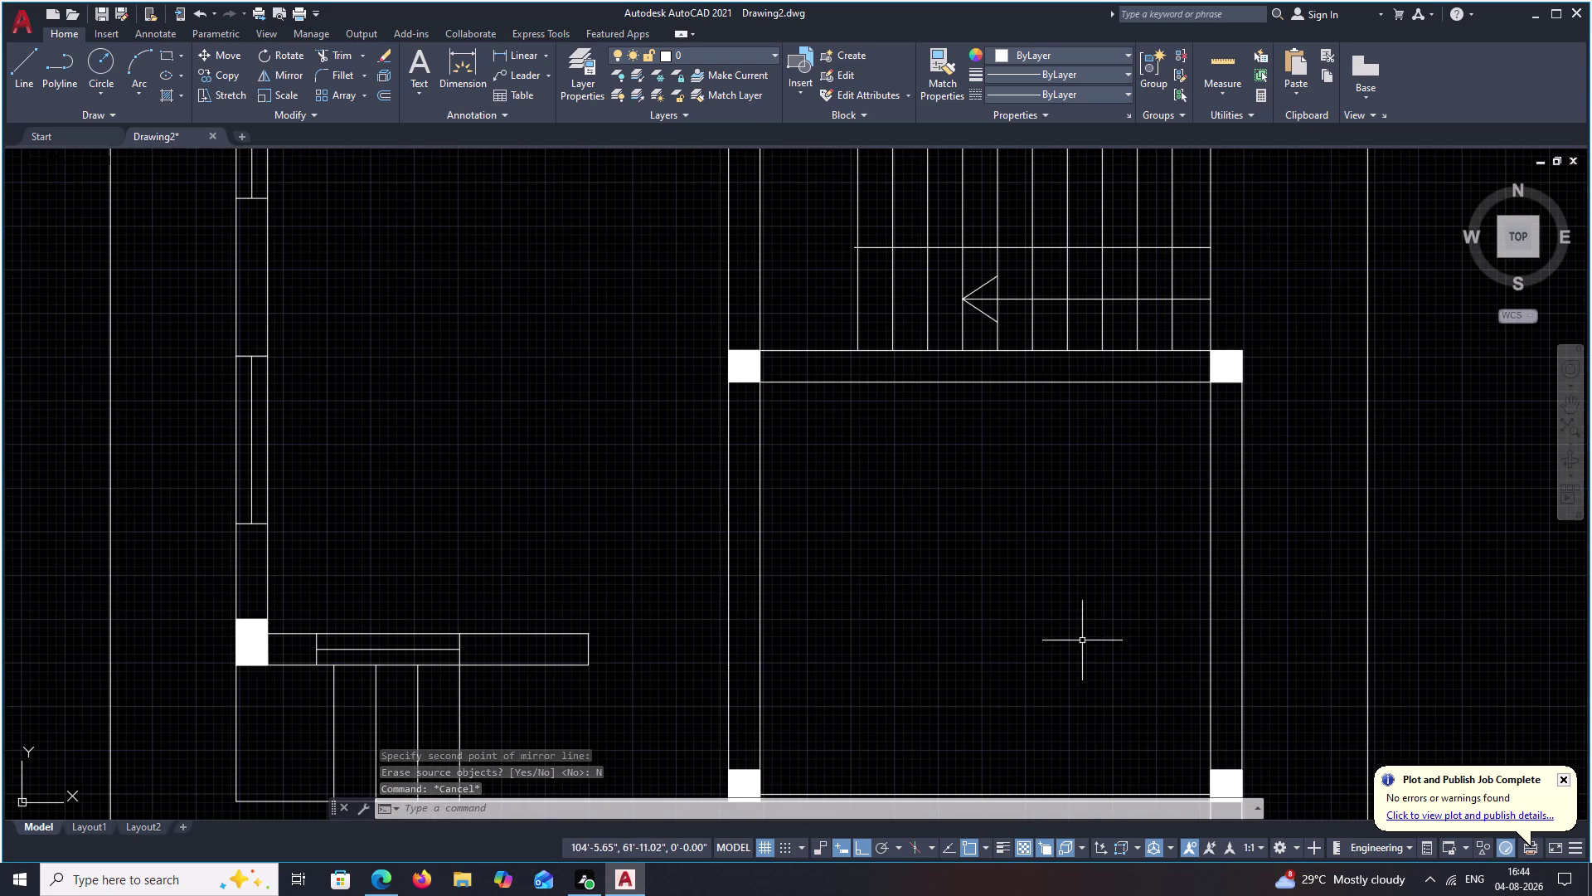
Draw a horizontal line from midway between the passage walls to the right wall.
middle_drag(1082, 632, 1039, 555)
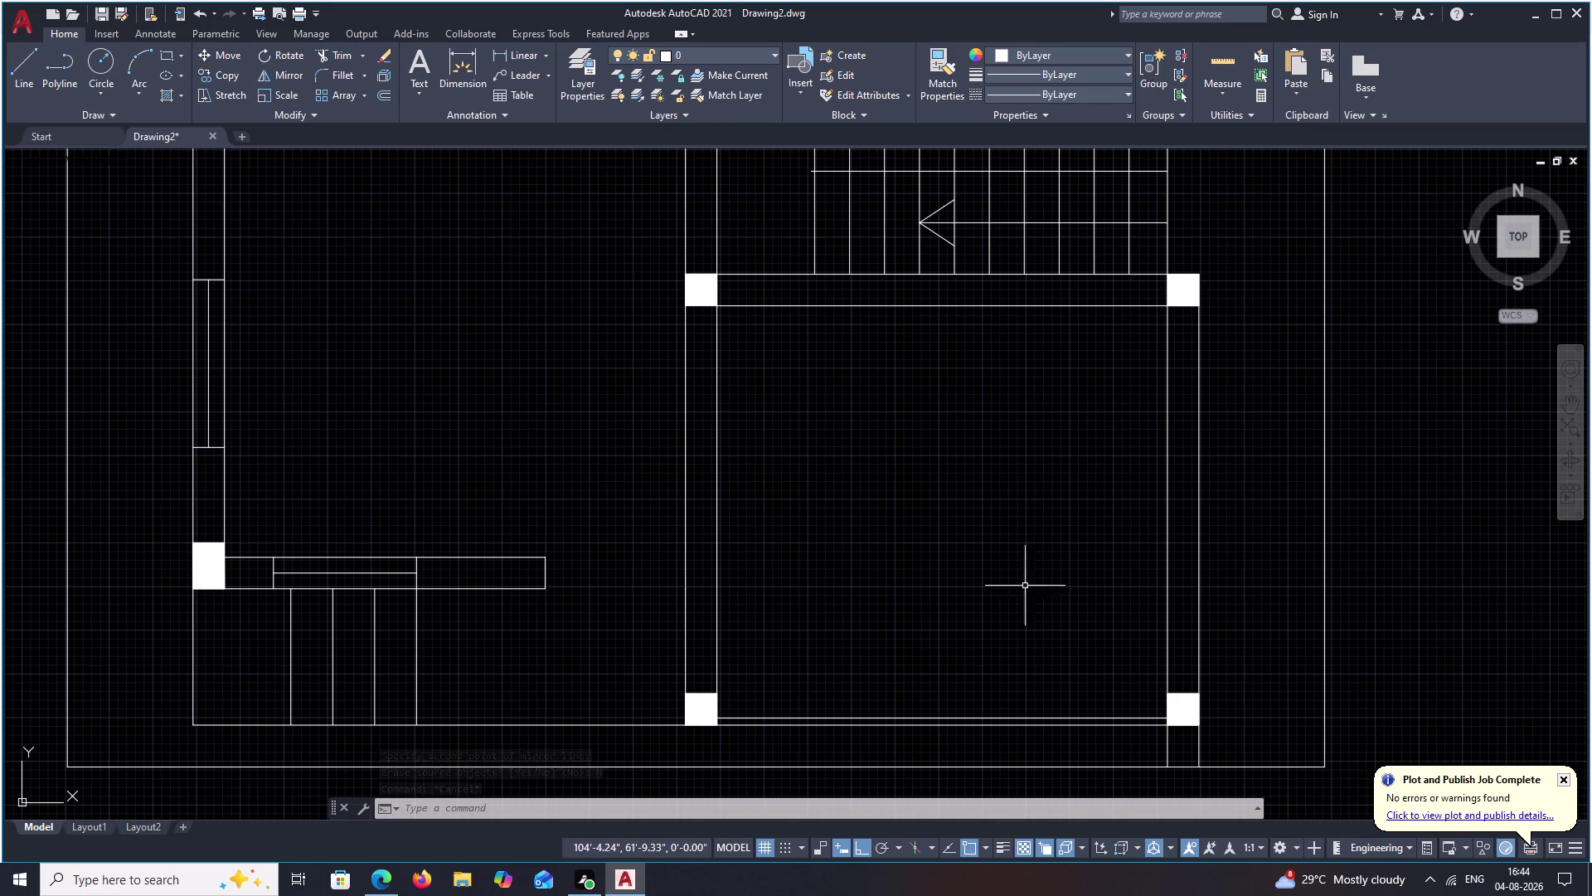
middle_drag(1004, 618, 1022, 512)
middle_drag(541, 567, 699, 547)
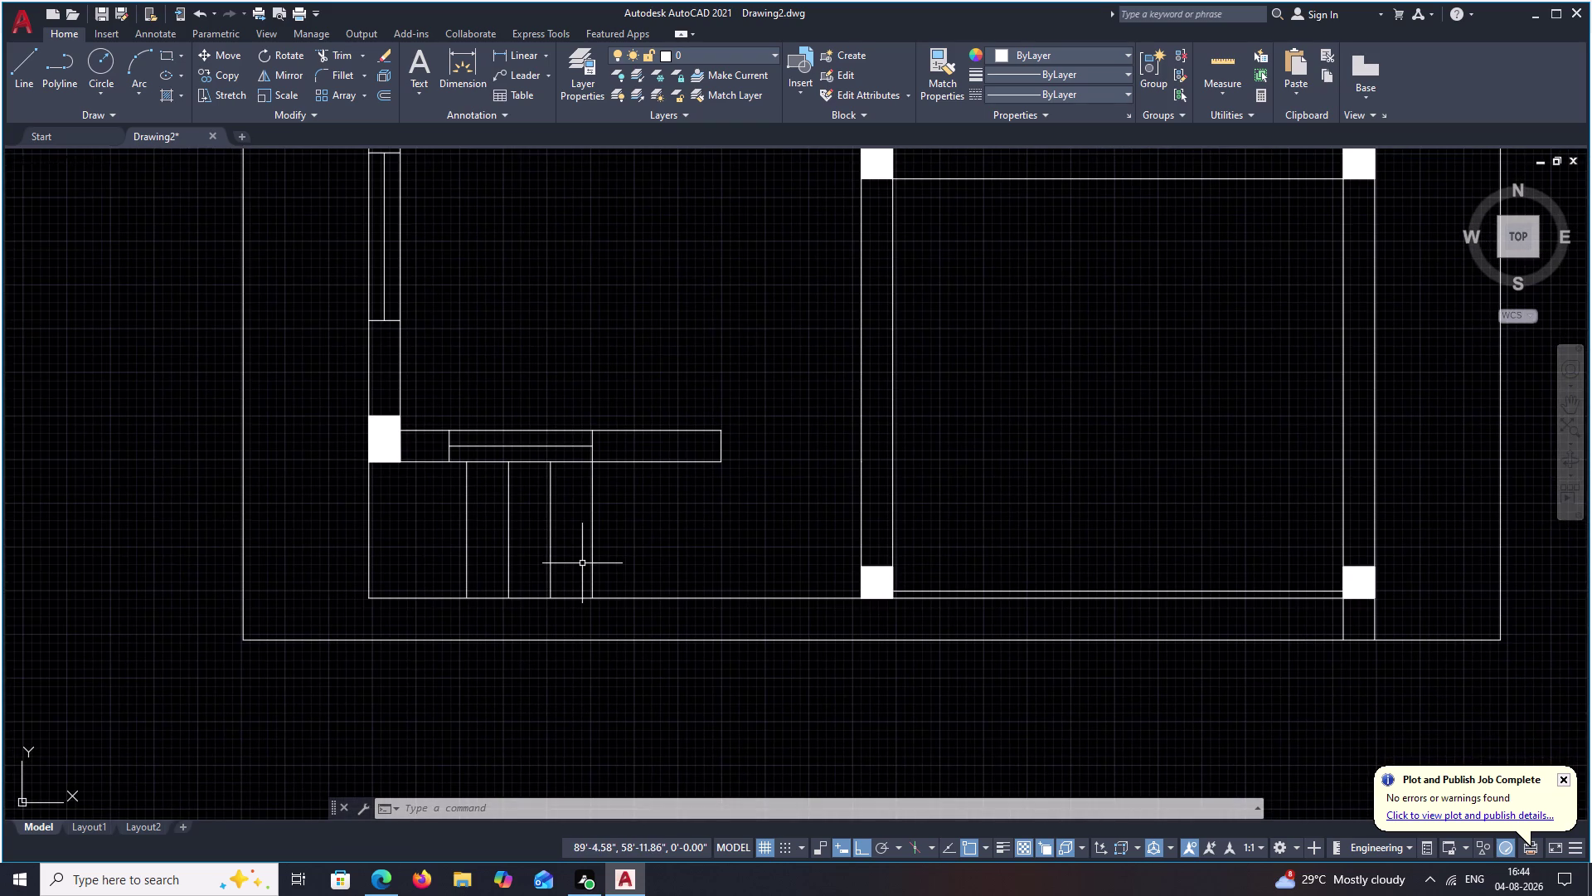
text(L)
key(space)
text(M2)
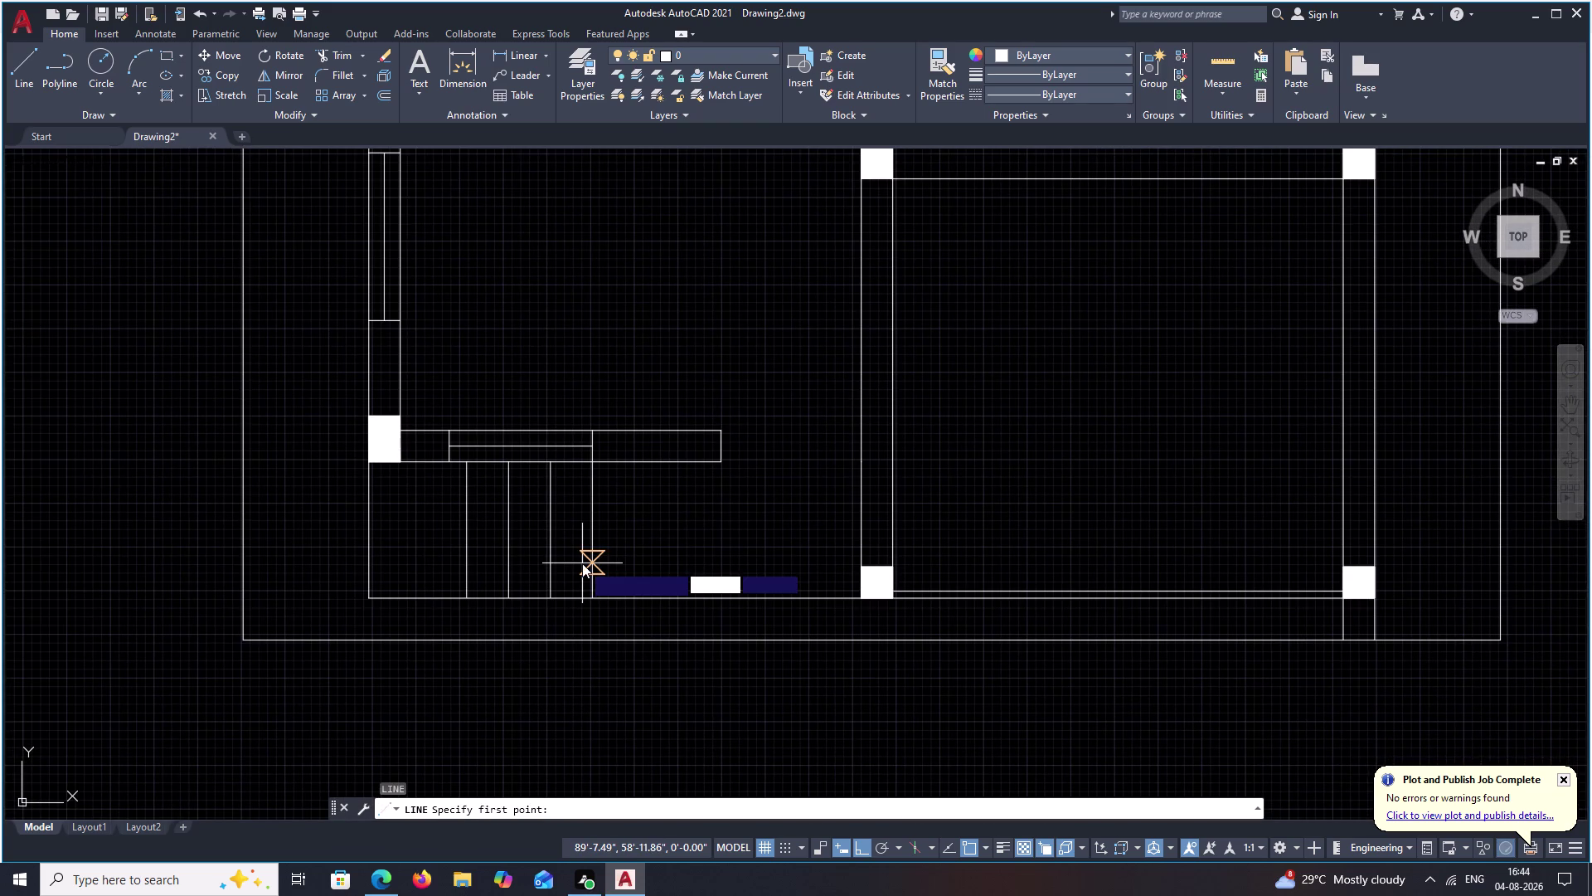
text(P)
key(space)
scroll(up, 3)
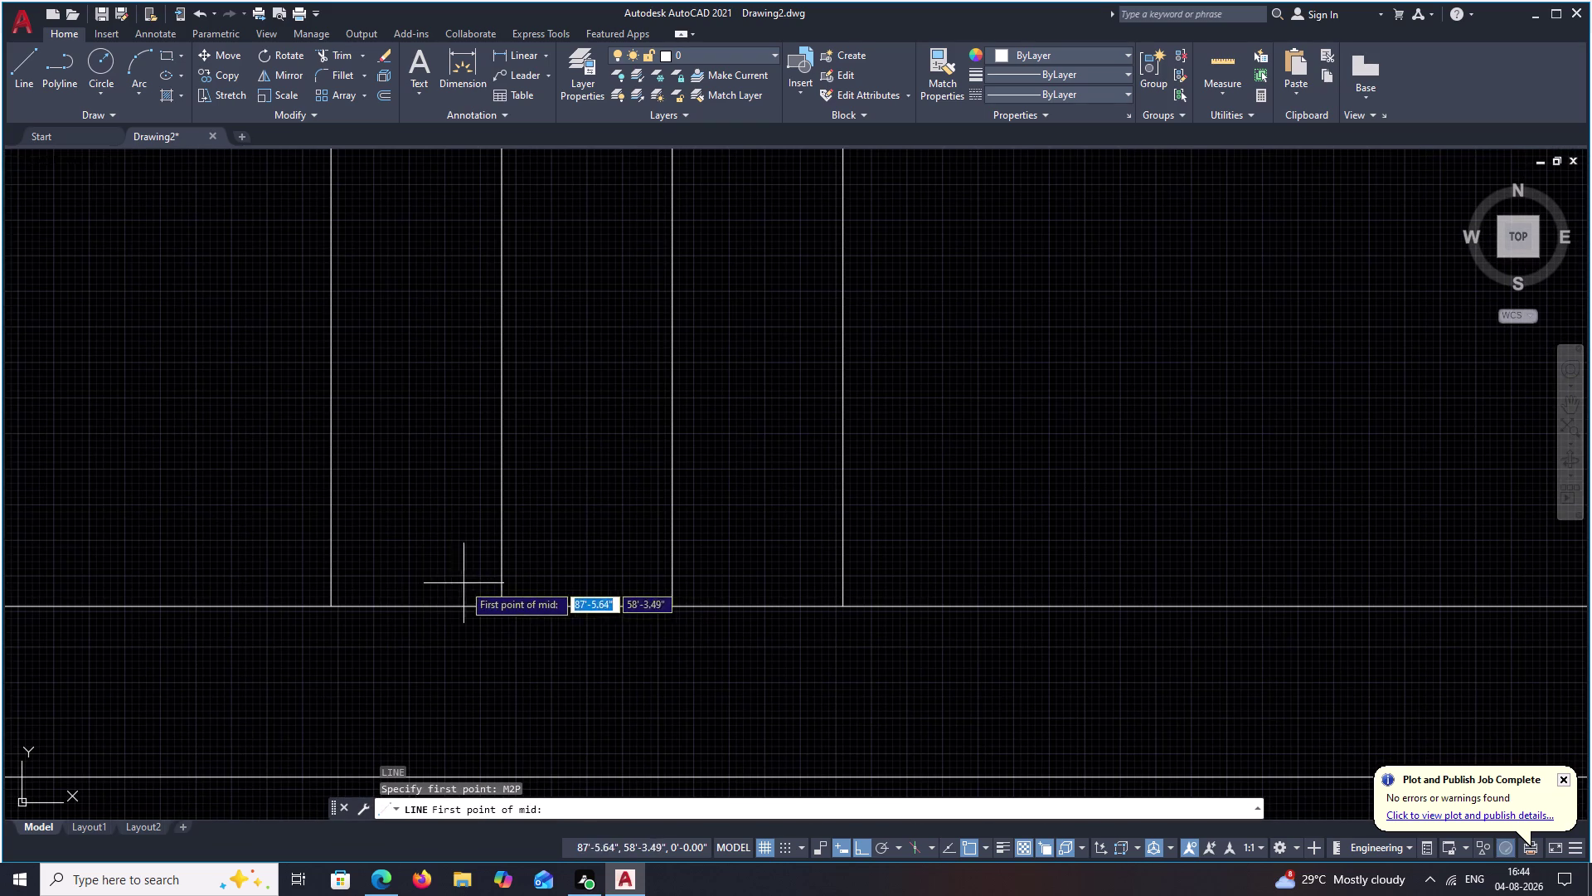
click(334, 596)
middle_drag(368, 393, 449, 579)
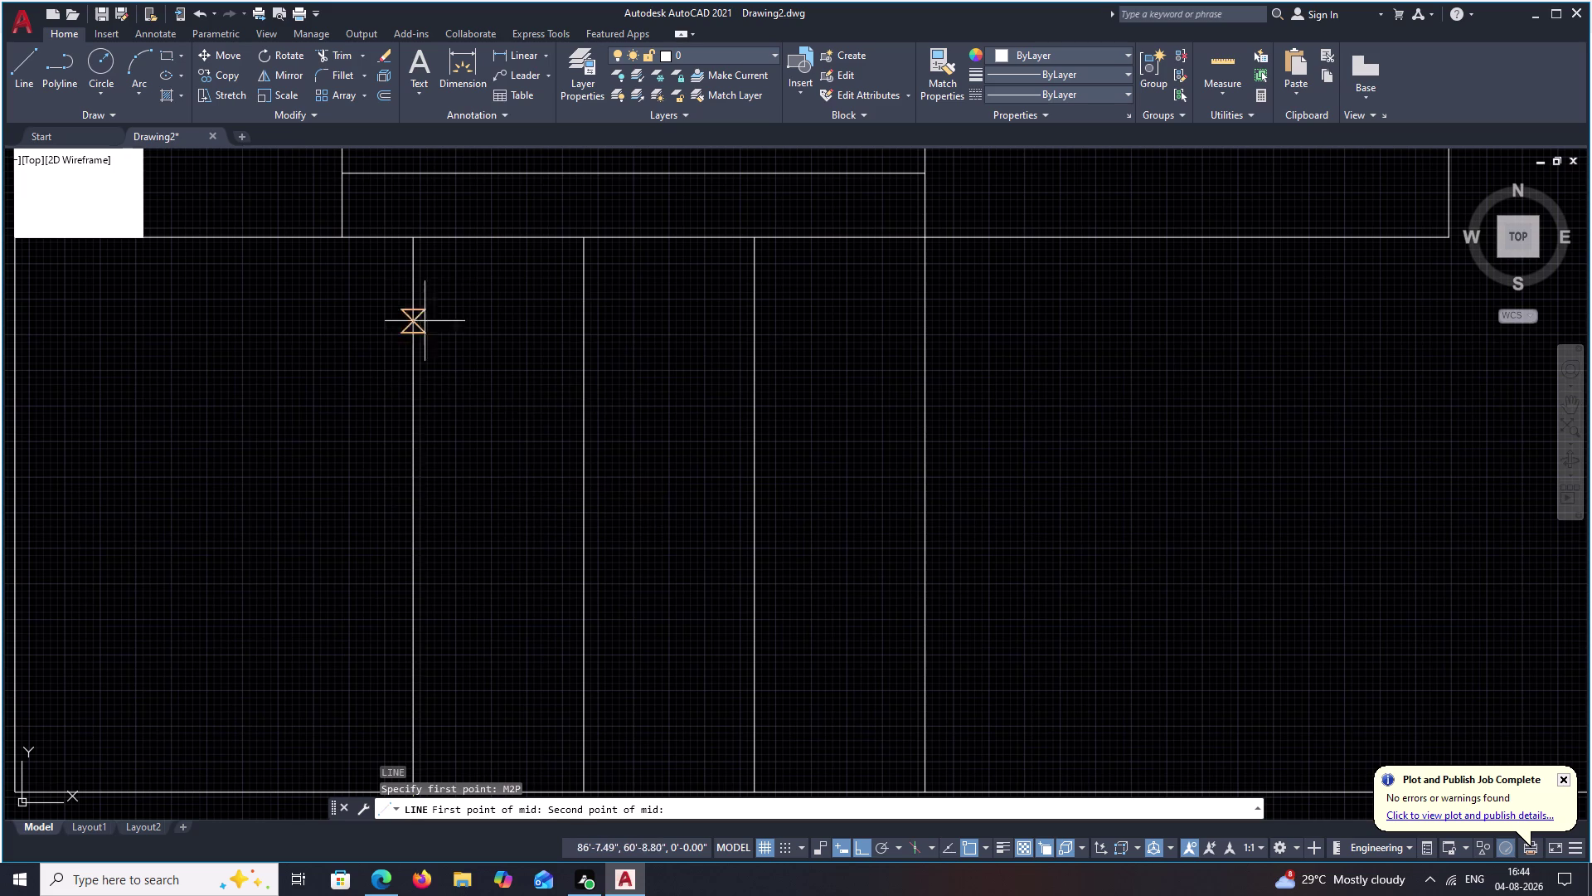
click(413, 243)
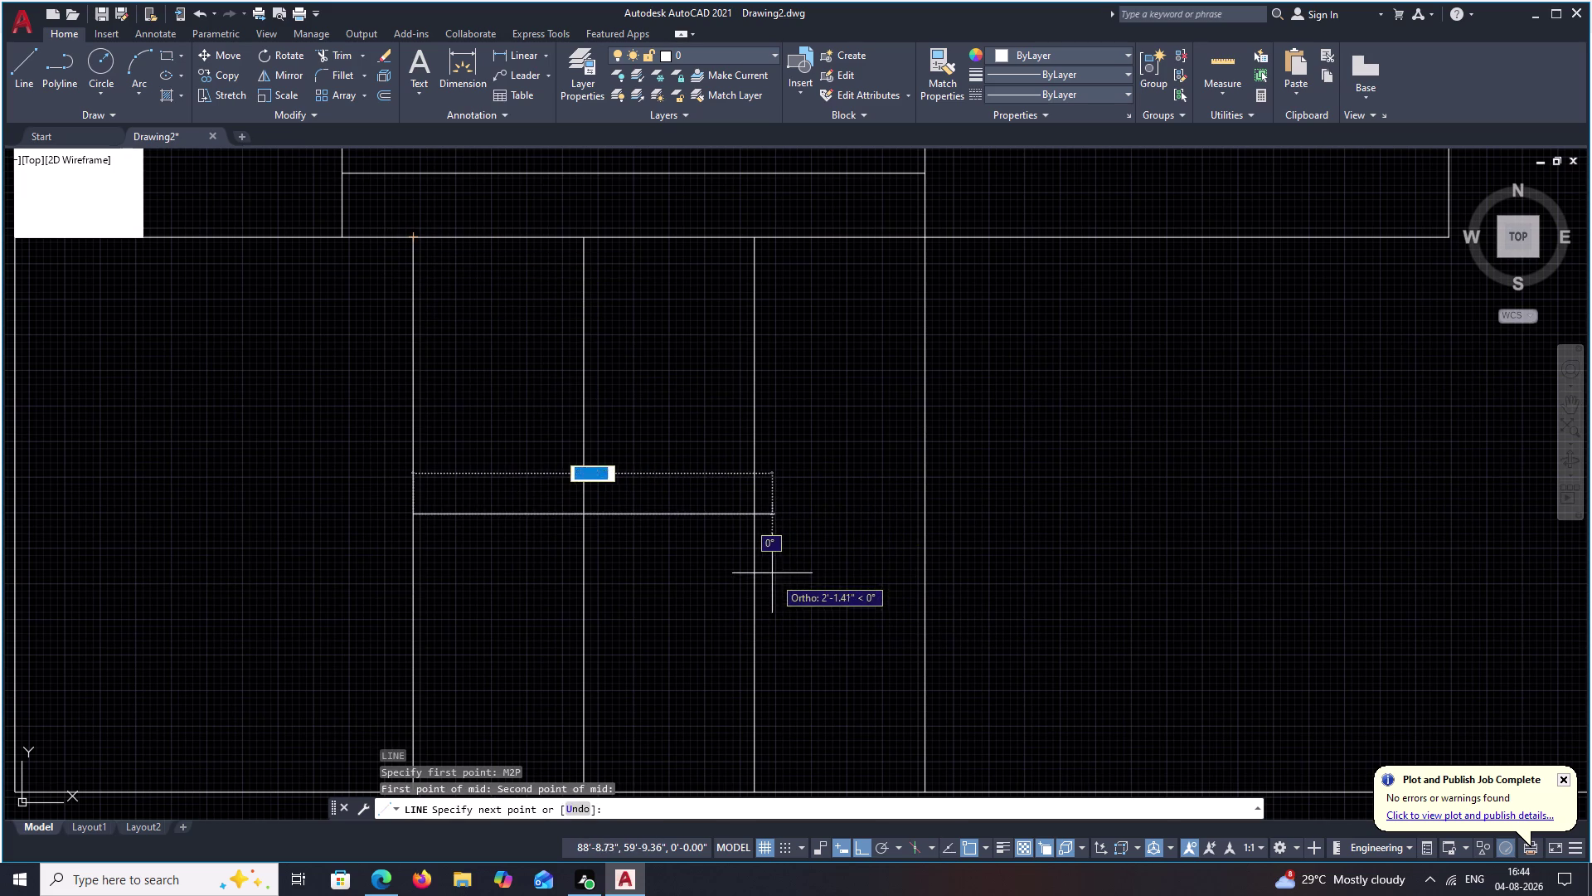
click(750, 515)
key(Escape)
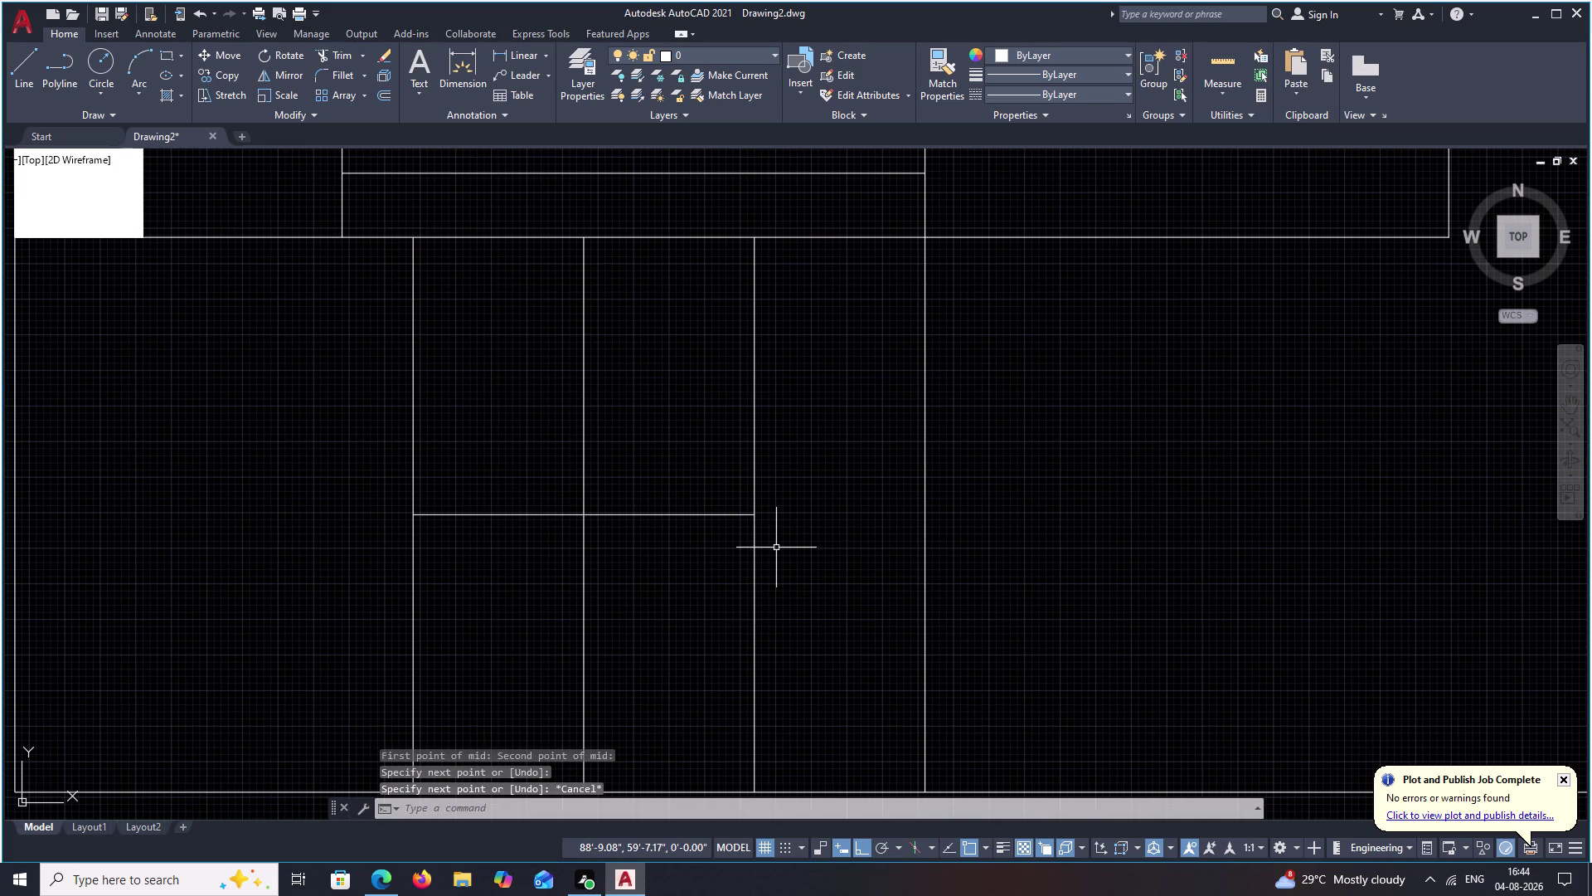
Draw a diagonal line sloping down-left from the horizontal line's right end.
key(l)
key(space)
click(751, 522)
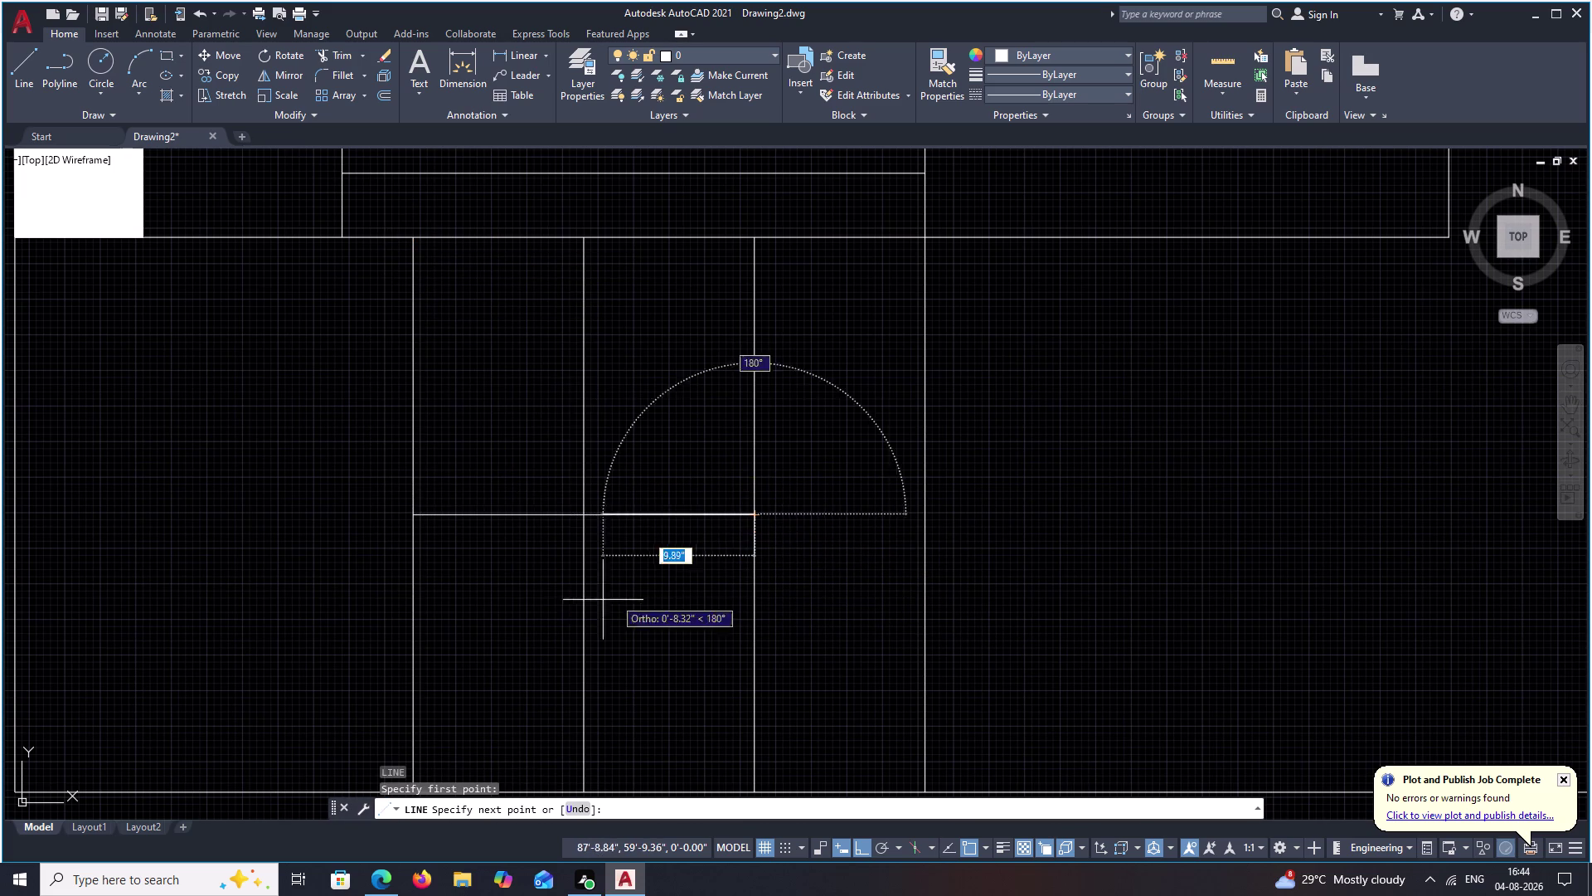
click(573, 612)
key(Escape)
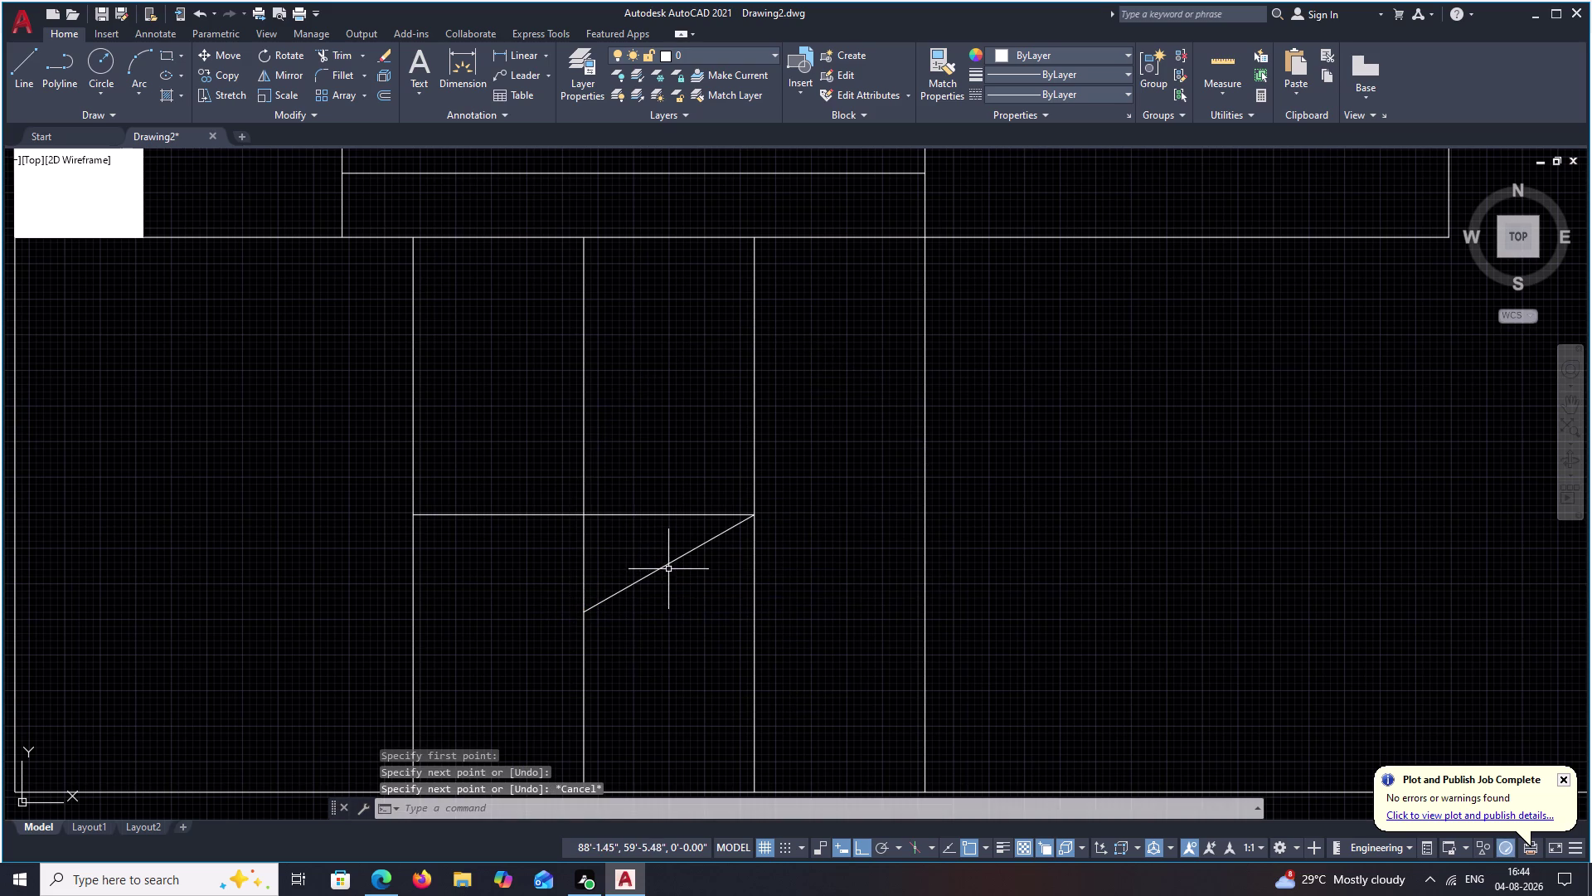
click(670, 563)
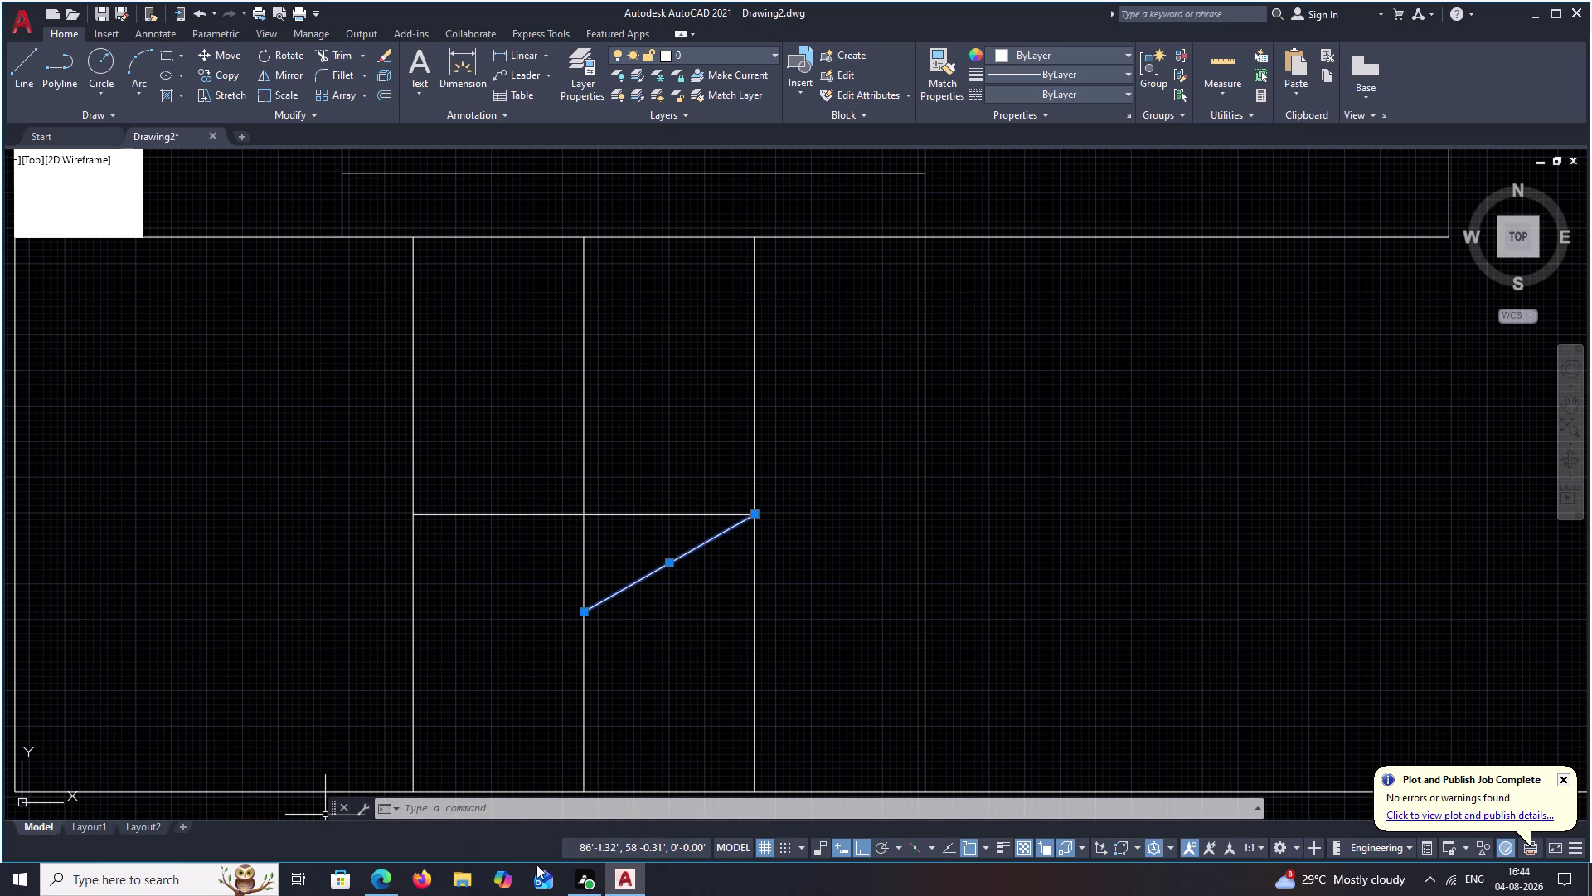
Mirror the diagonal line about the horizontal line, keeping the original, to form an arrowhead.
text(M)
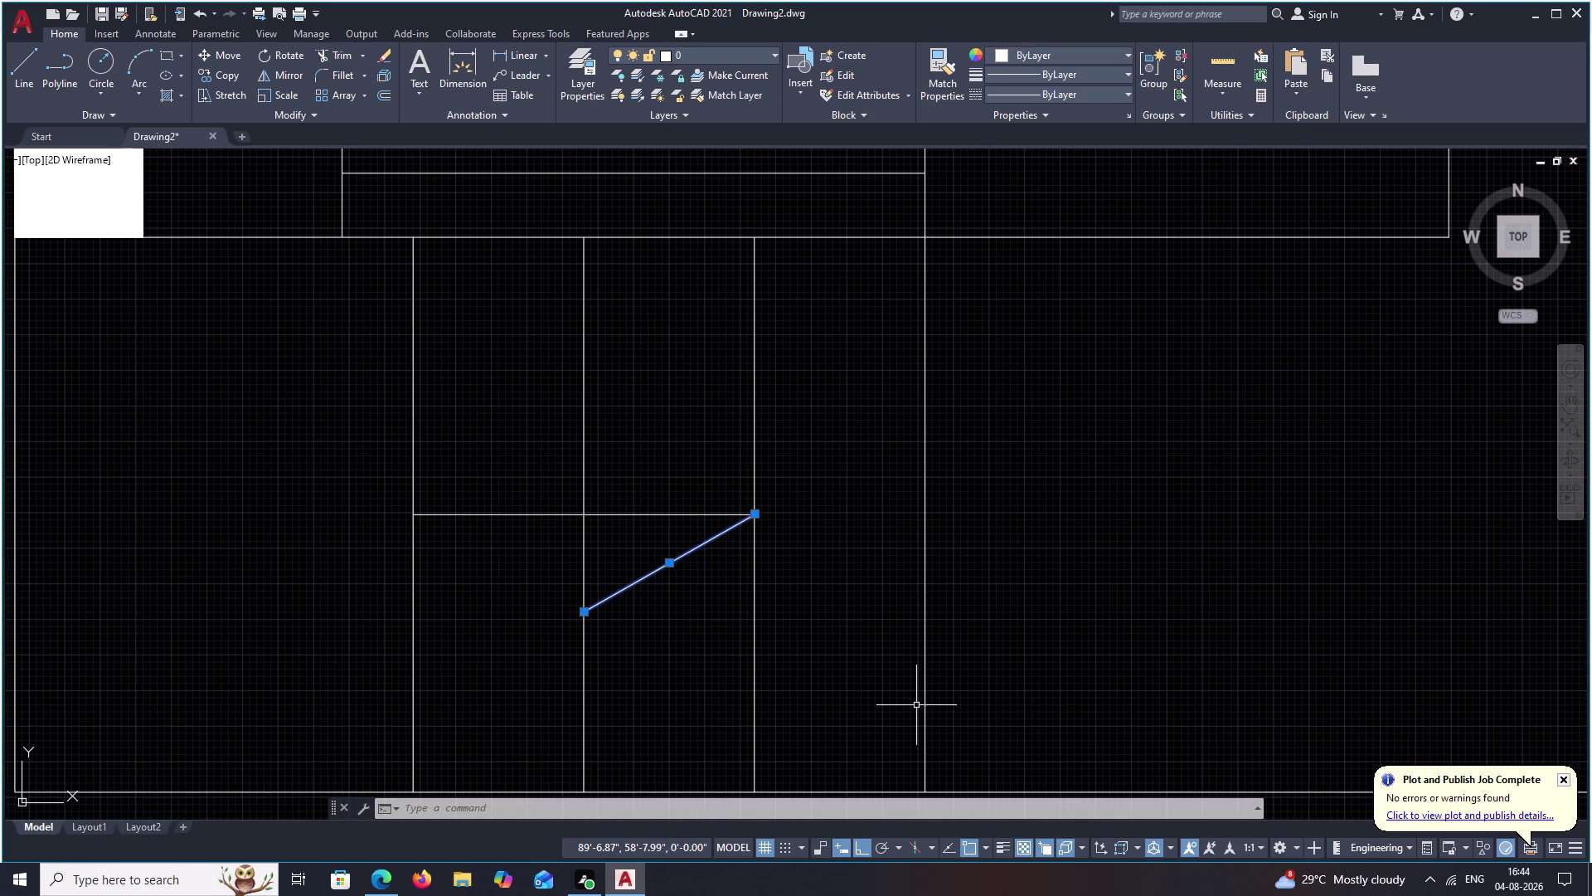
text(I)
key(space)
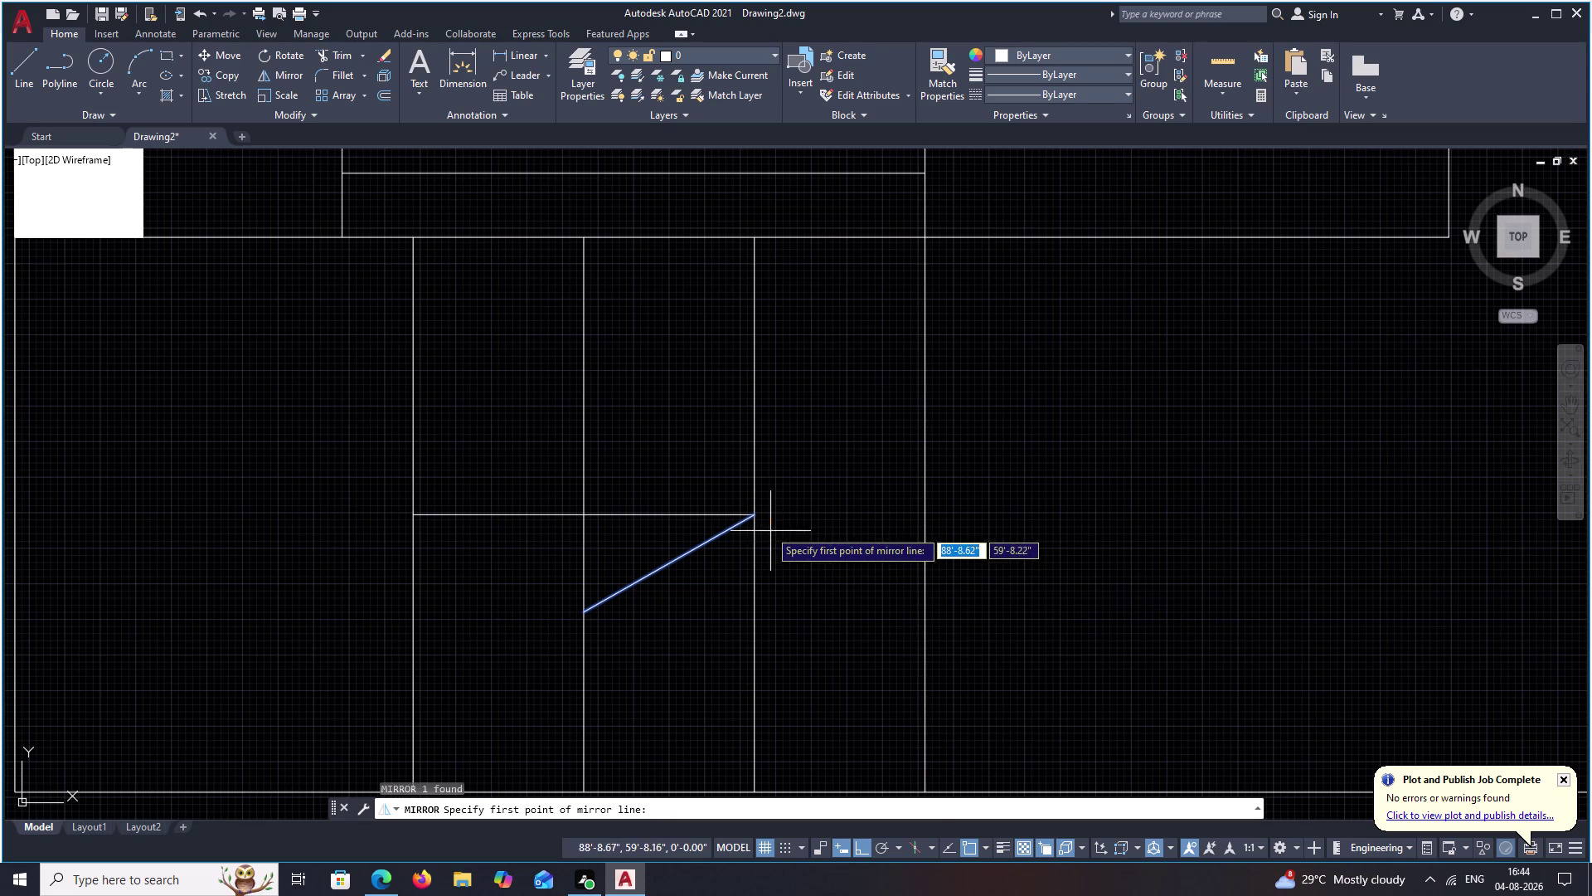
click(756, 524)
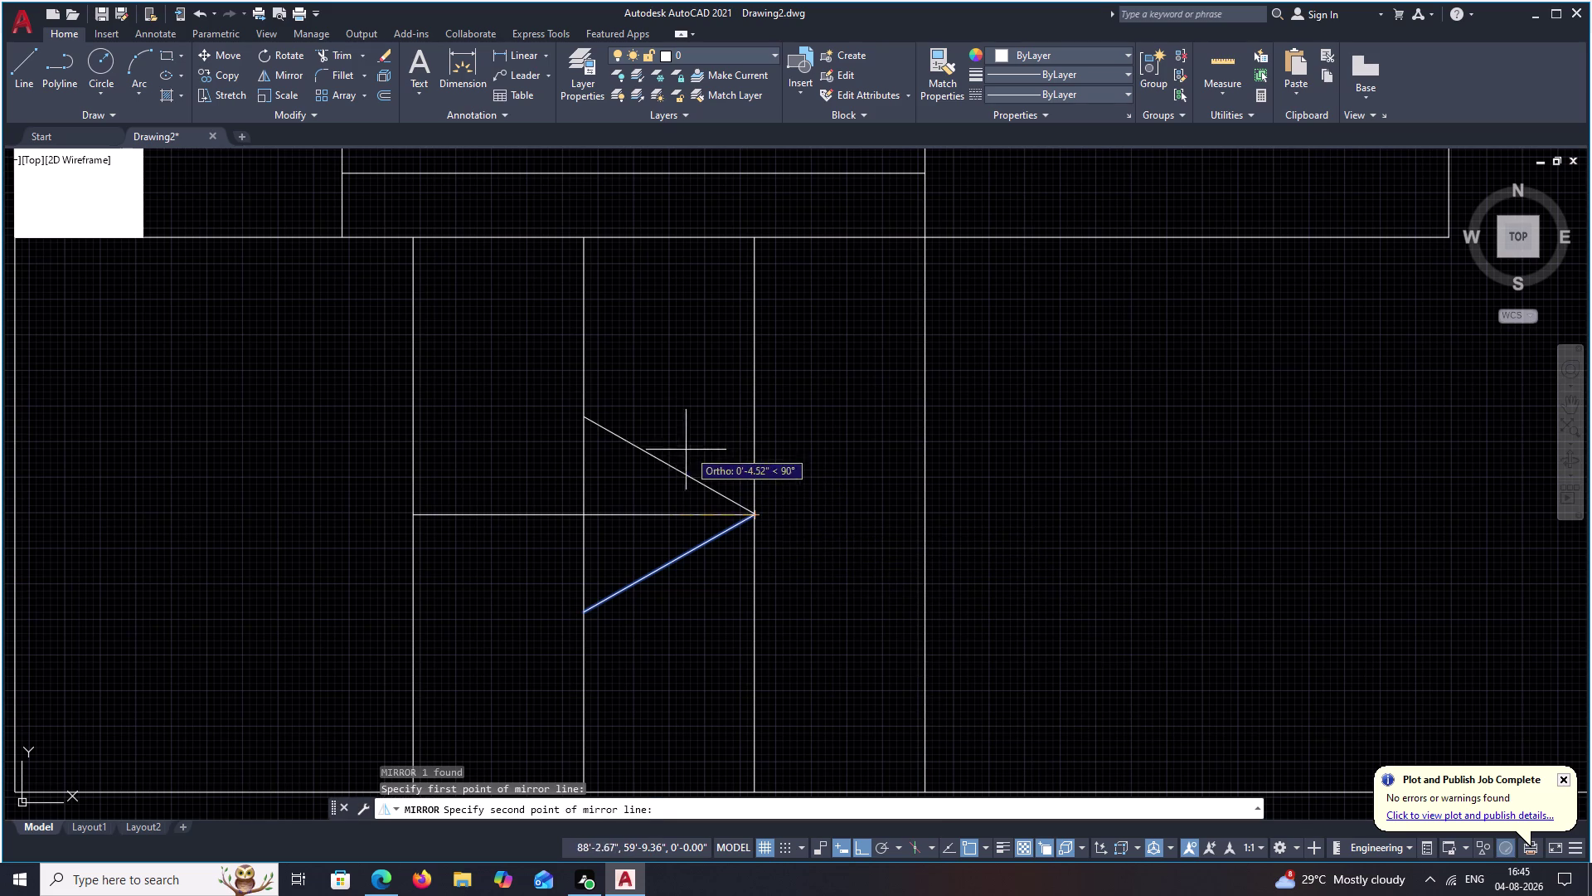
click(648, 443)
drag(699, 498, 647, 444)
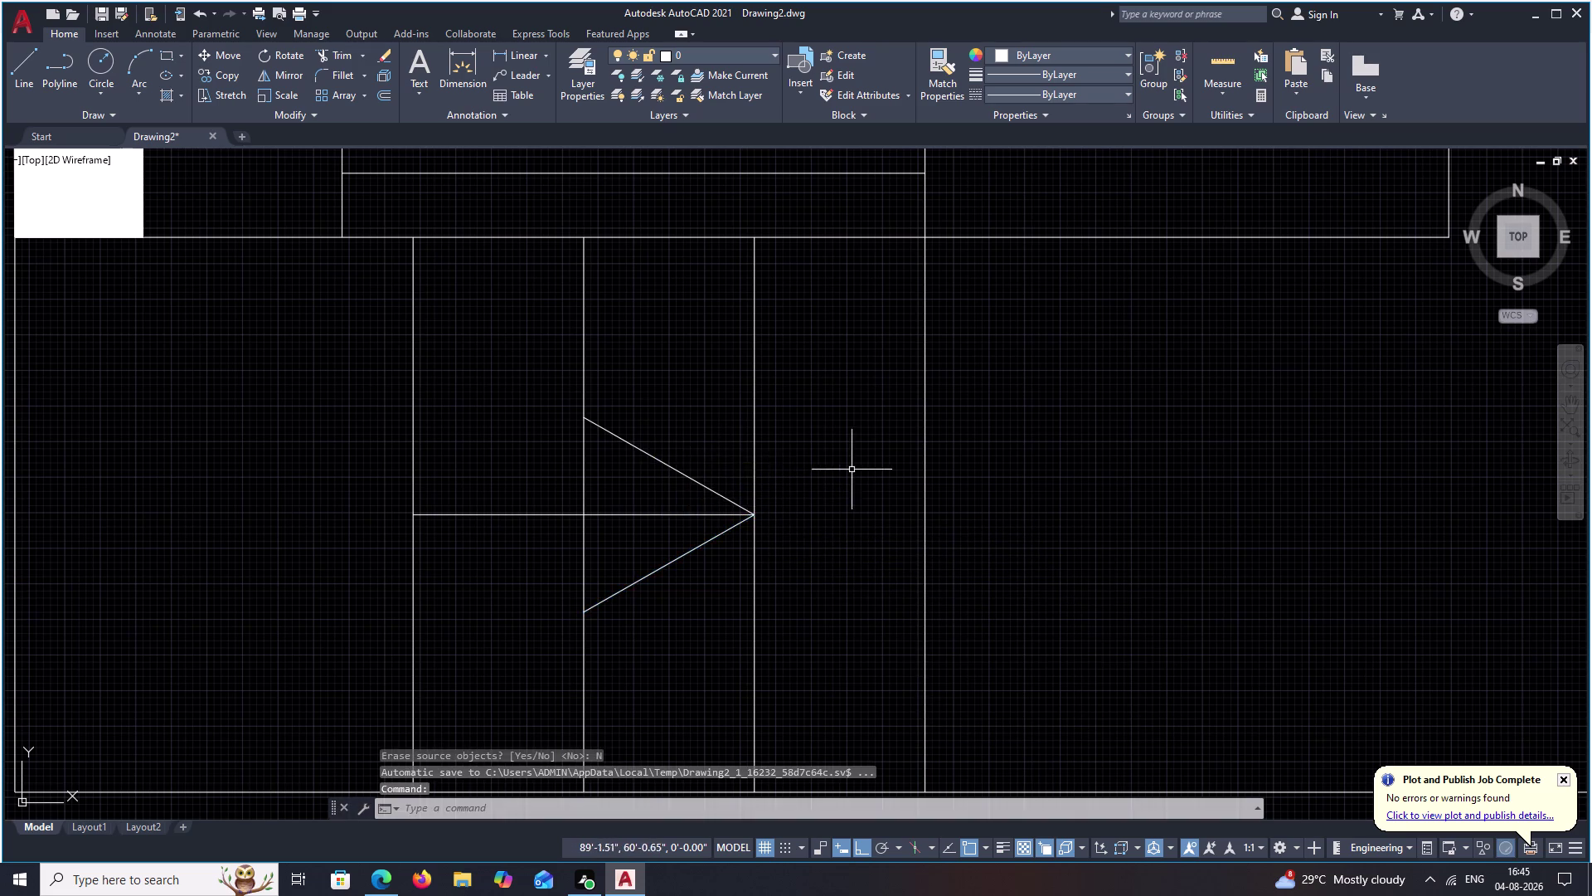
scroll(down, 3)
scroll(down, 3)
middle_drag(876, 497, 817, 548)
scroll(up, 3)
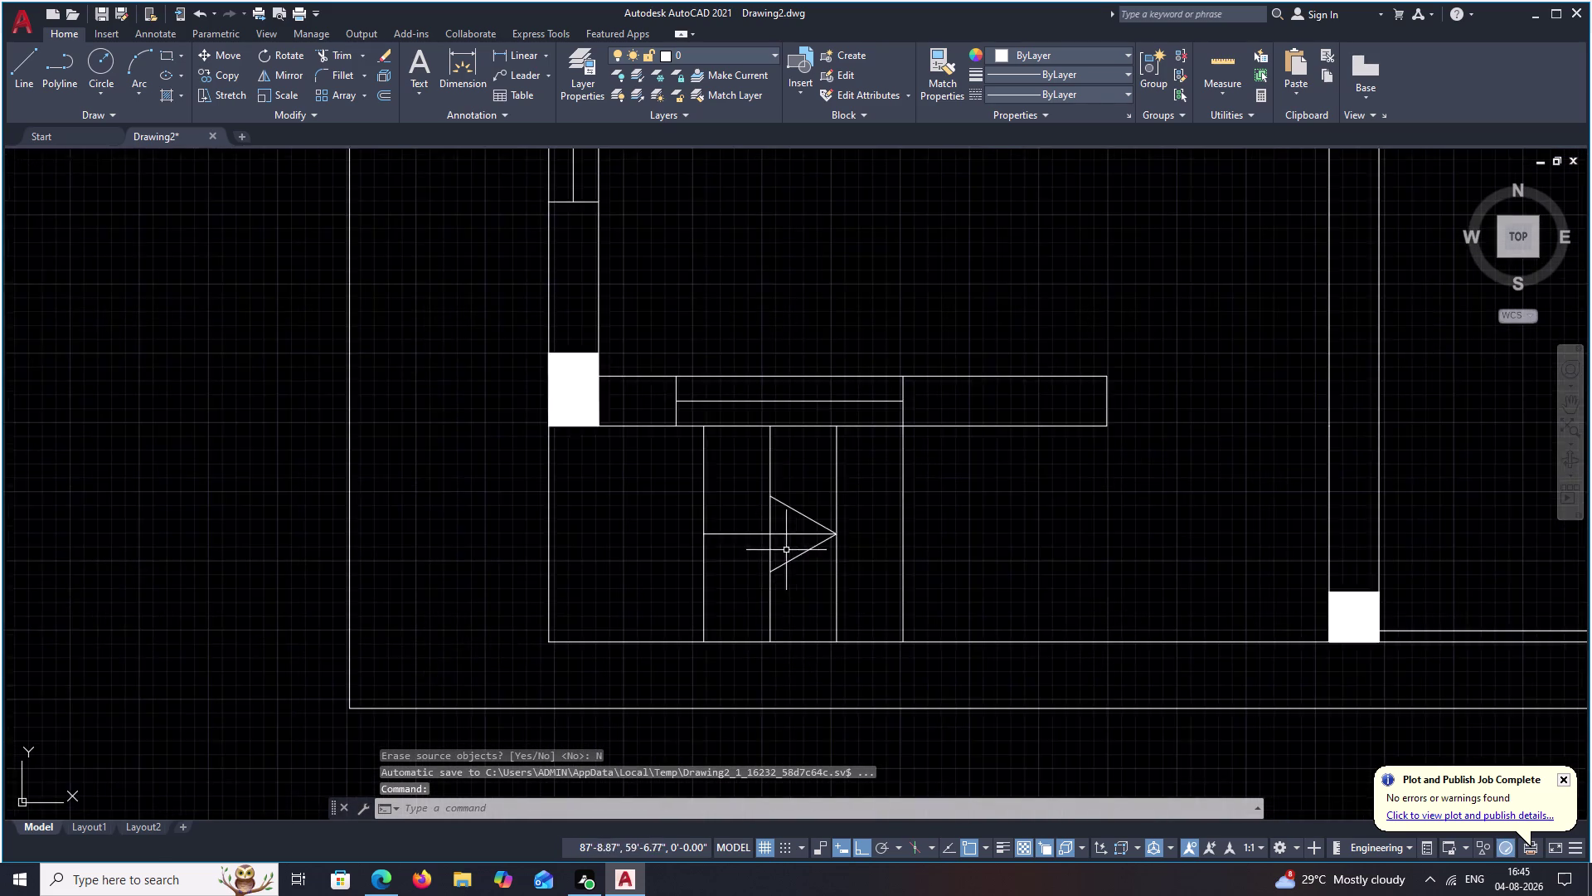
scroll(up, 3)
Stretch the horizontal shaft's left end past the passage's left wall.
key(Escape)
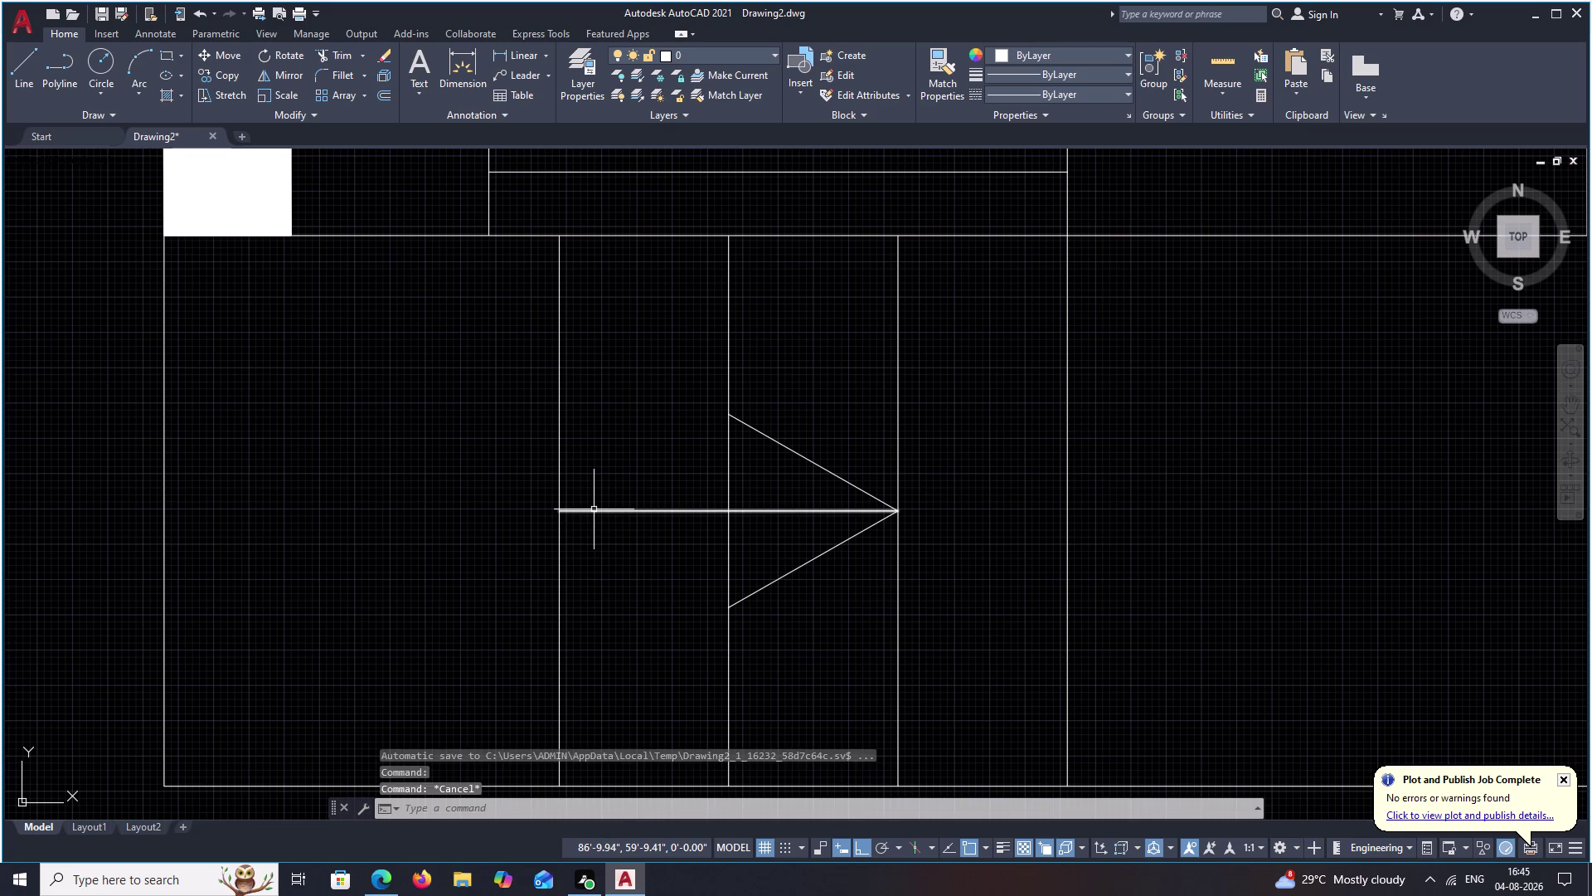
click(594, 510)
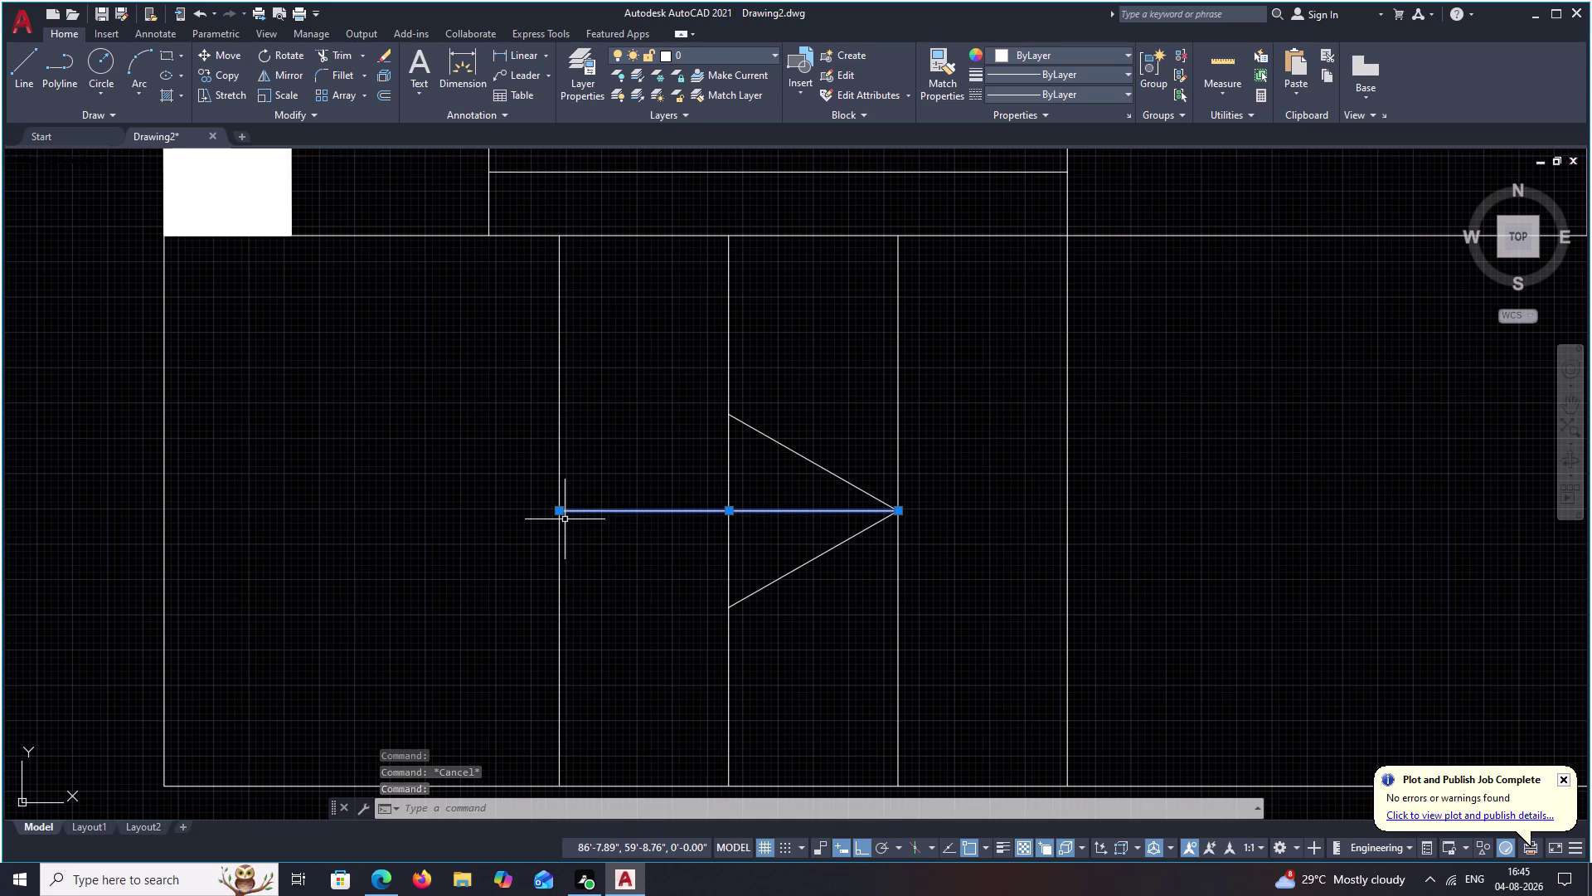
click(561, 510)
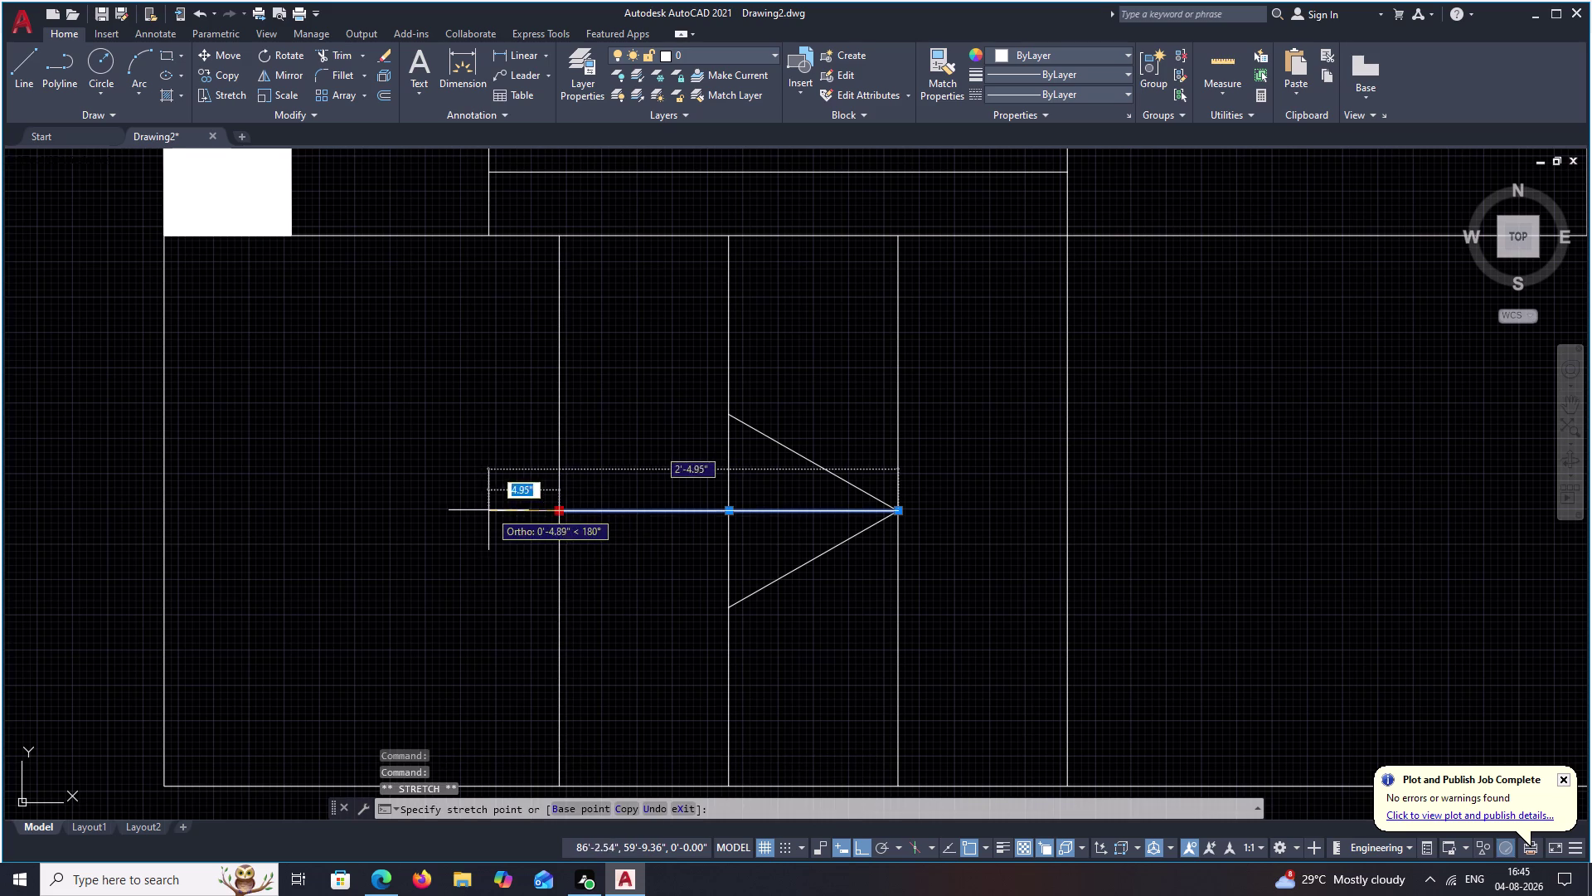
click(464, 510)
key(Escape)
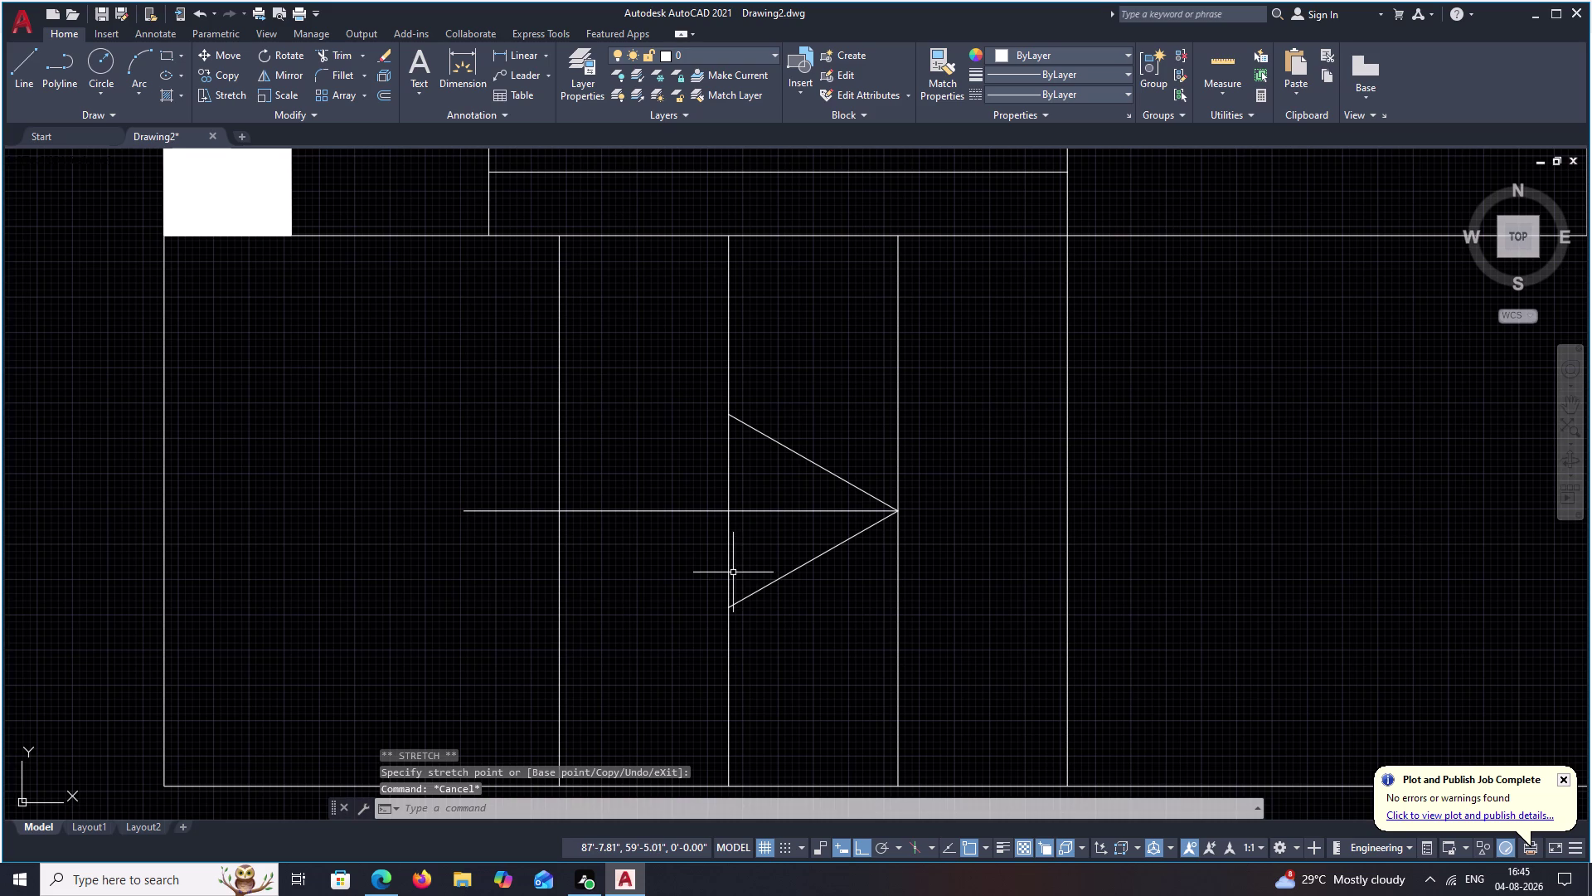
Pan and zoom across the floor plan to check the arrow in context.
middle_drag(734, 572, 818, 600)
middle_drag(867, 626, 751, 626)
middle_drag(680, 611, 859, 579)
scroll(down, 3)
middle_drag(826, 551, 762, 579)
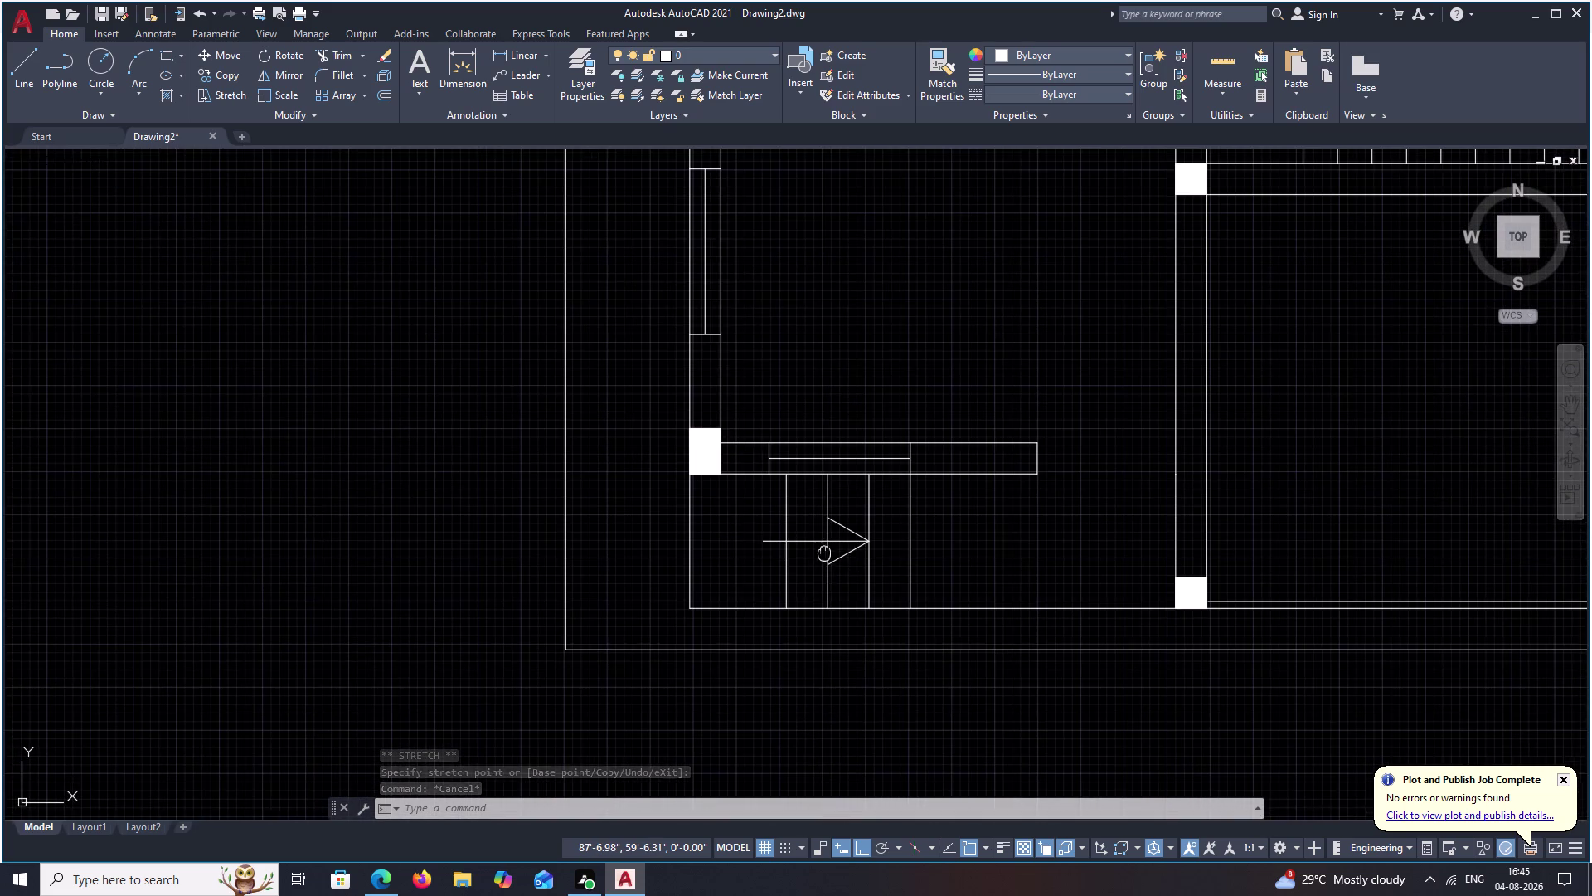
middle_drag(762, 579, 512, 720)
middle_drag(516, 720, 799, 680)
middle_drag(554, 613, 864, 656)
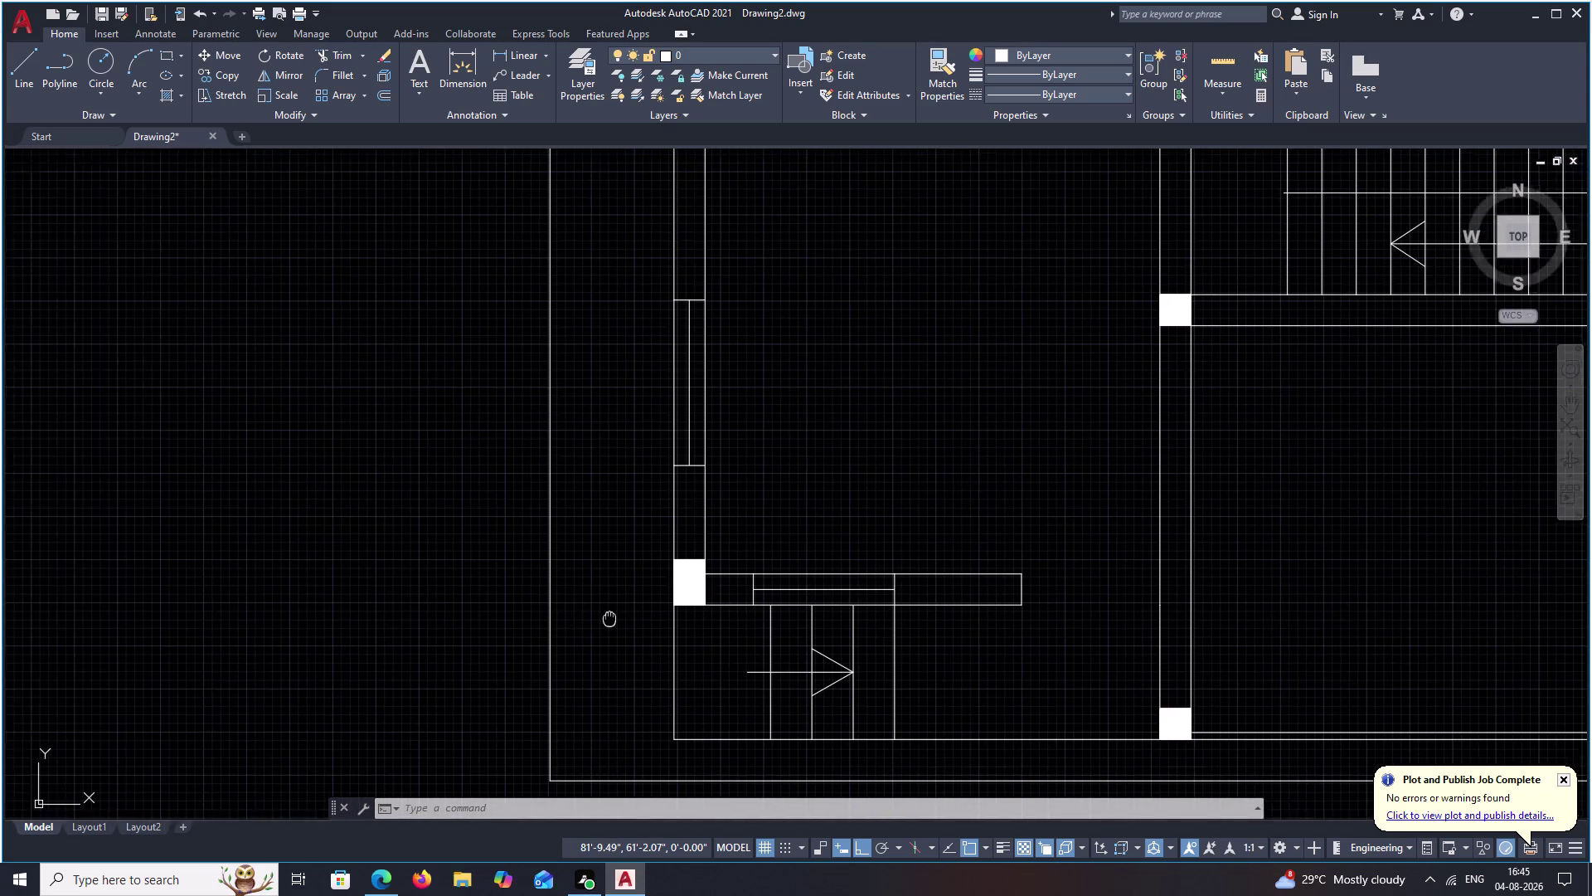
middle_drag(864, 656, 887, 660)
scroll(down, 3)
middle_drag(1121, 596, 790, 670)
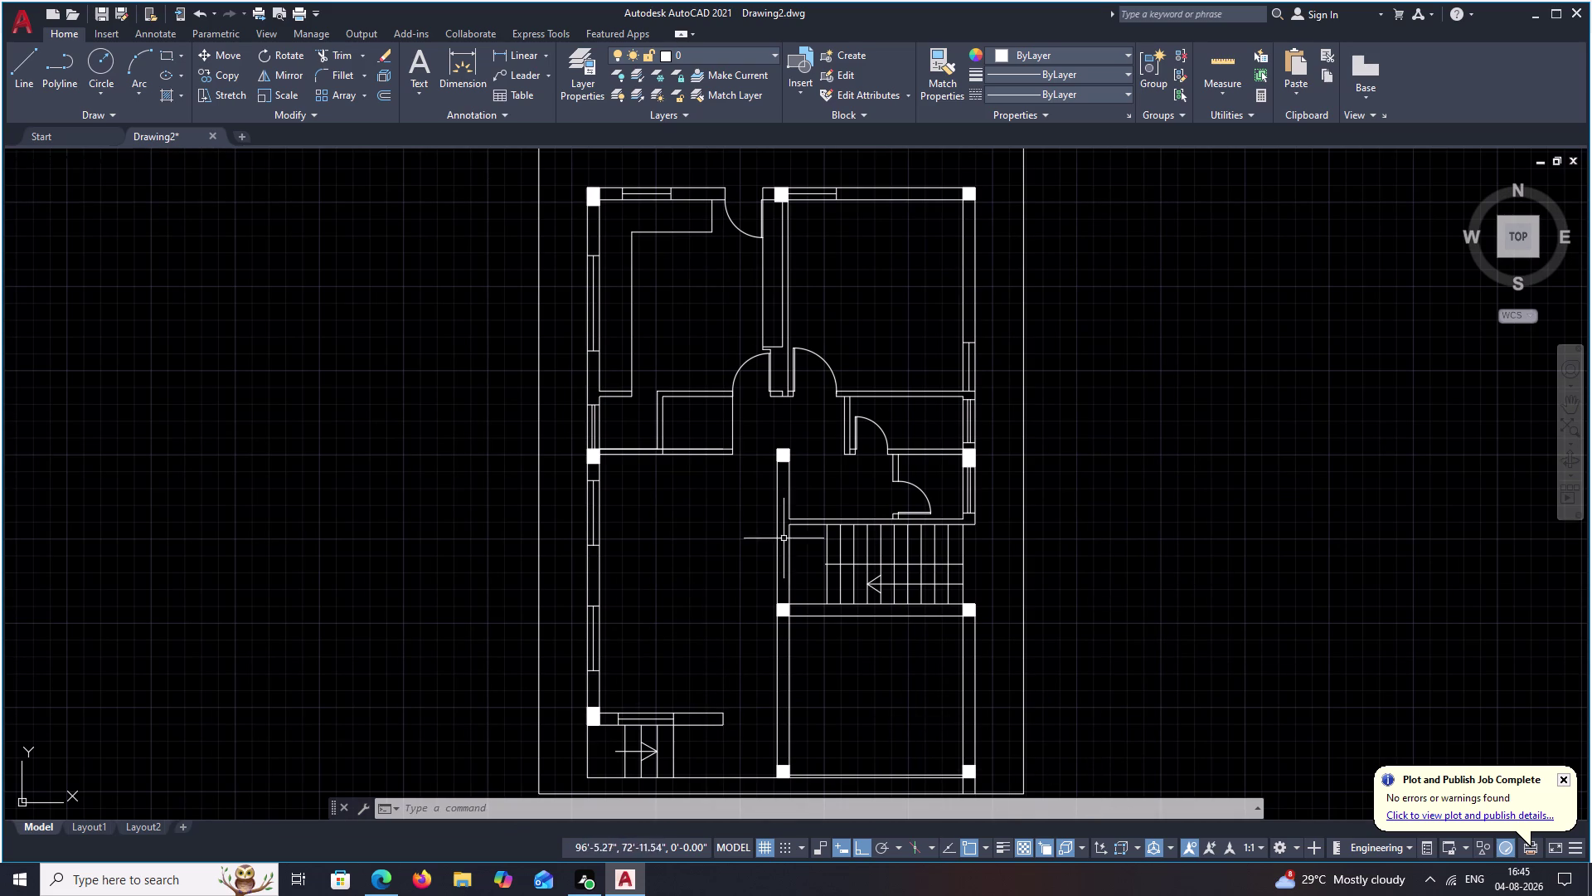
scroll(down, 3)
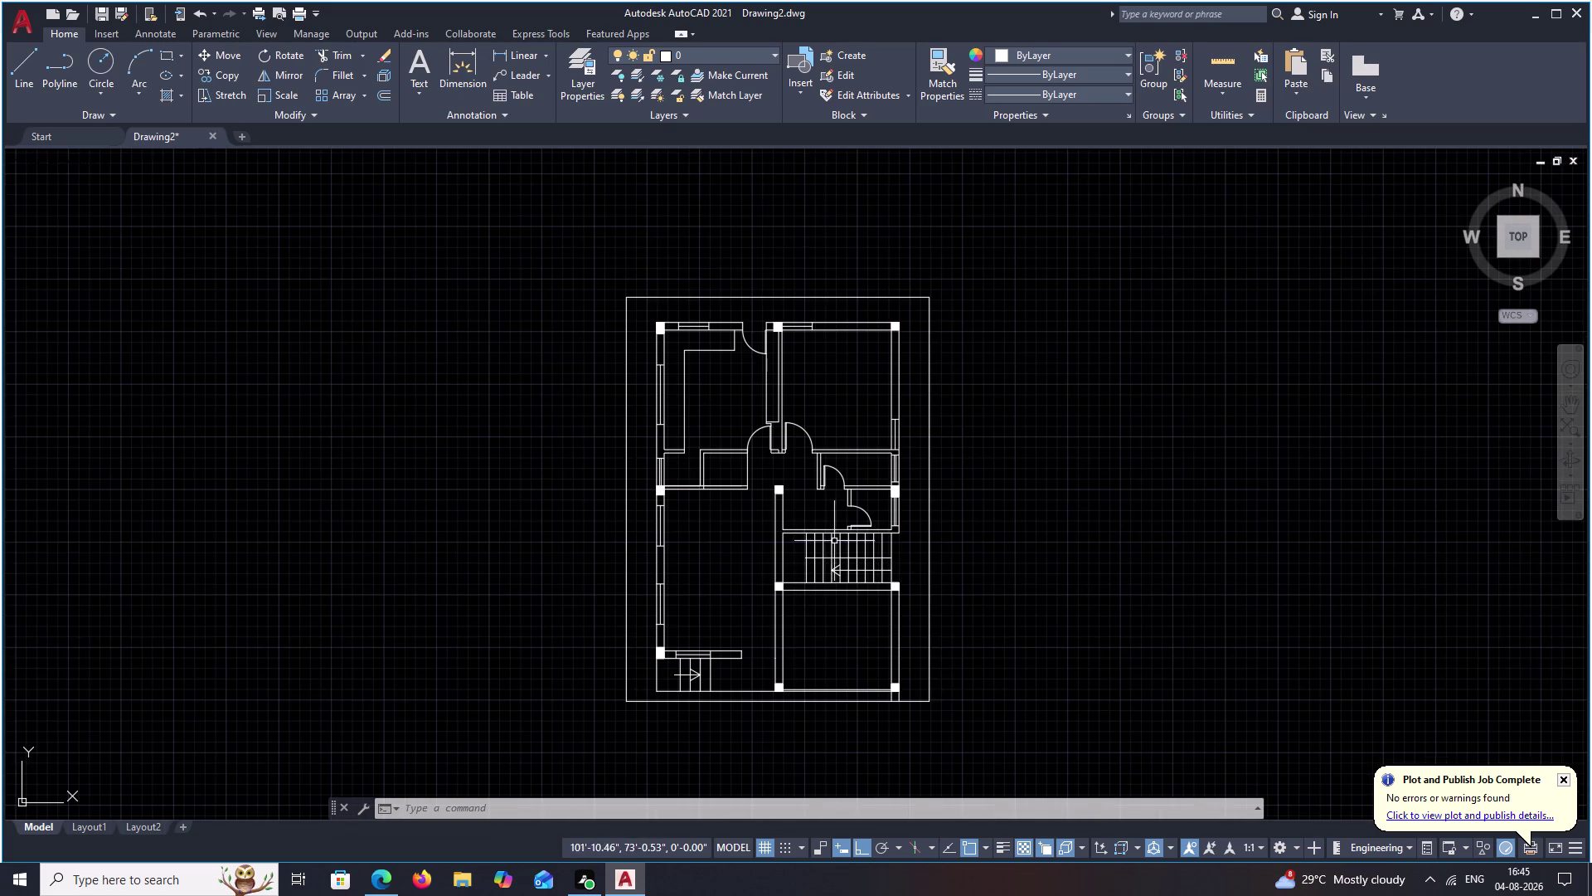
scroll(up, 3)
middle_drag(712, 704, 745, 587)
scroll(up, 3)
scroll(up, 3)
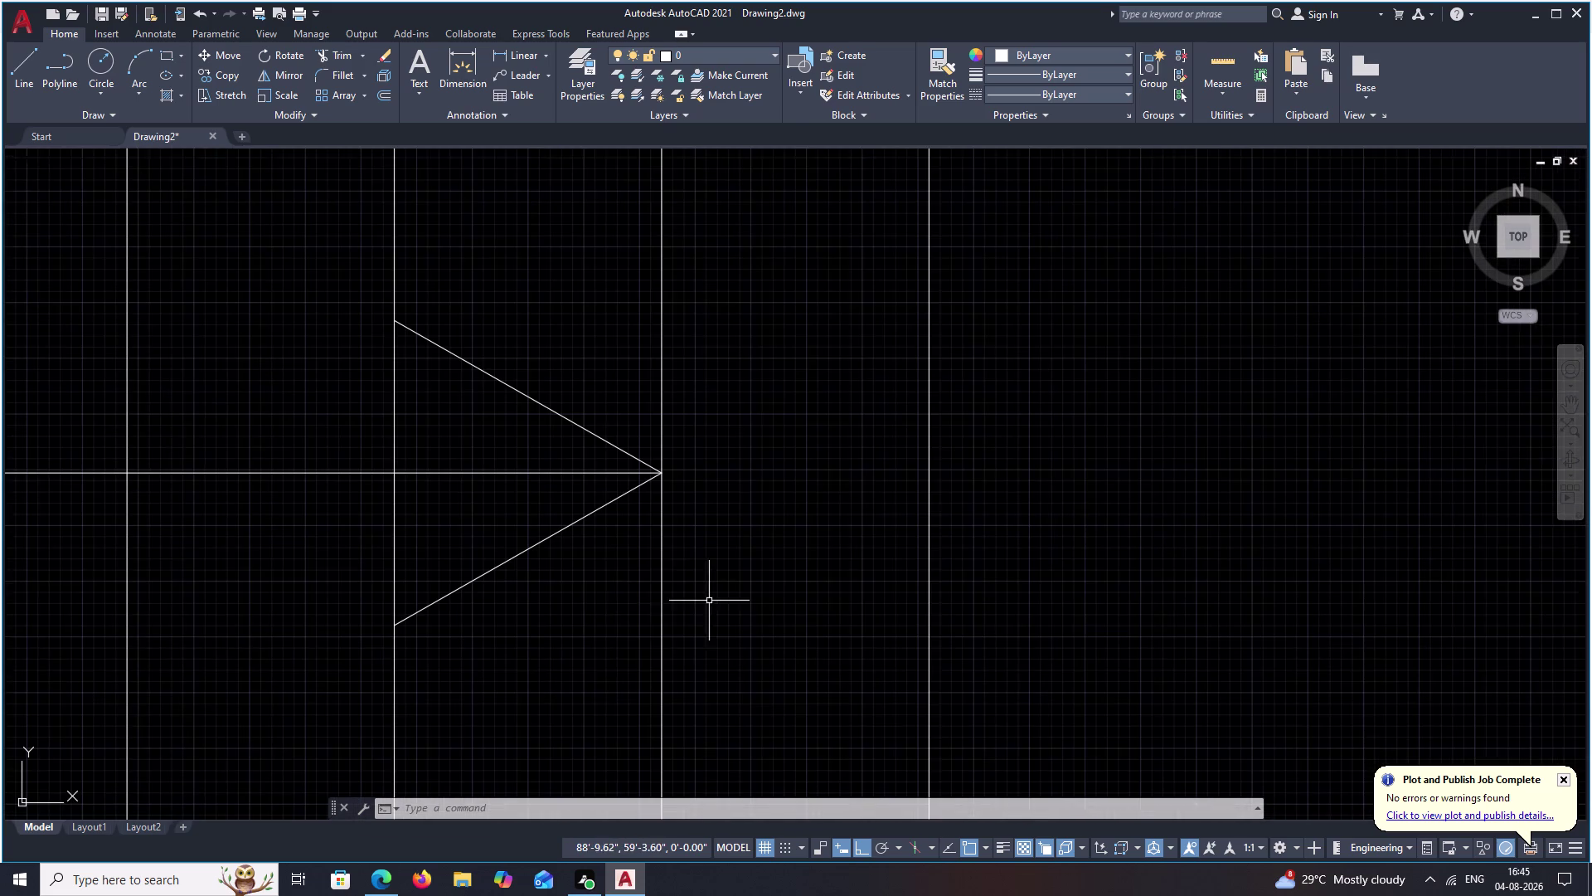
middle_drag(594, 576, 697, 605)
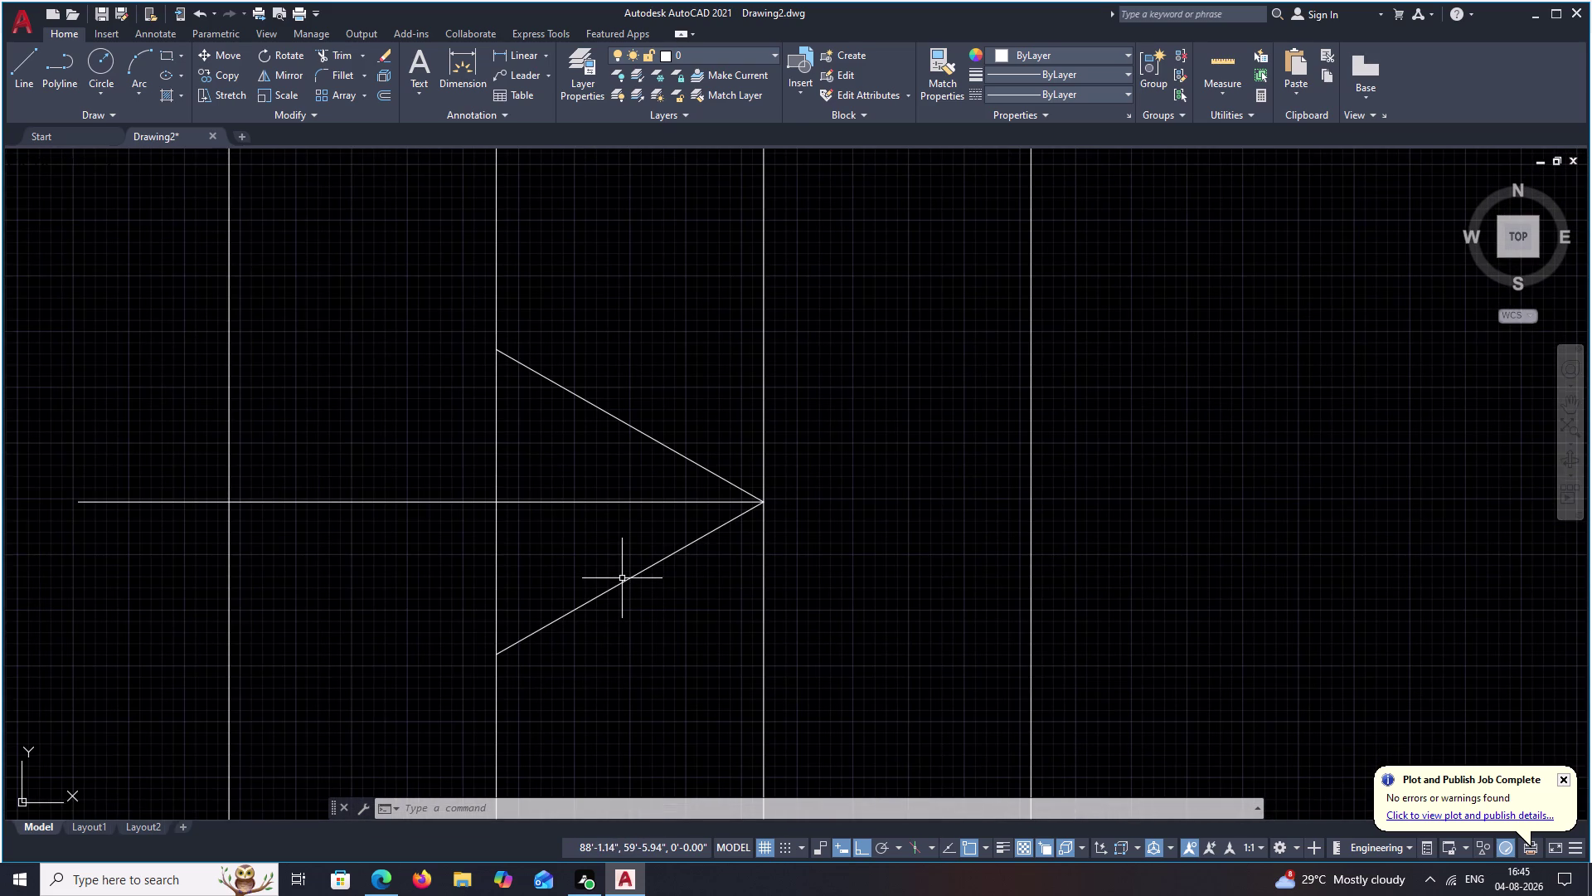
click(626, 581)
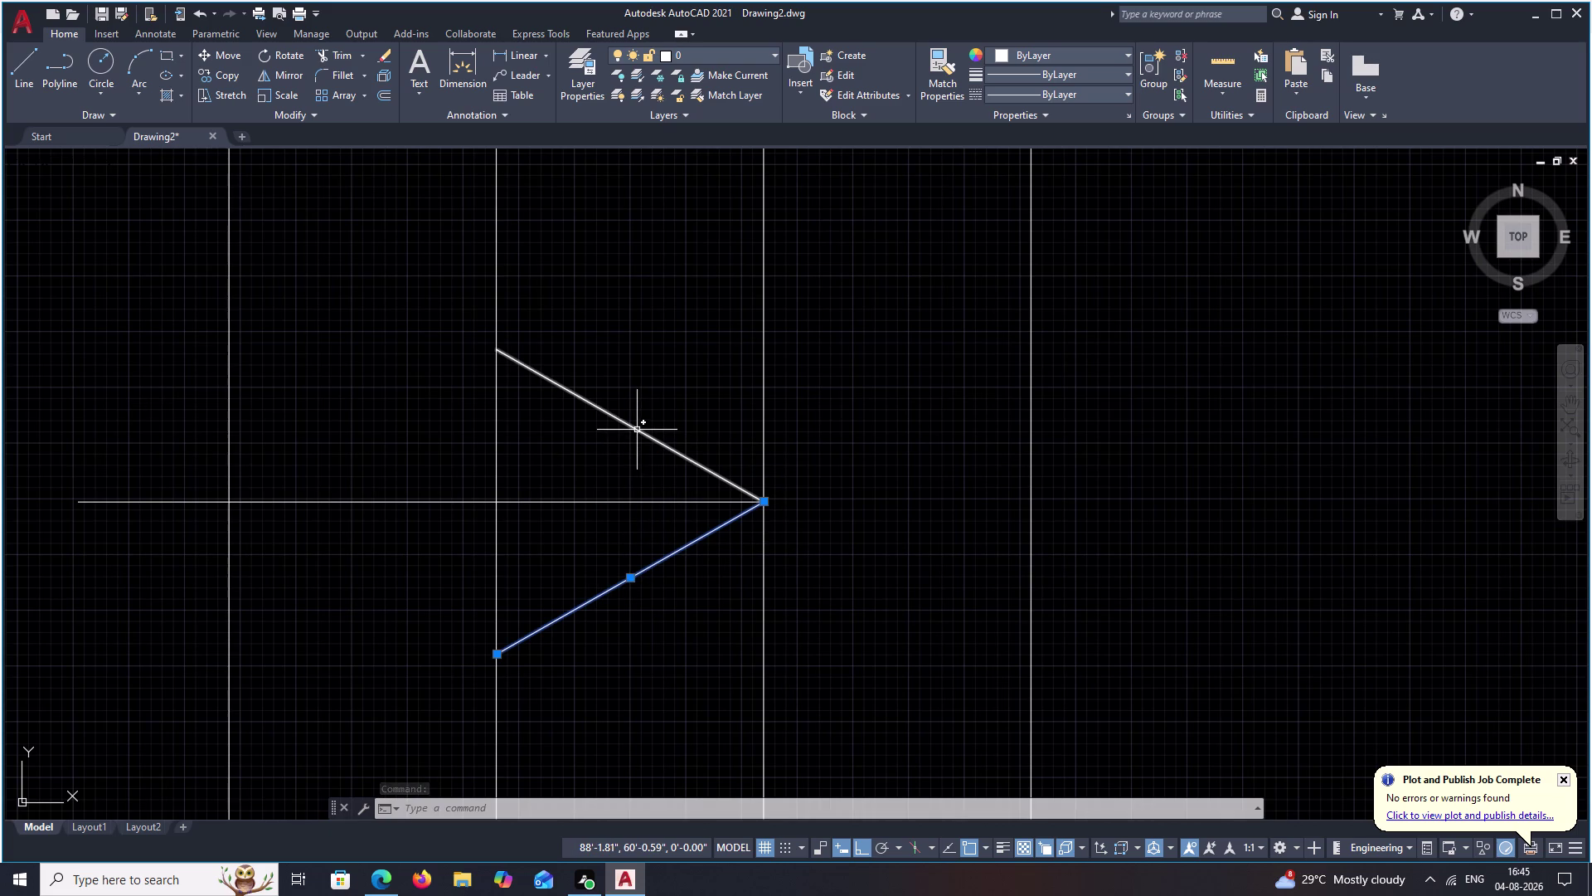
Replace both arrowhead strokes with a new diagonal line from the shaft's right end.
click(637, 430)
text(E)
key(space)
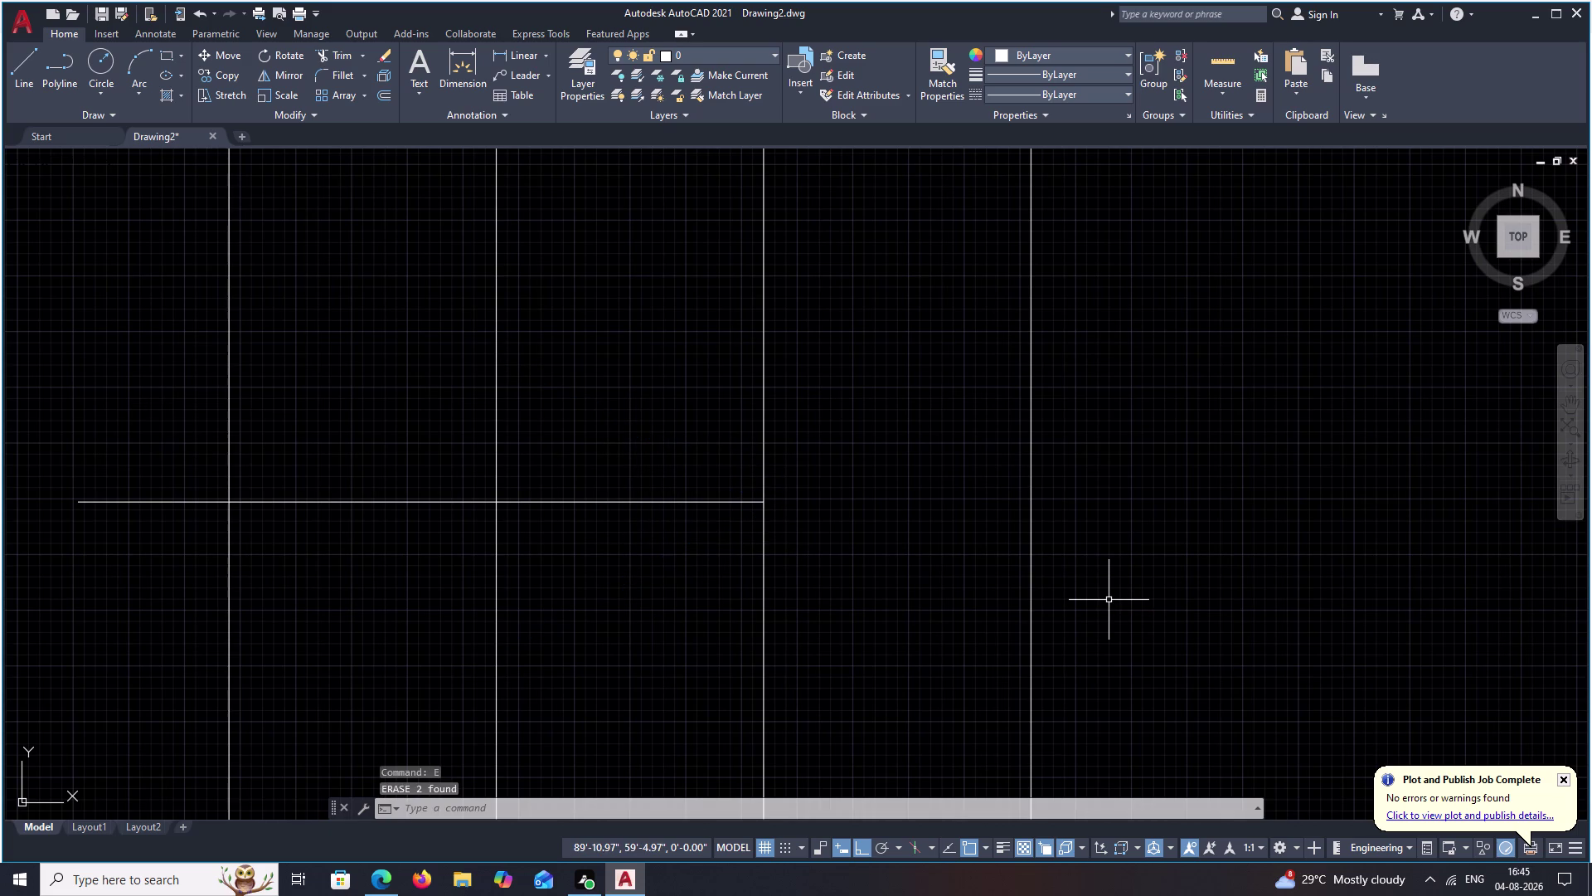
text(L)
key(space)
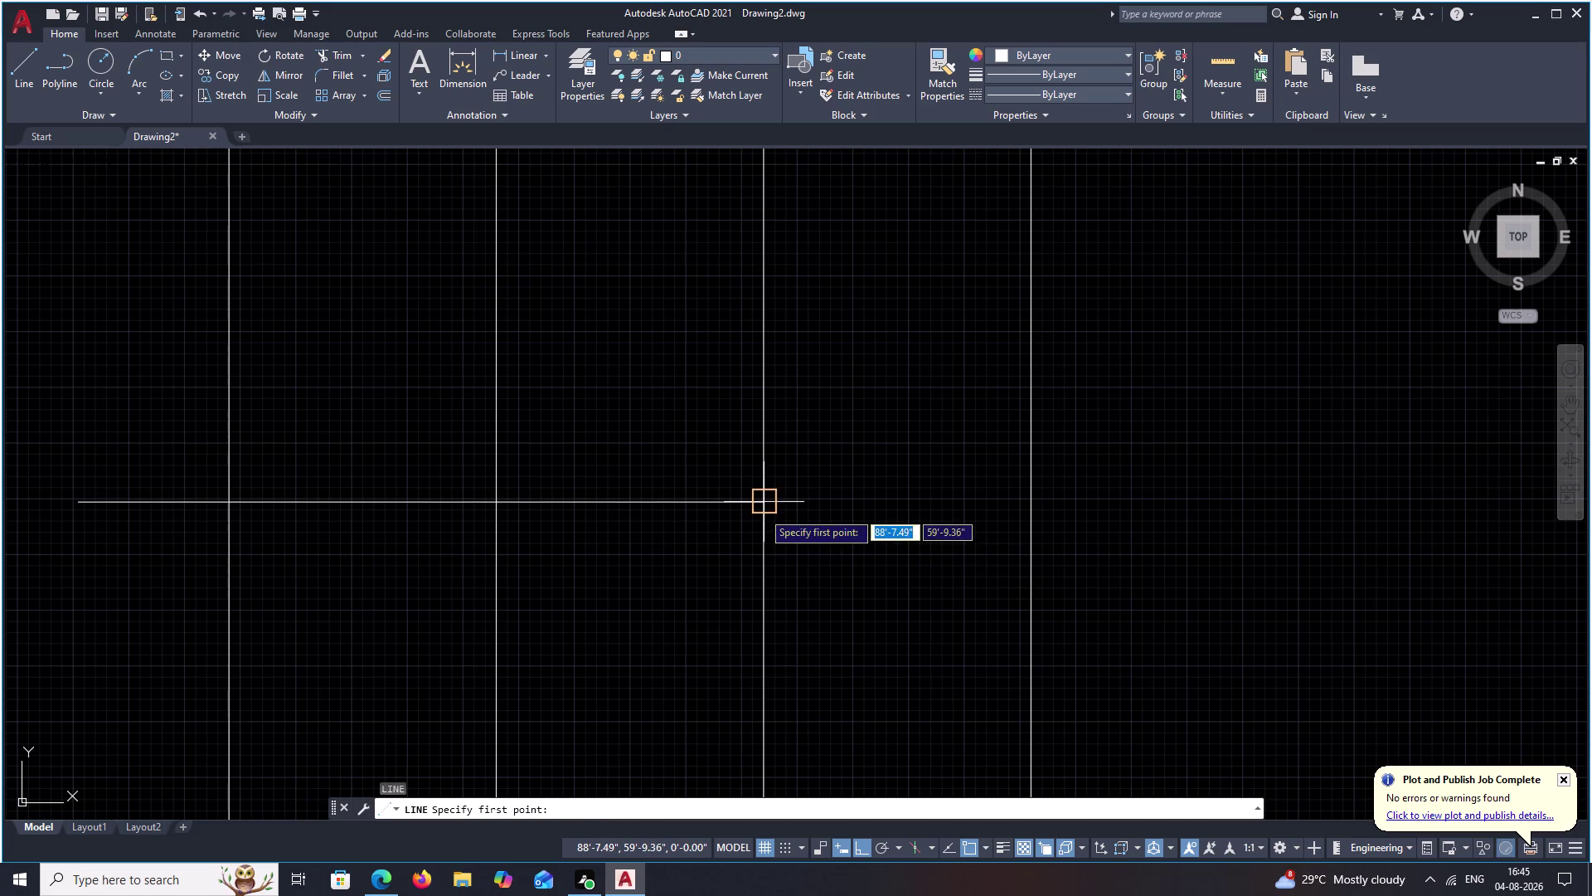
click(762, 511)
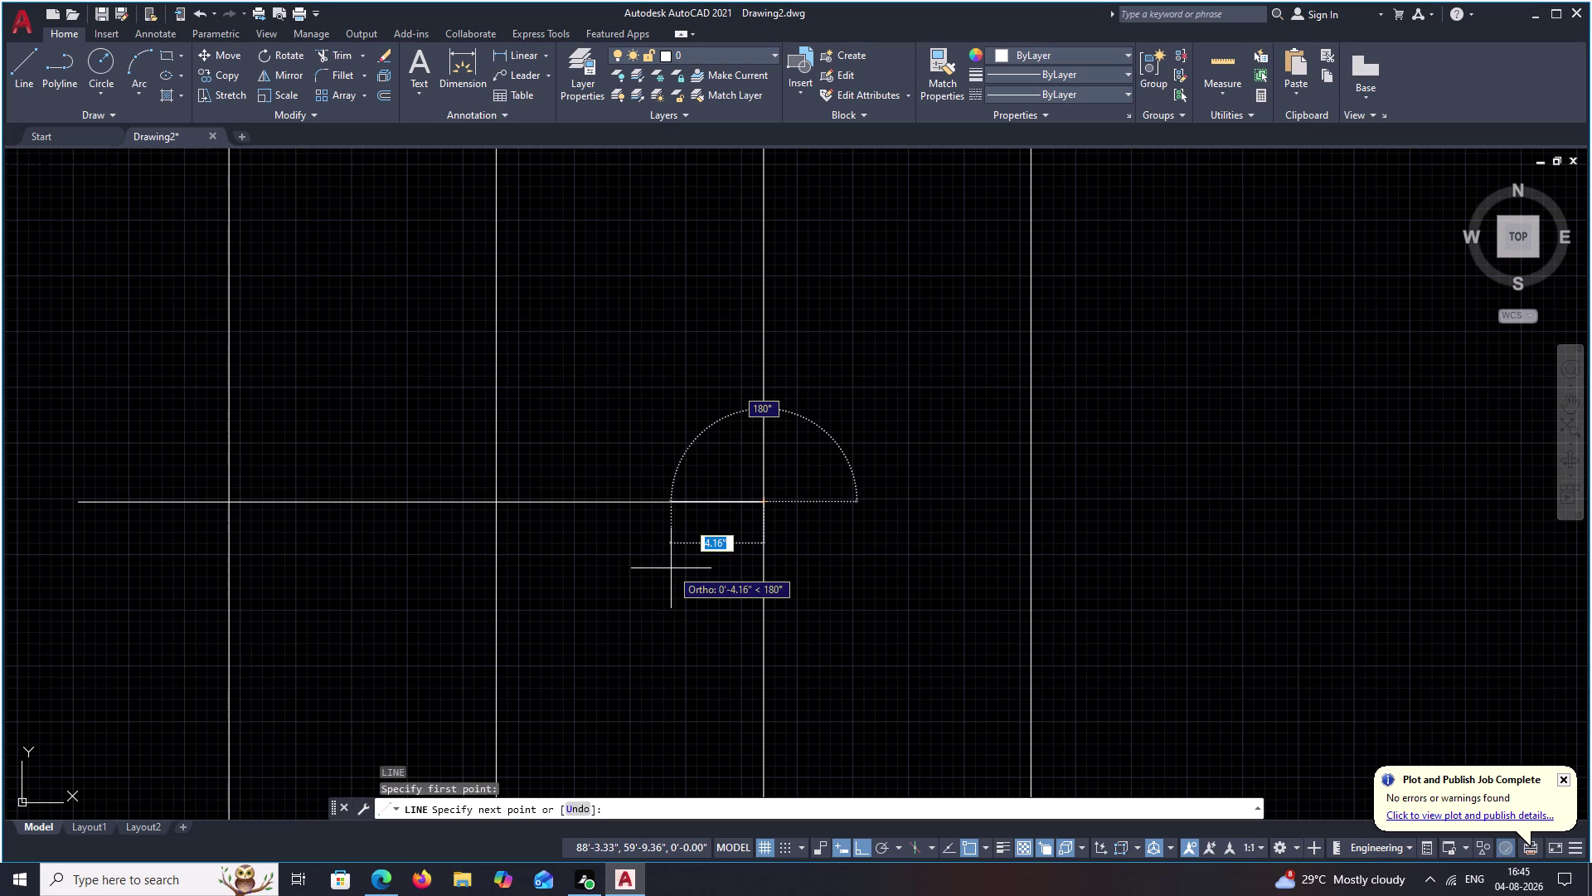
key(F8)
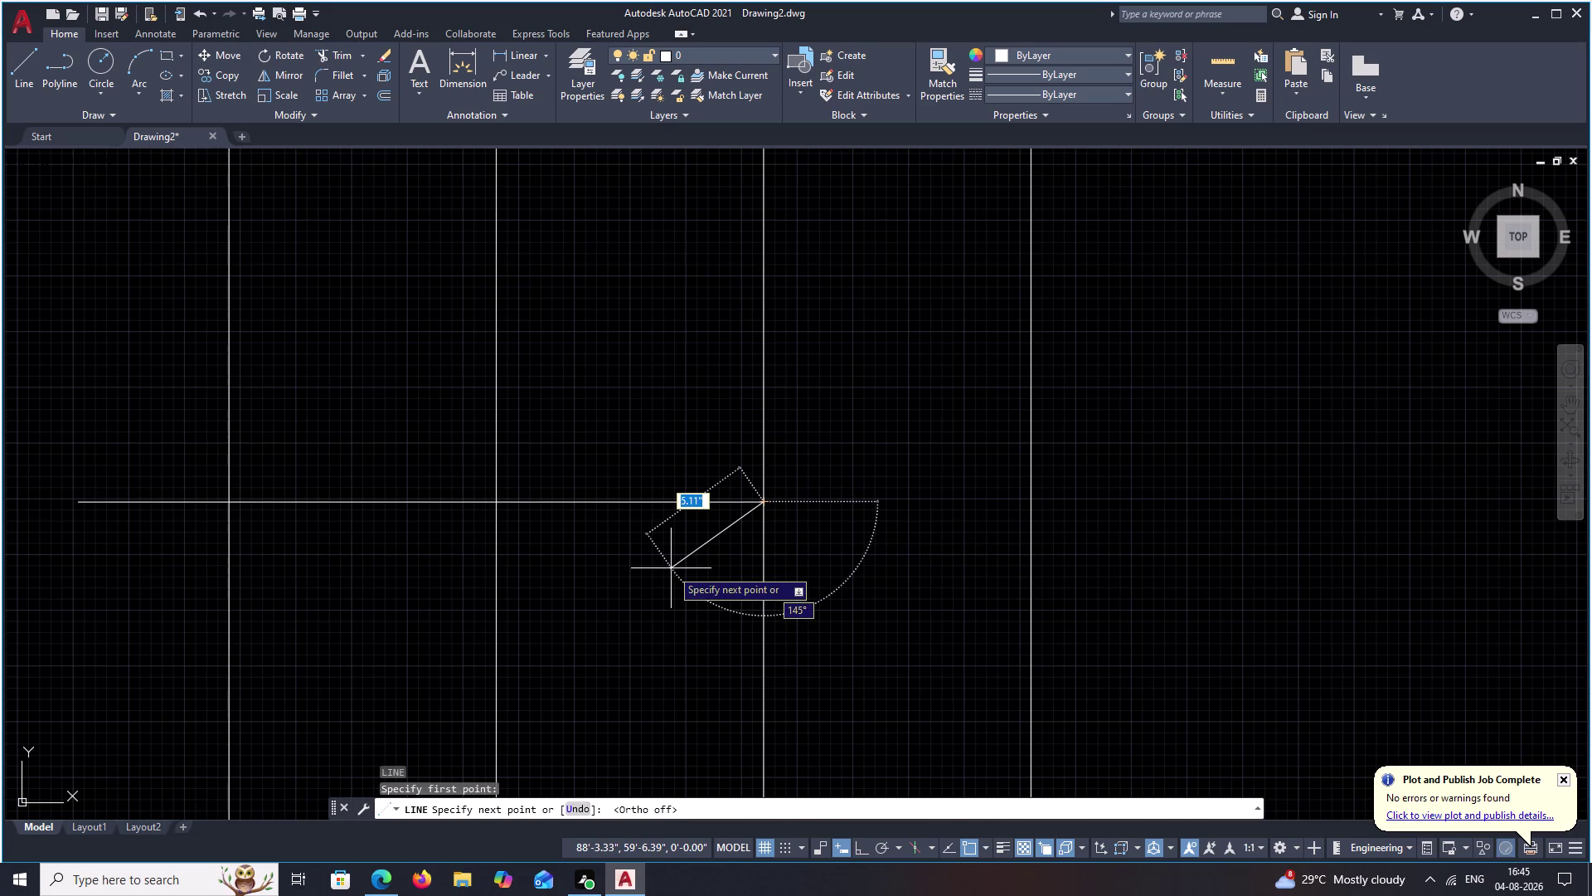
click(635, 603)
key(F8)
key(Escape)
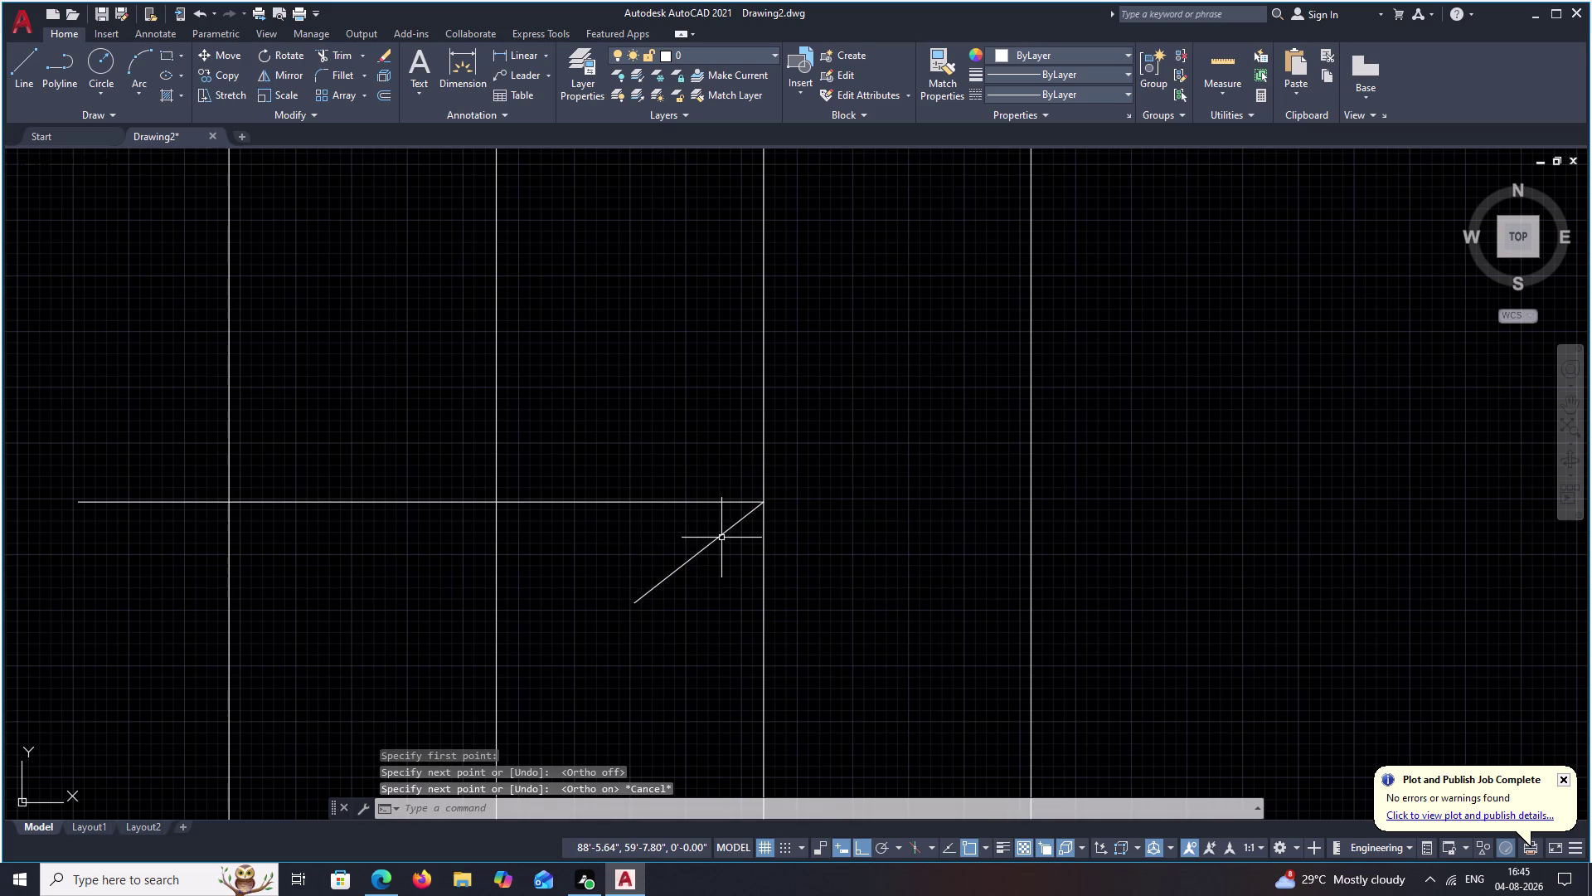
Mirror the new diagonal stroke about the shaft, keeping the source.
click(721, 537)
key(m)
text(I)
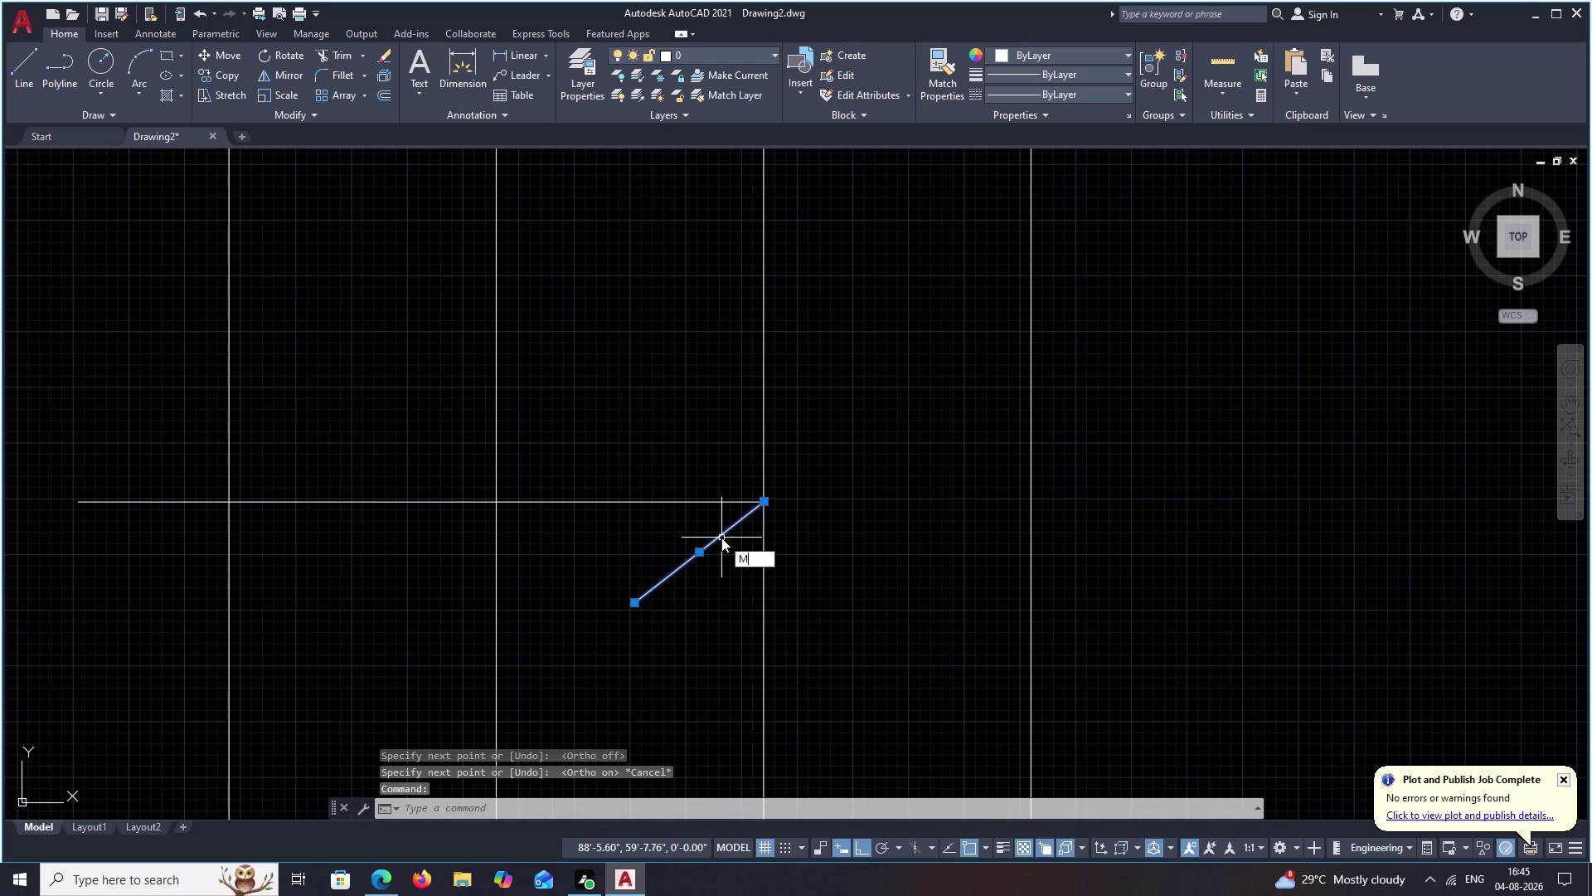
key(space)
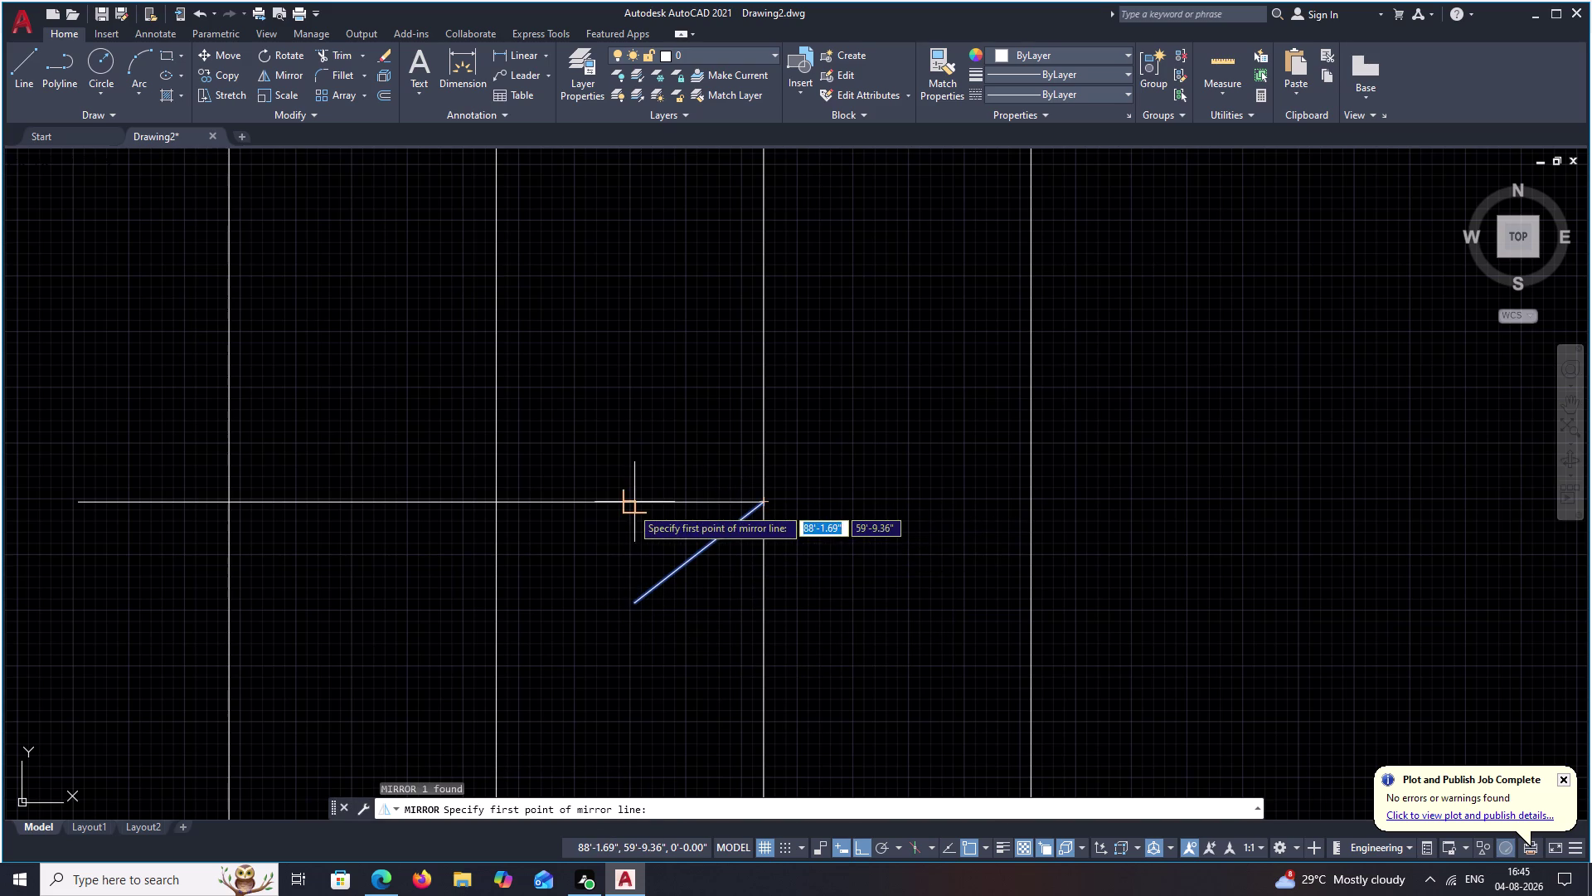
click(631, 505)
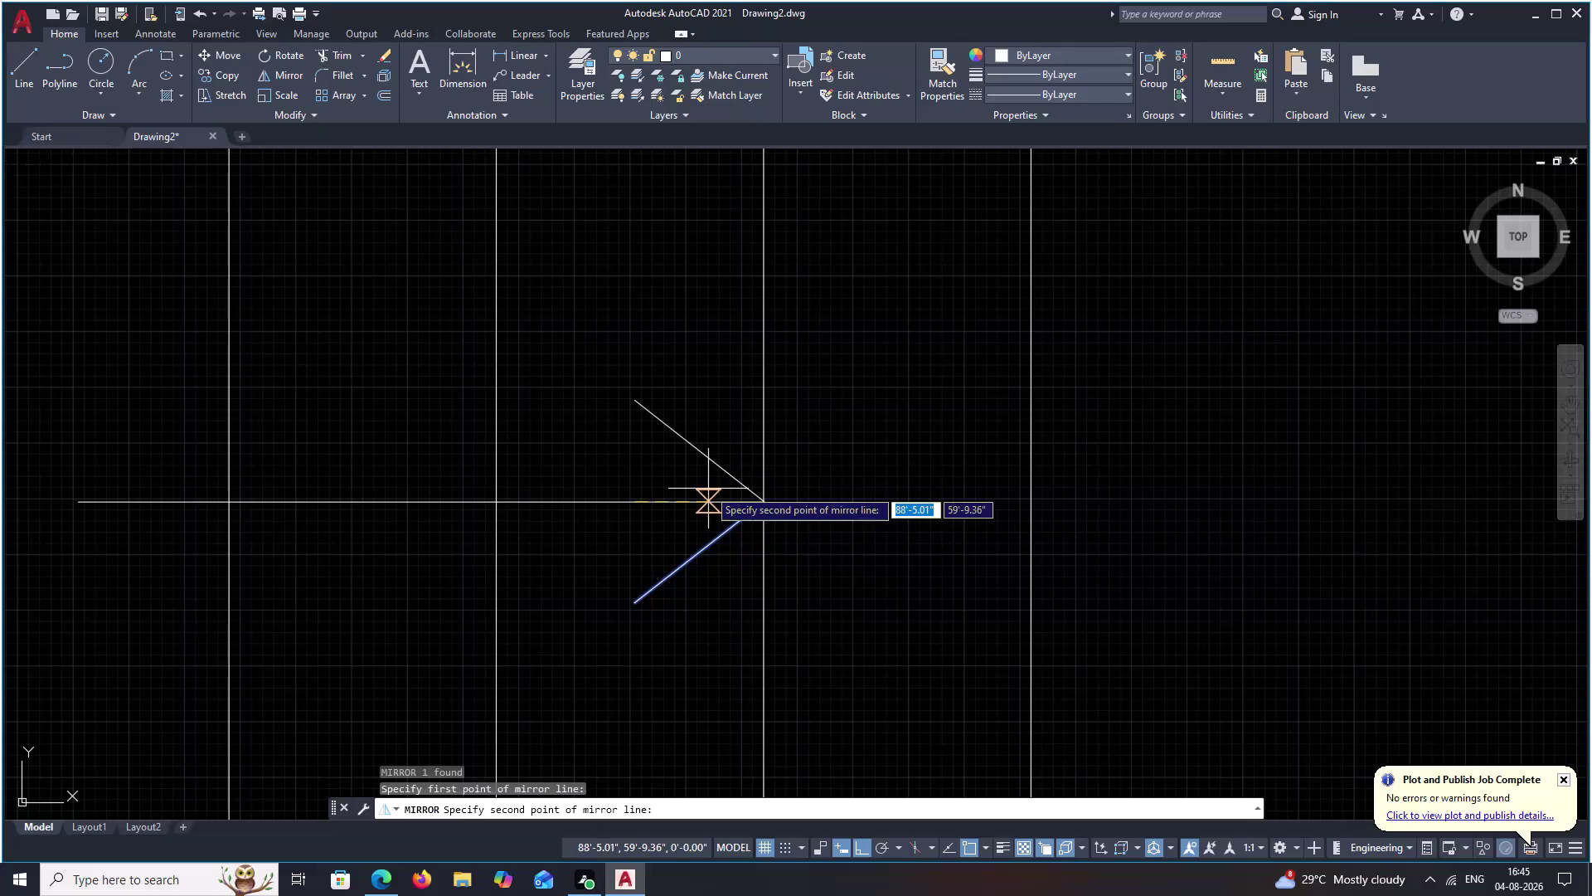
click(708, 488)
drag(755, 544, 709, 488)
scroll(down, 3)
scroll(down, 3)
middle_drag(801, 489, 676, 527)
scroll(down, 3)
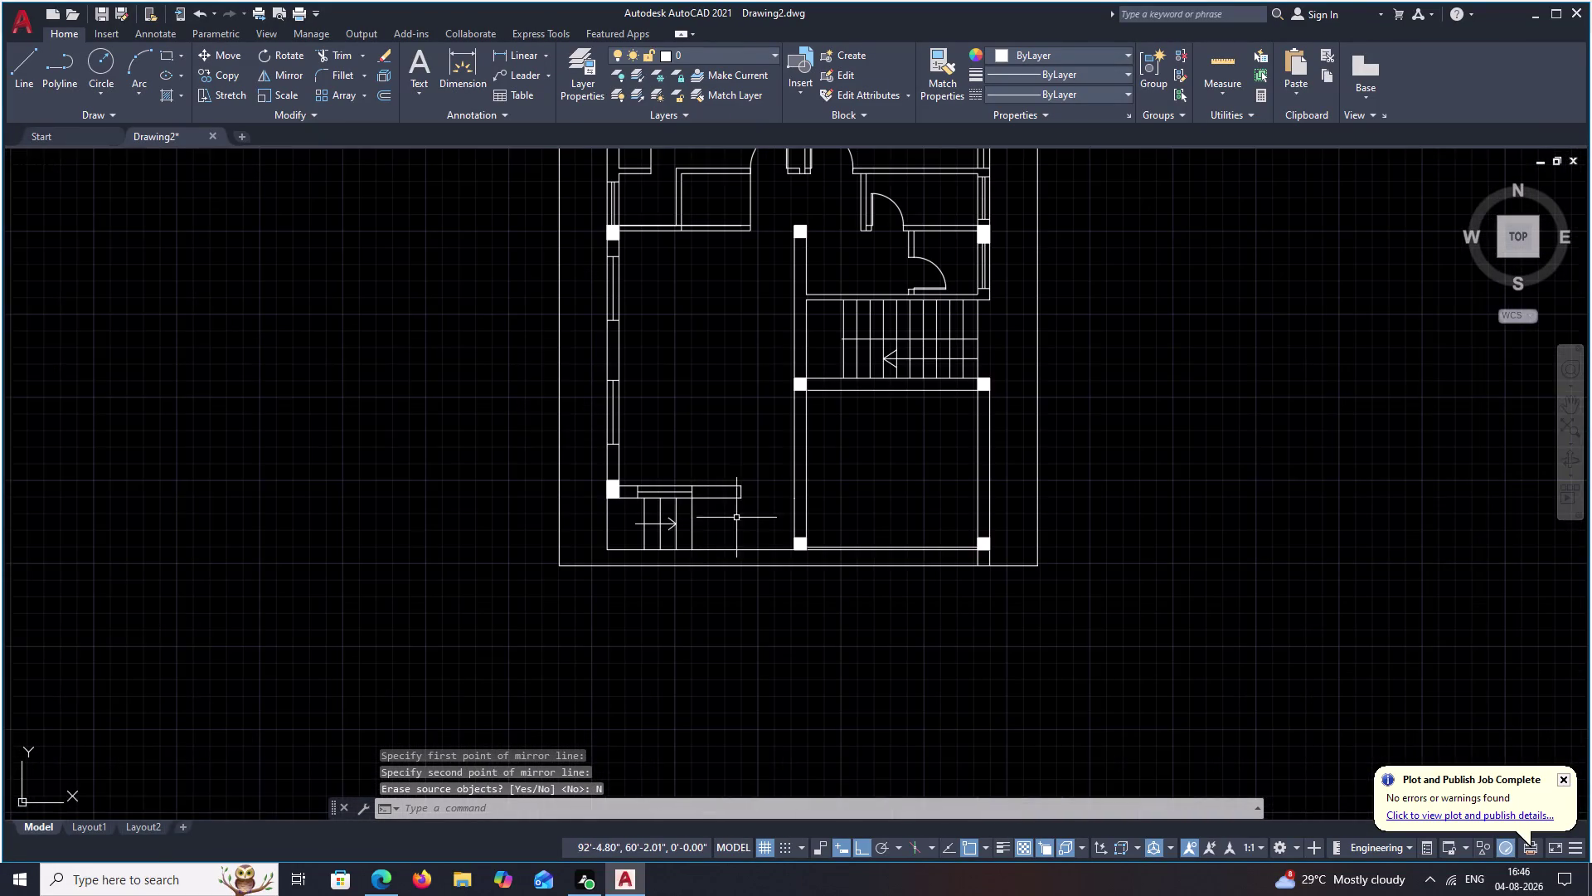
Erase the staircase arrow's old strokes and draw a new angled stroke from its tip.
middle_drag(737, 518, 652, 544)
middle_drag(647, 549, 716, 541)
middle_click(716, 541)
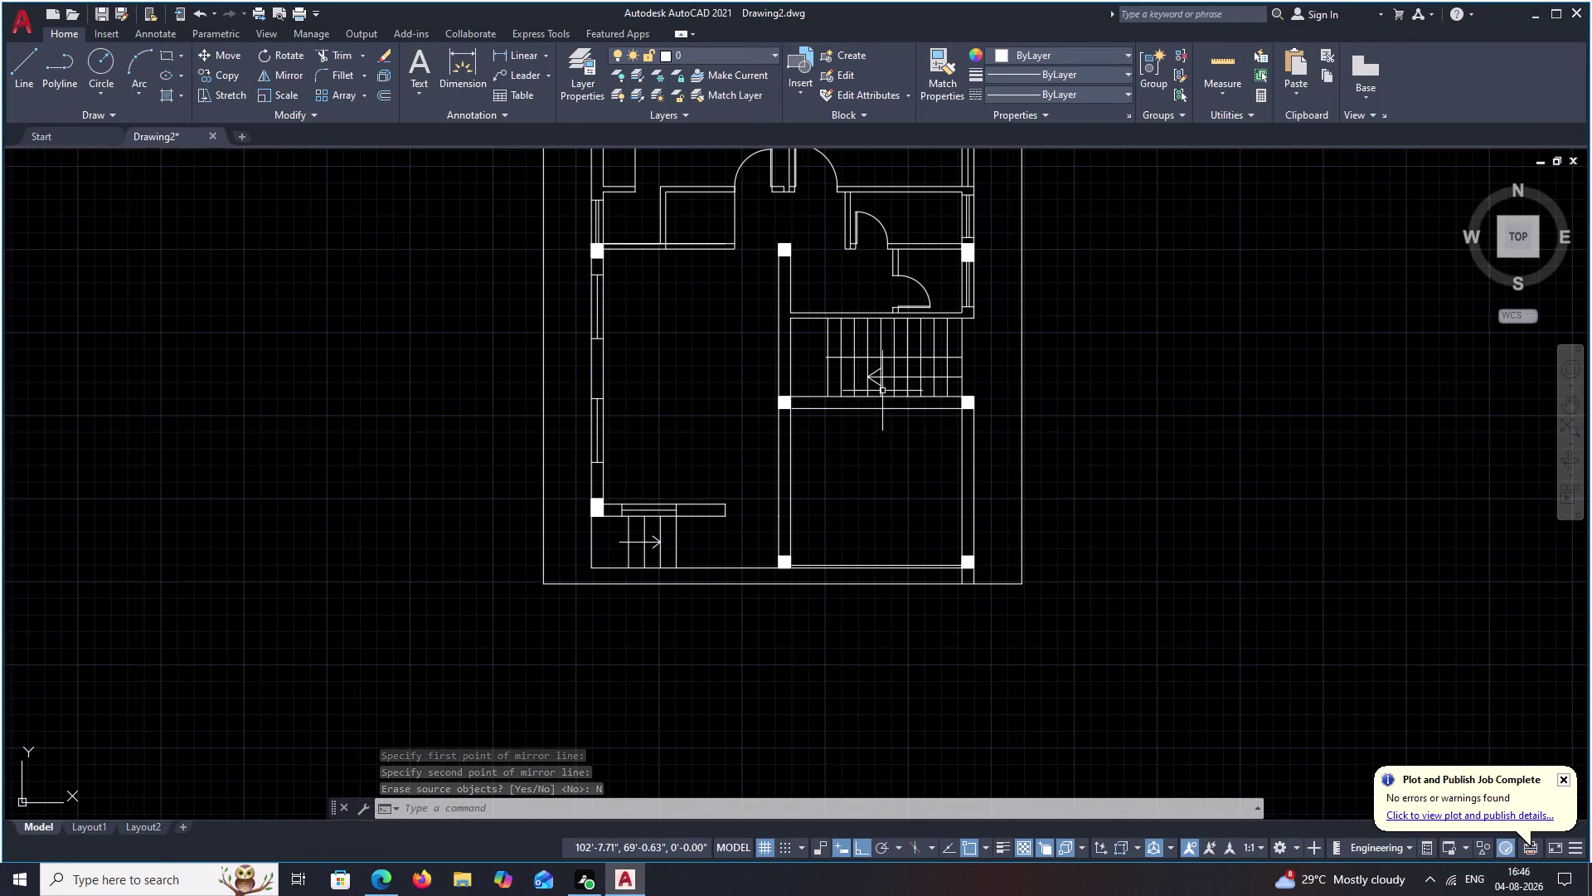
scroll(up, 3)
scroll(up, 3)
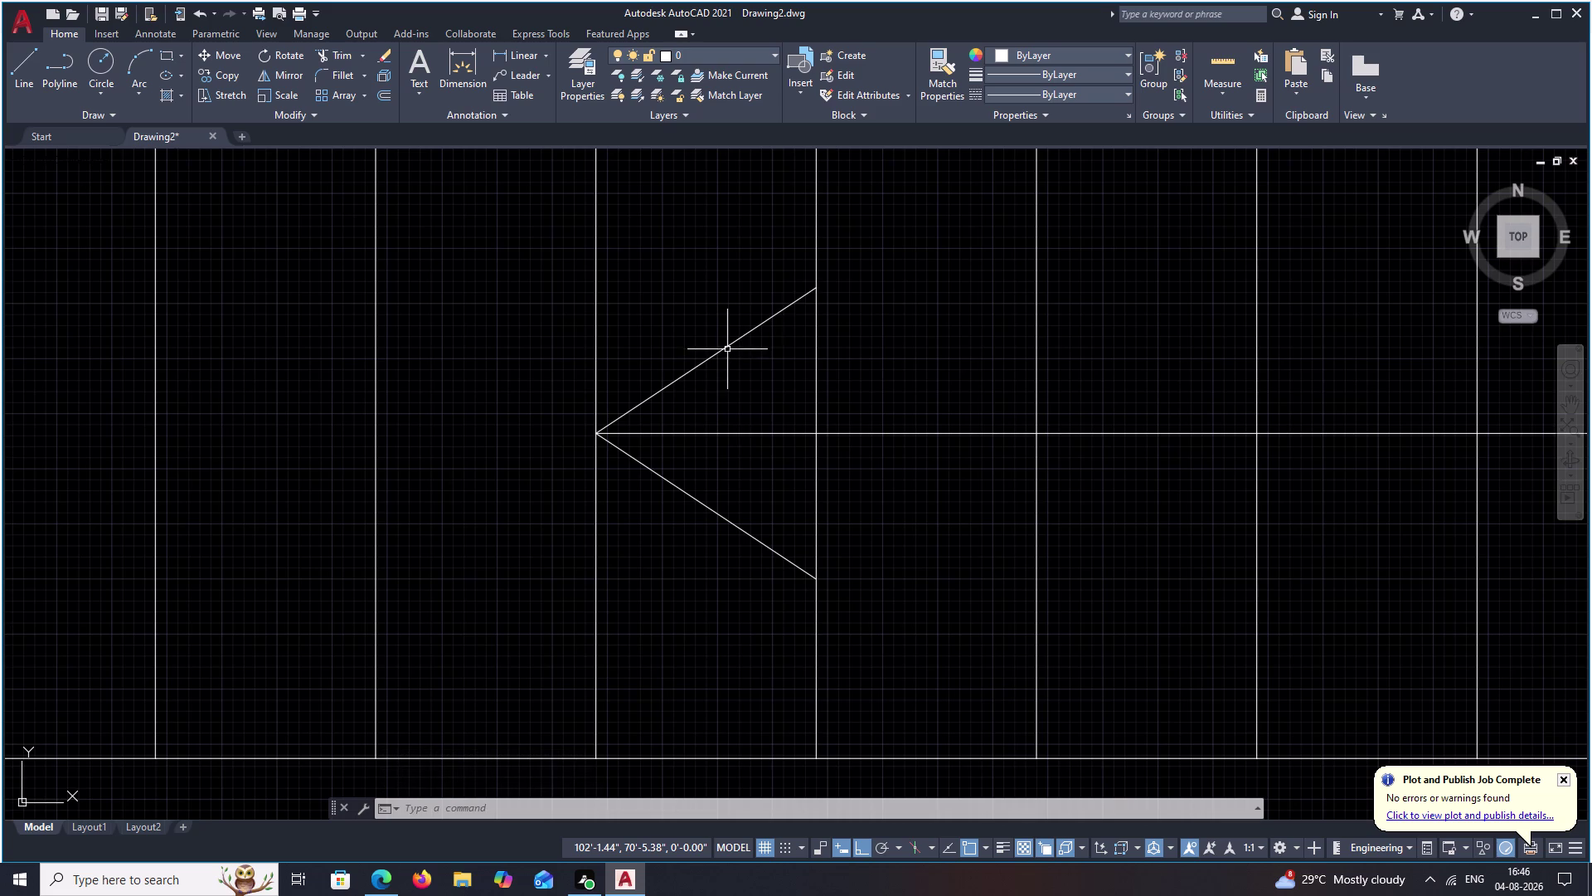
click(727, 348)
click(716, 515)
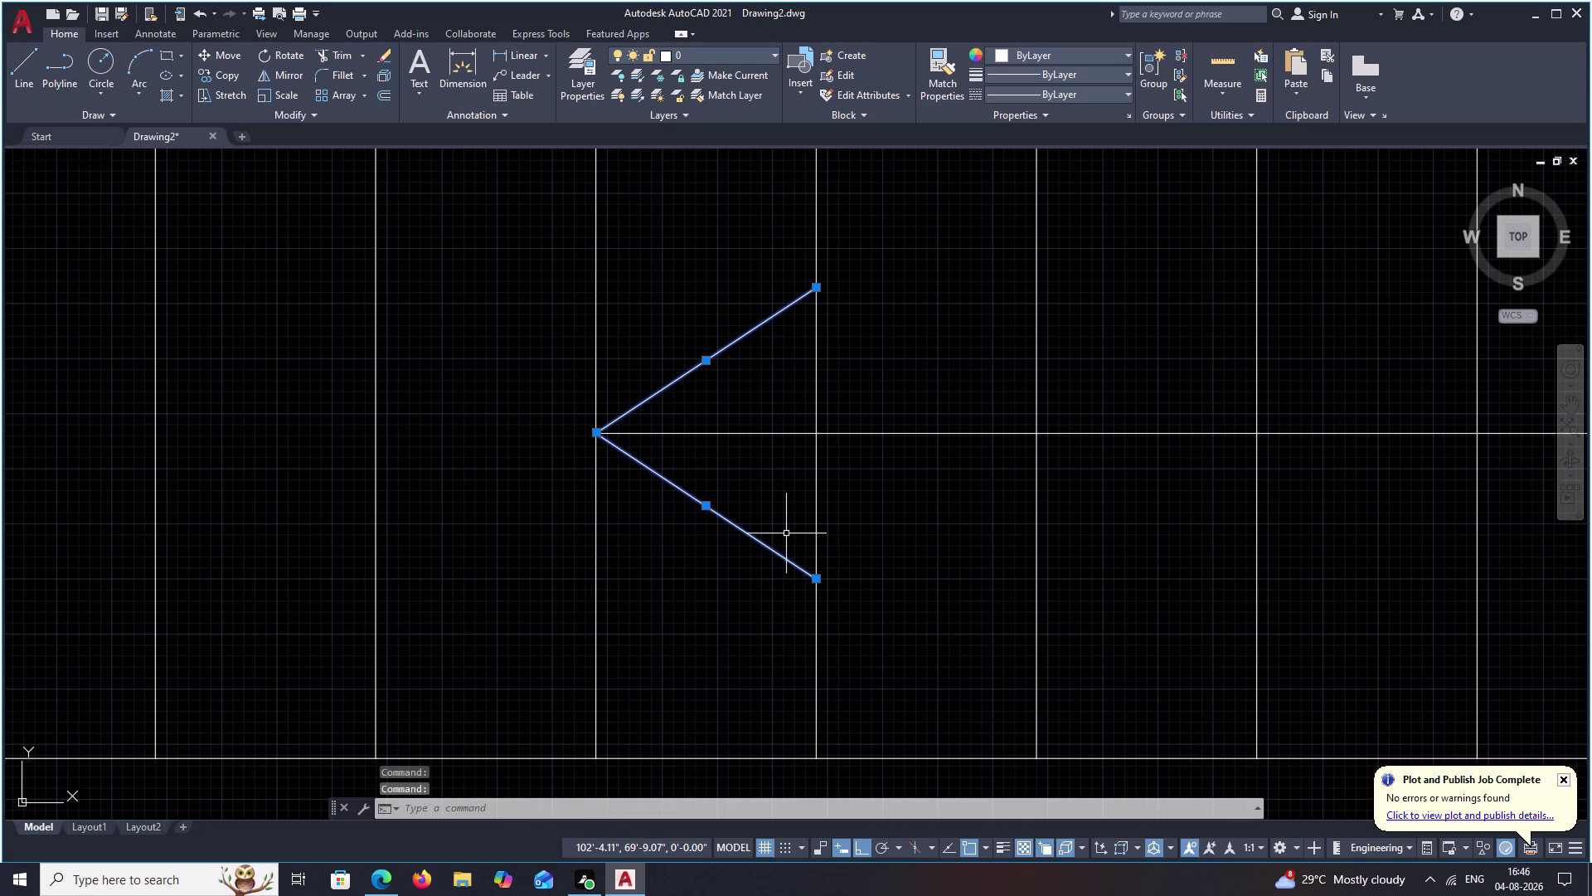
text(E)
key(space)
text(L)
key(space)
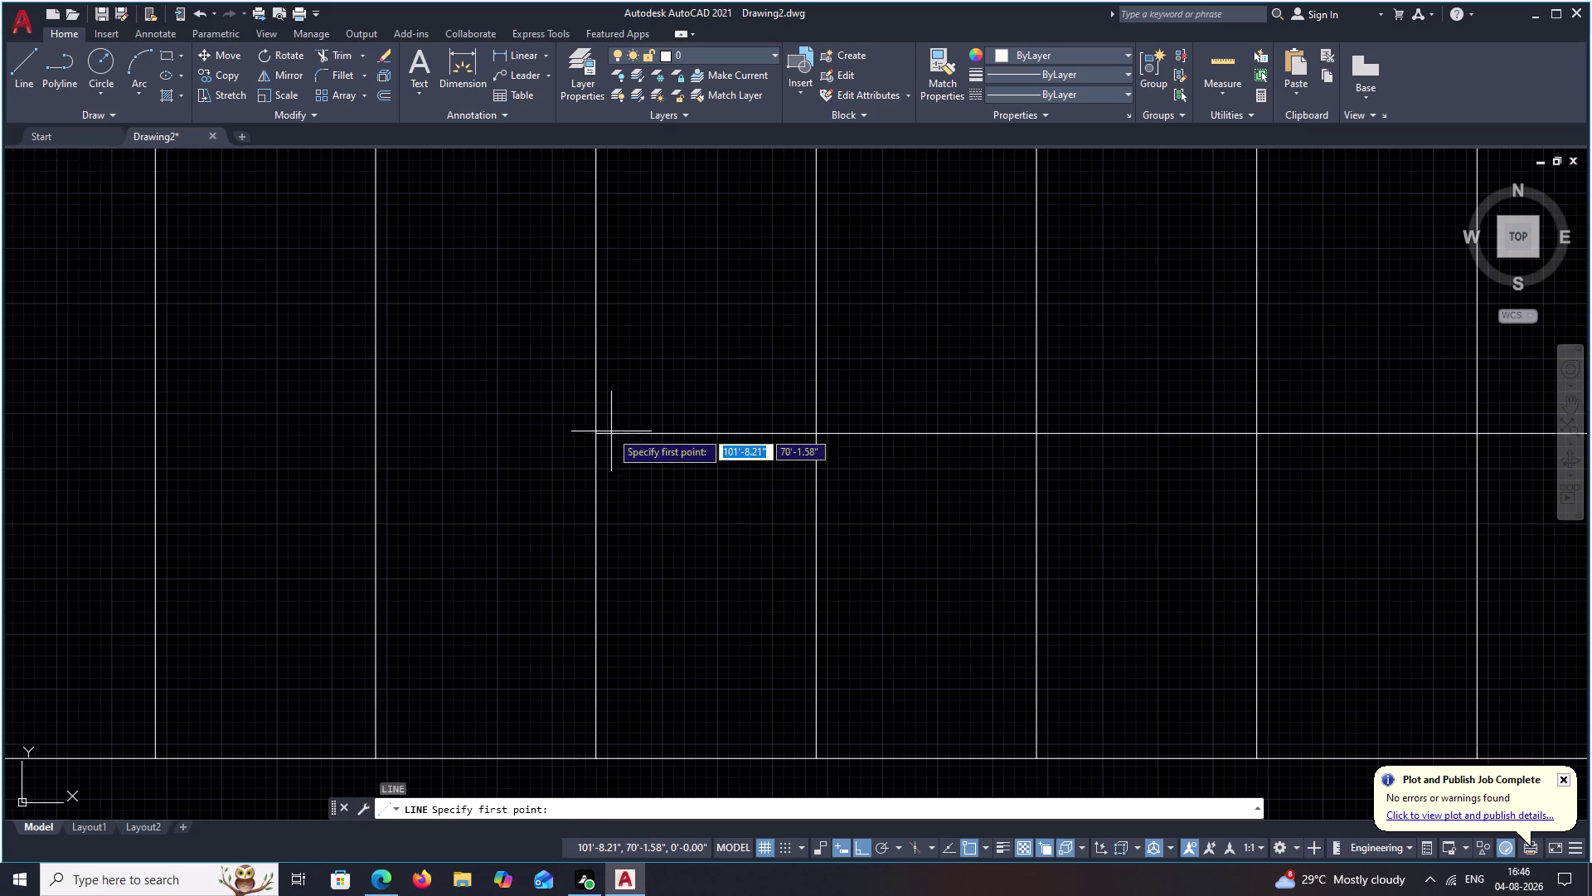
click(593, 436)
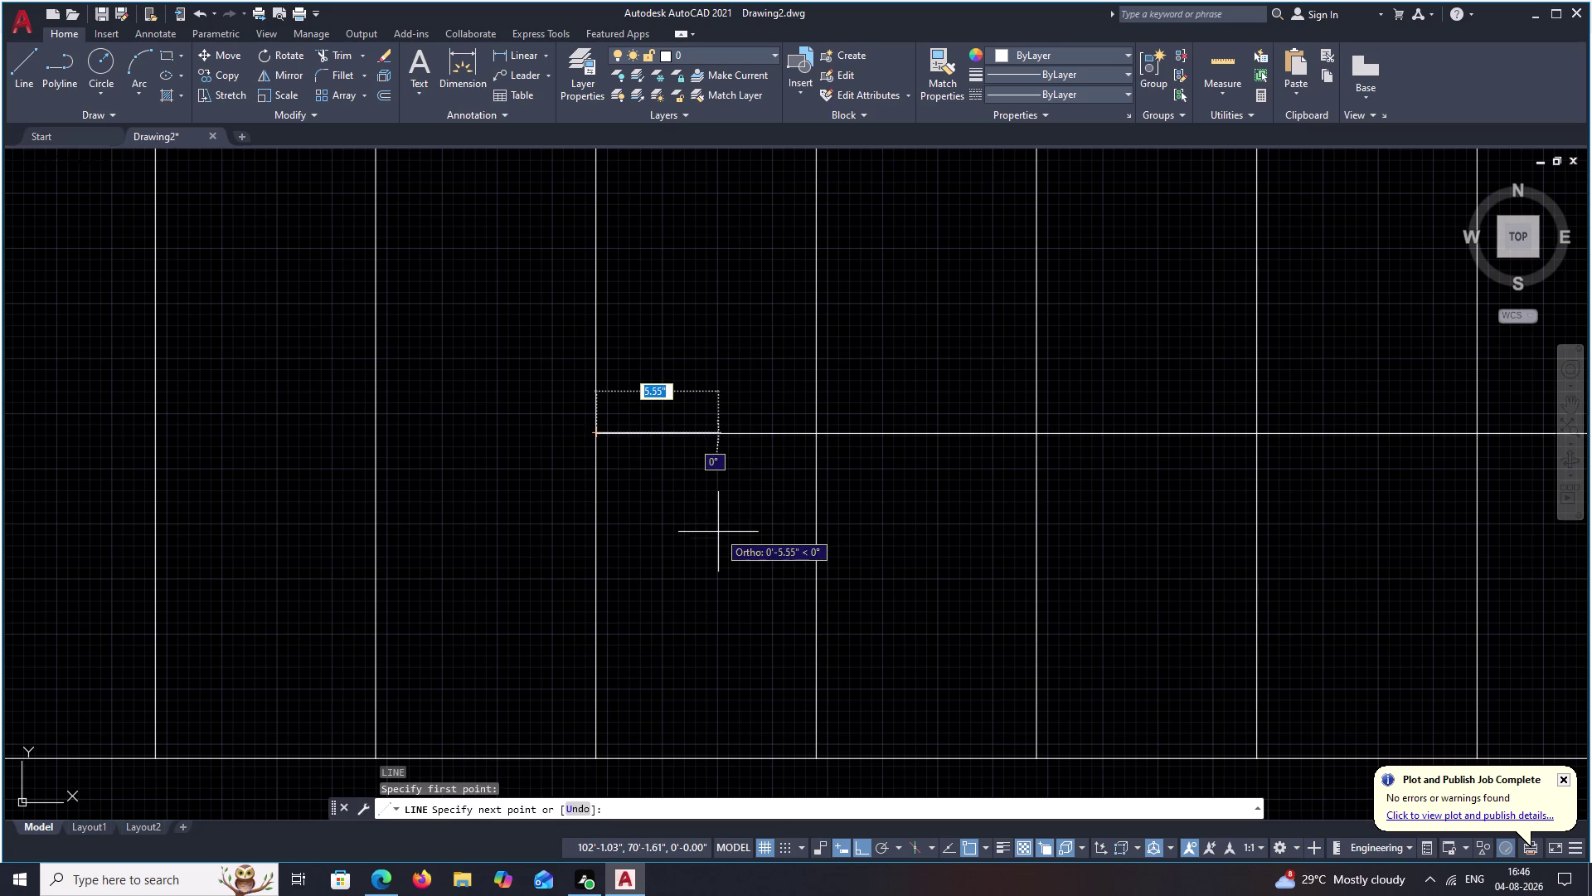
key(F8)
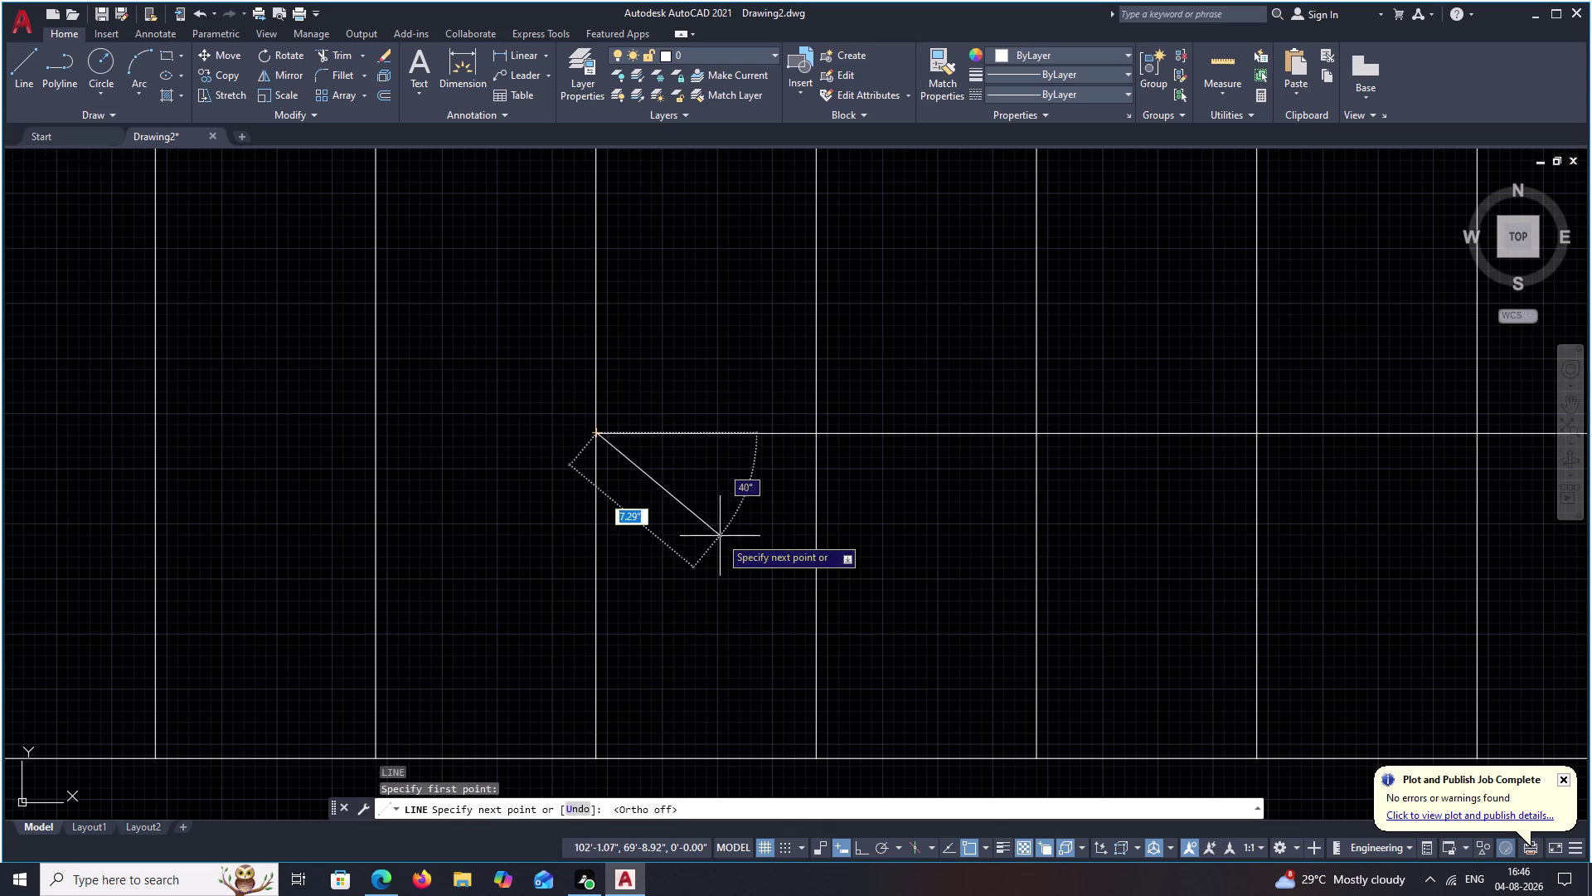
click(721, 529)
key(Escape)
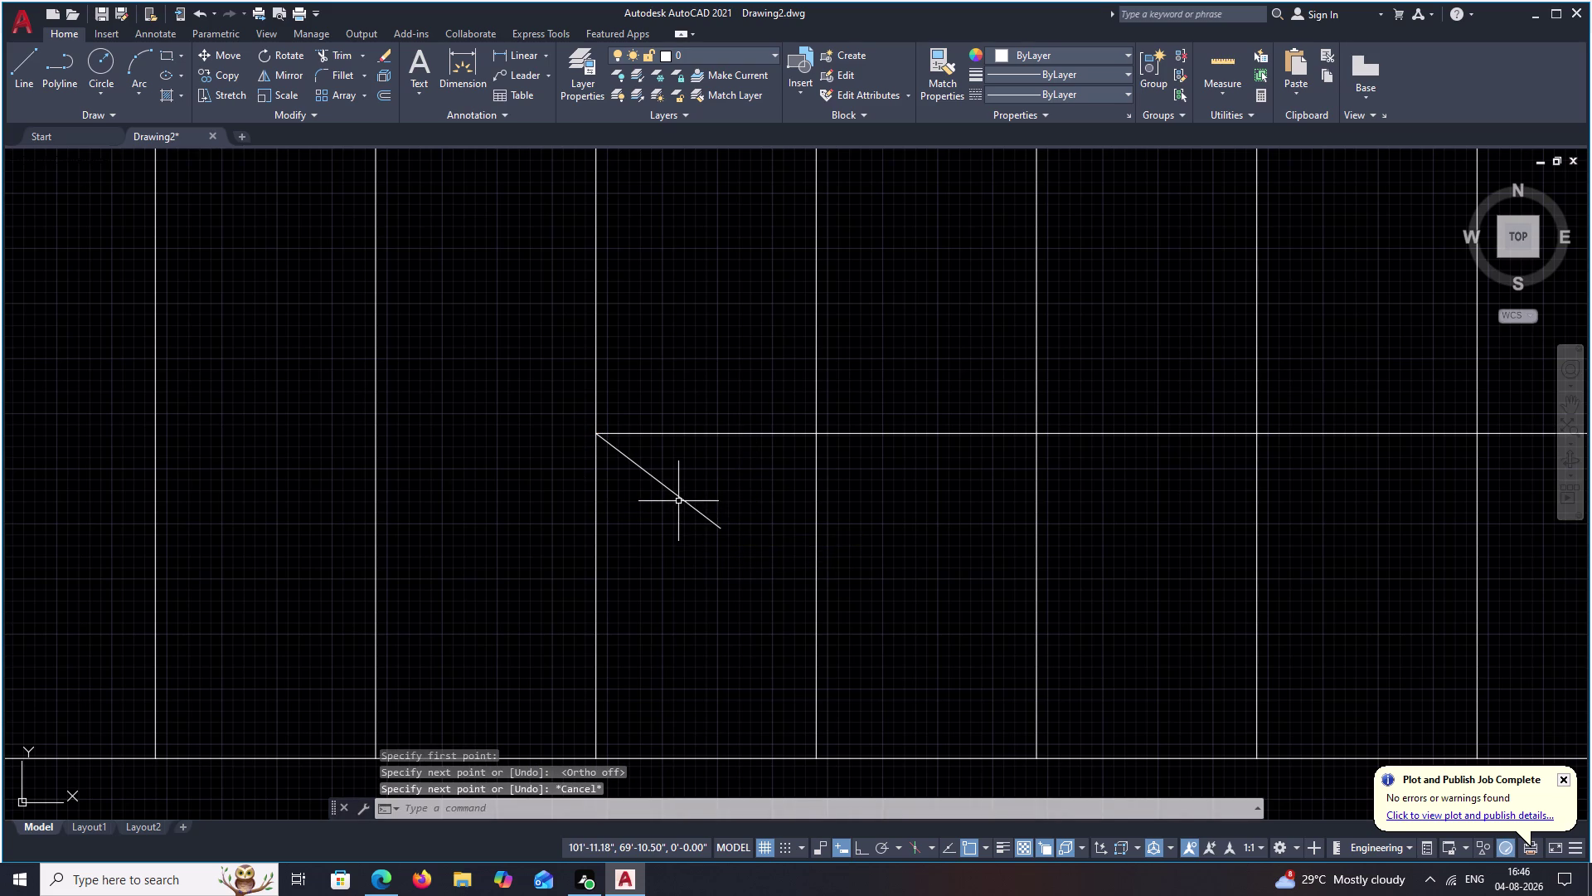
Mirror the angled stroke about the shaft to complete the left-pointing arrowhead.
click(680, 499)
text(MI)
key(space)
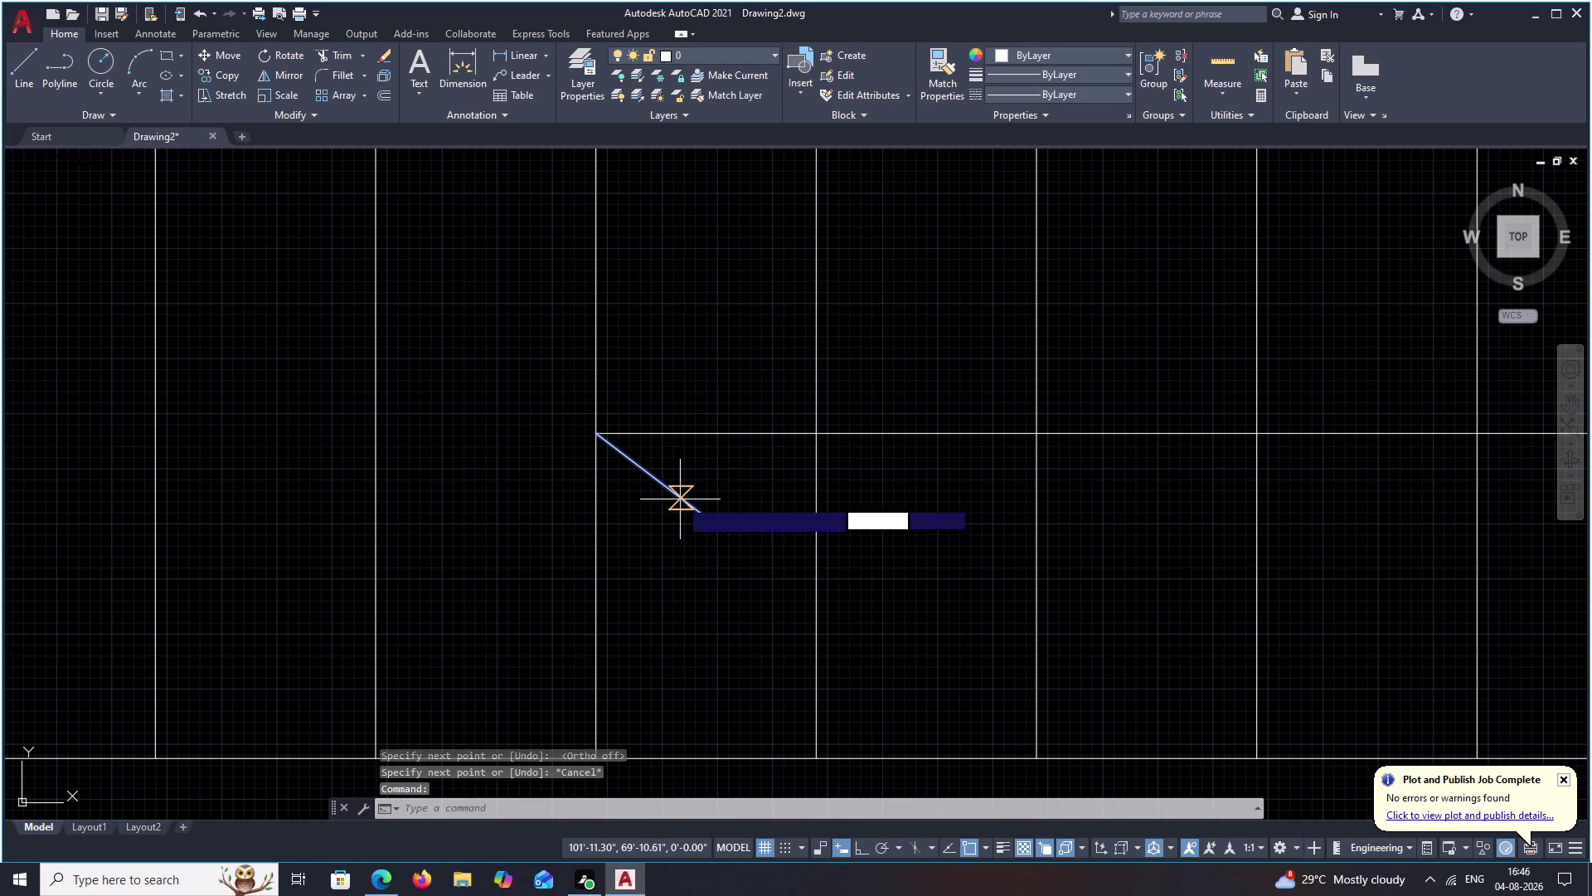
click(711, 431)
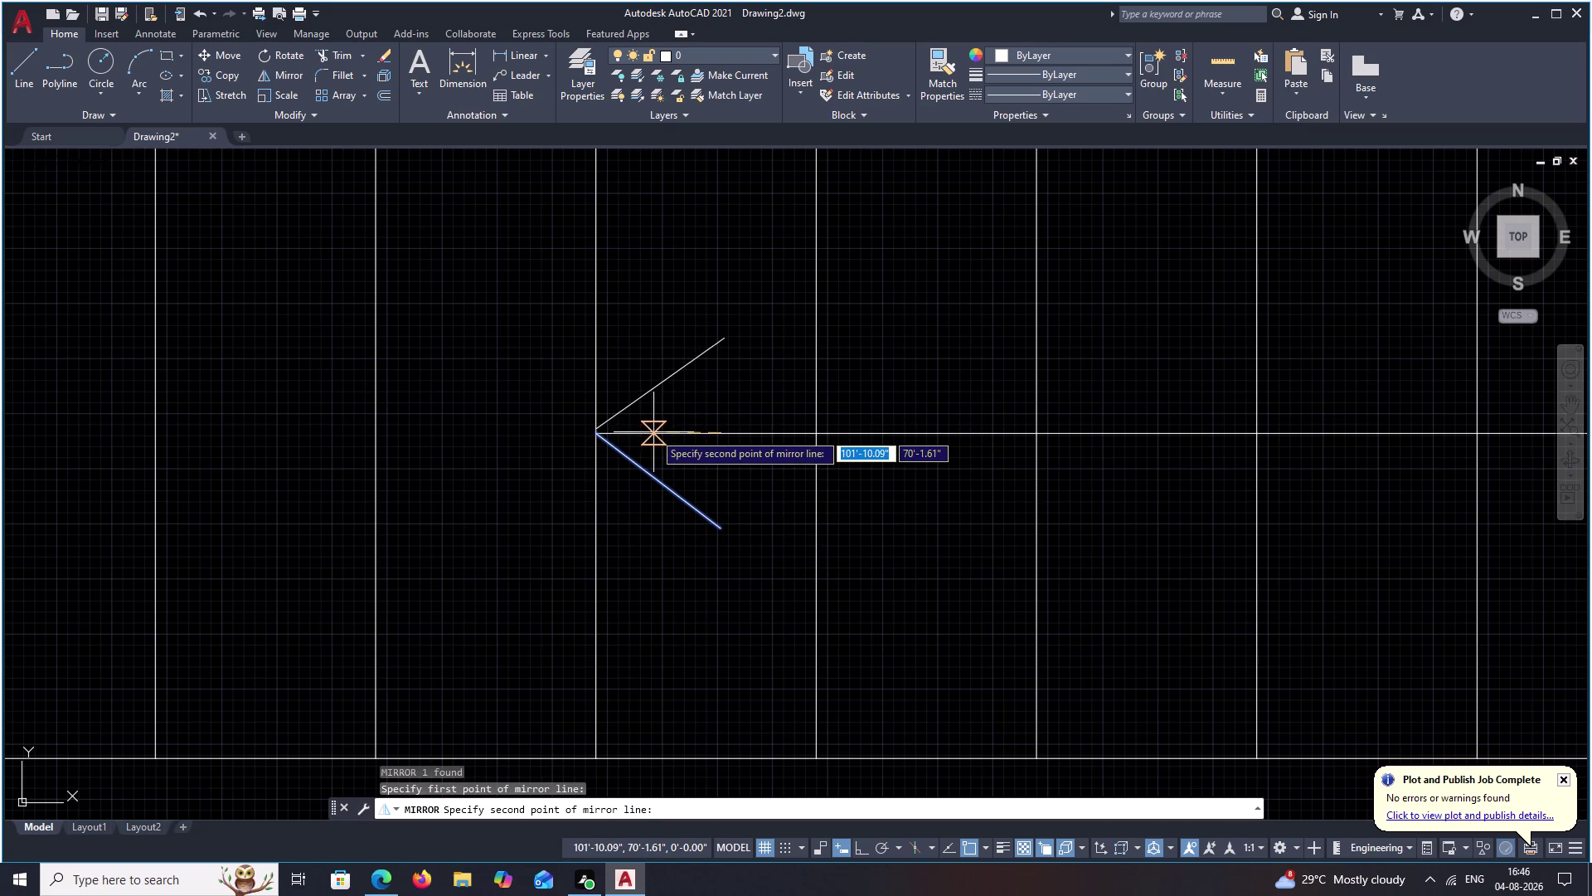
click(598, 432)
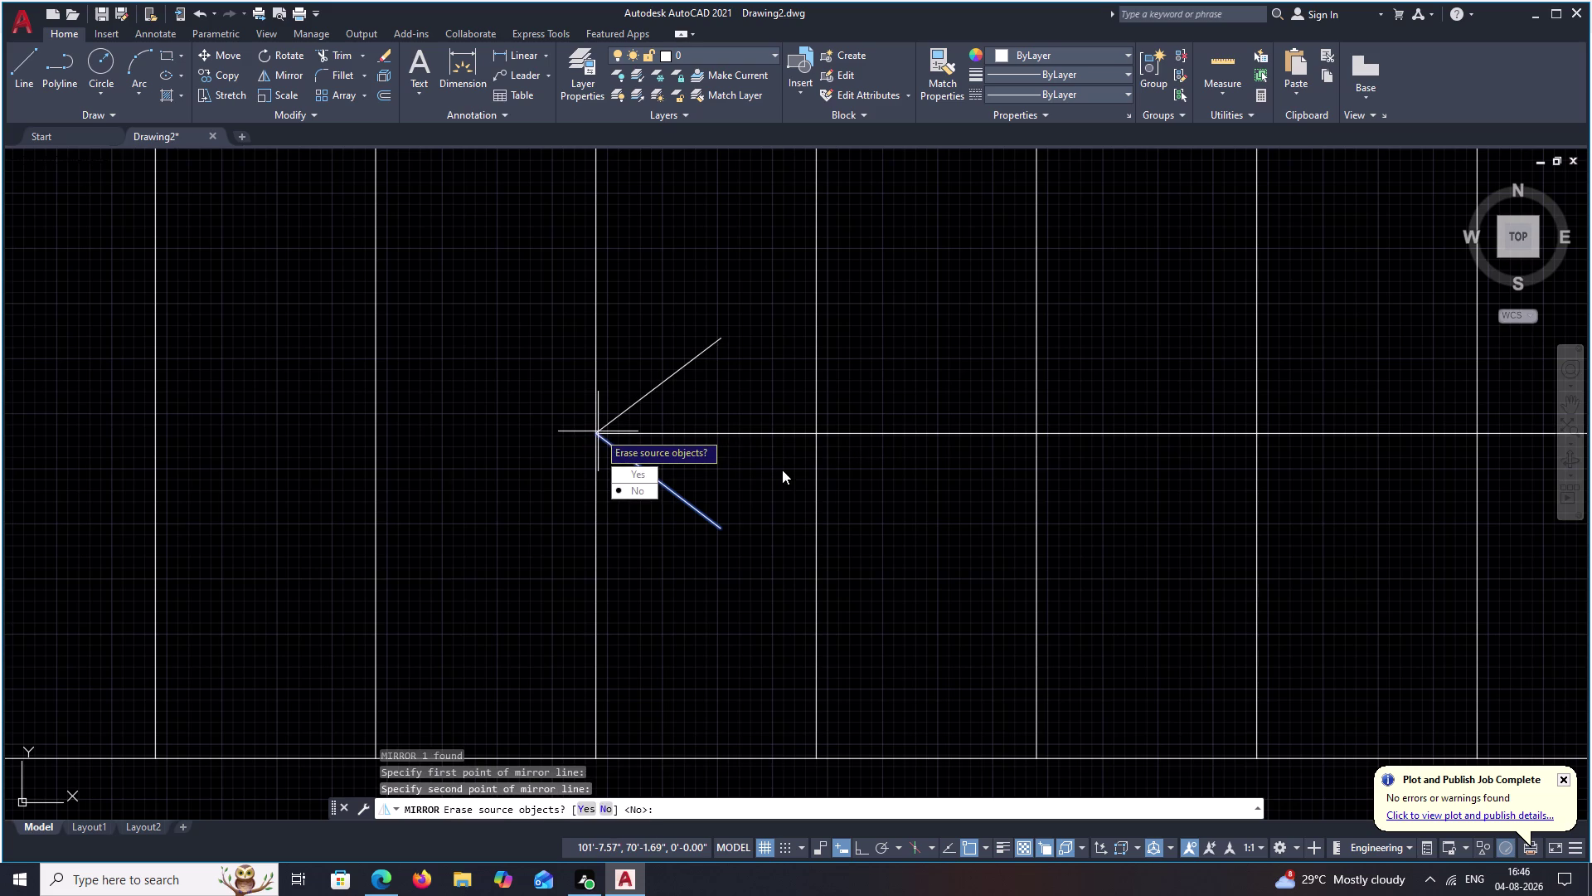
drag(651, 488, 598, 431)
scroll(down, 3)
scroll(down, 3)
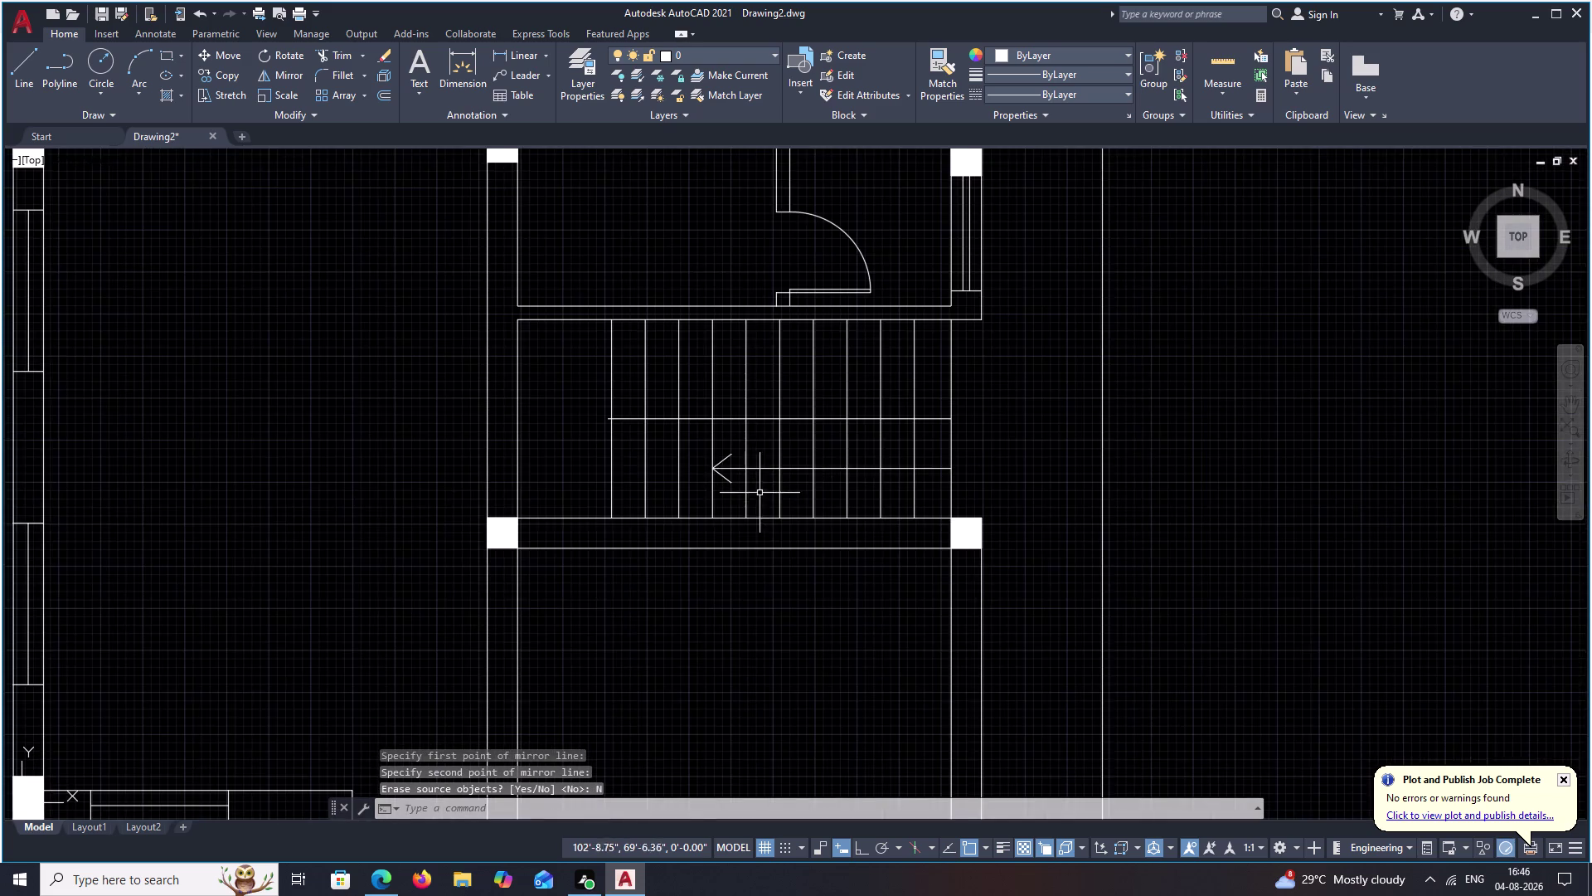
middle_drag(768, 501, 812, 417)
scroll(down, 3)
middle_drag(701, 534, 725, 507)
key(Escape)
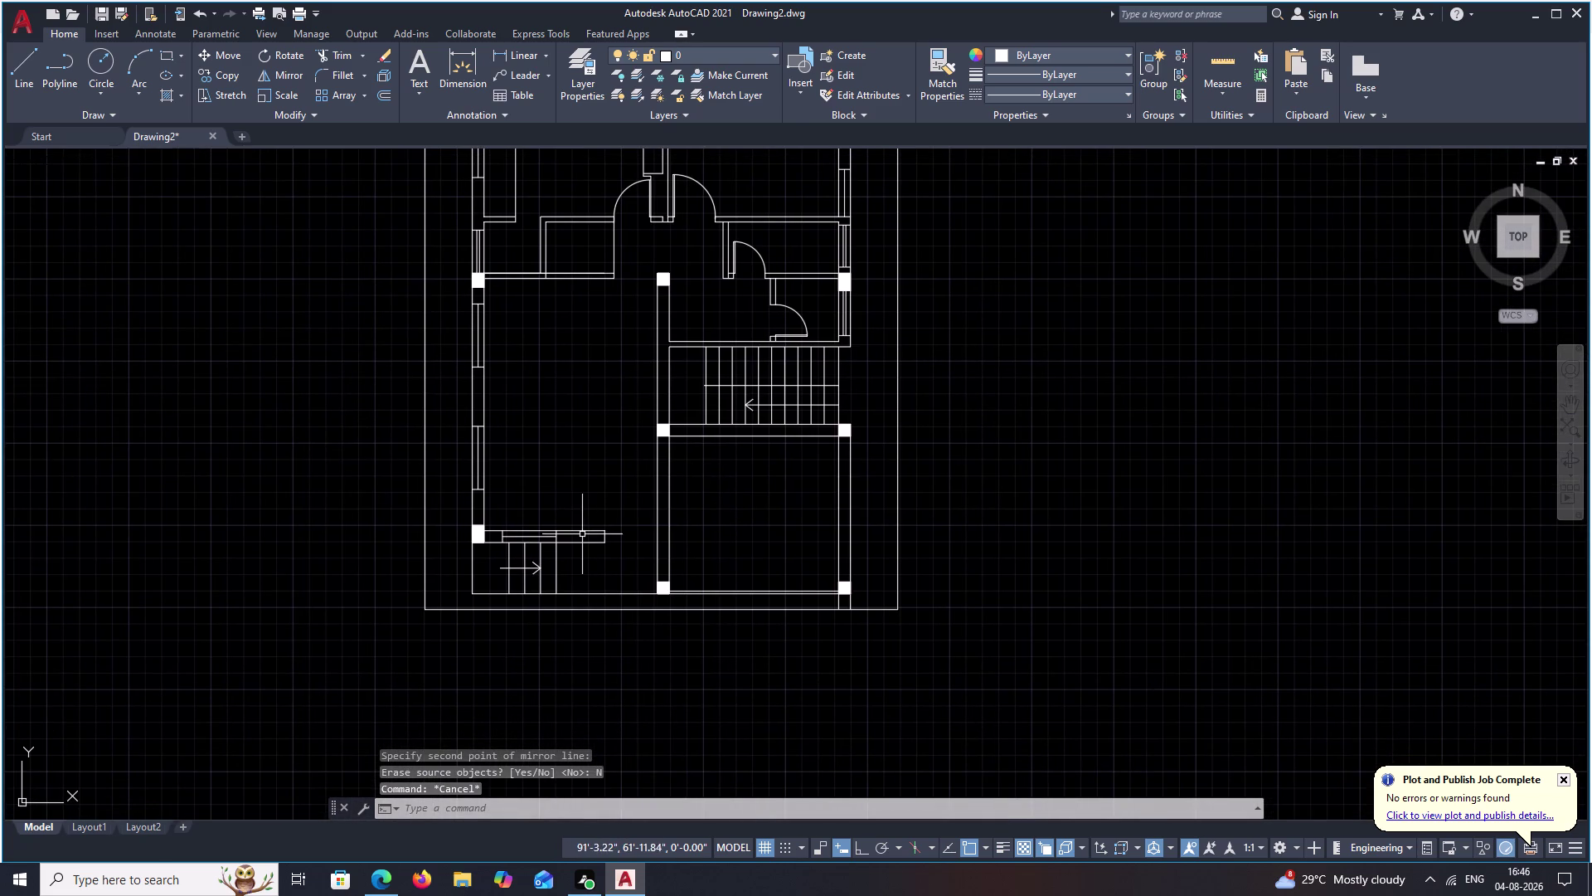
middle_drag(583, 535, 691, 498)
scroll(up, 3)
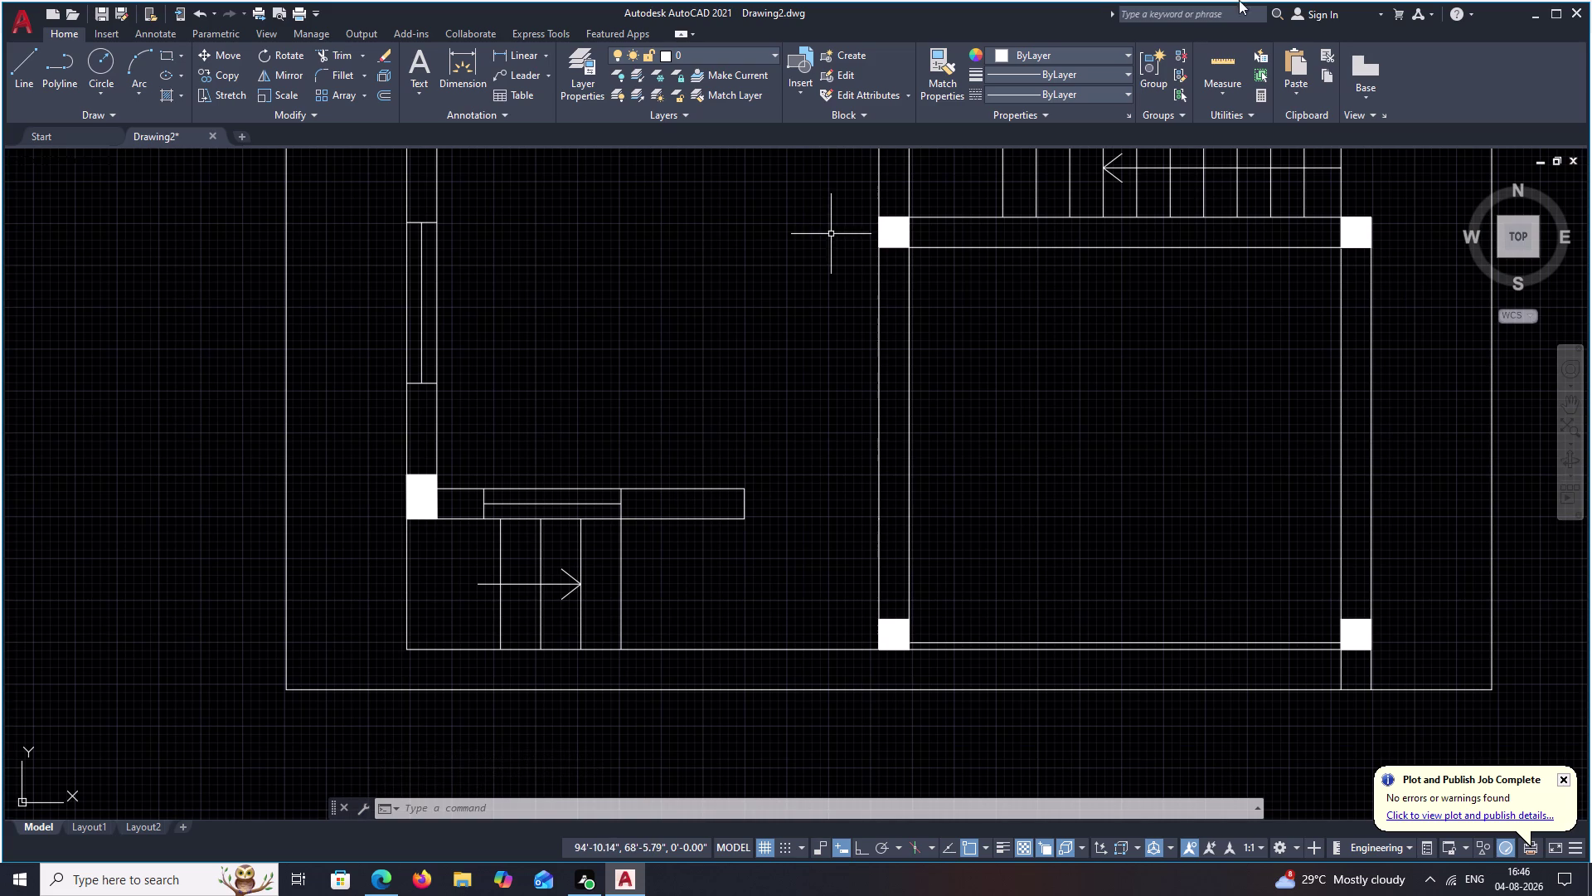
Review the entire floor plan, then start a Linear dimension from the Annotation panel.
middle_drag(680, 431, 681, 432)
middle_drag(681, 432, 1005, 496)
scroll(up, 3)
middle_drag(821, 532, 838, 379)
scroll(down, 3)
scroll(down, 3)
middle_drag(979, 410, 764, 587)
scroll(down, 3)
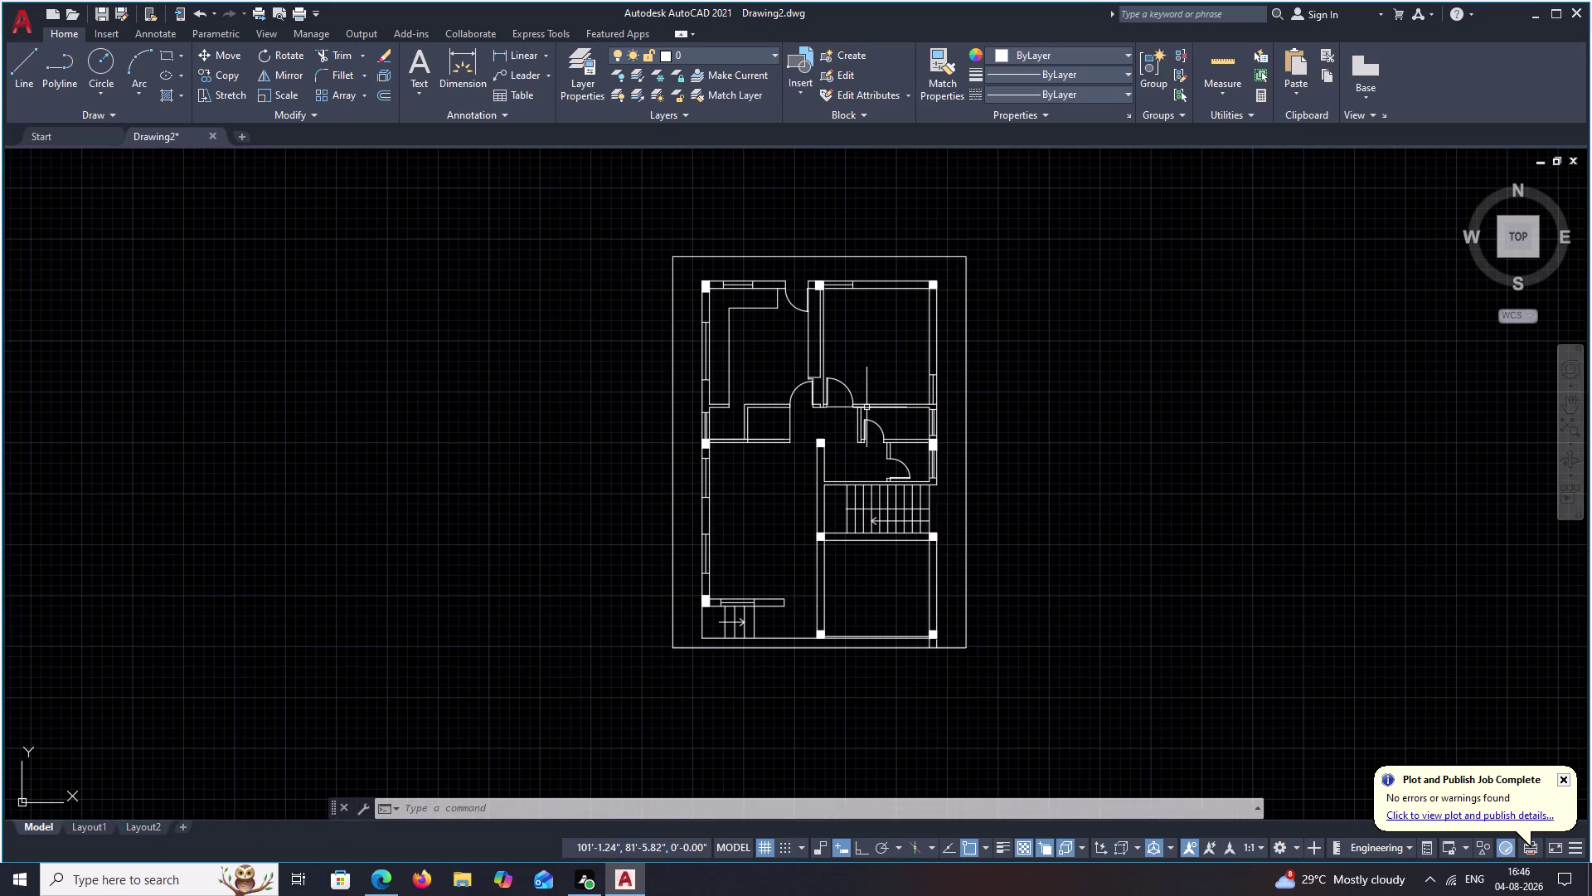
middle_drag(801, 418, 815, 483)
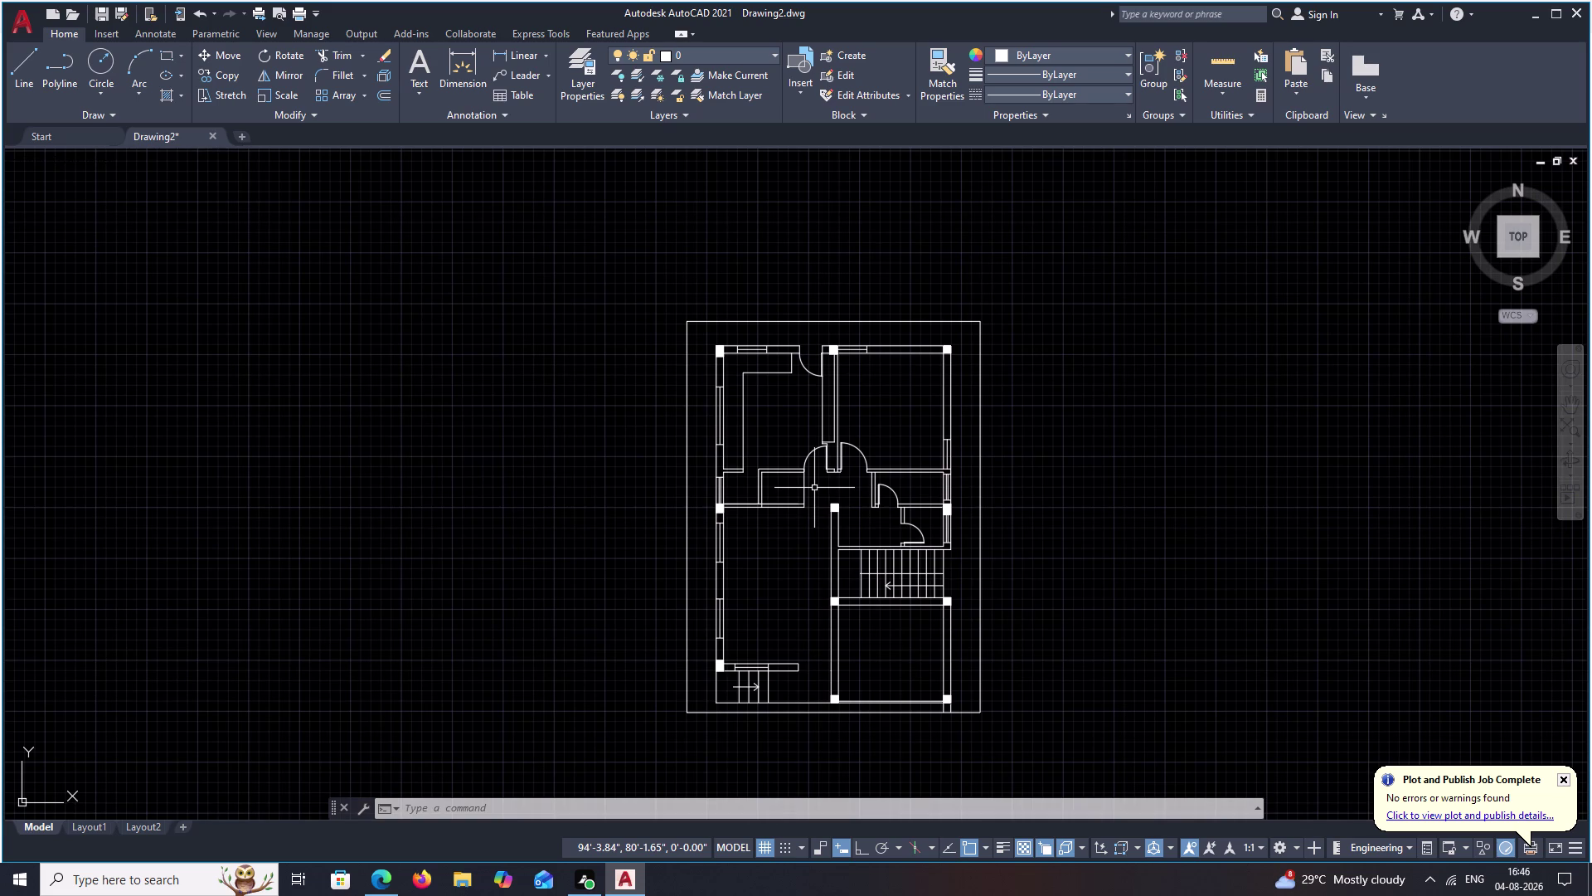
middle_drag(796, 663, 851, 549)
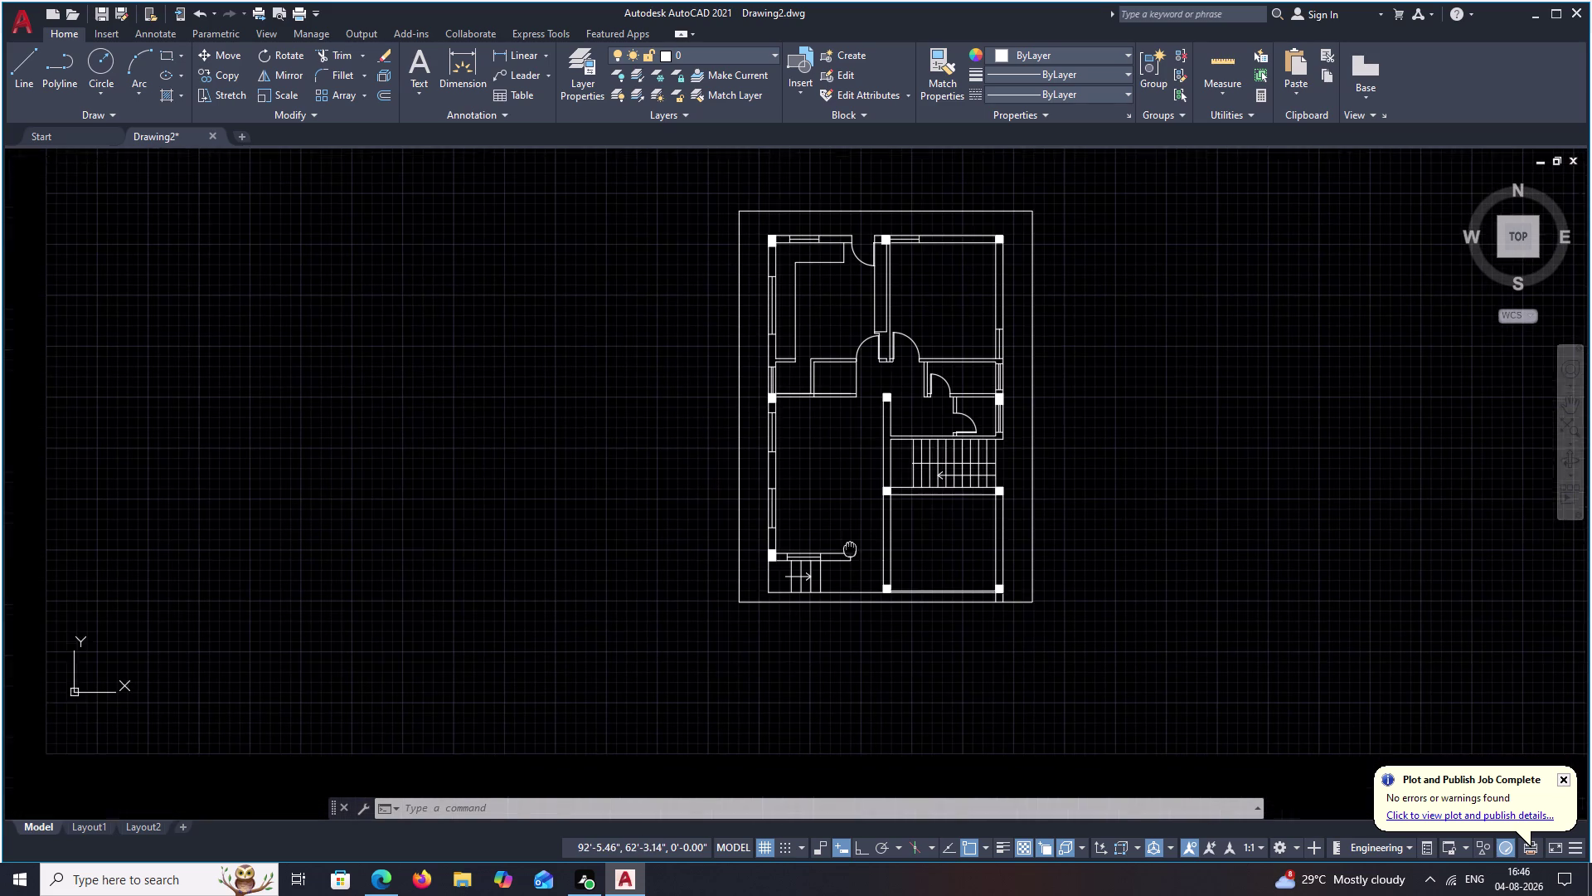
click(516, 53)
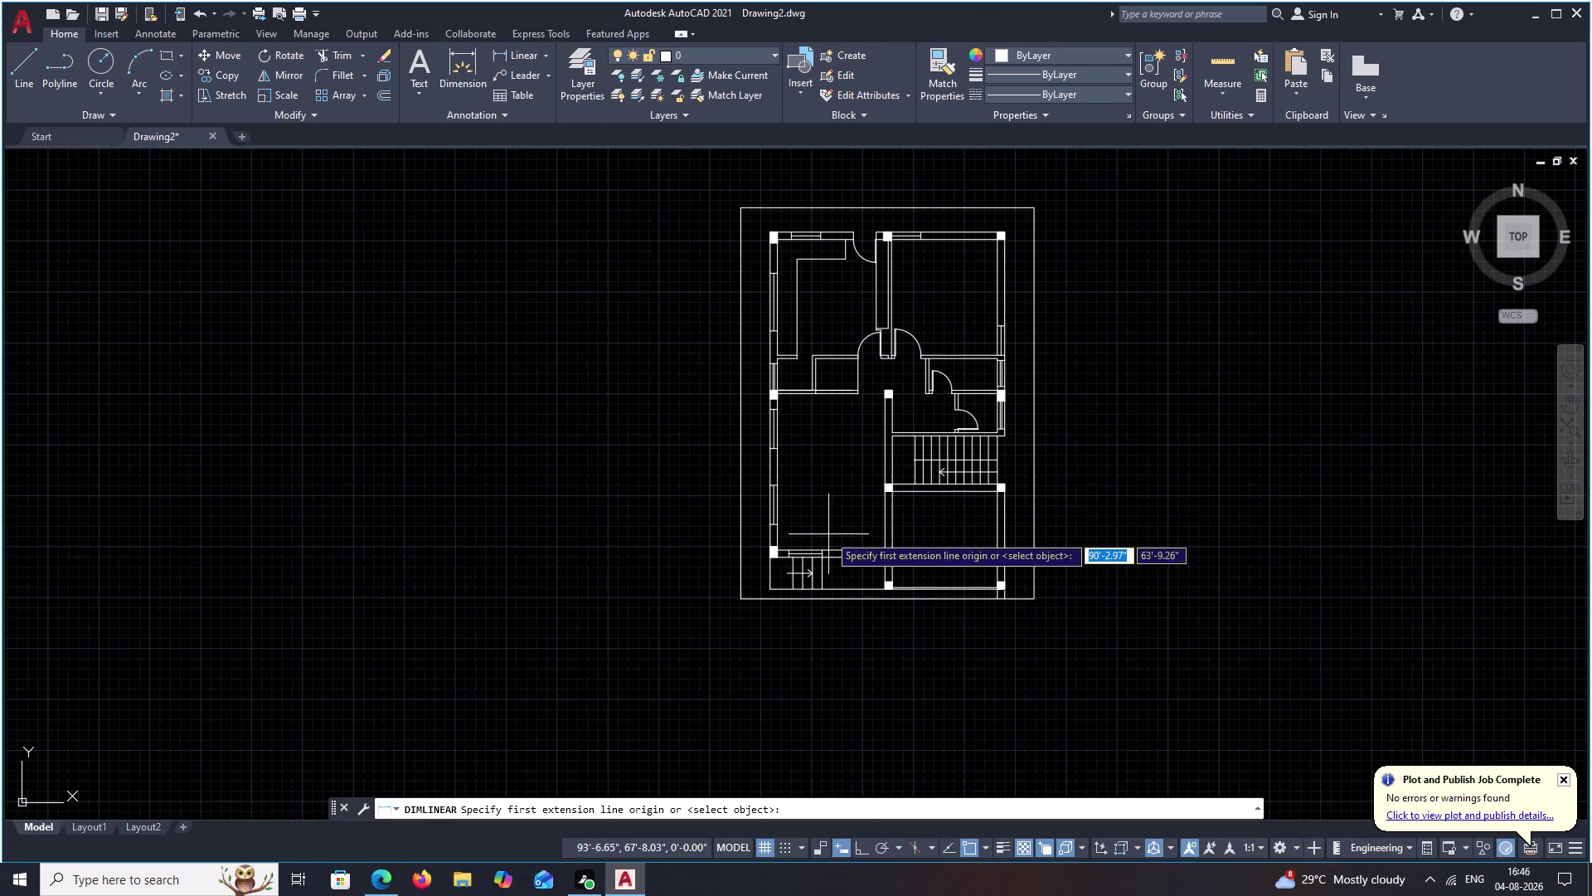
Try a linear dimension from the plot boundary to the wall, then cancel it.
scroll(up, 3)
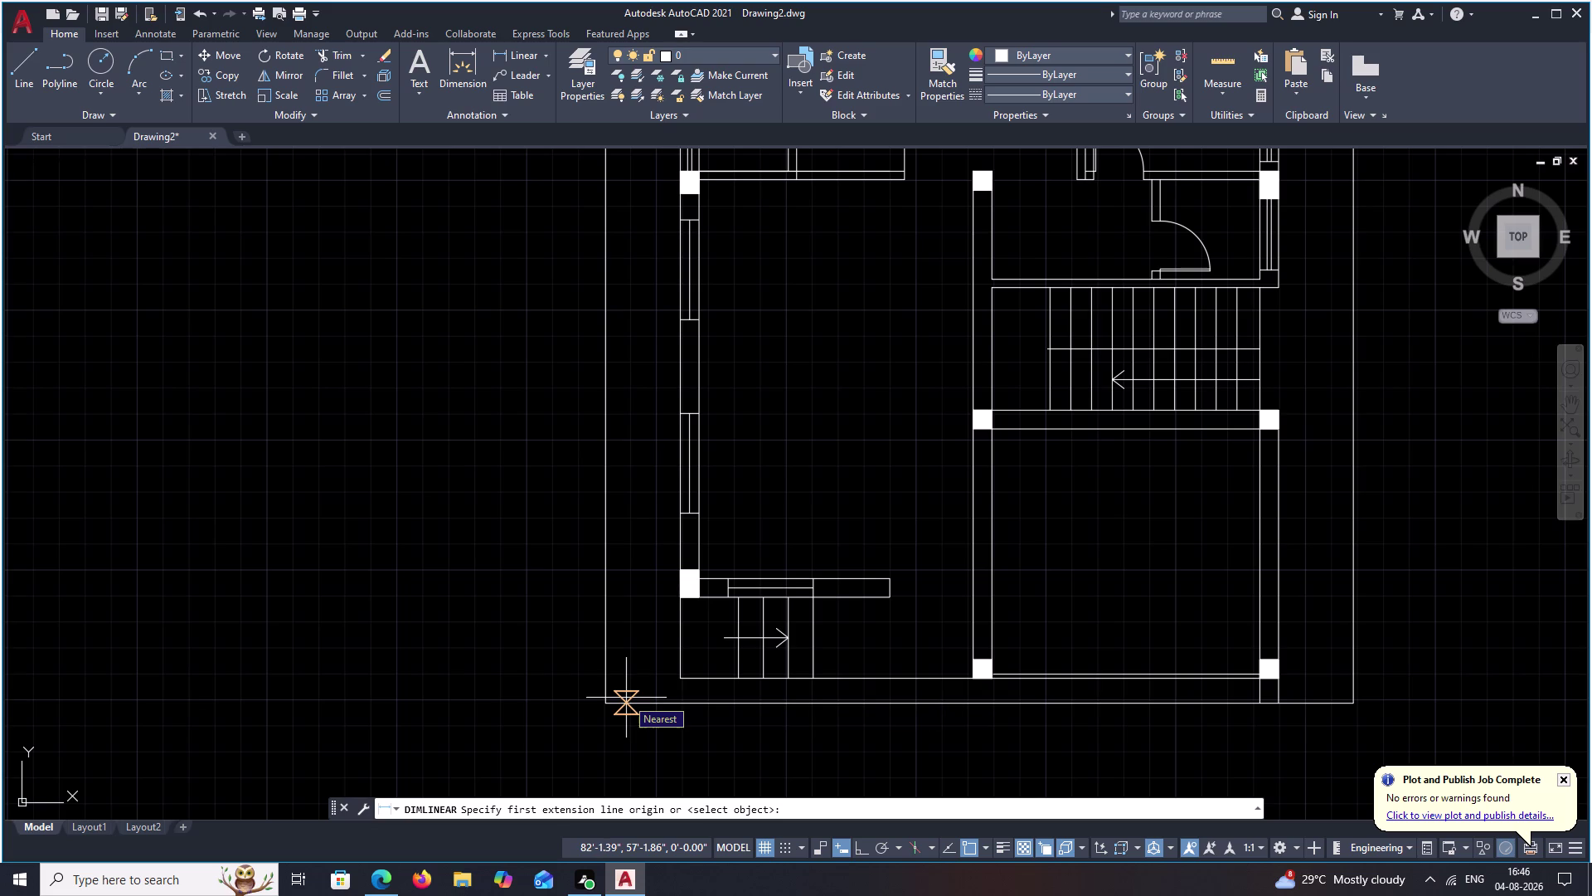
click(681, 607)
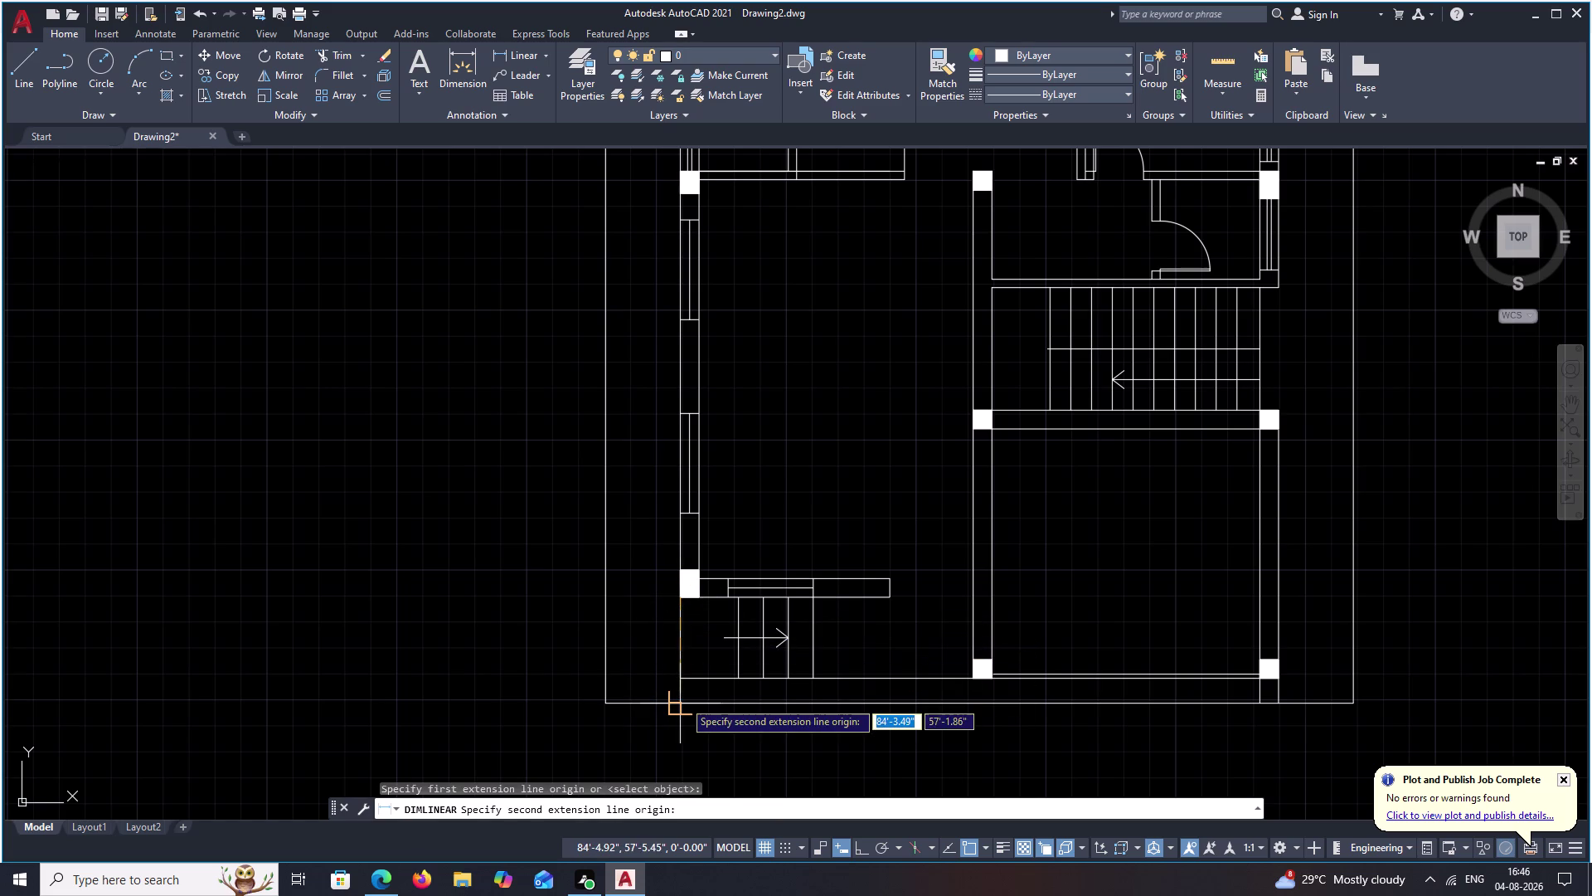
click(683, 700)
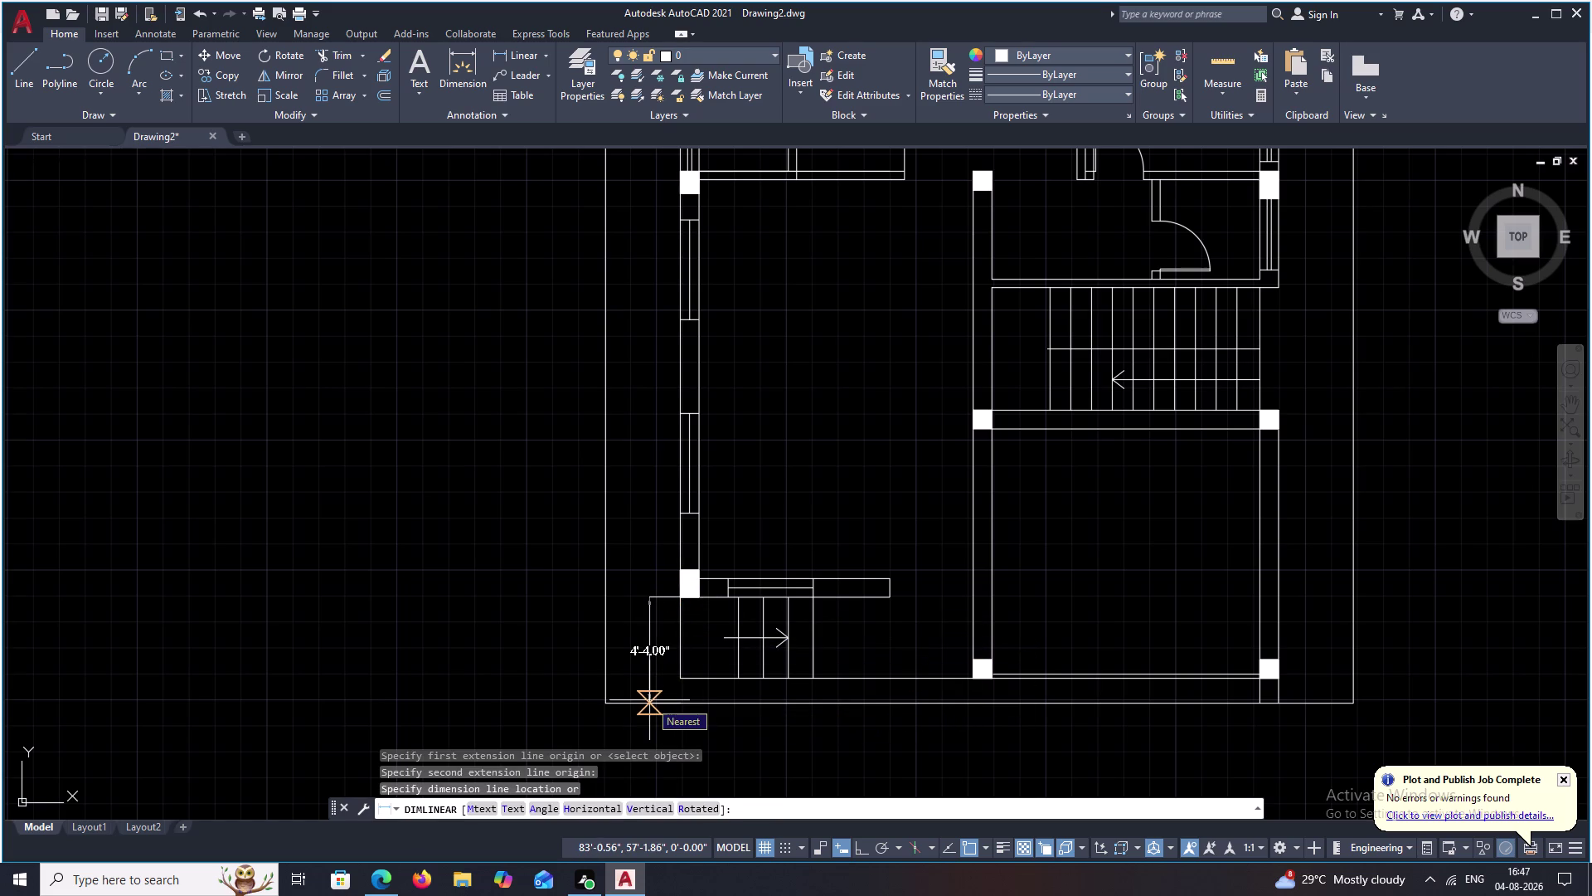
key(Escape)
Pan and zoom toward the small staircase near the plot's top-right corner.
middle_drag(663, 649, 687, 597)
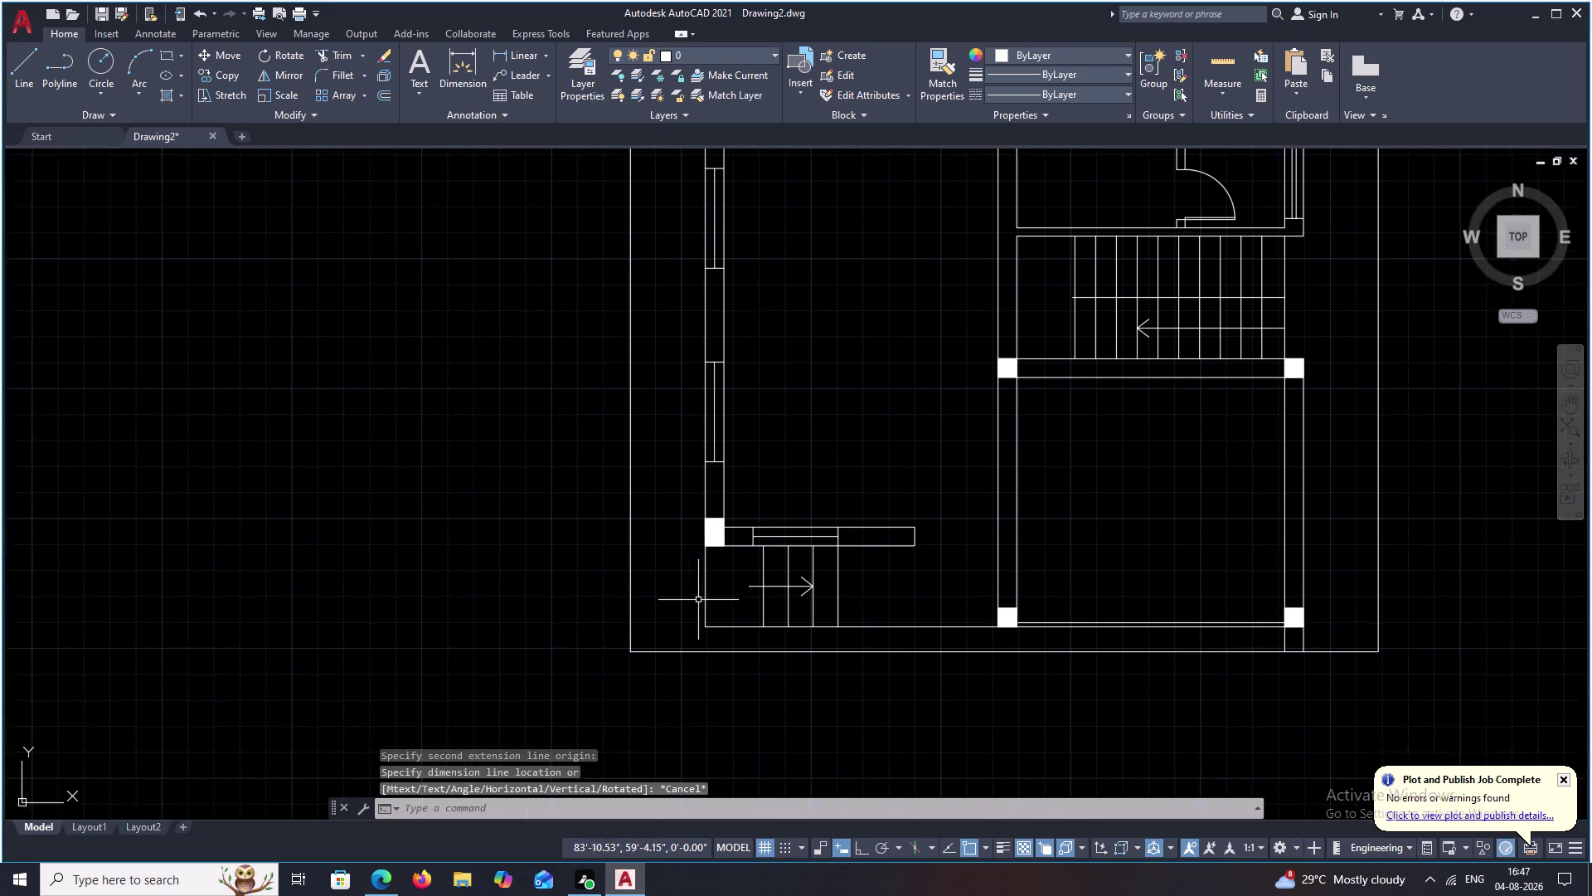
scroll(up, 3)
scroll(up, 3)
middle_drag(733, 632, 763, 516)
scroll(down, 3)
middle_drag(790, 539, 791, 570)
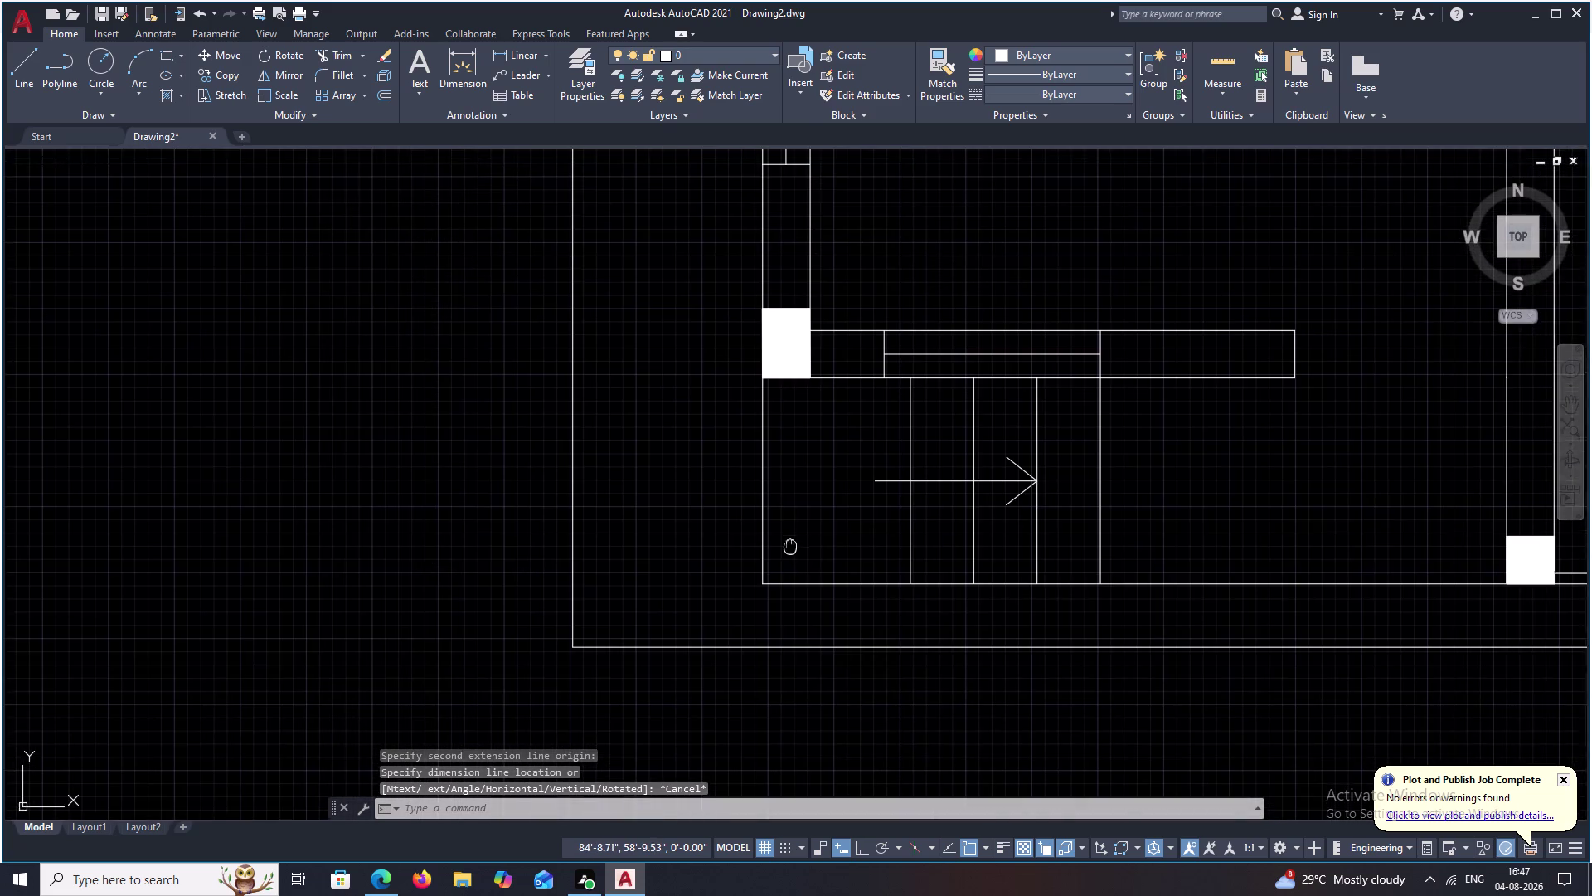
middle_drag(791, 569, 791, 607)
scroll(up, 3)
scroll(down, 3)
scroll(down, 3)
middle_drag(931, 498, 904, 463)
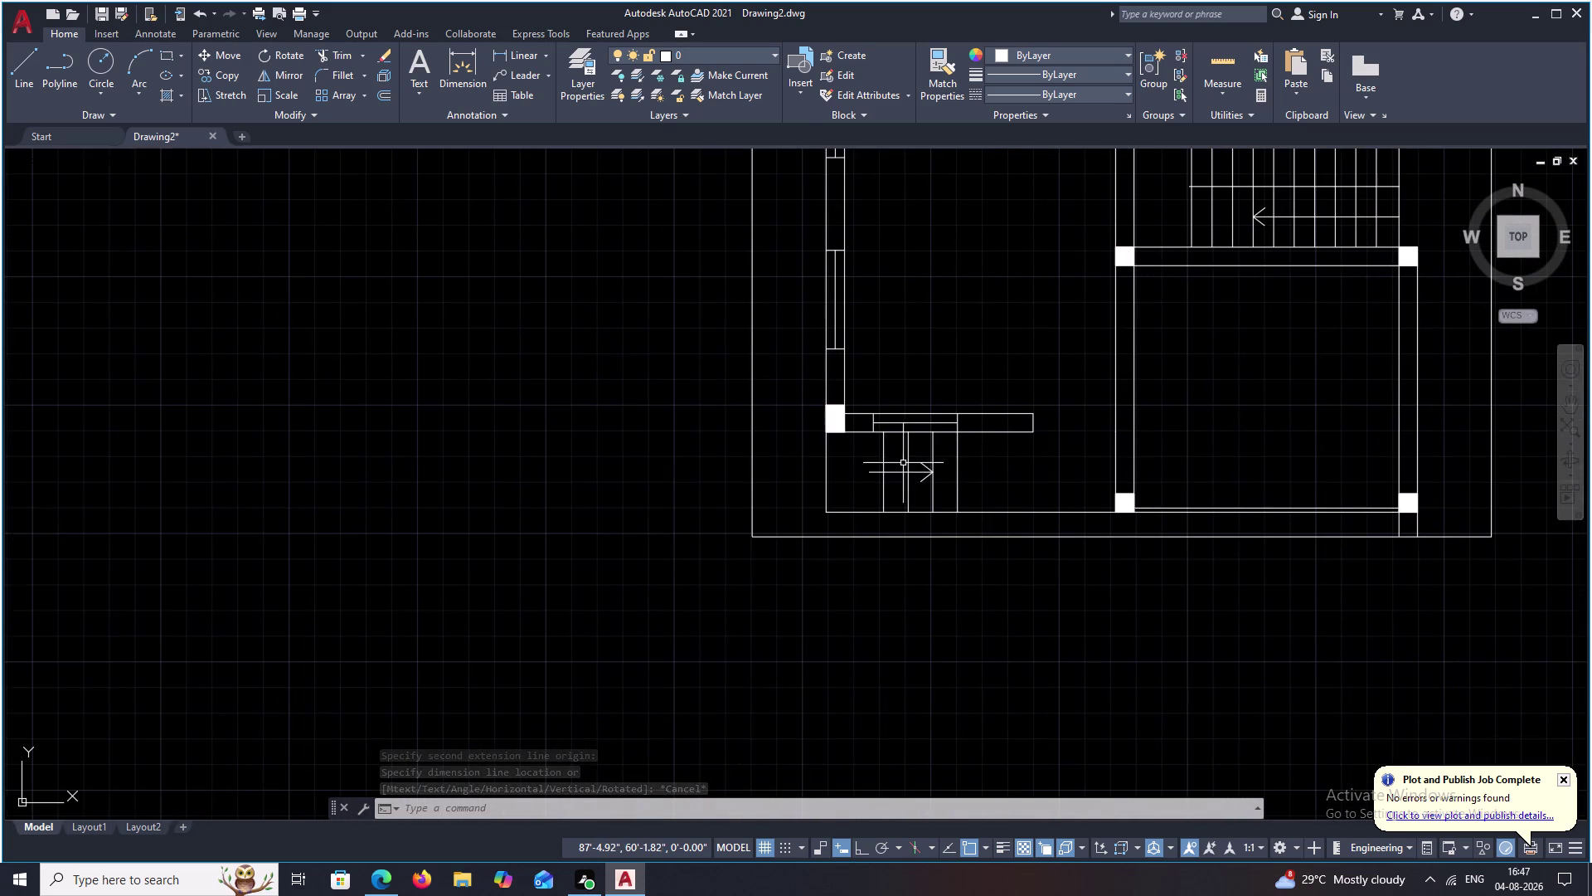
scroll(up, 3)
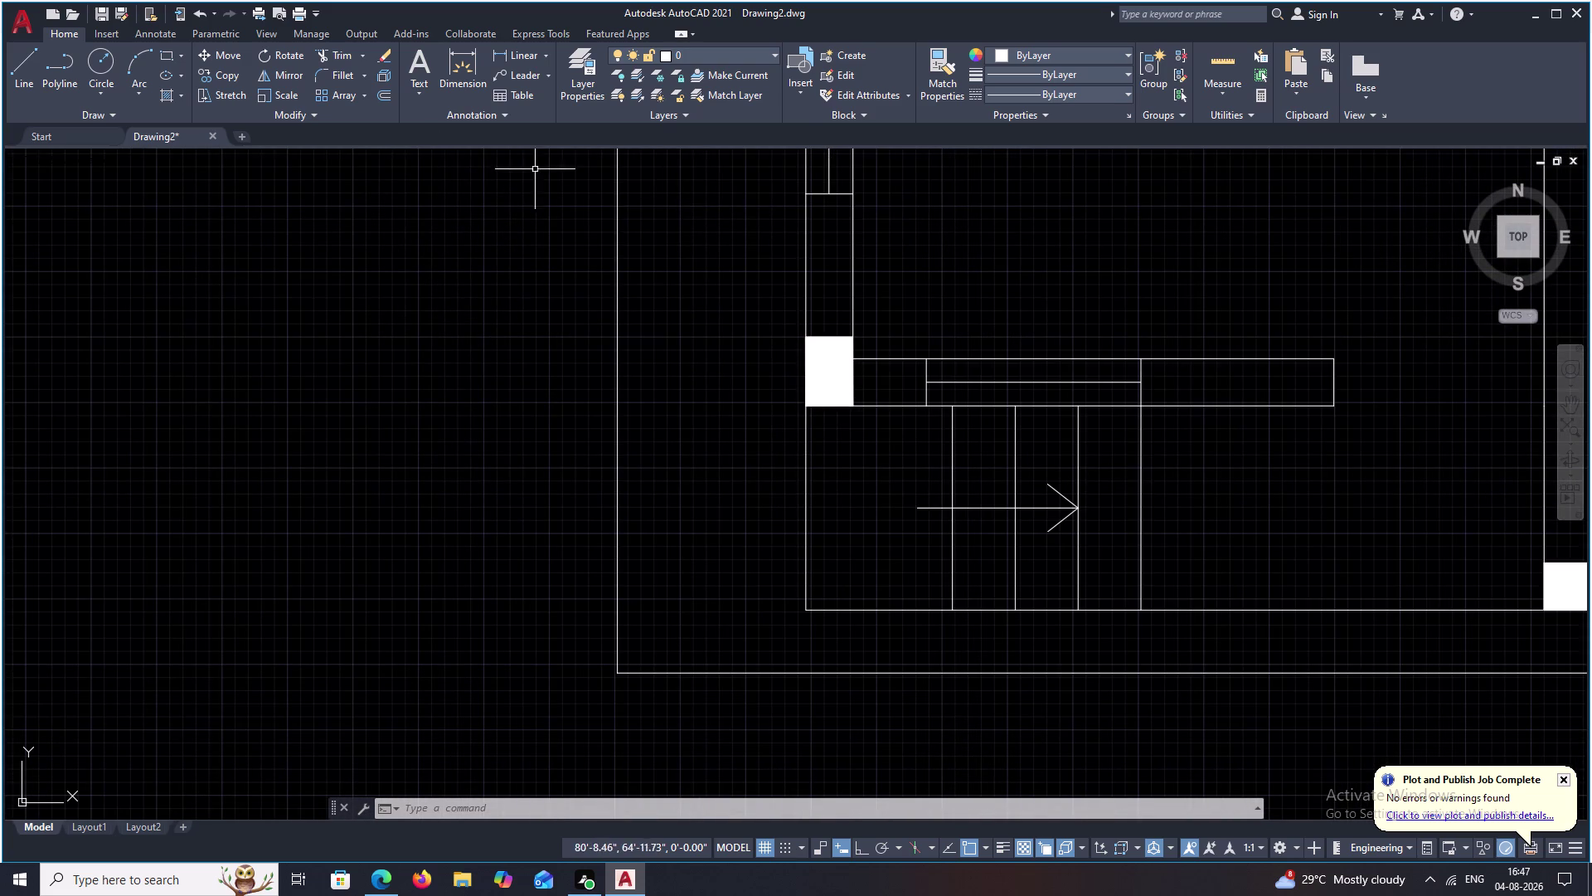
Retry a linear dimension from the wall corner, then cancel it again.
click(493, 52)
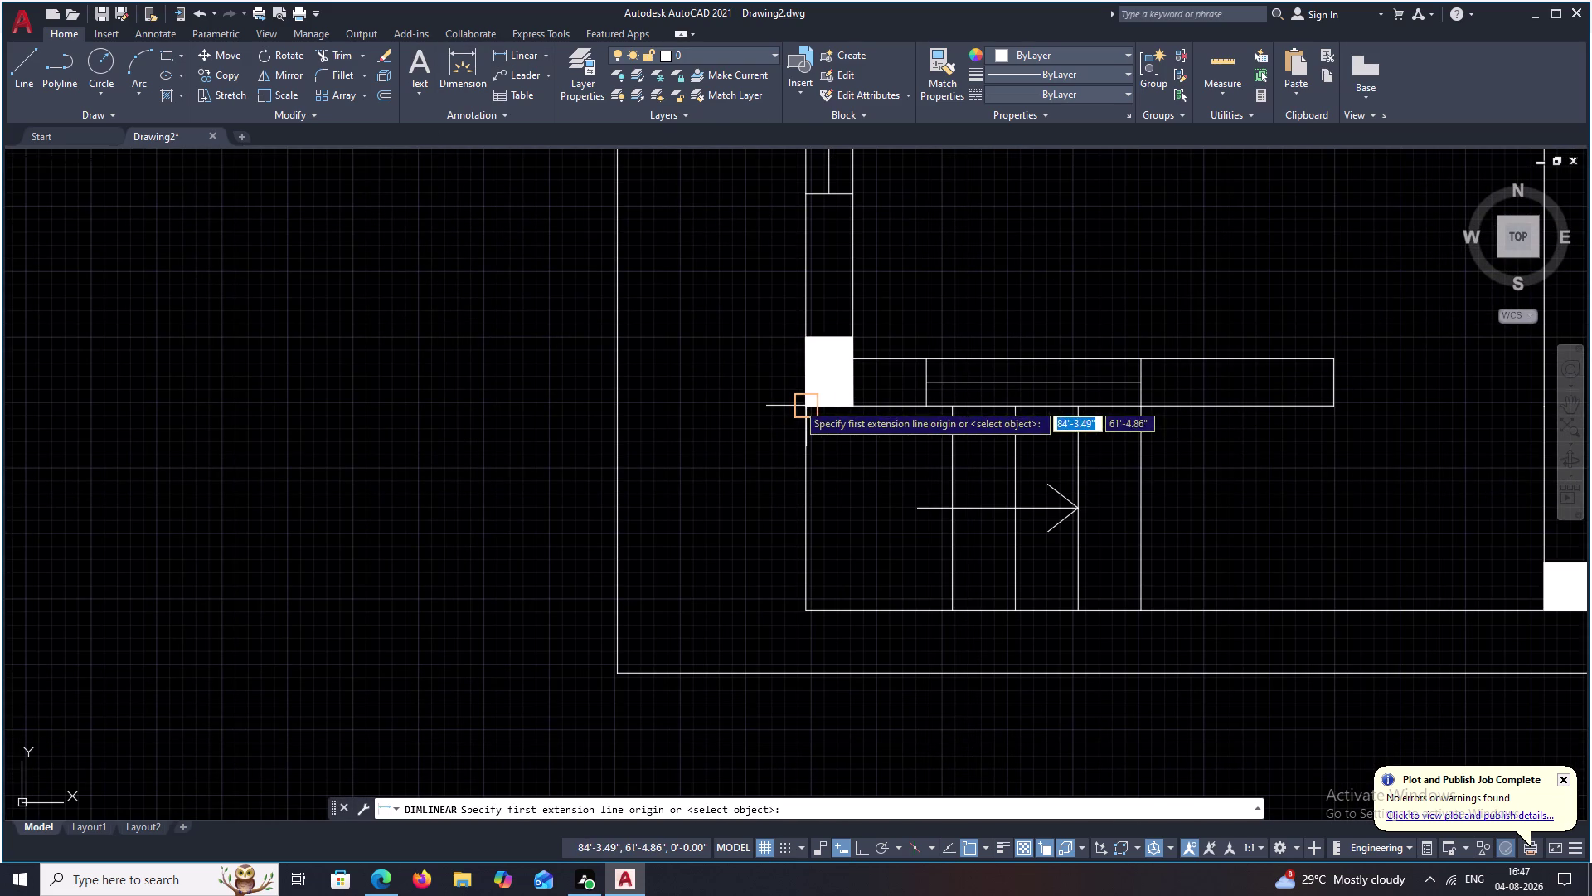
click(799, 405)
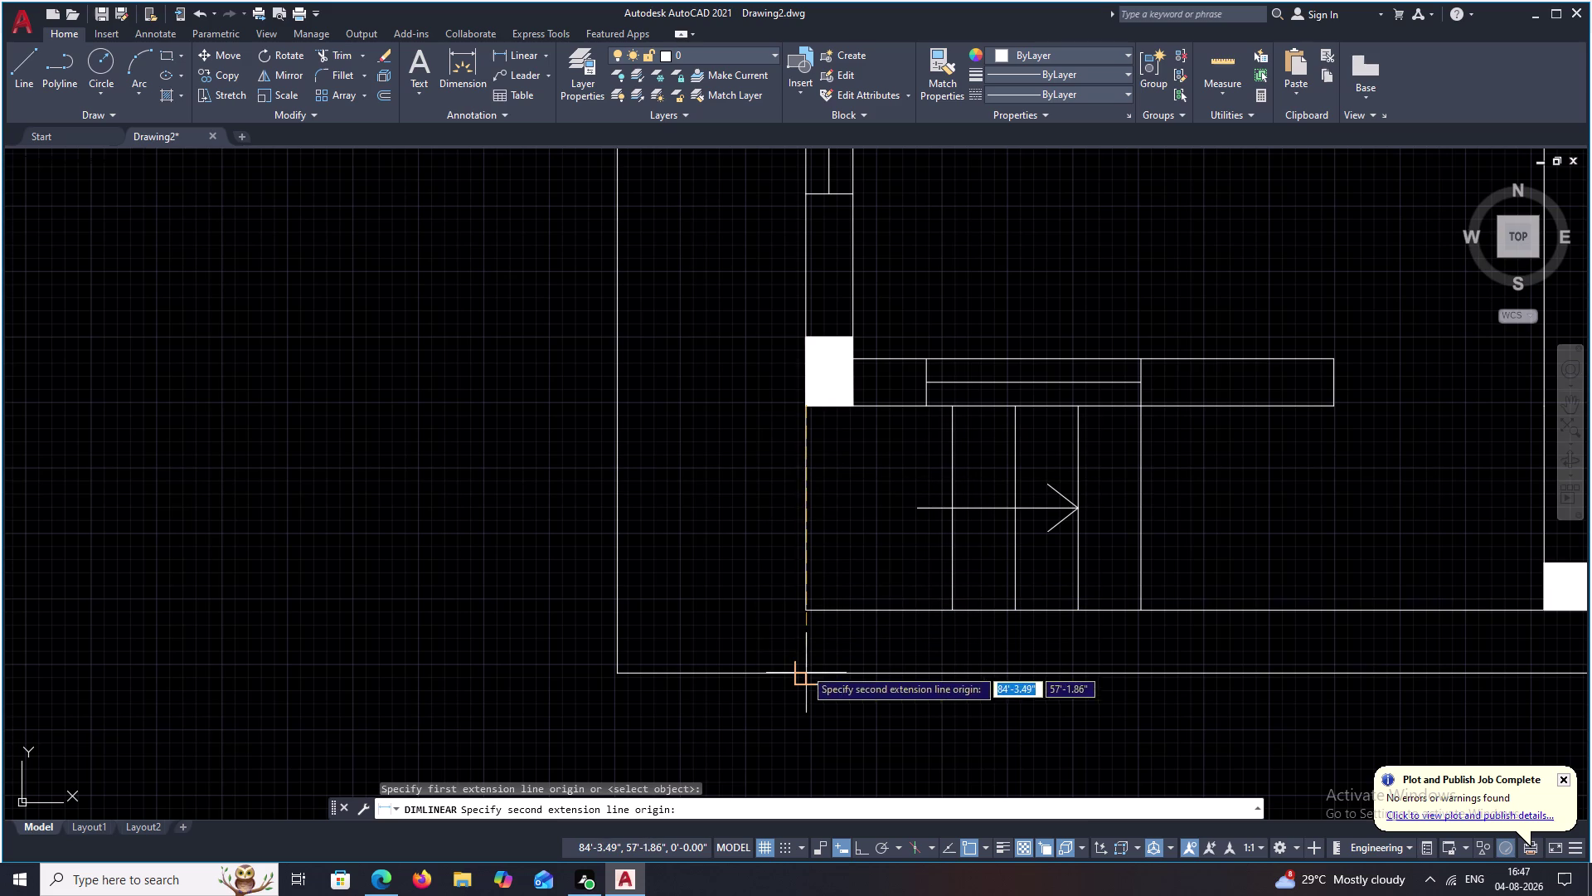
click(806, 677)
key(Escape)
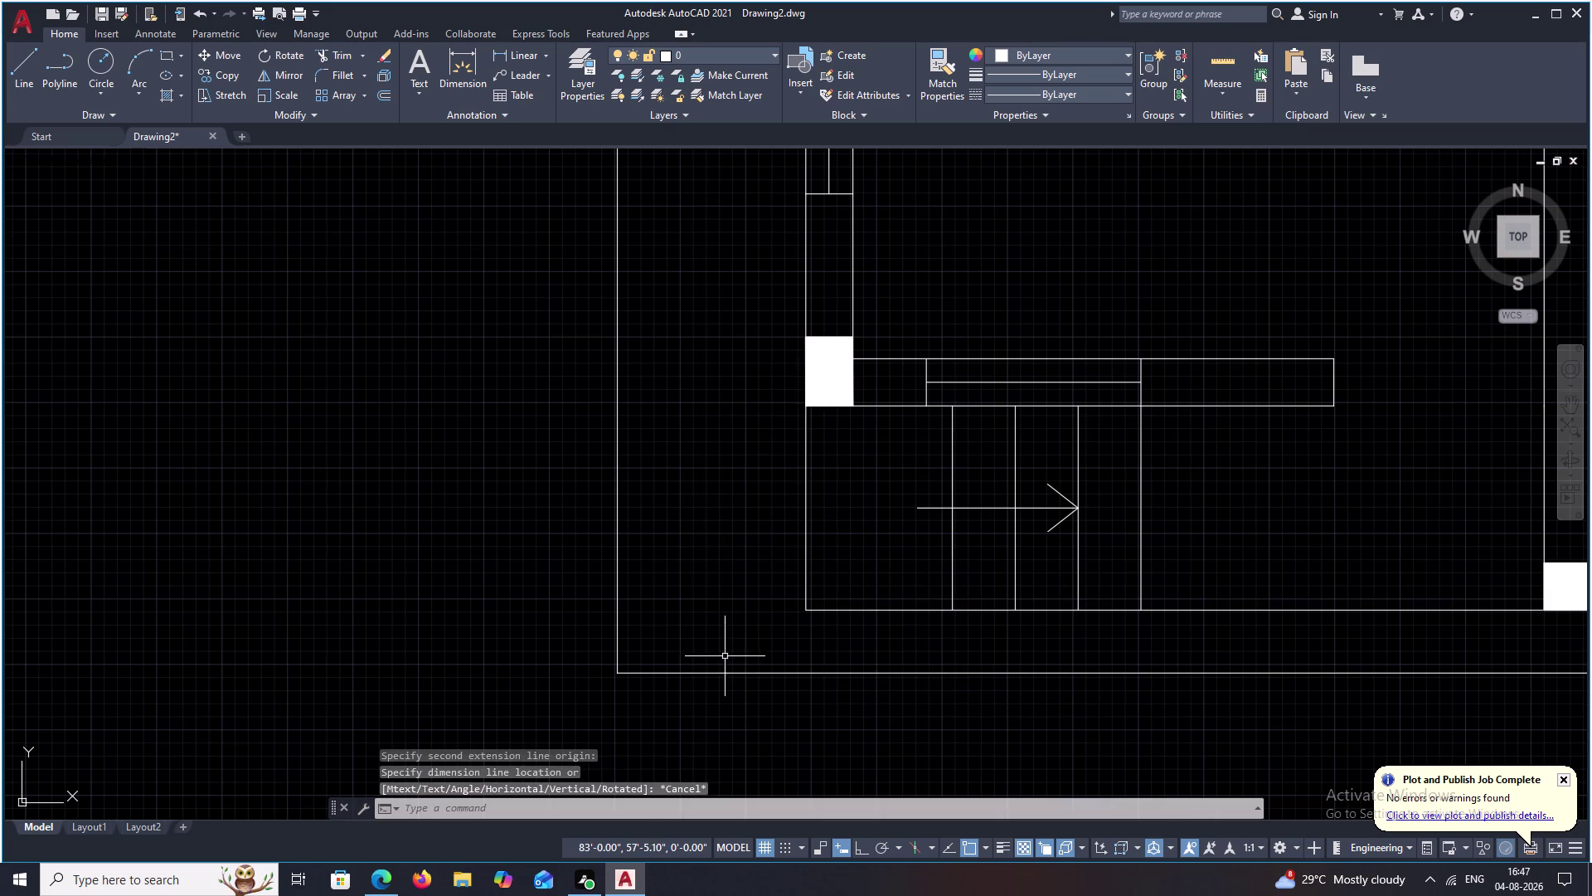
Recentre the whole floor plan and begin a fresh linear dimension, zoomed in.
scroll(down, 3)
middle_drag(936, 509, 800, 573)
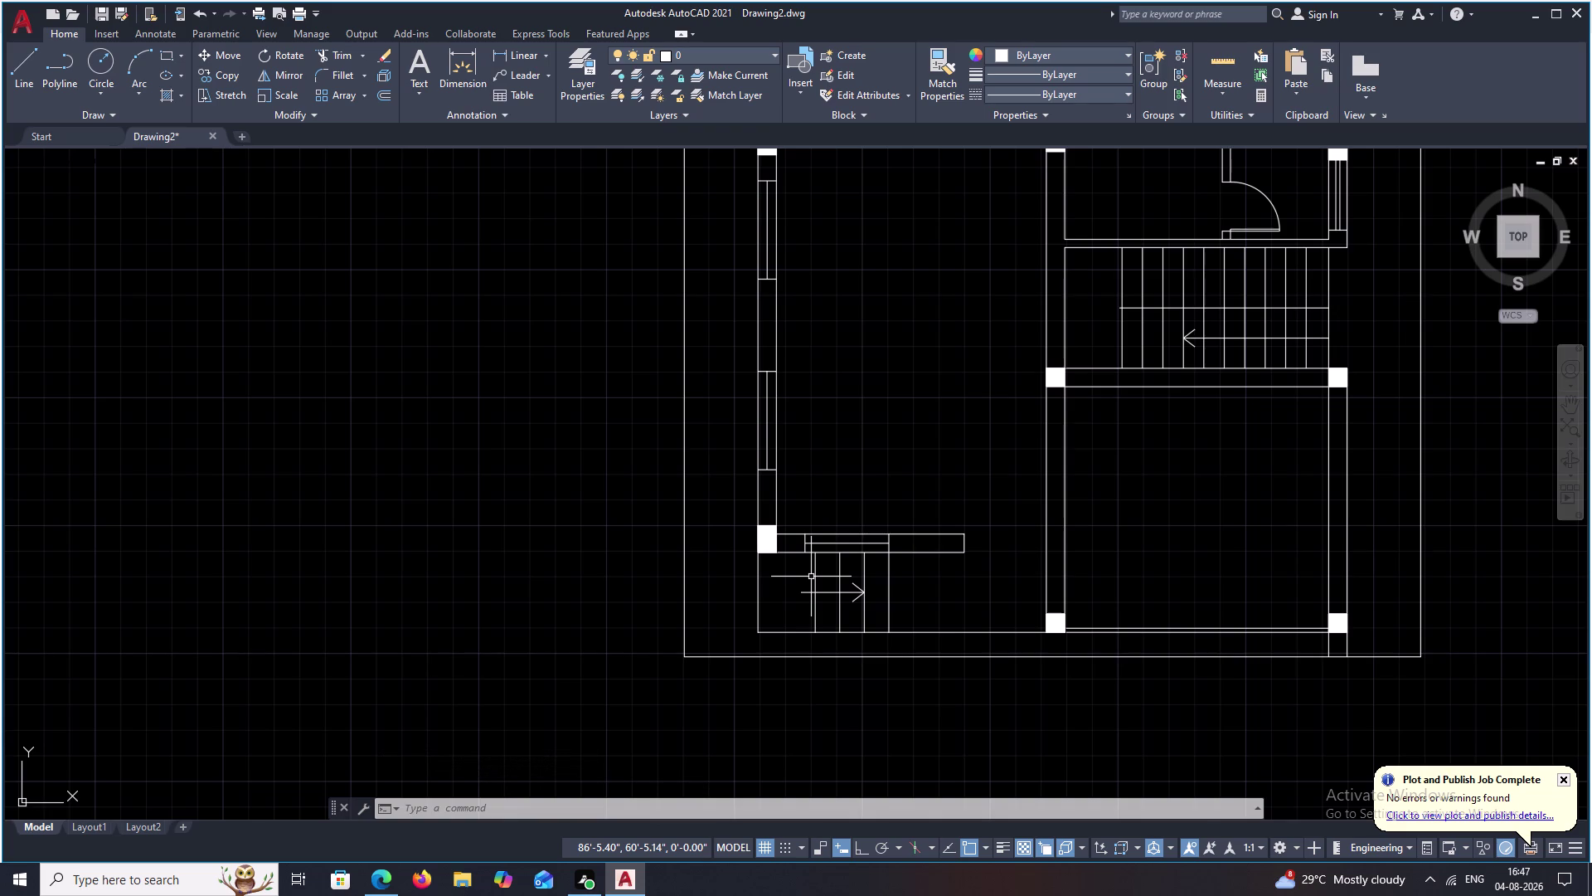
scroll(down, 3)
scroll(down, 3)
middle_drag(939, 420, 887, 524)
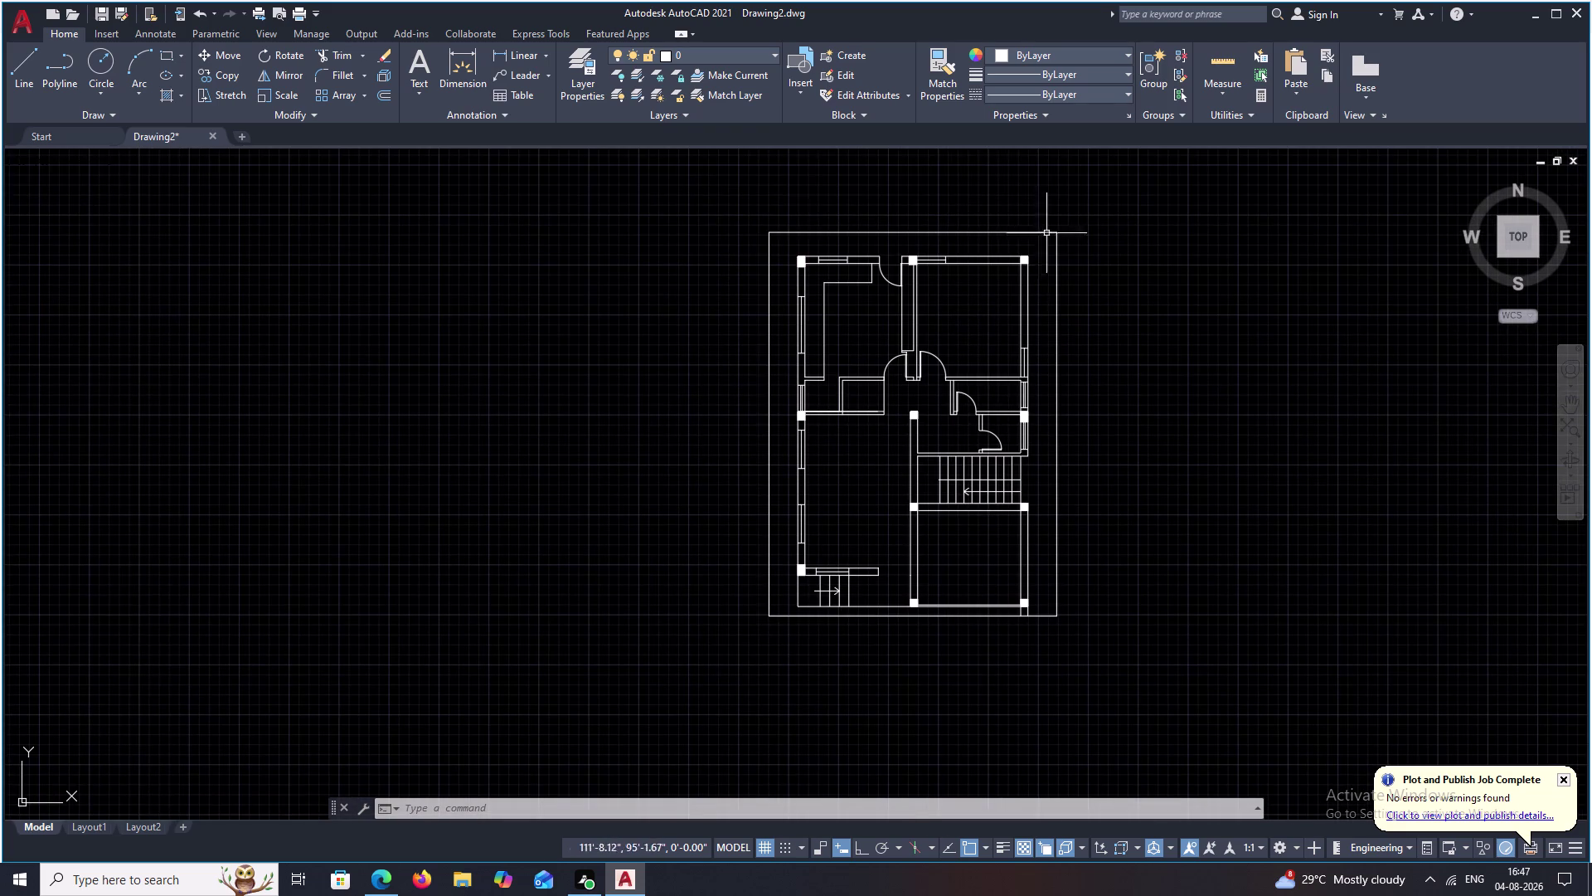
middle_drag(949, 258, 844, 402)
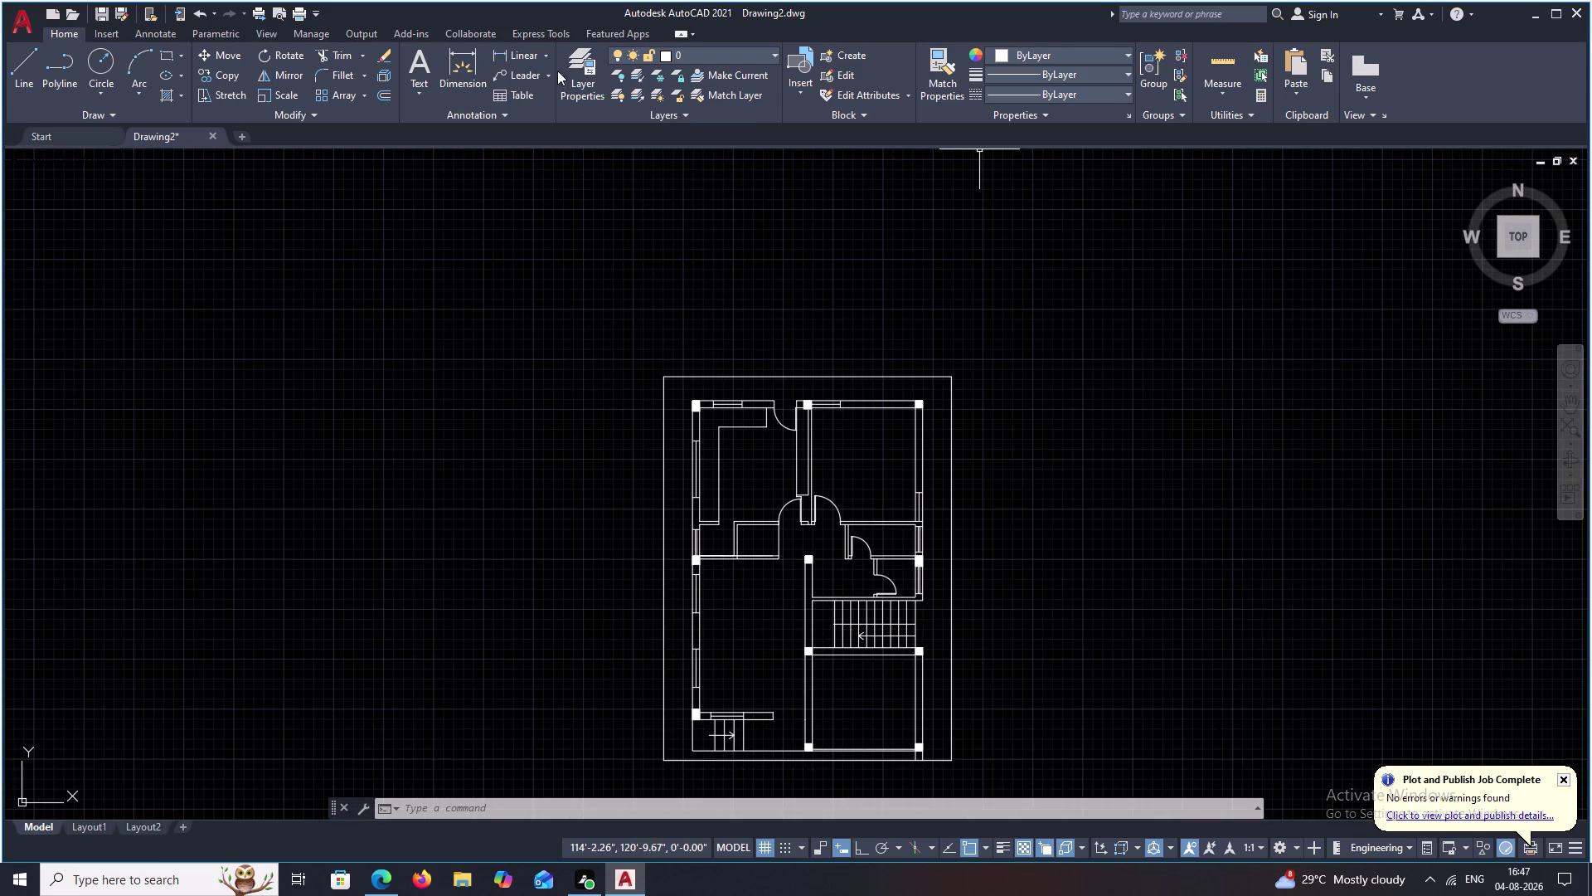
click(519, 52)
scroll(up, 3)
scroll(up, 3)
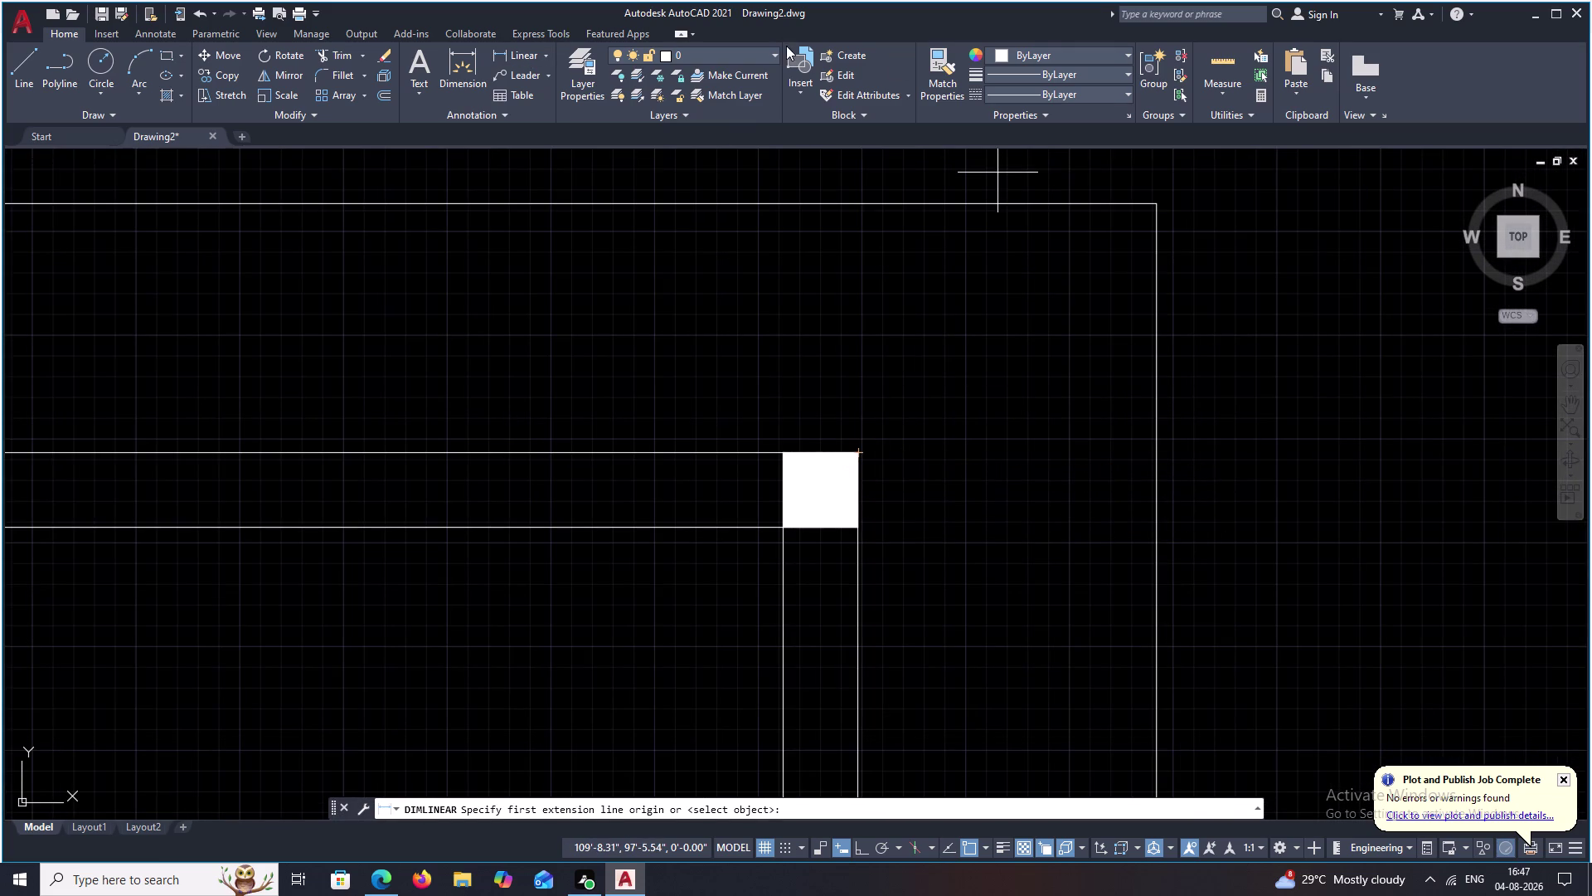
Cancel the pending dimension and make DIM the current layer.
key(Escape)
click(778, 53)
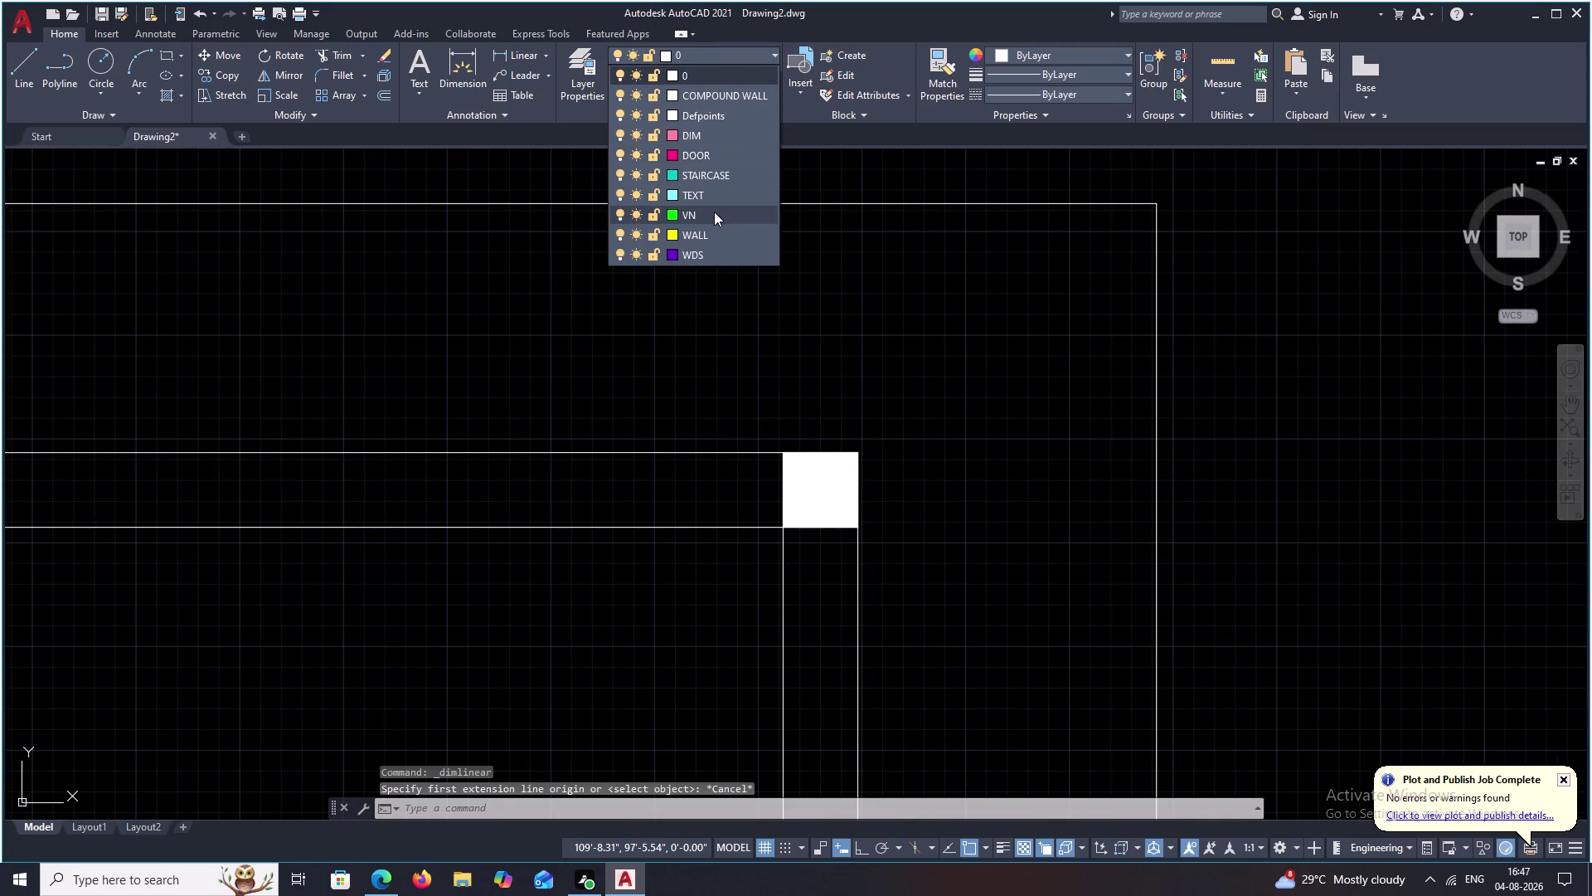
click(718, 136)
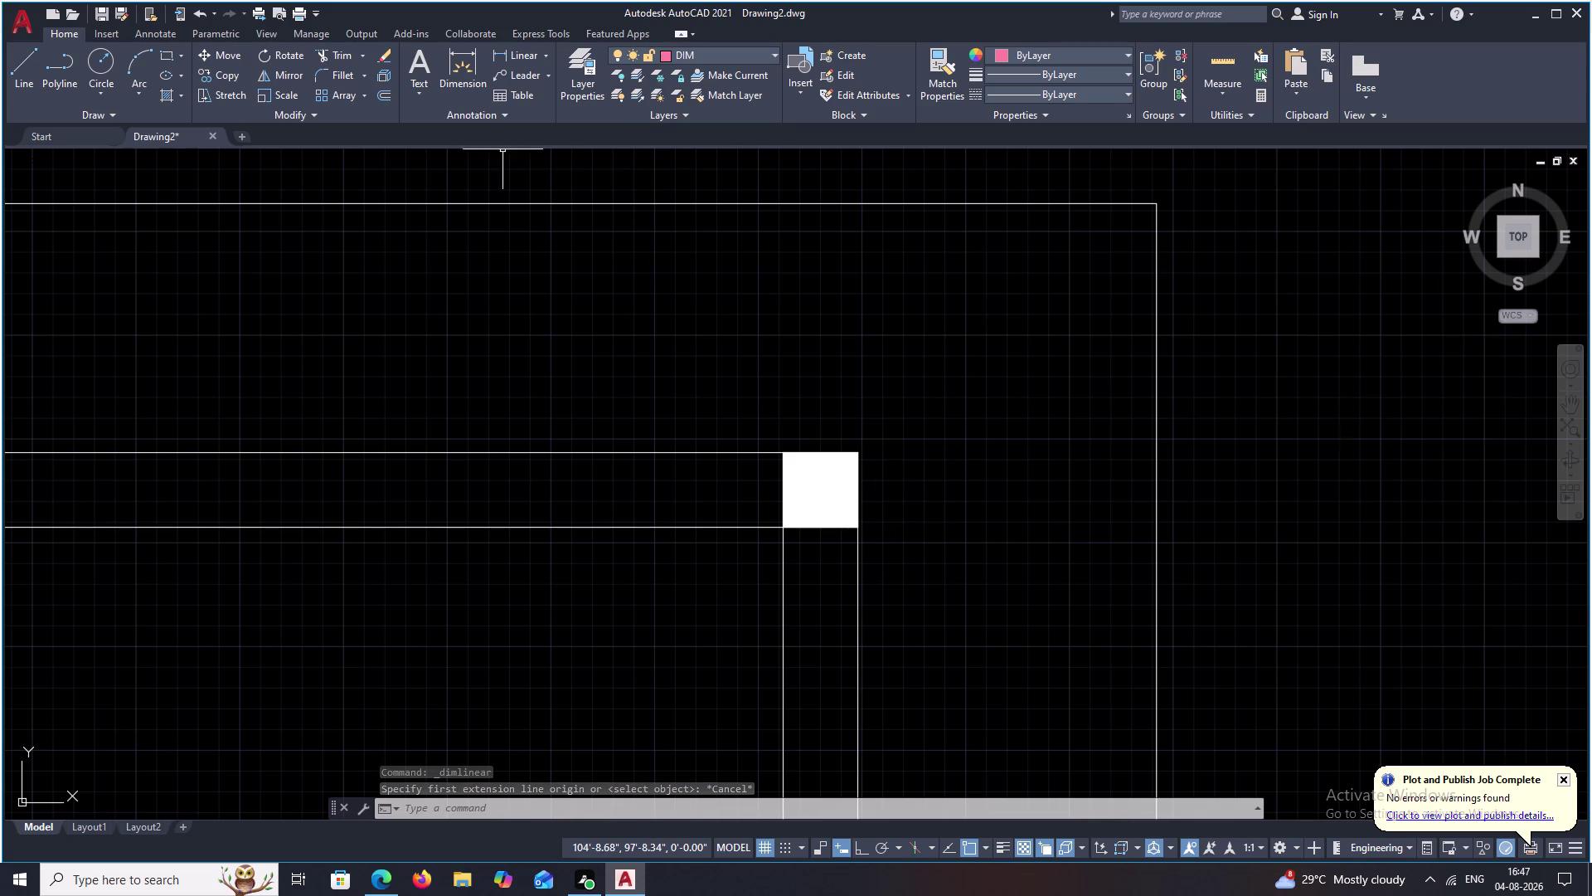
Place a trial 3' linear dimension from the column corner to the boundary line.
click(521, 51)
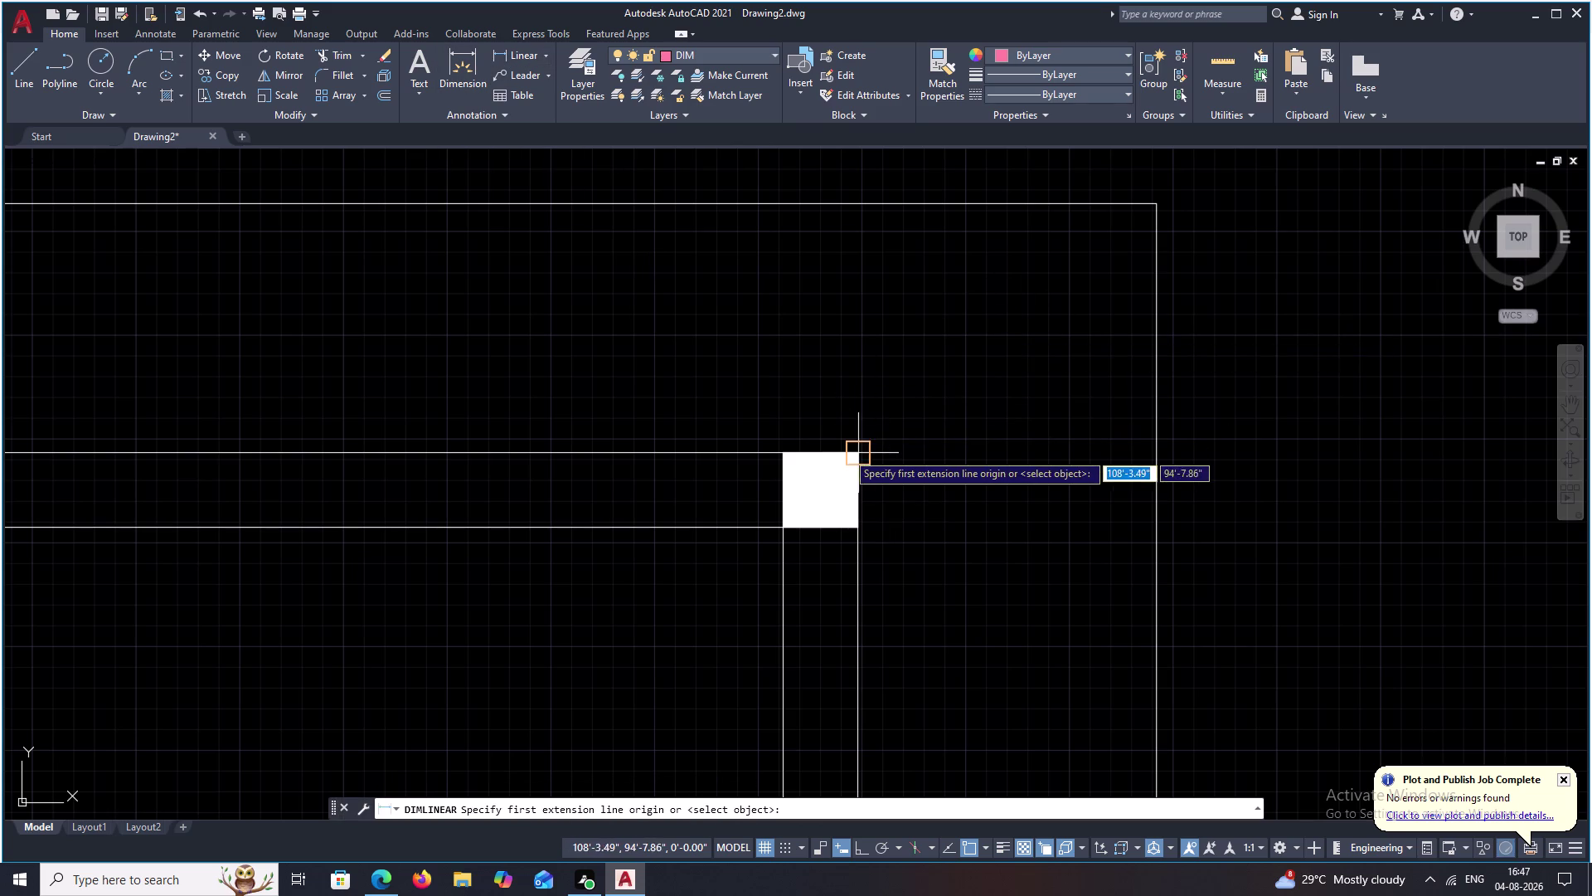
click(852, 454)
click(1164, 461)
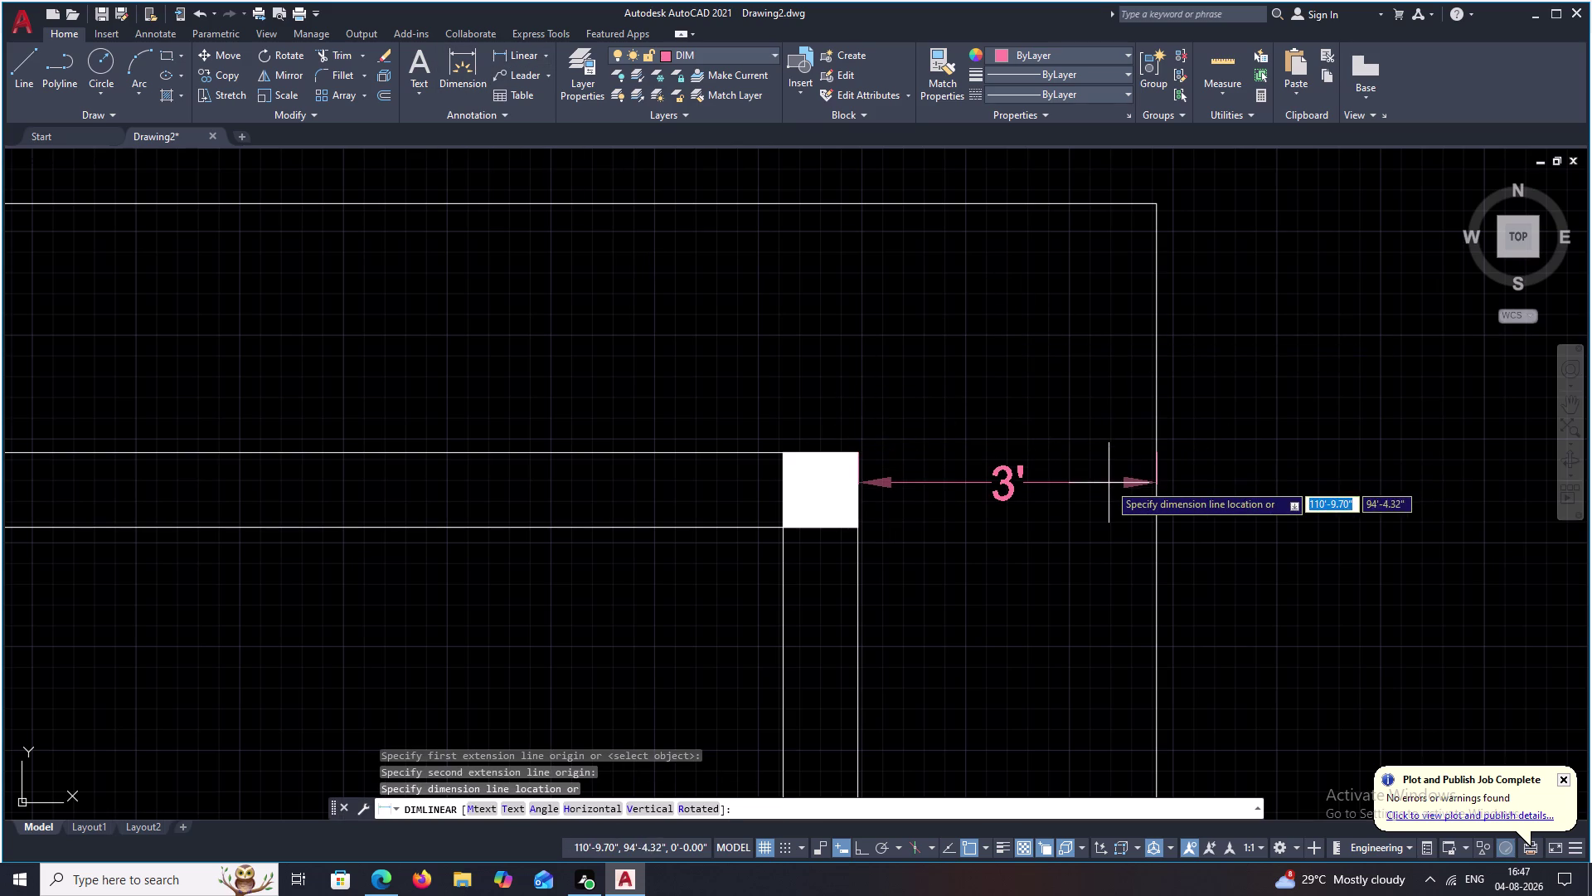
click(1113, 455)
Erase the trial 3' dimension at the top-right corner.
middle_drag(1009, 511, 1238, 546)
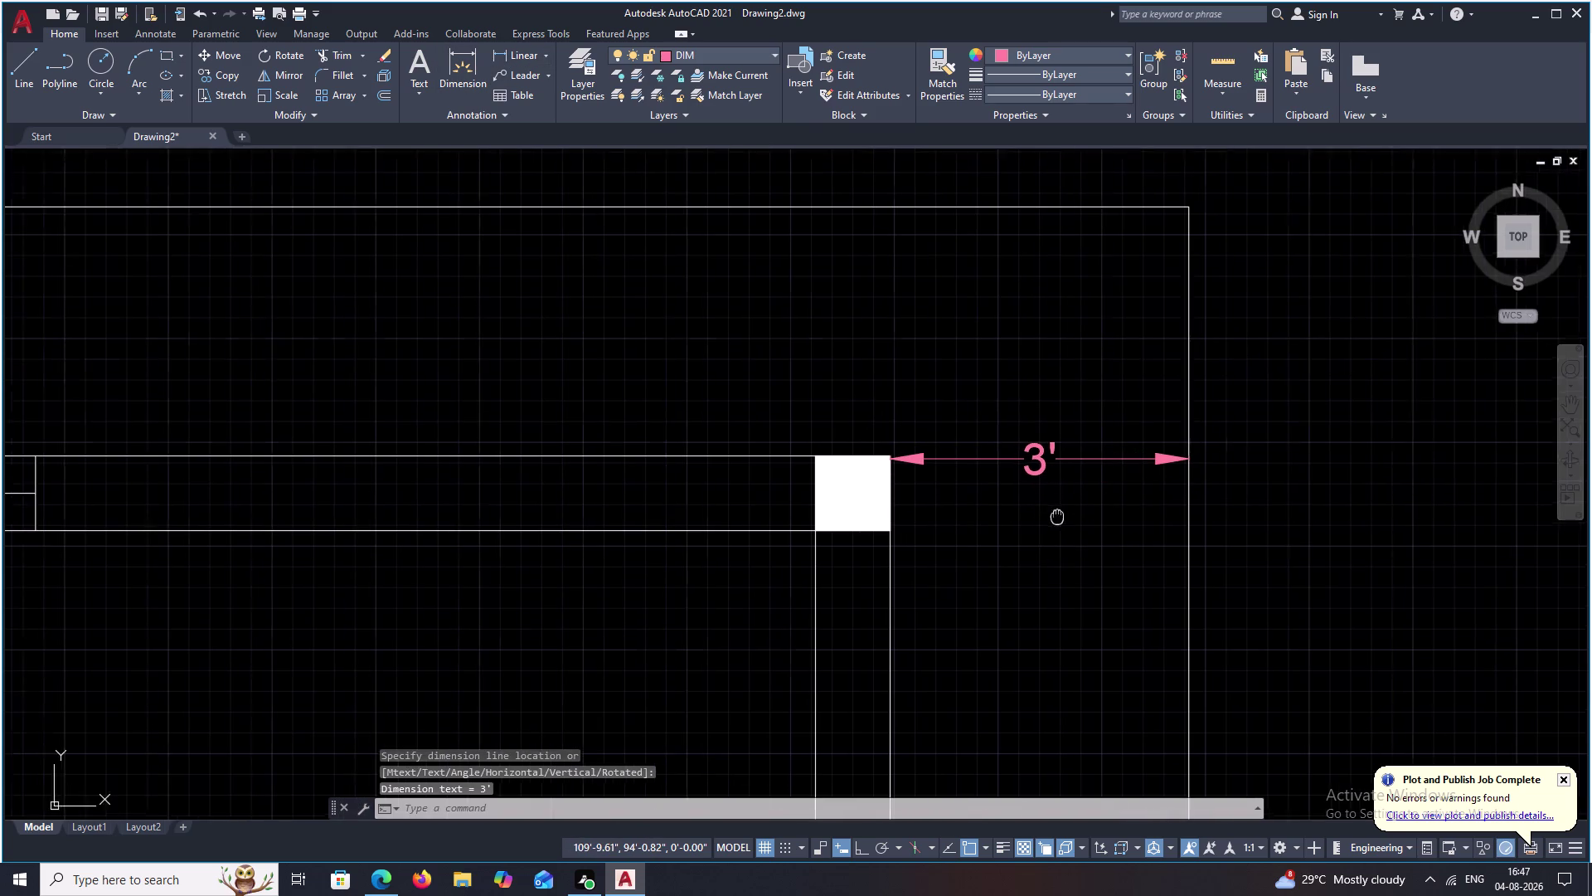
middle_drag(1237, 546, 1247, 548)
scroll(down, 3)
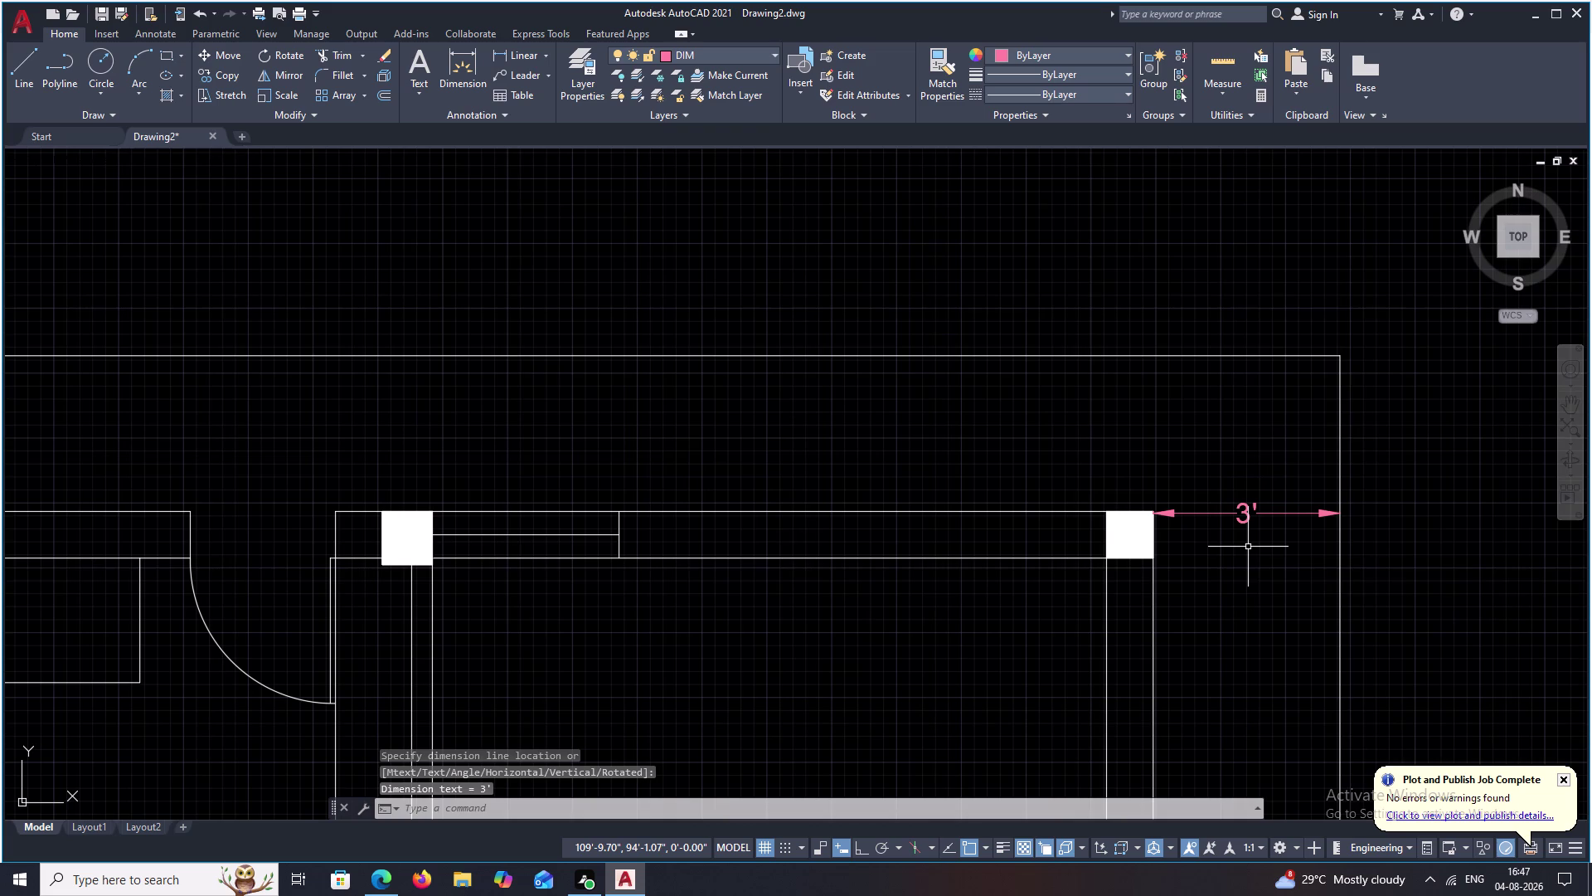
scroll(down, 3)
middle_drag(1250, 552, 1211, 487)
scroll(up, 3)
middle_drag(1203, 506, 1212, 490)
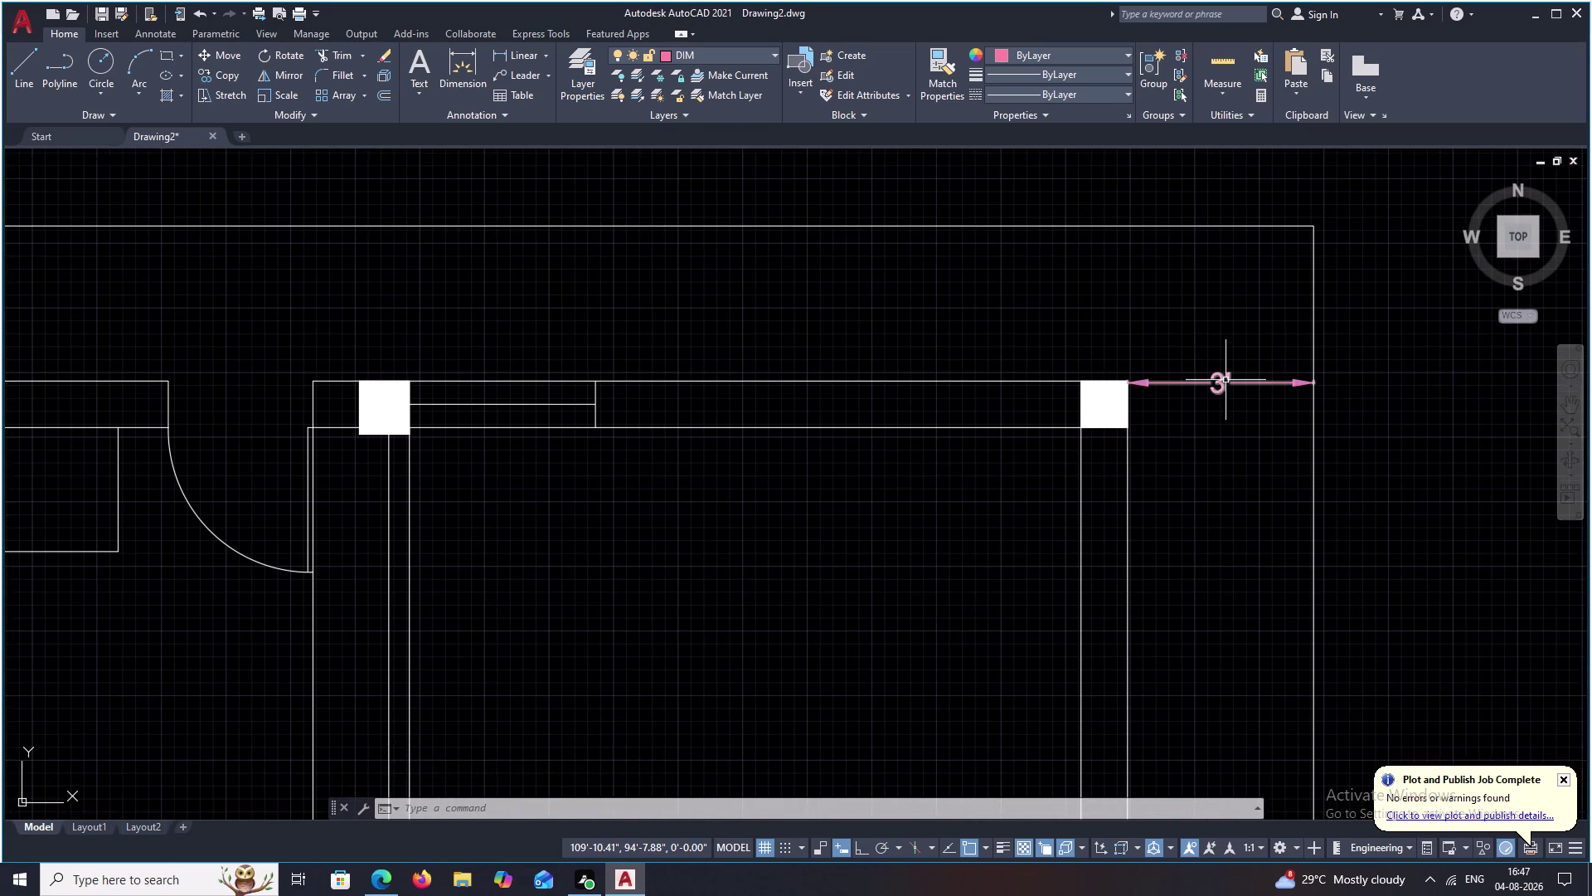
click(1226, 380)
key(m)
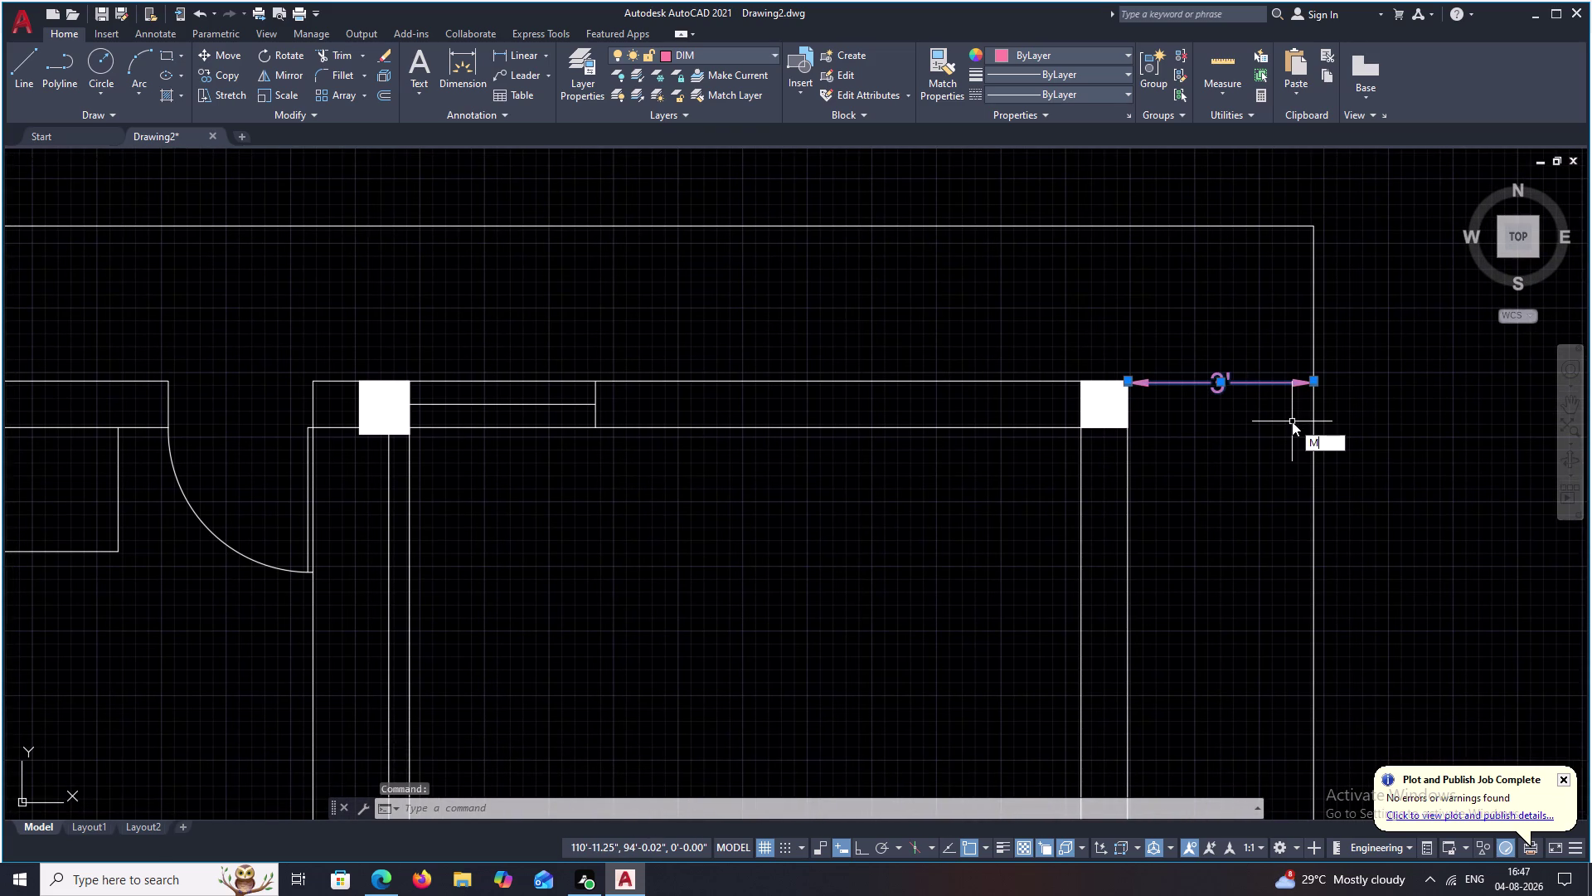
key(Escape)
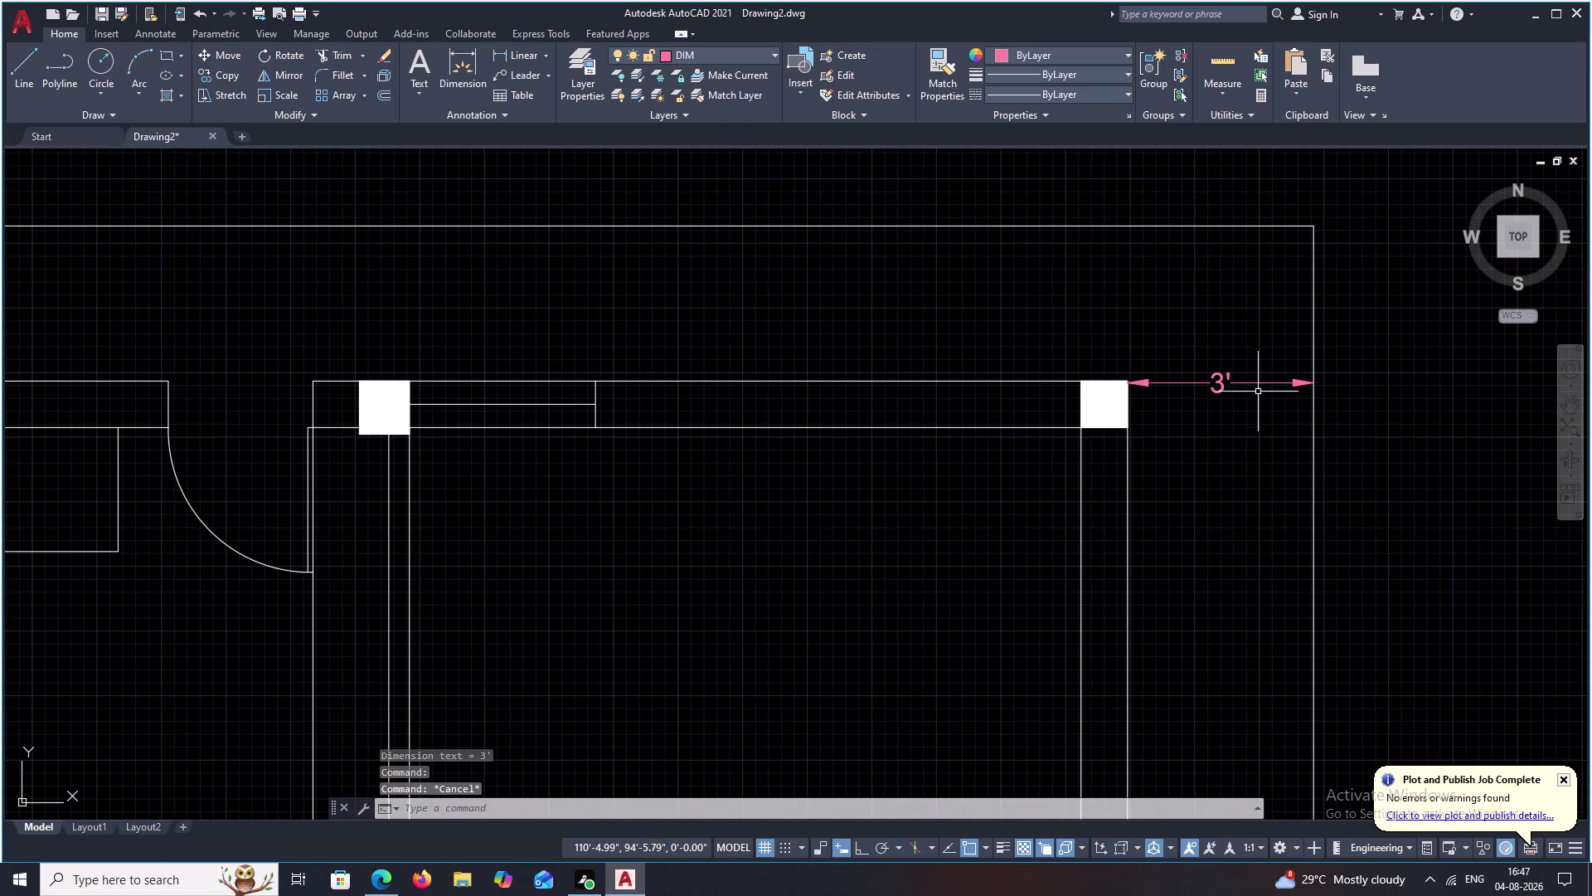
click(1258, 385)
text(E)
key(space)
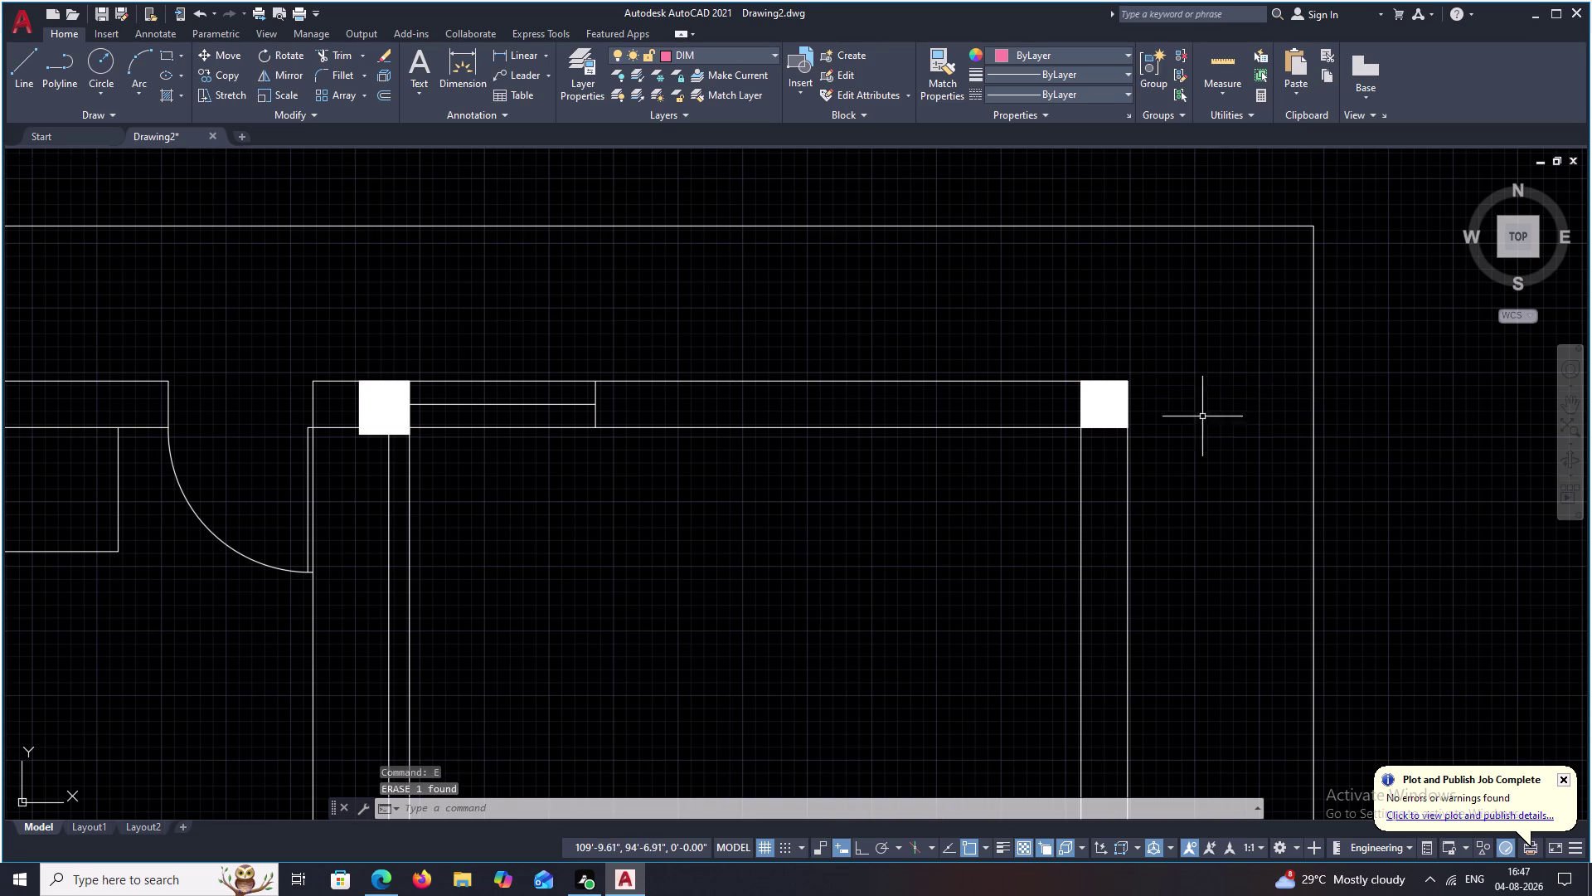
Bring the upper rooms into view and set a 2'3" offset distance.
scroll(down, 3)
scroll(down, 3)
middle_drag(1197, 463, 1171, 442)
middle_drag(1162, 434, 1127, 407)
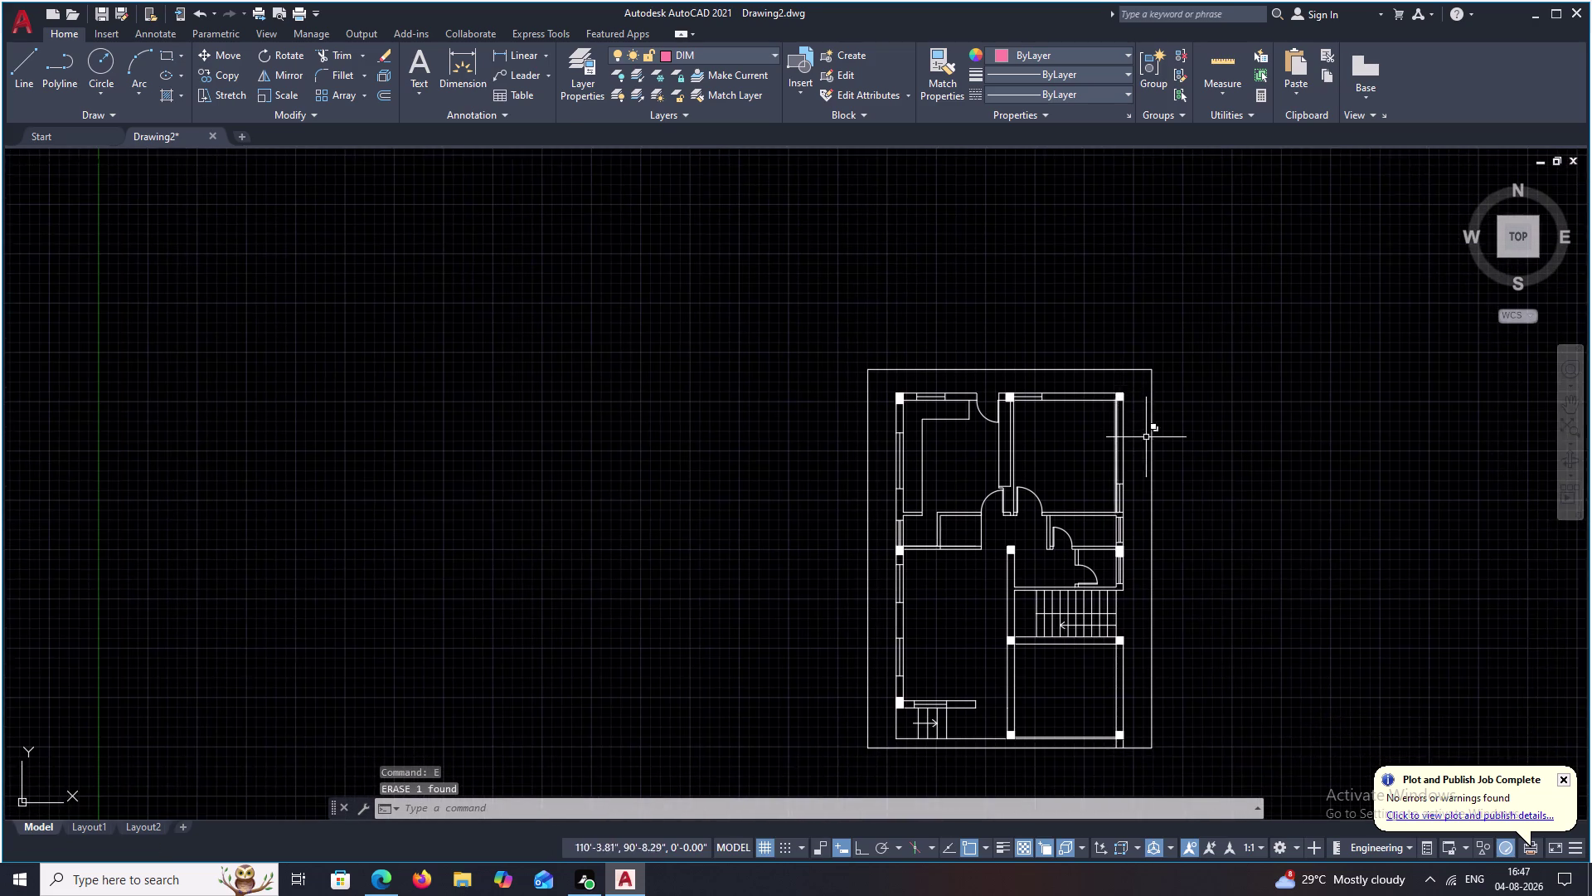
scroll(up, 3)
key(Escape)
text(O)
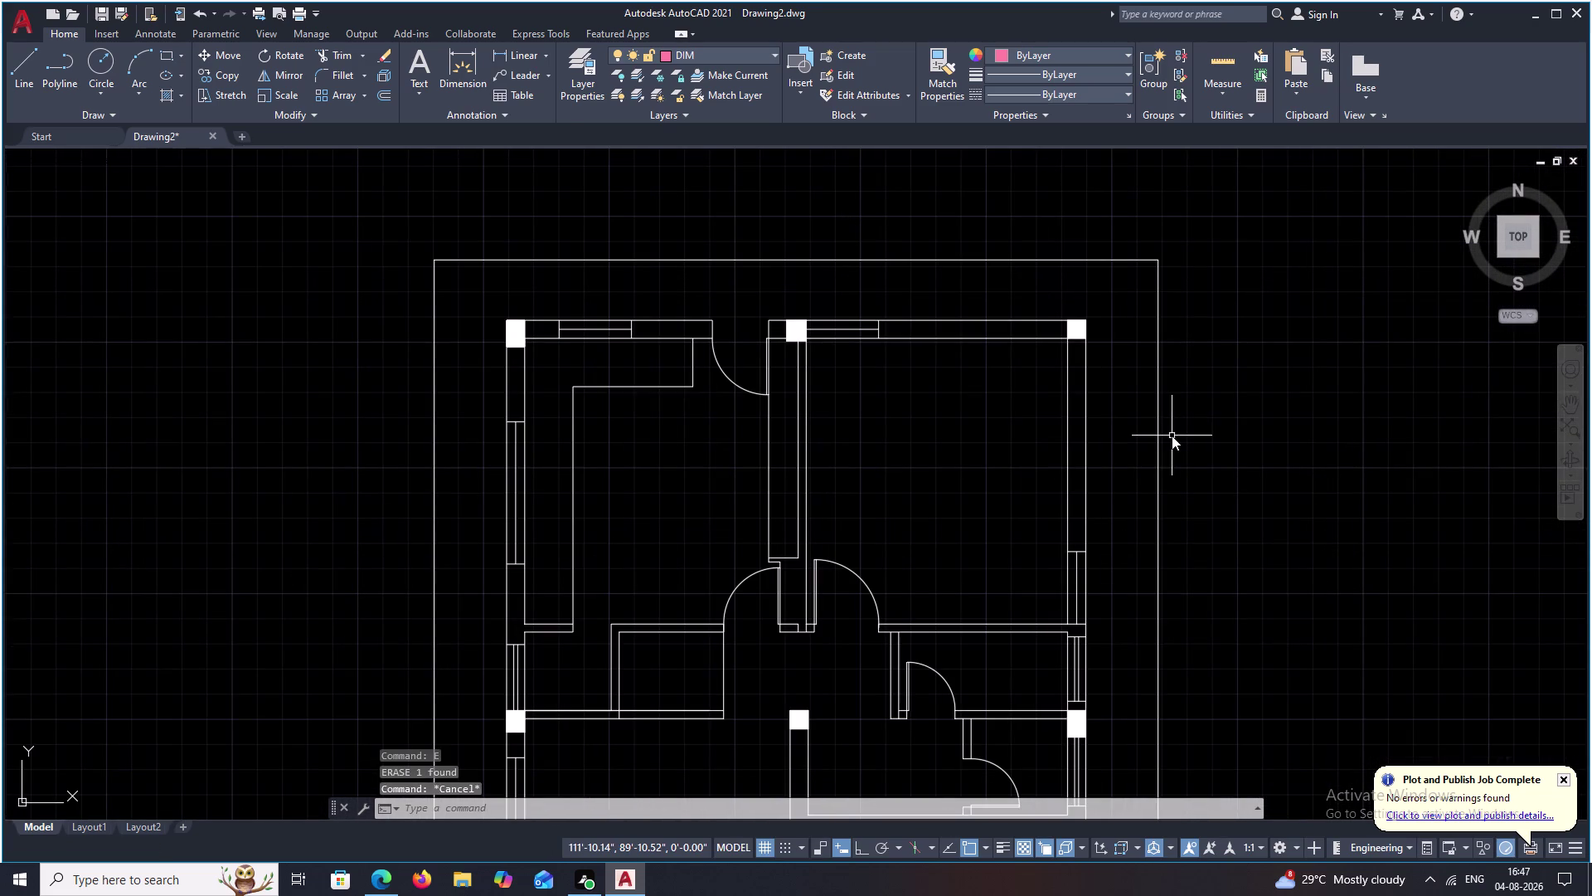
key(space)
text(2')
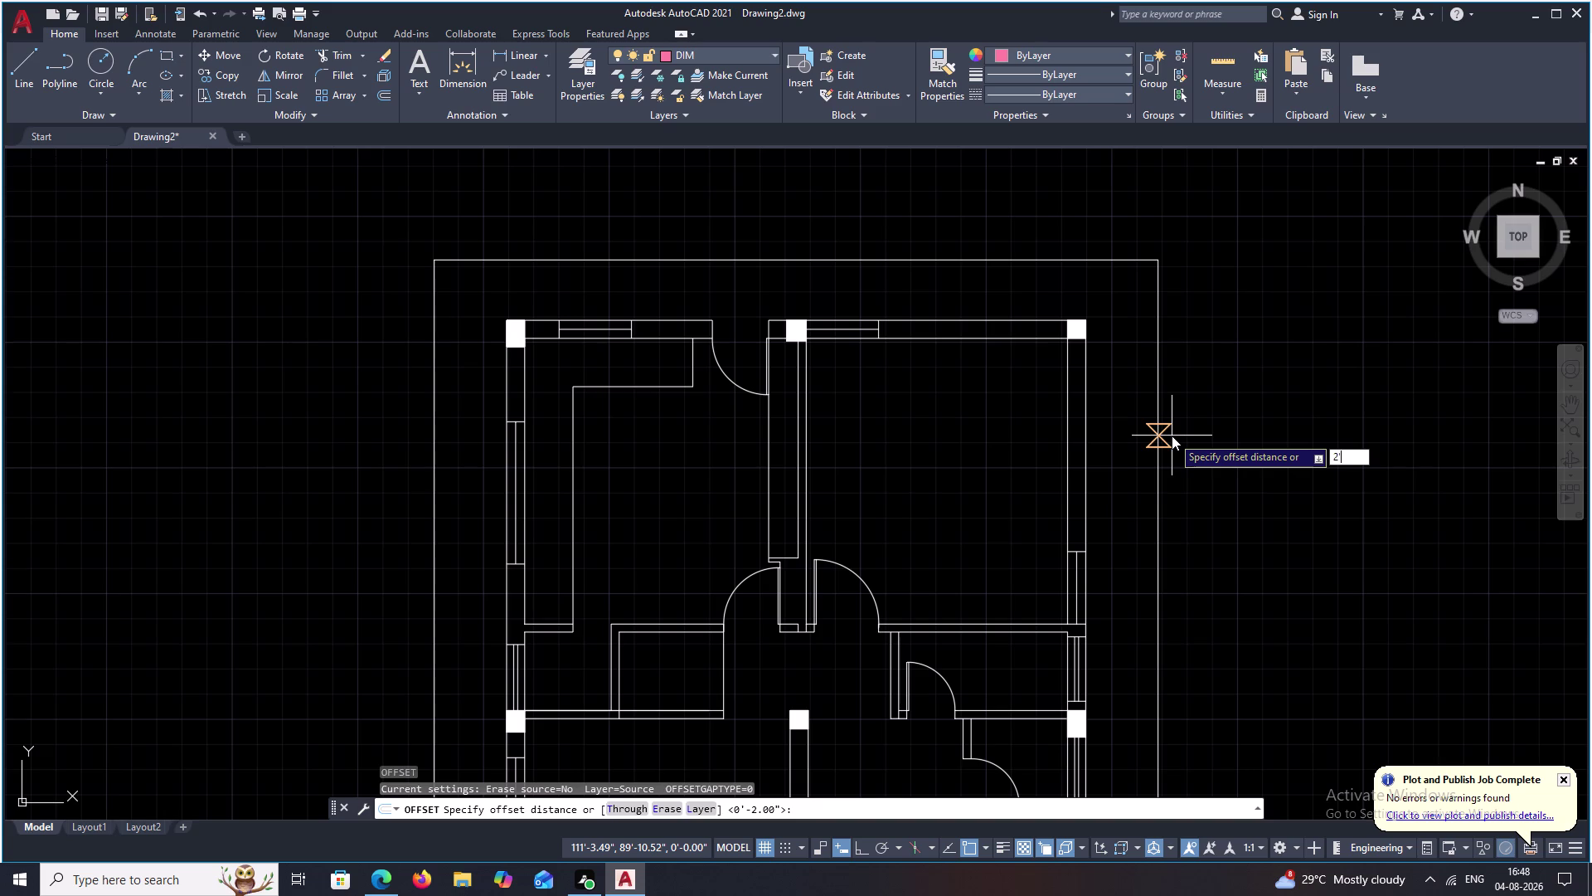
key(3)
key(shift+quotedbl)
key(space)
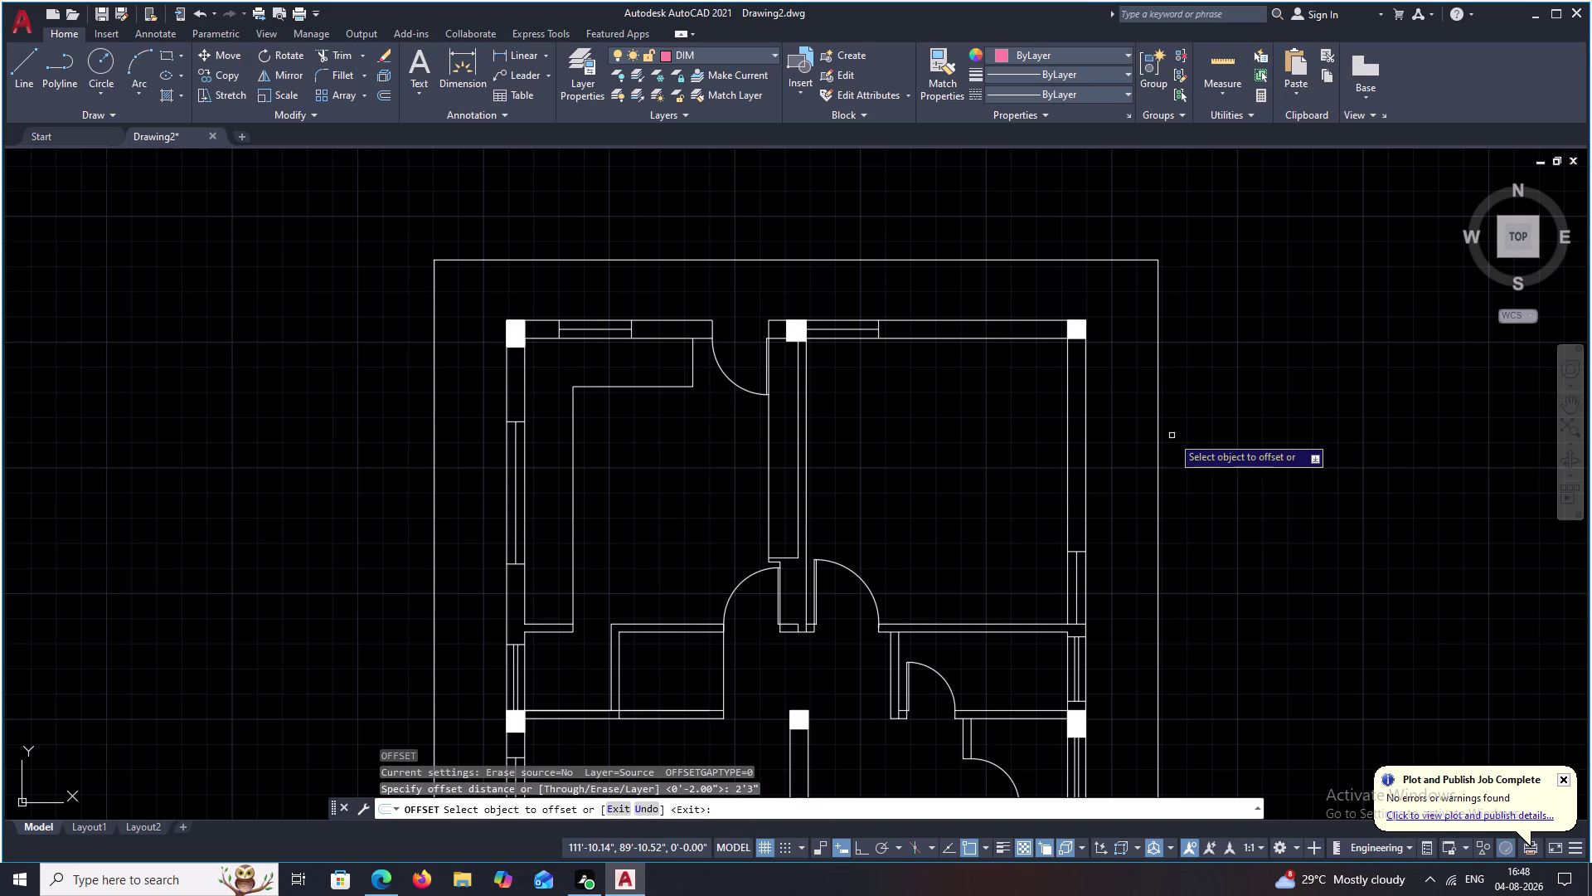
Offset the right plot boundary line 2'3" inward.
click(1157, 436)
click(1138, 445)
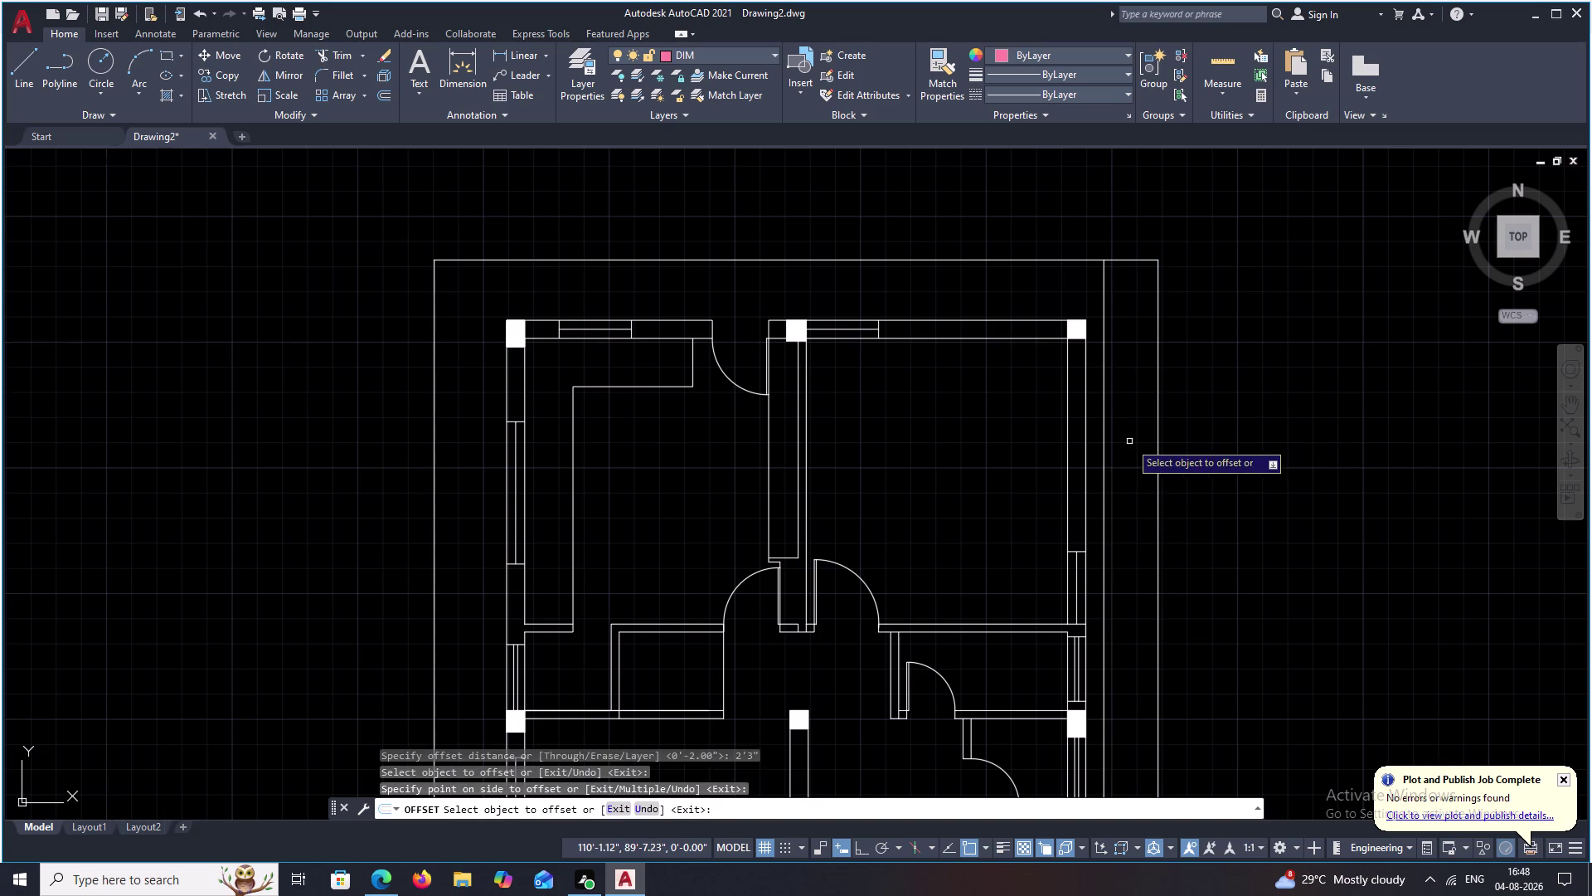
key(Escape)
click(1132, 442)
key(Escape)
scroll(up, 3)
scroll(down, 3)
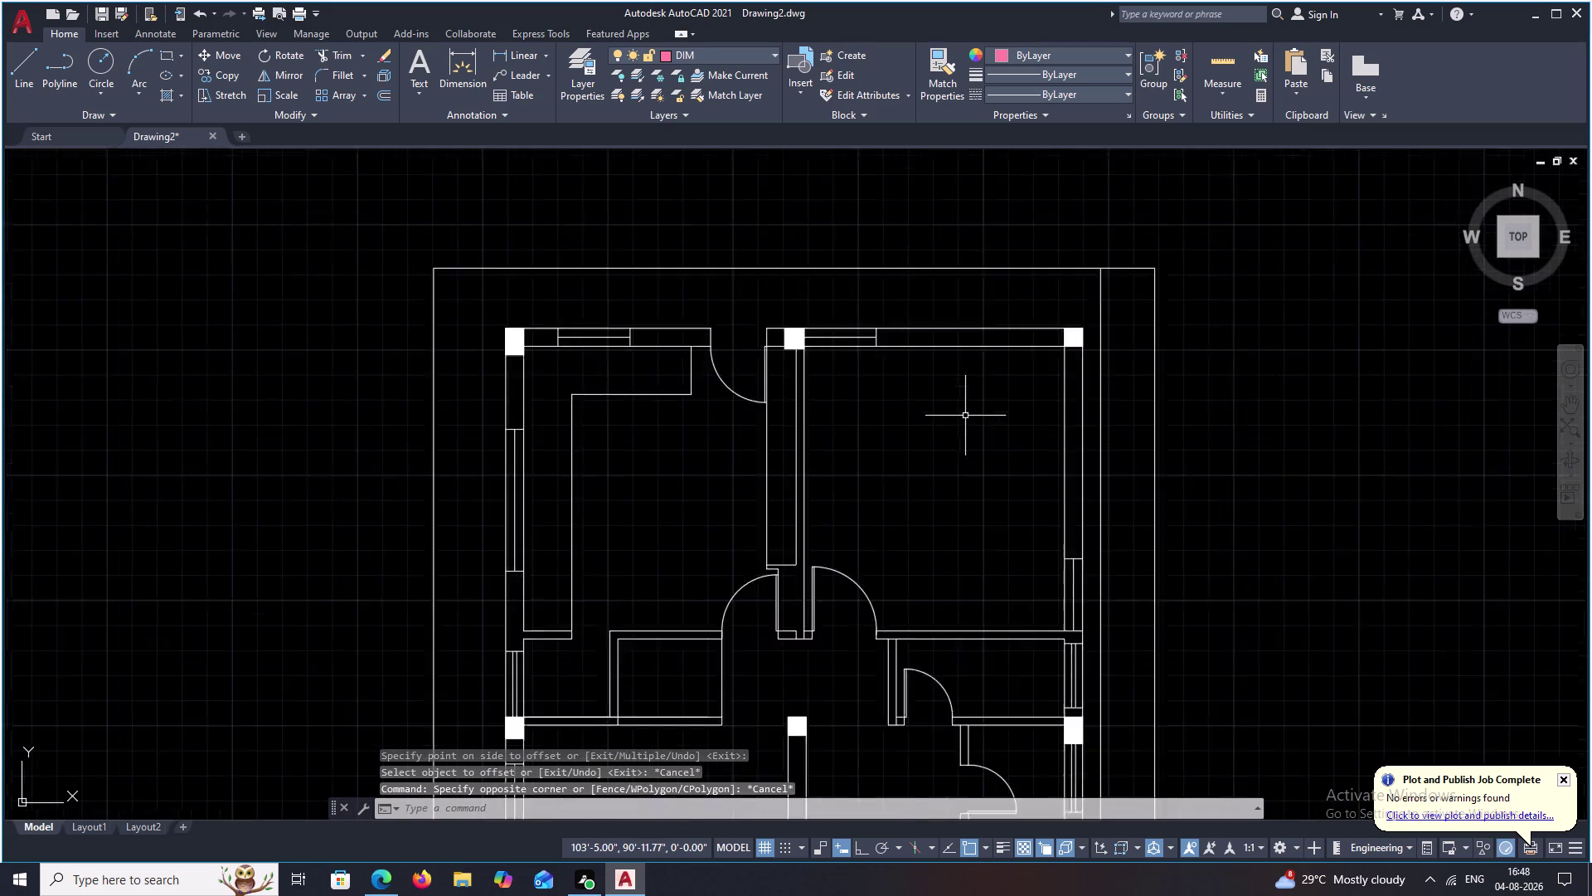
Crossing-select the walls along the top of the plan.
scroll(down, 3)
middle_drag(974, 452, 986, 388)
scroll(up, 3)
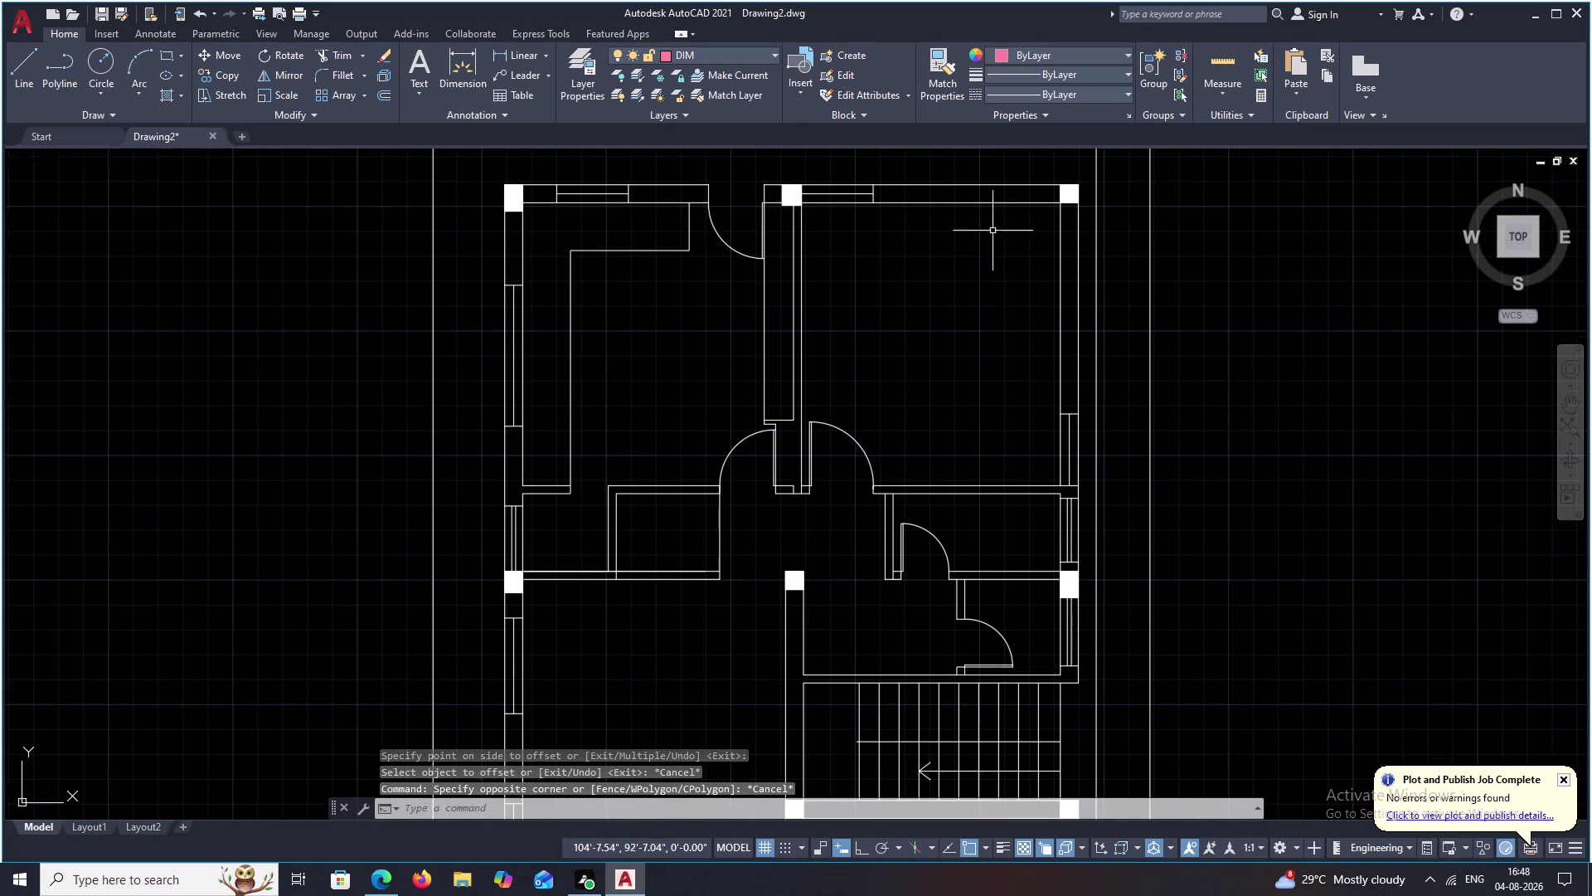
drag(969, 150, 562, 203)
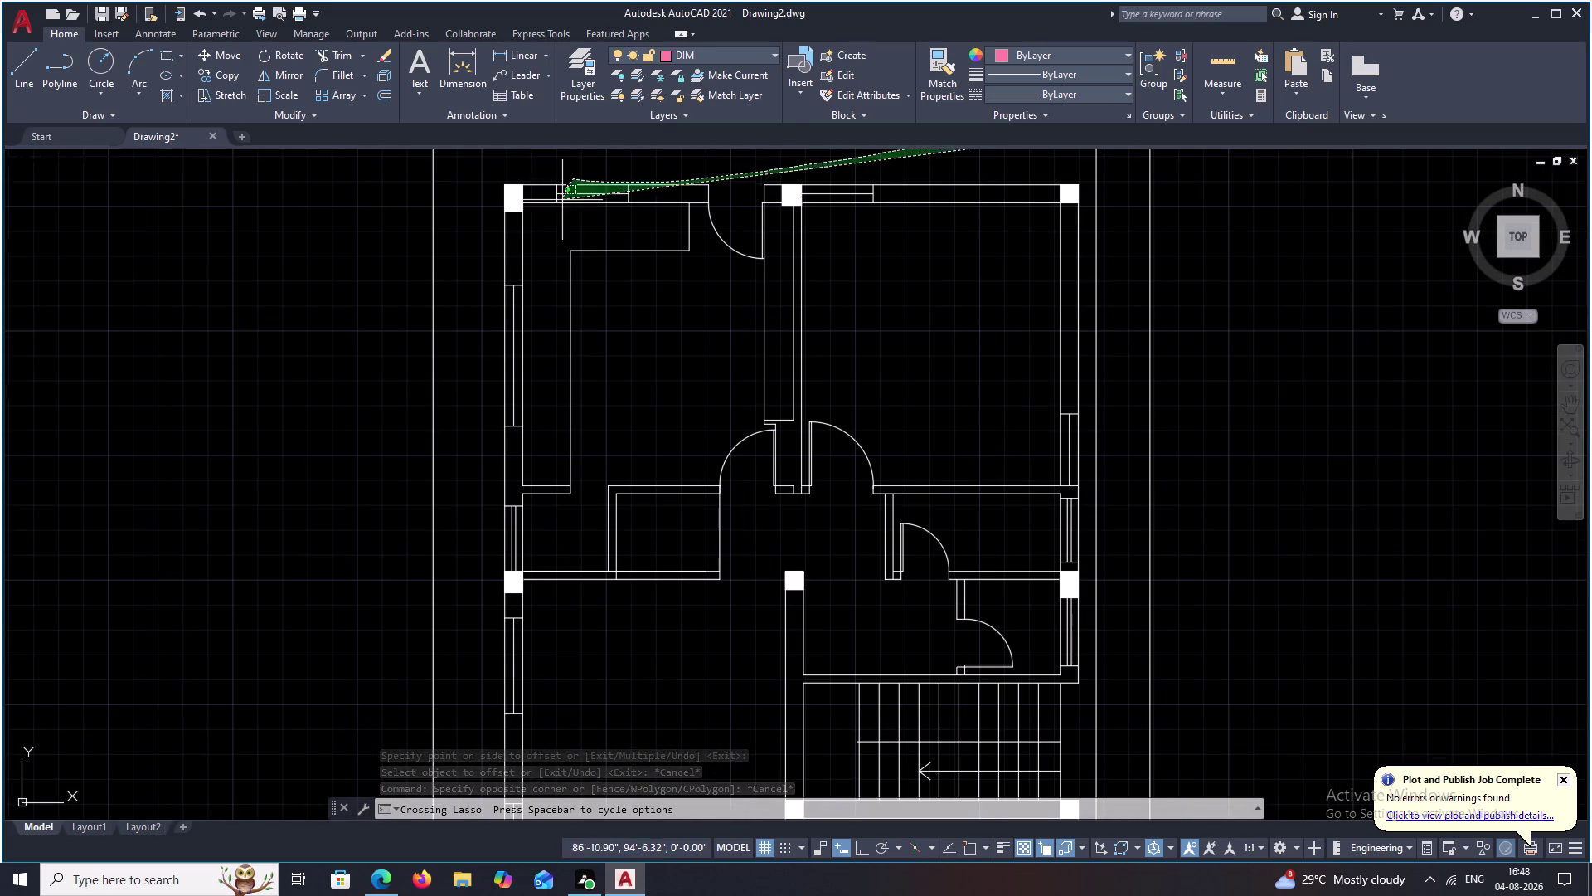
drag(562, 202, 869, 765)
Add the left wall and central room walls to the selection.
middle_drag(879, 748, 926, 559)
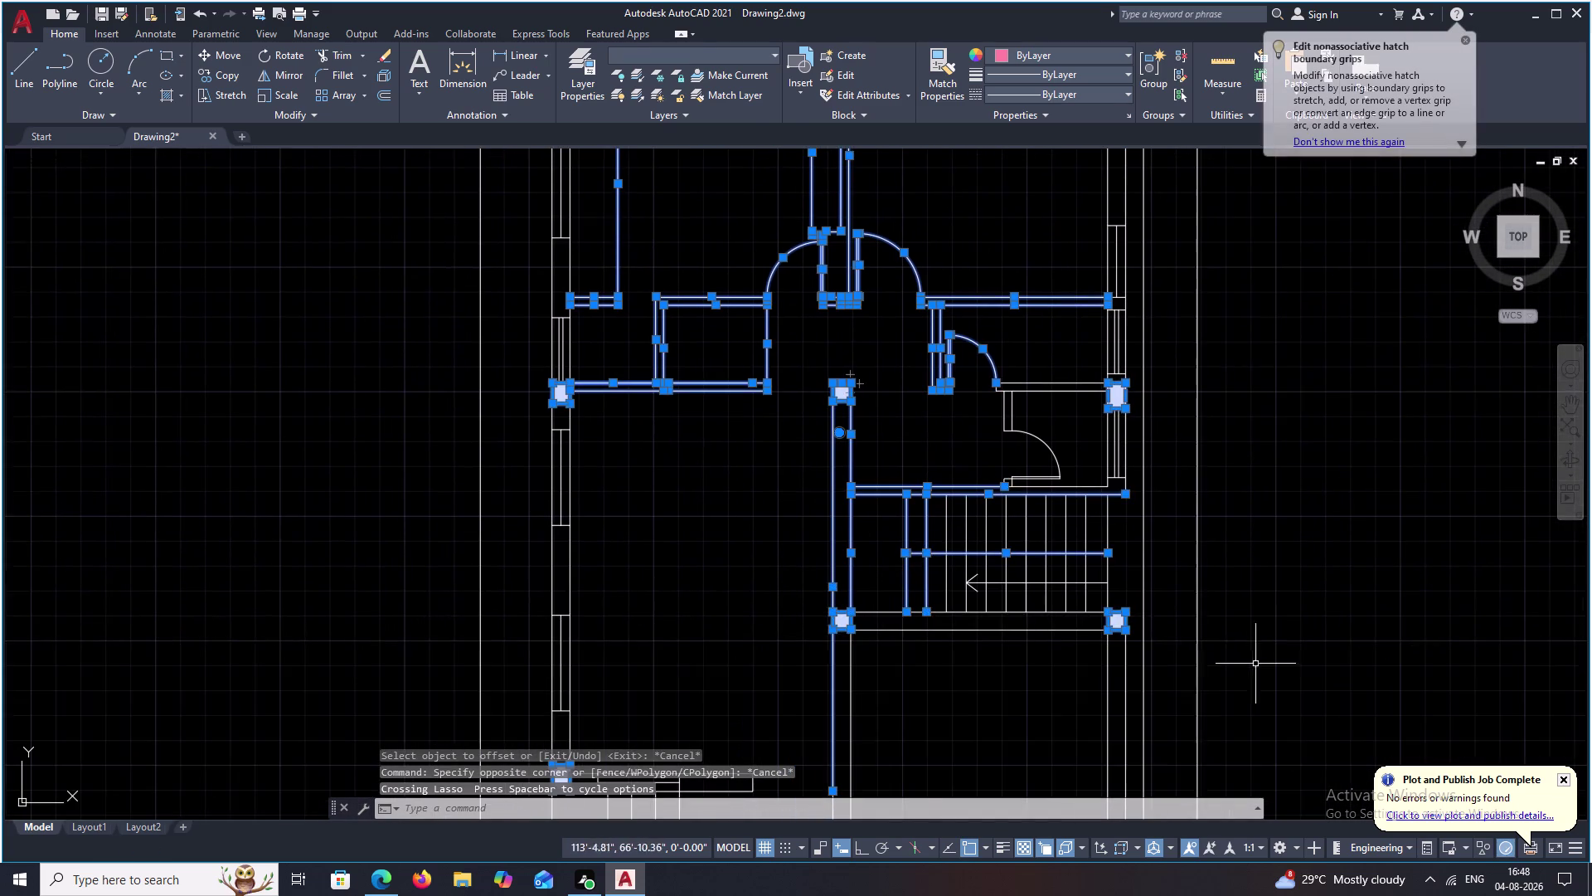
scroll(down, 3)
middle_drag(972, 432, 1016, 444)
scroll(up, 3)
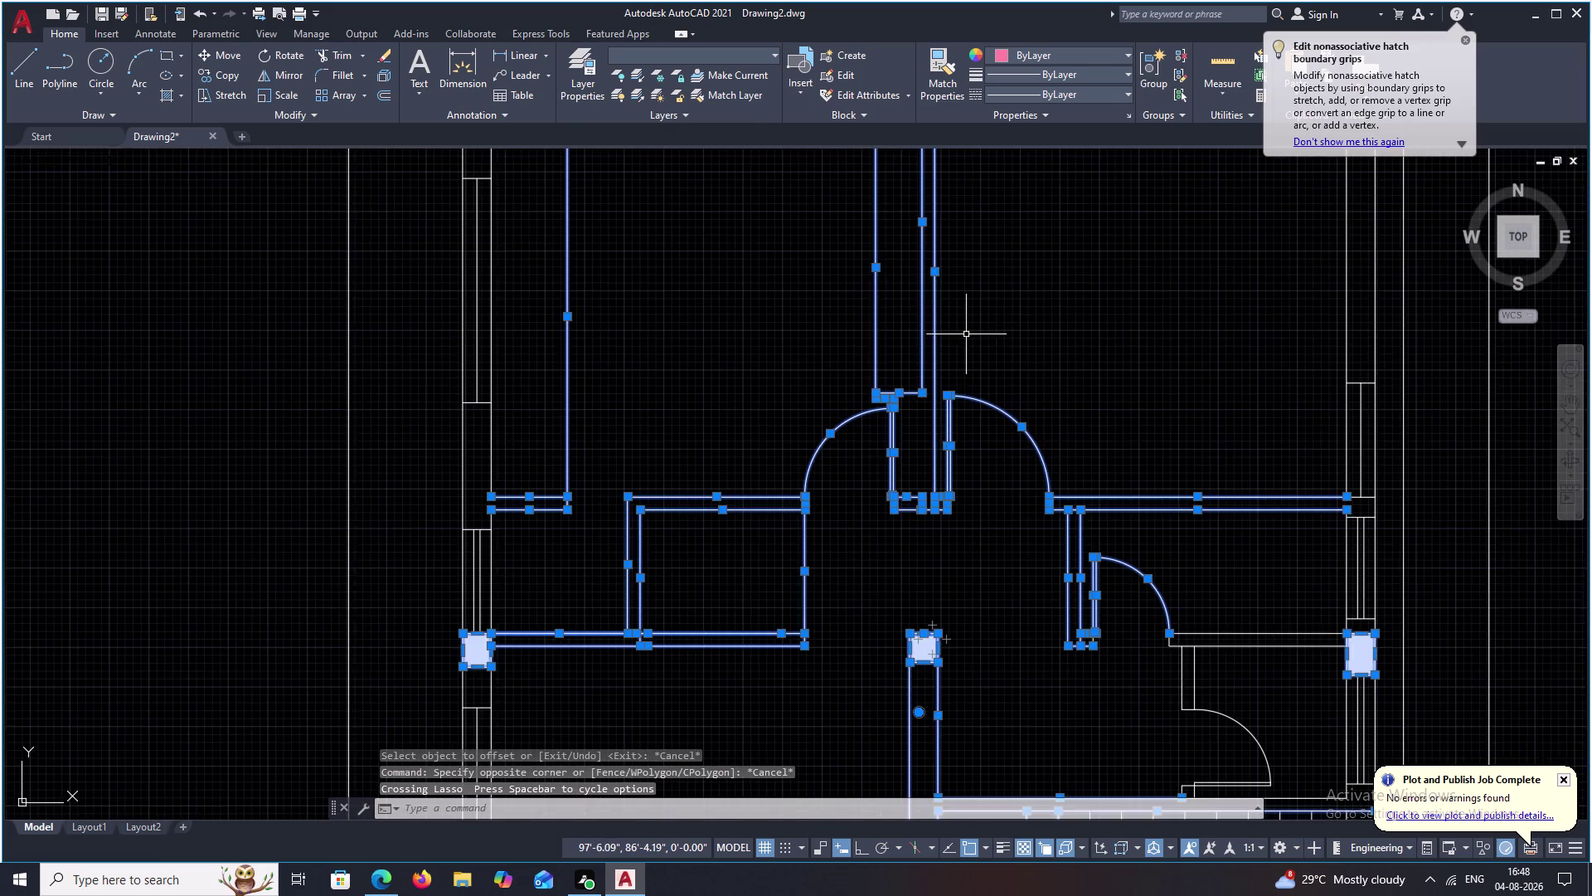
scroll(down, 3)
middle_drag(978, 337, 1067, 359)
drag(916, 224, 865, 242)
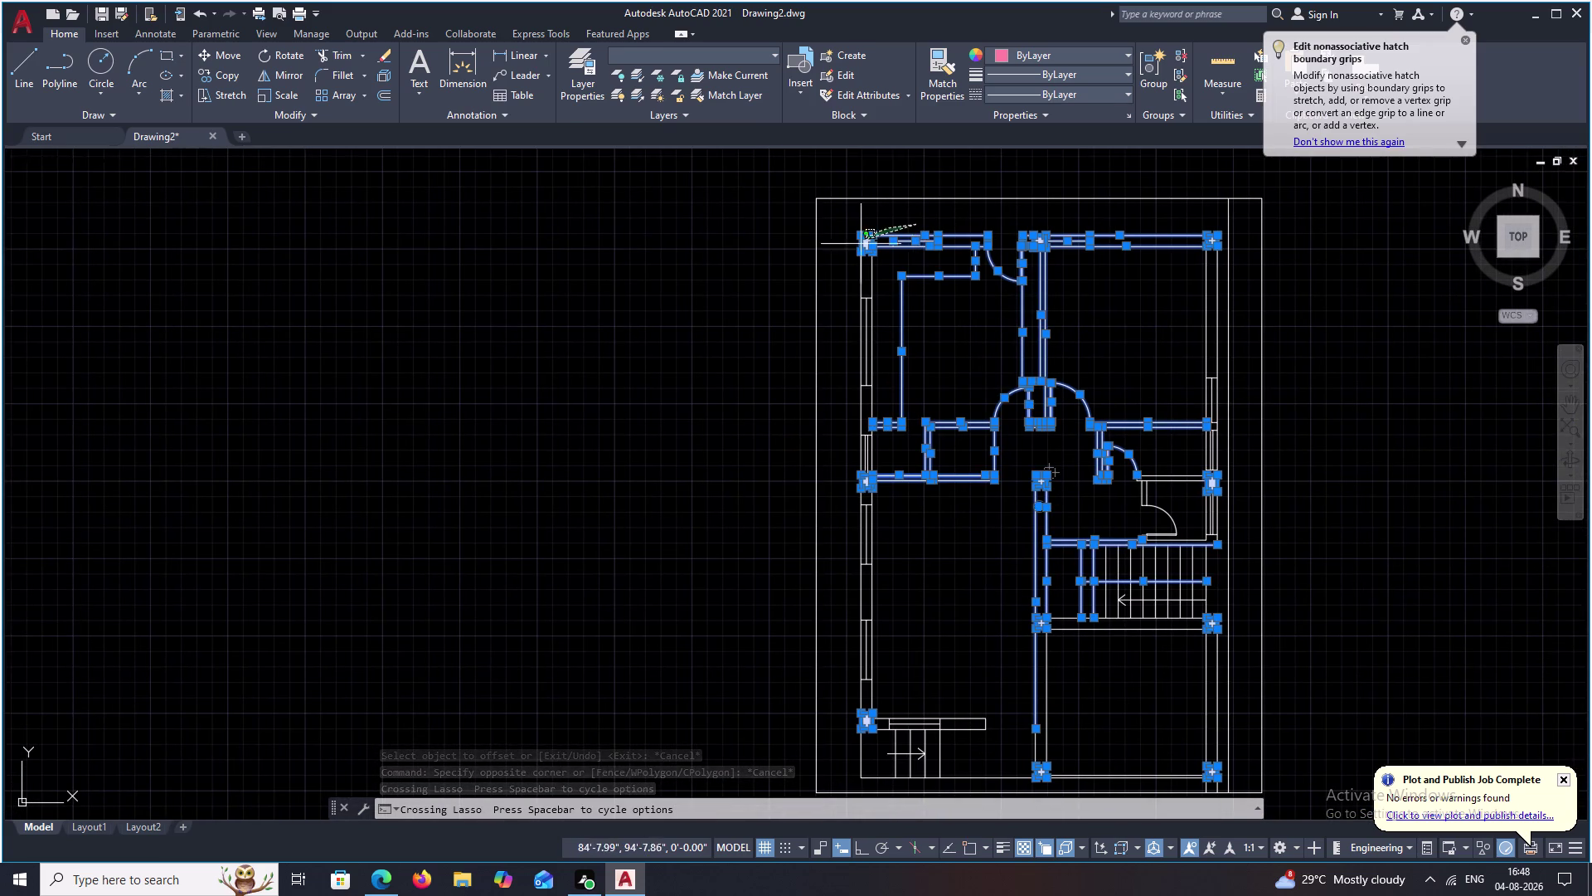
drag(865, 243, 857, 759)
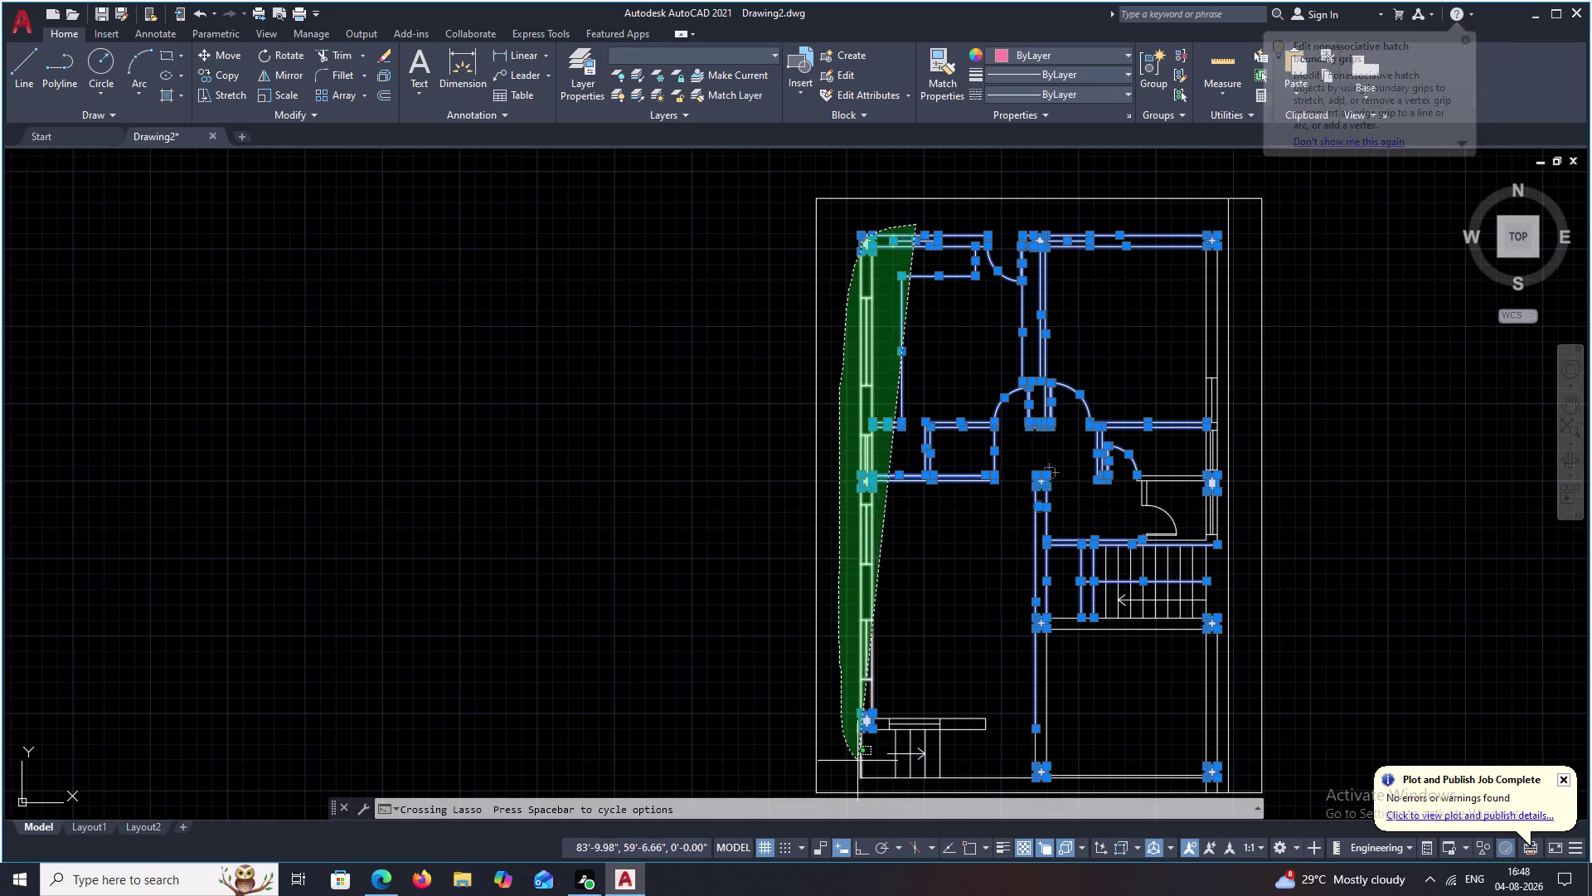
drag(857, 759, 1156, 730)
Add the lower room walls to the selection.
middle_drag(1151, 730, 1124, 616)
scroll(up, 3)
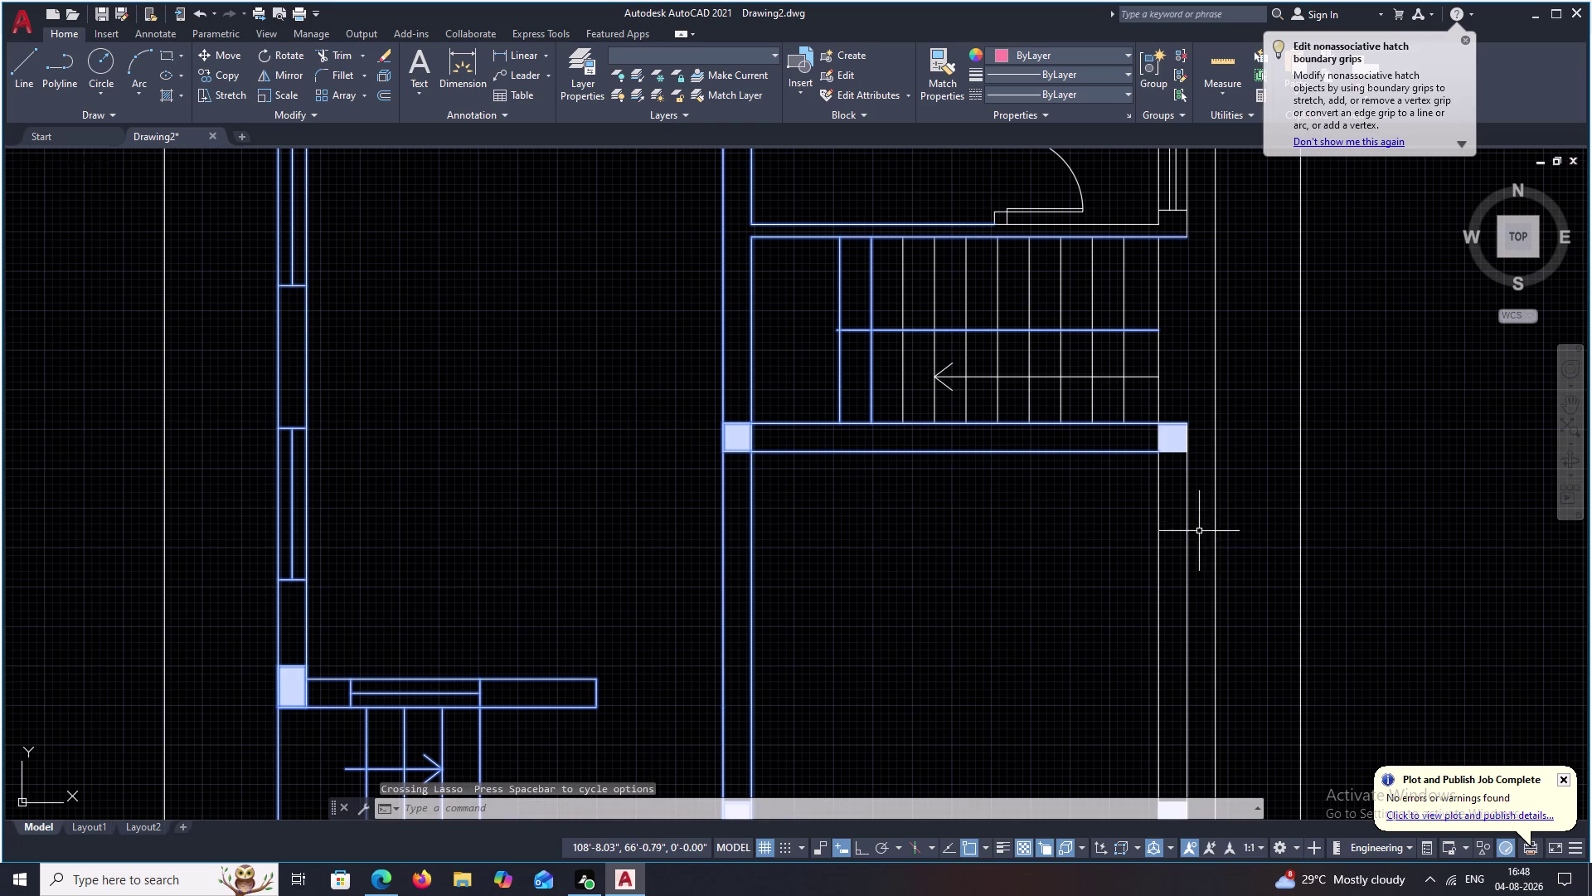
drag(1199, 520, 1045, 536)
middle_drag(1114, 557, 1118, 442)
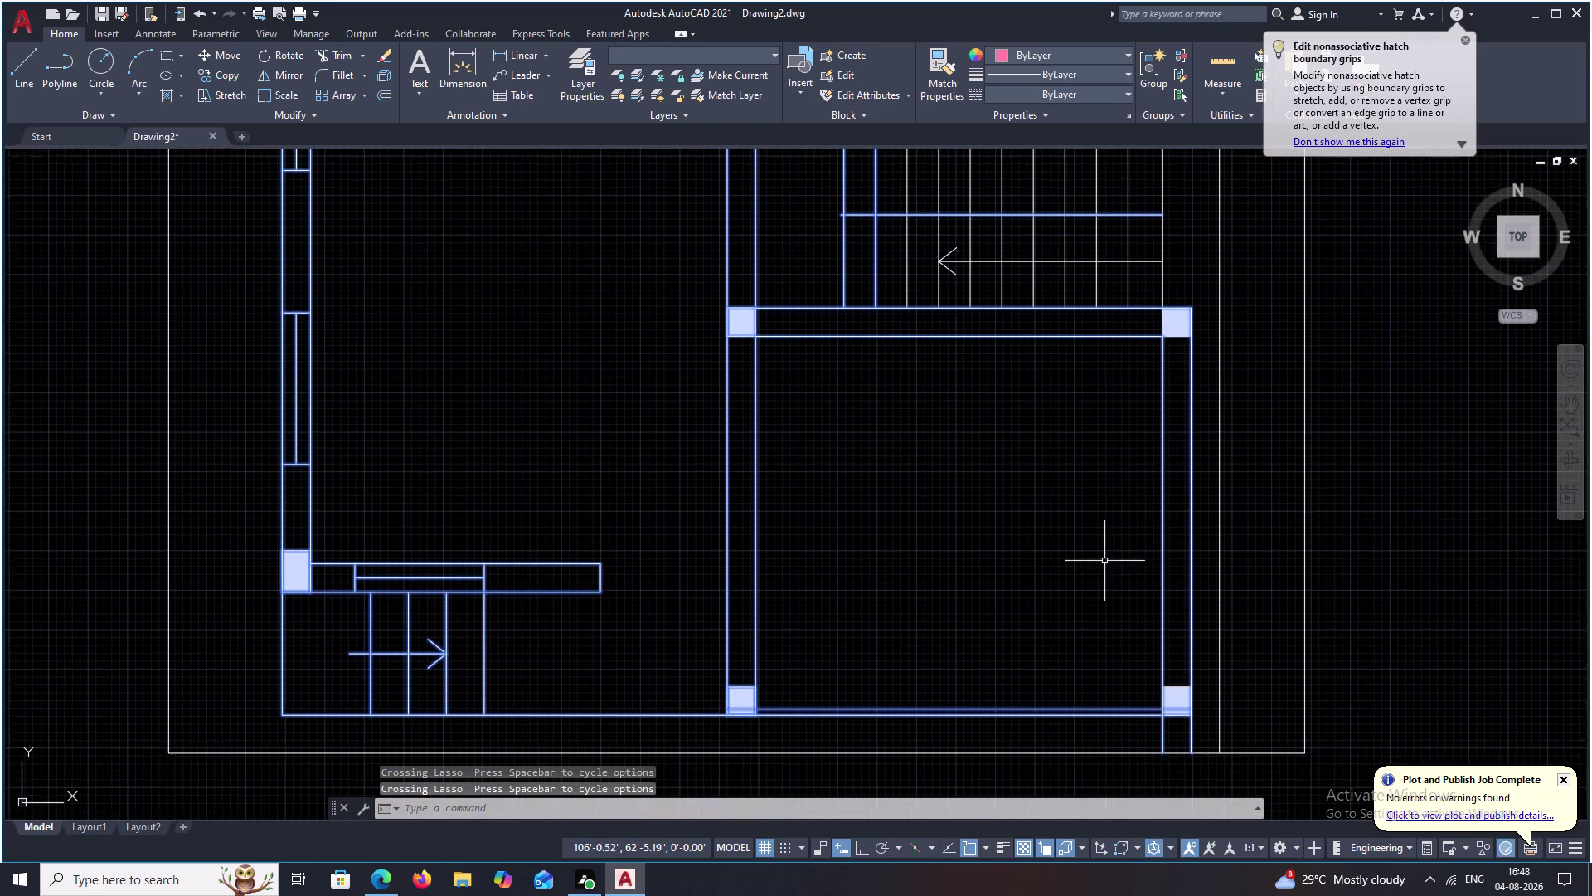
middle_drag(1104, 560, 1119, 483)
middle_click(632, 486)
scroll(down, 3)
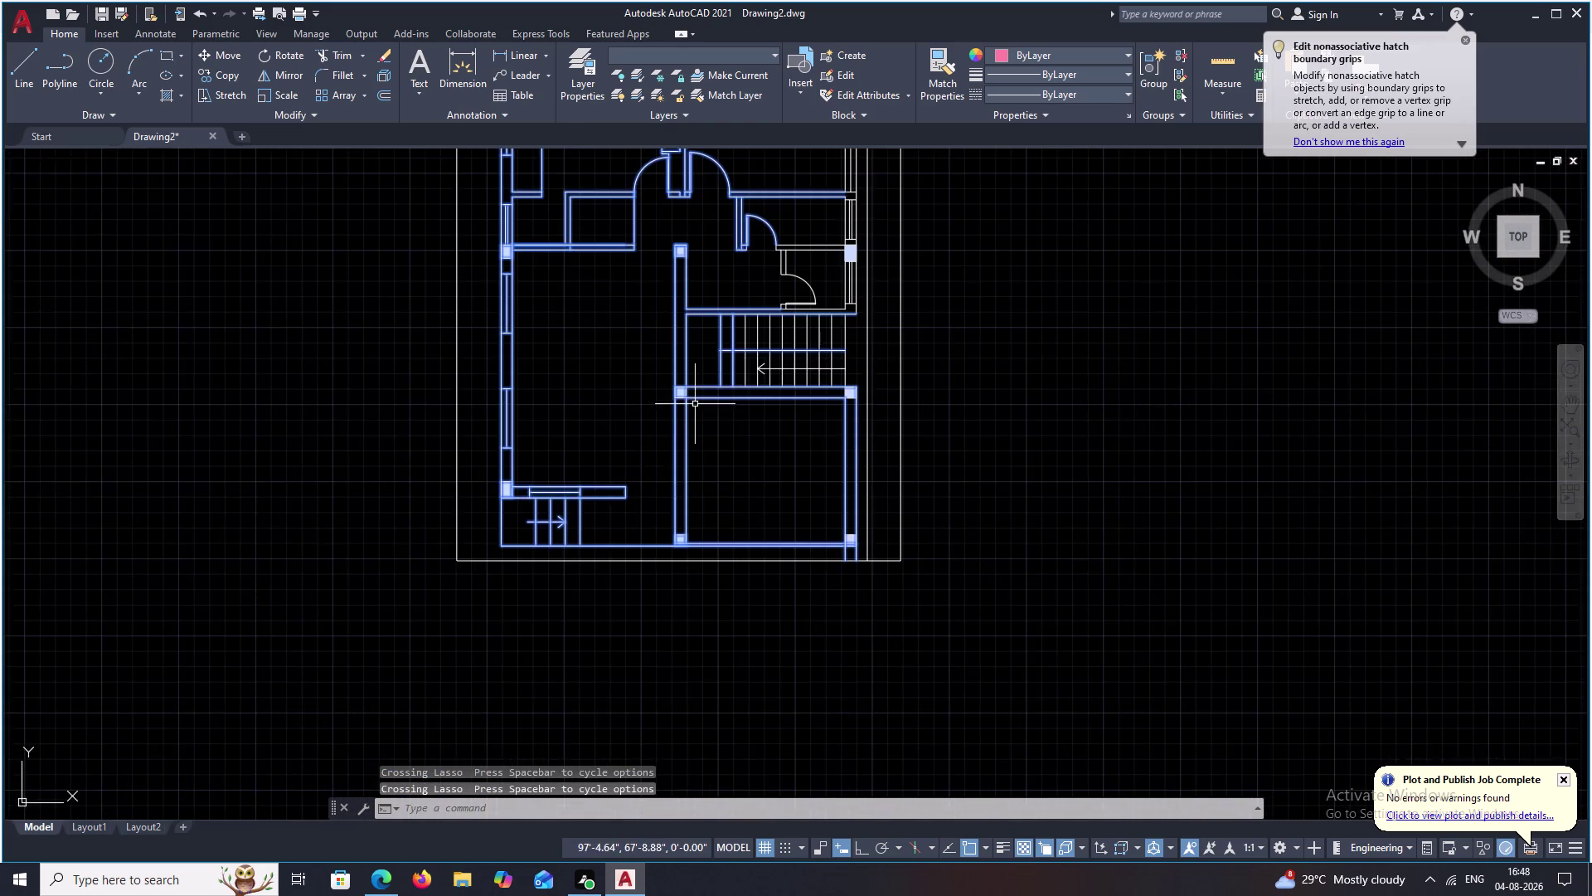
scroll(down, 3)
middle_drag(727, 400, 734, 476)
scroll(up, 3)
scroll(up, 3)
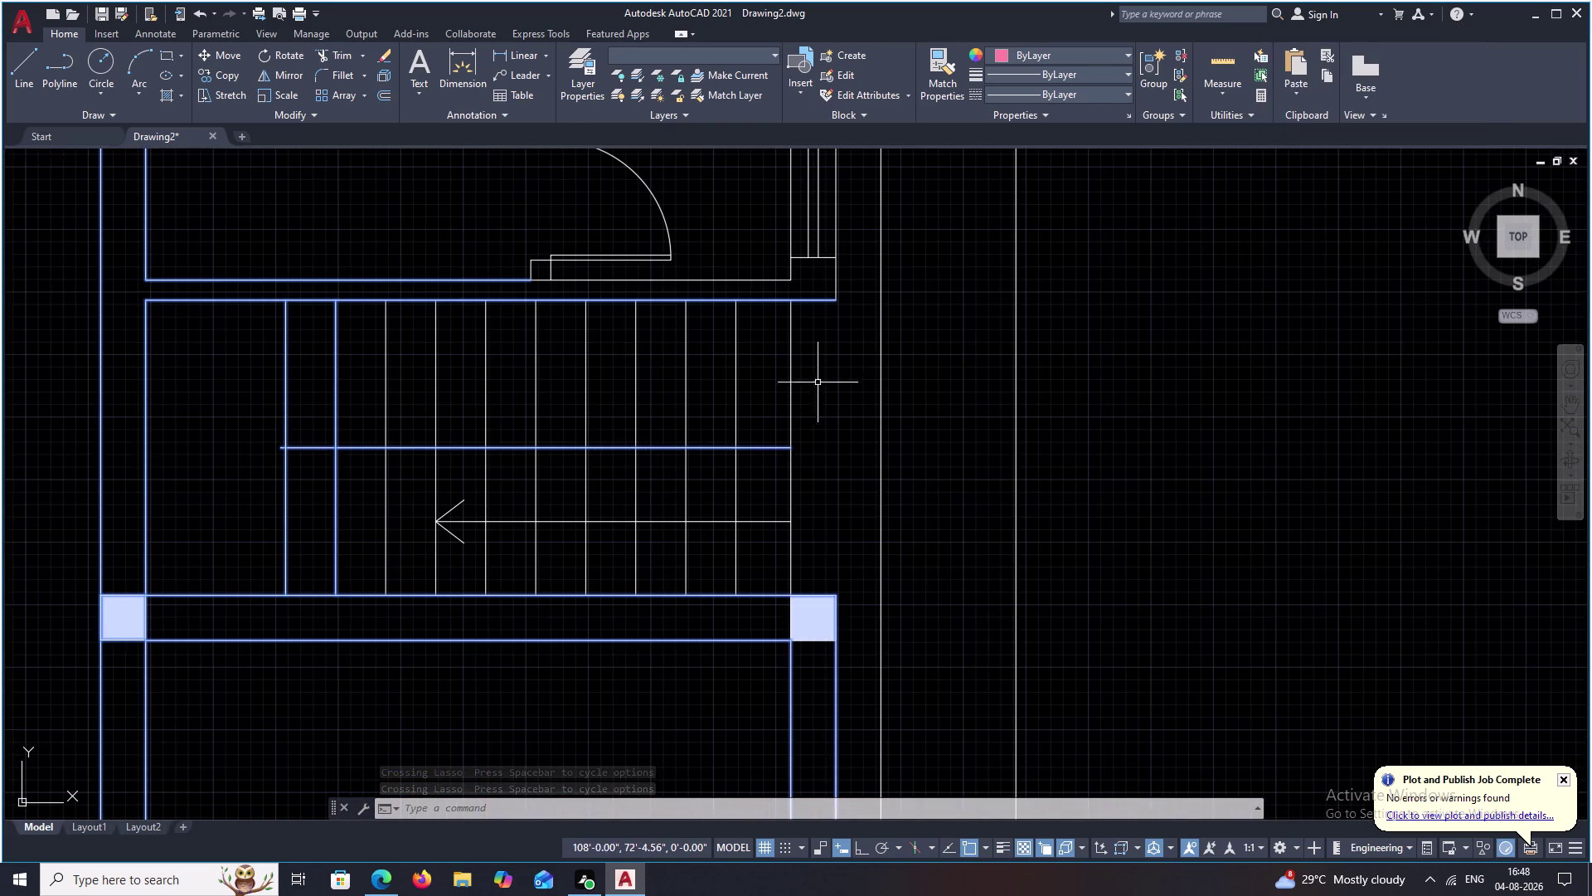
Add the lines around the staircase and doors to the selection.
drag(815, 379, 472, 687)
middle_drag(571, 528, 828, 526)
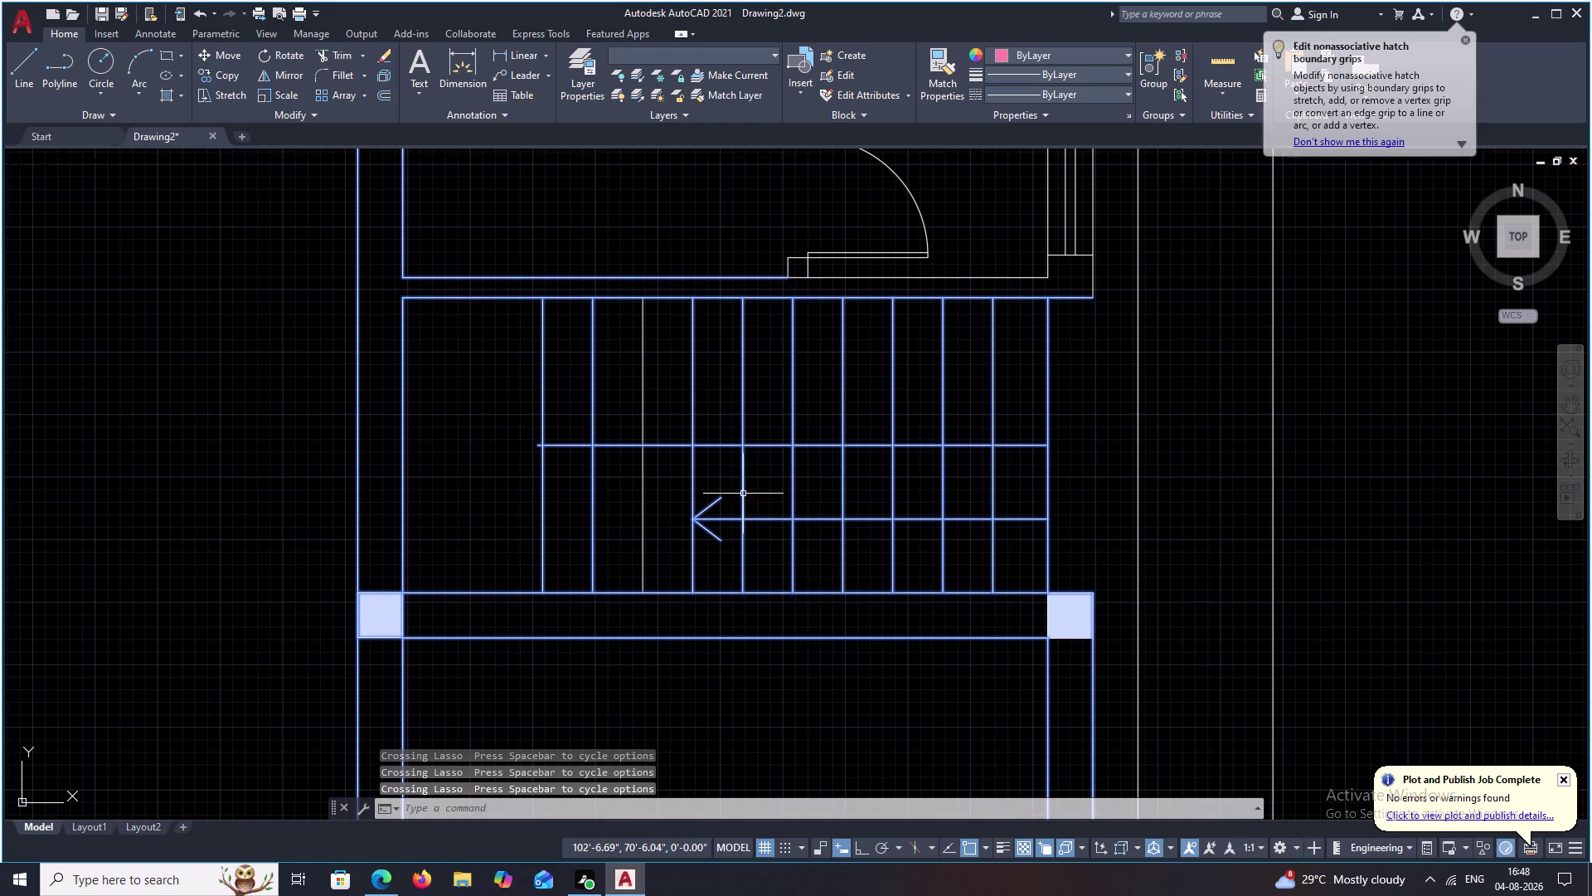
drag(655, 385, 625, 539)
scroll(down, 3)
middle_drag(771, 487, 791, 541)
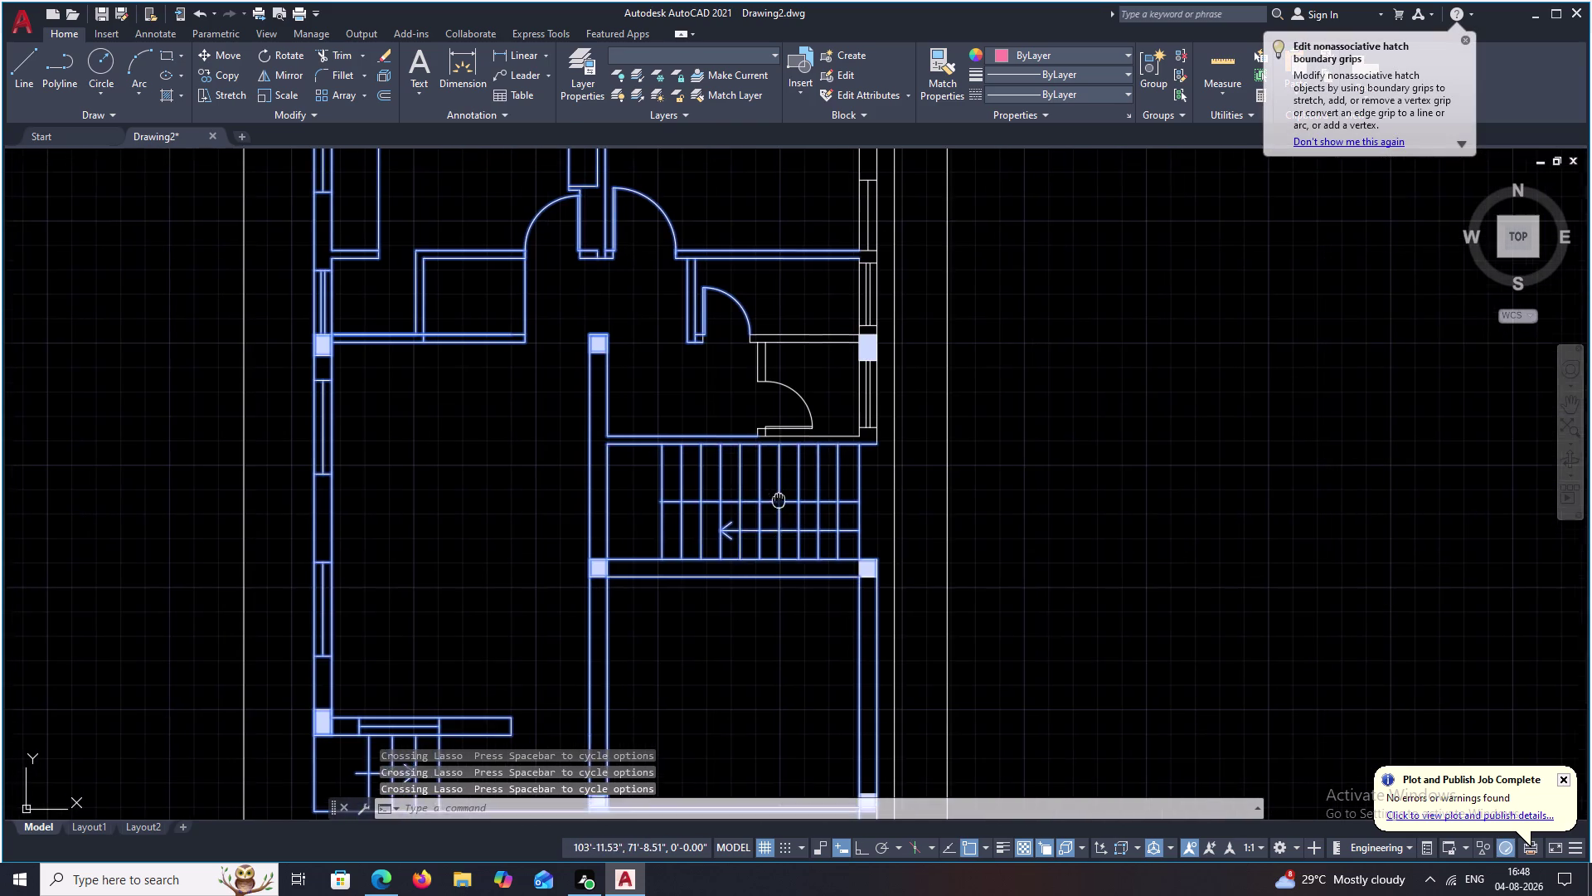
middle_drag(791, 541, 802, 589)
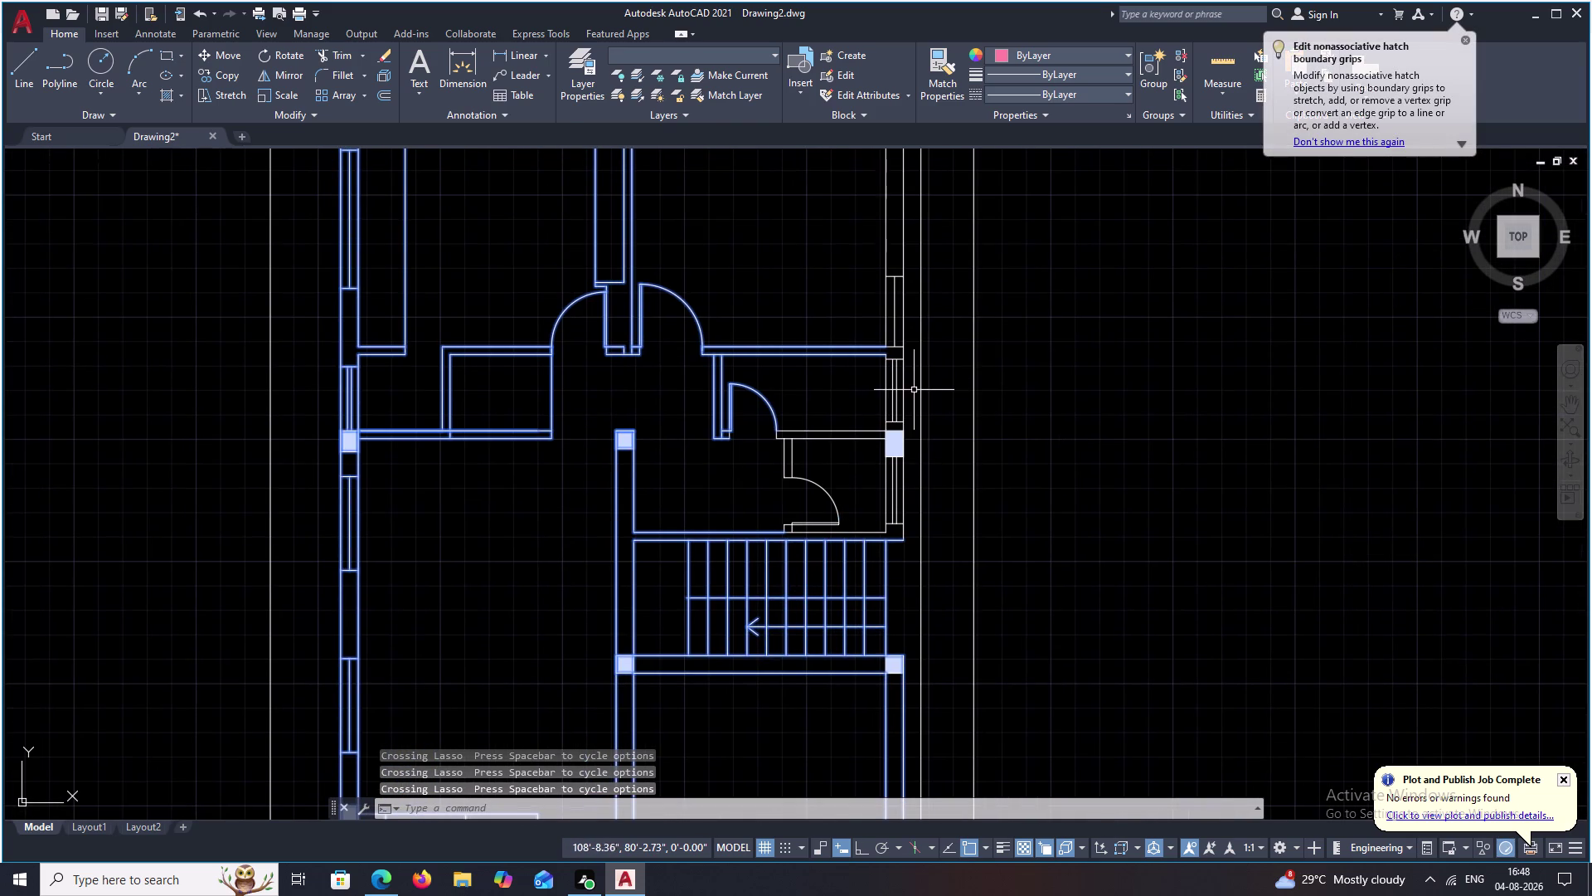
drag(914, 390, 915, 690)
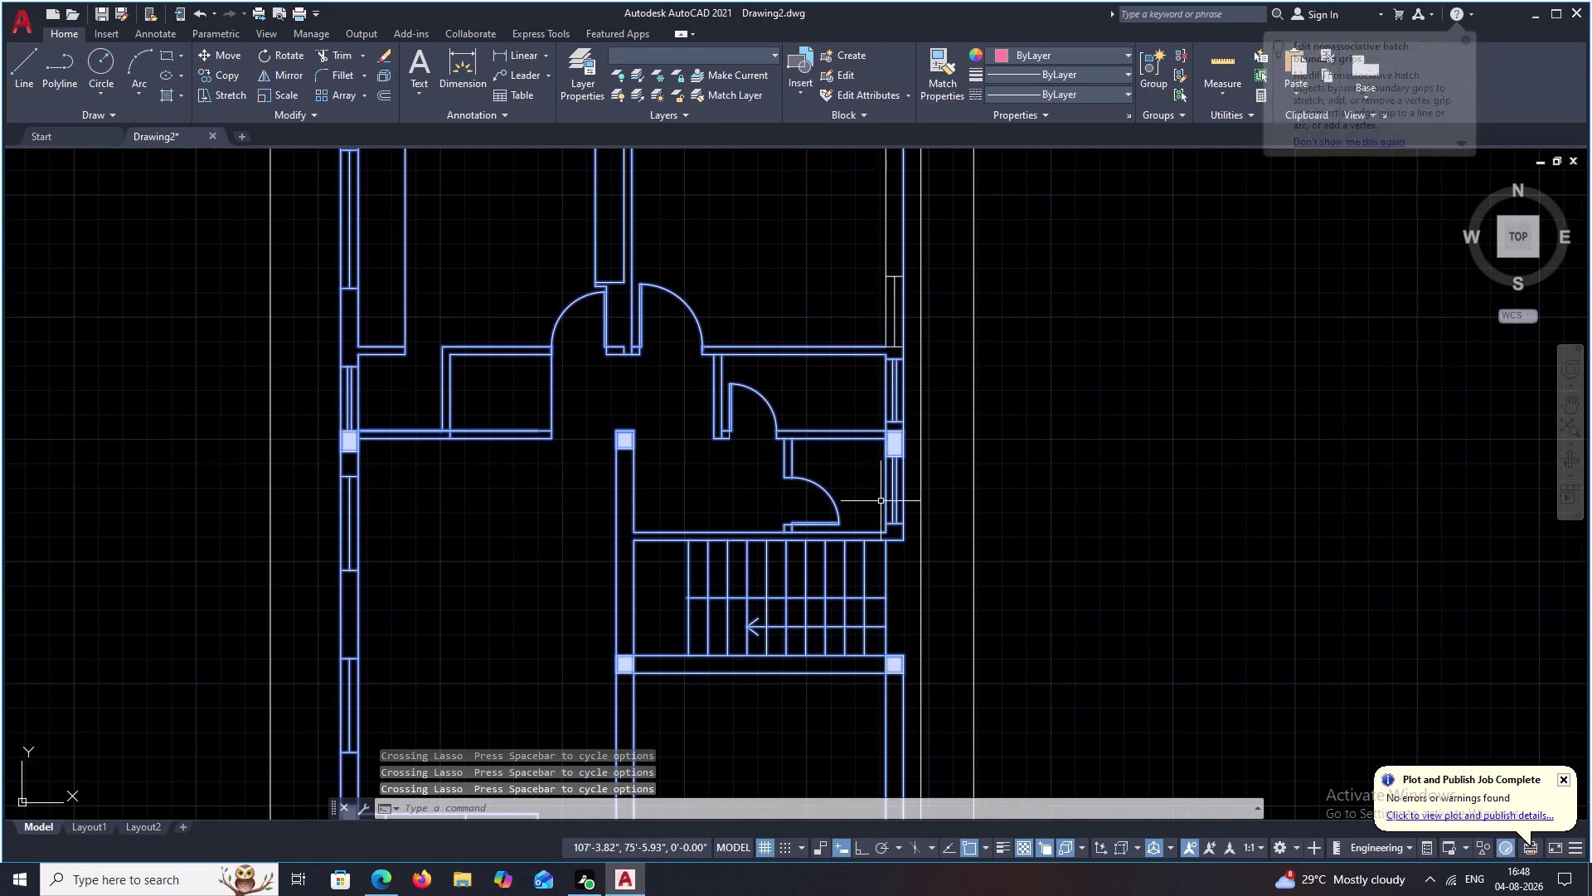
Add the lines along the right wall, then view the whole floor plan.
middle_drag(881, 501, 907, 652)
scroll(up, 3)
middle_drag(912, 443, 1011, 738)
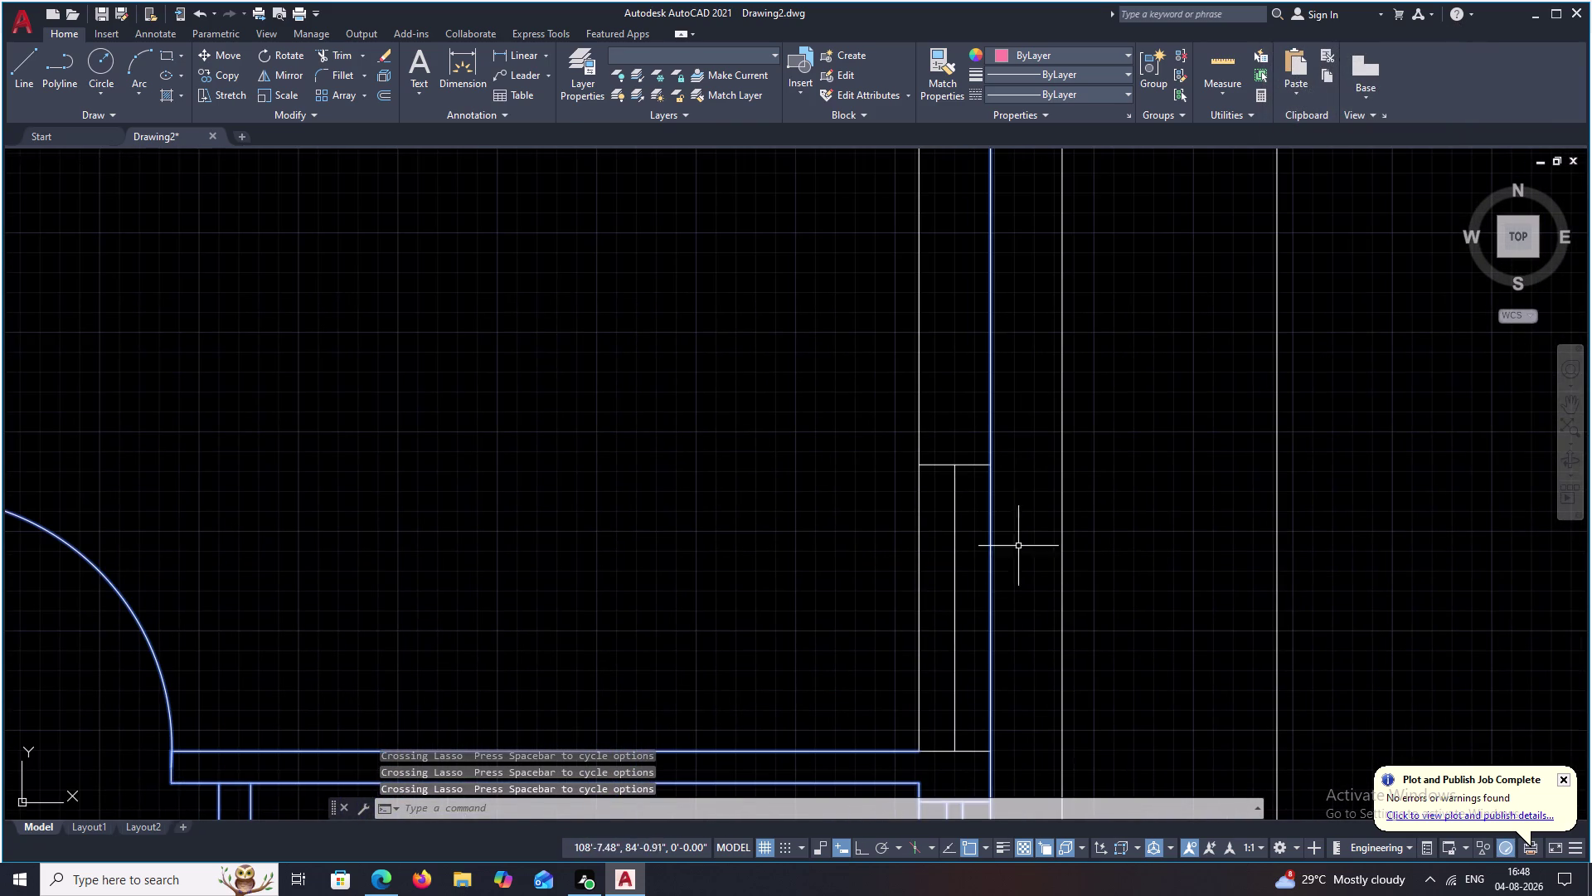
drag(1024, 469, 880, 780)
scroll(down, 3)
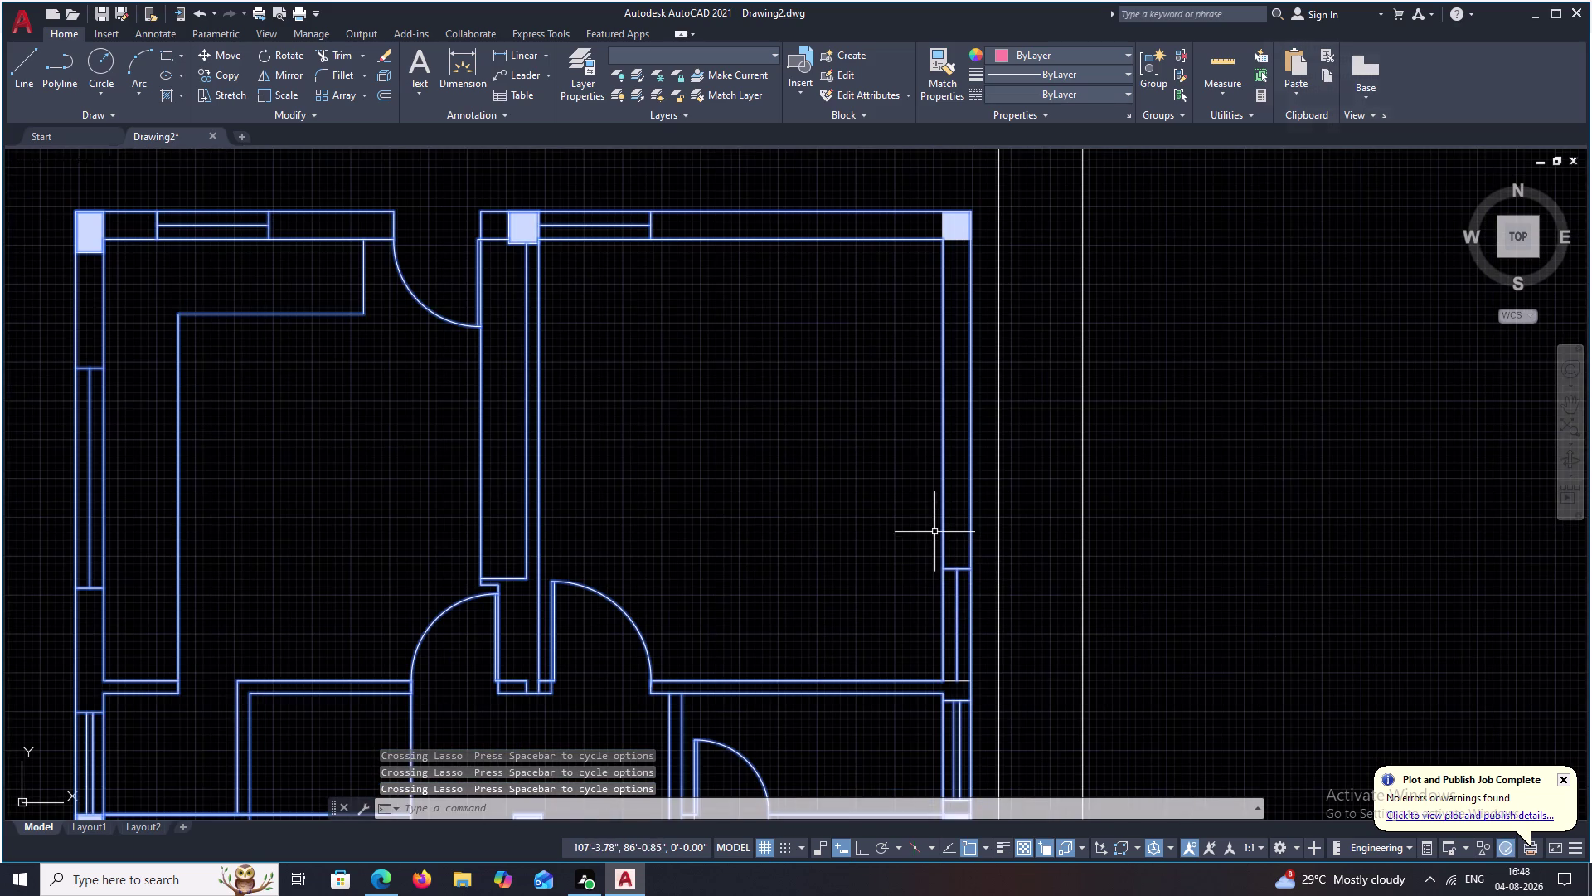
middle_drag(933, 530, 938, 634)
scroll(down, 3)
middle_drag(816, 706, 891, 457)
middle_drag(901, 632, 905, 443)
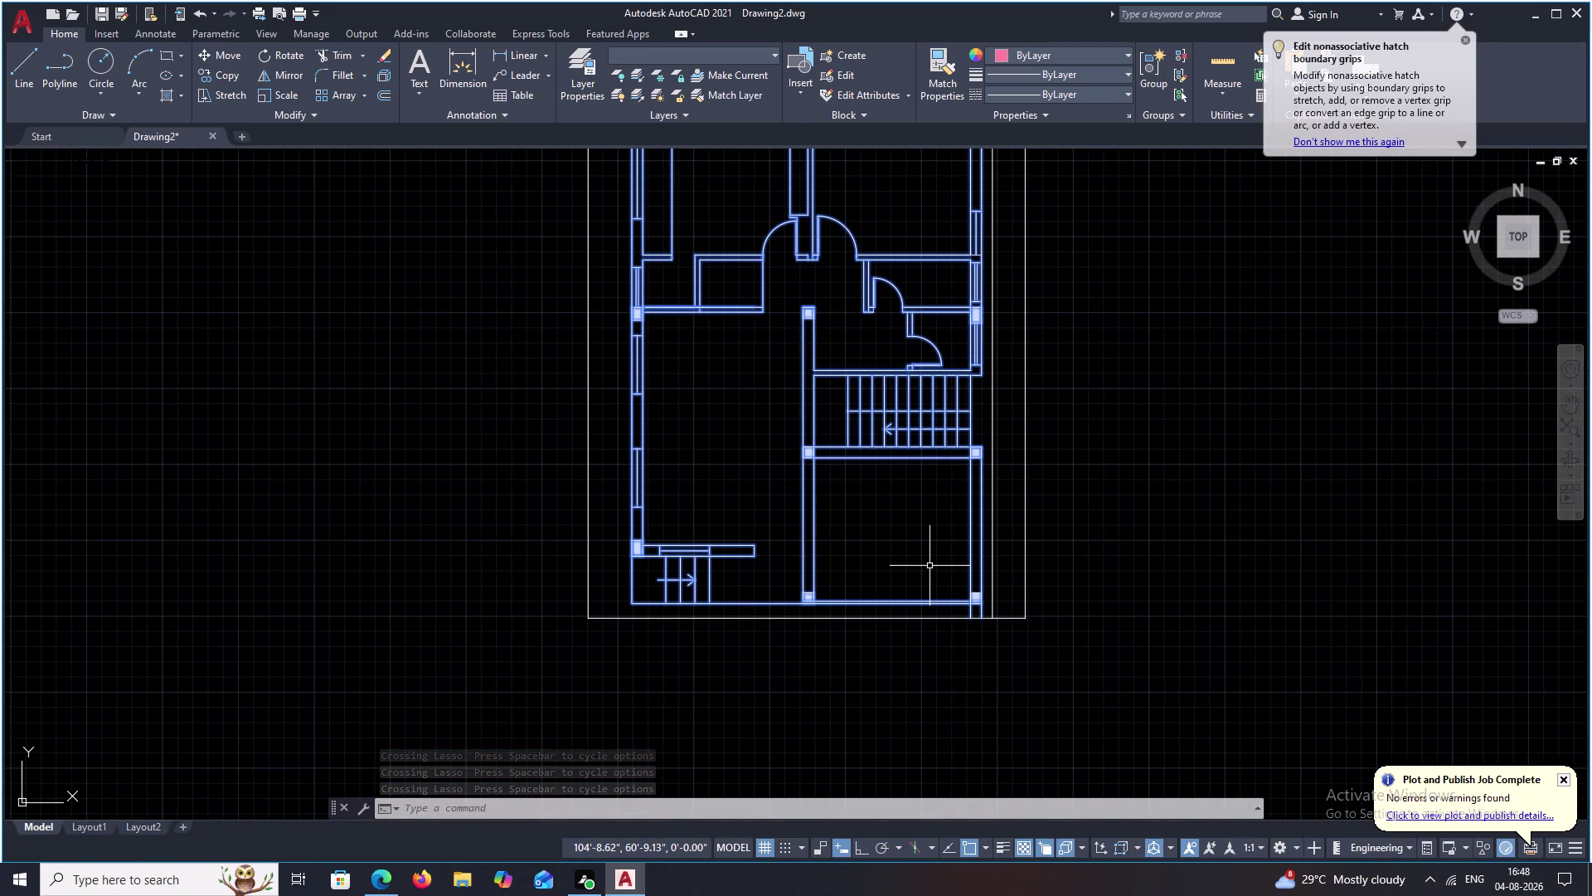
Move the floor plan from its top-right wall corner onto the vertical guide line.
text(M)
key(space)
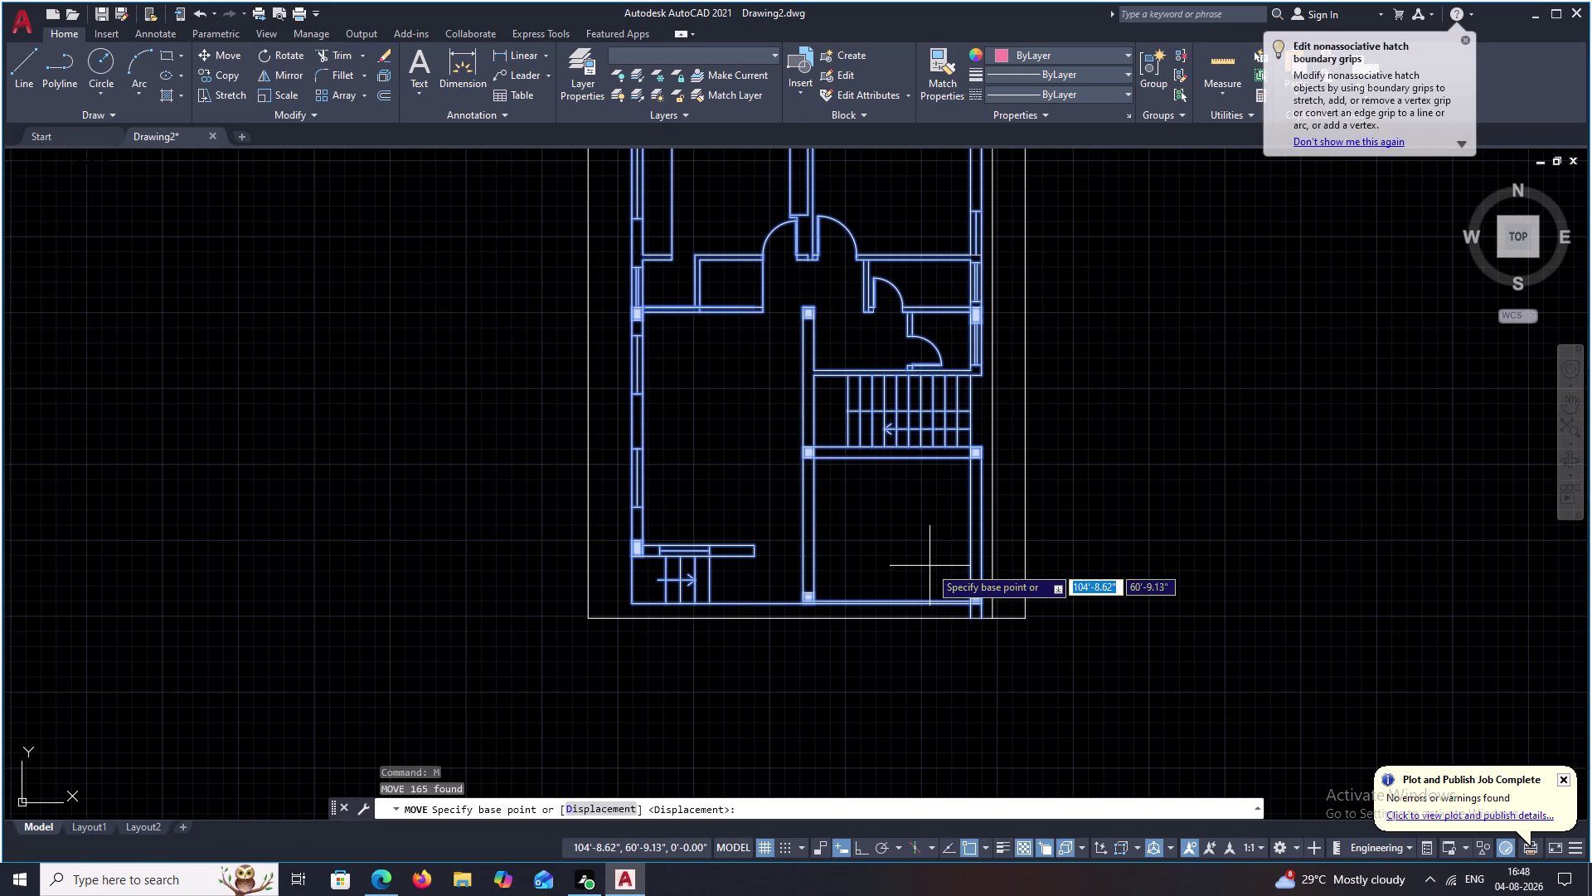
middle_drag(889, 360, 889, 780)
scroll(up, 3)
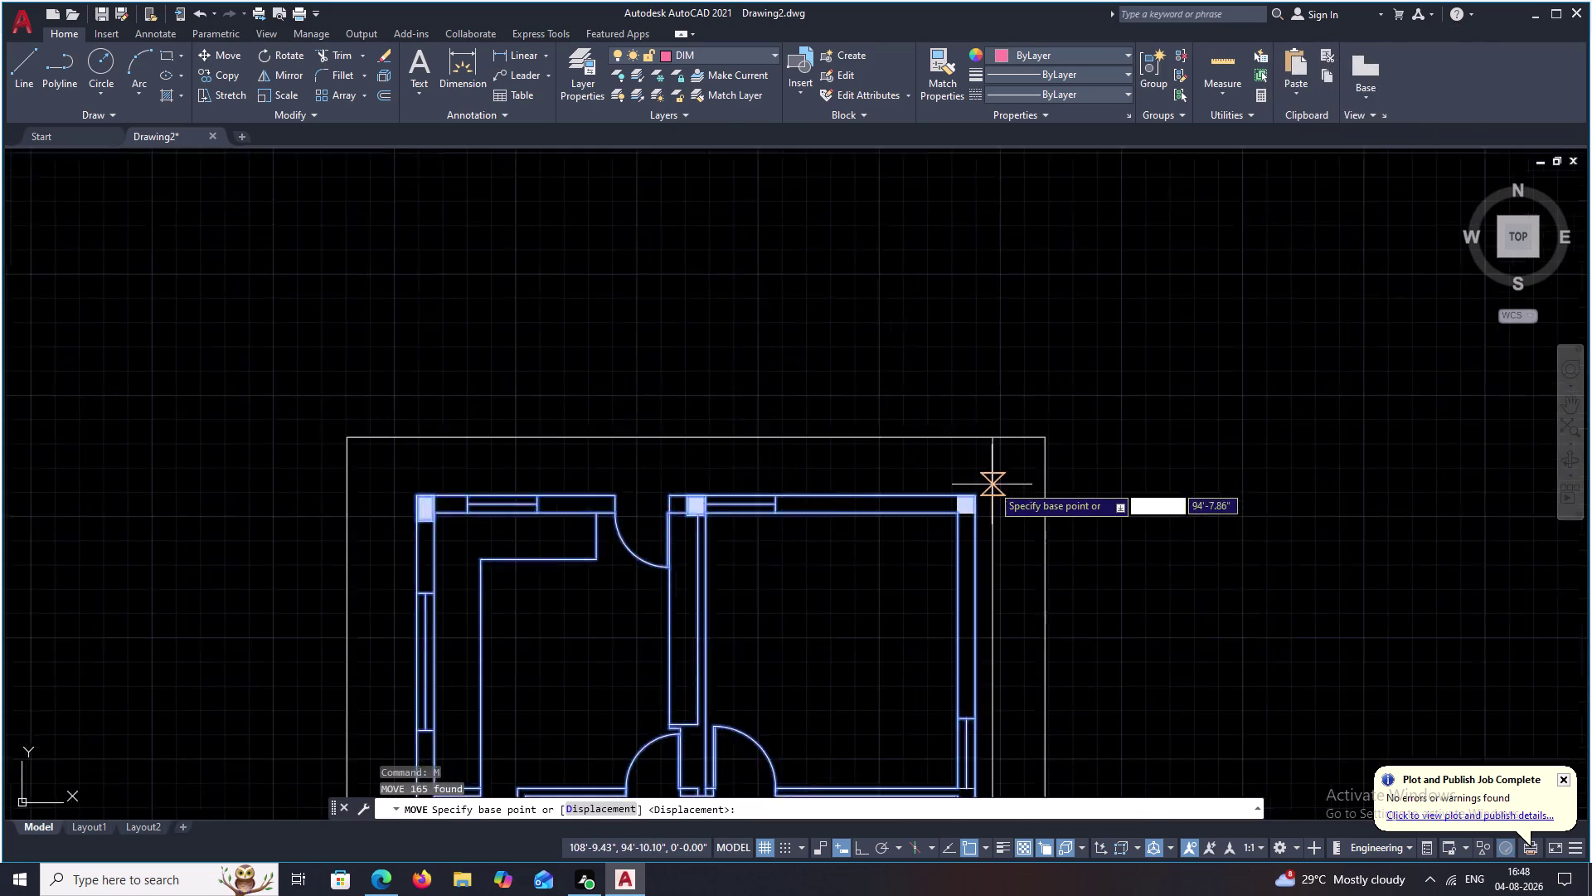
scroll(up, 3)
click(962, 498)
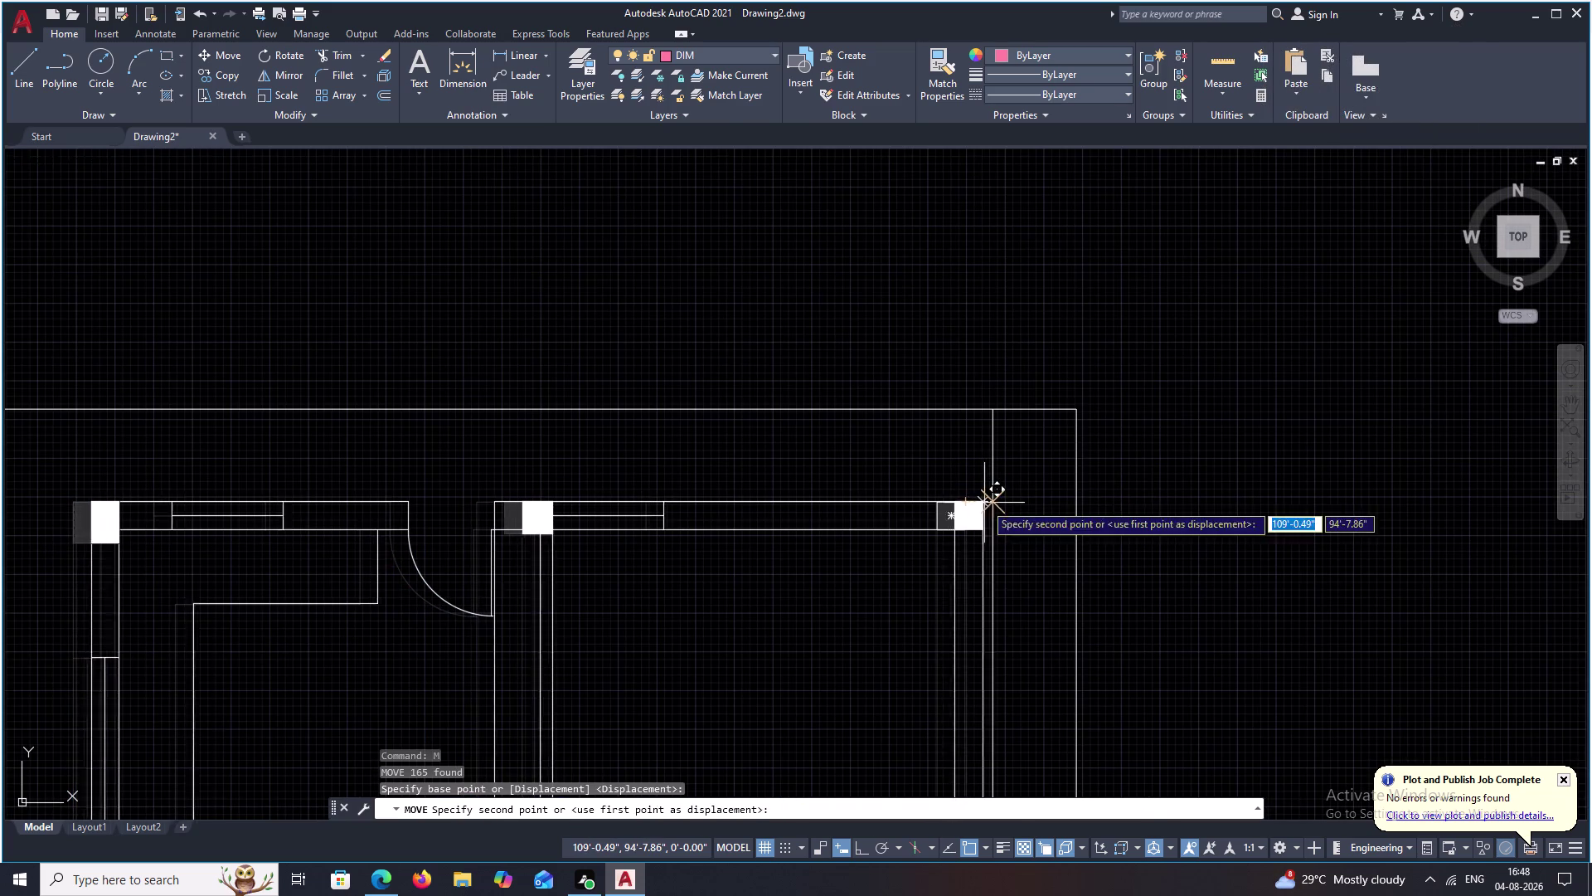
click(988, 504)
scroll(down, 3)
middle_drag(1076, 546, 1082, 531)
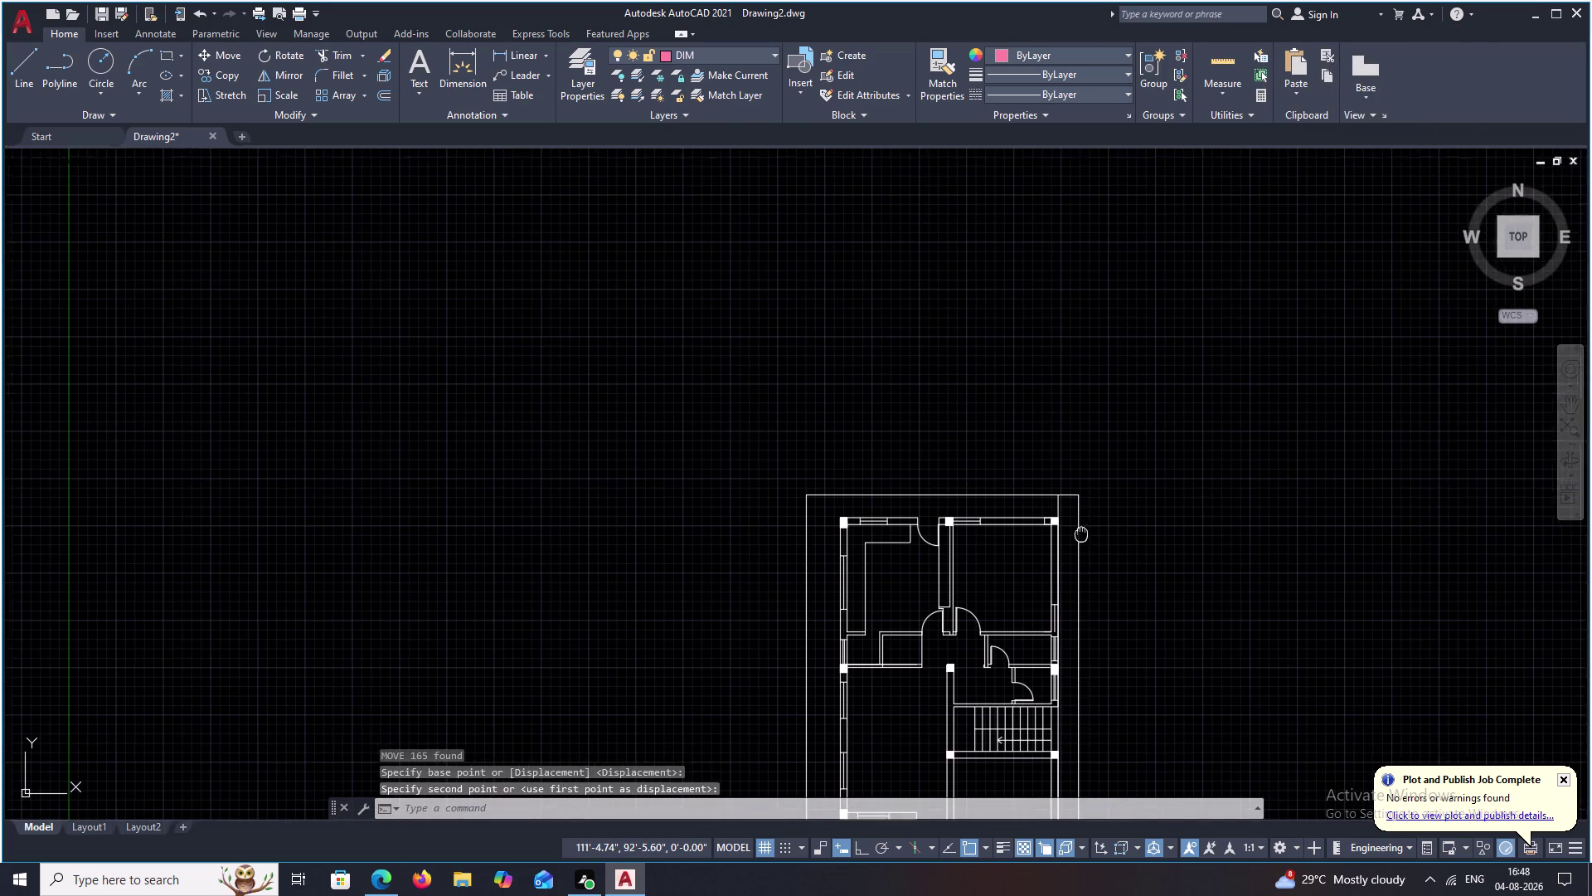
middle_drag(1083, 531, 1083, 529)
key(Escape)
Start the TRIM command with the TR alias.
text(TR)
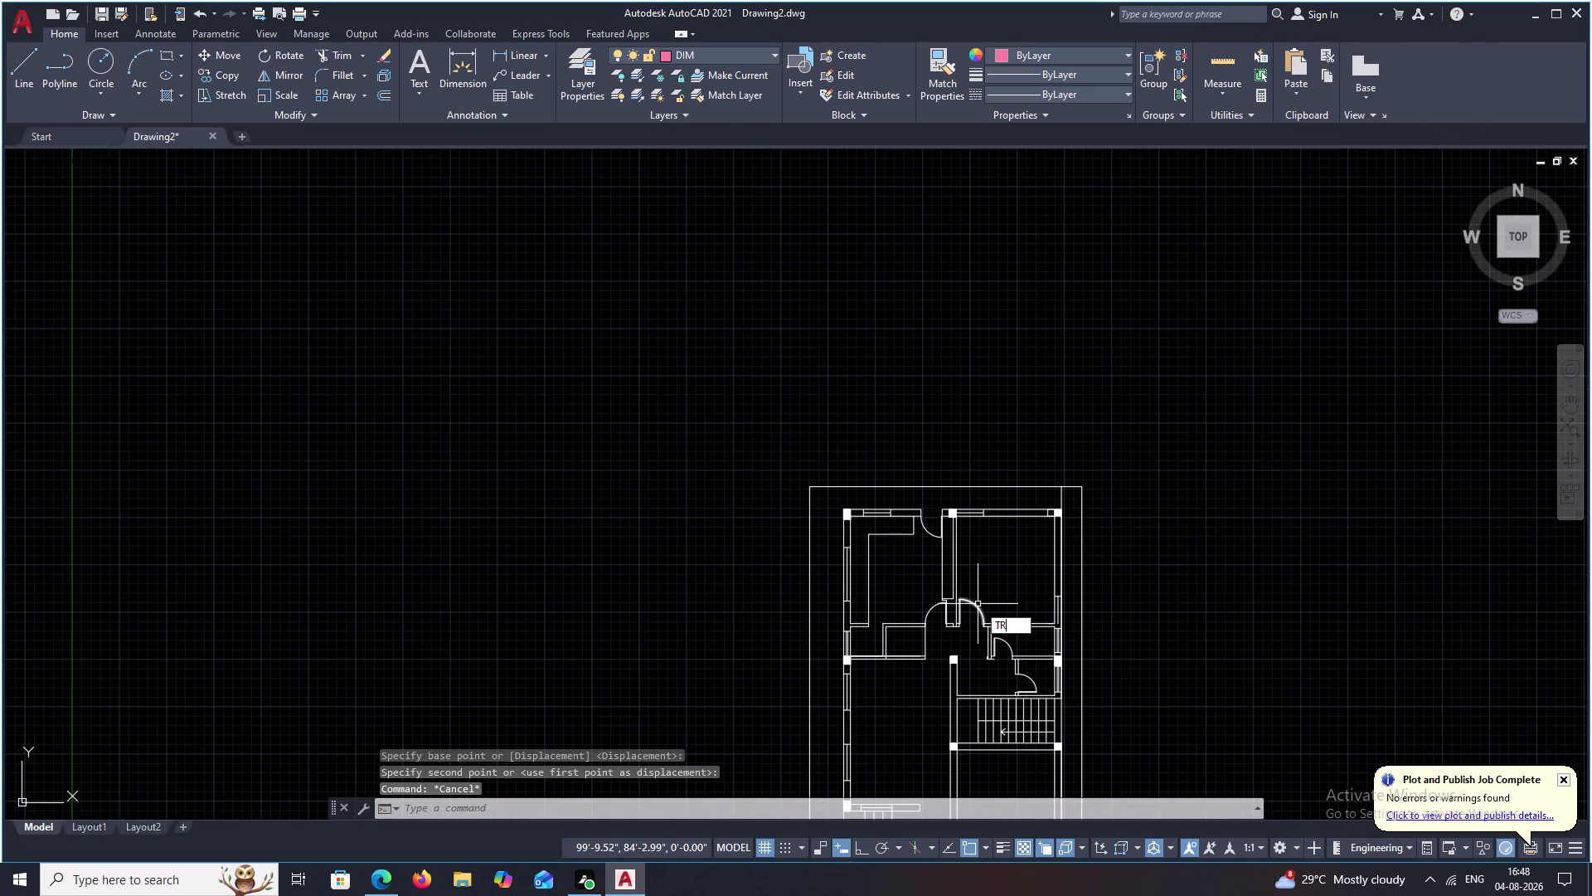
key(space)
scroll(up, 3)
Zoom and pan along the plan's bottom wall, then cancel the trim without cutting.
drag(1121, 496, 1042, 500)
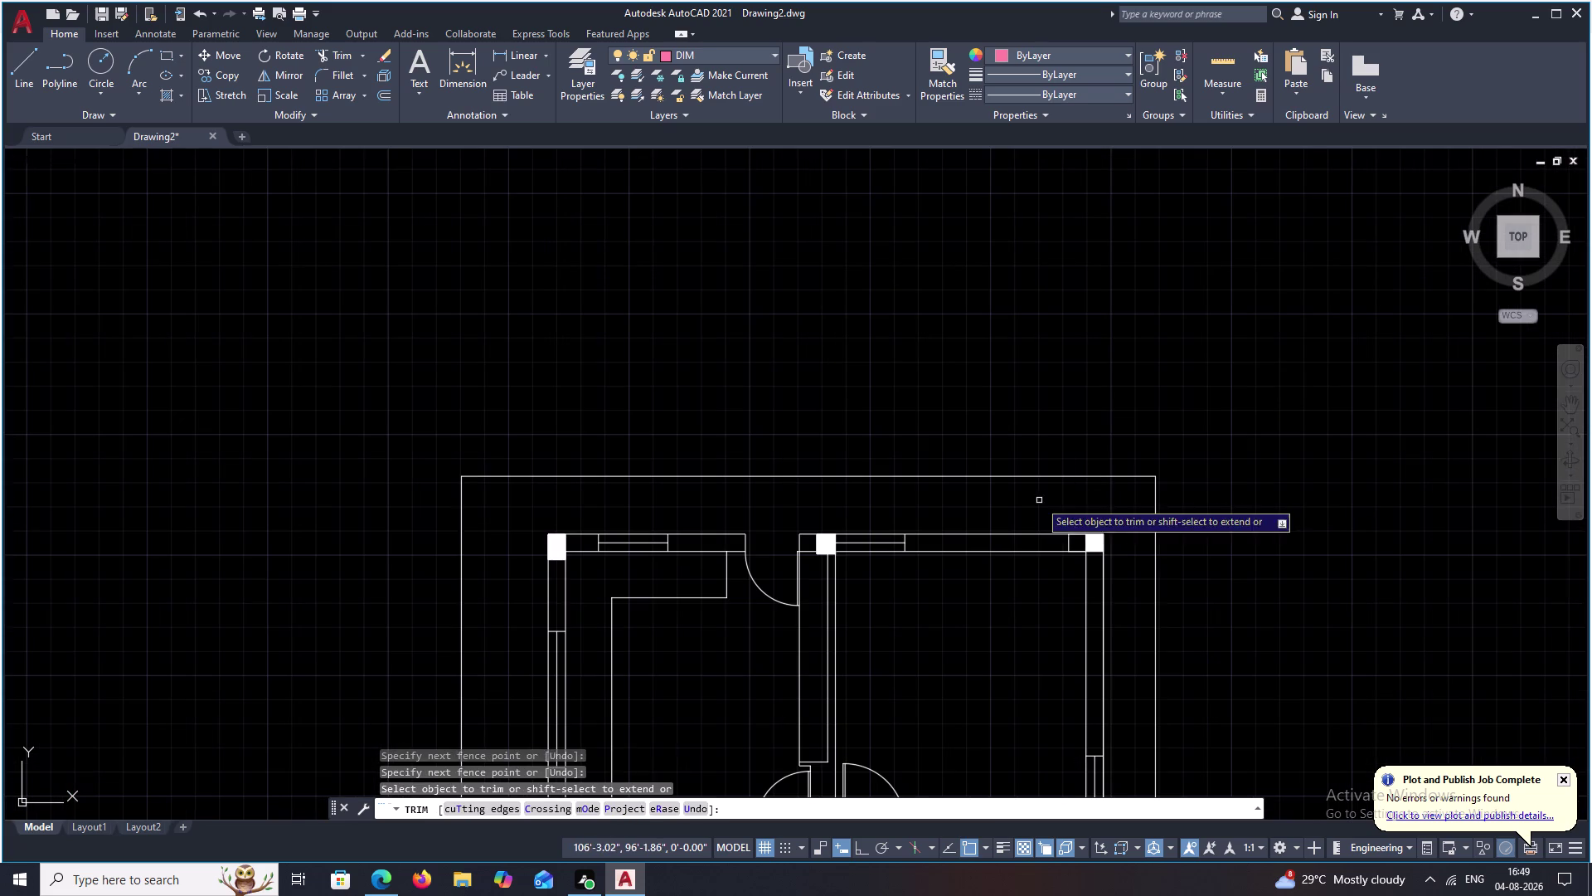
scroll(down, 3)
scroll(down, 3)
middle_drag(1153, 659, 1159, 463)
scroll(up, 3)
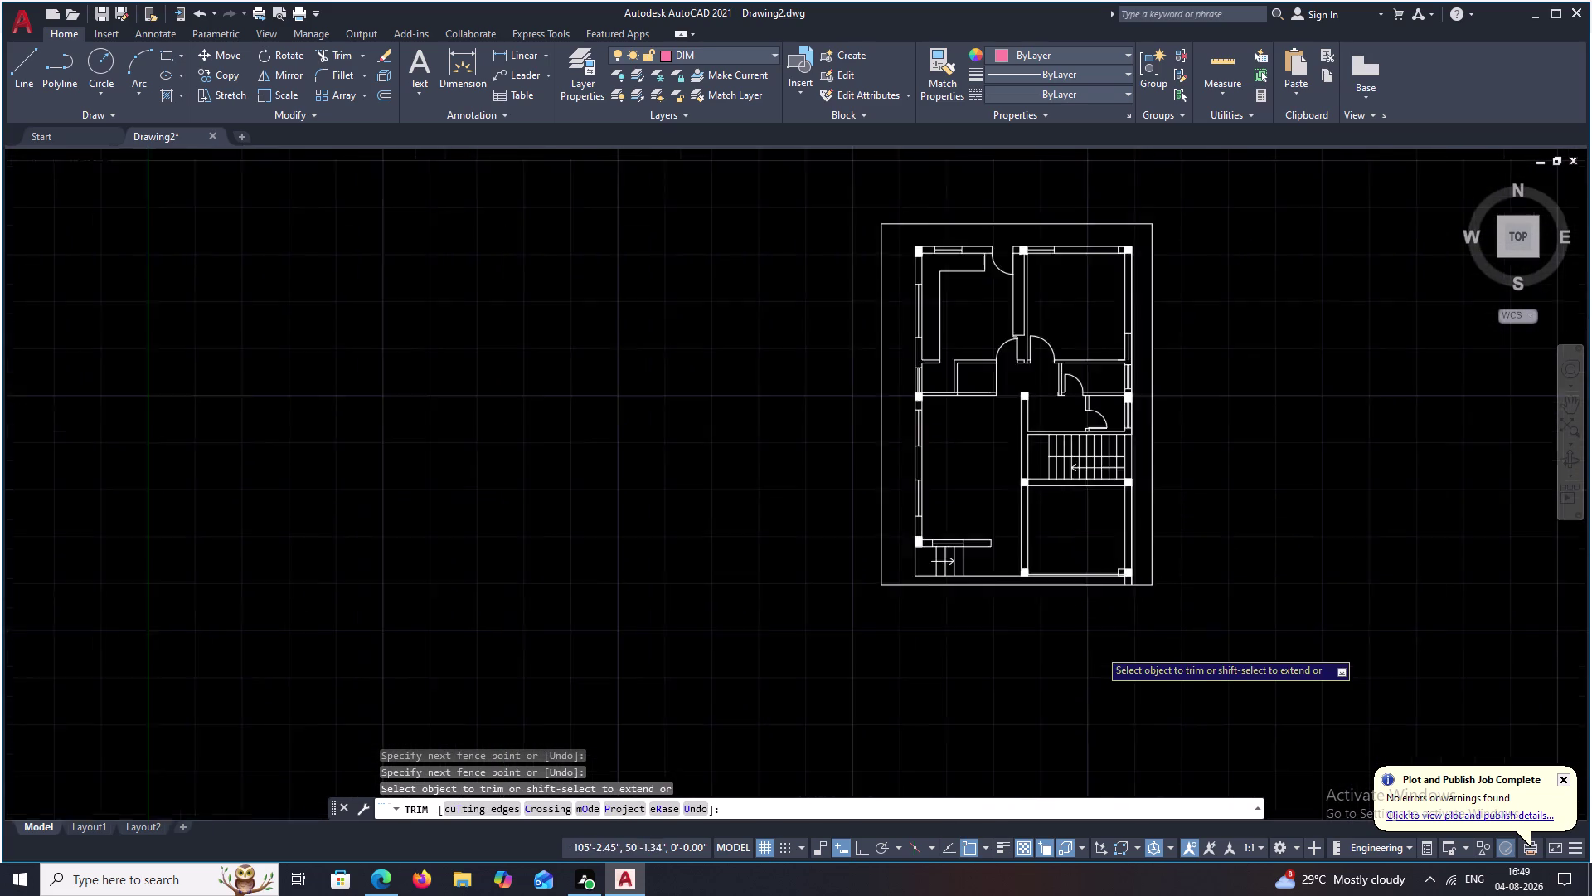
scroll(up, 3)
scroll(up, 3)
middle_drag(1217, 461, 1171, 645)
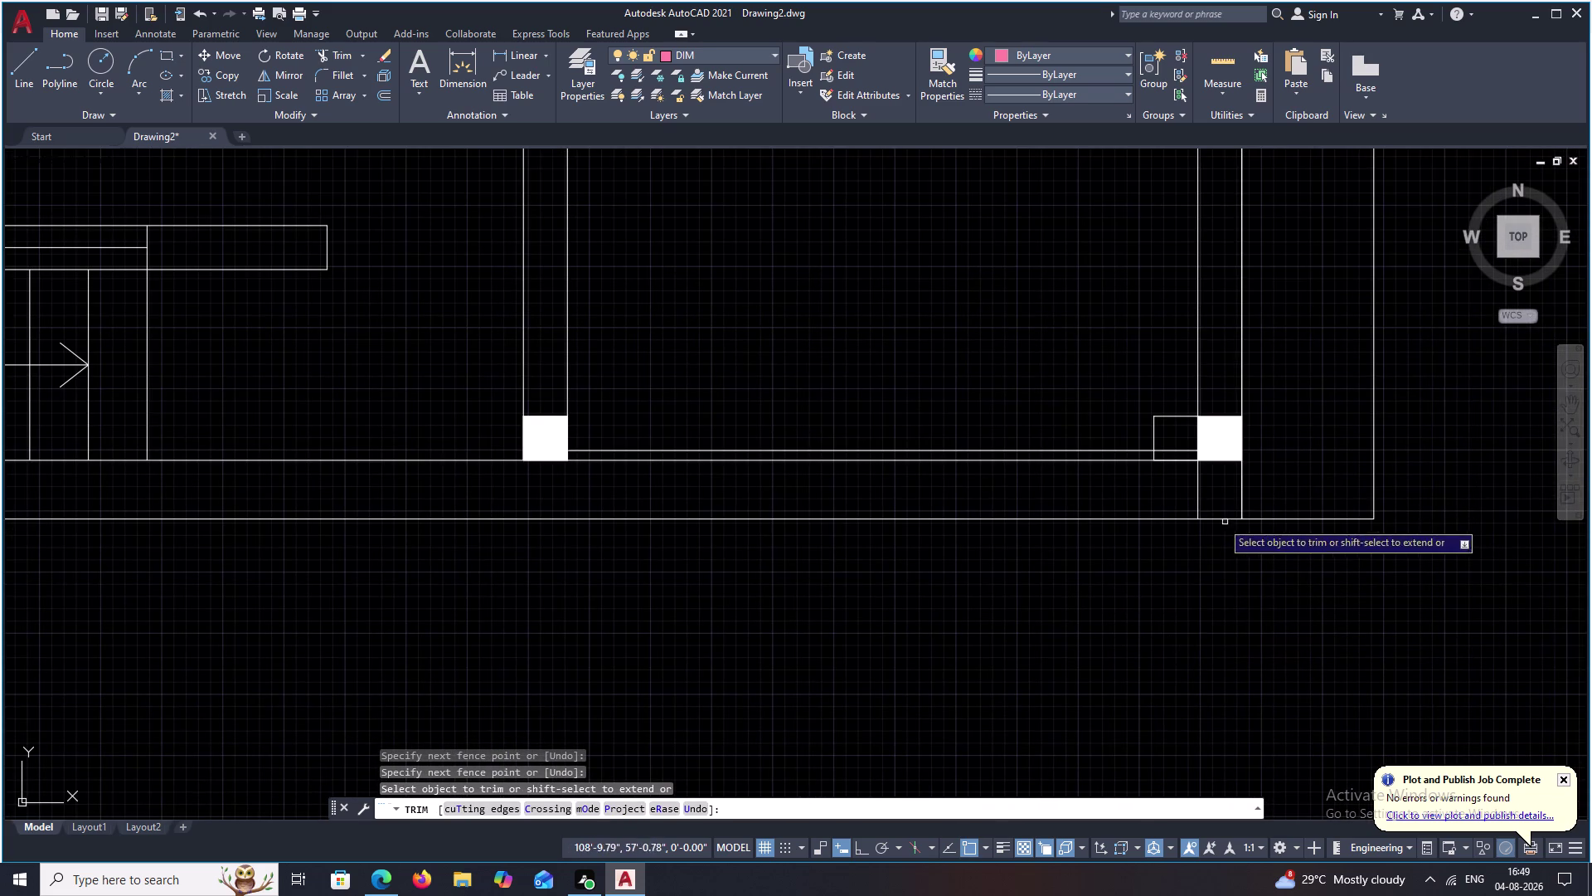
drag(1210, 486, 1137, 488)
scroll(down, 3)
scroll(down, 3)
middle_drag(1186, 574, 1016, 708)
key(Escape)
Re-center the view on the floor plan's top rooms inside the plot boundary.
scroll(down, 3)
middle_drag(1126, 526, 1019, 639)
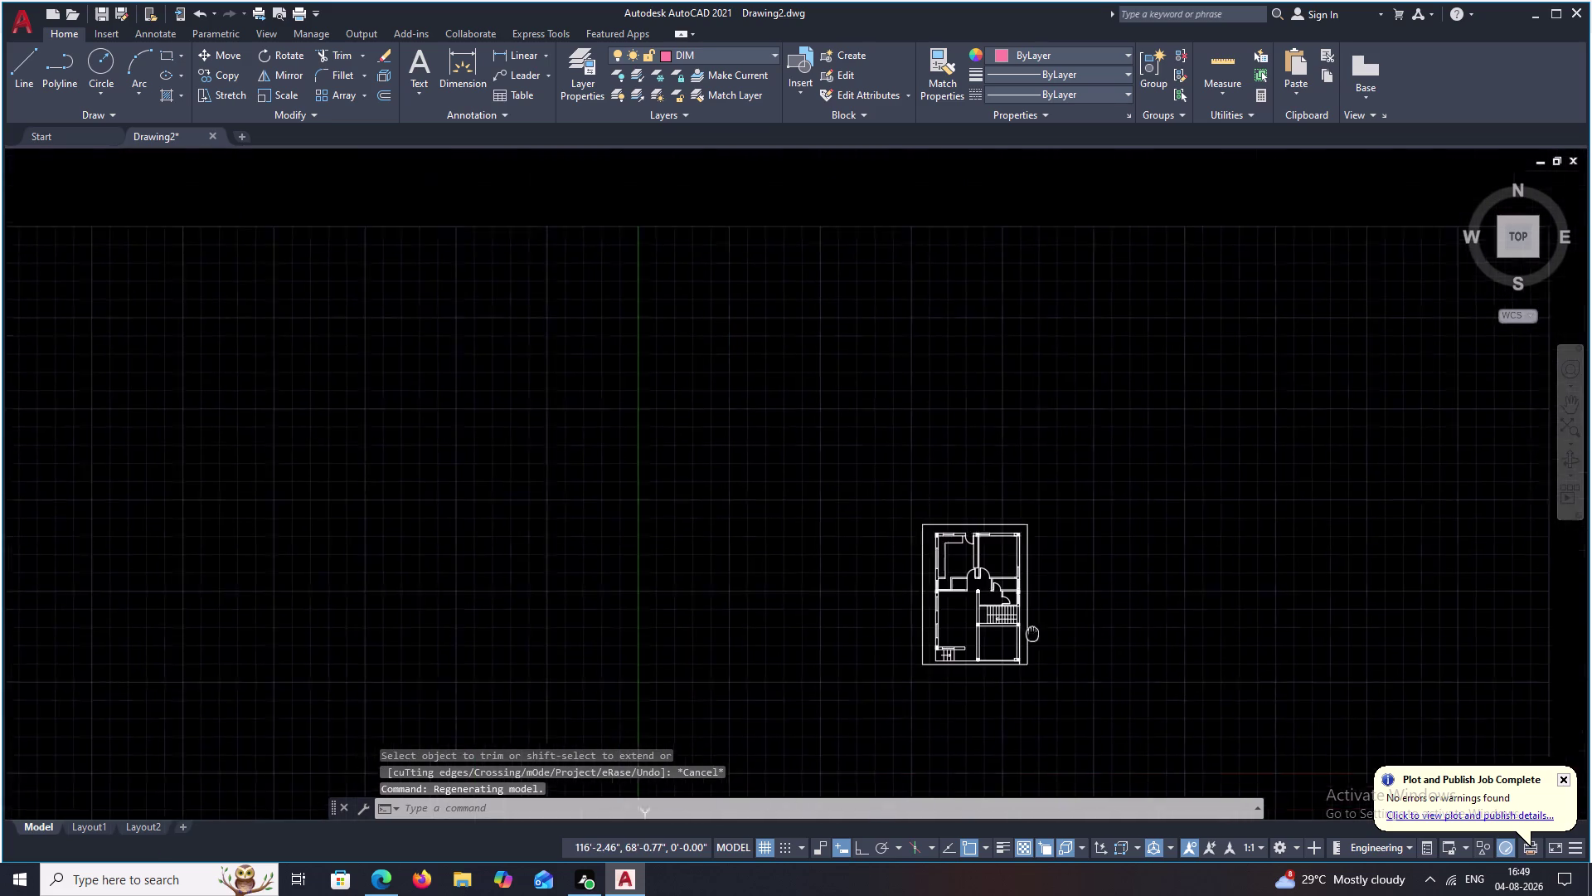
scroll(up, 3)
scroll(down, 3)
middle_drag(948, 275, 709, 540)
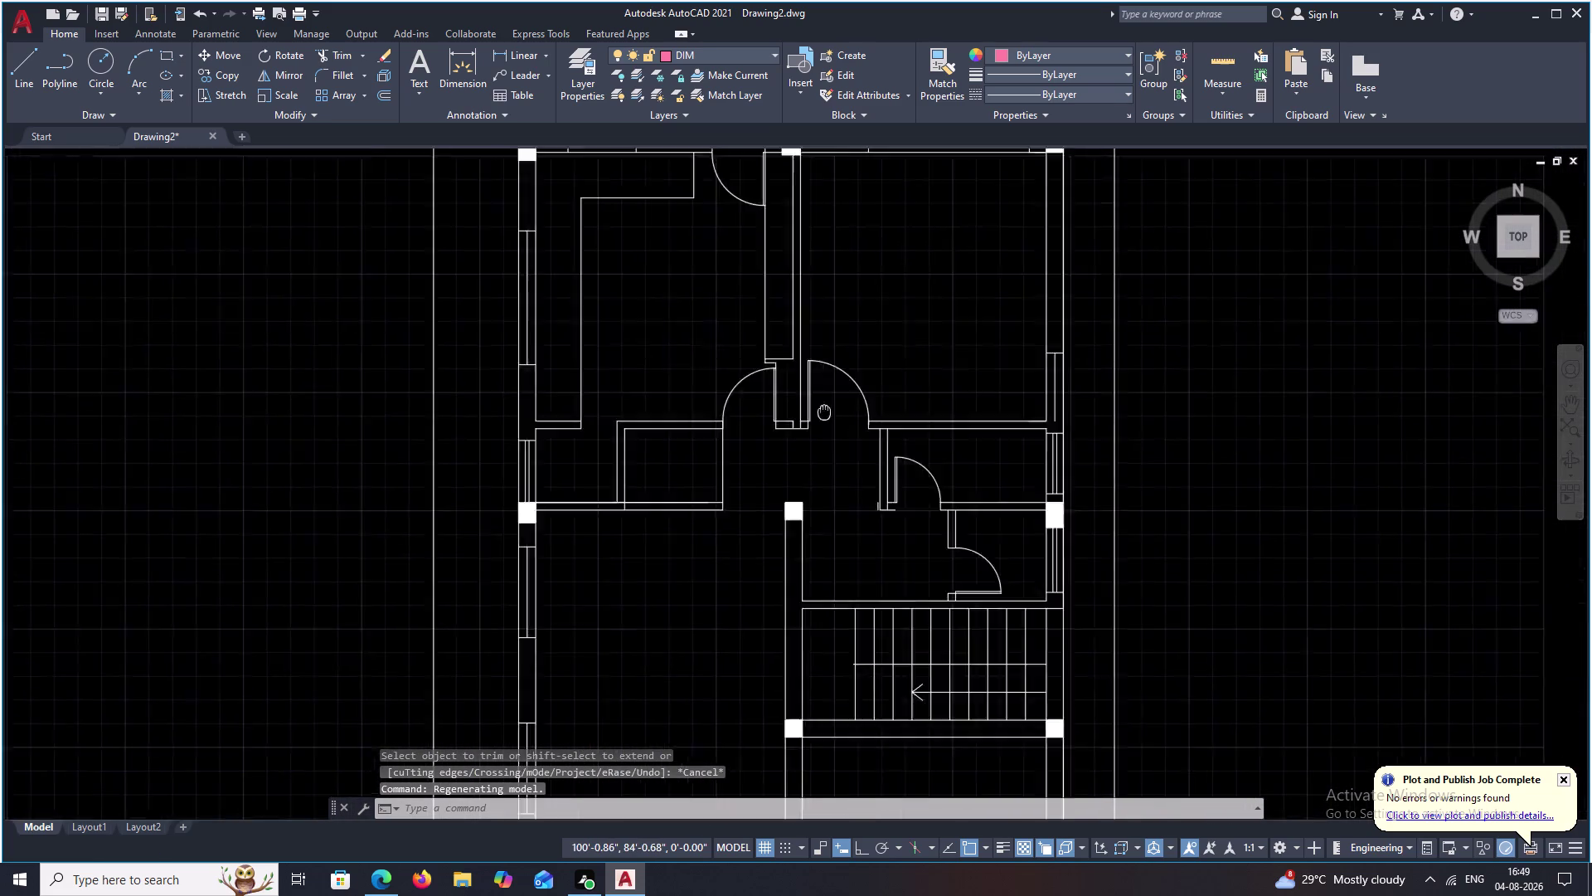
middle_drag(709, 540, 702, 548)
middle_drag(792, 390, 750, 476)
click(507, 51)
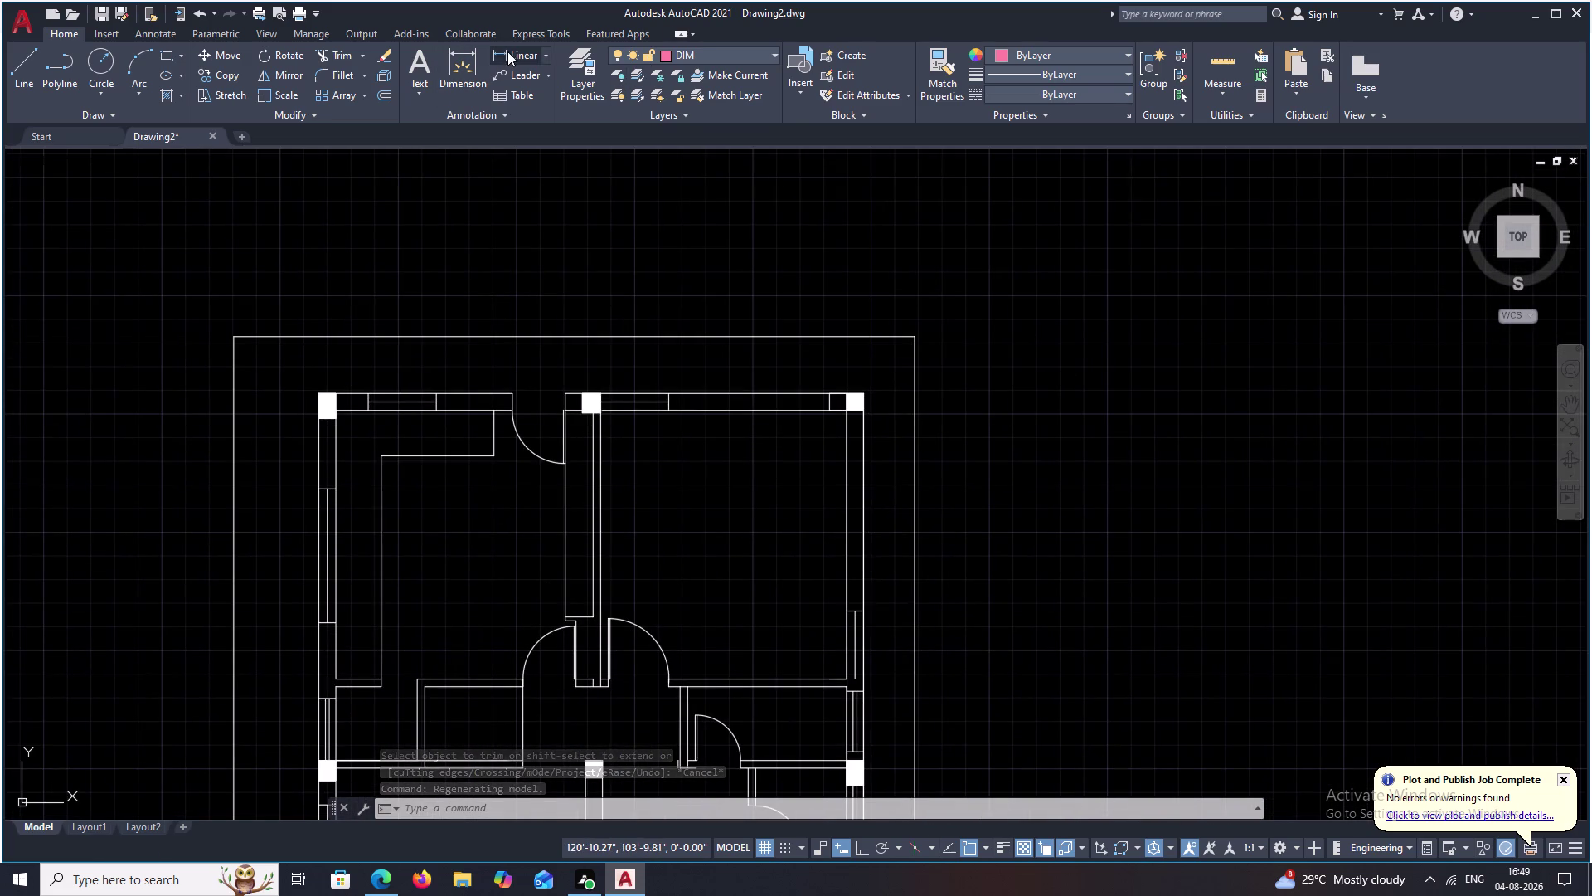
scroll(up, 3)
scroll(up, 3)
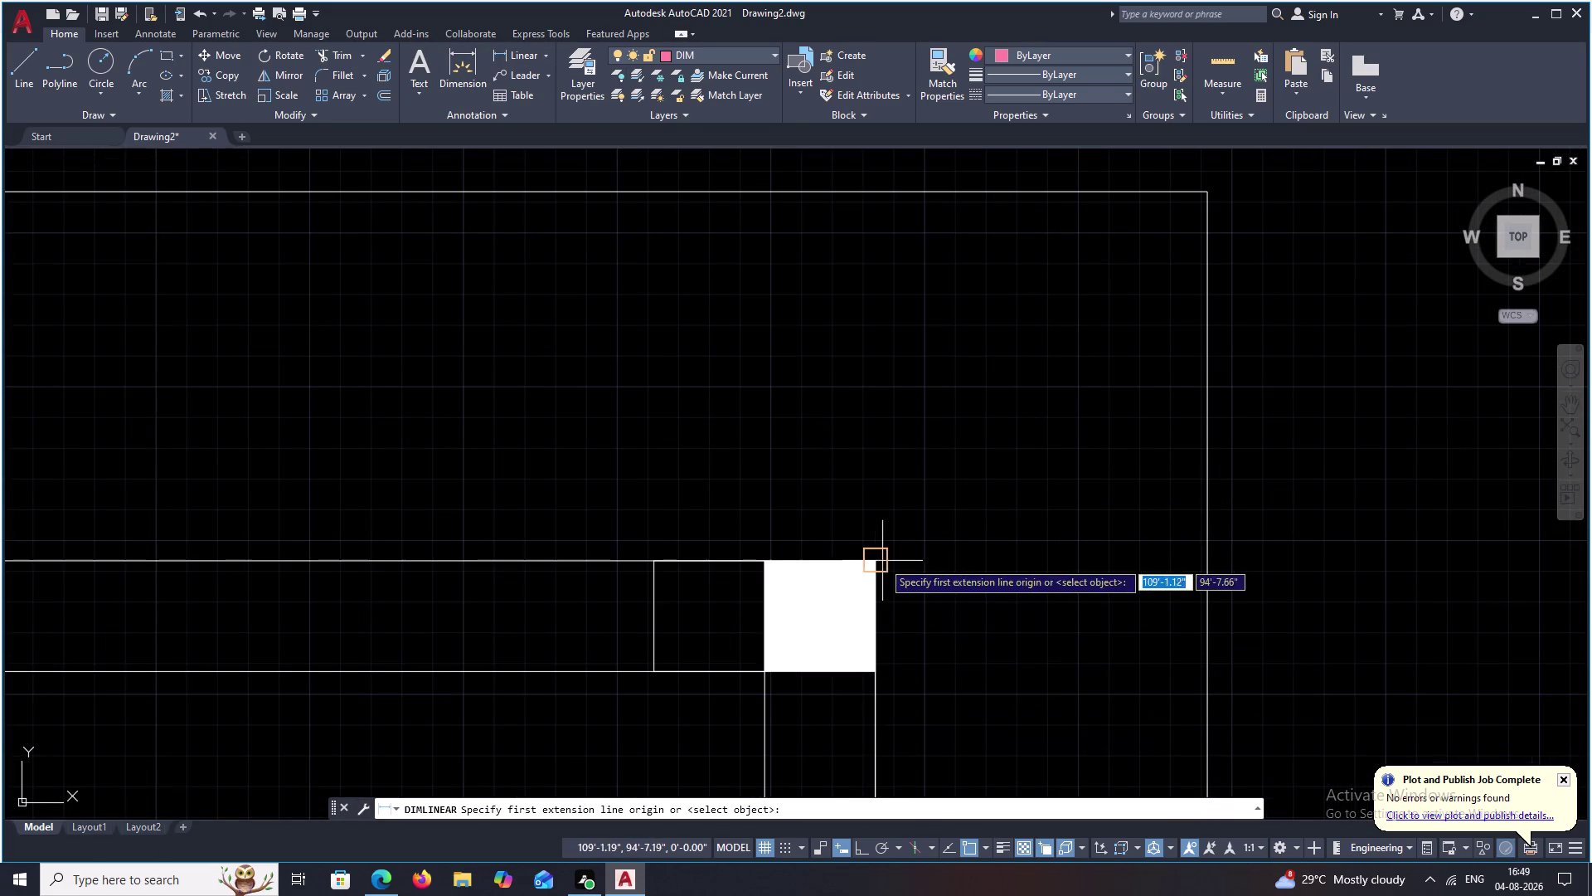
click(878, 566)
click(1206, 561)
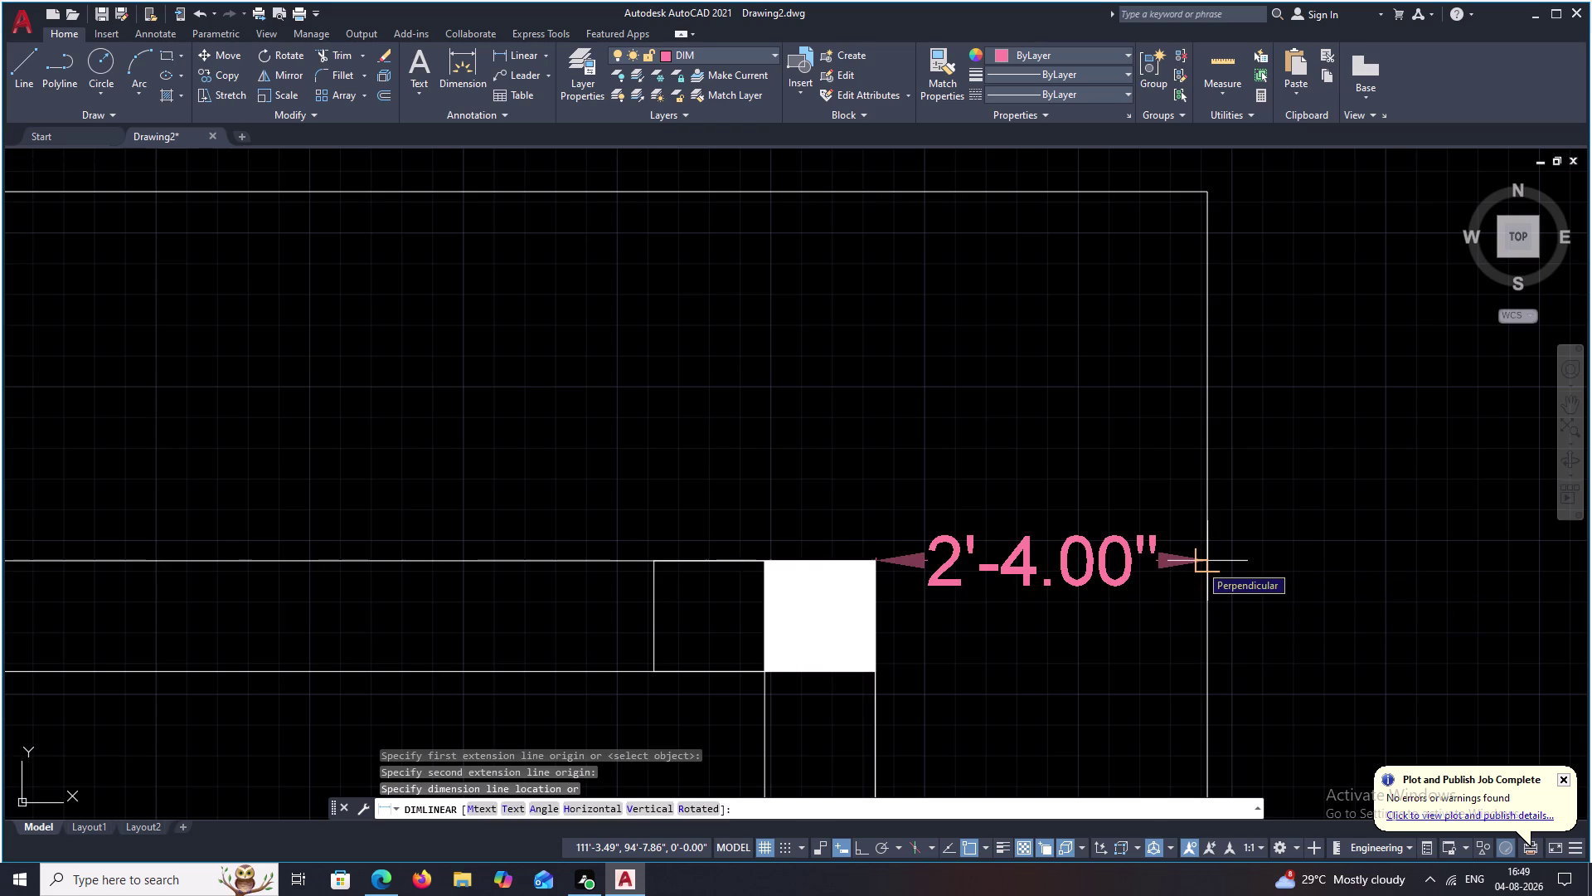
key(Escape)
key(Escape)
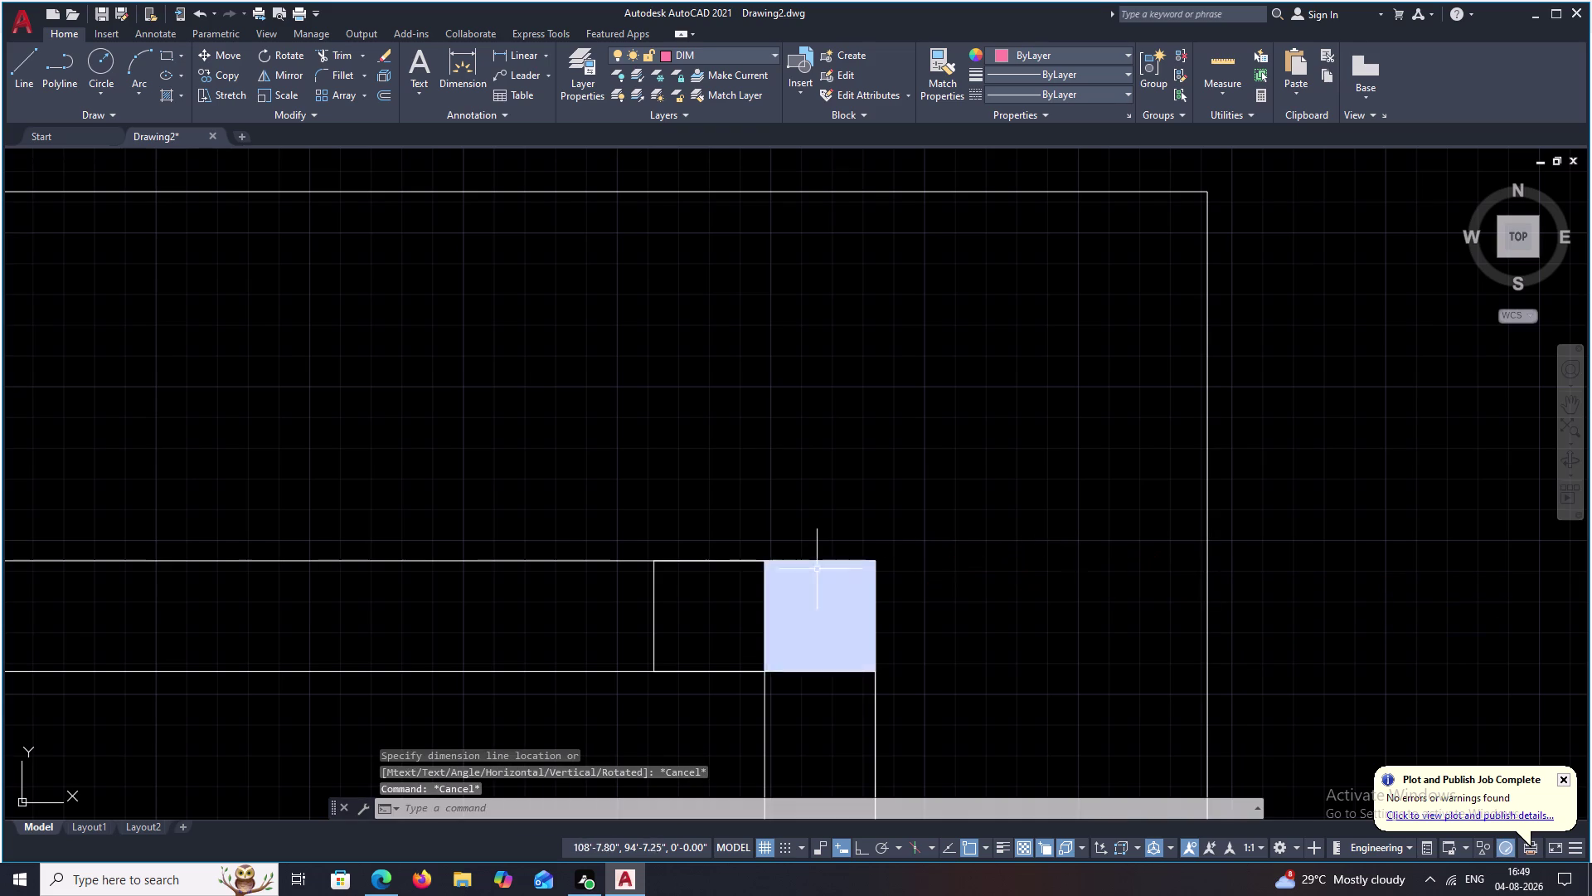
scroll(up, 3)
scroll(down, 3)
scroll(down, 3)
middle_drag(1082, 656, 1074, 598)
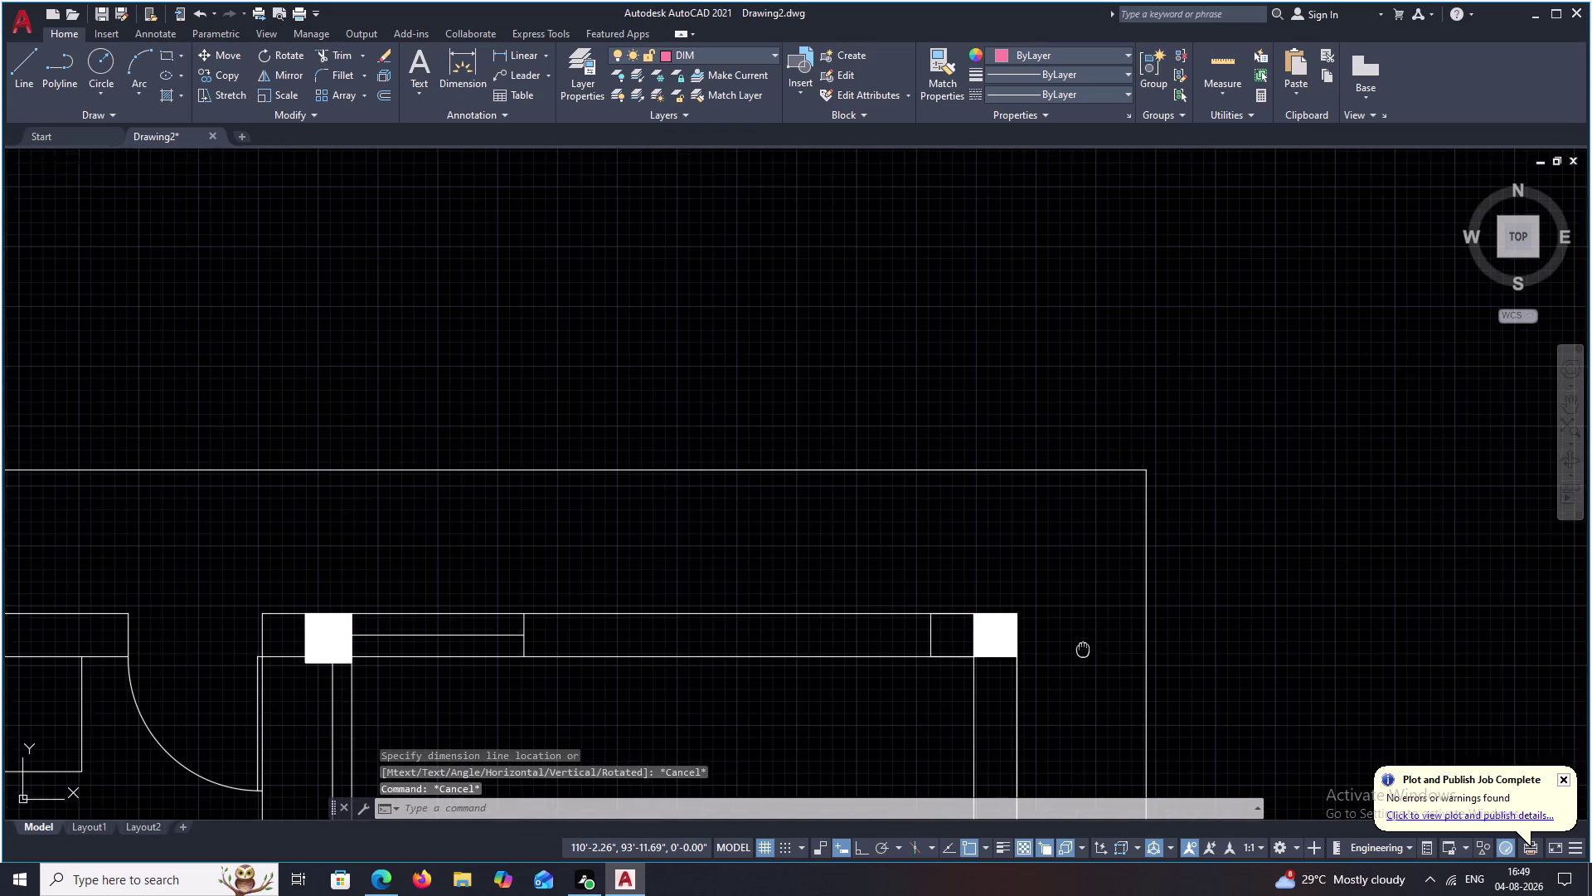
middle_drag(1074, 597, 1063, 536)
scroll(down, 3)
middle_drag(1058, 602, 1035, 504)
scroll(down, 3)
scroll(up, 3)
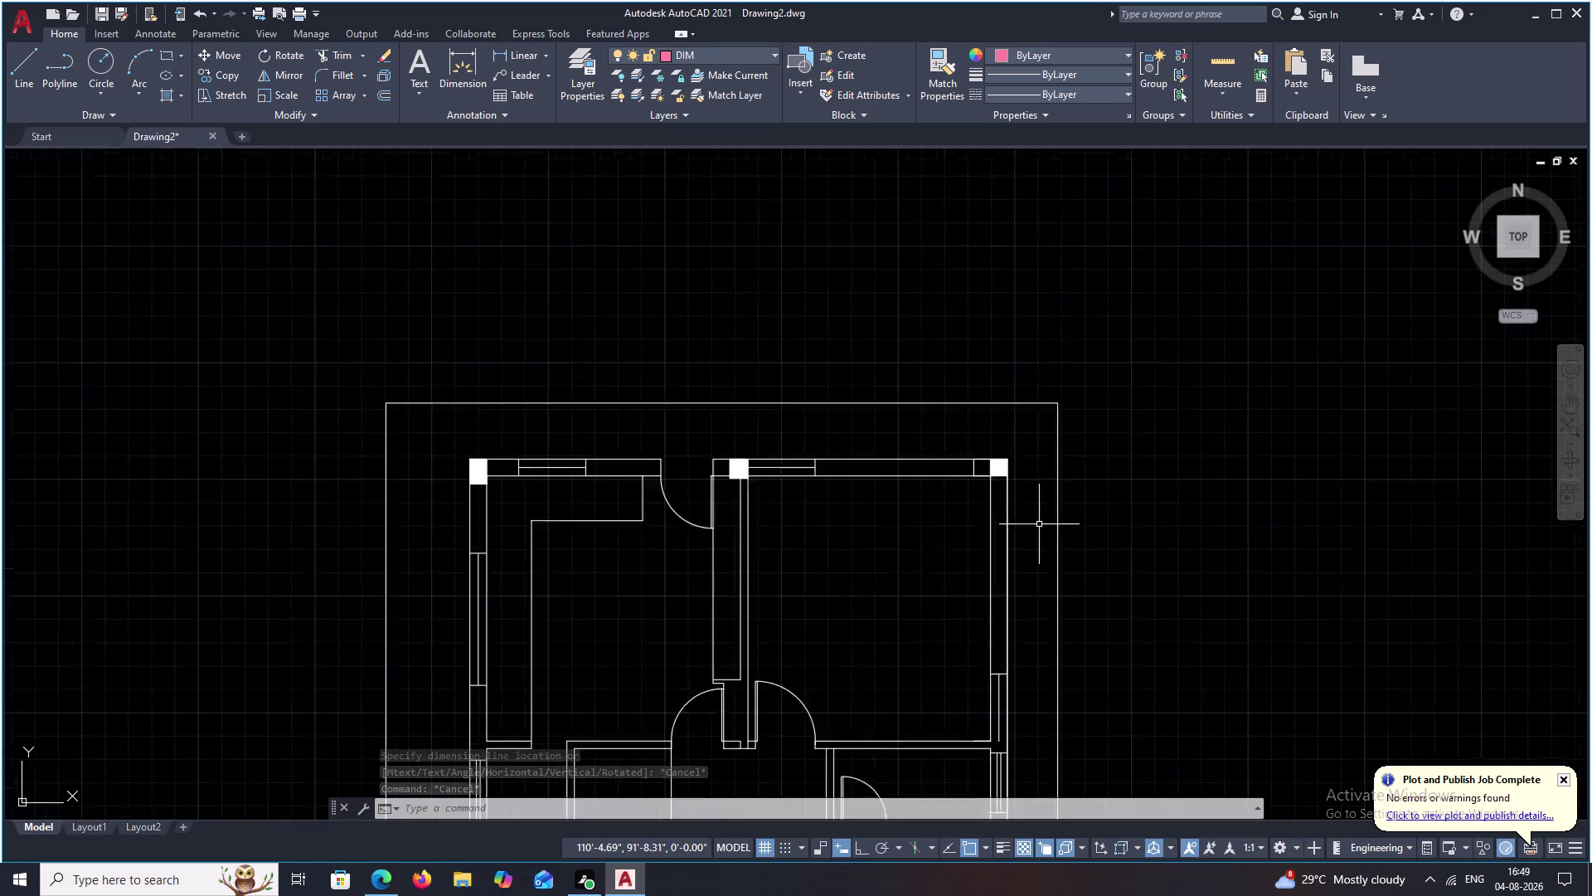
scroll(up, 3)
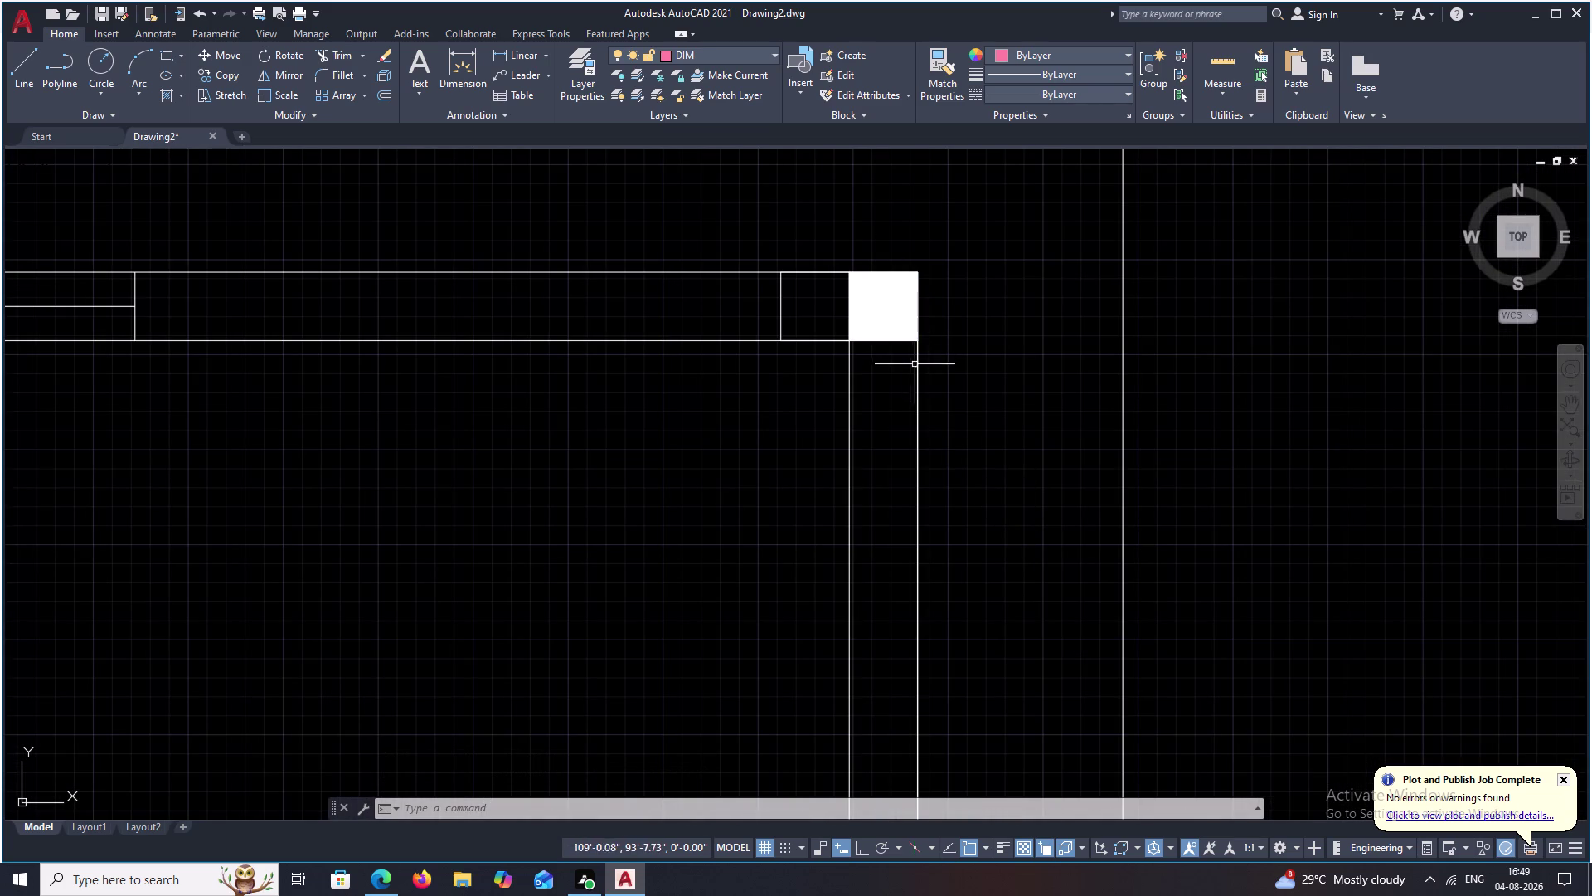
click(677, 53)
click(692, 138)
click(521, 55)
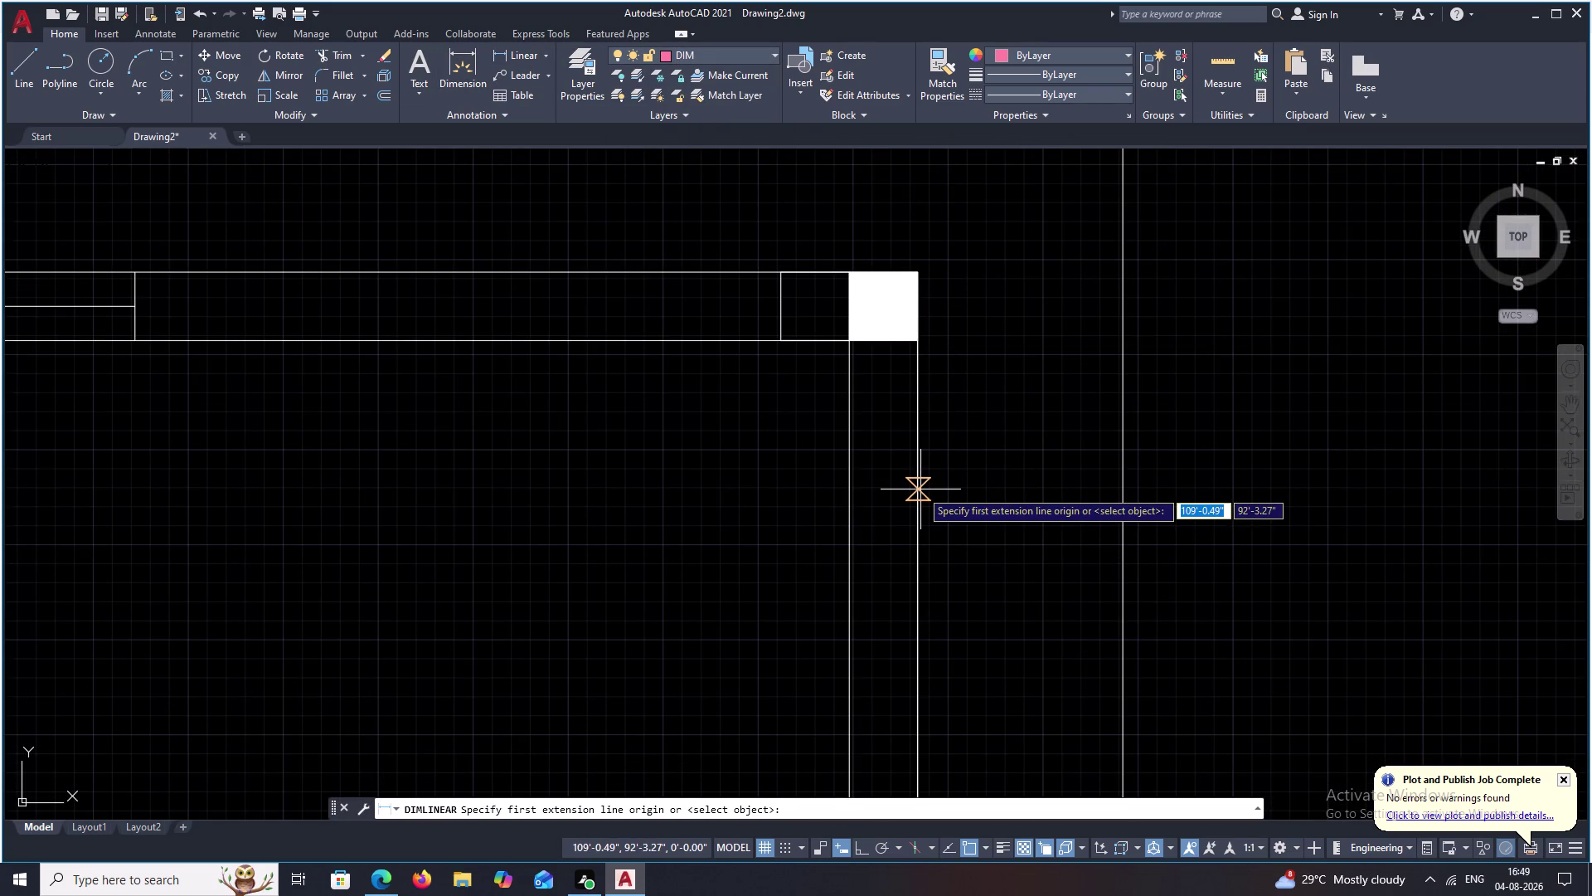
click(916, 491)
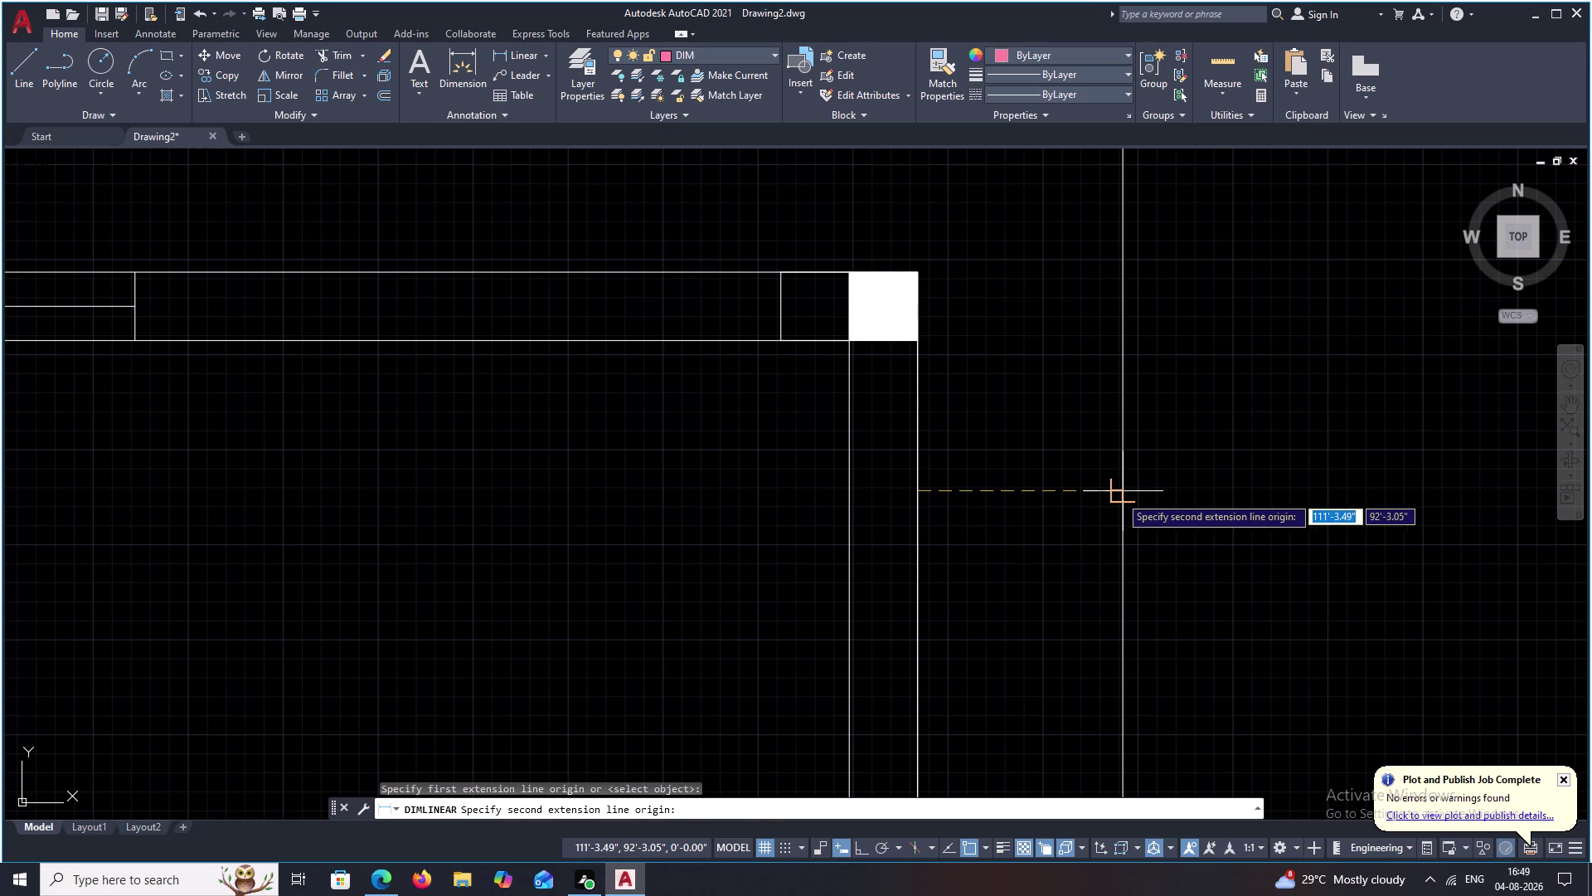
click(1120, 495)
click(1077, 510)
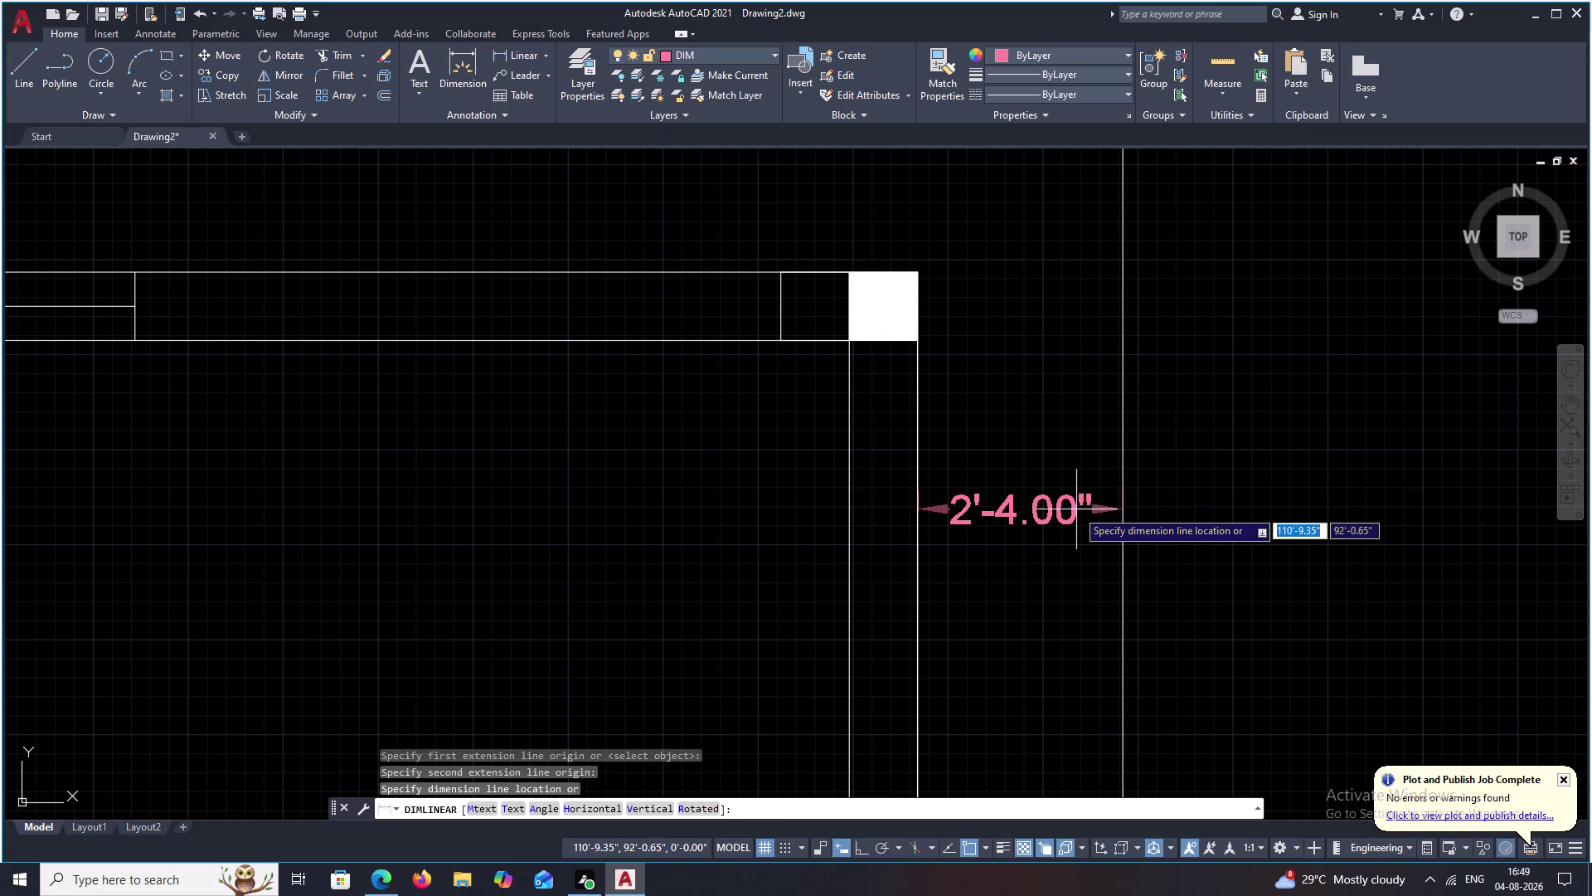
drag(1078, 452, 1025, 545)
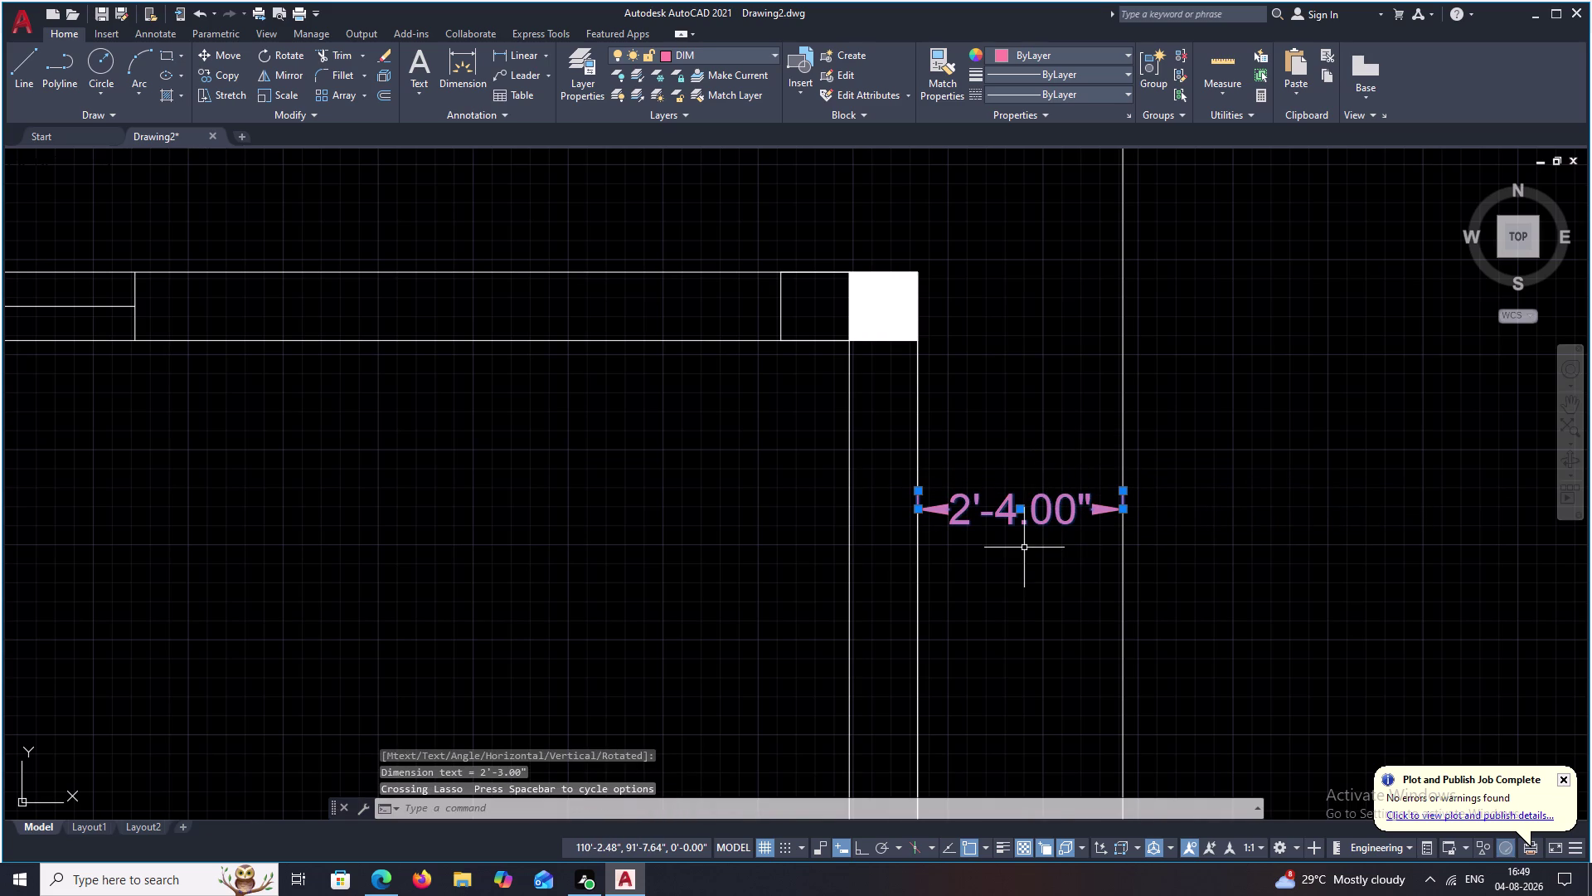
text(E)
key(space)
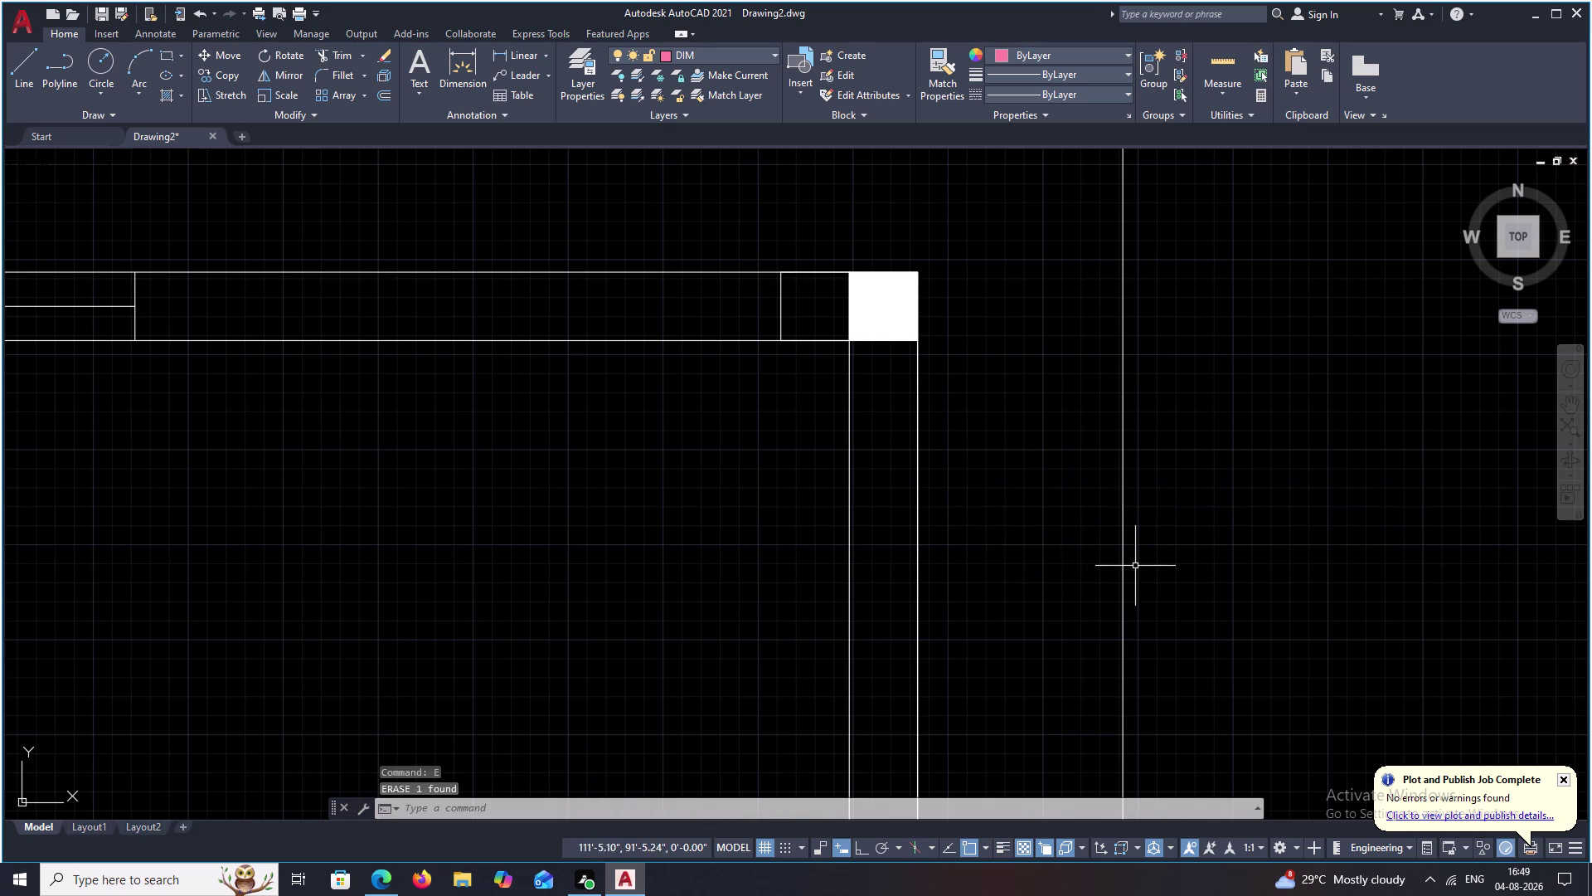
scroll(down, 3)
text(O)
Offset the right boundary line 2'-3" to its outer side, then pan back to the plan's top.
key(space)
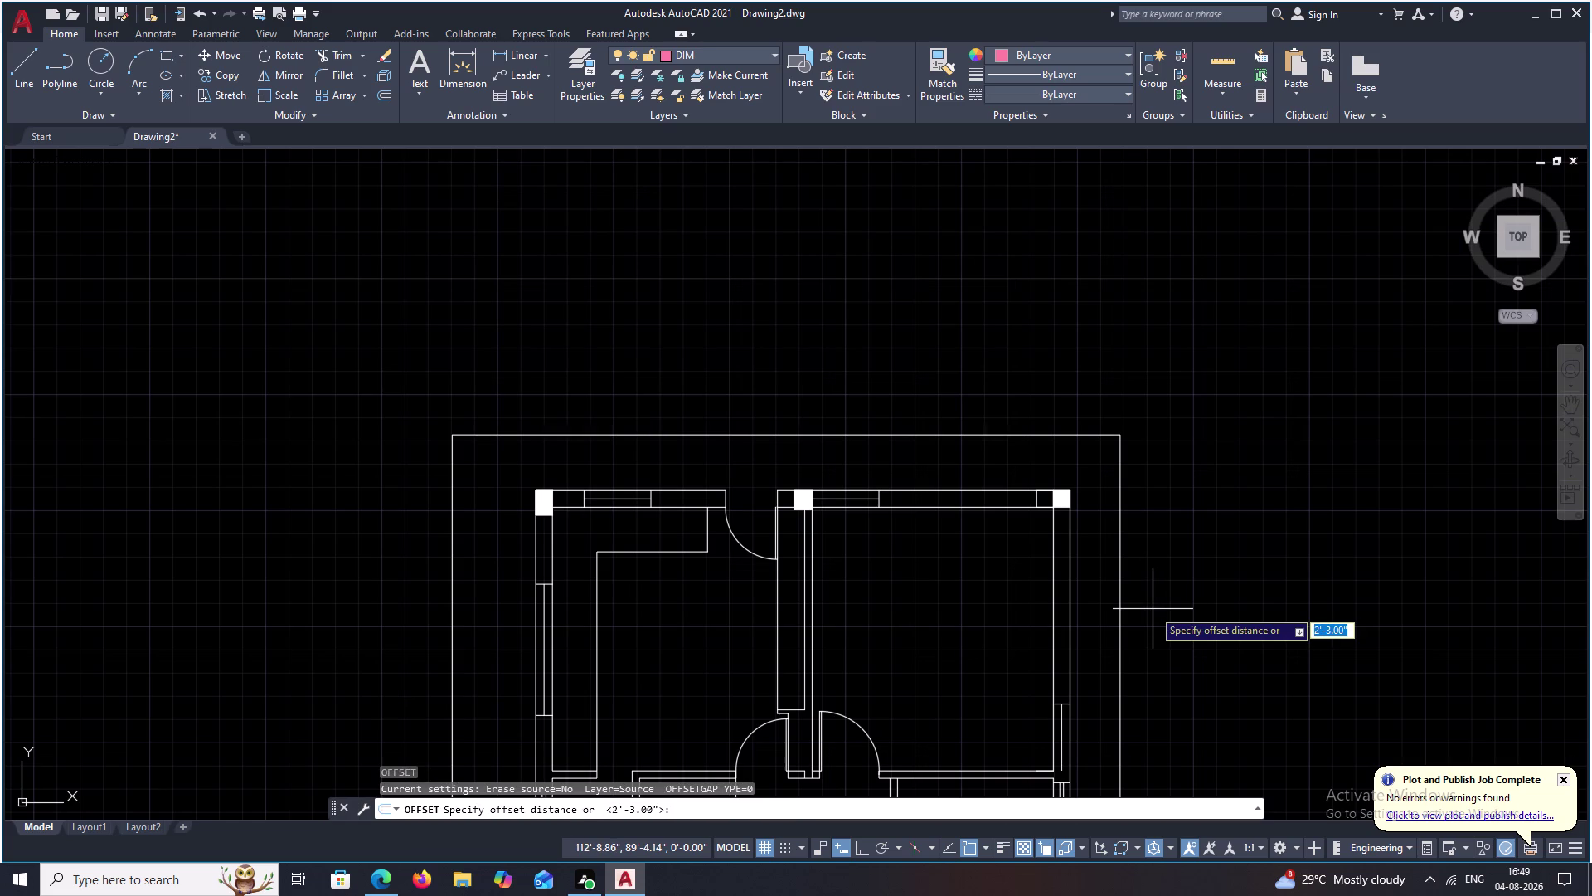
key(space)
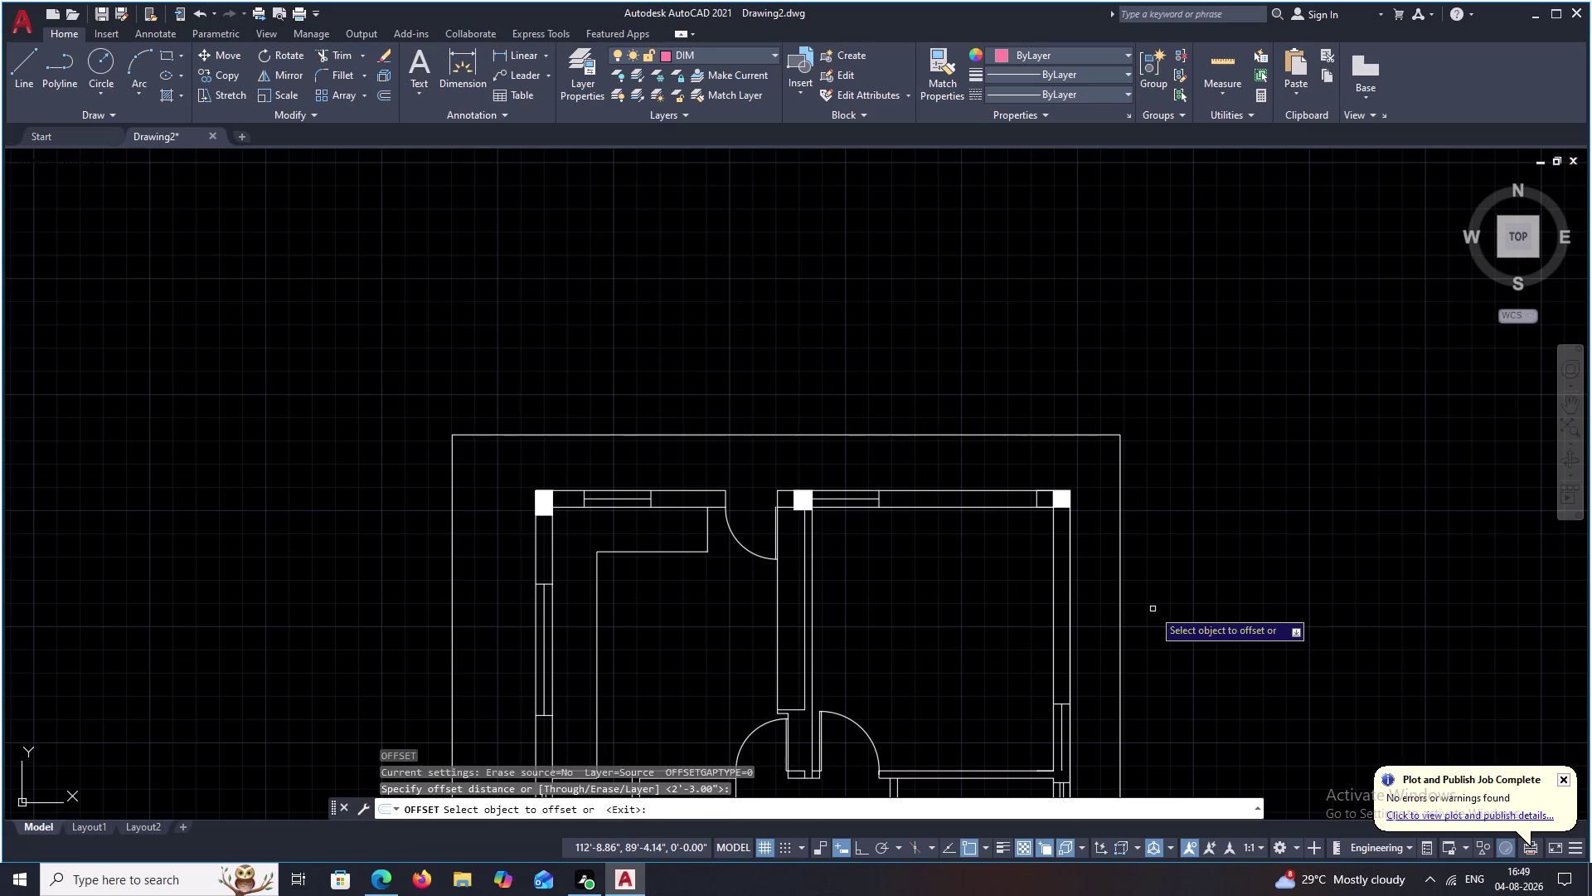
click(1121, 616)
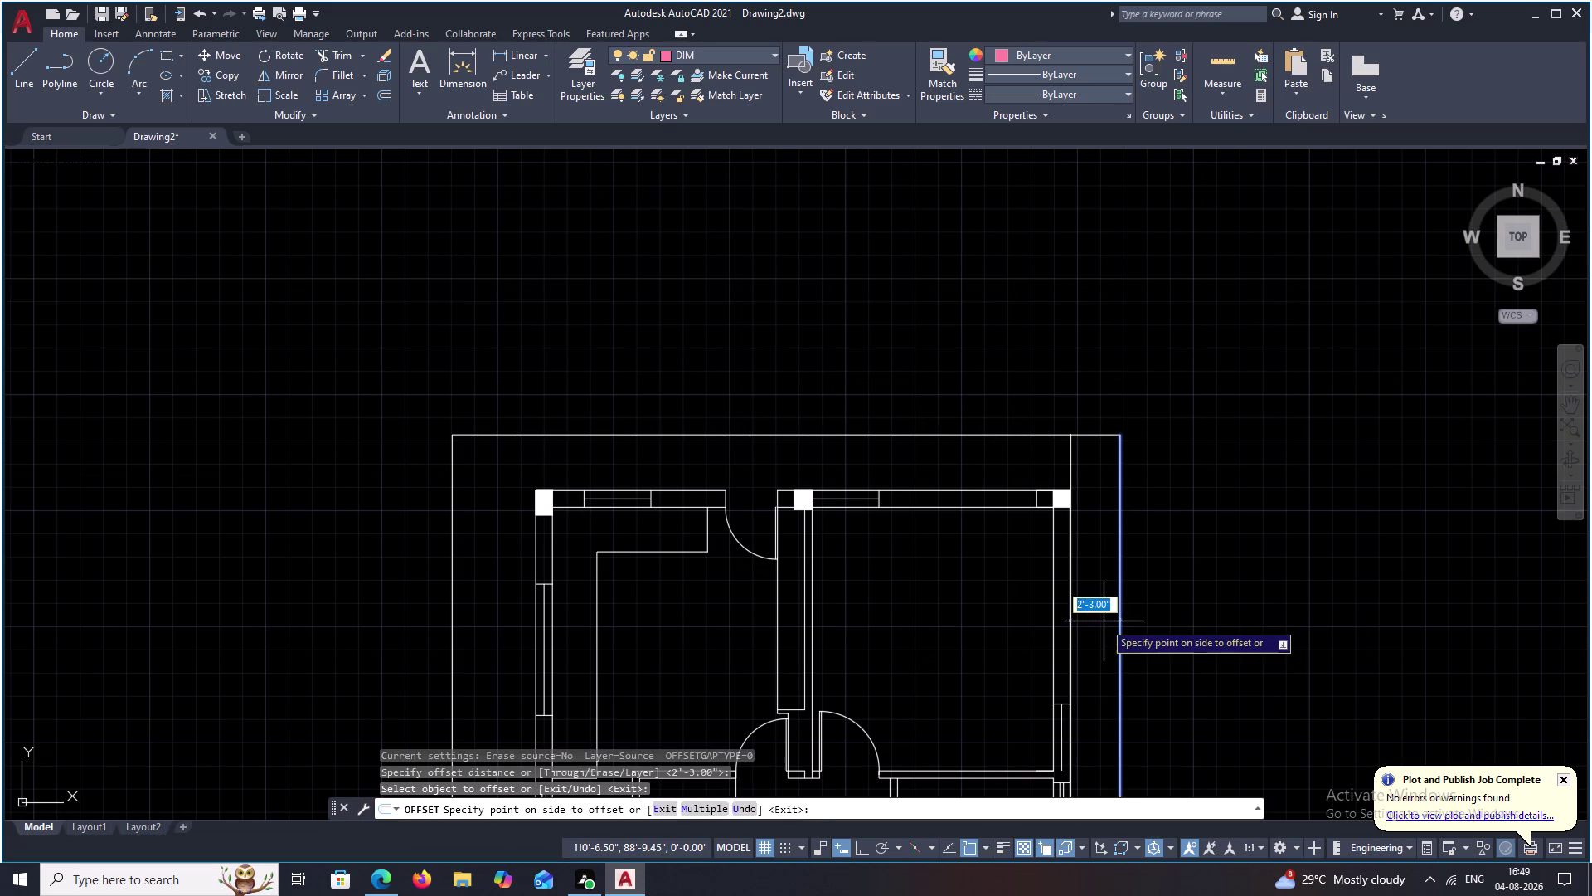
click(1104, 621)
scroll(up, 3)
scroll(up, 3)
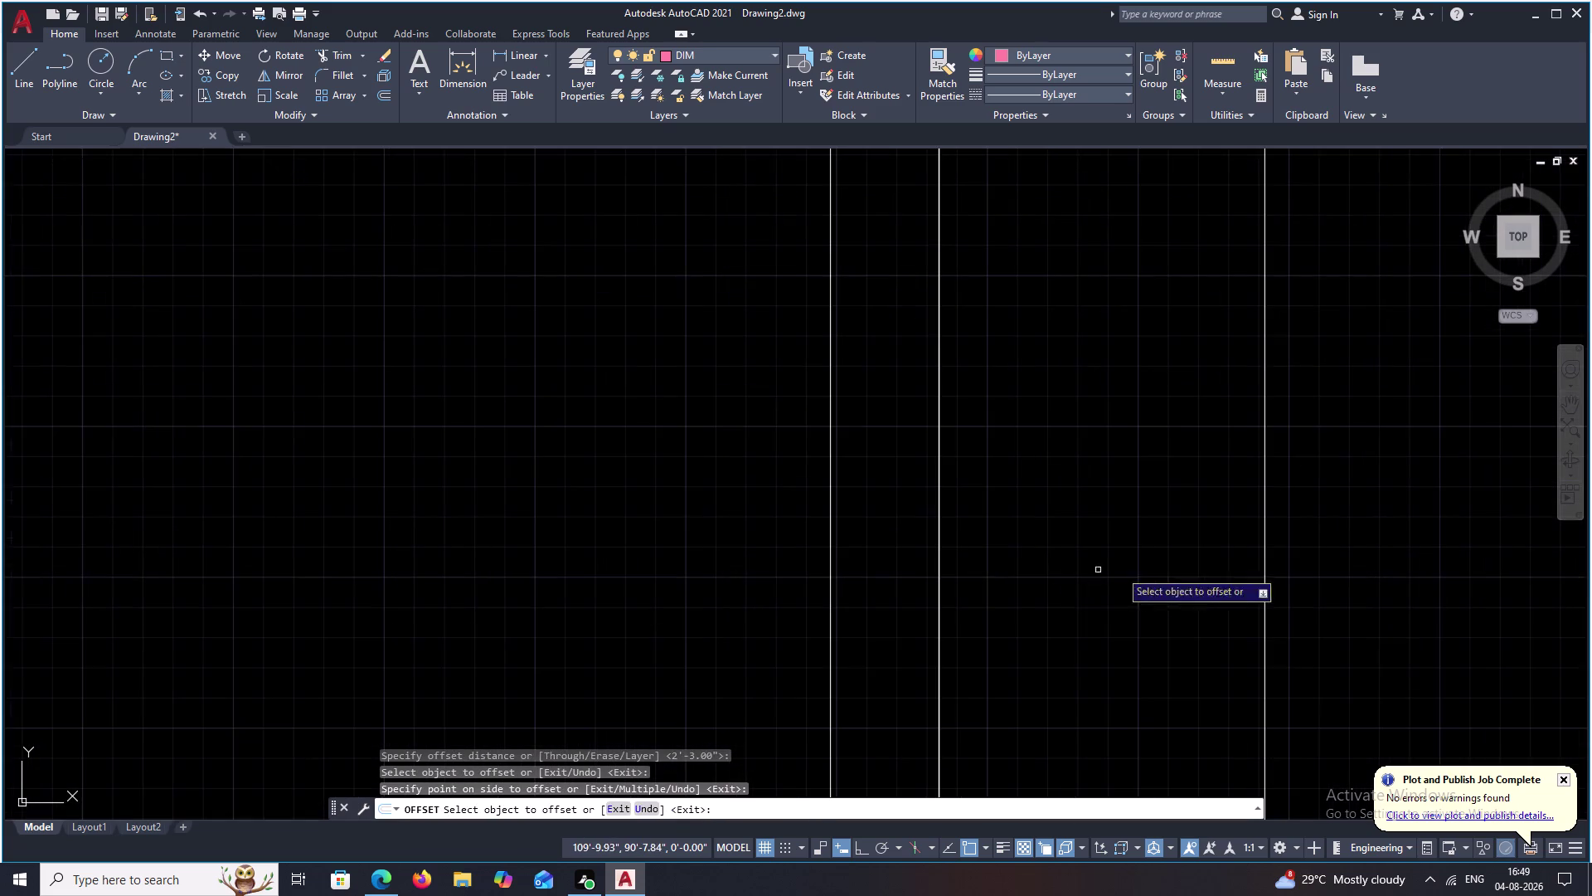
scroll(down, 3)
middle_drag(976, 255, 959, 487)
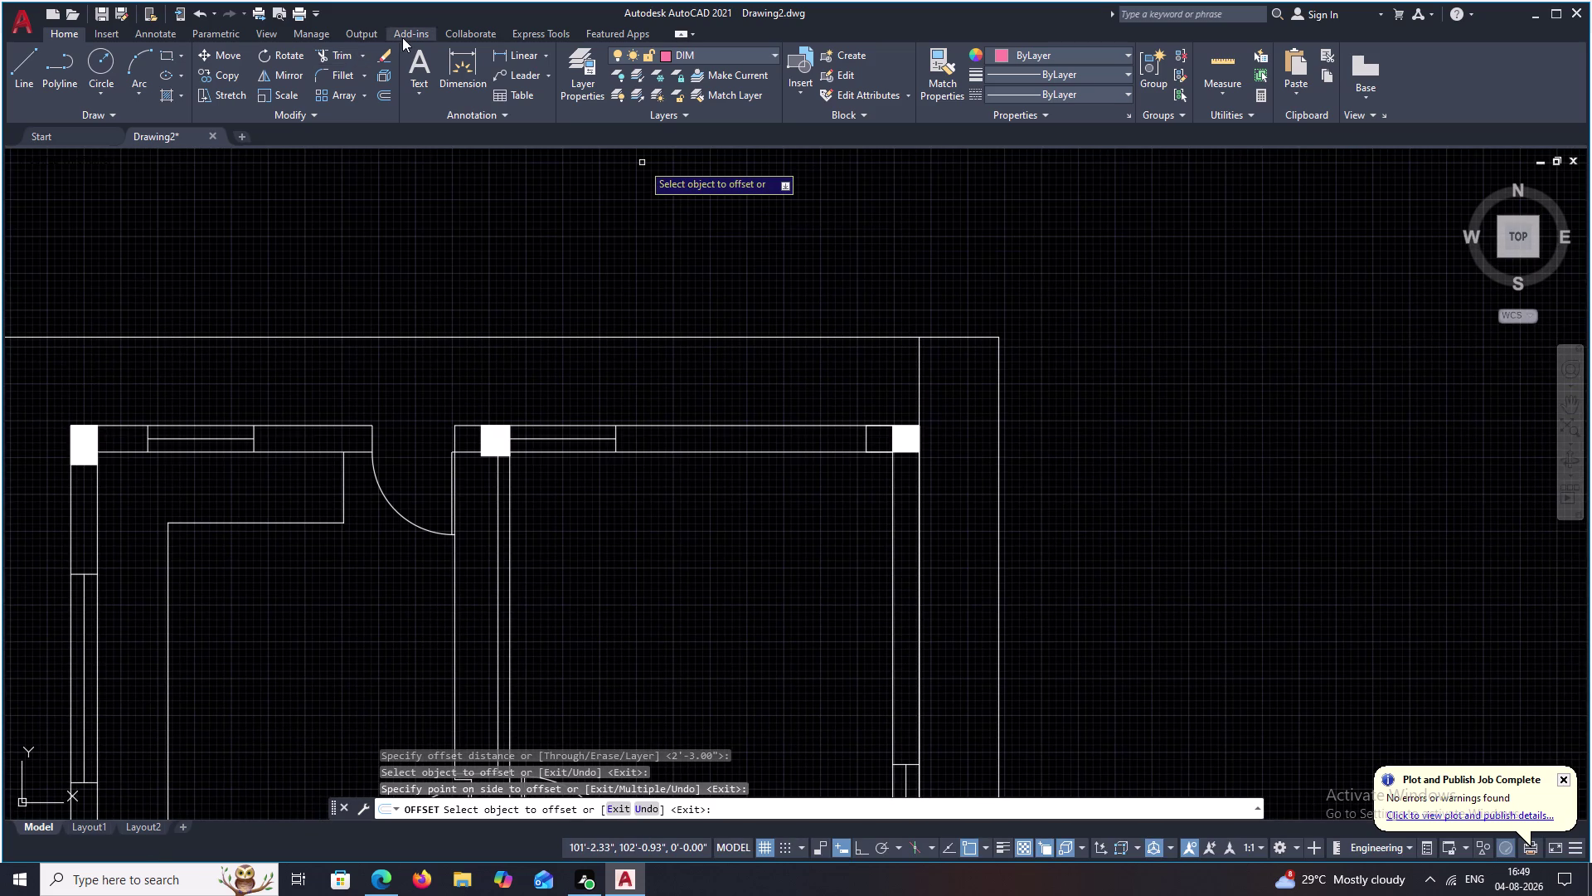
click(502, 56)
Place a trial 2'-4.00" linear dimension between the top left and right corners.
scroll(up, 3)
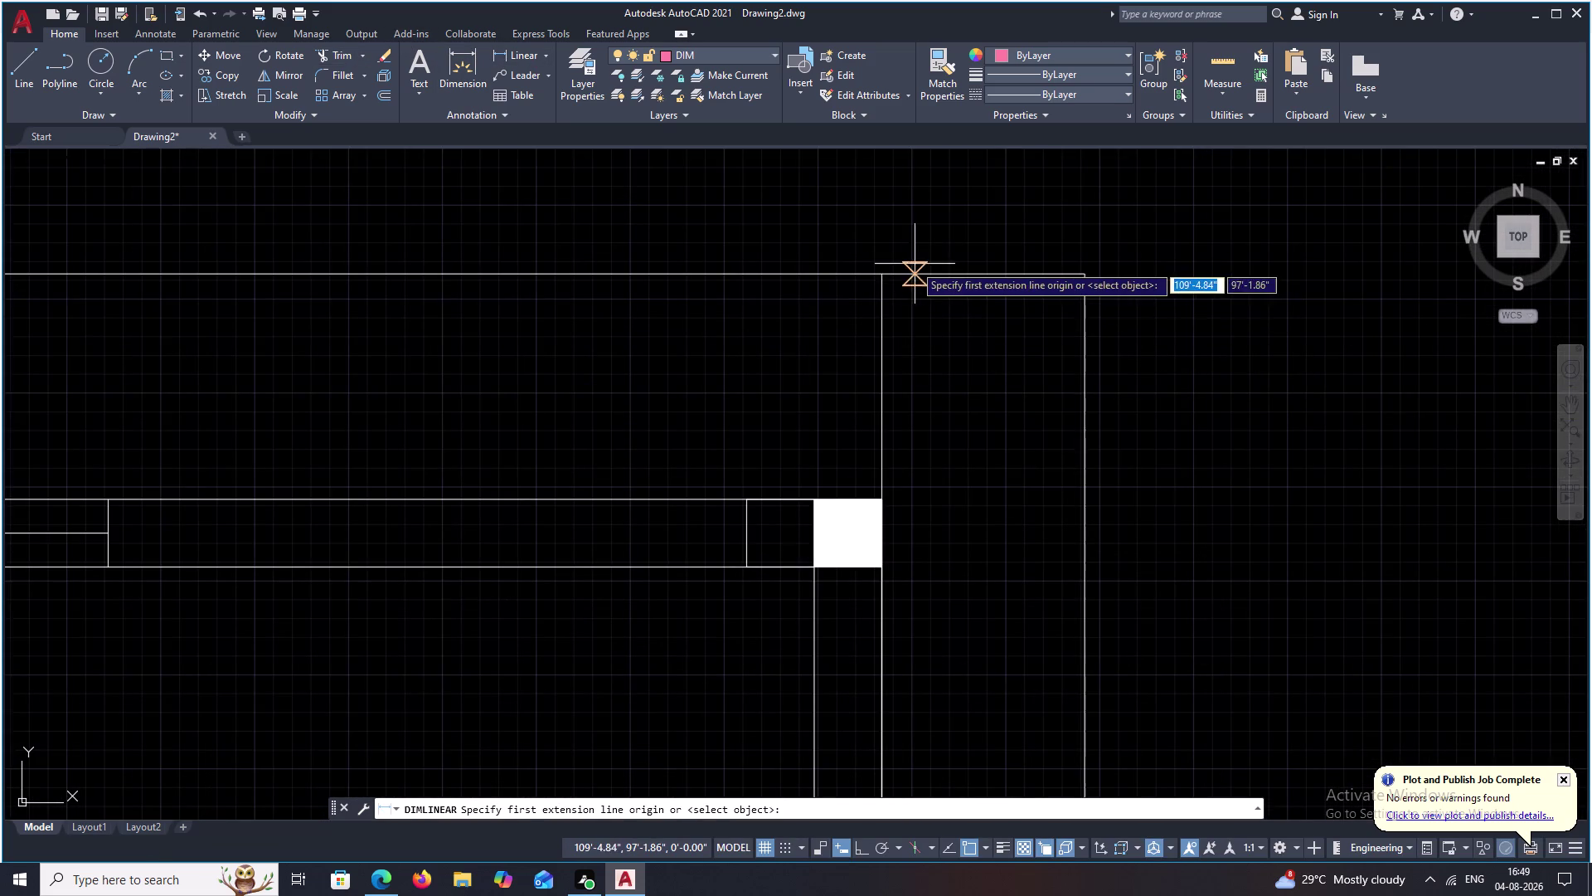
click(883, 277)
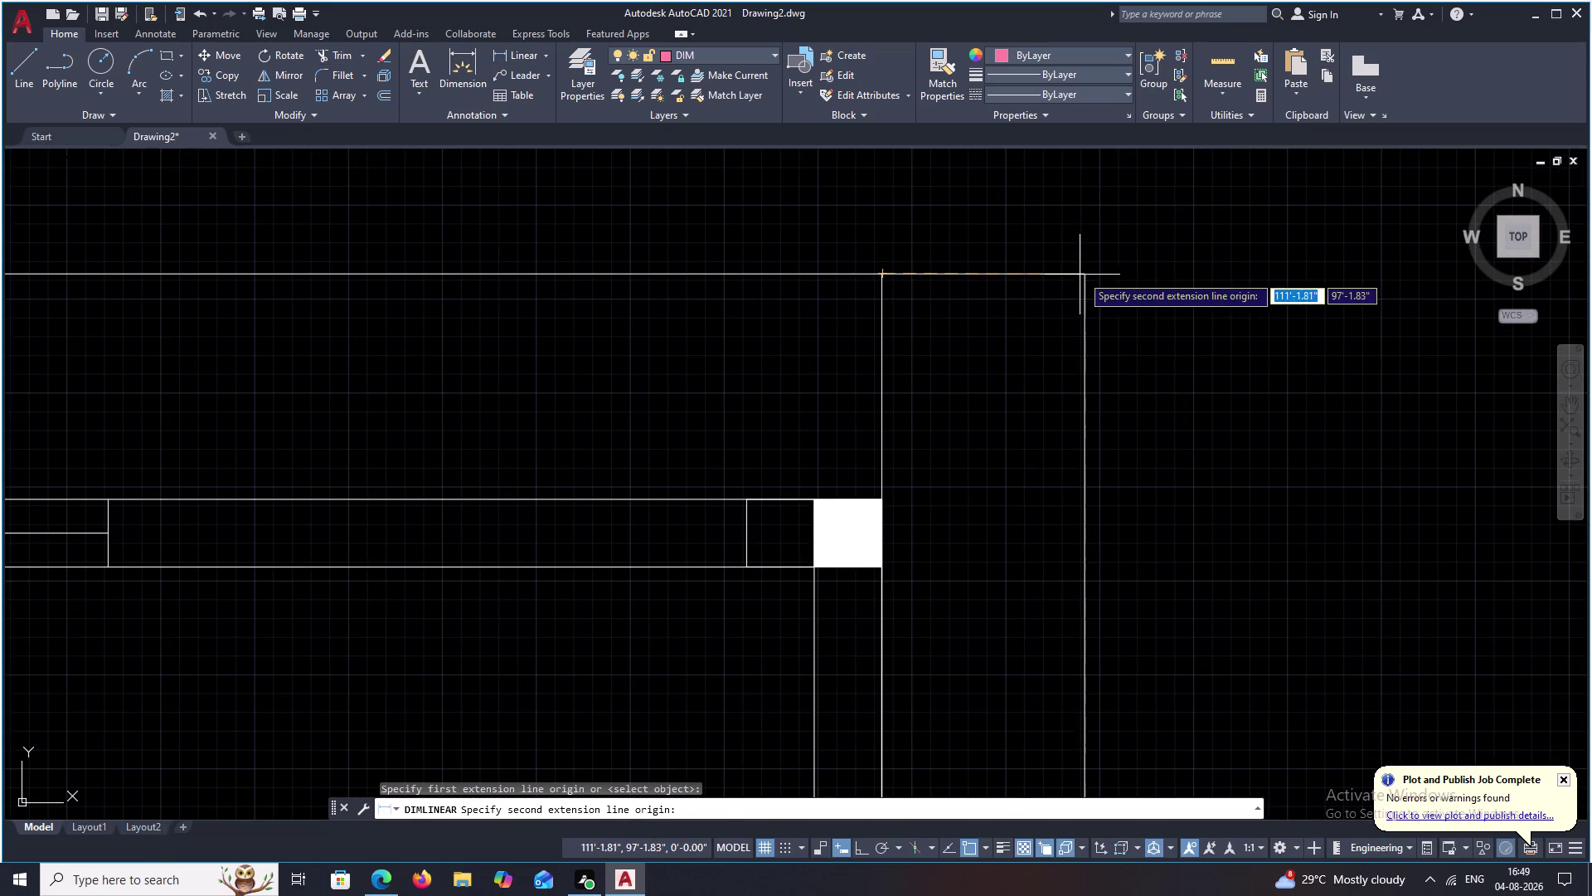
click(1084, 275)
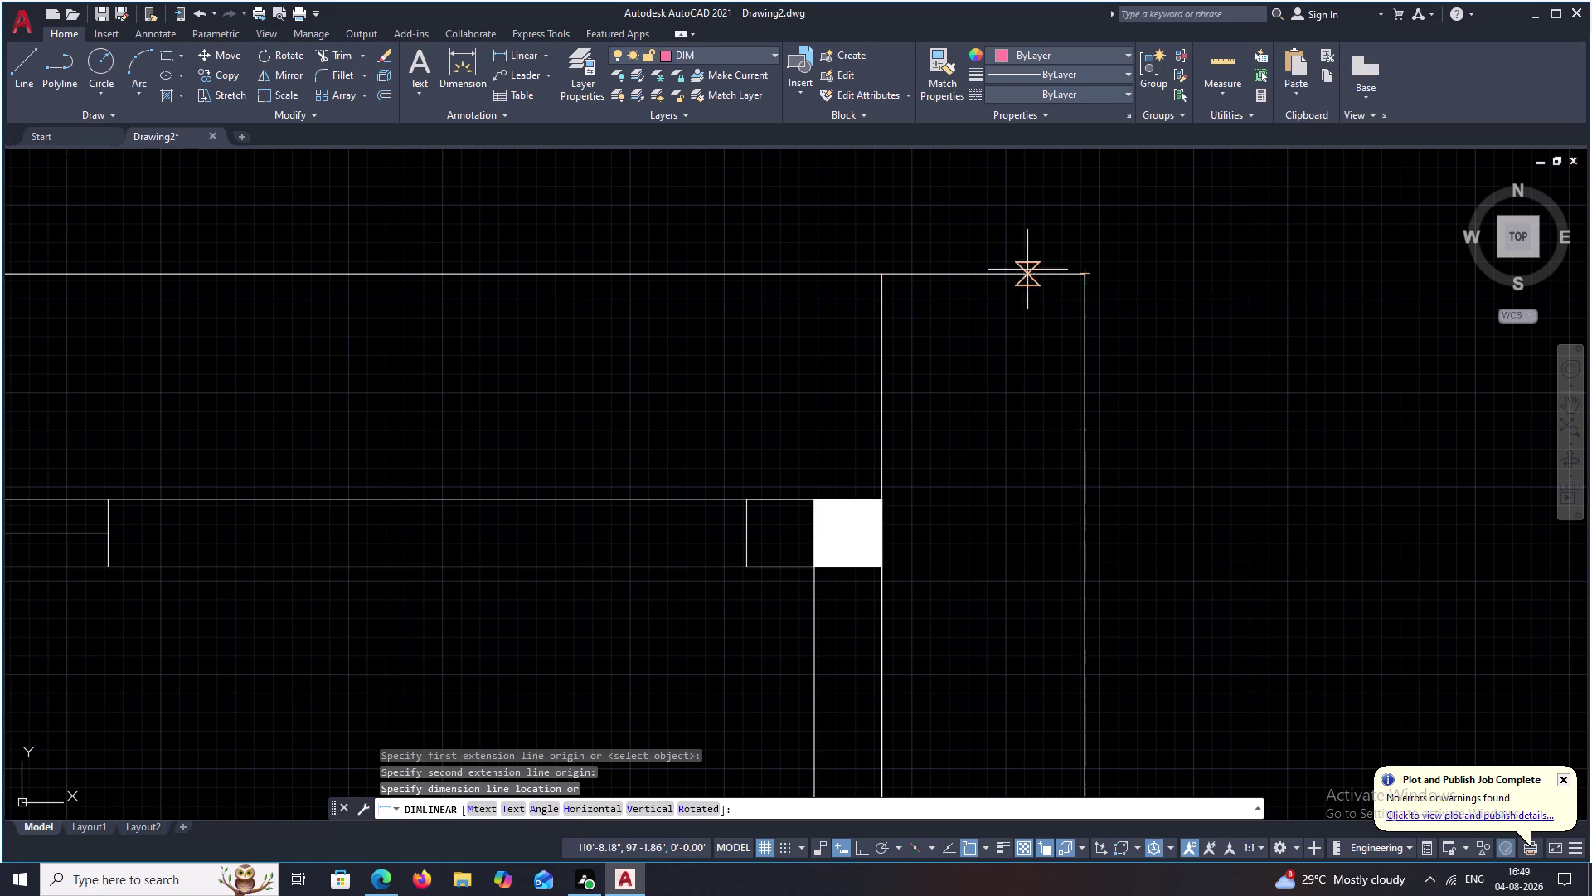
key(Escape)
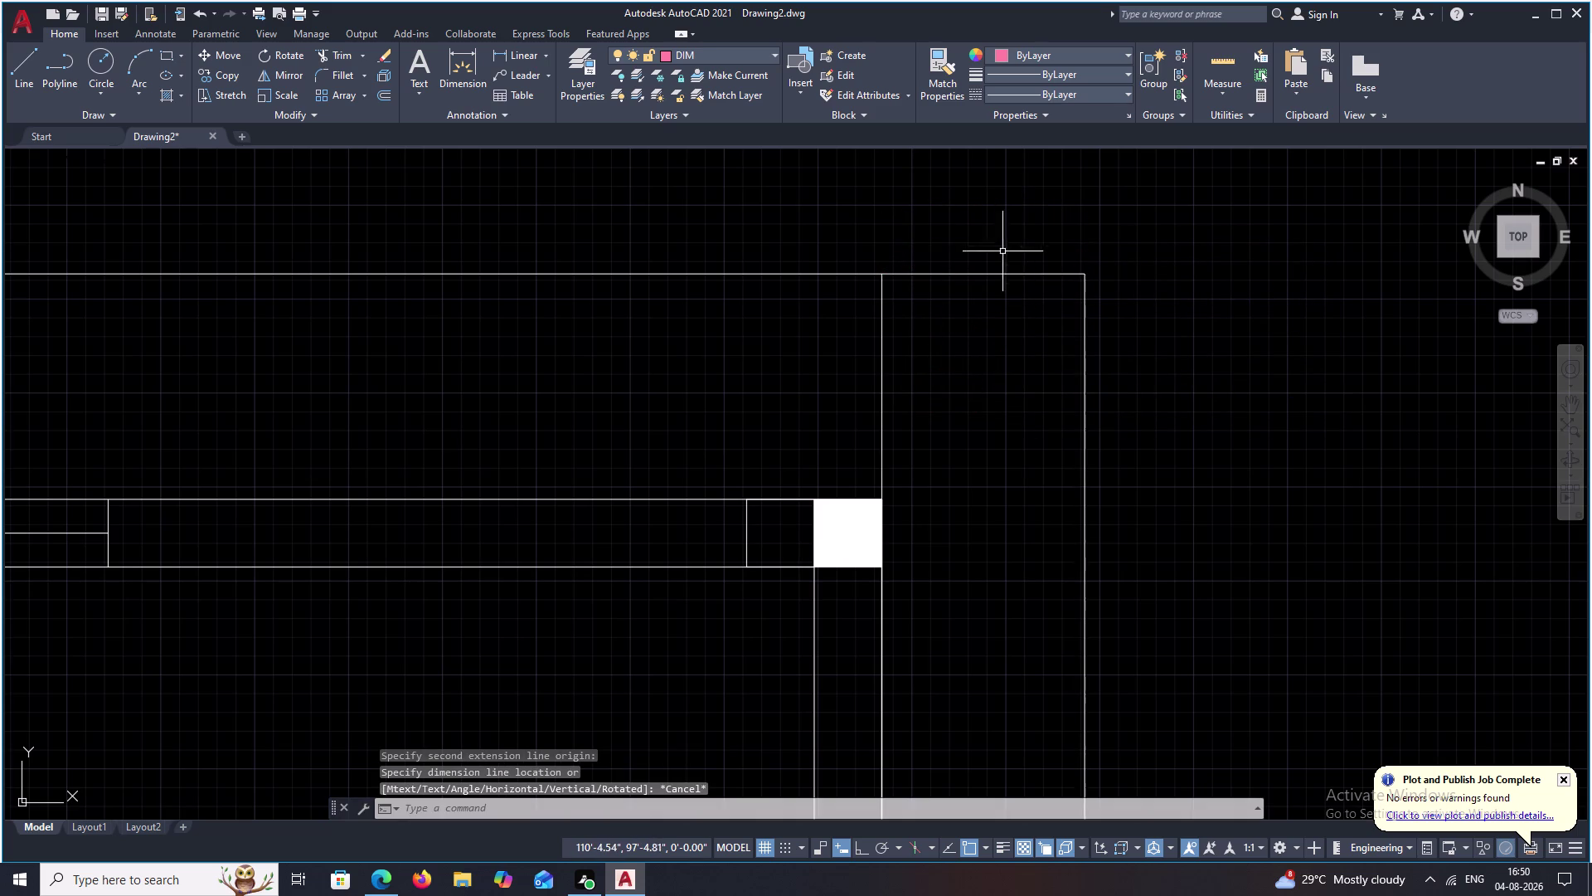
scroll(up, 3)
middle_drag(1006, 251, 1011, 242)
click(518, 55)
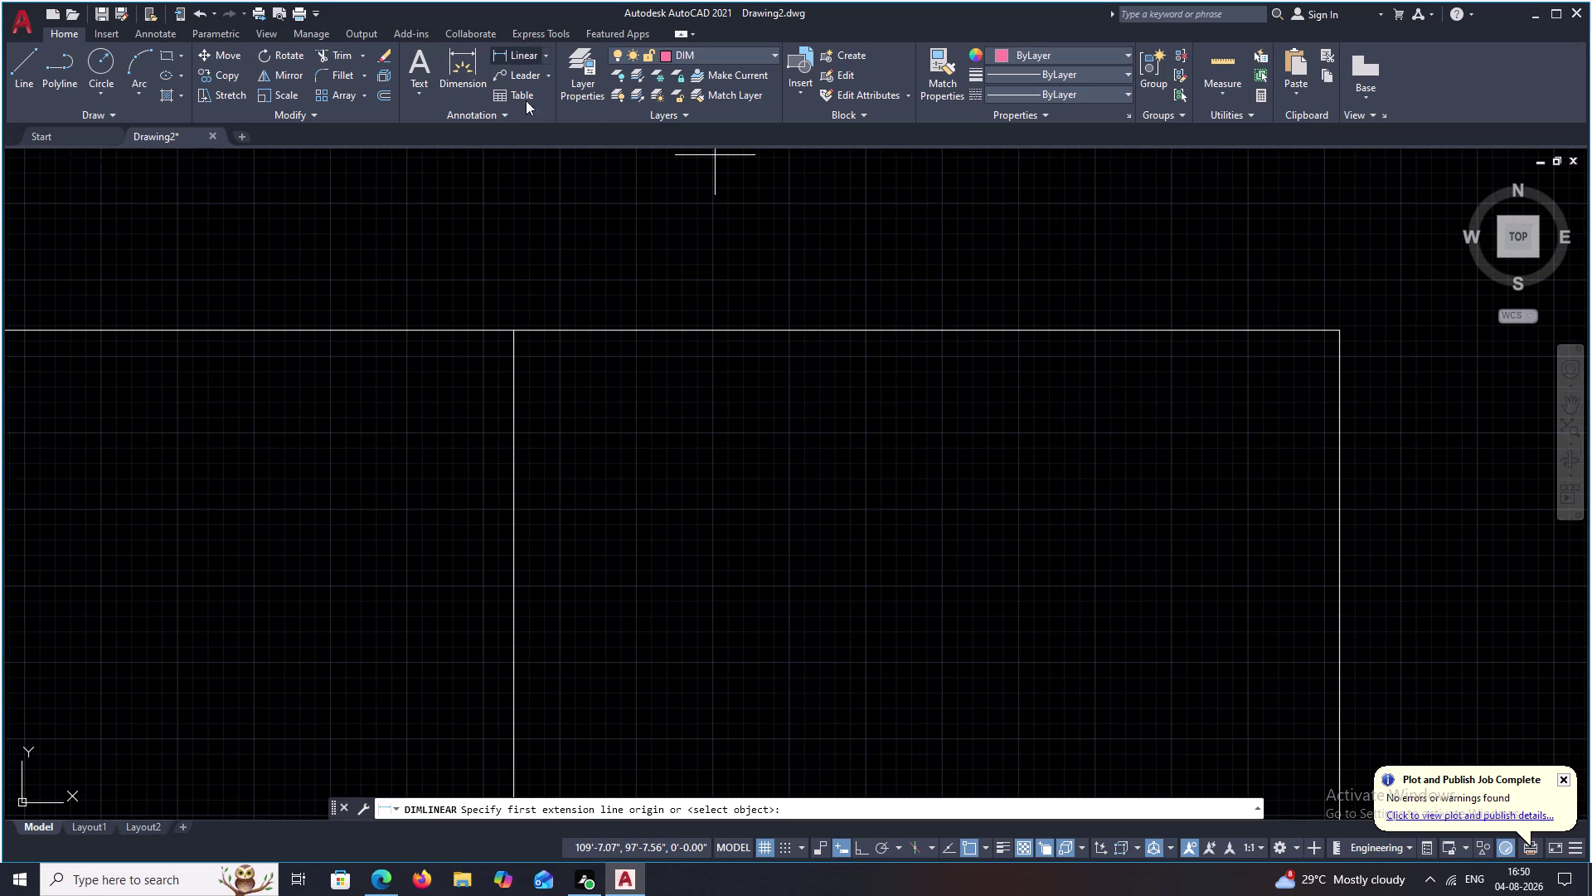
click(506, 327)
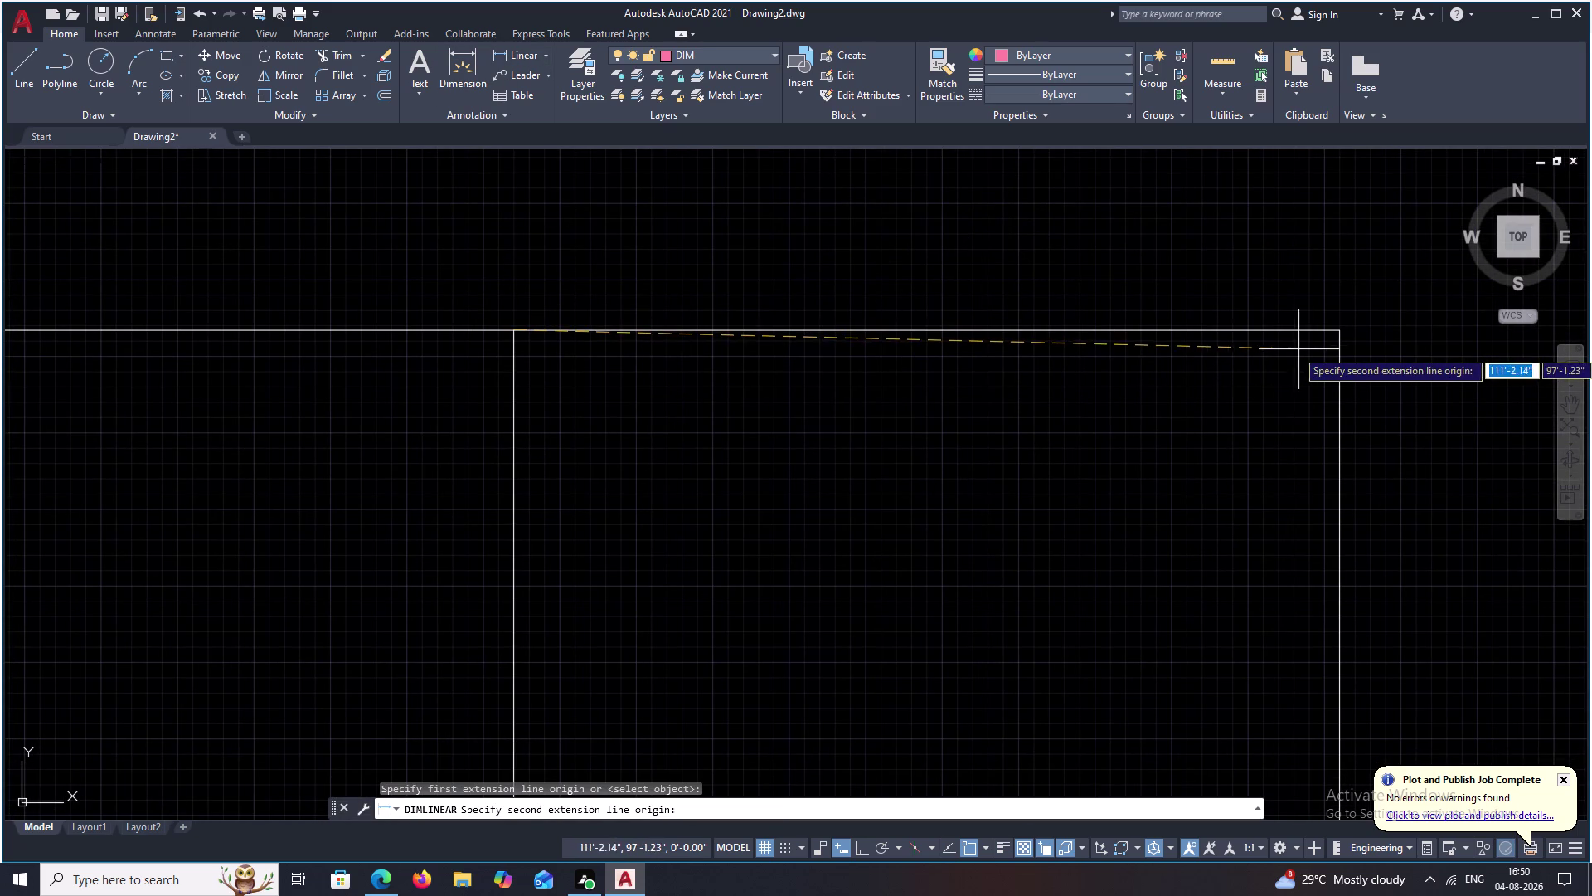
click(1342, 331)
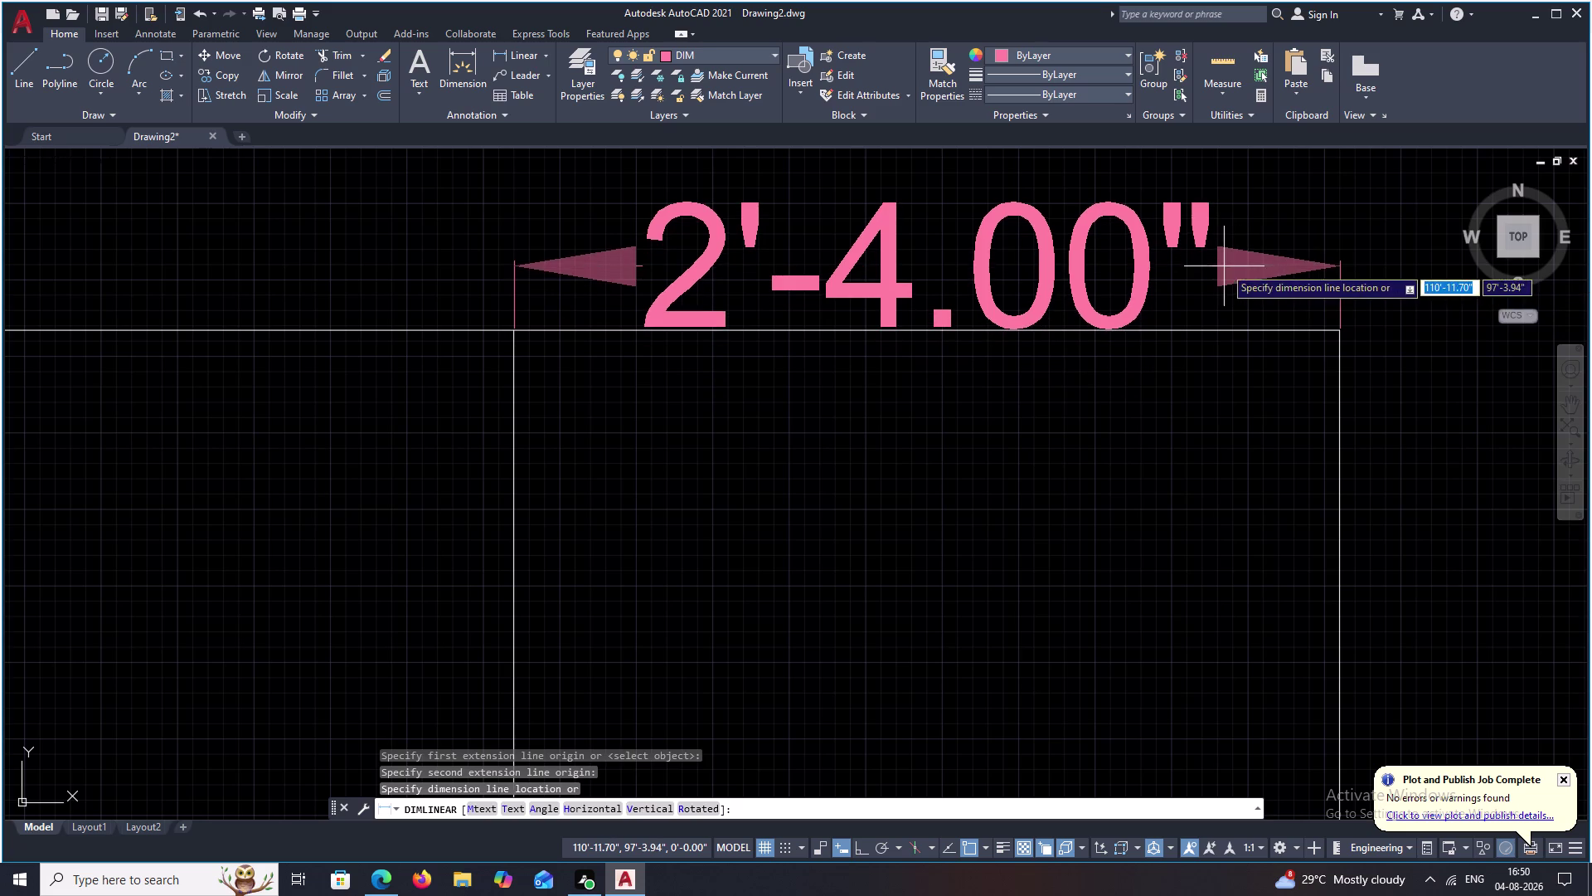
click(1224, 266)
scroll(down, 3)
key(Escape)
Erase the trial 2'-4.00" dimension and the extra vertical boundary line.
drag(1317, 249, 939, 265)
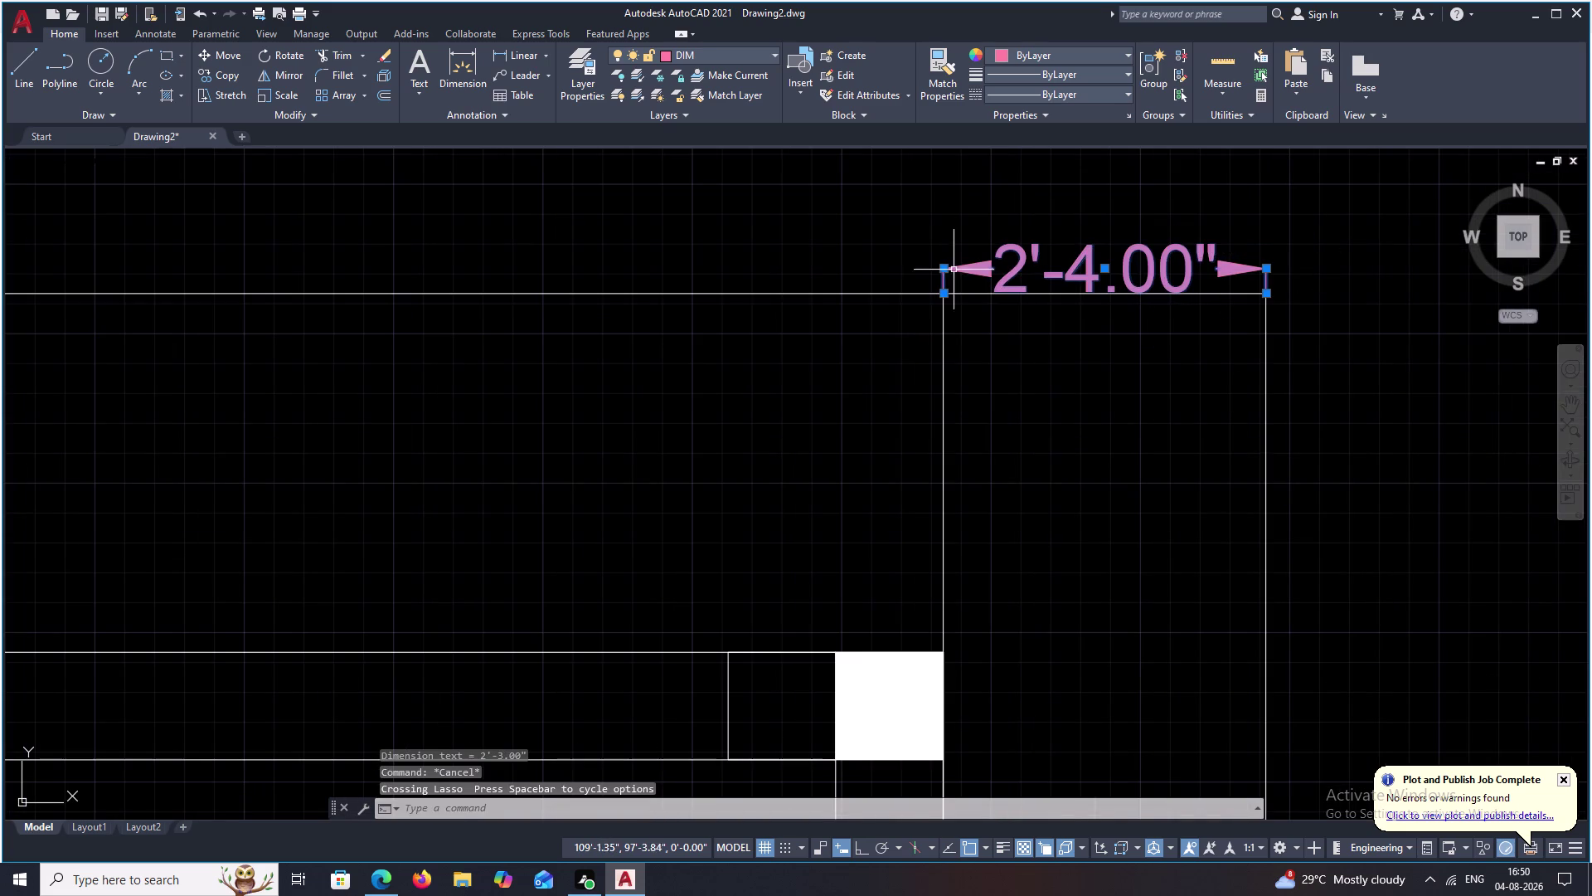
text(E)
key(space)
scroll(down, 3)
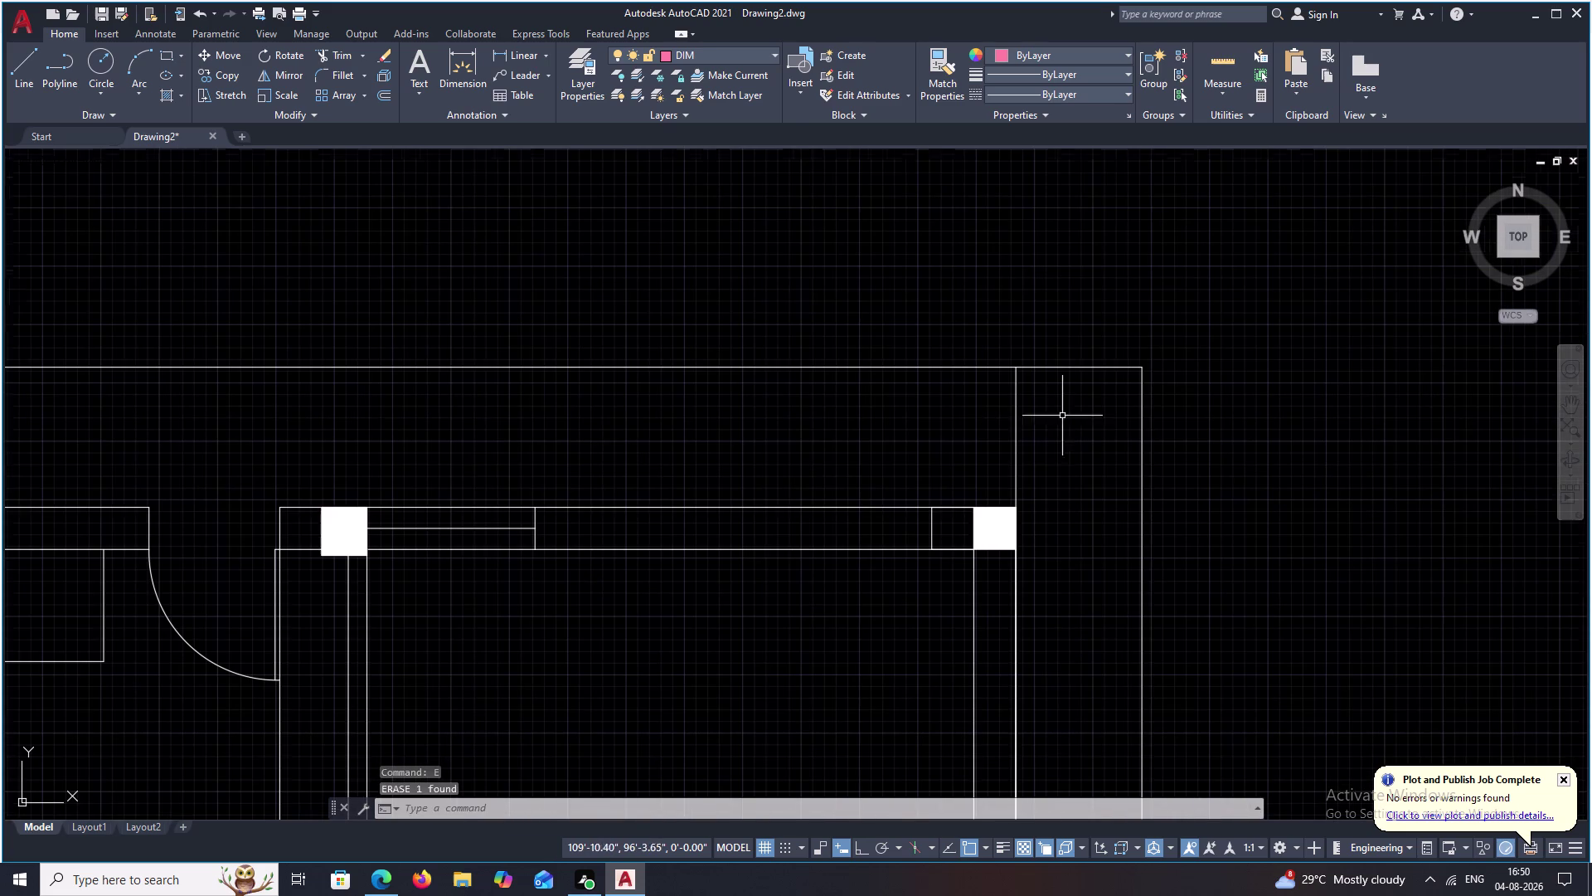
click(1017, 425)
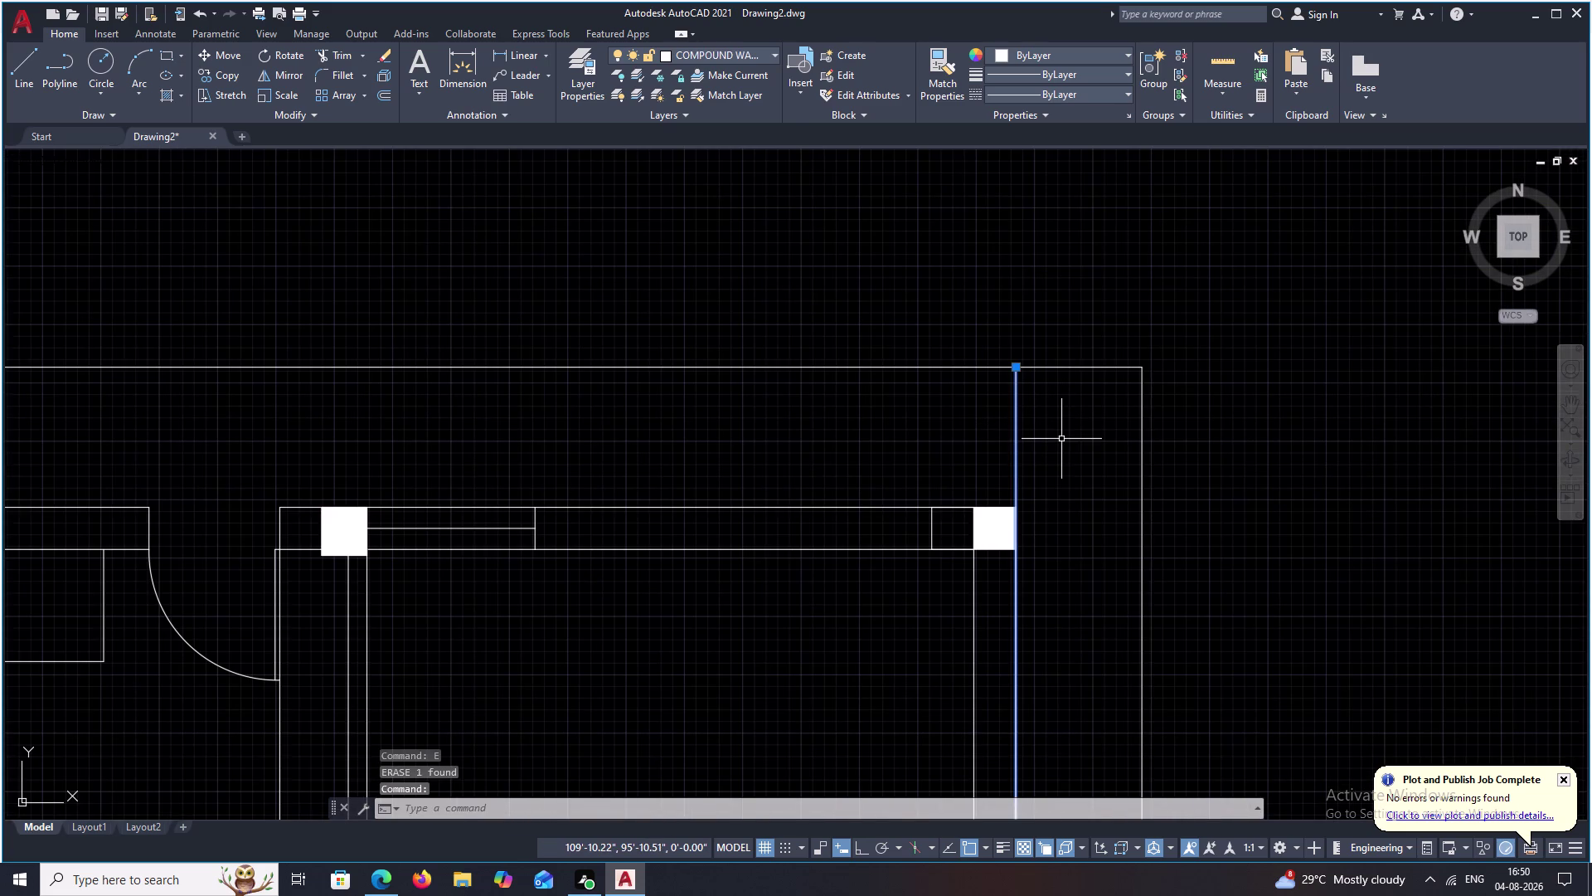
key(e)
key(space)
scroll(down, 3)
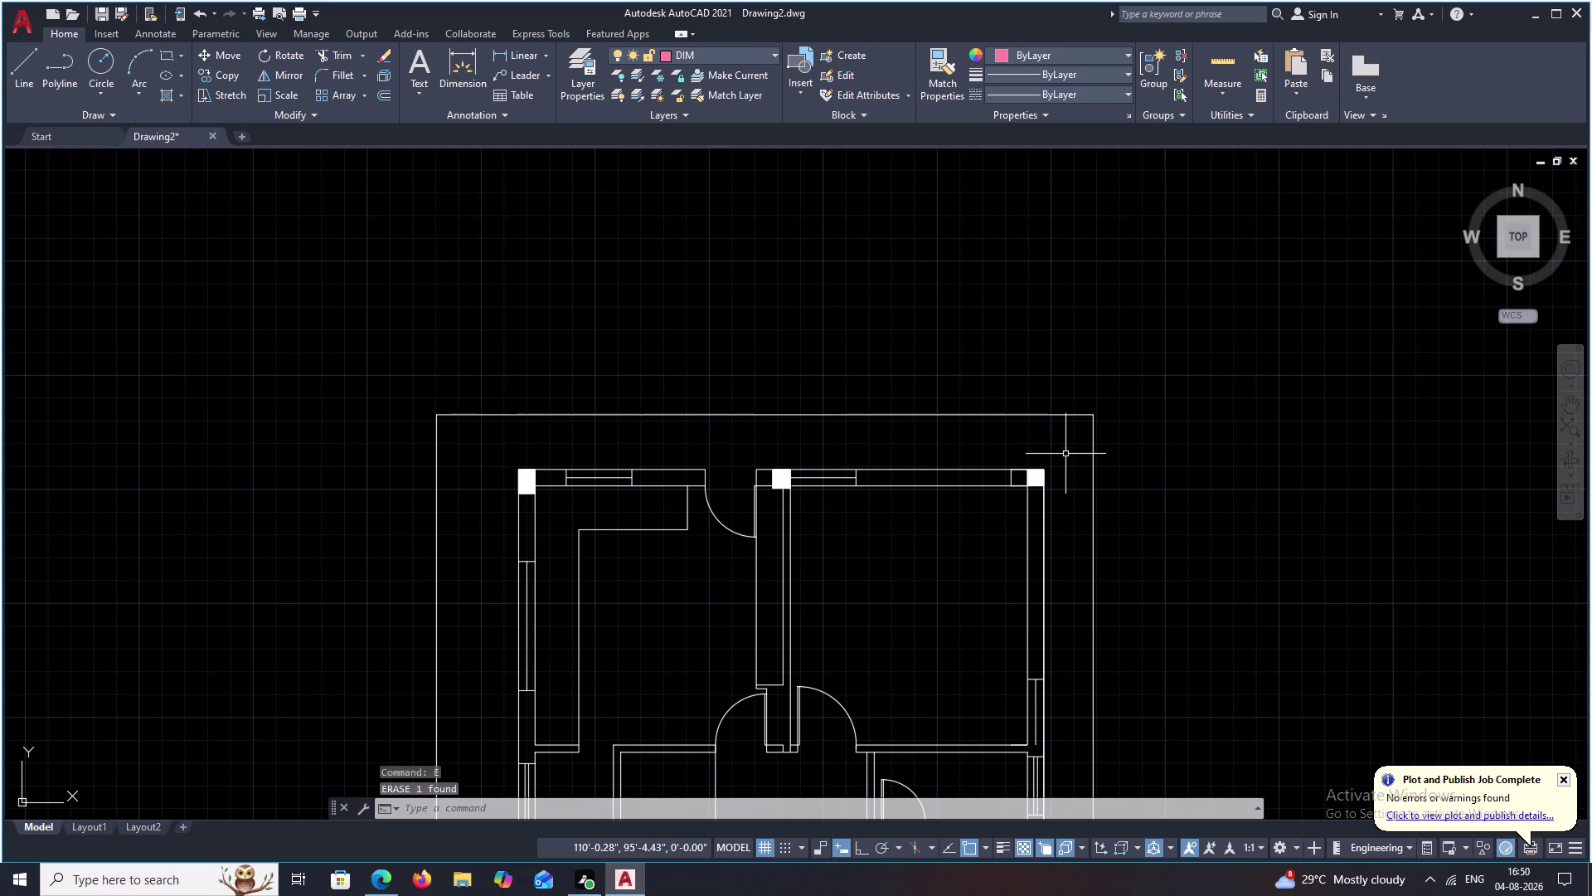
middle_drag(1066, 454, 984, 409)
Open the Dimension Style Manager with D and pick the Standard style.
text(D)
key(space)
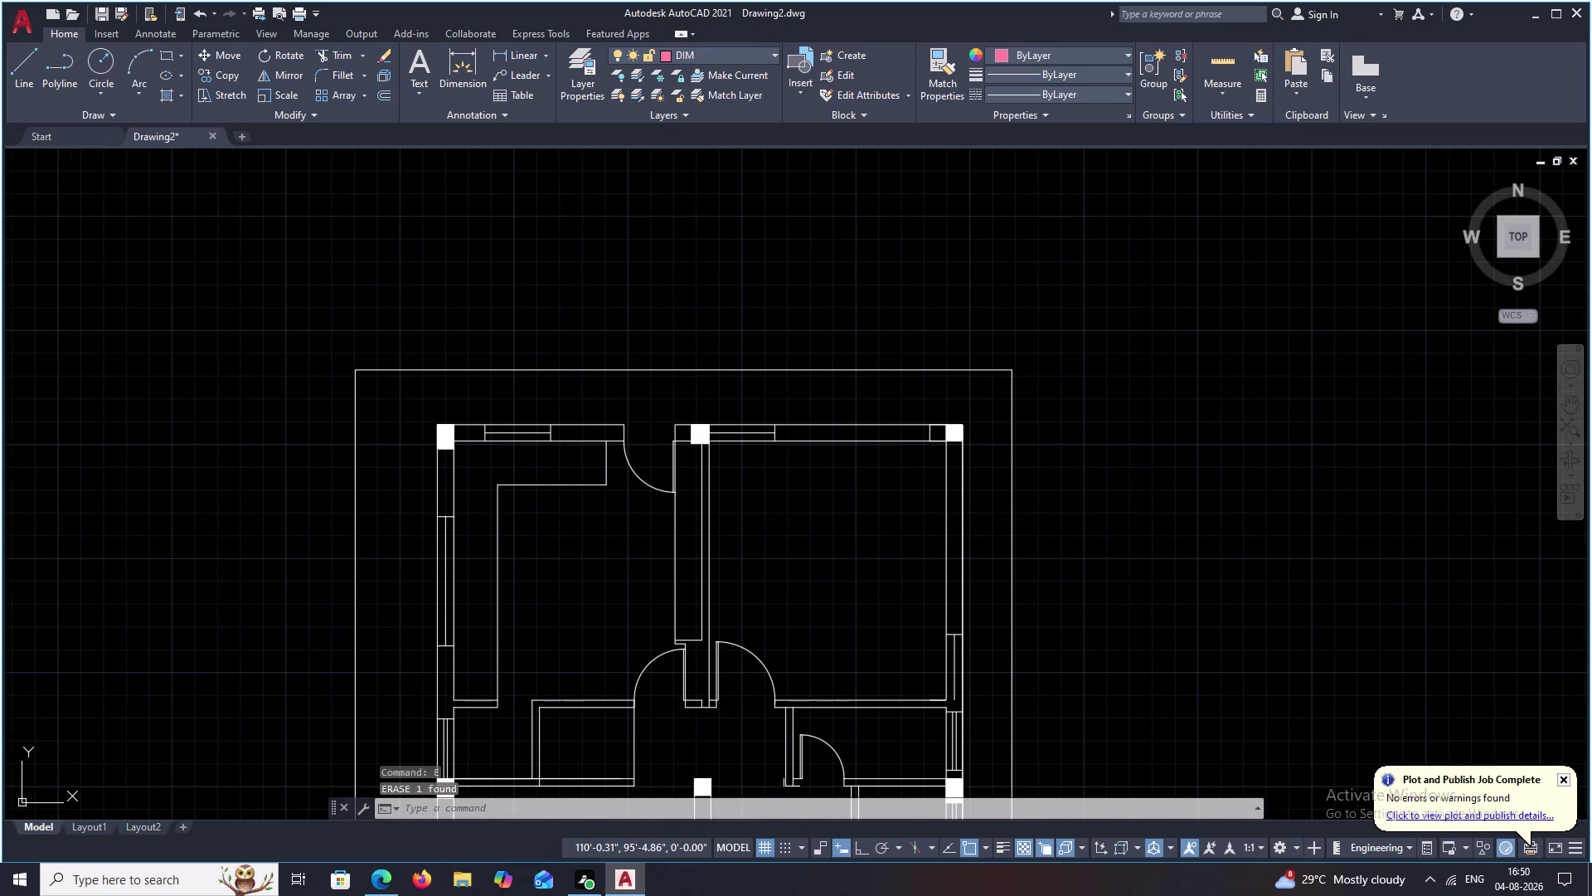
click(971, 404)
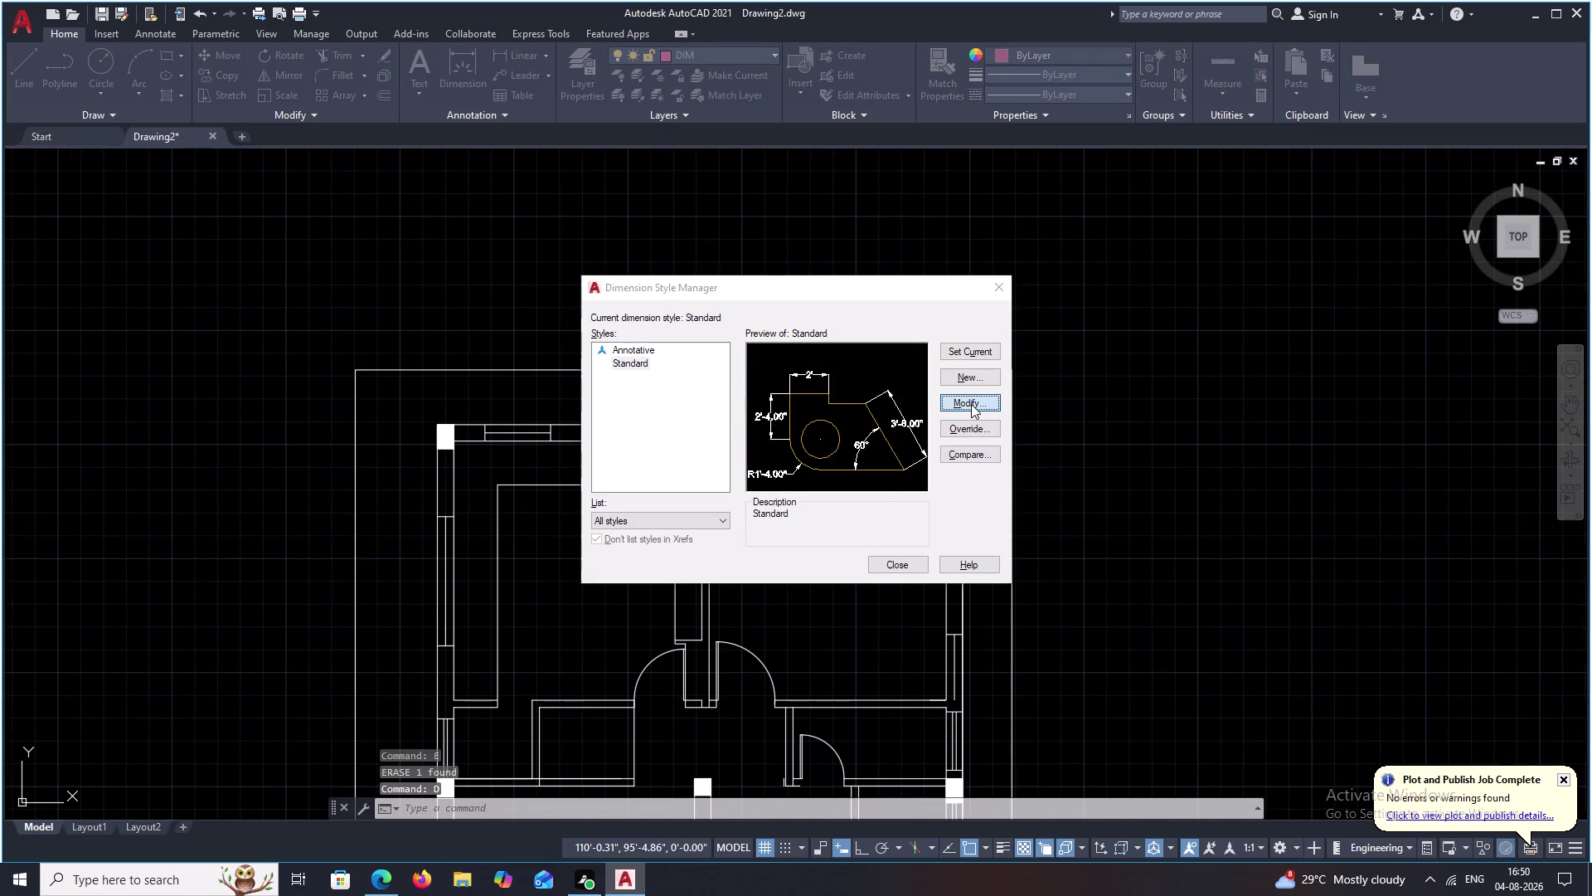
Set the Standard style's primary unit precision to whole inches (0'-0") and close the manager.
click(599, 167)
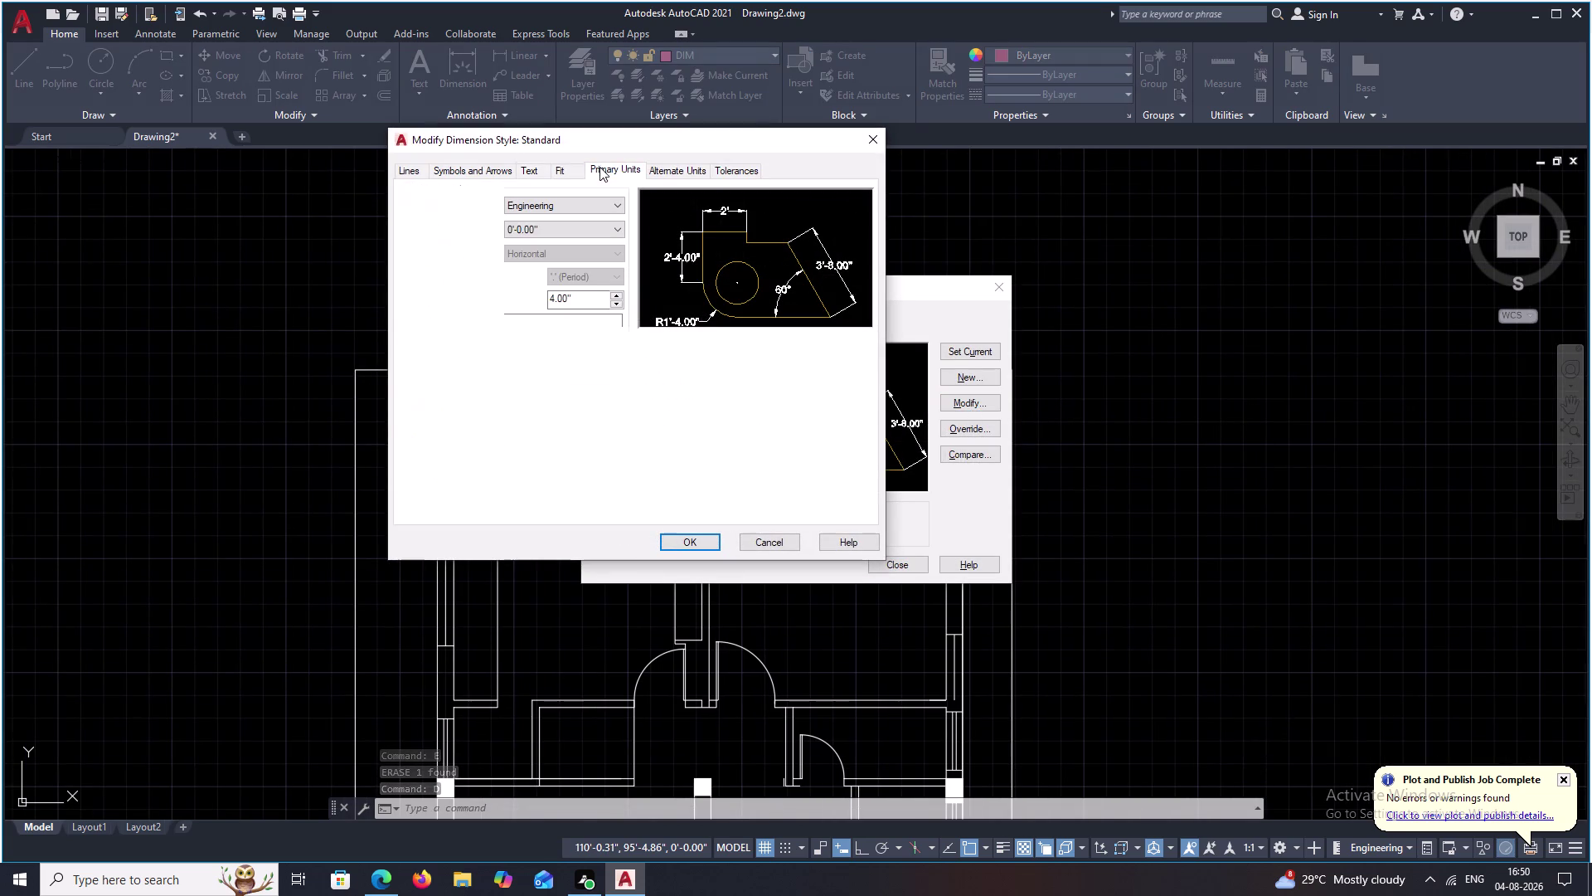
click(571, 233)
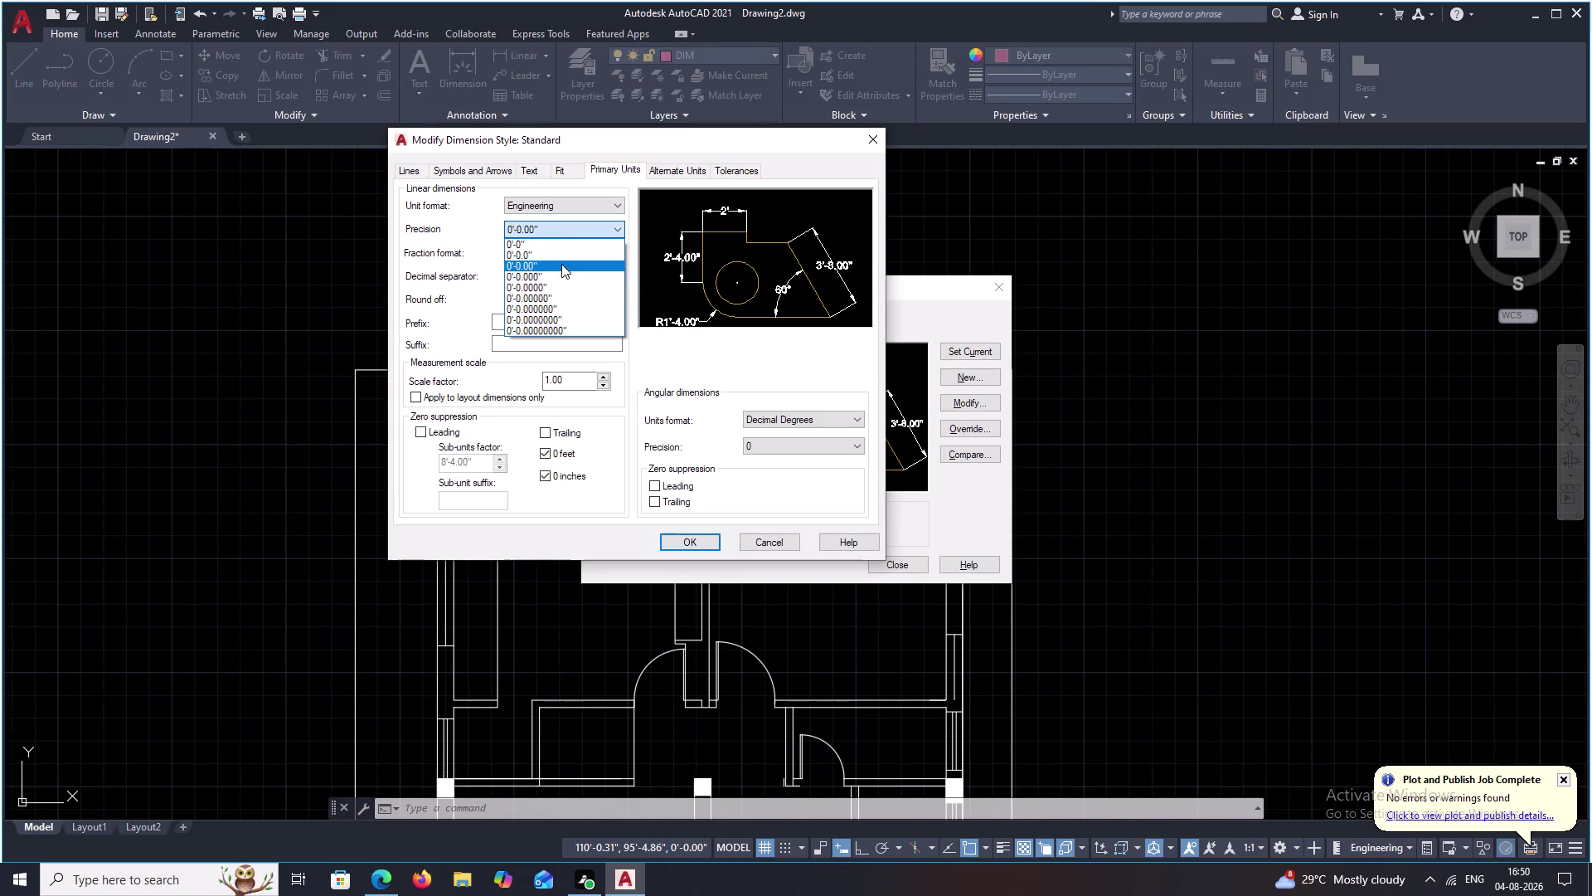
click(562, 258)
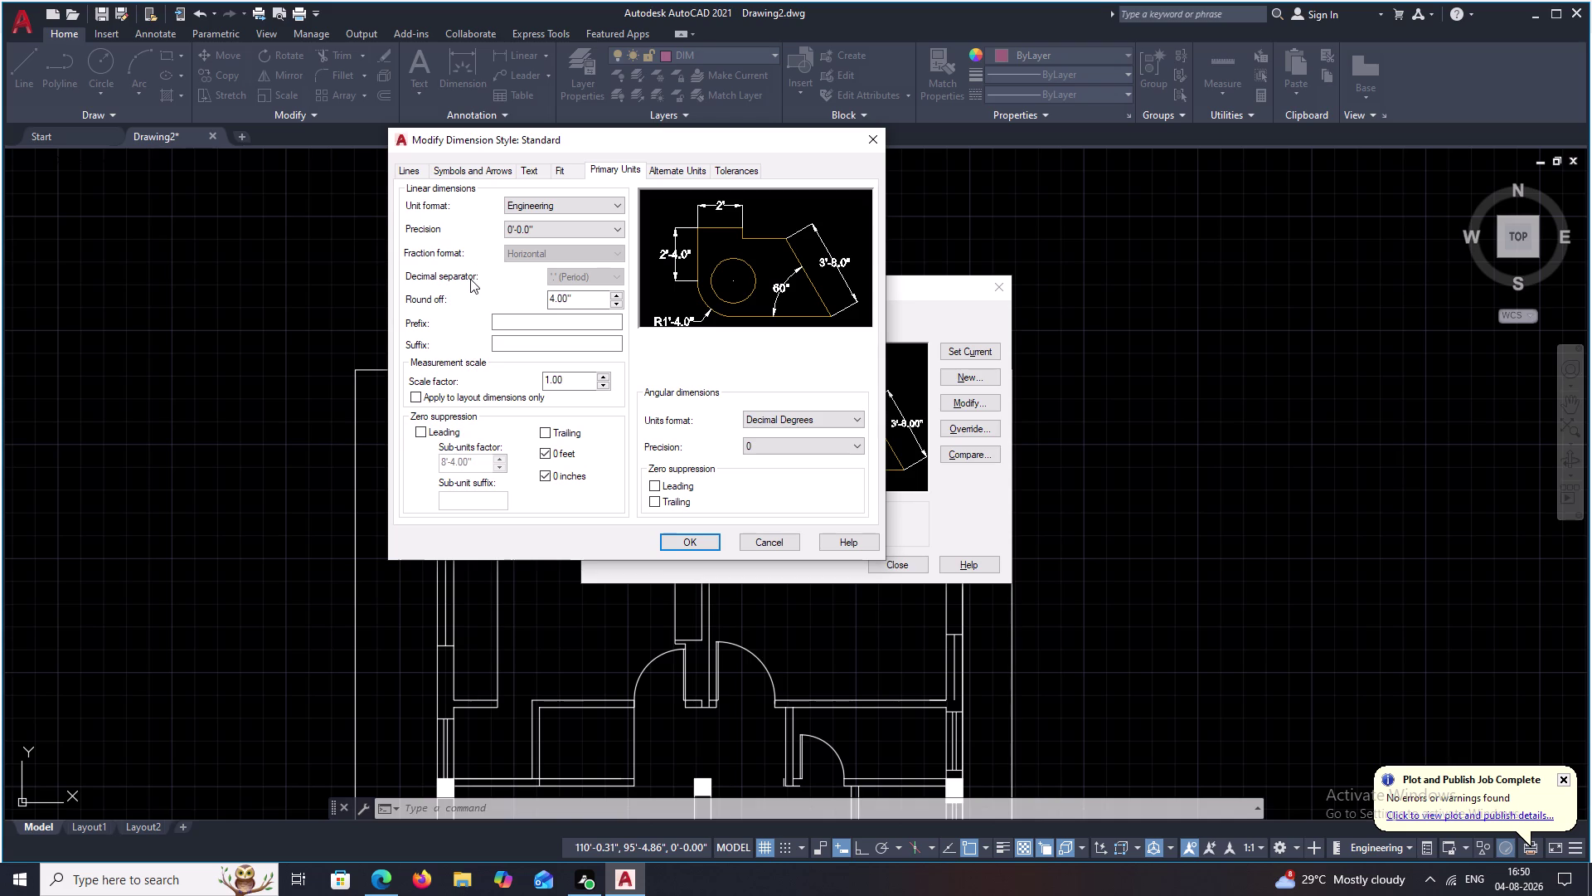
click(522, 226)
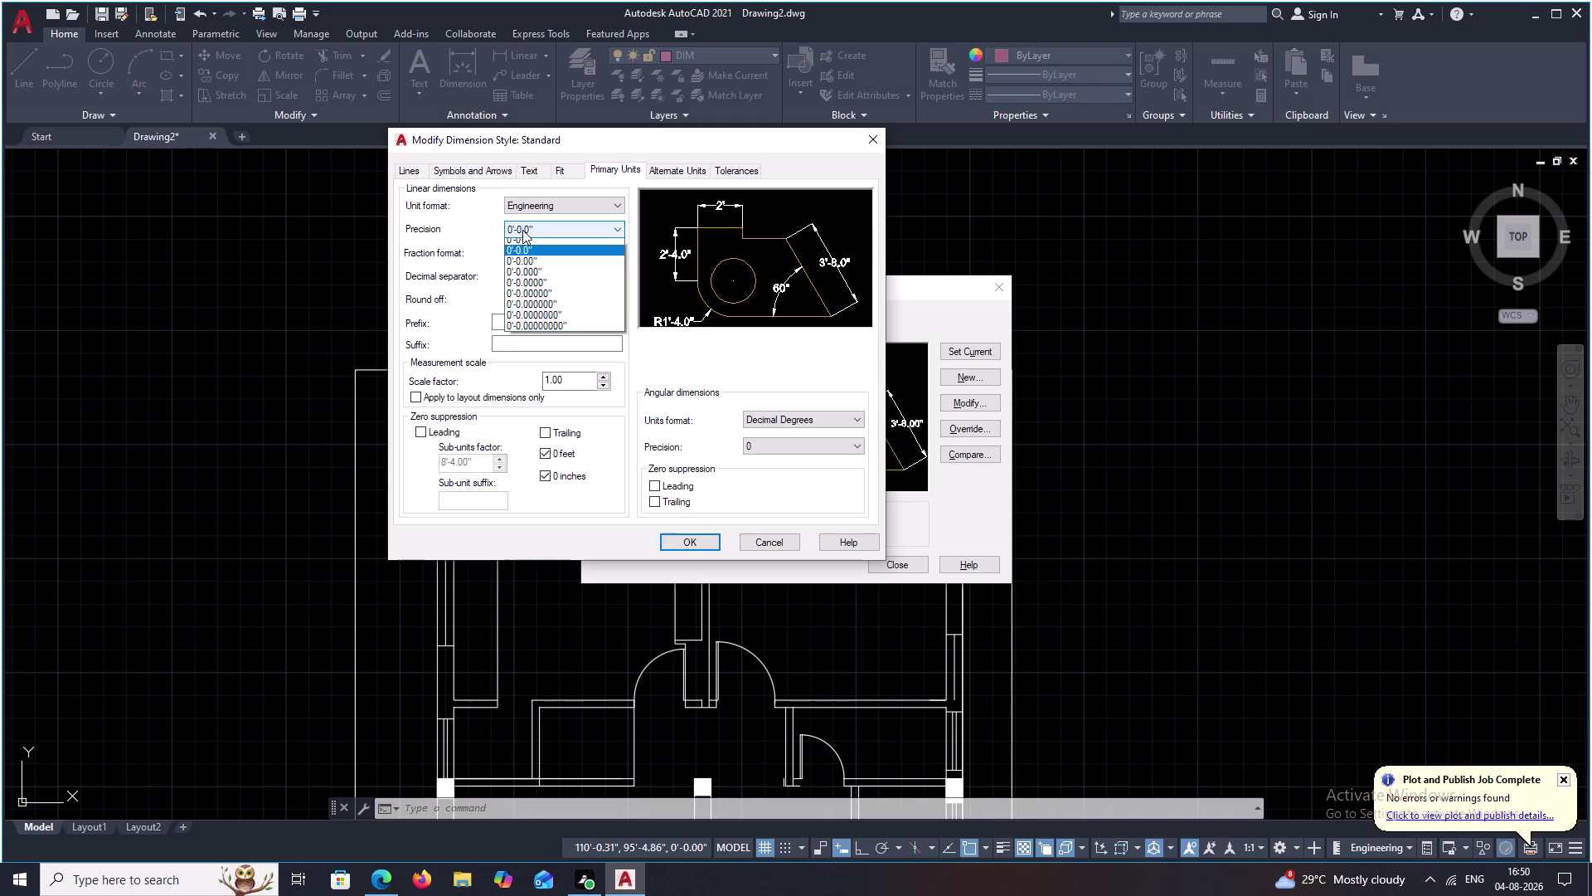
click(523, 245)
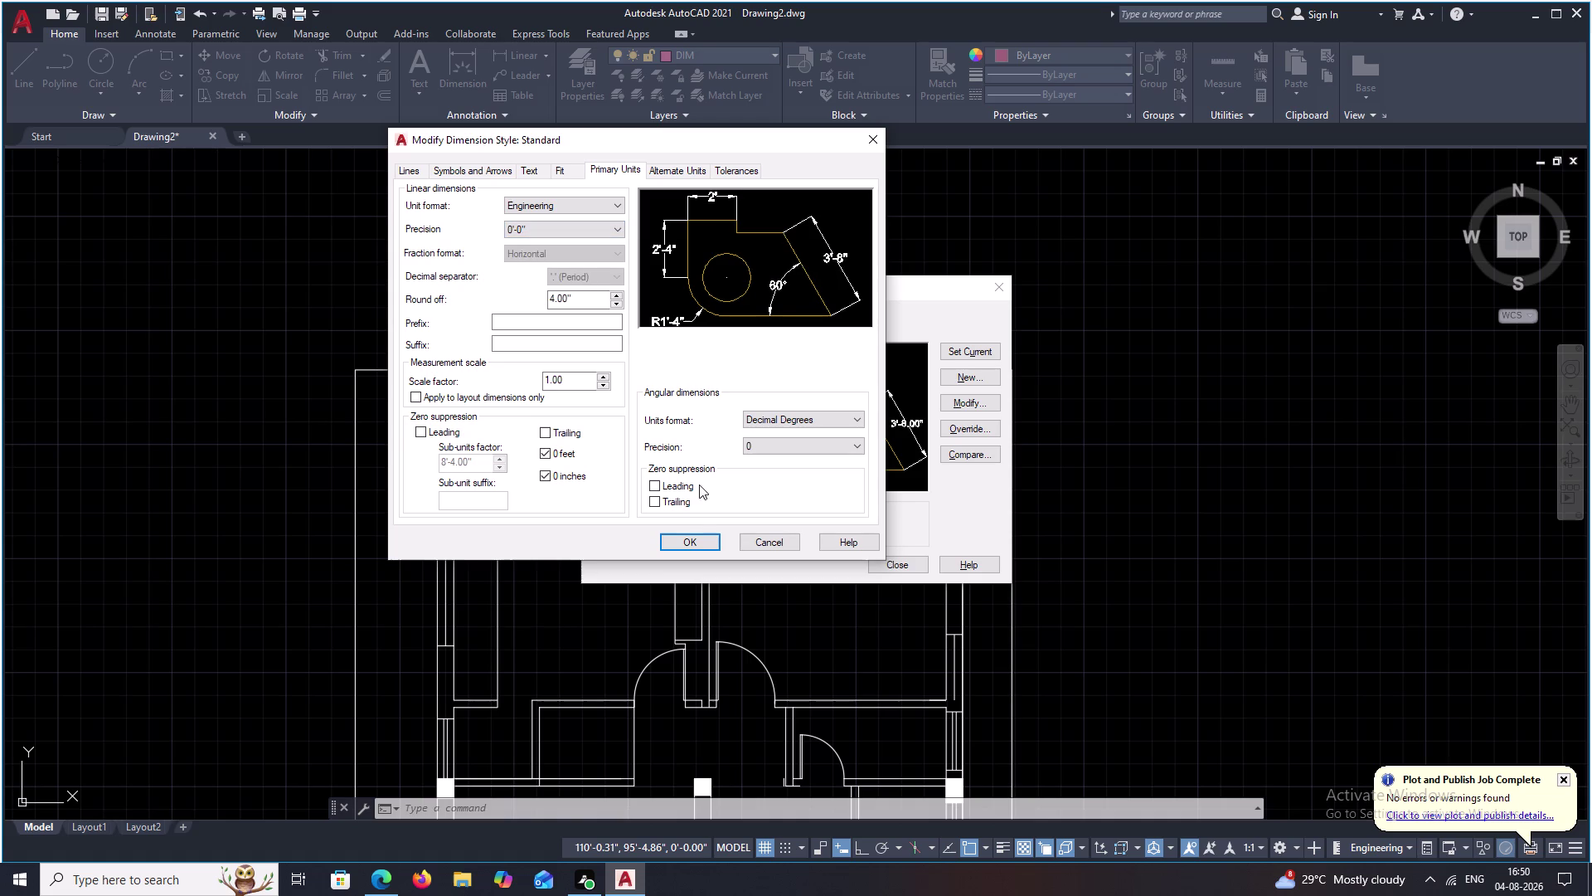
click(695, 535)
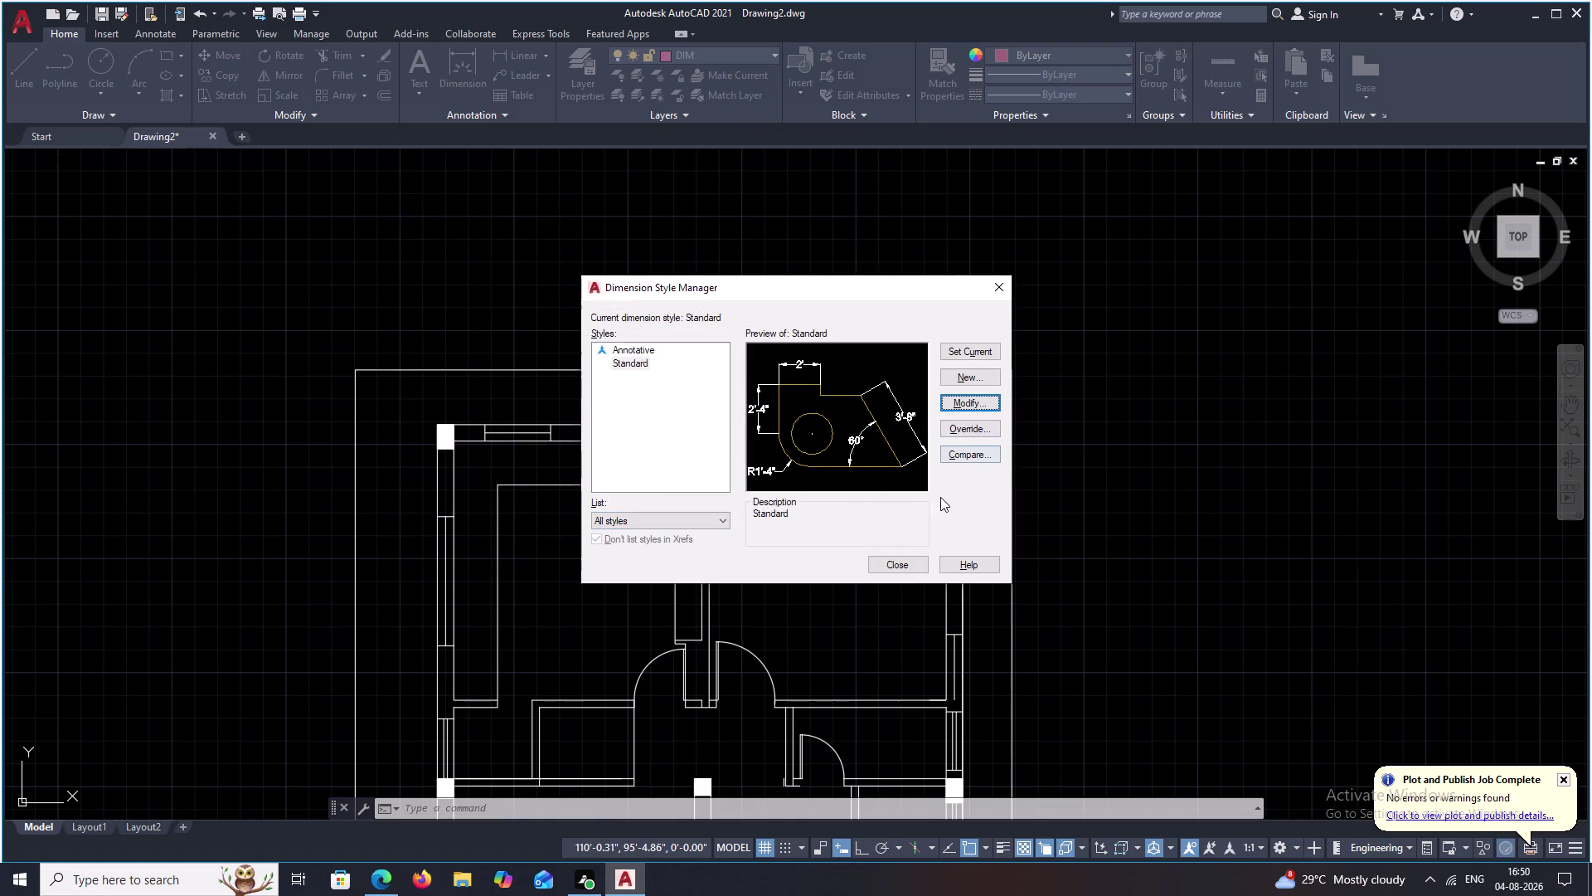
click(915, 561)
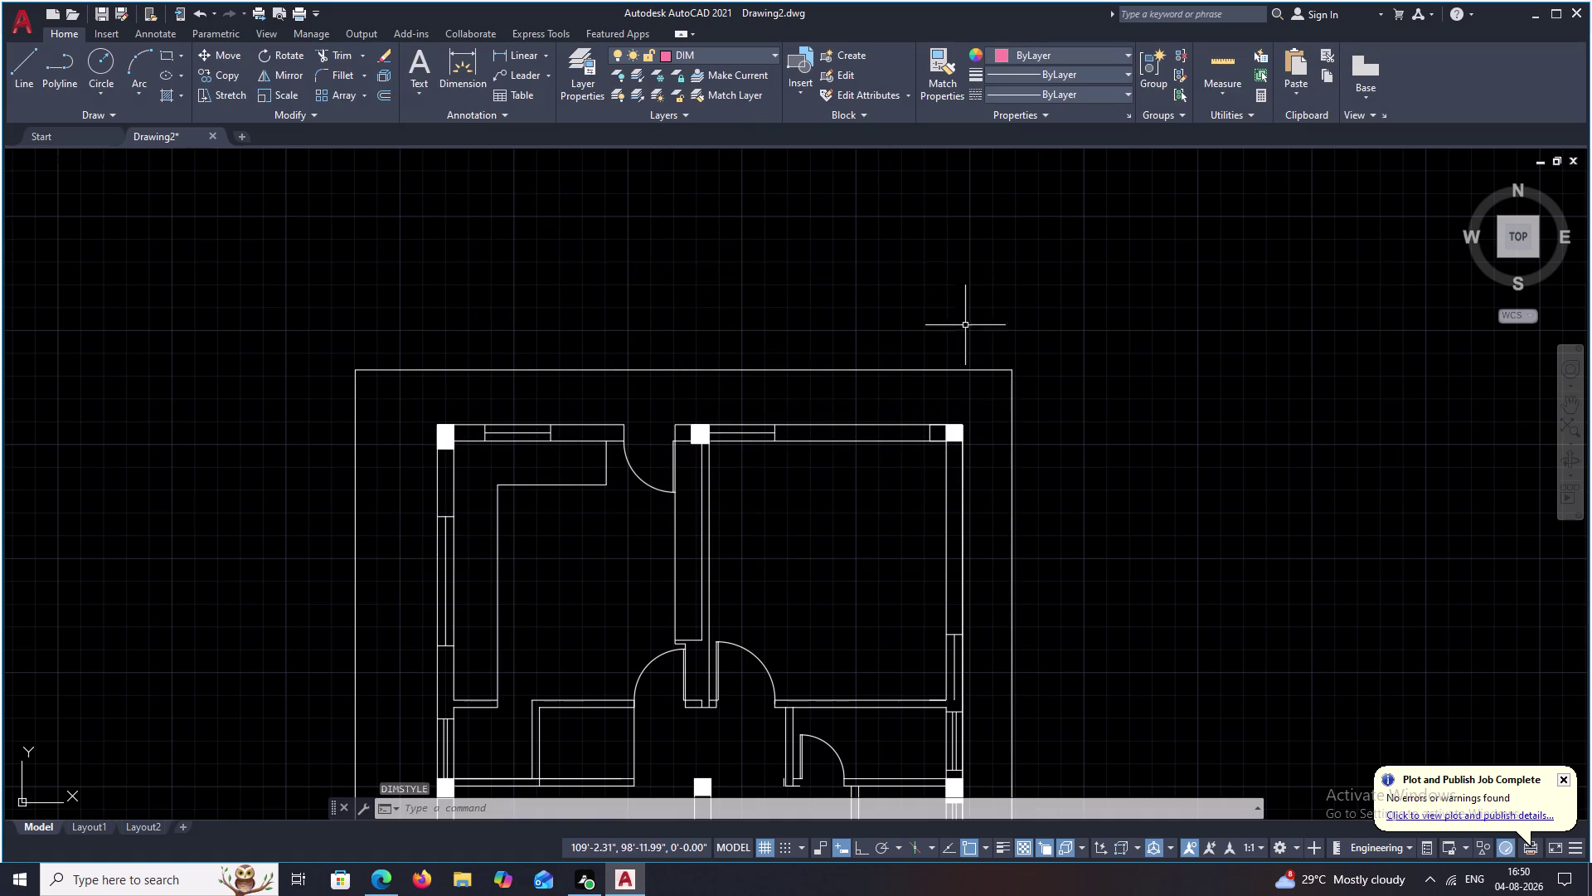
Place a new 2'-4" linear dimension near the plan and pan it into view.
click(499, 46)
scroll(up, 3)
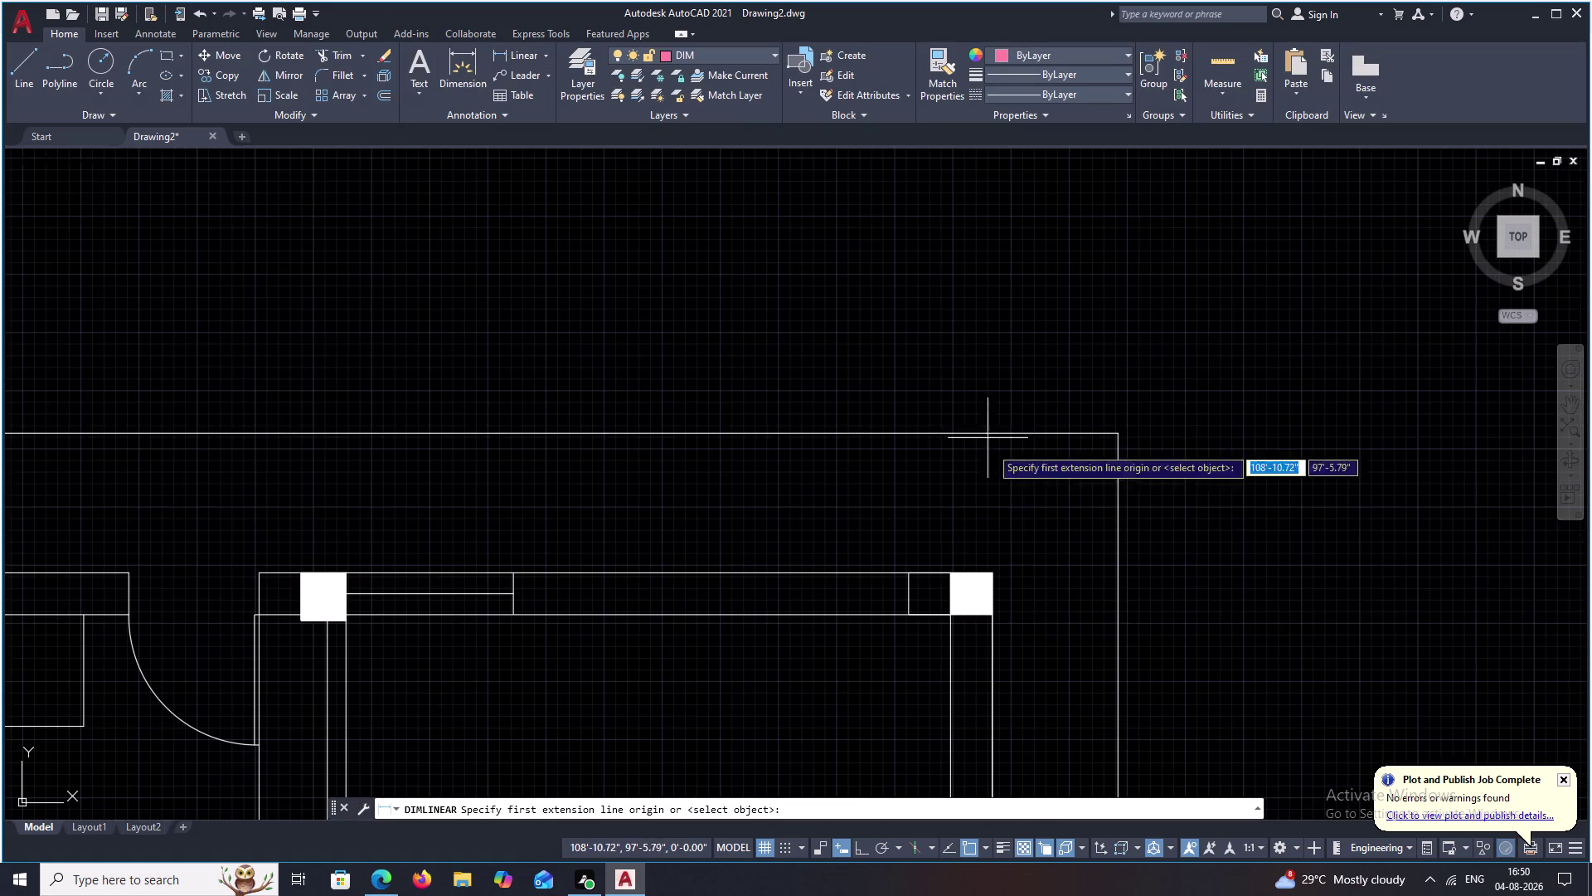
click(995, 578)
click(1125, 573)
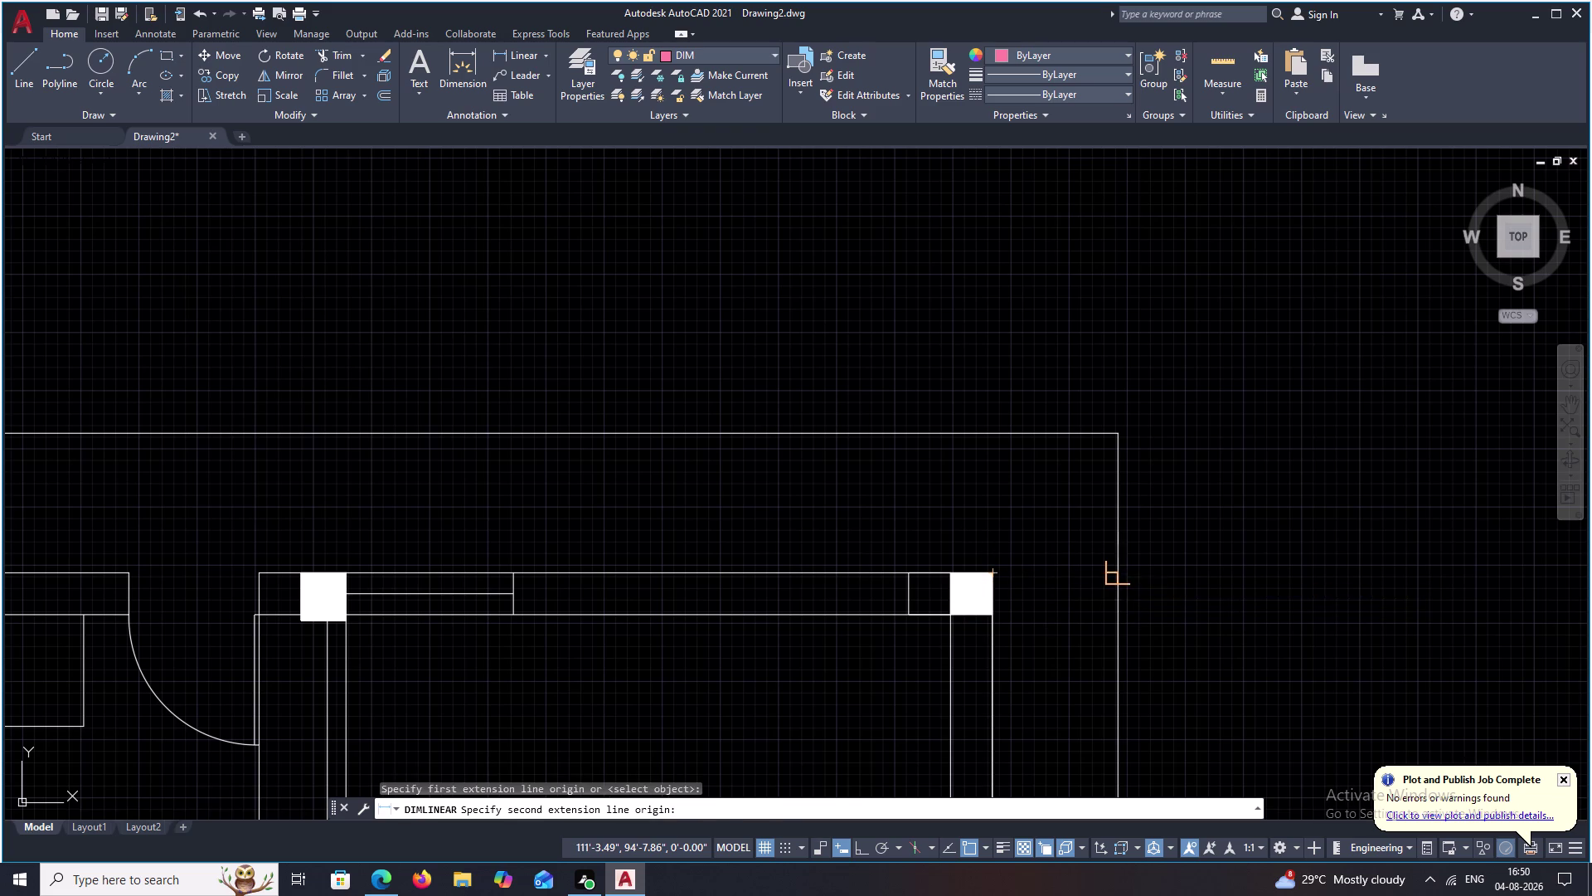
click(1118, 582)
scroll(down, 3)
middle_drag(1155, 593, 1138, 526)
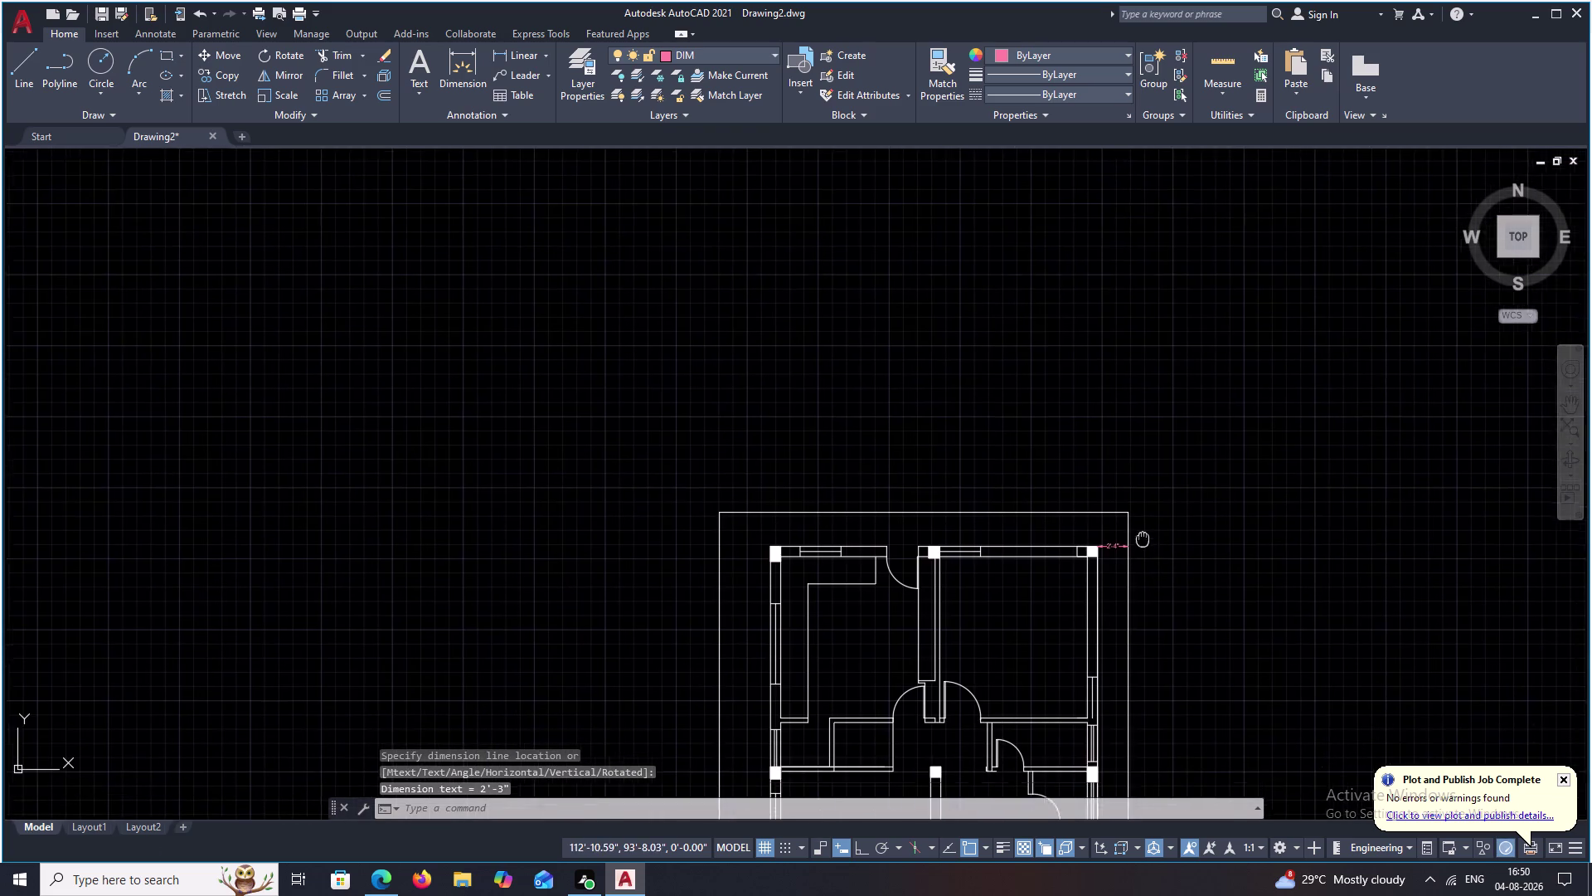
middle_drag(1138, 526, 1137, 525)
scroll(up, 3)
scroll(up, 3)
middle_drag(954, 478, 1089, 478)
middle_click(1104, 476)
Erase the 2'-4" dimension and pan back to the plan's top corner.
drag(1038, 359, 958, 487)
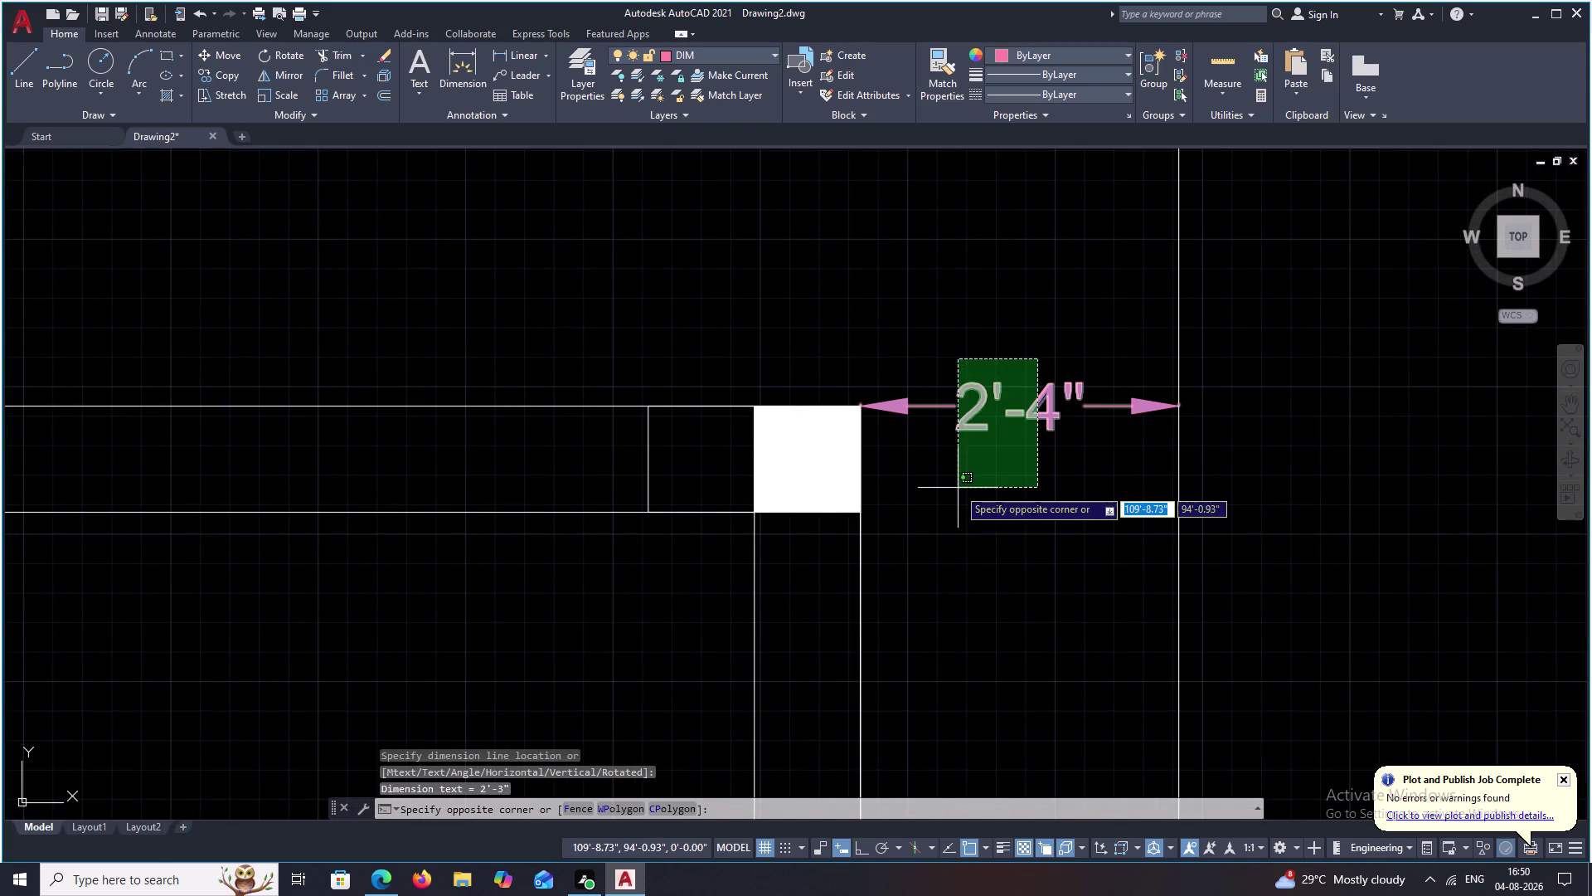
click(962, 488)
text(E)
key(space)
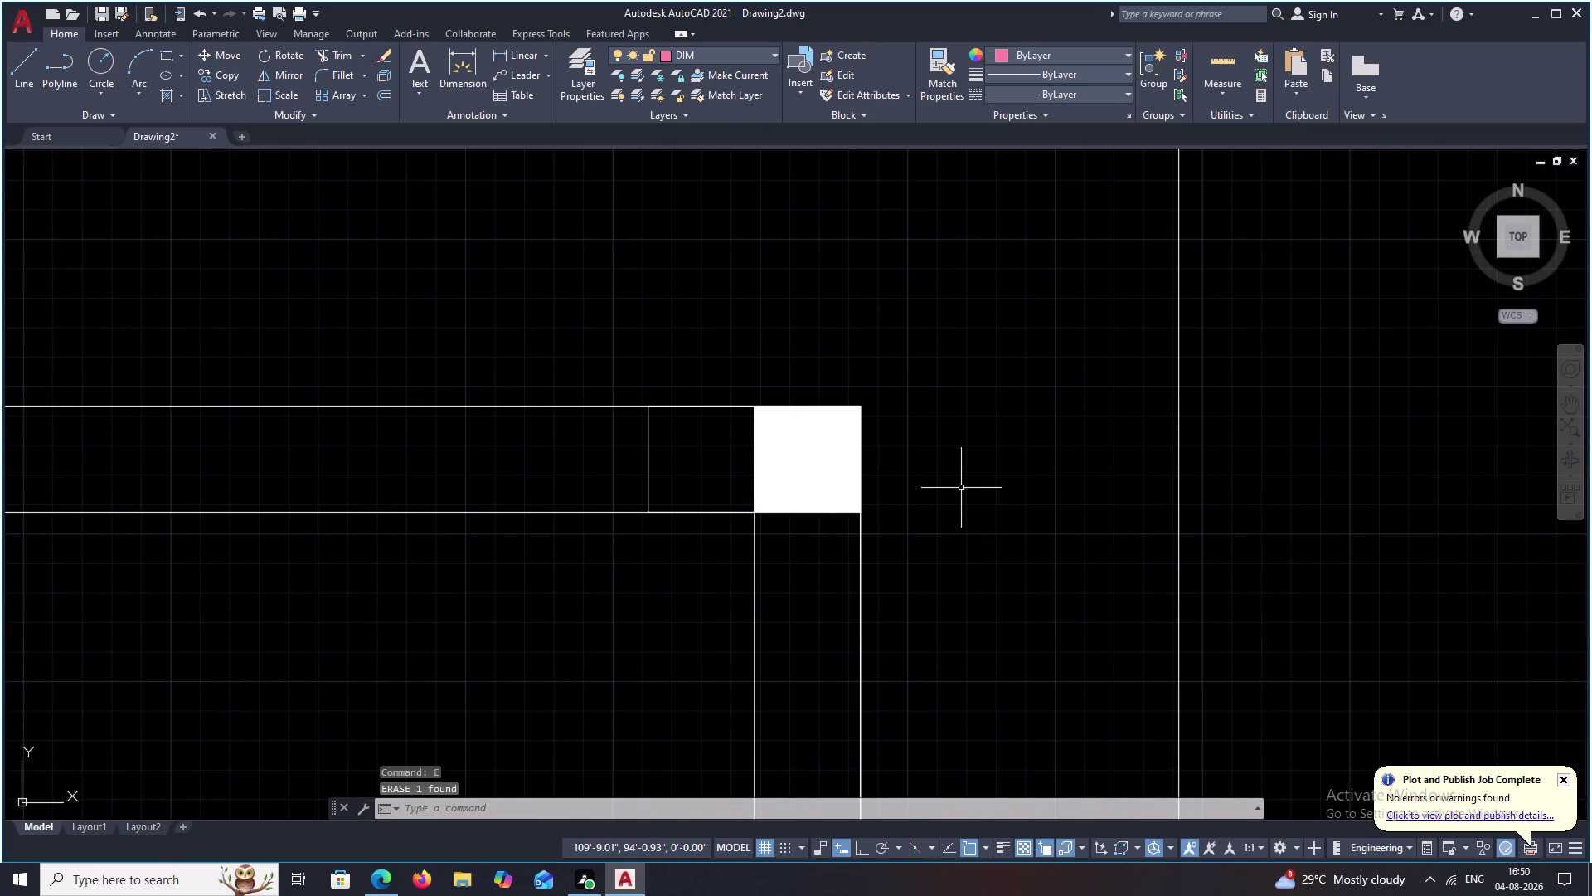
scroll(down, 3)
middle_drag(1020, 465, 963, 408)
Offset the boundary line 2'-3" toward the plan with O.
text(O)
key(space)
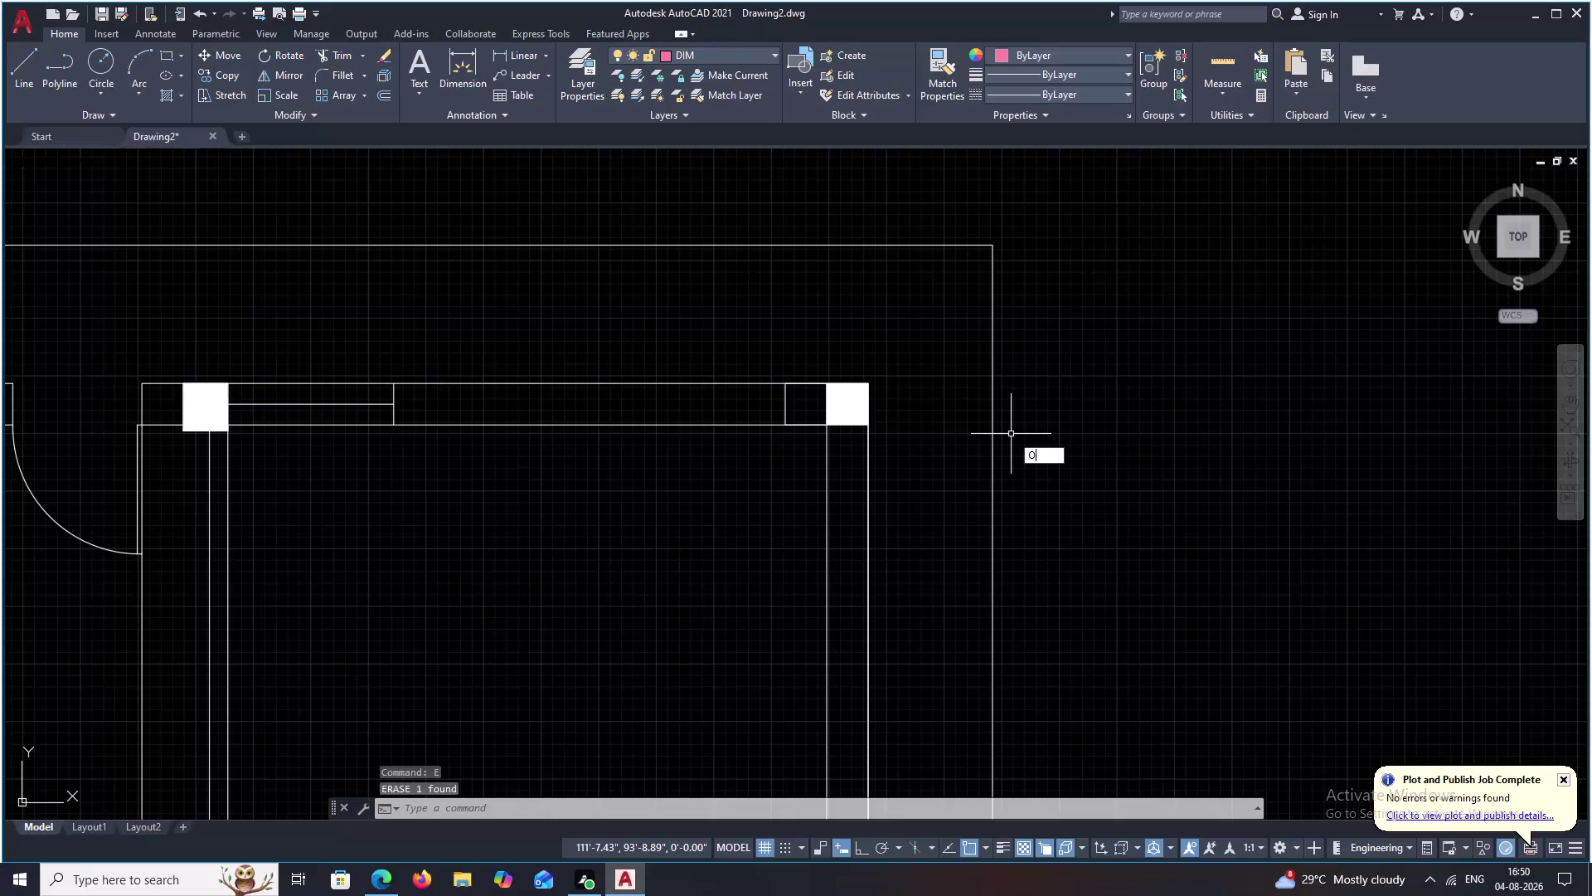
text(2)
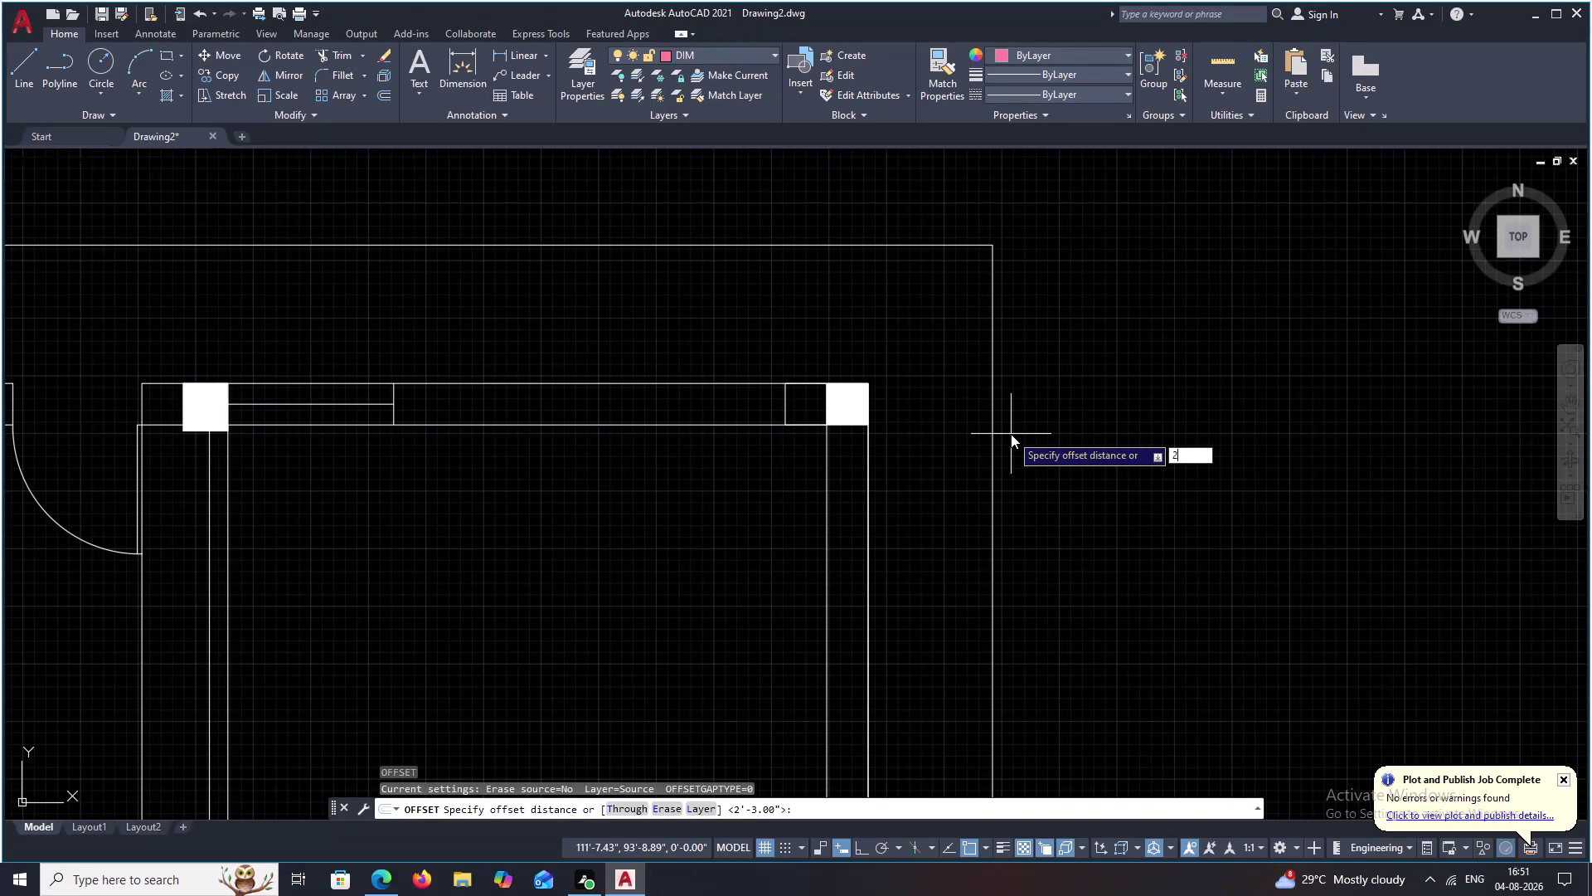
text(')
key(3)
key(shift+quotedbl)
key(space)
click(991, 337)
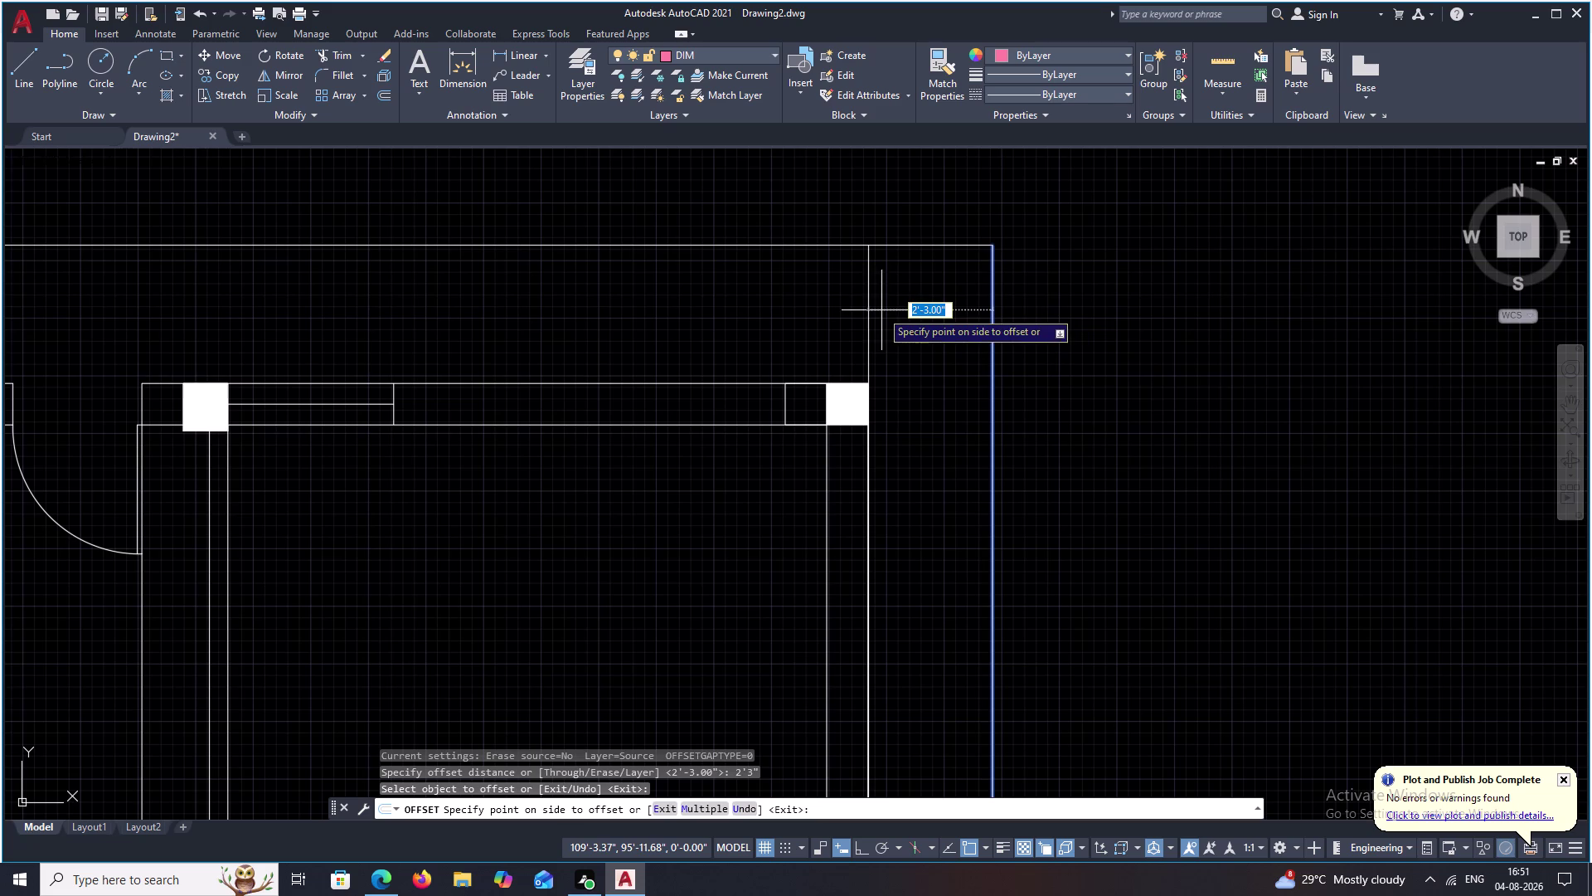
click(873, 295)
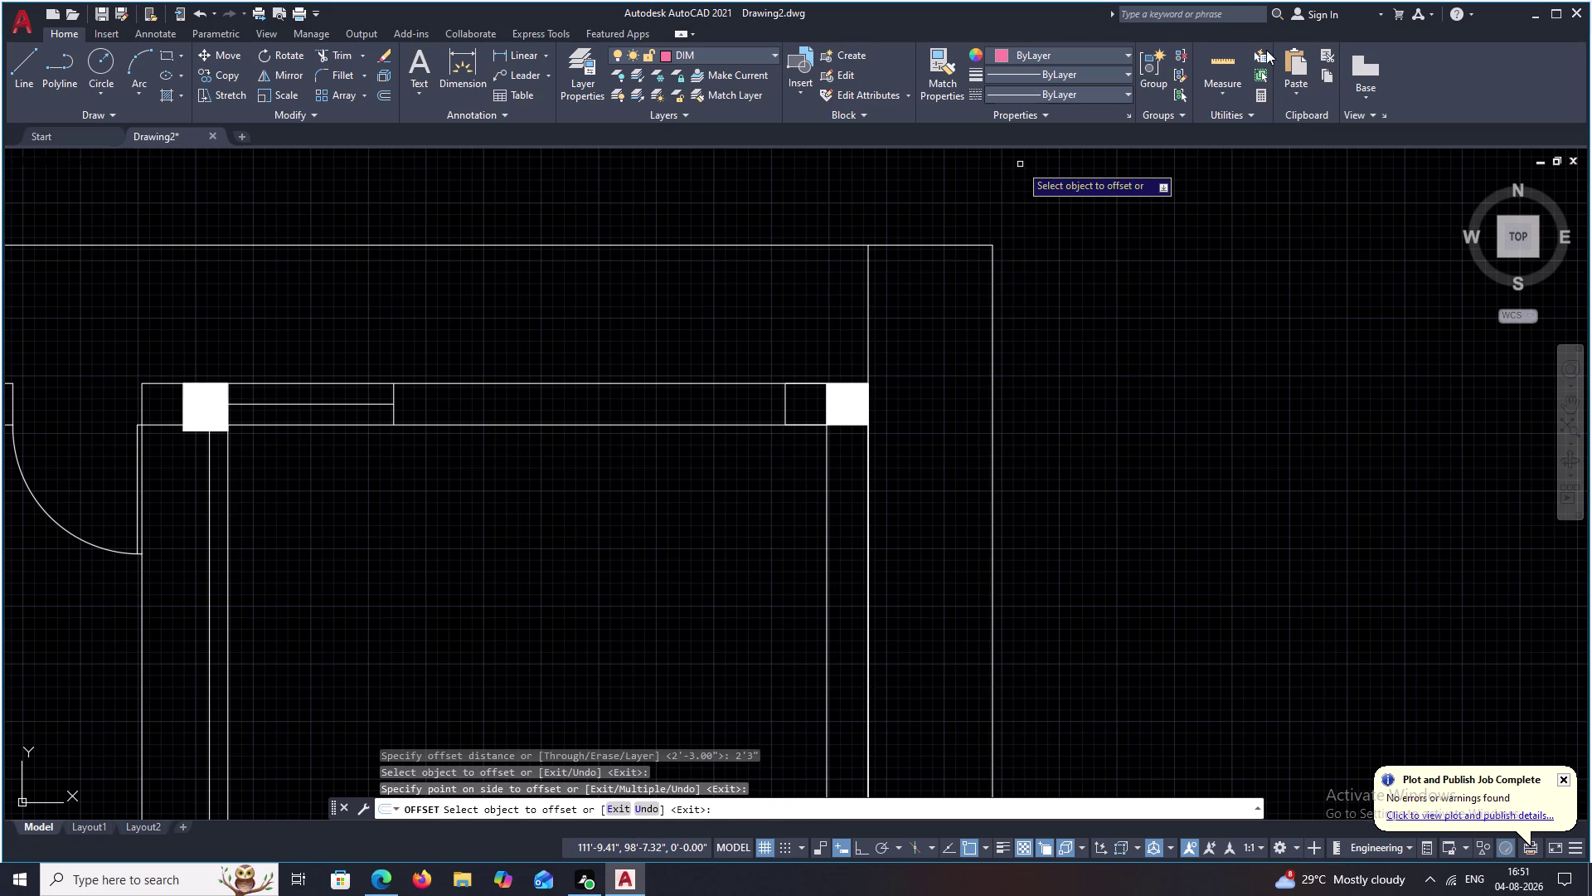
Place a trial 2'-4" dimension from the top-right wall corner to the outer boundary.
click(1221, 50)
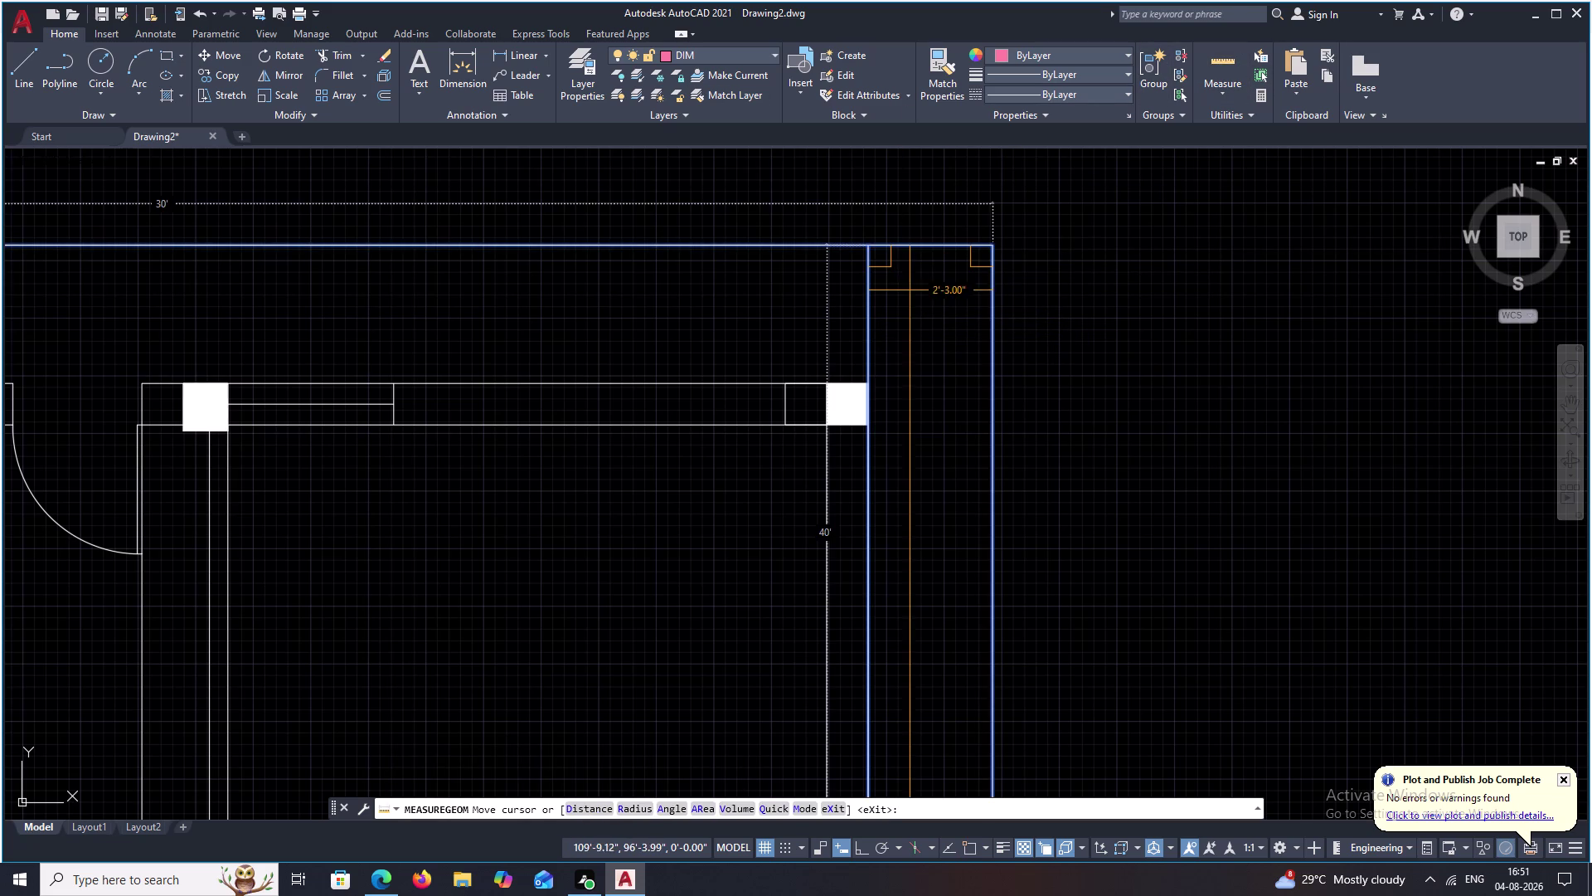
key(Escape)
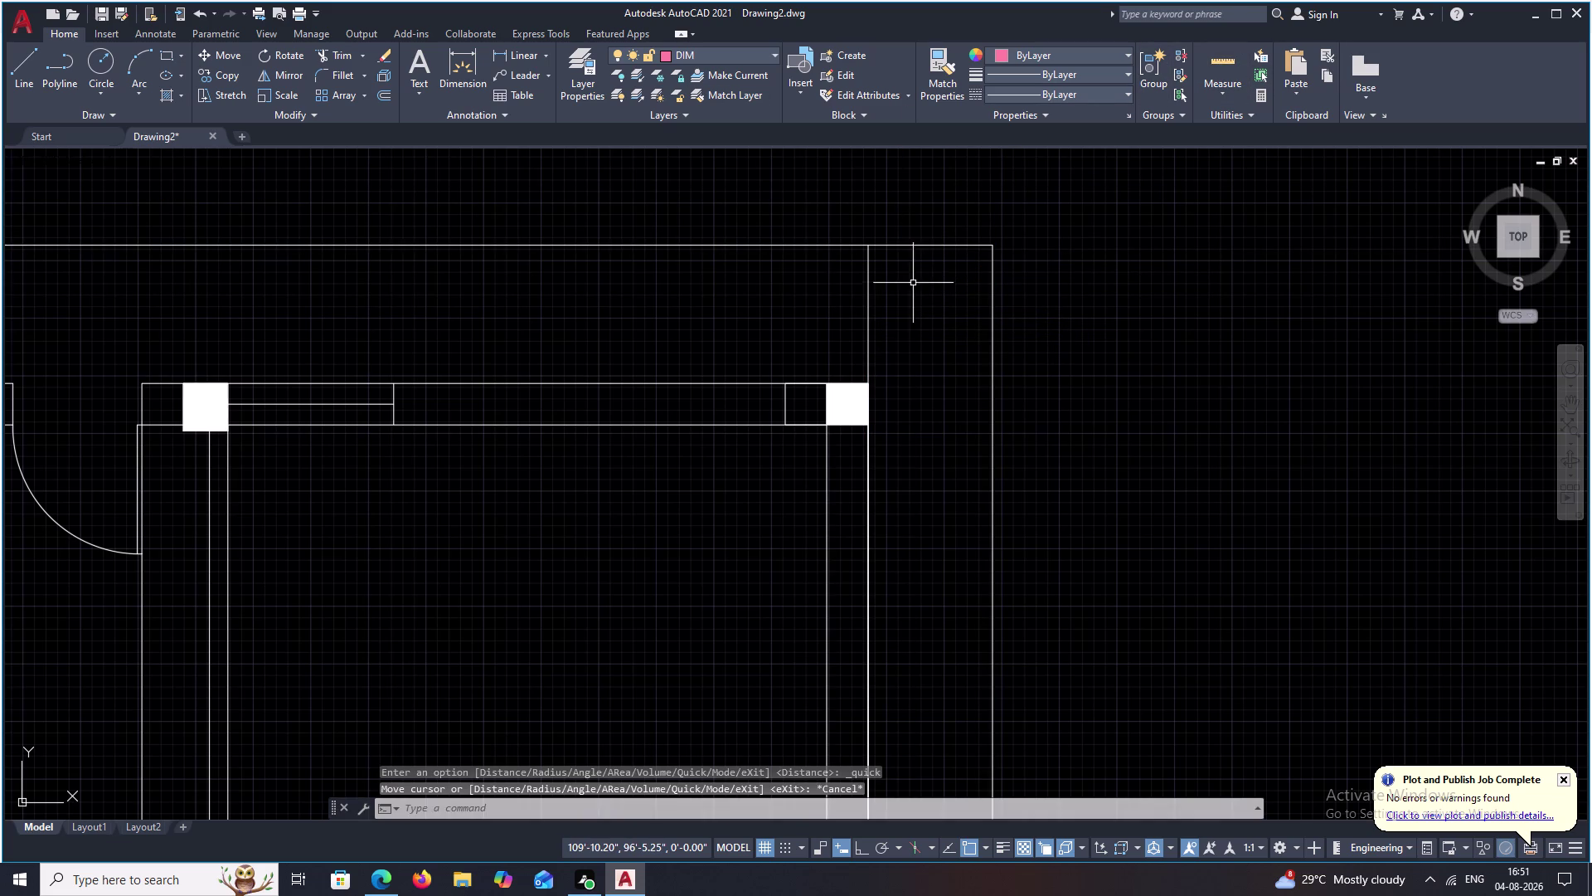
click(497, 54)
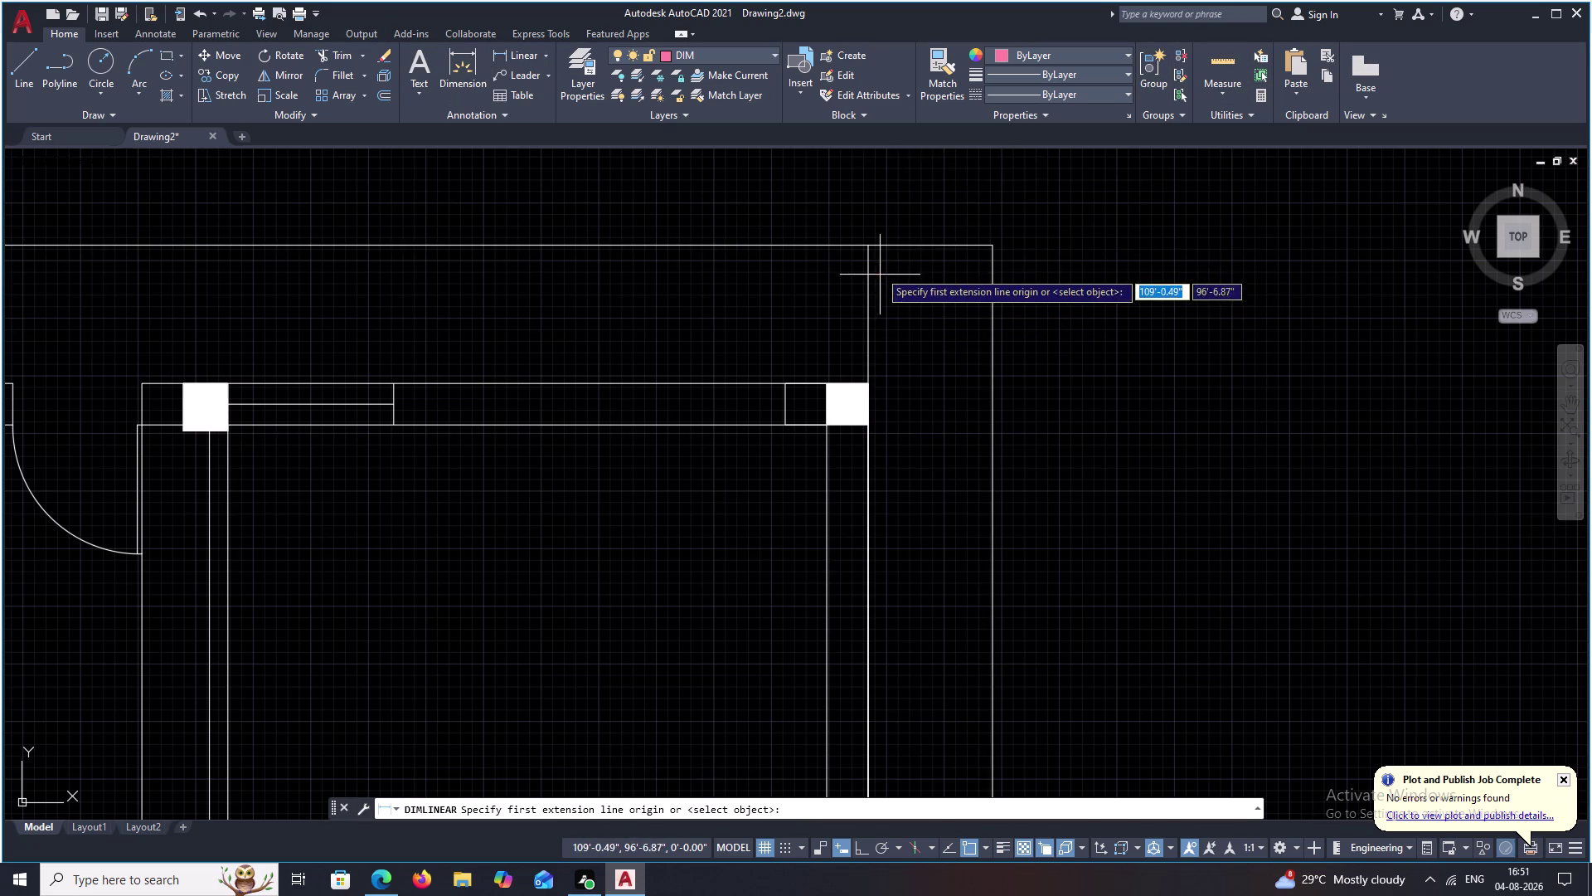
click(864, 247)
click(996, 243)
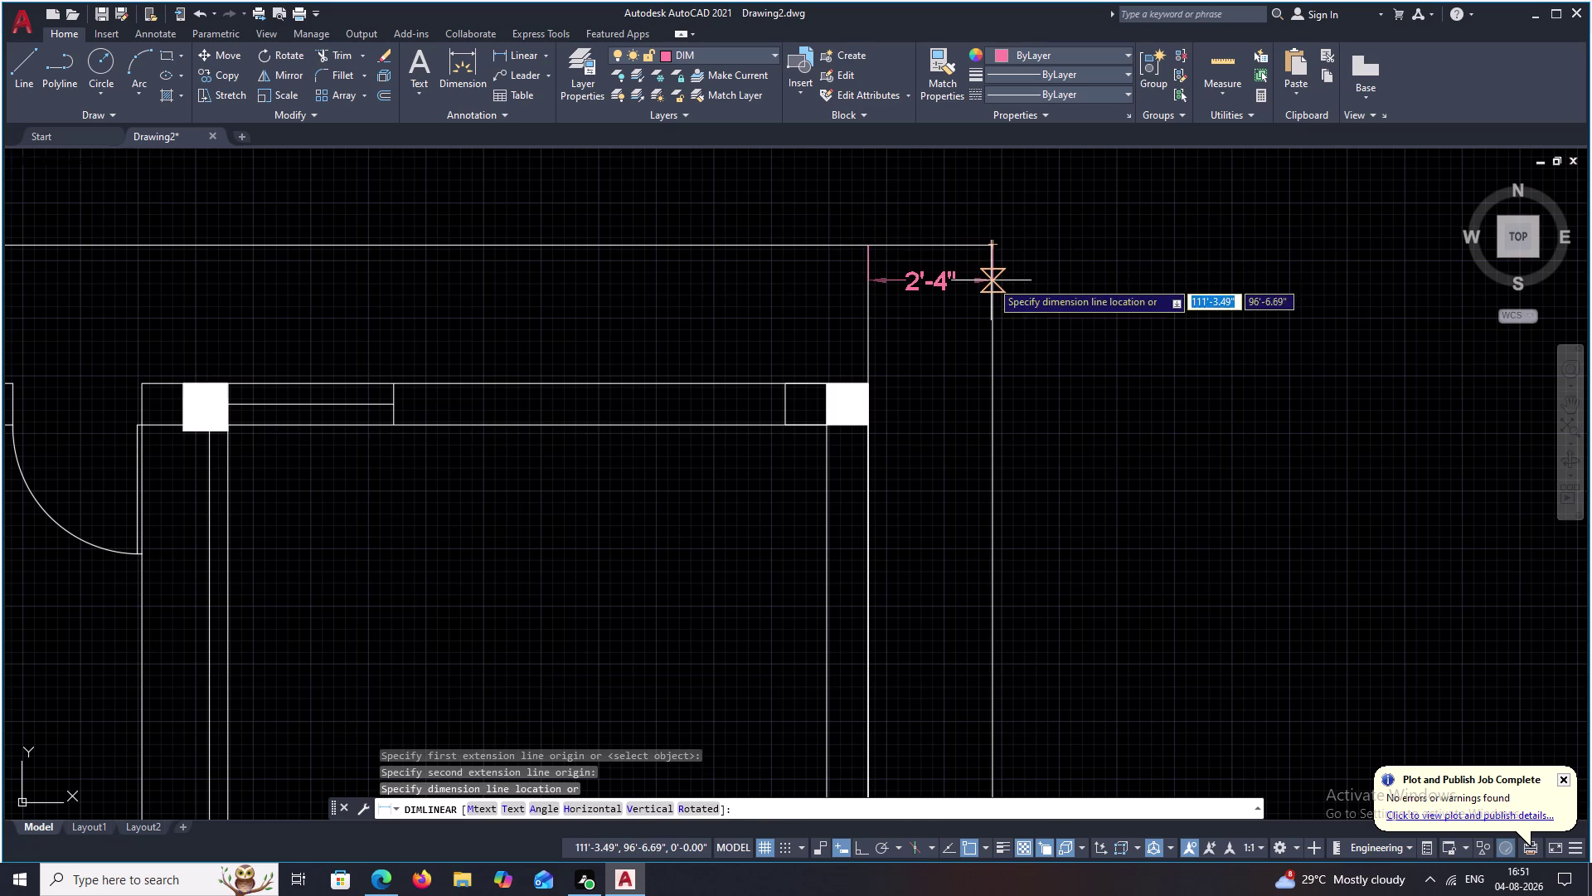
click(991, 280)
Erase the extra vertical line and the trial 2'-4" dimension.
key(Escape)
click(870, 322)
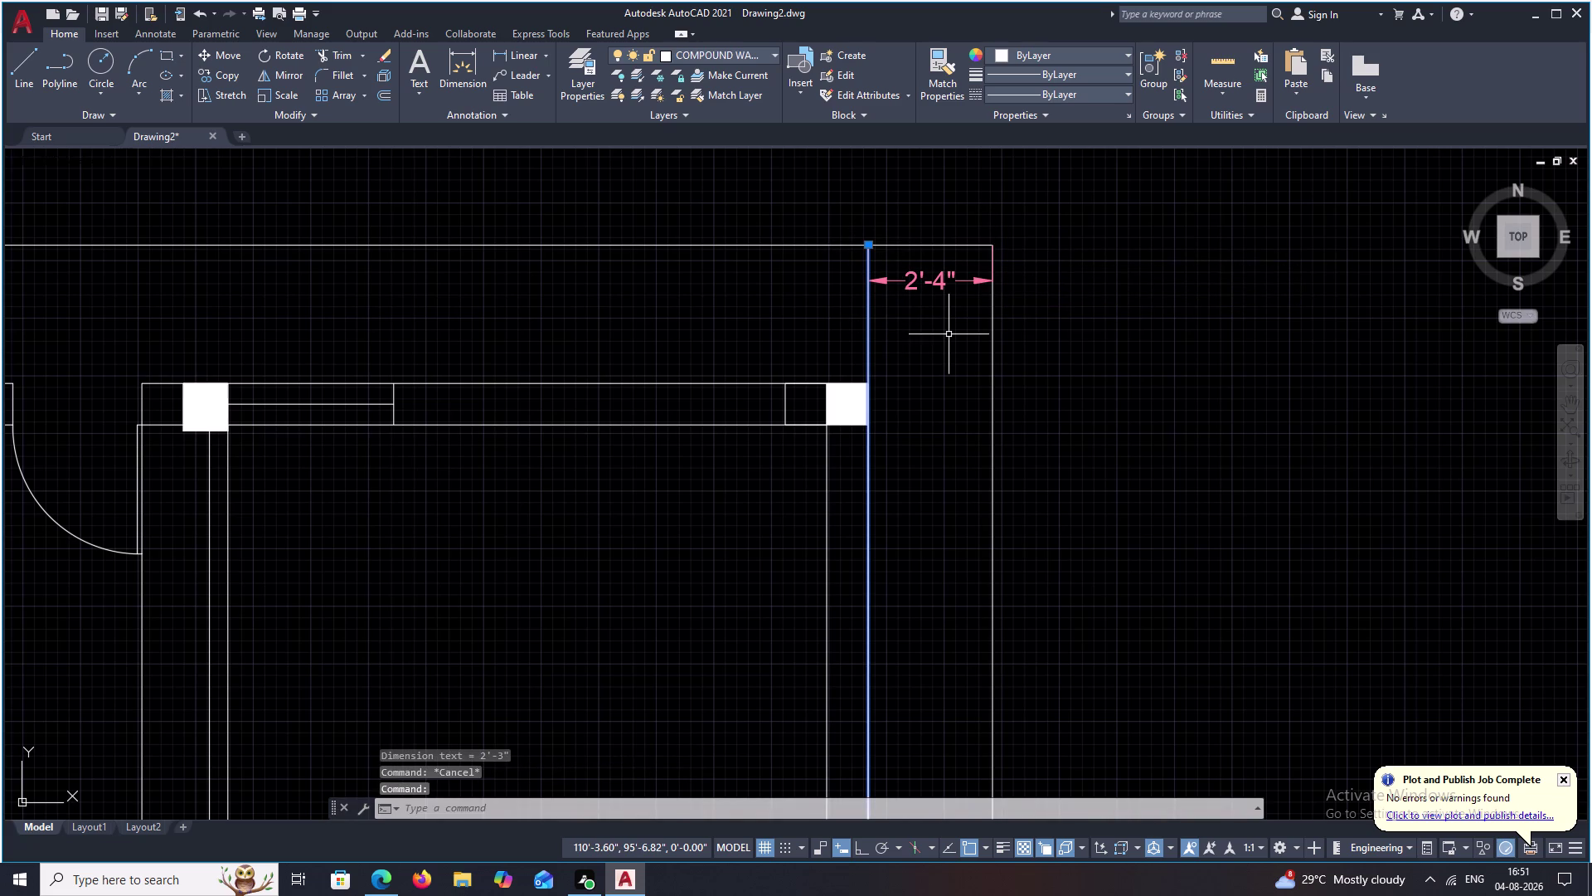
text(E)
key(space)
click(952, 280)
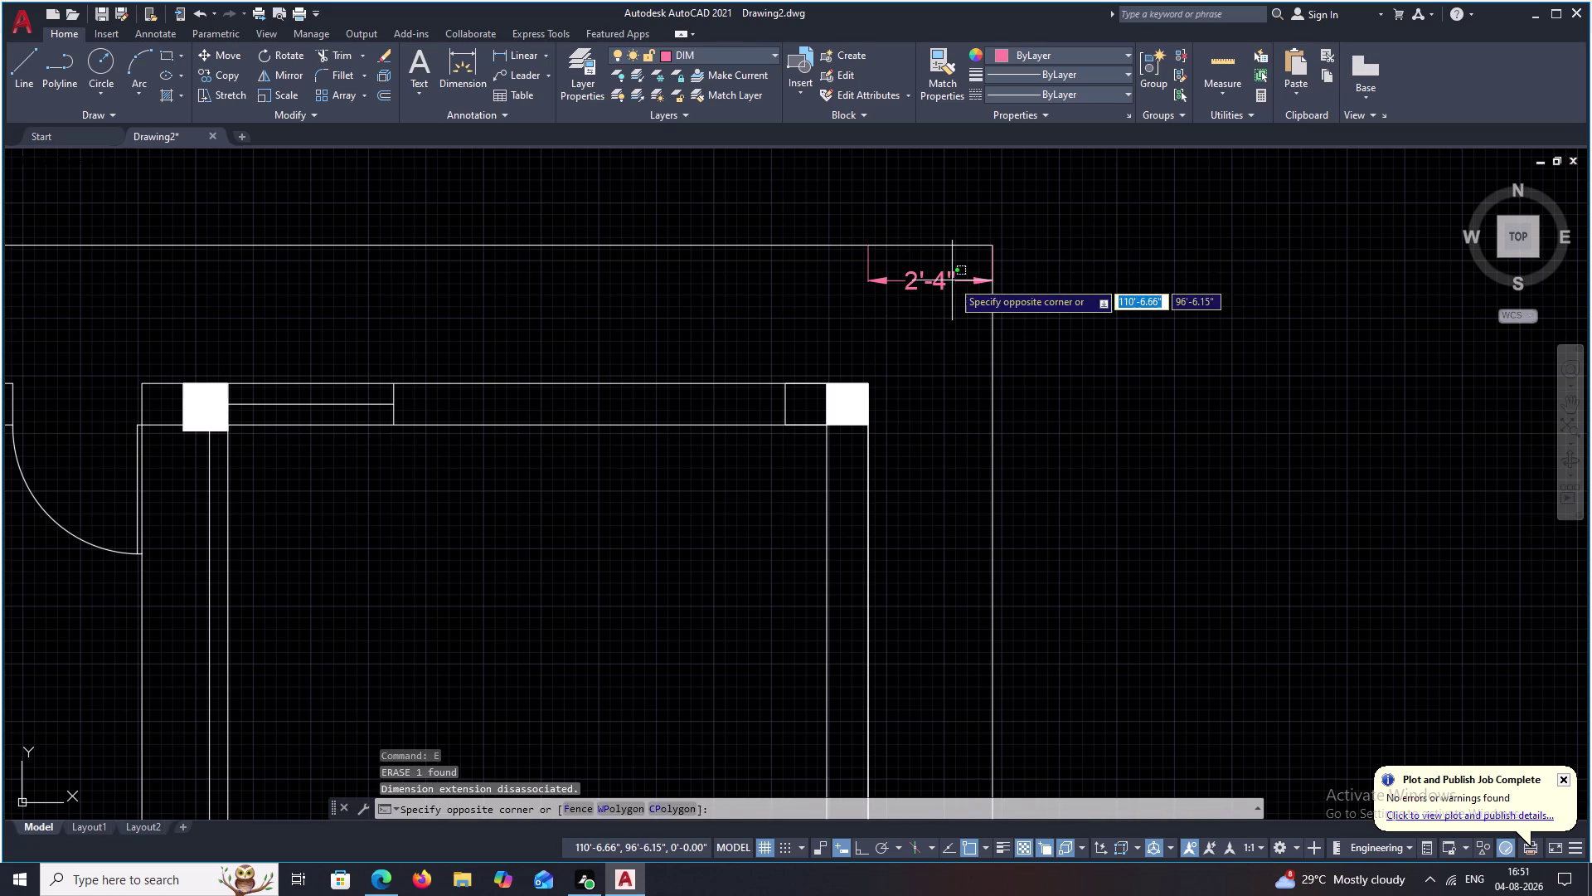
click(940, 281)
text(E)
key(space)
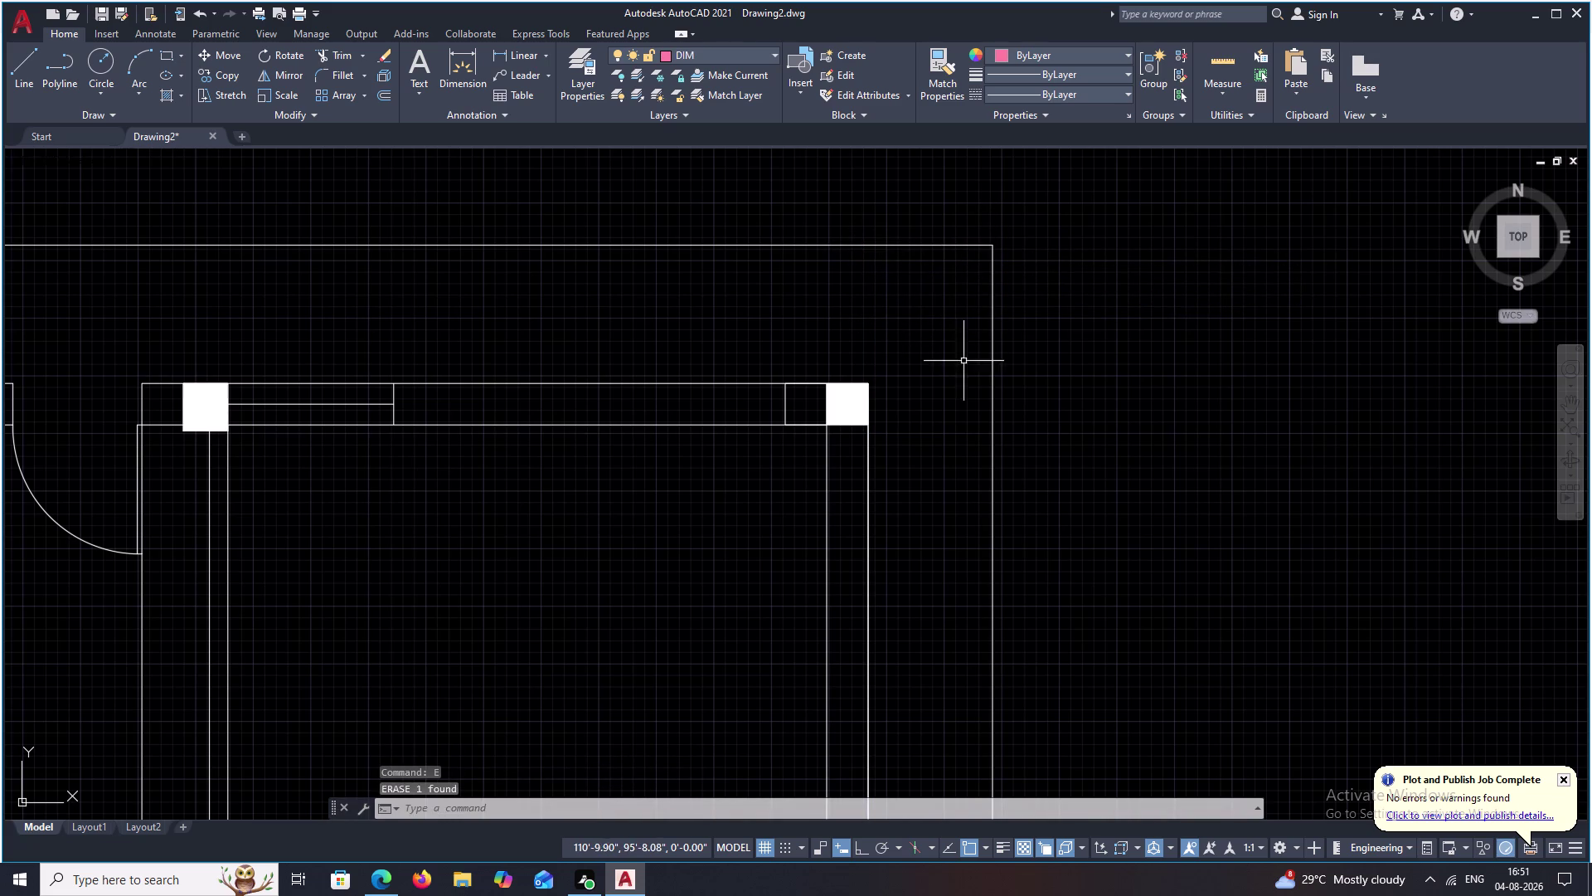
middle_drag(918, 392, 922, 330)
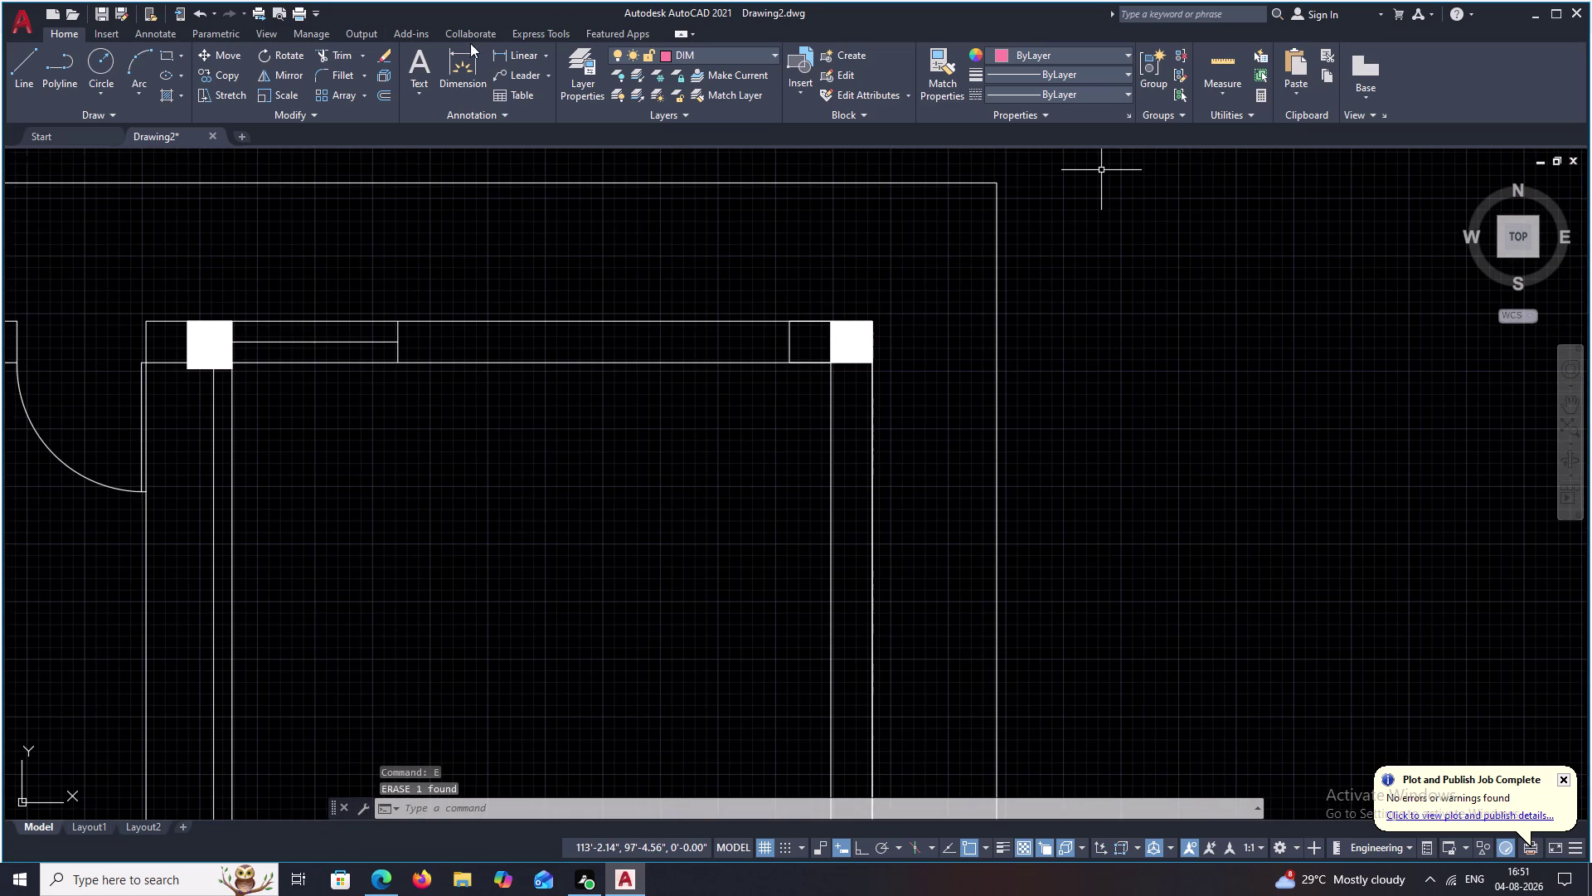
Dimension the 2'-4" gap from the top-right wall corner to the right boundary.
click(508, 59)
scroll(up, 3)
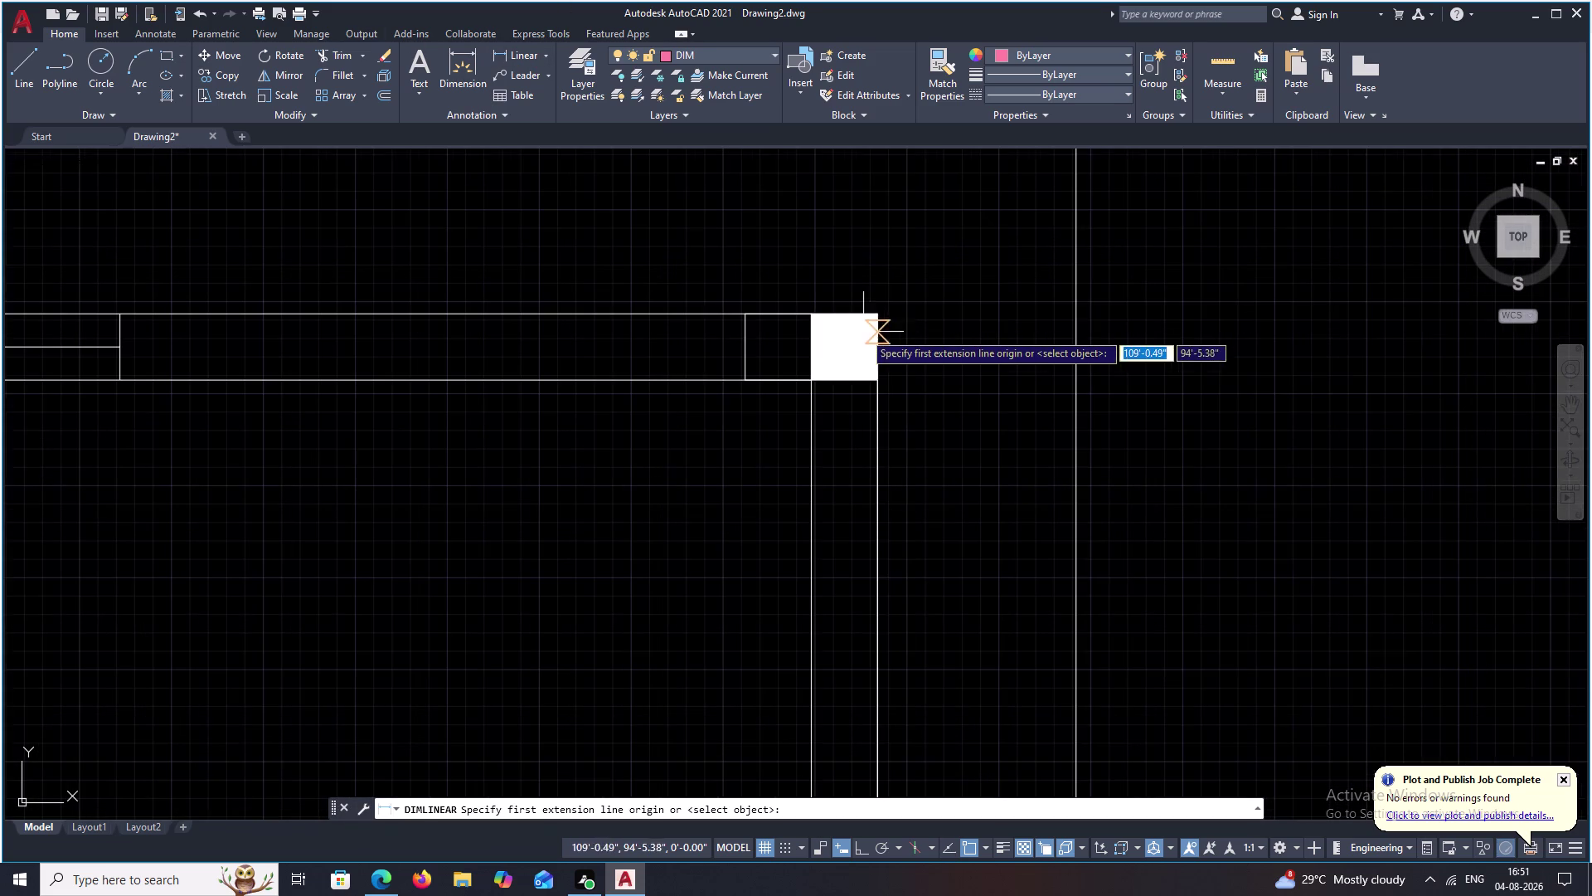
click(873, 321)
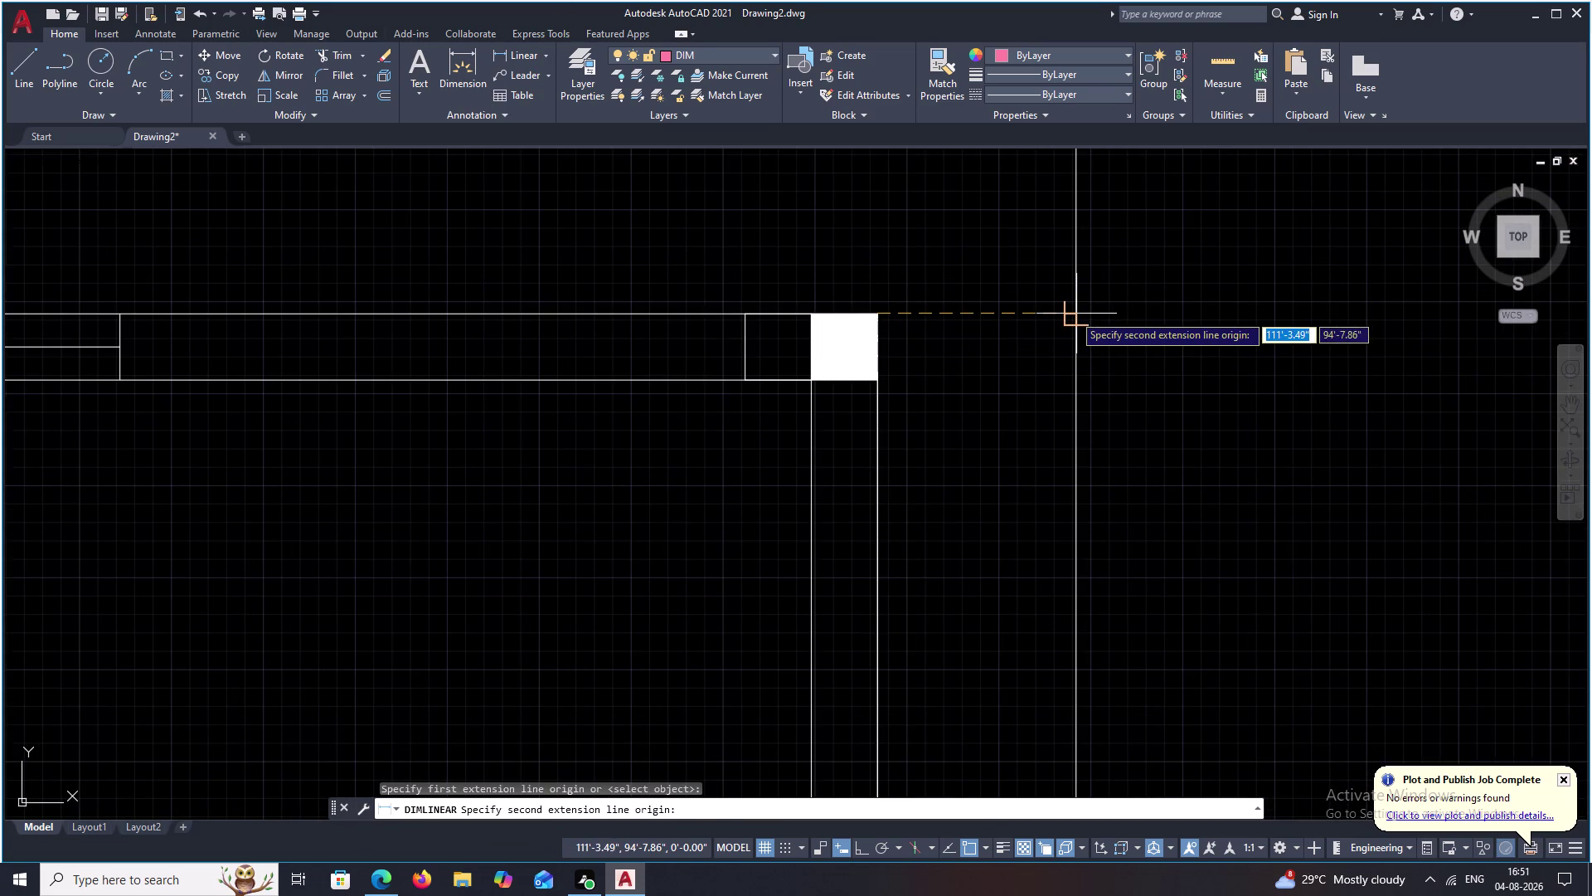
click(1073, 313)
click(1073, 345)
scroll(down, 3)
middle_drag(888, 281, 1037, 355)
middle_drag(773, 298, 813, 313)
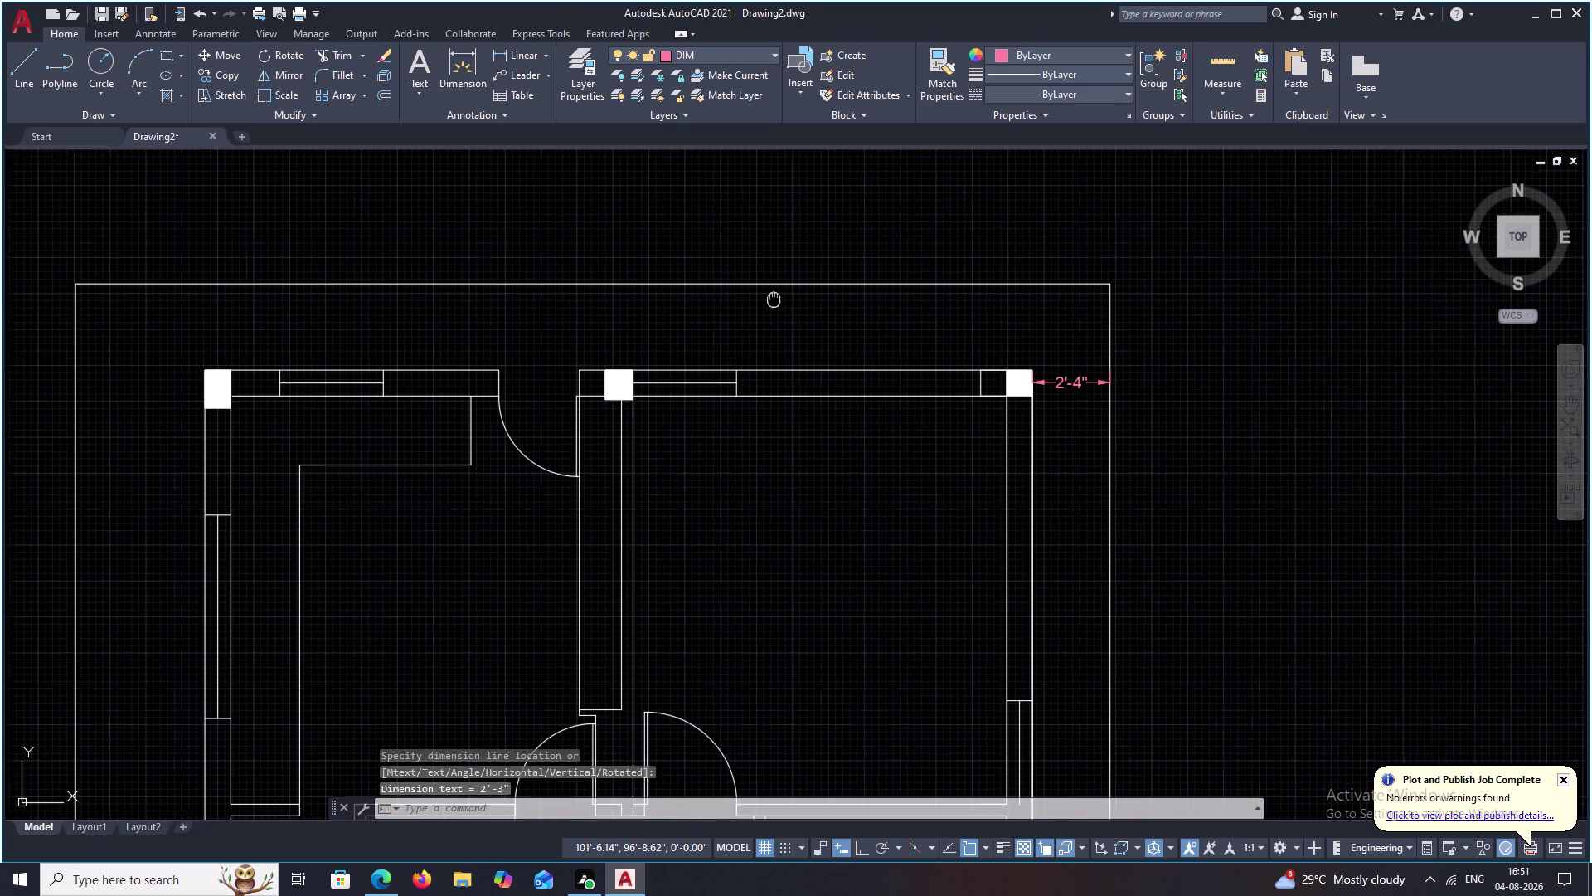
middle_drag(812, 312, 888, 334)
Dimension the 2'-8" gap between the top wall and the top boundary line.
click(495, 57)
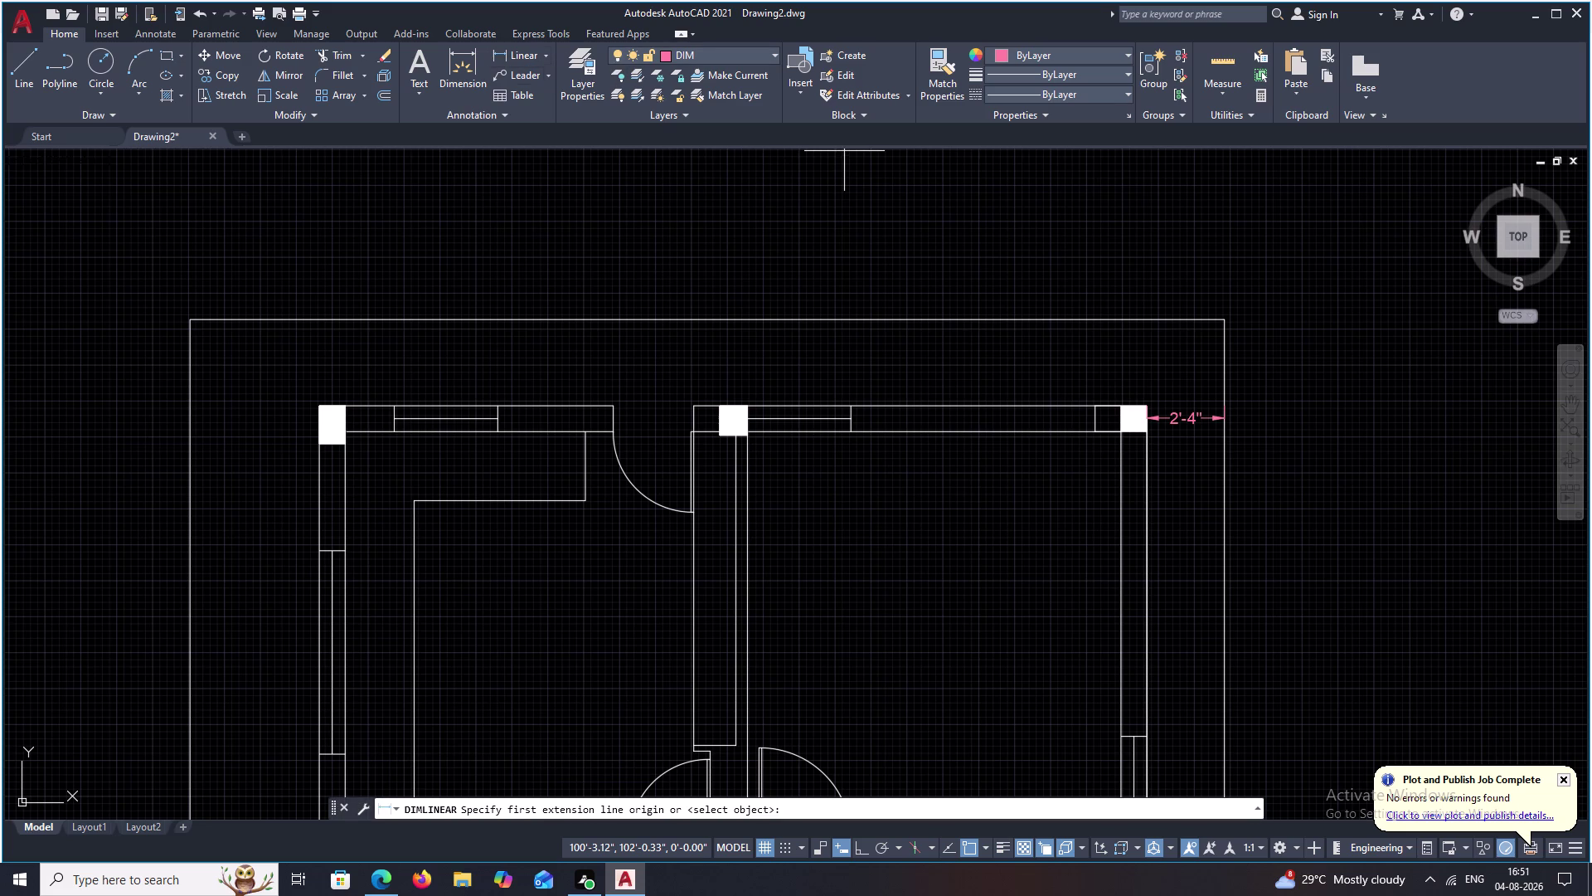
scroll(up, 3)
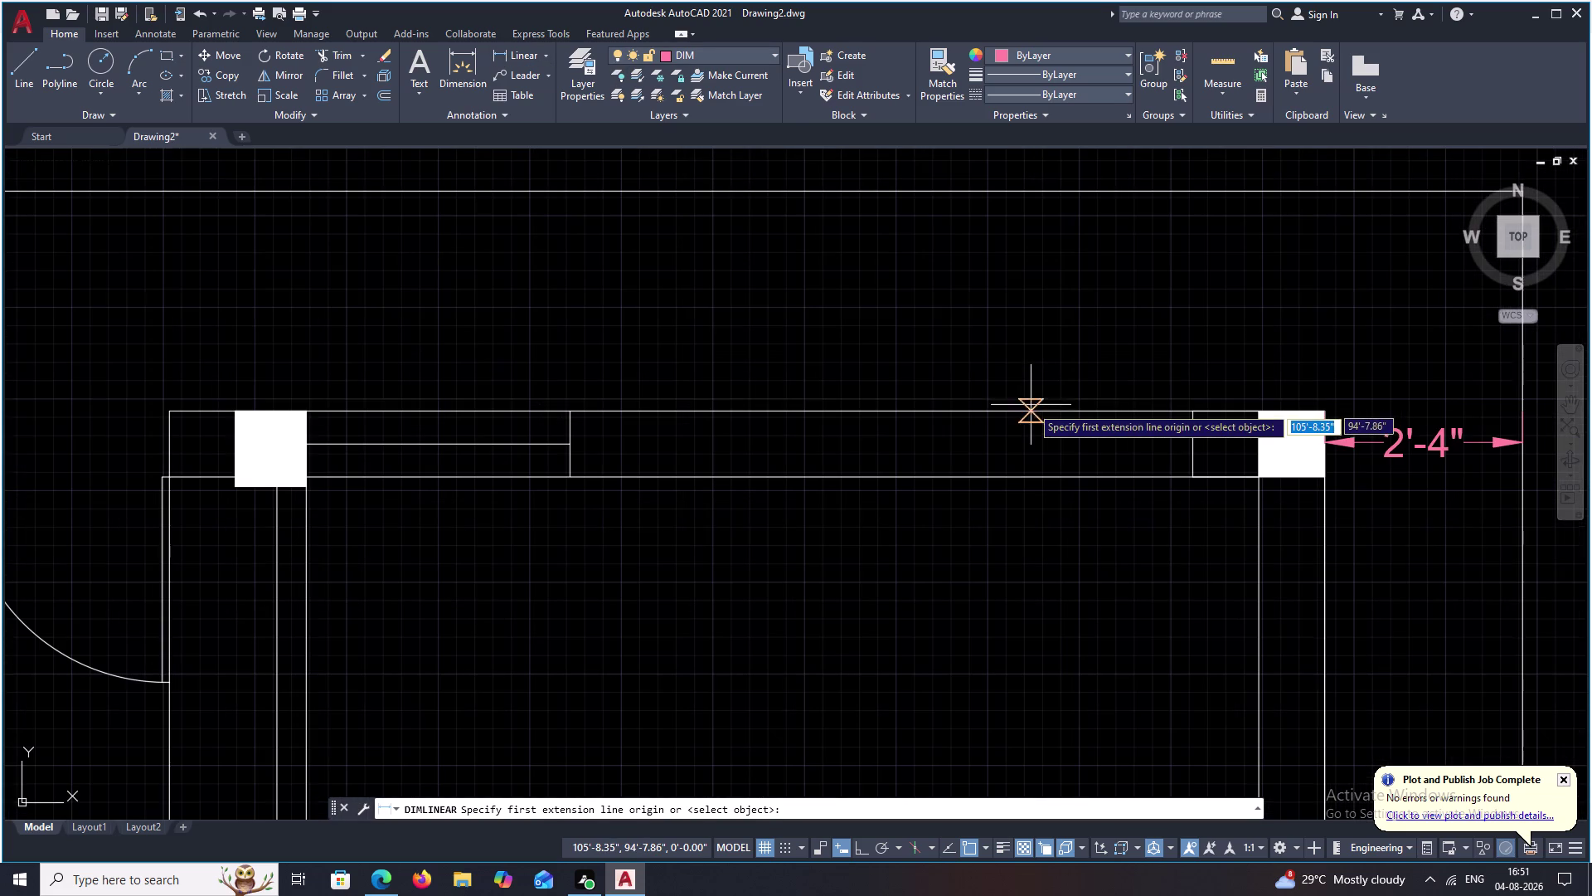
click(1031, 412)
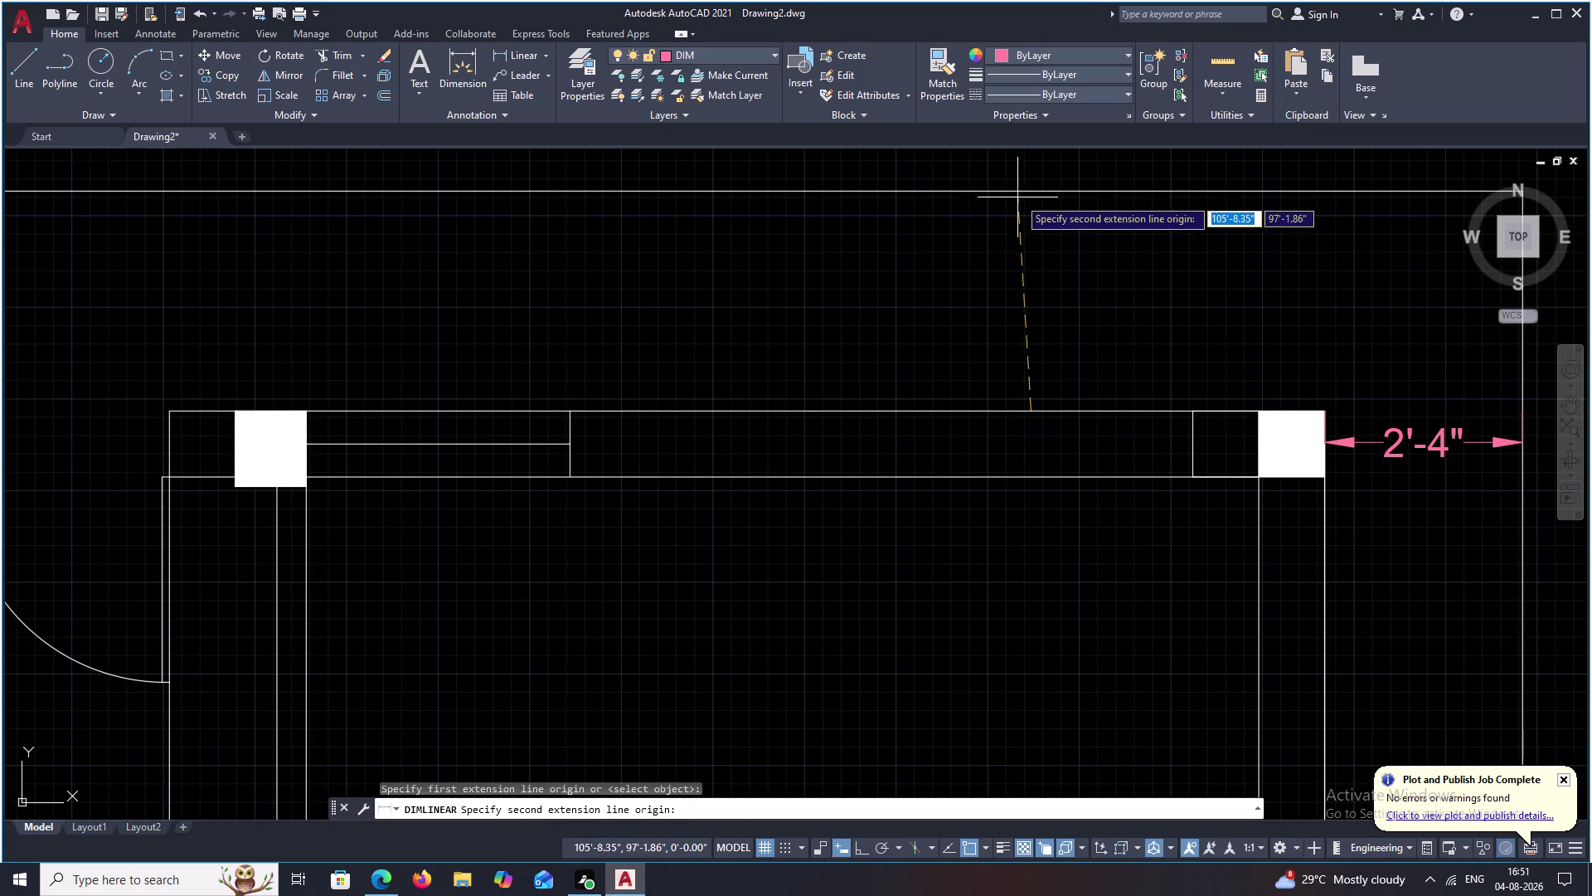
click(1028, 194)
click(1000, 195)
scroll(down, 3)
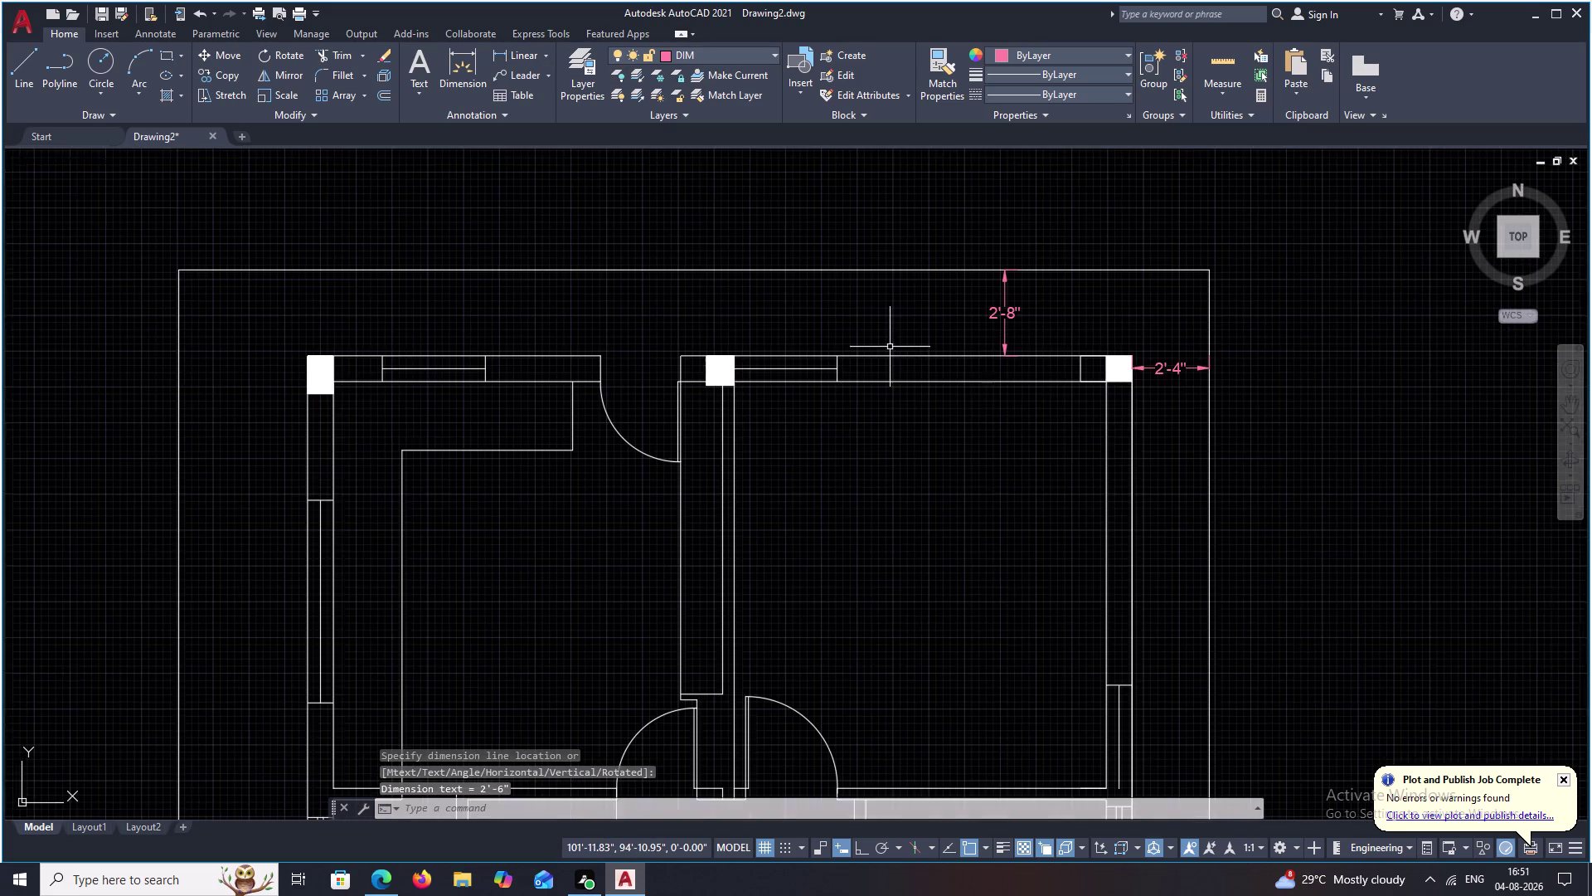
middle_drag(890, 346, 1115, 339)
middle_drag(1042, 346, 1234, 336)
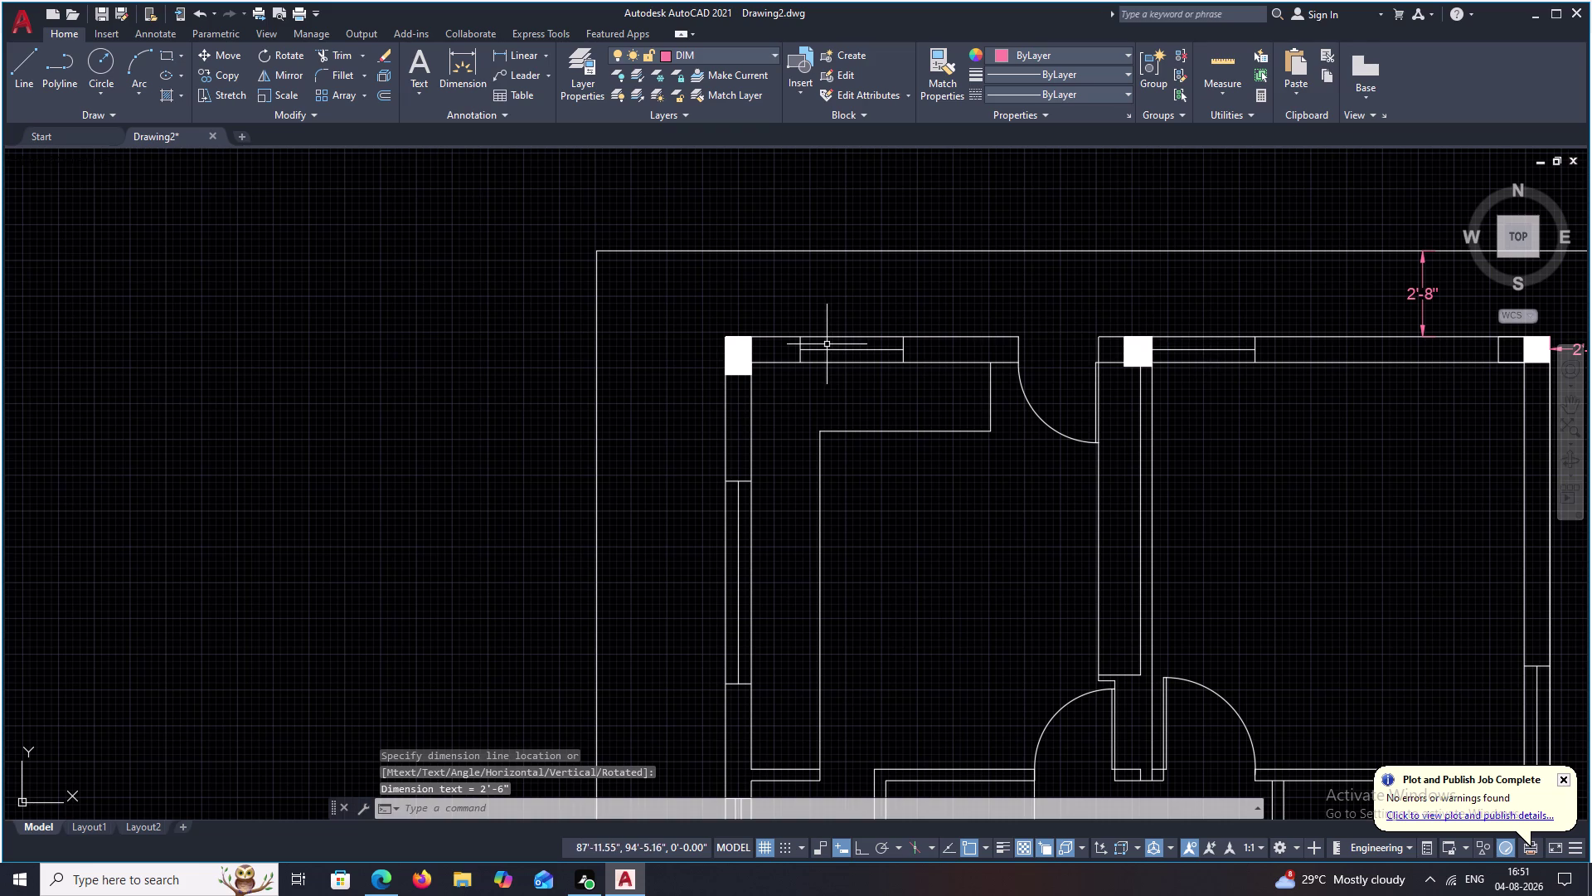
scroll(up, 3)
Dimension the gap from the top-left wall corner to the left boundary line.
click(505, 55)
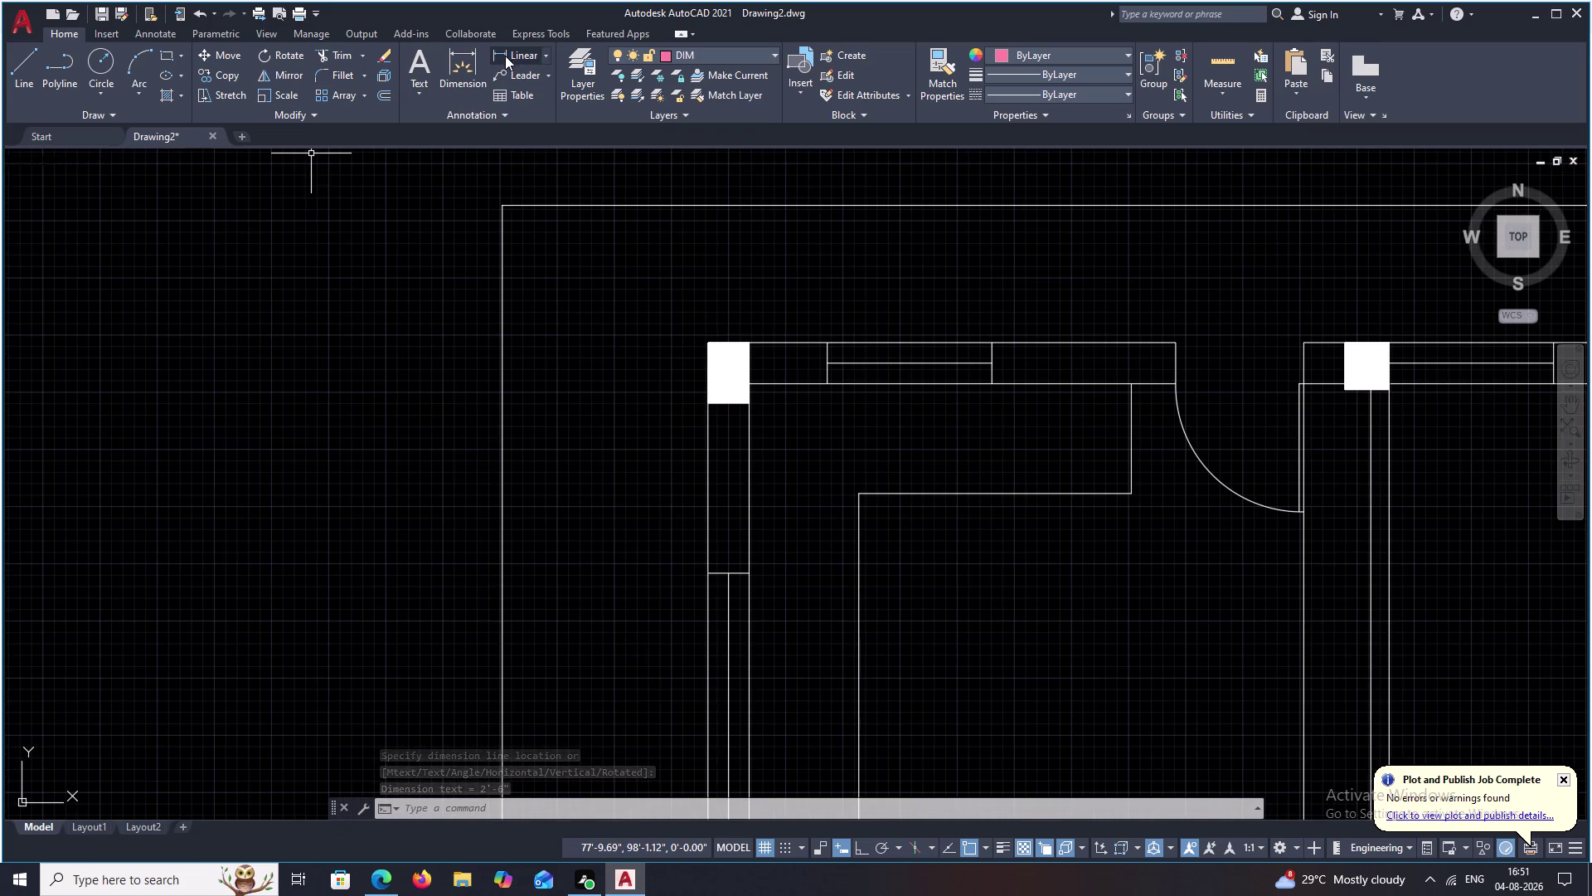
click(709, 350)
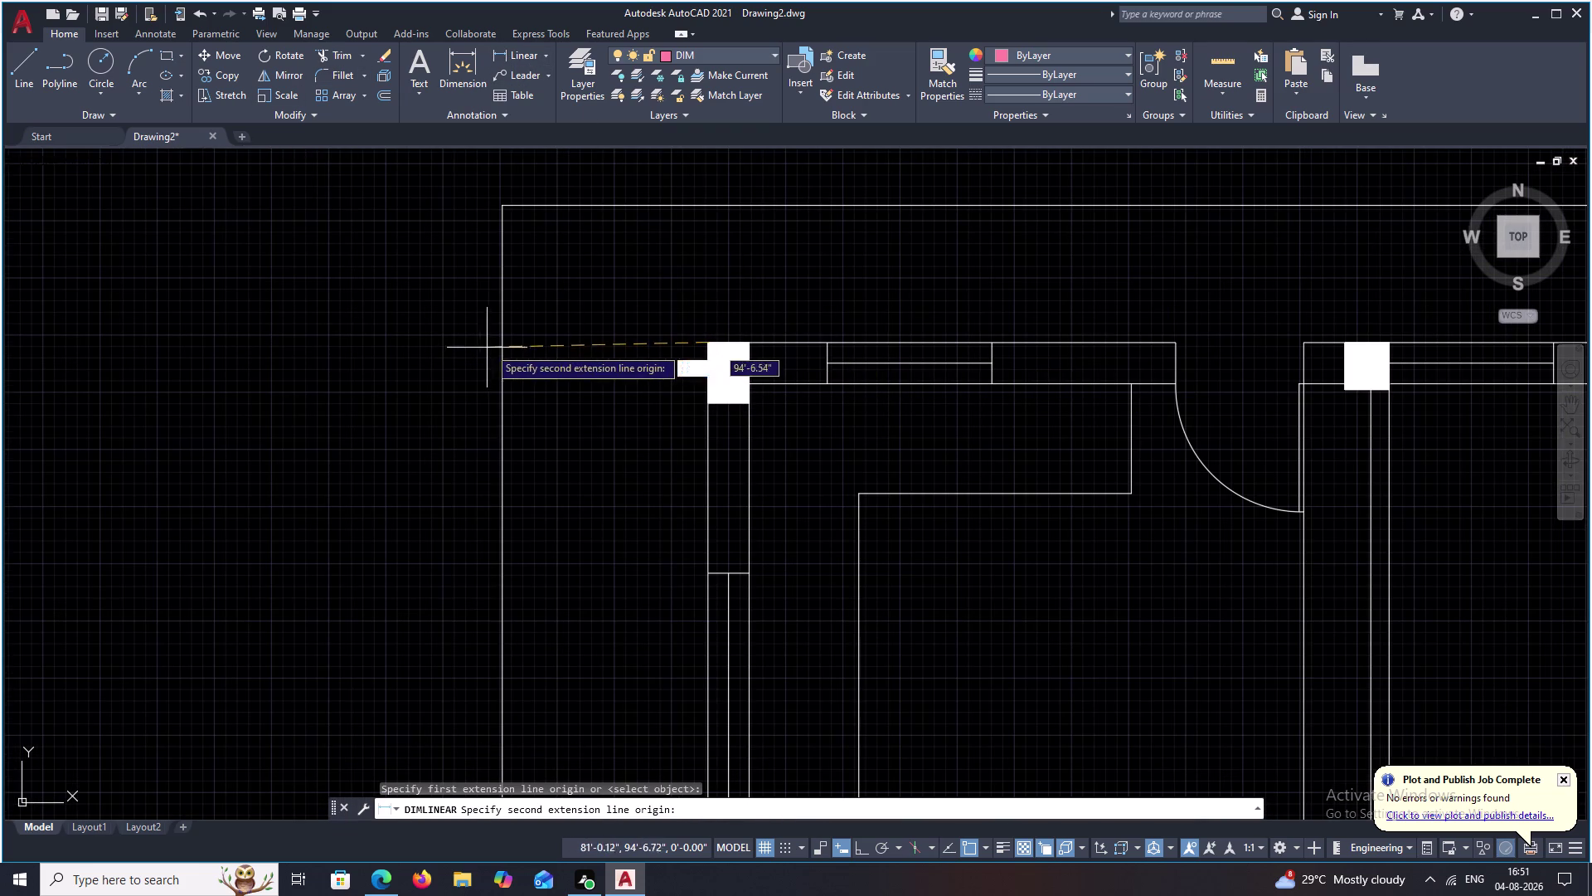
click(495, 343)
click(539, 364)
scroll(down, 3)
middle_drag(625, 438, 633, 420)
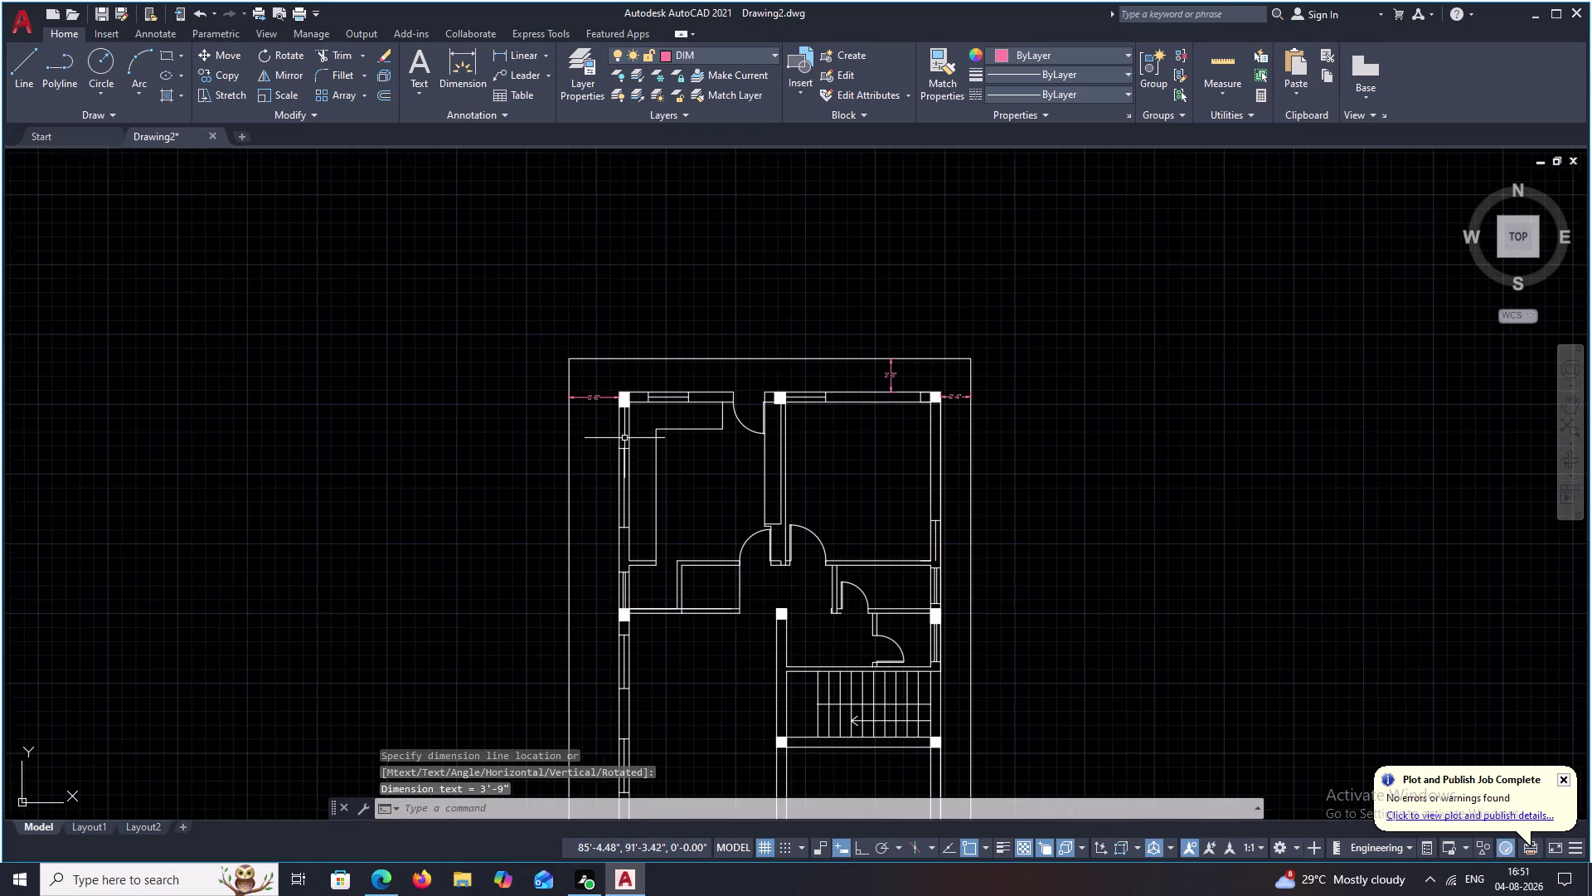
middle_drag(632, 419, 680, 326)
middle_drag(734, 437, 757, 349)
Dimension the 1' gap between the bottom boundary line and the bottom wall.
scroll(up, 3)
middle_drag(820, 444, 858, 256)
middle_drag(840, 478, 868, 383)
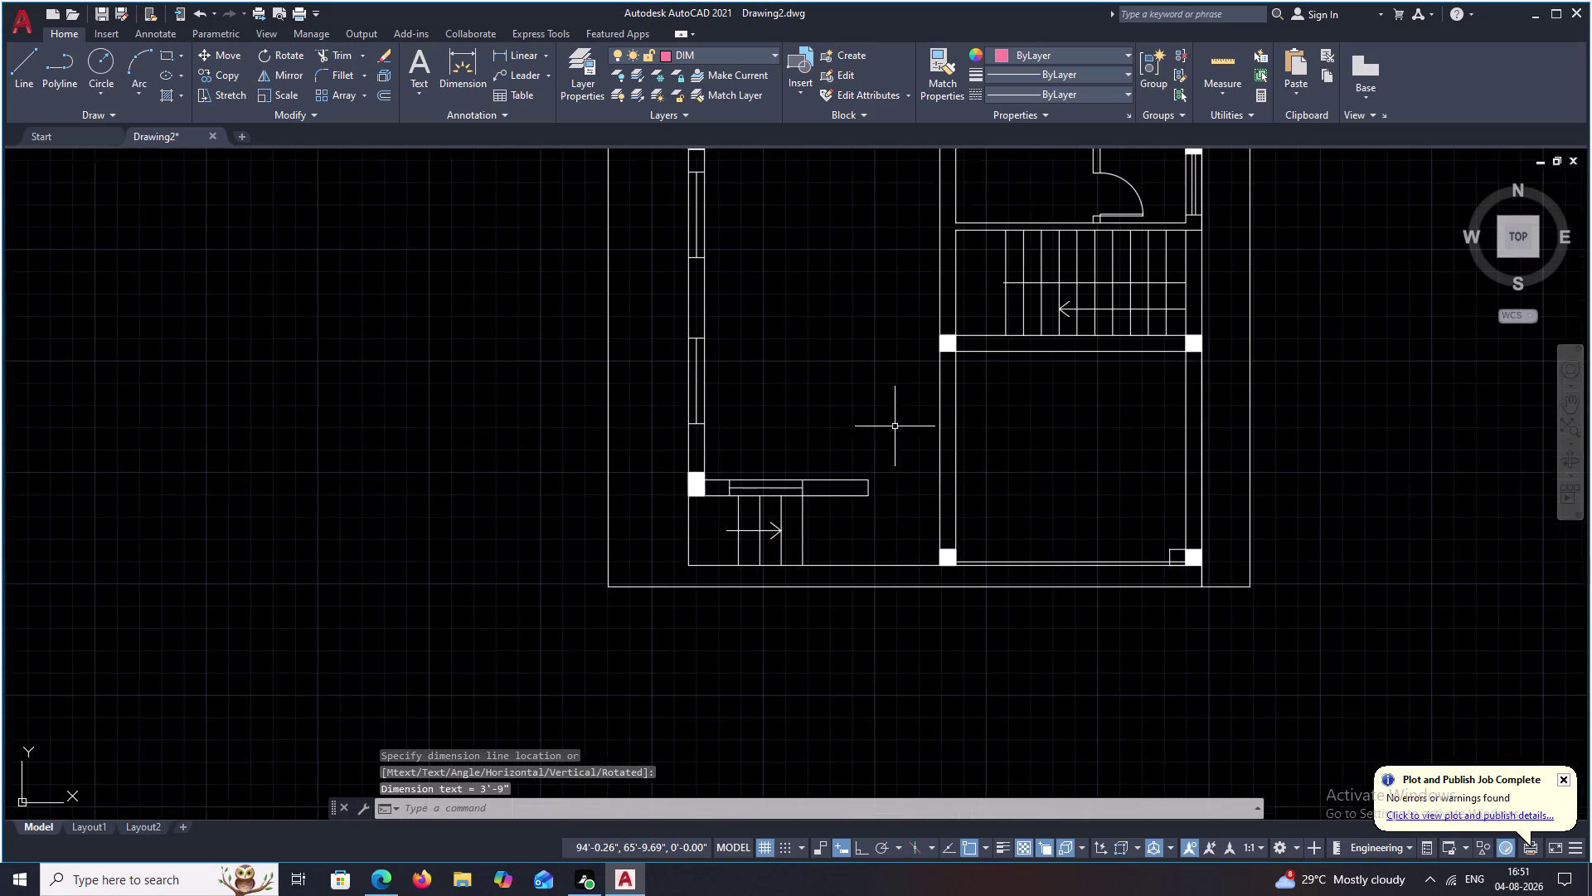
middle_drag(980, 581, 980, 412)
scroll(up, 3)
scroll(up, 3)
key(space)
click(1108, 442)
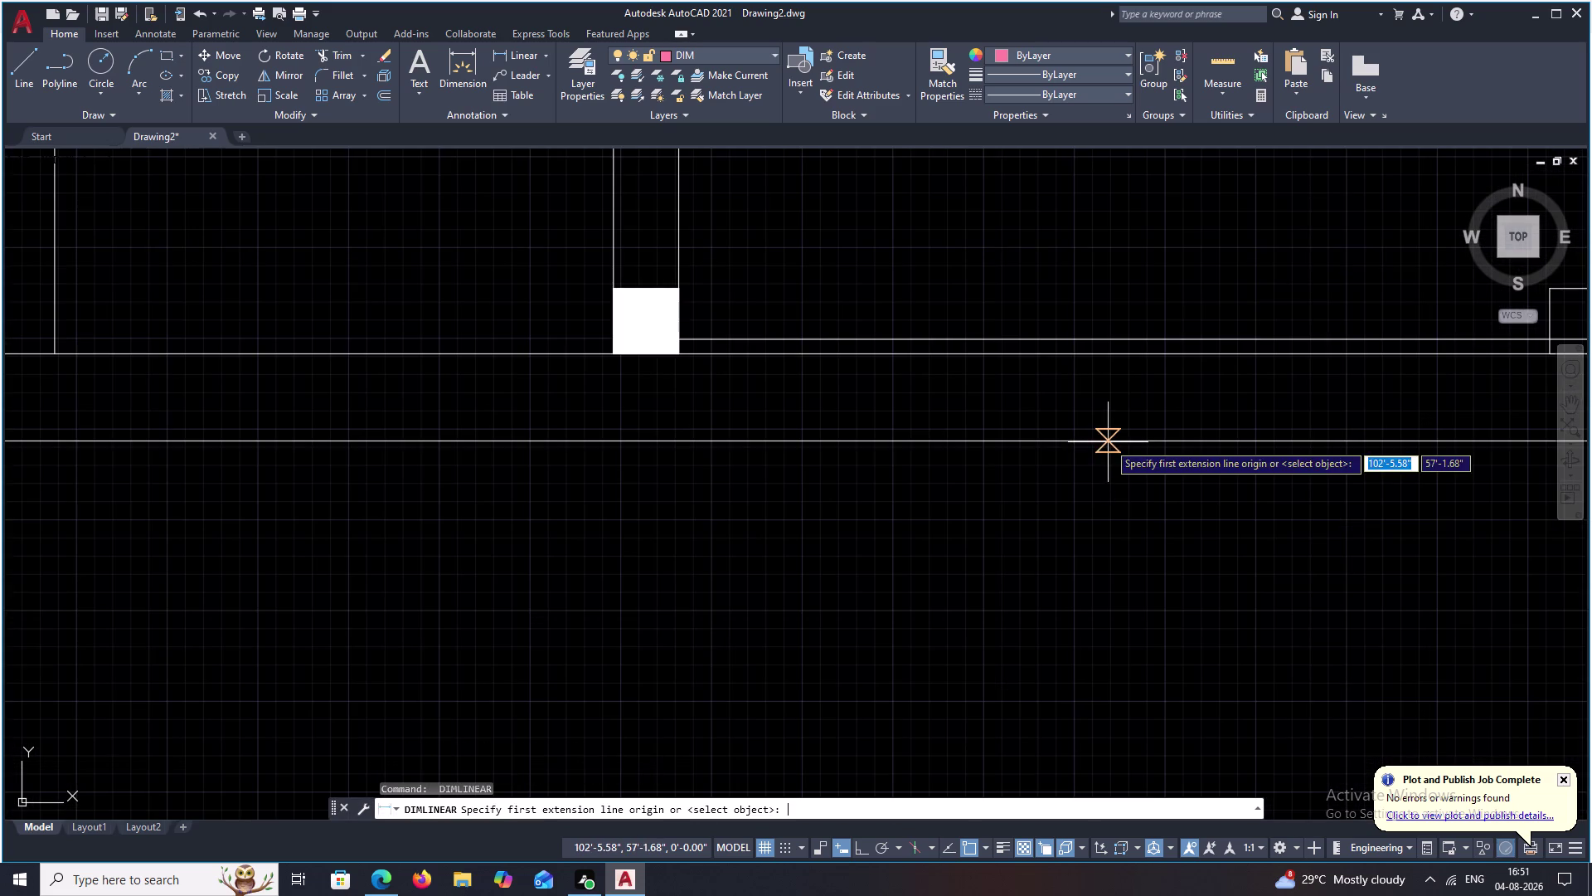
click(1099, 355)
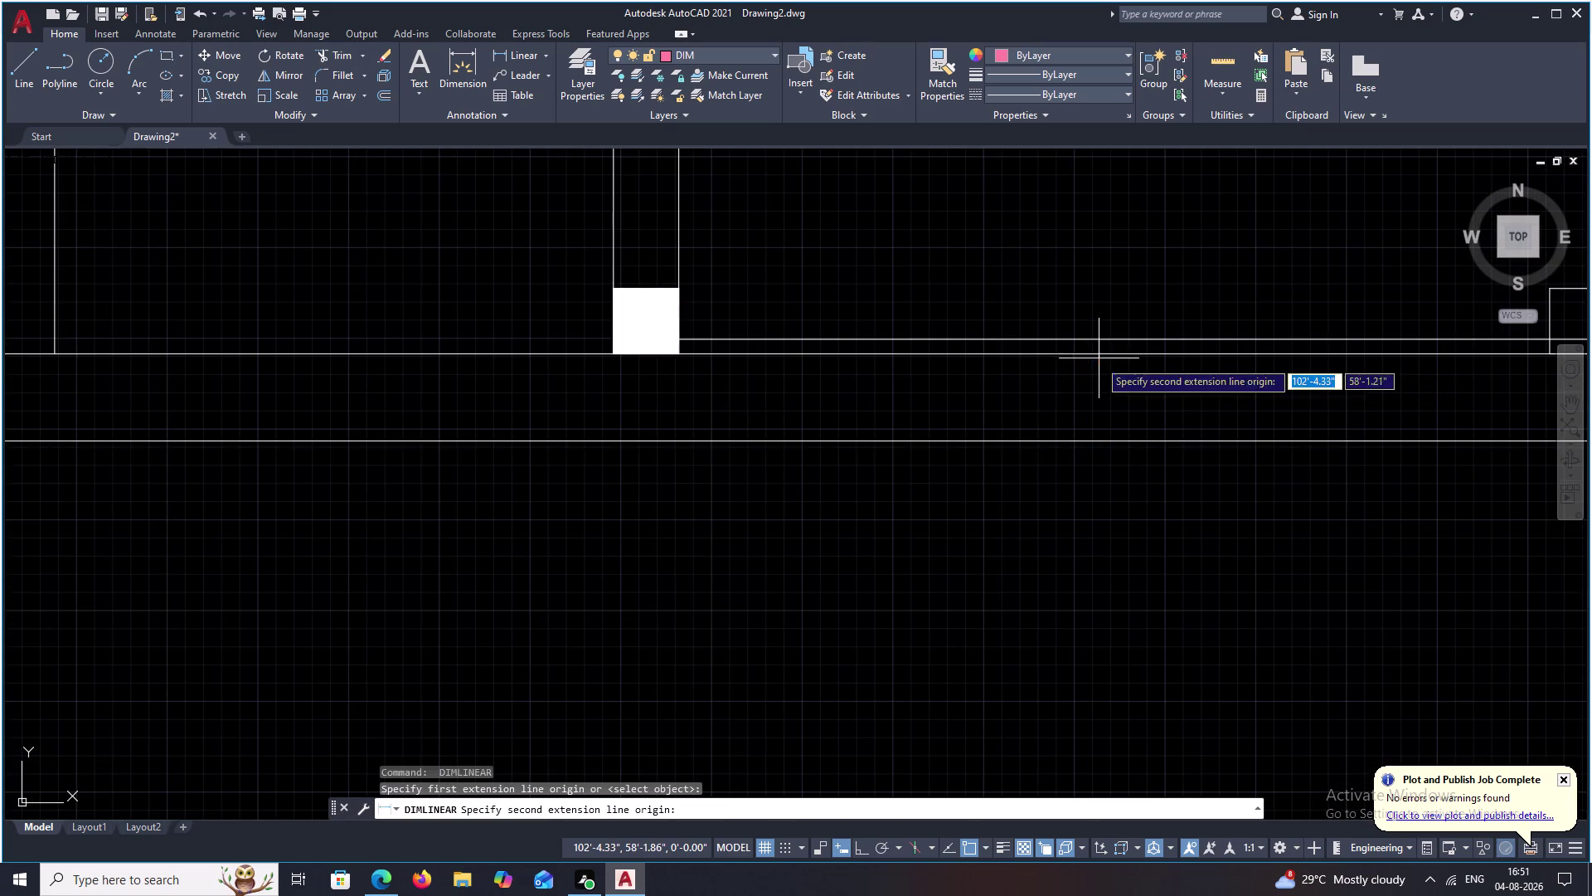
click(1101, 440)
click(1084, 413)
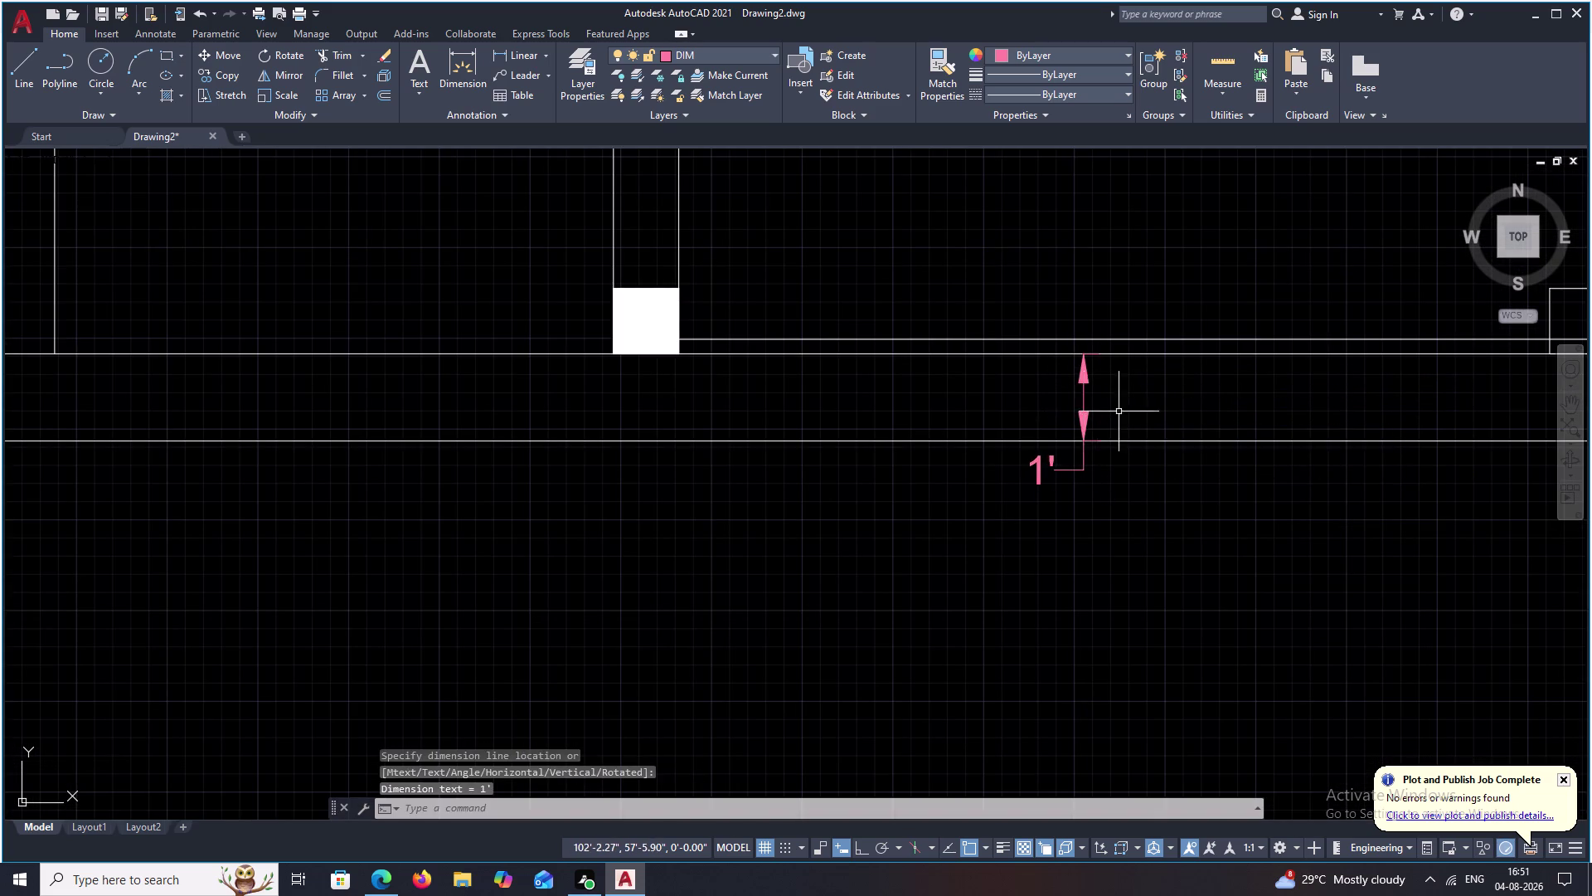
scroll(down, 3)
middle_drag(1165, 421, 1164, 433)
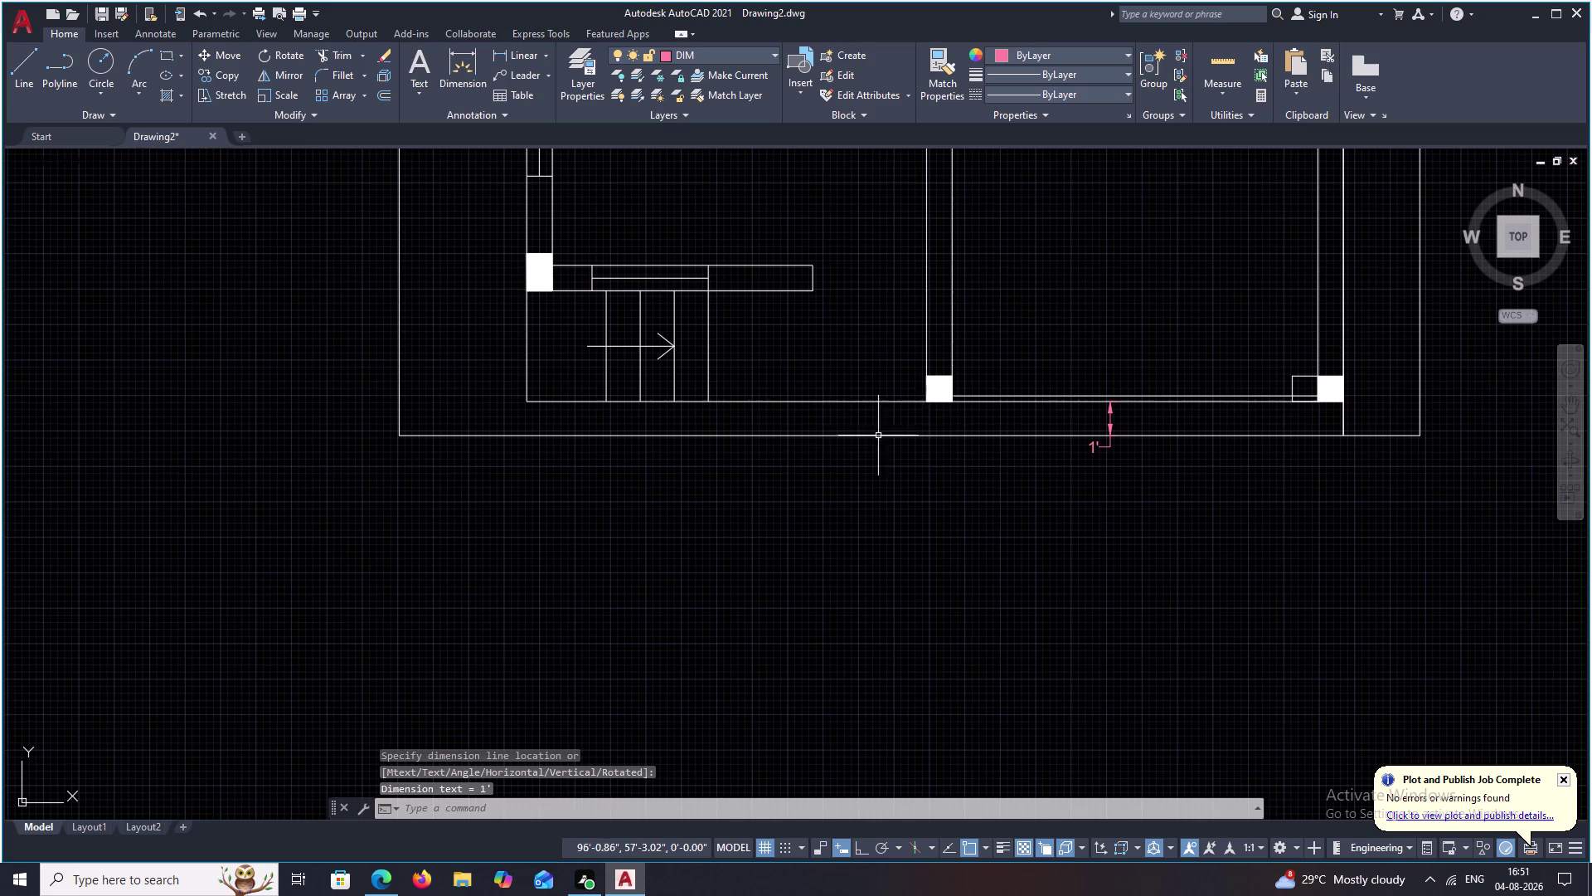
middle_drag(794, 447, 941, 485)
middle_drag(704, 426, 852, 461)
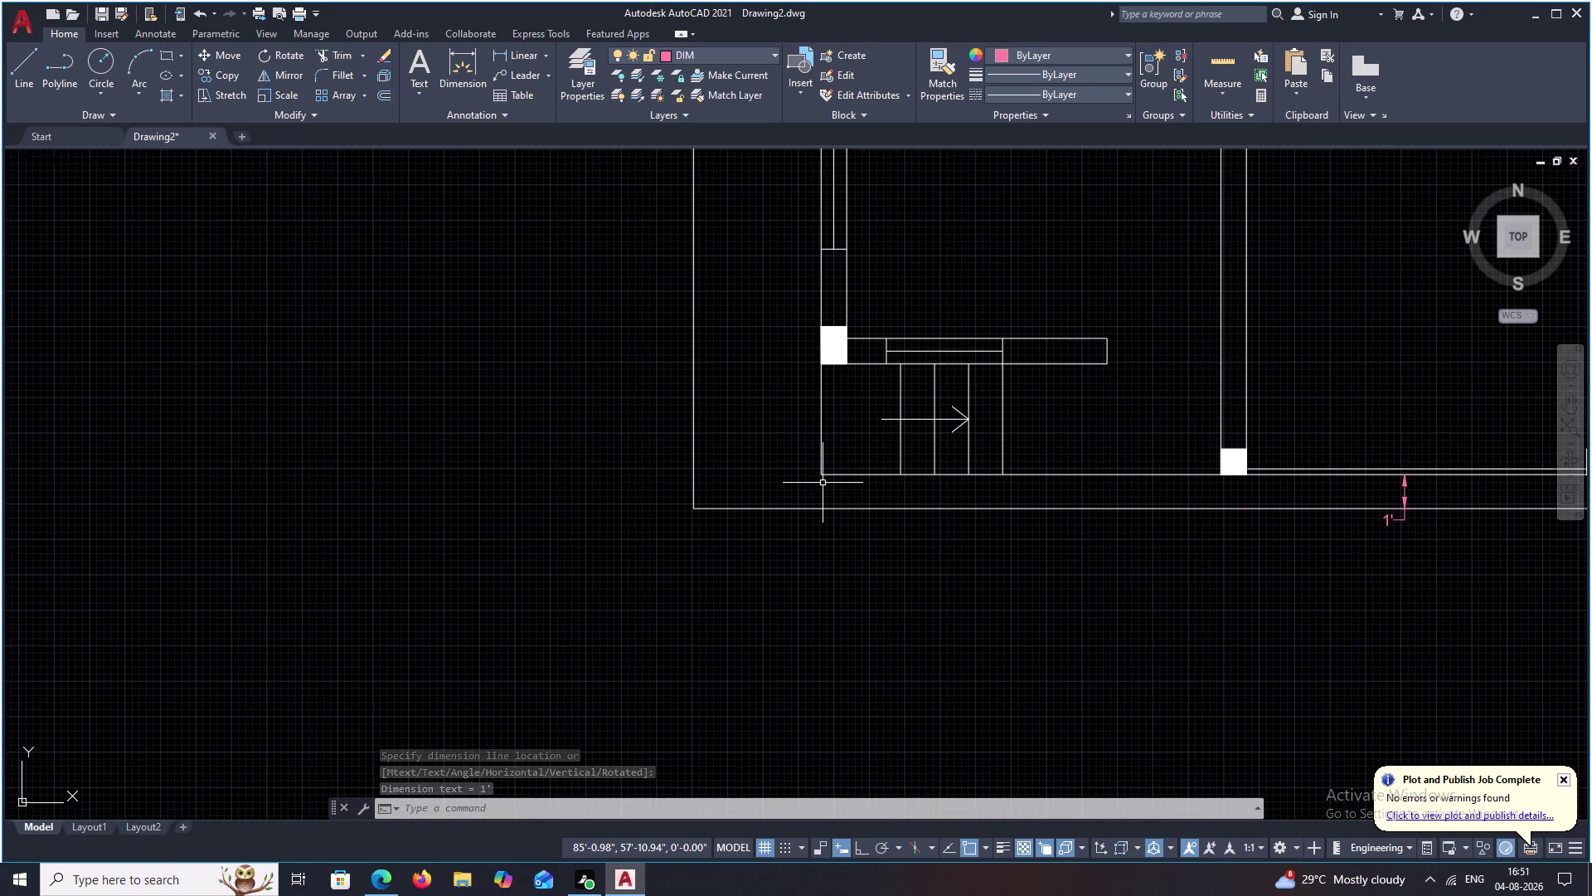
key(space)
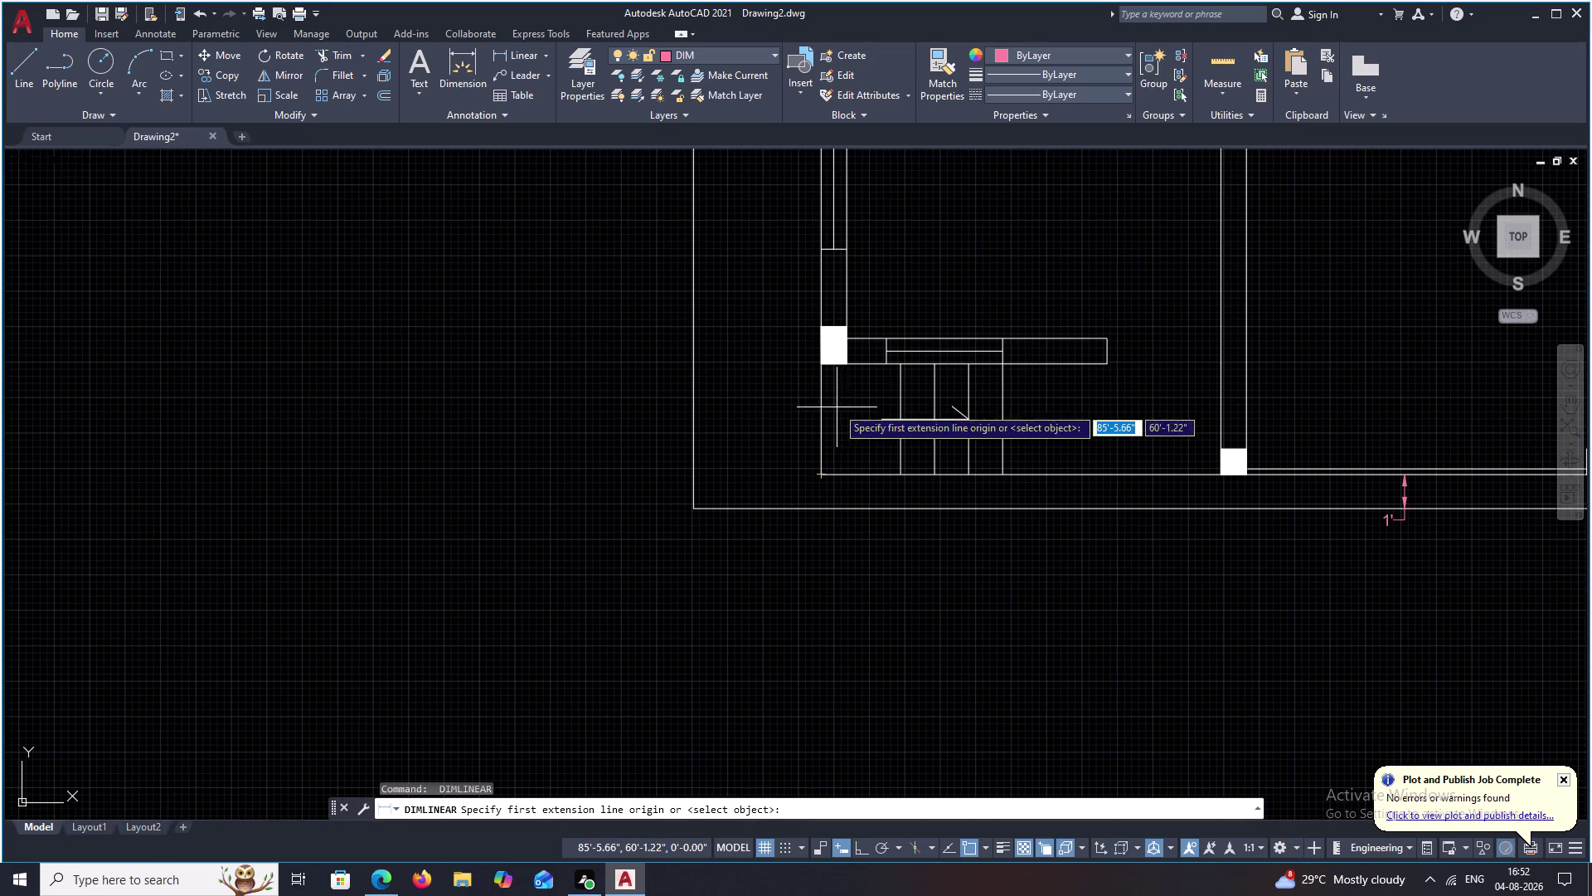
Add the 40' overall dimension along the left plot boundary.
middle_drag(855, 387, 829, 608)
key(Escape)
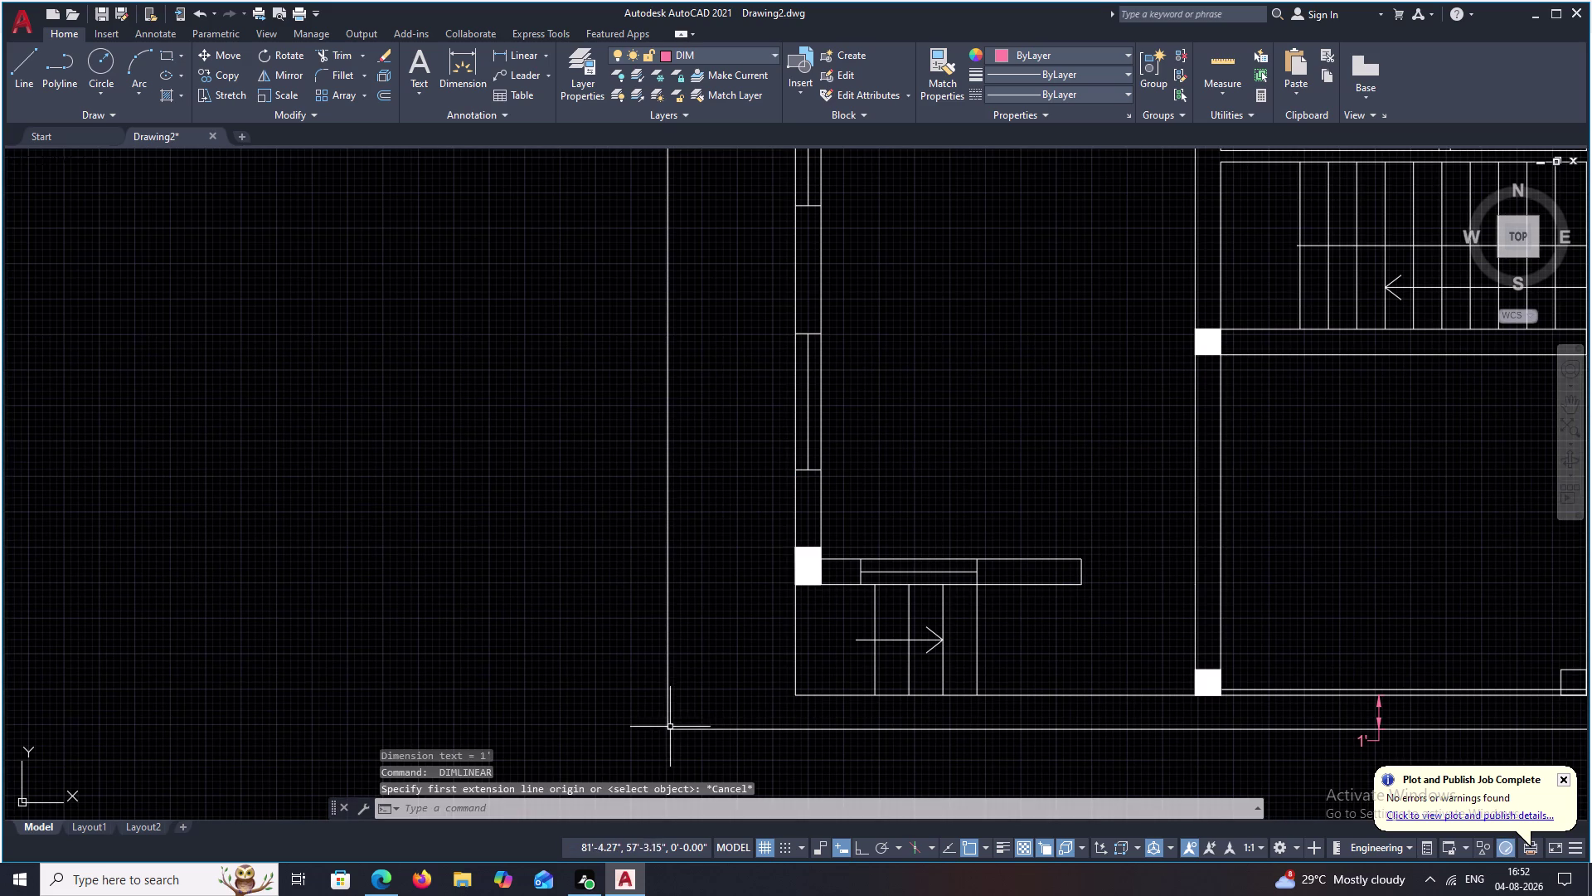
key(space)
click(669, 727)
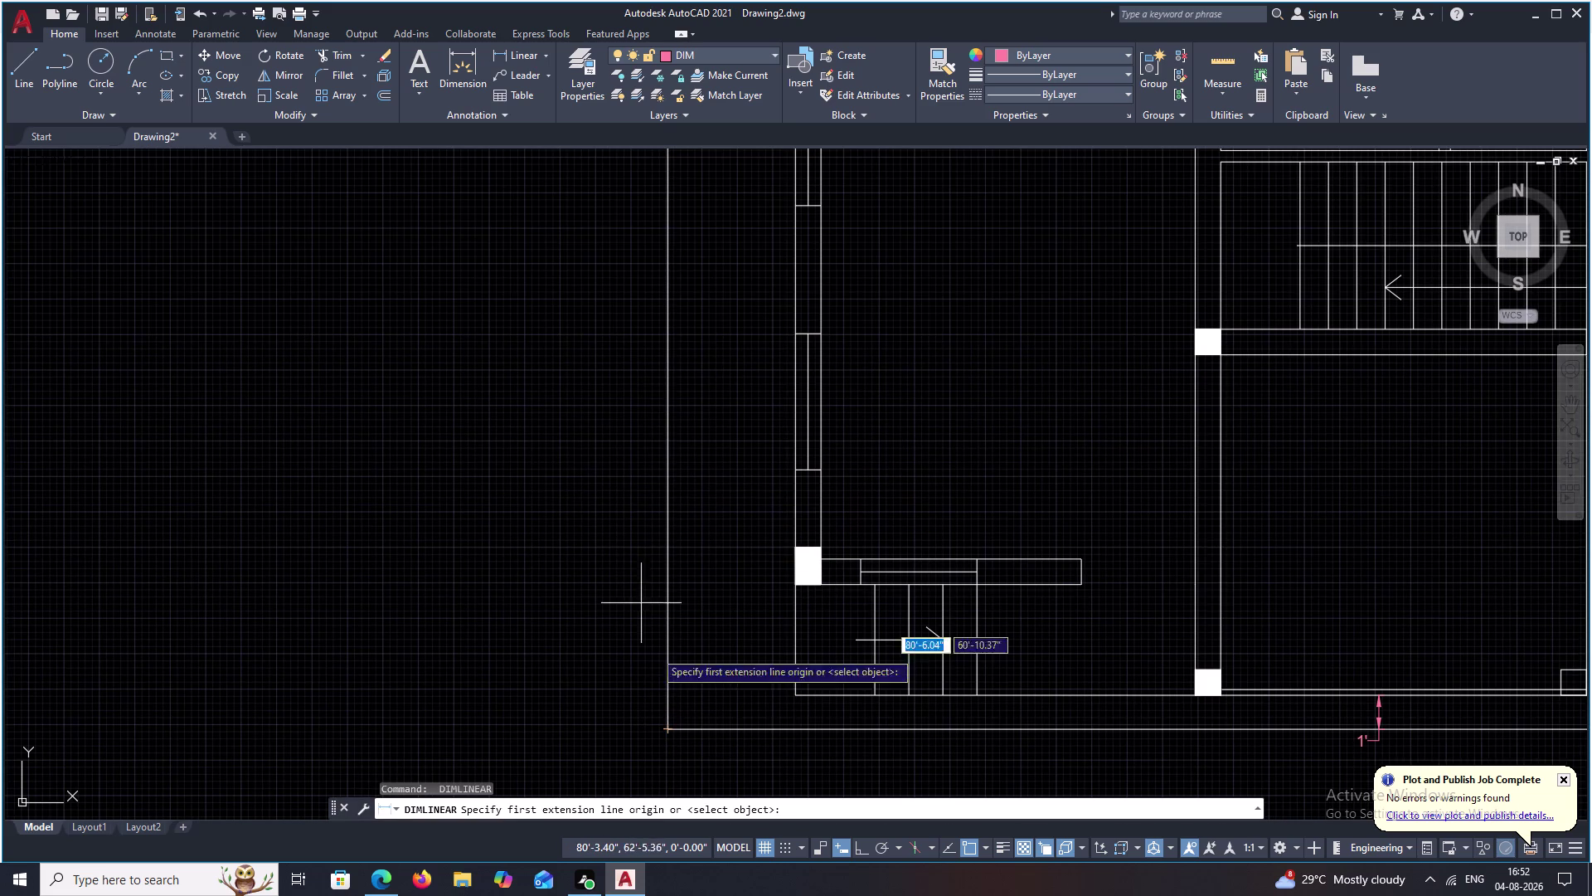
drag(672, 731, 674, 723)
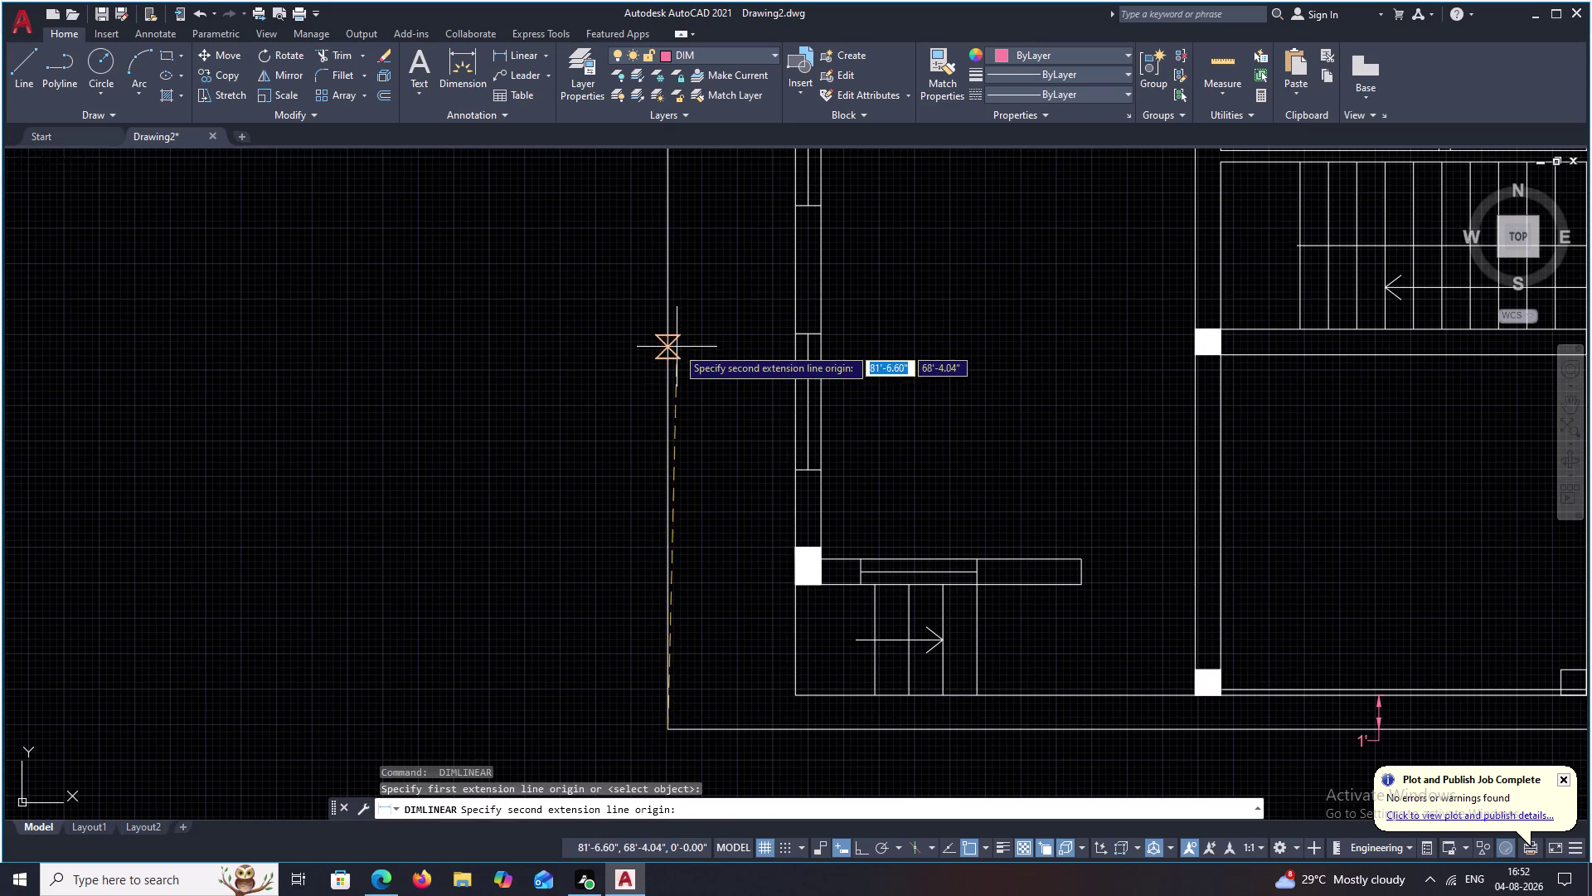
middle_drag(677, 345, 656, 531)
scroll(down, 3)
middle_drag(677, 387, 660, 520)
scroll(up, 3)
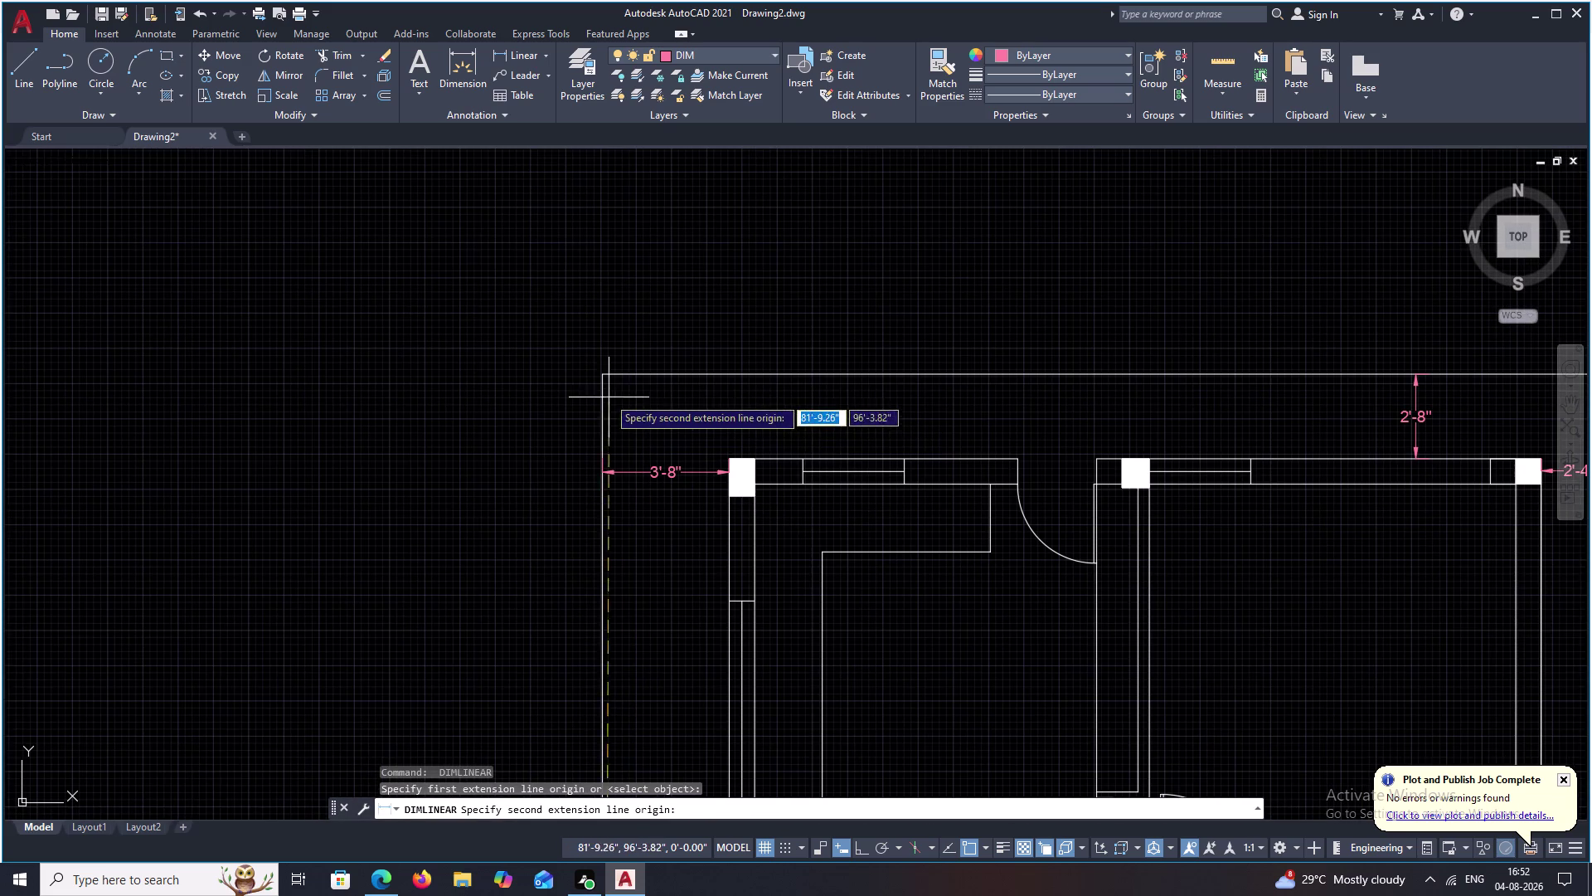
click(605, 373)
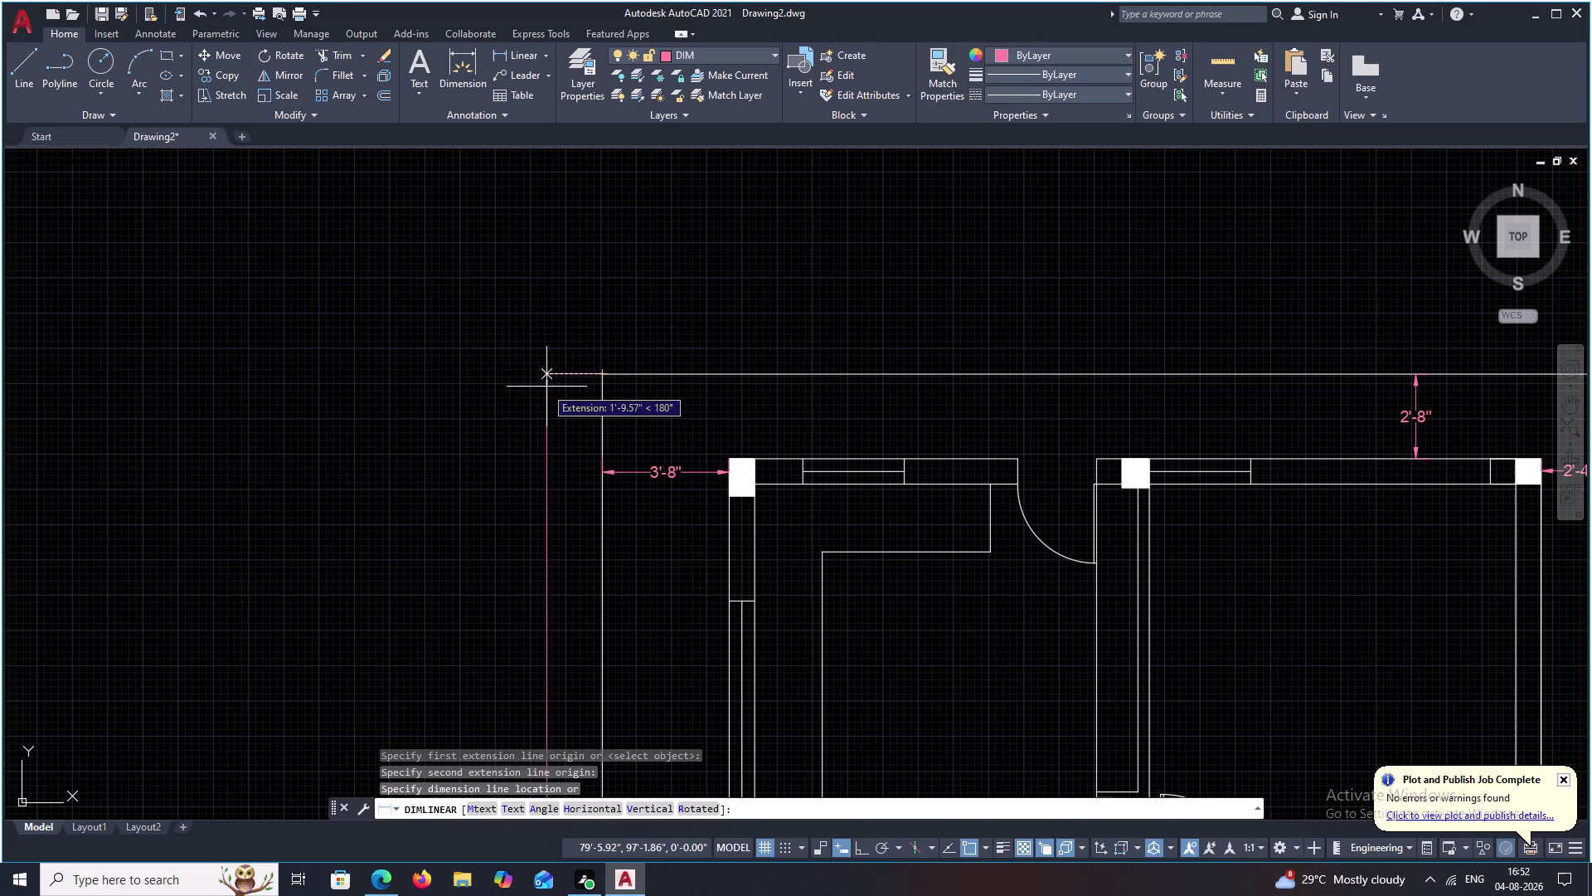
click(548, 387)
Dimension the 30' overall width between the boundary's top-left and top-right corners.
key(space)
click(604, 374)
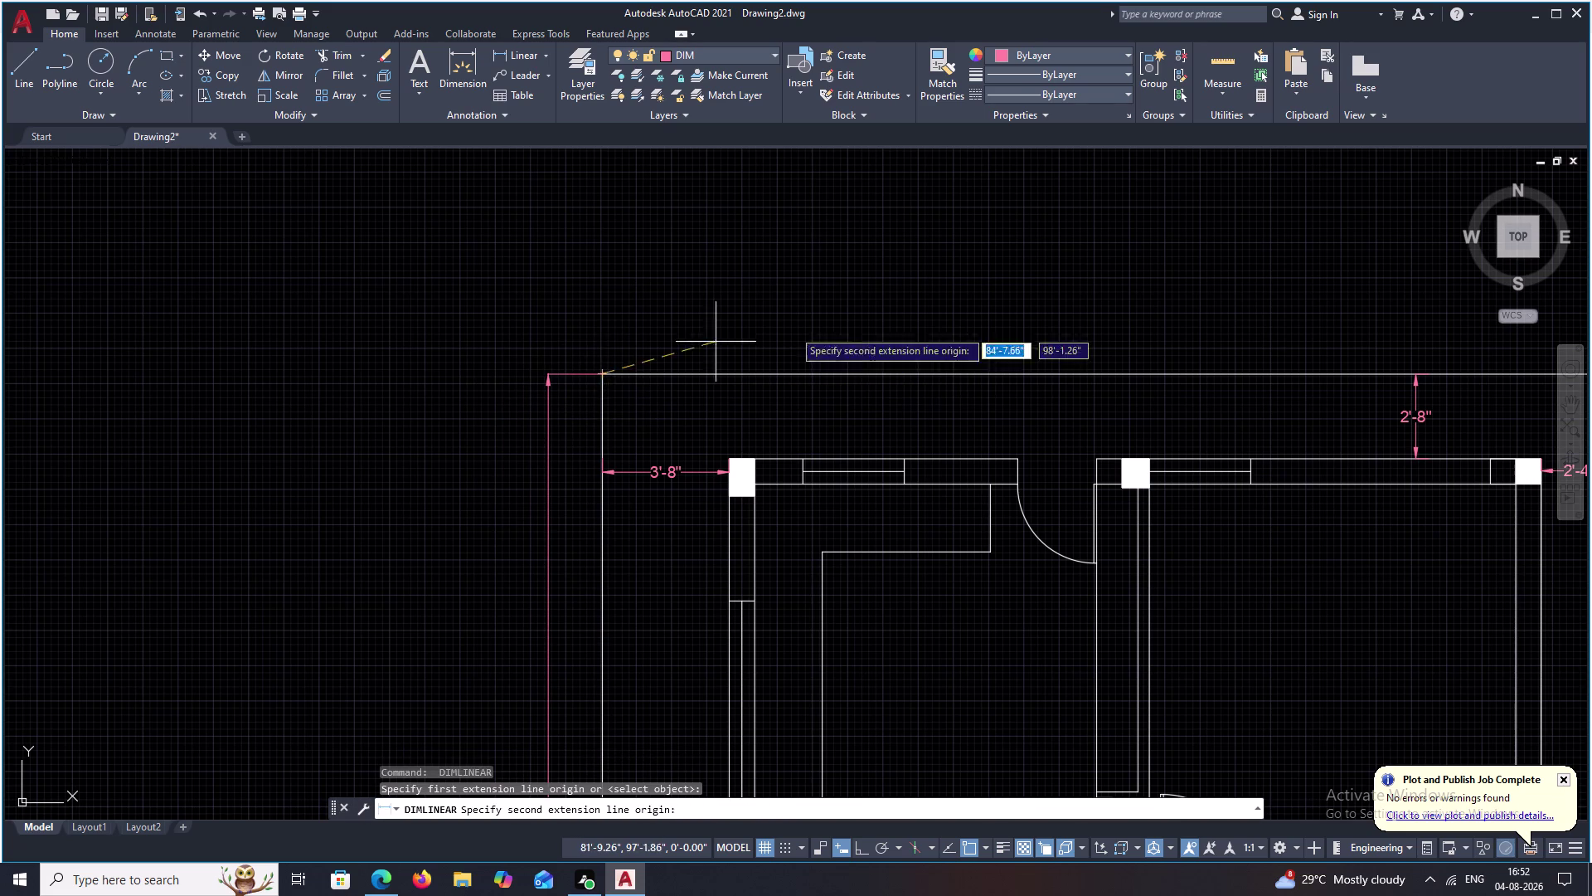
scroll(down, 3)
middle_drag(964, 356, 606, 357)
click(812, 358)
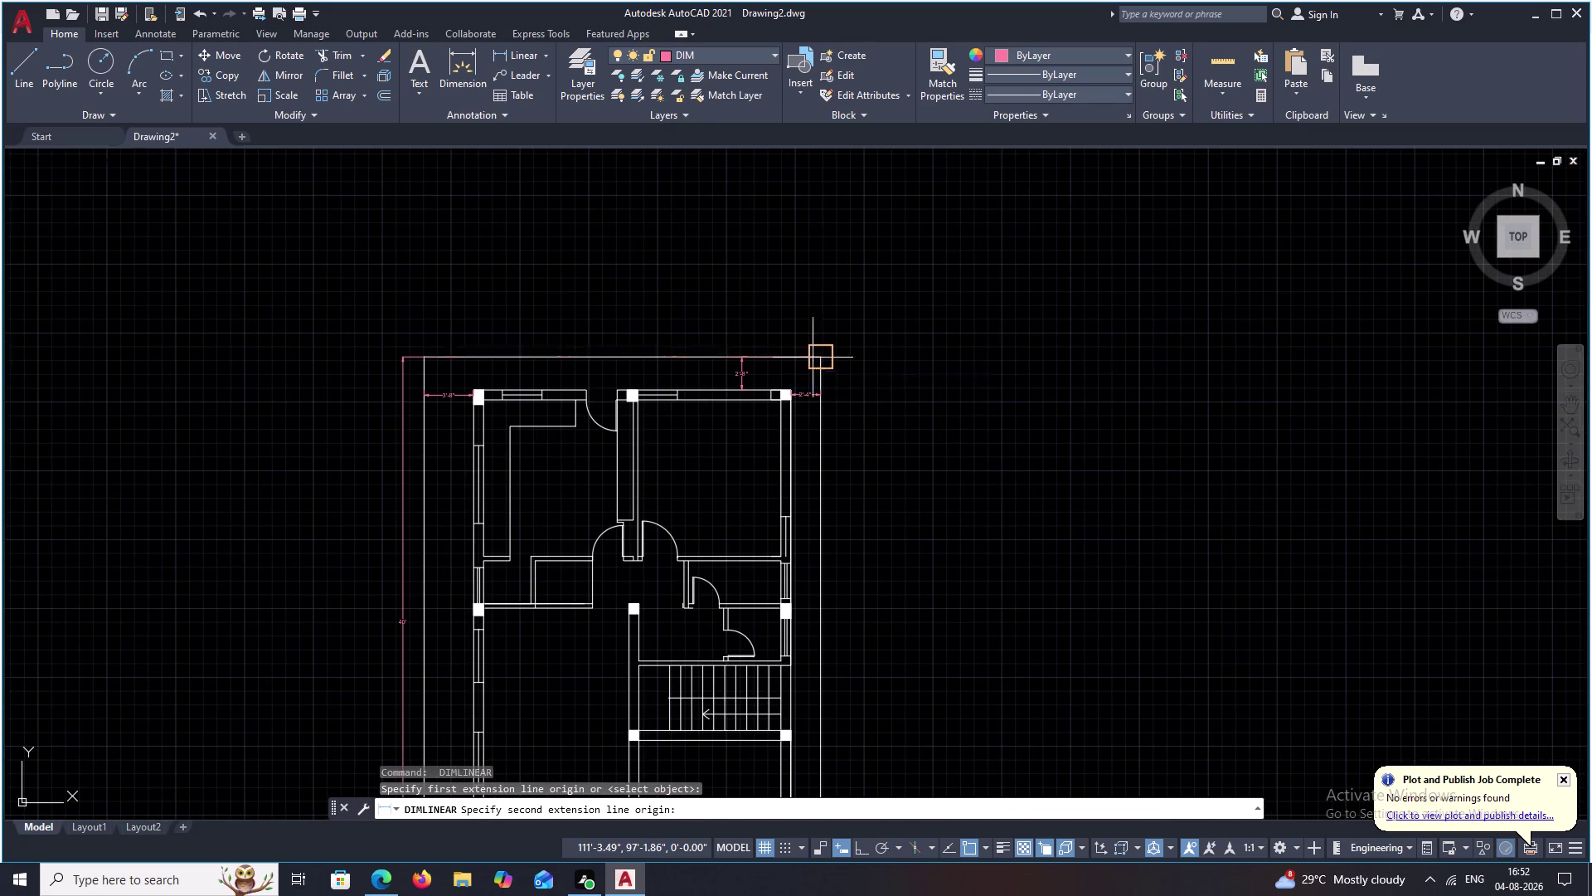
click(810, 335)
scroll(down, 3)
Open the Dimension Style Manager with D and choose to modify the Standard style.
middle_drag(835, 452, 845, 383)
scroll(up, 3)
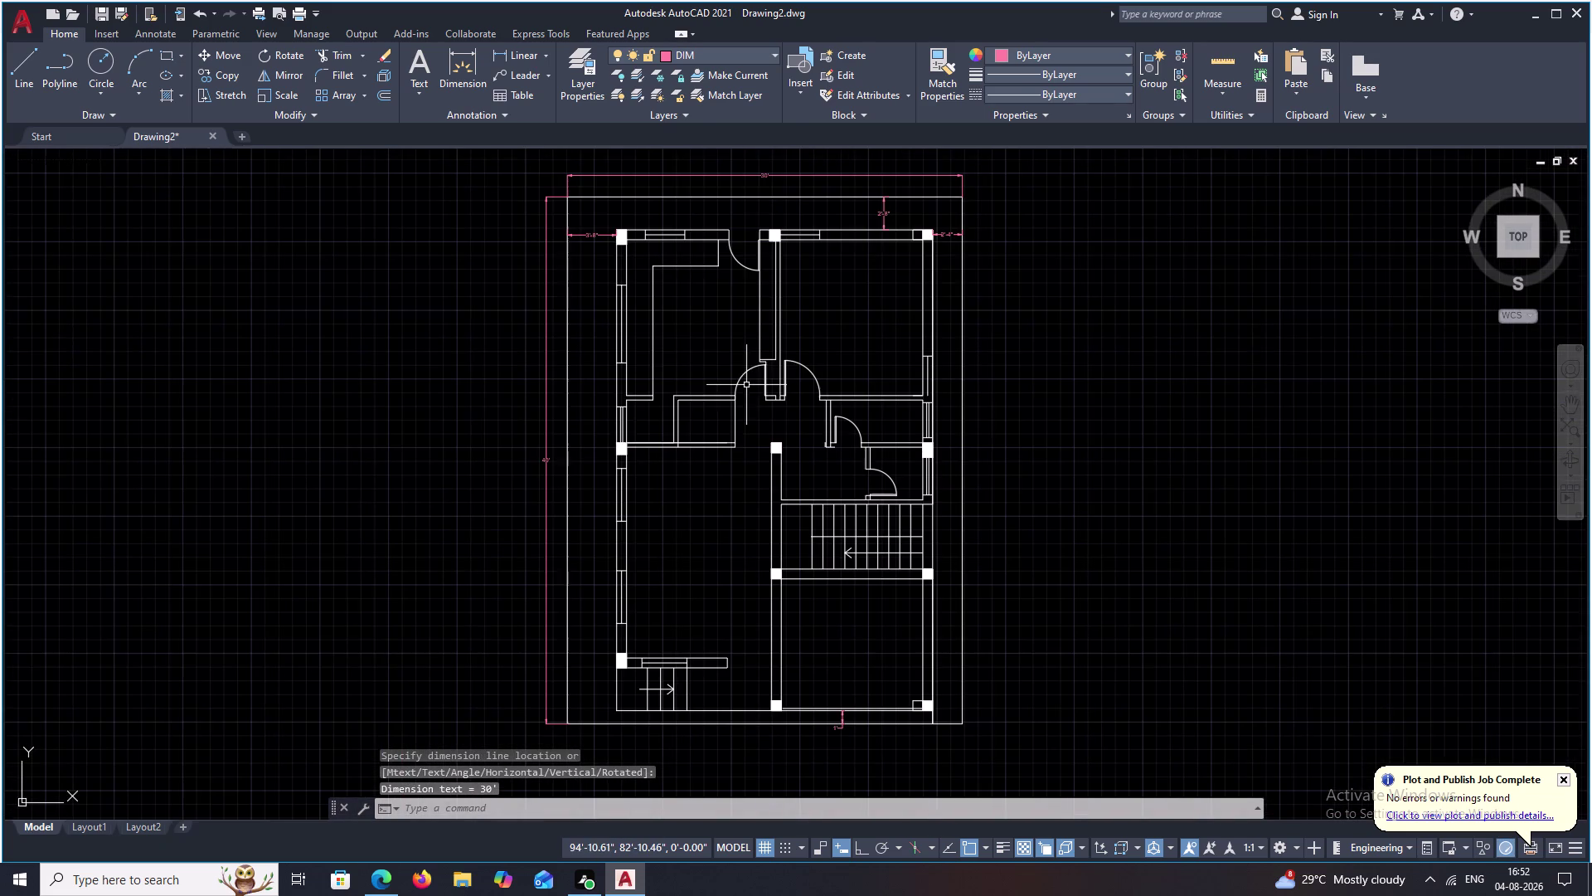
scroll(up, 3)
middle_drag(562, 462, 582, 427)
scroll(down, 3)
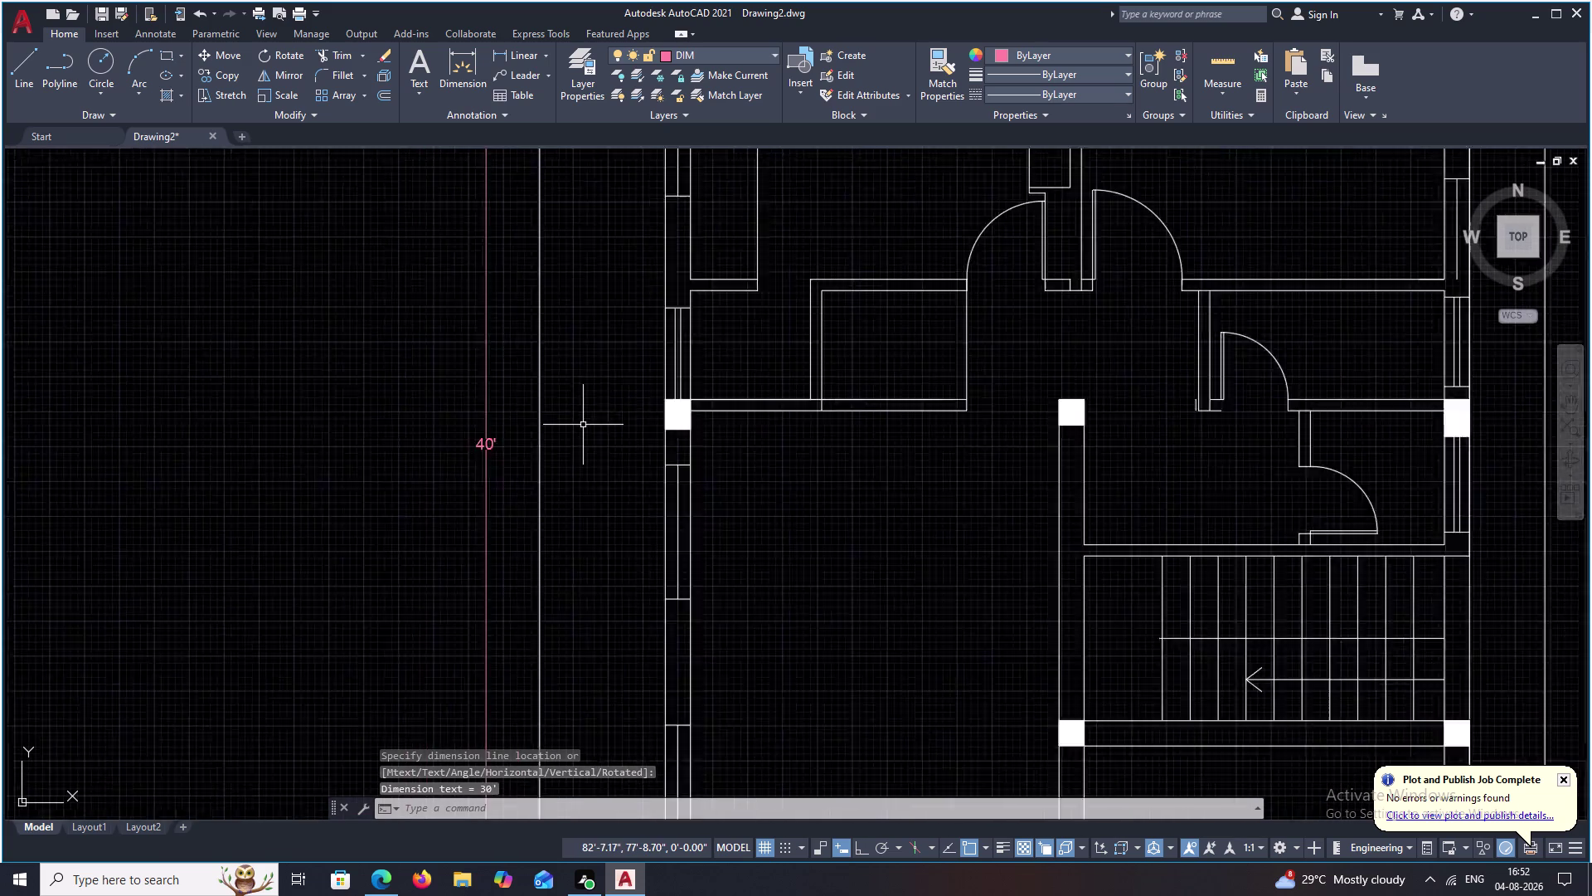
text(D)
key(space)
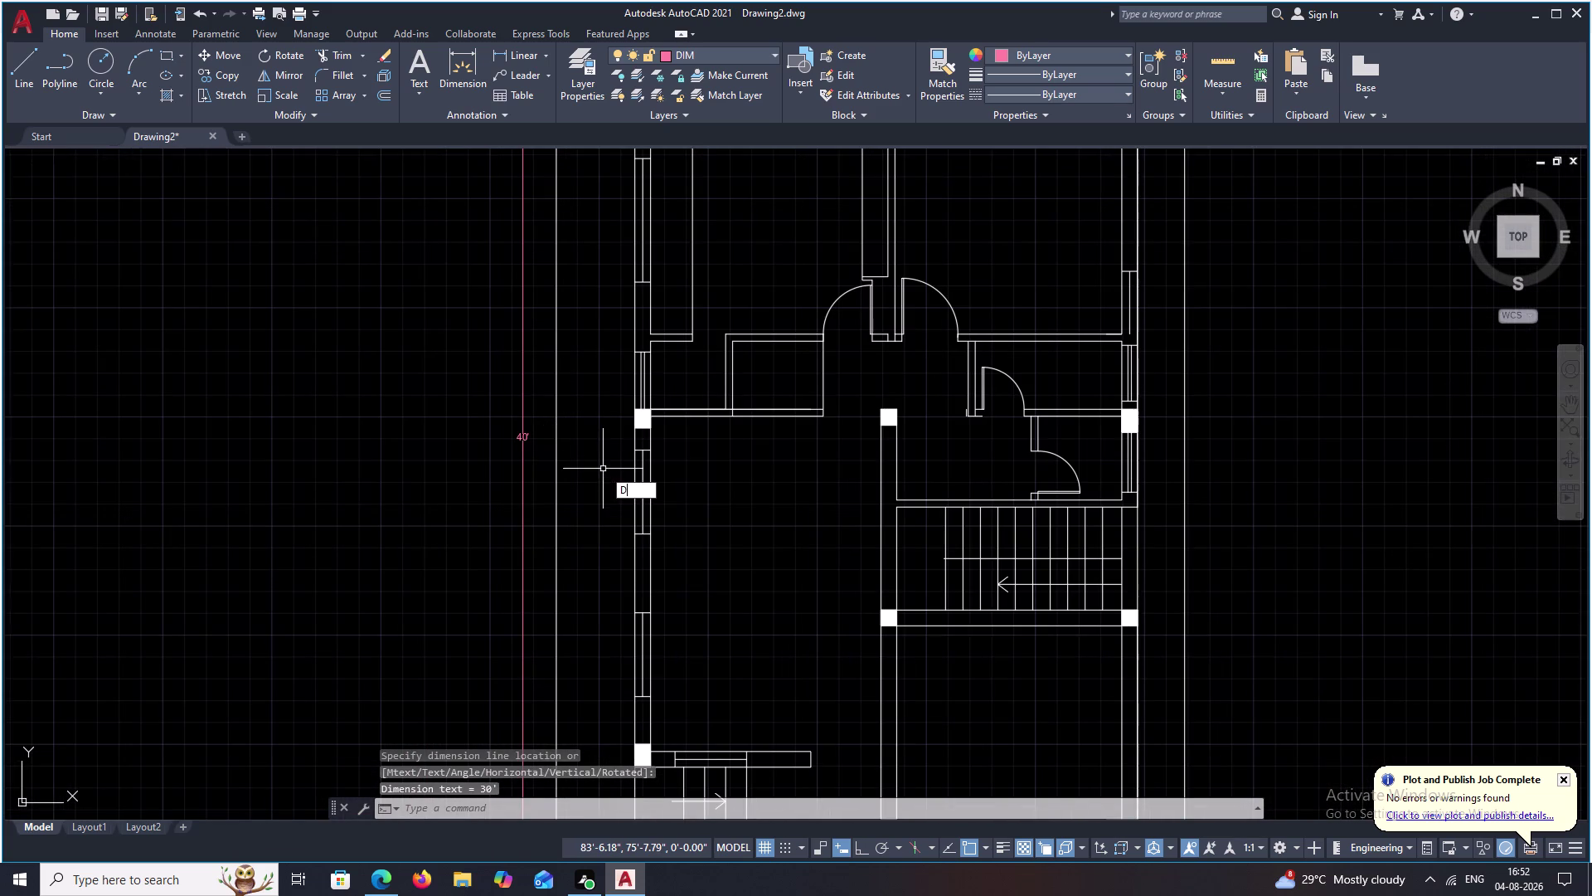
click(954, 404)
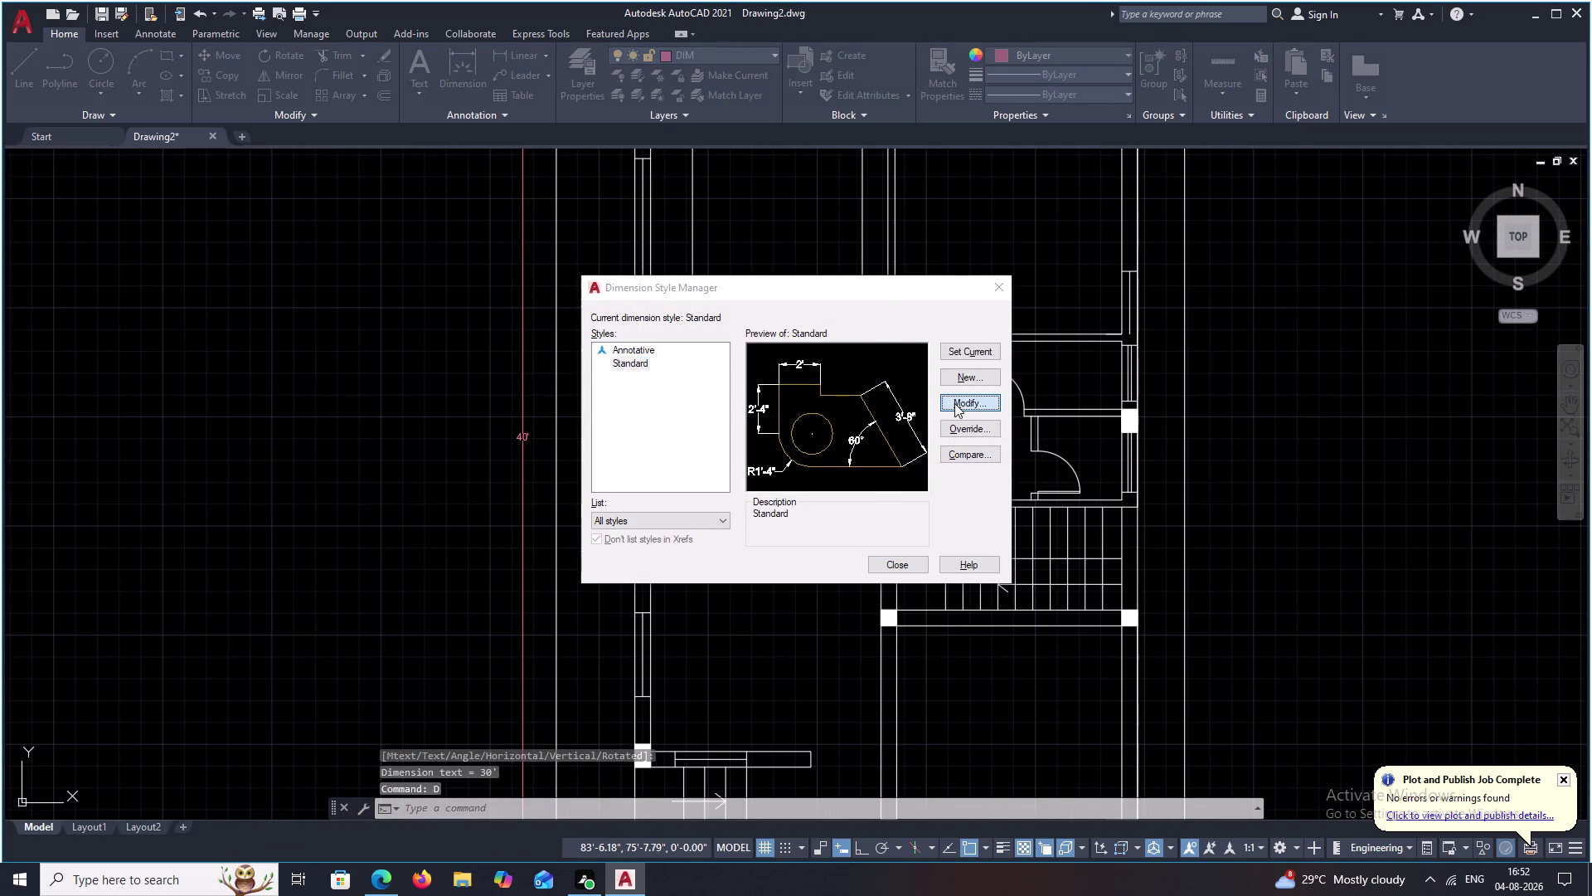
Set the Primary Units round-off value to 6 inches.
drag(578, 297, 503, 297)
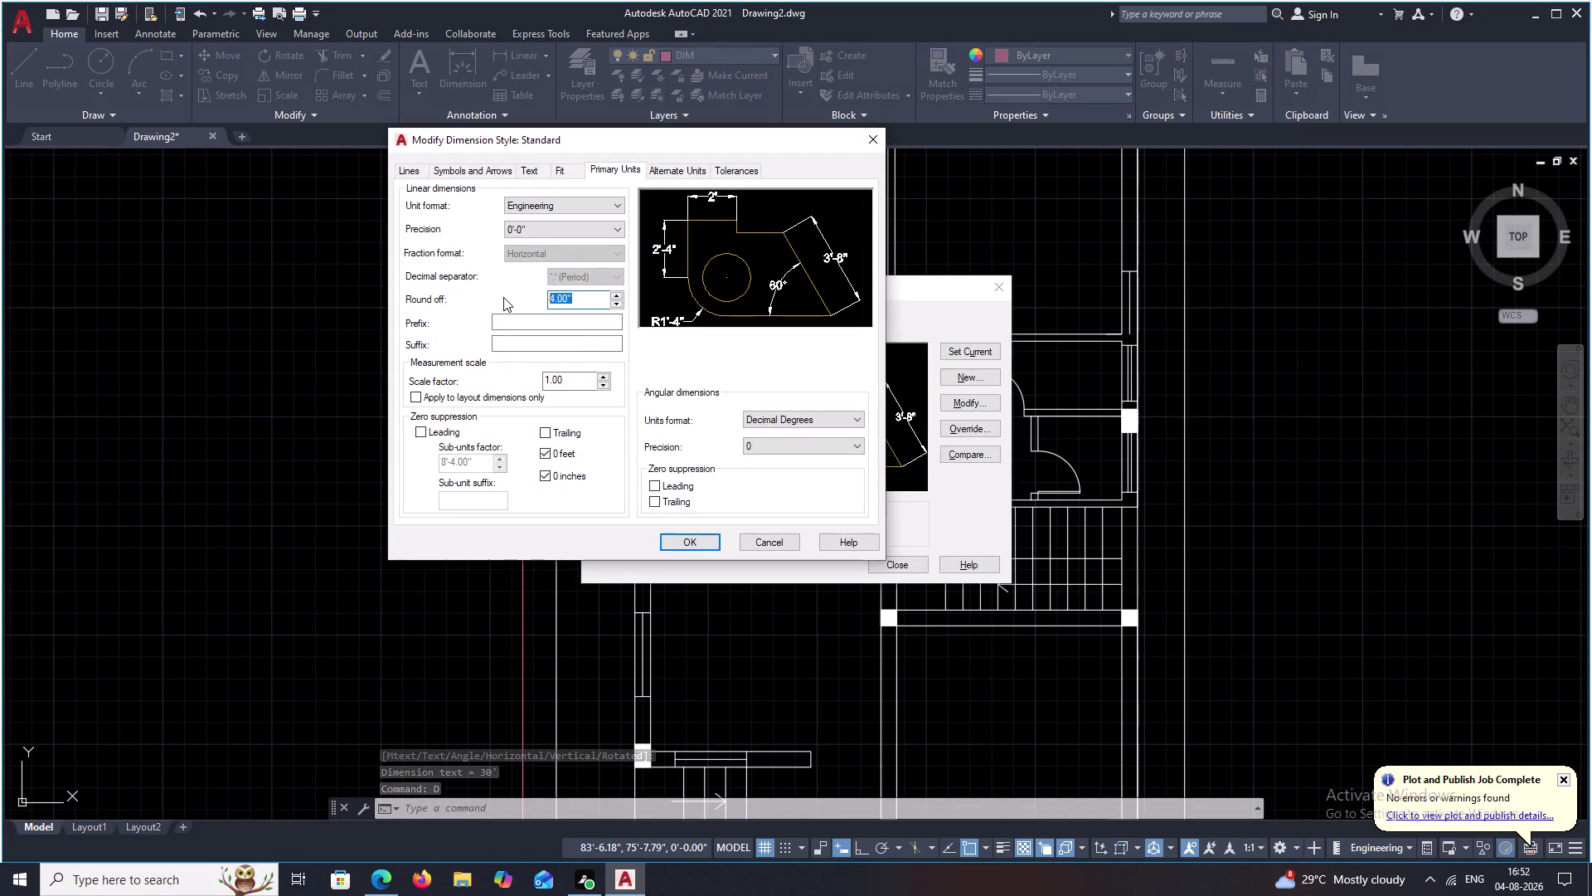
key(BackSpace)
key(6)
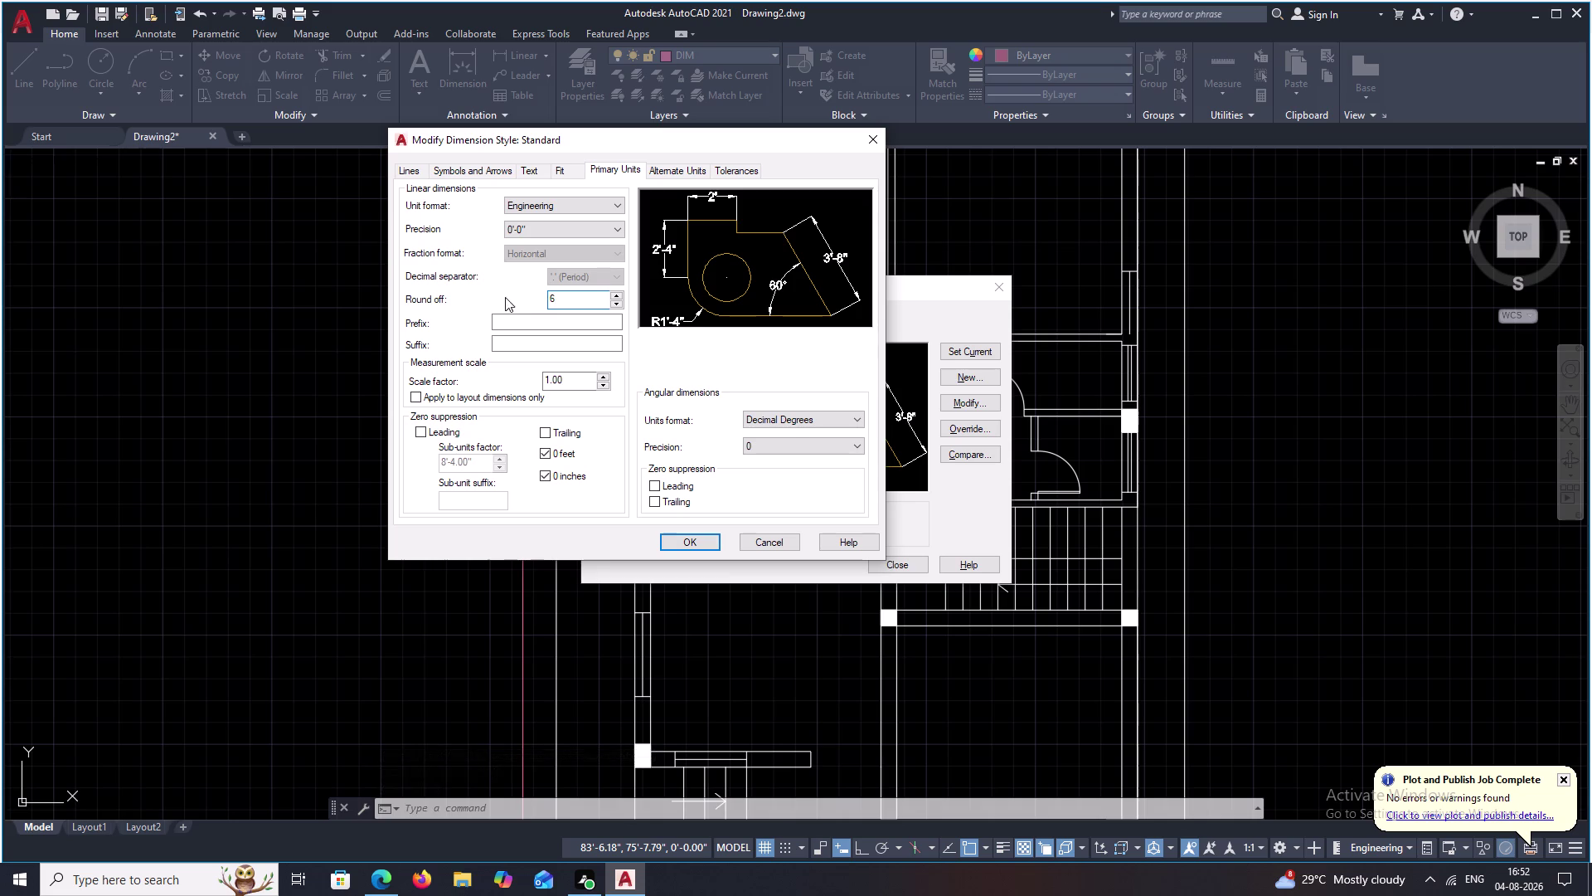
click(721, 346)
Set the dimension text height to 6, confirm, and close the Dimension Style Manager.
click(534, 169)
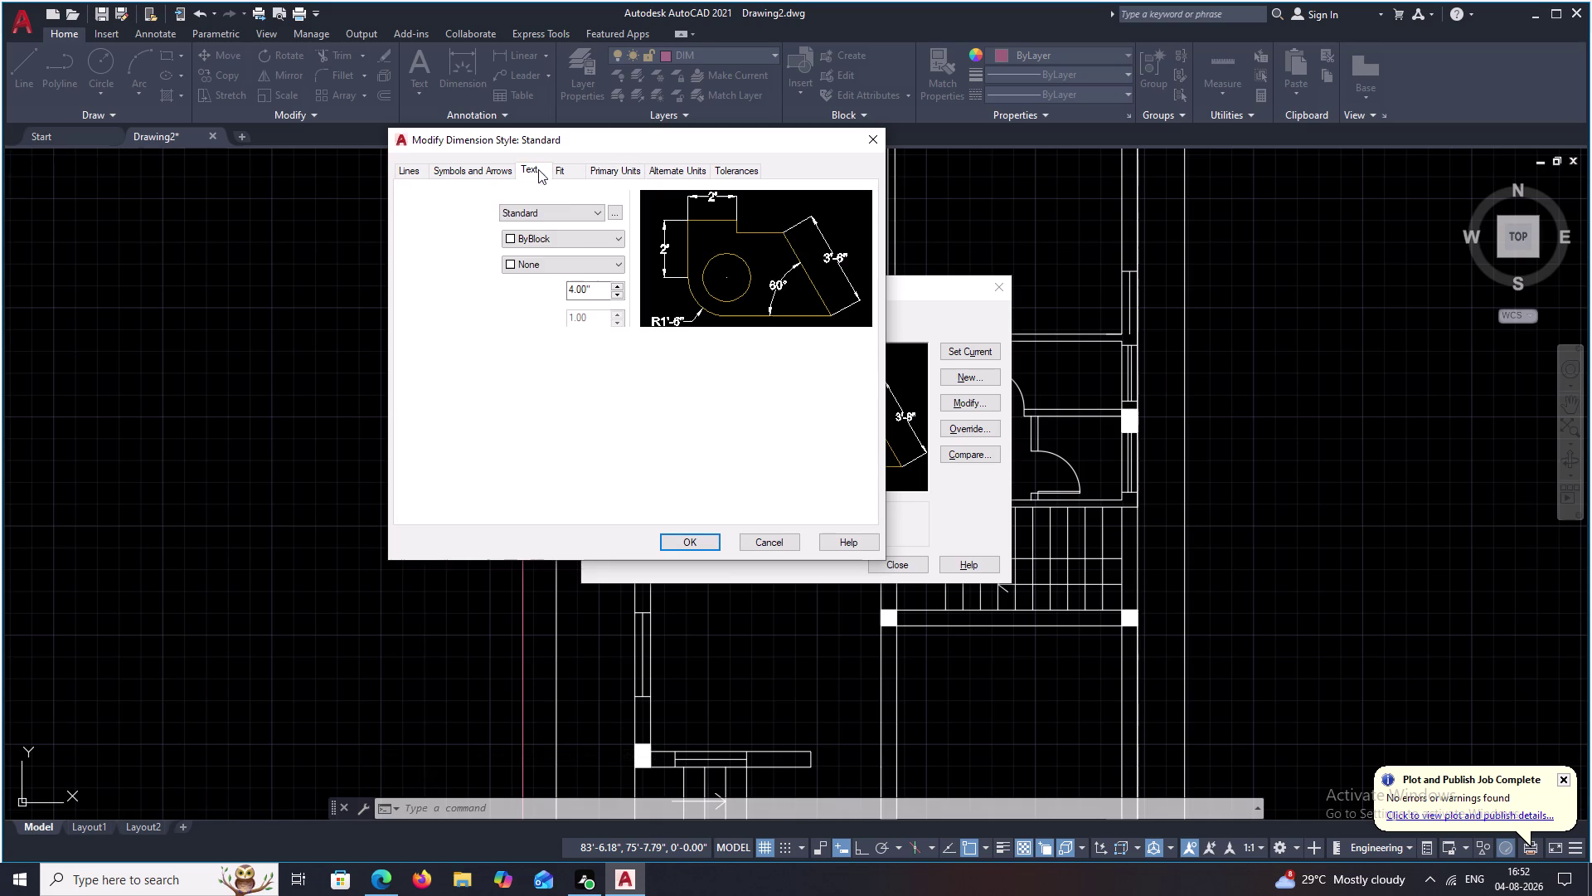
drag(605, 290, 532, 290)
key(BackSpace)
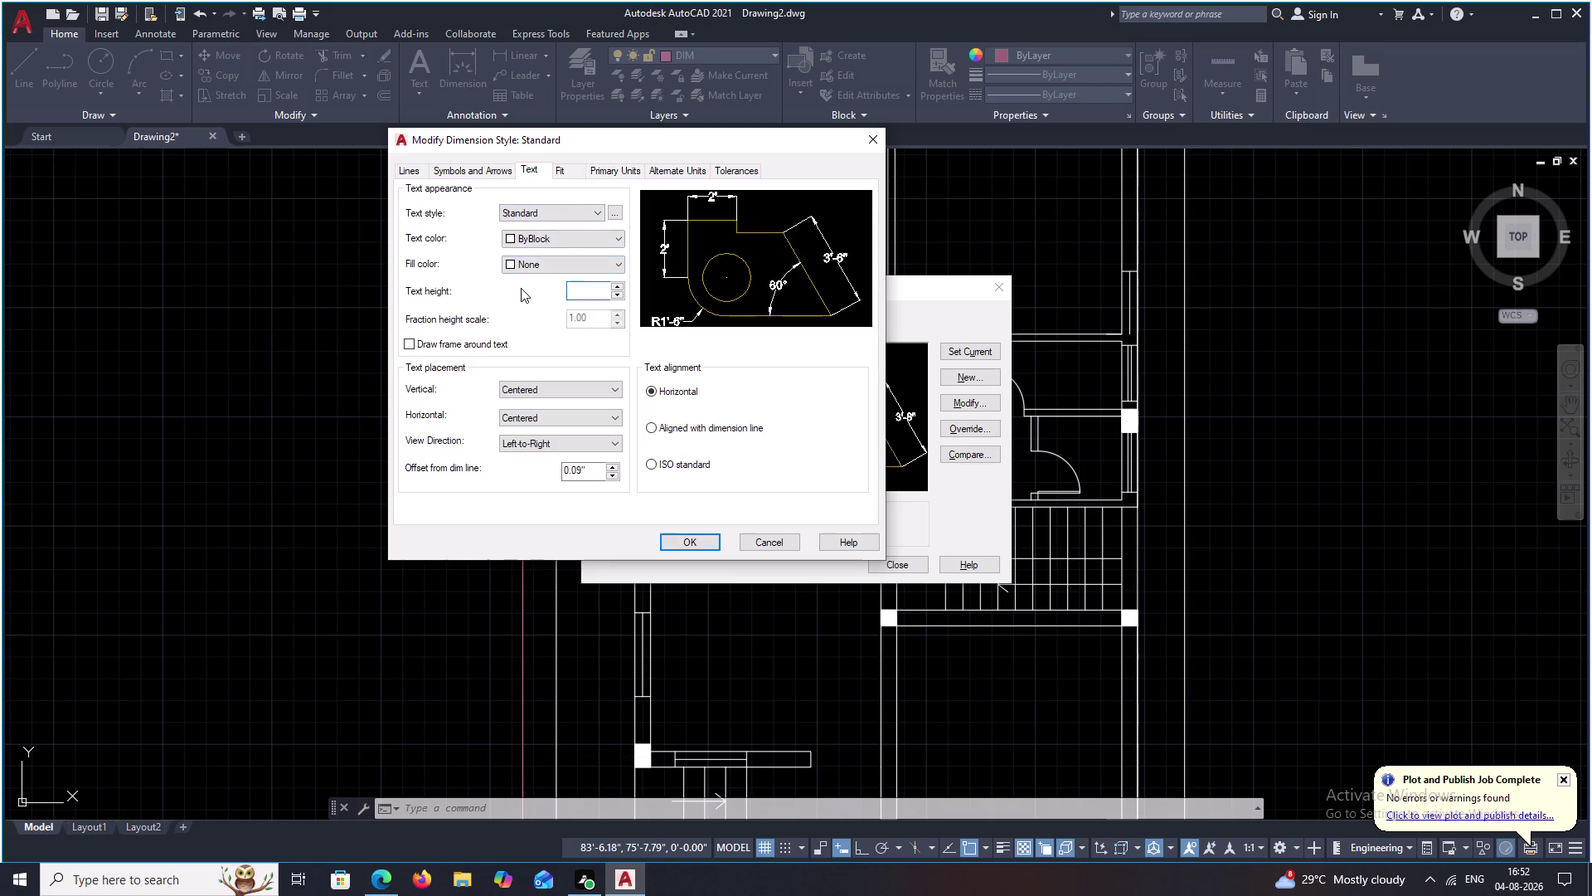
key(6)
click(722, 352)
click(701, 545)
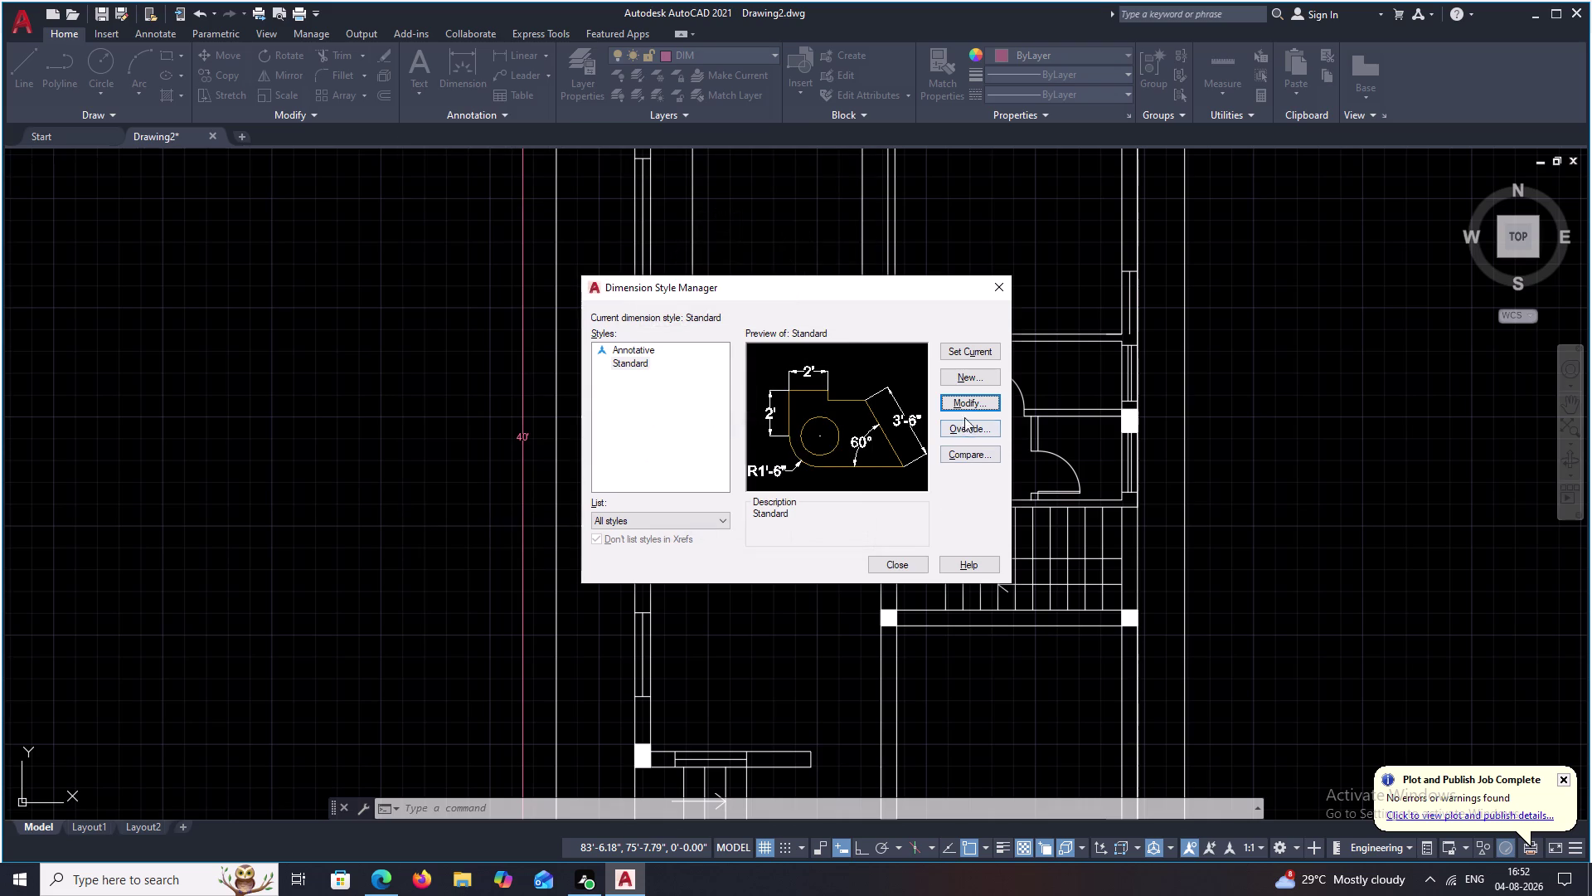
click(913, 567)
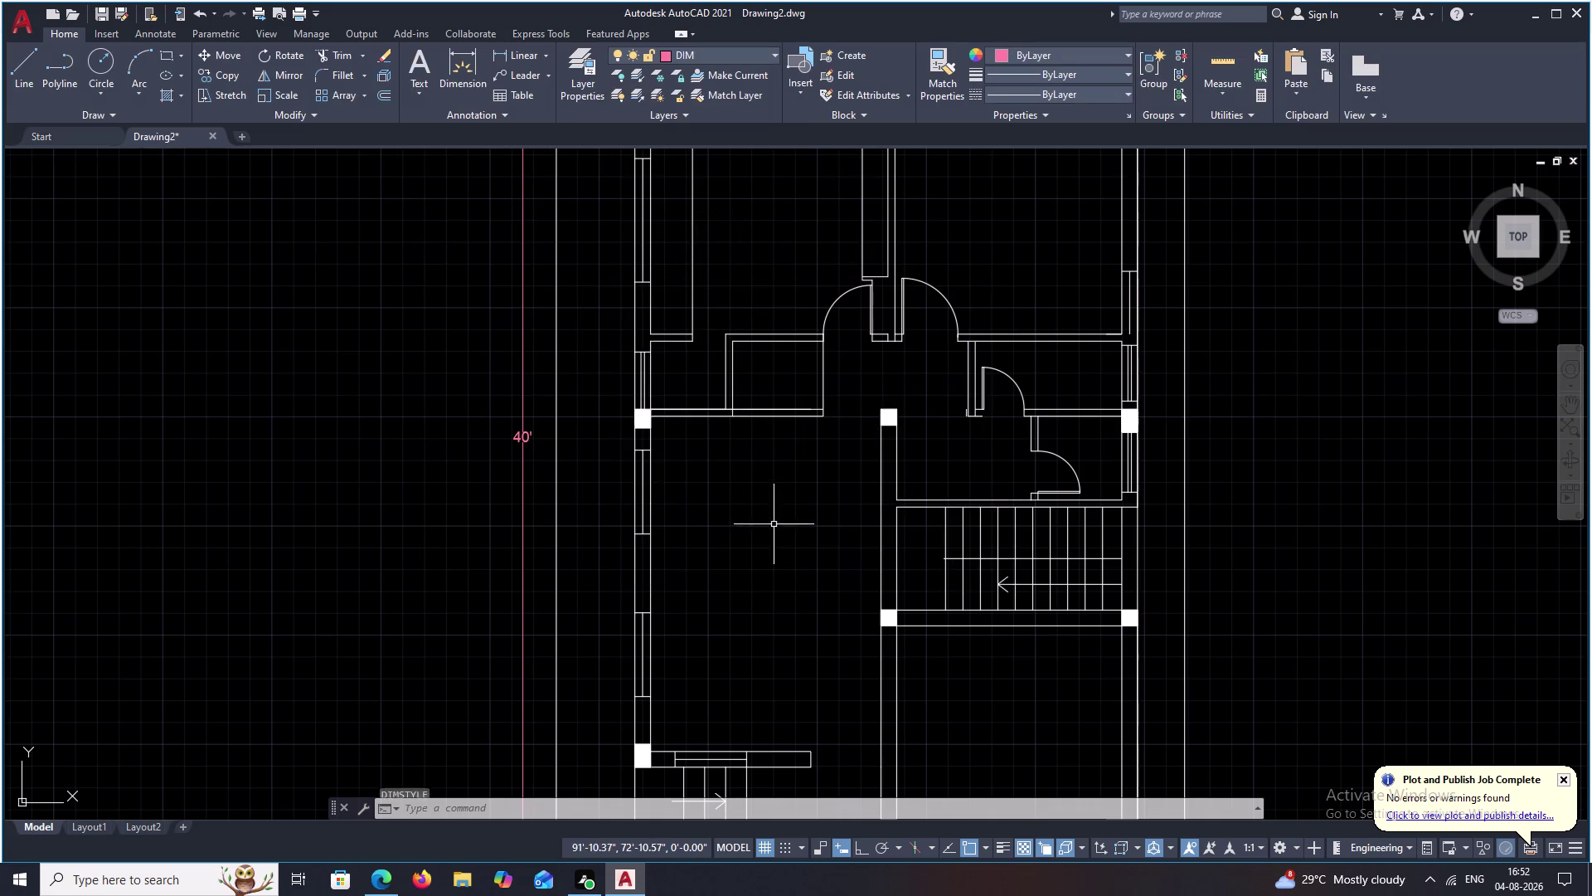
scroll(down, 3)
middle_drag(691, 472, 692, 511)
scroll(up, 3)
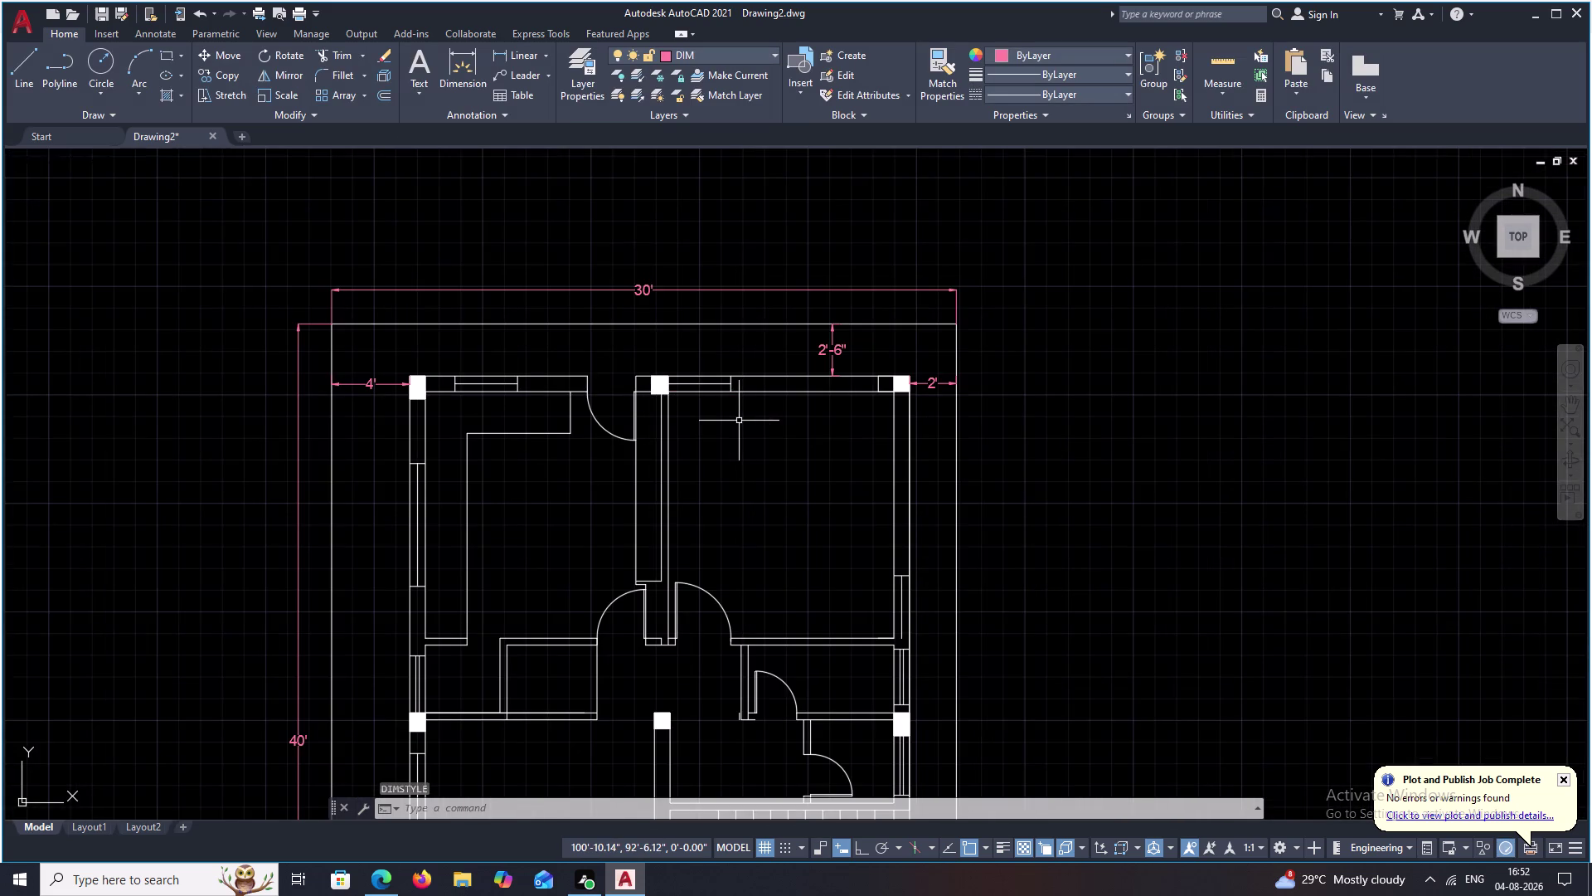
middle_drag(739, 420, 779, 429)
middle_drag(813, 443, 834, 438)
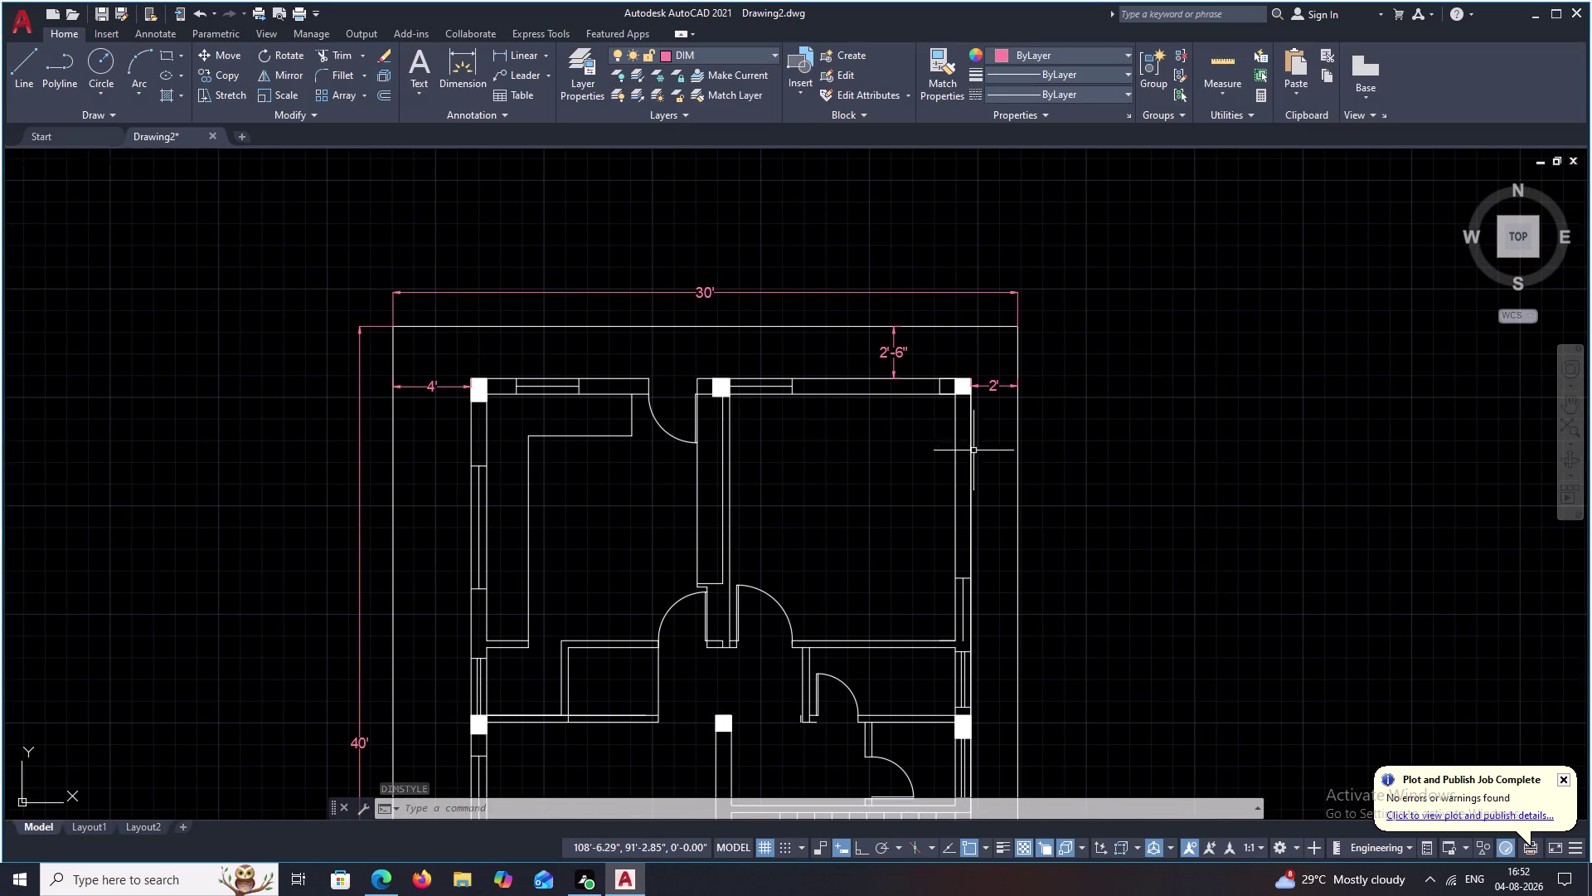
scroll(up, 3)
scroll(down, 3)
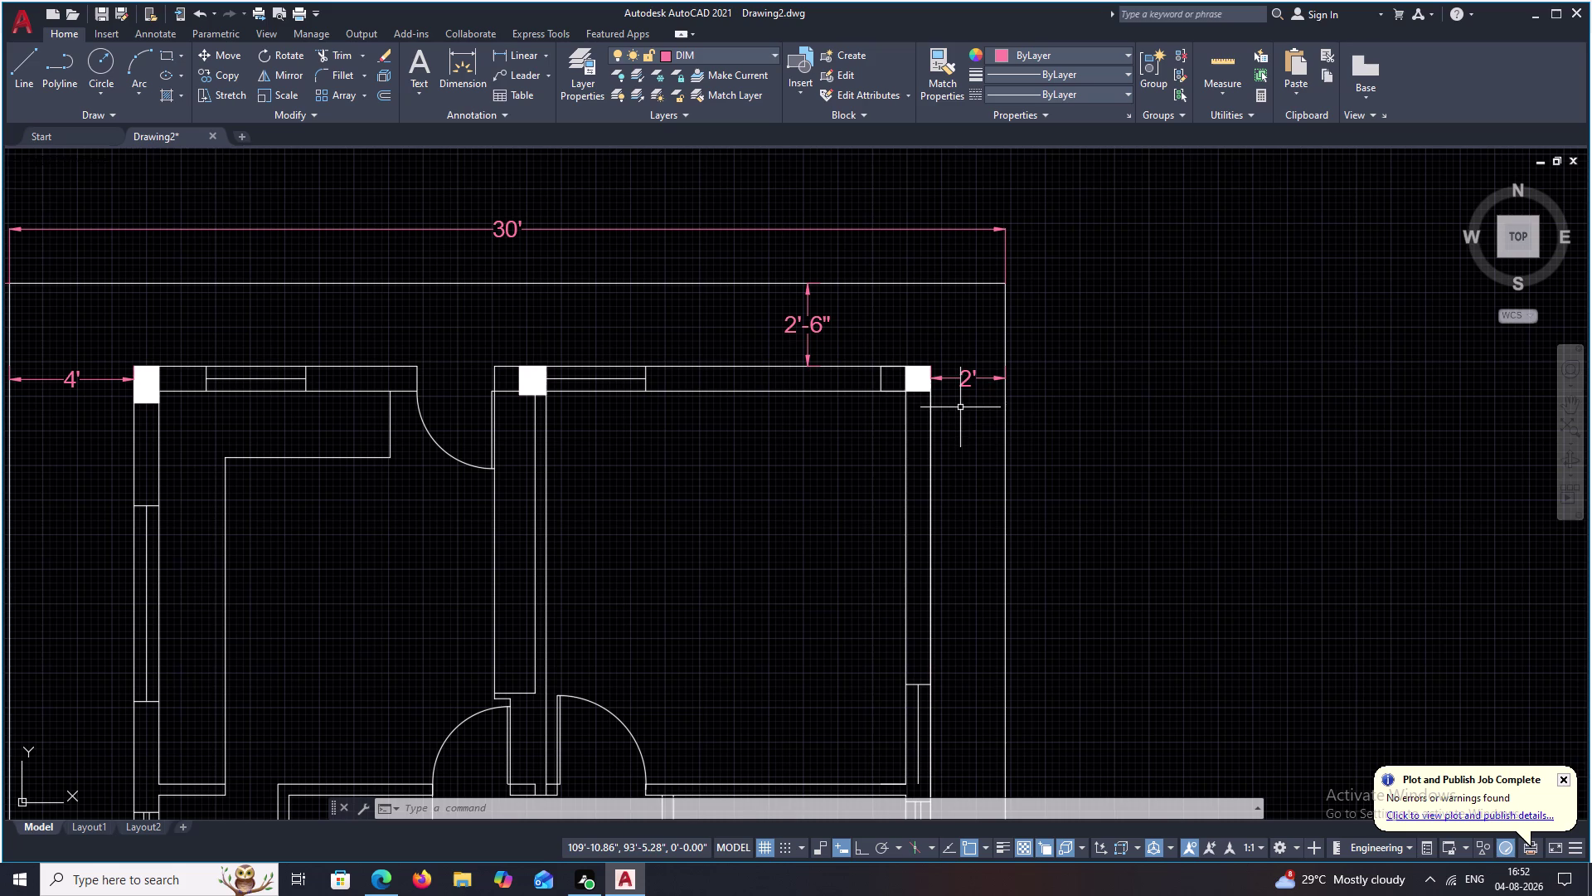
scroll(up, 3)
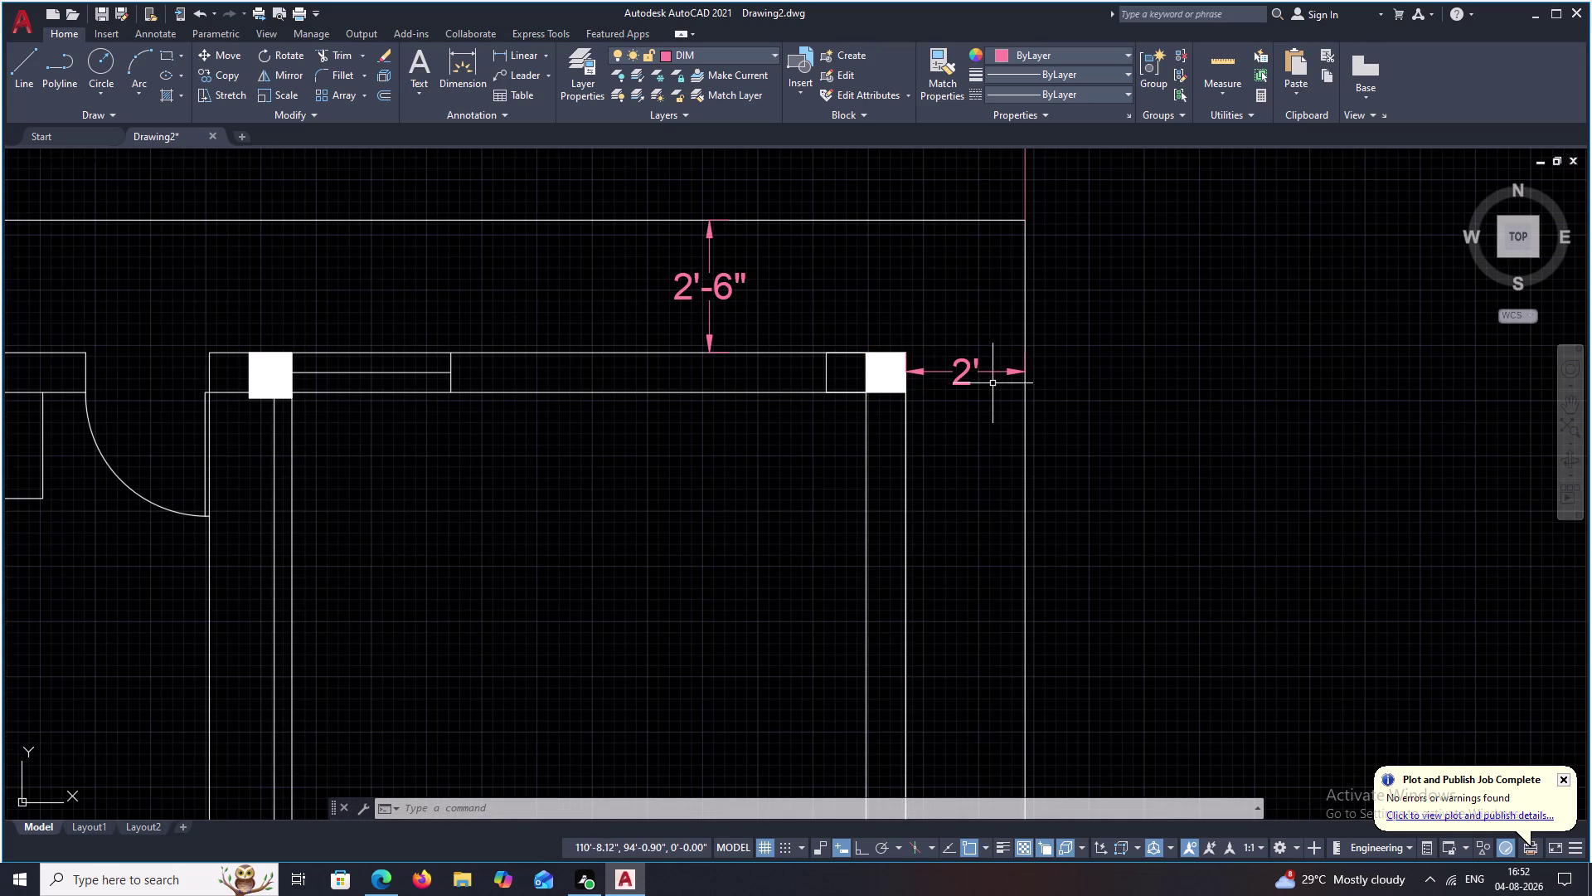
scroll(up, 3)
scroll(down, 3)
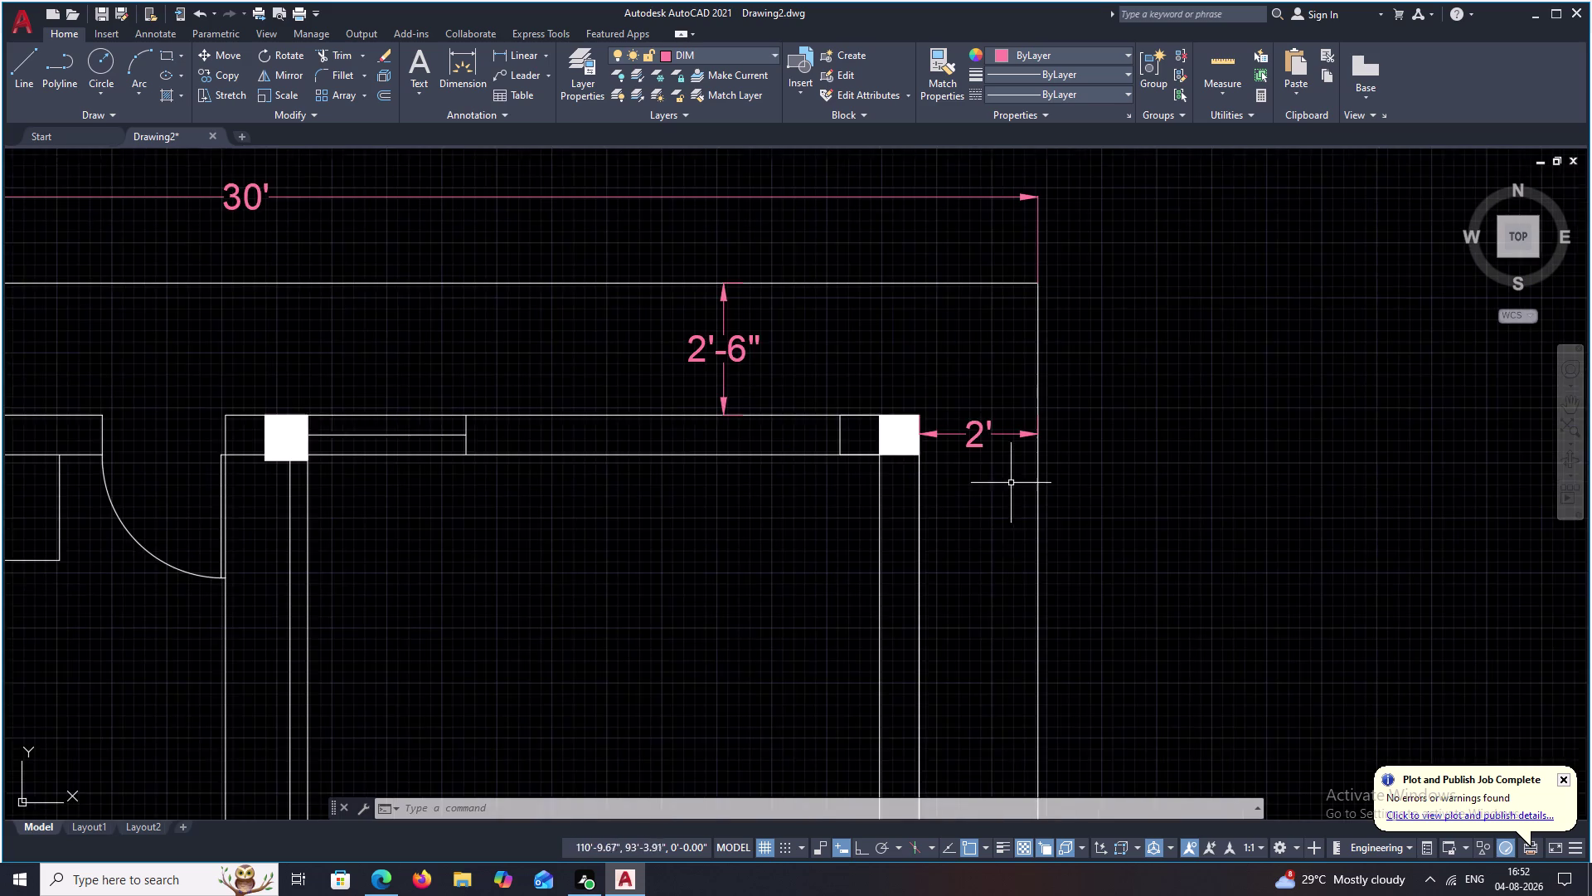
scroll(down, 3)
middle_drag(1020, 489, 946, 467)
scroll(up, 3)
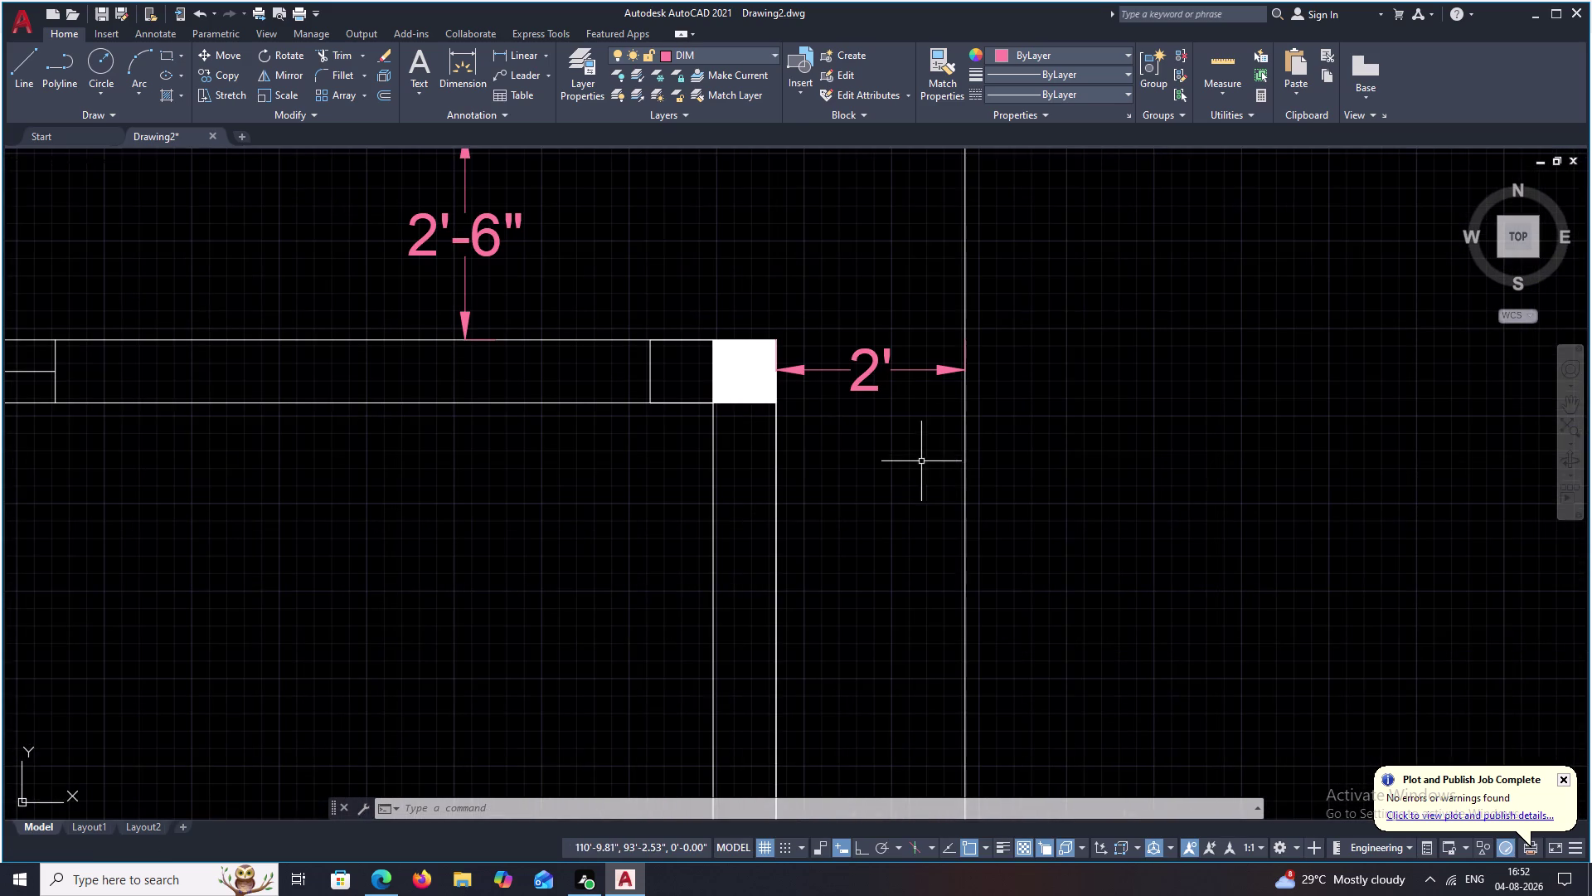
middle_drag(921, 461, 942, 447)
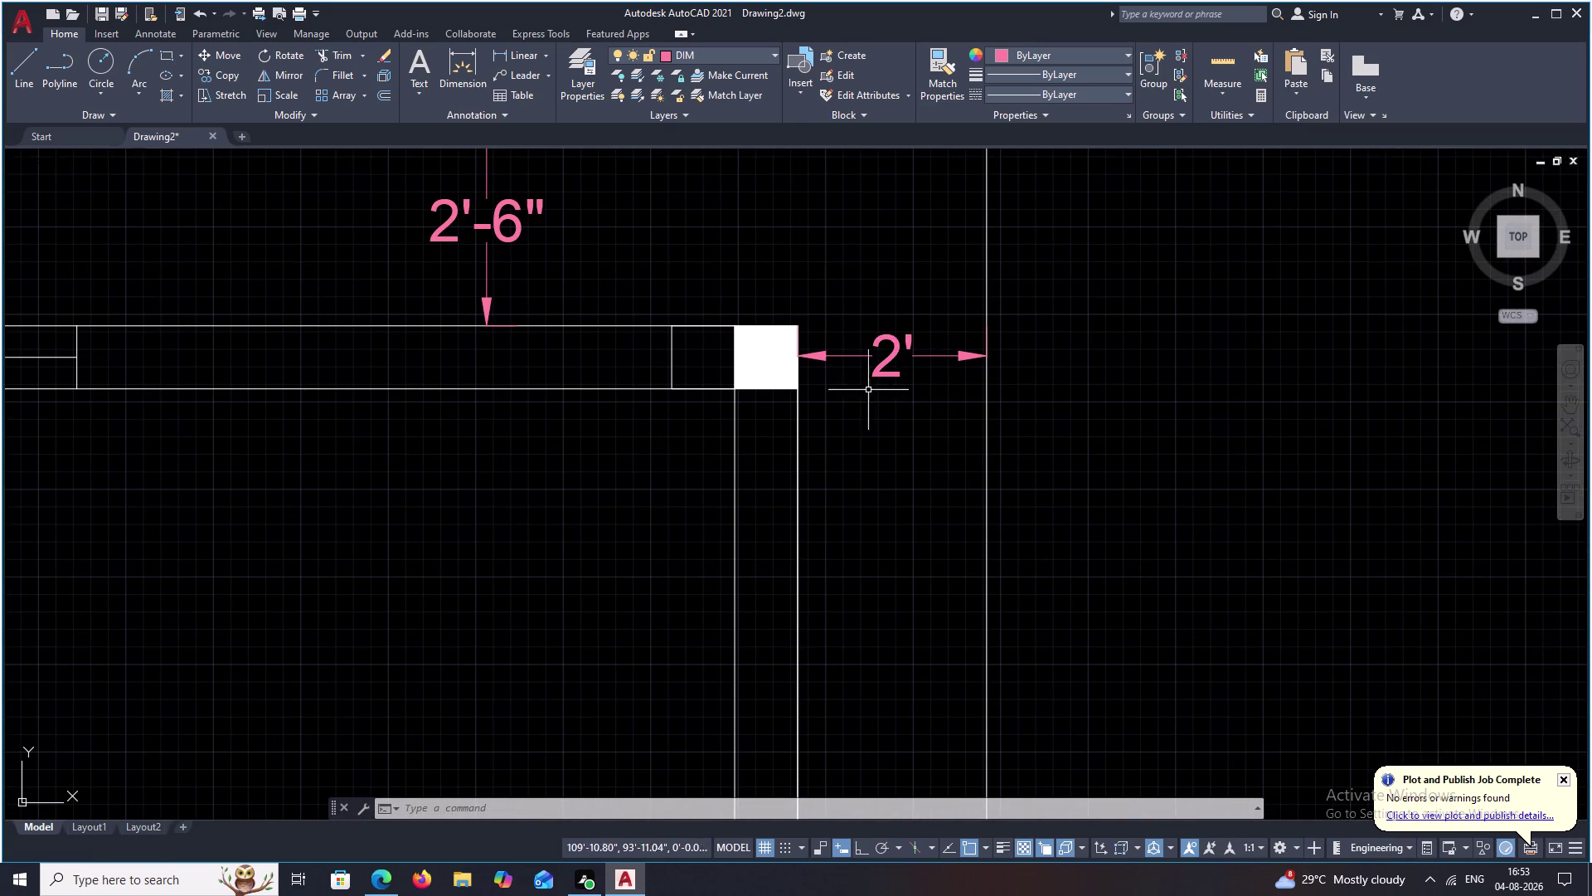
scroll(down, 3)
scroll(down, 3)
middle_drag(876, 473, 918, 426)
middle_drag(710, 514, 756, 431)
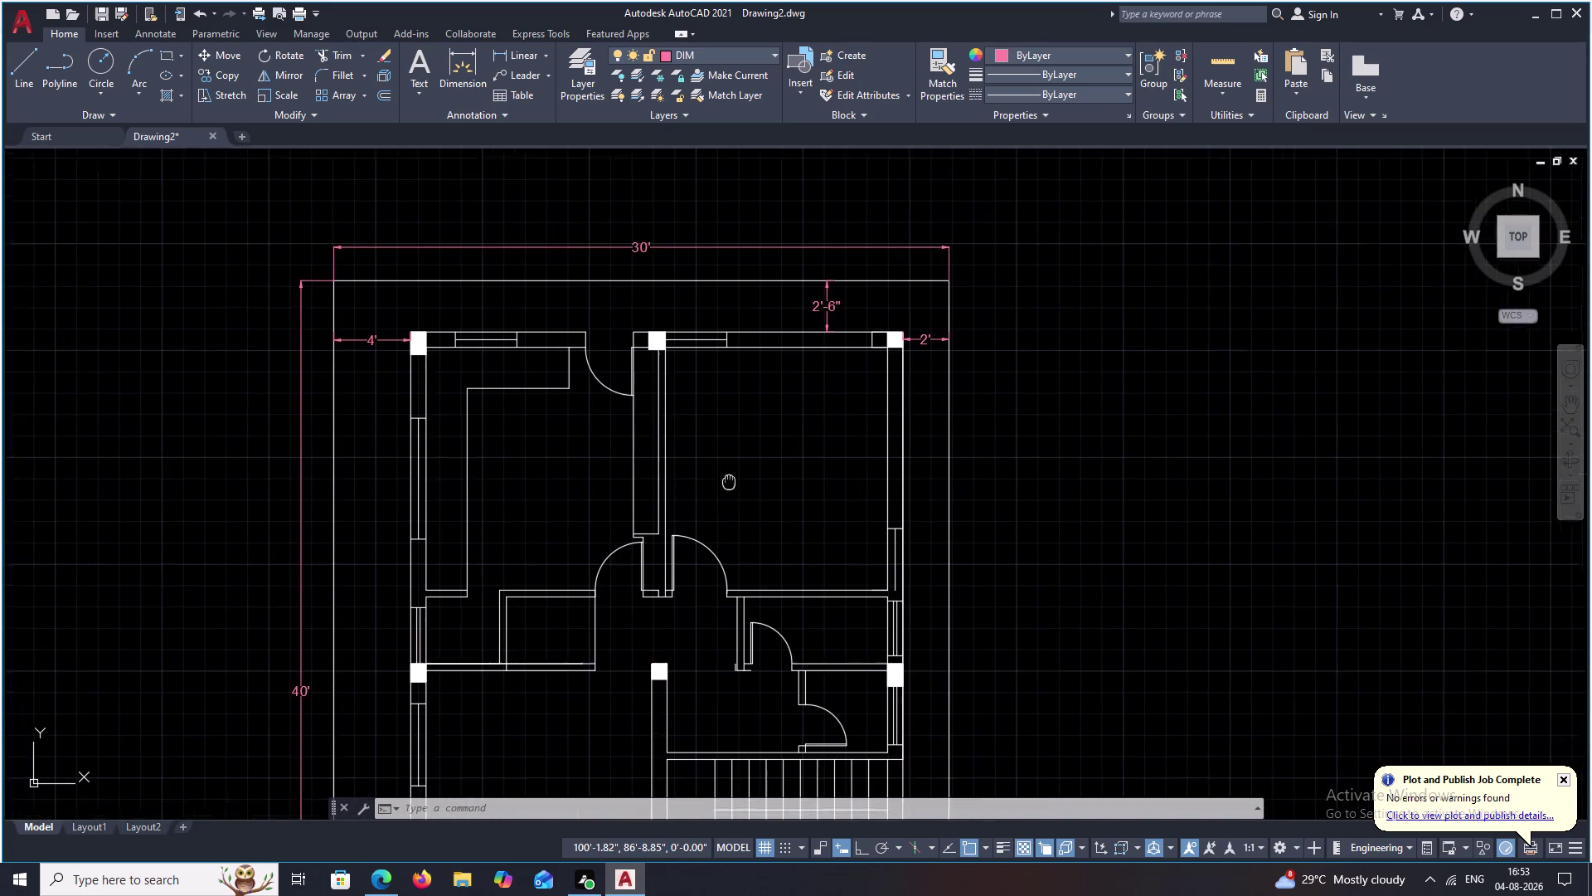
middle_drag(756, 431, 788, 383)
middle_drag(713, 494, 758, 401)
middle_drag(779, 488, 782, 414)
middle_drag(850, 571, 866, 394)
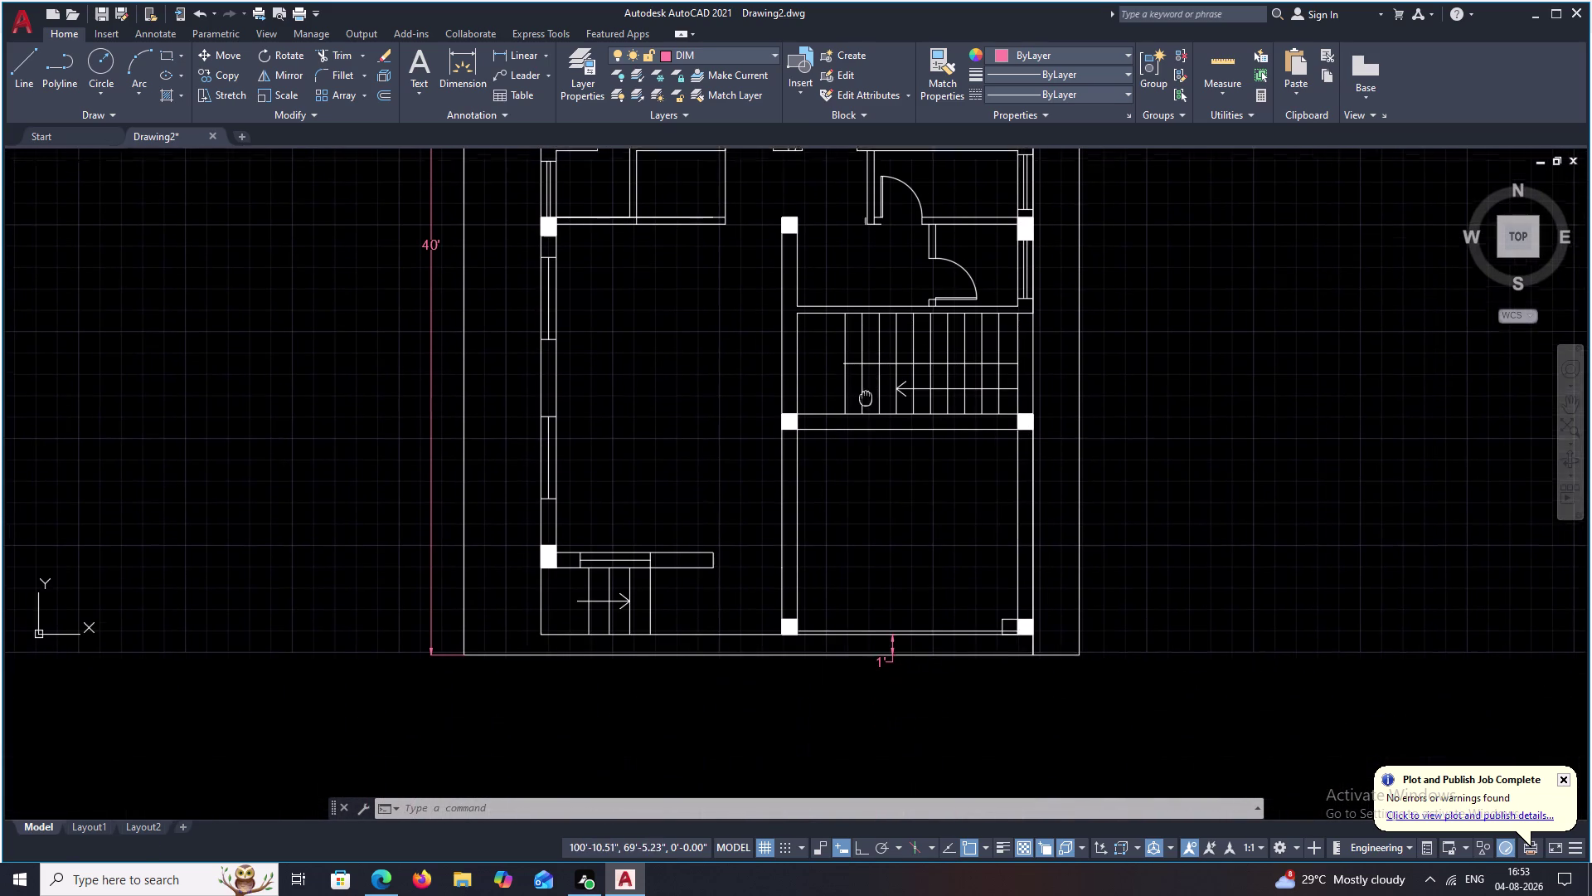
middle_drag(631, 487, 618, 521)
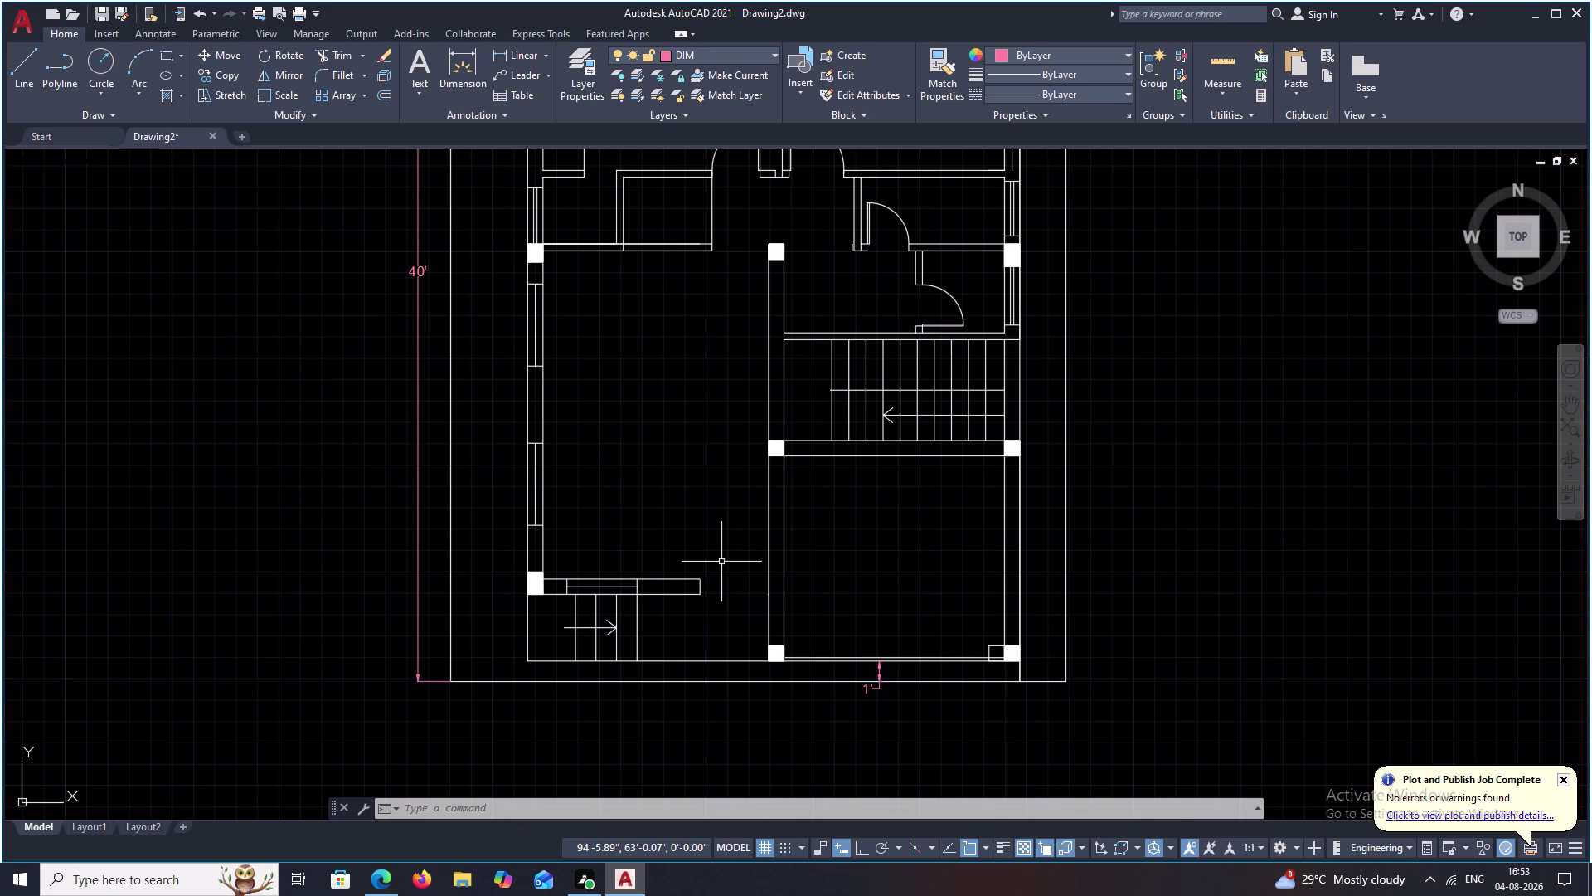
click(1232, 63)
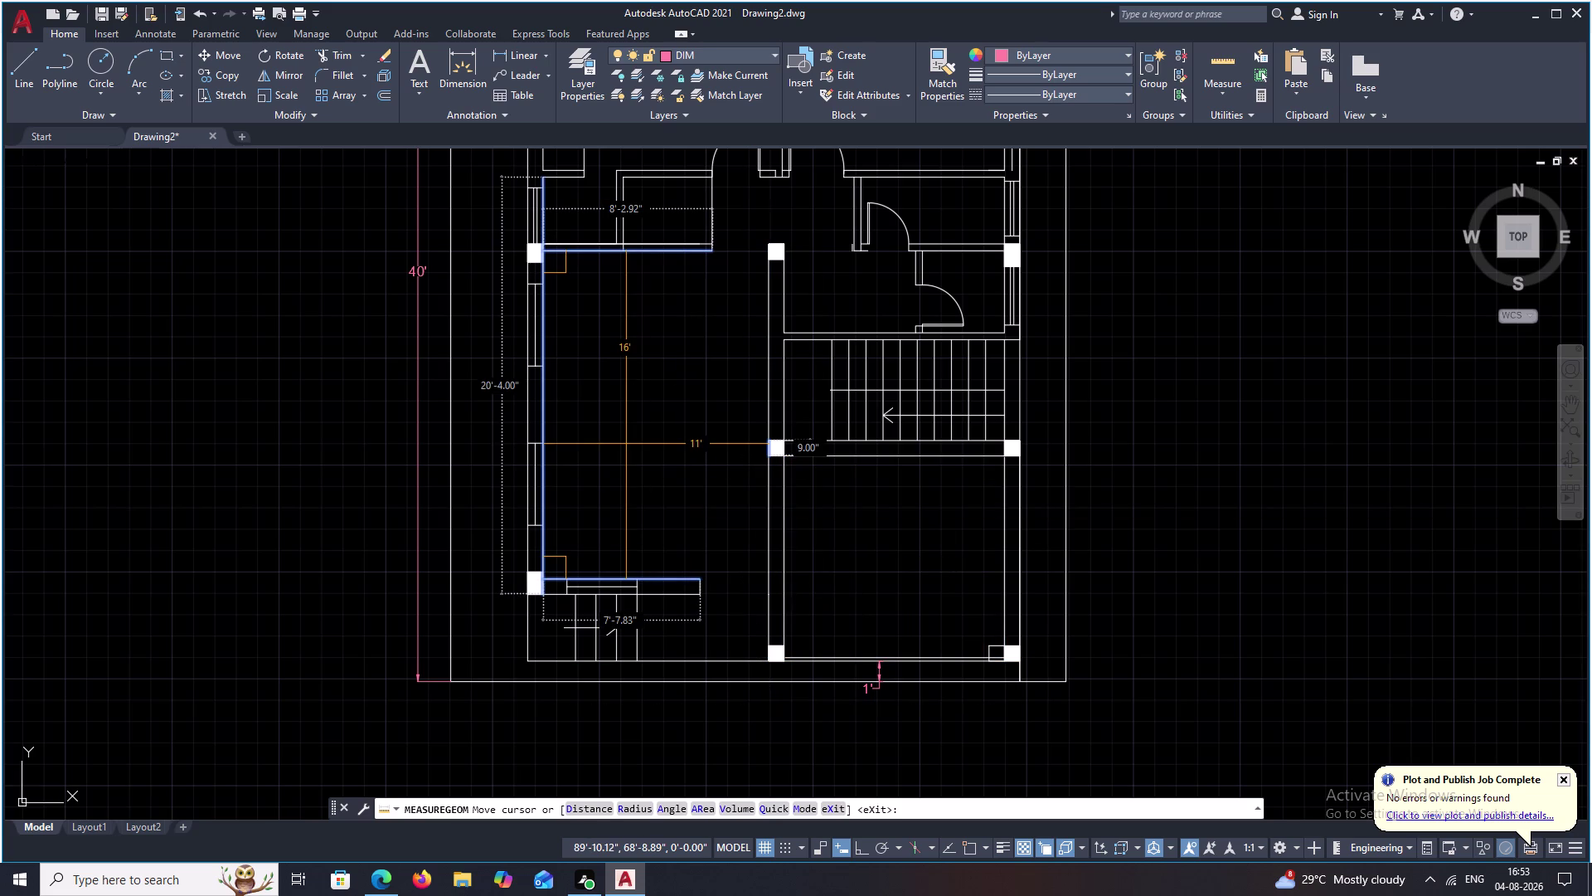
middle_drag(629, 443, 637, 622)
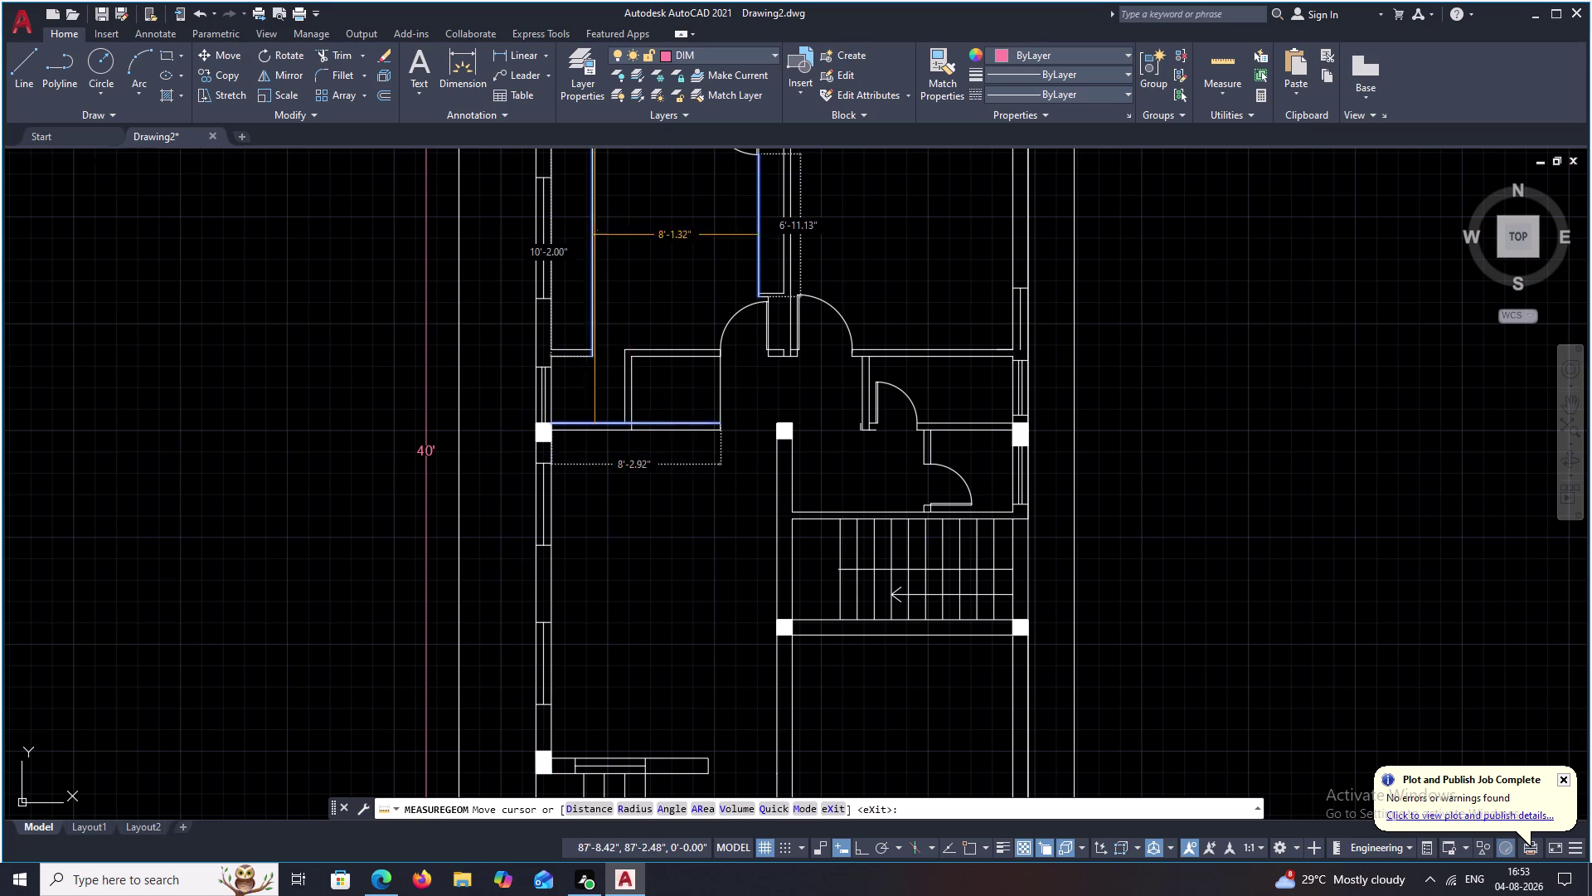
middle_drag(651, 267, 626, 472)
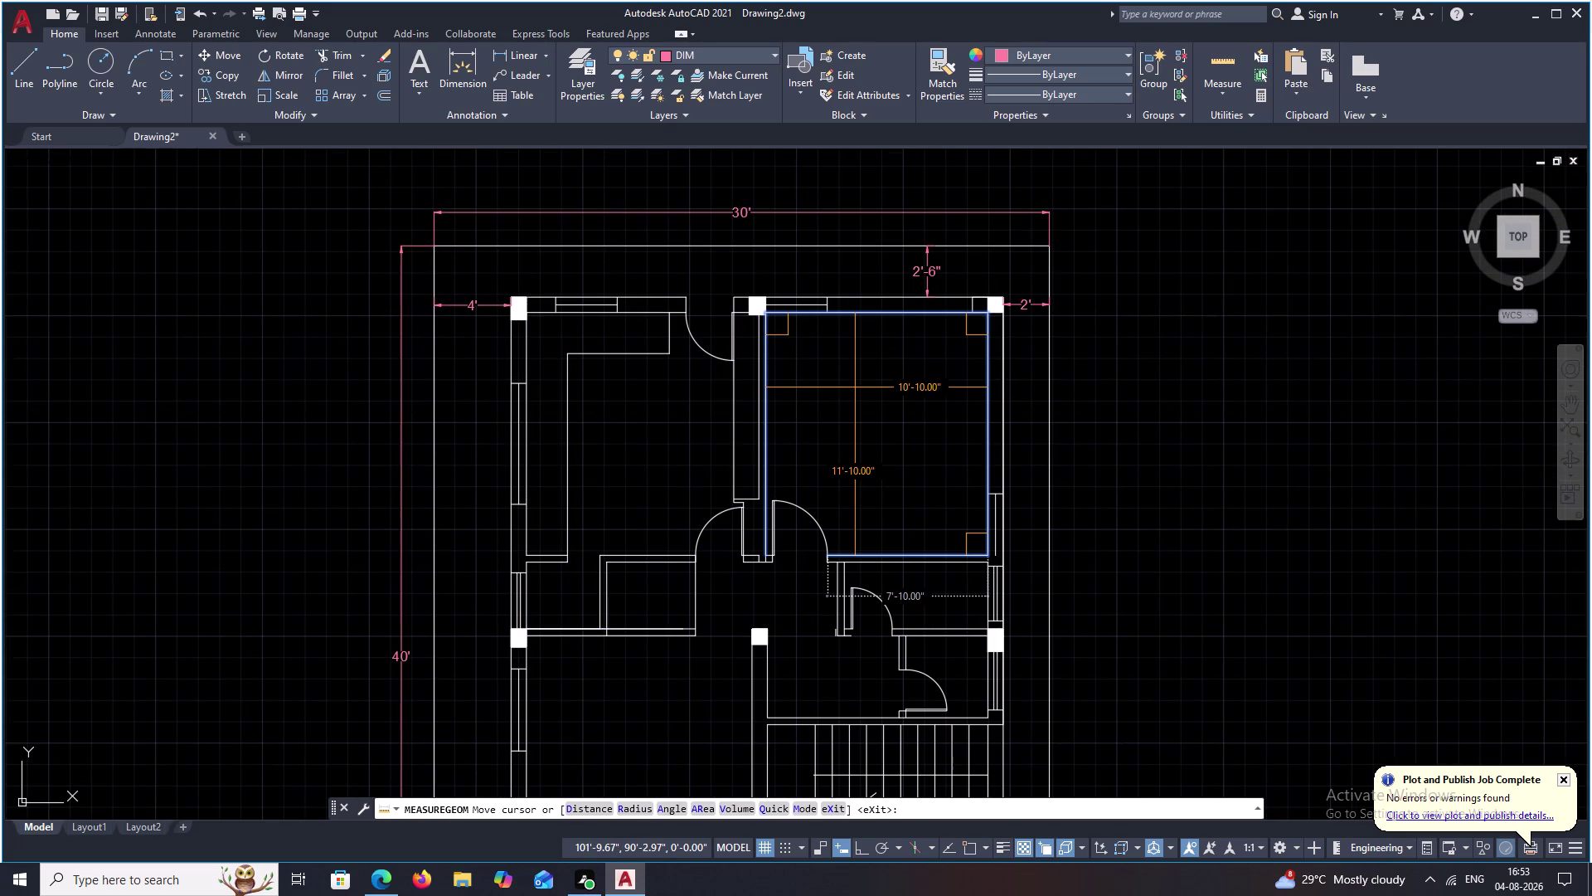
middle_drag(897, 521, 908, 360)
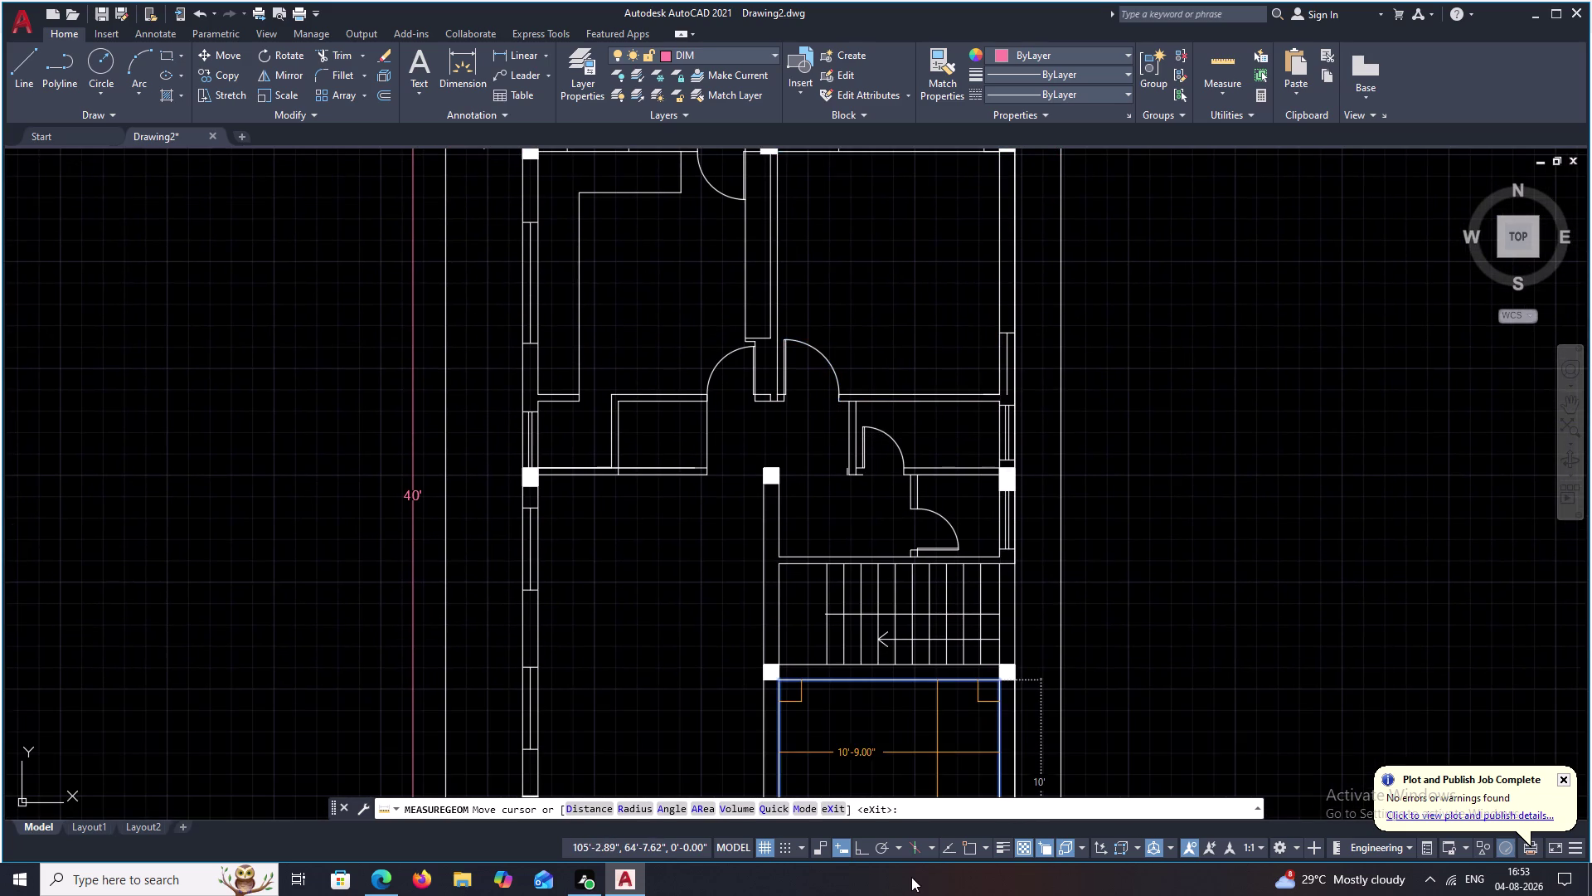
middle_drag(912, 793, 875, 571)
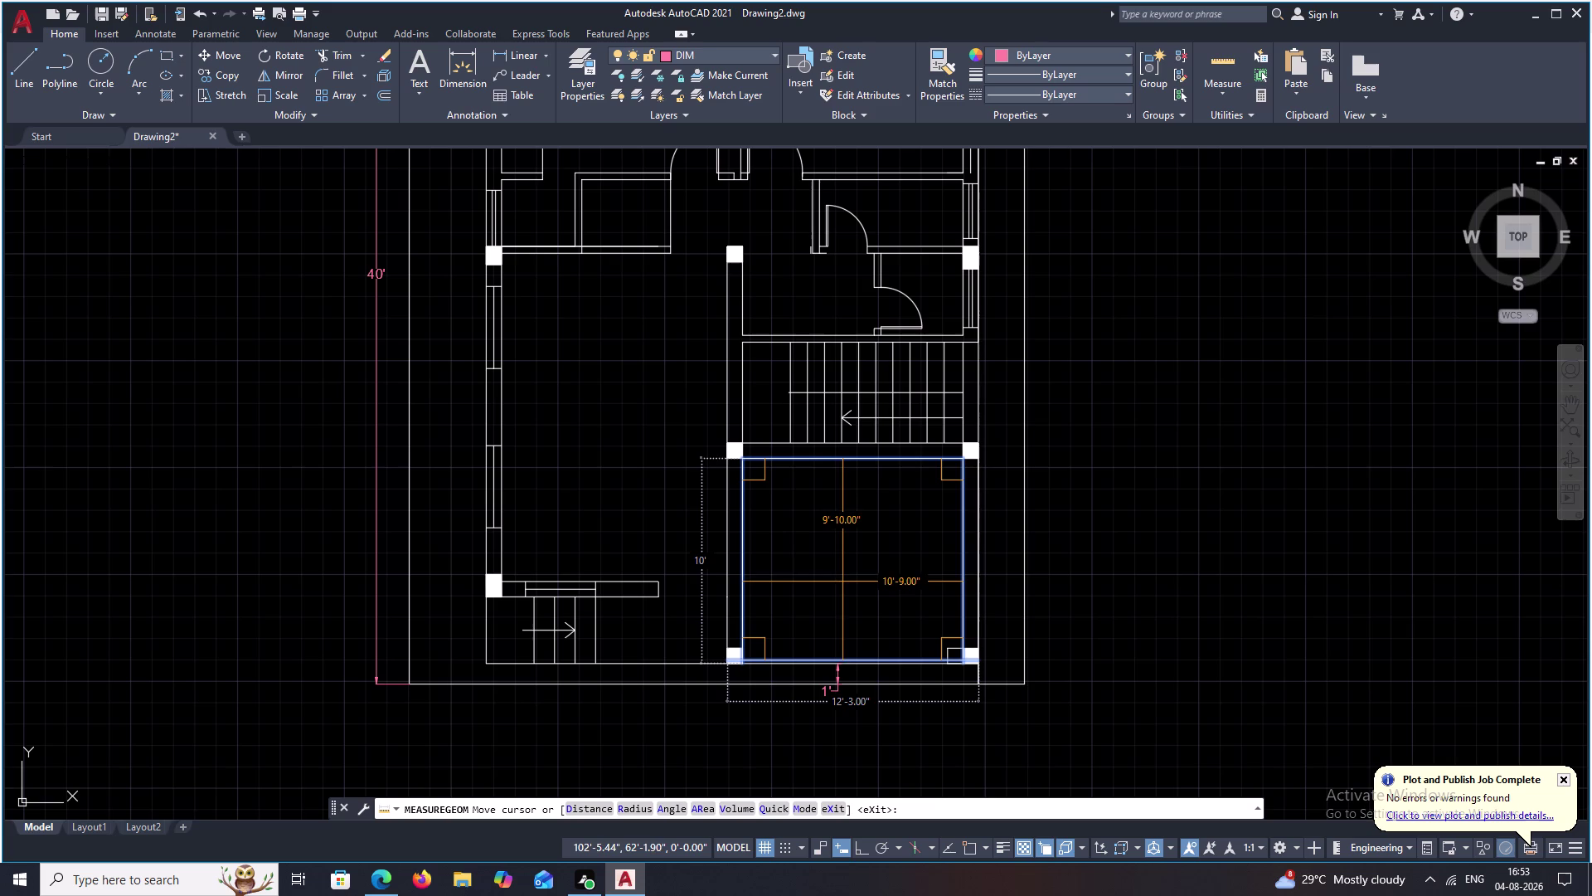
key(Escape)
scroll(down, 3)
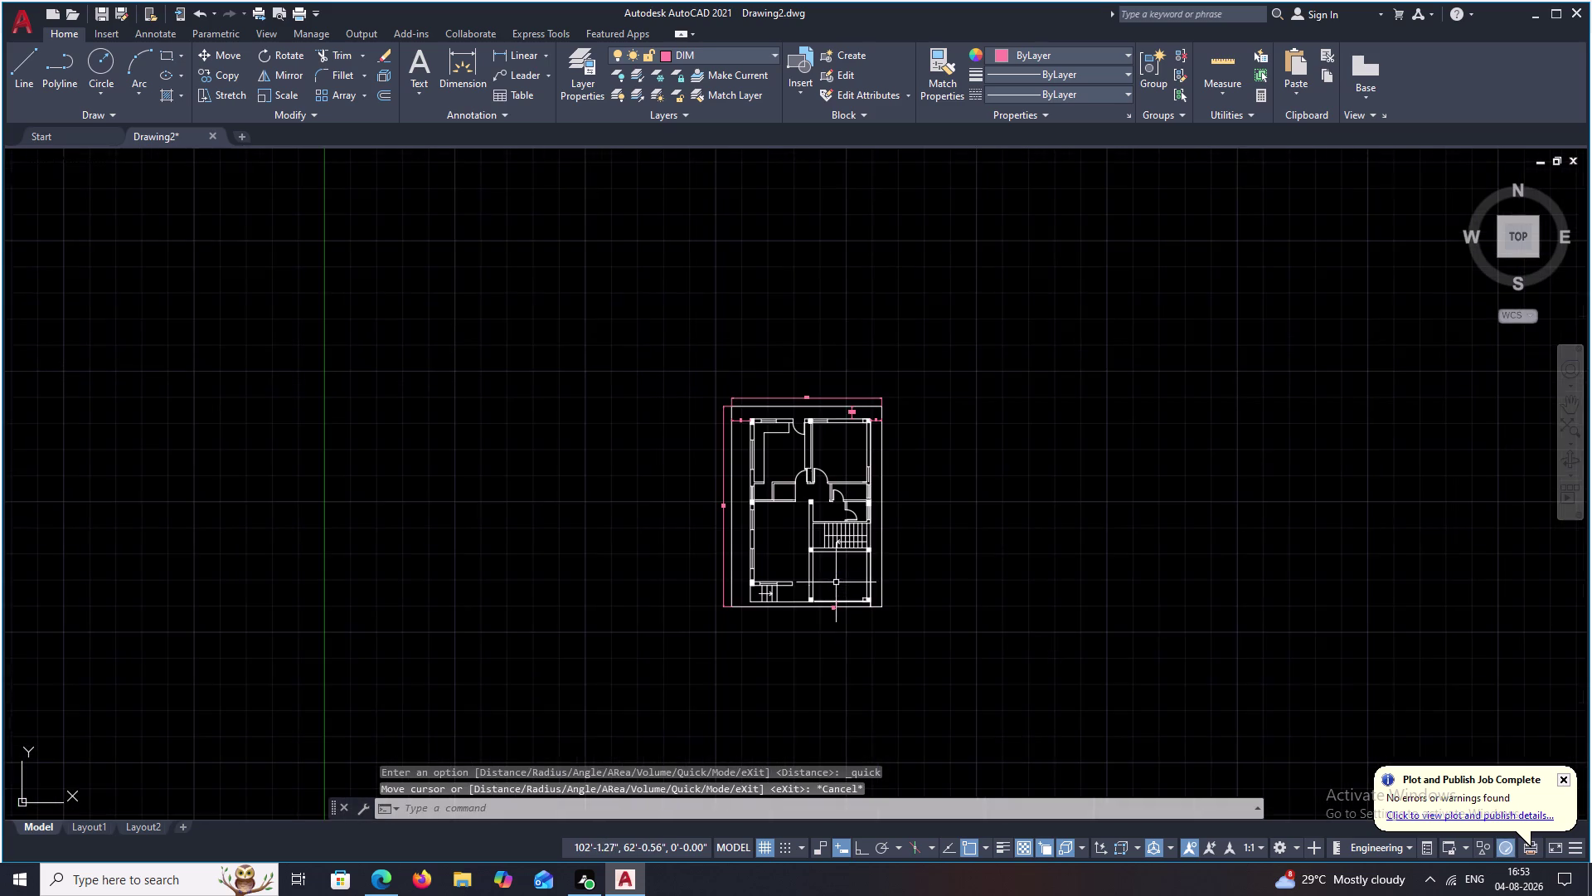
middle_drag(836, 582, 860, 639)
scroll(up, 3)
scroll(up, 3)
scroll(up, 3)
middle_drag(860, 608, 870, 585)
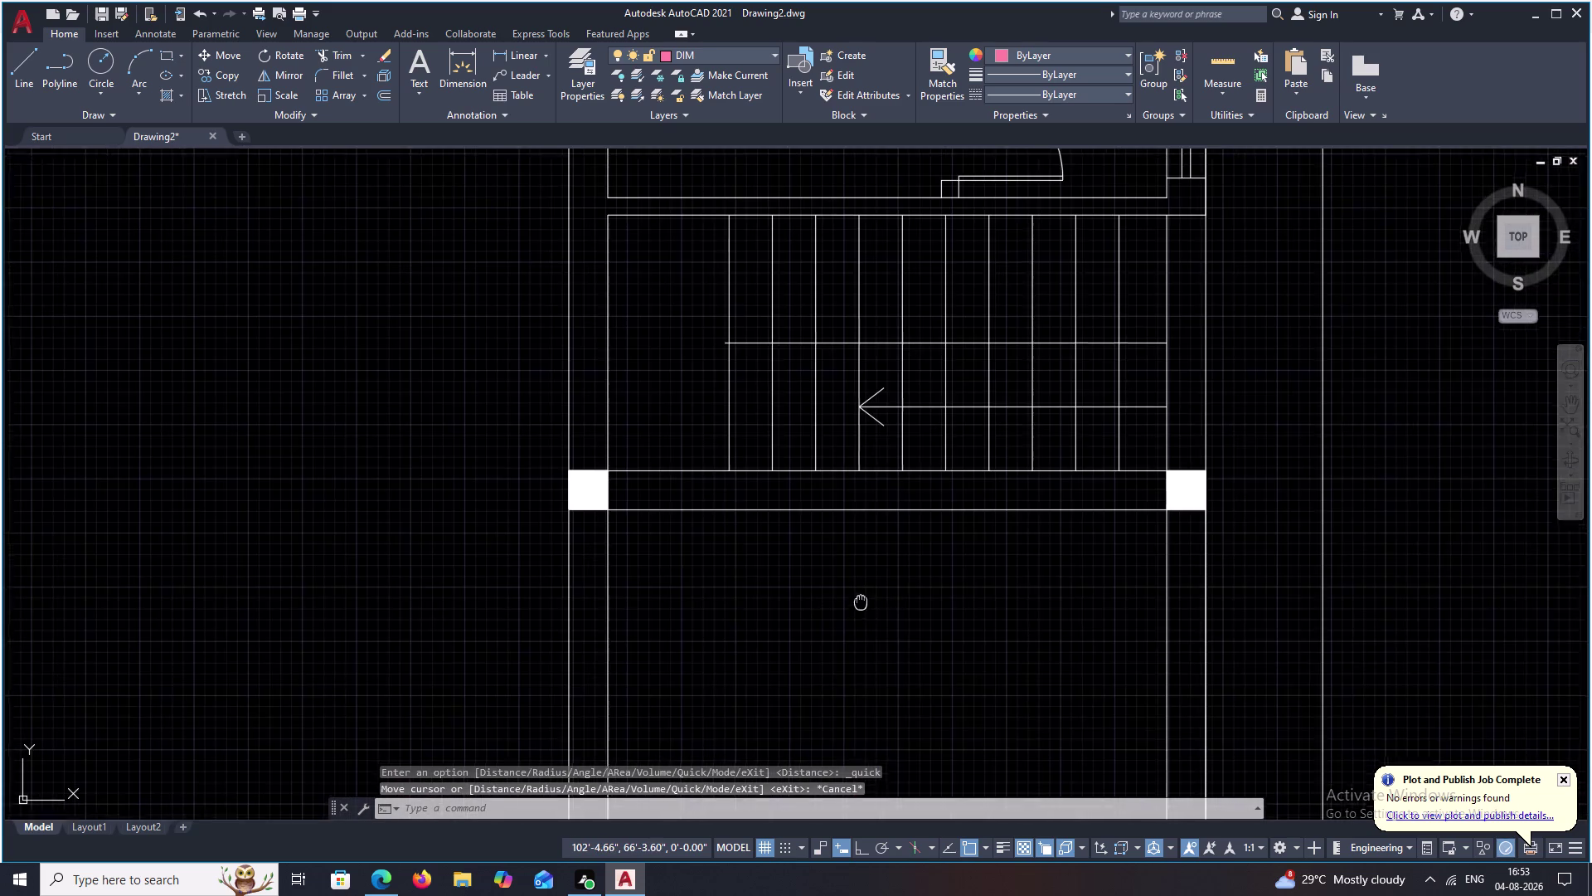
middle_drag(870, 586, 913, 557)
scroll(down, 3)
middle_drag(949, 577, 948, 562)
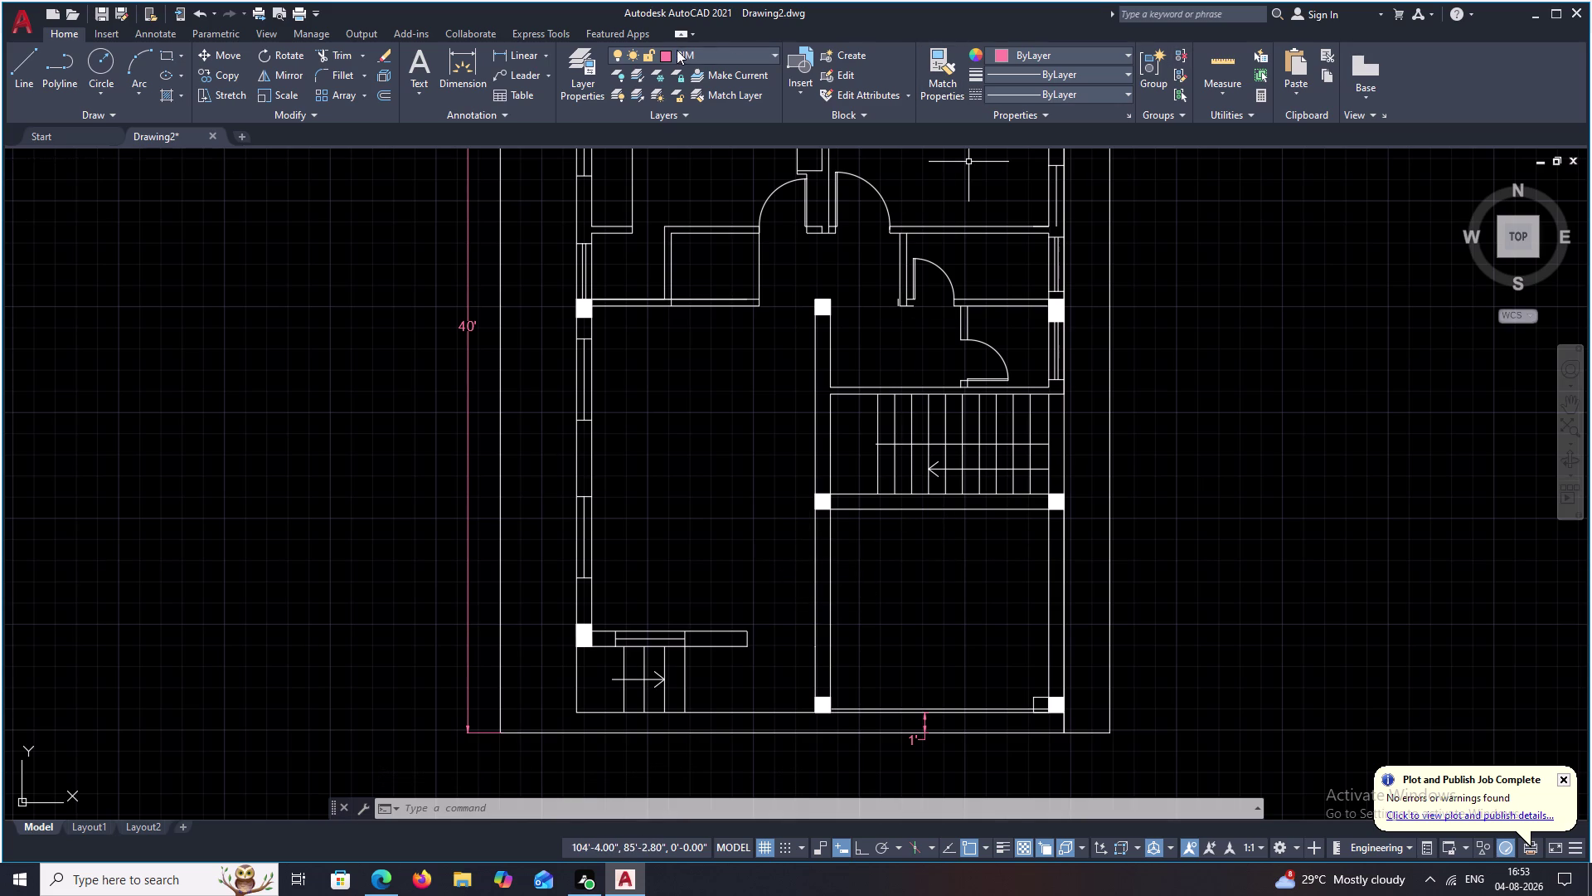
Start two linear dimensions across the lower room and cancel both.
click(519, 54)
middle_drag(864, 566, 845, 479)
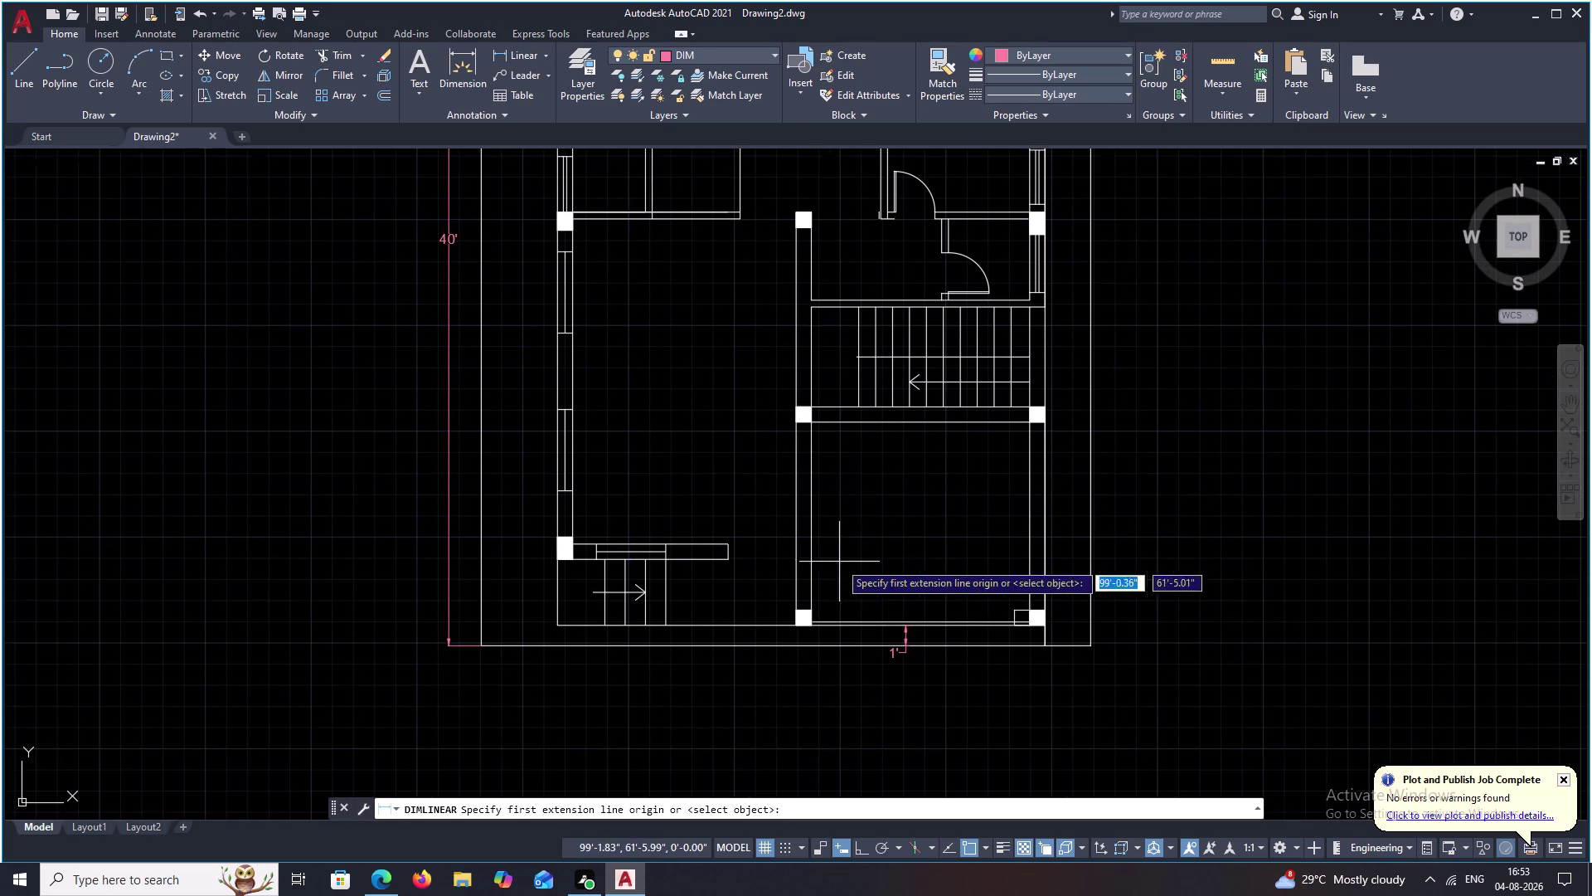
click(797, 567)
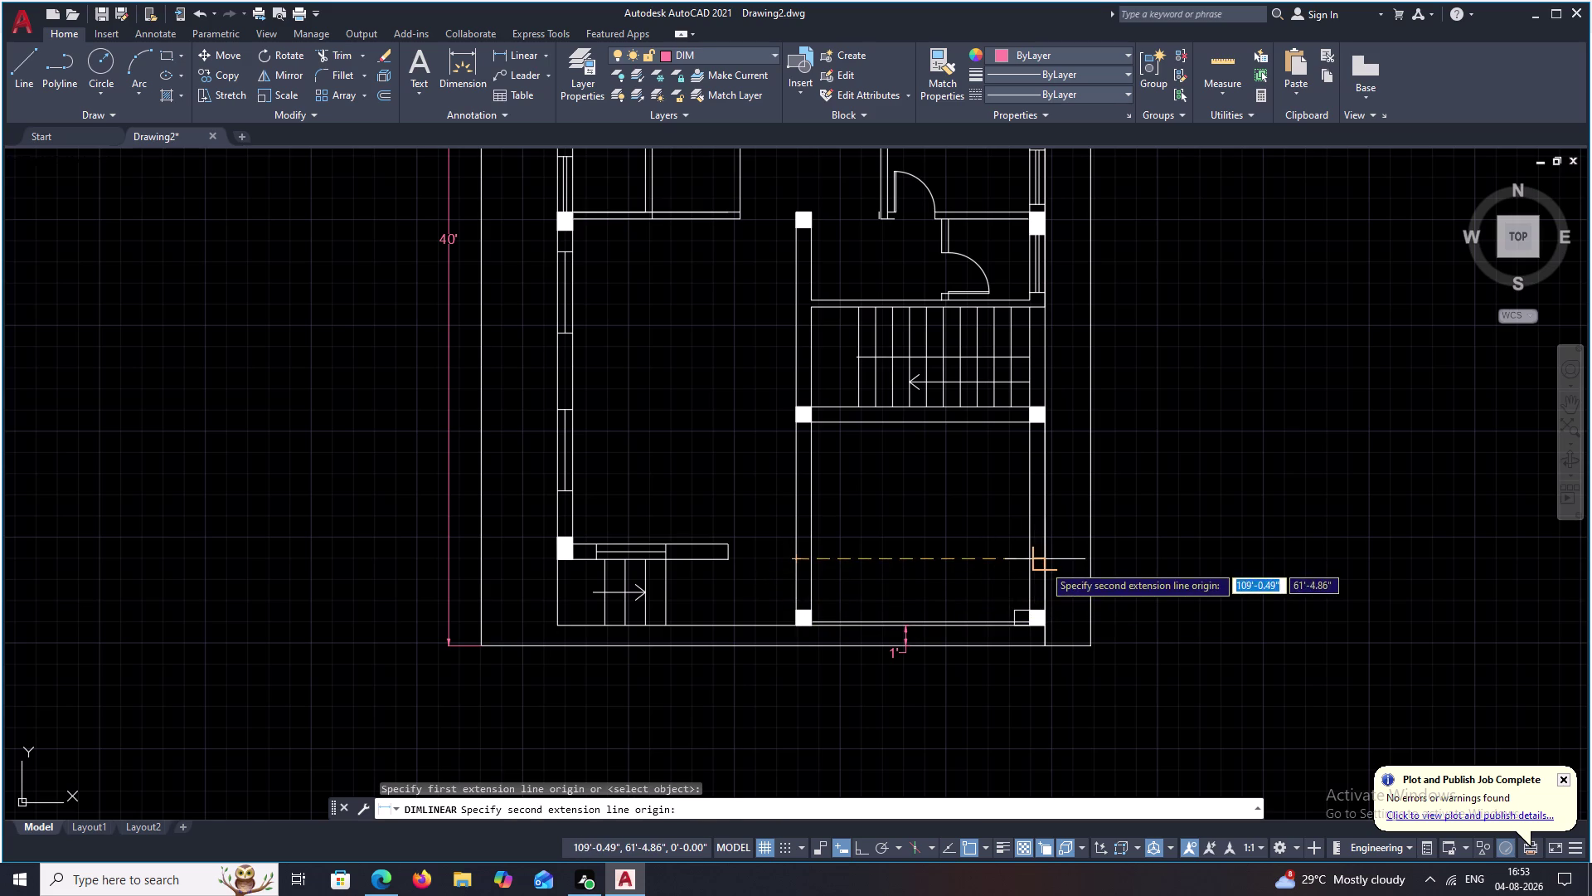
click(1048, 562)
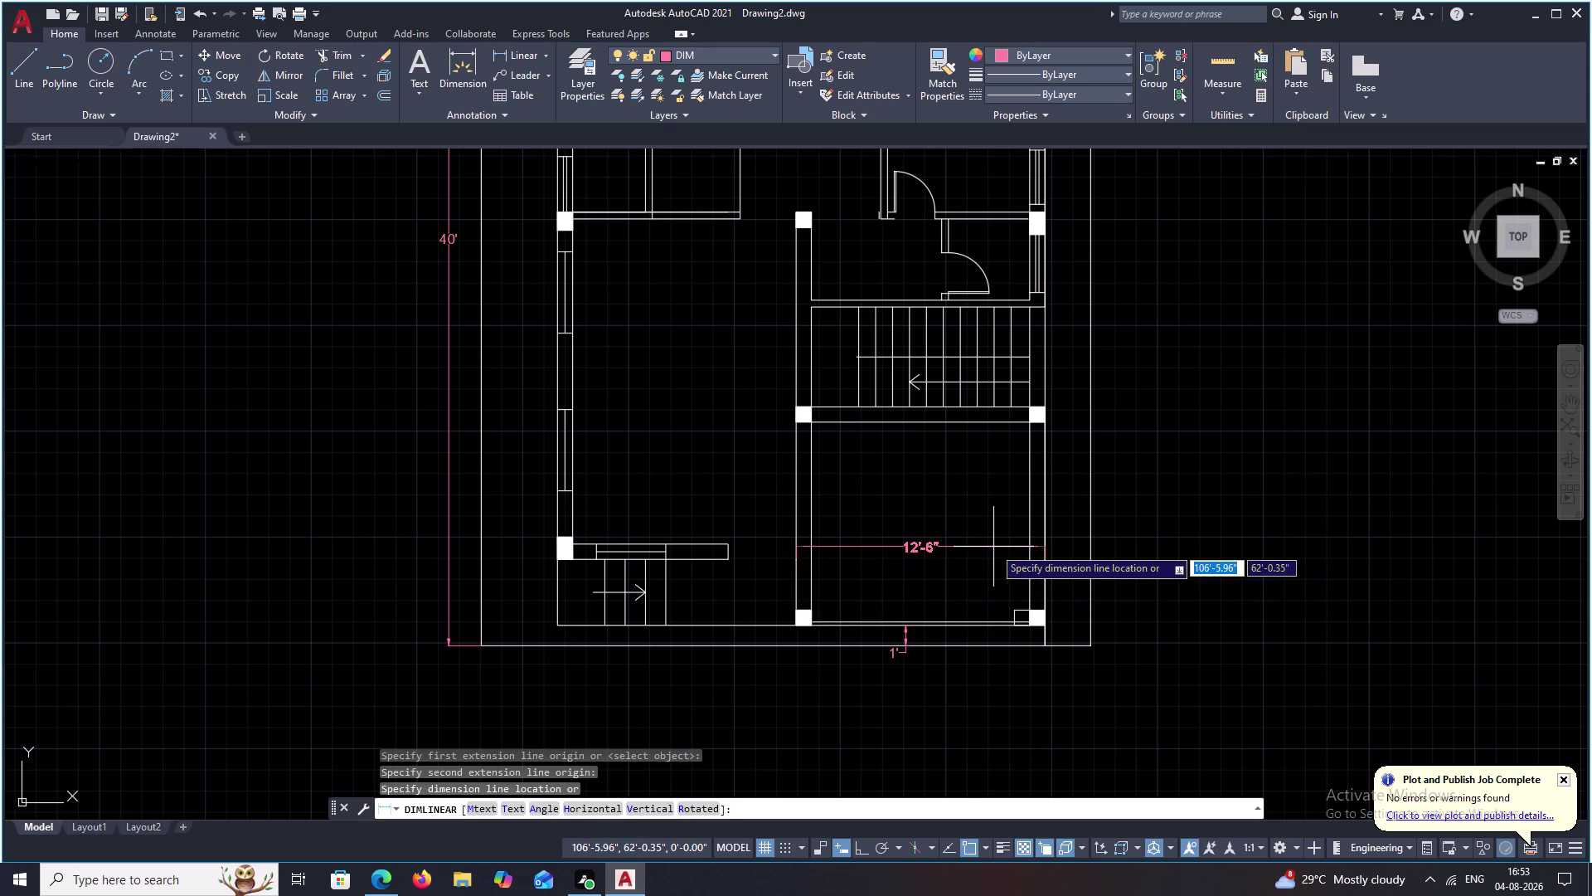
key(Escape)
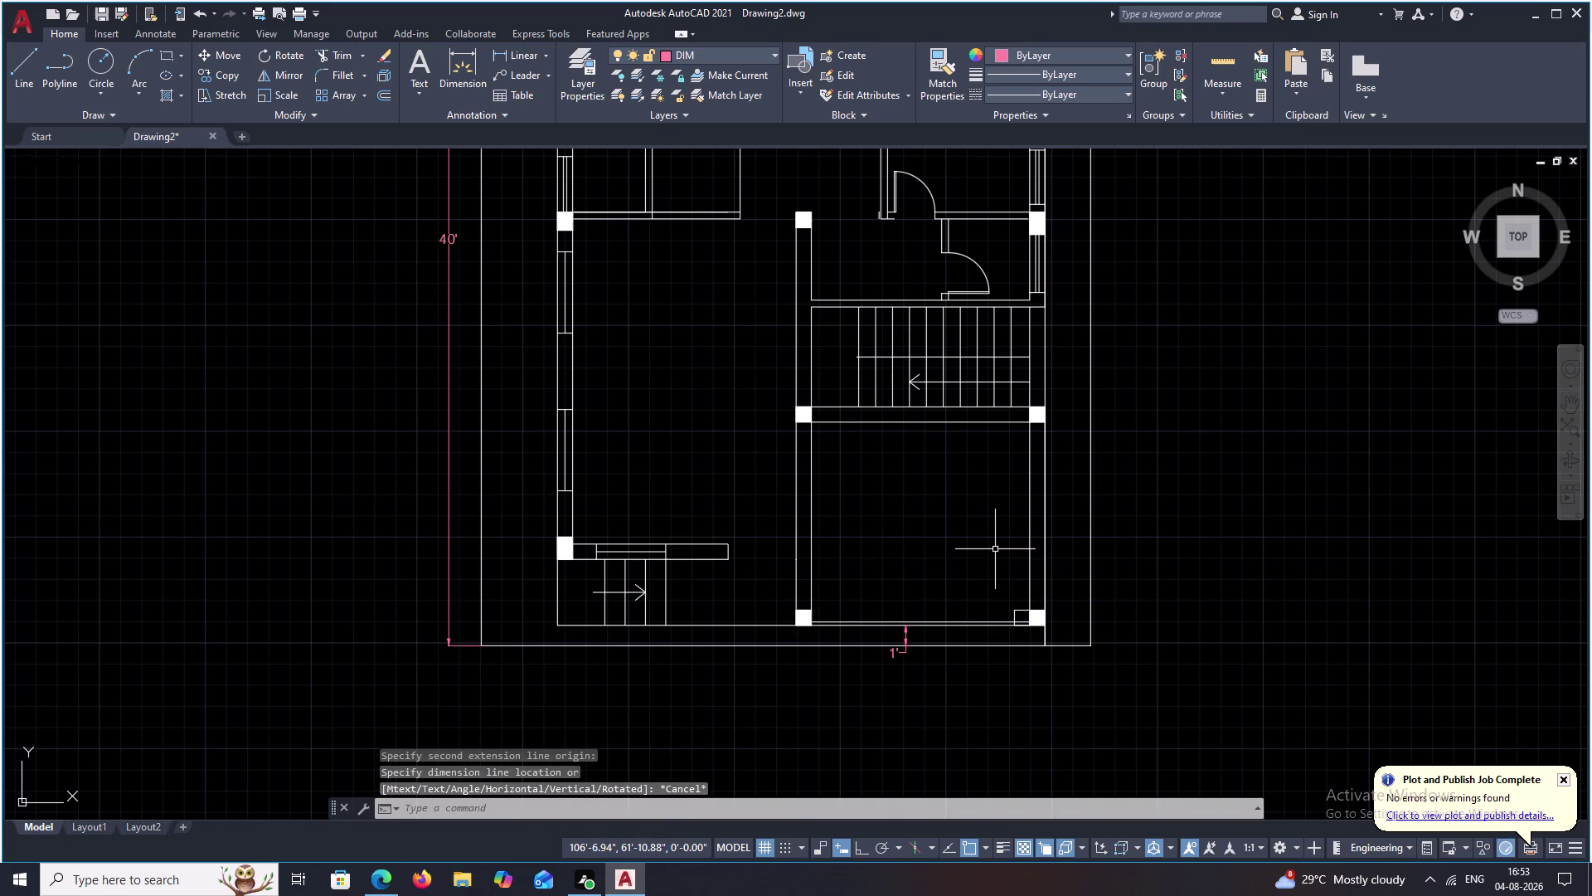
scroll(up, 3)
middle_drag(849, 588, 837, 502)
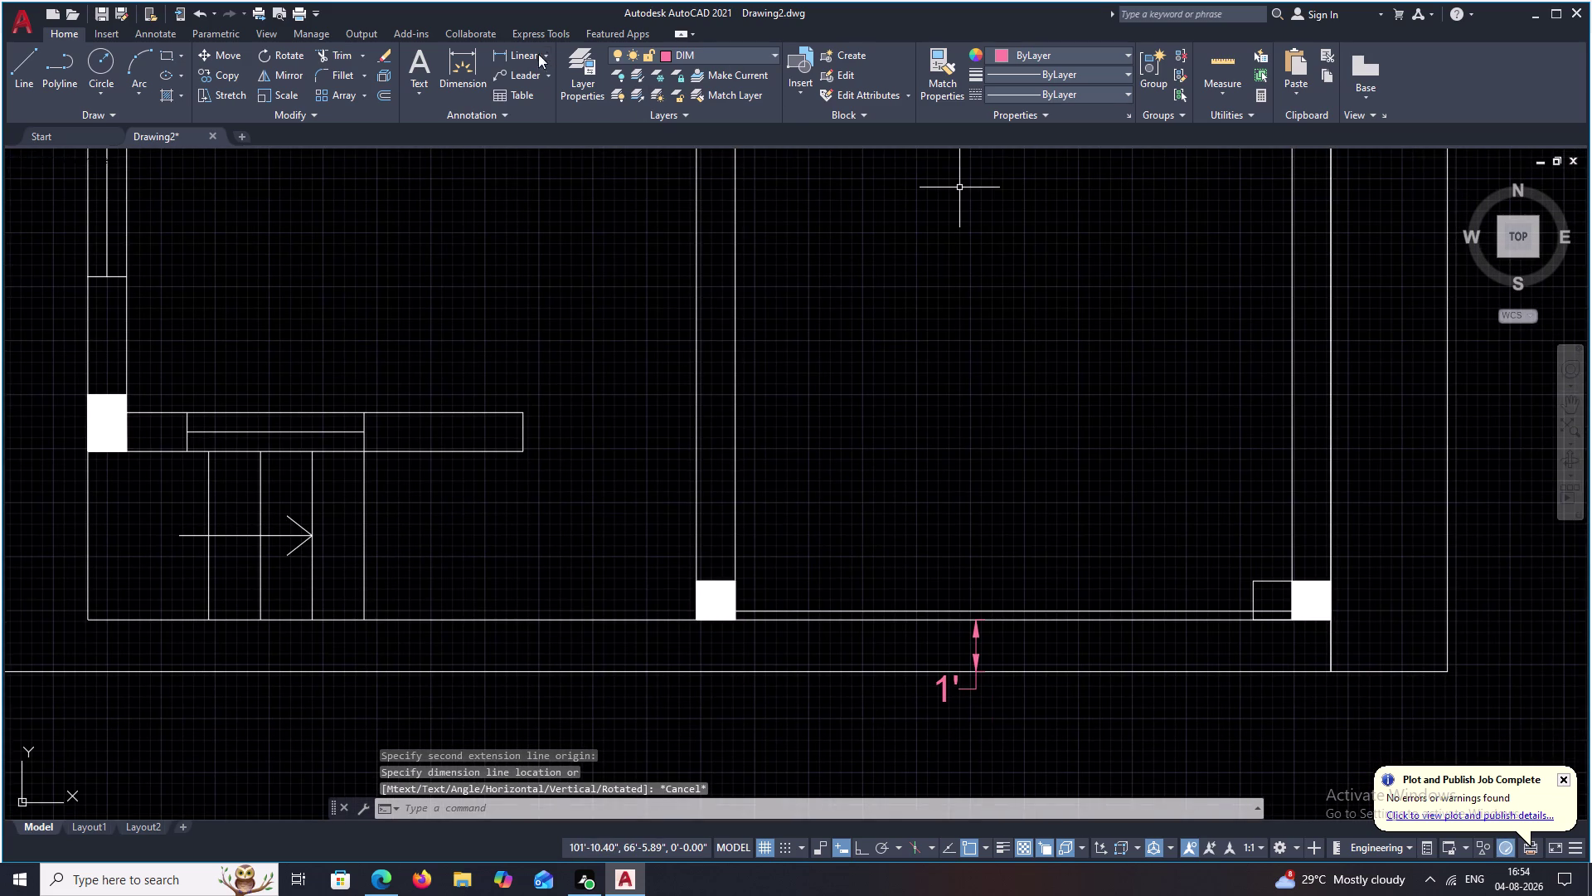
click(498, 58)
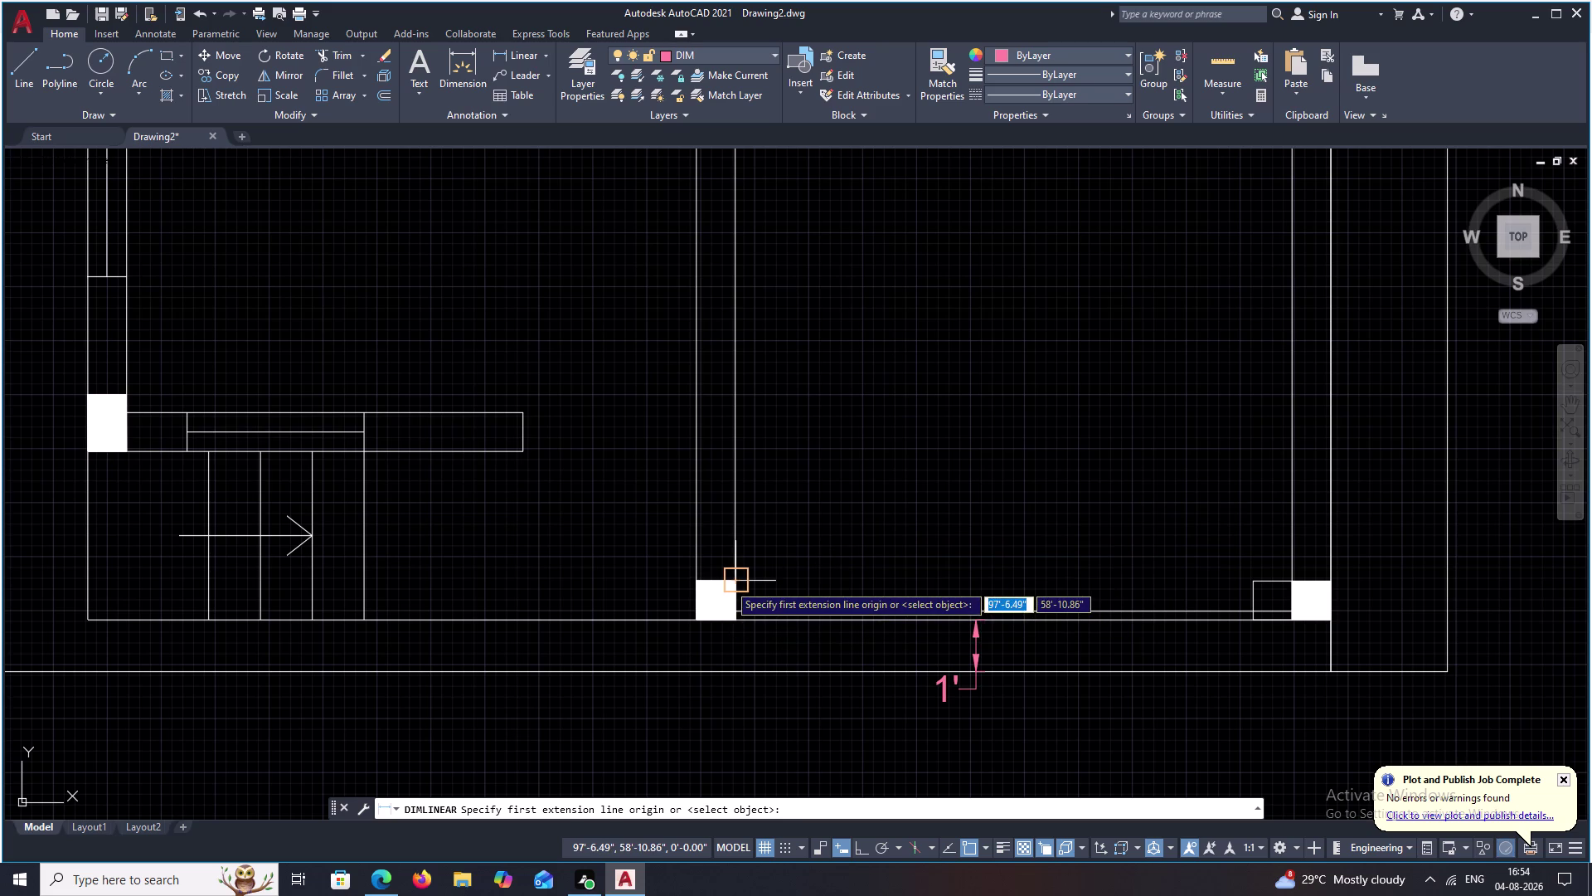
click(737, 584)
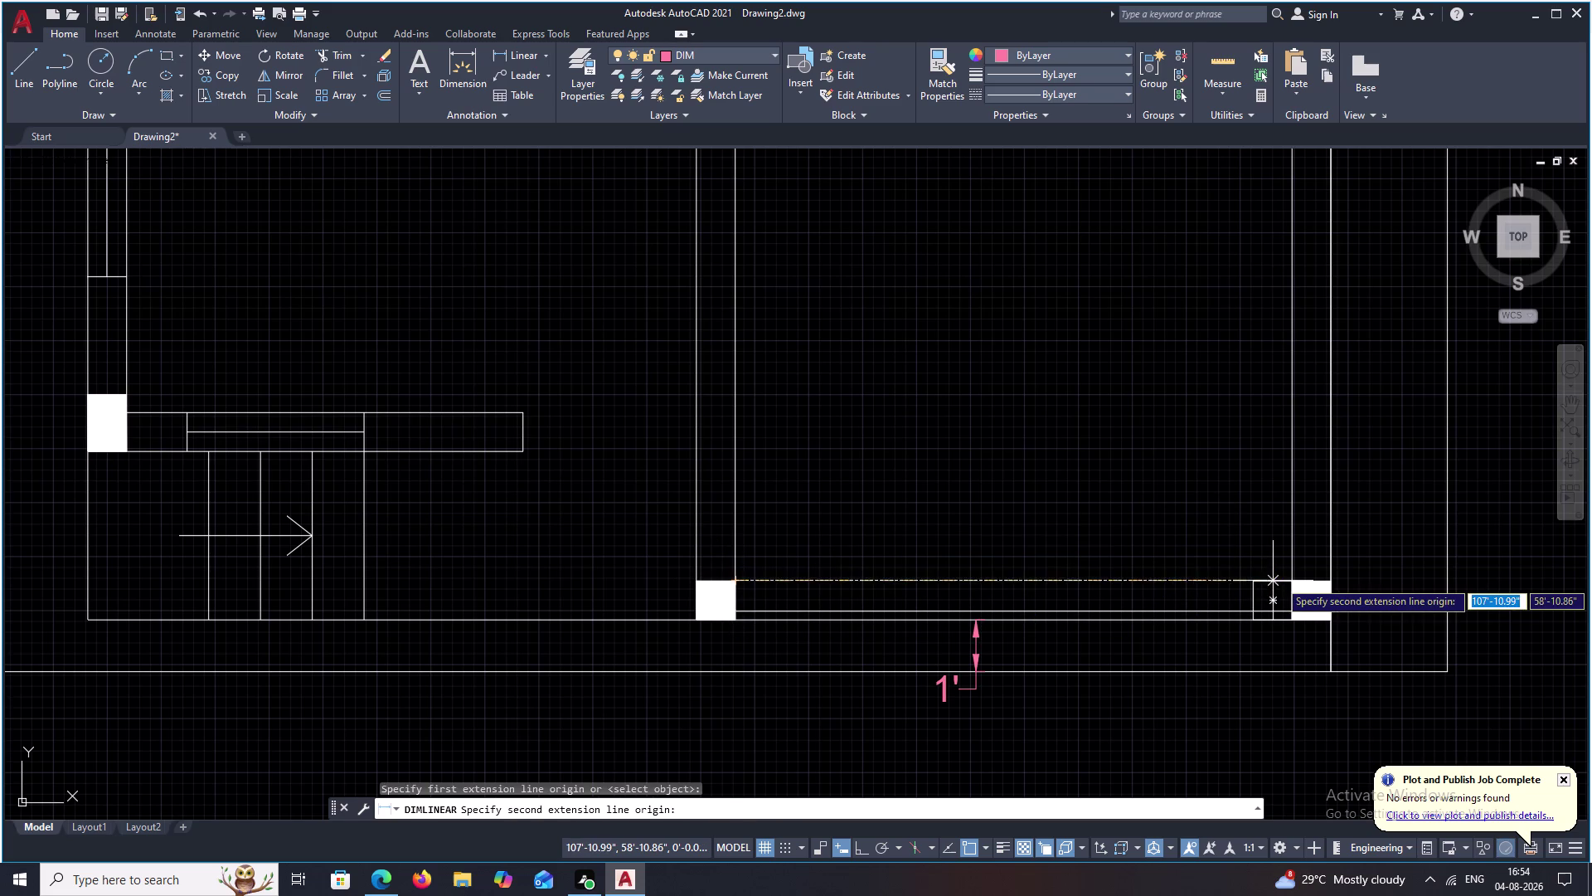
click(1294, 579)
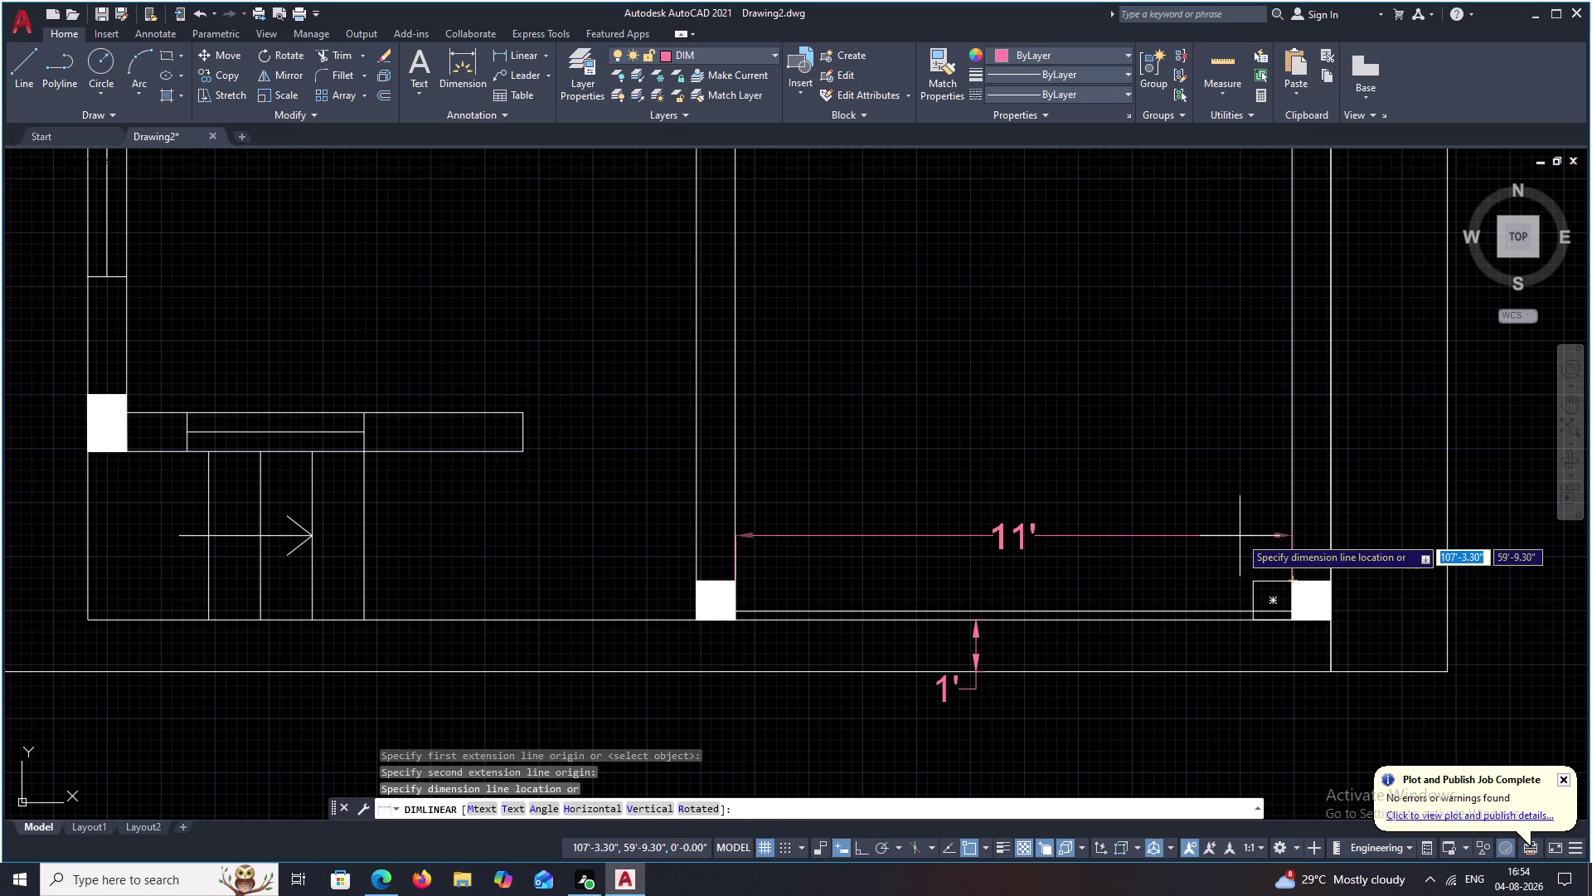
key(Escape)
scroll(up, 3)
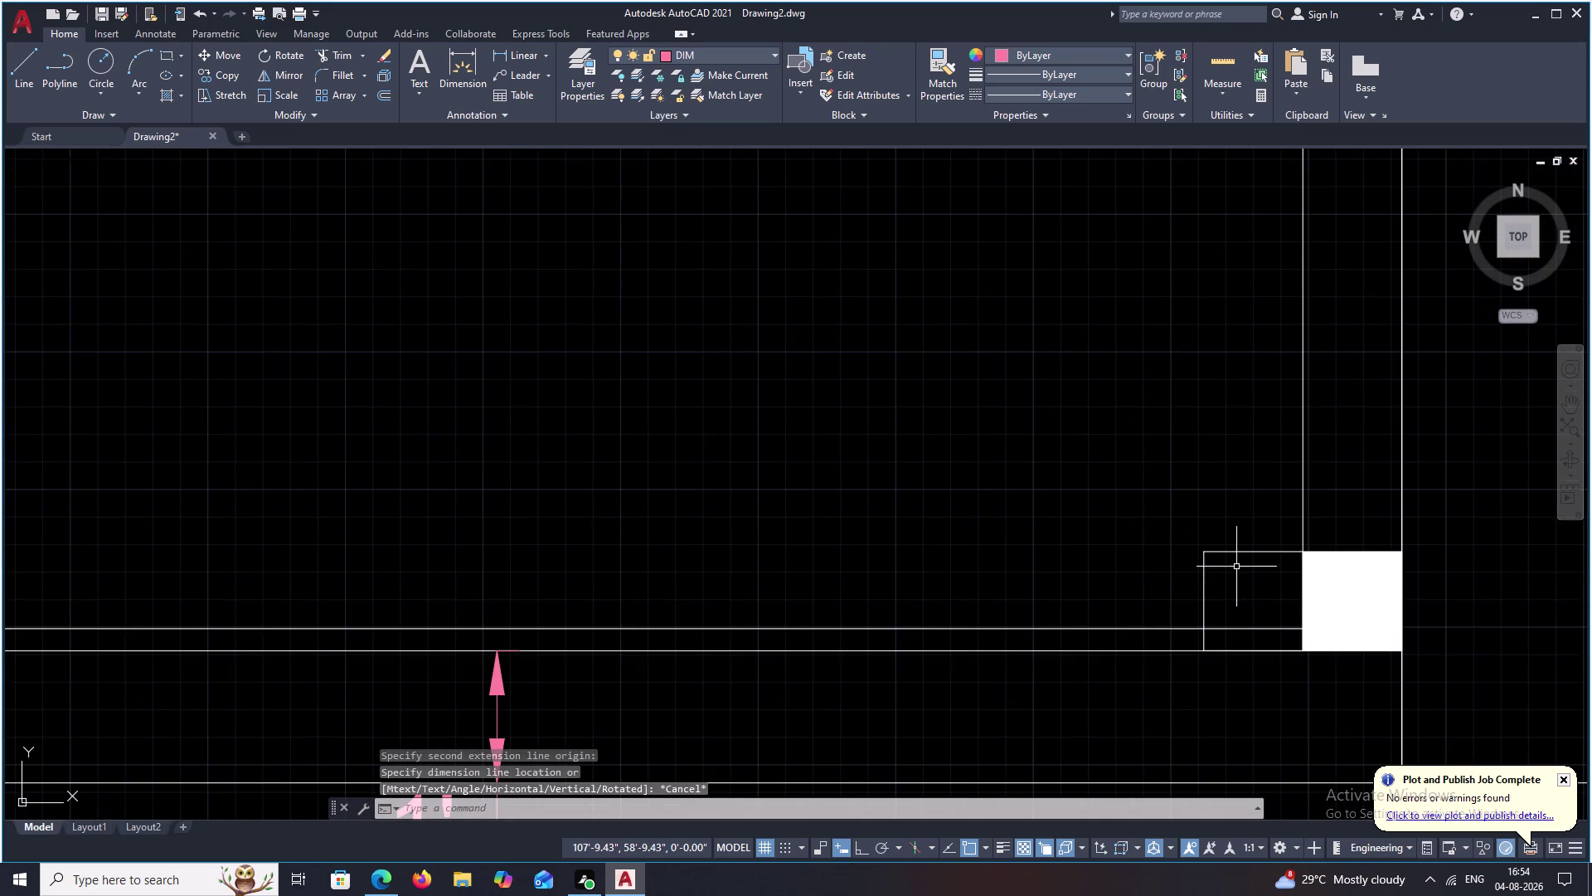
Erase the small stray rectangle beside the right column with E.
click(1240, 552)
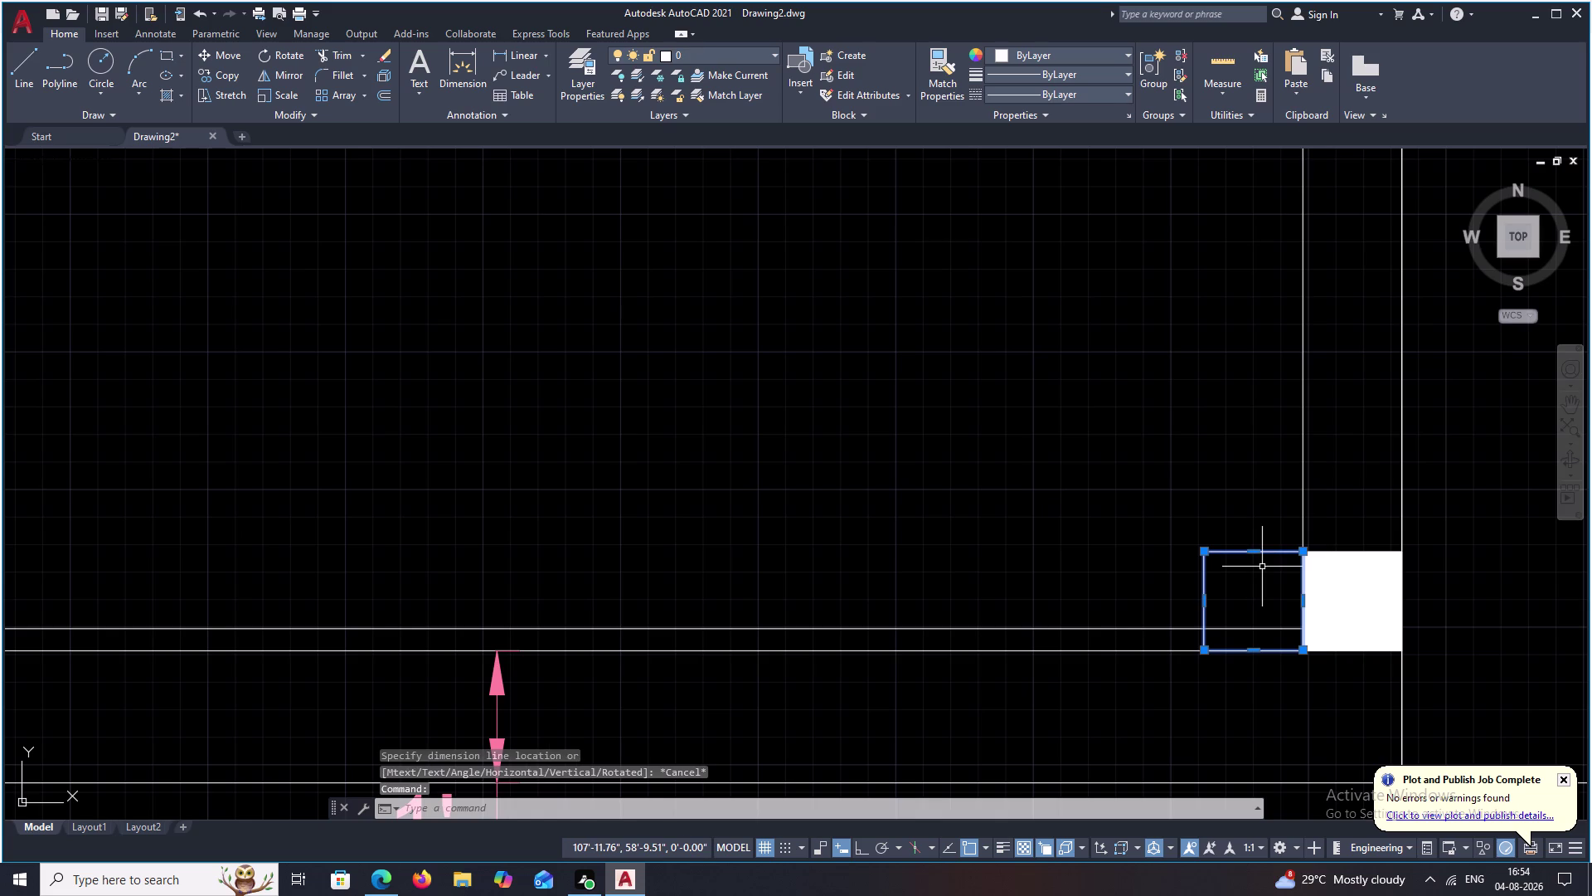
text(E)
key(space)
middle_drag(1262, 566, 1117, 576)
scroll(down, 3)
middle_drag(1142, 572, 1149, 530)
scroll(down, 3)
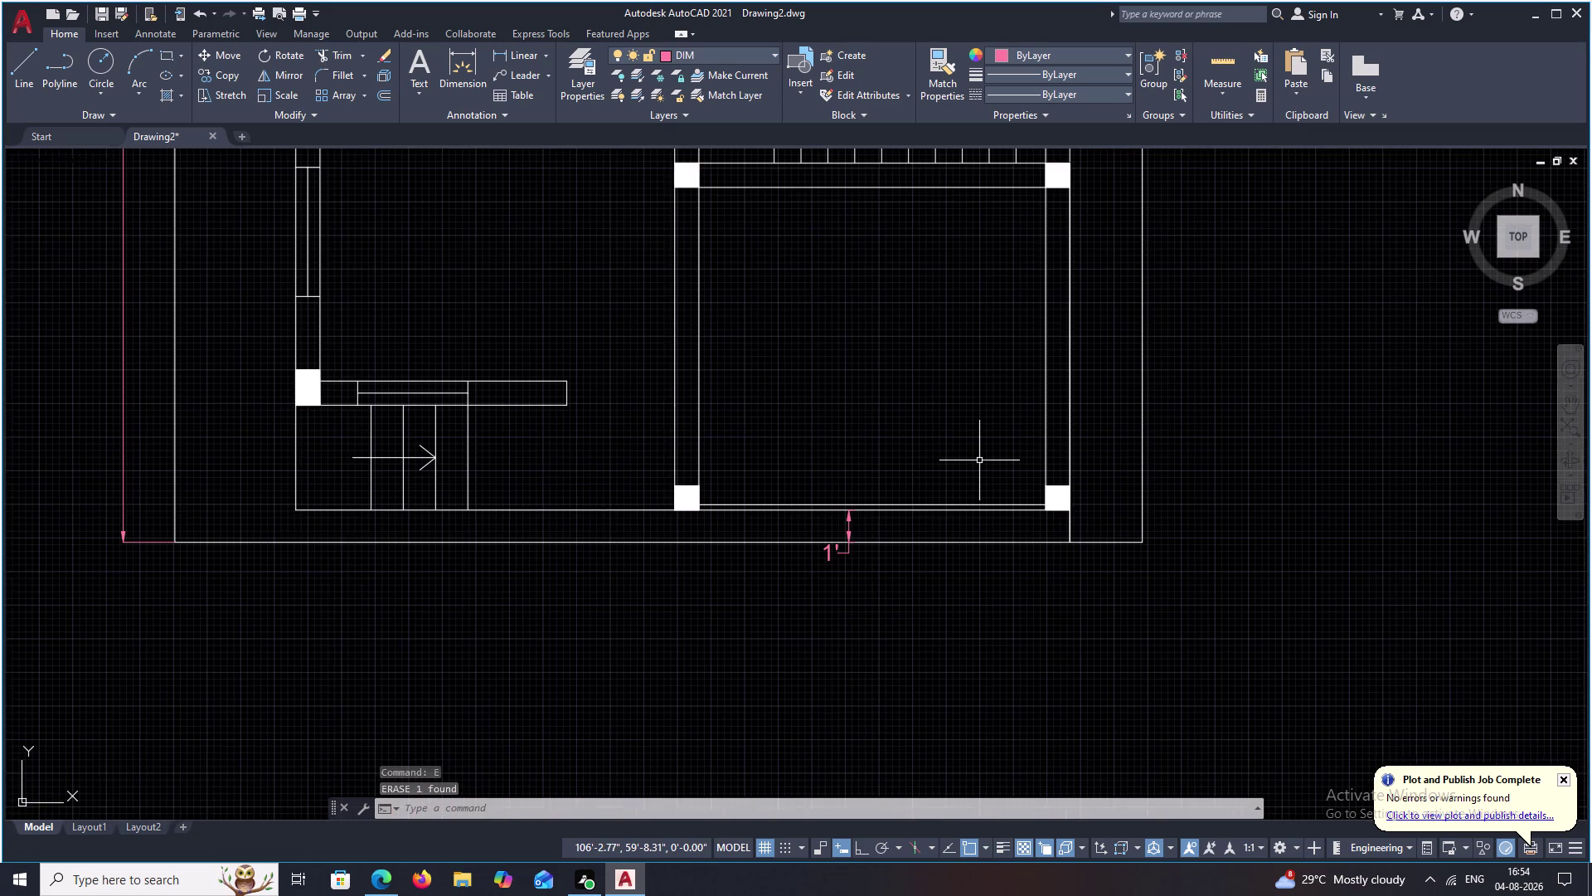
Start a multiline text box beside the door near the top wall.
middle_drag(978, 459, 980, 492)
scroll(down, 3)
scroll(down, 3)
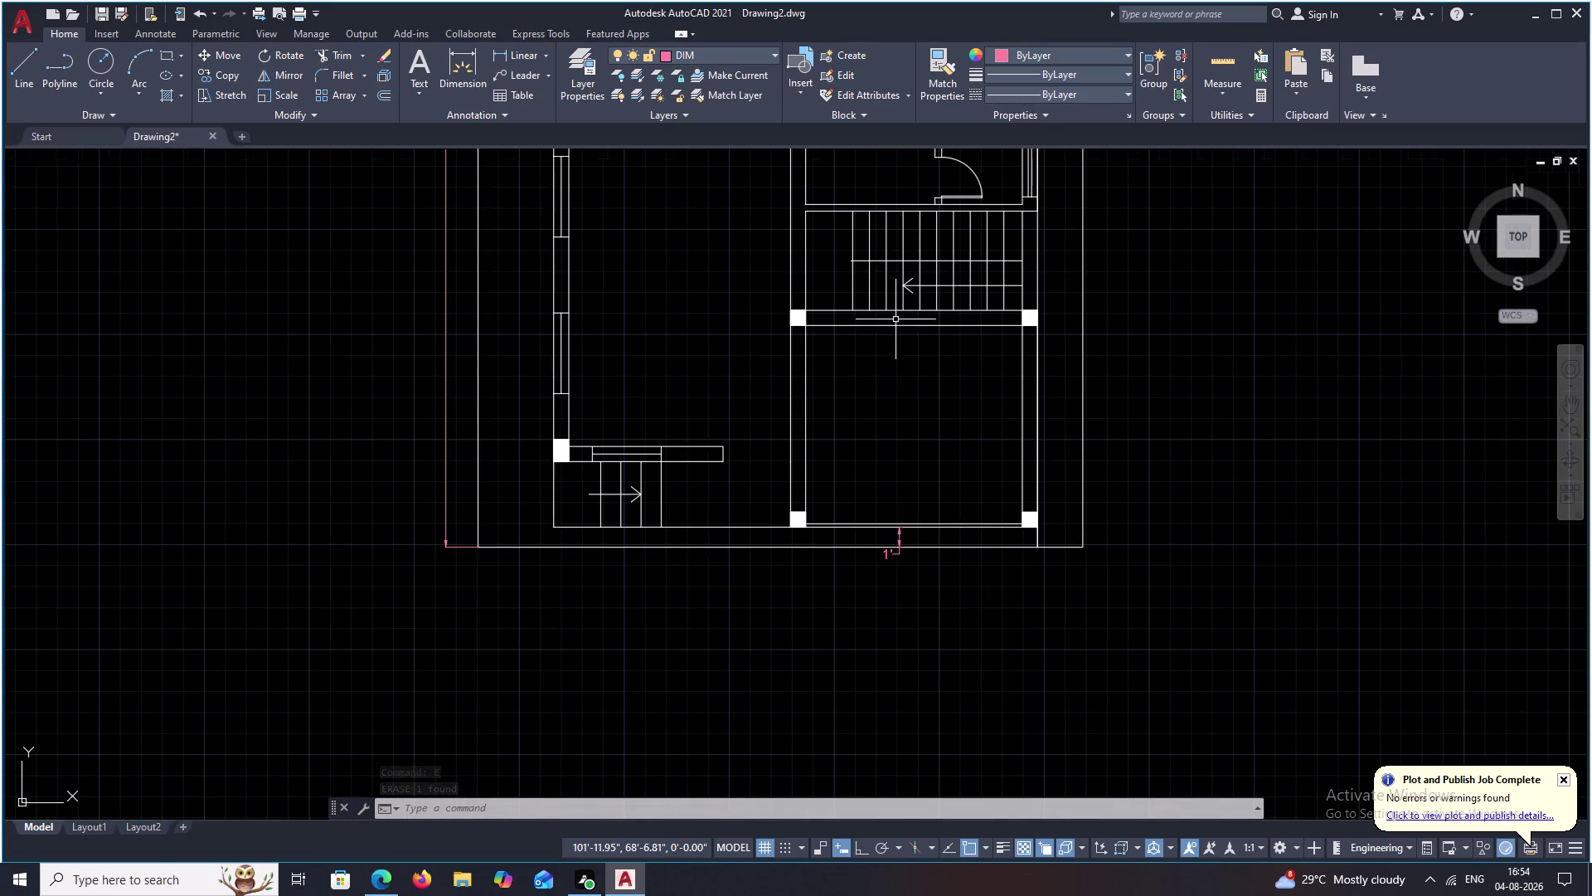
scroll(down, 3)
middle_drag(894, 333, 894, 507)
middle_drag(911, 312, 878, 453)
scroll(up, 3)
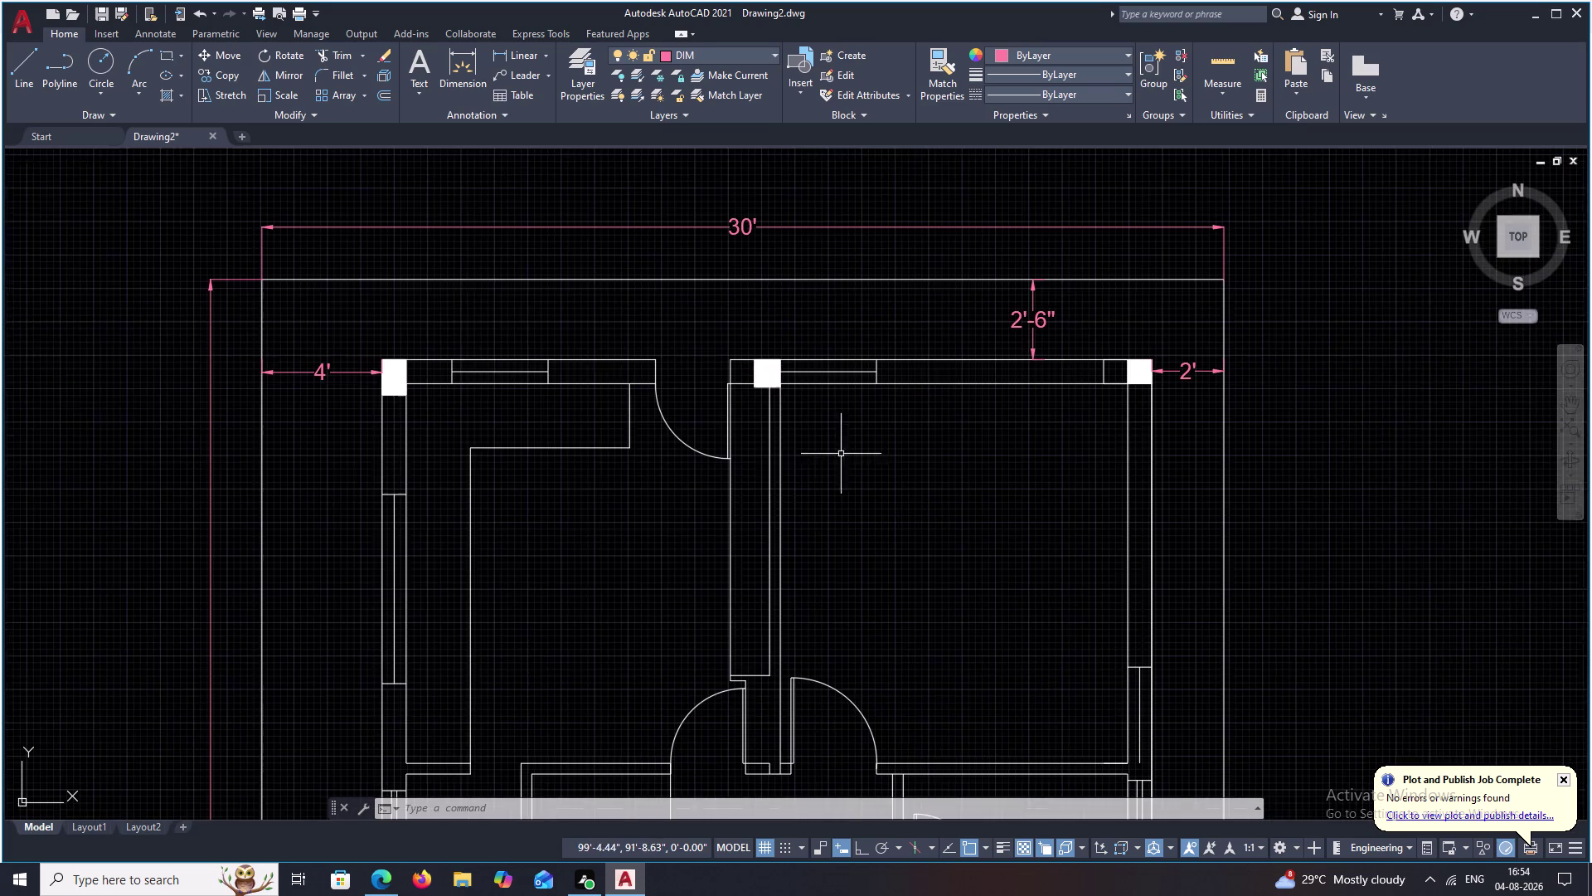
middle_drag(791, 473, 982, 416)
middle_drag(800, 435, 896, 427)
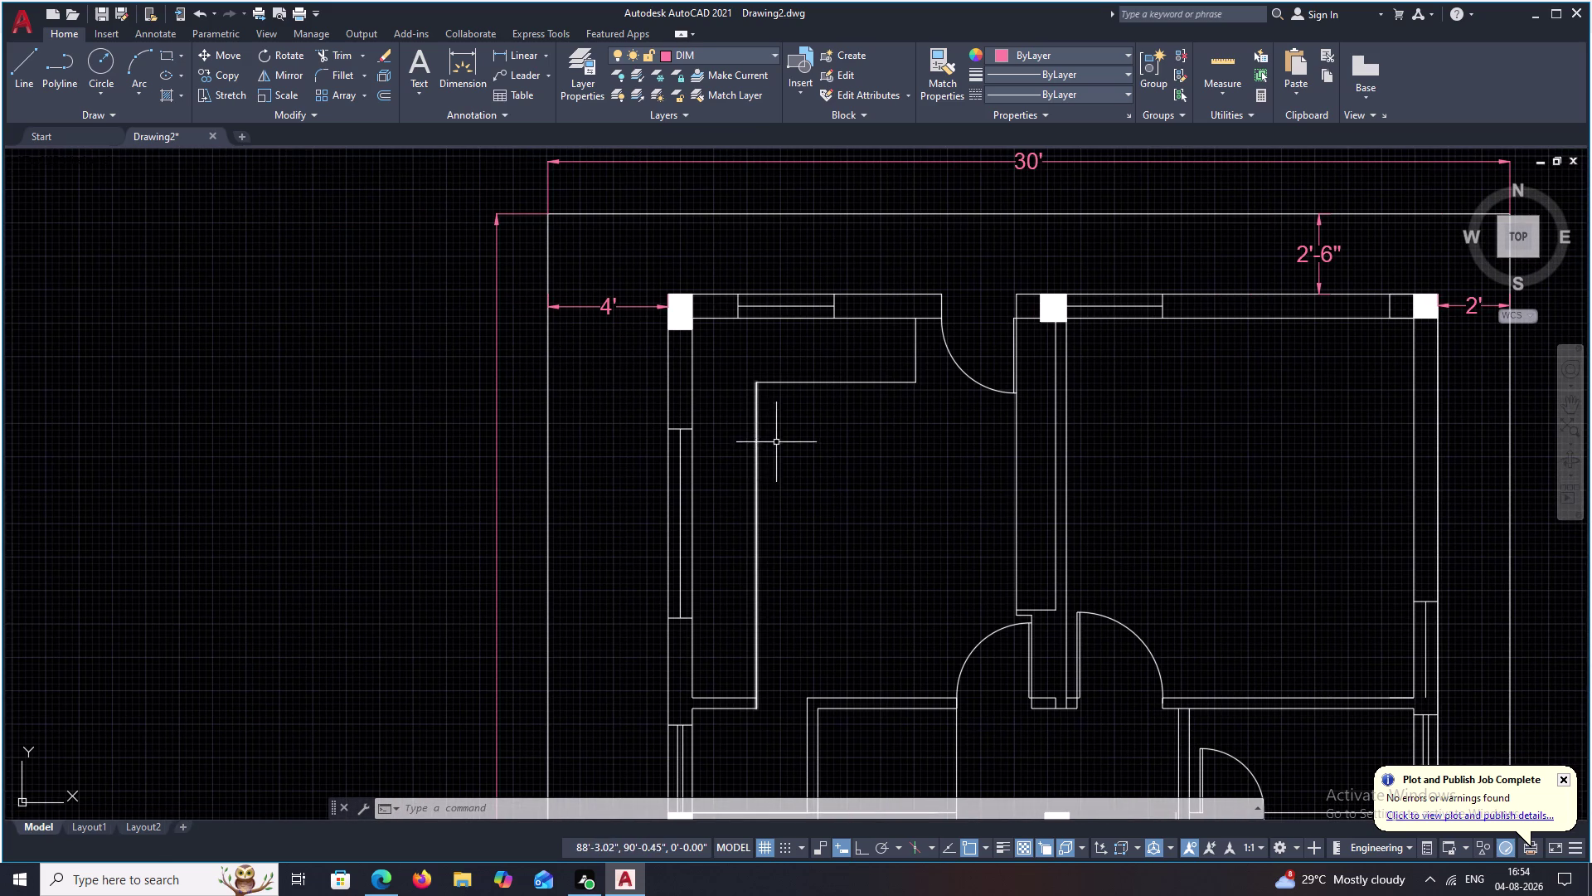
middle_drag(828, 451, 842, 521)
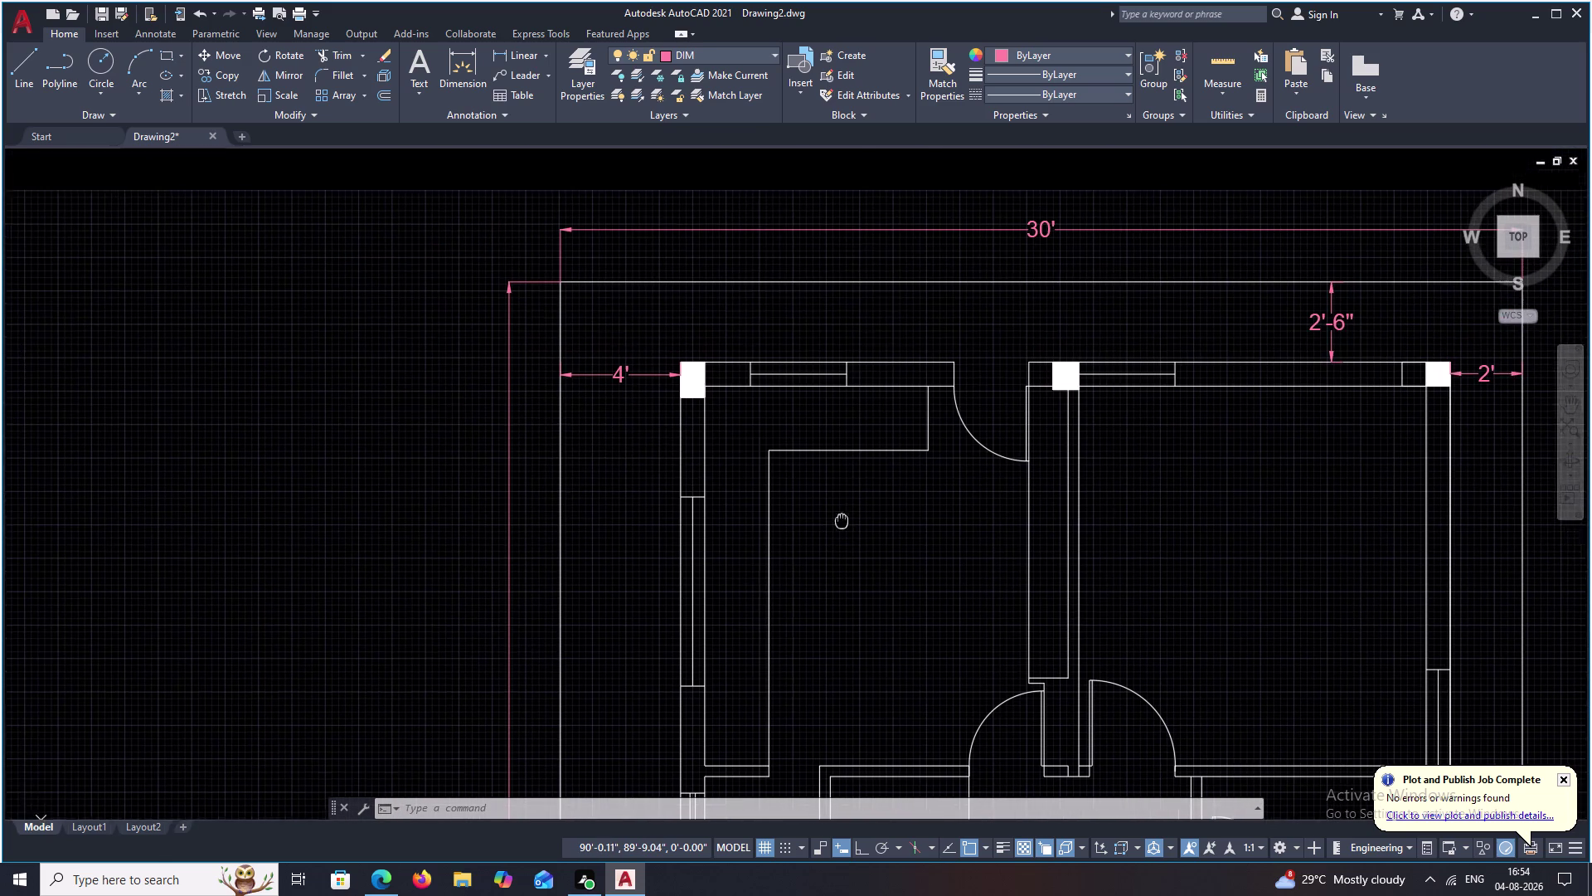
scroll(up, 3)
middle_drag(990, 390, 987, 354)
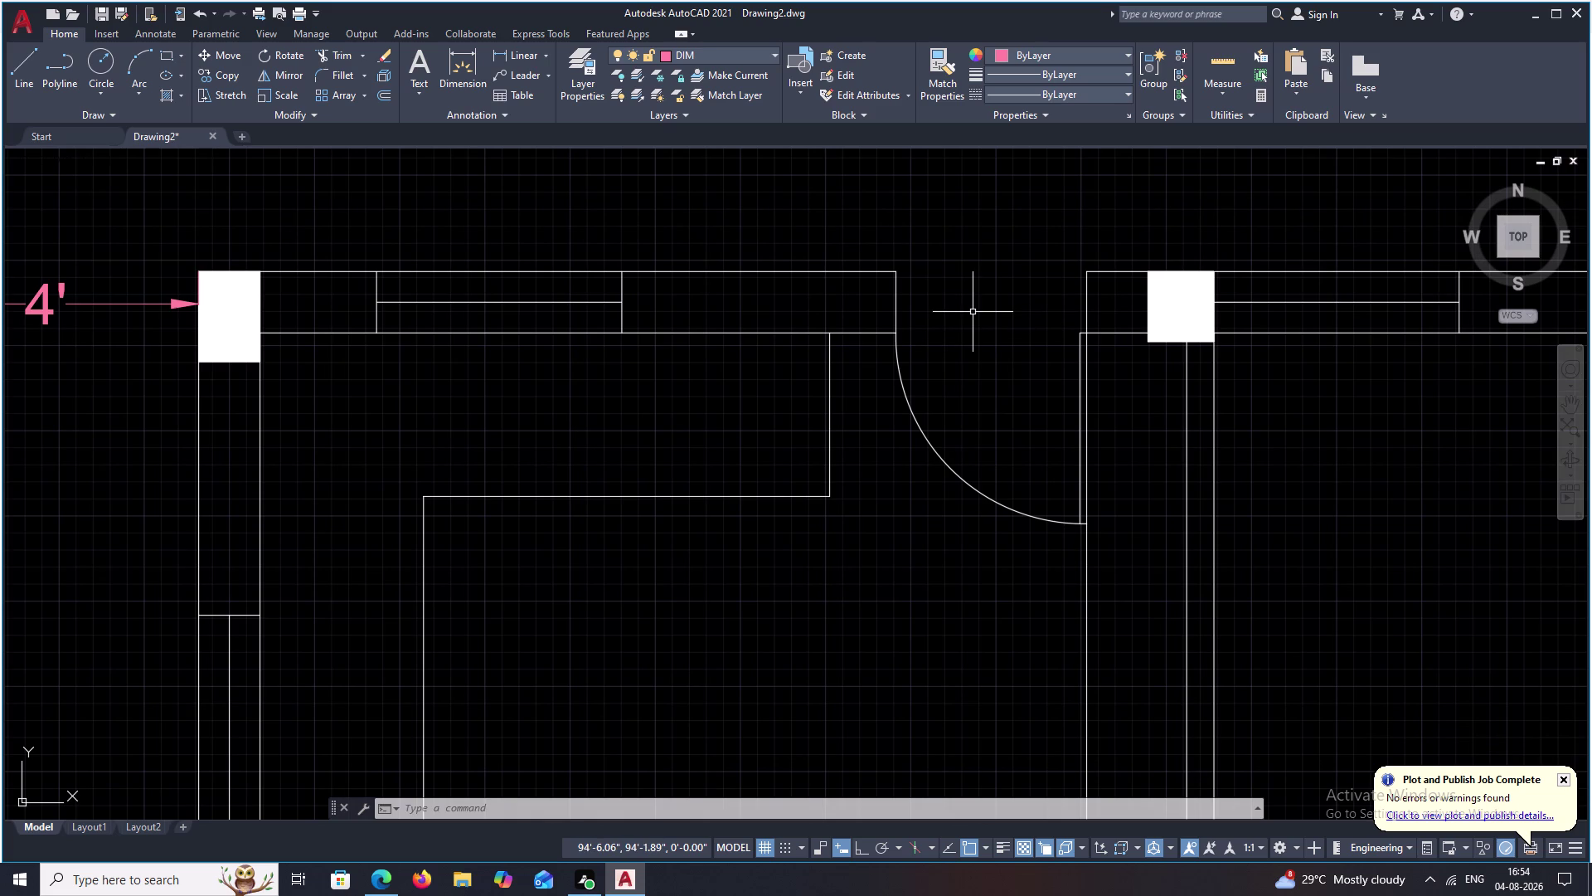
text(T)
key(space)
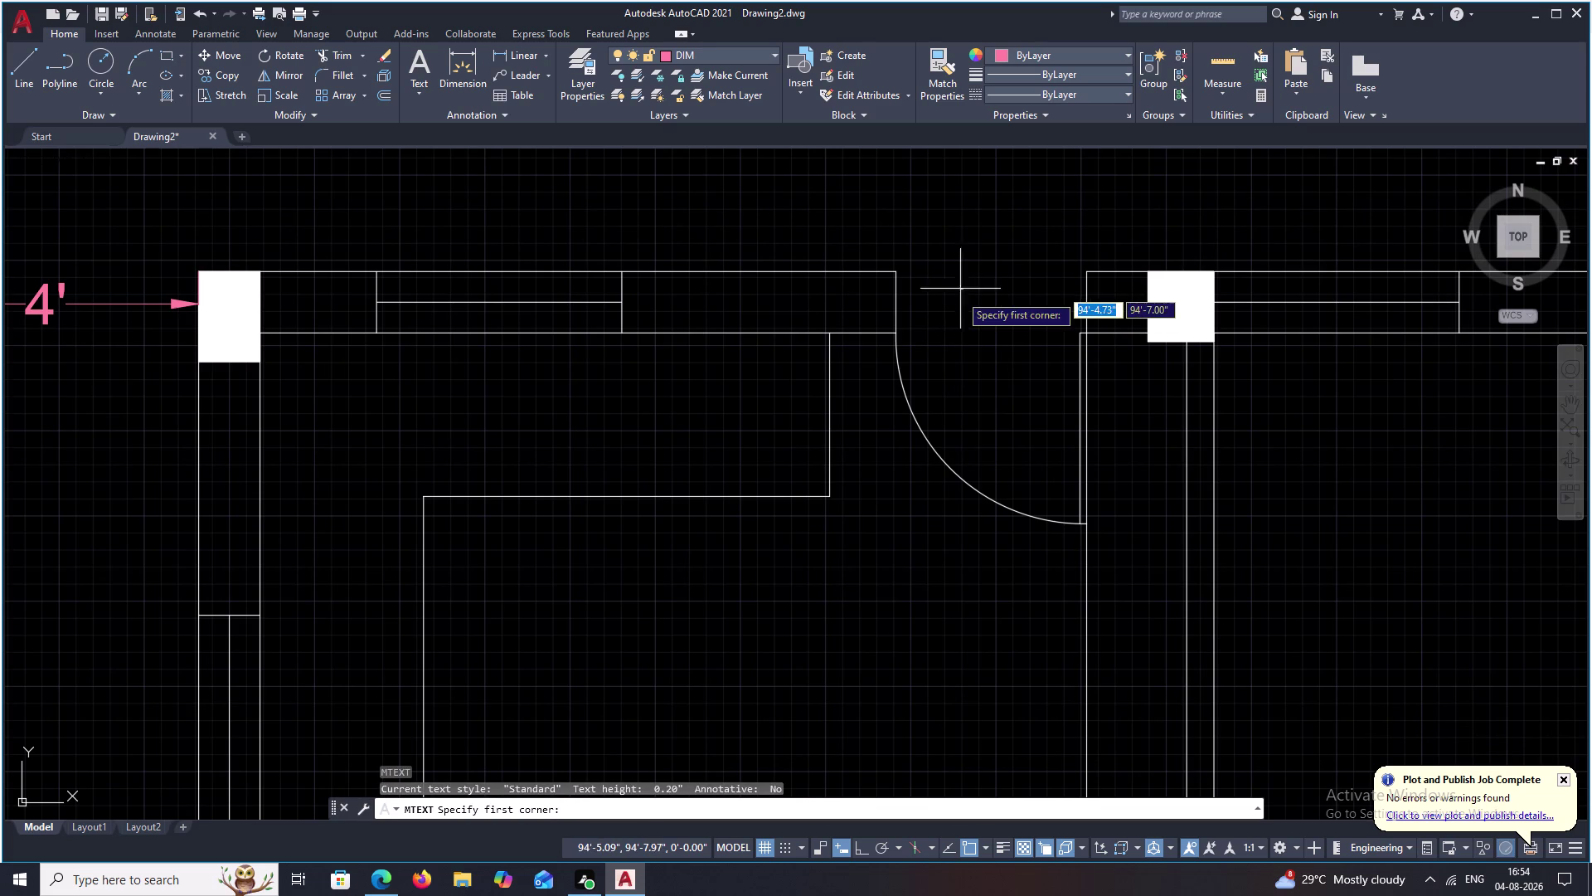
click(970, 313)
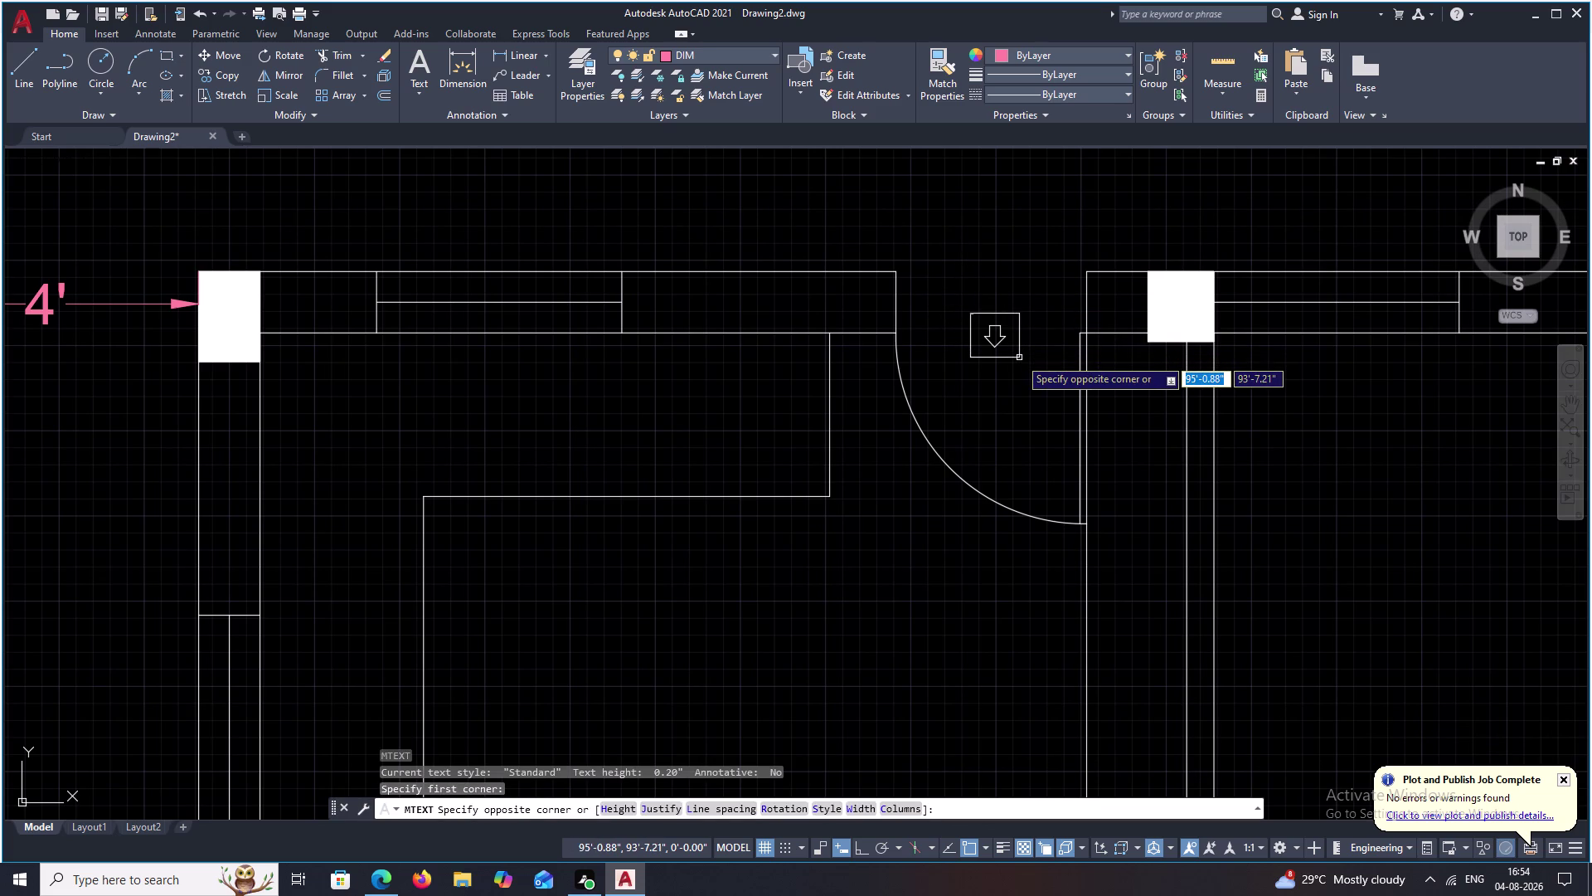
click(1019, 358)
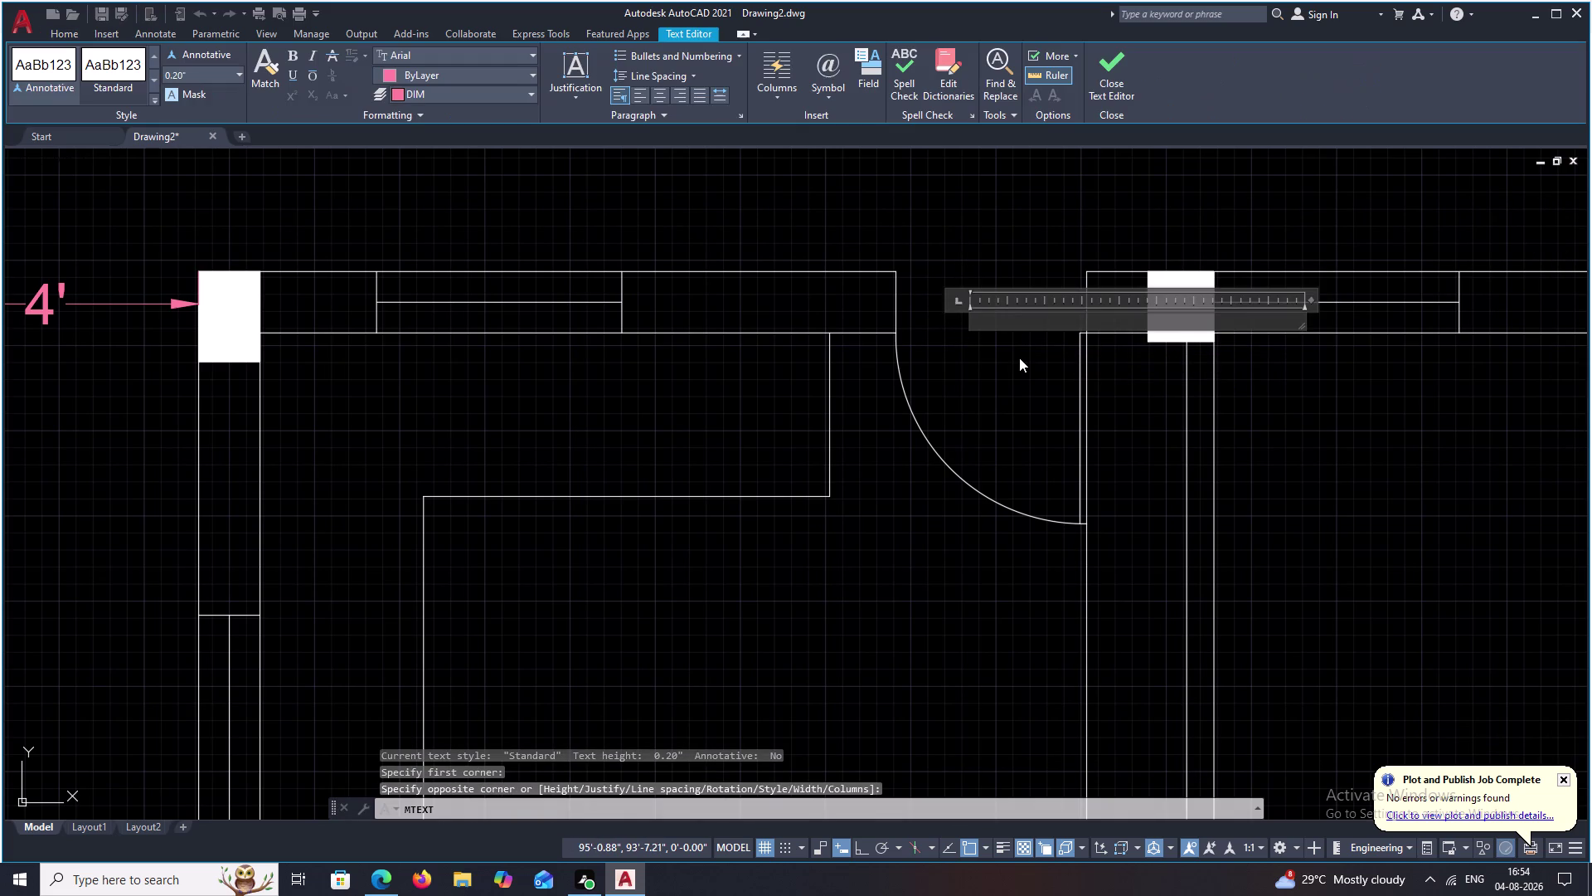
Abandon the empty text editor and cancel the unfinished label.
key(d)
key(BackSpace)
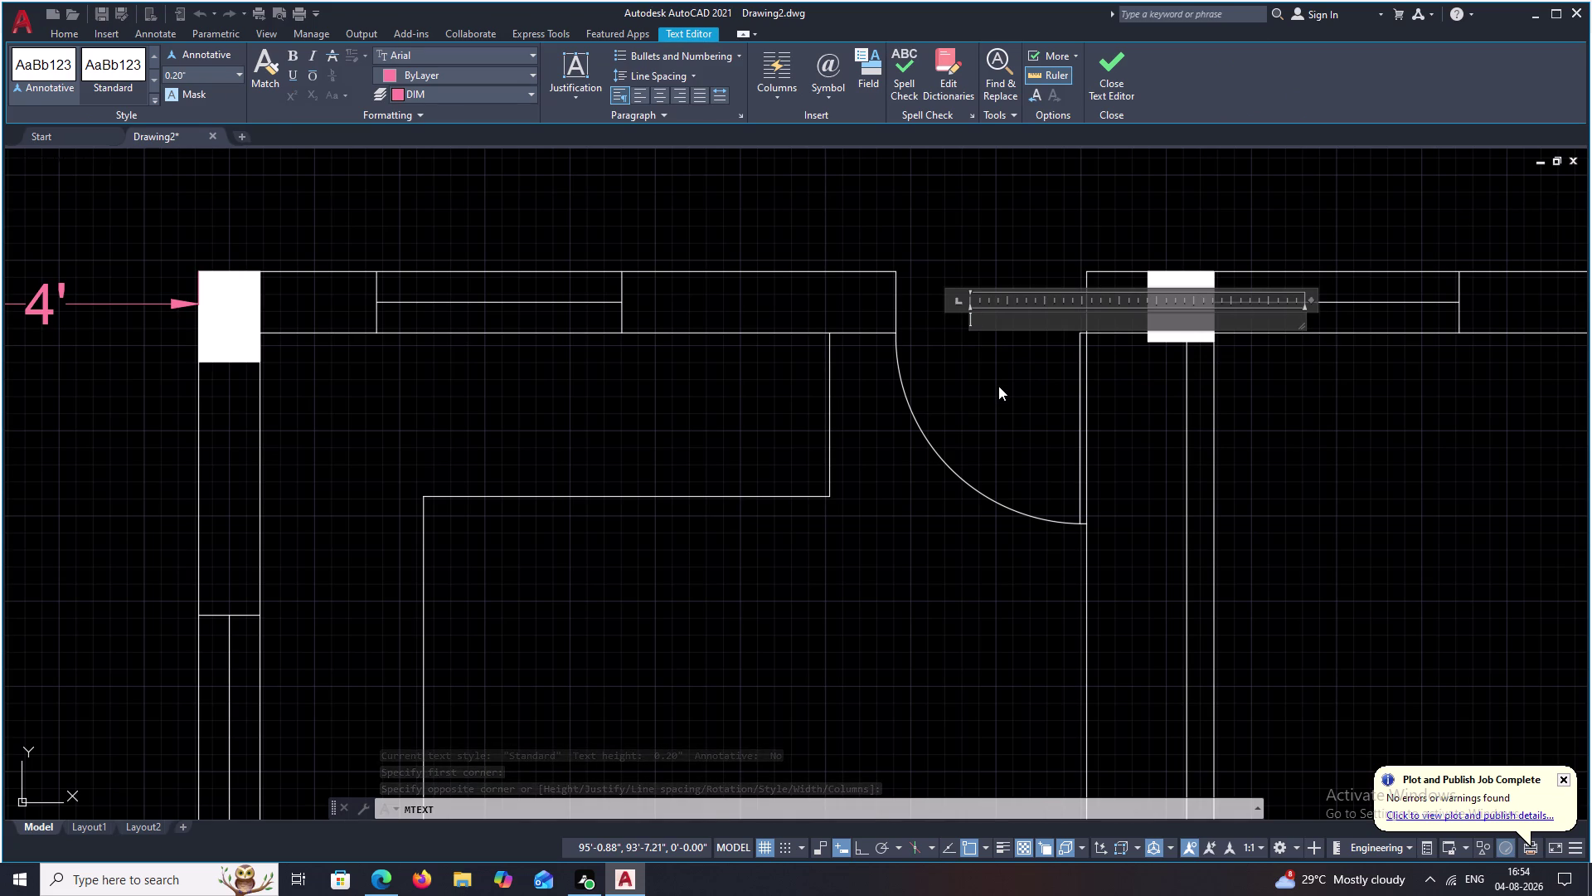
key(Escape)
scroll(down, 3)
click(840, 442)
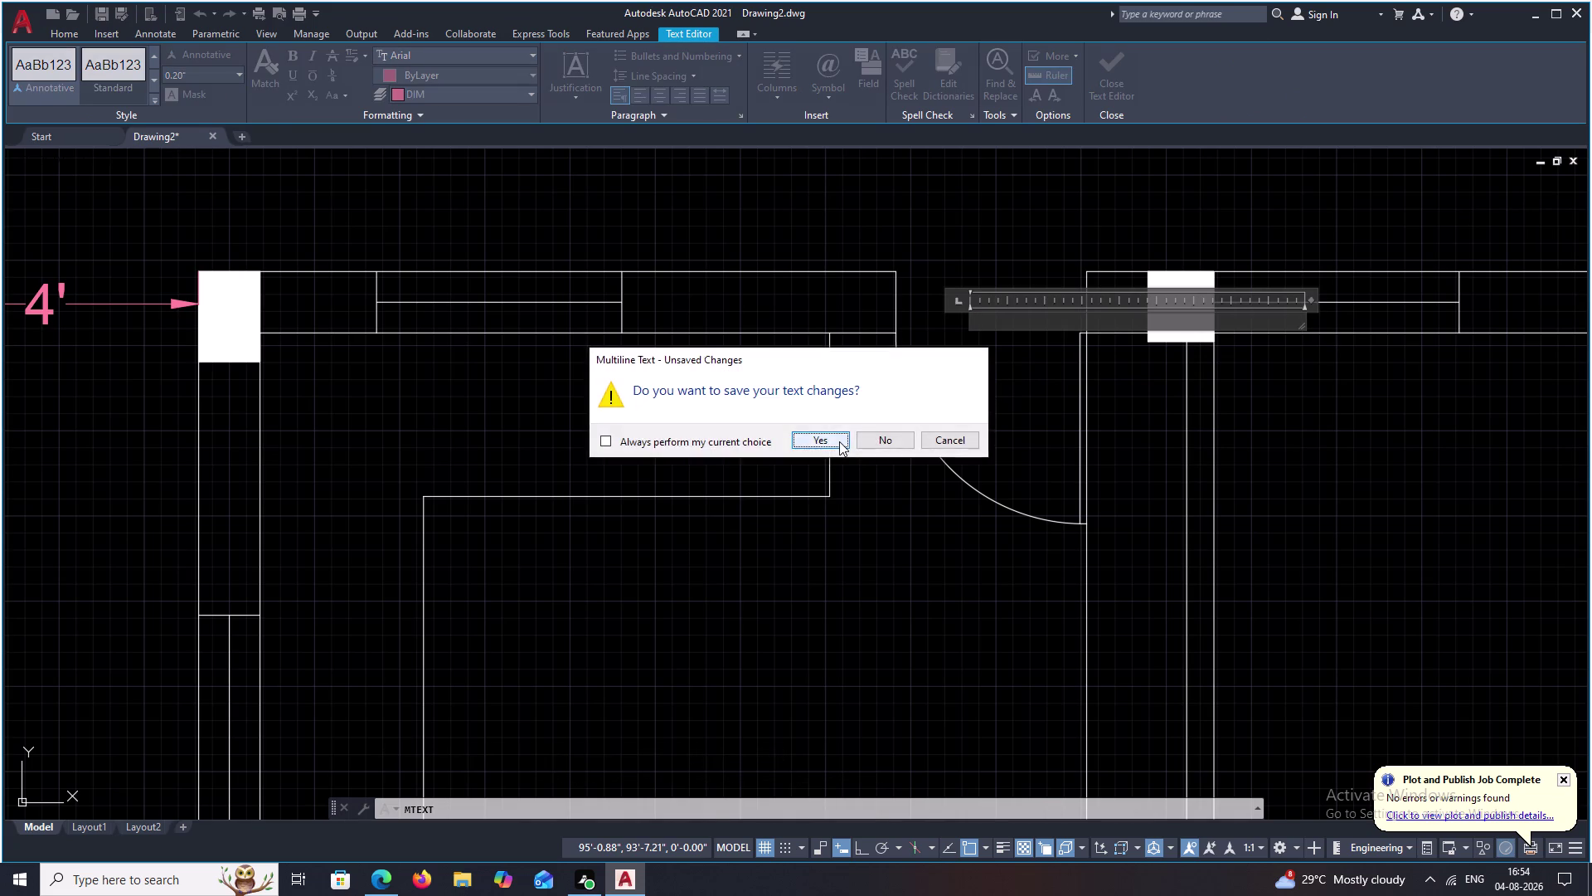
key(Escape)
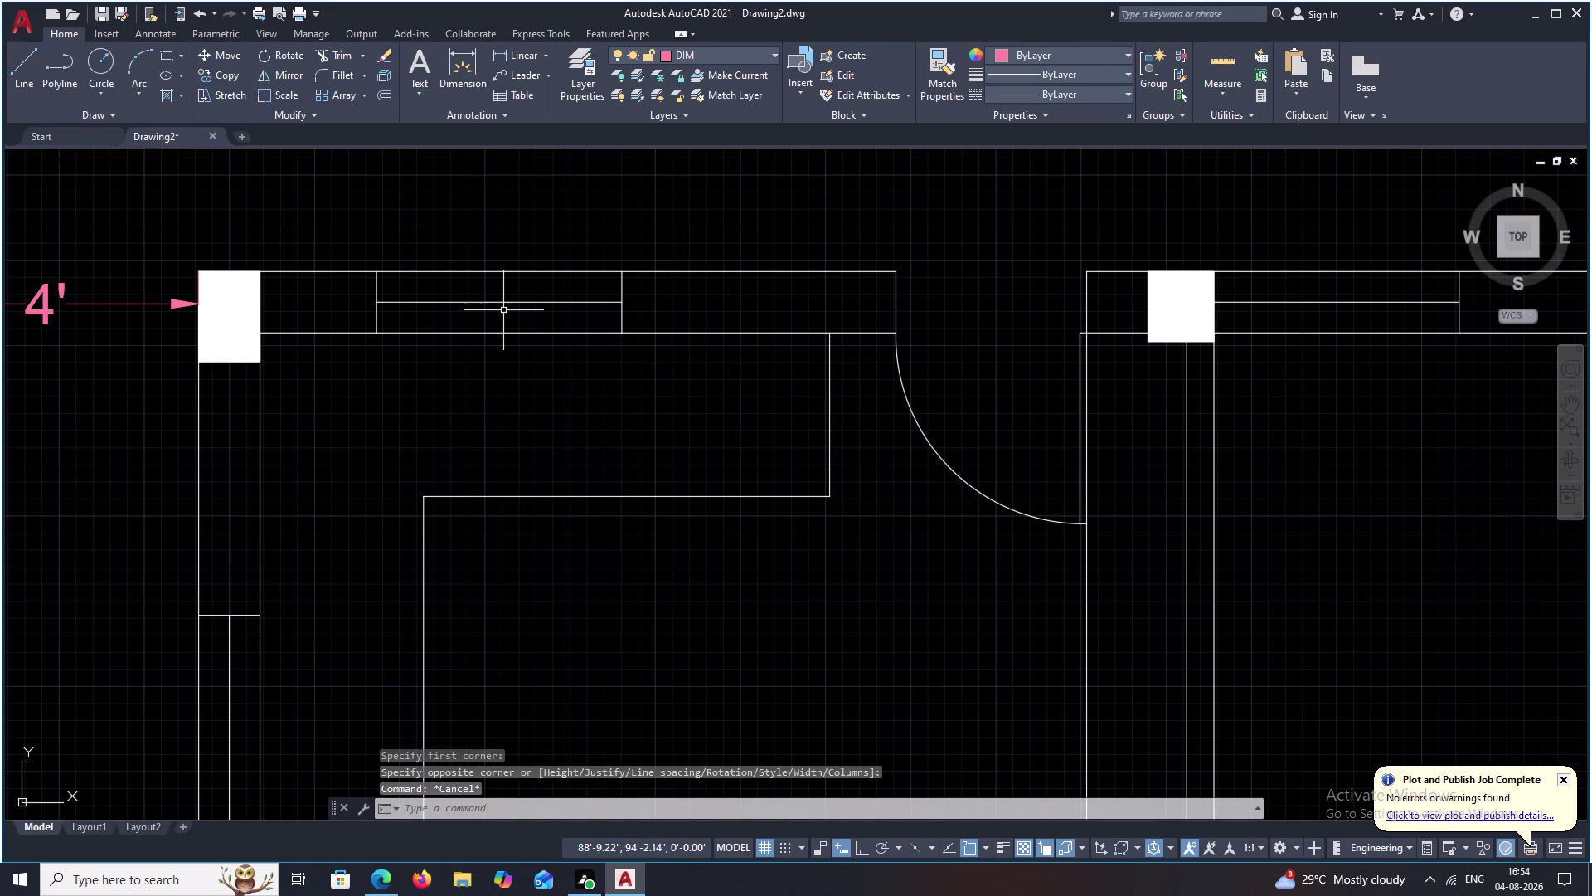
Set the Standard text style height to 6 via STYLE, apply, and close.
text(STY)
key(space)
drag(909, 436, 802, 414)
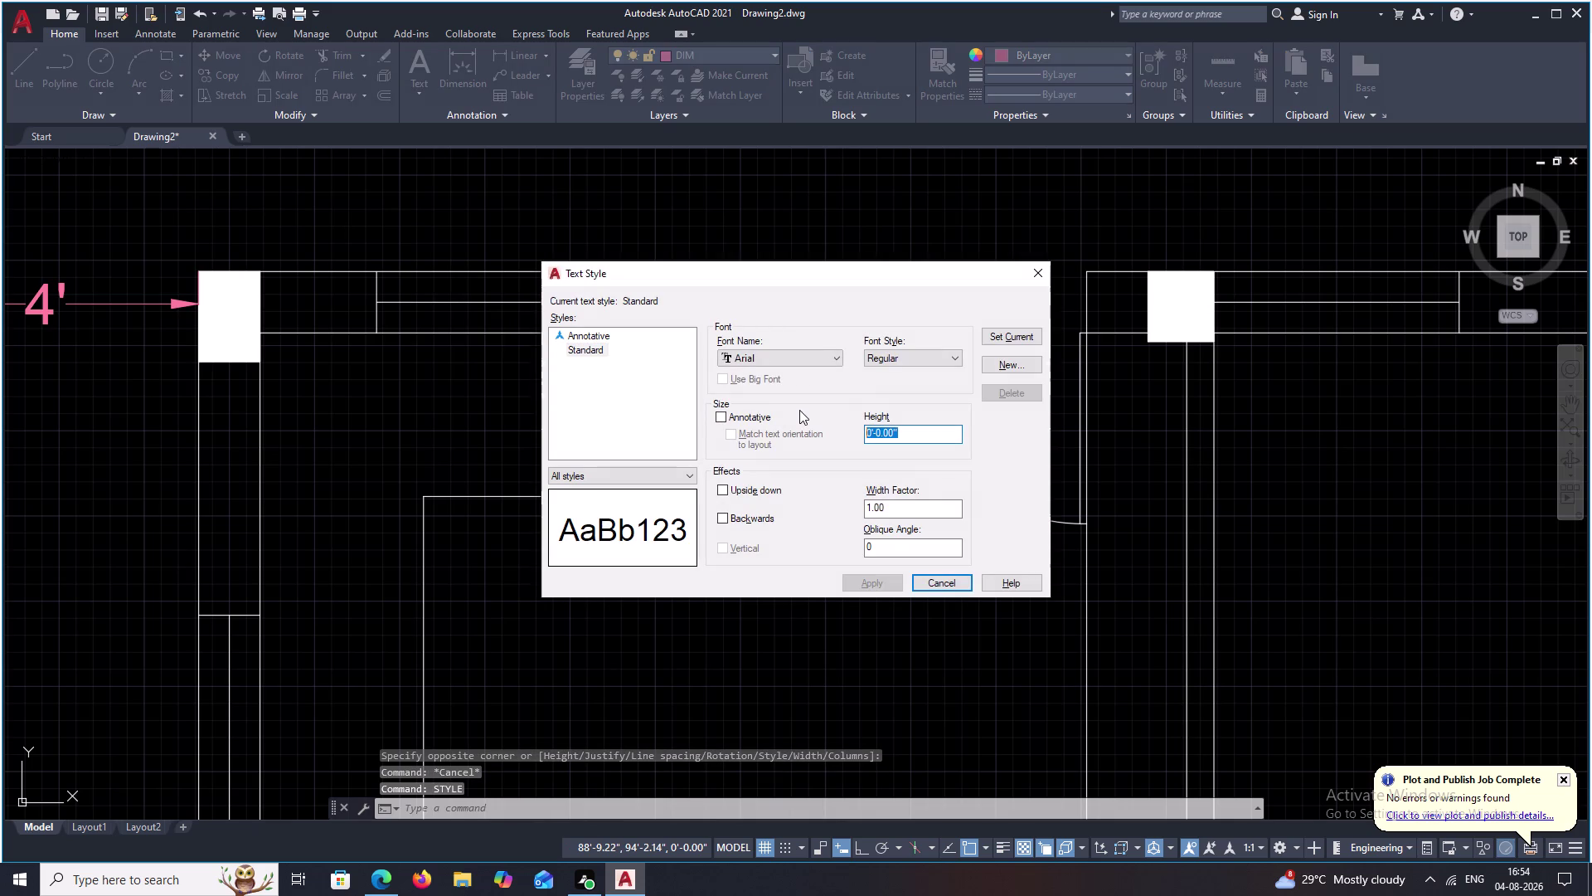
key(BackSpace)
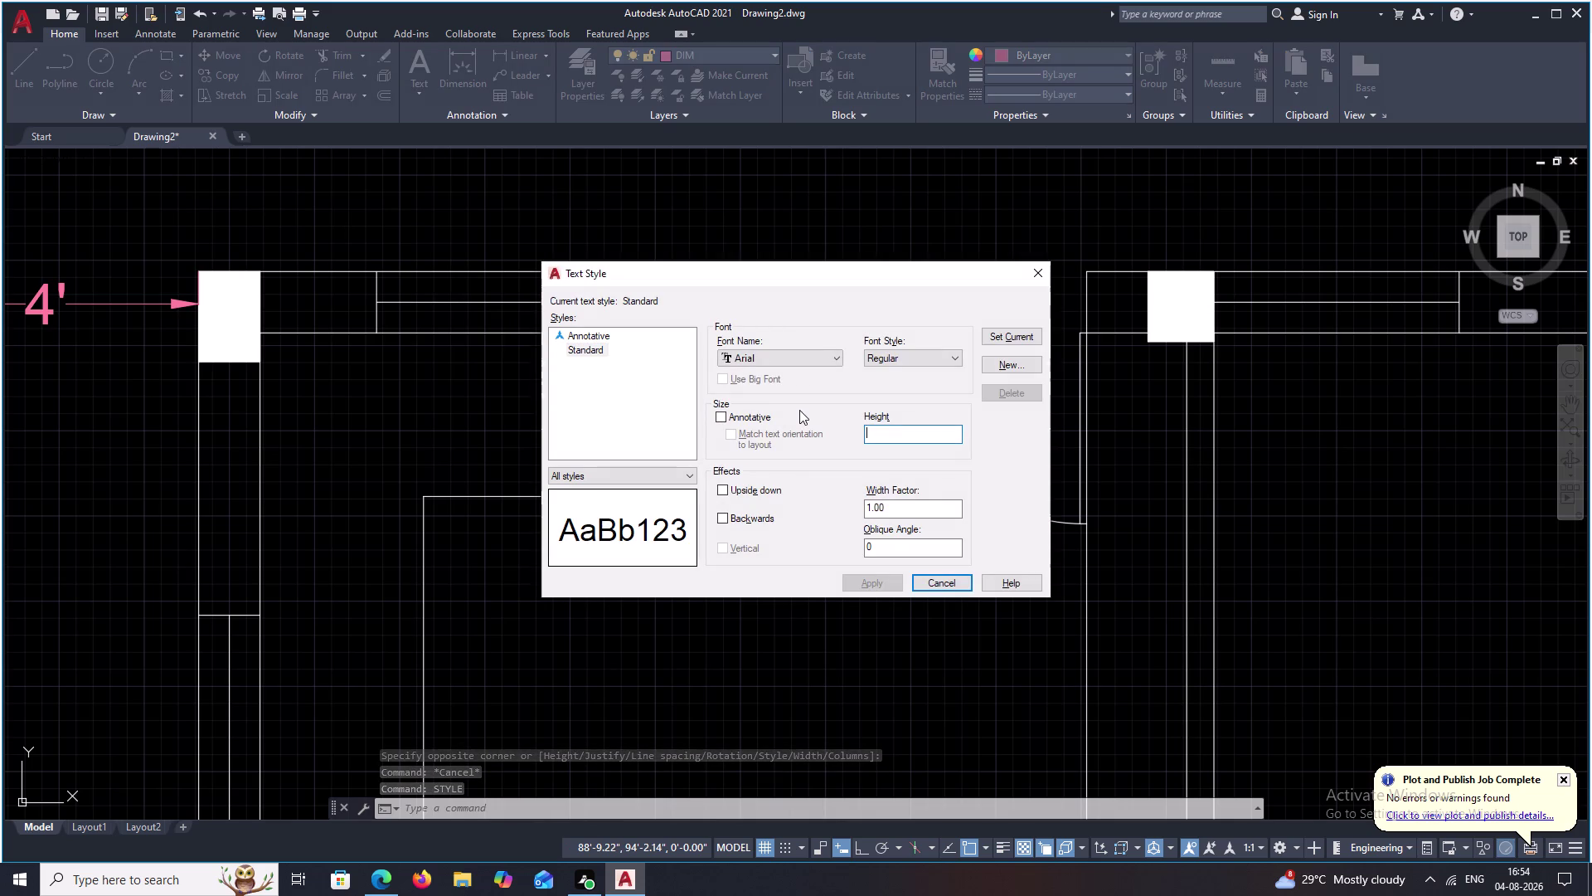
key(6)
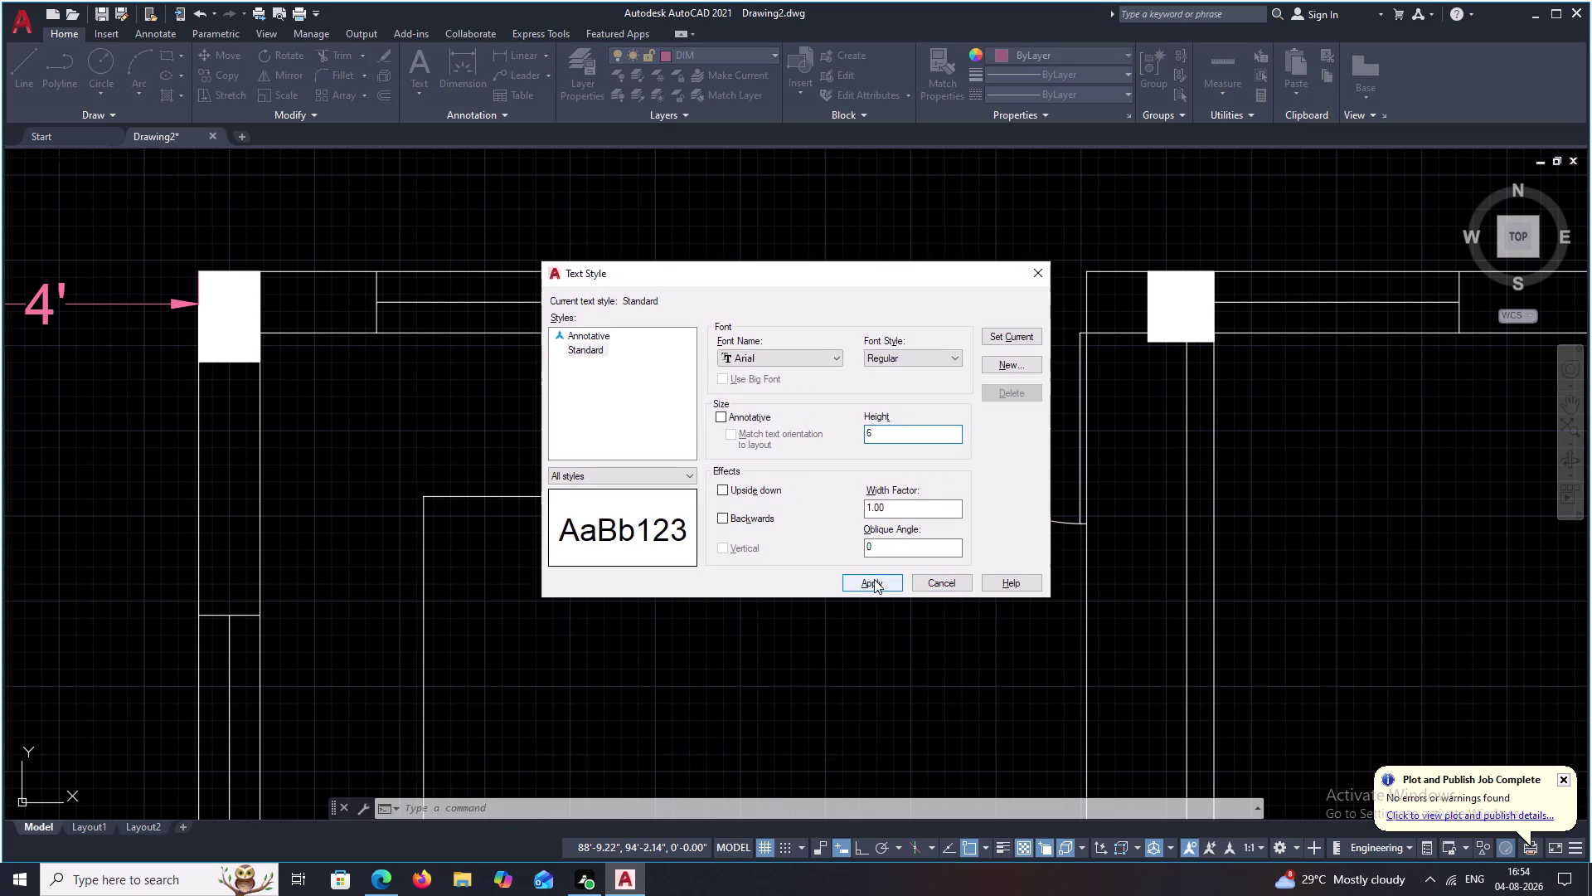
click(874, 578)
click(1035, 271)
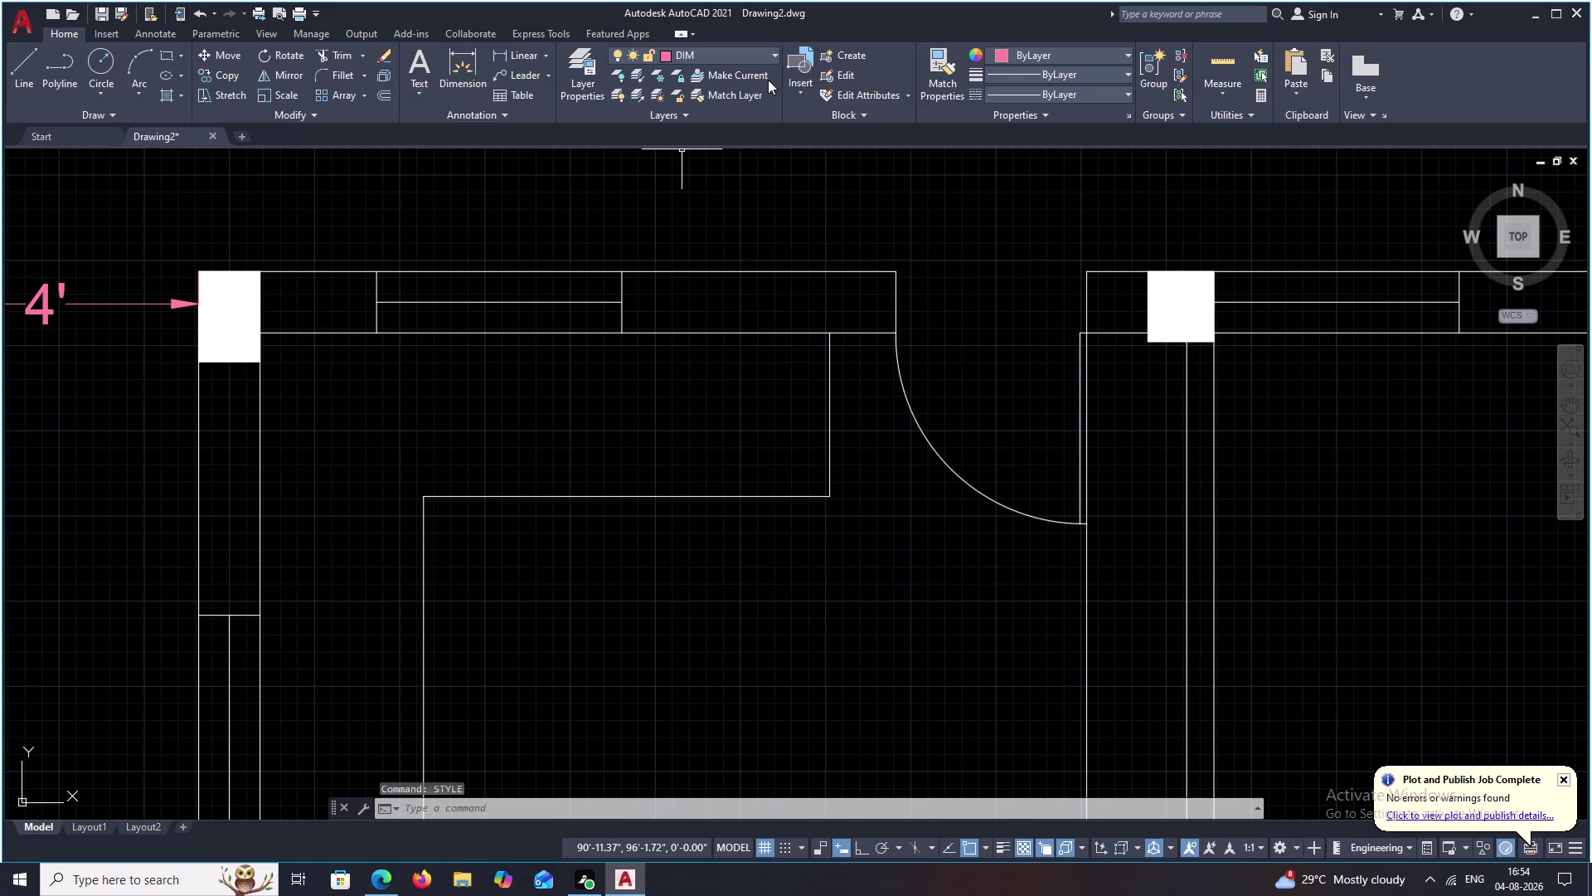
click(778, 53)
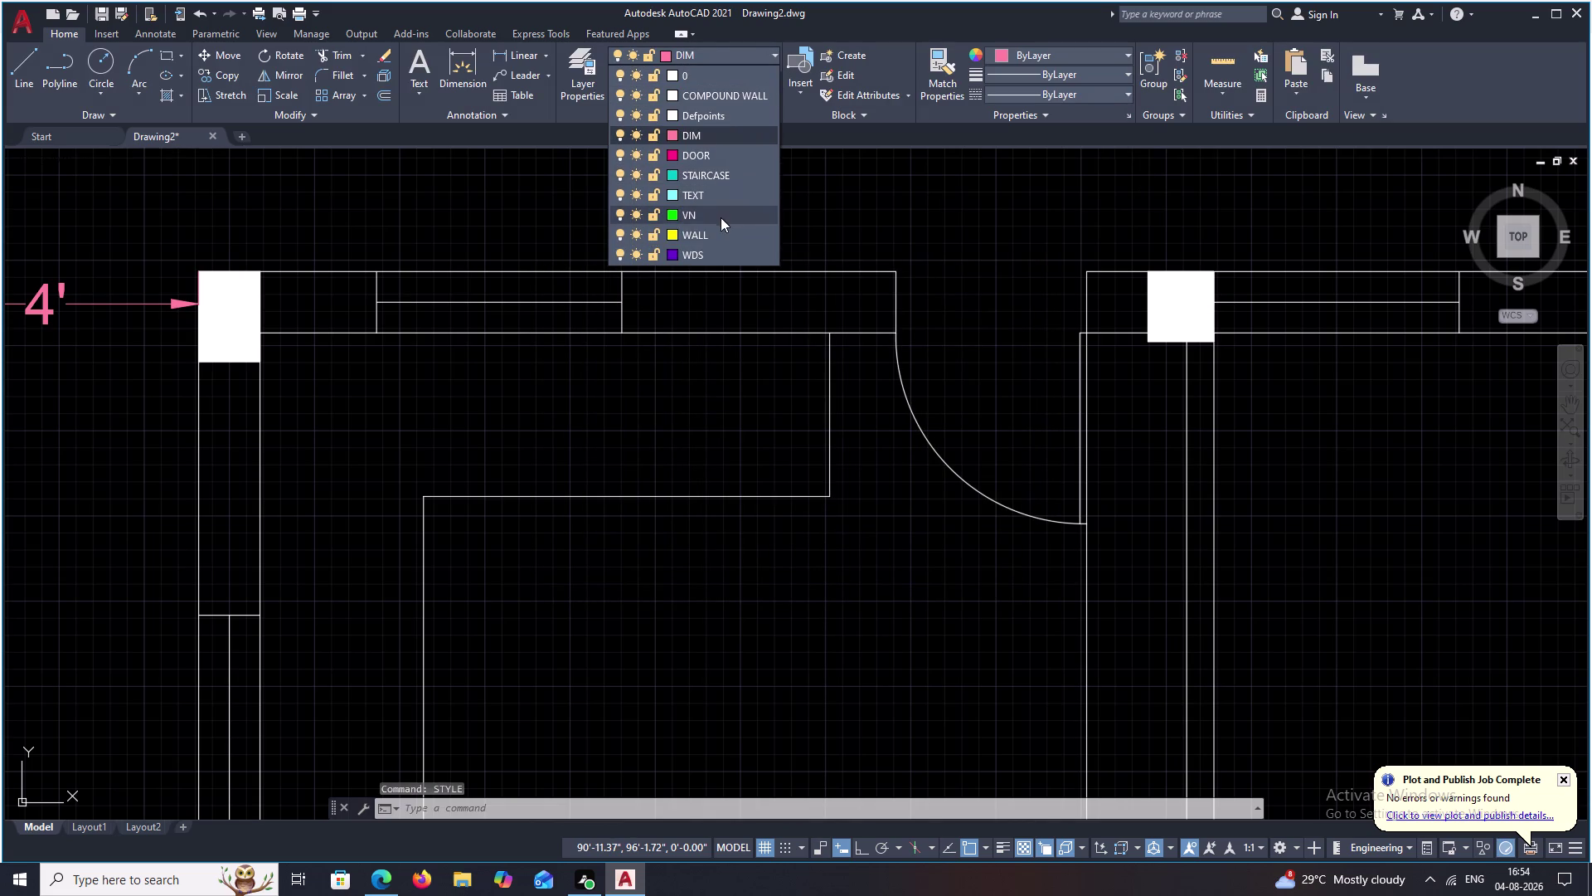
On the TEXT layer, place a multiline text label reading D2 beside the top-wall door.
click(723, 196)
text(T)
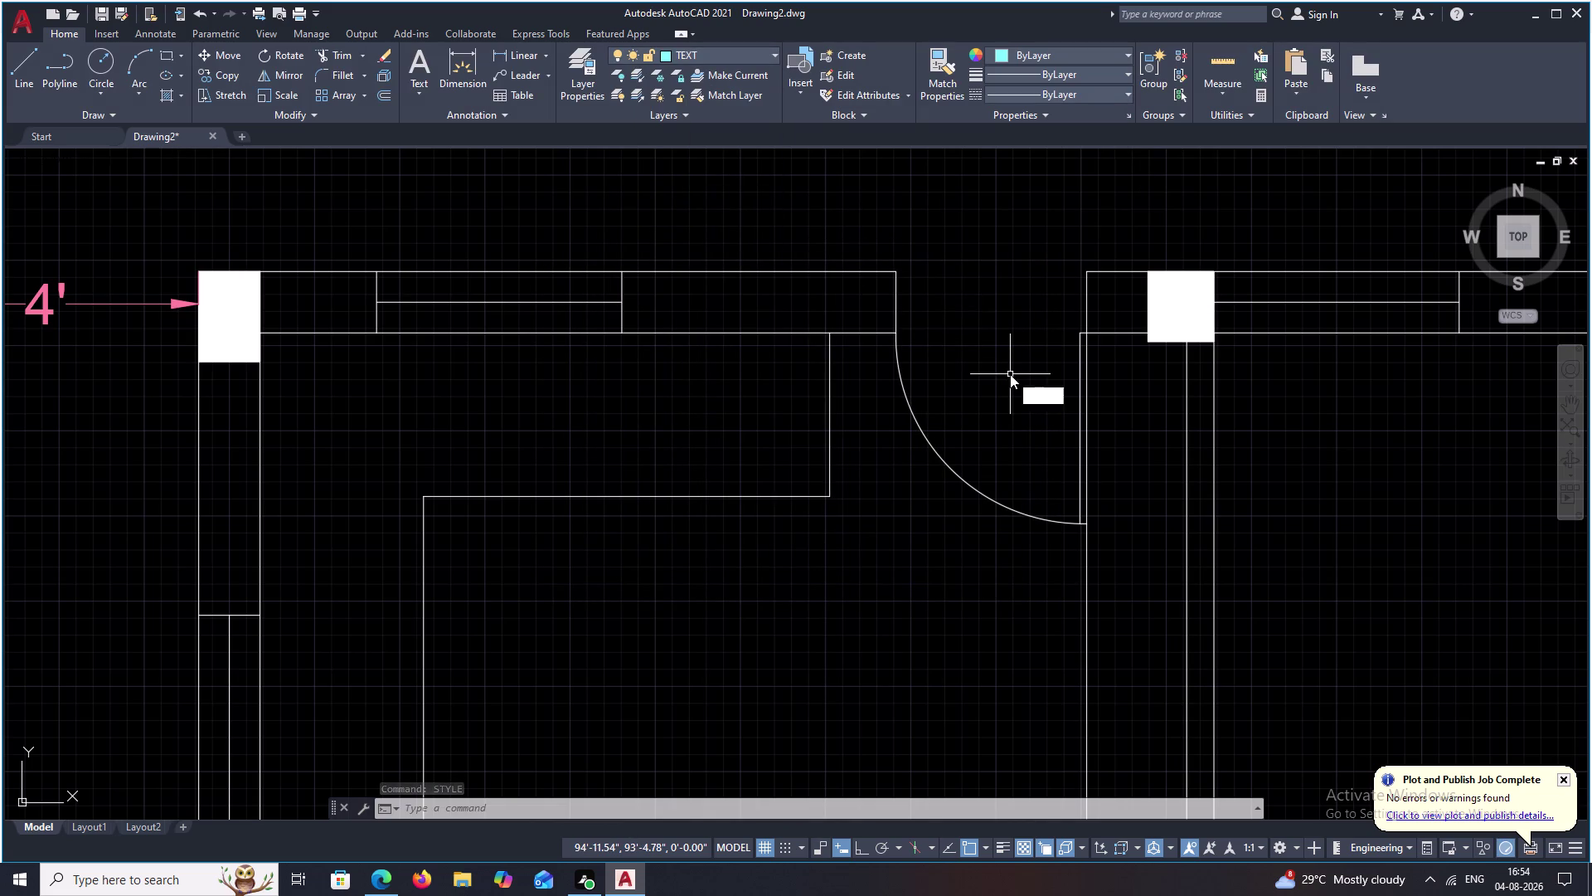
key(space)
drag(947, 309, 1027, 374)
click(1027, 374)
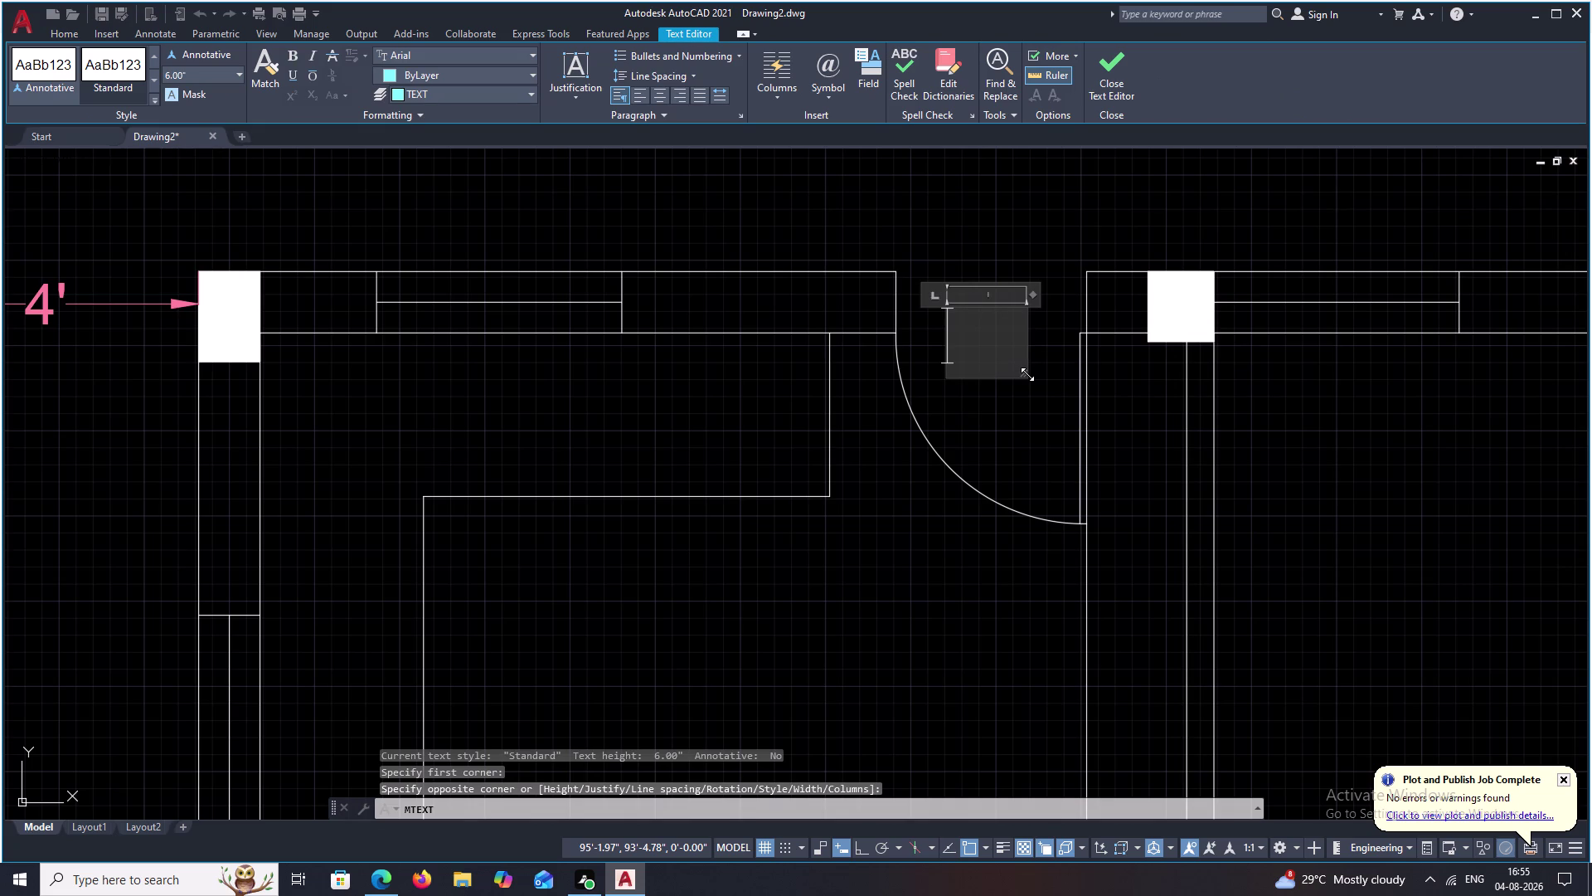
text(DI)
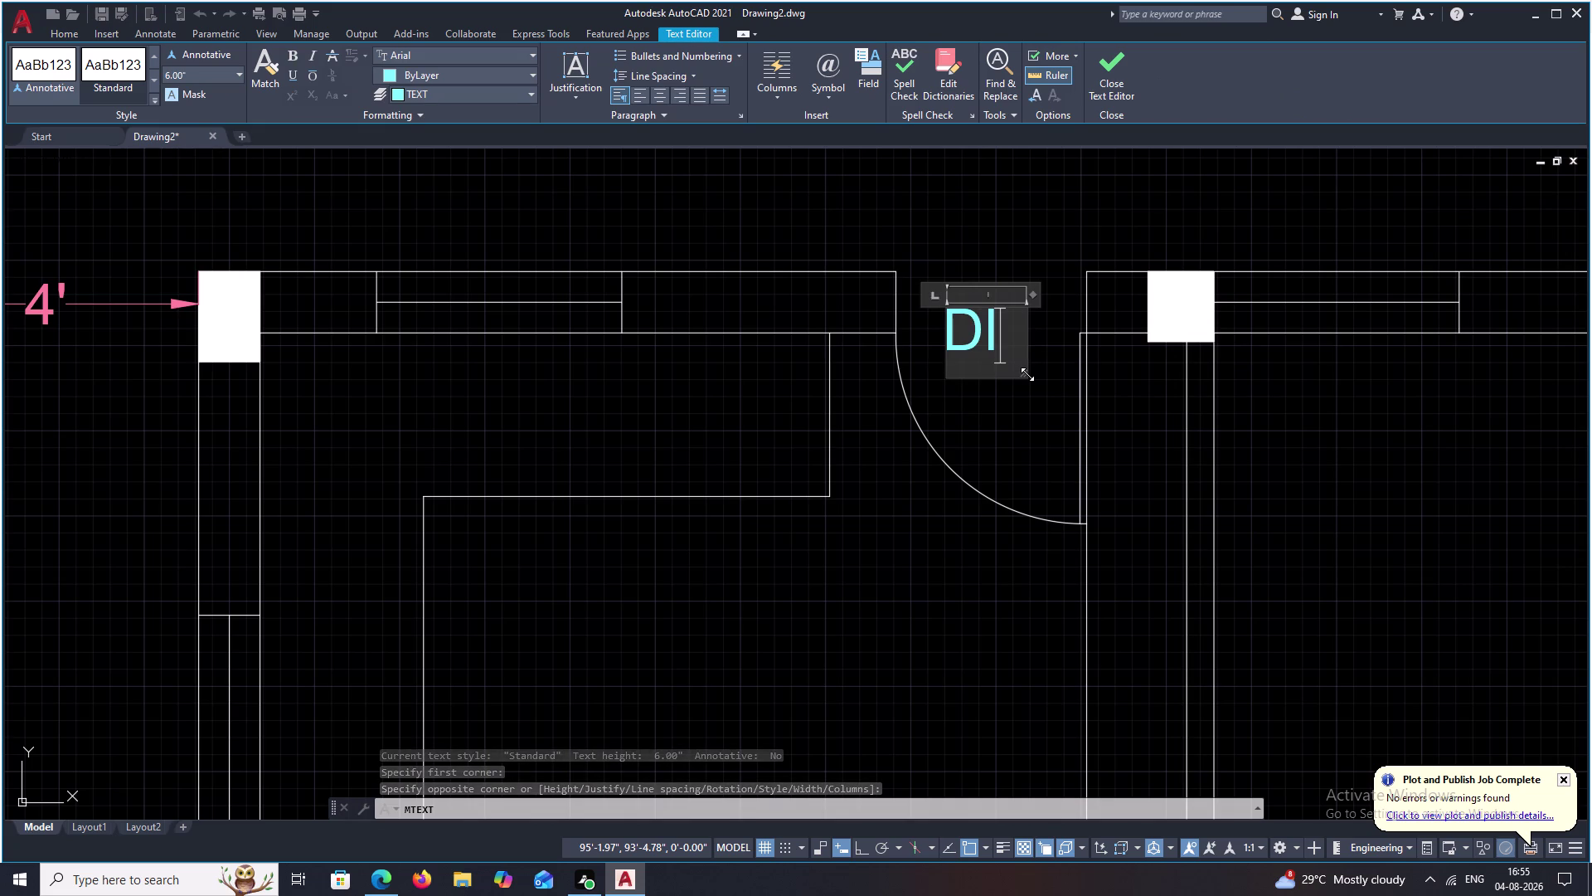
key(BackSpace)
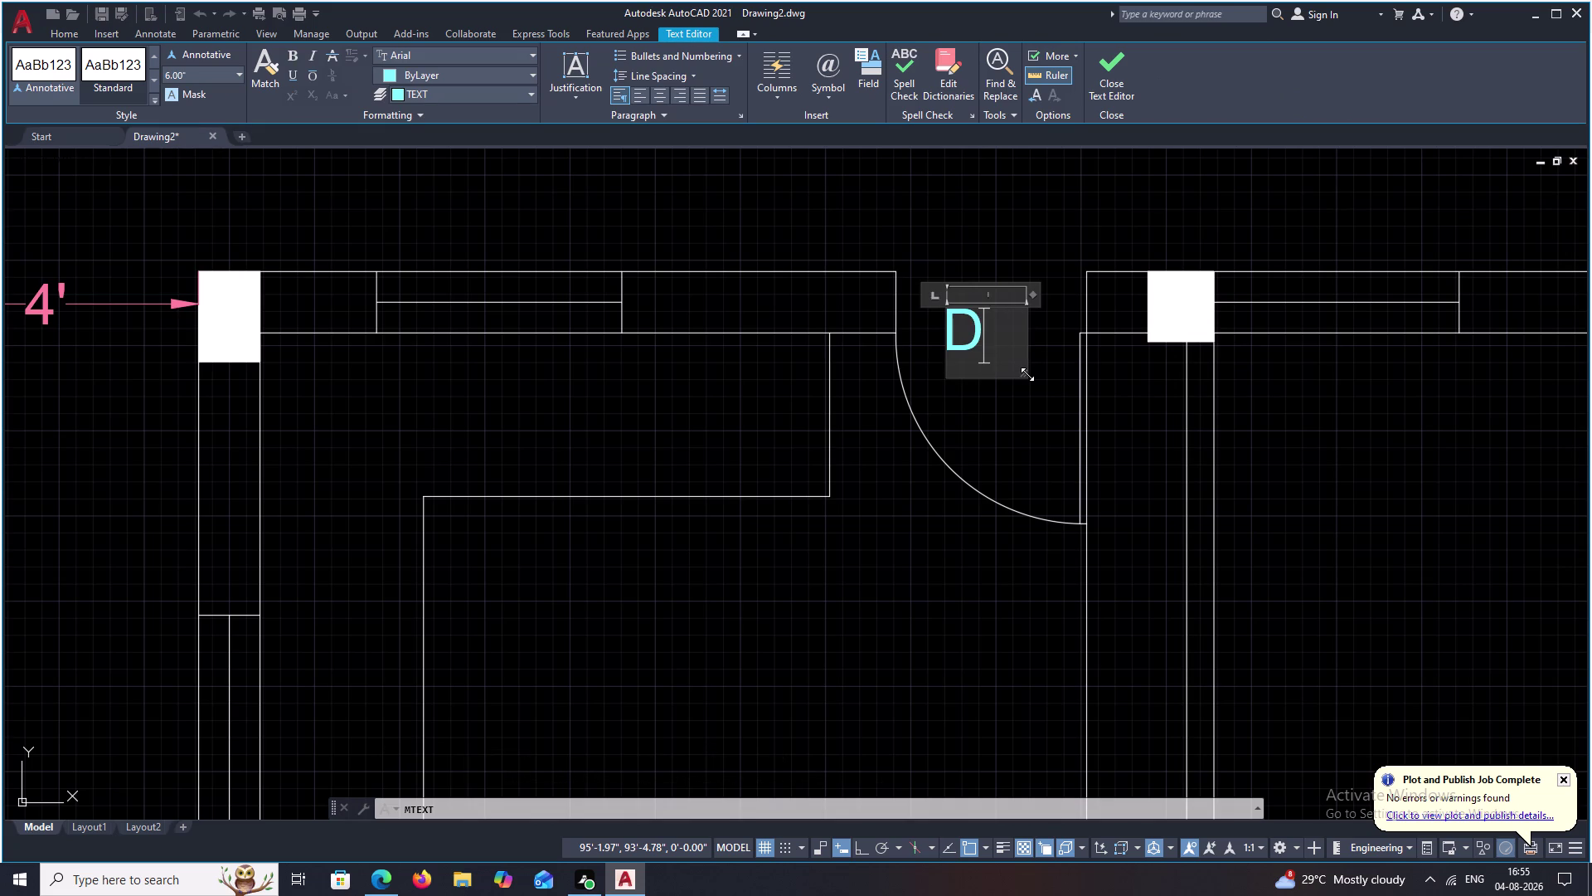
key(1)
key(BackSpace)
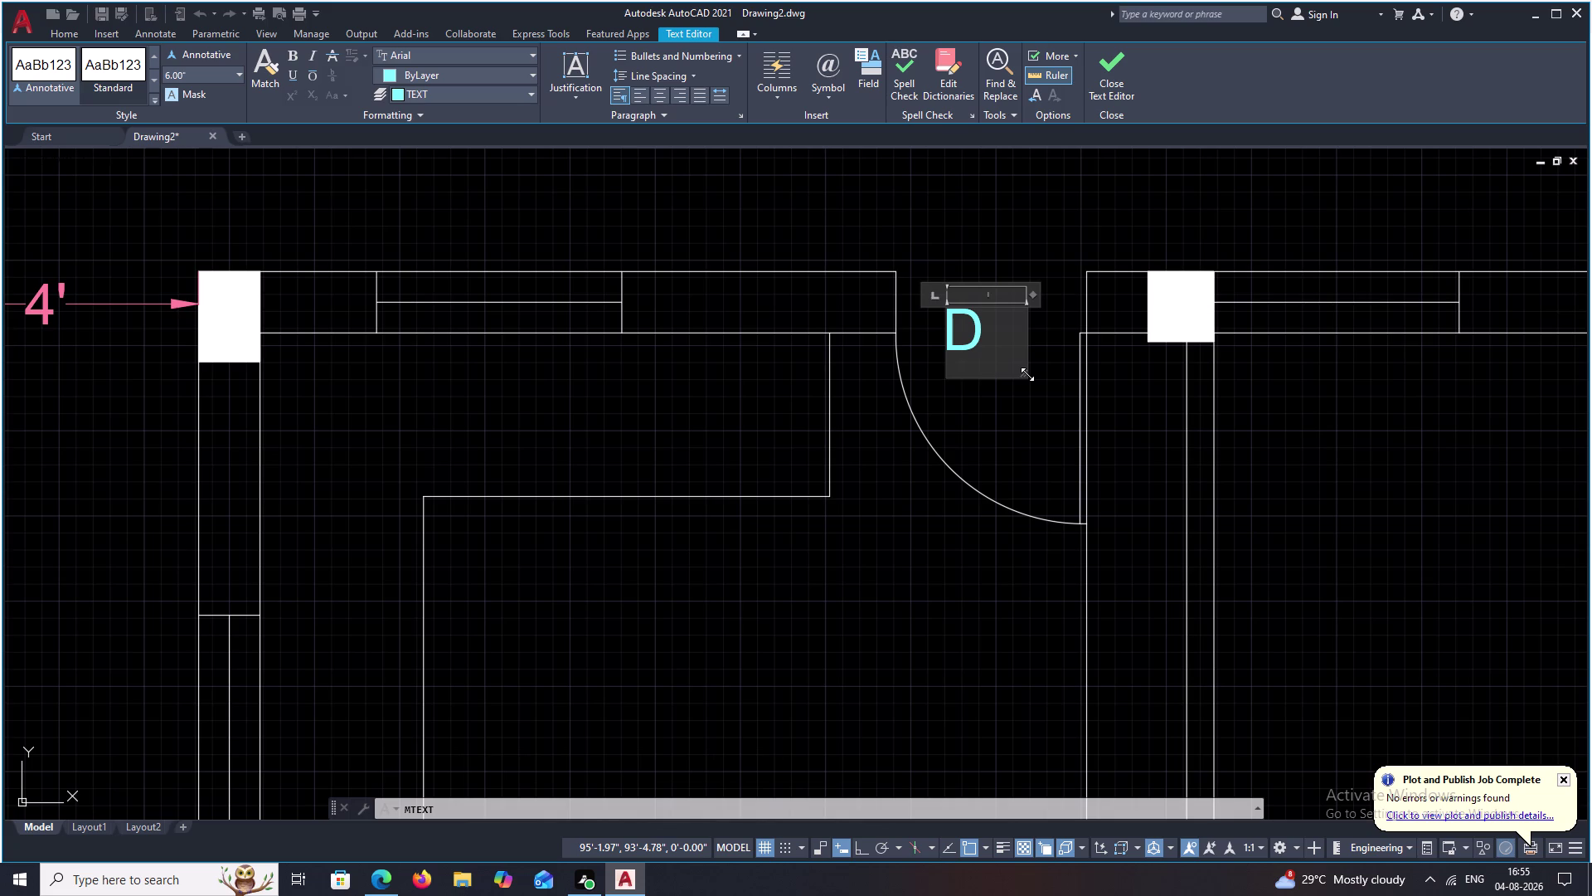
key(2)
Try a preset text height, then typed heights of 4 and 3, for the D2 label.
drag(1011, 332, 958, 332)
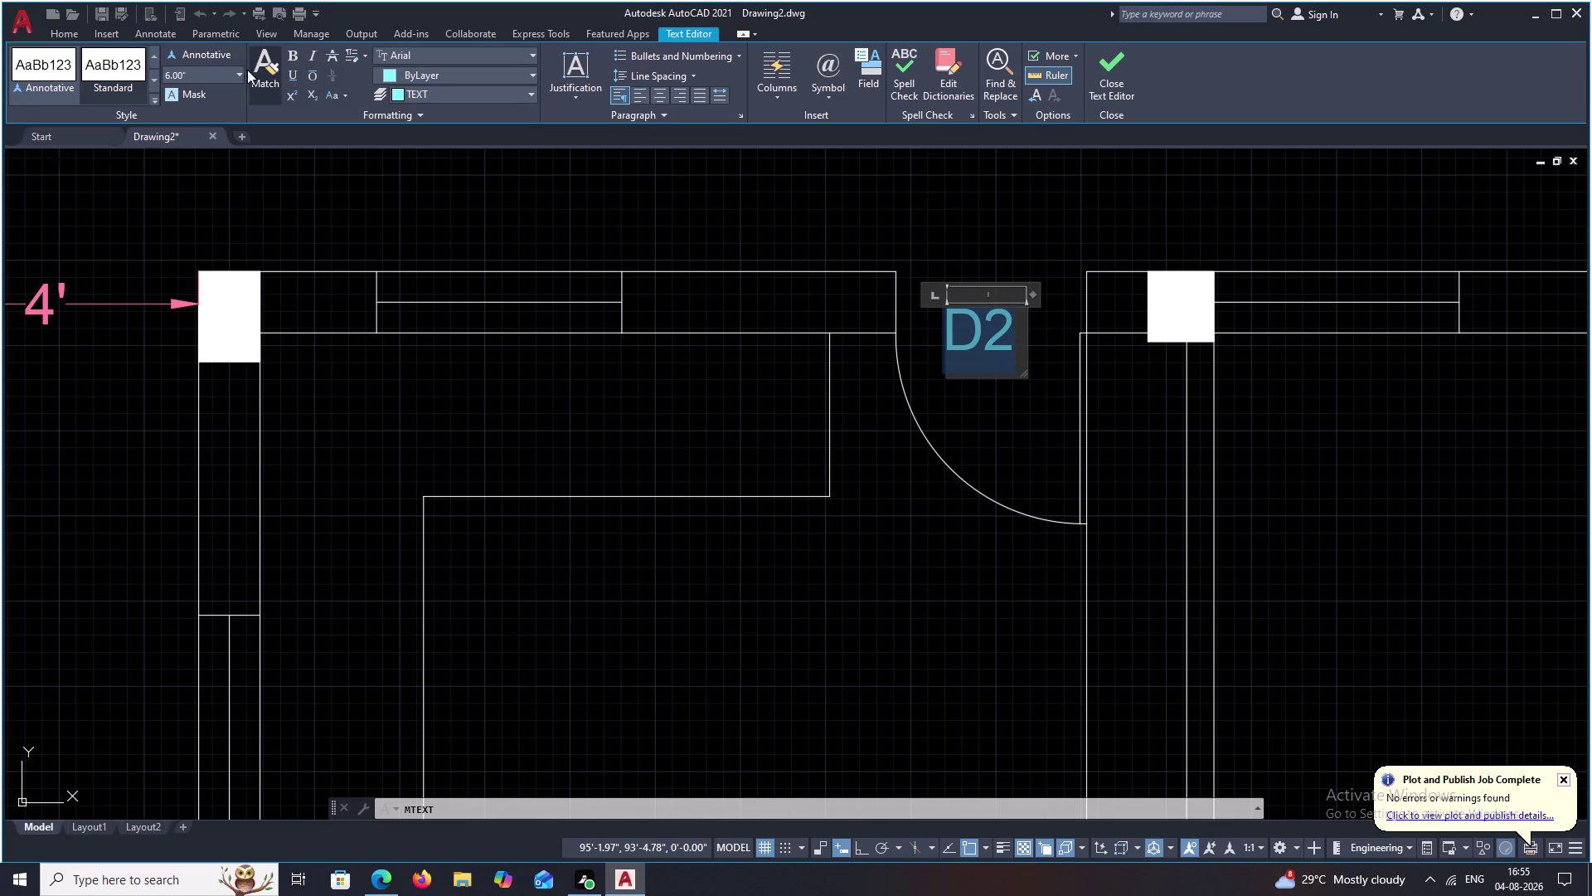
click(236, 71)
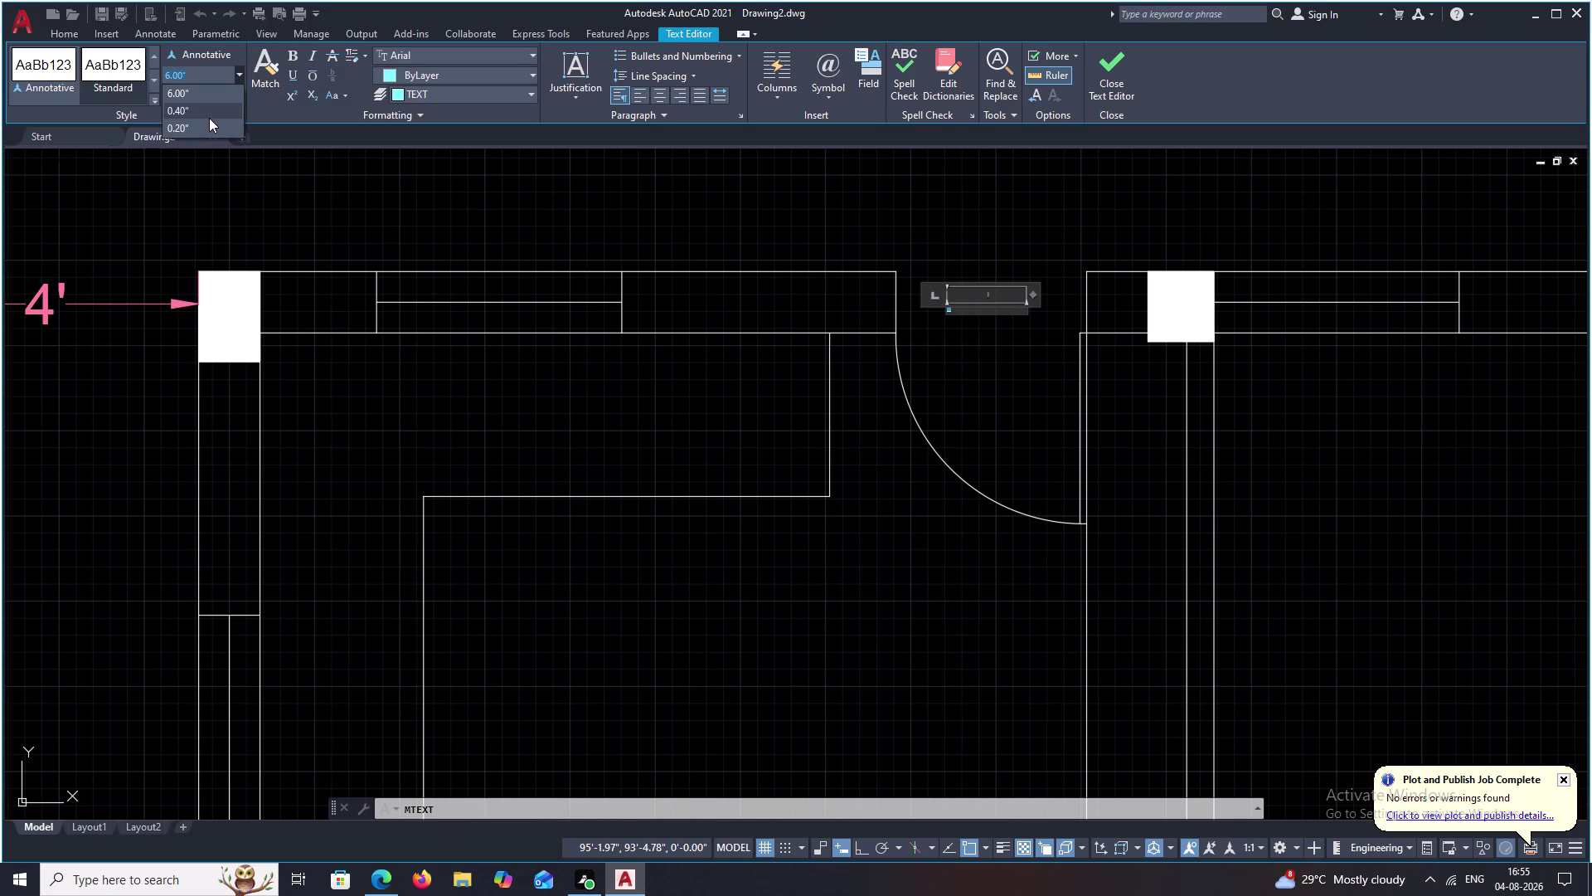
click(260, 134)
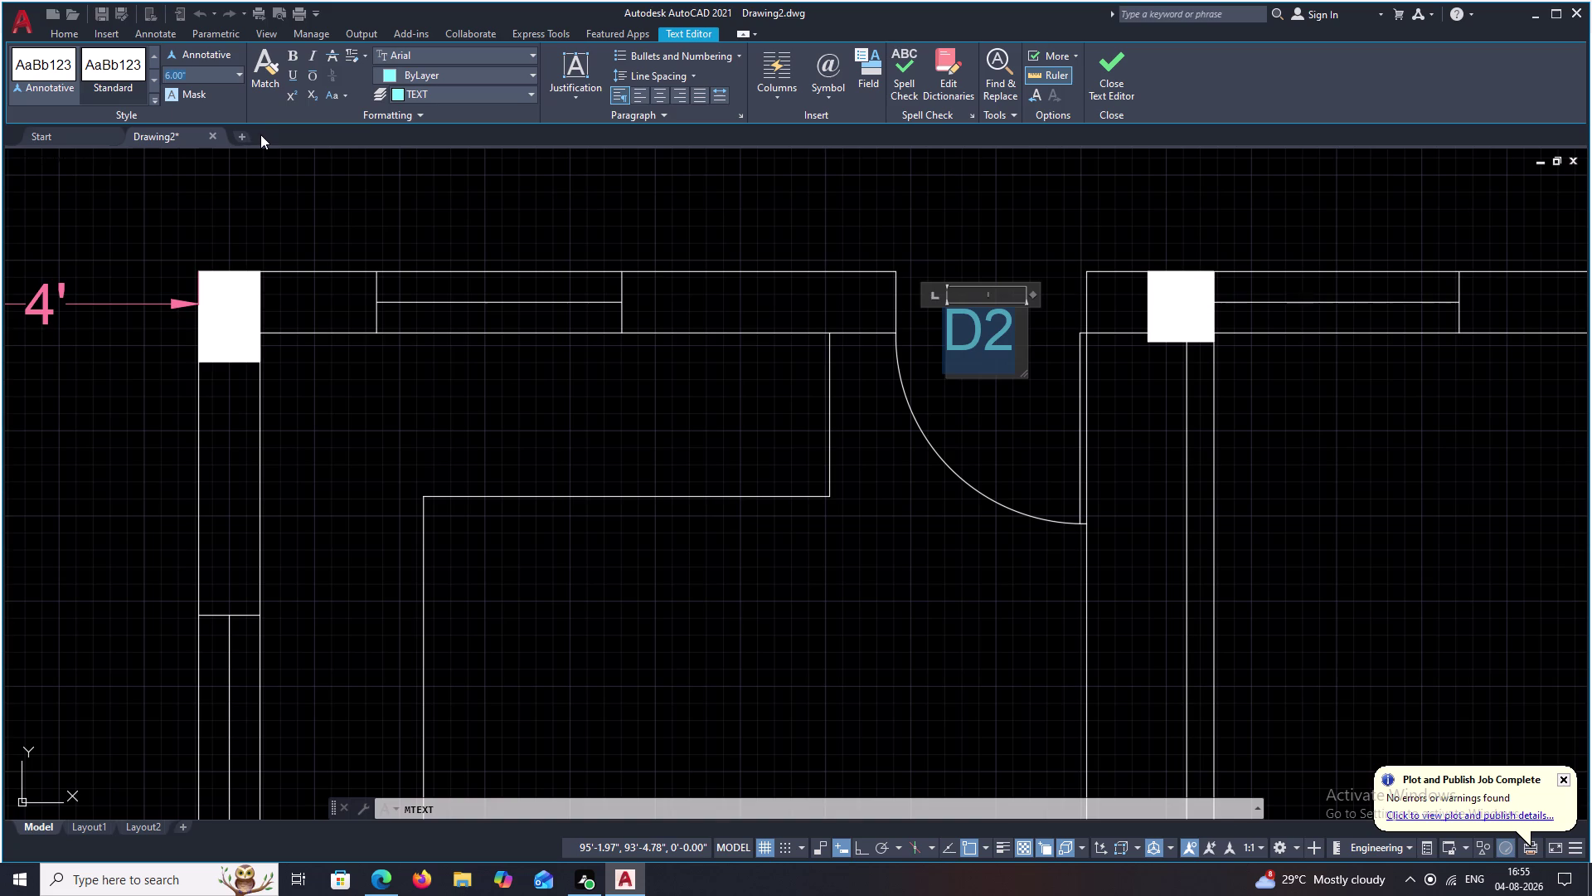
drag(218, 76, 114, 67)
key(BackSpace)
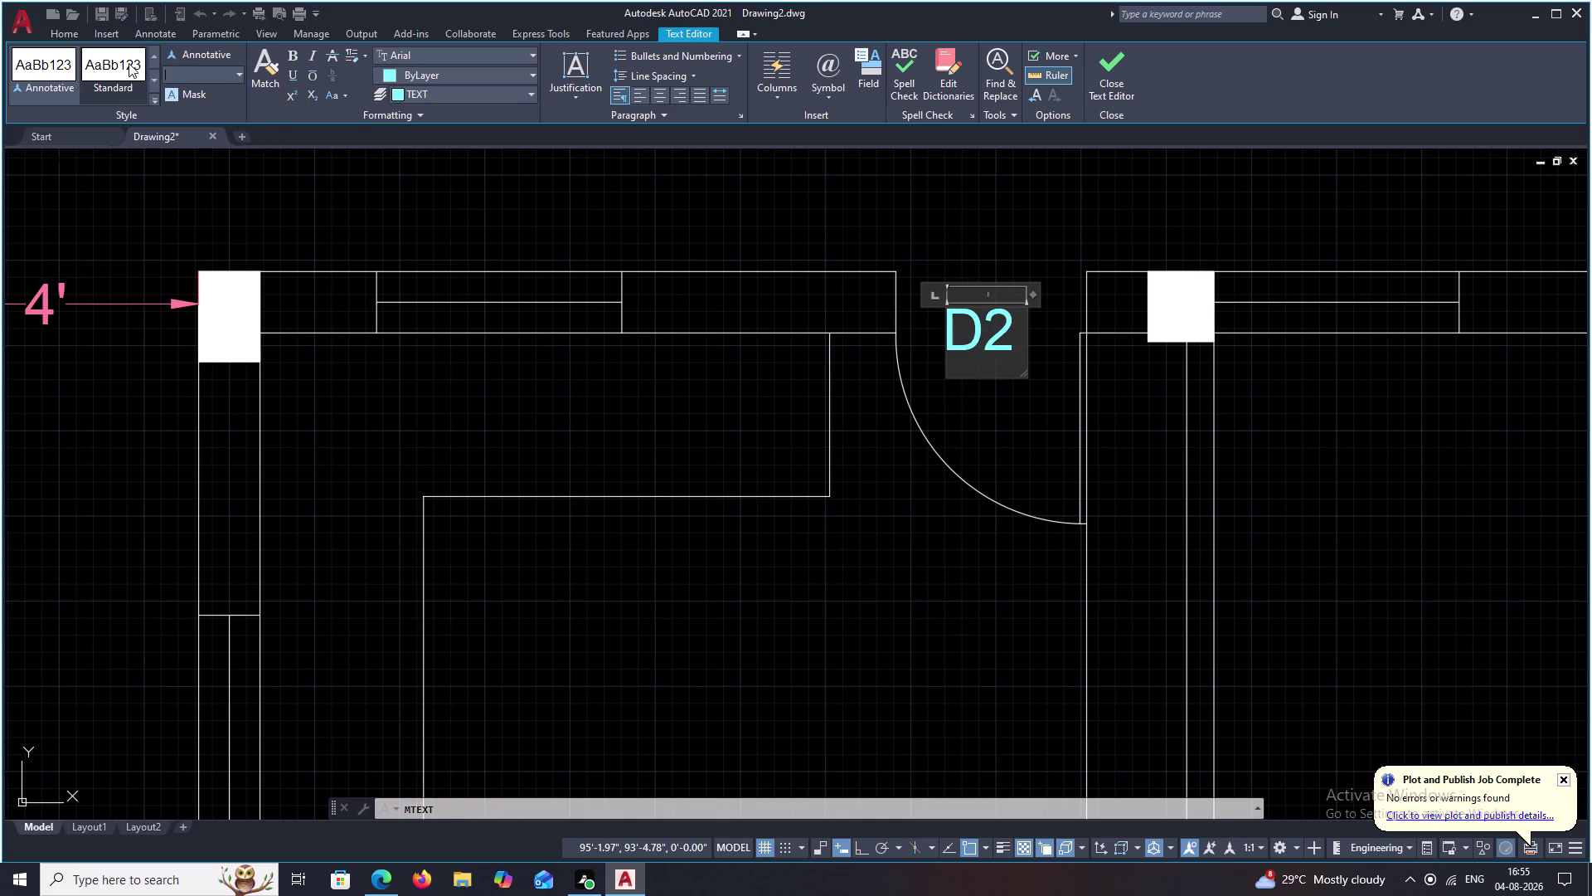
key(4)
click(197, 142)
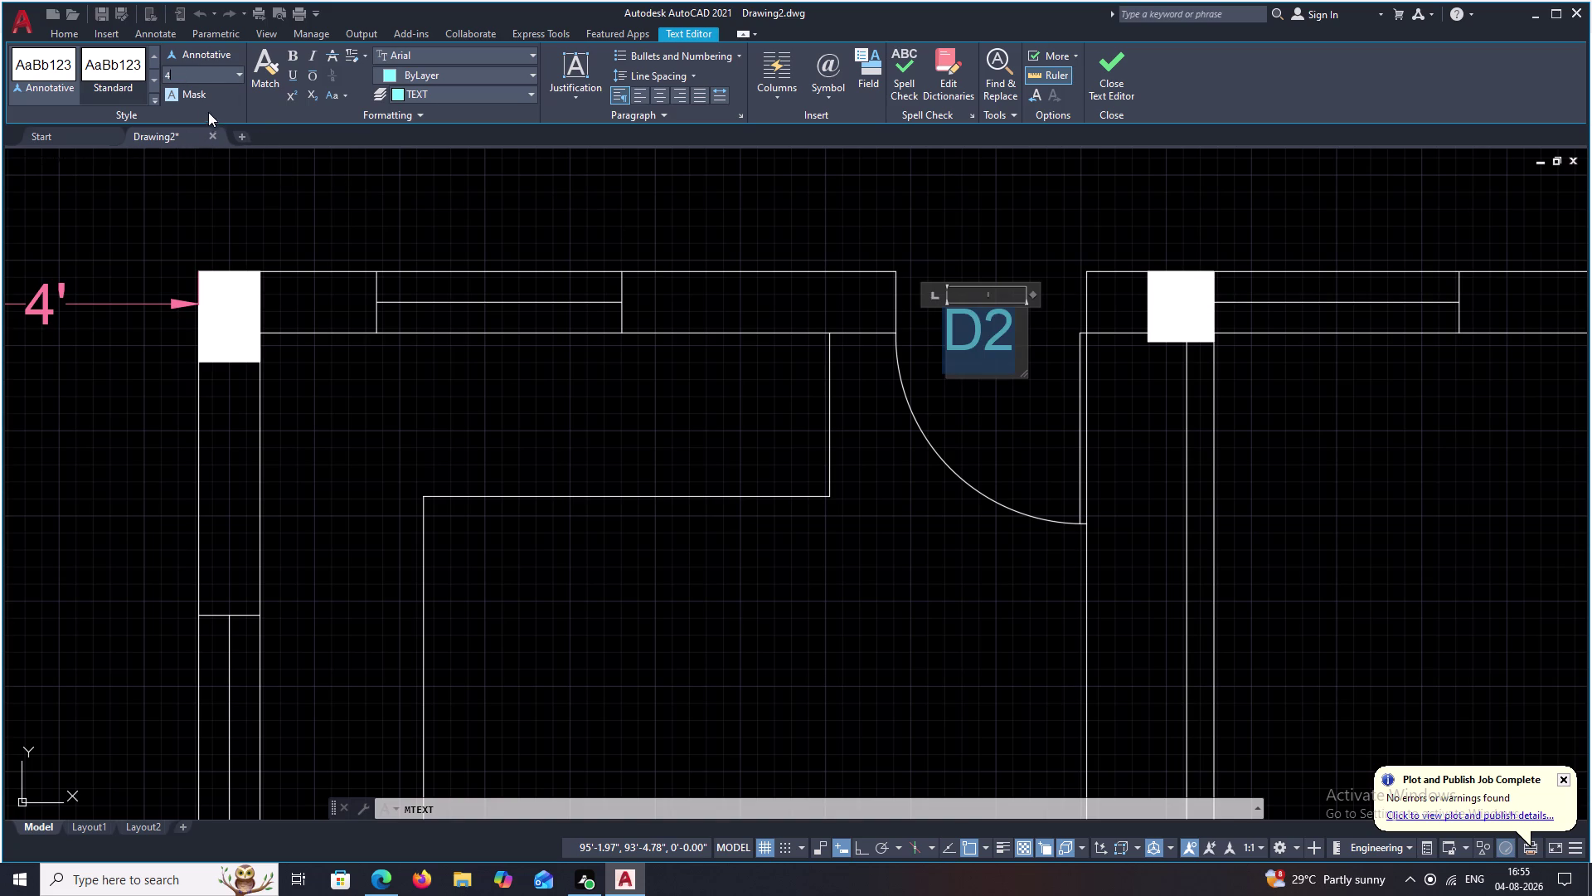
drag(182, 67, 130, 70)
key(BackSpace)
key(3)
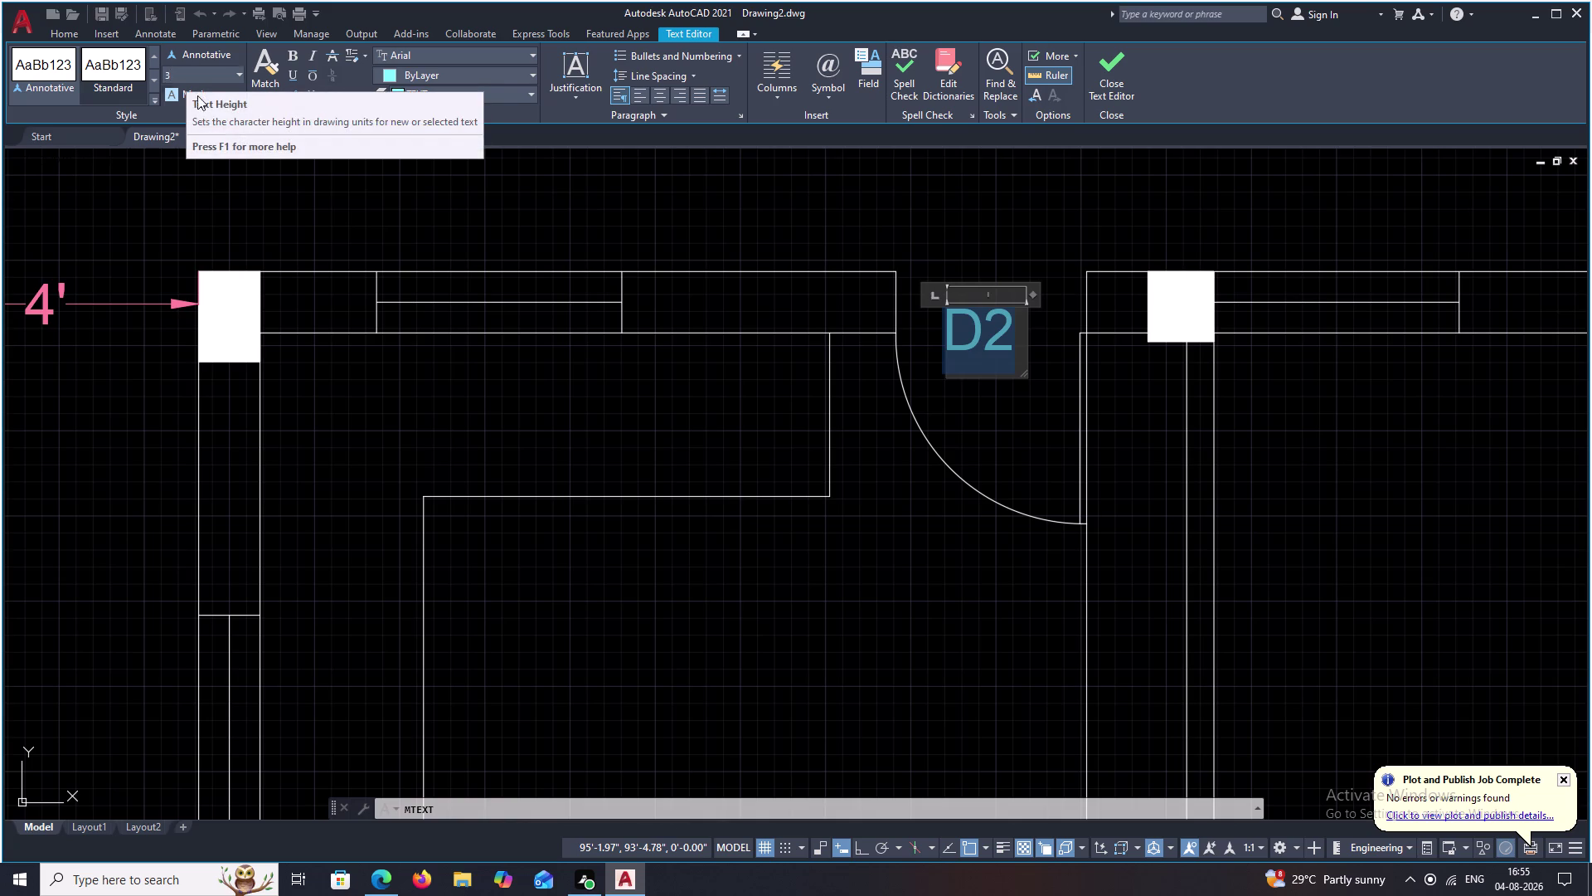
click(210, 171)
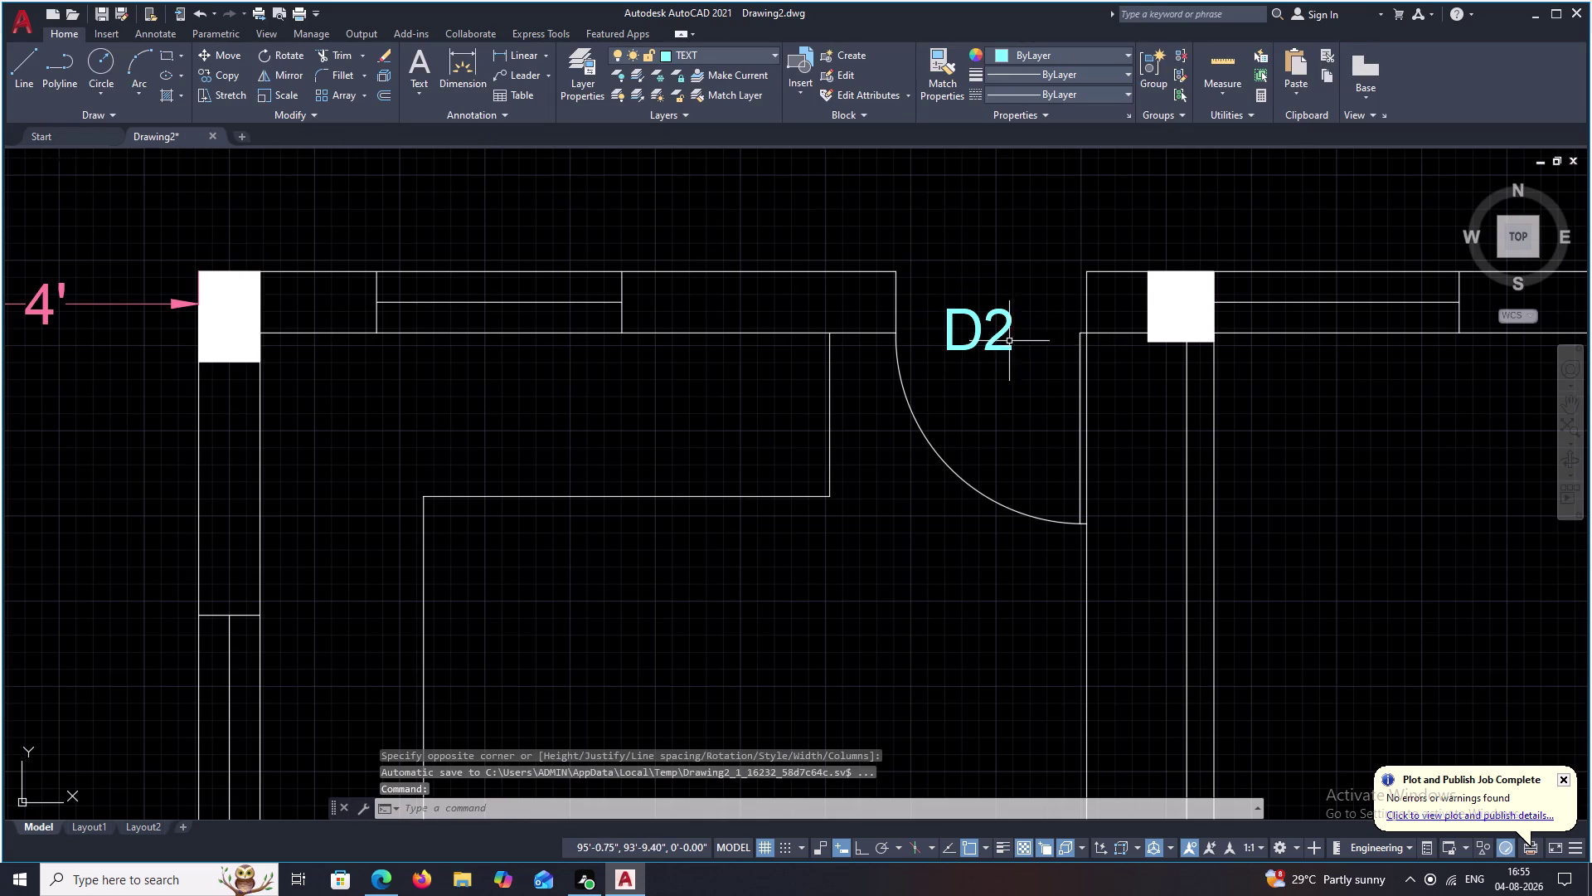
Reopen the D2 label, set its text height to 3, and deselect it.
double_click(993, 341)
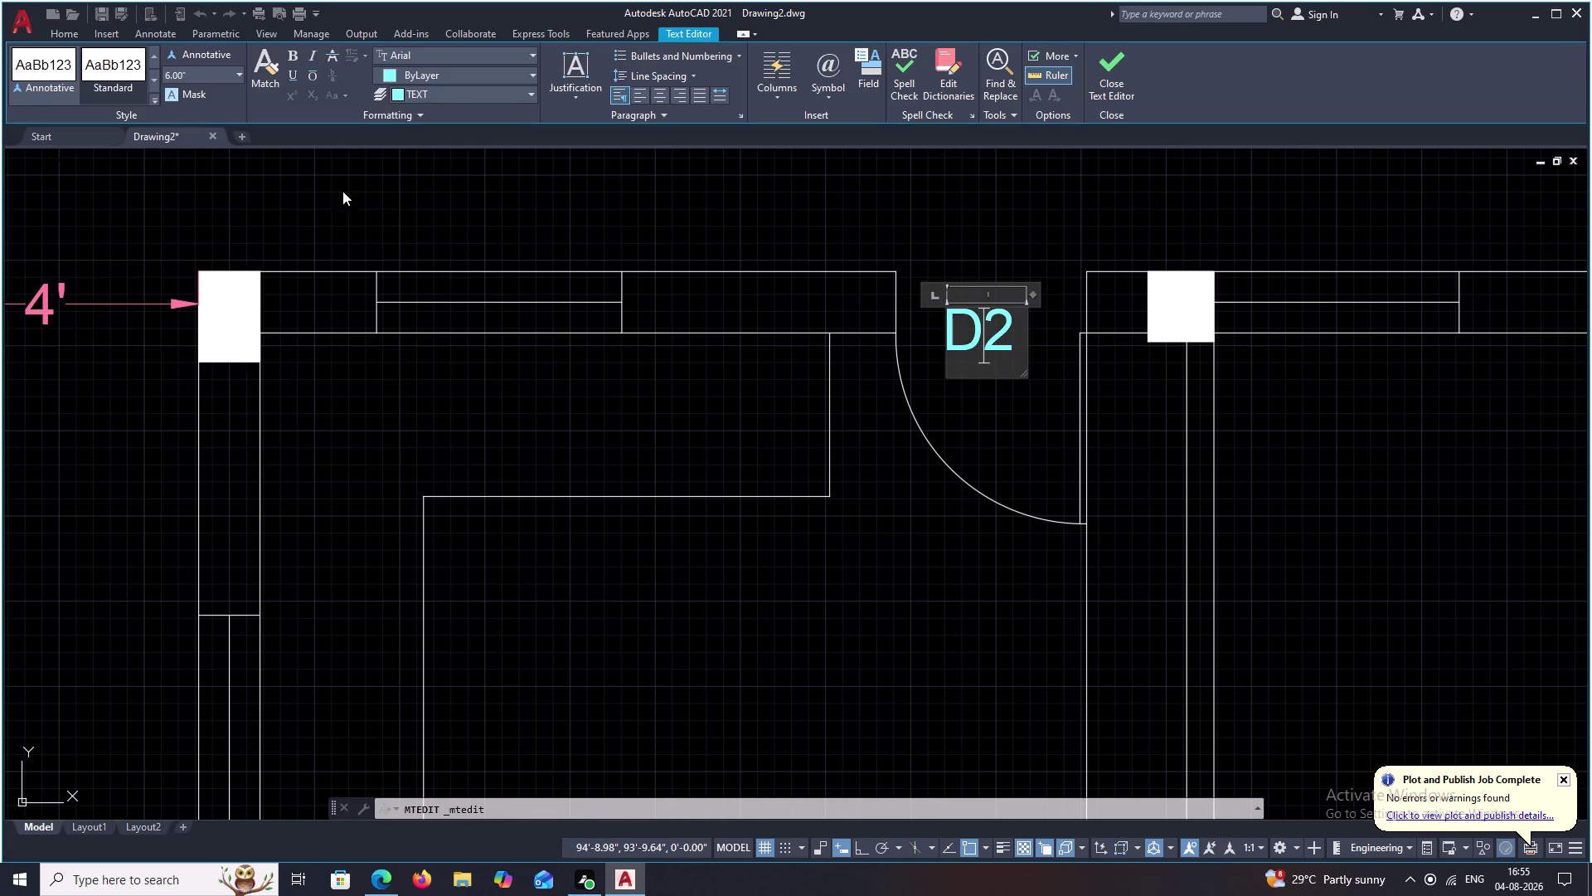
drag(225, 72, 117, 71)
key(BackSpace)
key(3)
click(222, 177)
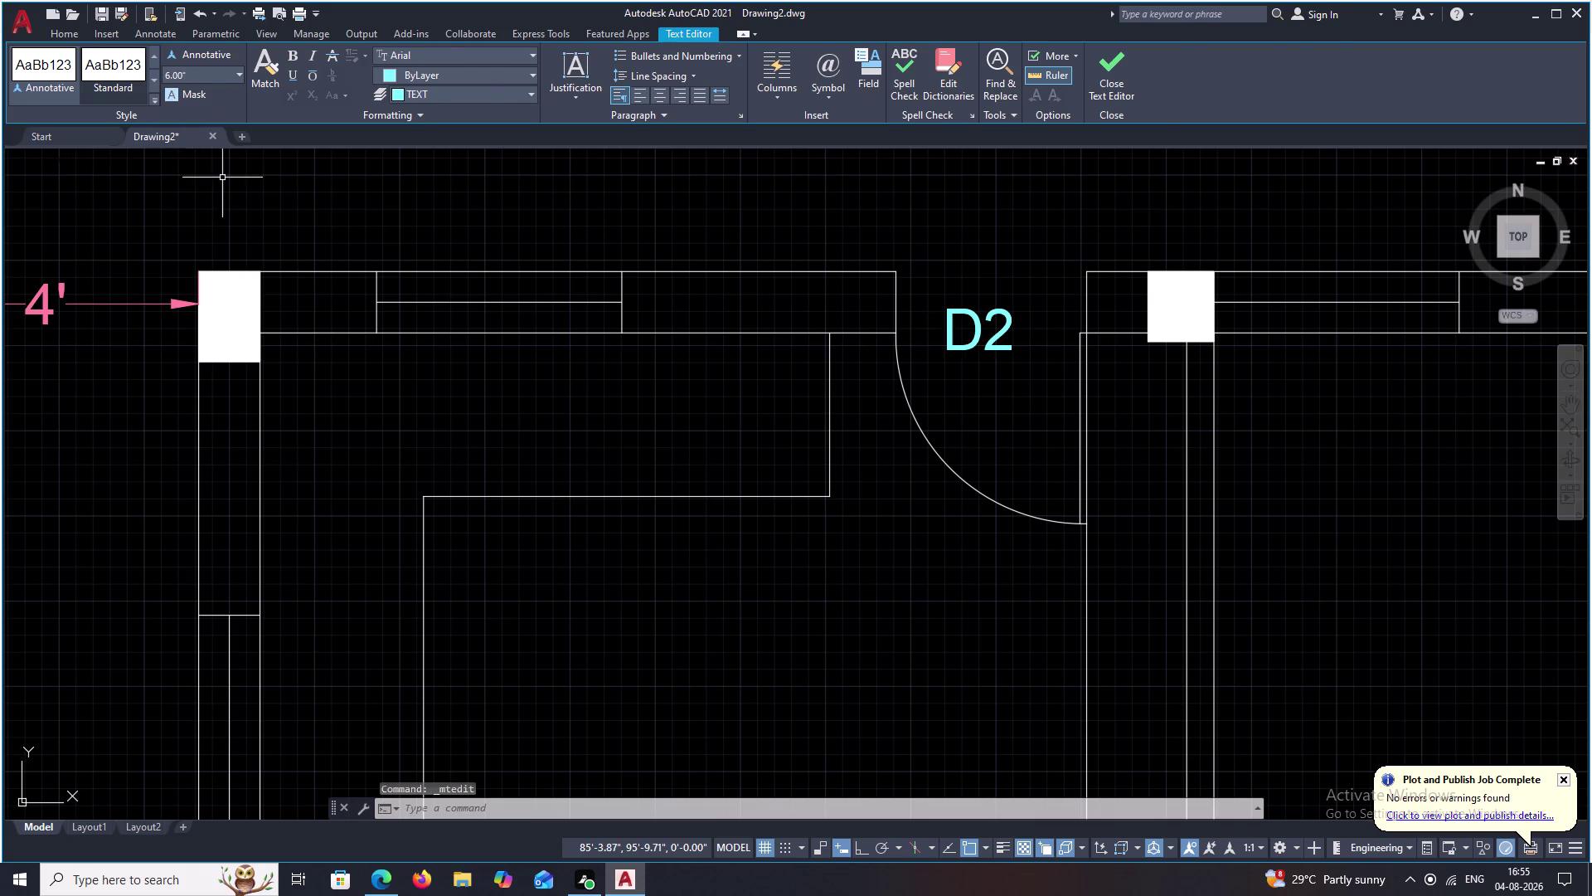
click(997, 344)
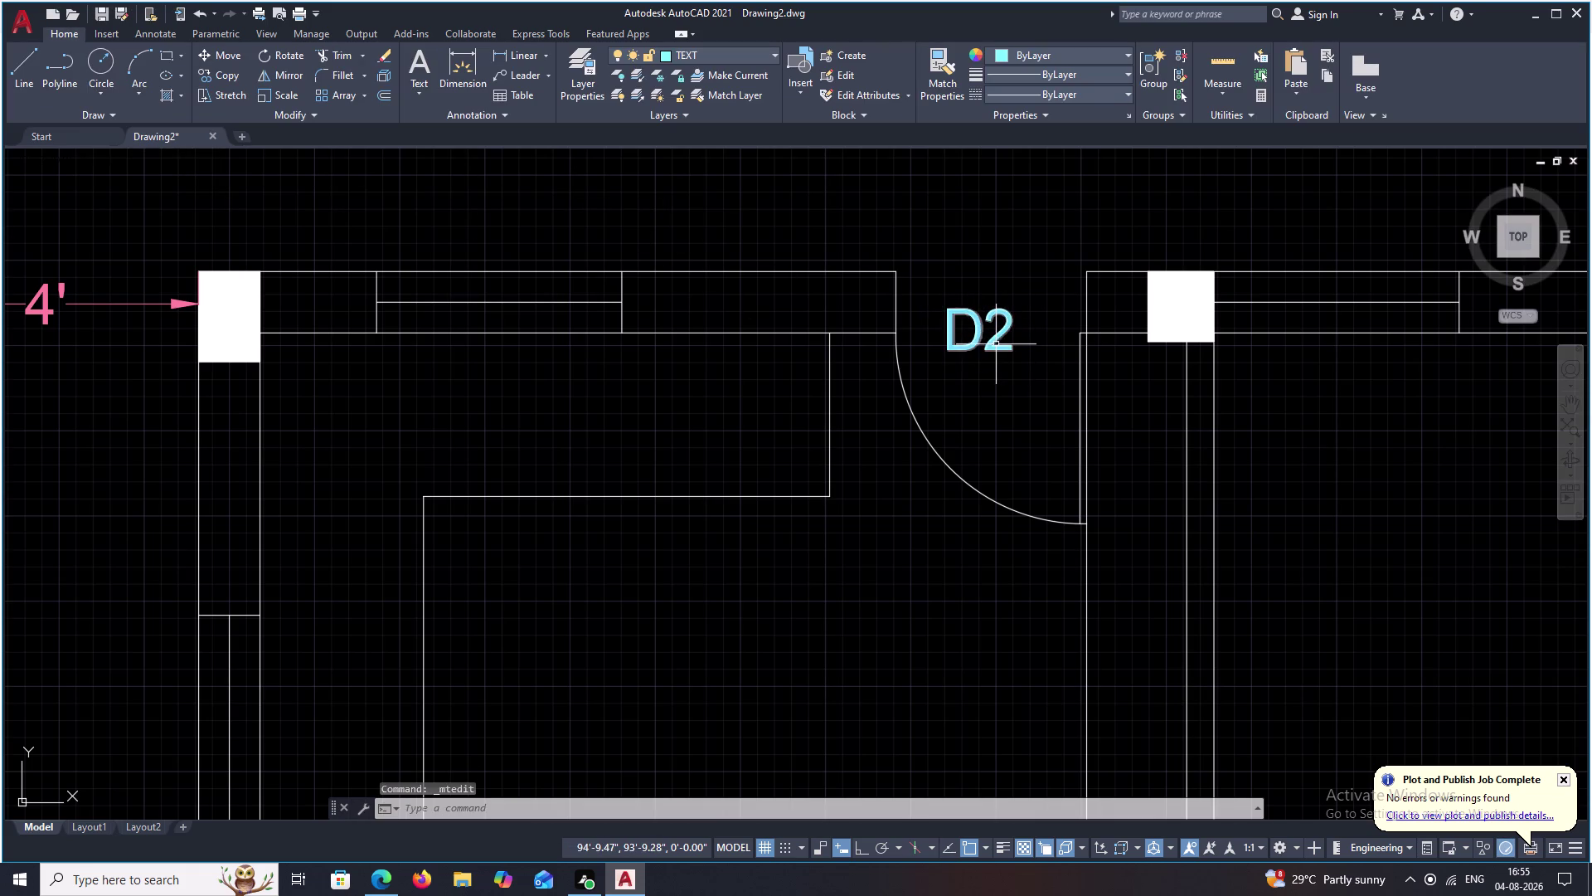
key(Escape)
Set the text style's default height to 4 and apply it.
text(S)
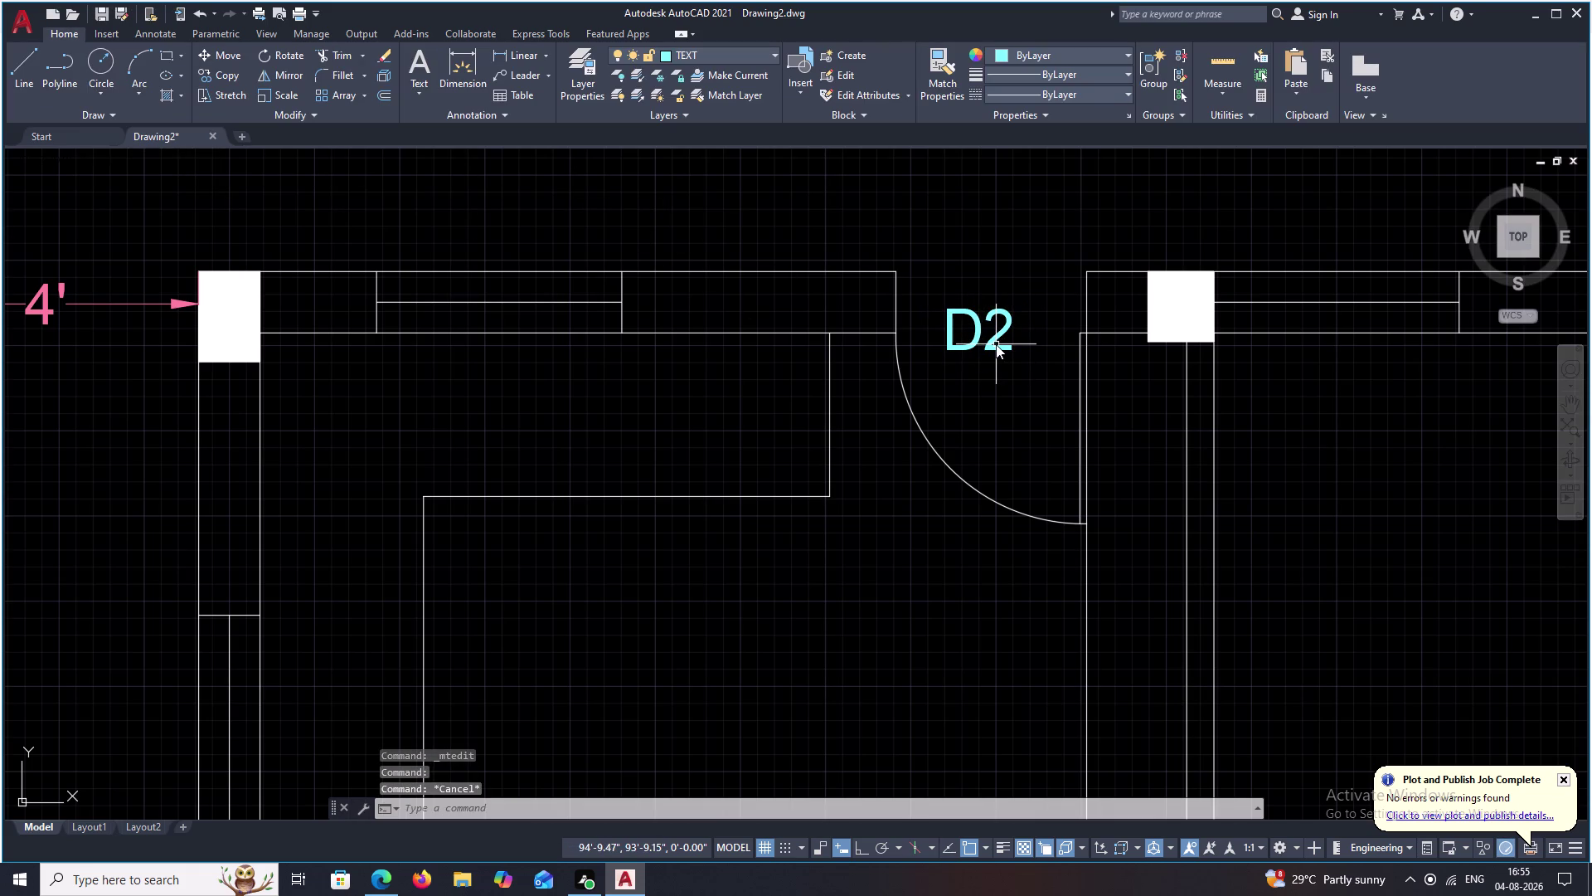
text(TY)
key(space)
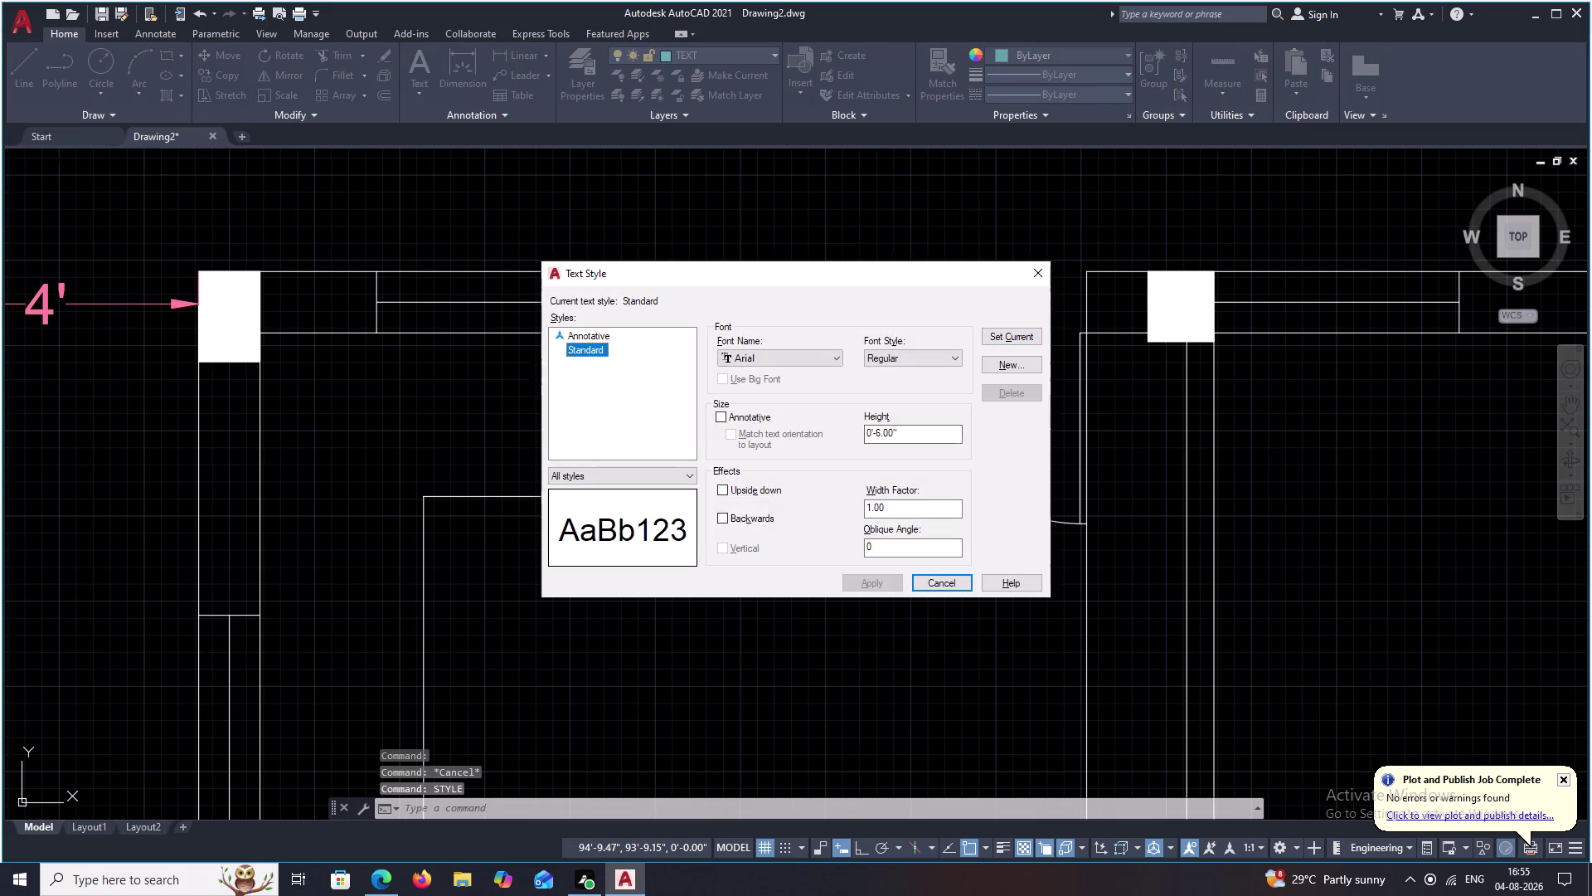
drag(958, 440, 765, 425)
key(BackSpace)
key(3)
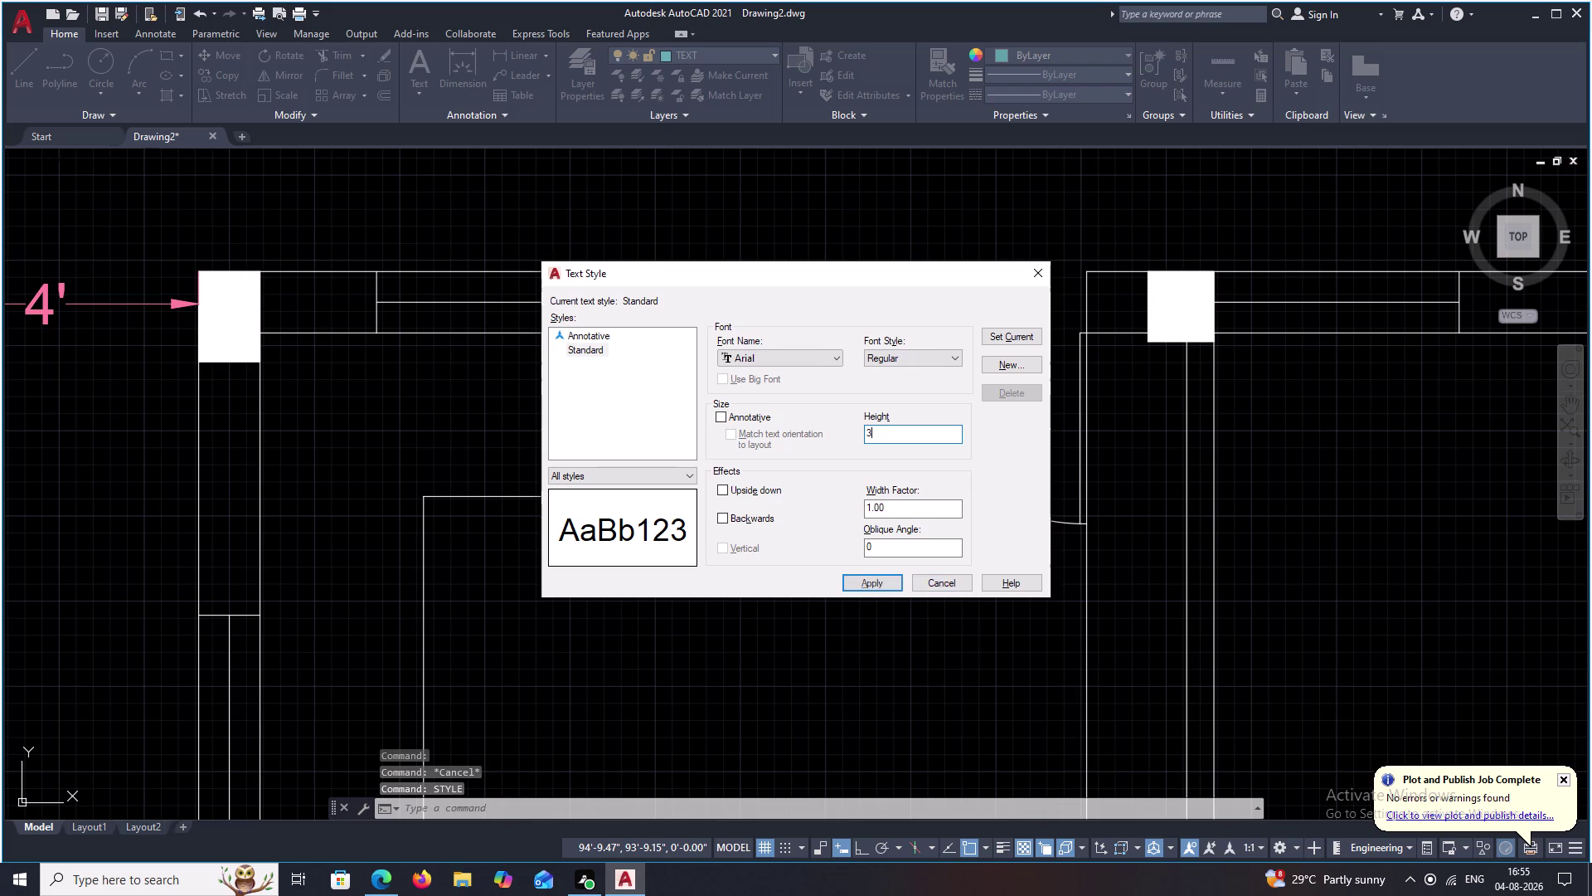
key(BackSpace)
key(4)
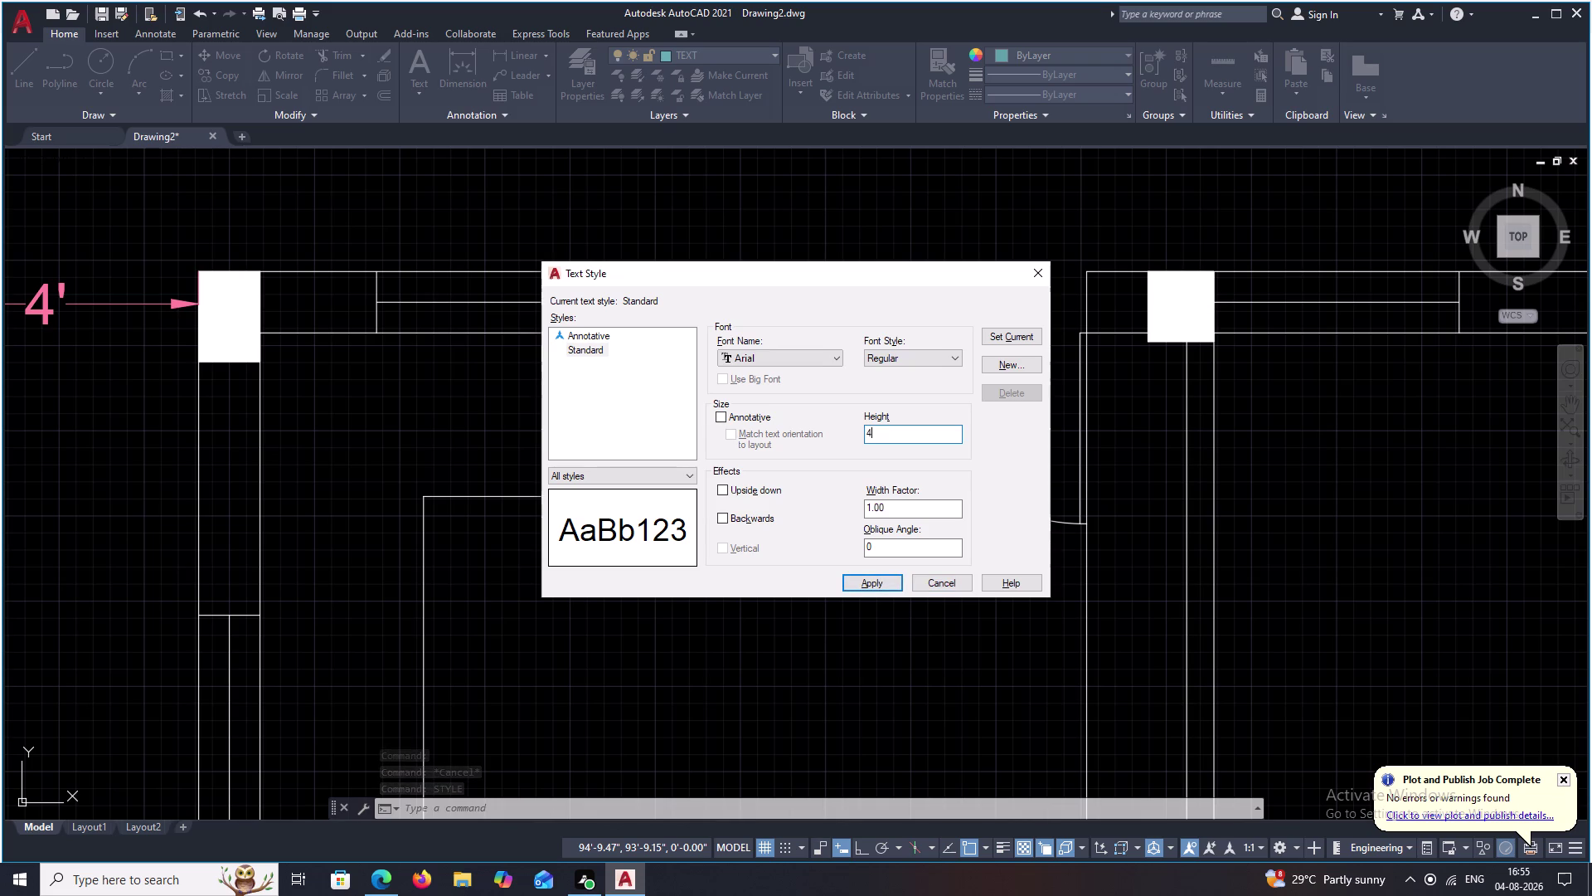
click(888, 585)
click(930, 617)
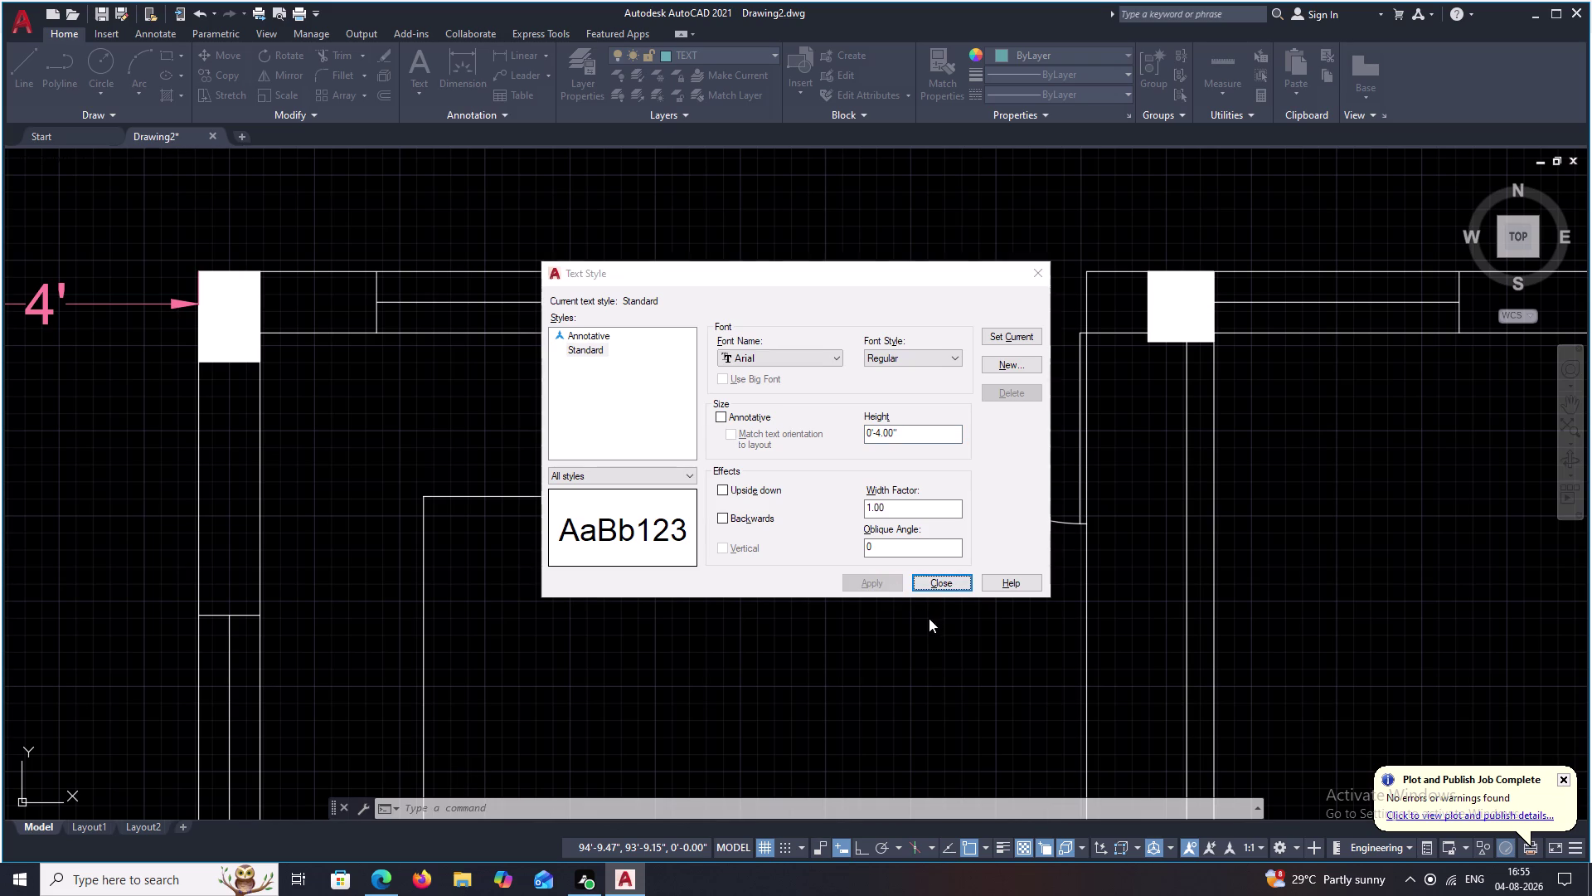
click(1031, 270)
key(Escape)
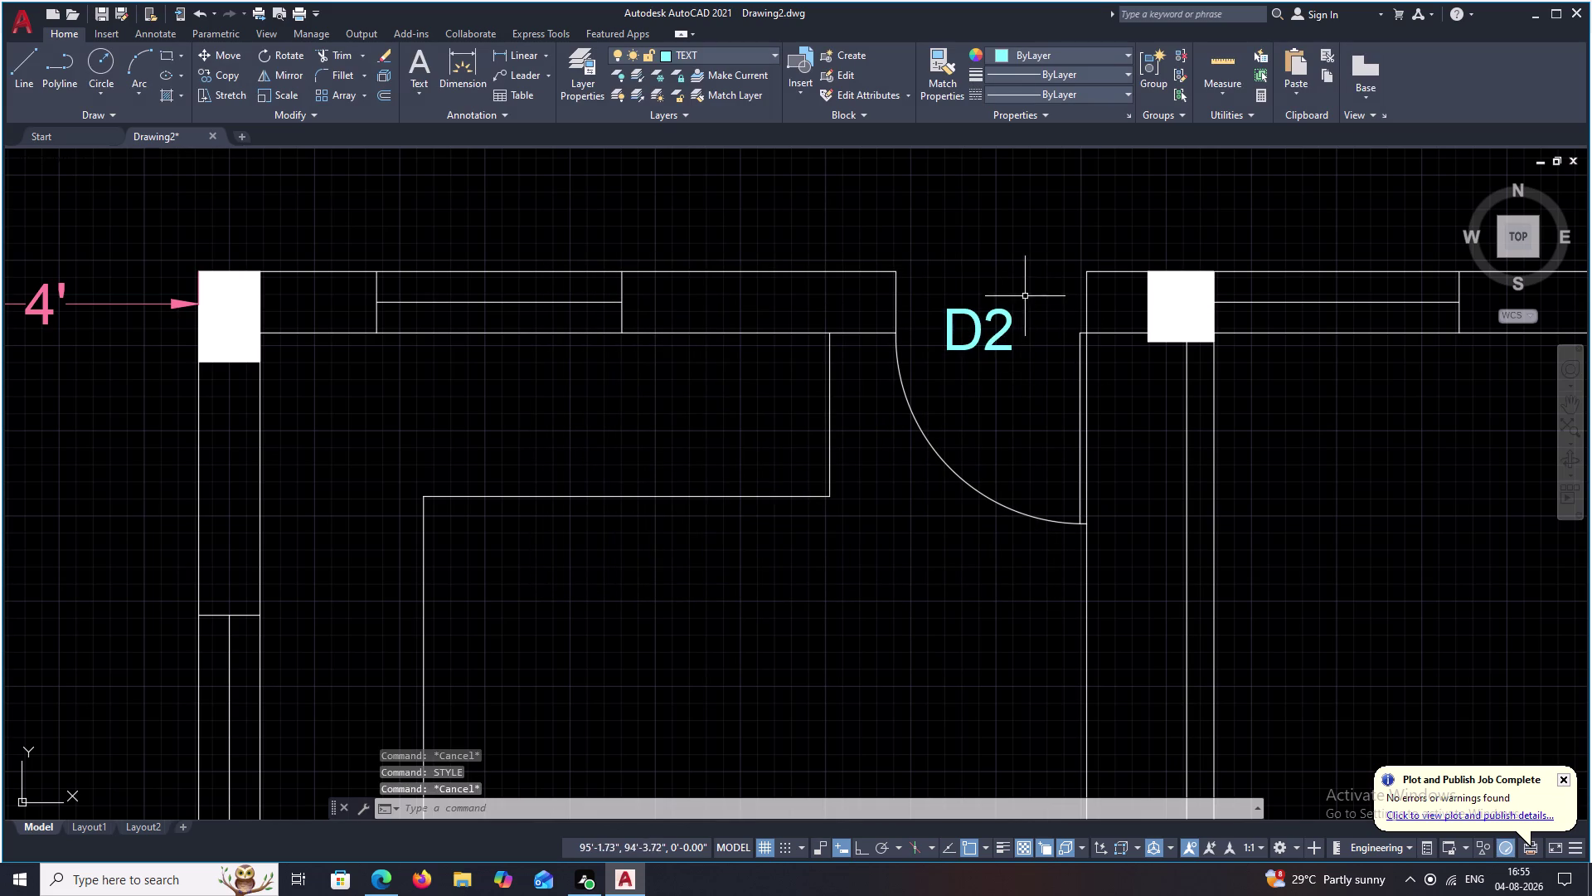
Erase the old D2 label and place a new, smaller D2 above the door.
drag(999, 298, 961, 375)
text(E)
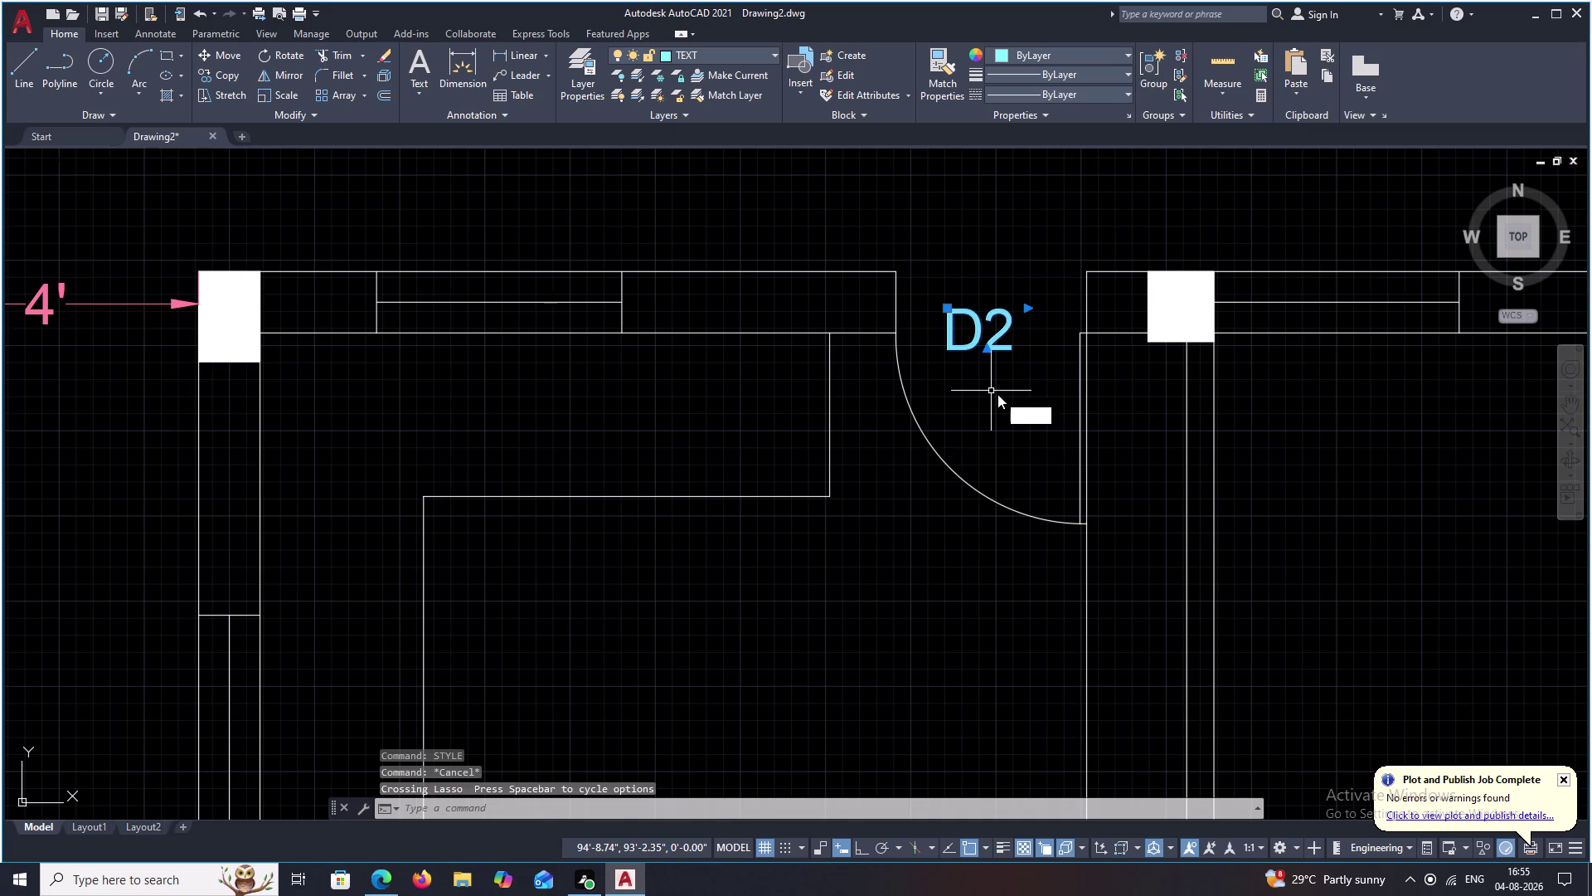
key(space)
text(T)
key(space)
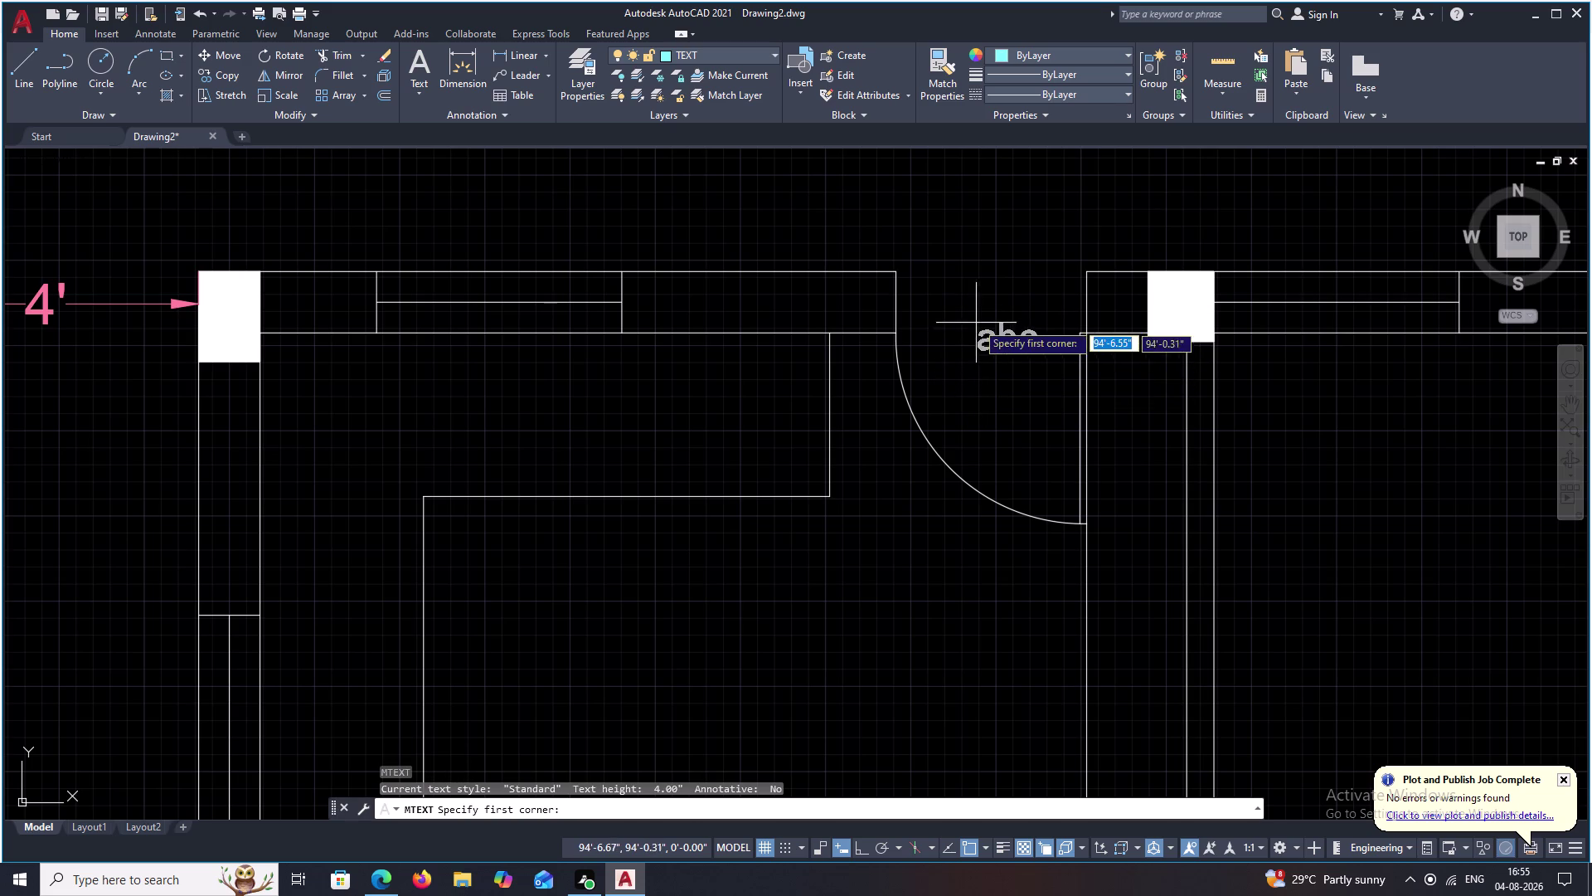
drag(969, 319, 1024, 363)
click(1023, 363)
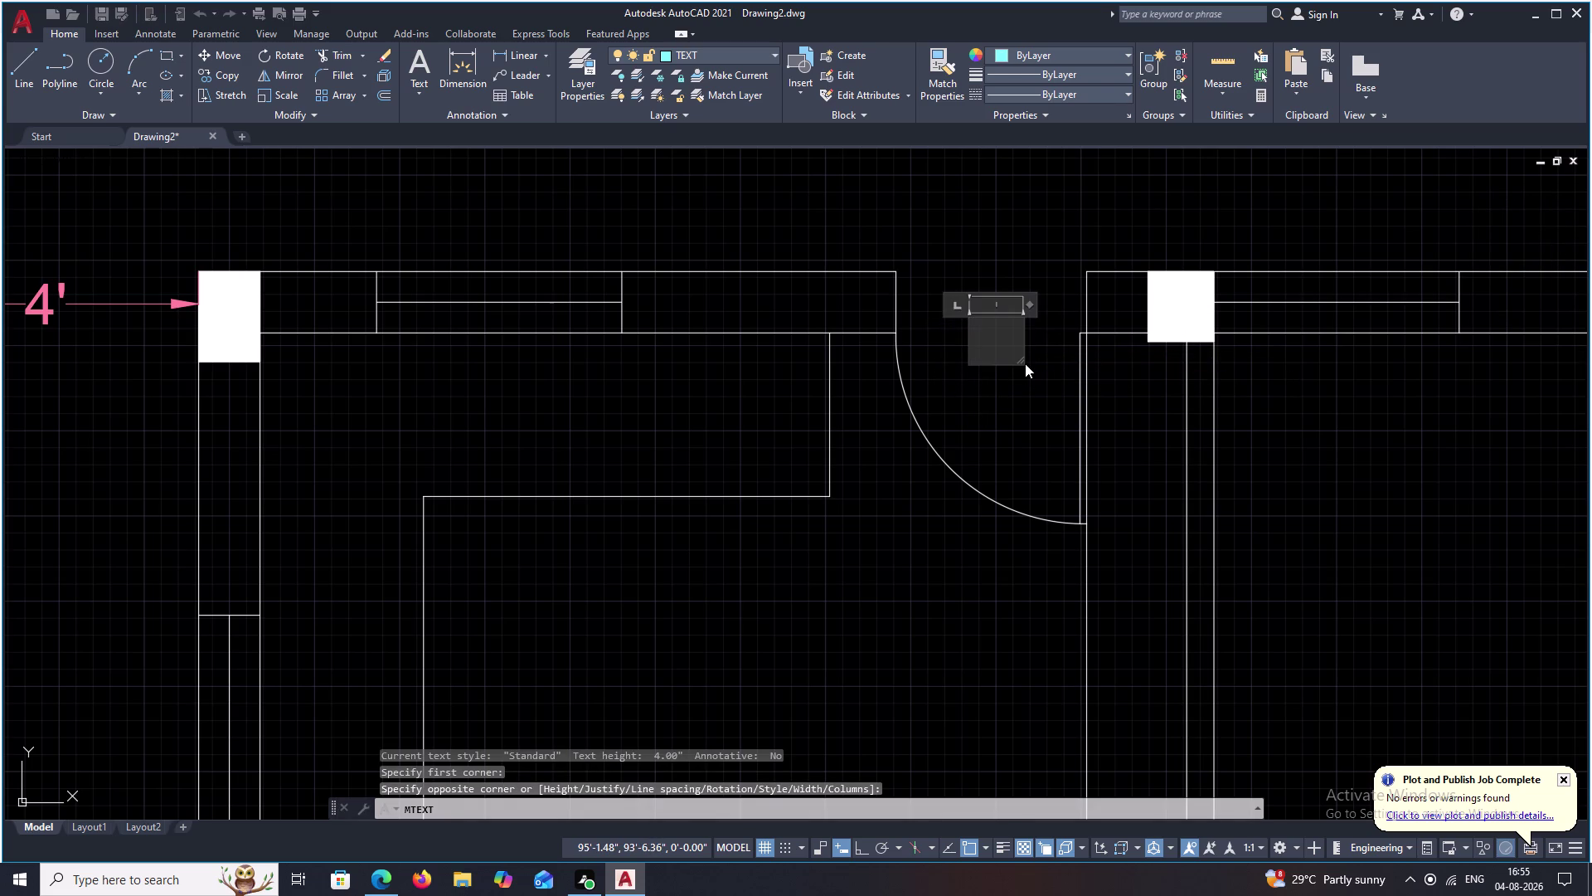
text(D2)
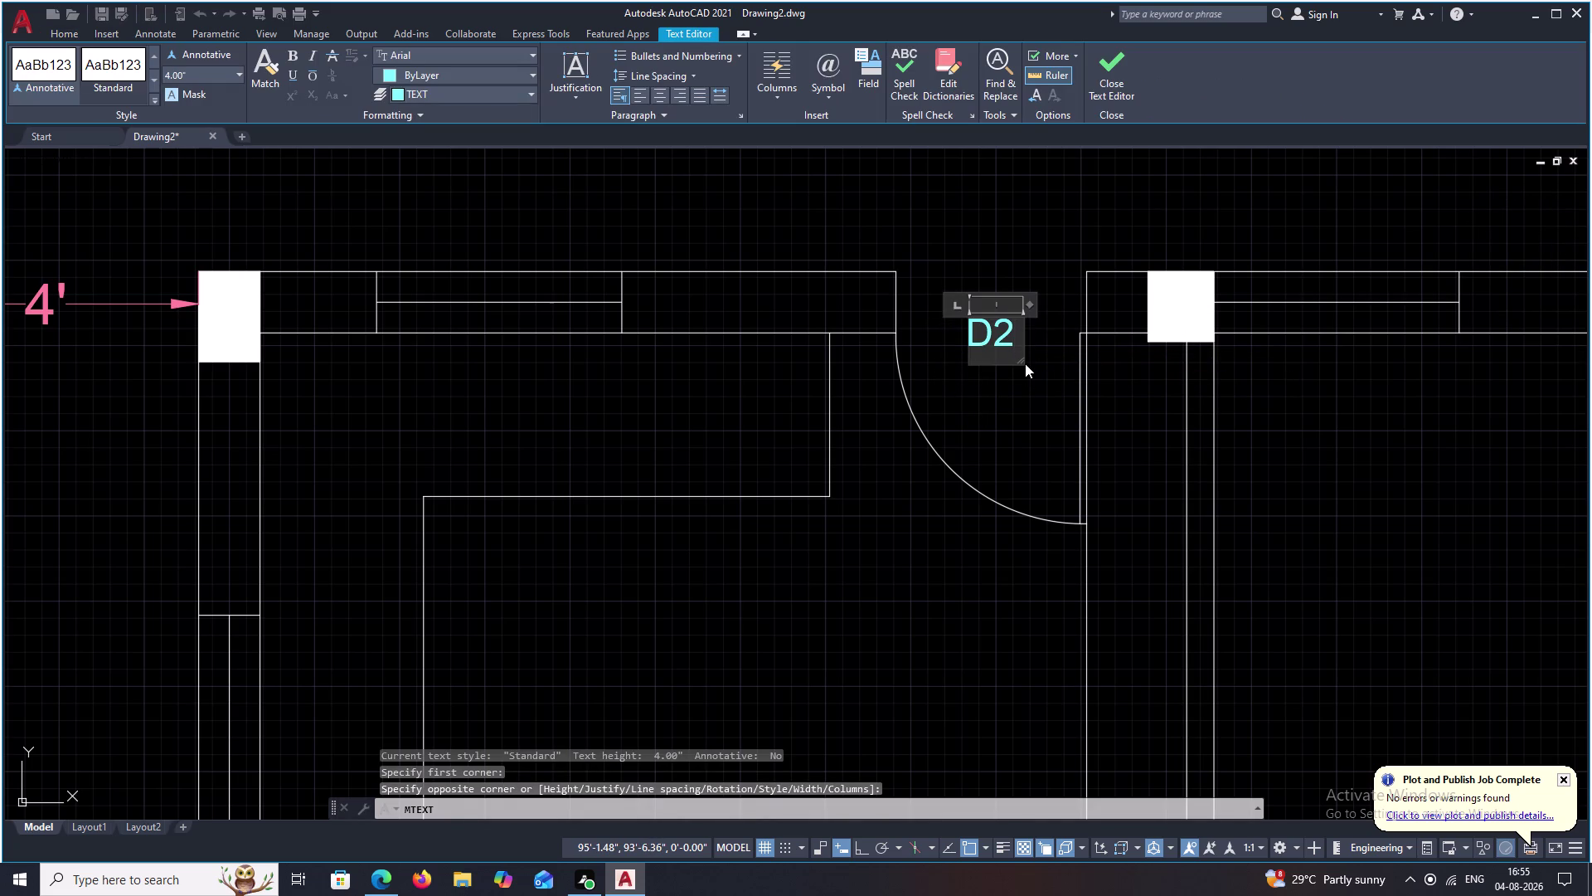
click(1018, 383)
middle_drag(1009, 398, 1023, 308)
Write the text KW 1 in a box just above the top-left window.
scroll(down, 3)
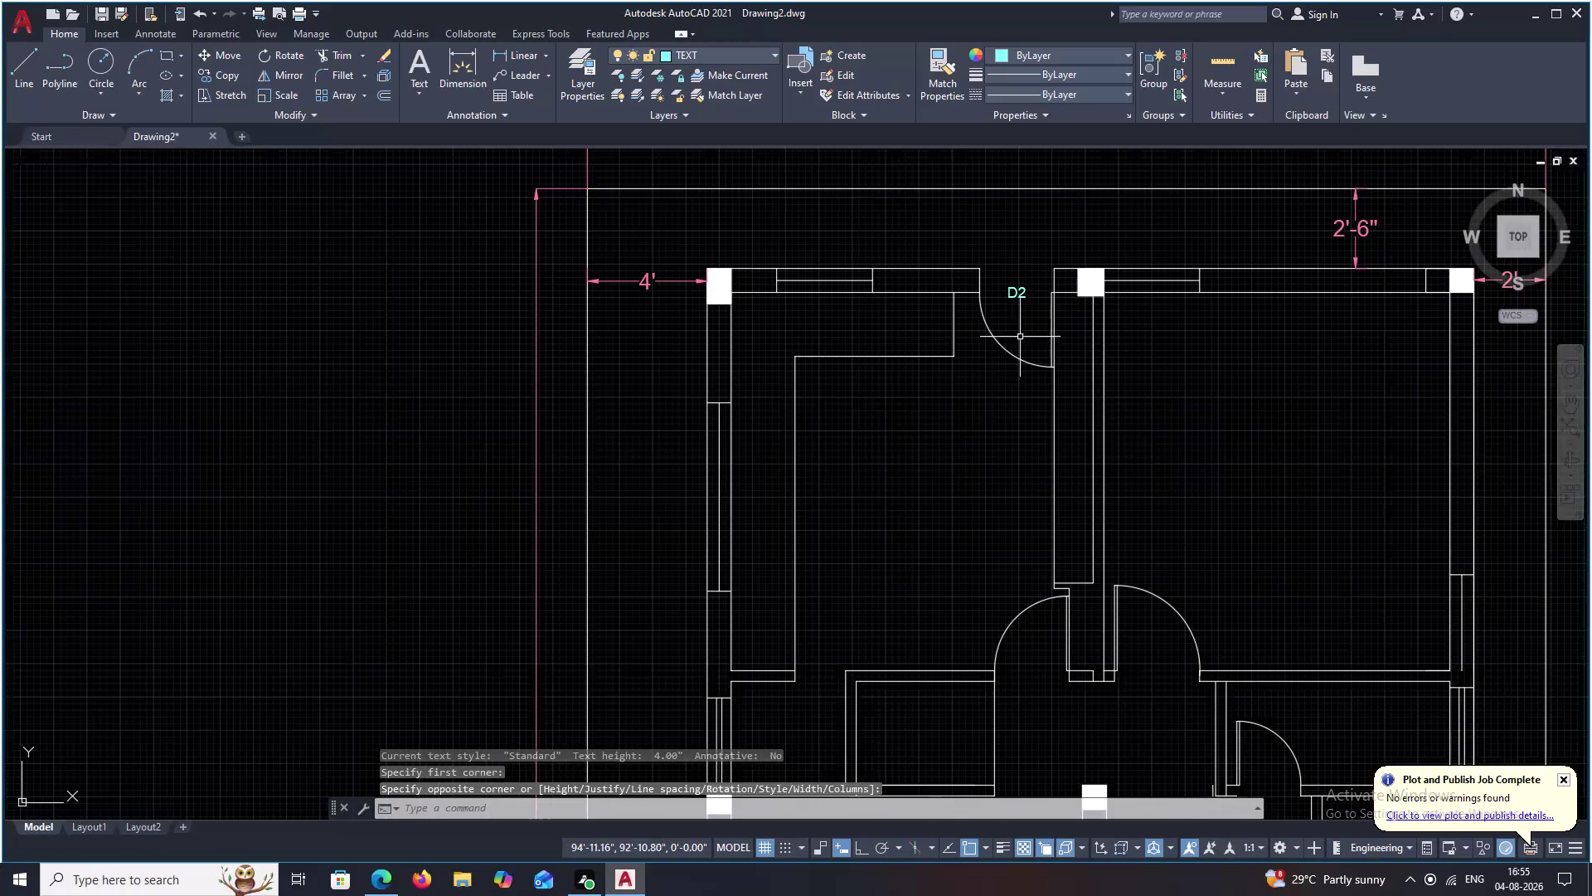
middle_drag(967, 402, 1006, 325)
middle_drag(873, 323, 951, 391)
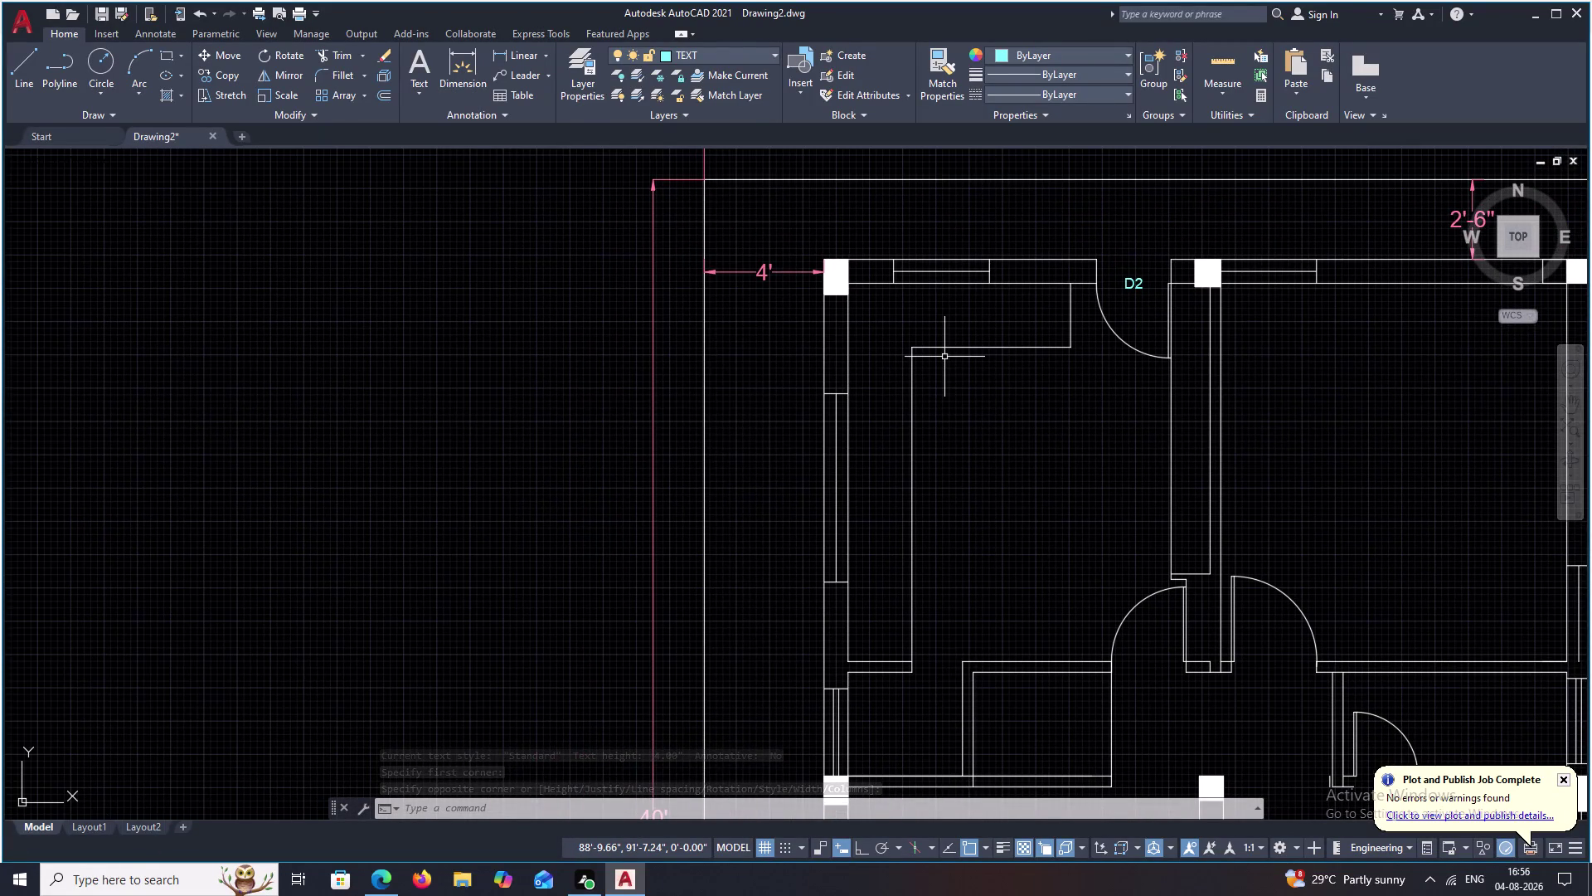
middle_drag(915, 253, 950, 417)
scroll(up, 3)
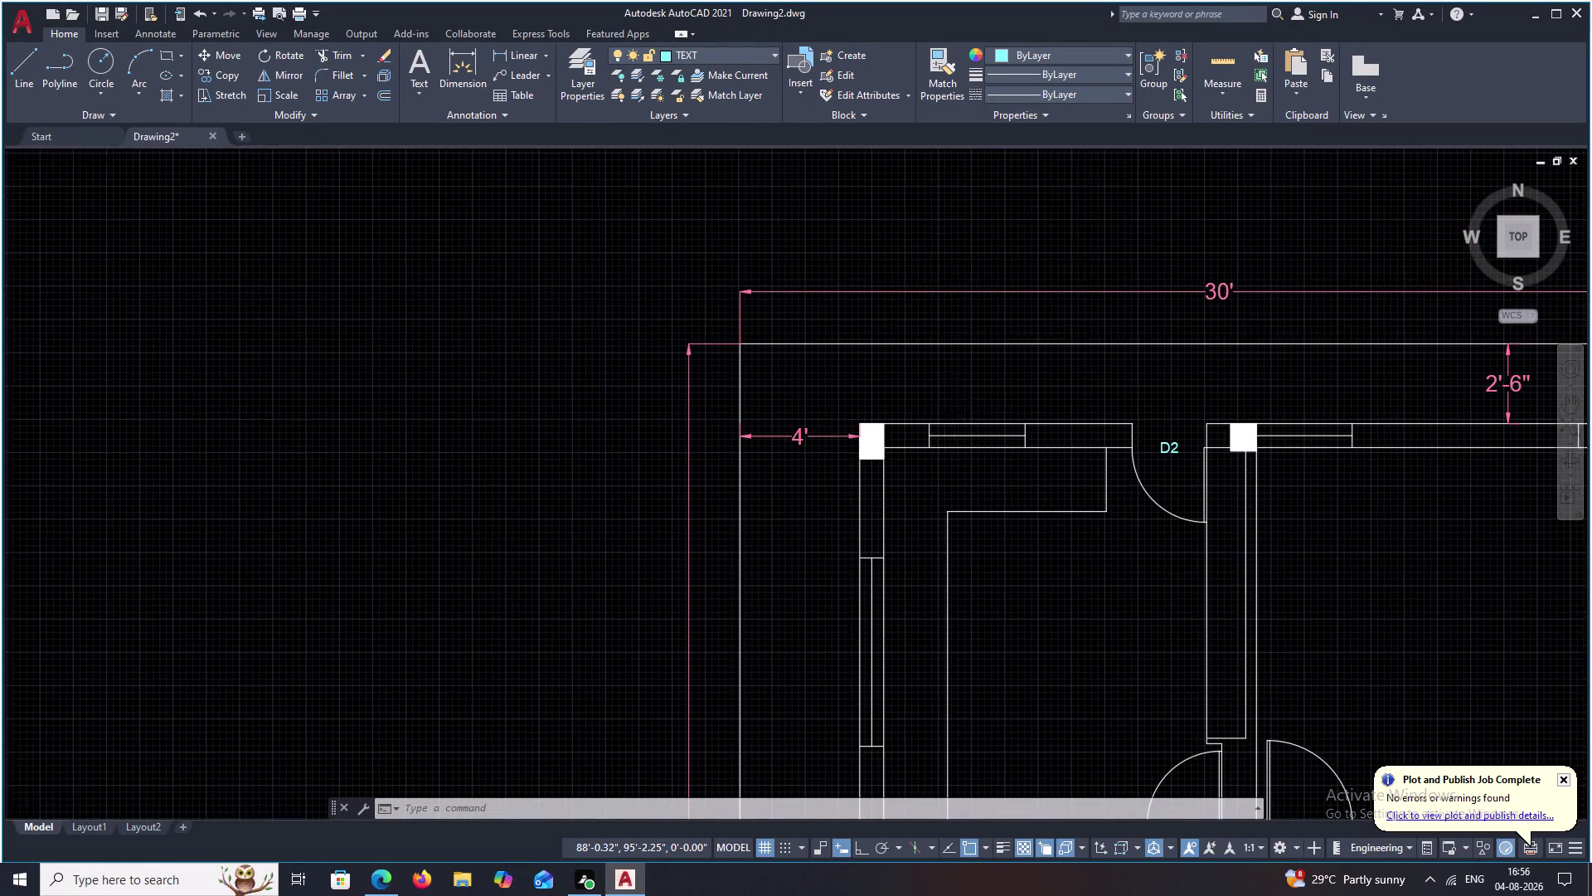
drag(943, 378, 1051, 391)
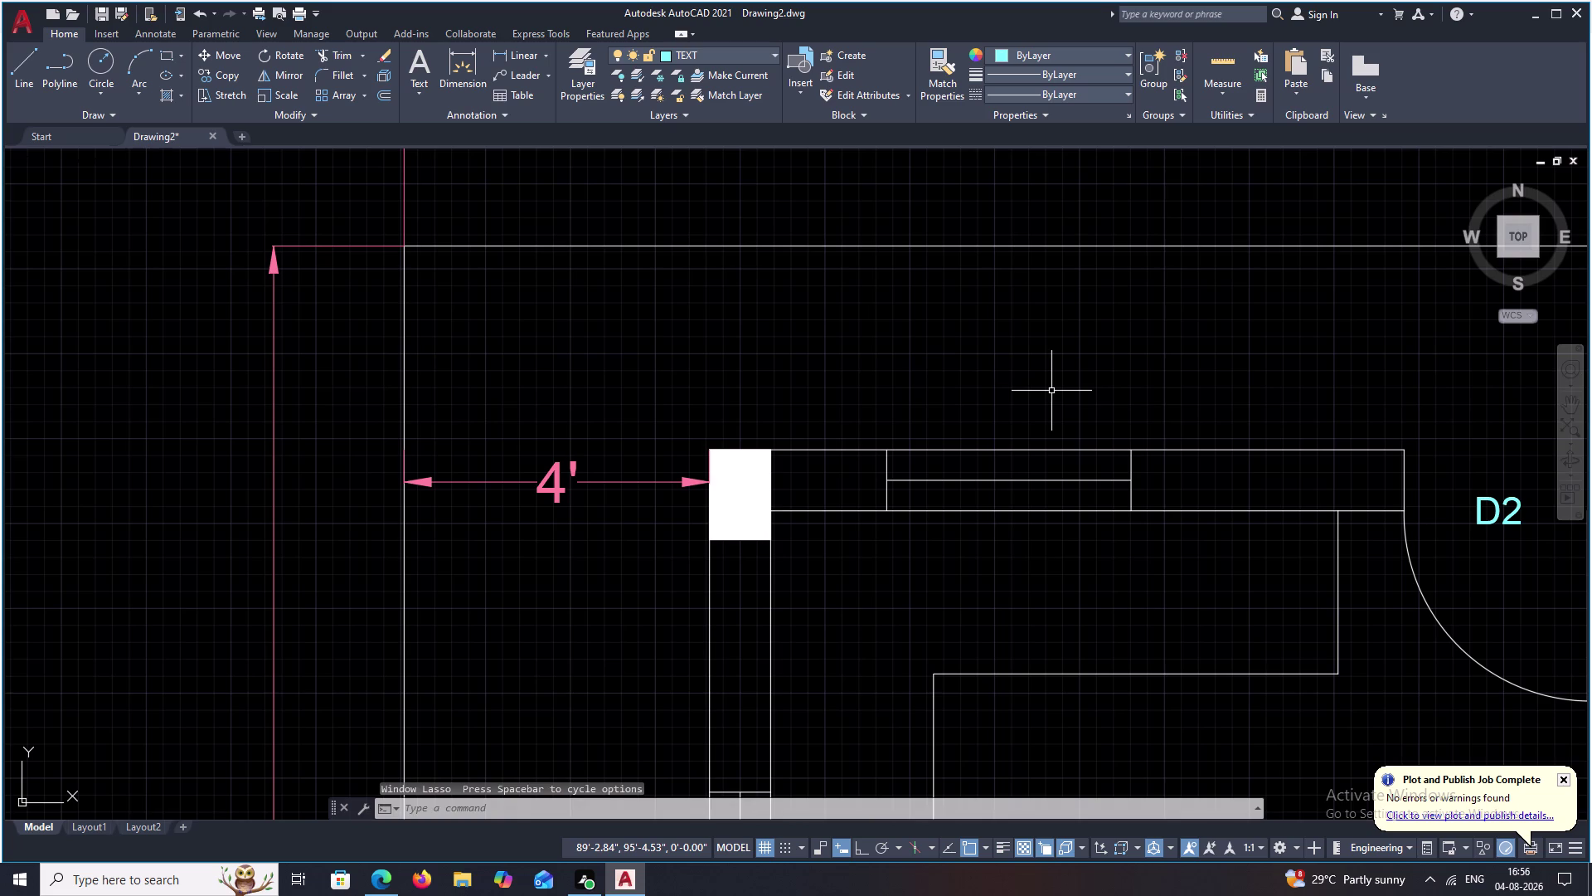
text(T)
key(space)
drag(942, 368, 1060, 393)
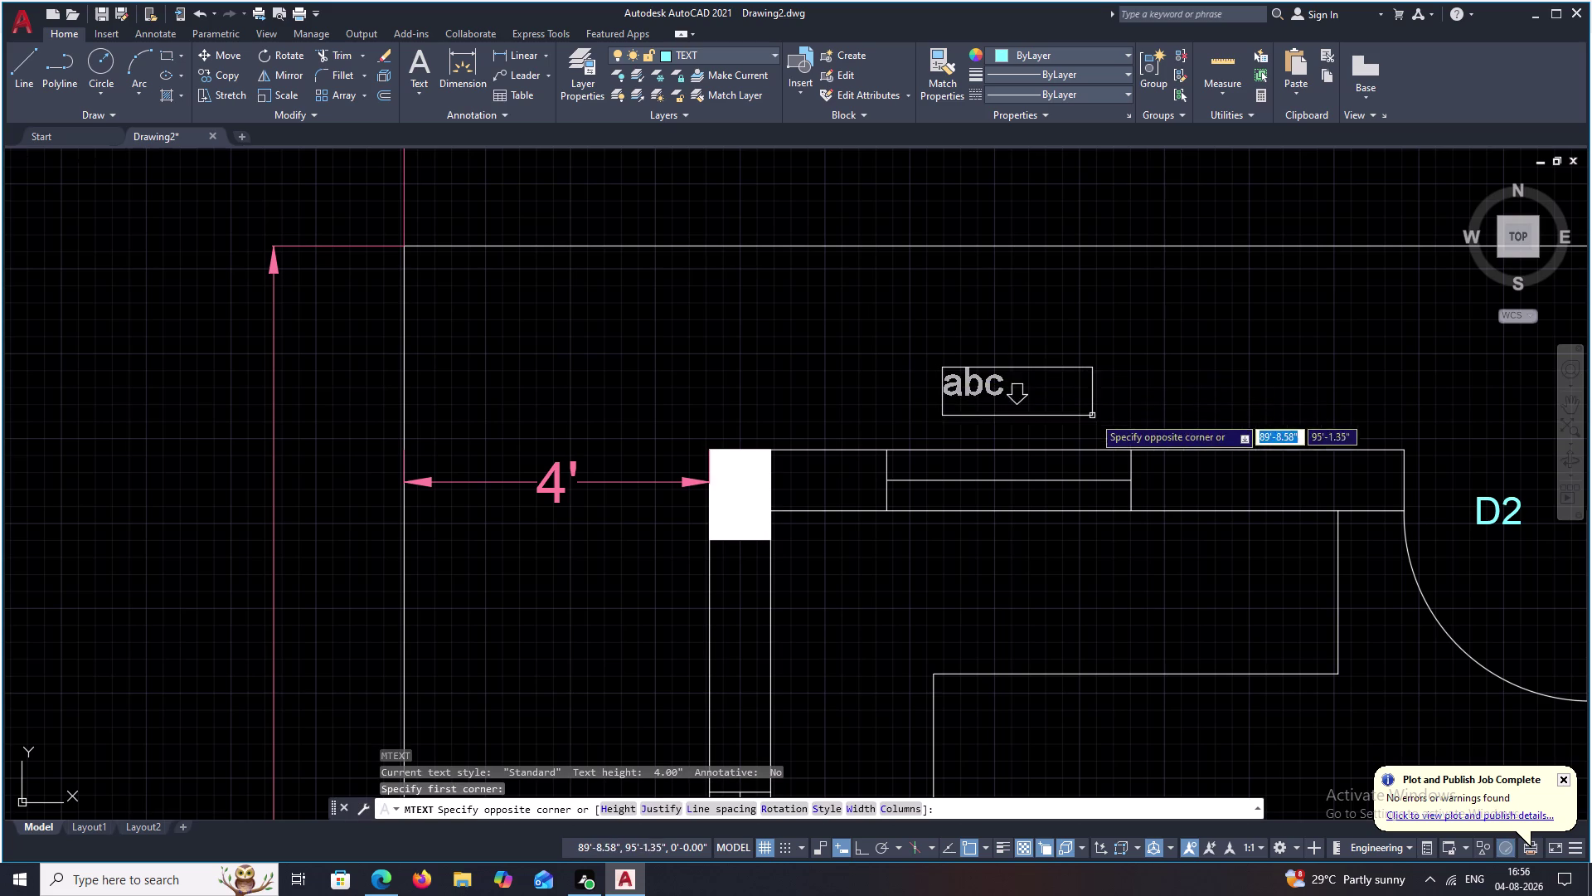
click(1098, 422)
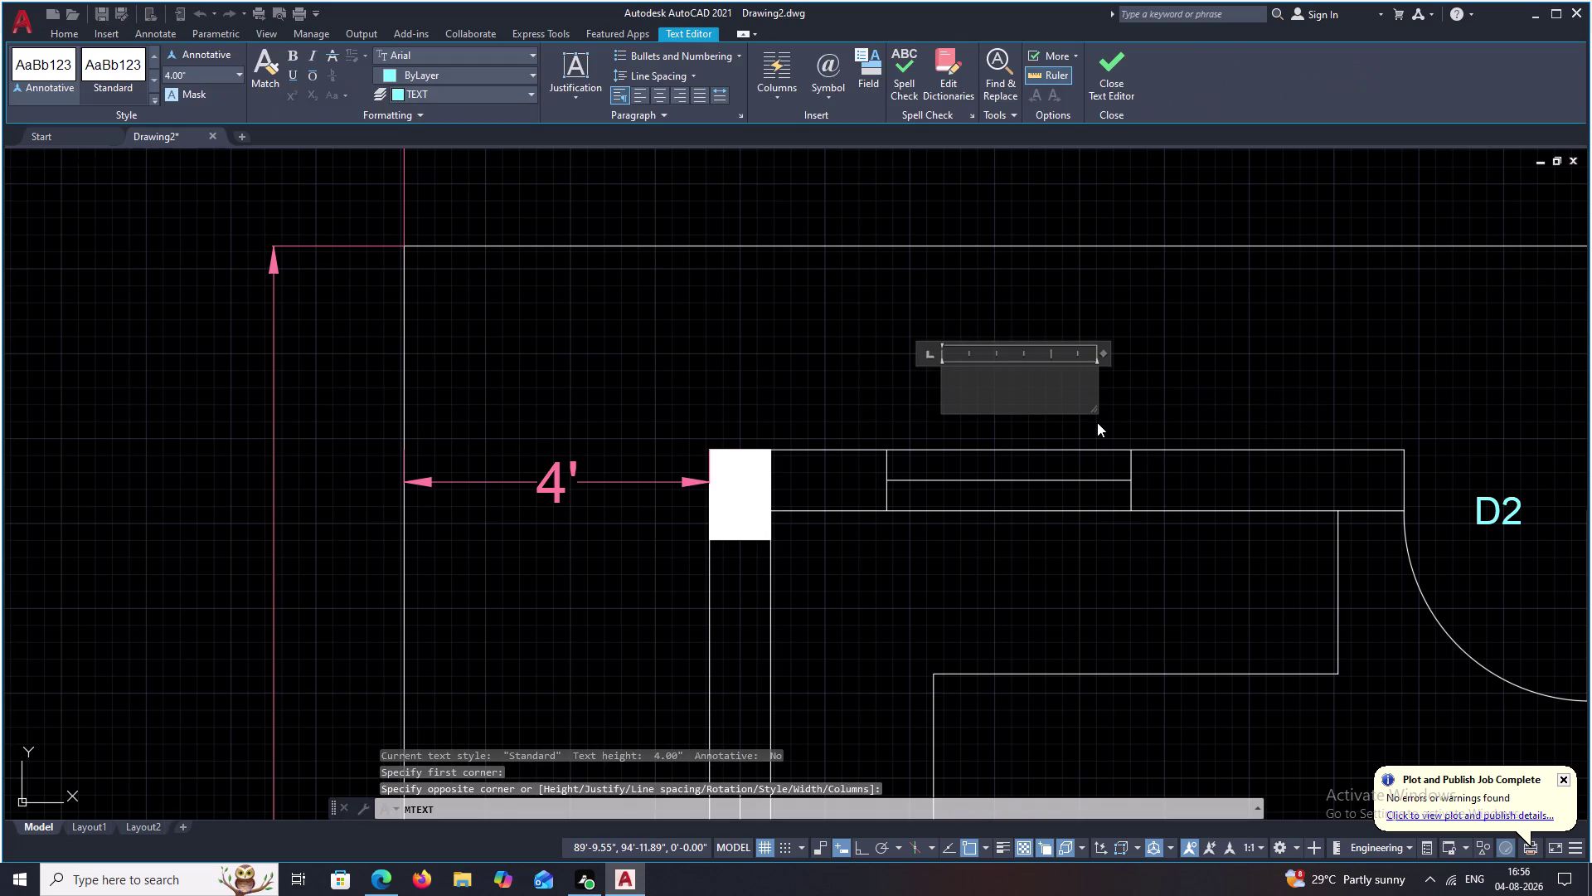
text(KW)
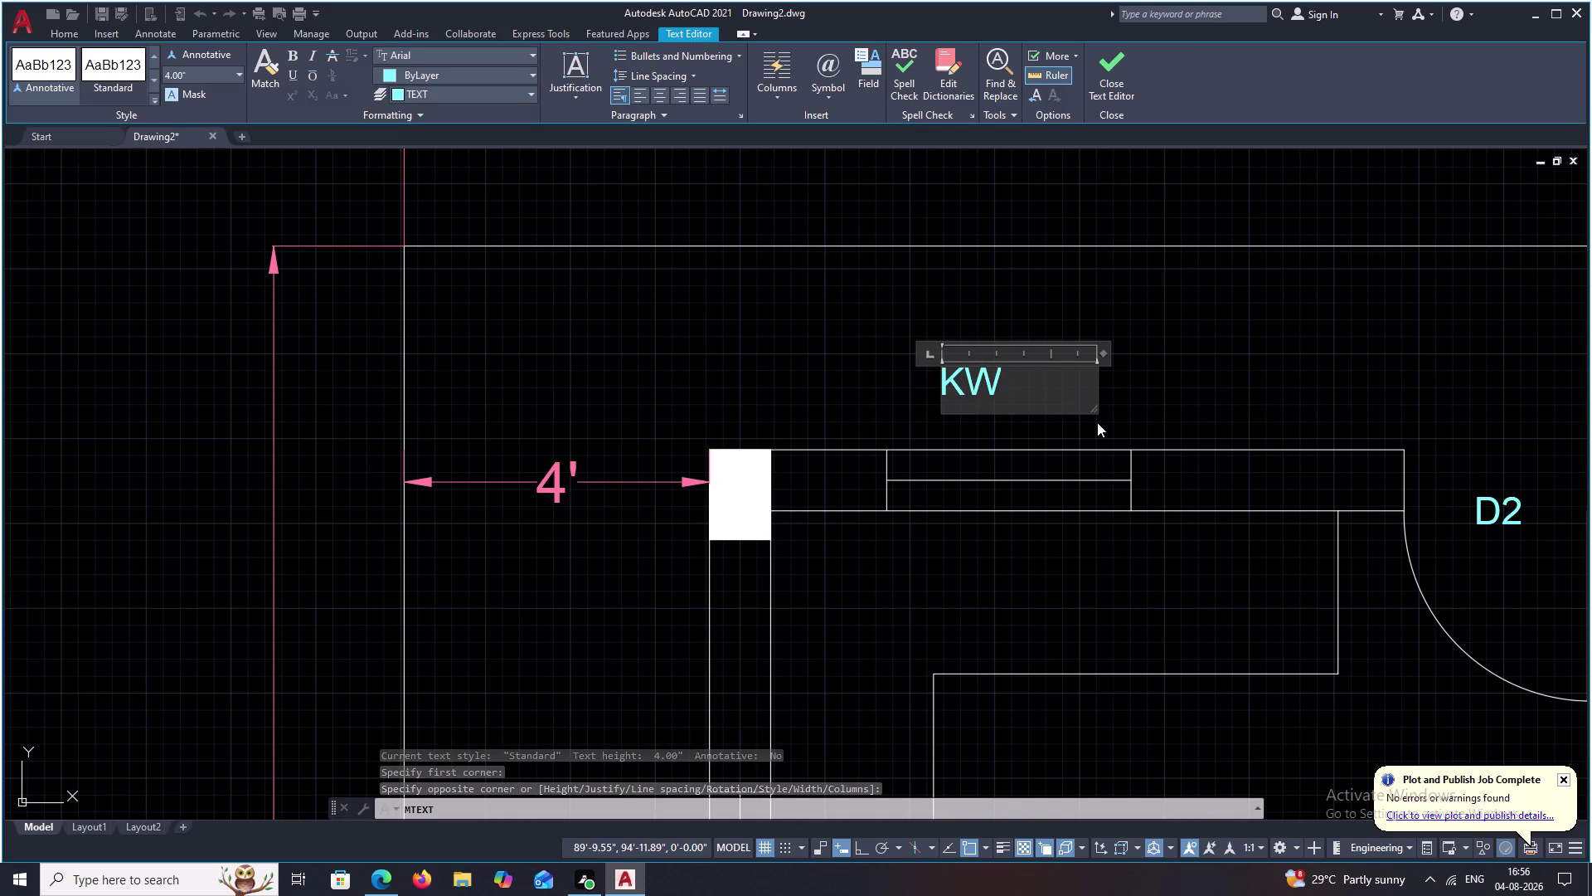
key(space)
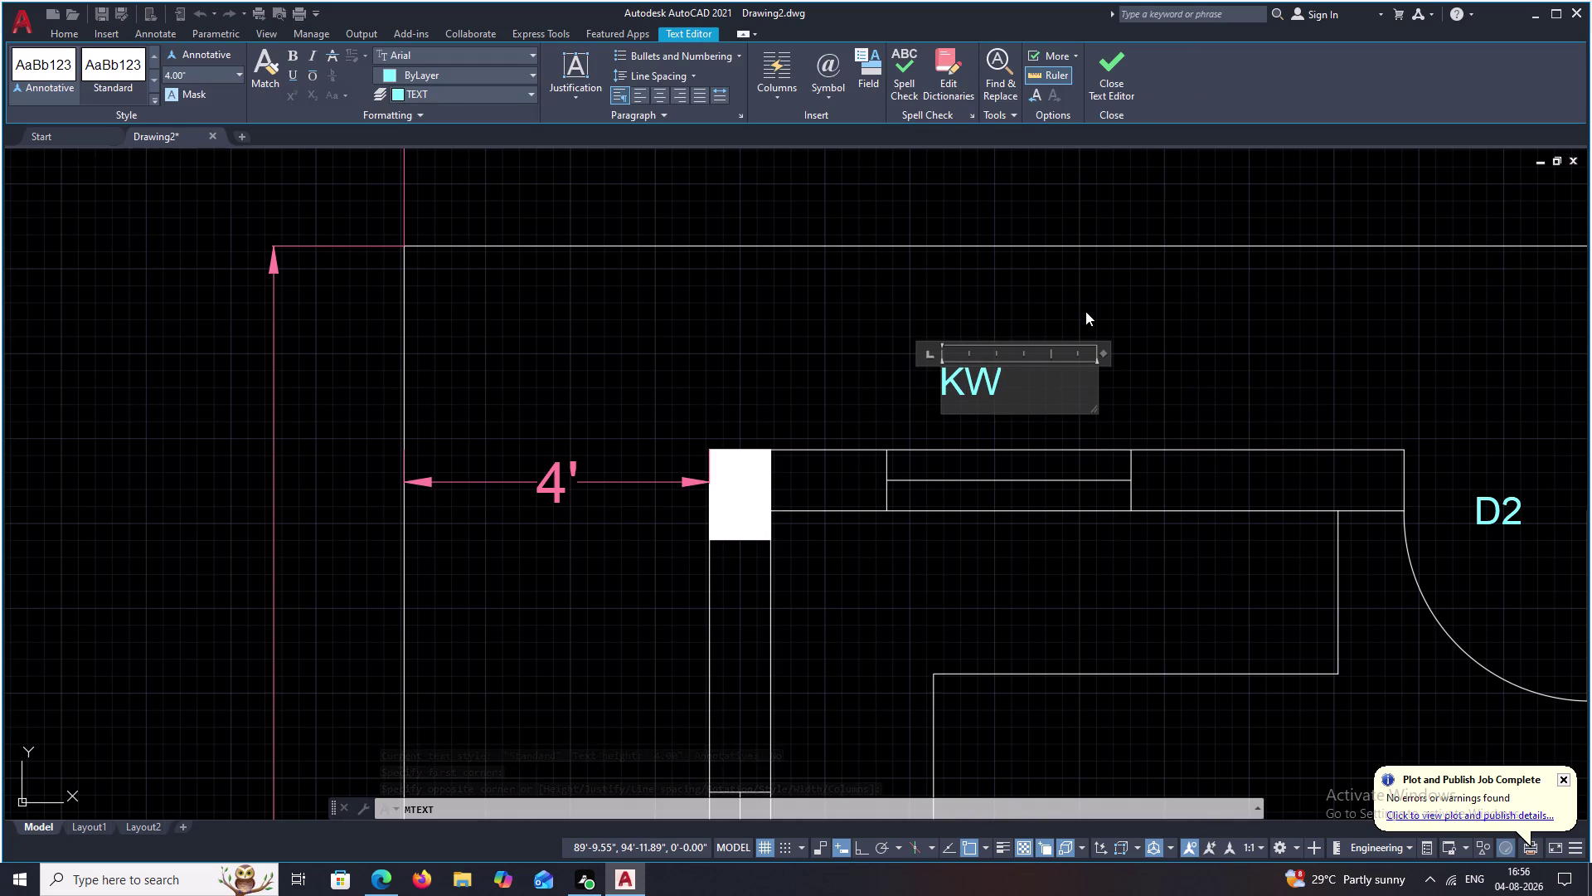
key(1)
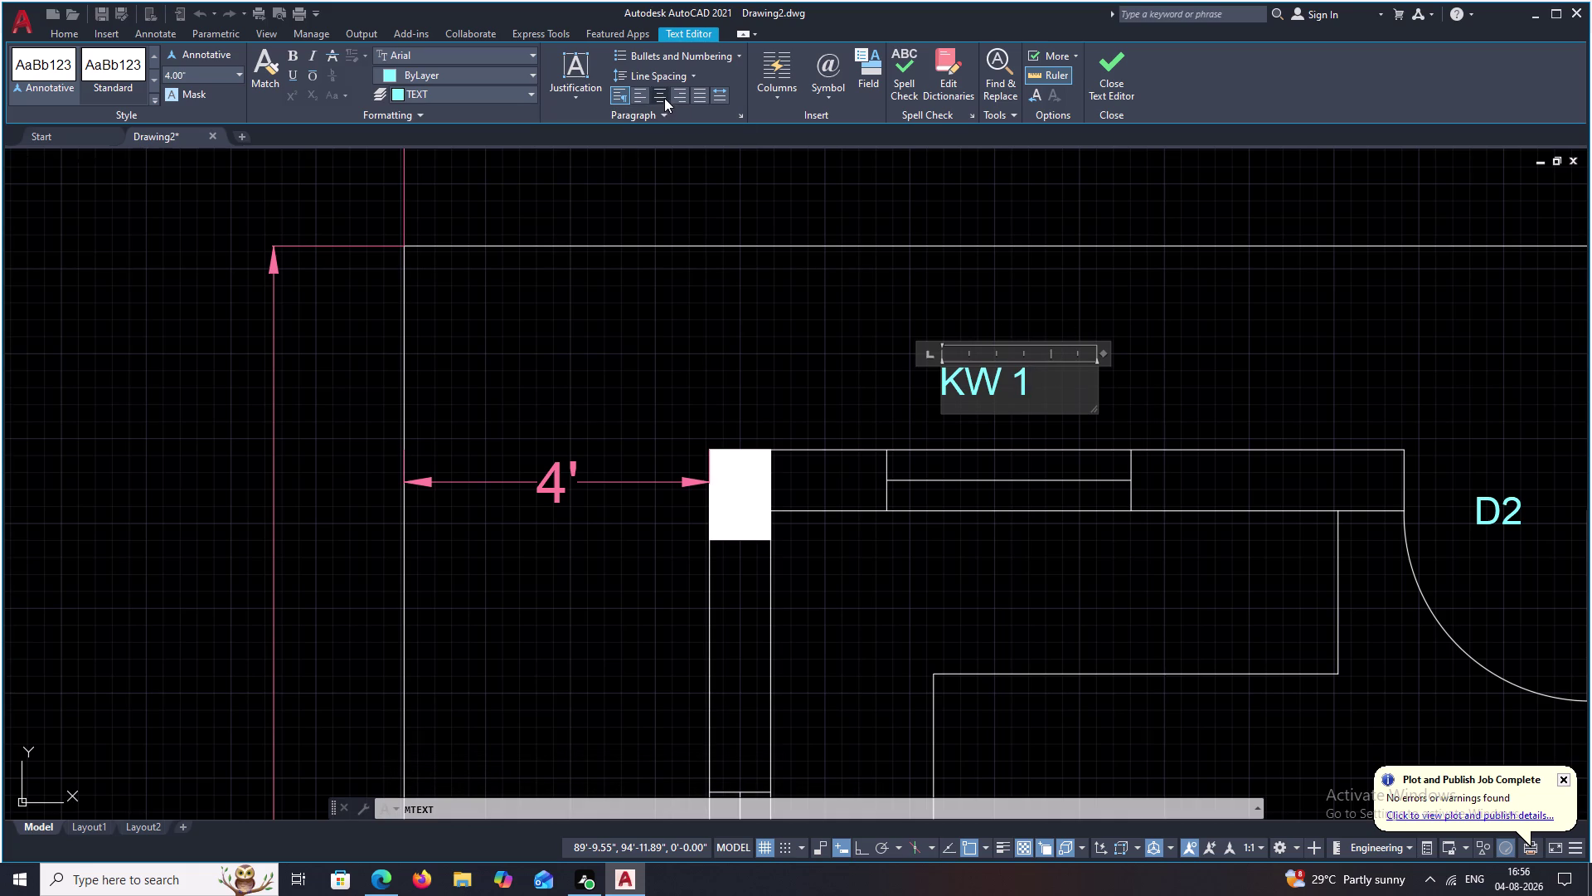
click(664, 97)
Zoom out to view the whole floor plan and select the KW 1 label.
click(1162, 349)
scroll(down, 3)
middle_drag(1019, 485, 1010, 430)
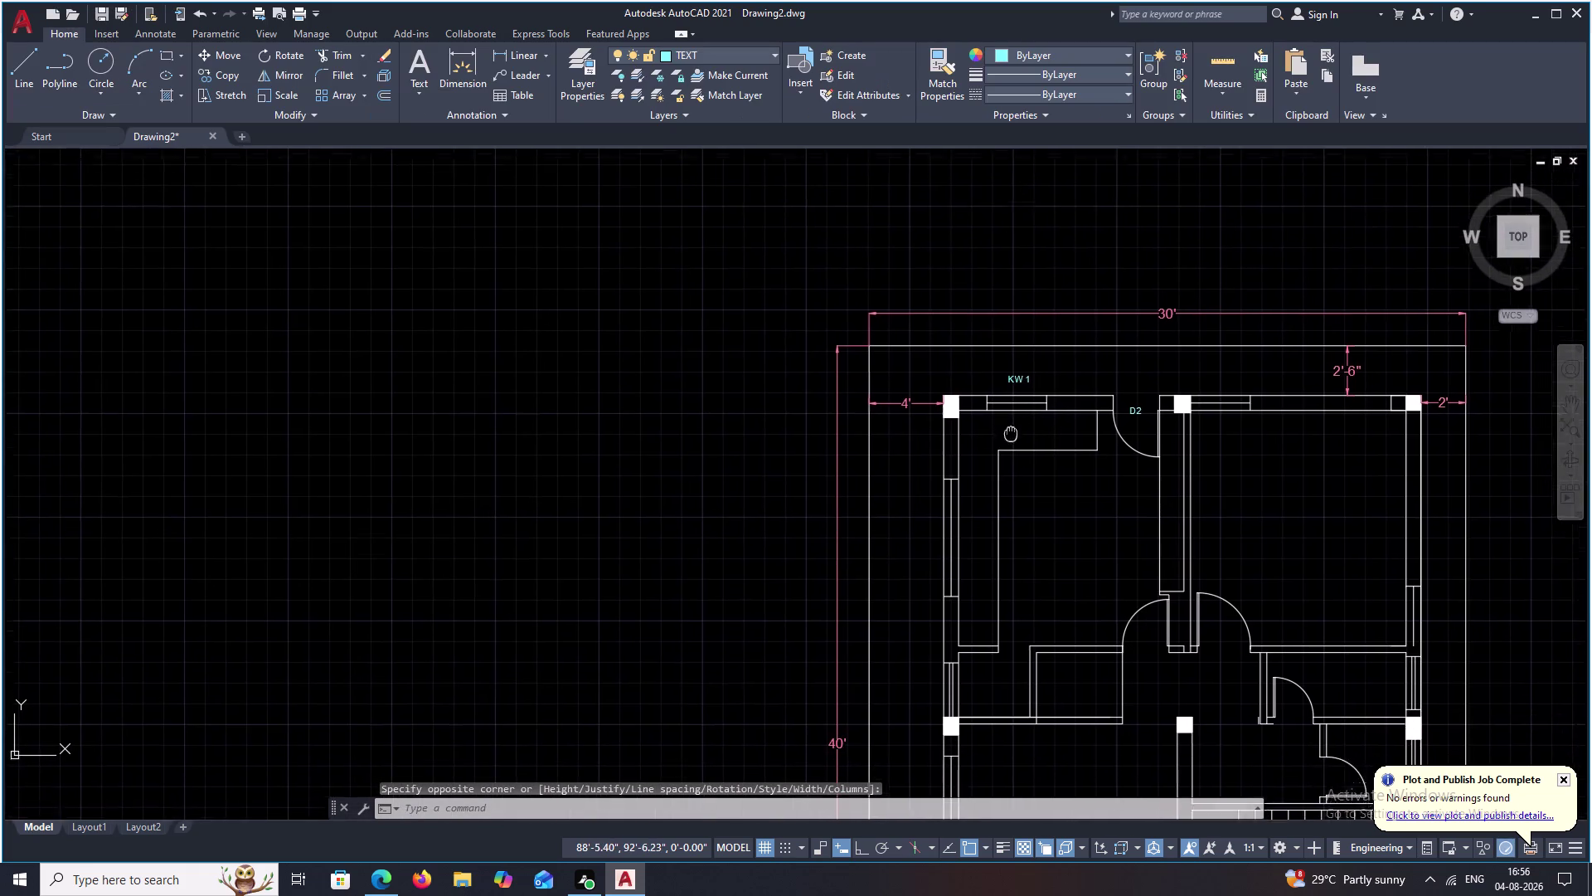
middle_drag(1010, 430, 1009, 425)
scroll(up, 3)
scroll(up, 3)
middle_drag(988, 416, 986, 384)
middle_drag(1066, 307, 951, 459)
click(981, 299)
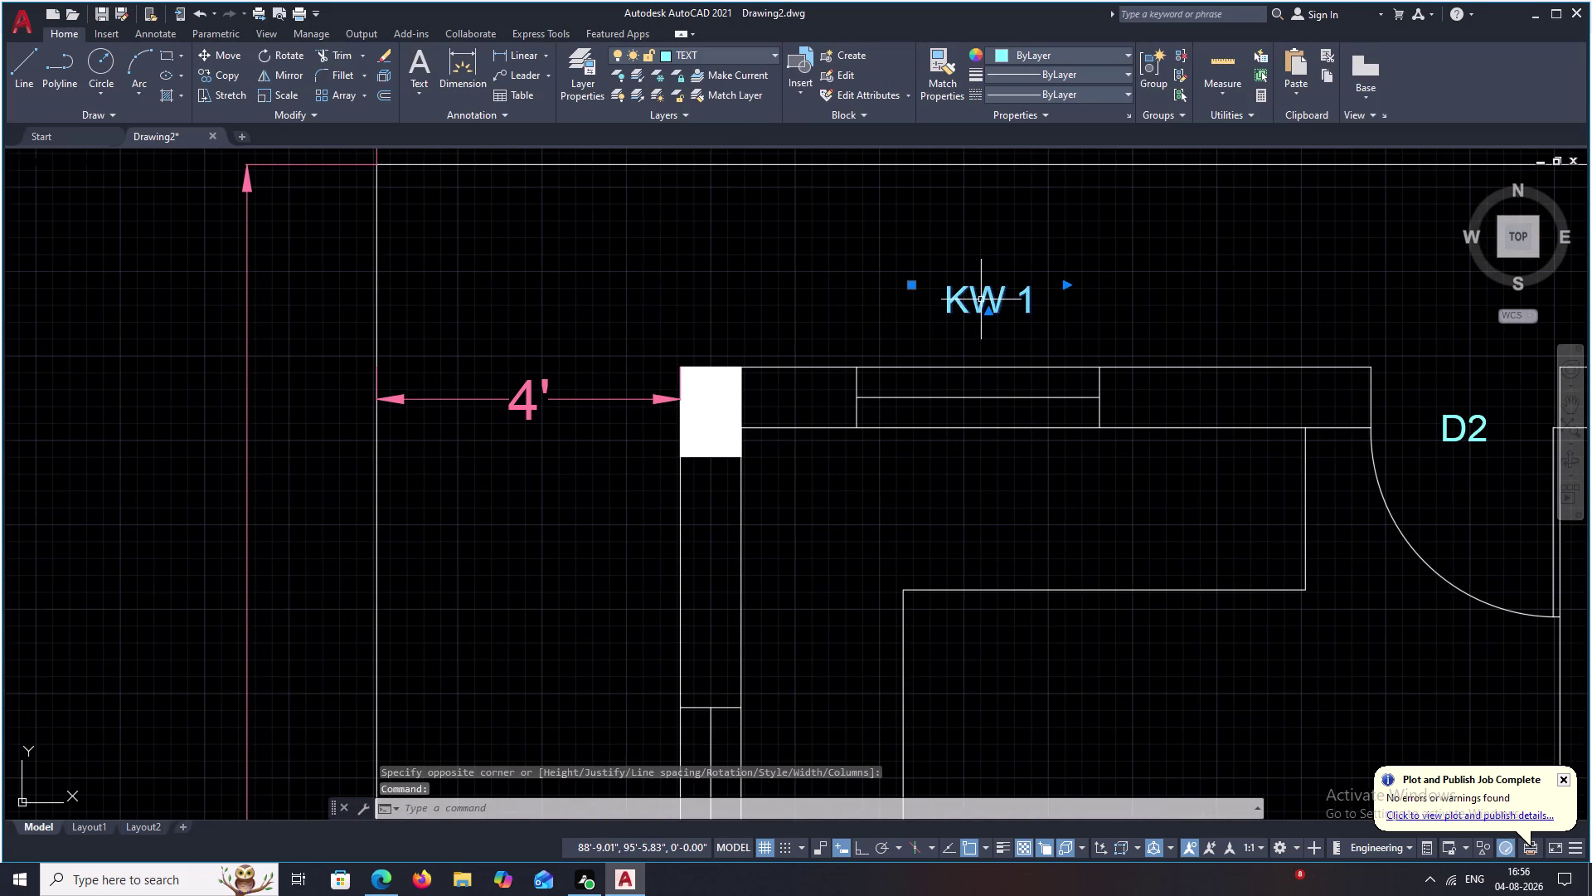
Move the KW 1 label down onto the upper wall.
text(M)
key(space)
click(981, 299)
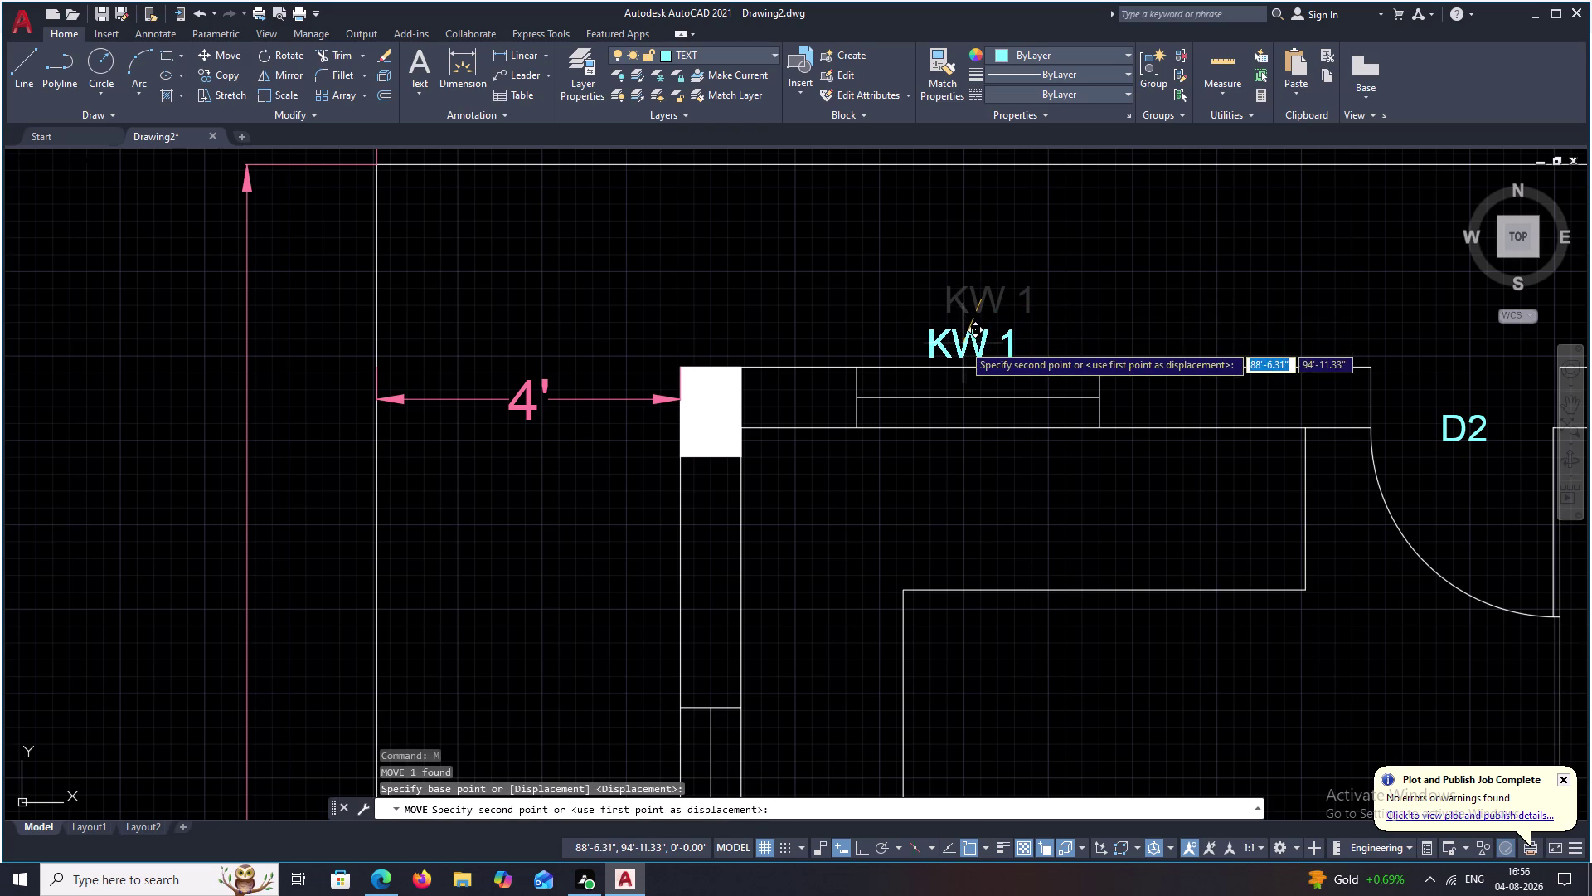
click(966, 343)
middle_drag(922, 460, 991, 355)
middle_drag(877, 440, 918, 292)
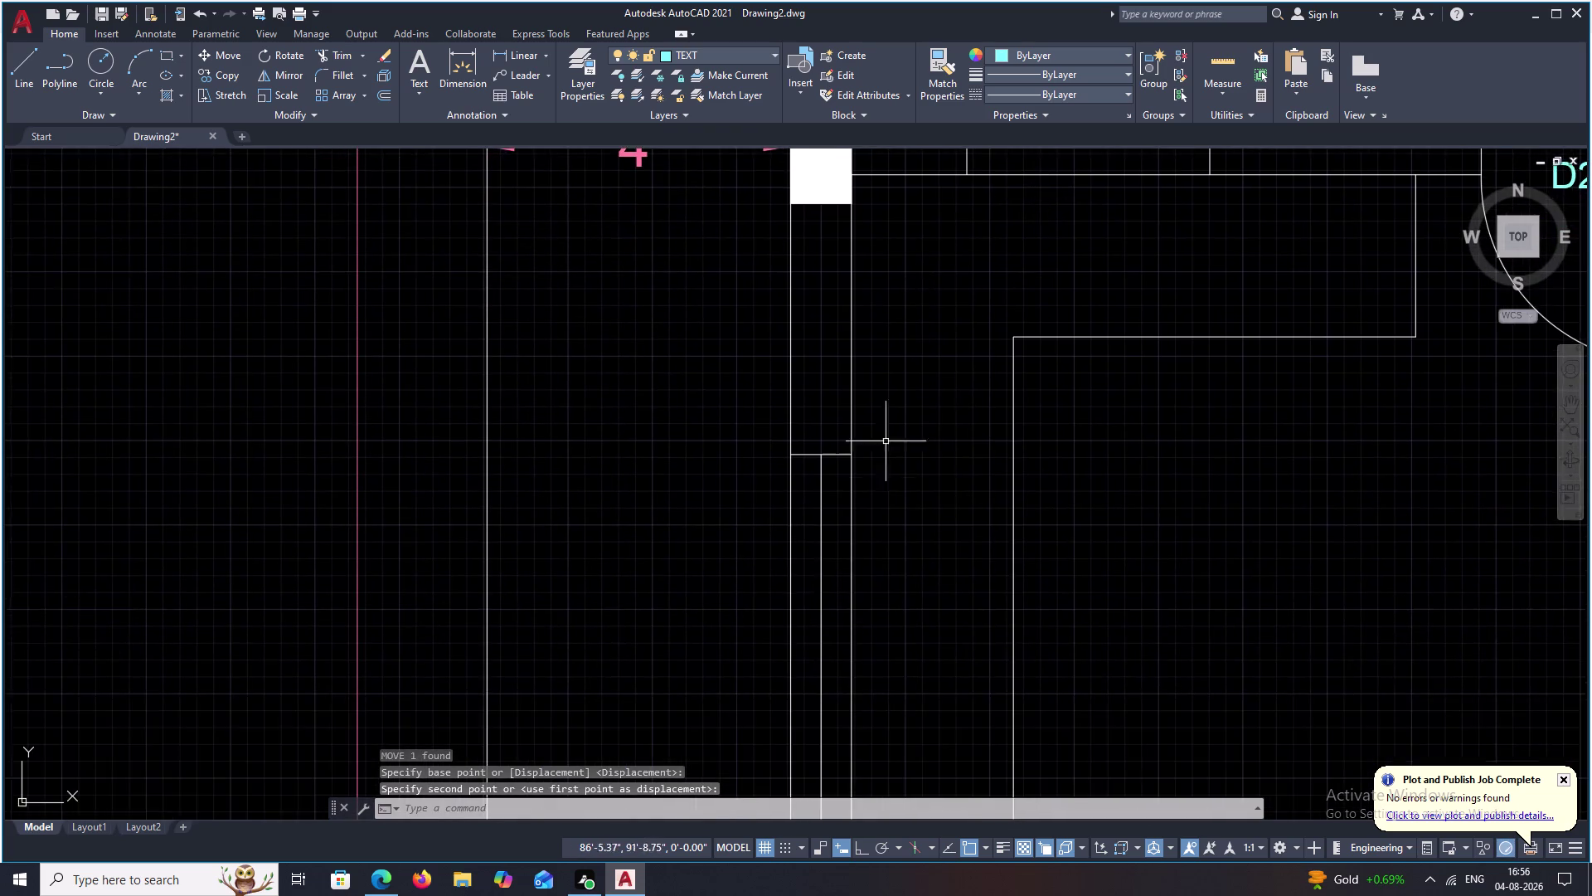
middle_drag(881, 474, 903, 395)
middle_drag(945, 433, 928, 304)
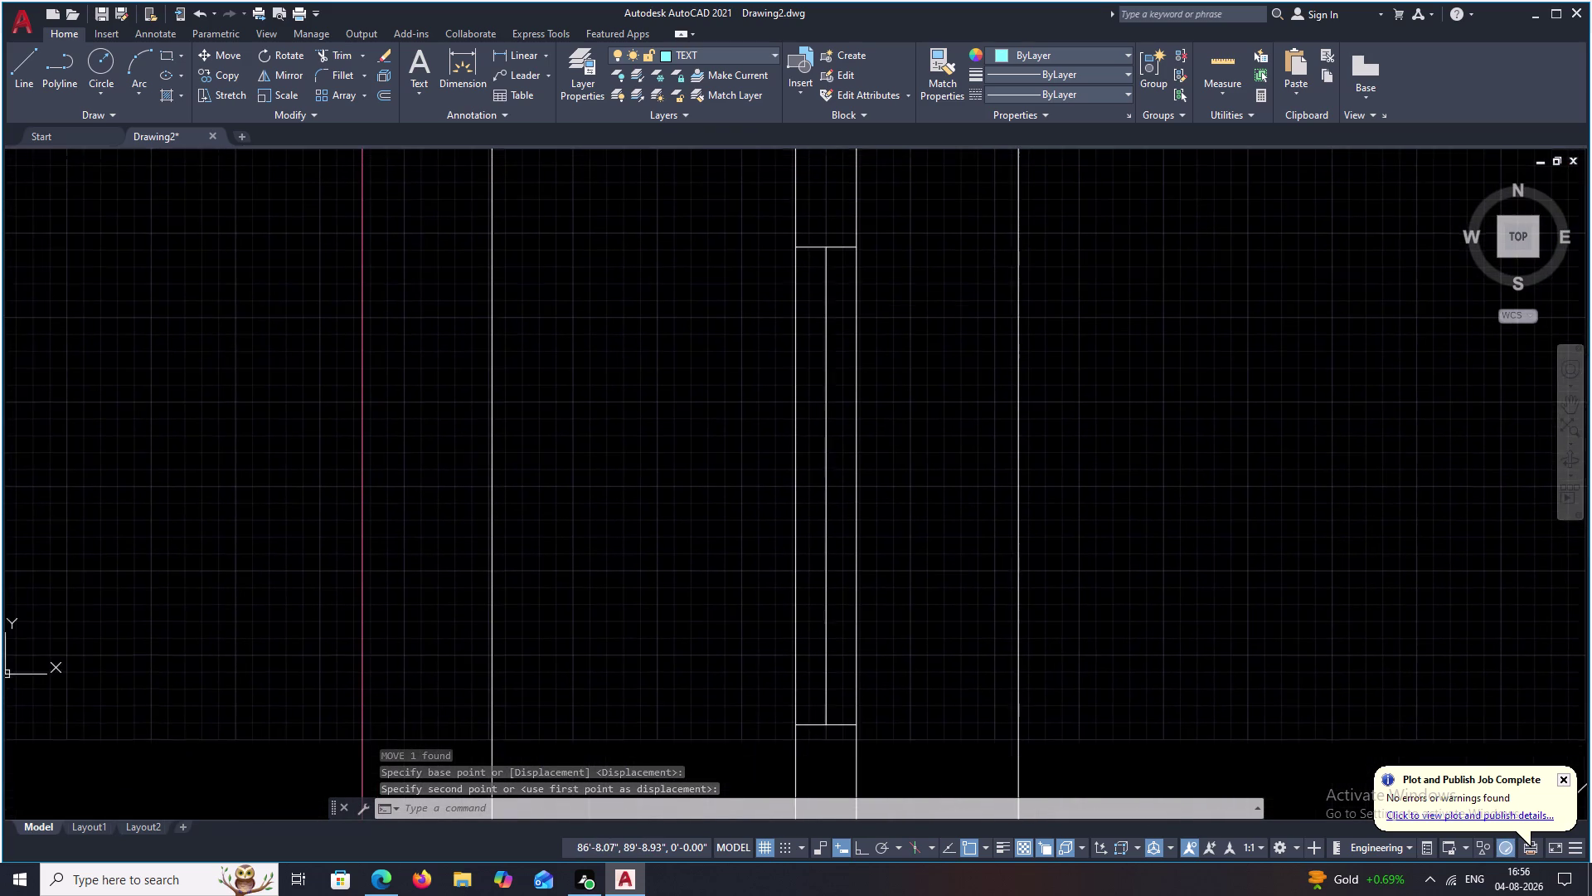
scroll(down, 3)
middle_drag(928, 323, 857, 461)
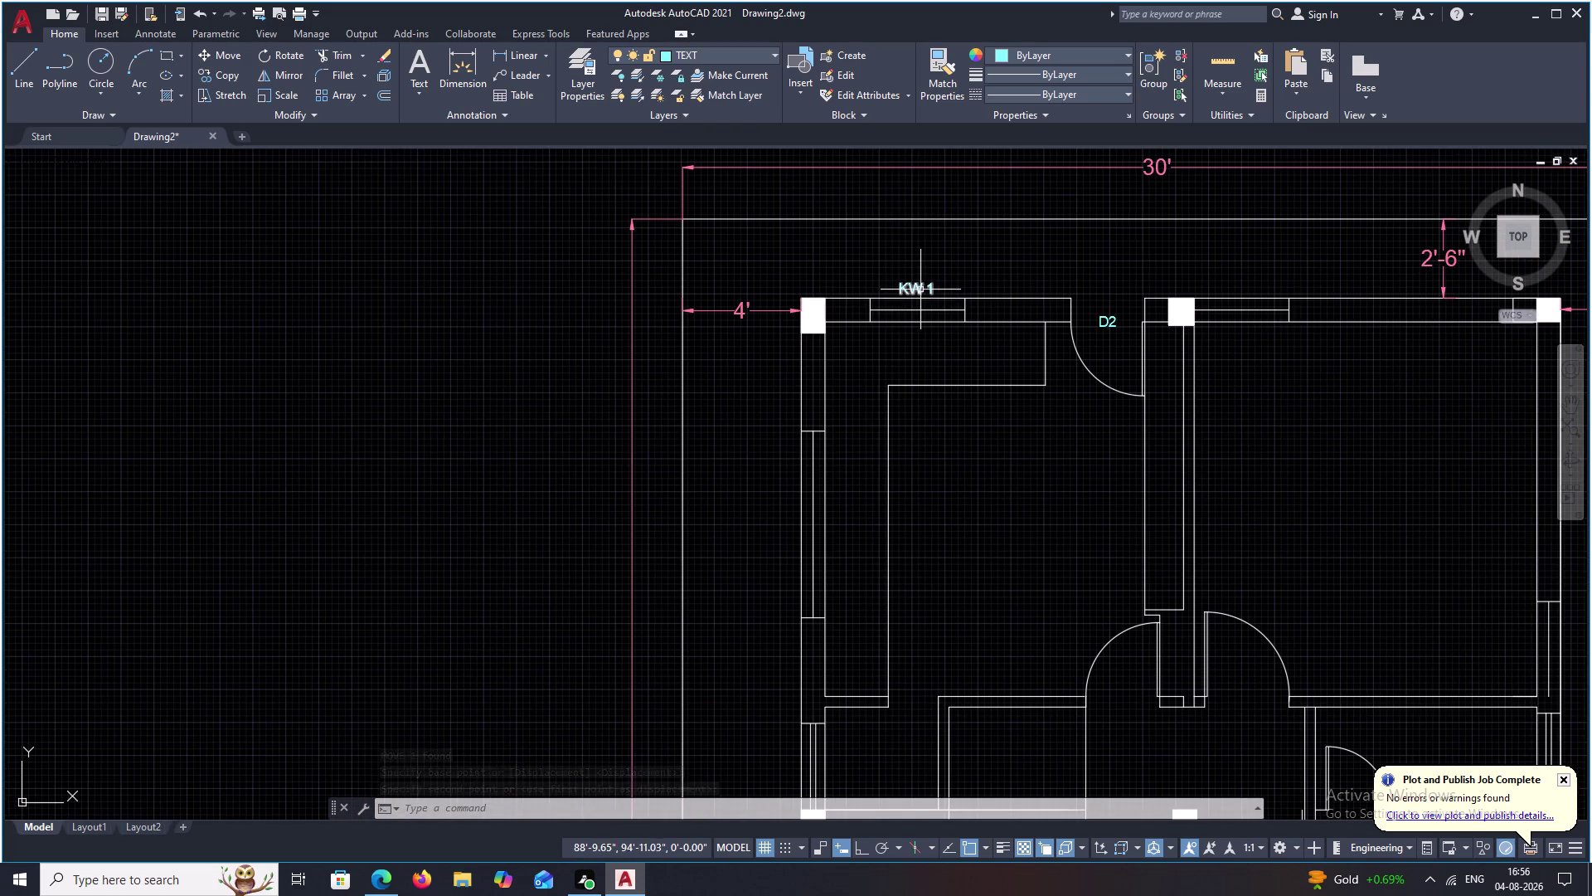
Copy the KW 1 label to sit beside the left wall's window.
click(921, 289)
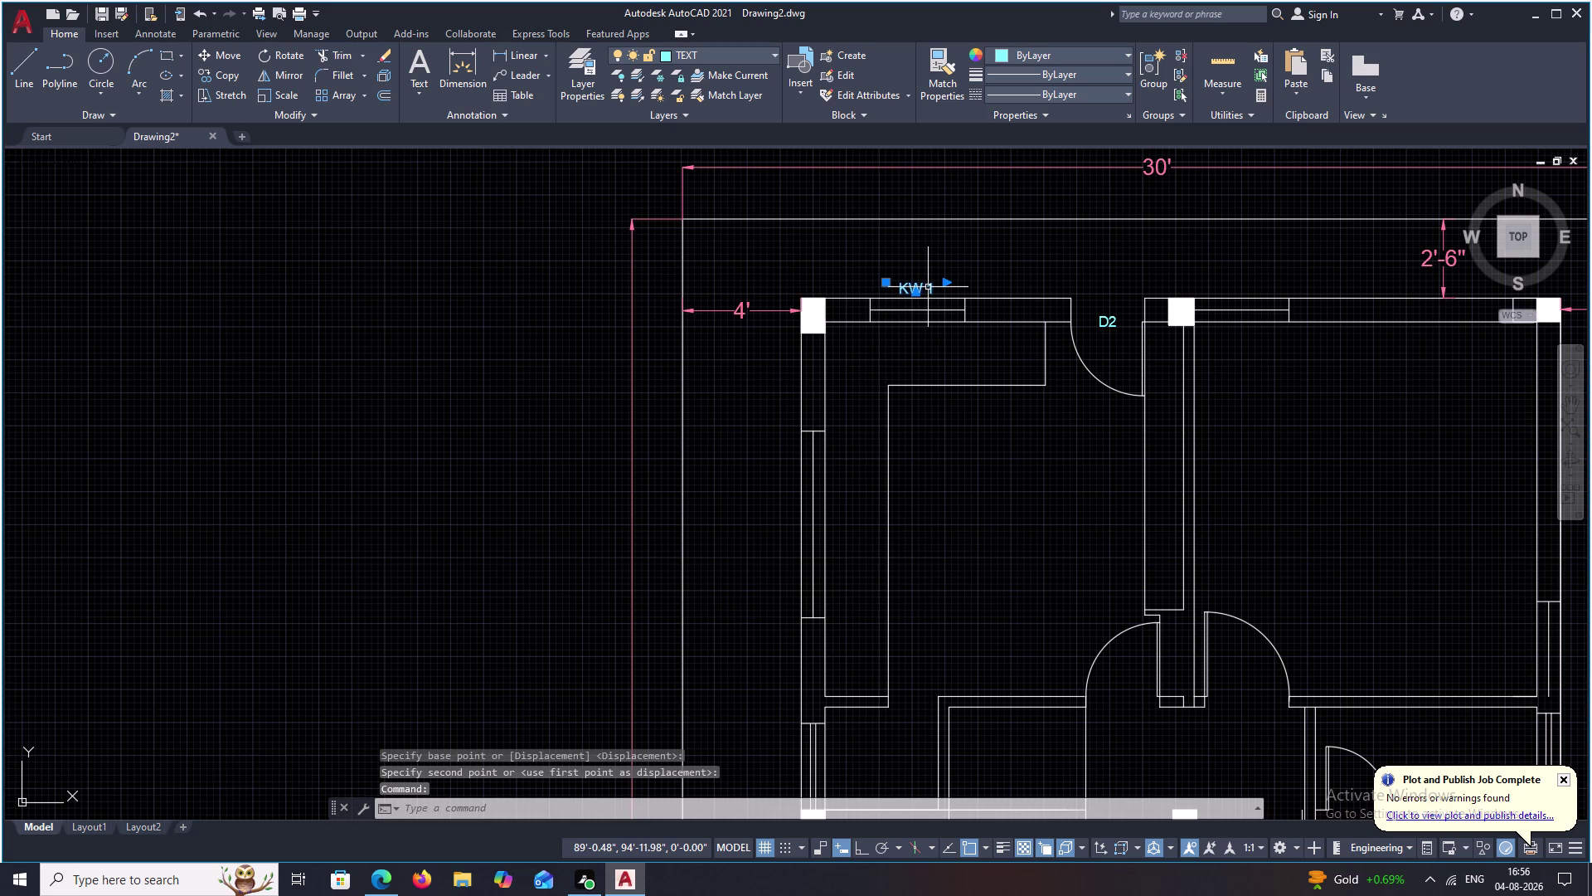
text(CO)
key(space)
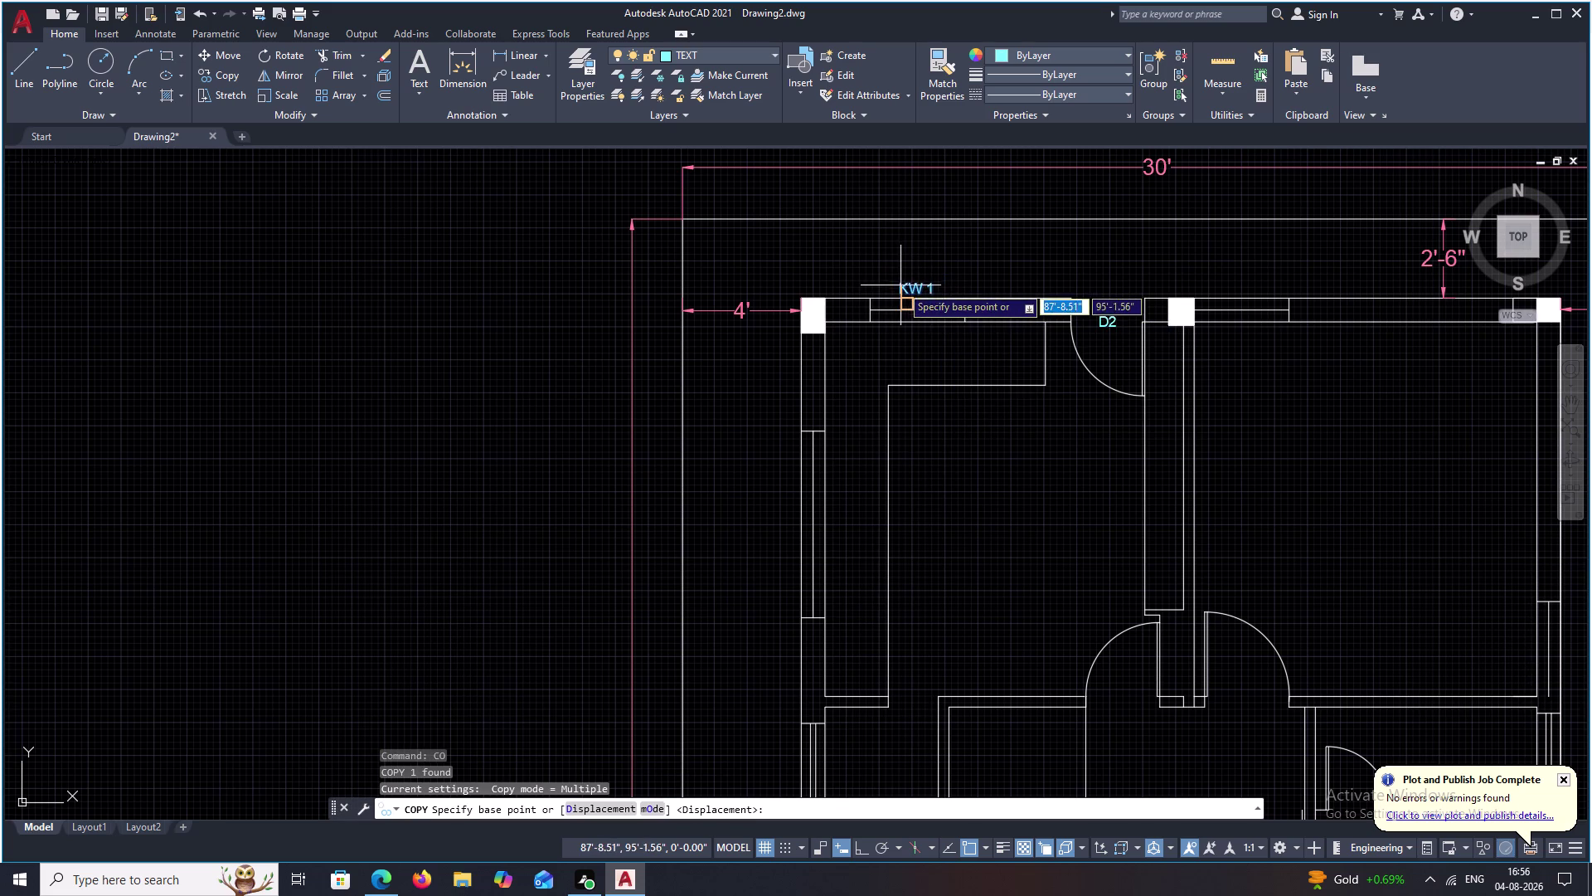
scroll(up, 3)
click(913, 291)
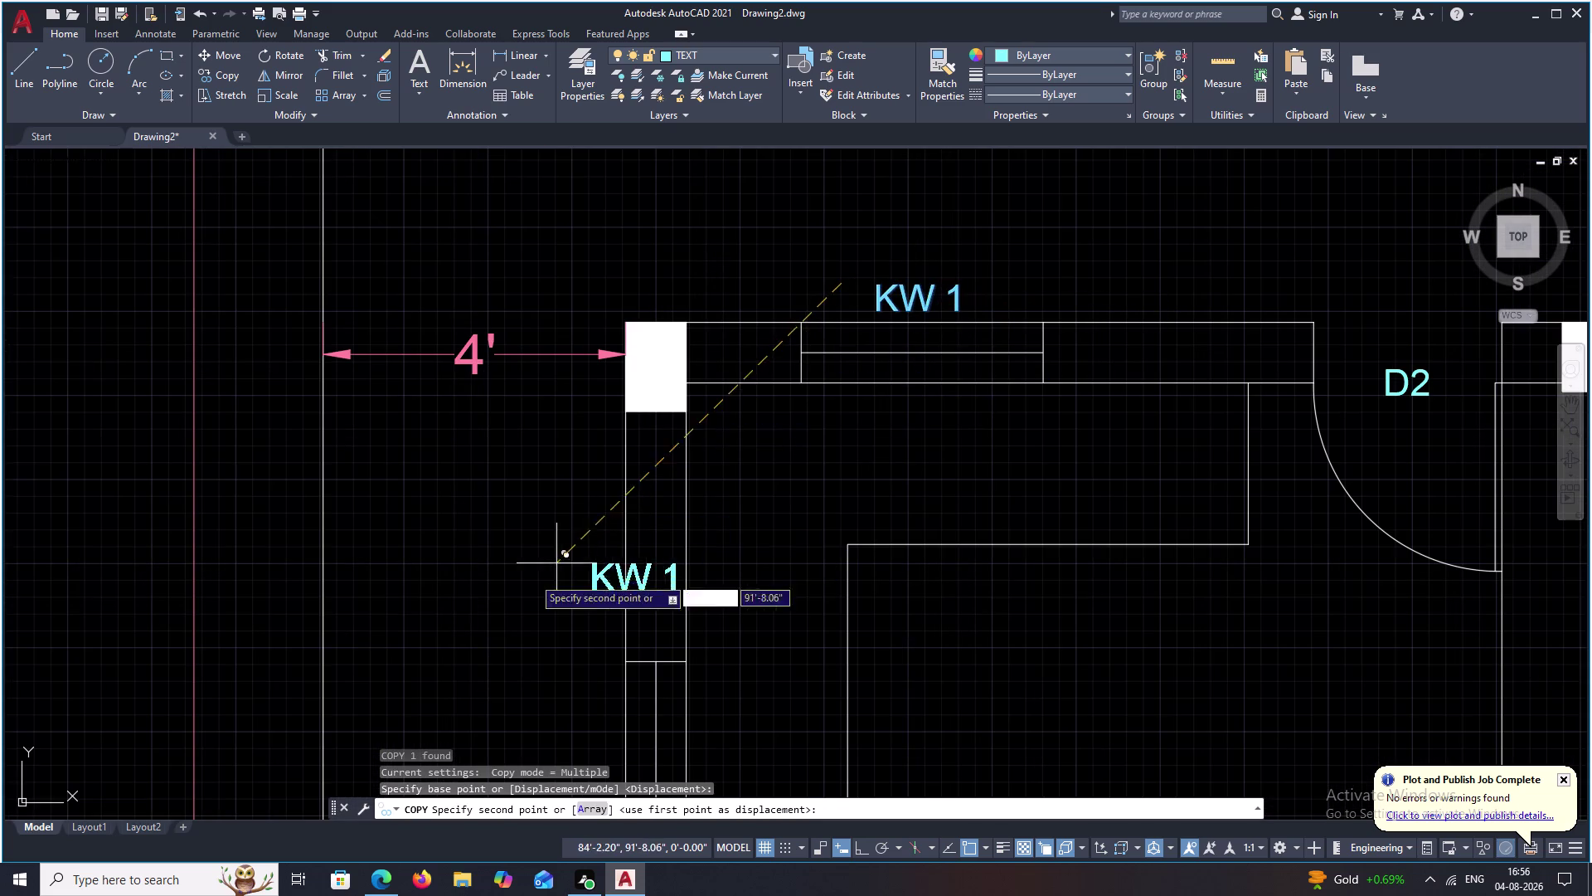
middle_drag(511, 597, 613, 340)
middle_drag(600, 586, 626, 467)
click(627, 496)
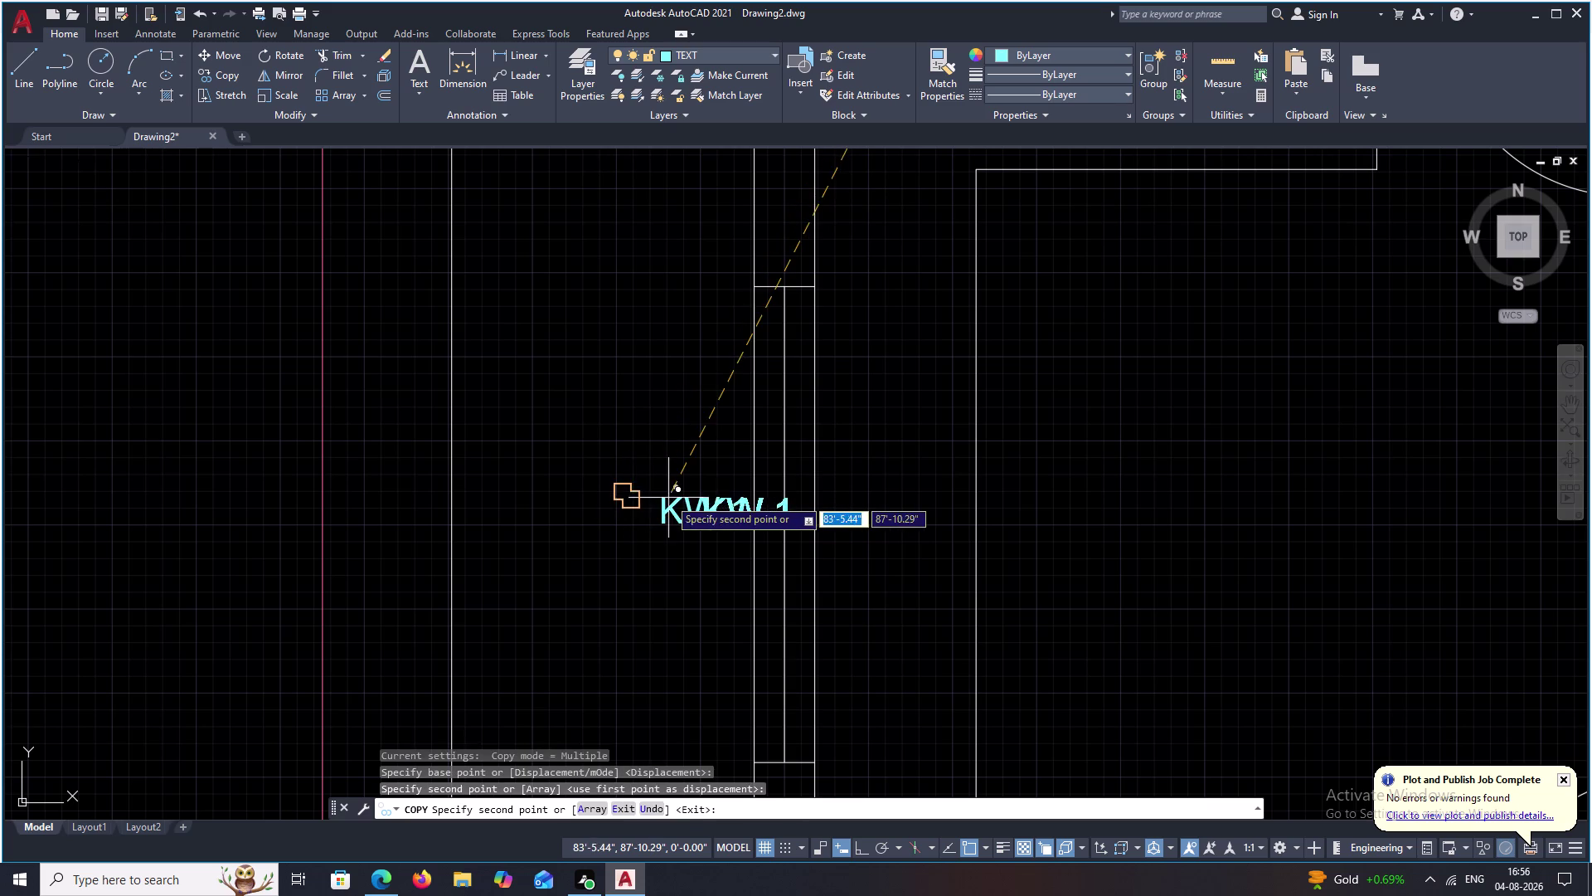
key(Escape)
click(680, 505)
Rotate the copied KW 1 label 90° with Ortho on, then undo and reselect it.
text(R)
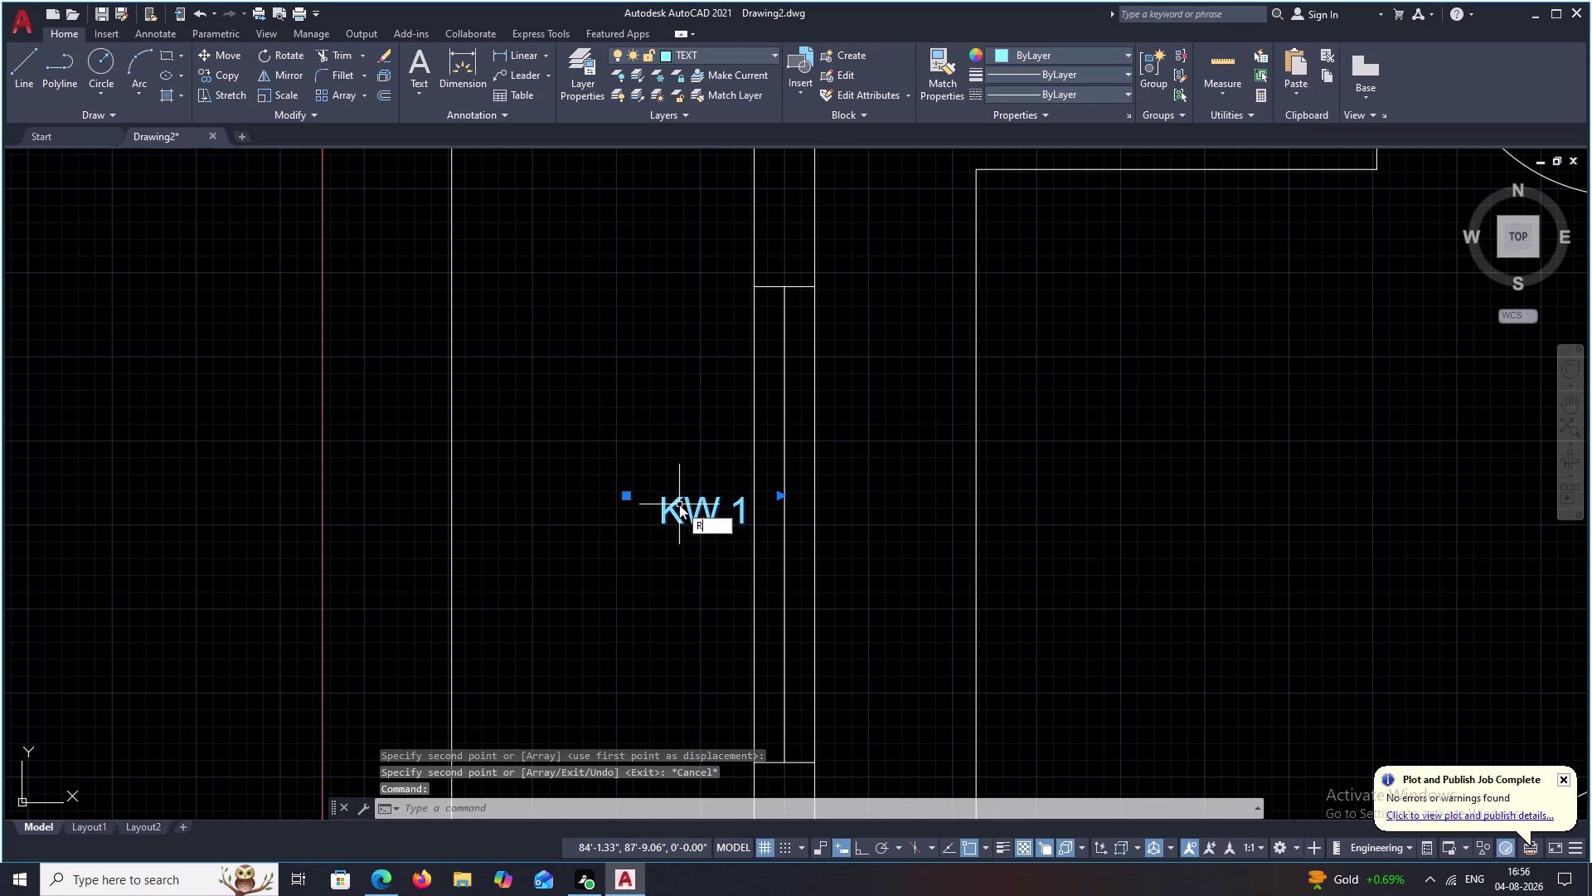
text(O)
key(space)
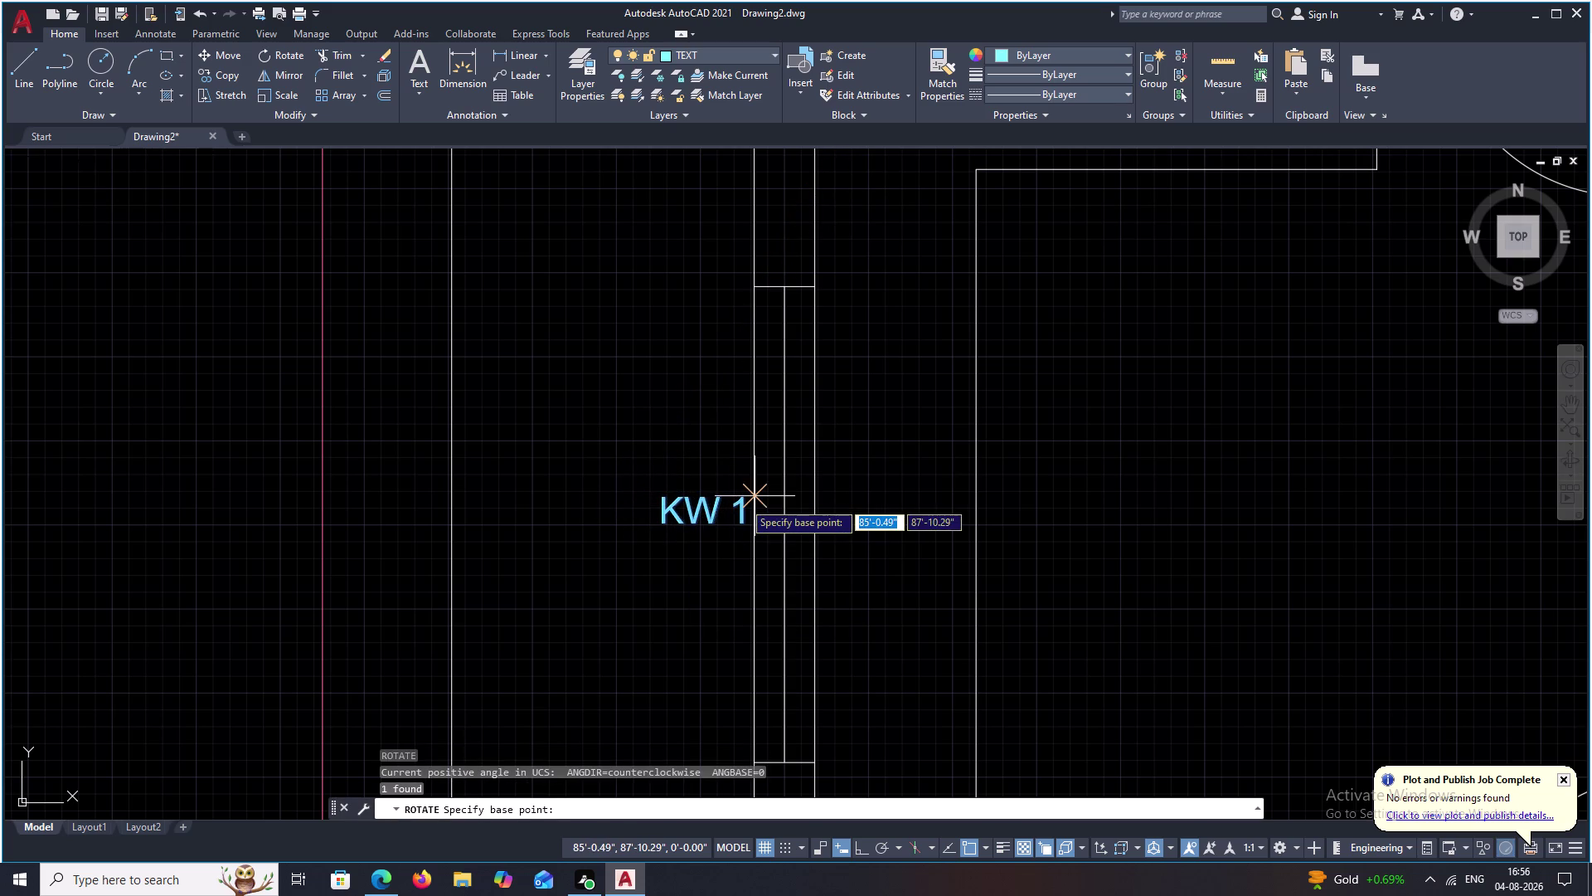
click(738, 502)
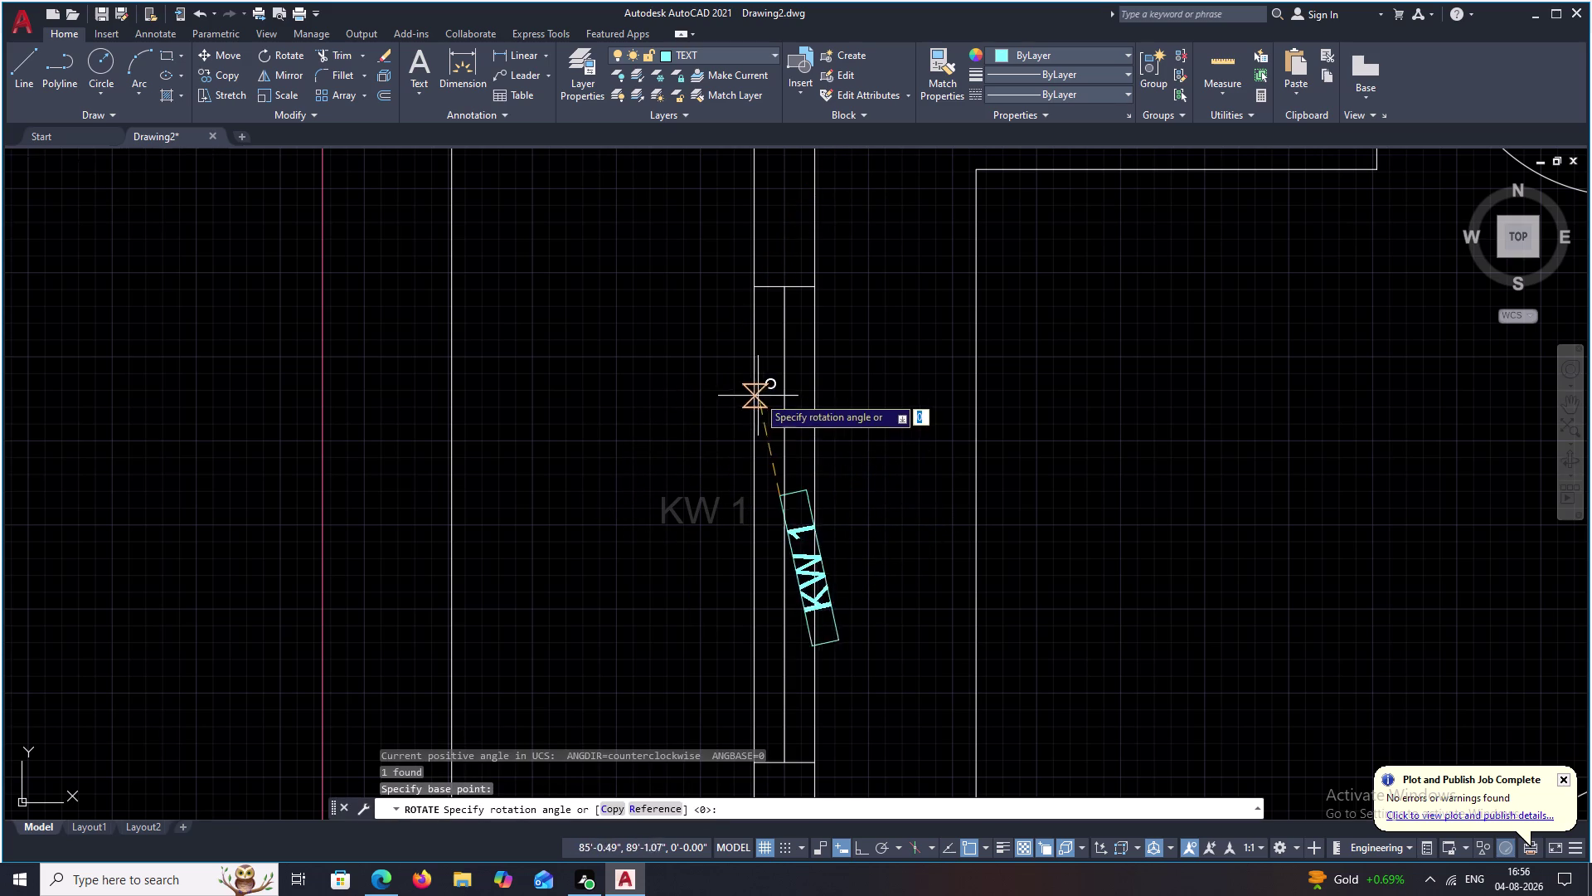
key(F8)
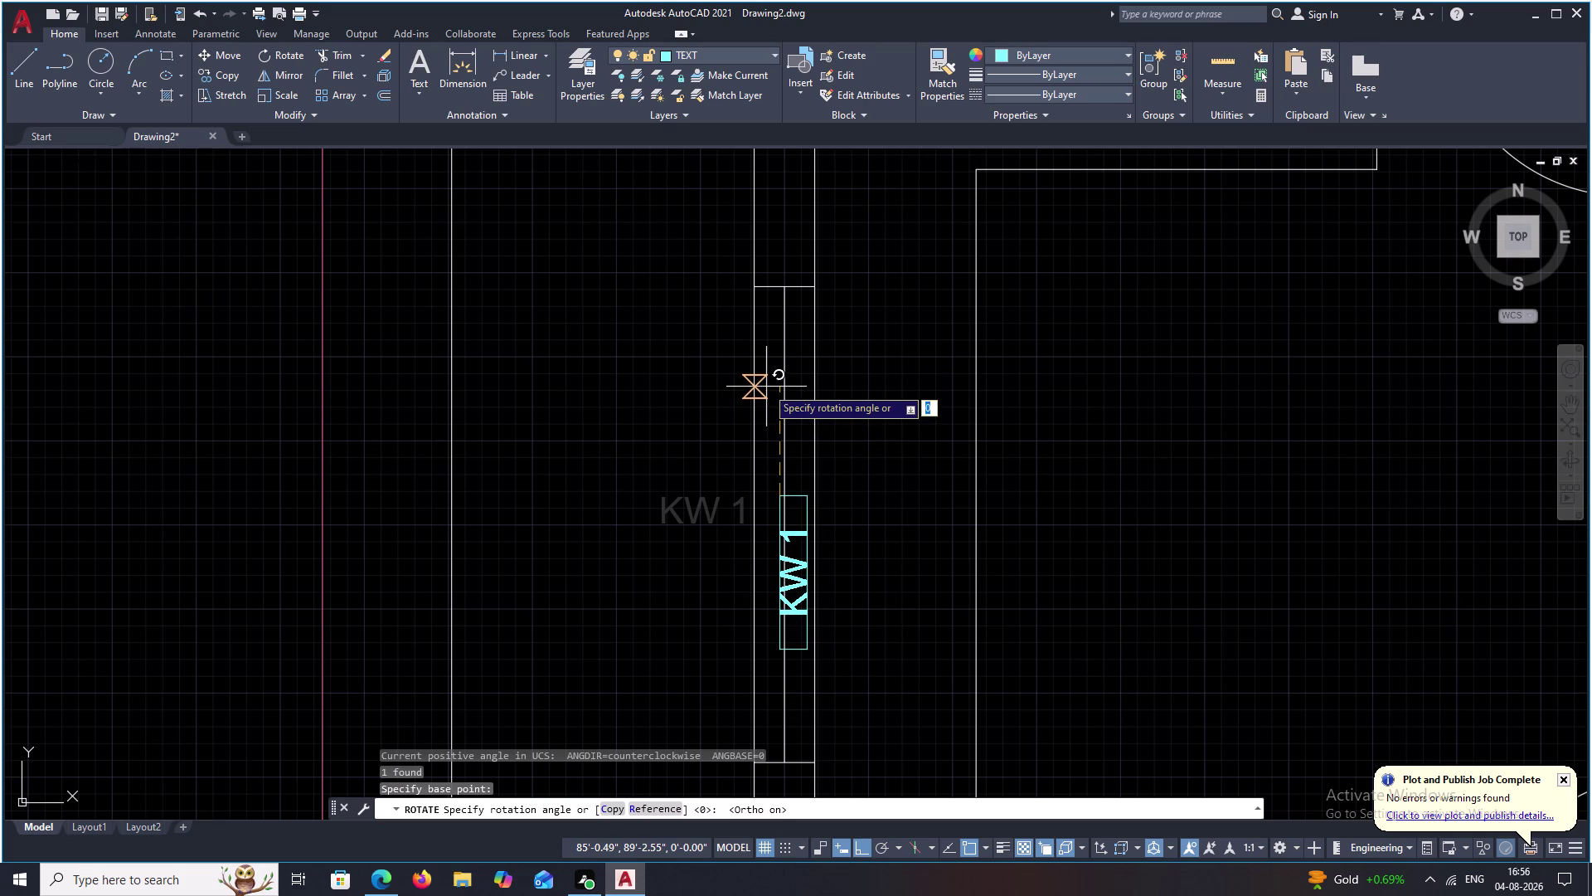
click(766, 387)
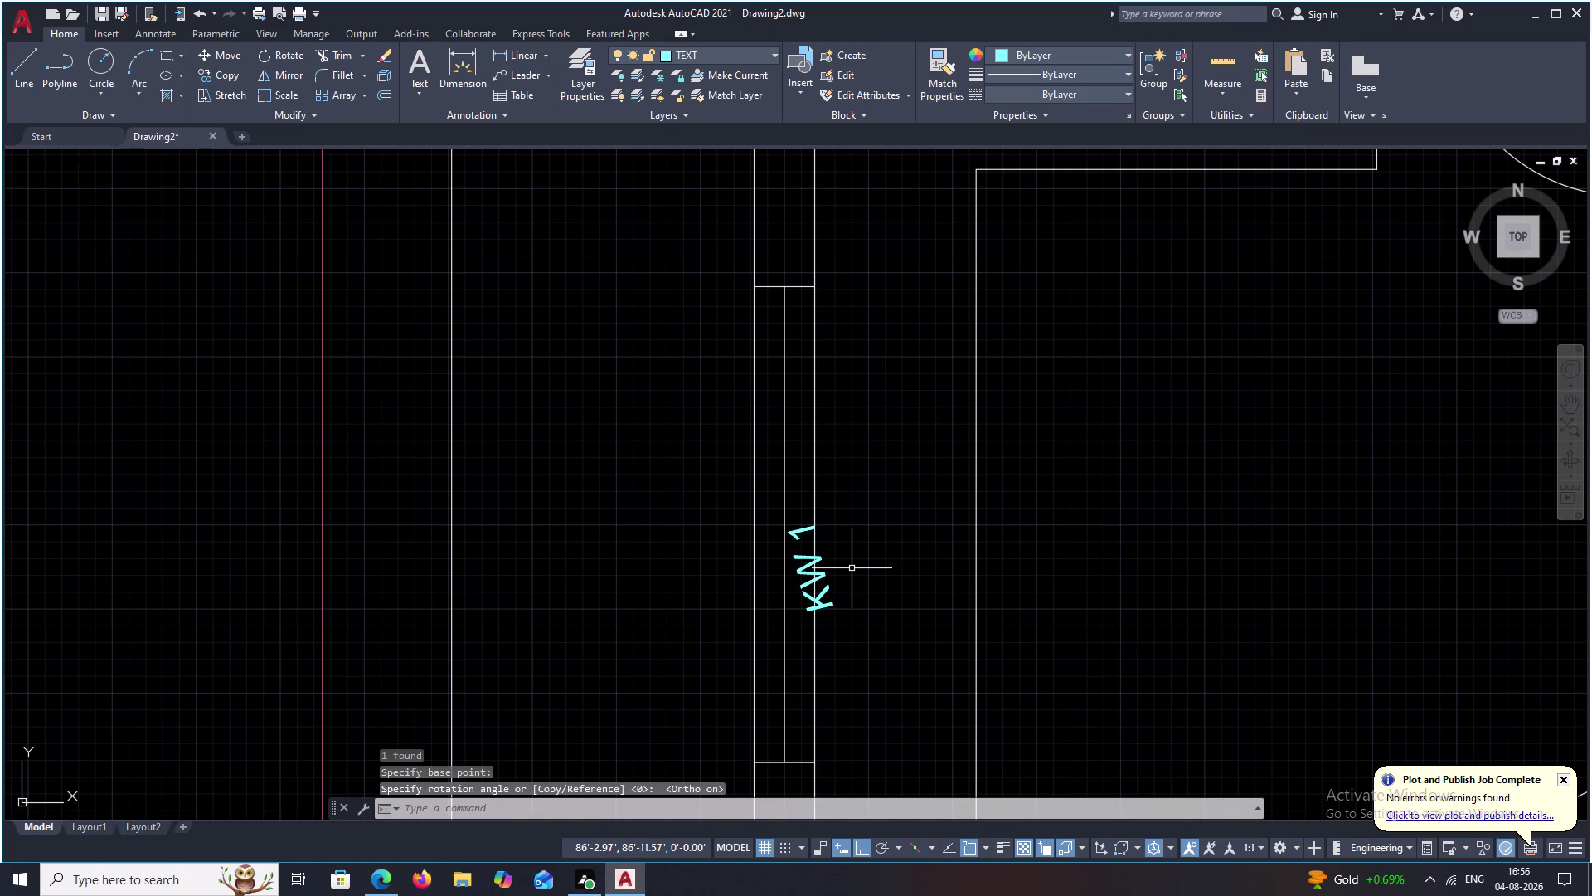
key(ctrl+z)
click(683, 512)
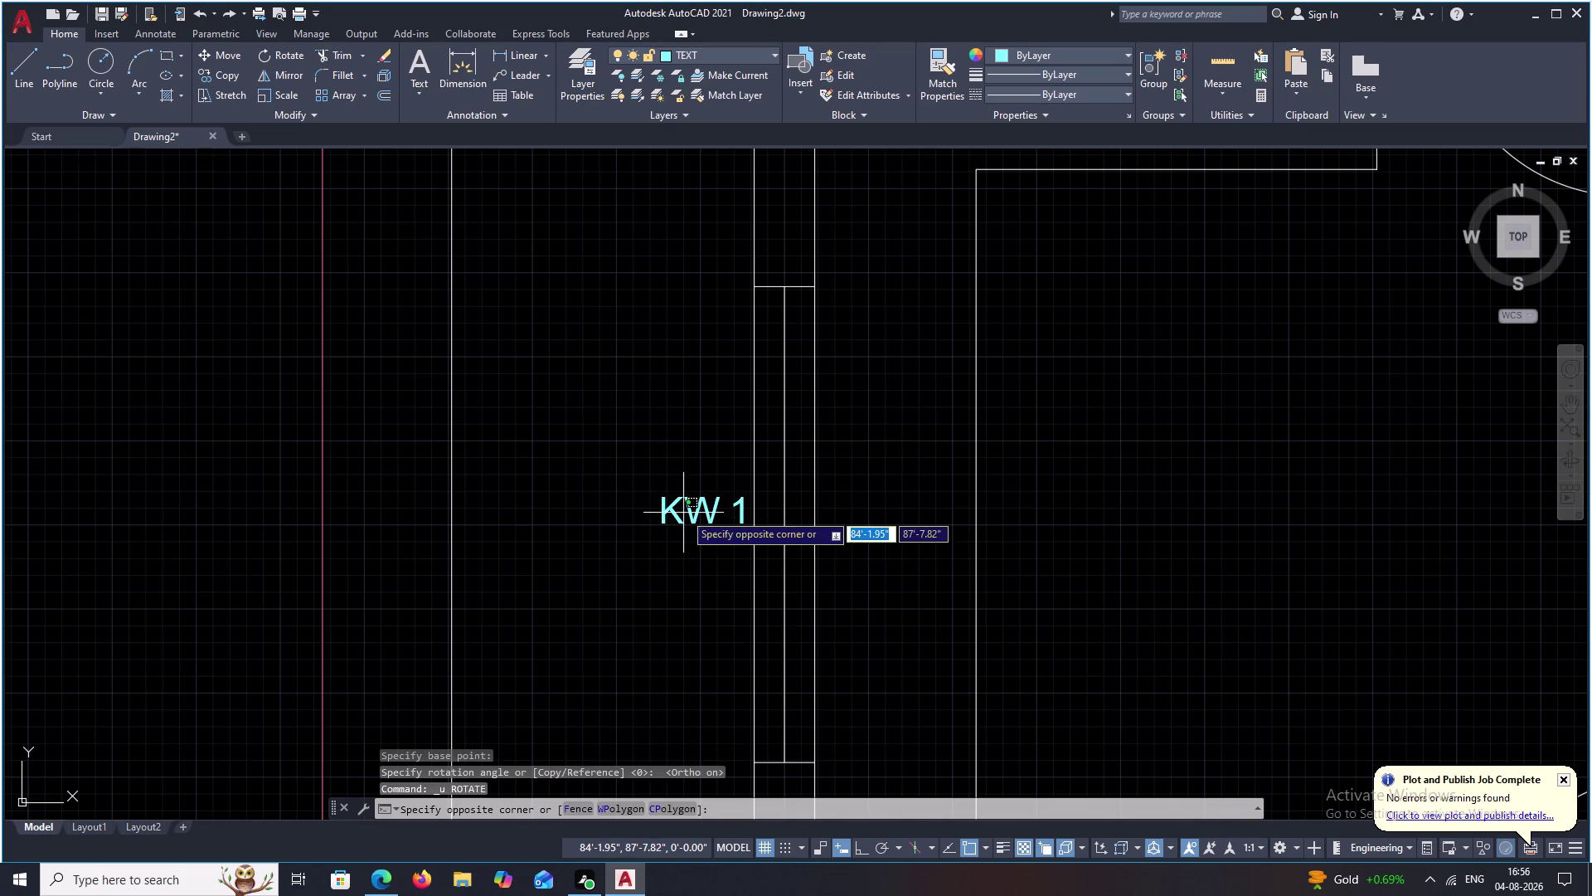
key(Escape)
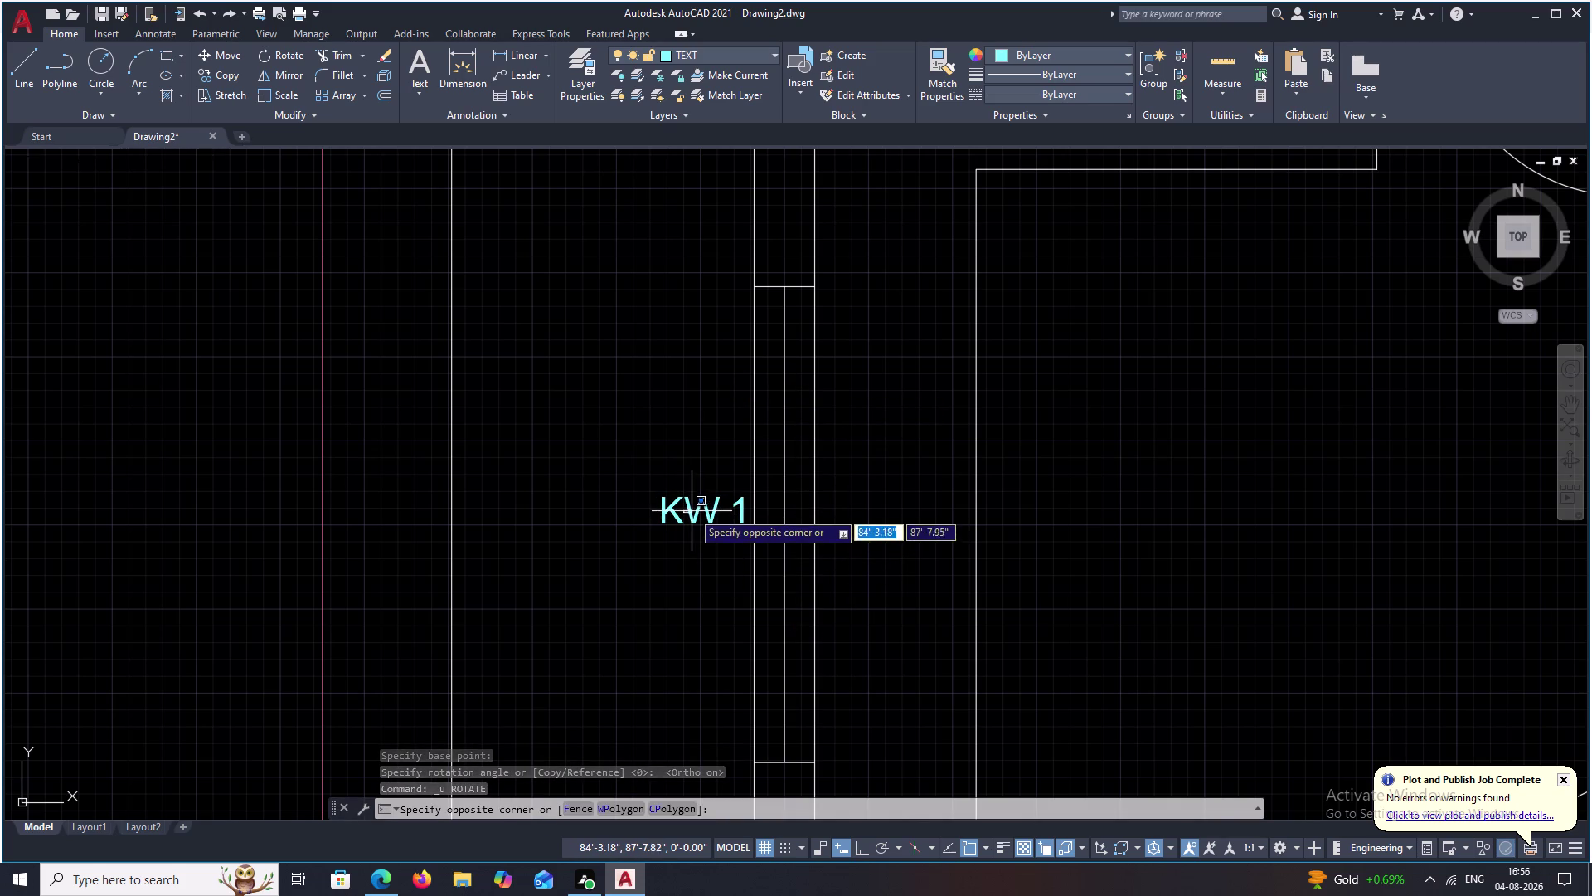
click(693, 517)
Rotate the KW 1 label 90° to vertical again with Ortho on.
text(R)
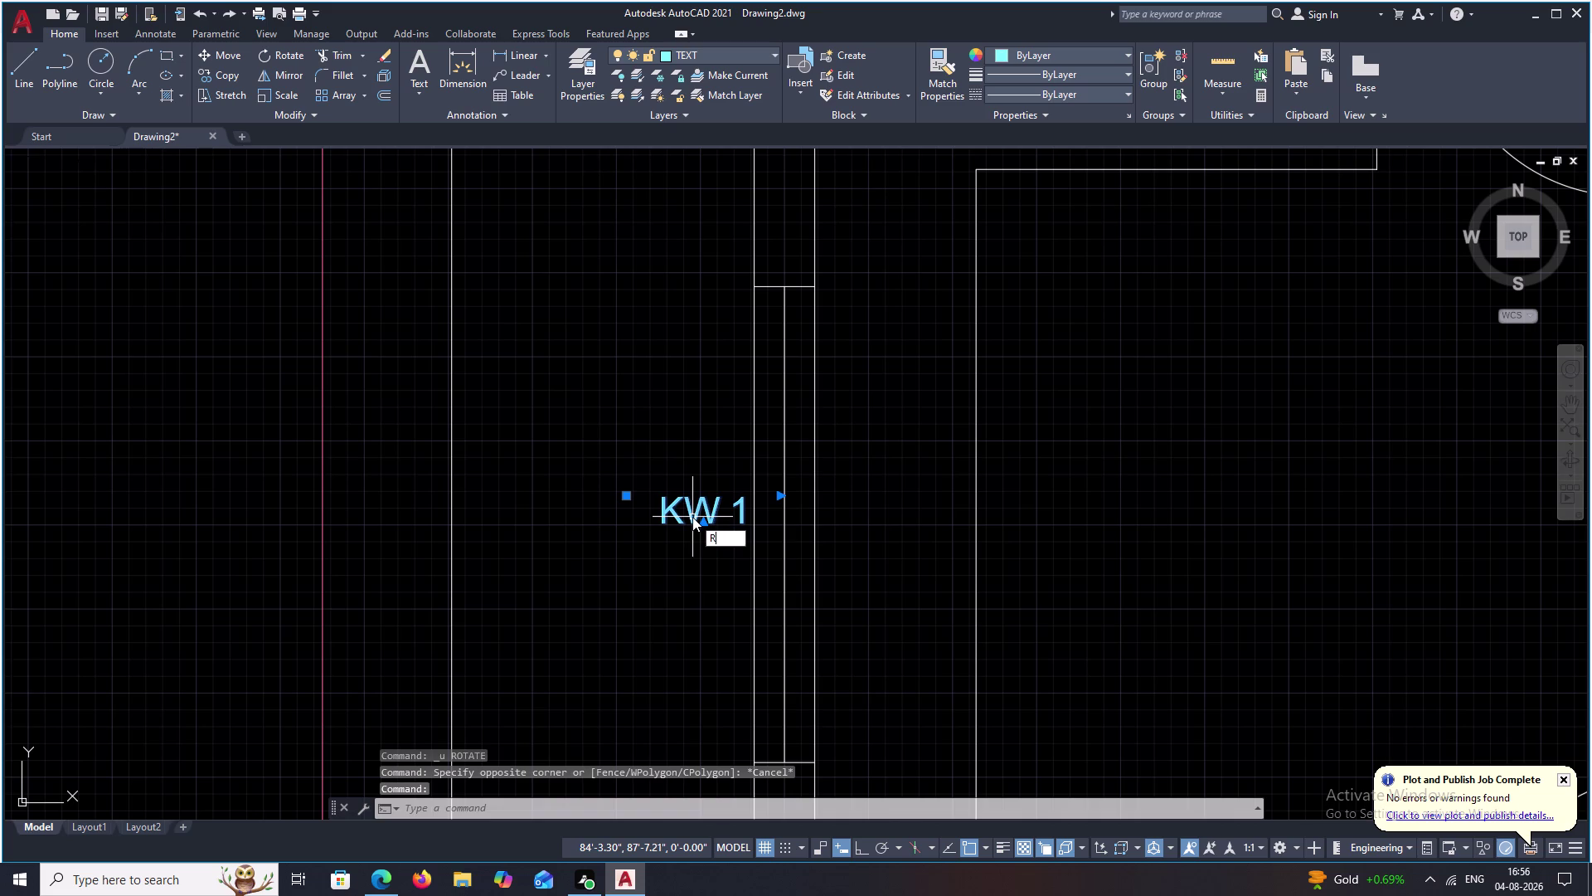
text(O)
key(space)
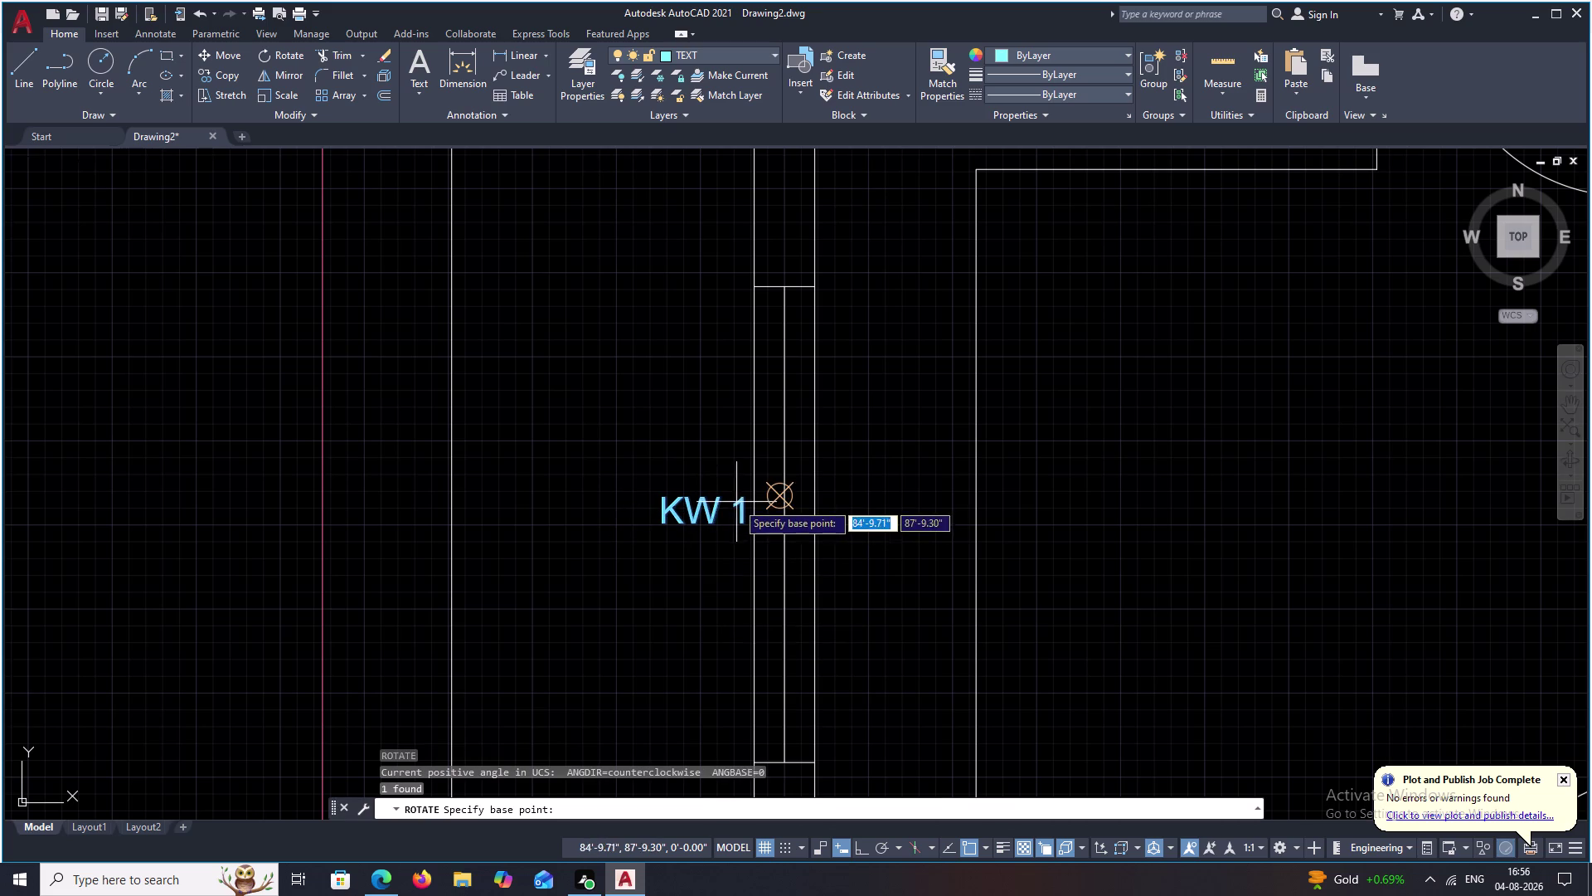
scroll(up, 3)
click(749, 490)
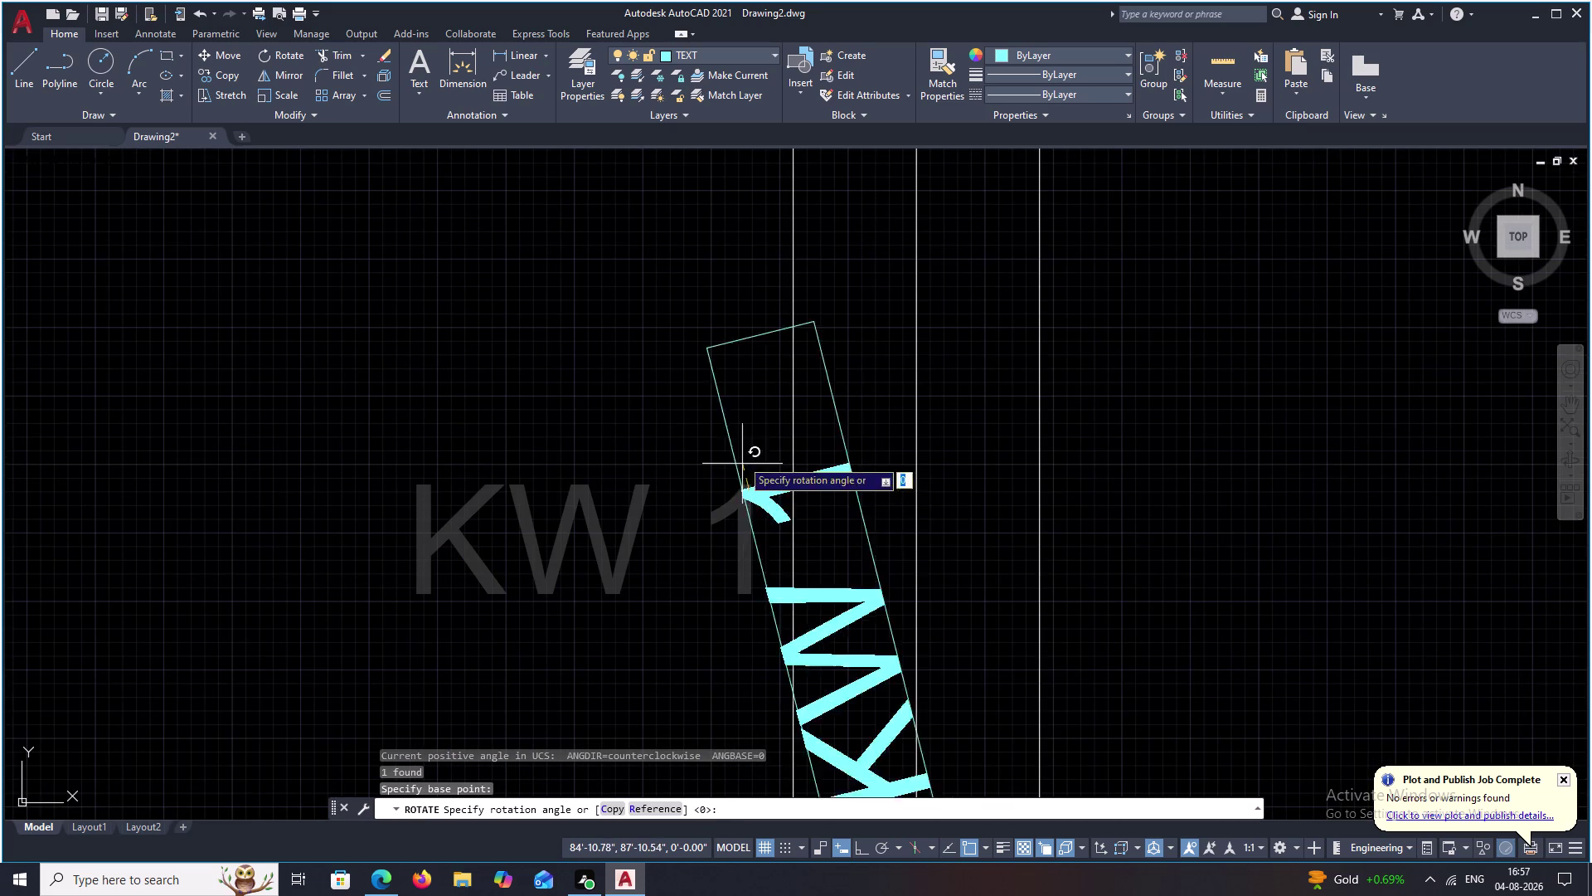
key(F8)
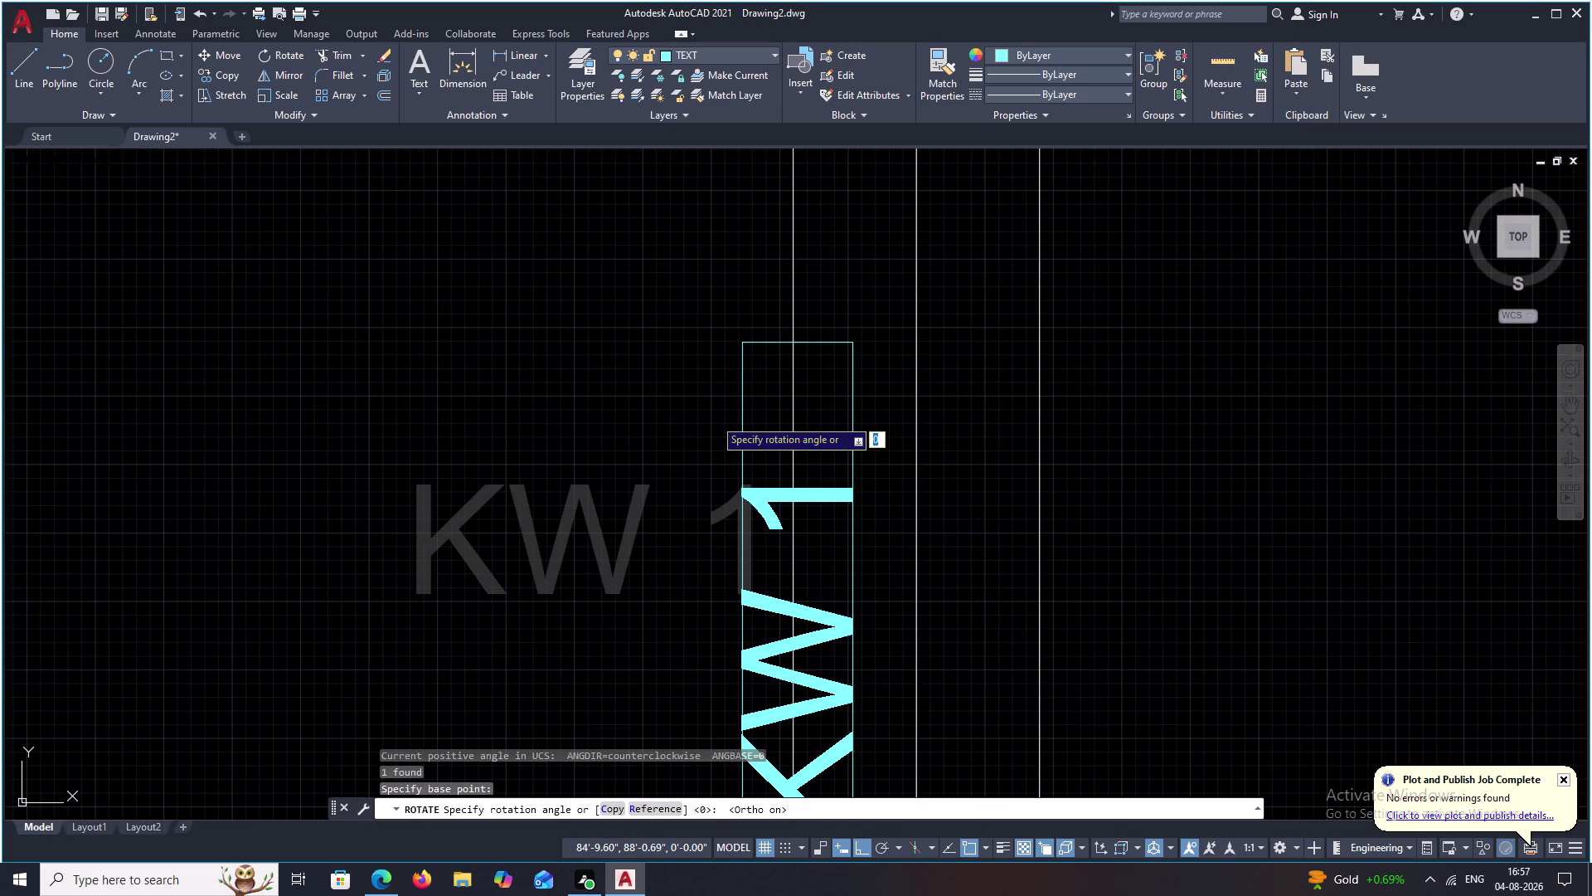
click(714, 418)
scroll(down, 3)
click(815, 551)
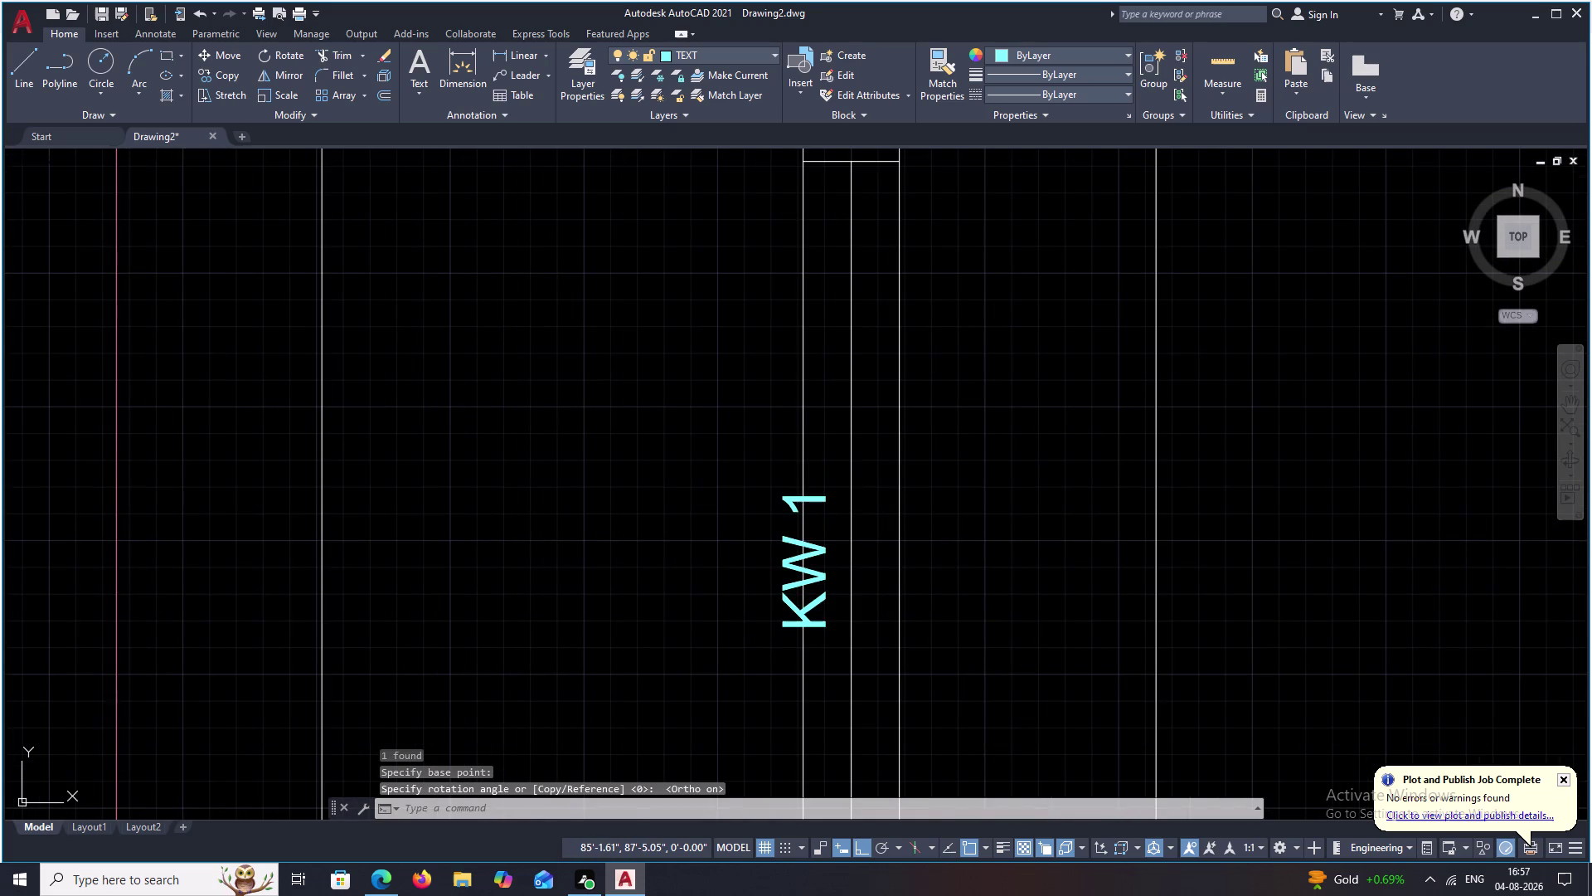
Move the vertical label next to the left wall window with Ortho off.
text(M)
key(space)
click(804, 561)
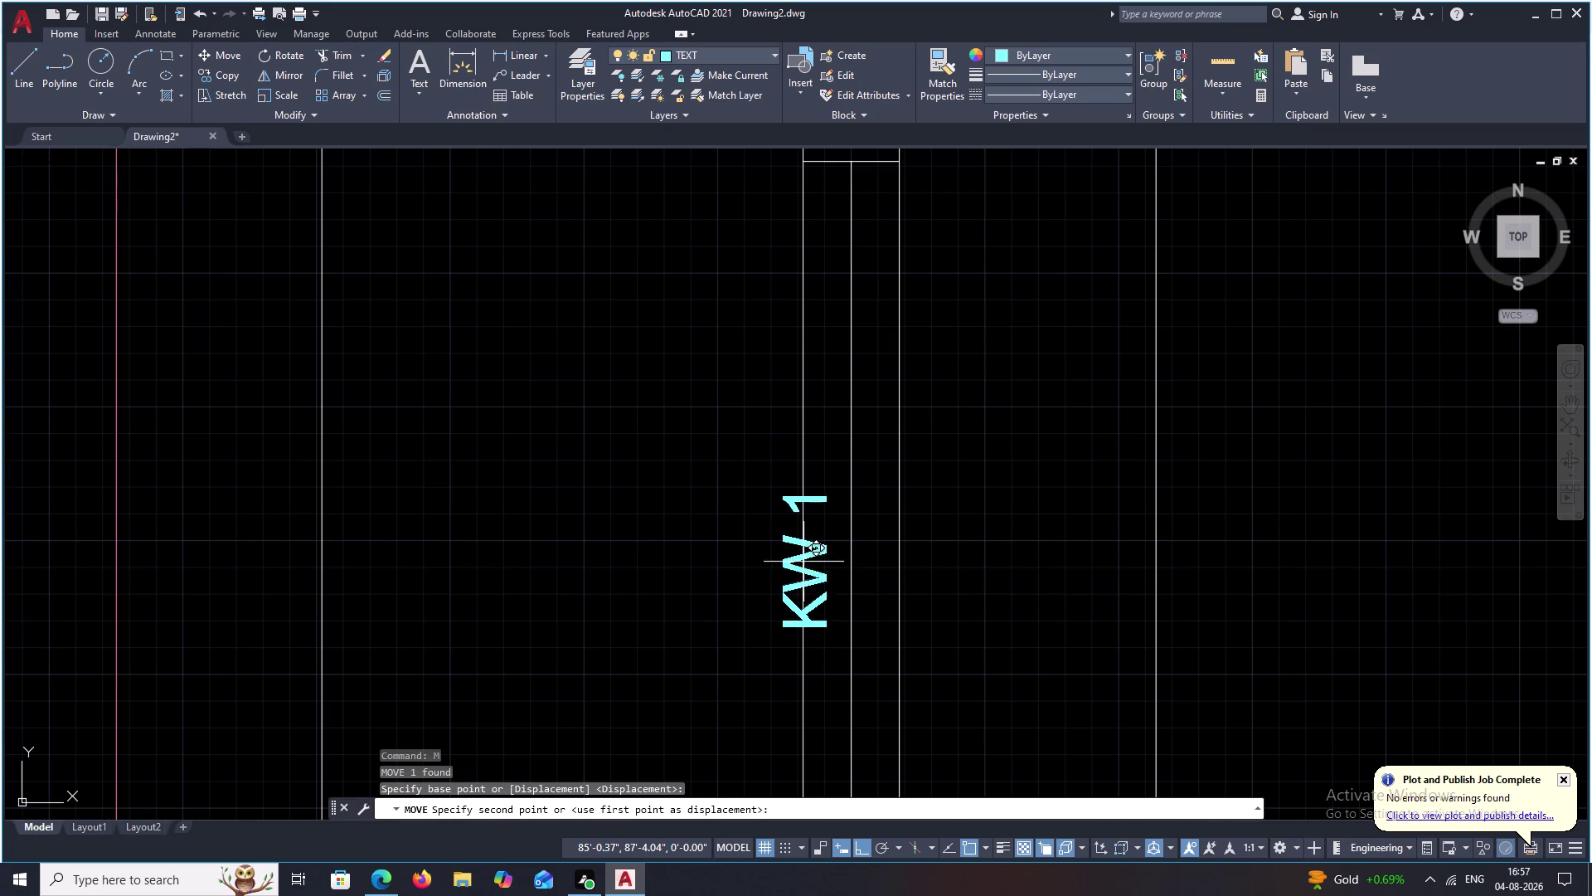
key(F8)
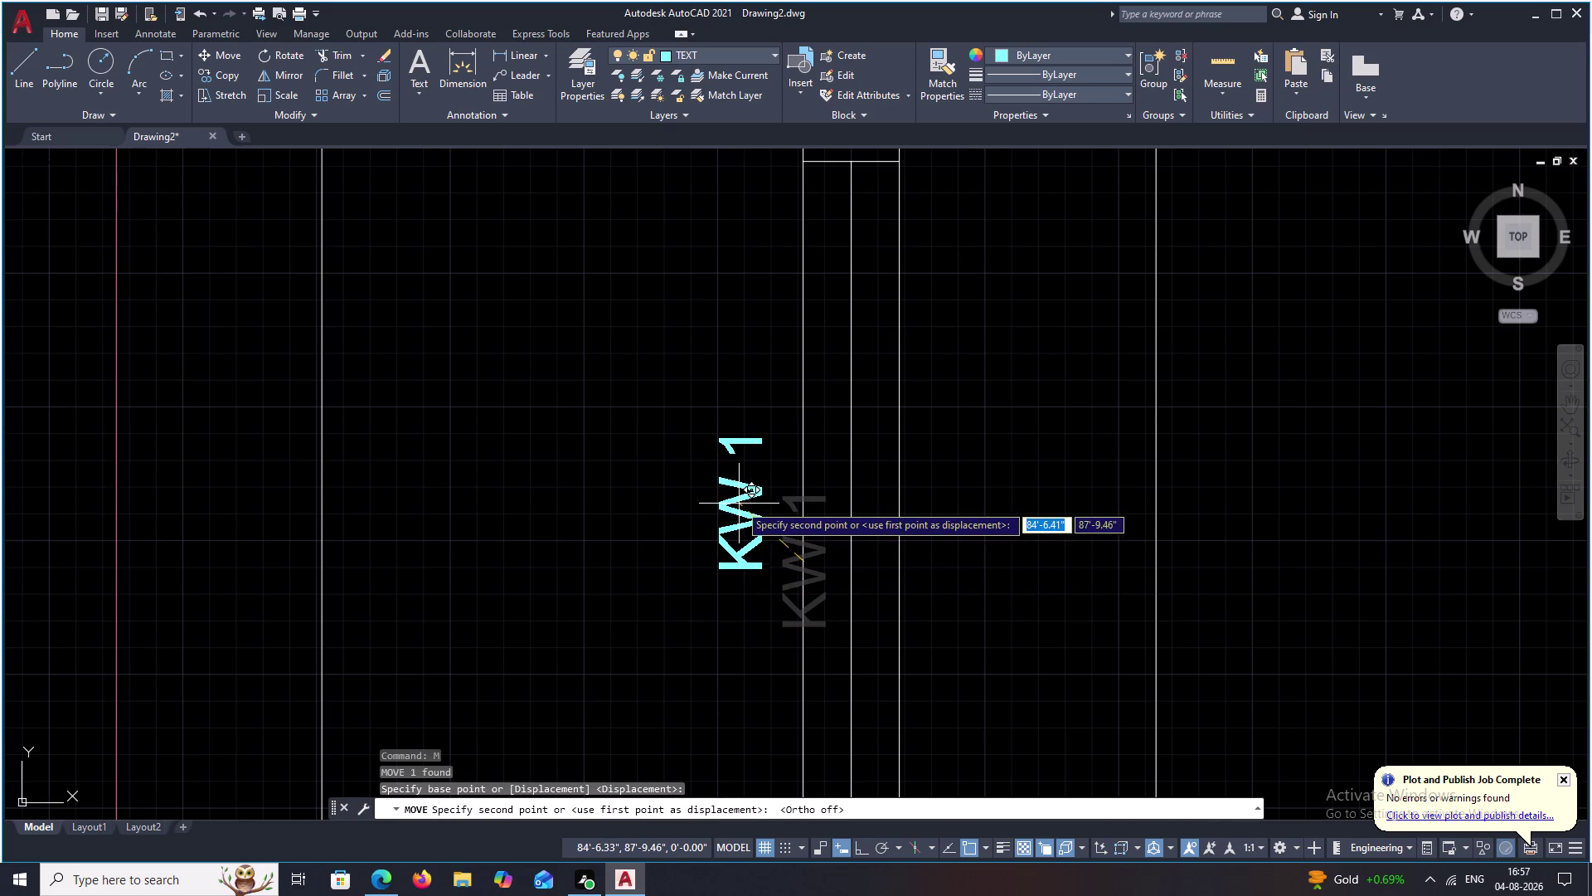
scroll(down, 3)
click(741, 535)
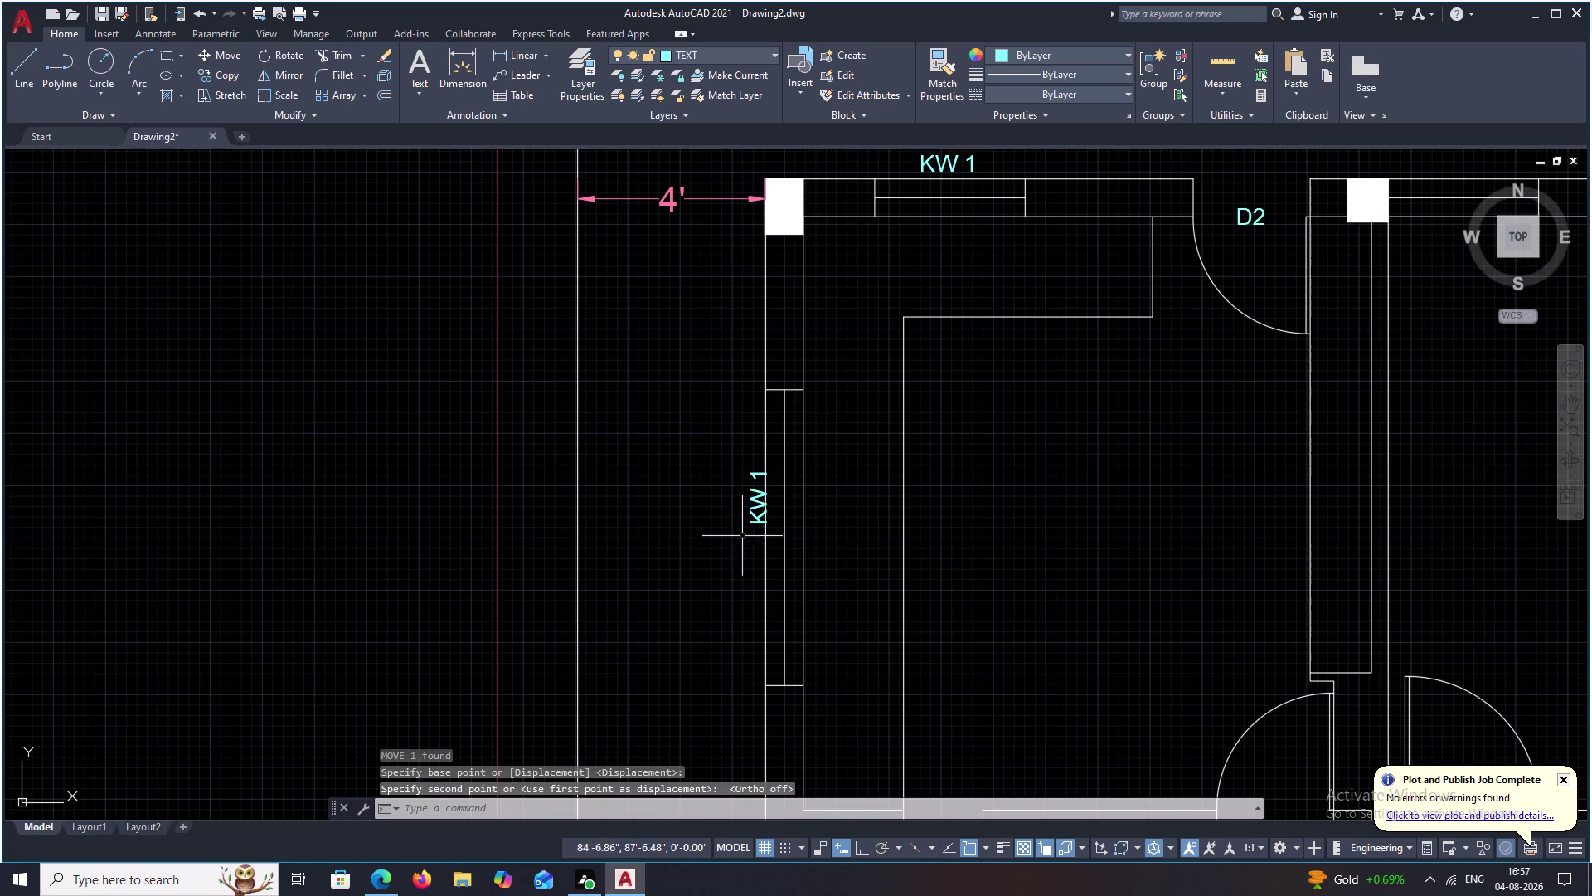
Move the vertical KW 1 label to its final spot by the left wall.
click(763, 514)
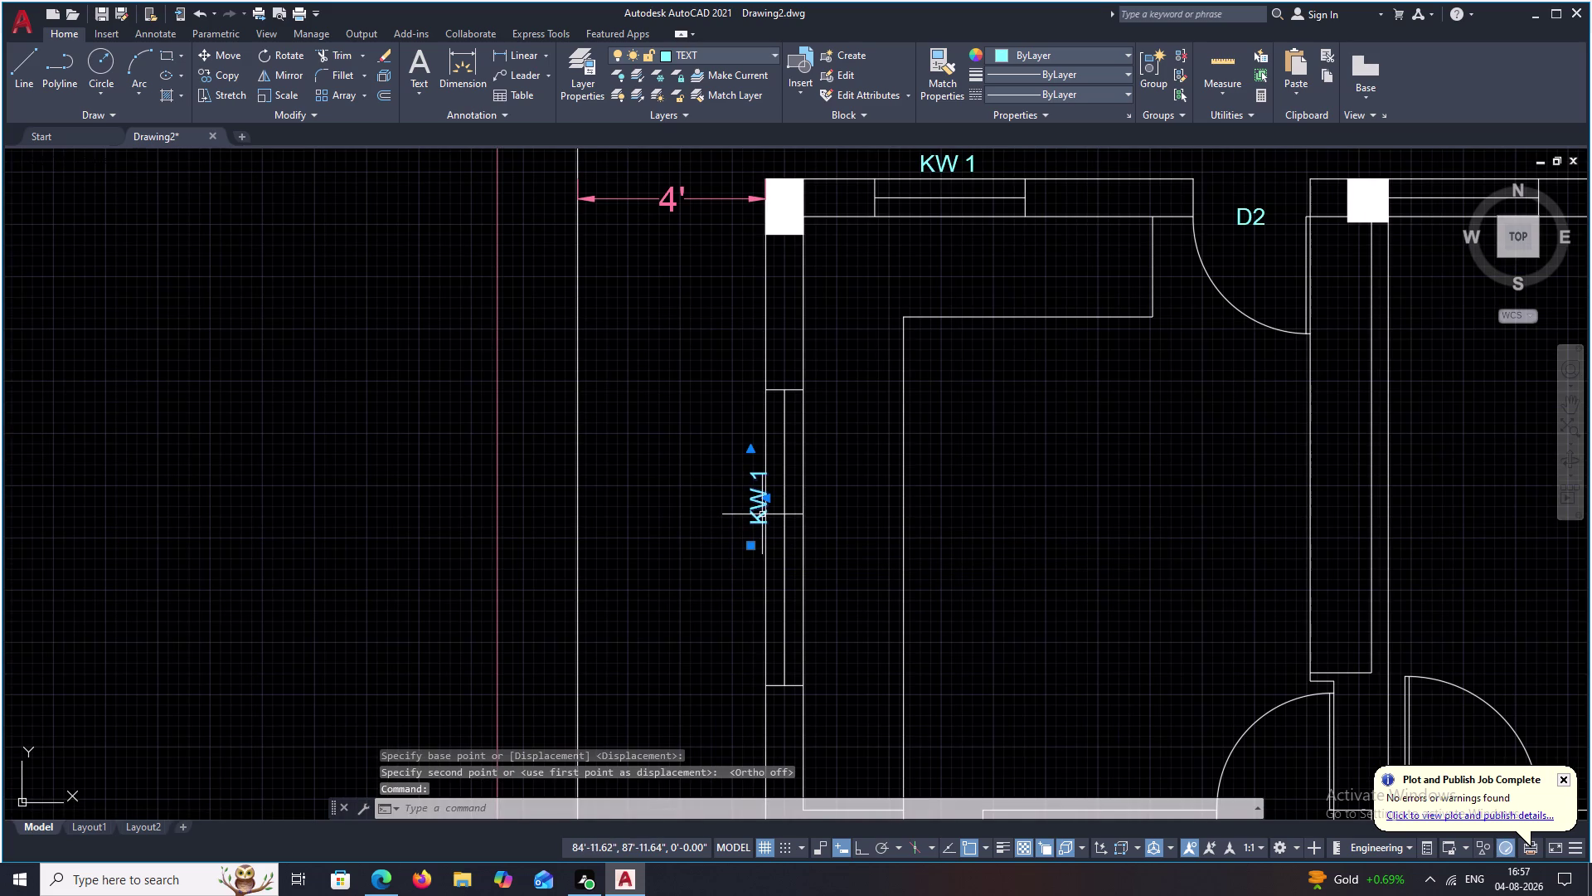
key(m)
key(space)
scroll(up, 3)
scroll(up, 3)
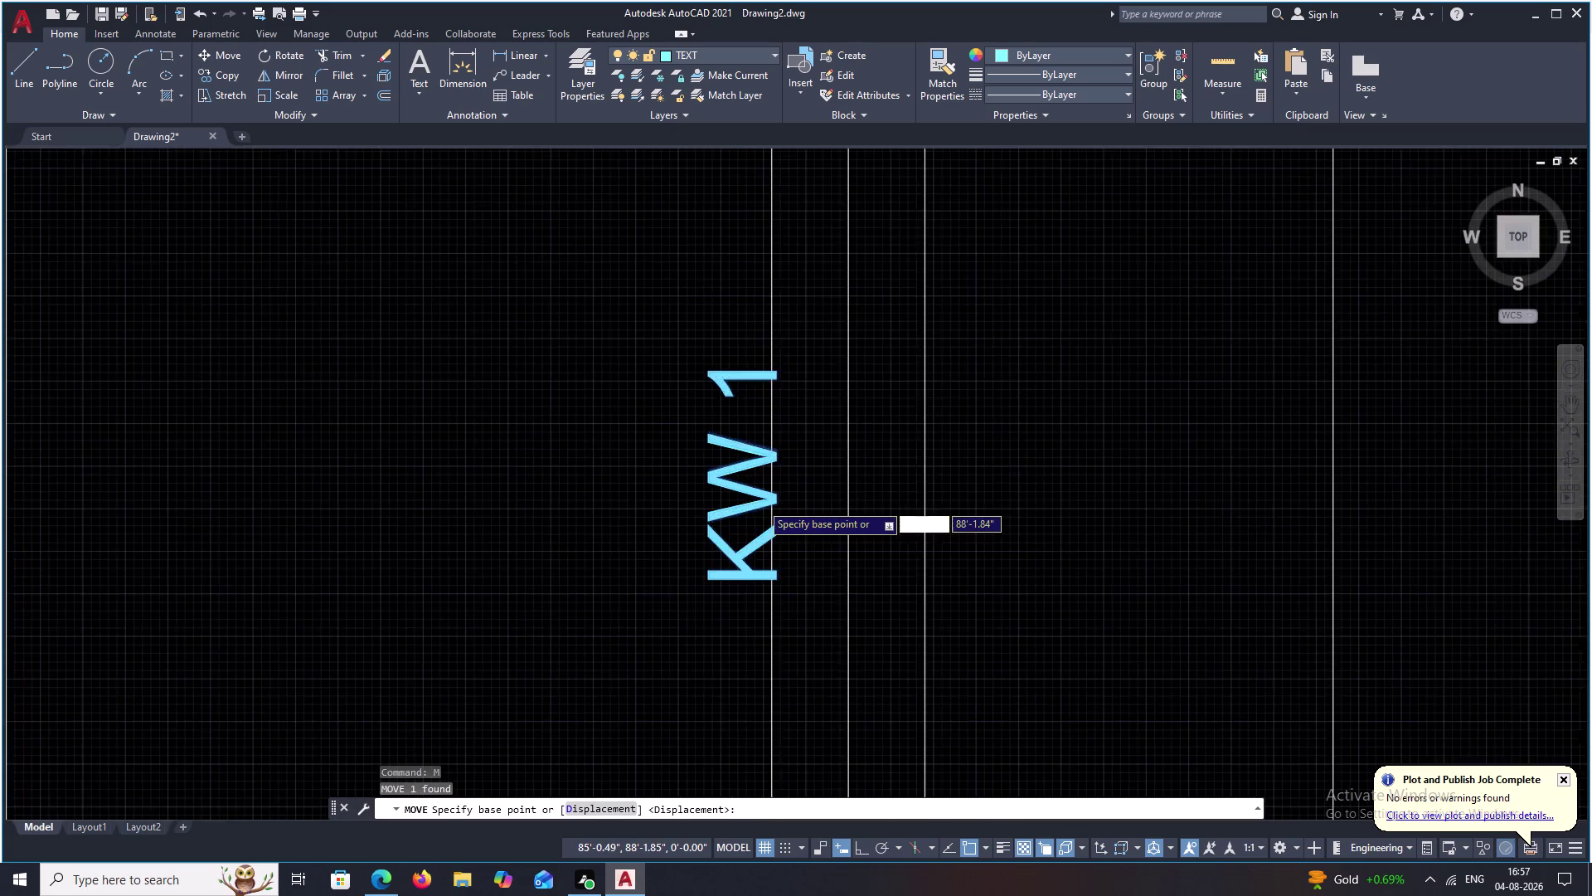
click(772, 501)
scroll(down, 3)
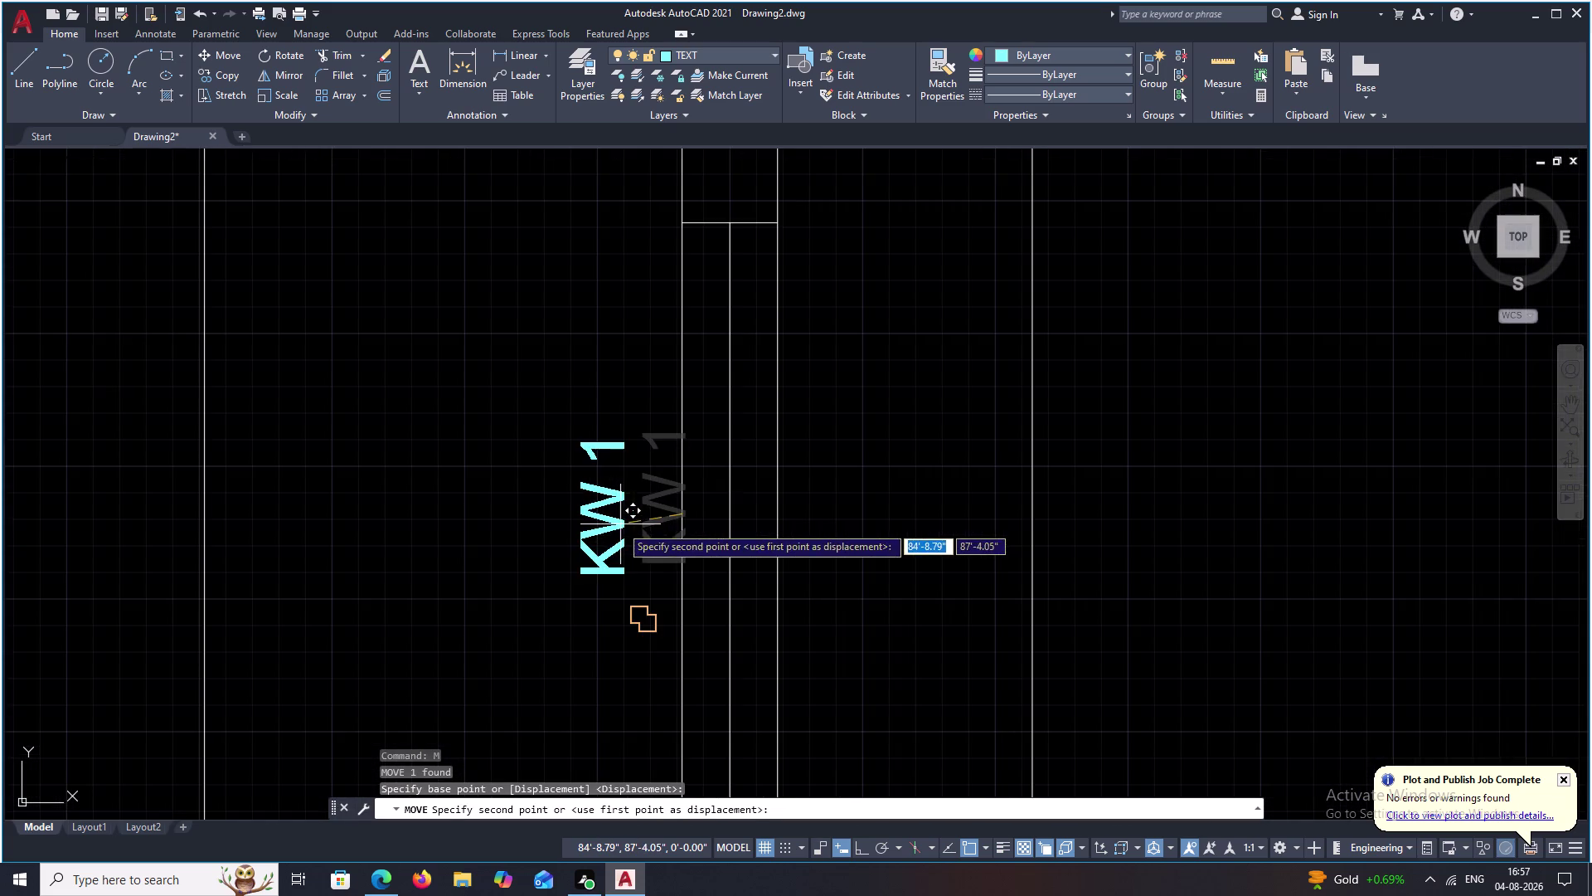
middle_drag(623, 524, 683, 363)
scroll(down, 3)
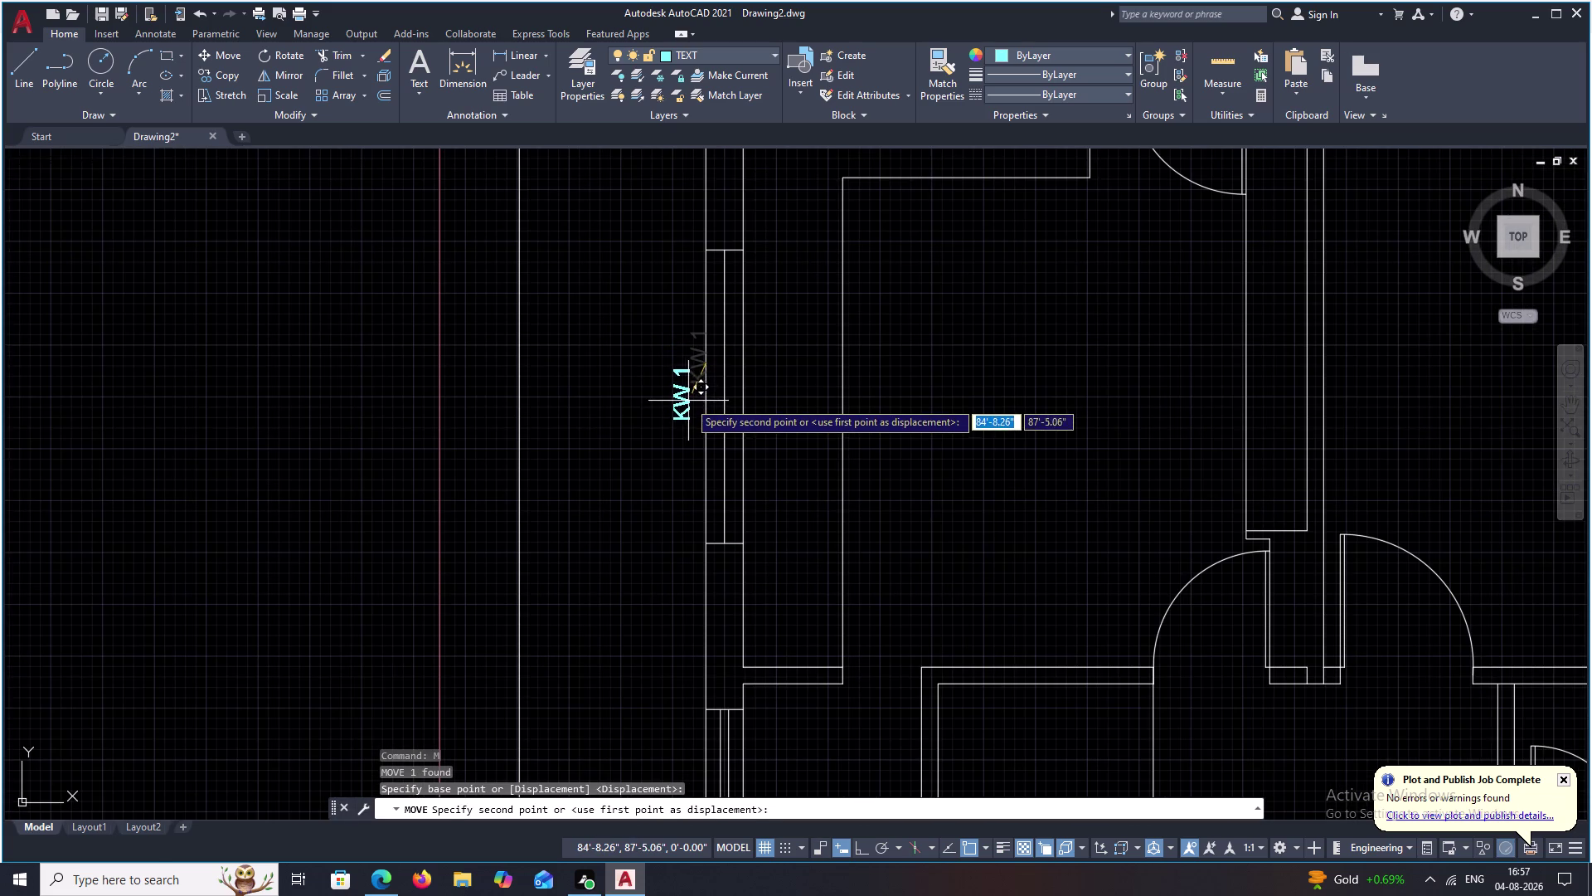
scroll(up, 3)
click(691, 371)
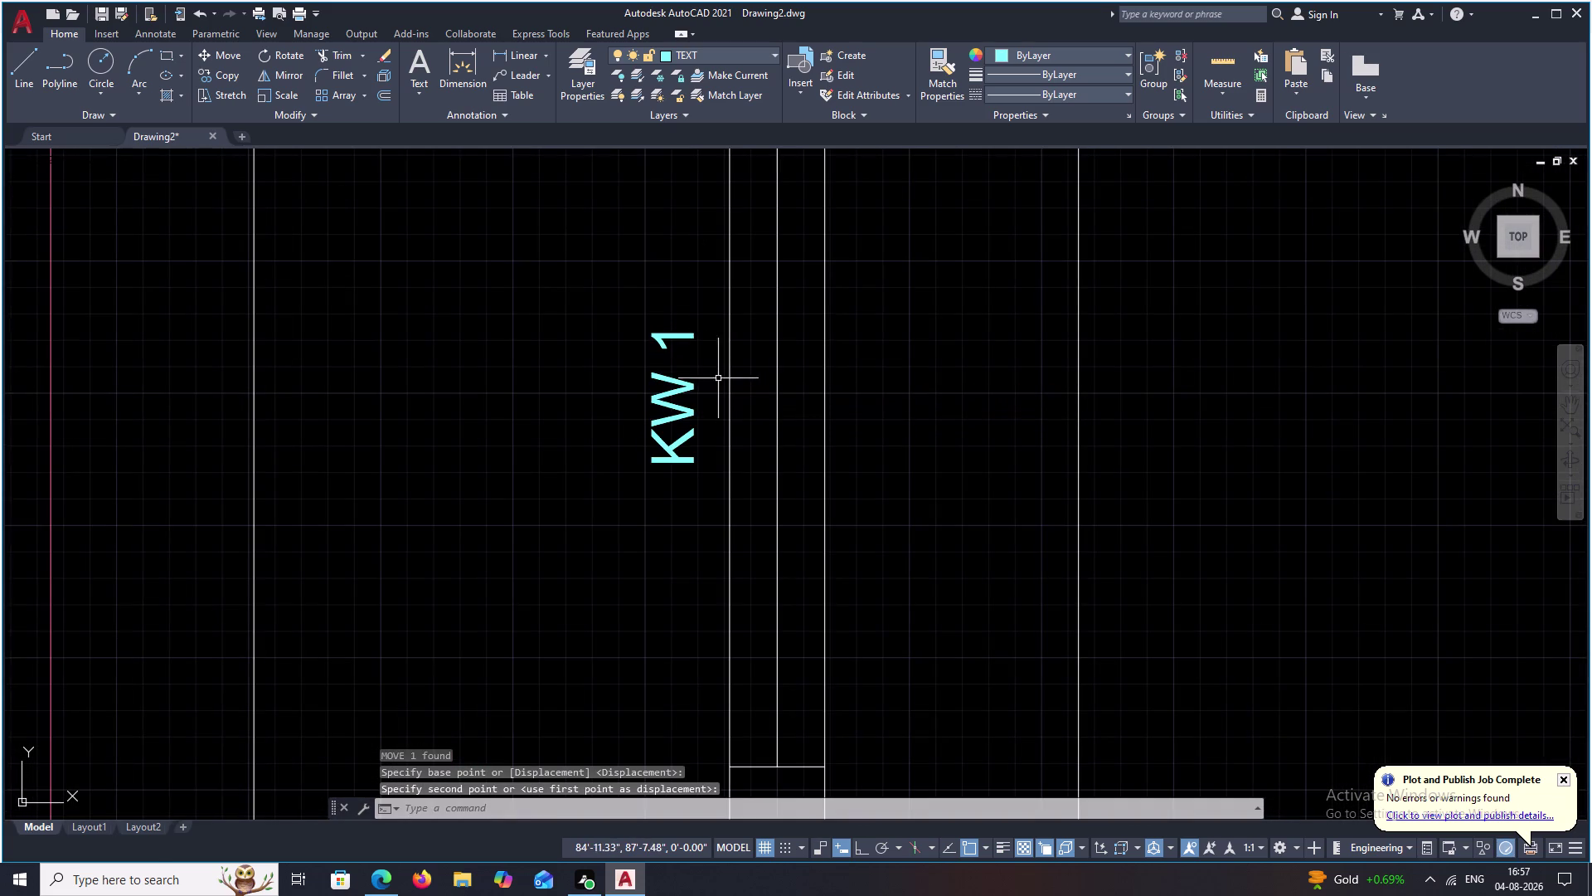
scroll(down, 3)
scroll(down, 3)
Edit the 'KW 1' label so it reads just 'KW'.
scroll(up, 3)
double_click(728, 407)
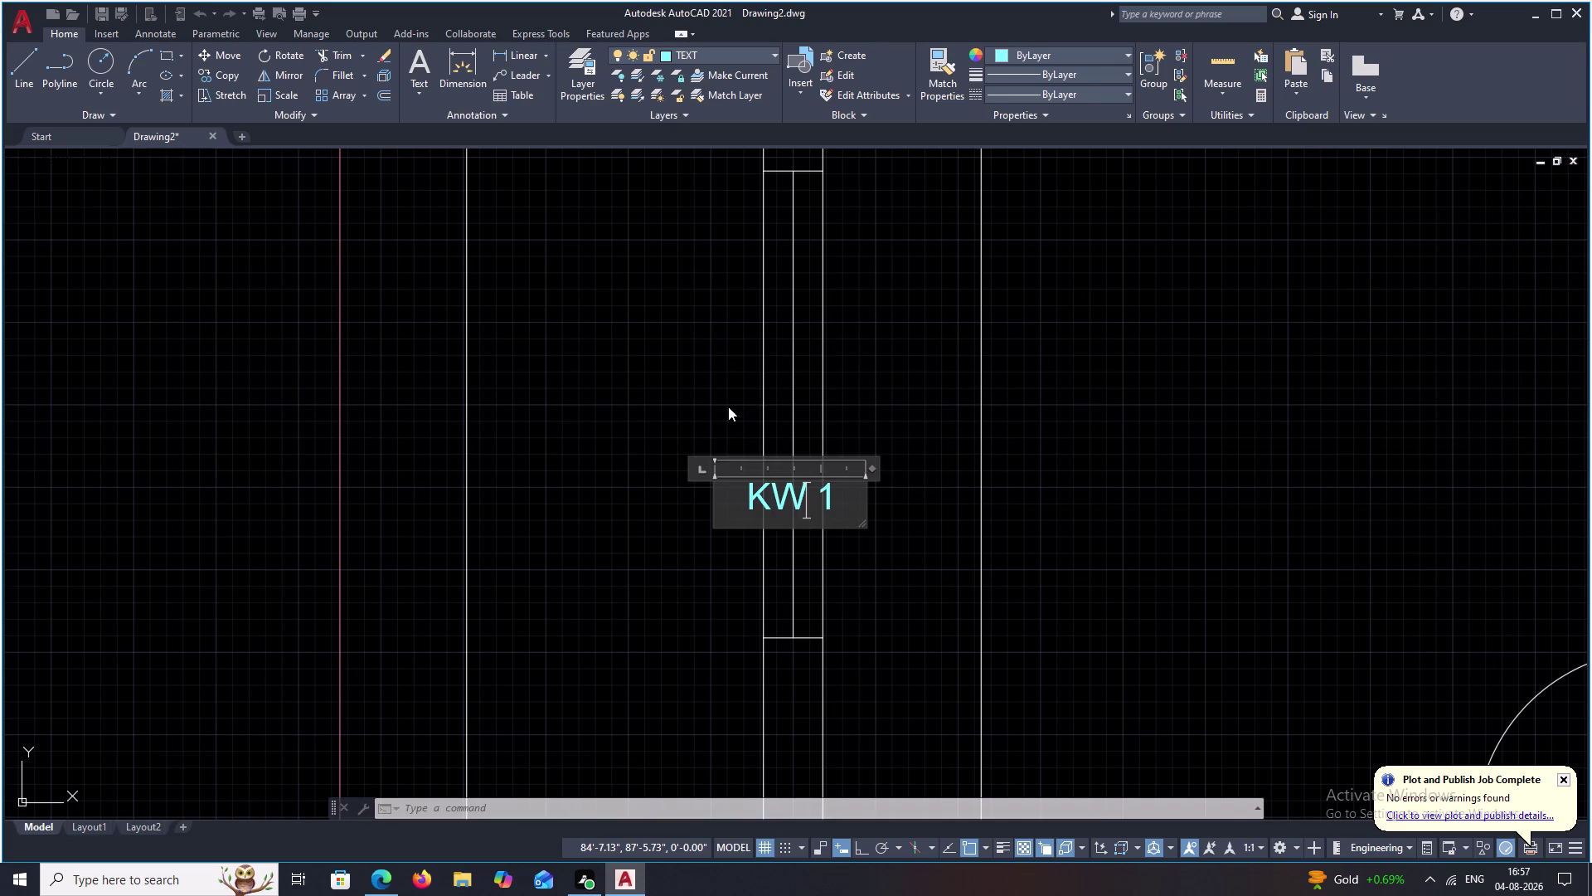
click(833, 492)
key(BackSpace)
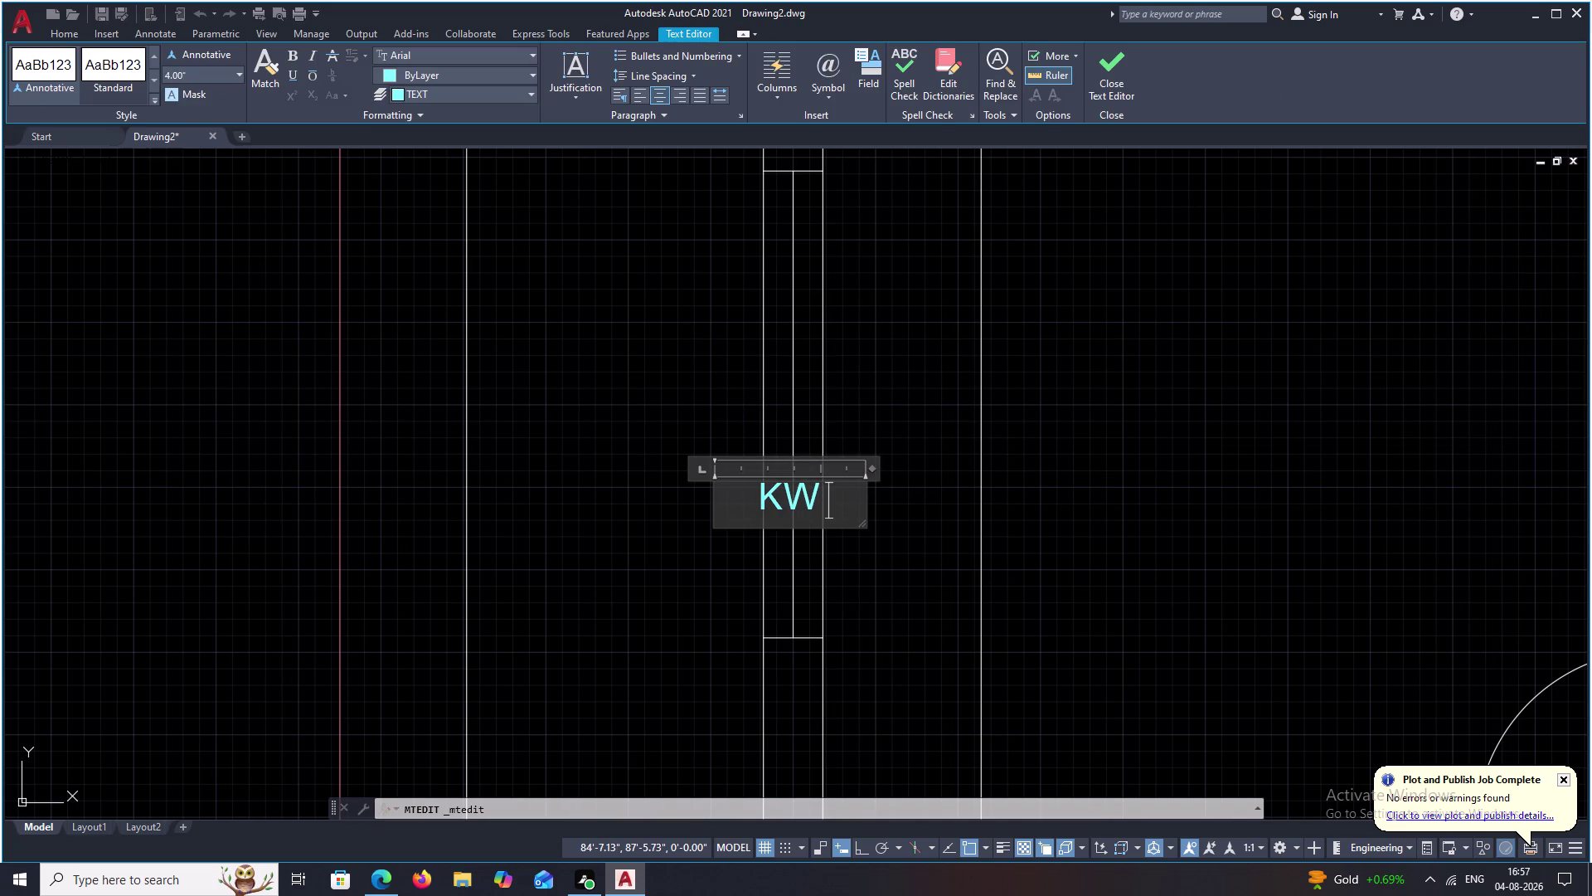
key(space)
click(886, 522)
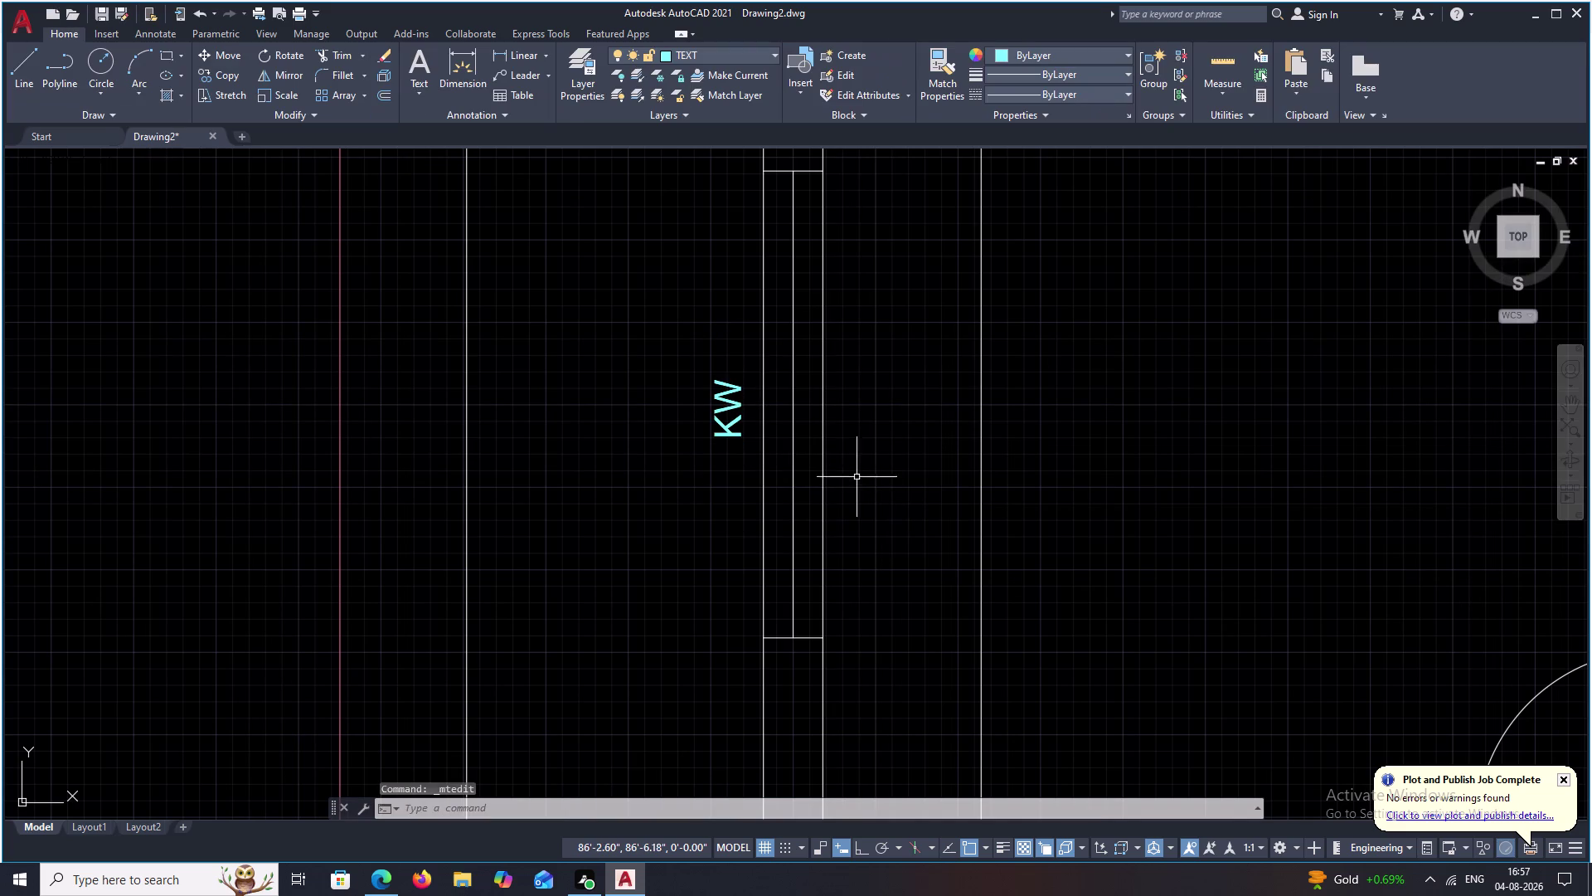
Move the KW label upward toward the left-wall window.
scroll(down, 3)
middle_drag(870, 470, 856, 344)
middle_drag(848, 323, 781, 510)
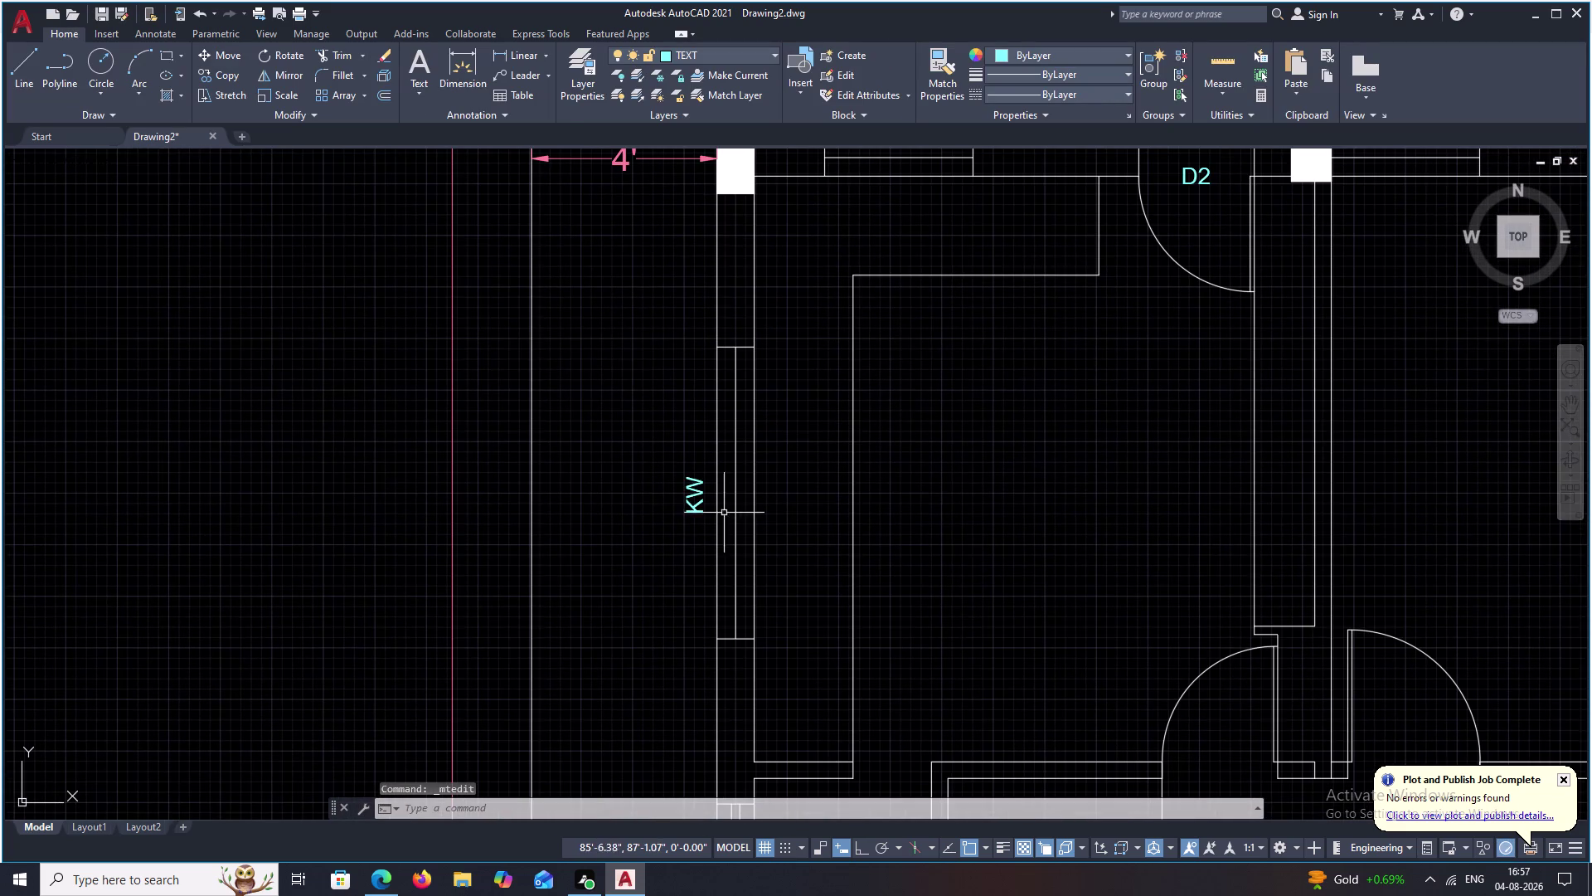
click(696, 502)
text(M)
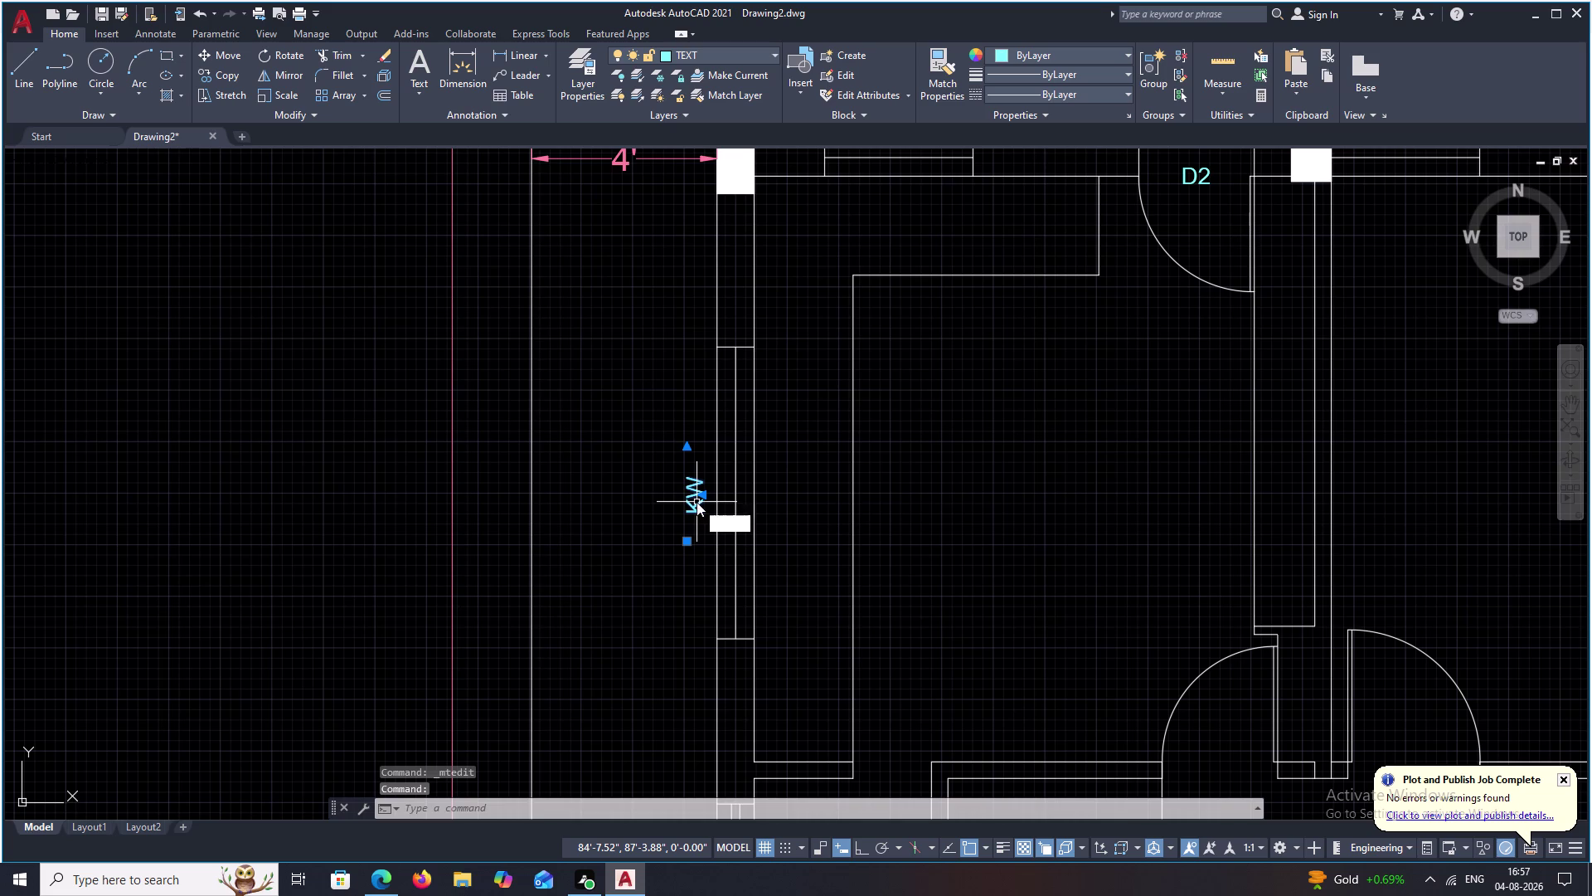
key(space)
scroll(up, 3)
click(702, 500)
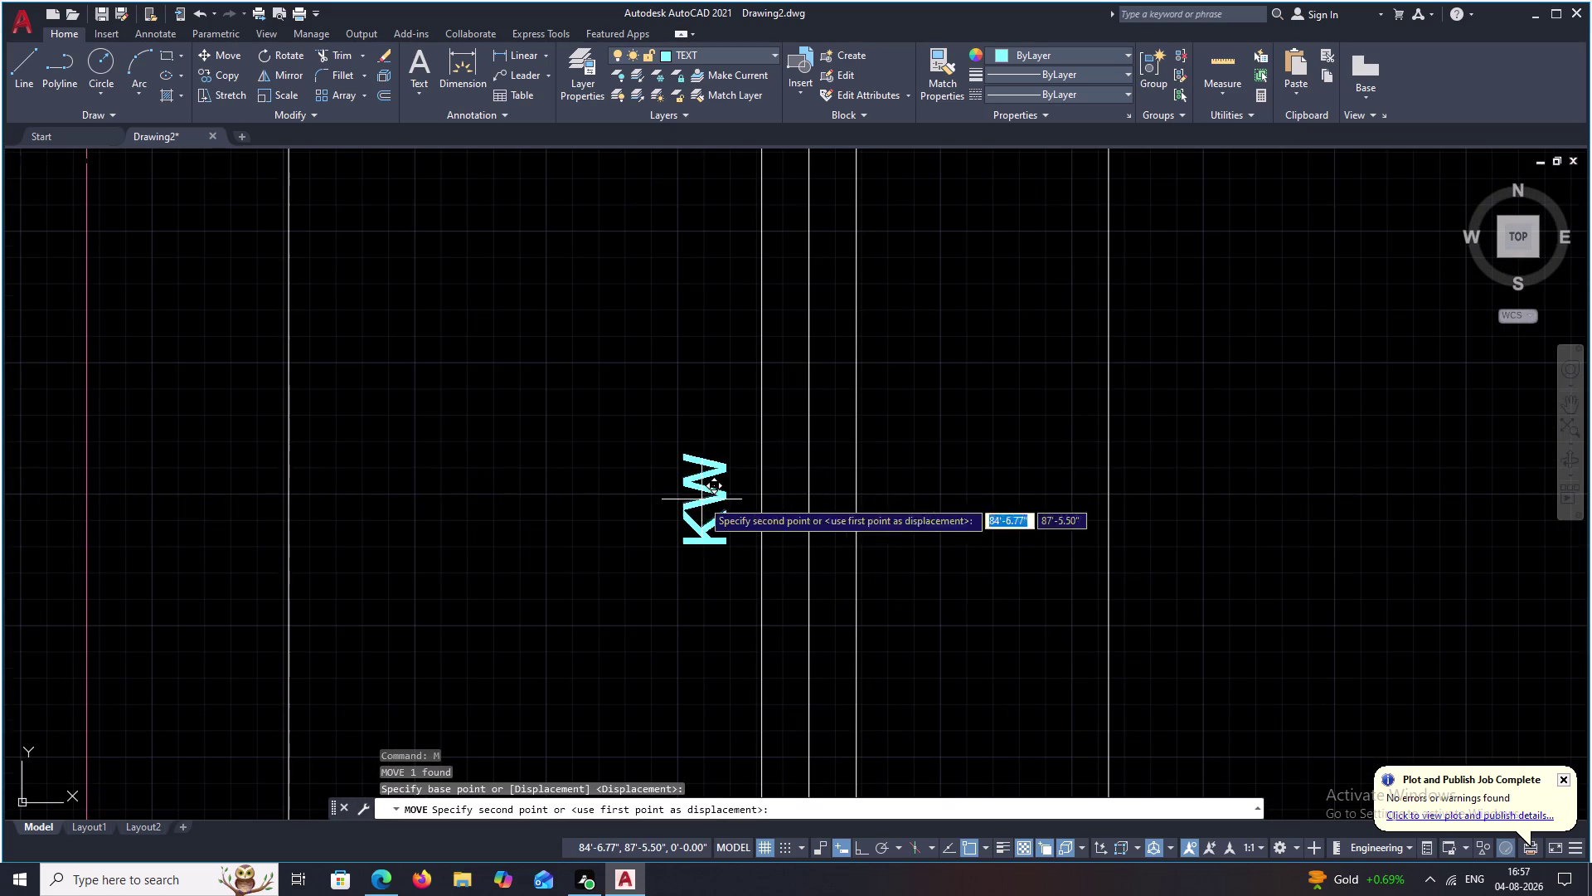
click(708, 321)
scroll(down, 3)
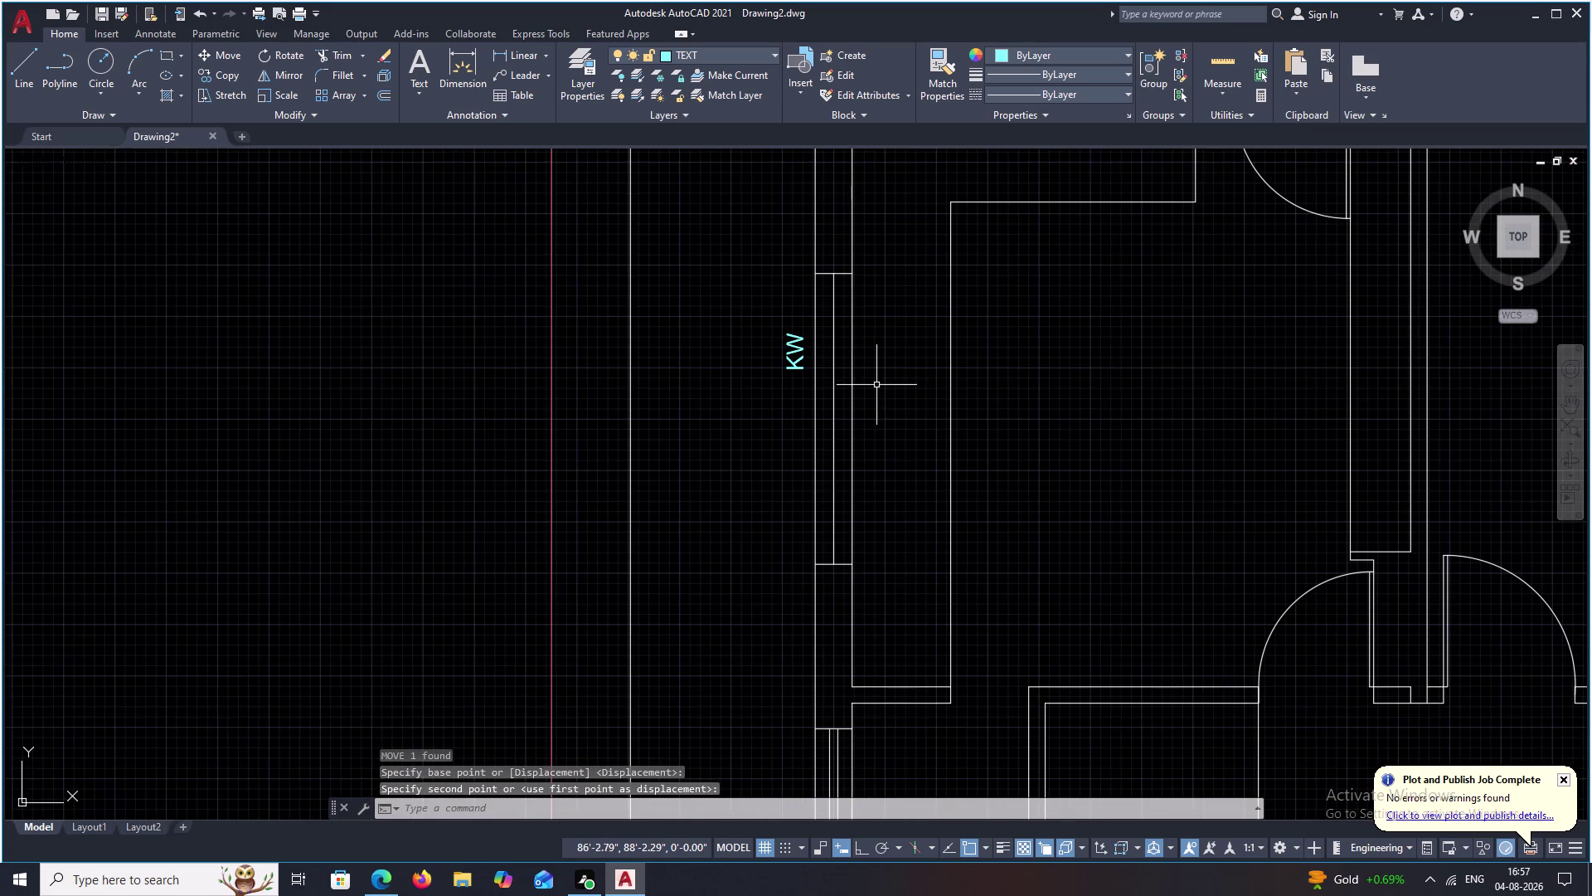
Nudge the KW label again into its final spot beside the window.
middle_click(877, 387)
click(795, 358)
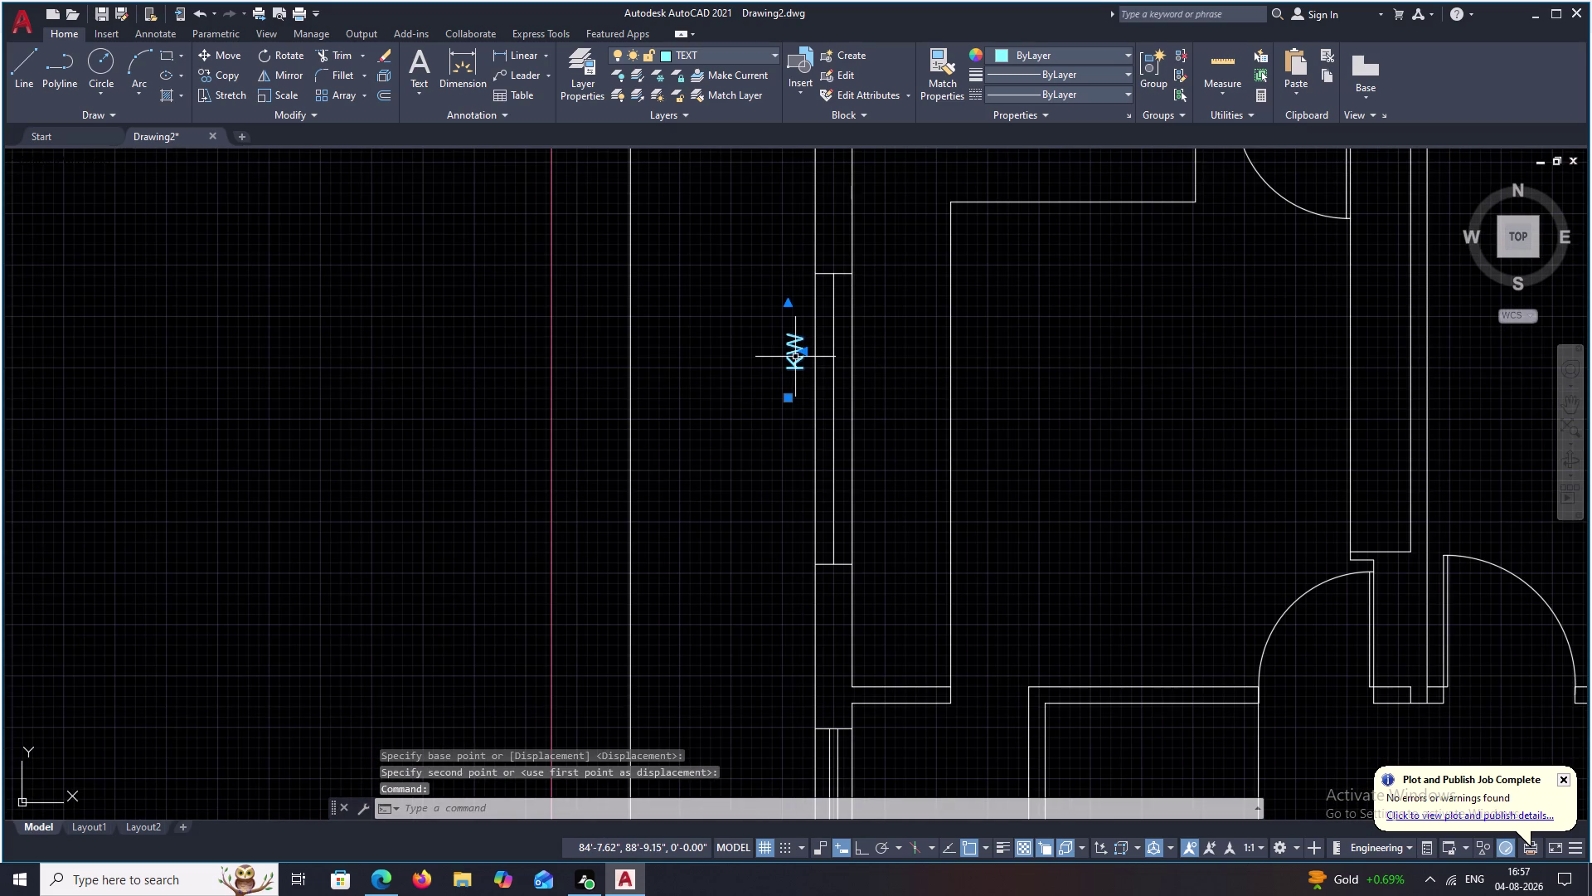
text(M)
key(space)
scroll(up, 3)
click(796, 373)
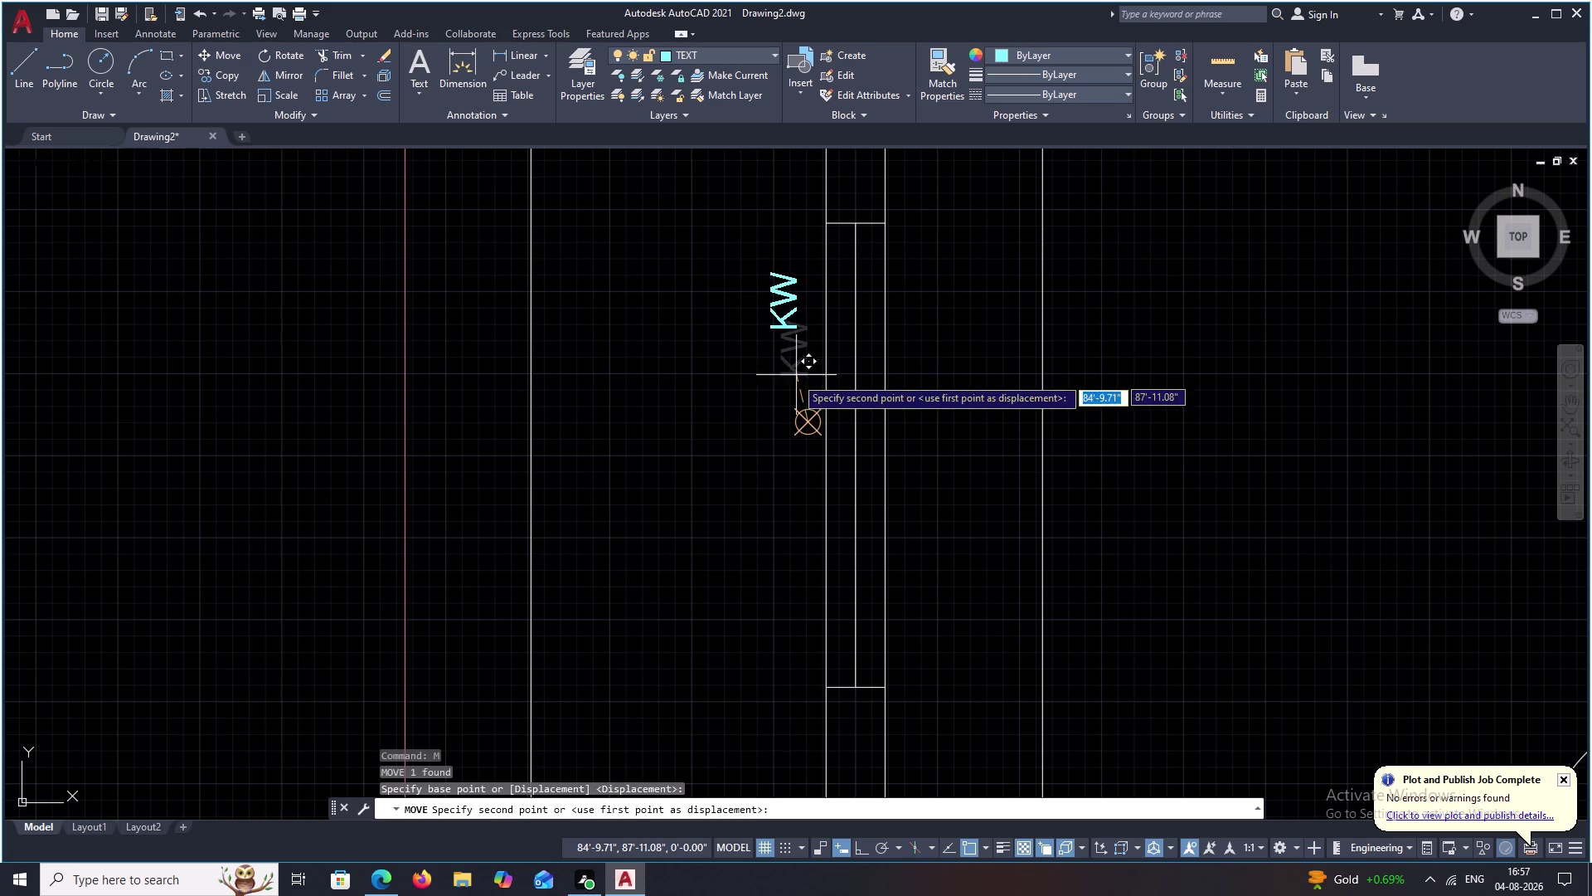
click(799, 503)
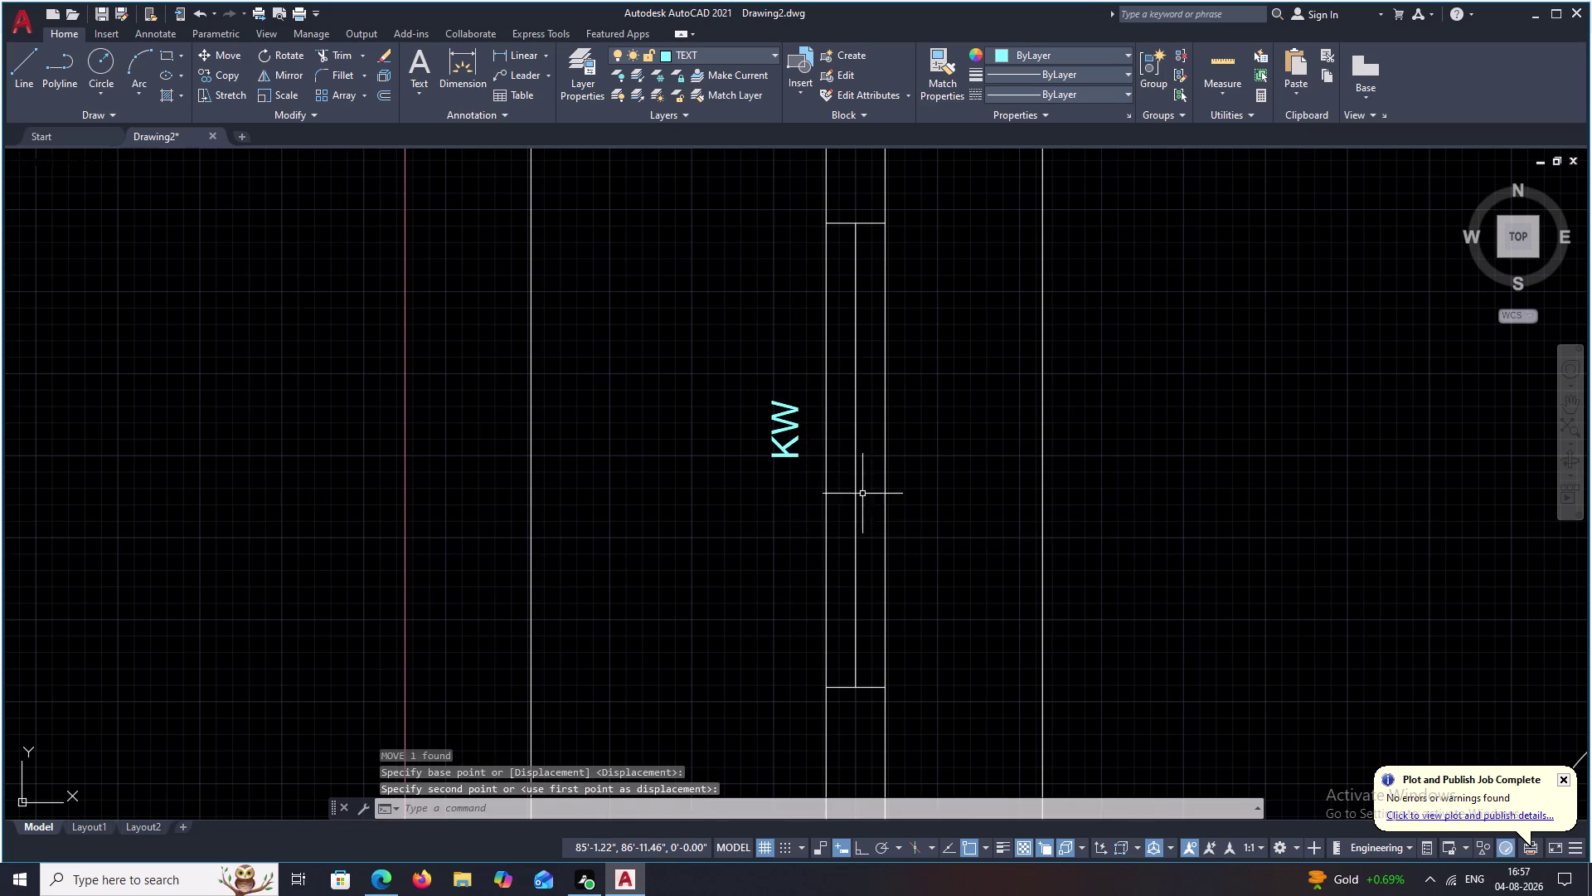
scroll(down, 3)
middle_drag(935, 494, 869, 377)
middle_drag(883, 452, 860, 377)
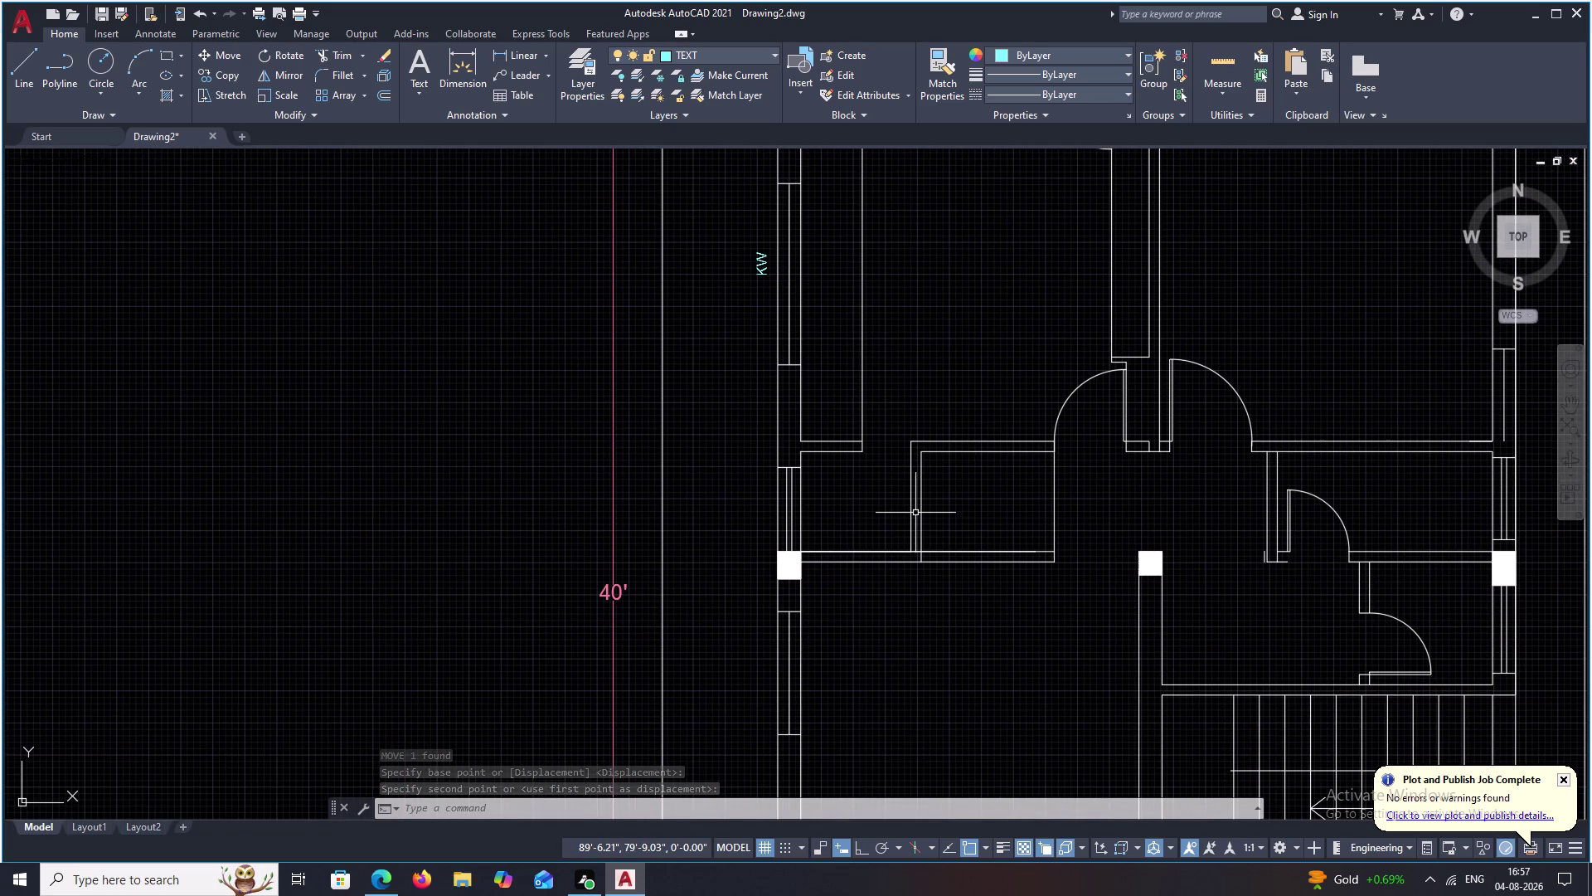
Abandon a first, mistaken multiline text attempt left of the plan.
middle_drag(922, 513, 869, 455)
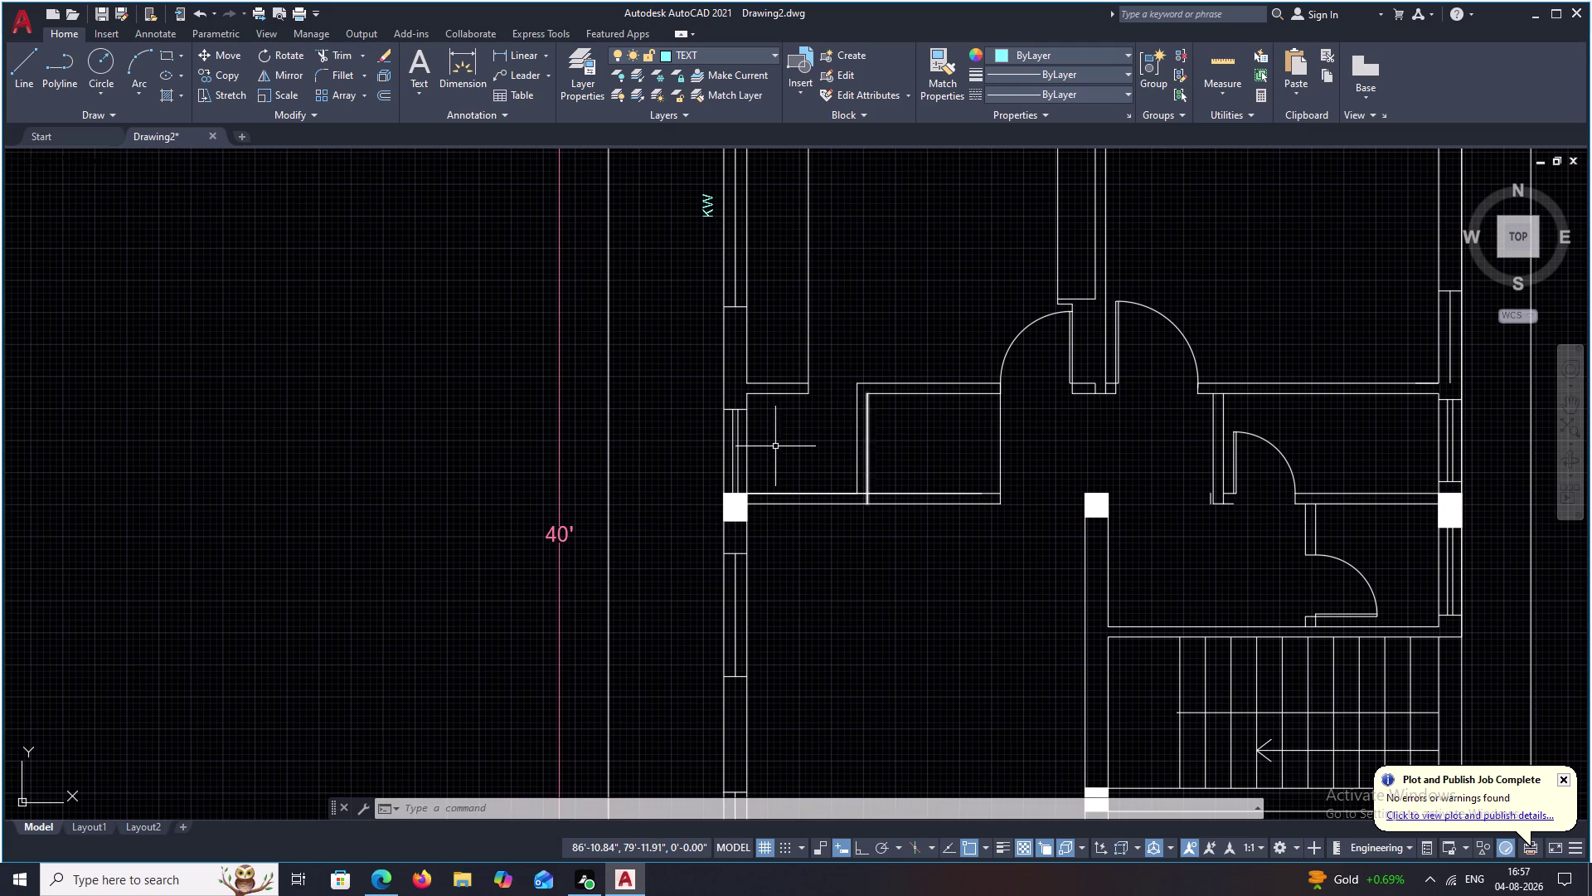
key(t)
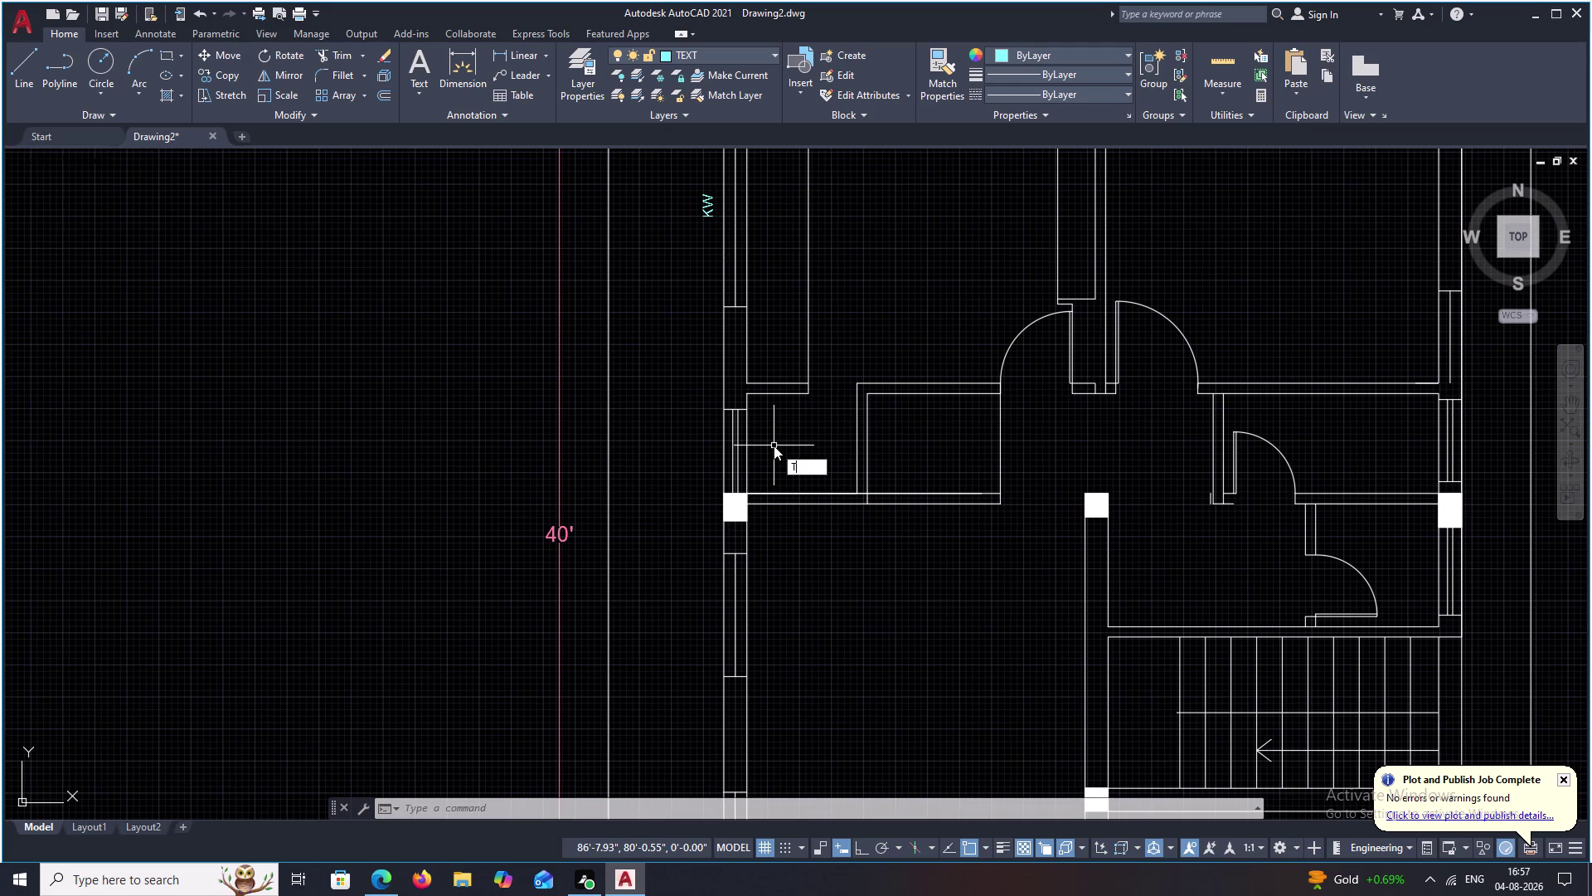
key(space)
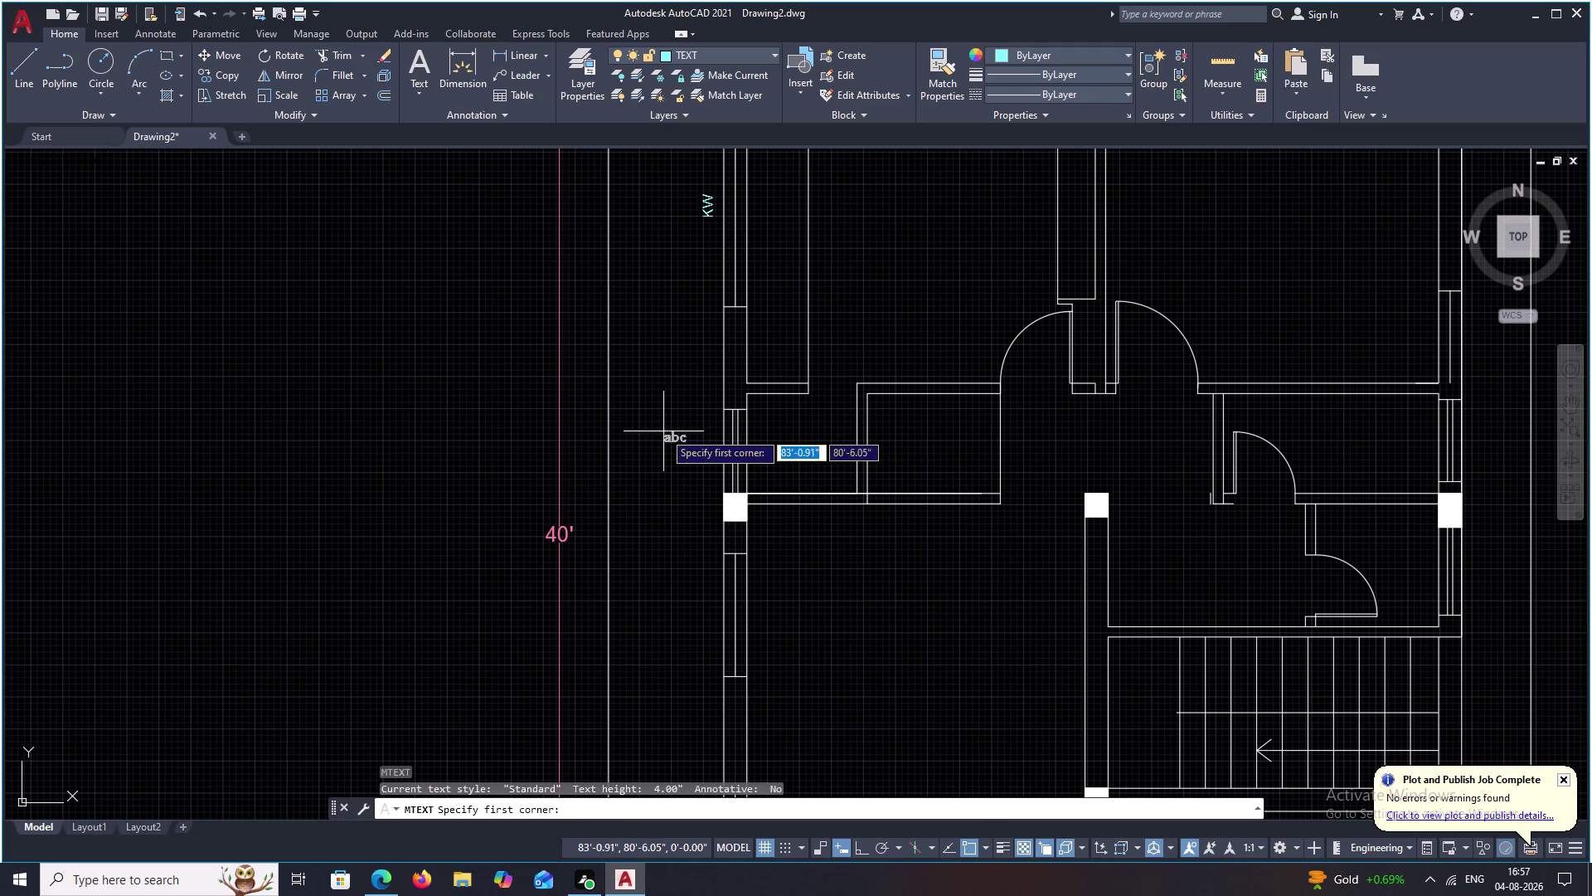
text(V)
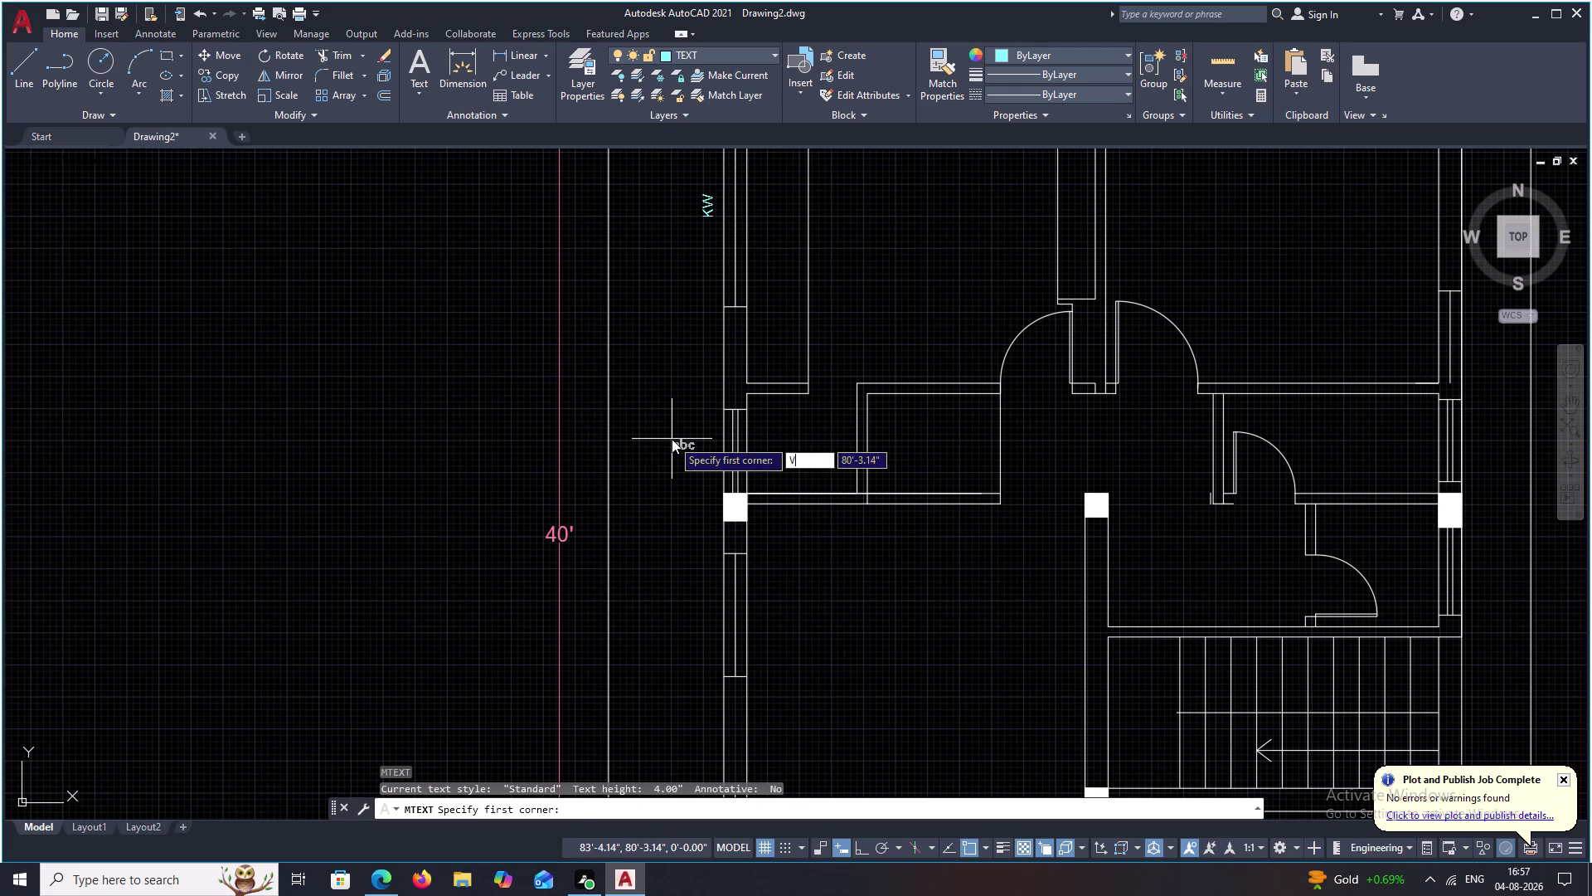
key(space)
key(Escape)
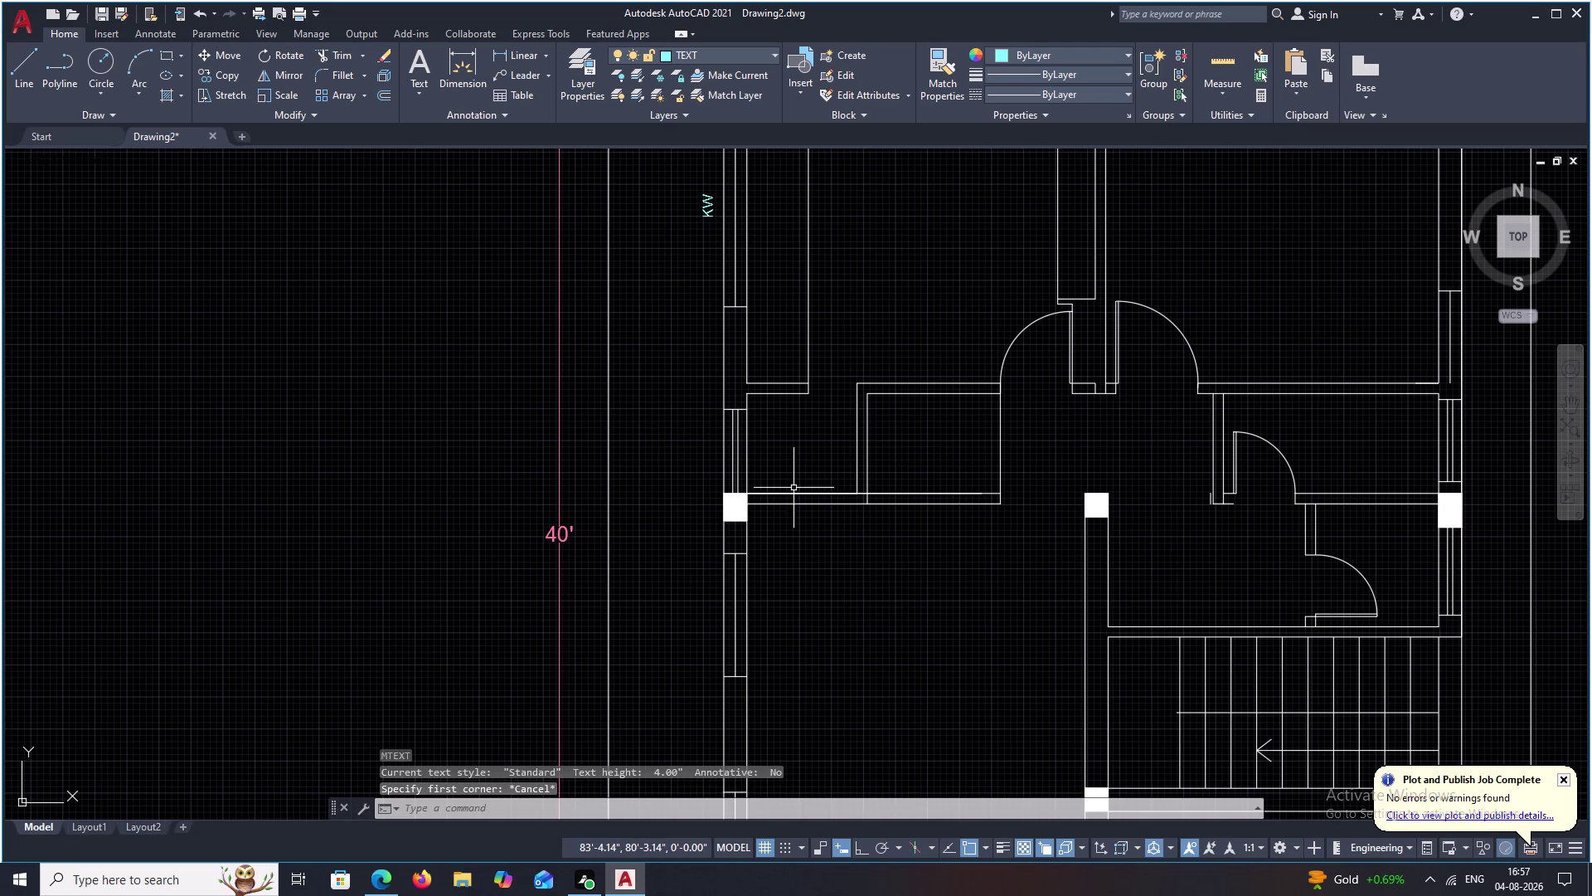
Draw a multiline text box left of the plan and enter V.
text(T)
key(space)
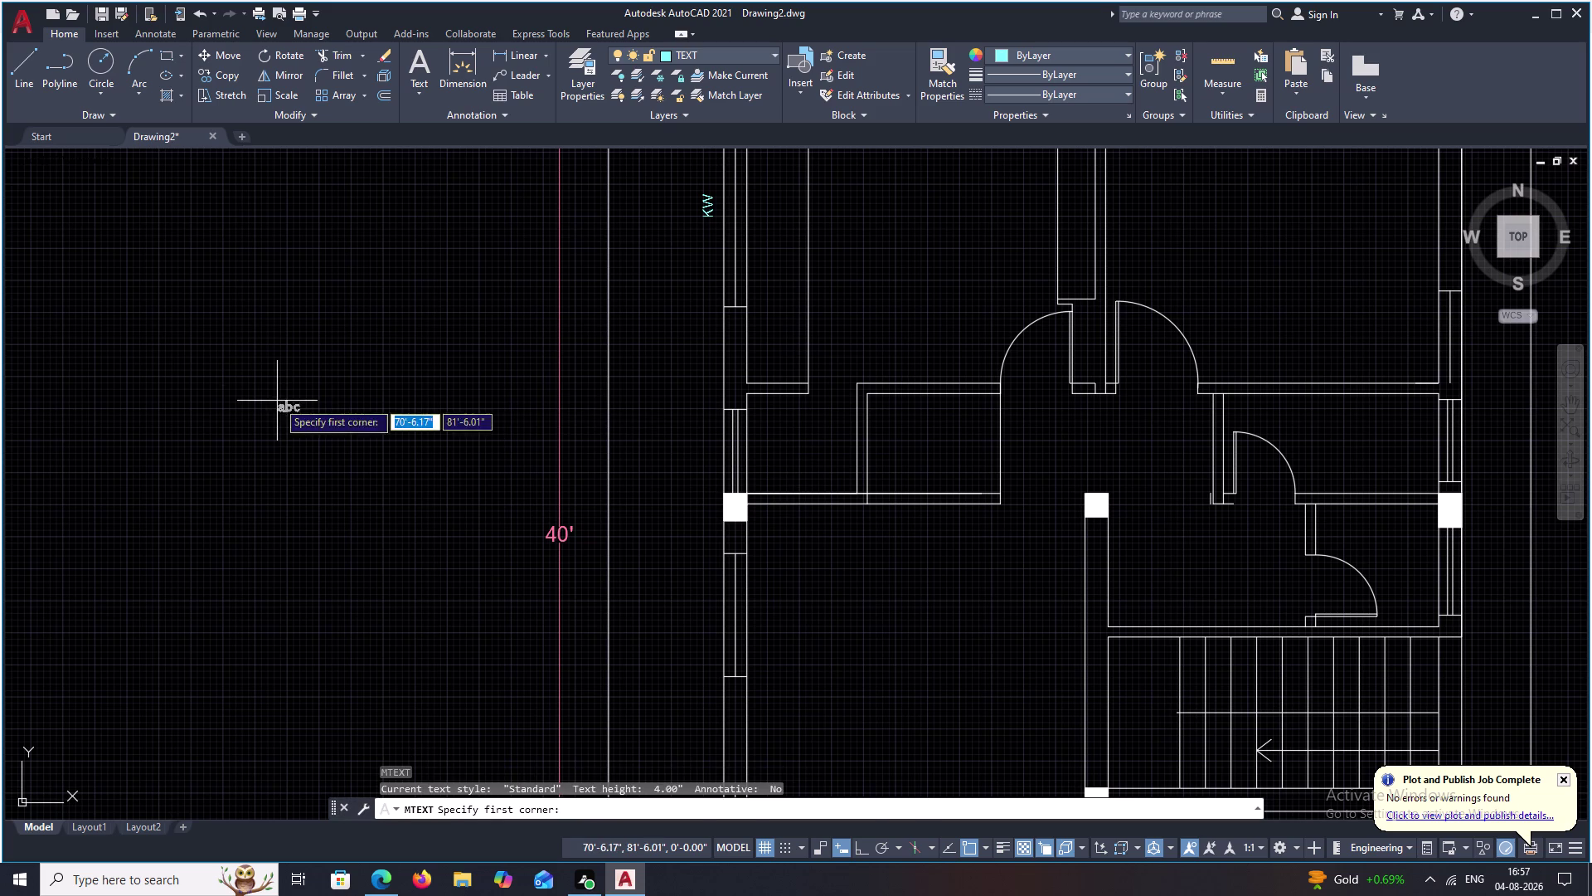
drag(240, 374, 260, 379)
click(341, 408)
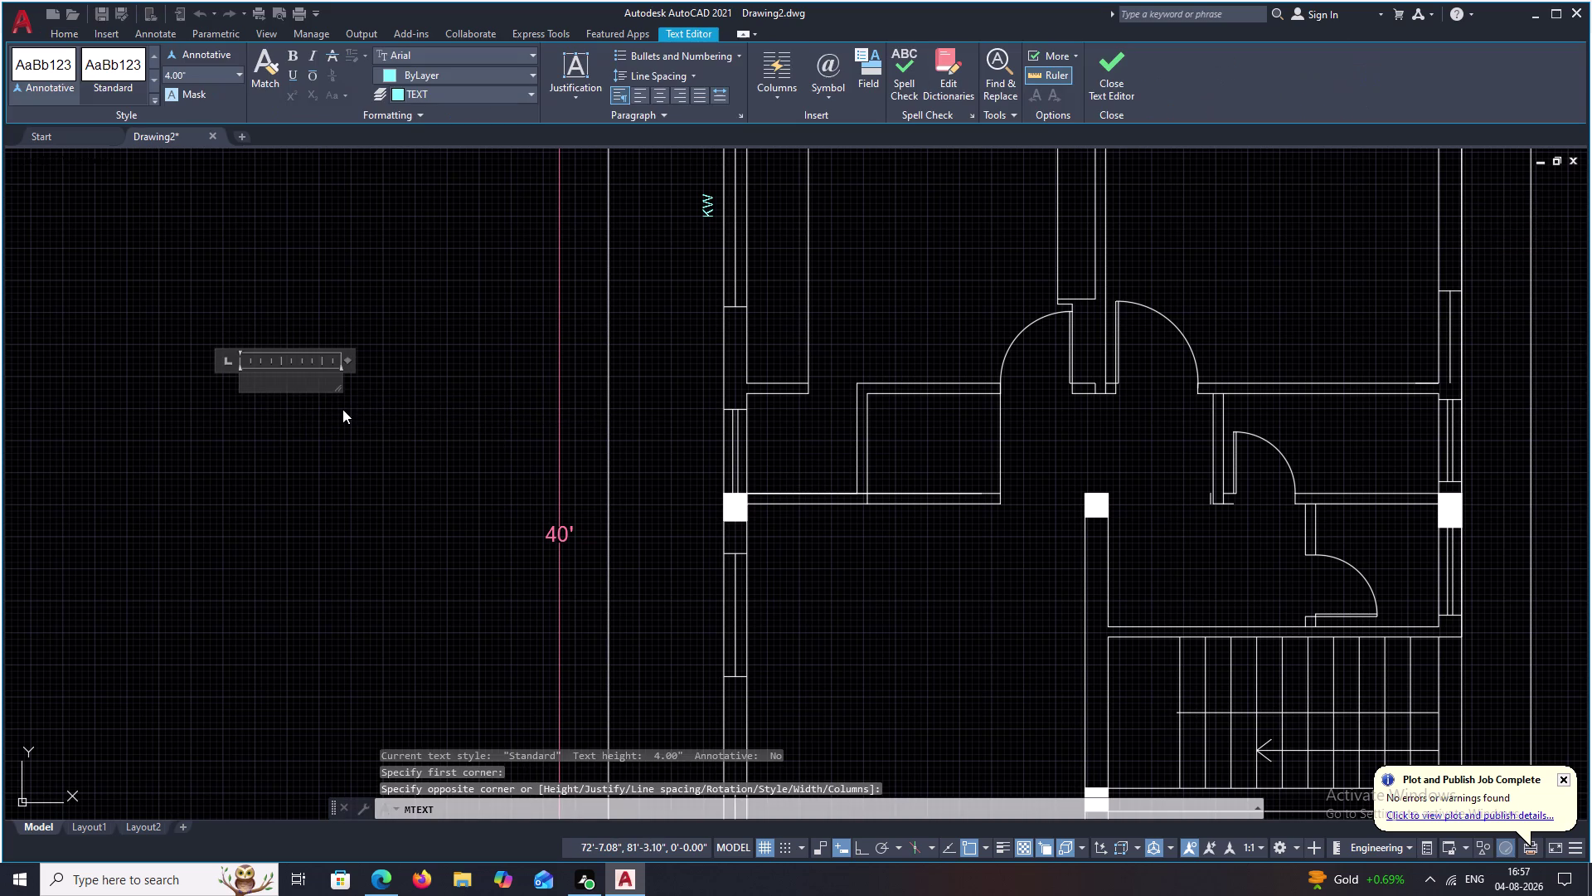
text(V)
key(space)
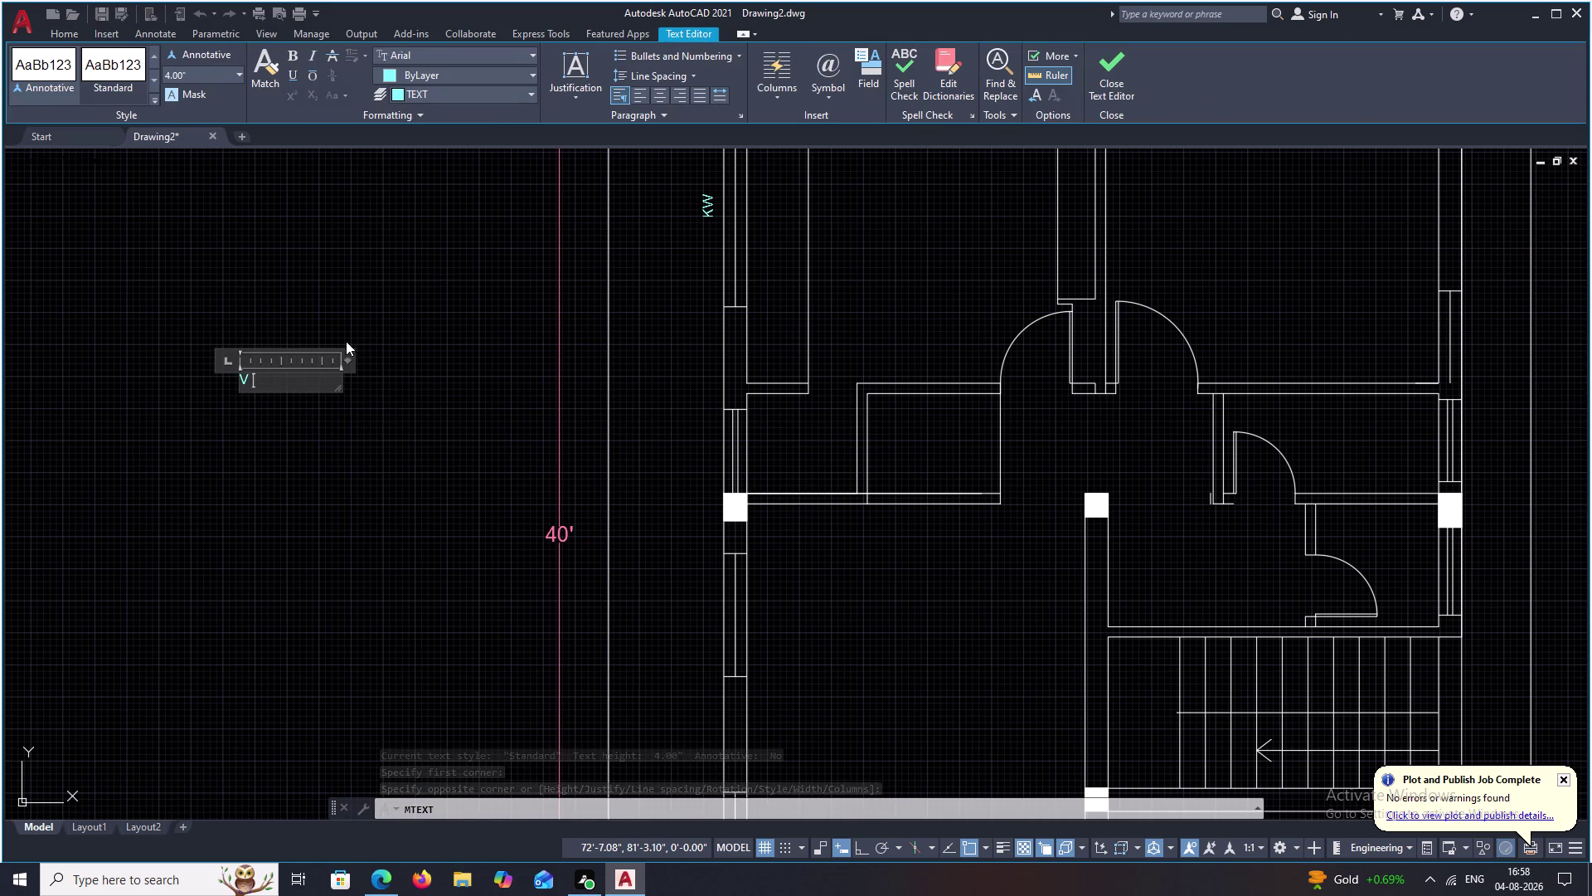
Remove the stray letters so the text reads V, then close the editor.
drag(294, 375, 226, 380)
text(R)
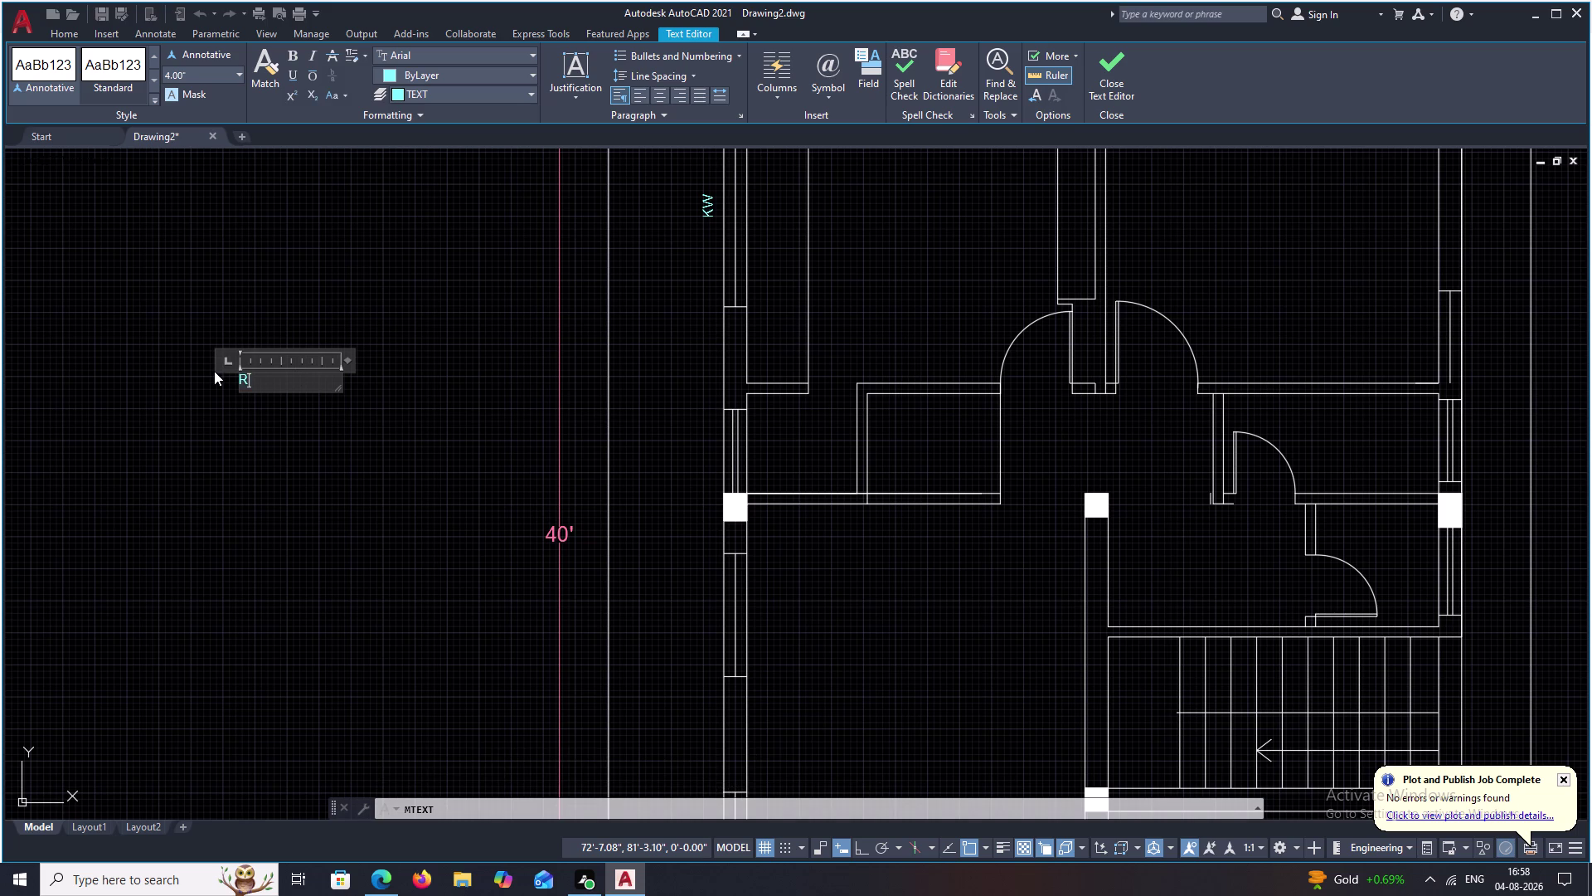
text(O)
key(space)
key(BackSpace)
key(BackSpace)
key(BackSpace)
key(v)
key(space)
click(287, 434)
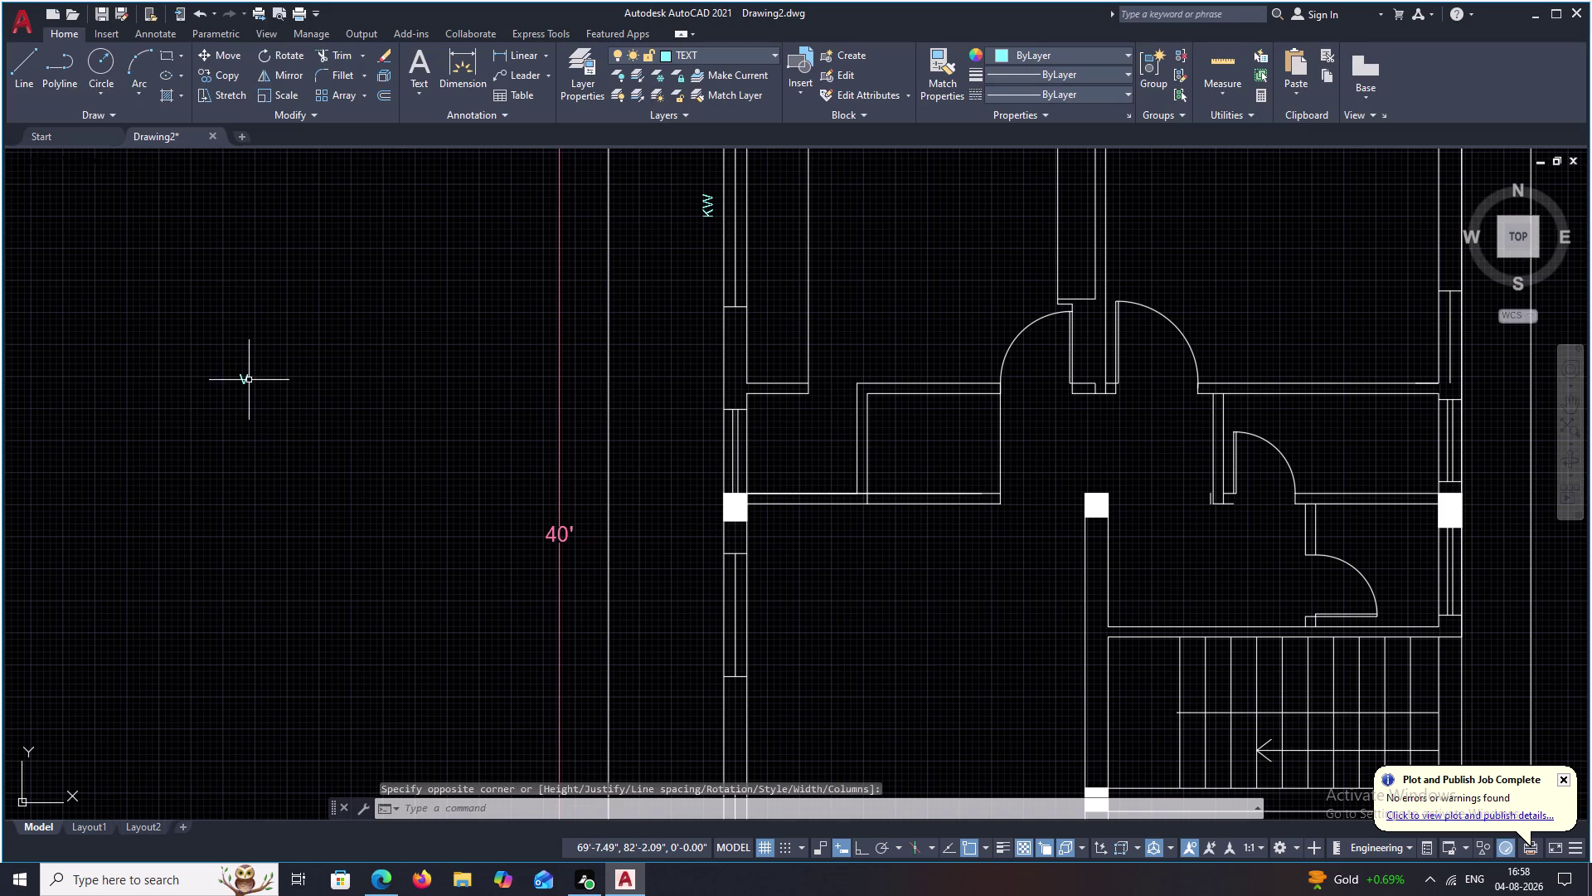
Rotate the V 90° with Ortho on so it points right.
click(248, 380)
text(RO)
key(space)
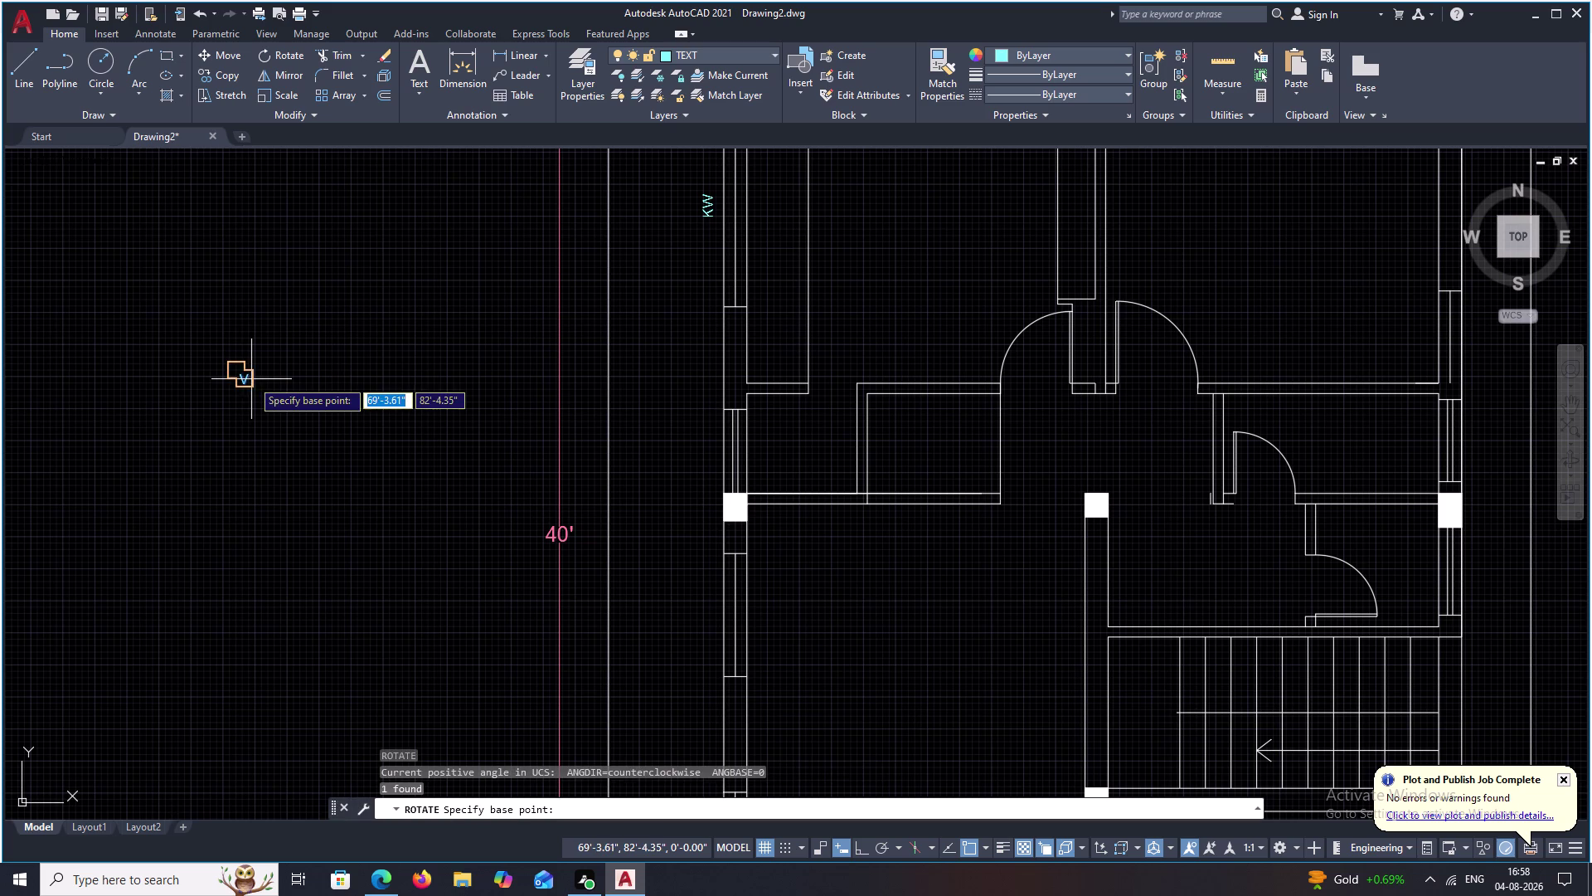
scroll(up, 3)
scroll(up, 3)
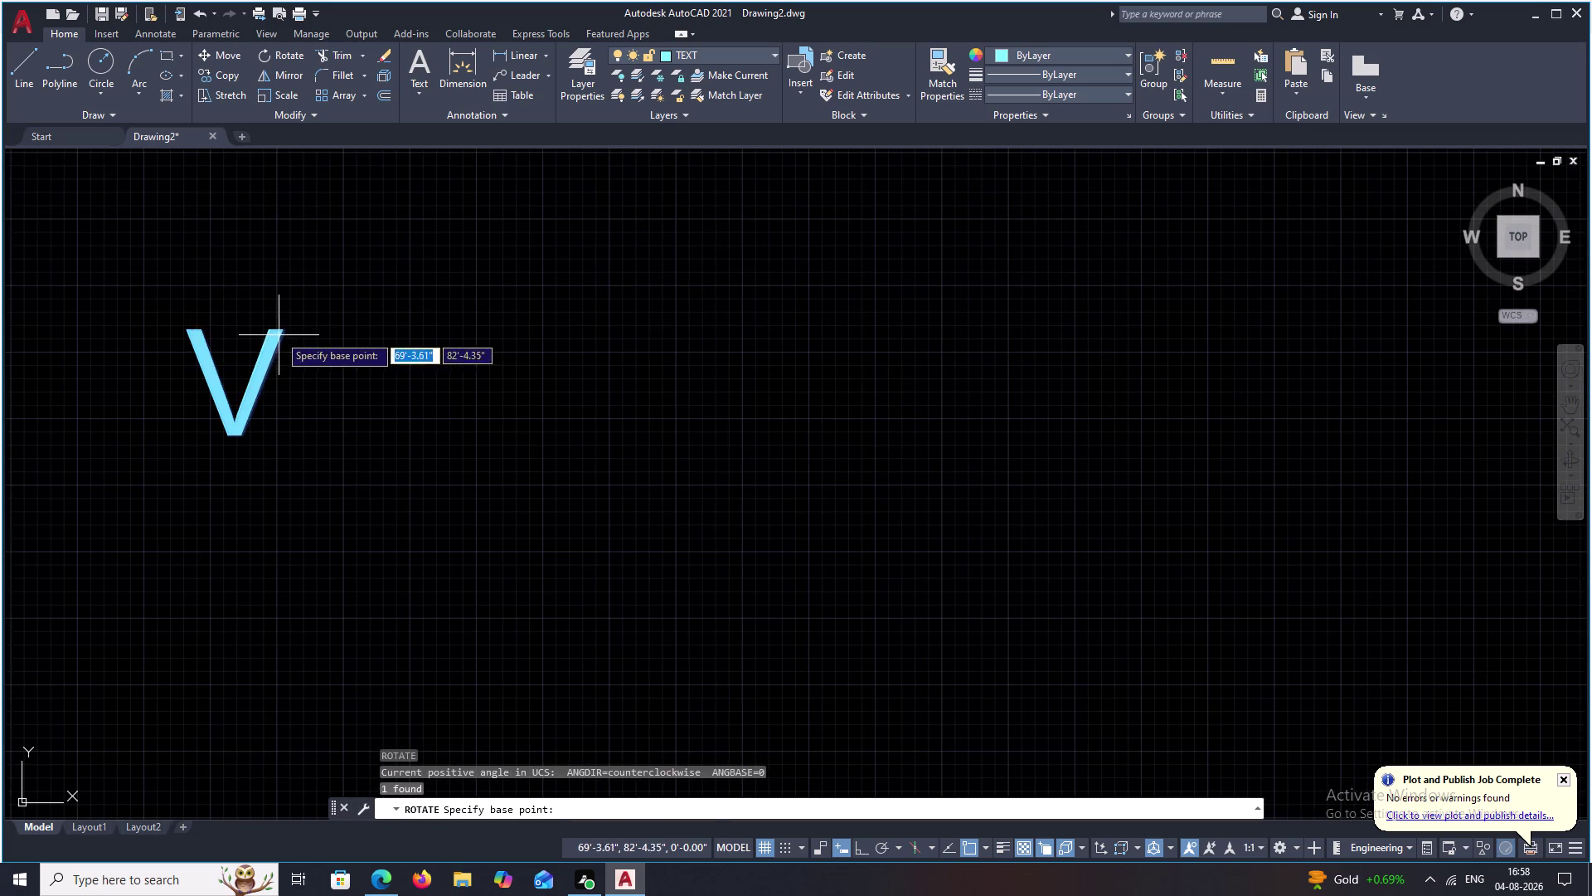
click(282, 334)
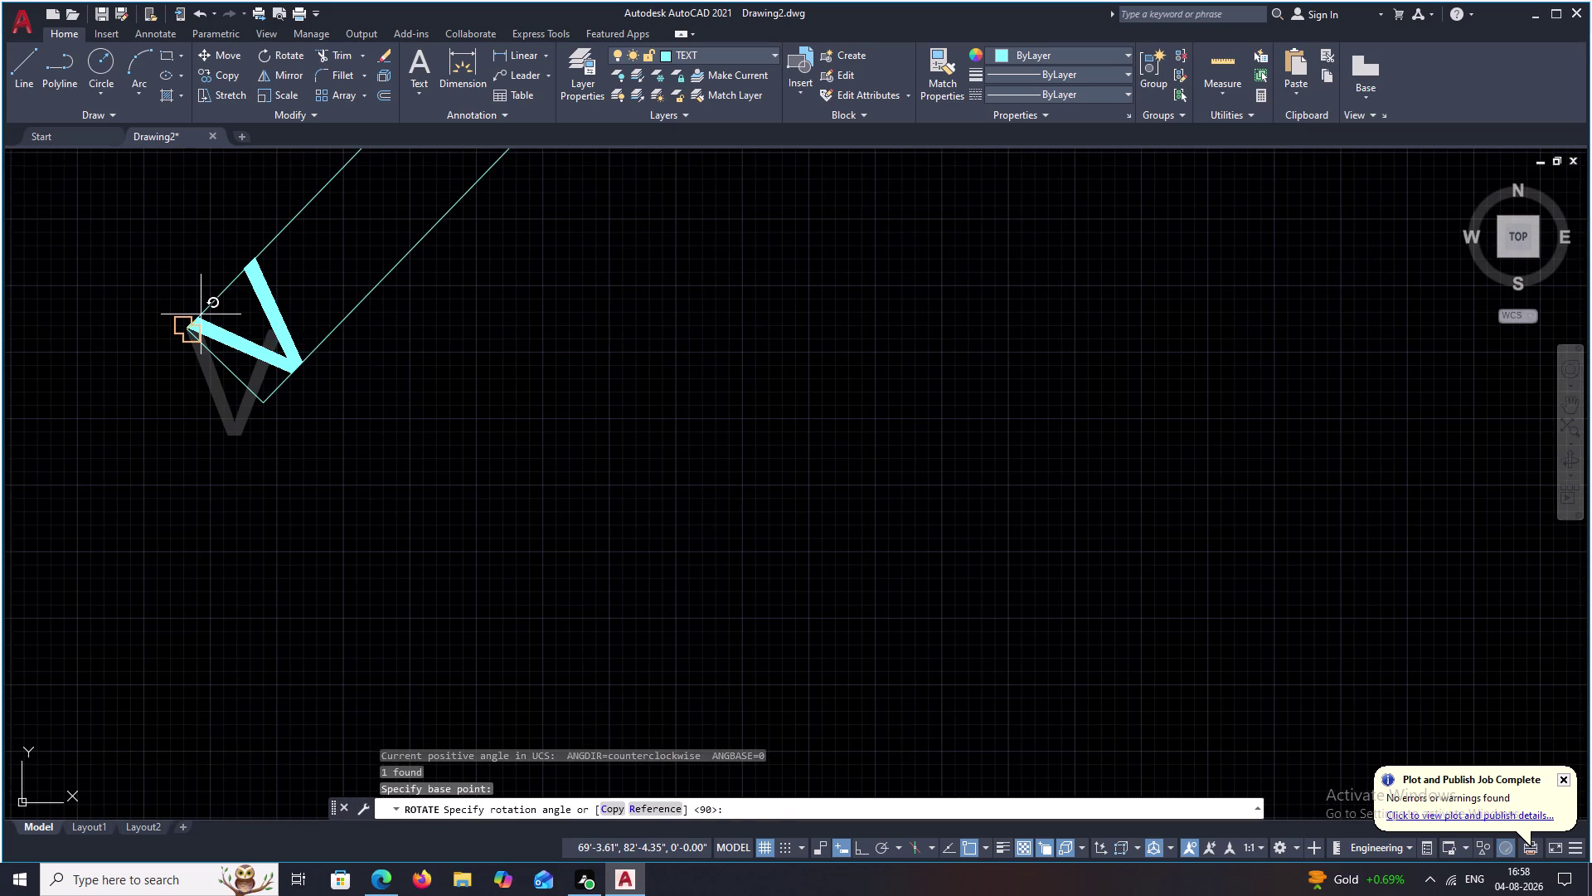
key(F8)
click(198, 282)
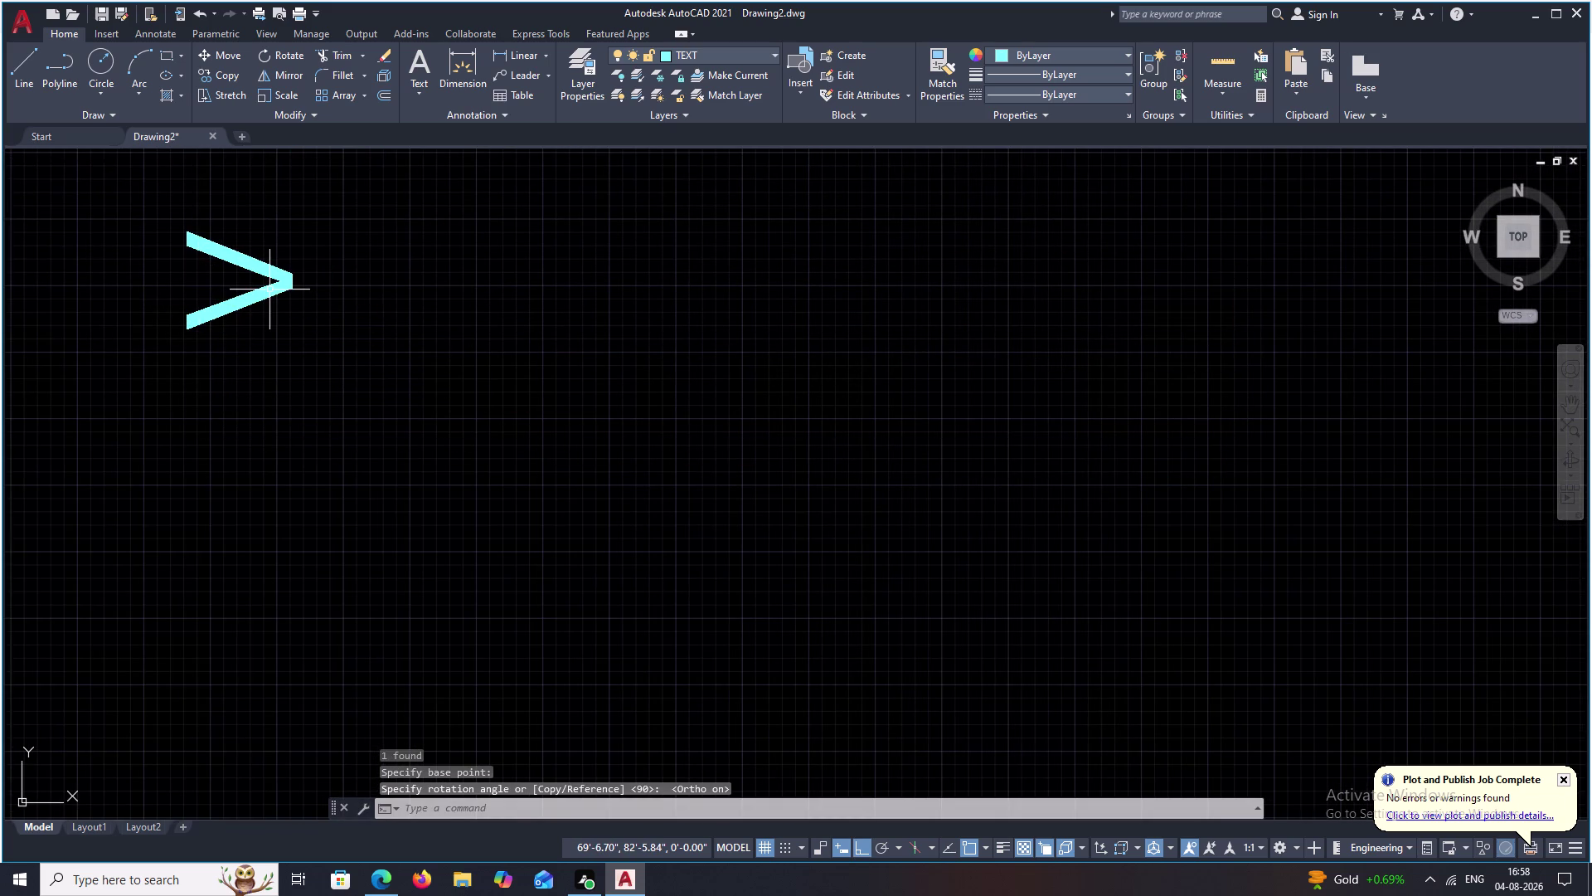
key(Escape)
Copy the arrow from its tip to the window in the plan's left wall.
drag(280, 244, 189, 326)
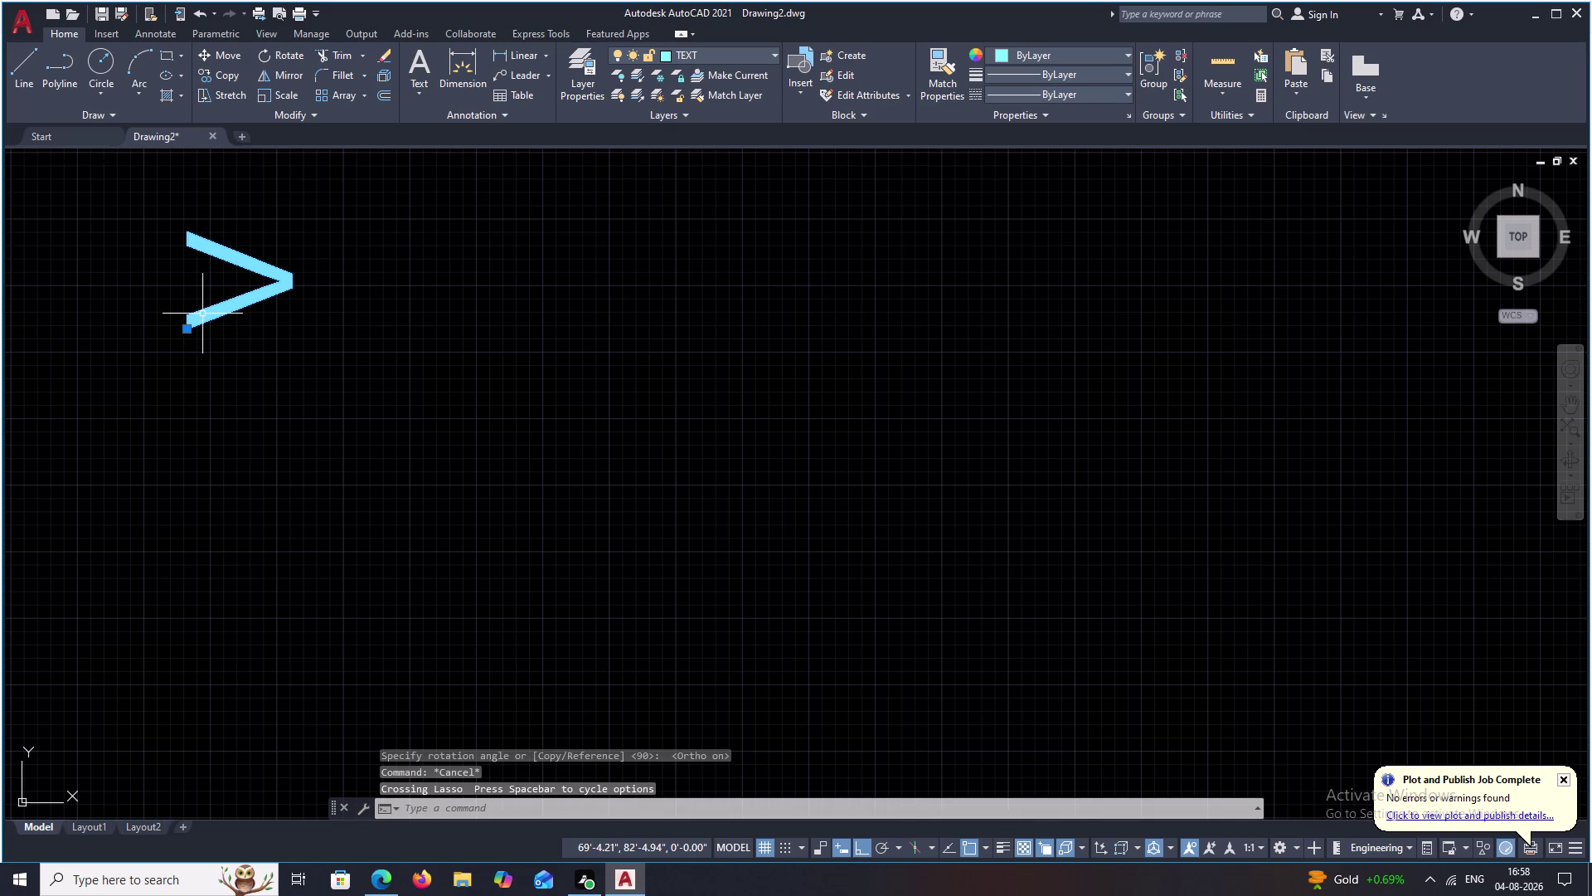
text(CO)
key(space)
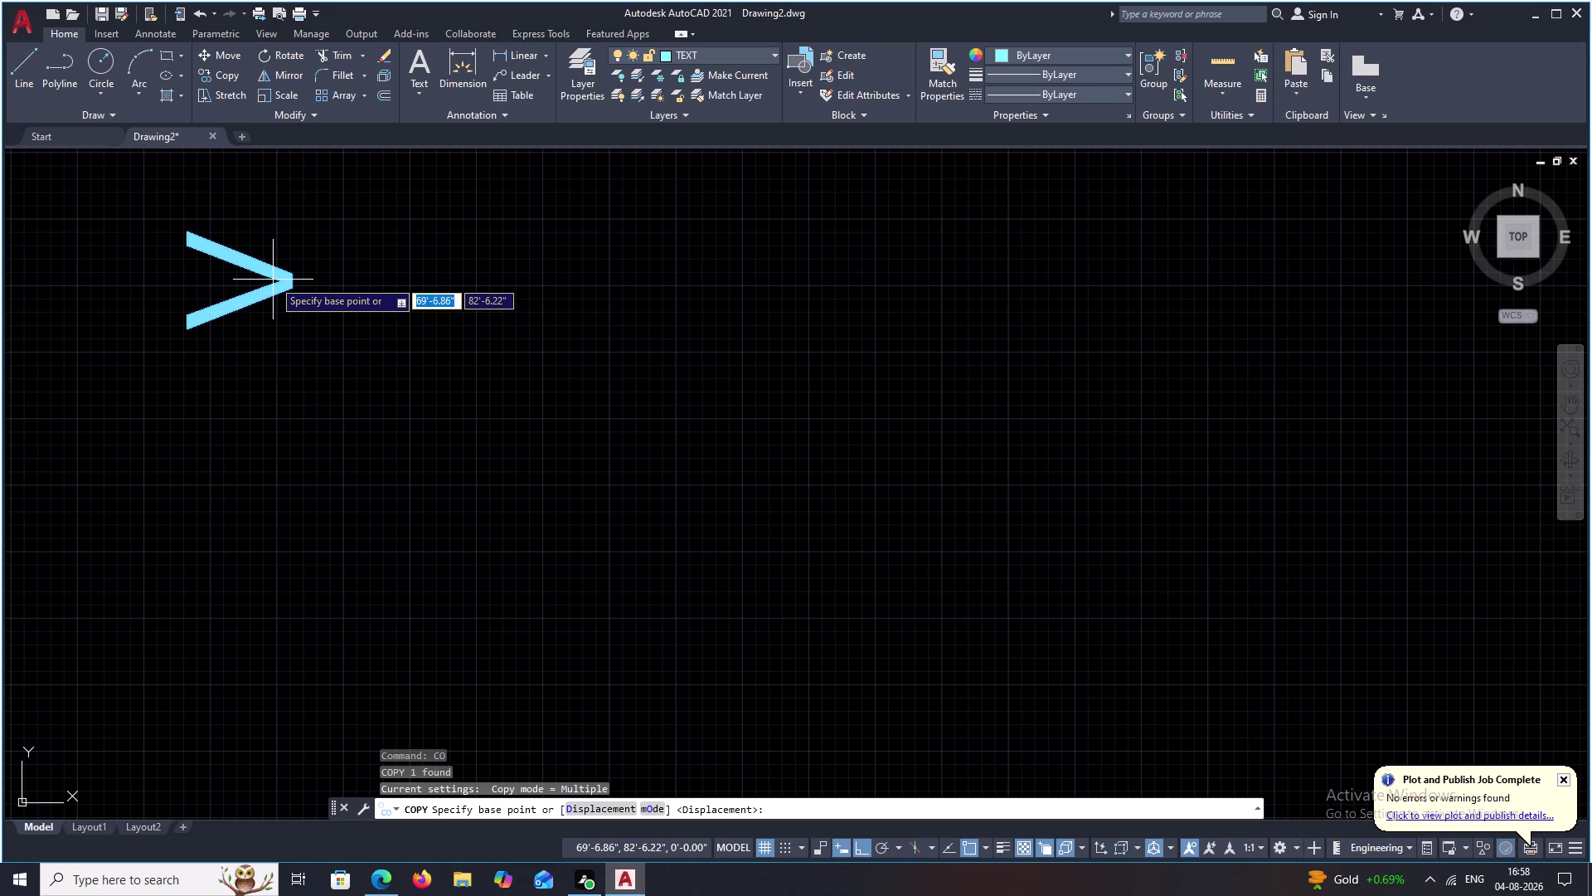
click(283, 278)
scroll(down, 3)
scroll(down, 3)
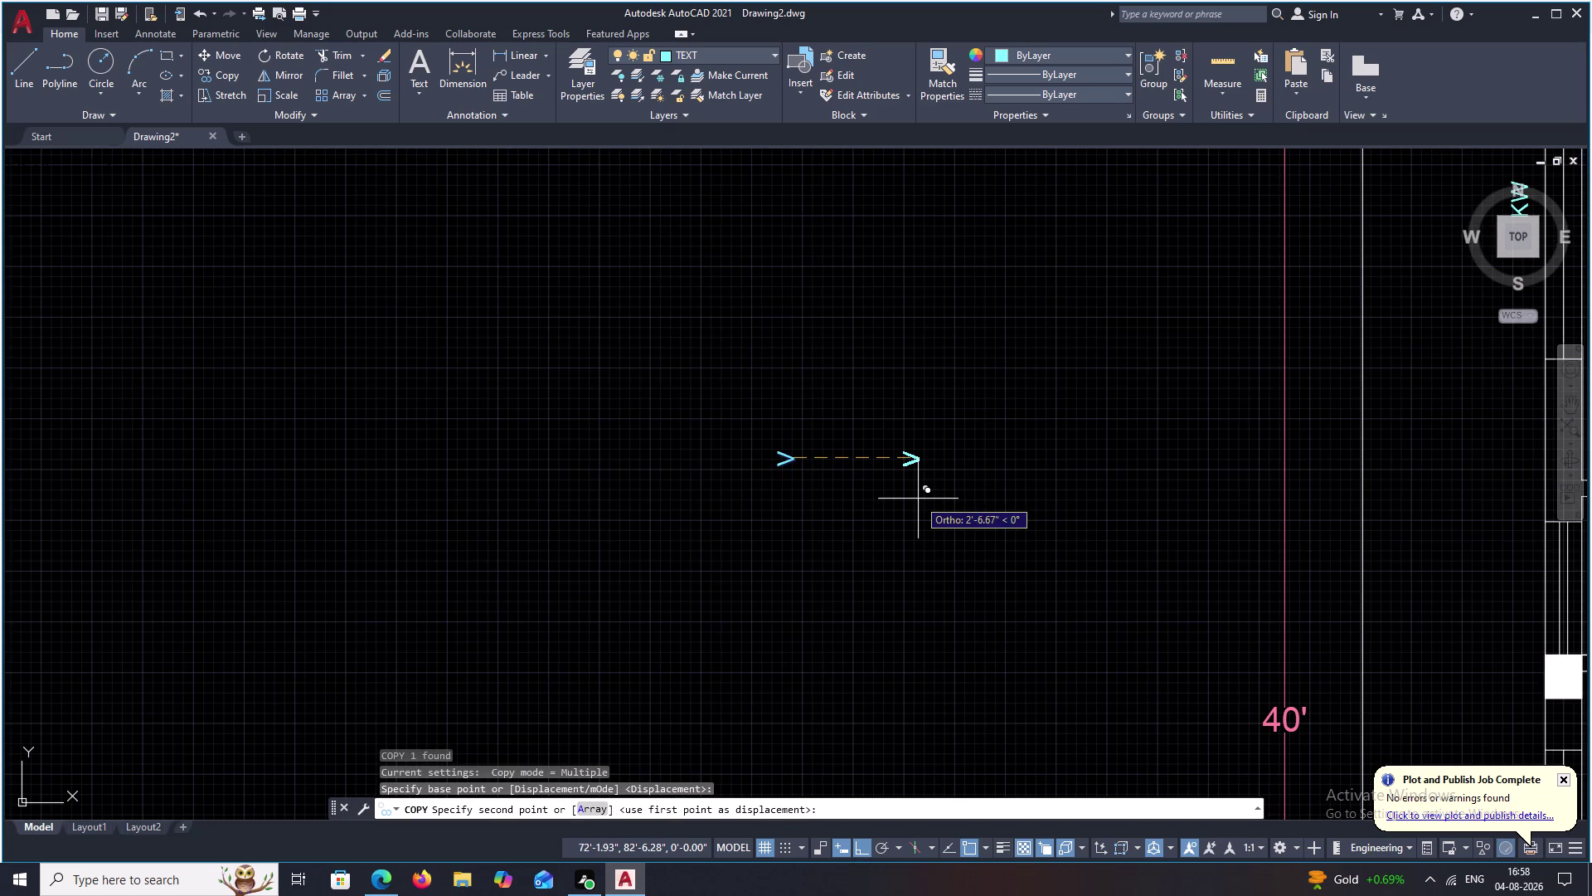
key(F8)
scroll(down, 3)
middle_drag(1049, 548, 902, 509)
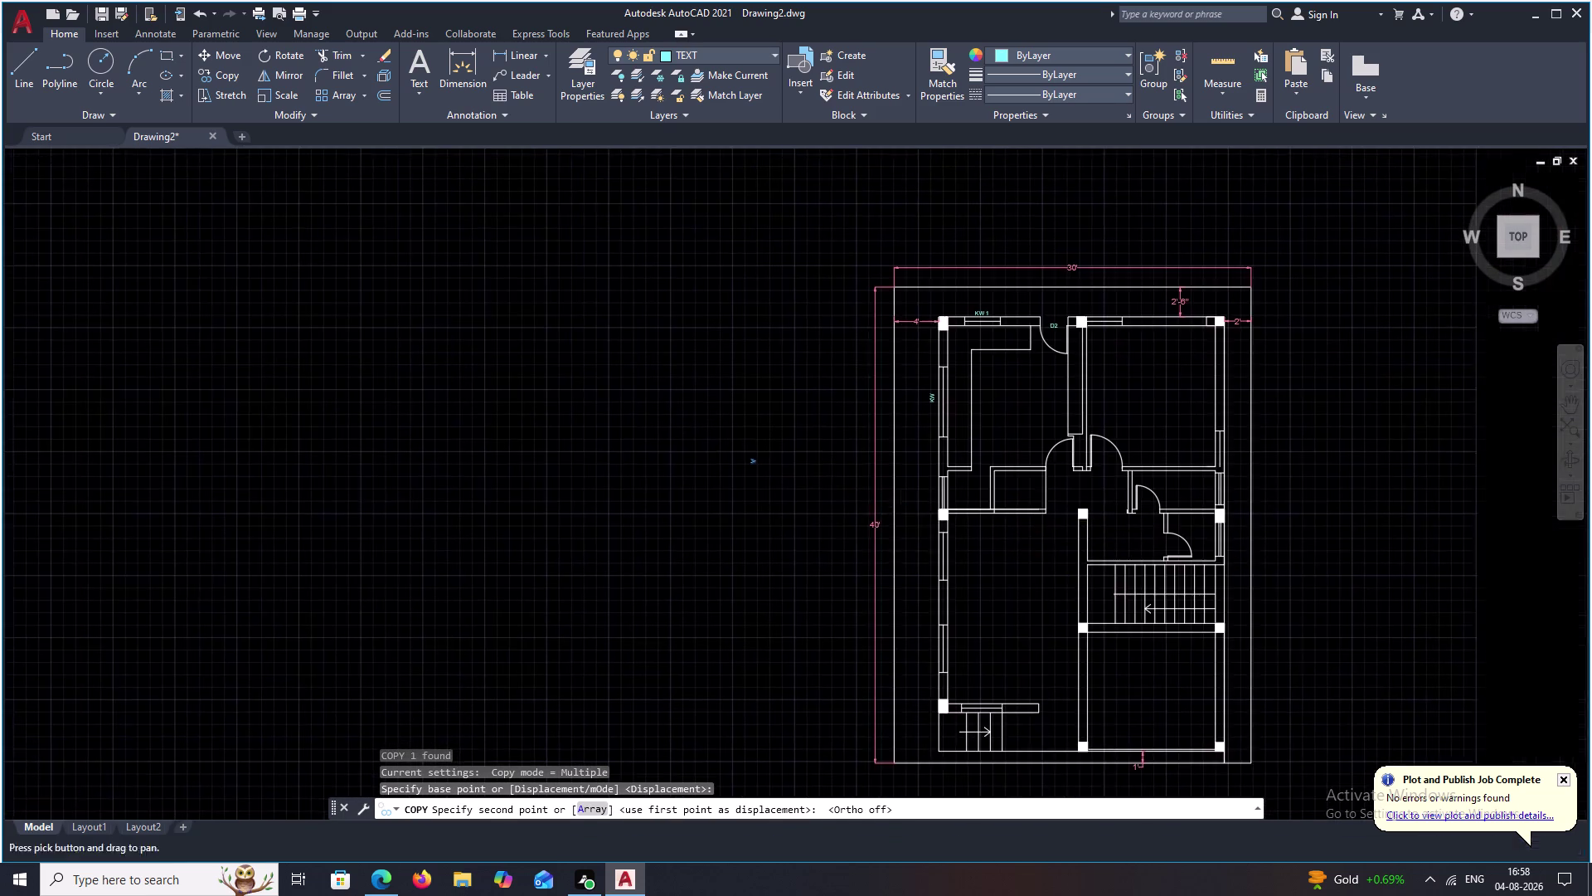
scroll(up, 3)
scroll(up, 3)
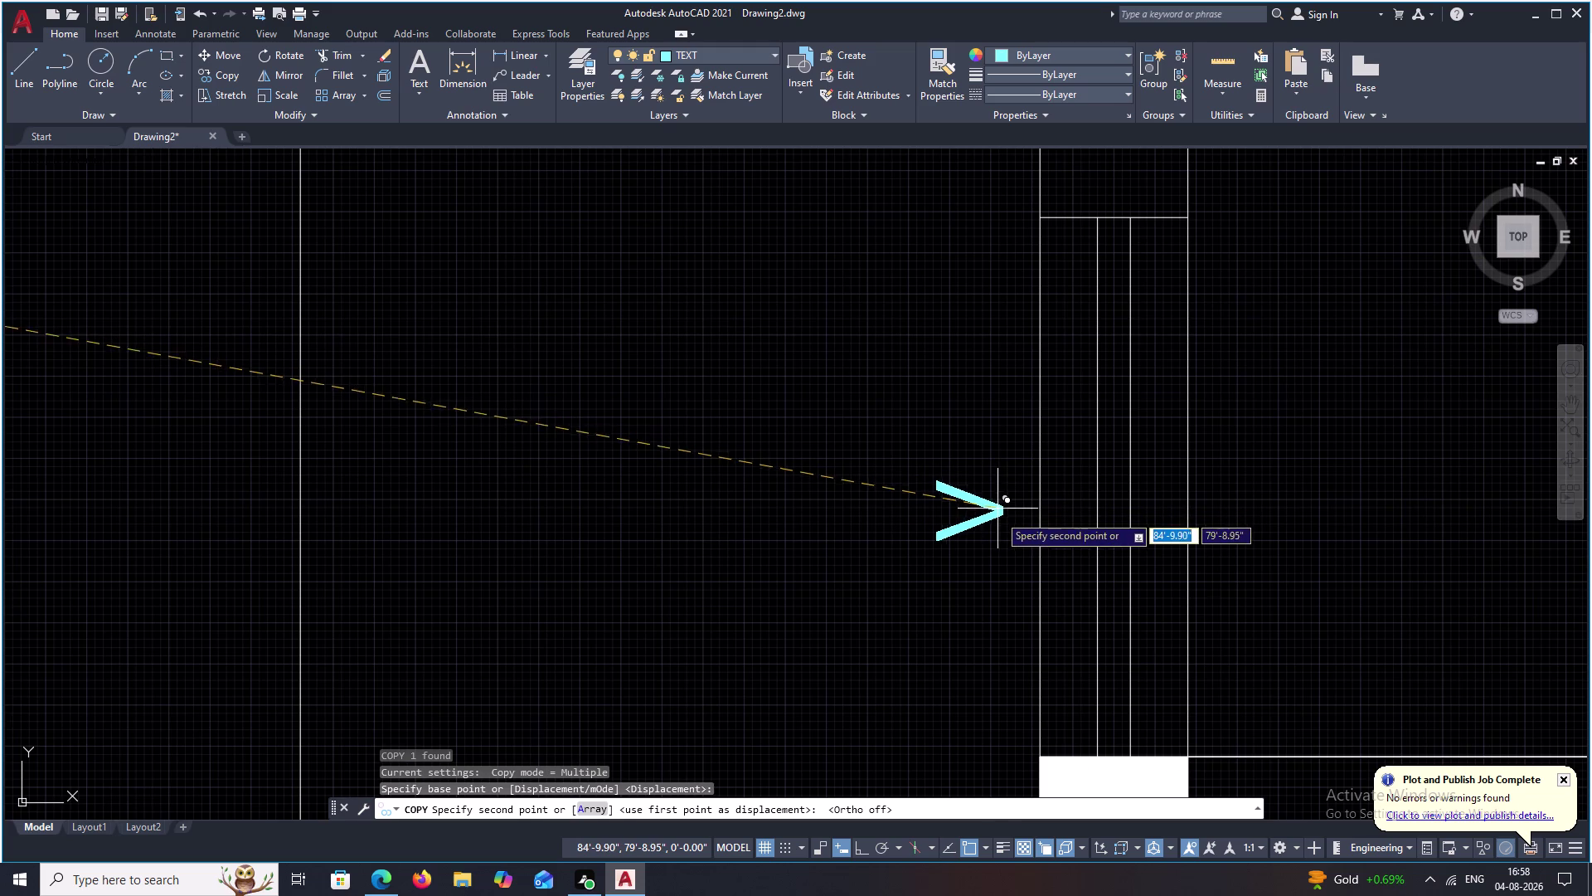
click(999, 515)
End the copy command and pan around the plan to check the arrow.
scroll(down, 3)
scroll(down, 3)
middle_drag(1174, 546, 667, 446)
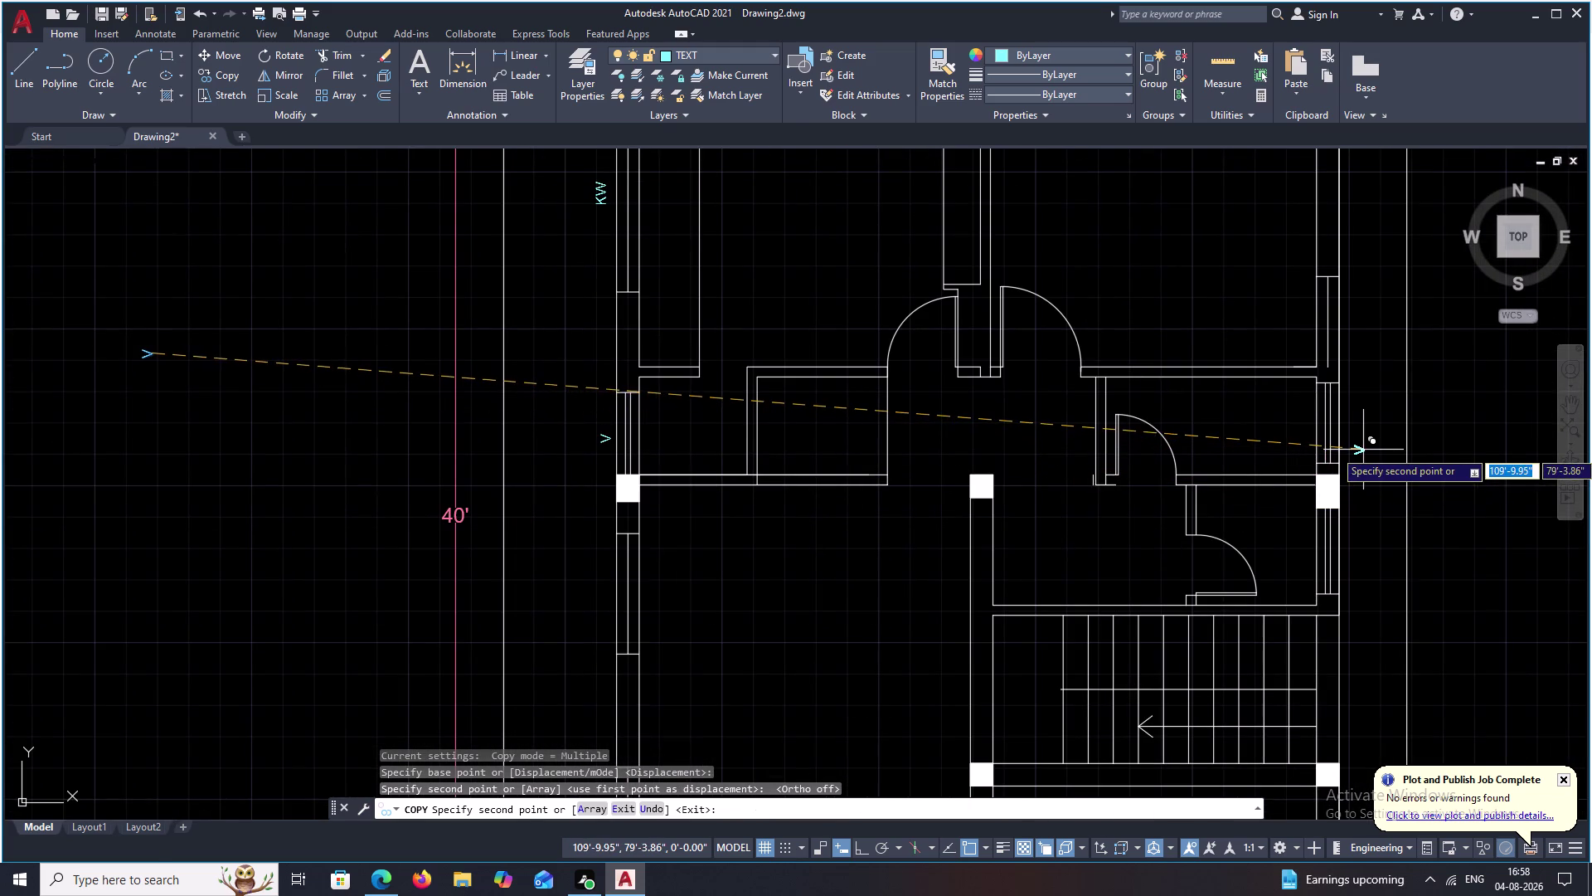
key(Escape)
middle_drag(1104, 574, 1101, 442)
scroll(down, 3)
middle_drag(738, 502, 792, 502)
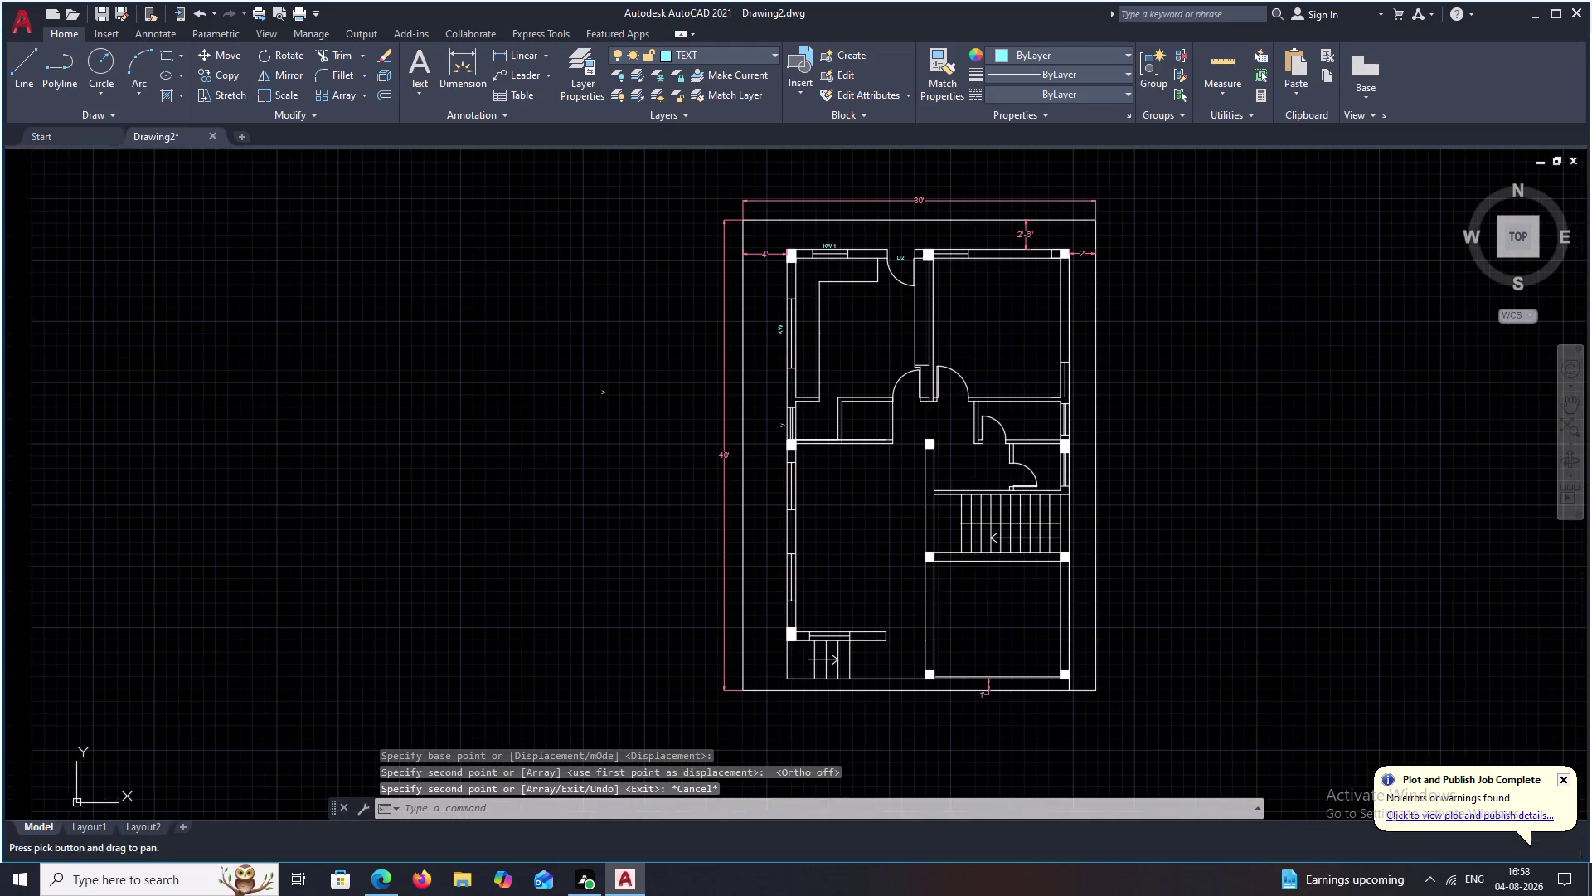
scroll(up, 3)
Dismiss the Write Block dialog and draw a text box left of the 40' dimension.
text(W)
key(space)
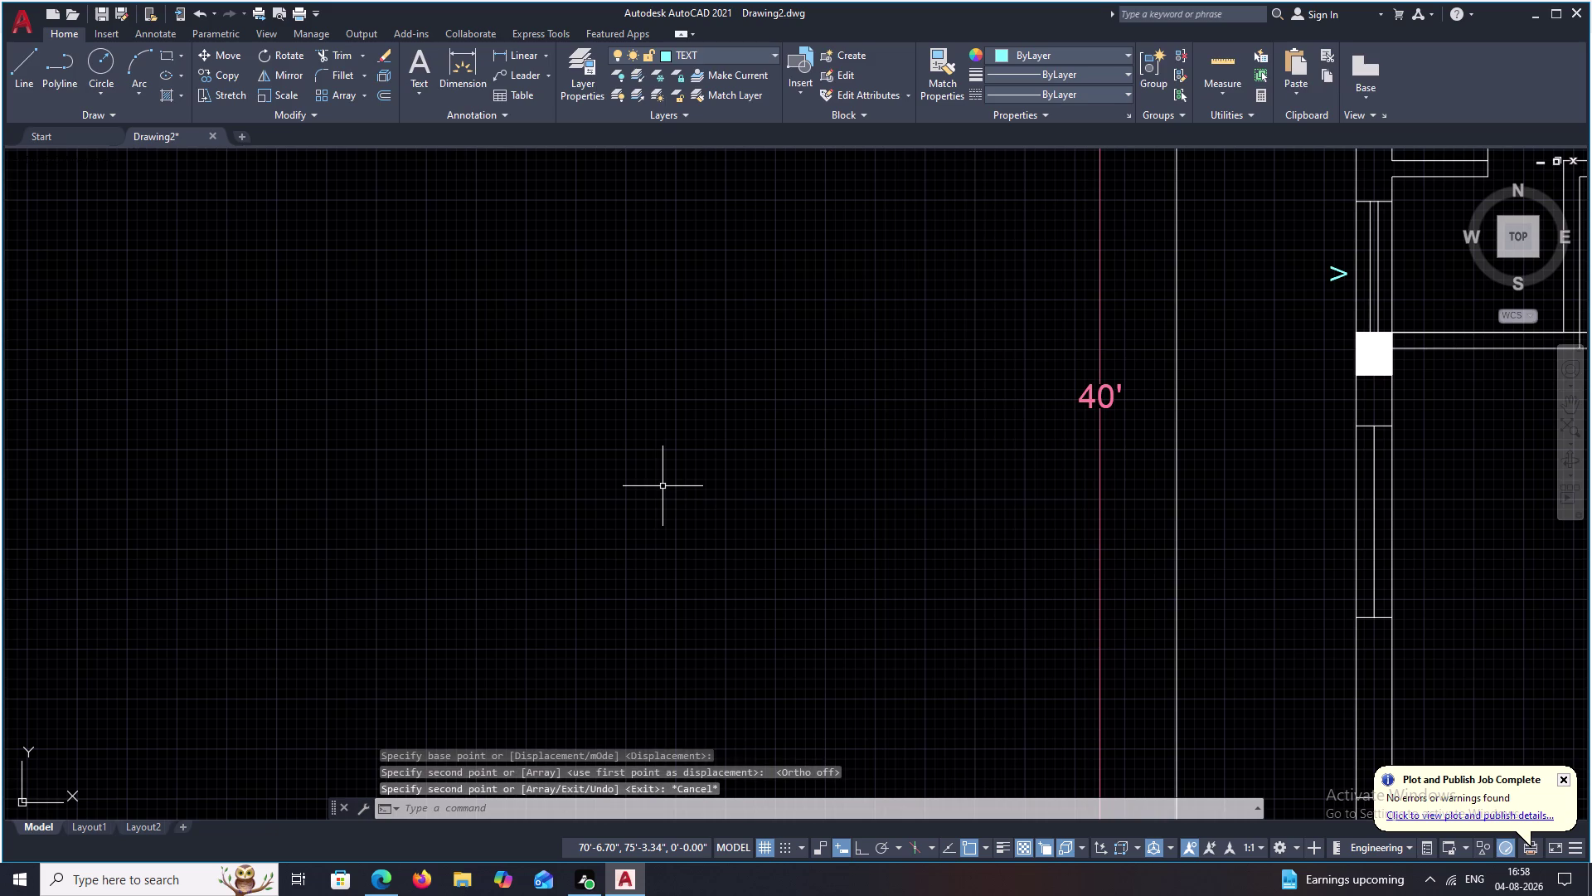
click(1091, 184)
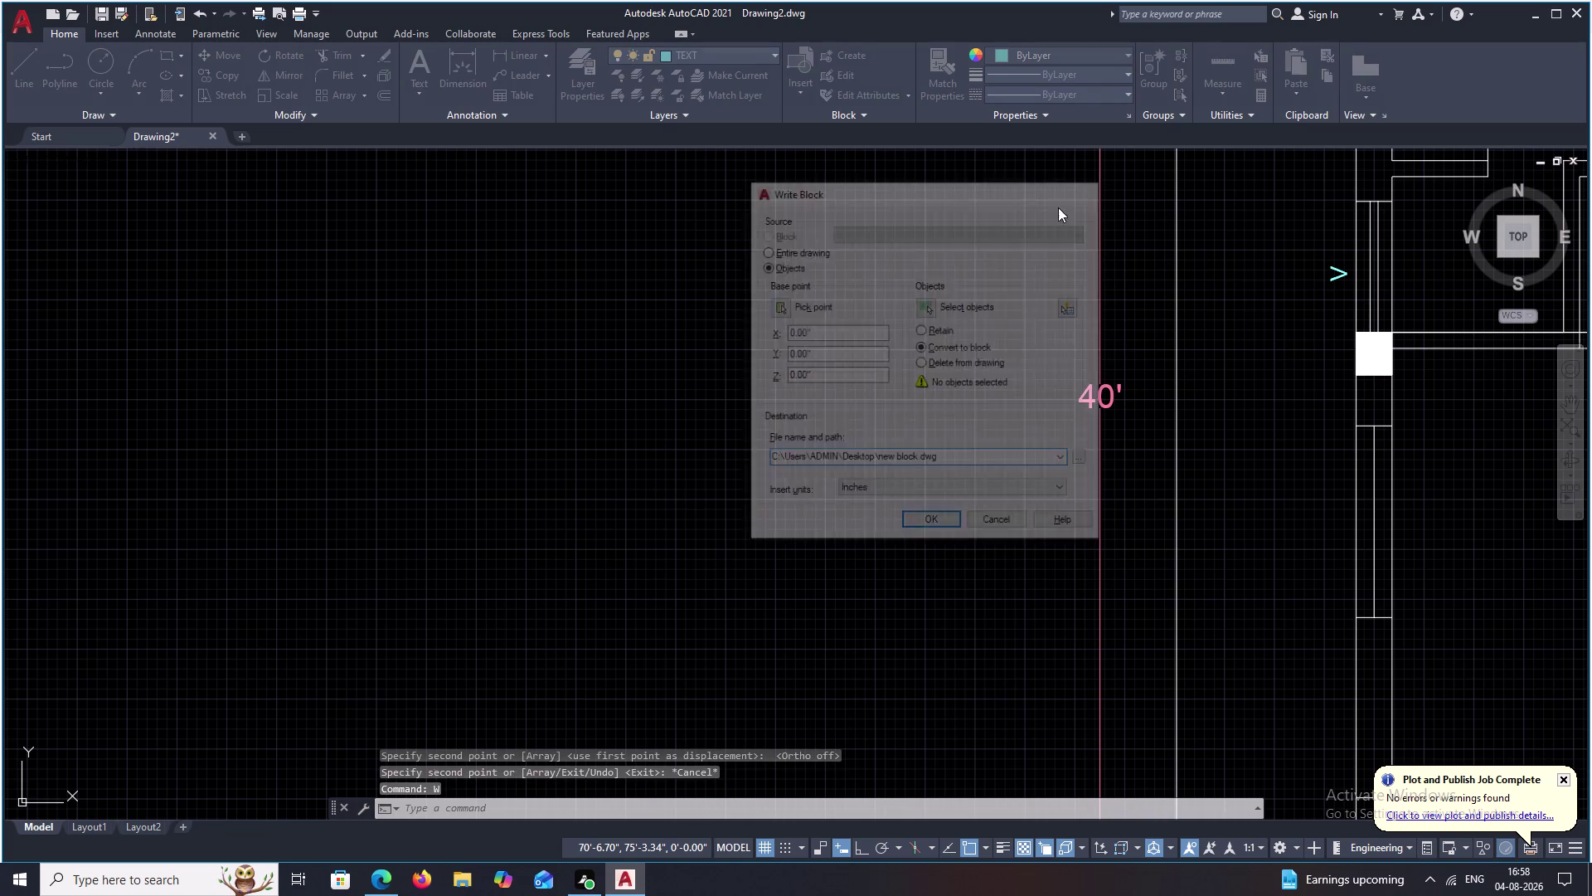
key(t)
key(space)
drag(563, 374, 634, 406)
click(651, 414)
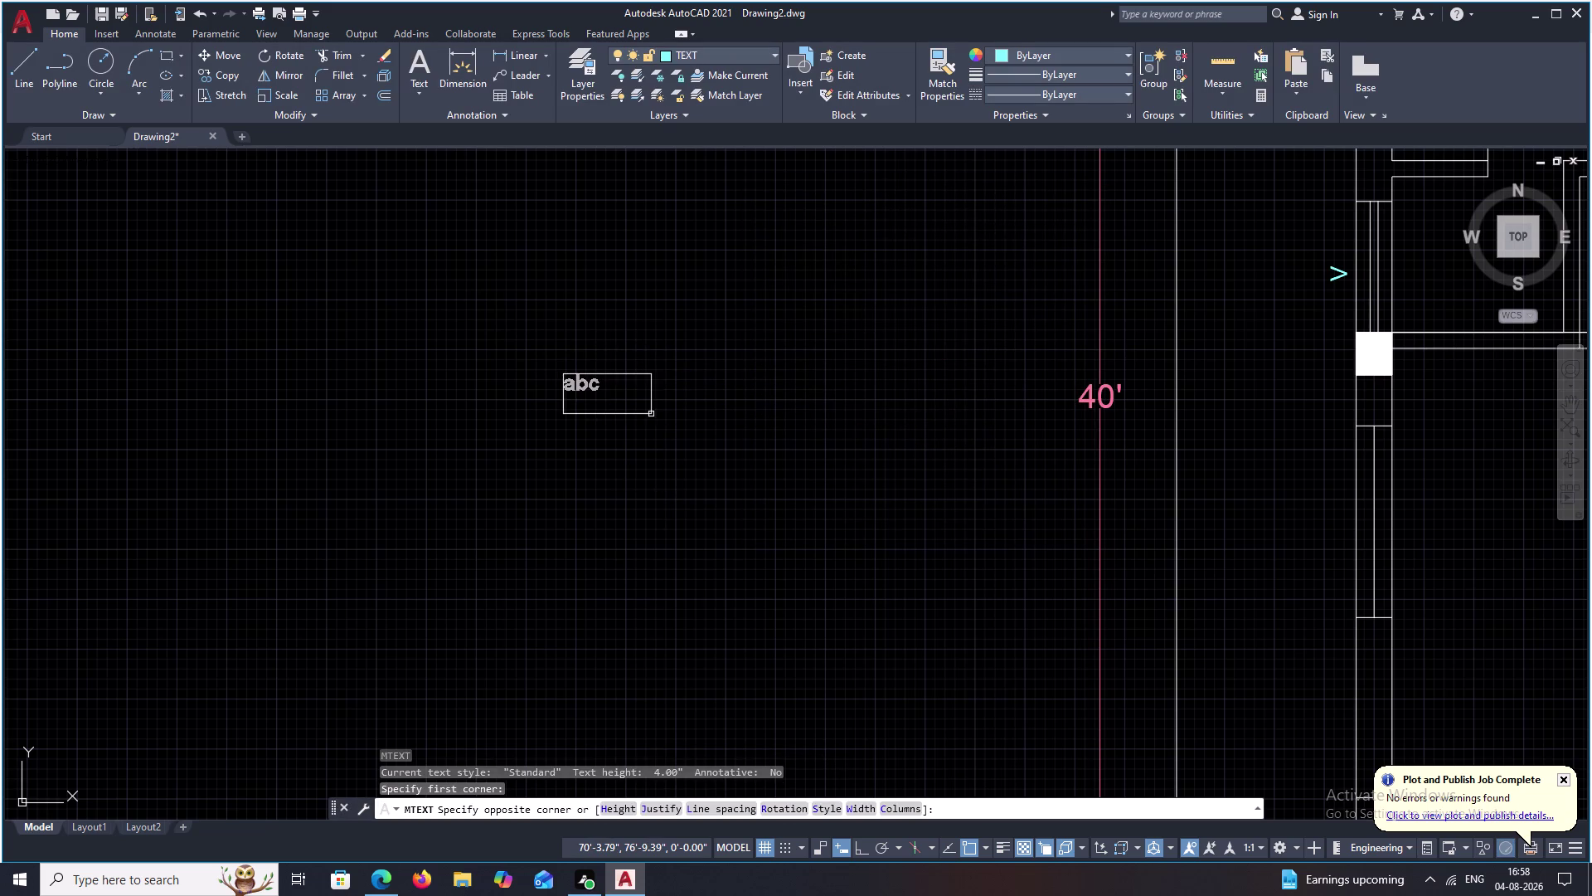
Enter W as the label text, commit it, and select it for copying.
text(W)
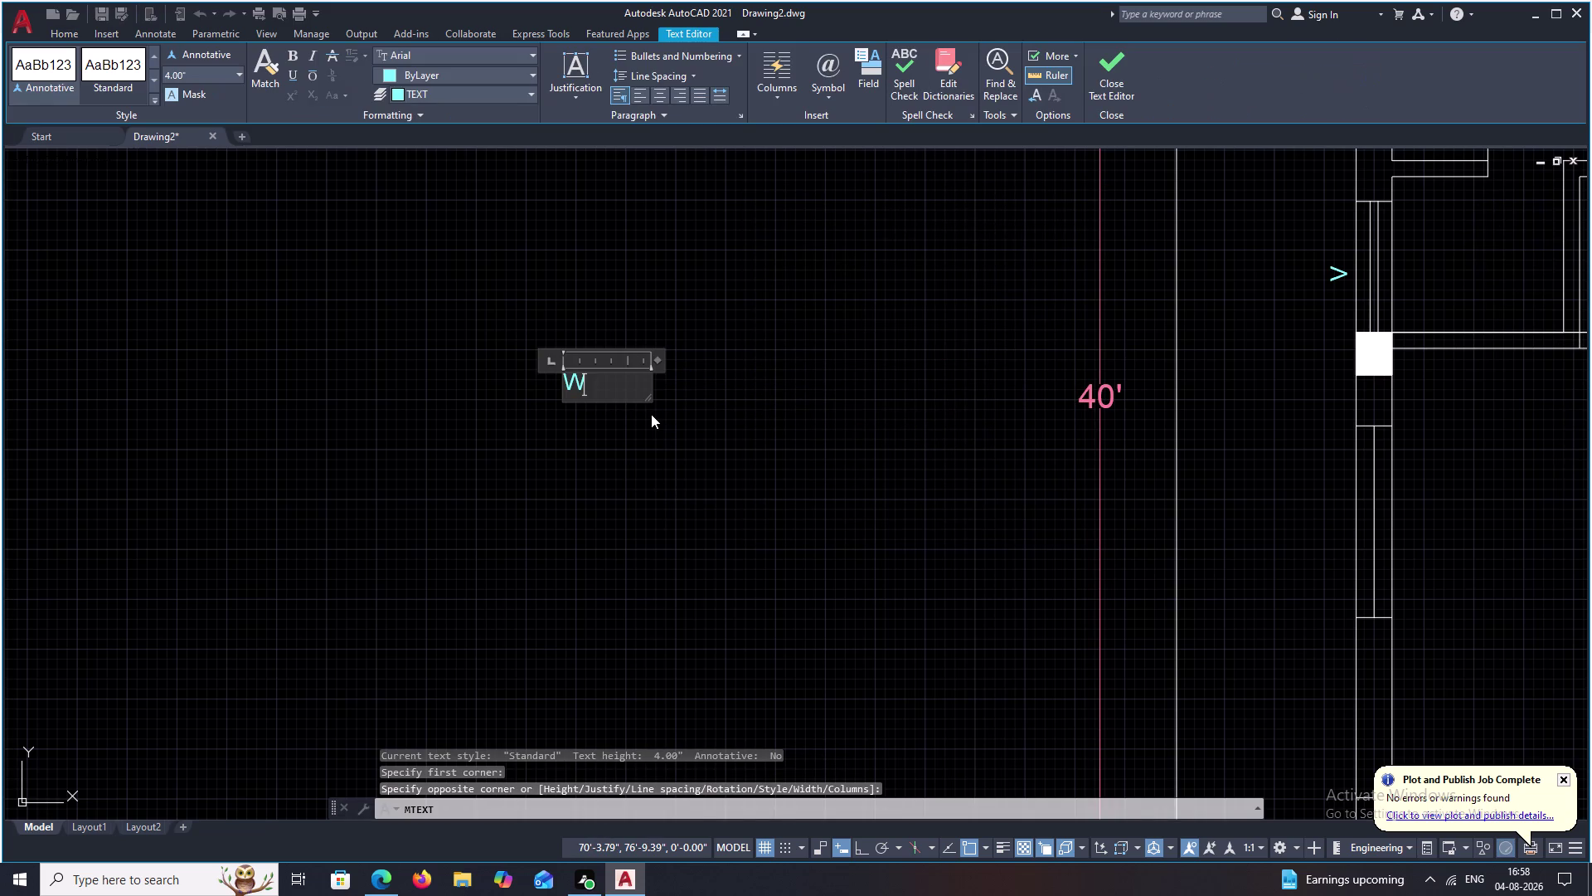
key(space)
drag(608, 382, 557, 382)
click(685, 394)
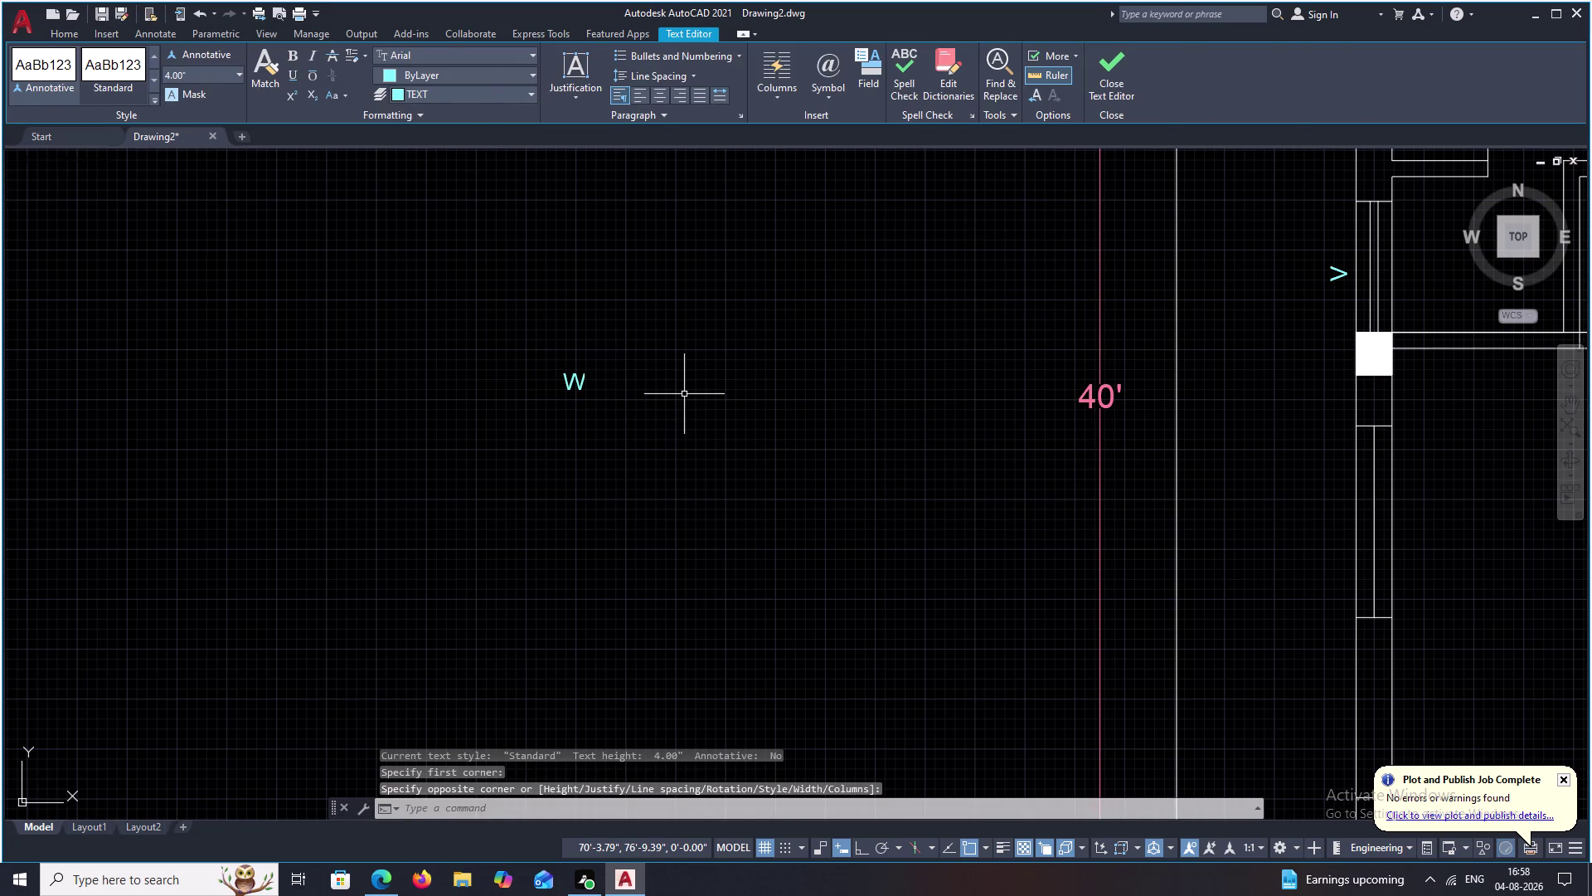
drag(619, 370, 563, 407)
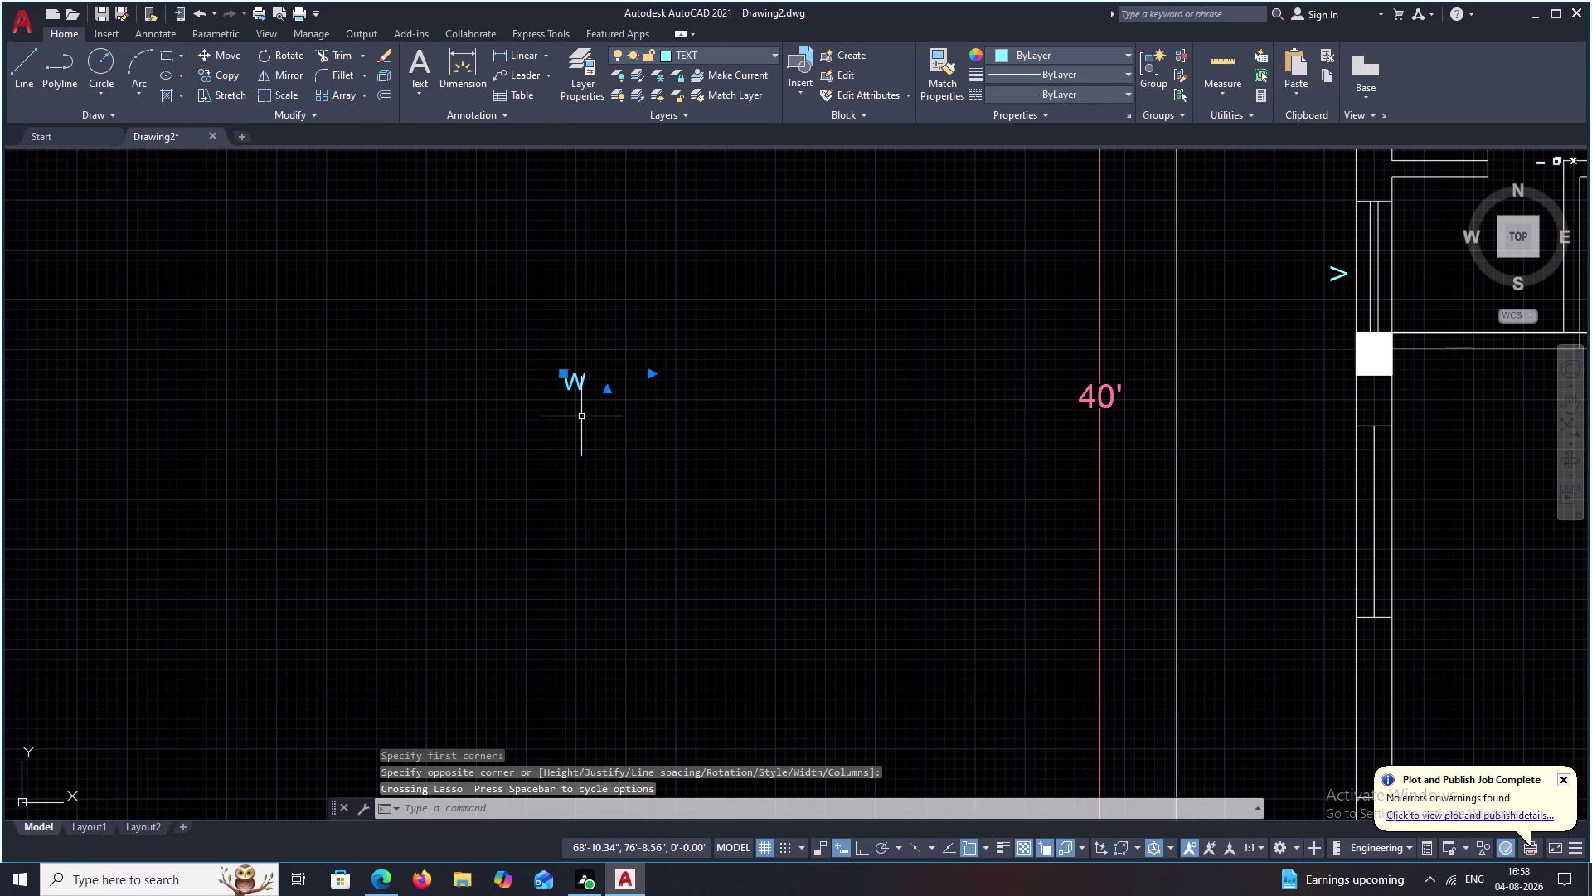
text(CO)
key(space)
scroll(up, 3)
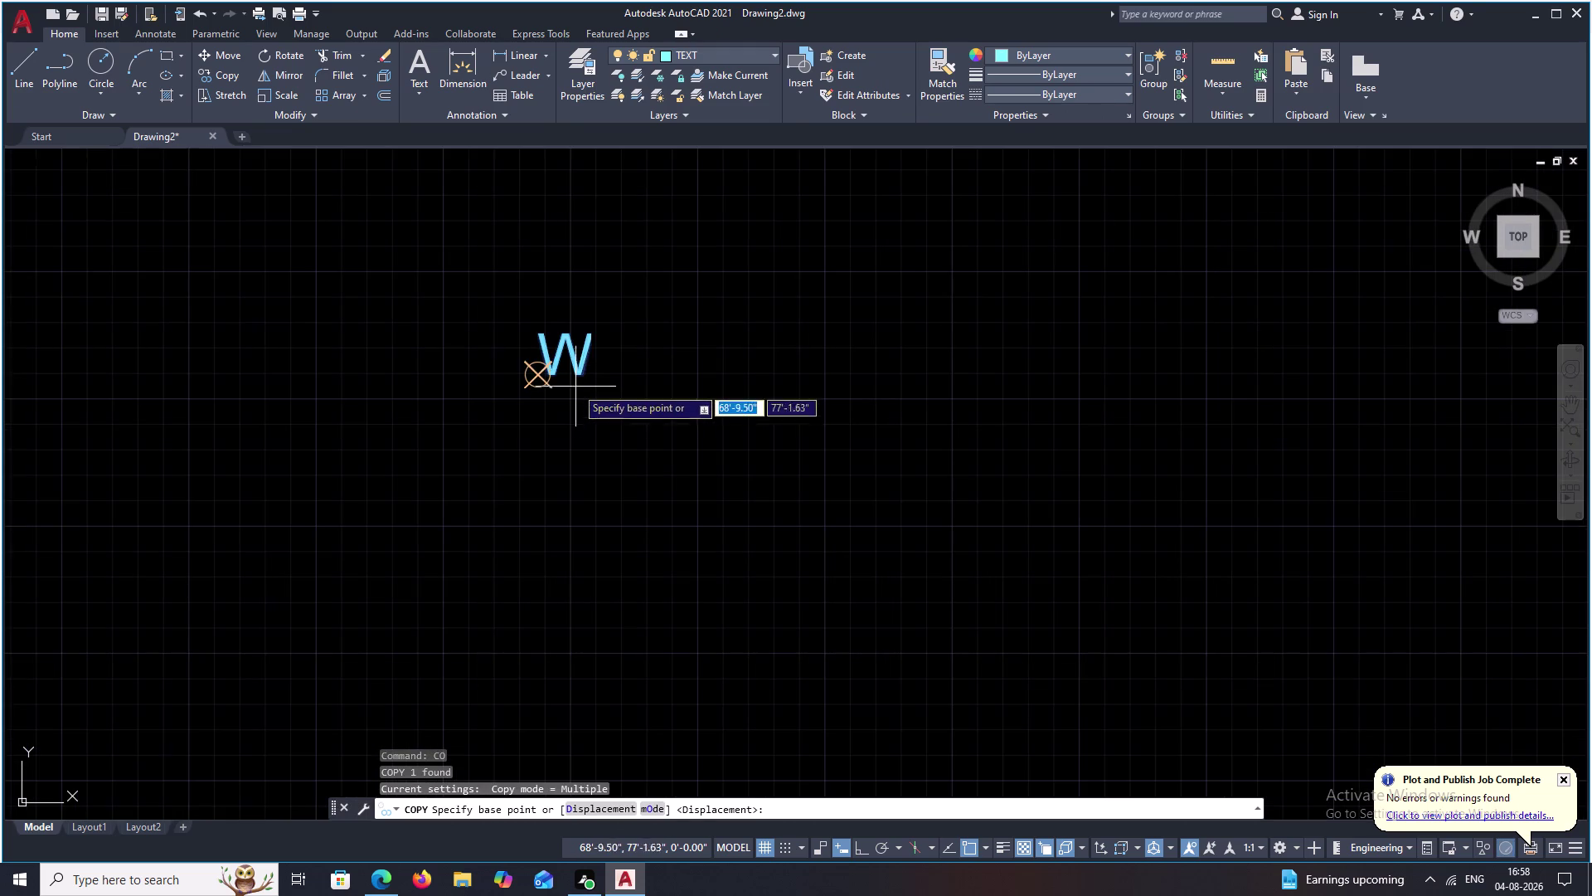
Place W label copies beside the first two wall window openings.
click(565, 336)
scroll(down, 3)
scroll(down, 3)
middle_drag(1009, 557, 962, 543)
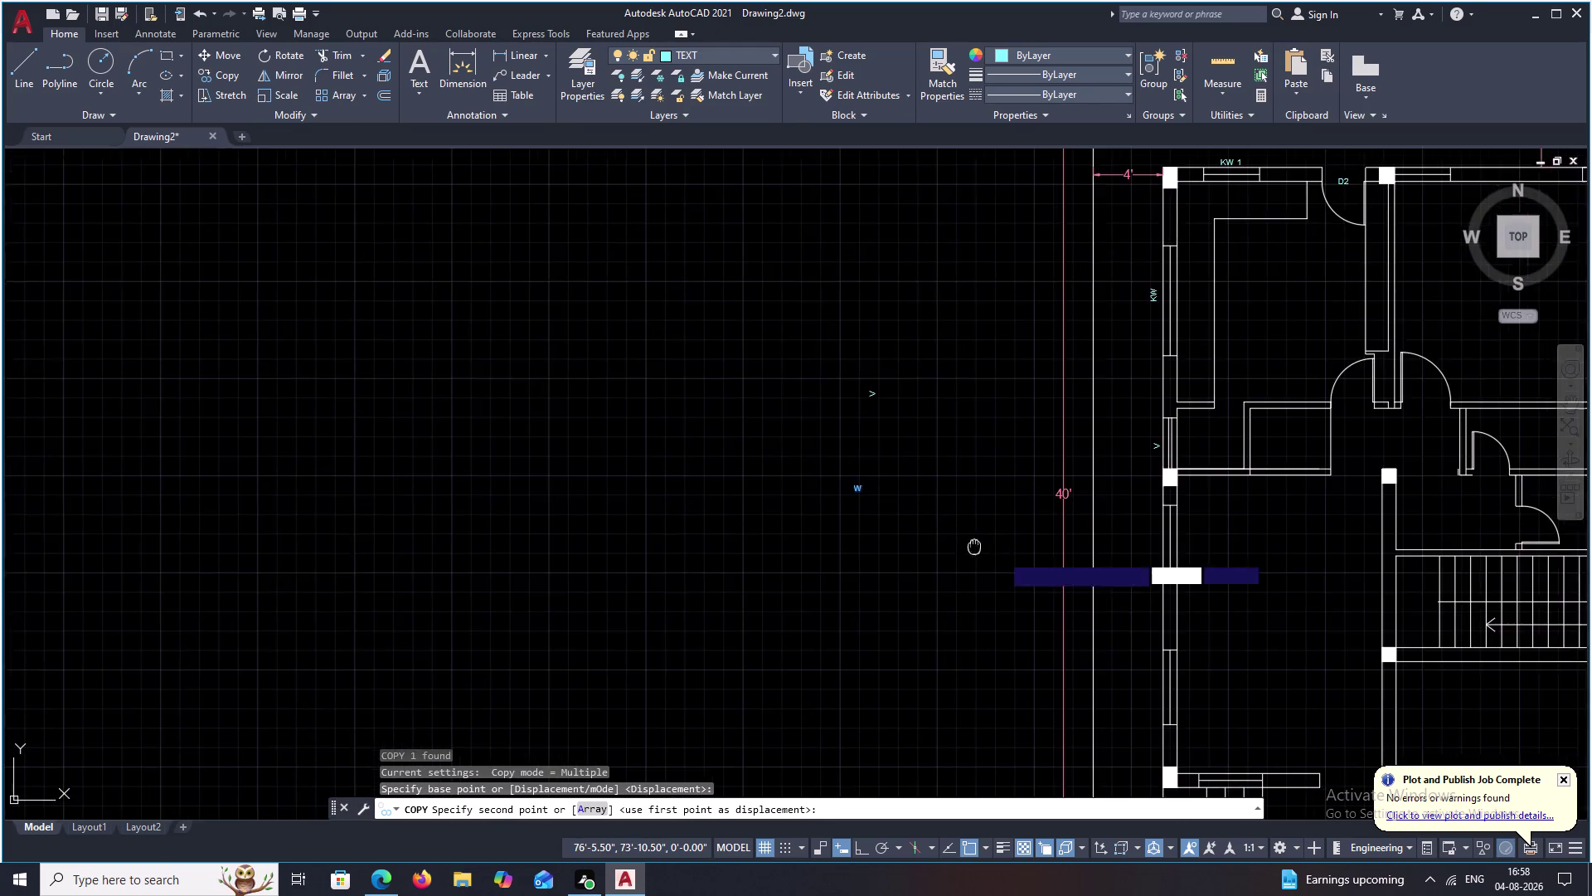
middle_drag(962, 542, 766, 462)
scroll(up, 3)
scroll(up, 3)
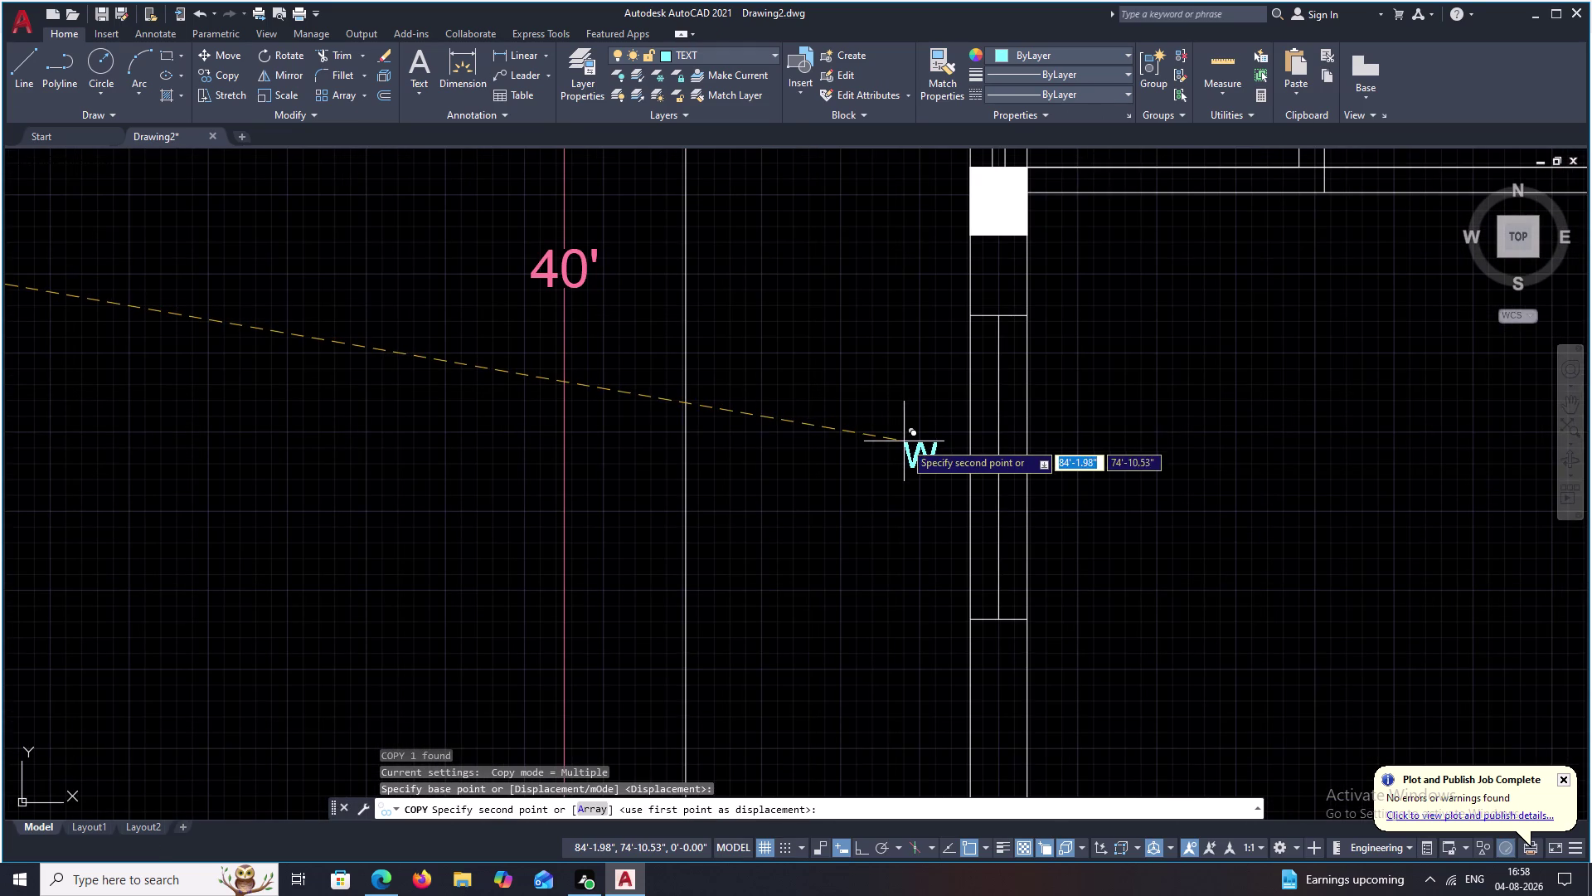
click(909, 454)
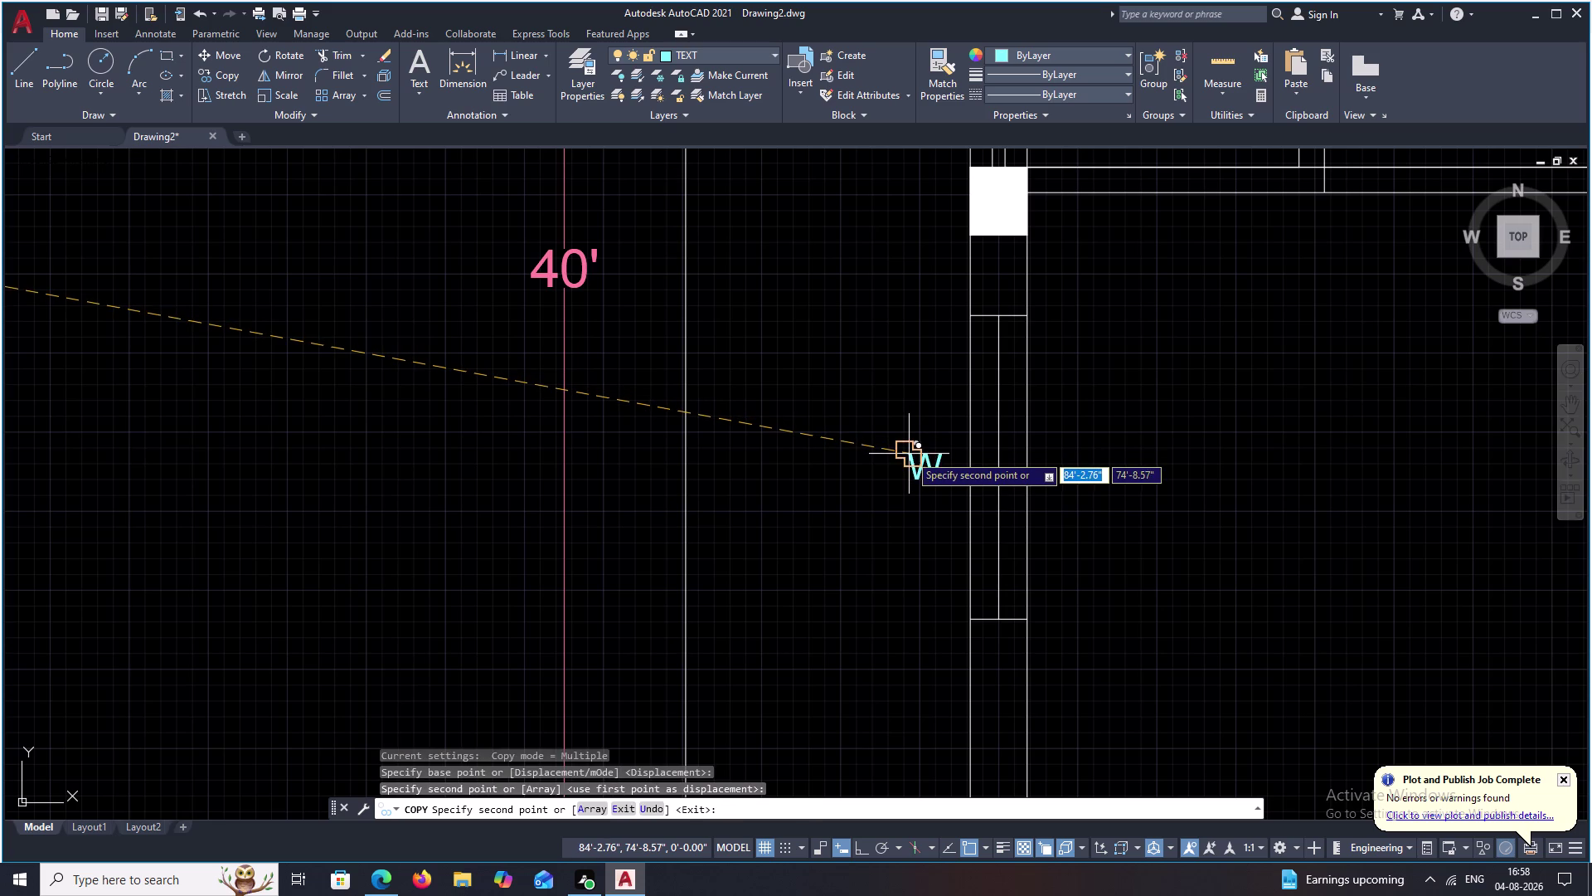
scroll(down, 3)
middle_drag(900, 562, 888, 370)
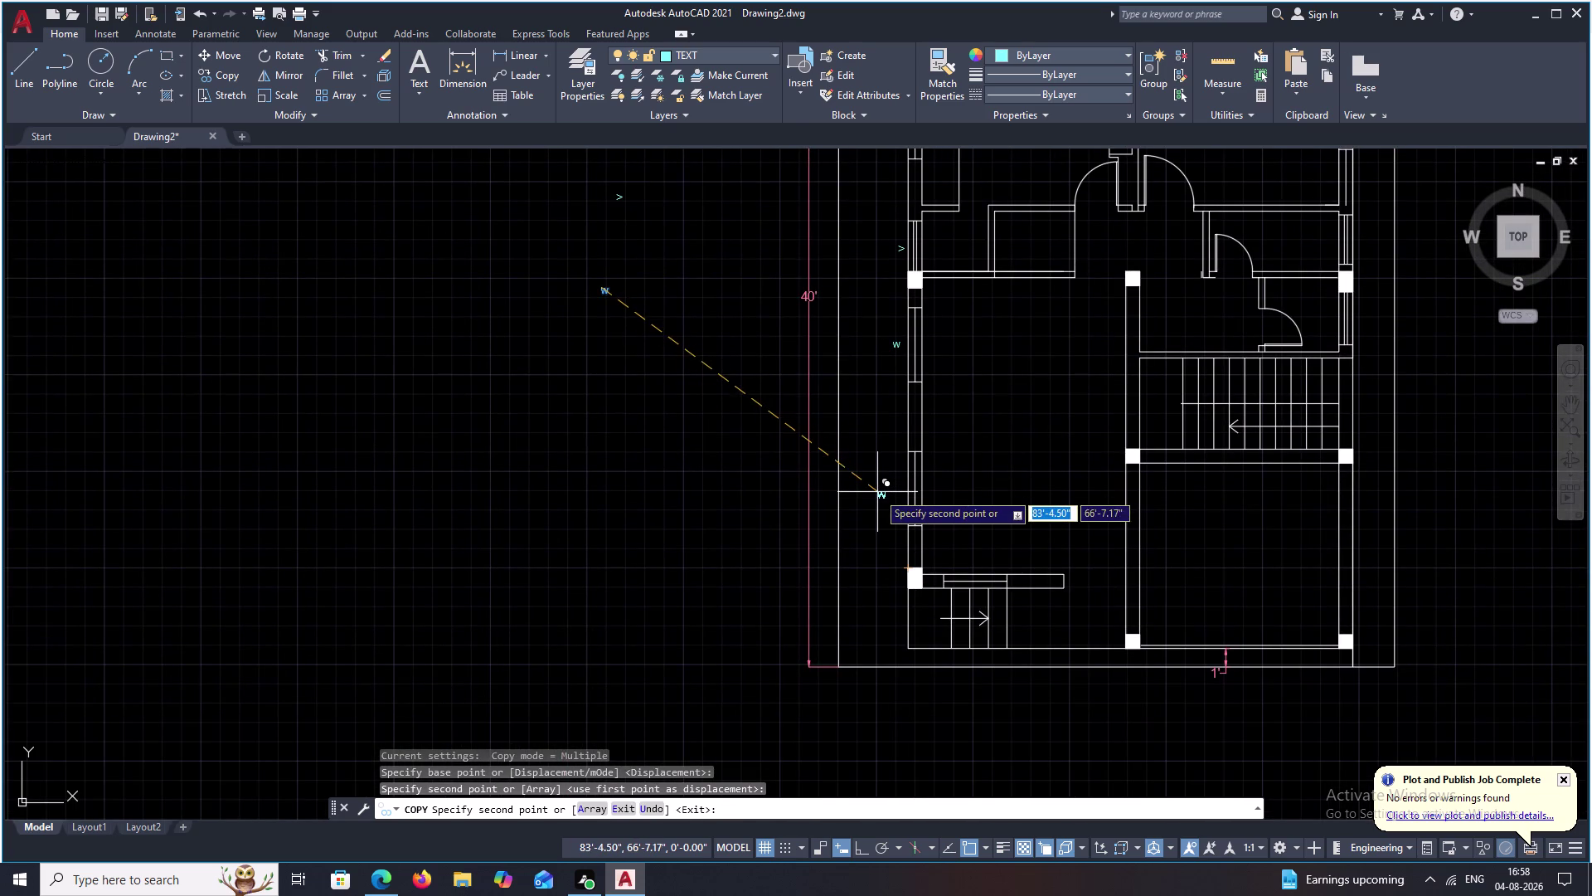
scroll(up, 3)
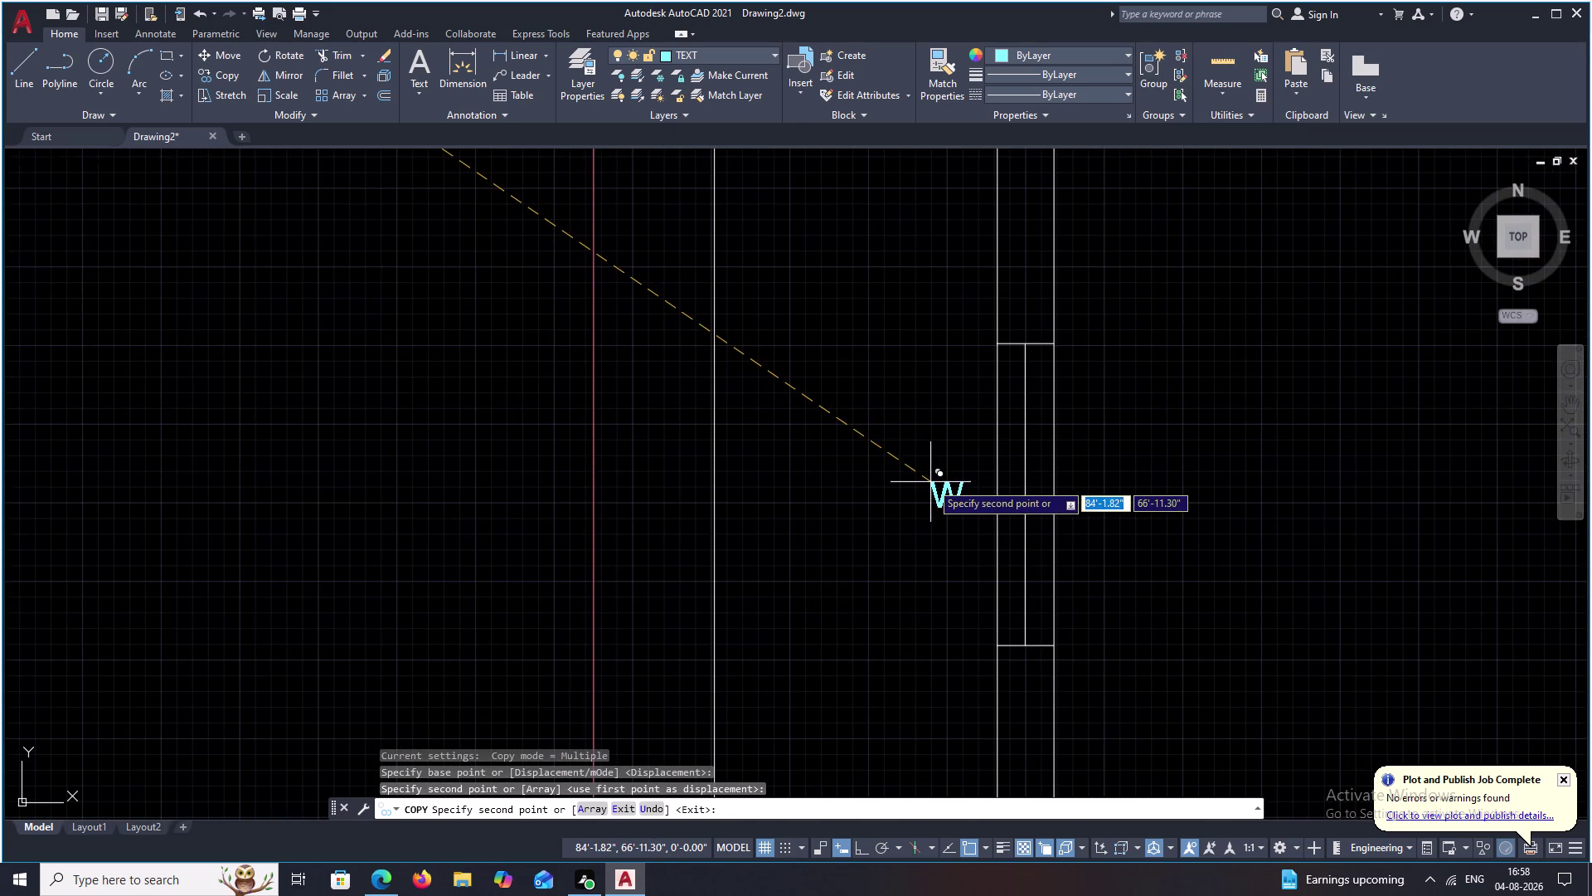
click(939, 483)
Add W copies at the right-hand wall window and the top wall window.
scroll(down, 3)
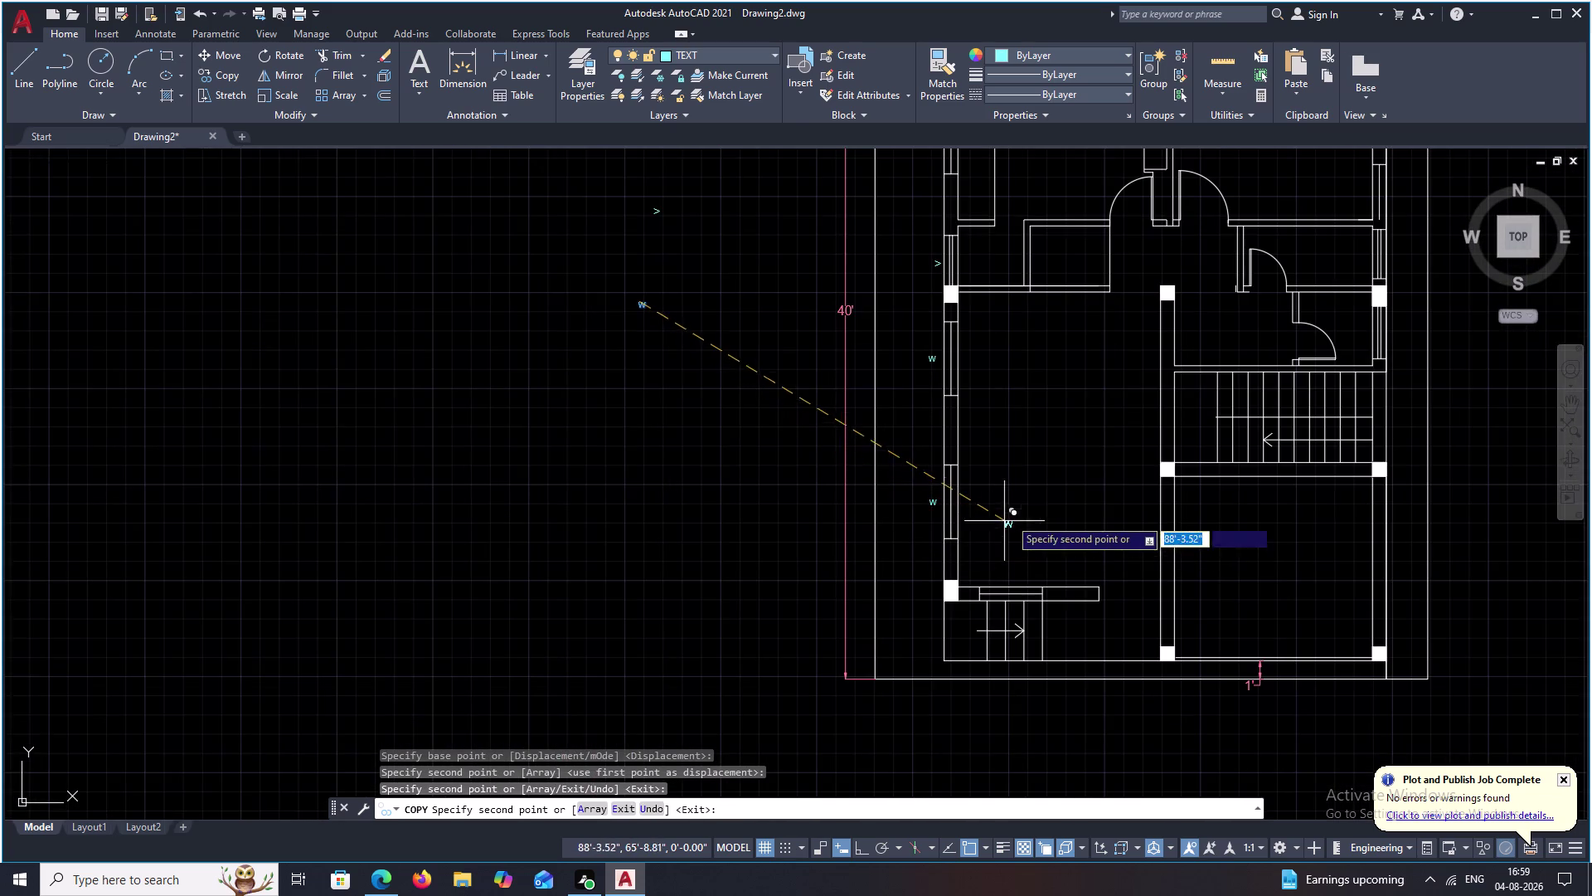
middle_drag(1013, 516, 655, 525)
middle_drag(980, 391, 674, 540)
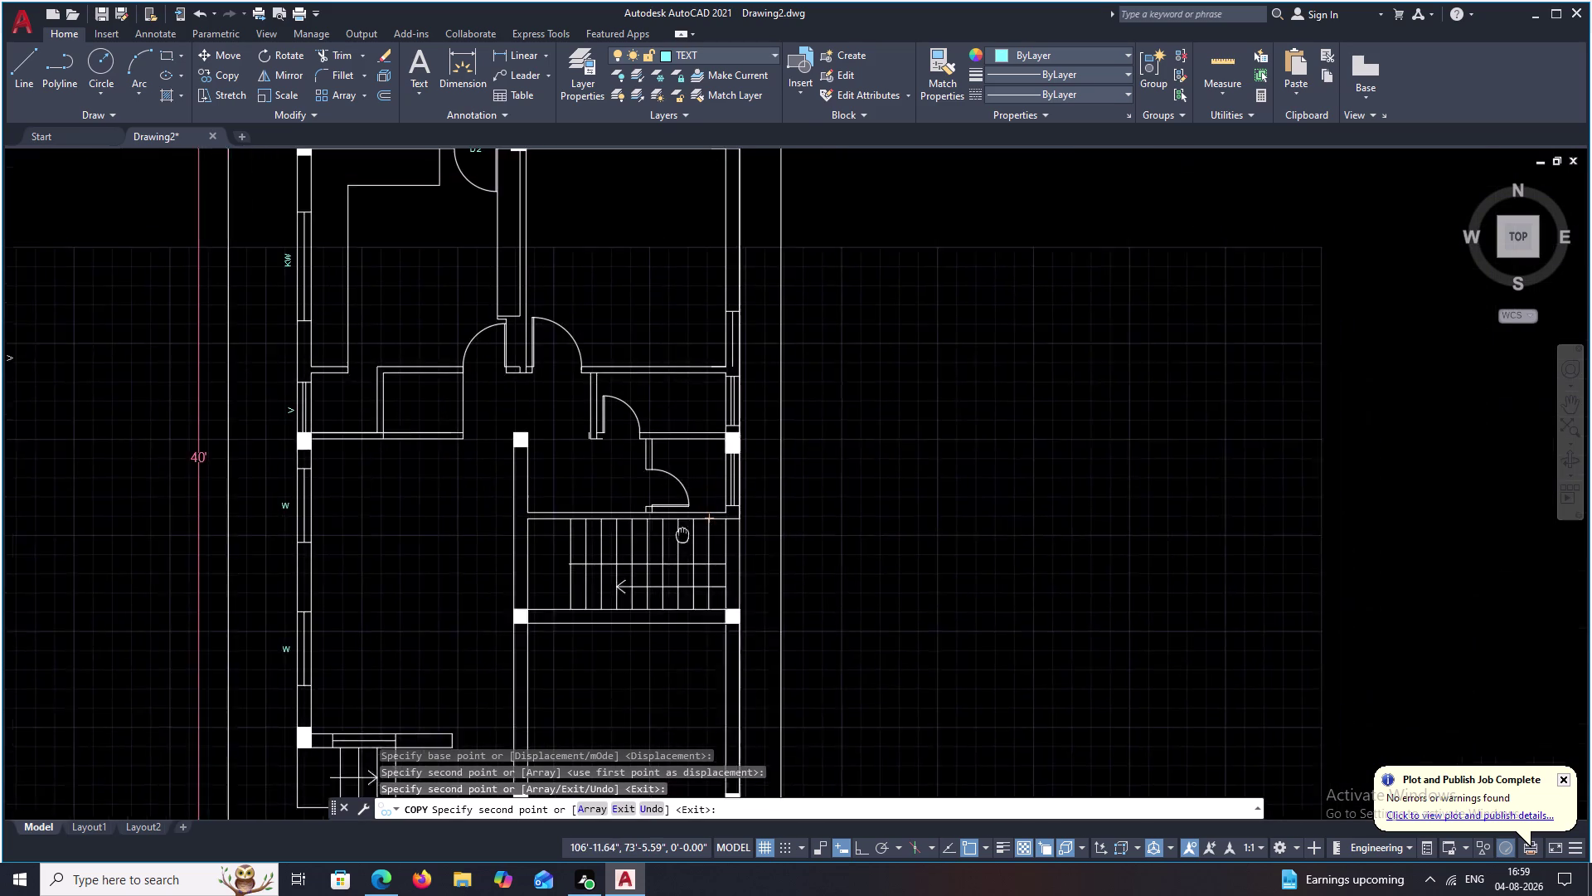
middle_drag(673, 540, 670, 542)
scroll(up, 3)
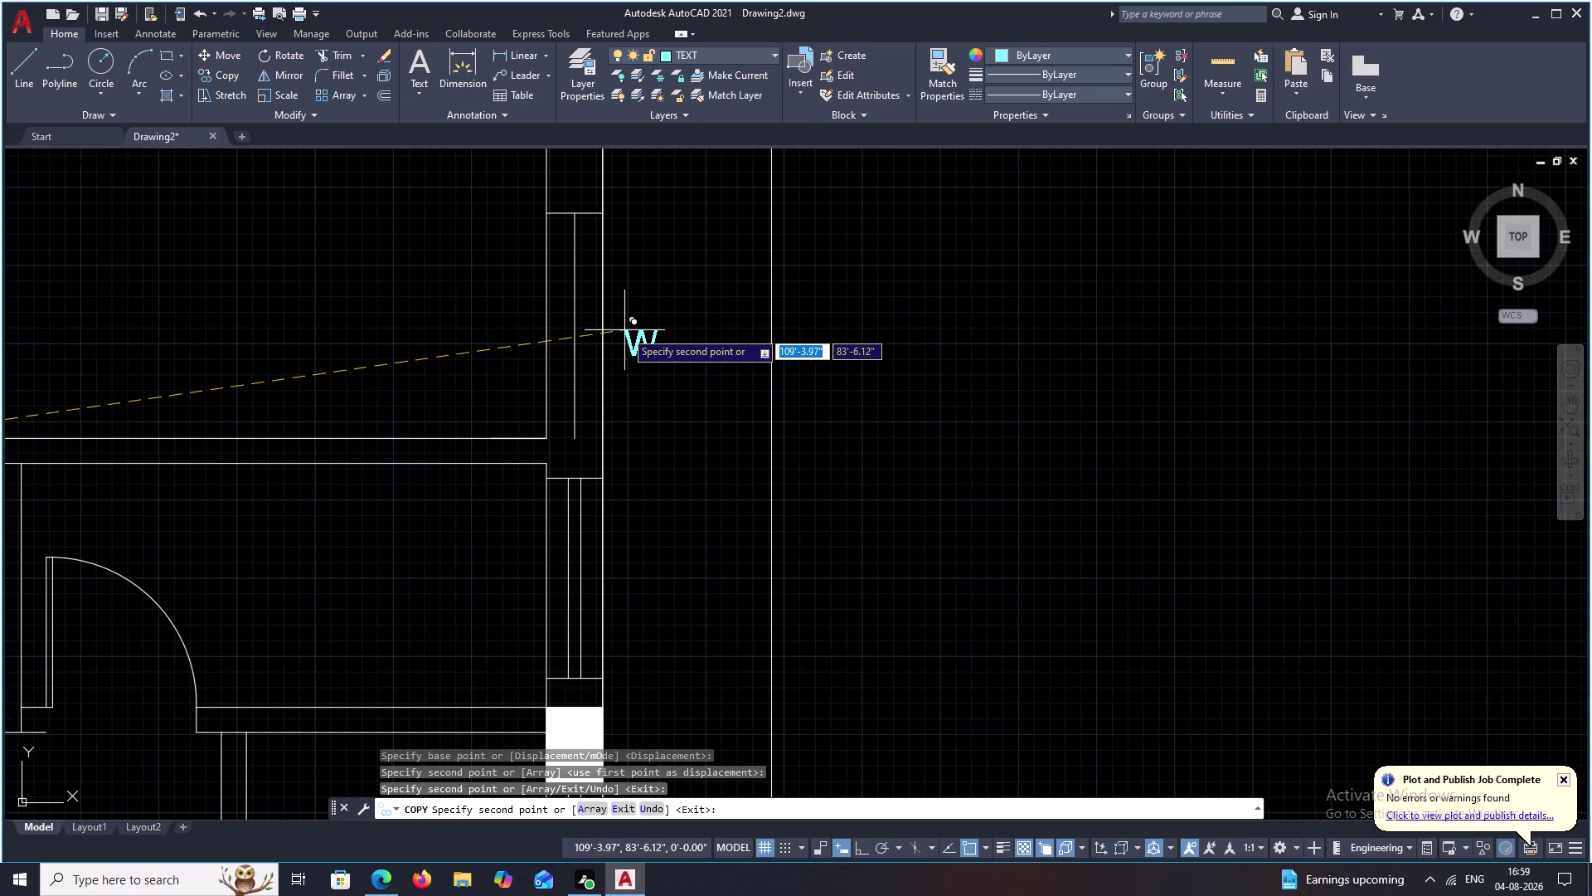
click(625, 331)
scroll(down, 3)
middle_drag(663, 327, 698, 651)
middle_drag(728, 423, 729, 431)
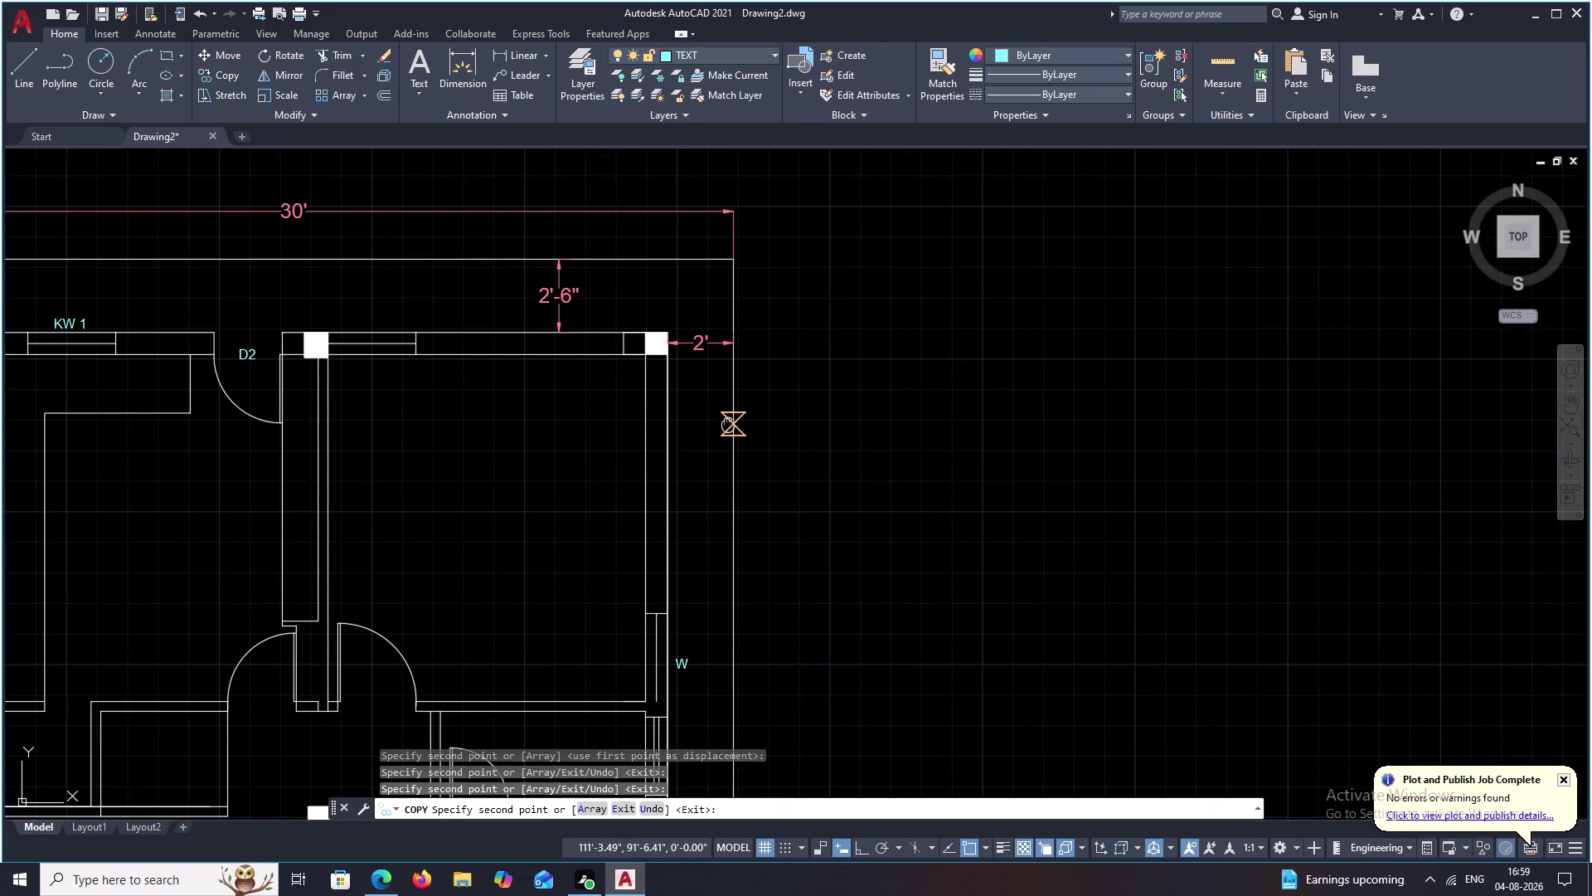
middle_drag(728, 431, 742, 542)
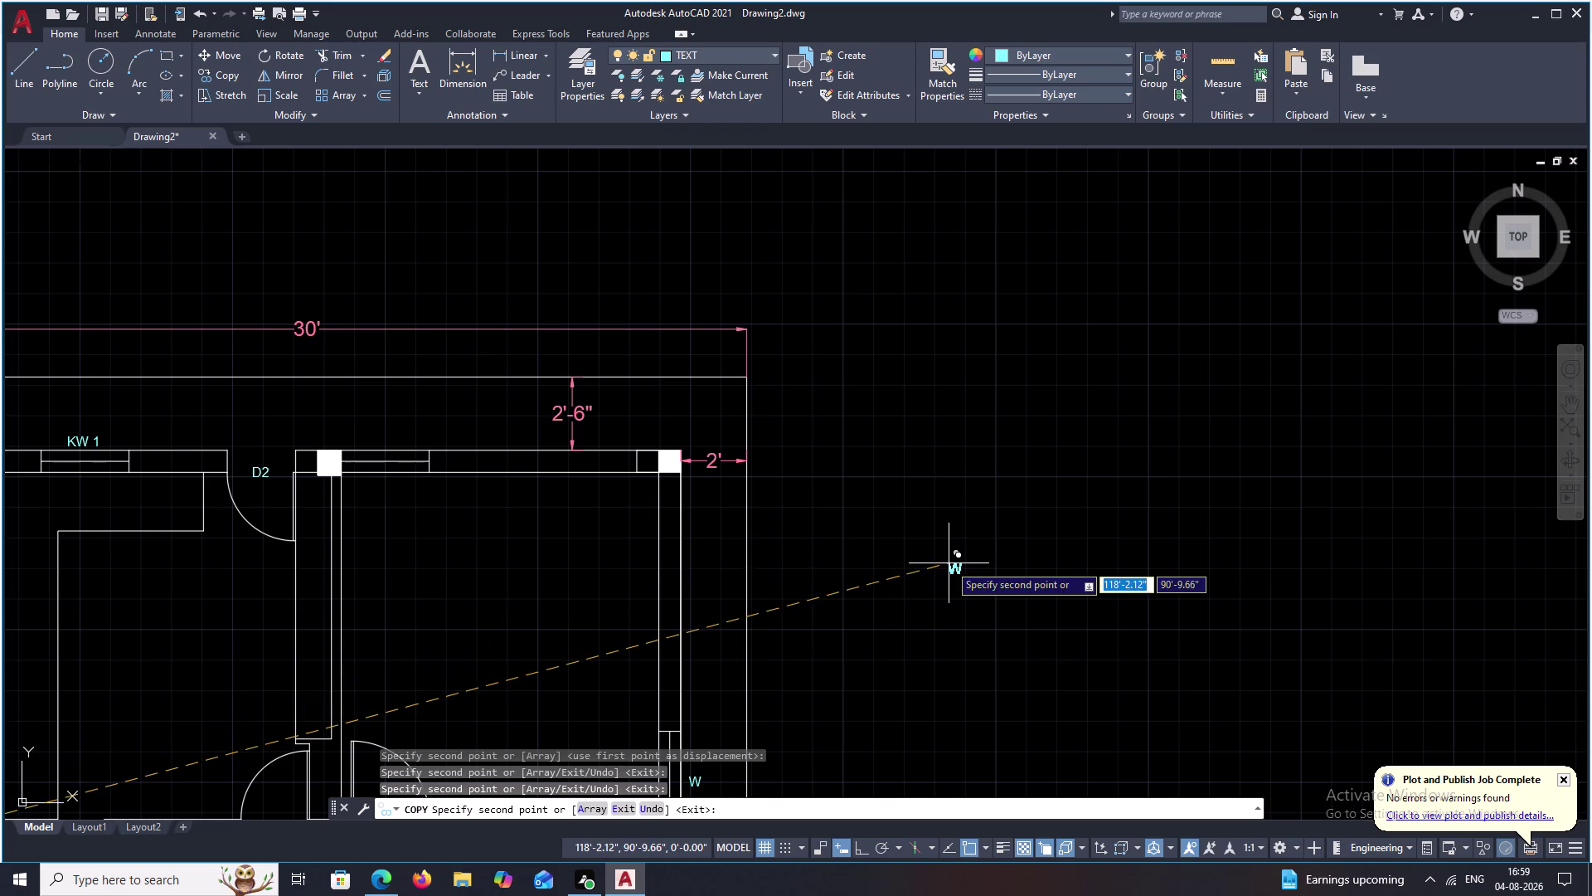
middle_drag(808, 554, 963, 451)
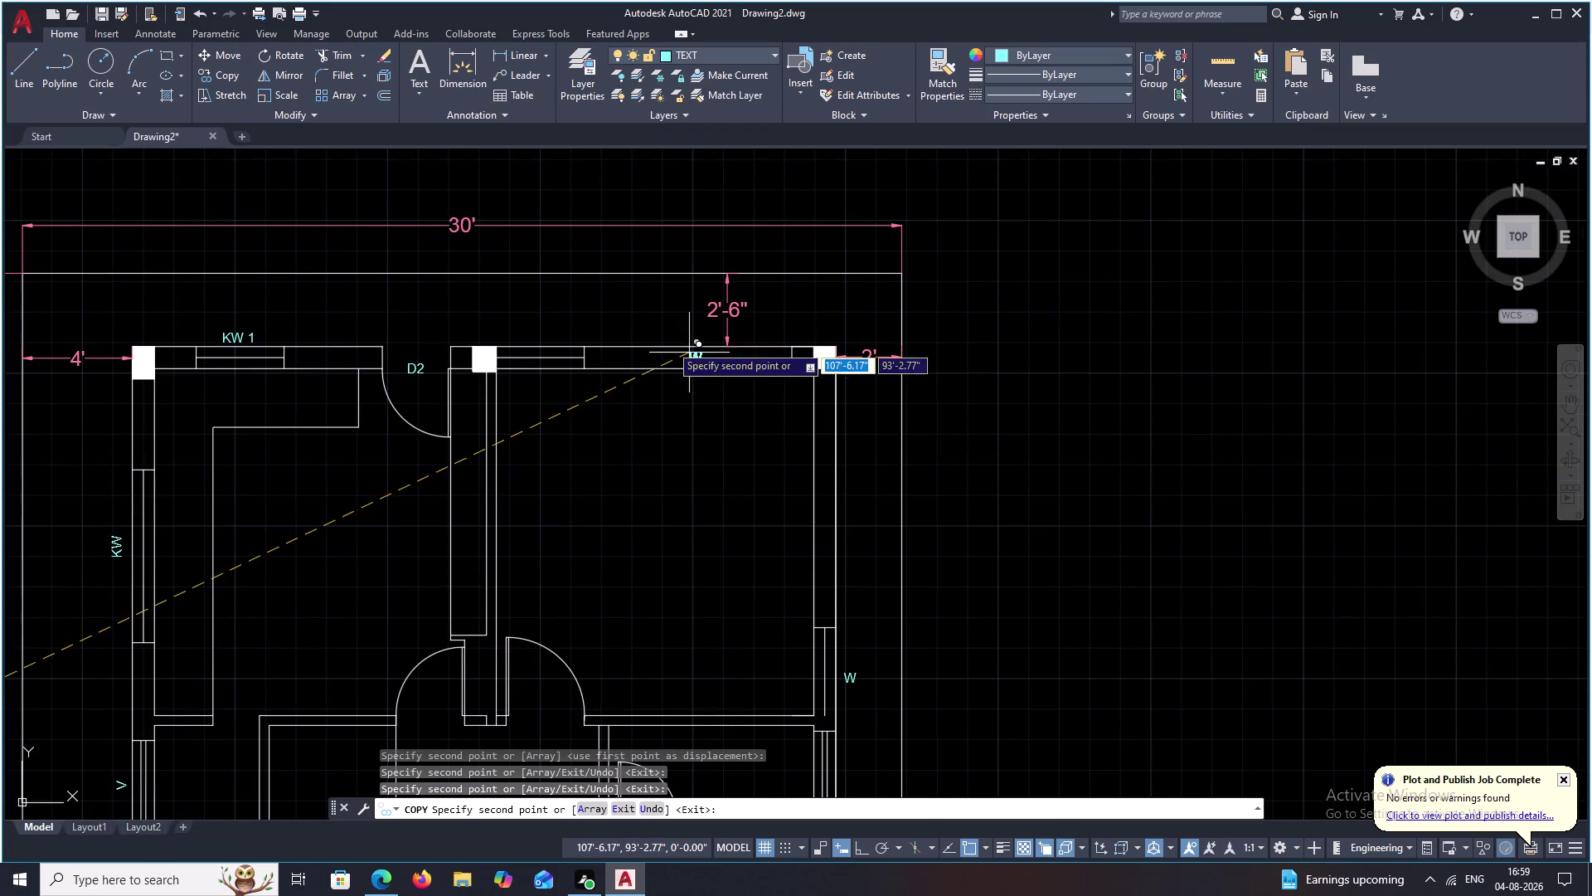
click(532, 325)
scroll(down, 3)
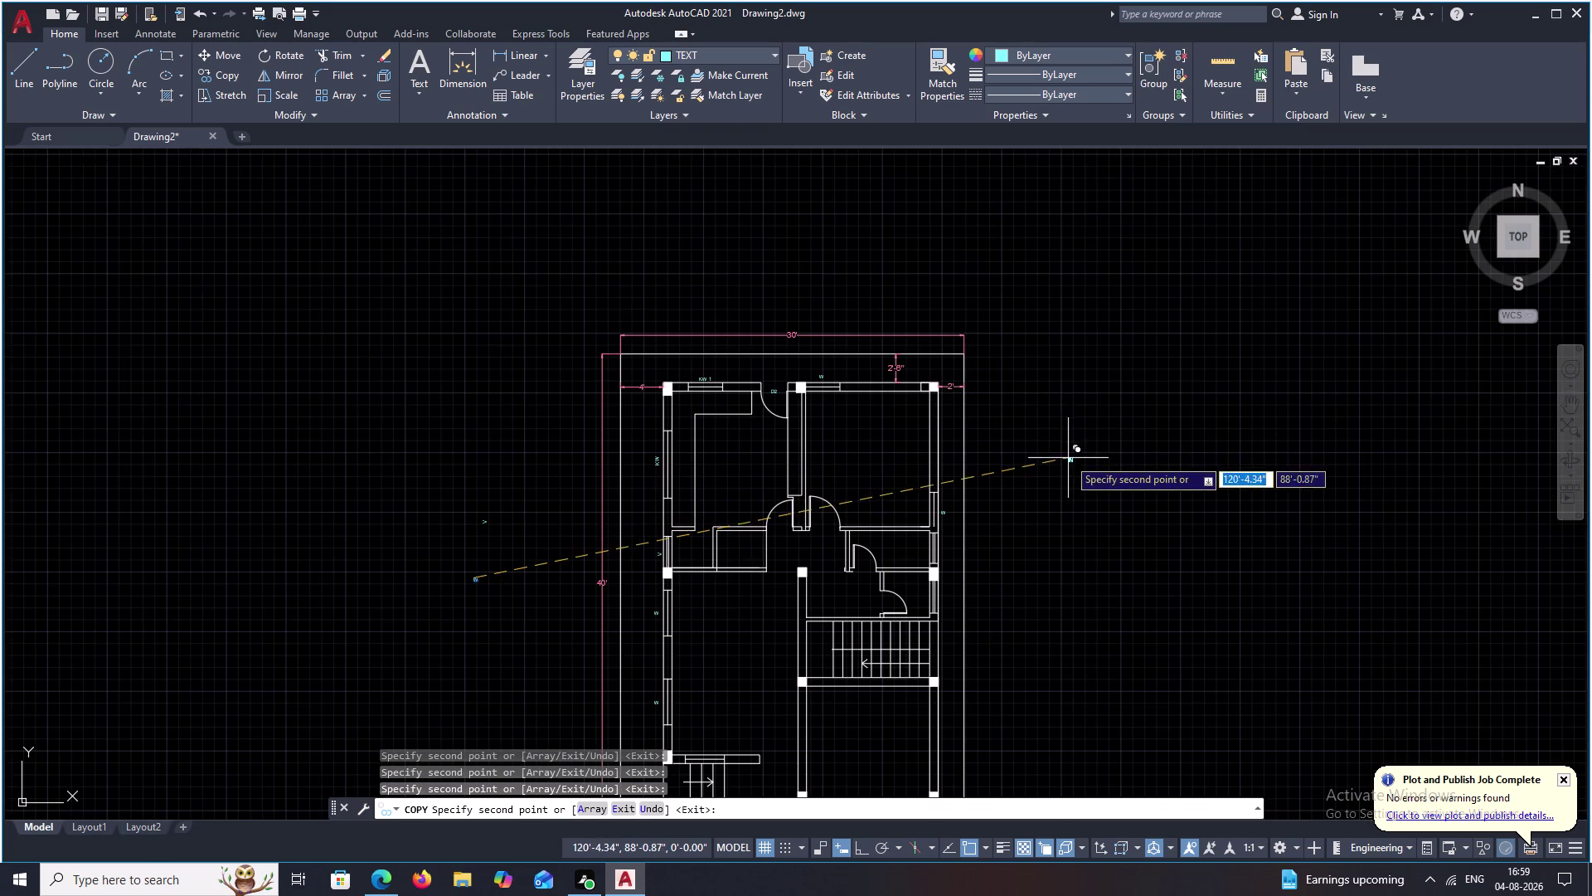
Finish copying and erase the leftover W and V marks left of the plan.
key(Escape)
drag(494, 506, 491, 624)
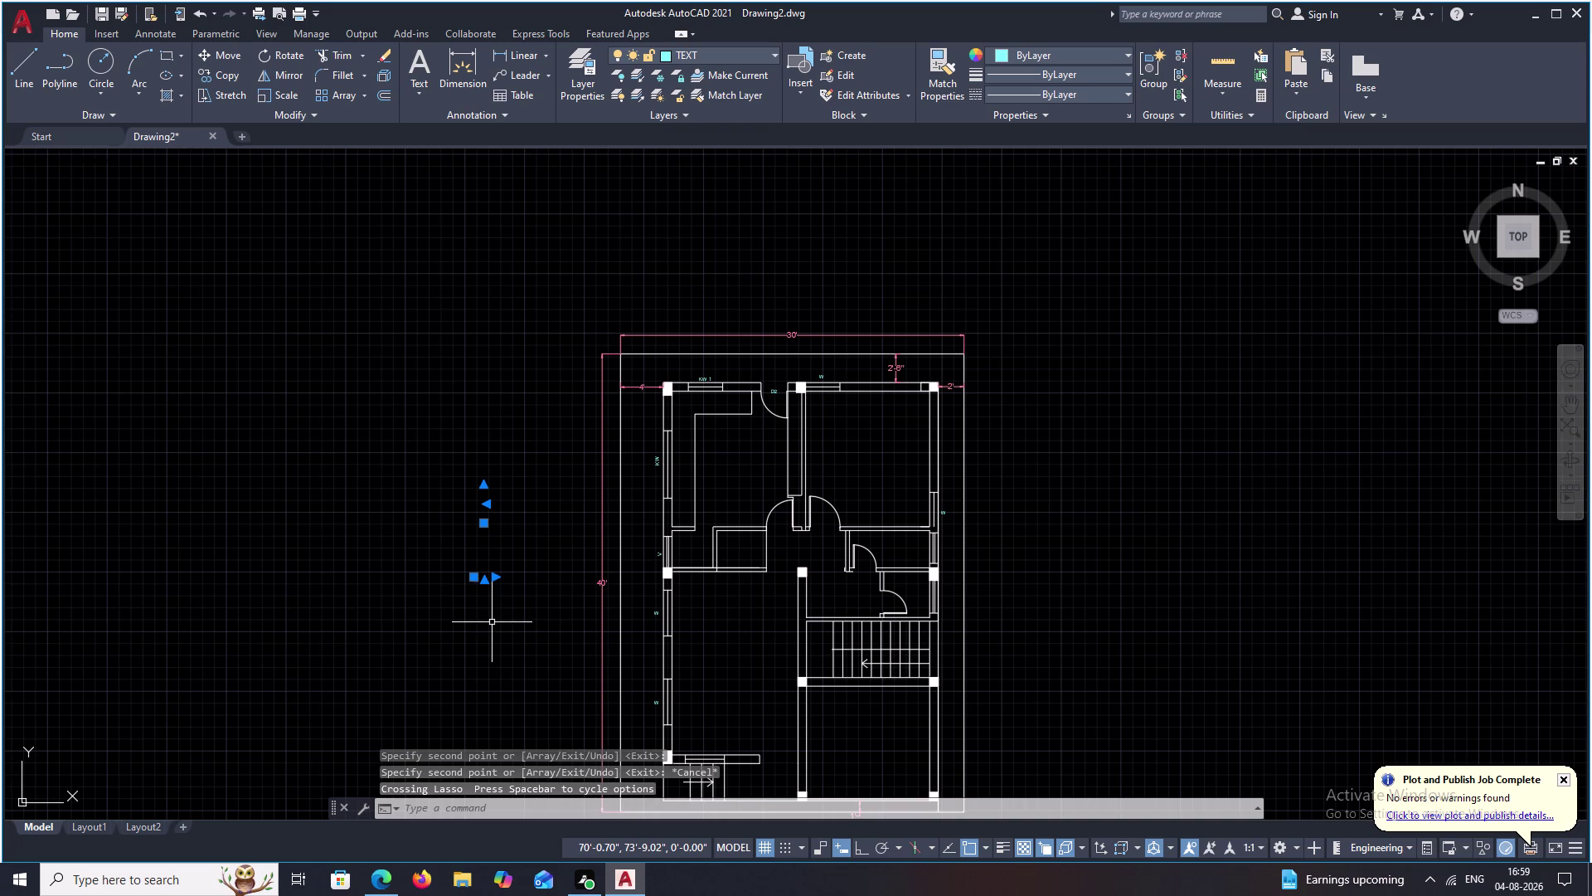
text(E)
key(space)
Try extending the wall lines at the corner beside the W label, then cancel Extend.
middle_drag(905, 570, 907, 566)
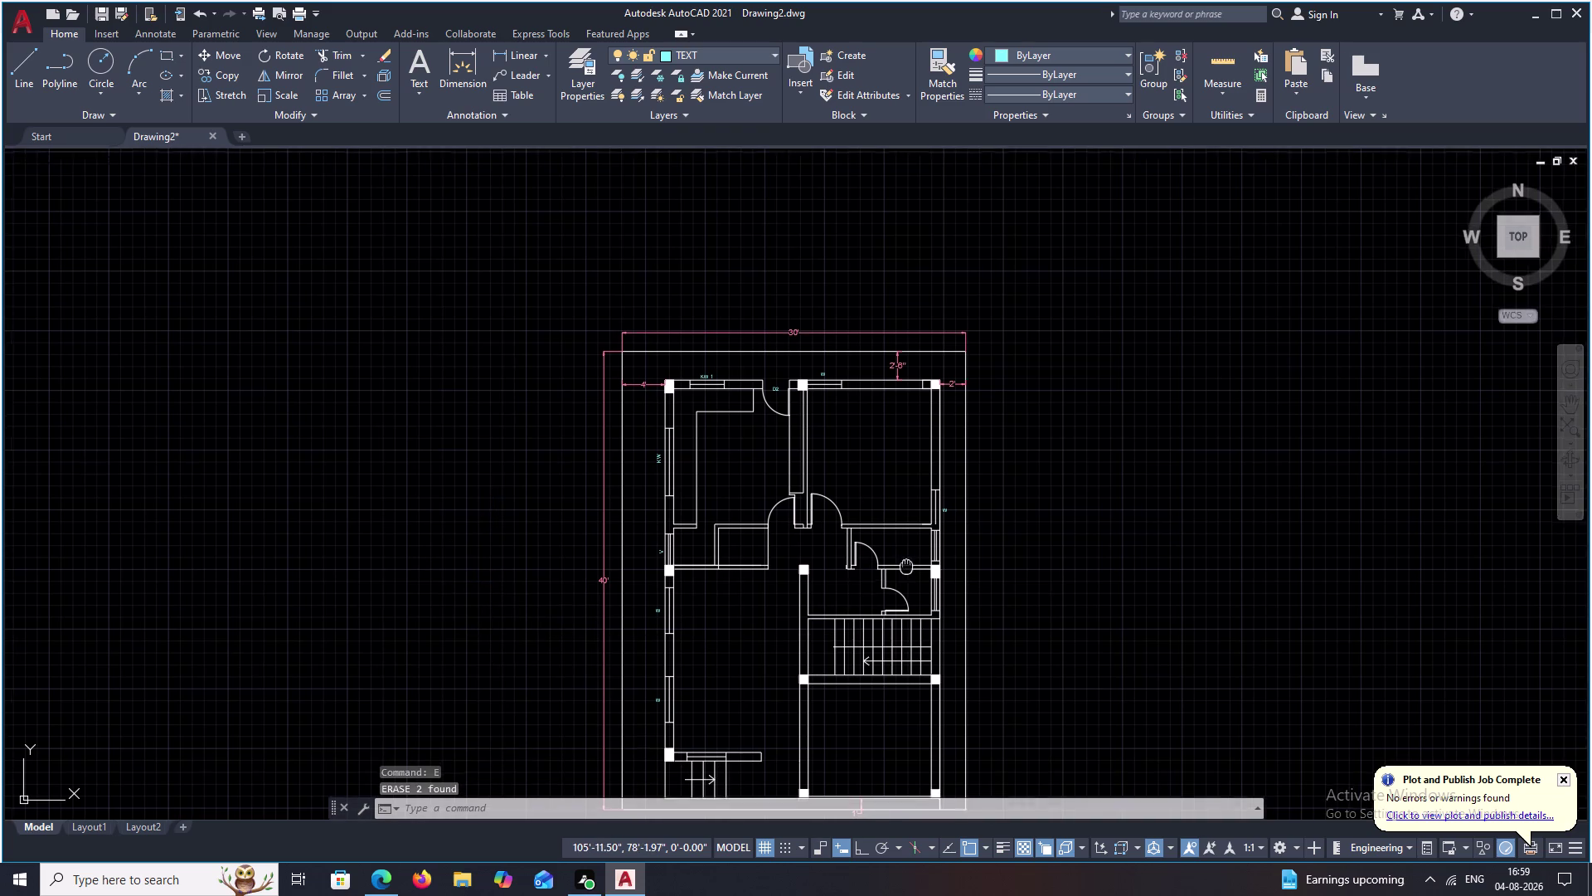
middle_drag(906, 566, 782, 586)
scroll(up, 3)
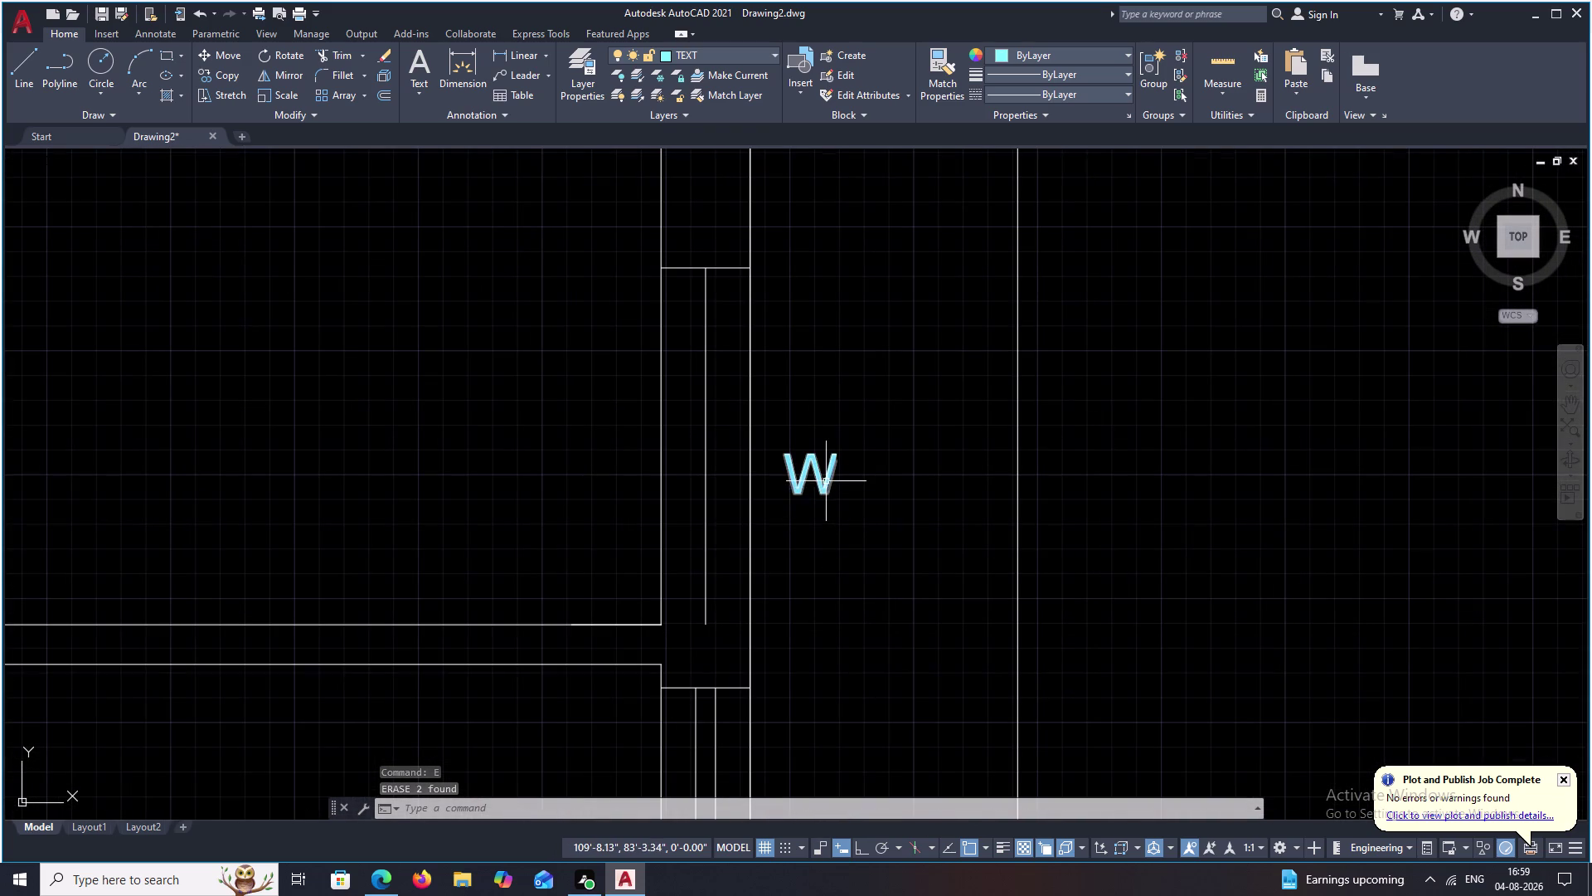
text(EX)
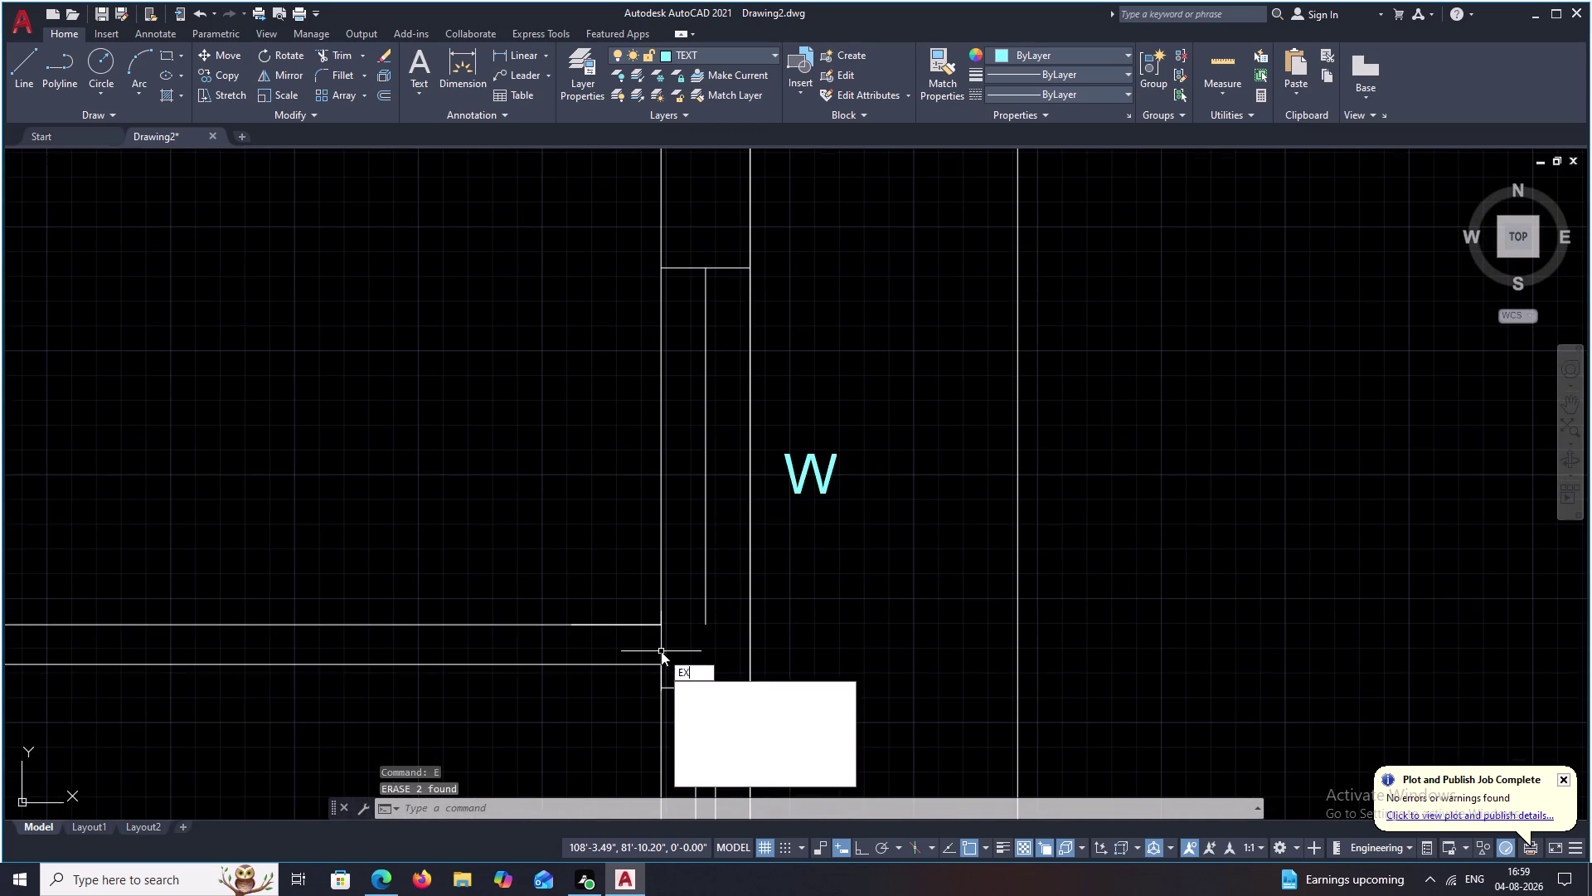
key(space)
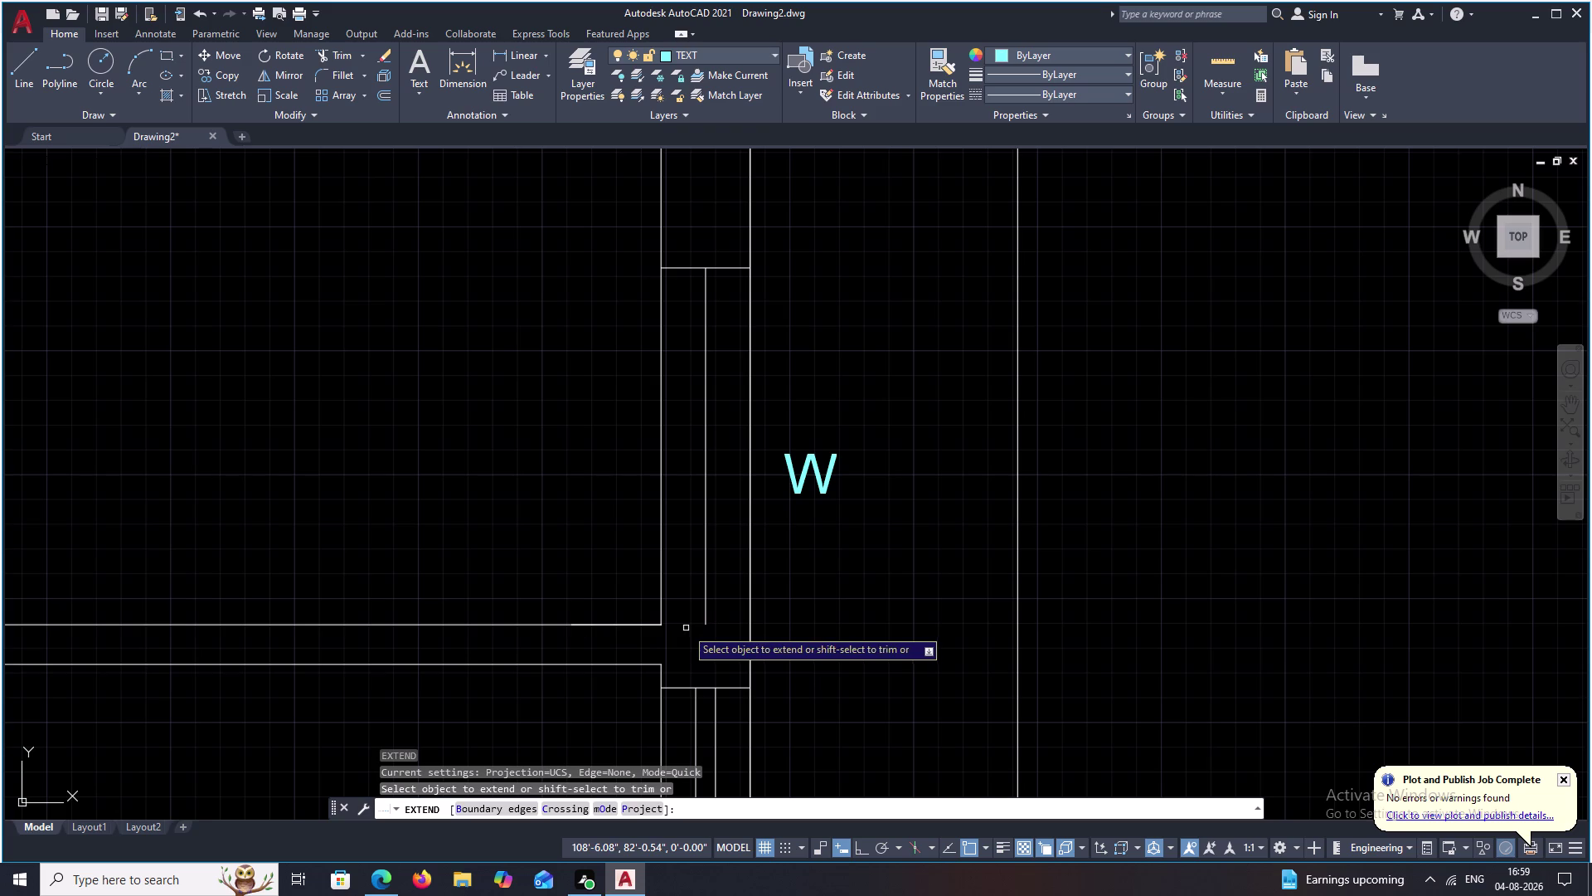
click(652, 624)
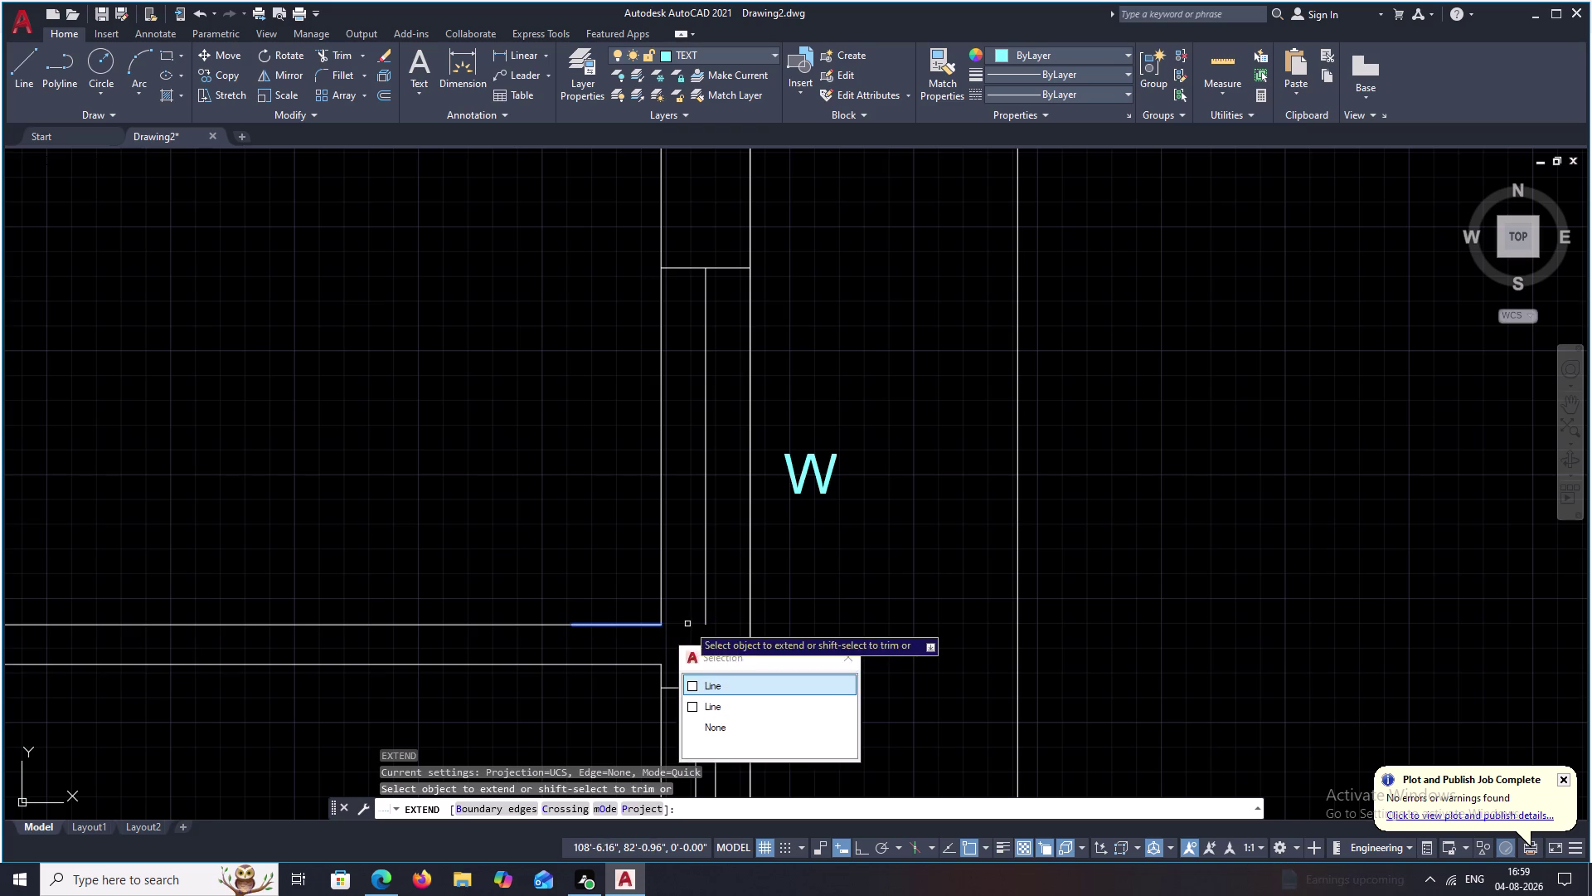
click(708, 679)
click(692, 624)
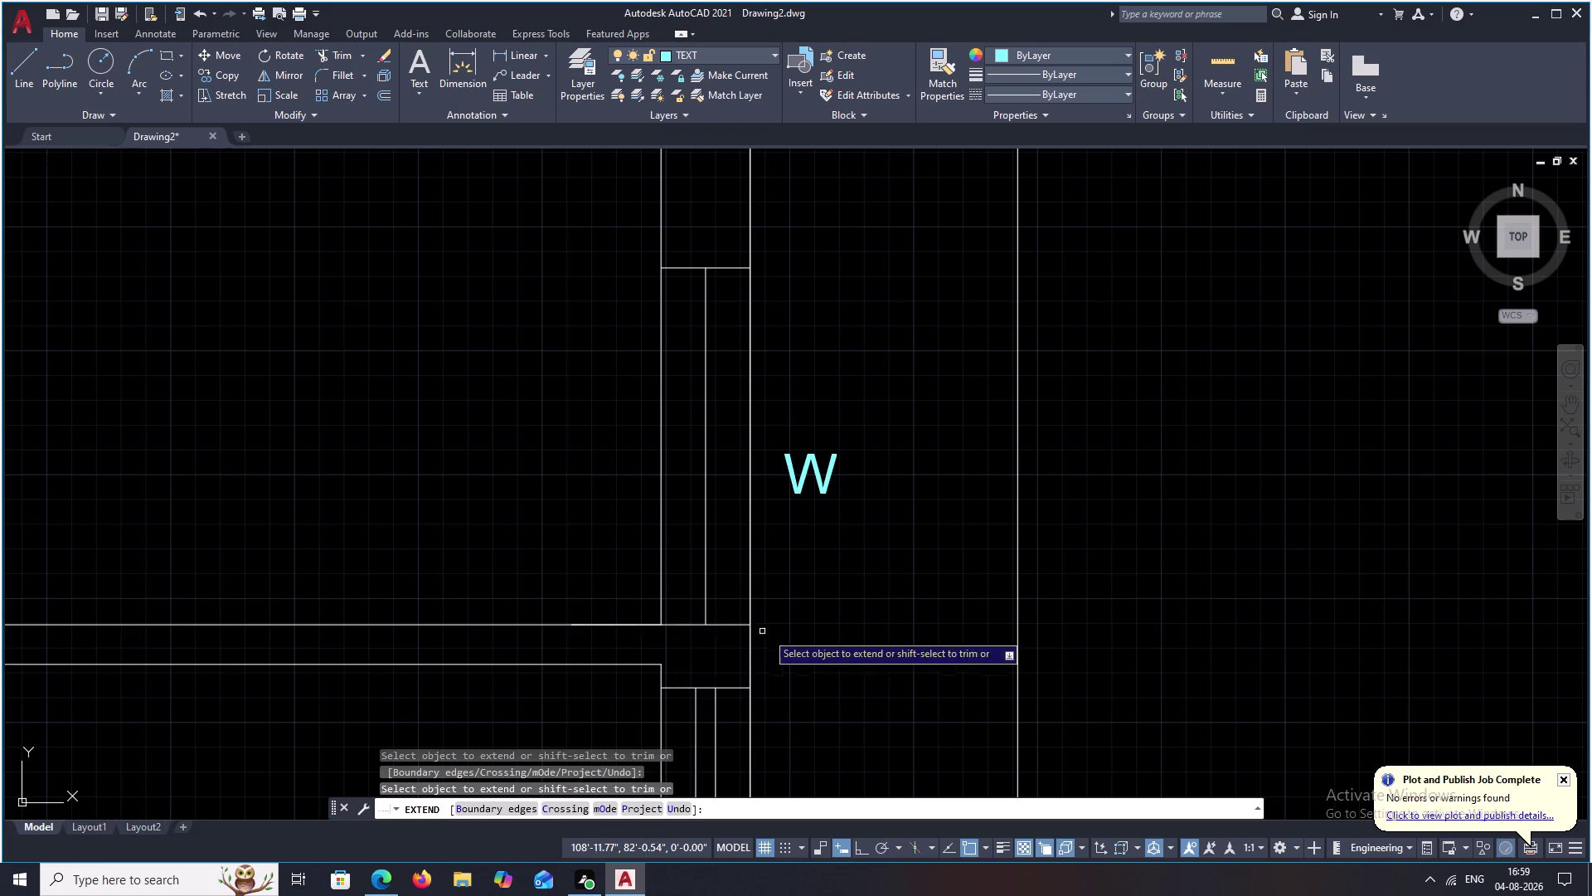
key(Escape)
click(627, 624)
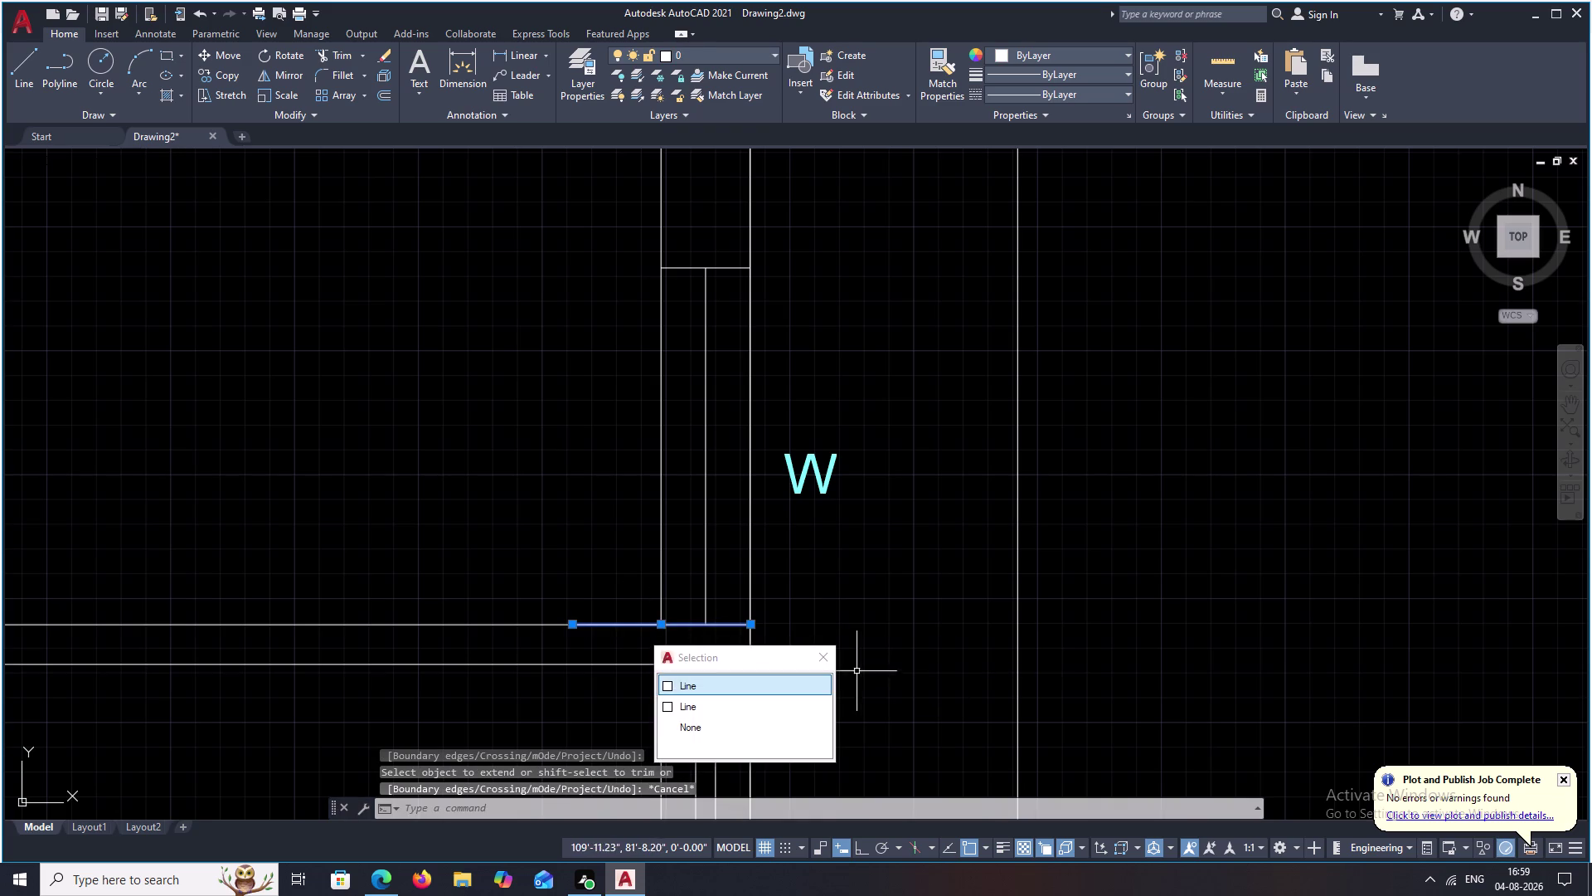
key(Escape)
Erase the stray short line at the wall junction.
scroll(down, 3)
middle_drag(854, 629, 860, 617)
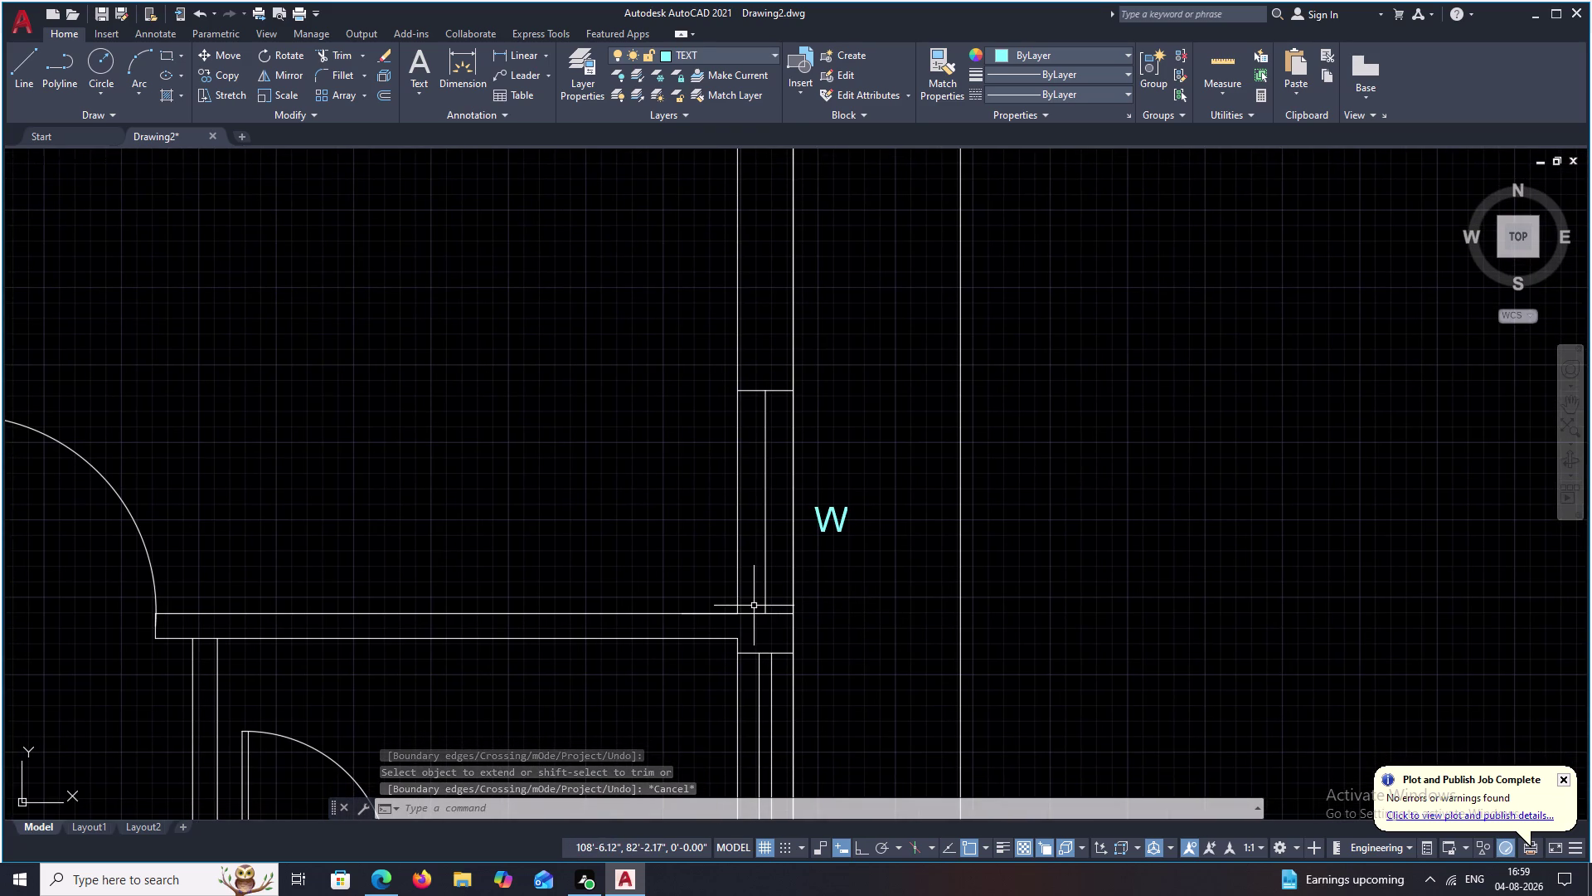
click(754, 613)
text(E)
key(space)
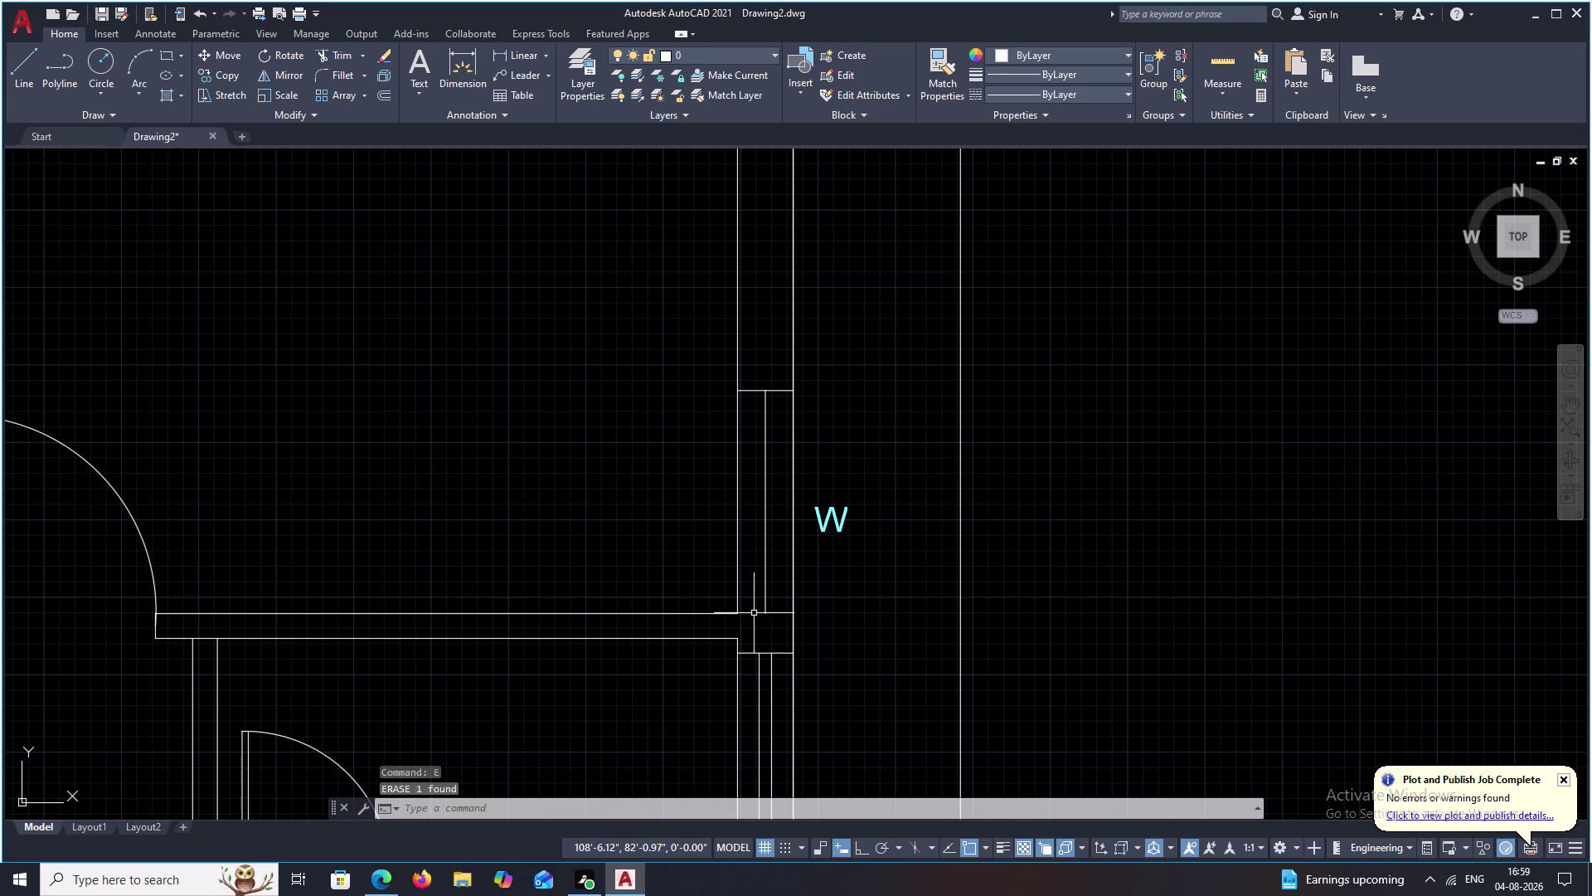
Start a wall line at the junction, cancel it, and launch Match Properties.
text(L)
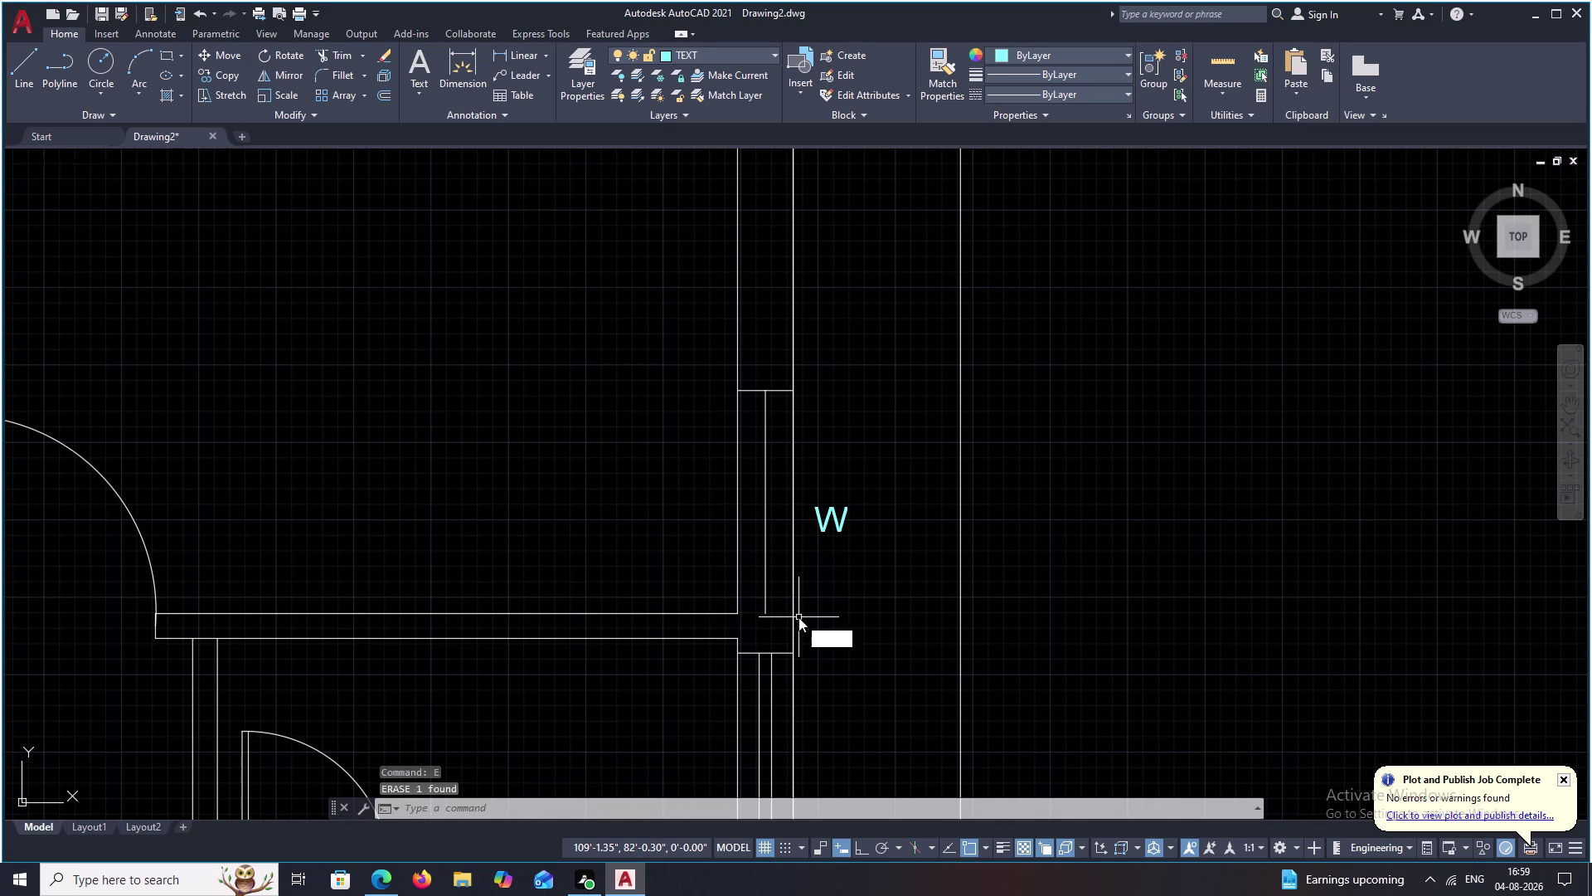
key(space)
scroll(up, 3)
click(648, 618)
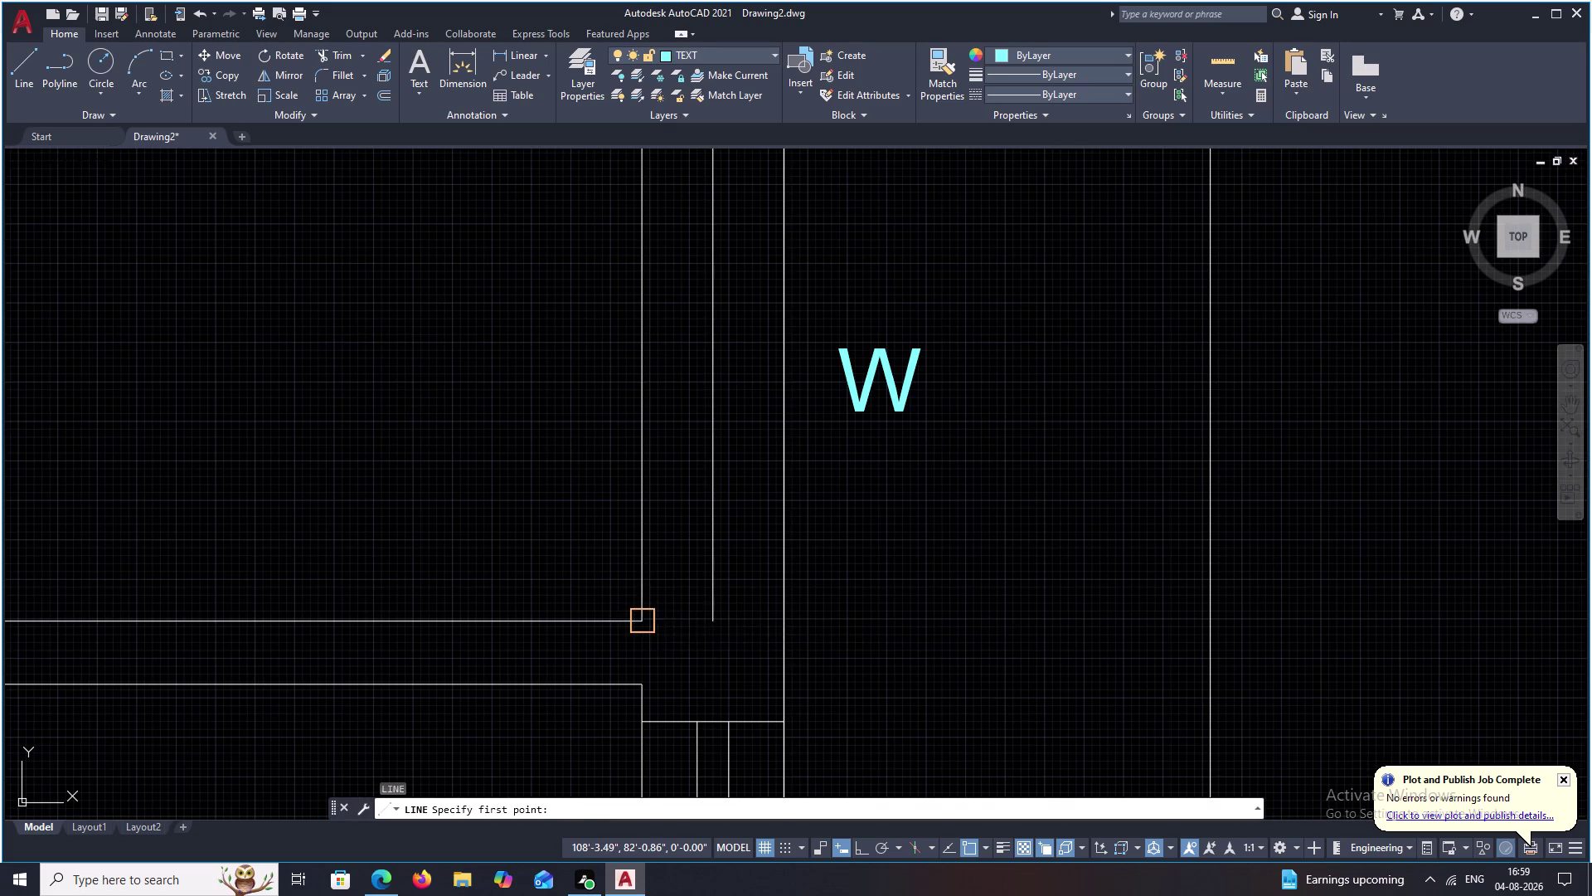
click(785, 623)
key(Escape)
scroll(down, 3)
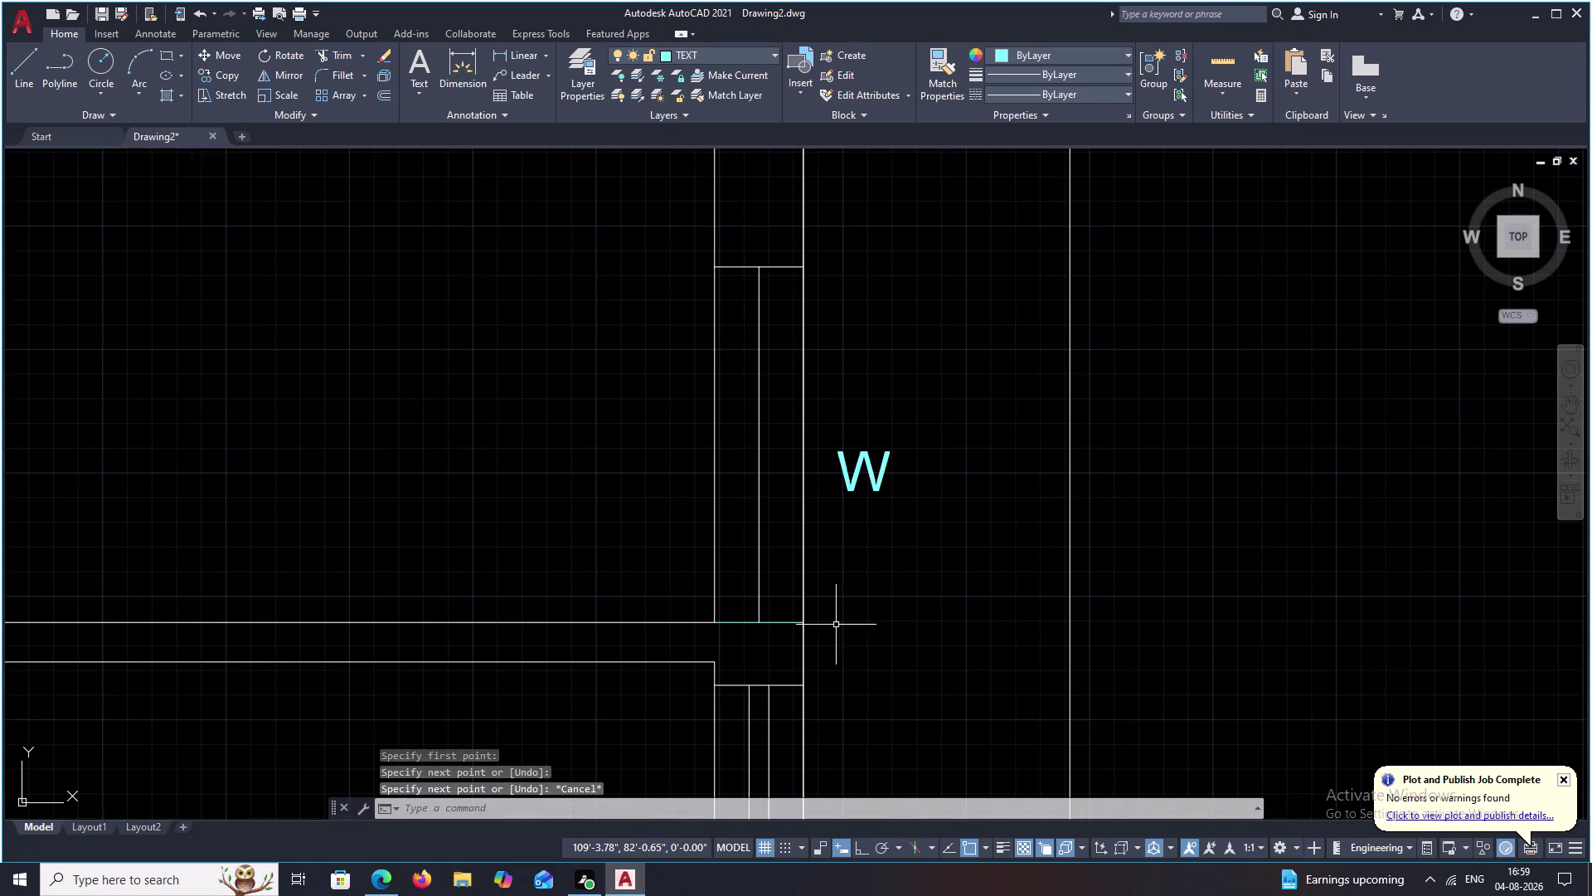
click(929, 82)
click(806, 306)
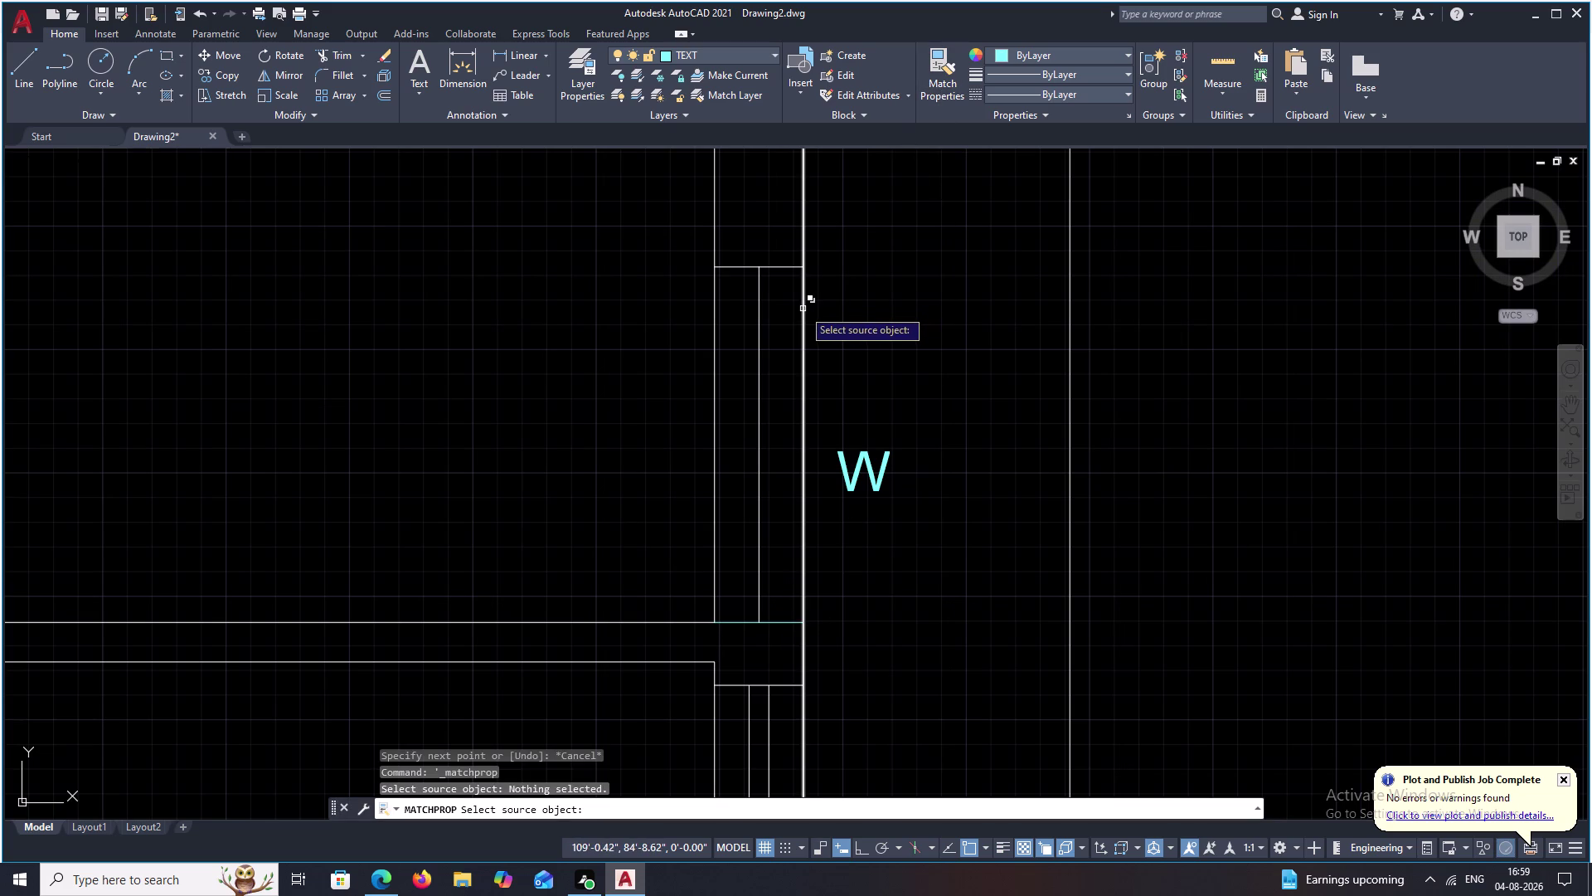
Cancel Match Properties and change the right-wall window label from W to W1.
click(803, 309)
click(750, 621)
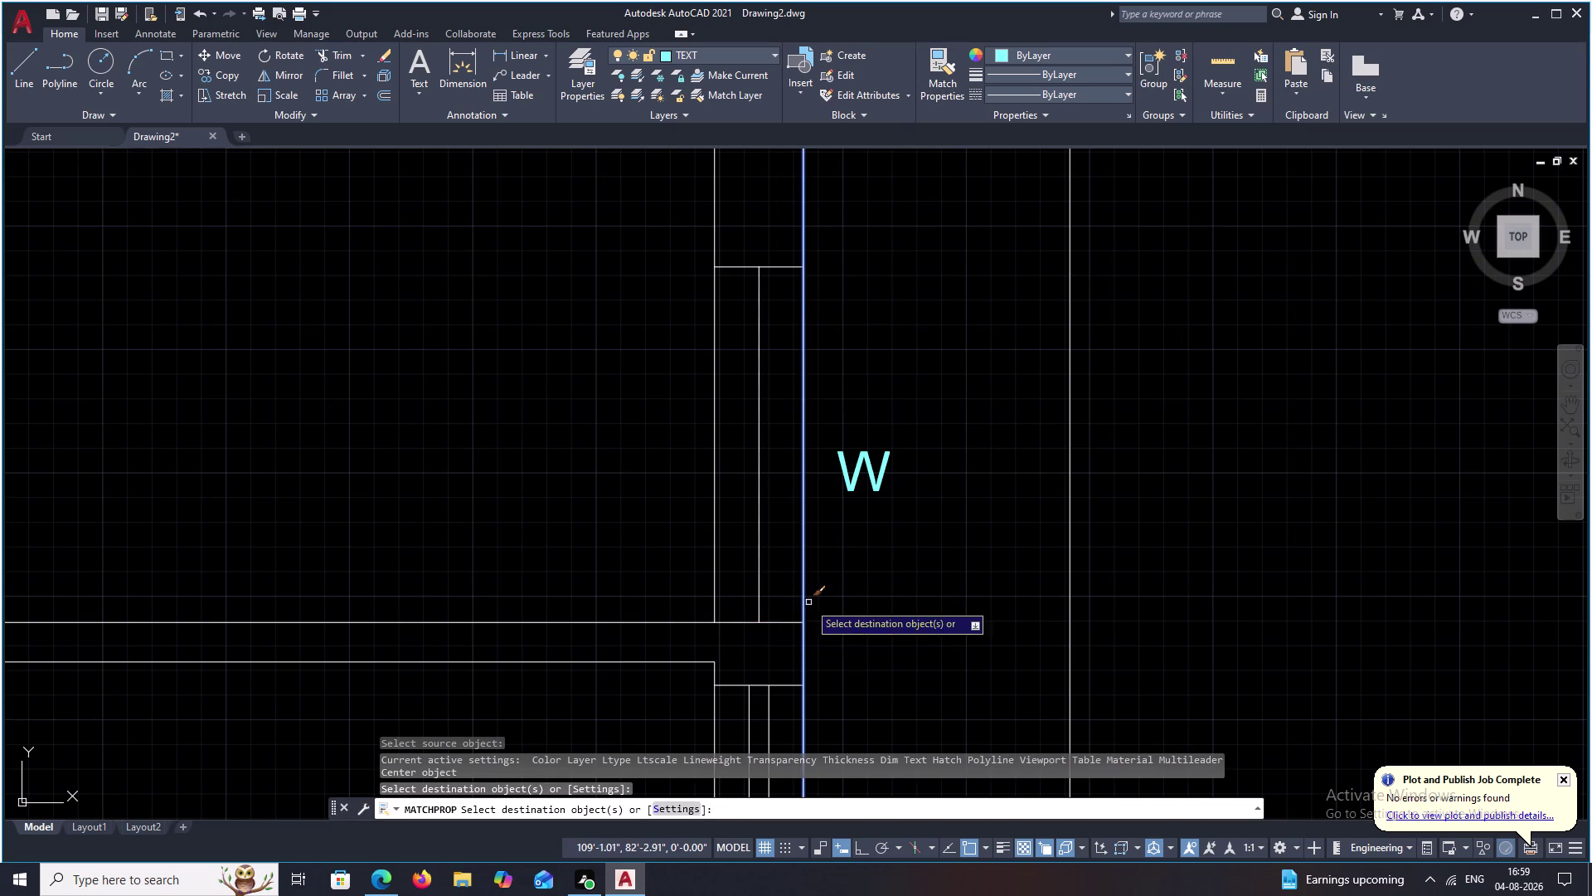
key(Escape)
scroll(down, 3)
middle_drag(910, 553, 926, 492)
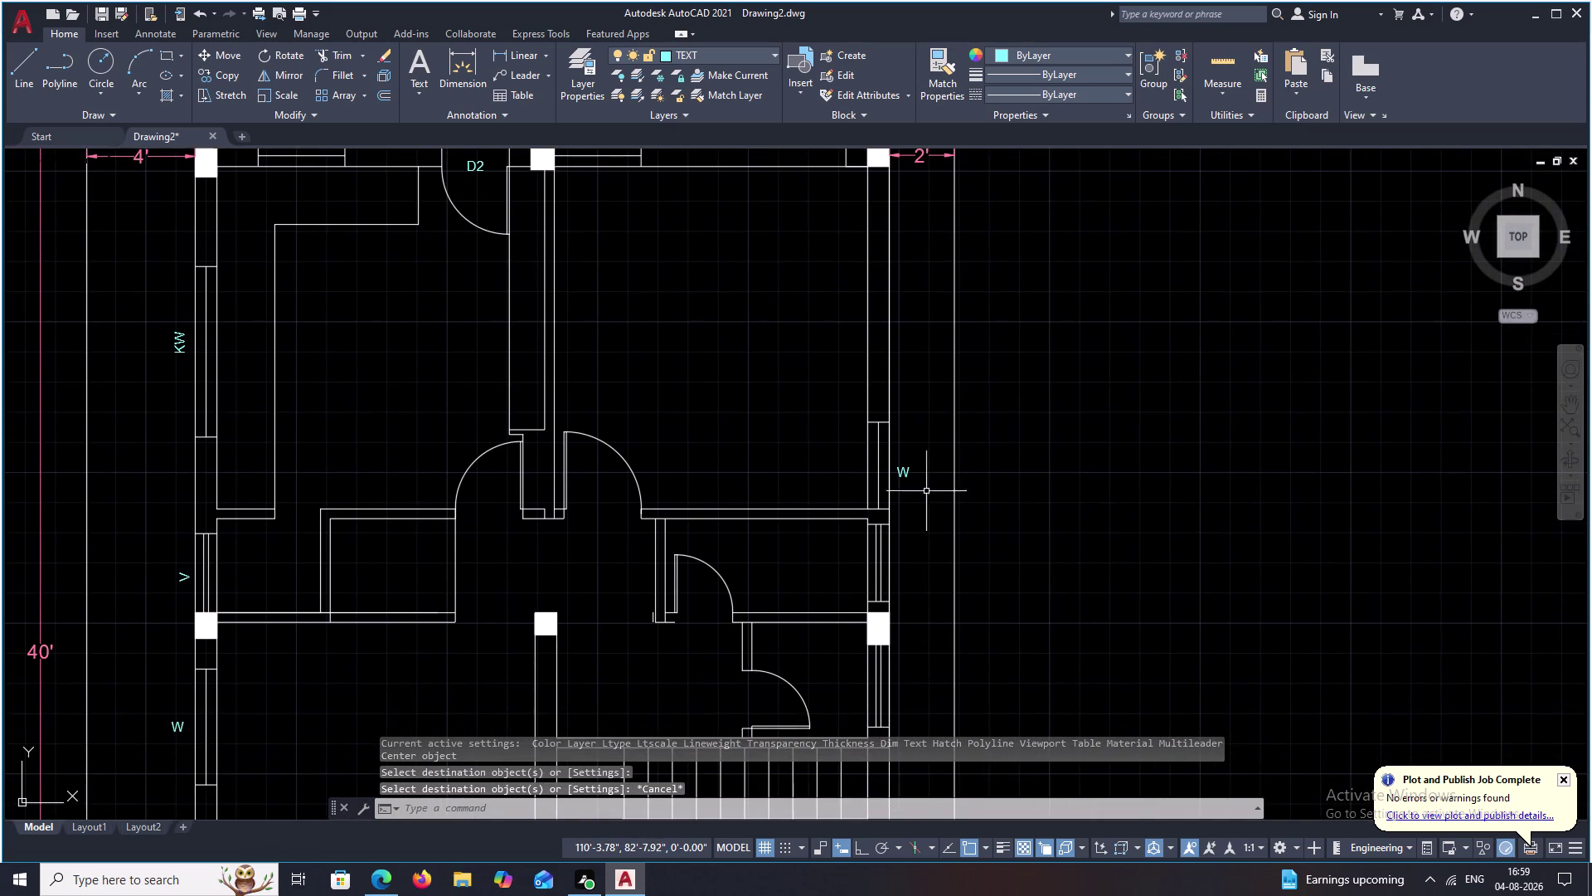
middle_drag(813, 326, 939, 412)
scroll(up, 3)
middle_drag(1034, 616, 942, 510)
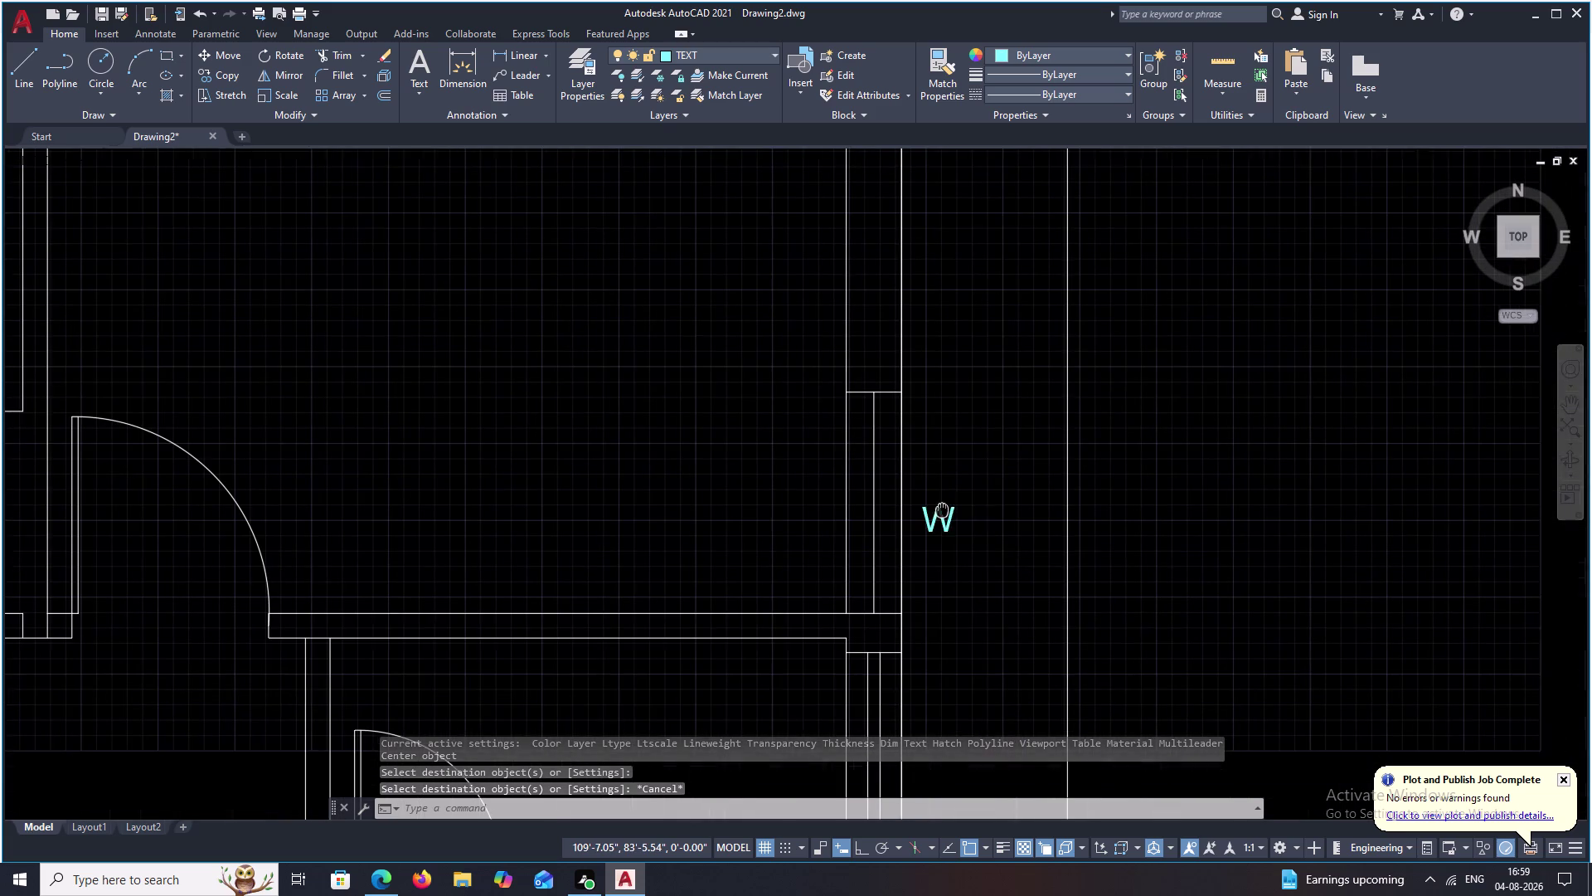
double_click(945, 524)
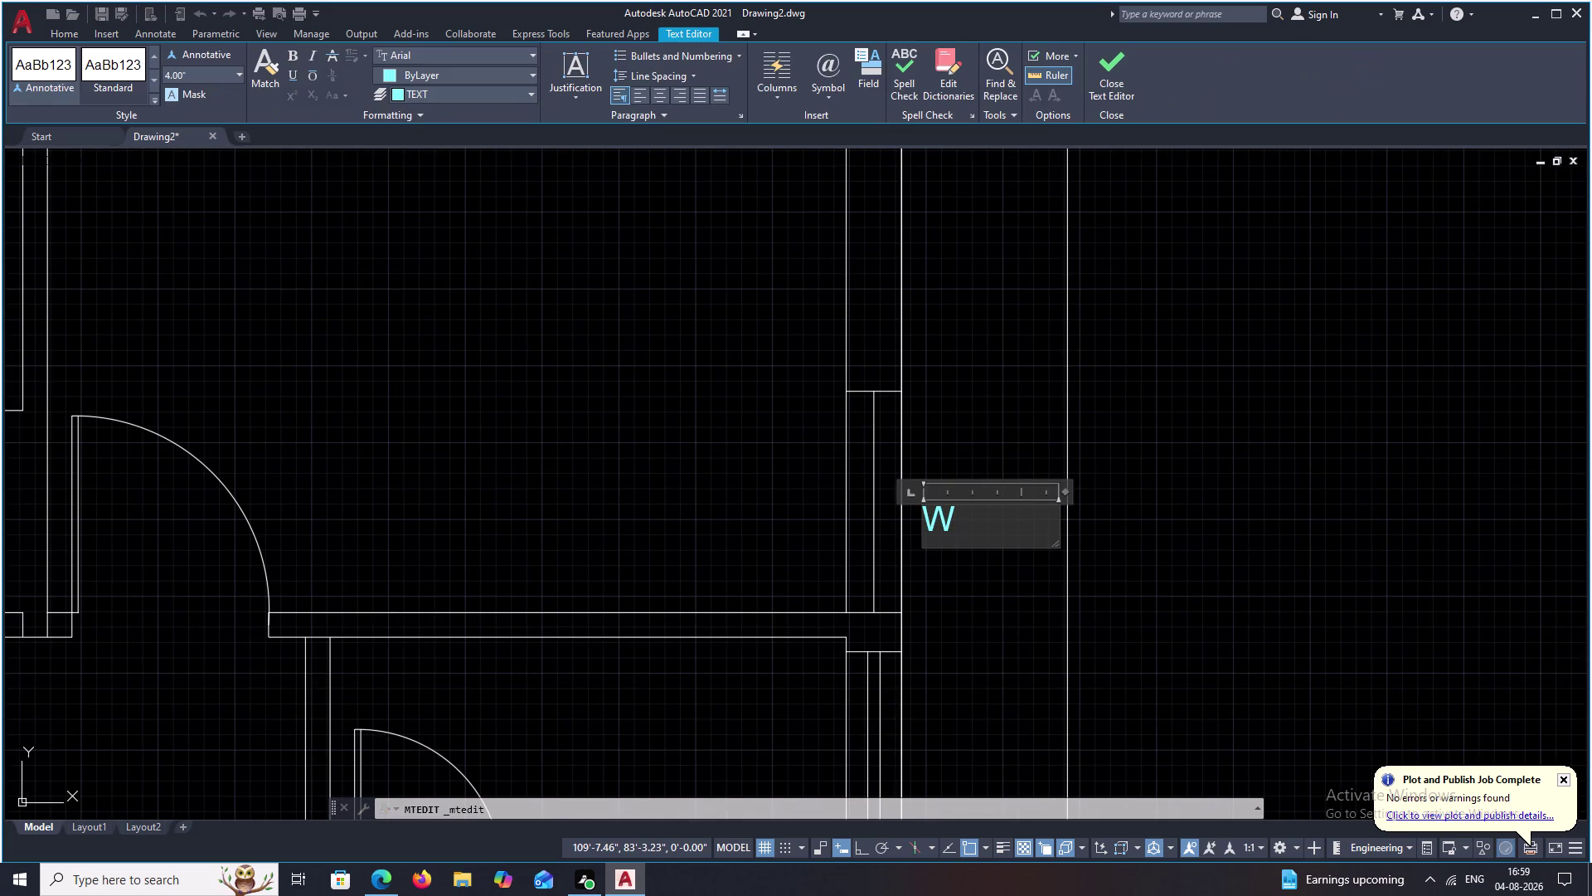
key(1)
click(961, 594)
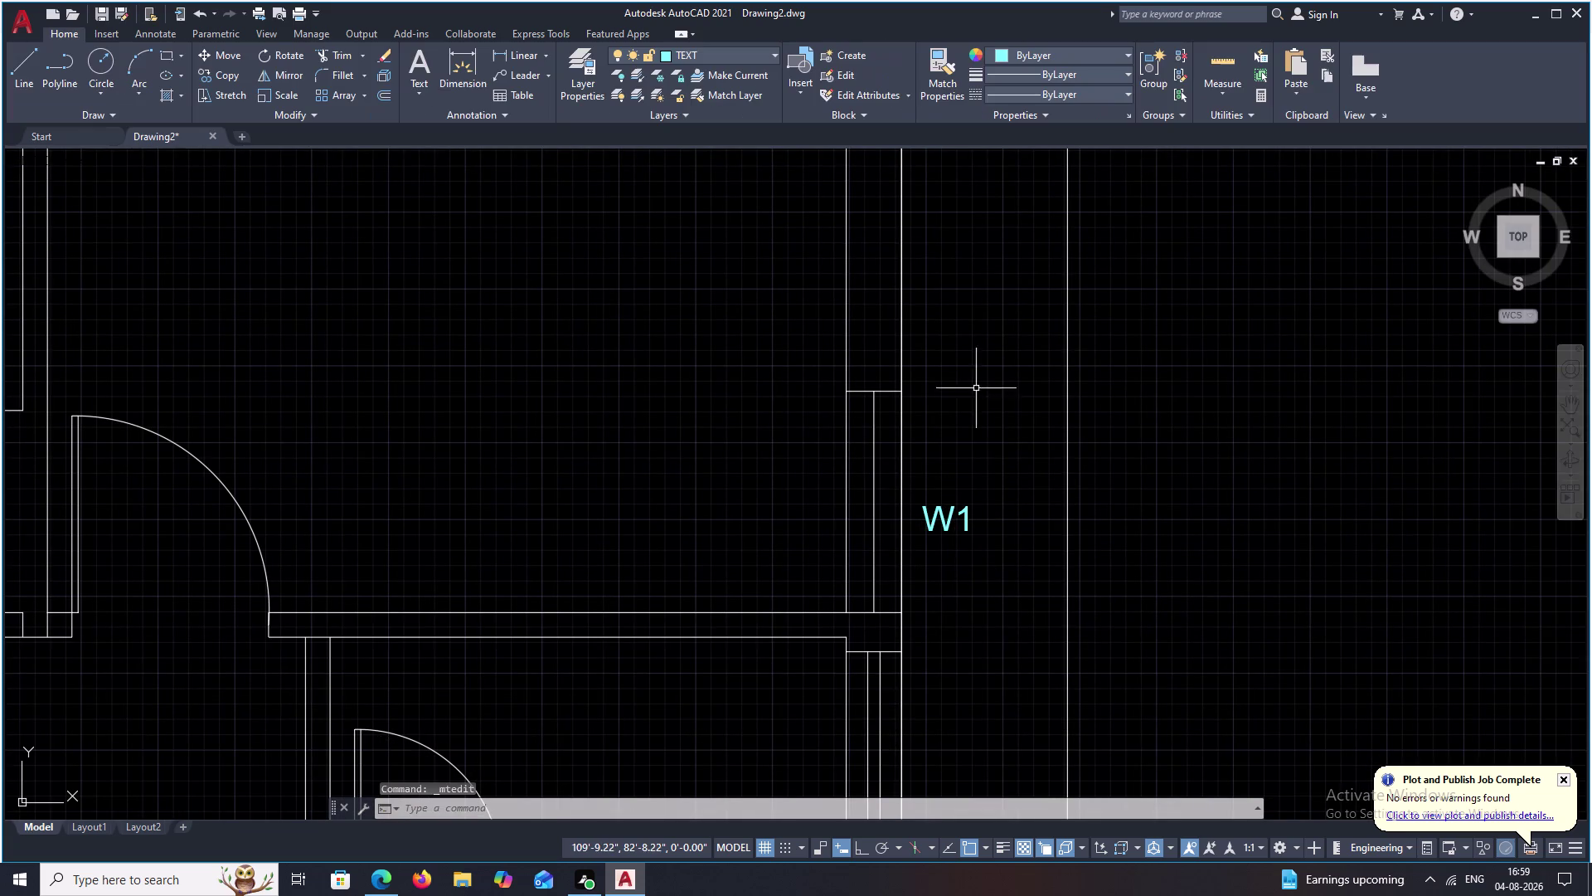
Change the top-wall window label from W to W1.
middle_drag(975, 388, 977, 414)
scroll(down, 3)
middle_drag(975, 386, 1004, 513)
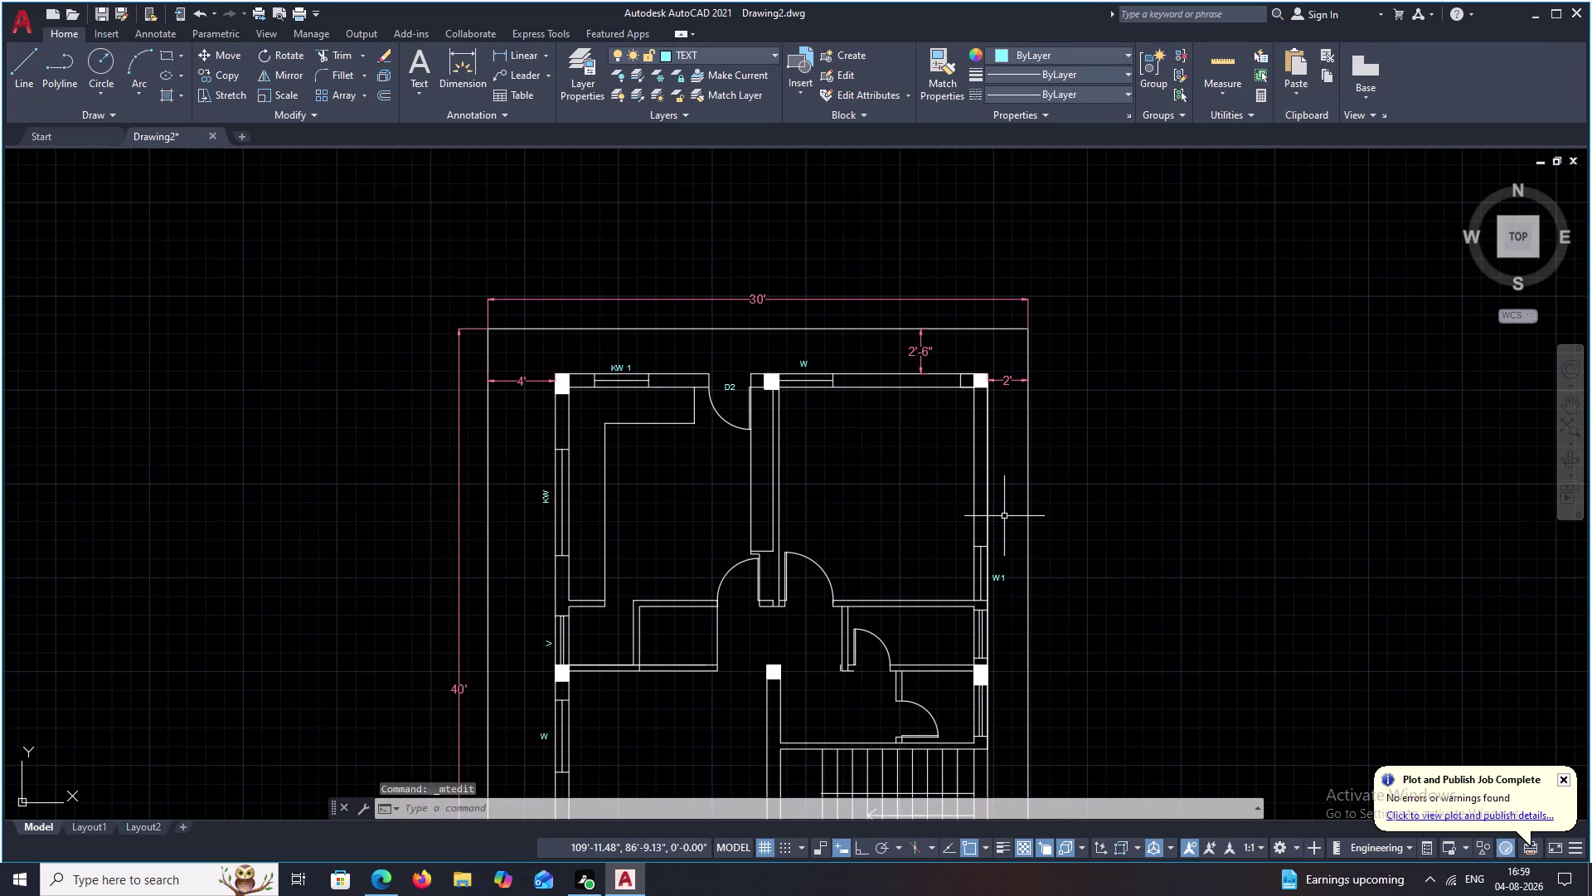
middle_drag(894, 434, 919, 511)
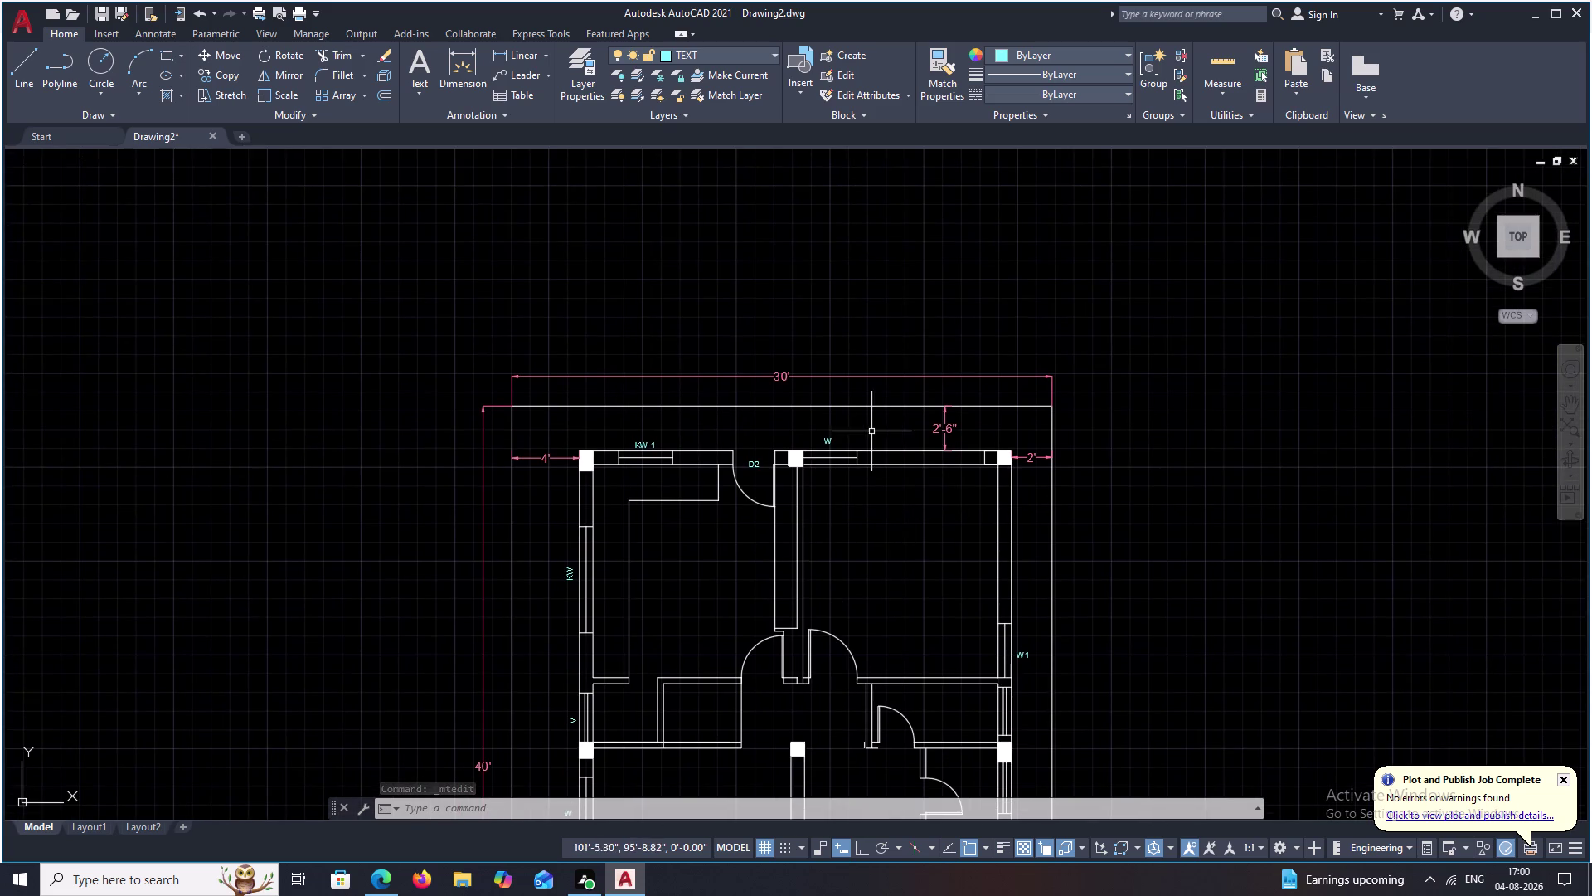
scroll(up, 3)
double_click(793, 438)
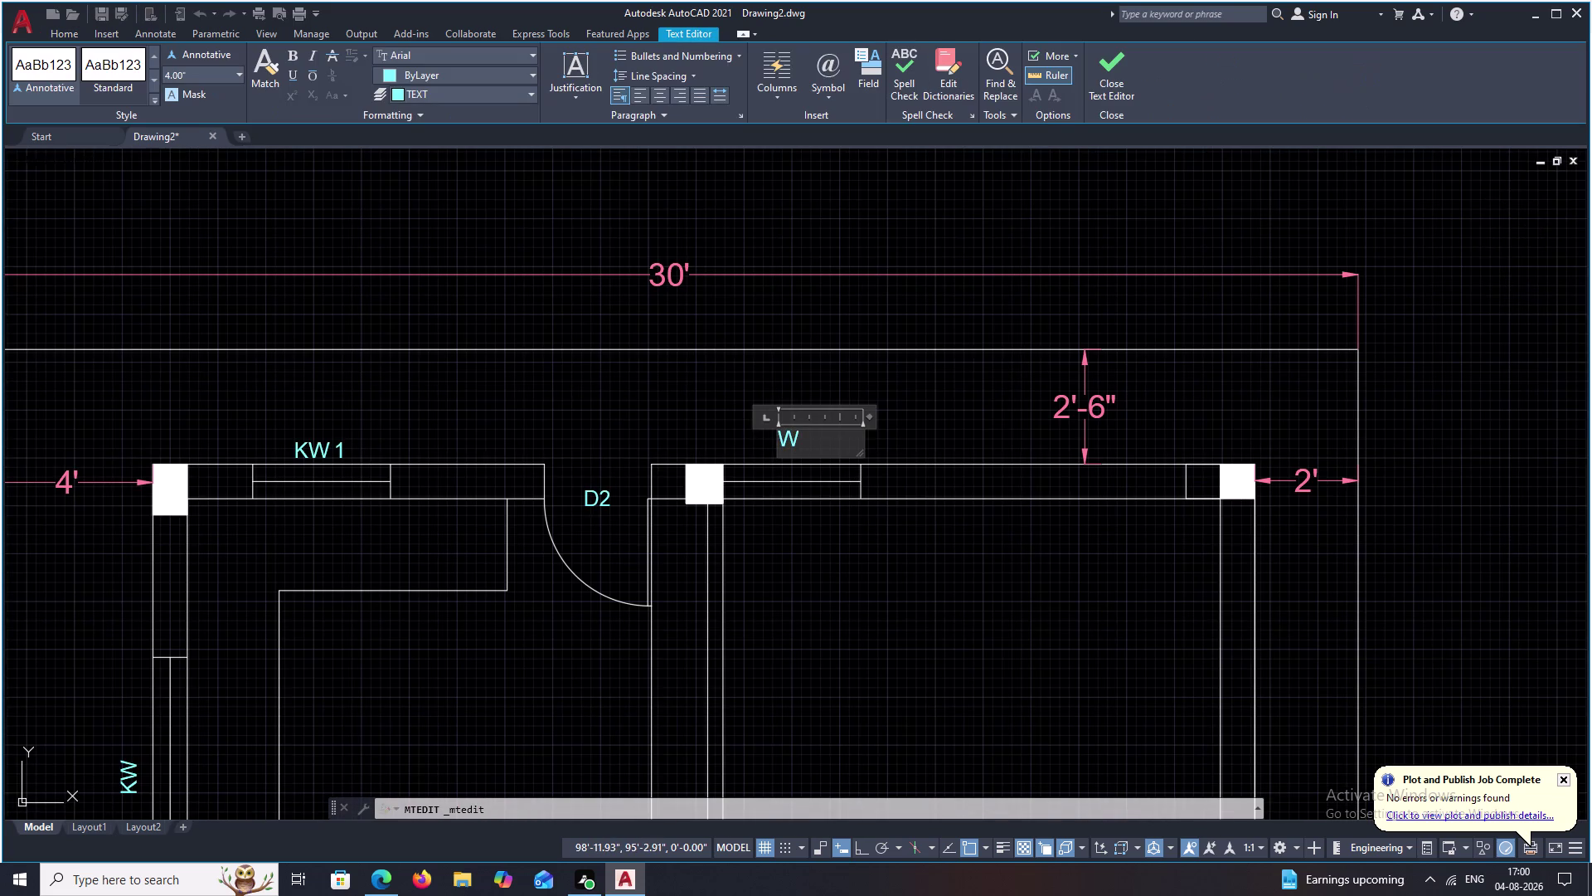
key(1)
click(904, 428)
Pan down the plan to bring the staircase into view.
scroll(down, 3)
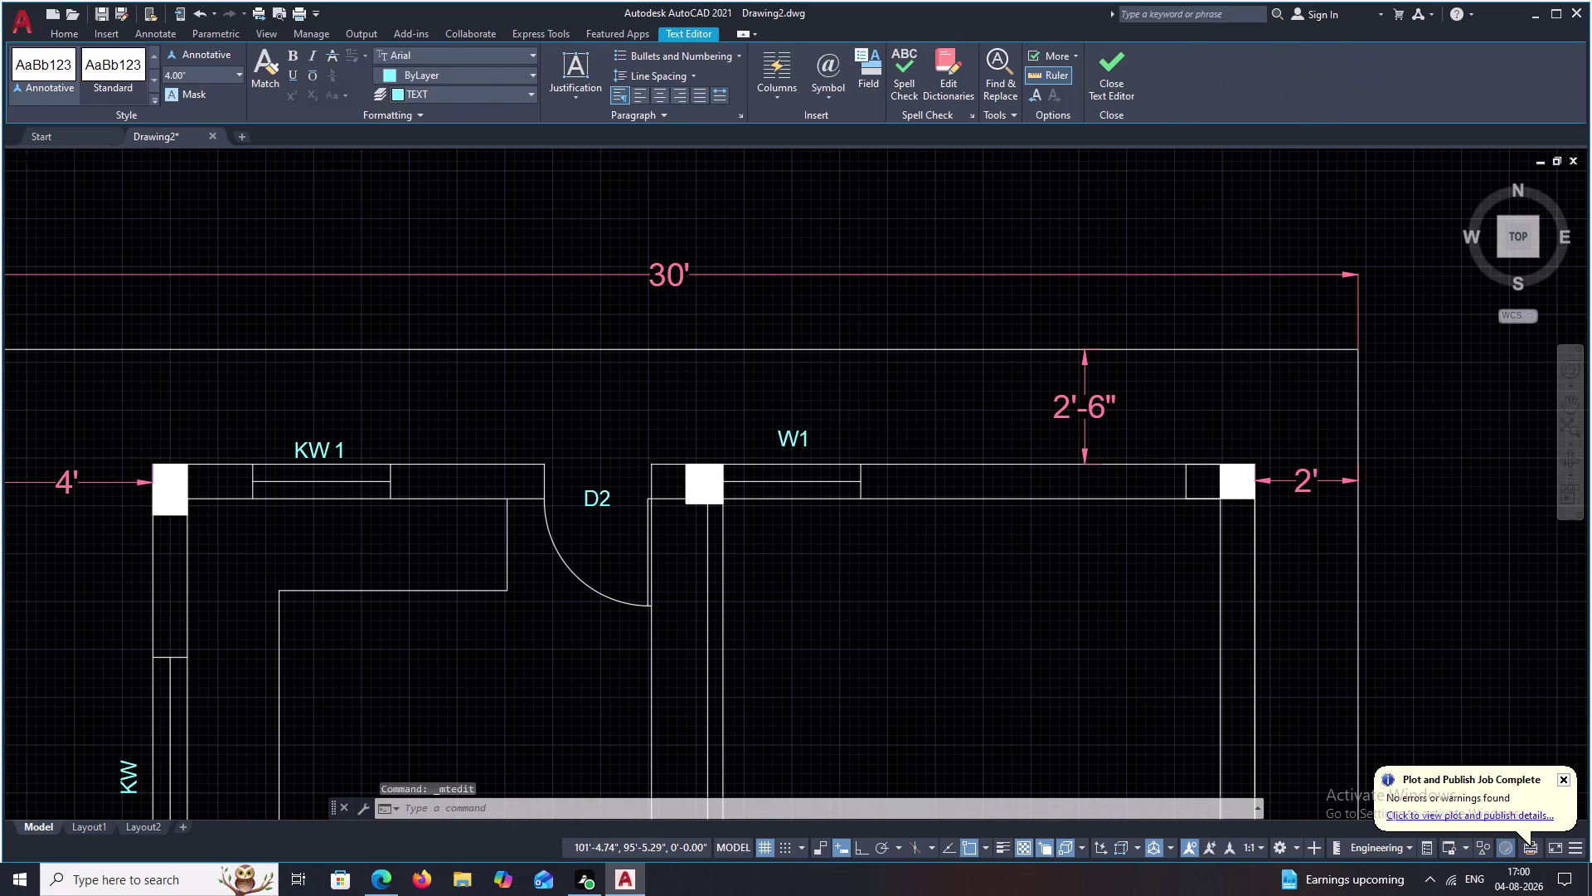
scroll(down, 3)
middle_drag(925, 514, 899, 426)
middle_drag(898, 494, 897, 429)
middle_drag(911, 510, 887, 411)
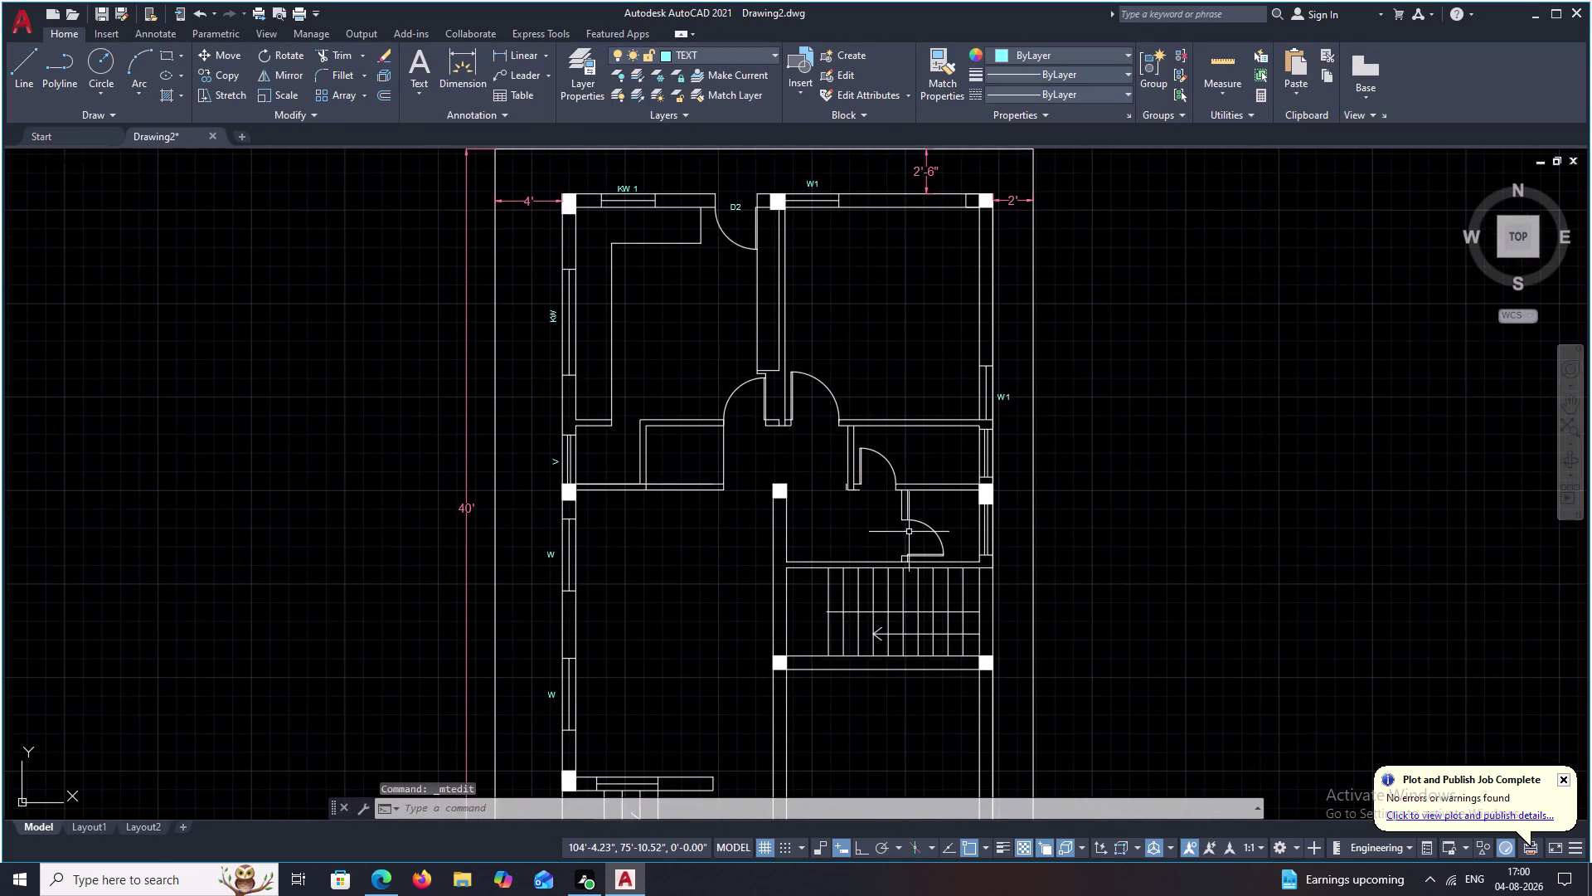
middle_drag(908, 532, 862, 412)
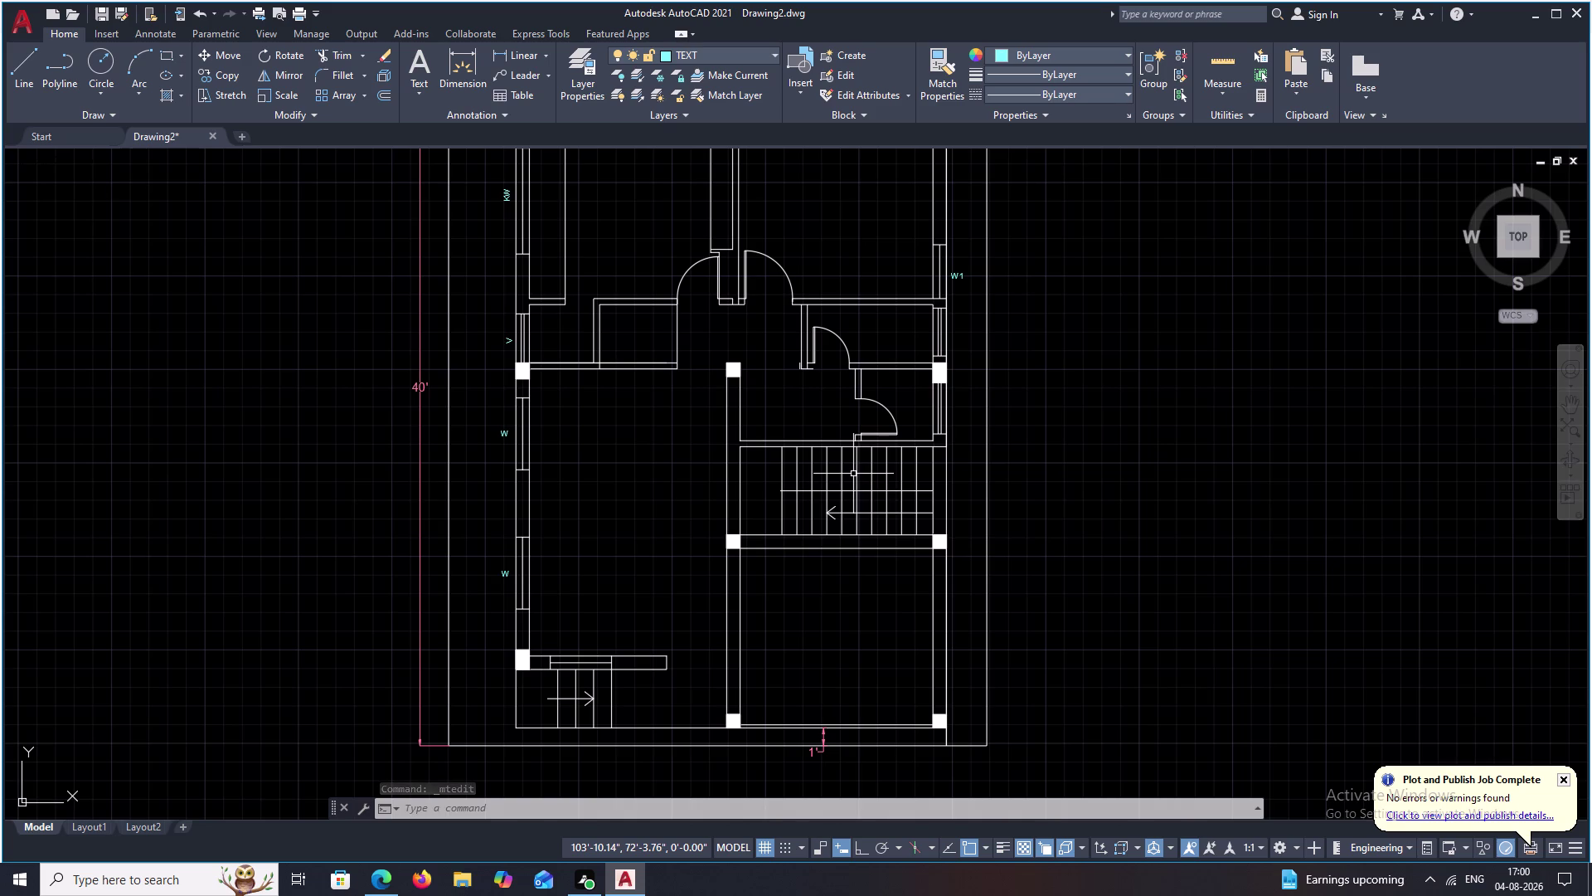
middle_drag(957, 499, 858, 485)
scroll(up, 3)
Create a multiline text label reading UP beside the stair arrow.
scroll(up, 3)
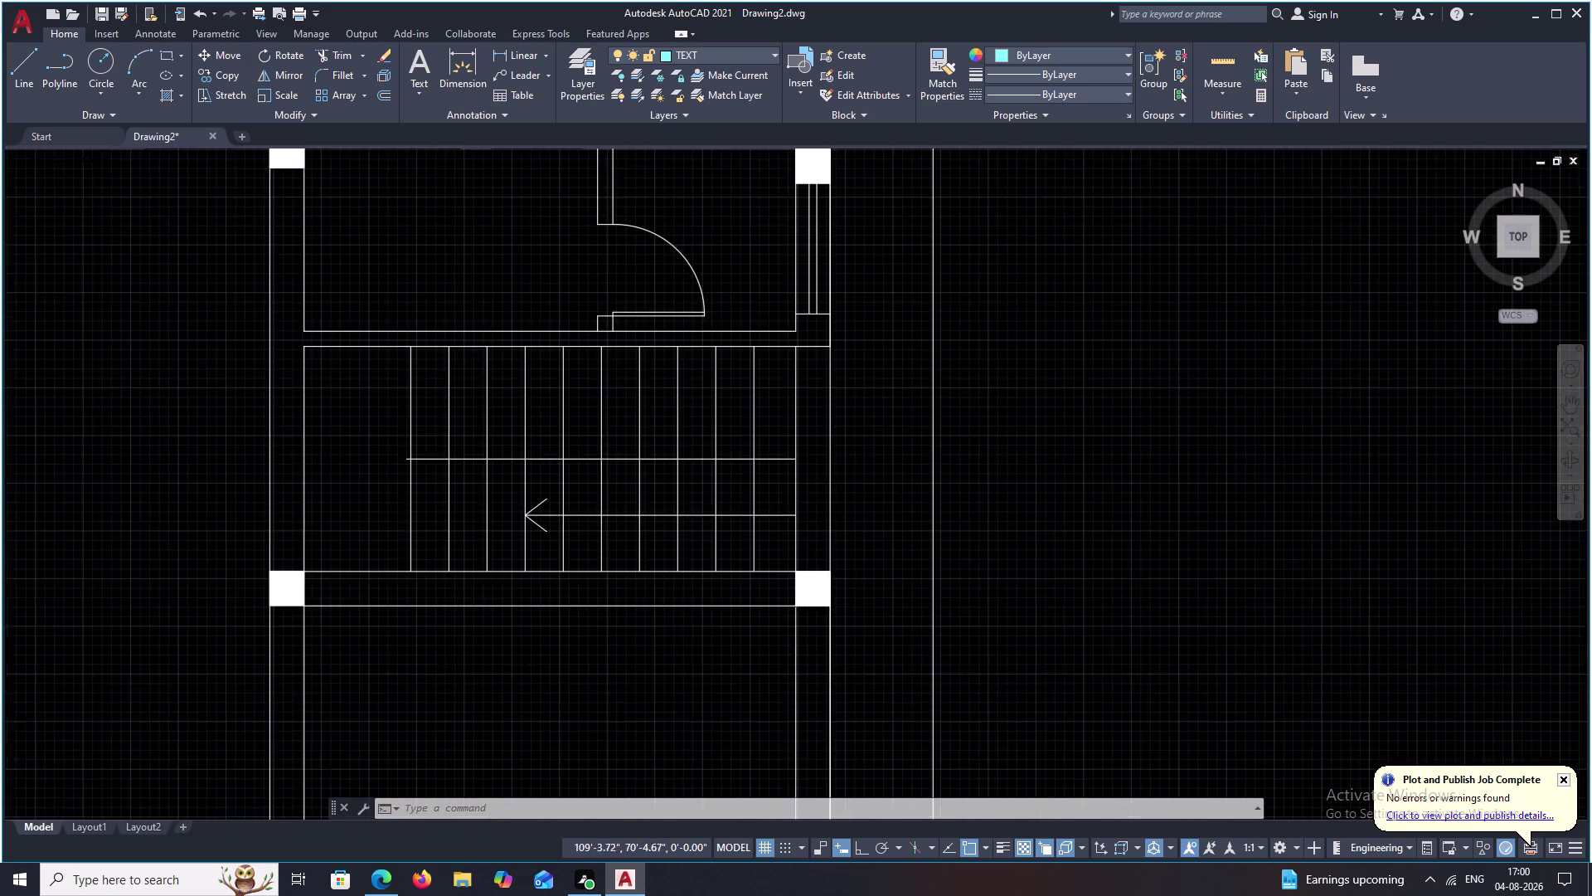
scroll(up, 3)
text(T)
key(space)
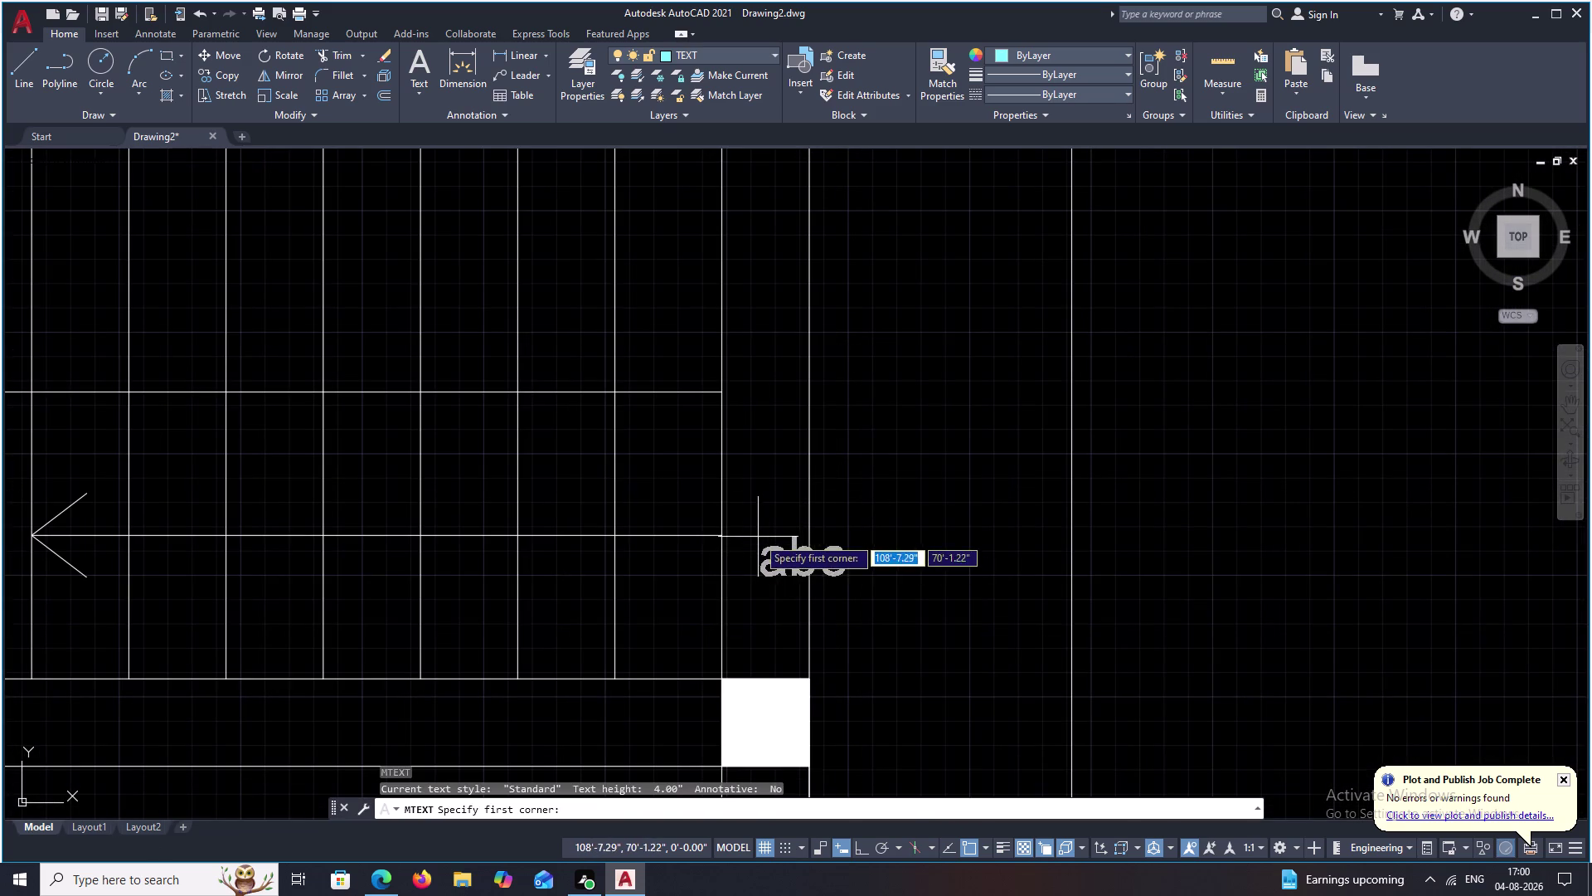
drag(754, 525, 910, 568)
click(910, 567)
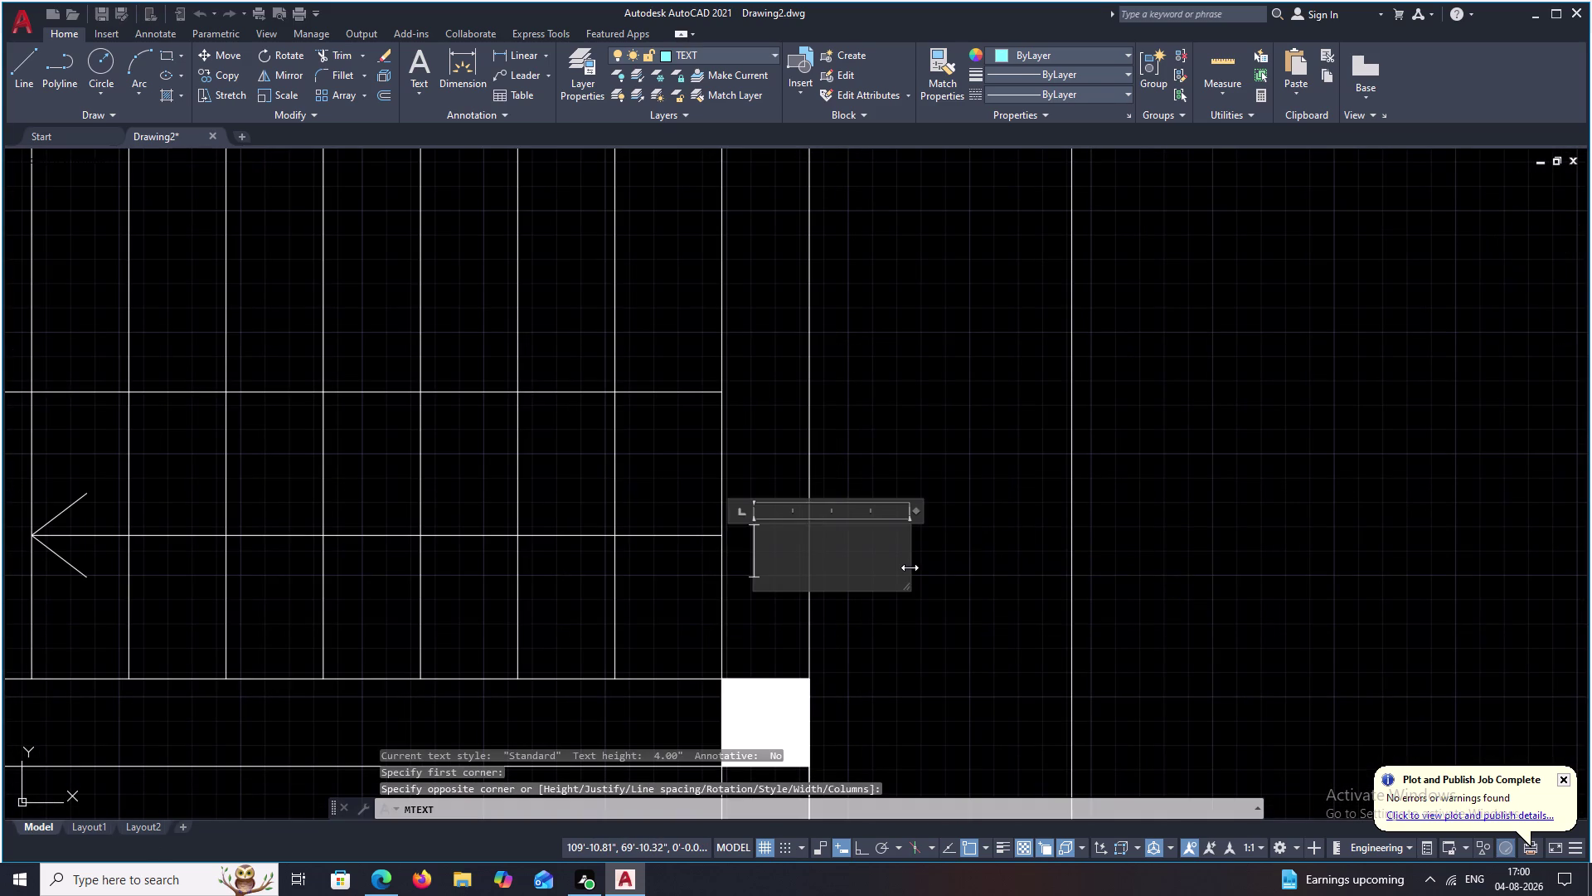
click(663, 94)
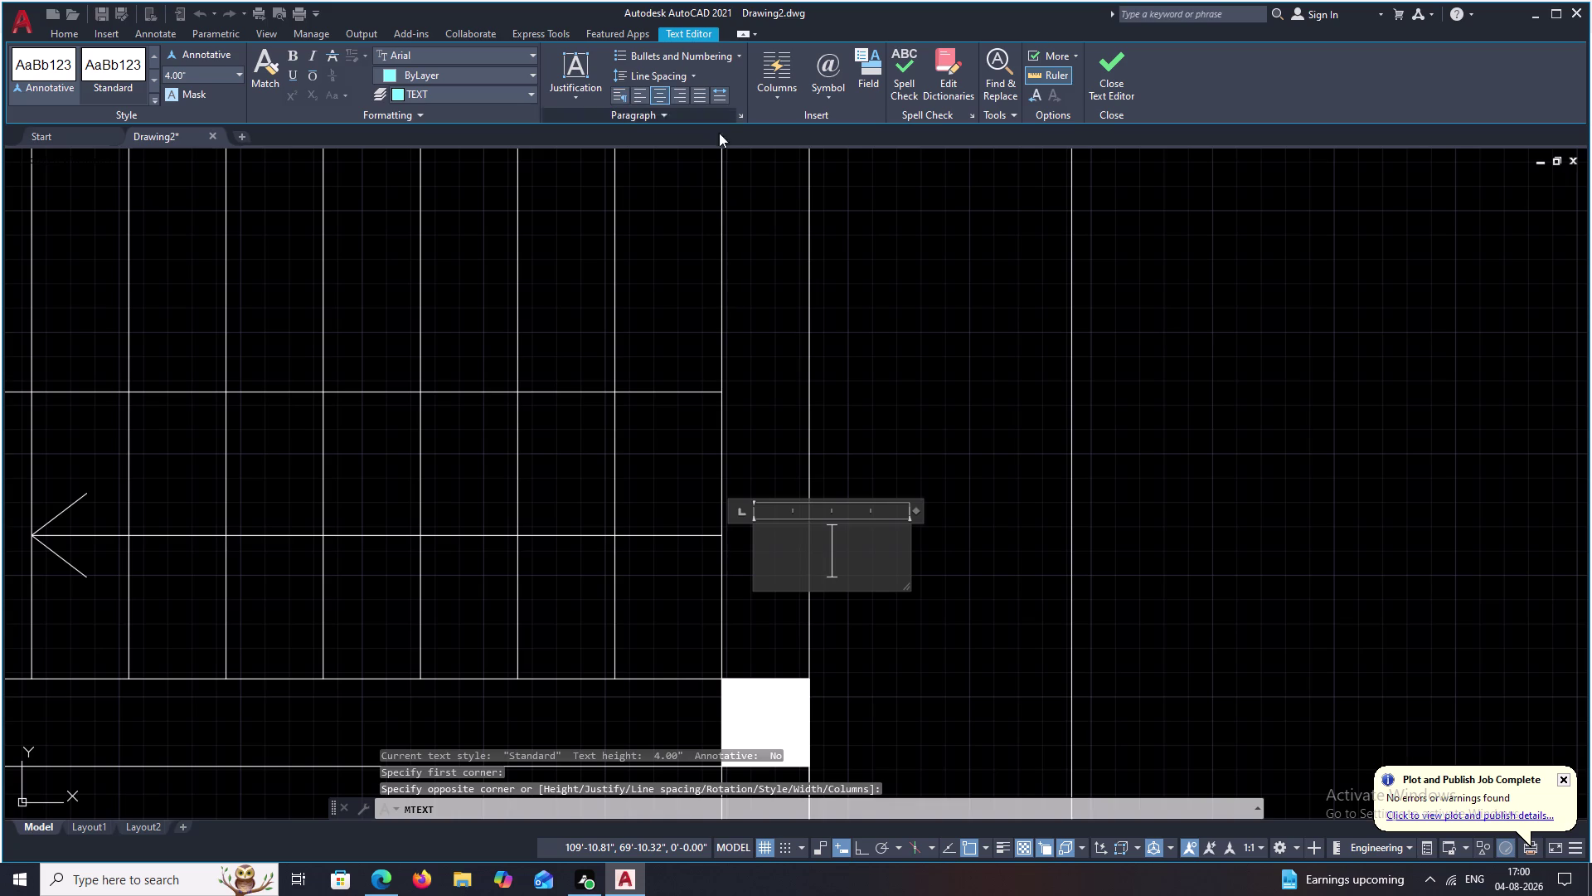
text(UO)
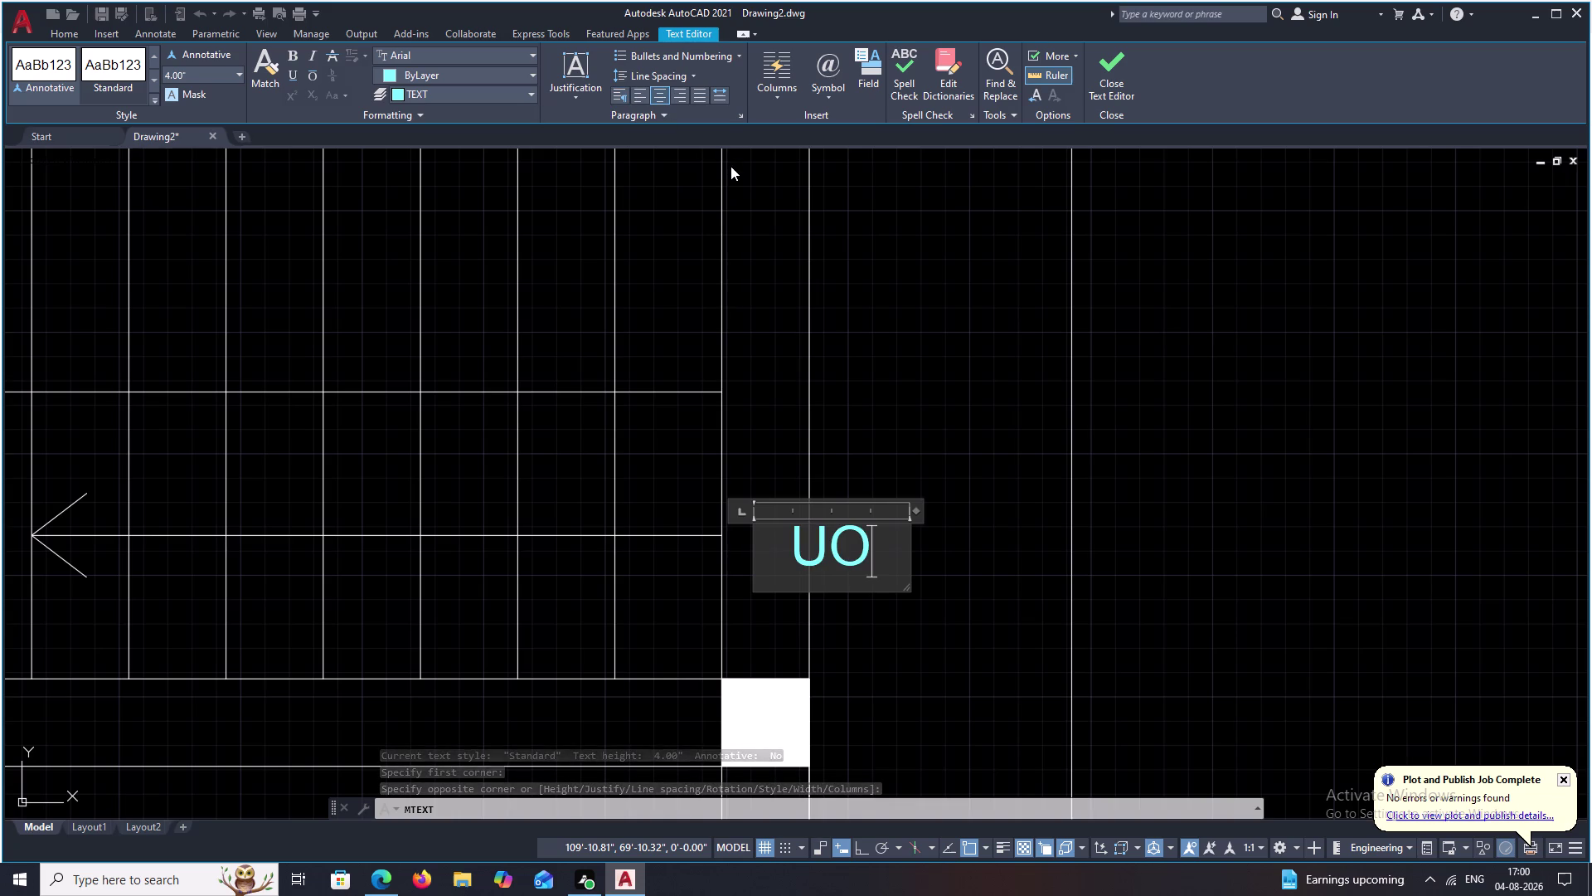
key(BackSpace)
key(p)
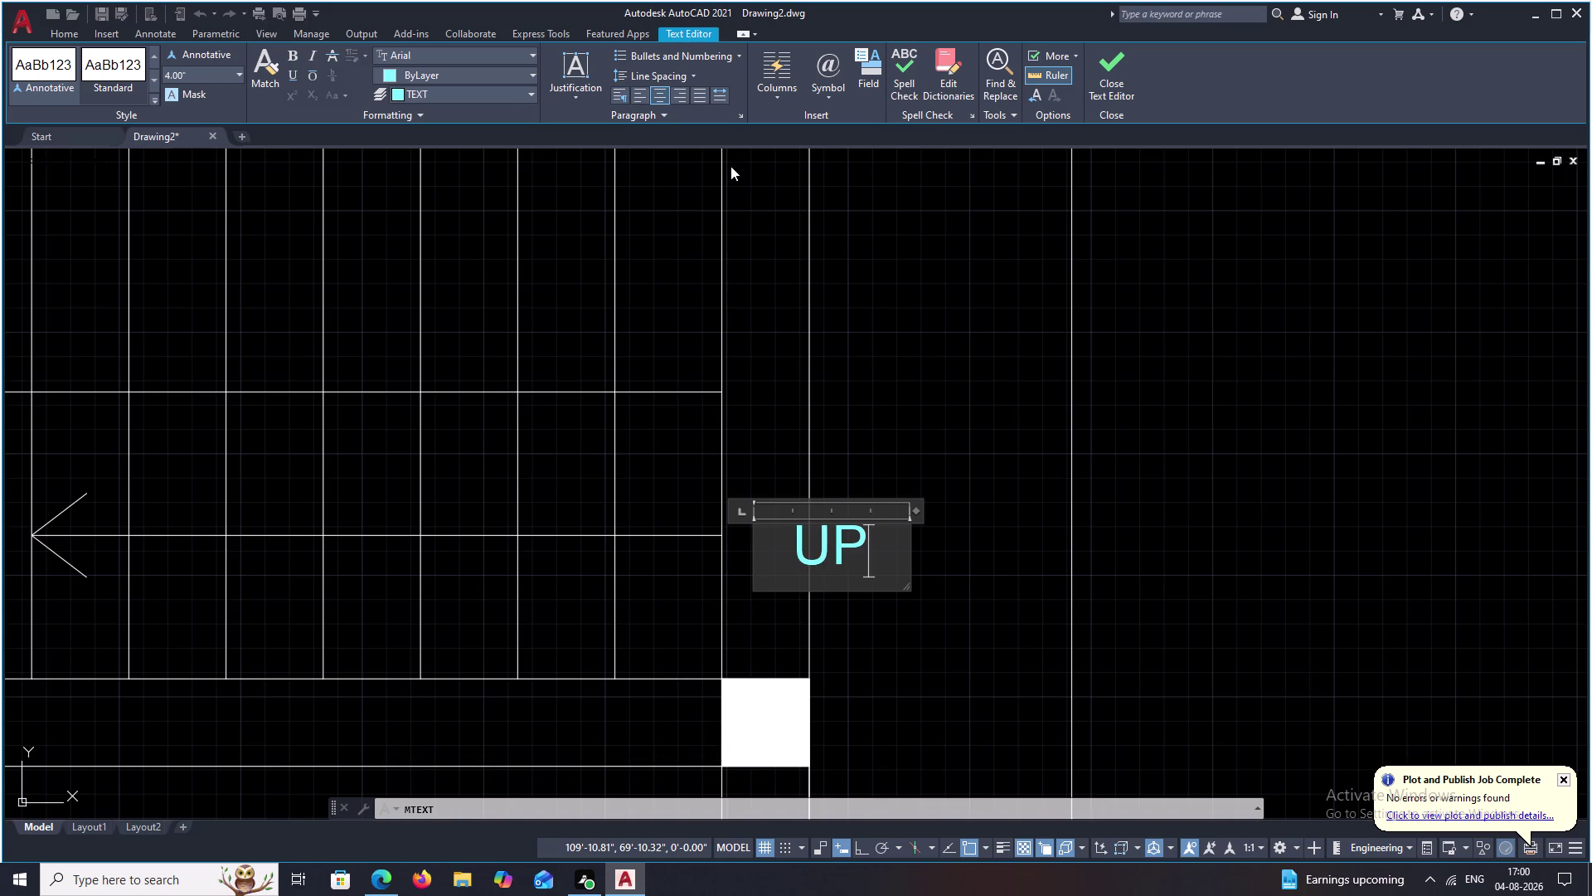
click(946, 360)
Move the UP label to the end of the stair arrow.
scroll(down, 3)
middle_drag(944, 454, 947, 397)
scroll(up, 3)
click(902, 330)
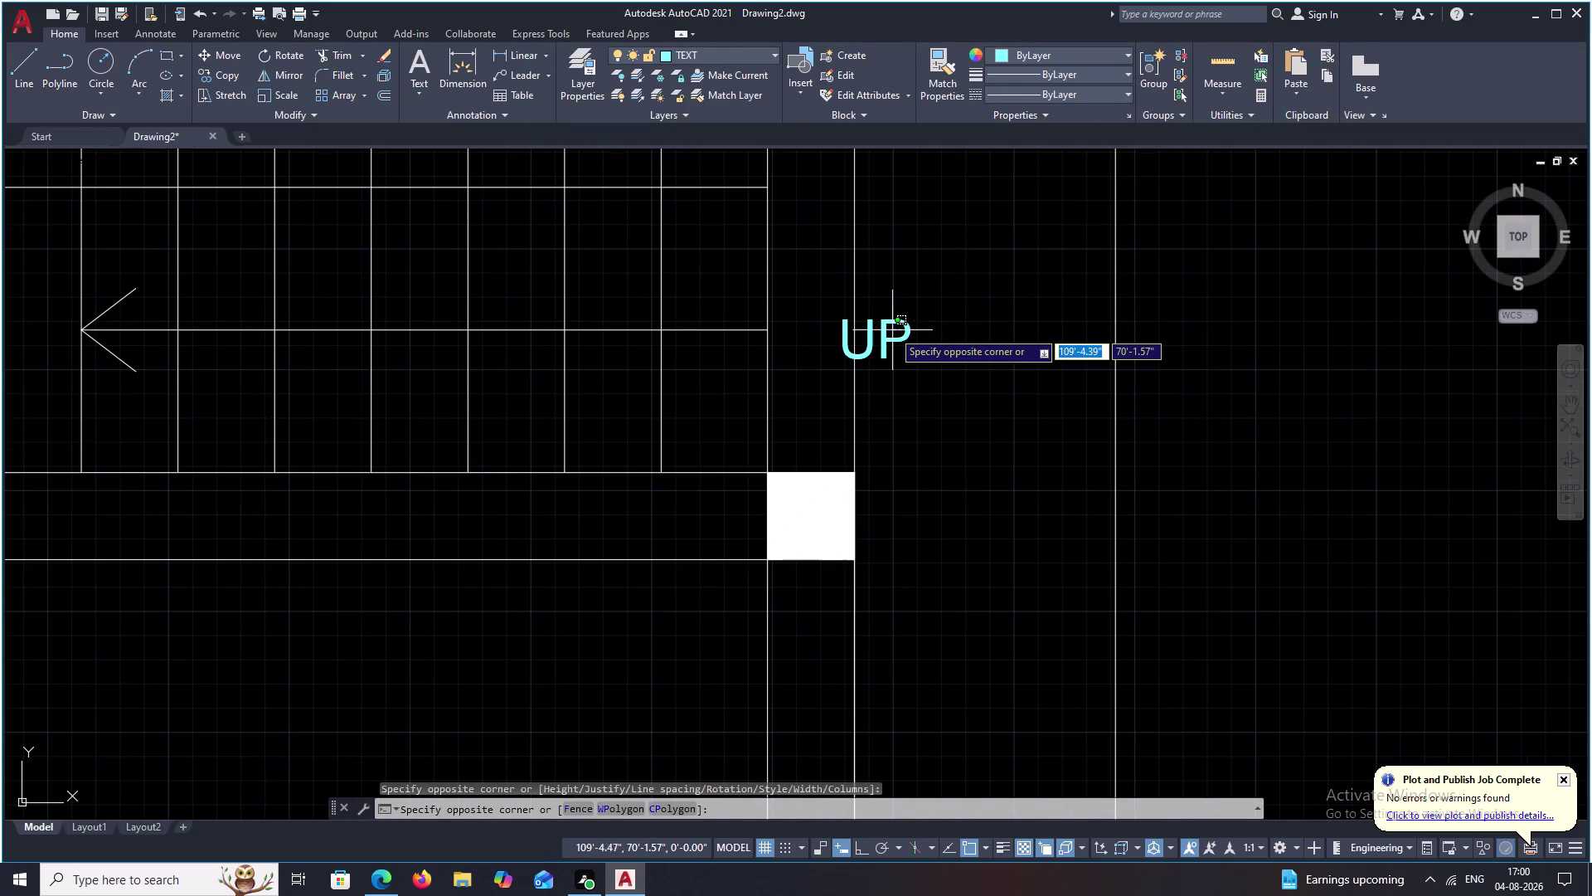
click(884, 345)
text(M)
key(space)
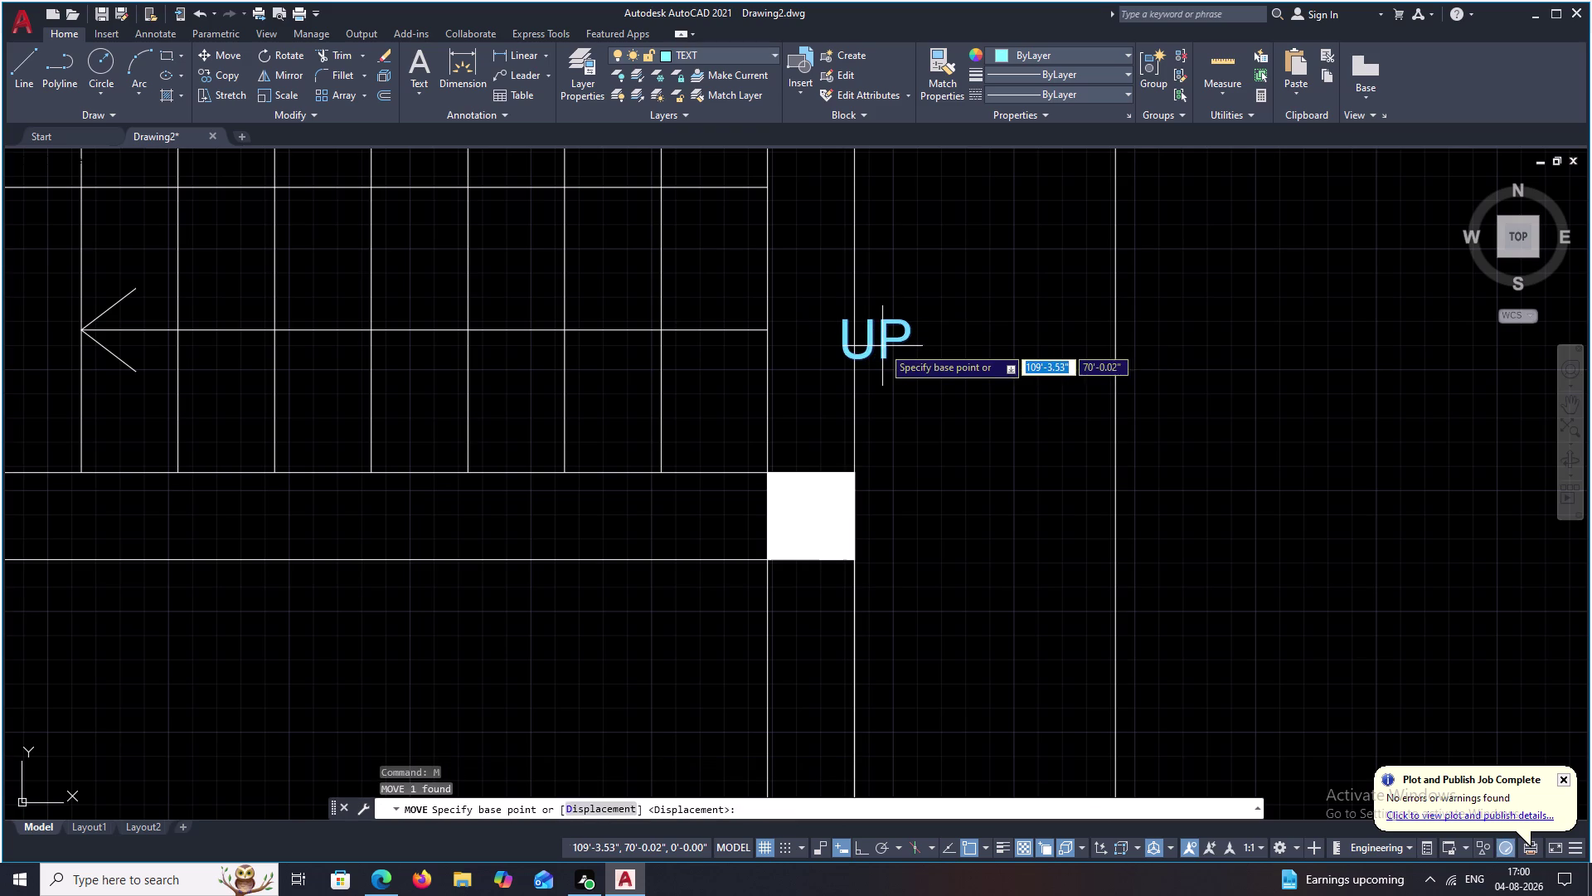
click(886, 356)
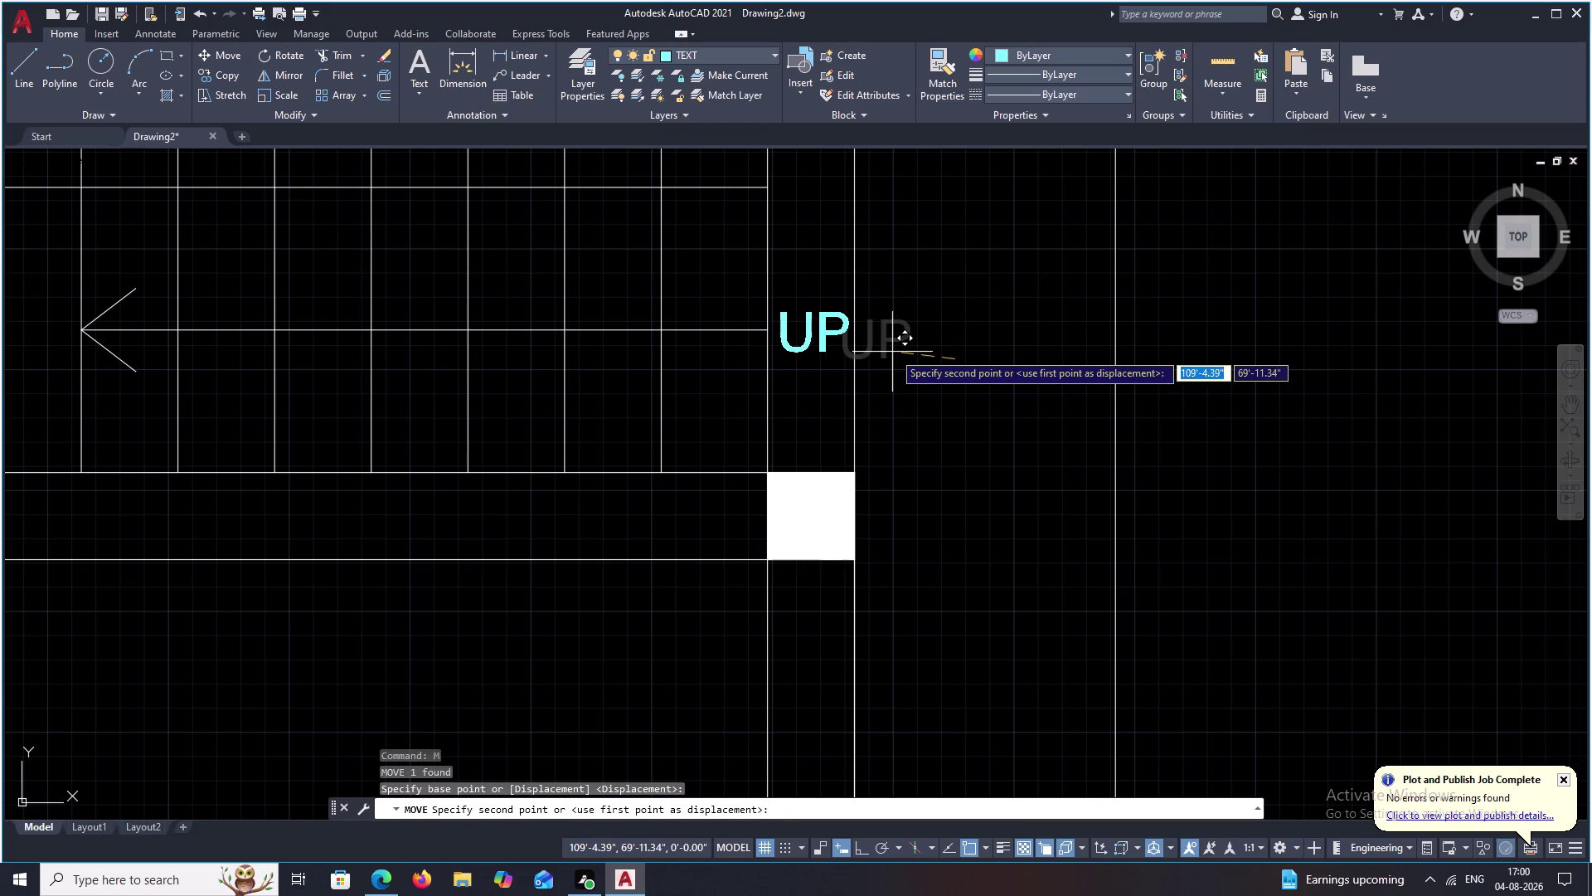
click(896, 352)
scroll(down, 3)
middle_drag(998, 382, 999, 396)
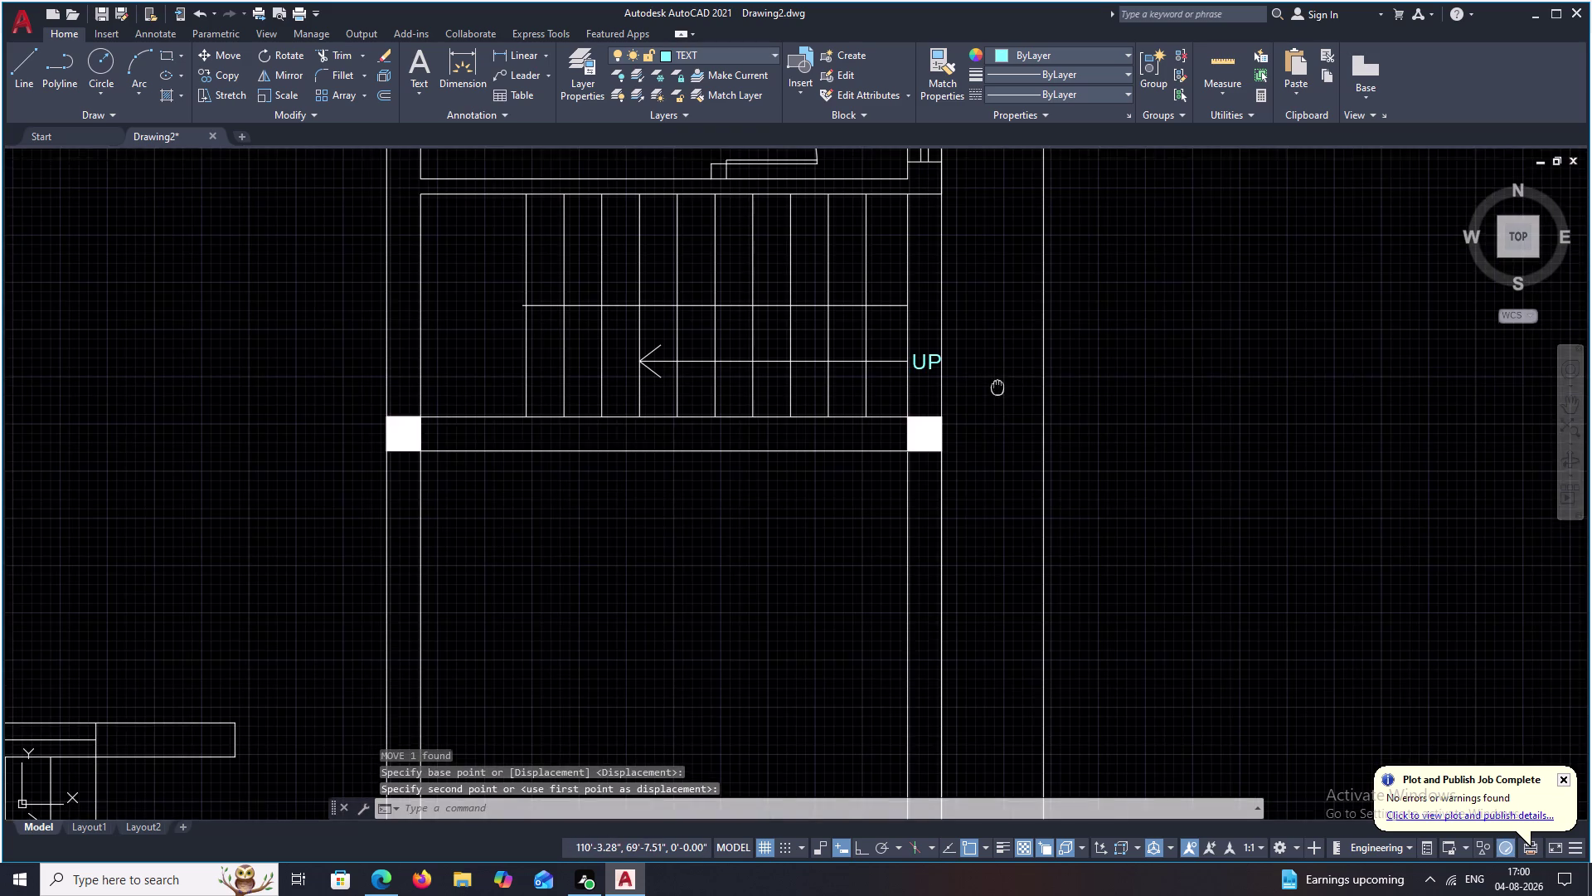
Cancel the pending command, pan to the room below the stairs, and exit a Trim attempt.
middle_drag(998, 396, 1008, 440)
key(Escape)
scroll(down, 3)
middle_drag(709, 438, 822, 463)
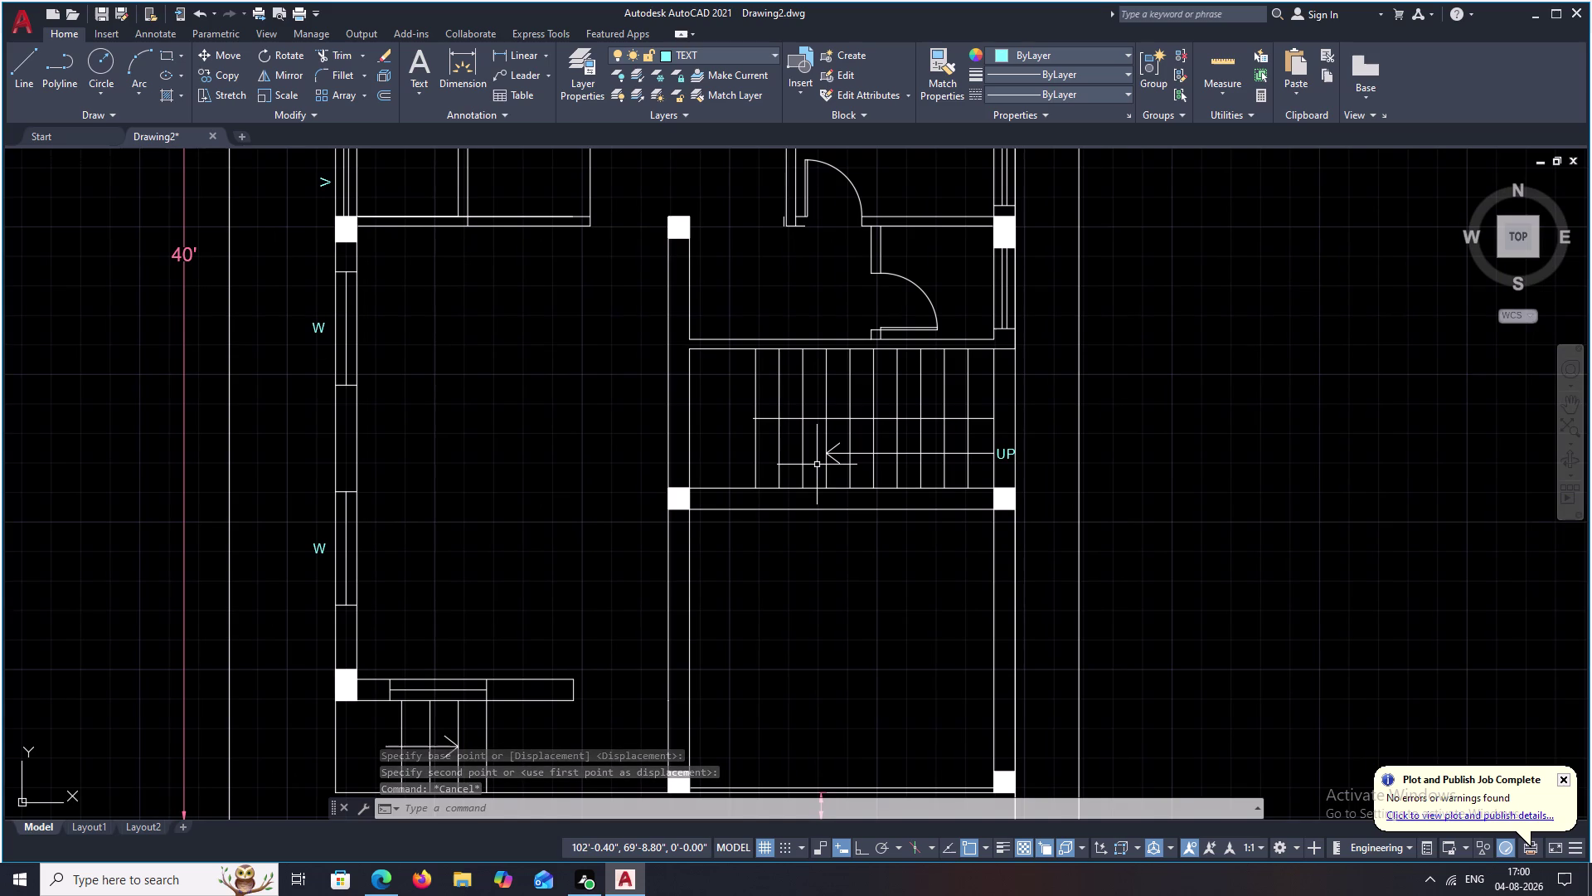
text(T)
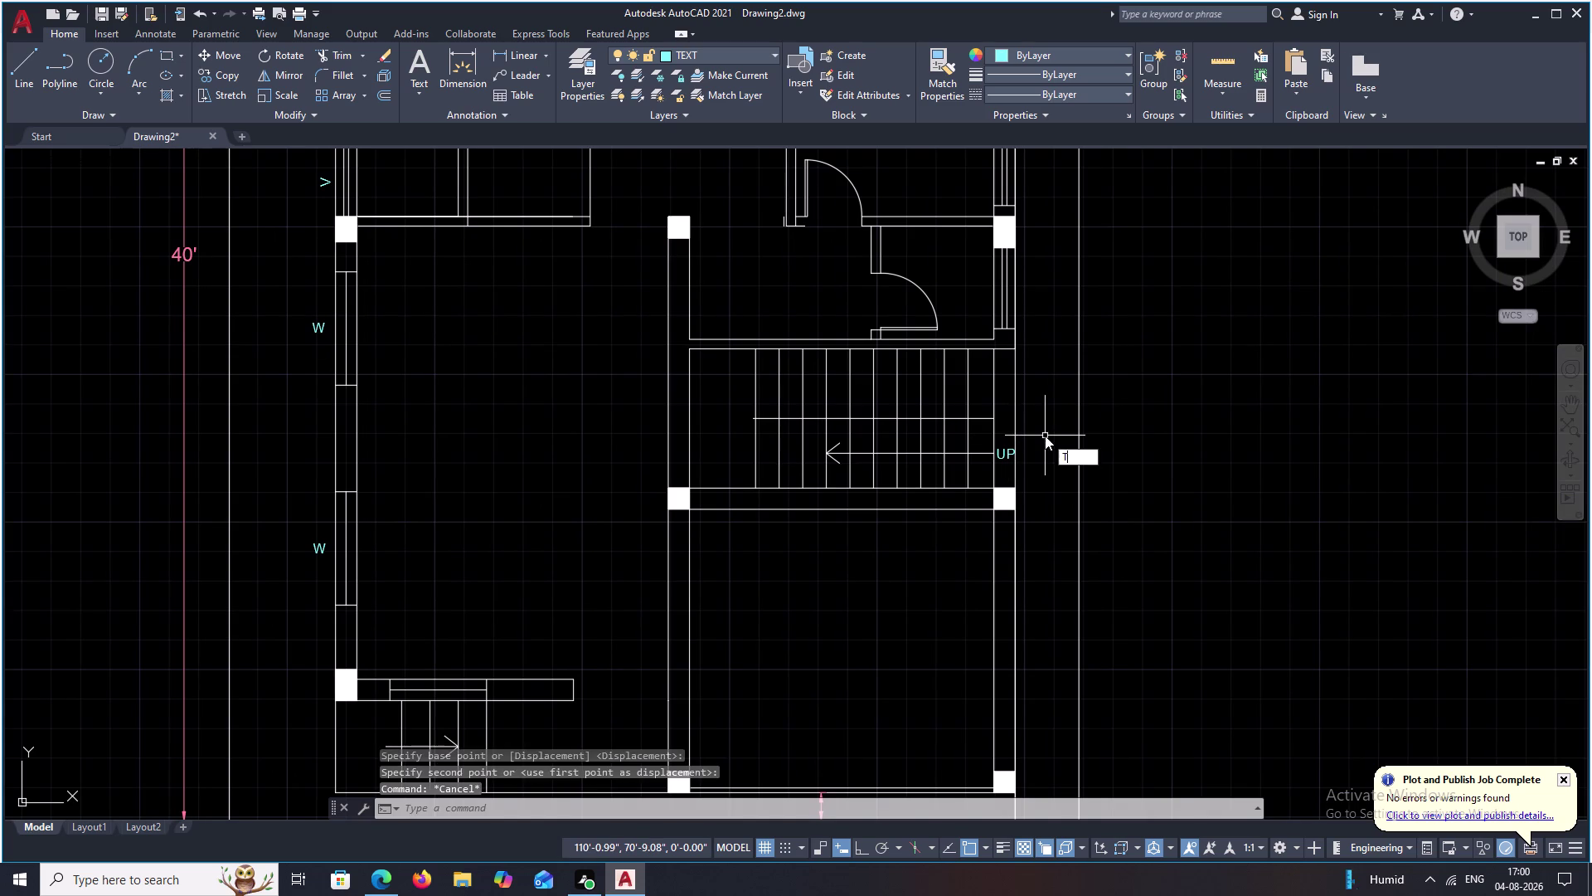
text(R)
key(space)
drag(1034, 388, 1001, 403)
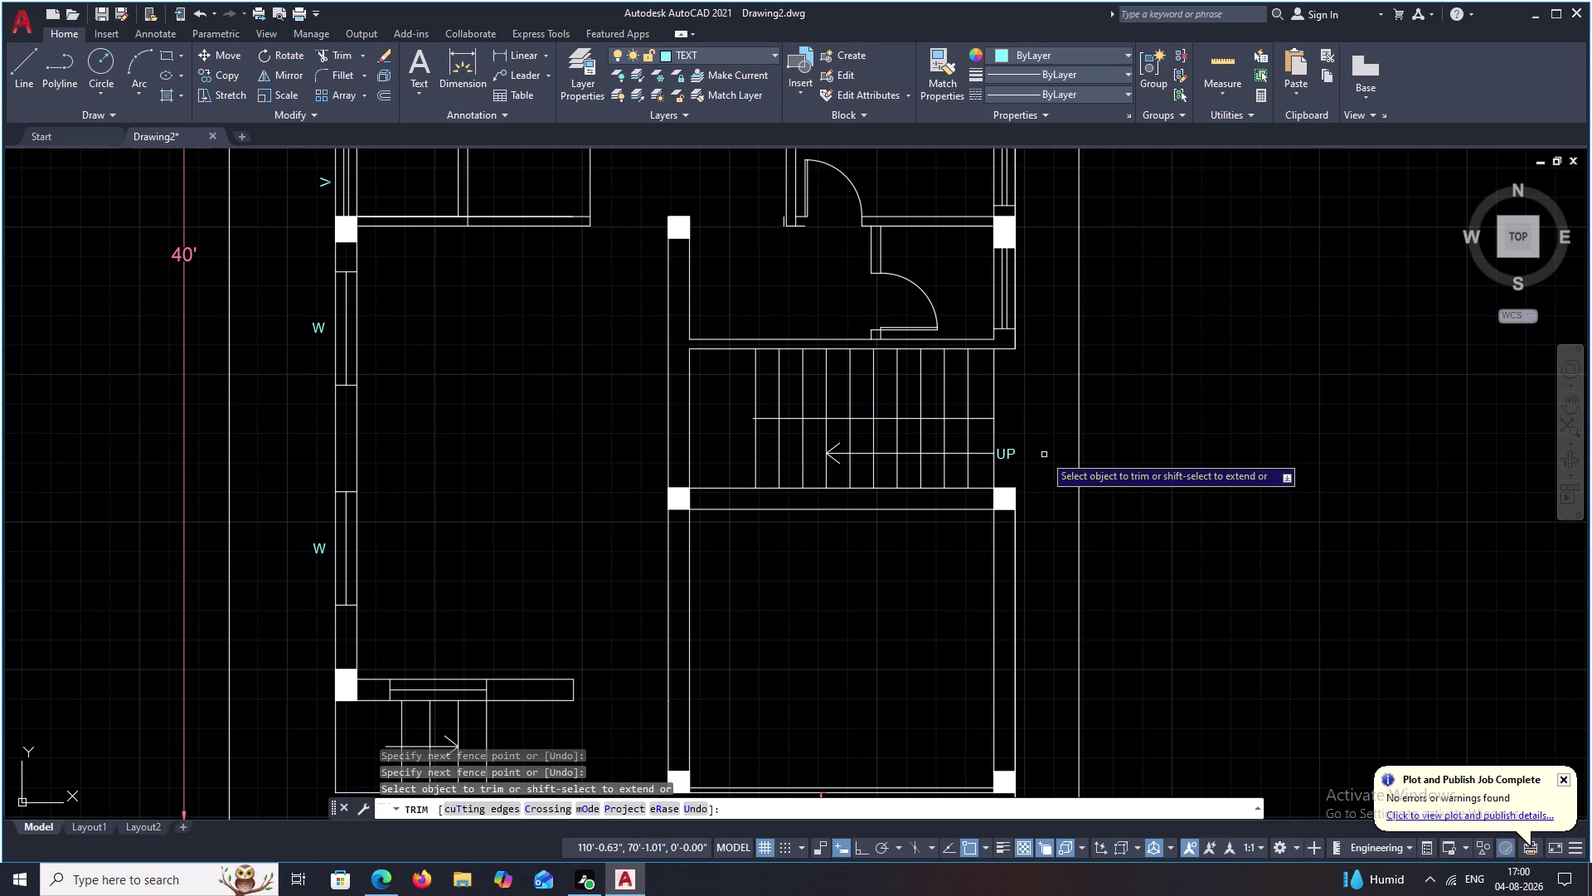
key(Escape)
Center the room below the stairs and start the MTEXT command.
middle_drag(971, 534, 1005, 494)
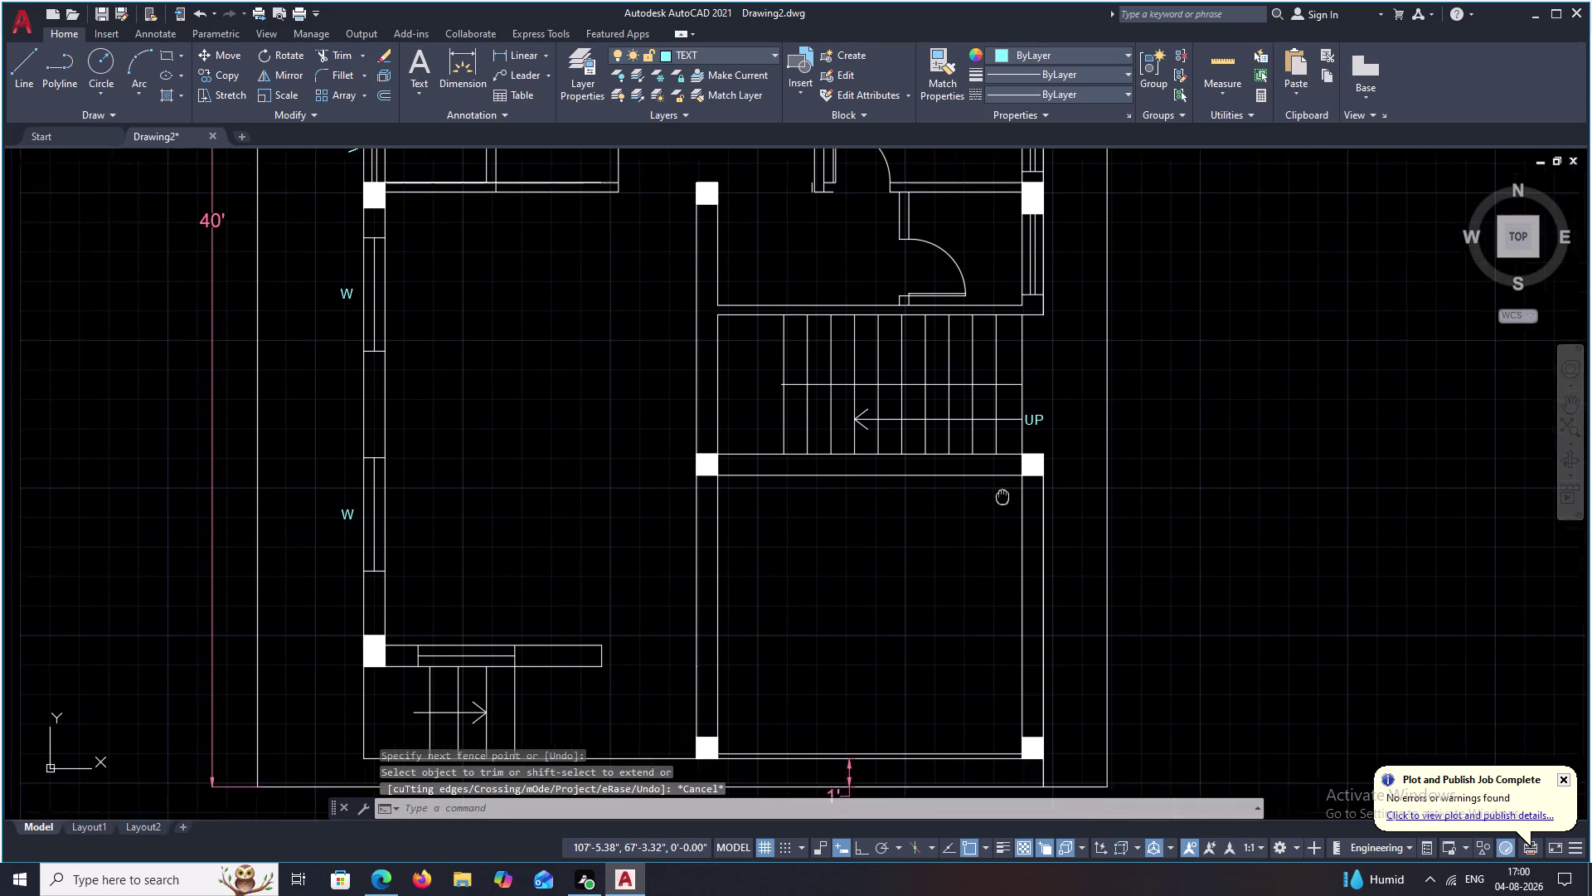
middle_drag(1005, 494, 1011, 490)
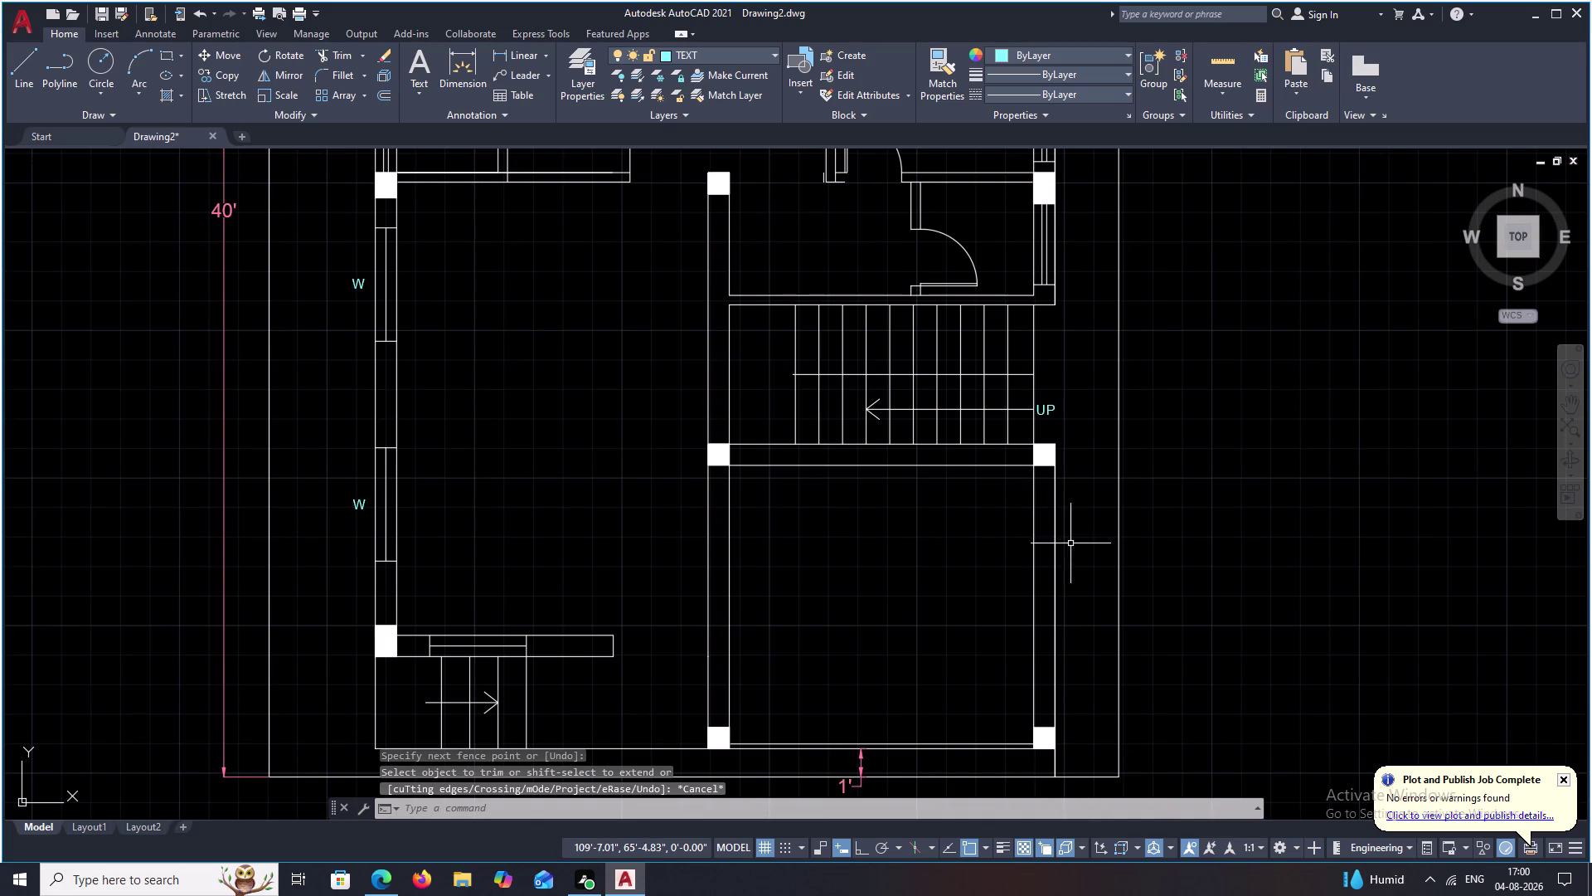
middle_drag(967, 536, 974, 483)
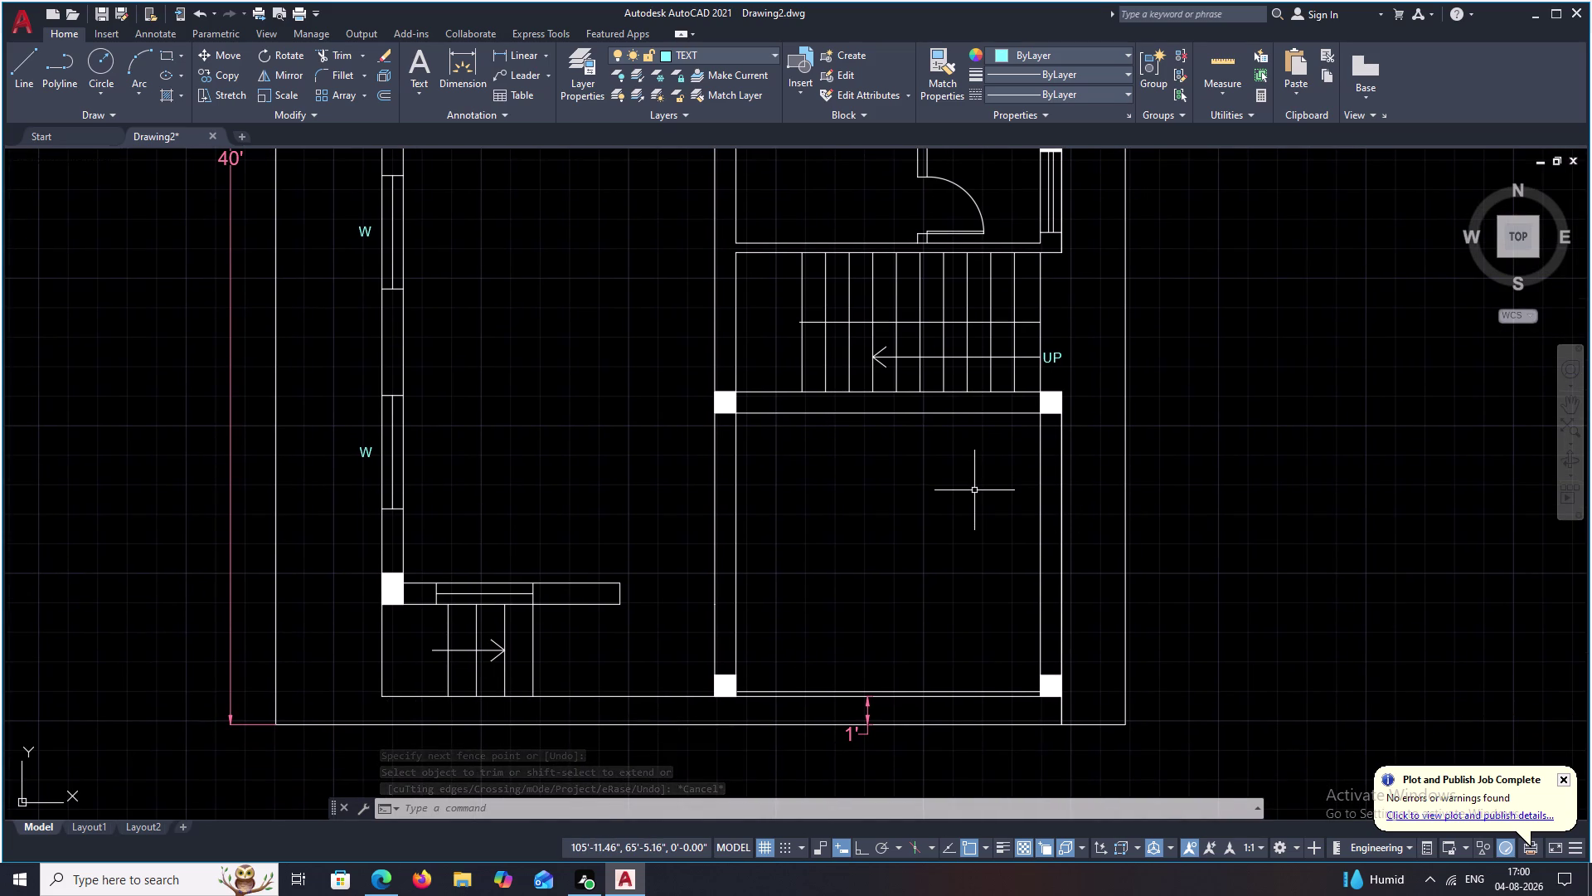
text(T)
key(space)
middle_drag(897, 546, 890, 502)
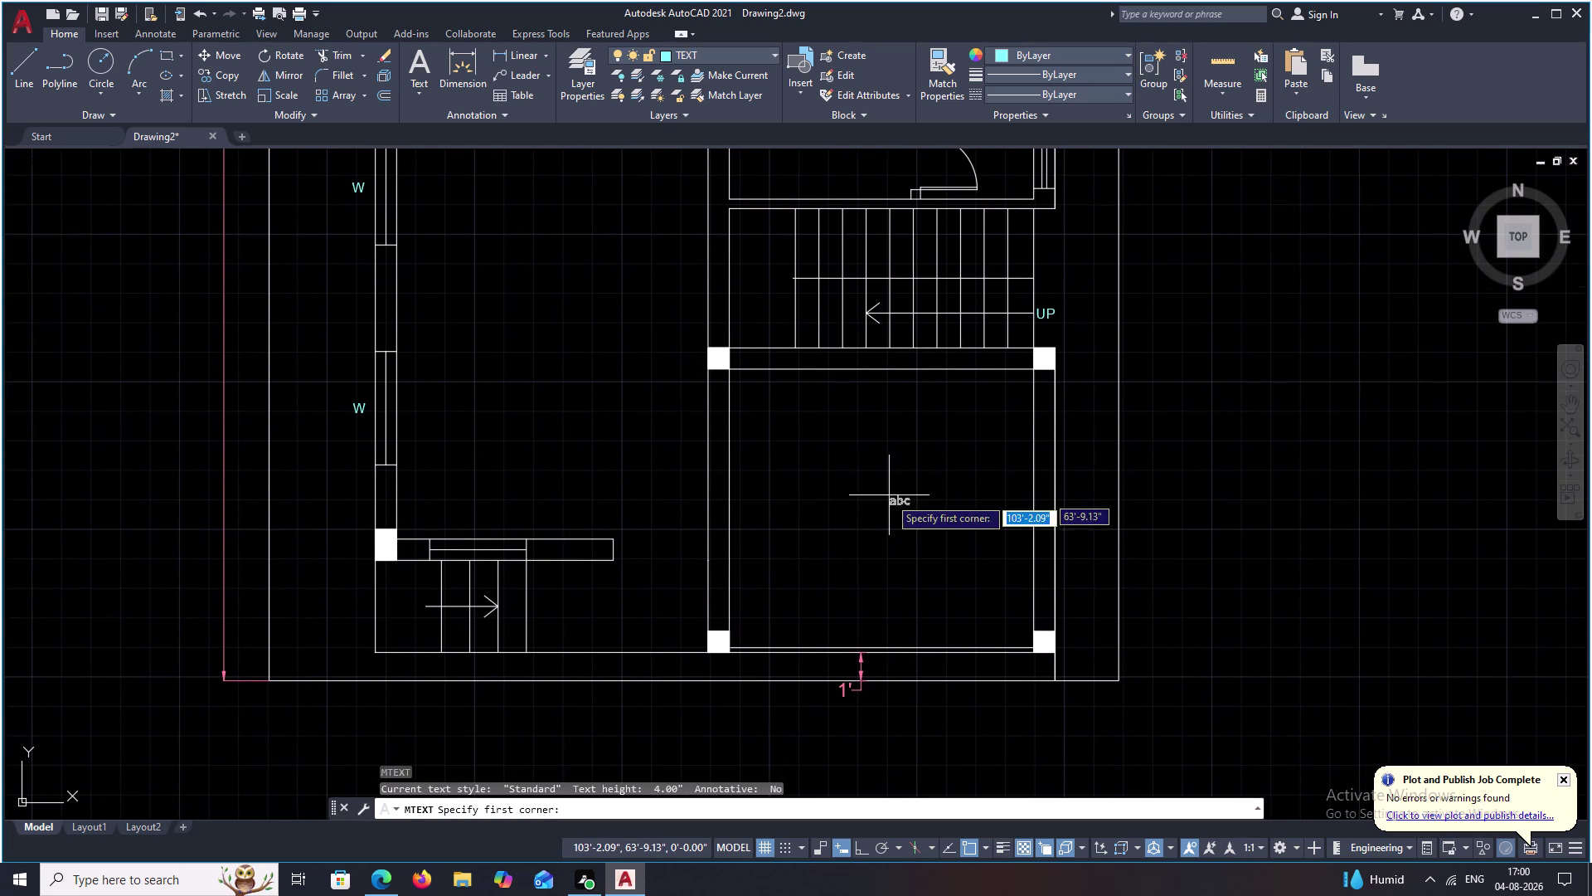
Place a SHOP text label in the room below the staircase and quick-measure the room.
middle_drag(873, 533, 873, 491)
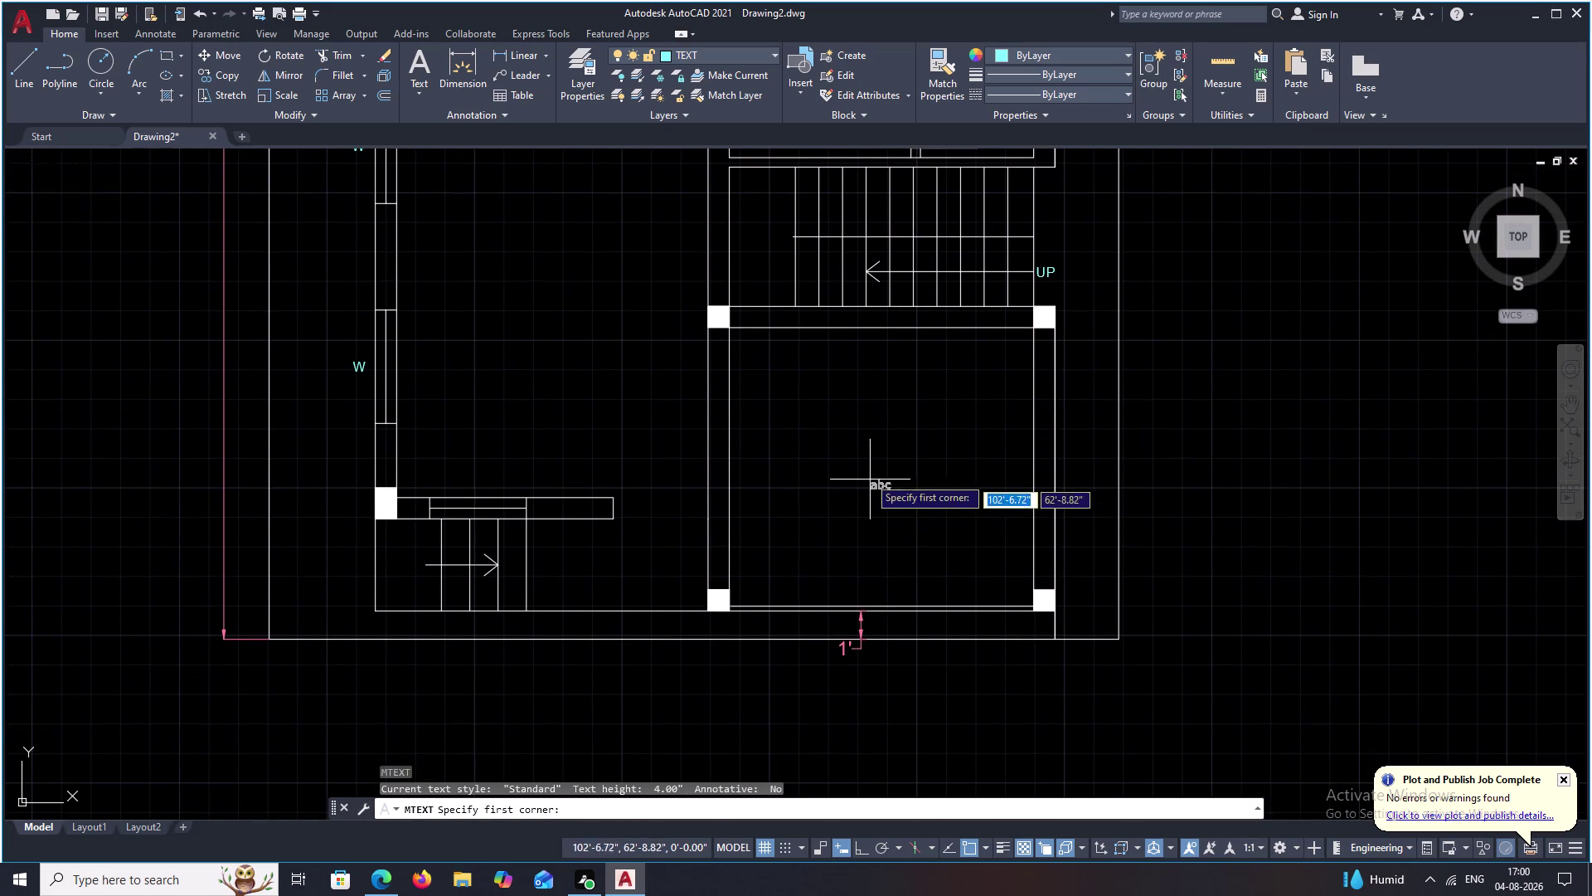
drag(848, 475, 946, 502)
click(946, 502)
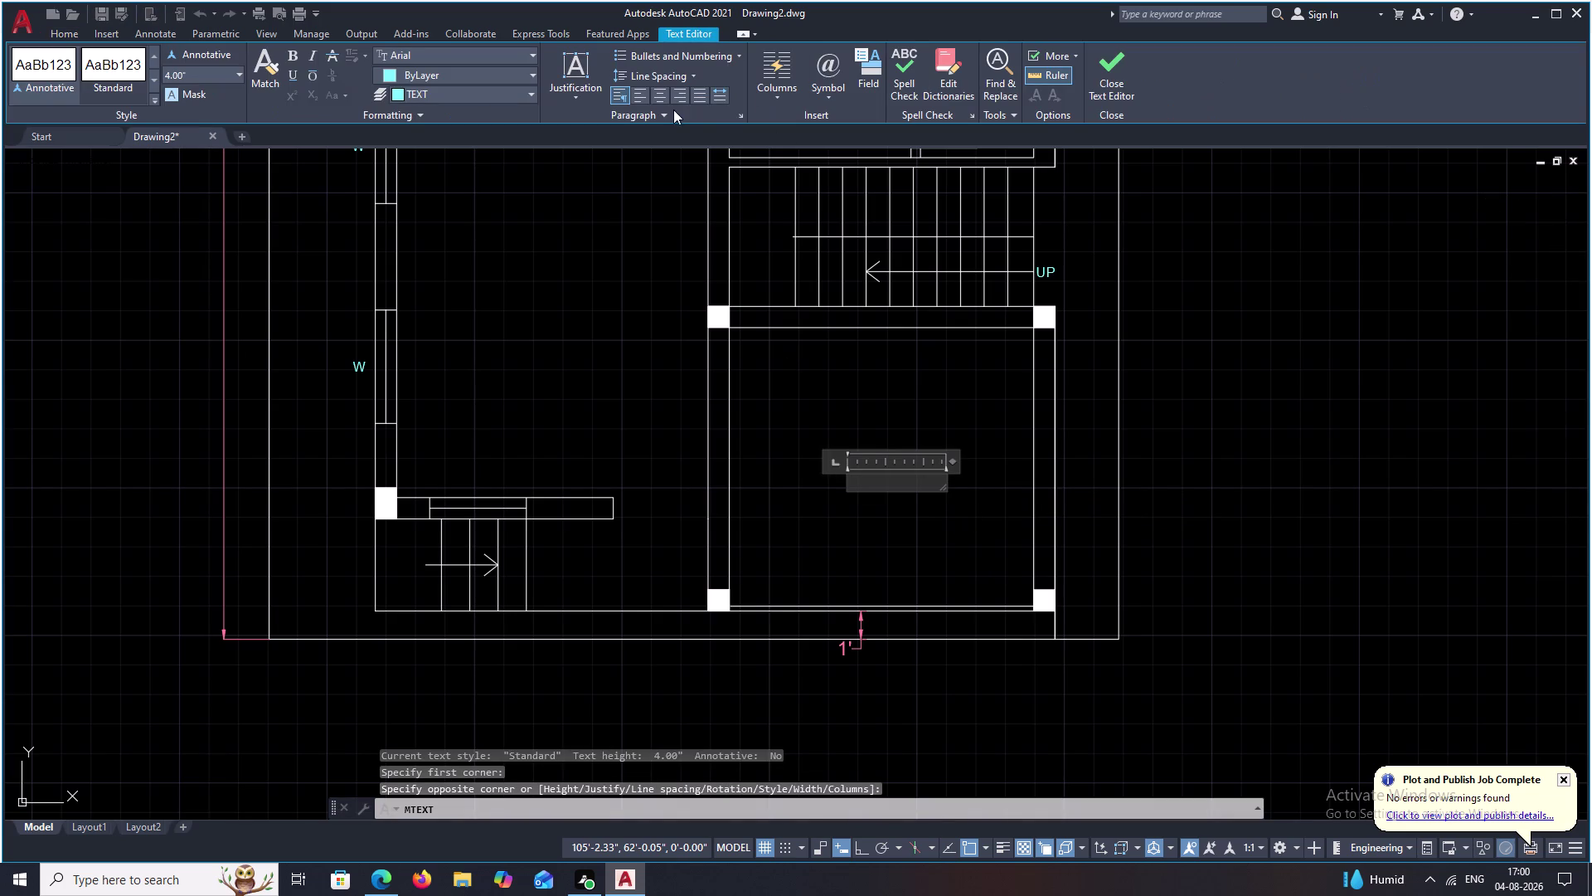
click(659, 95)
text(S)
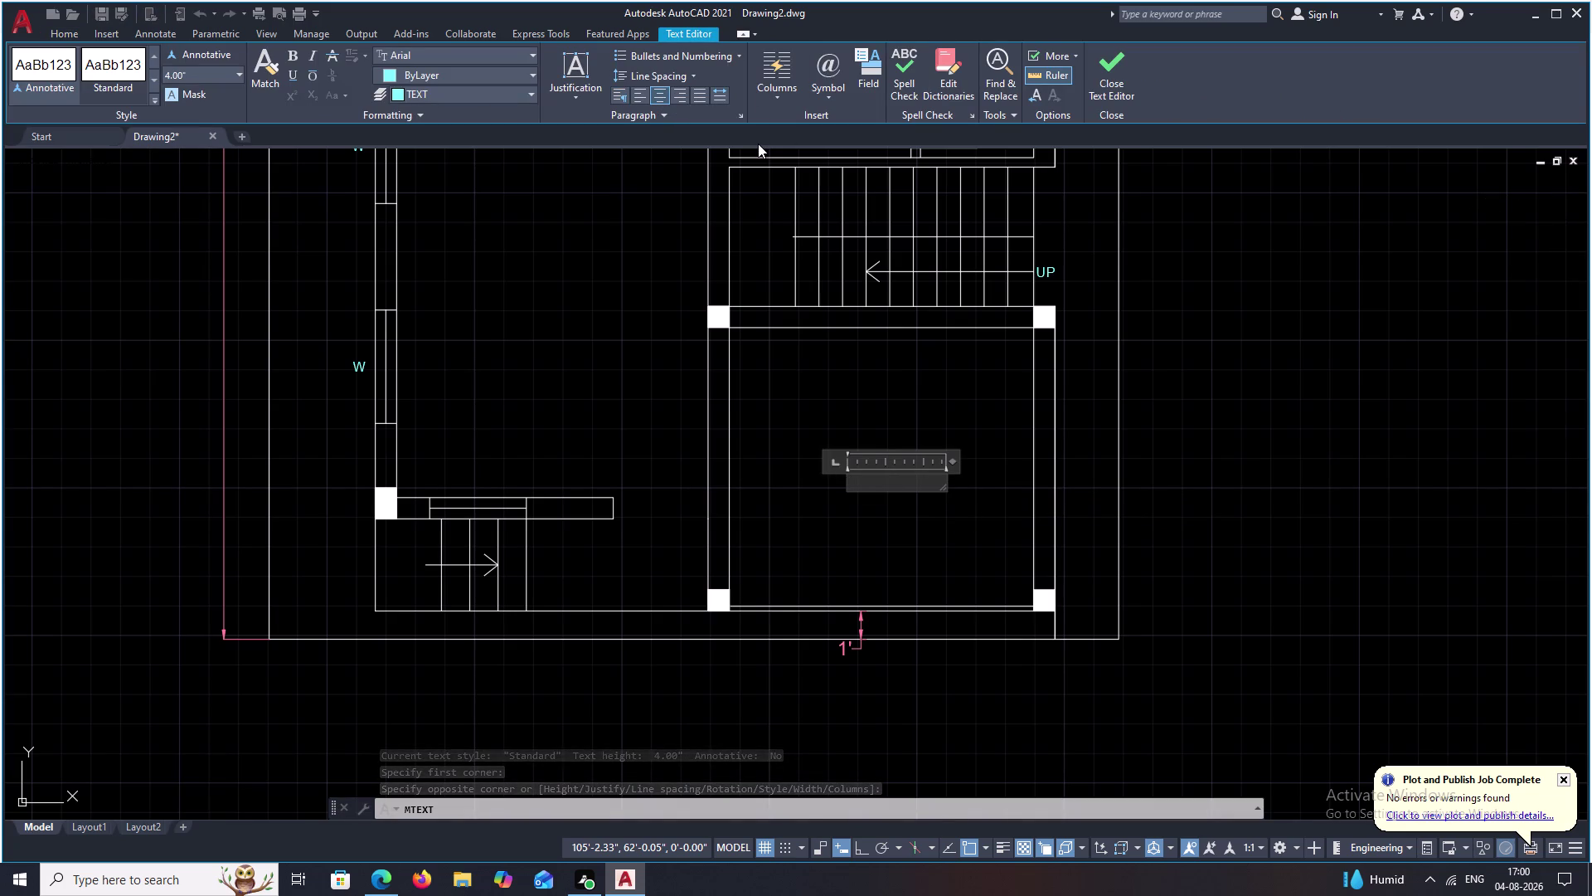
text(HOP)
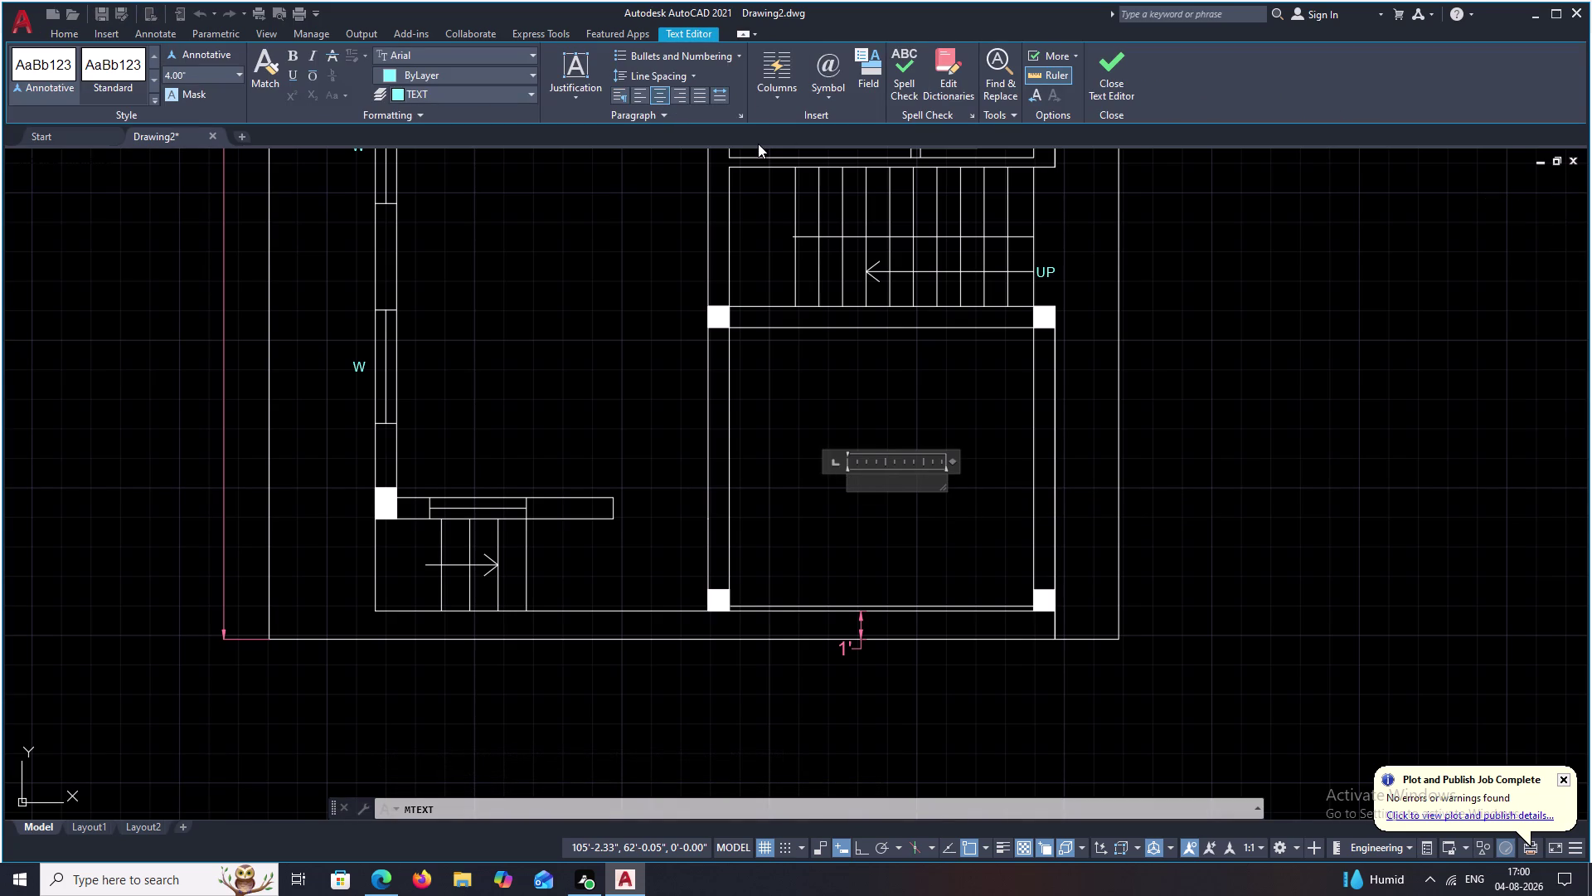
click(897, 470)
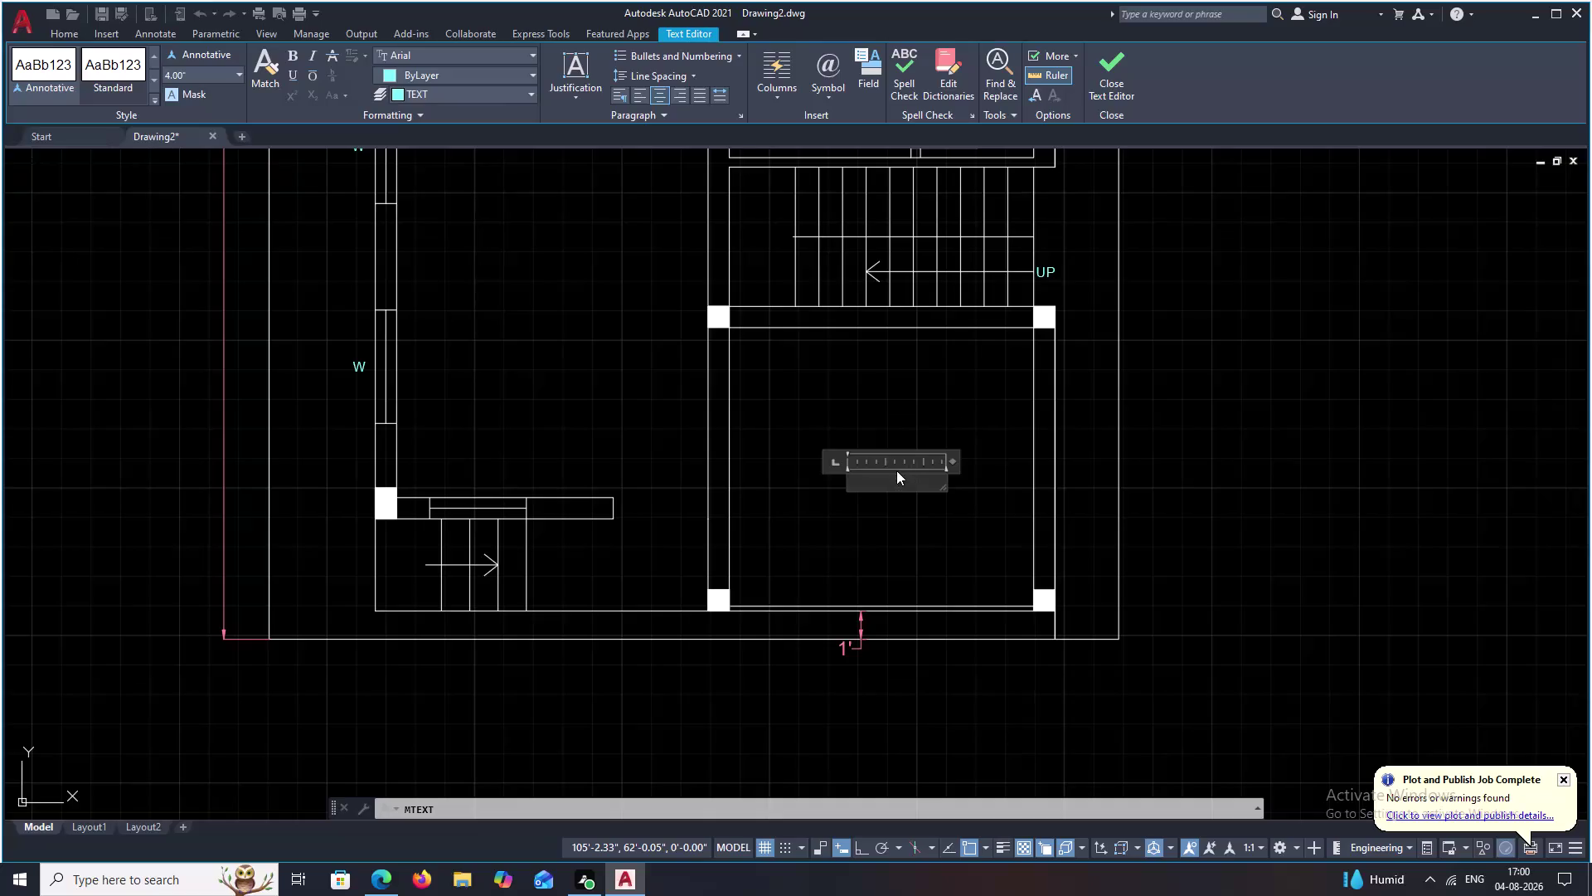
text(SH)
text(OP)
key(Return)
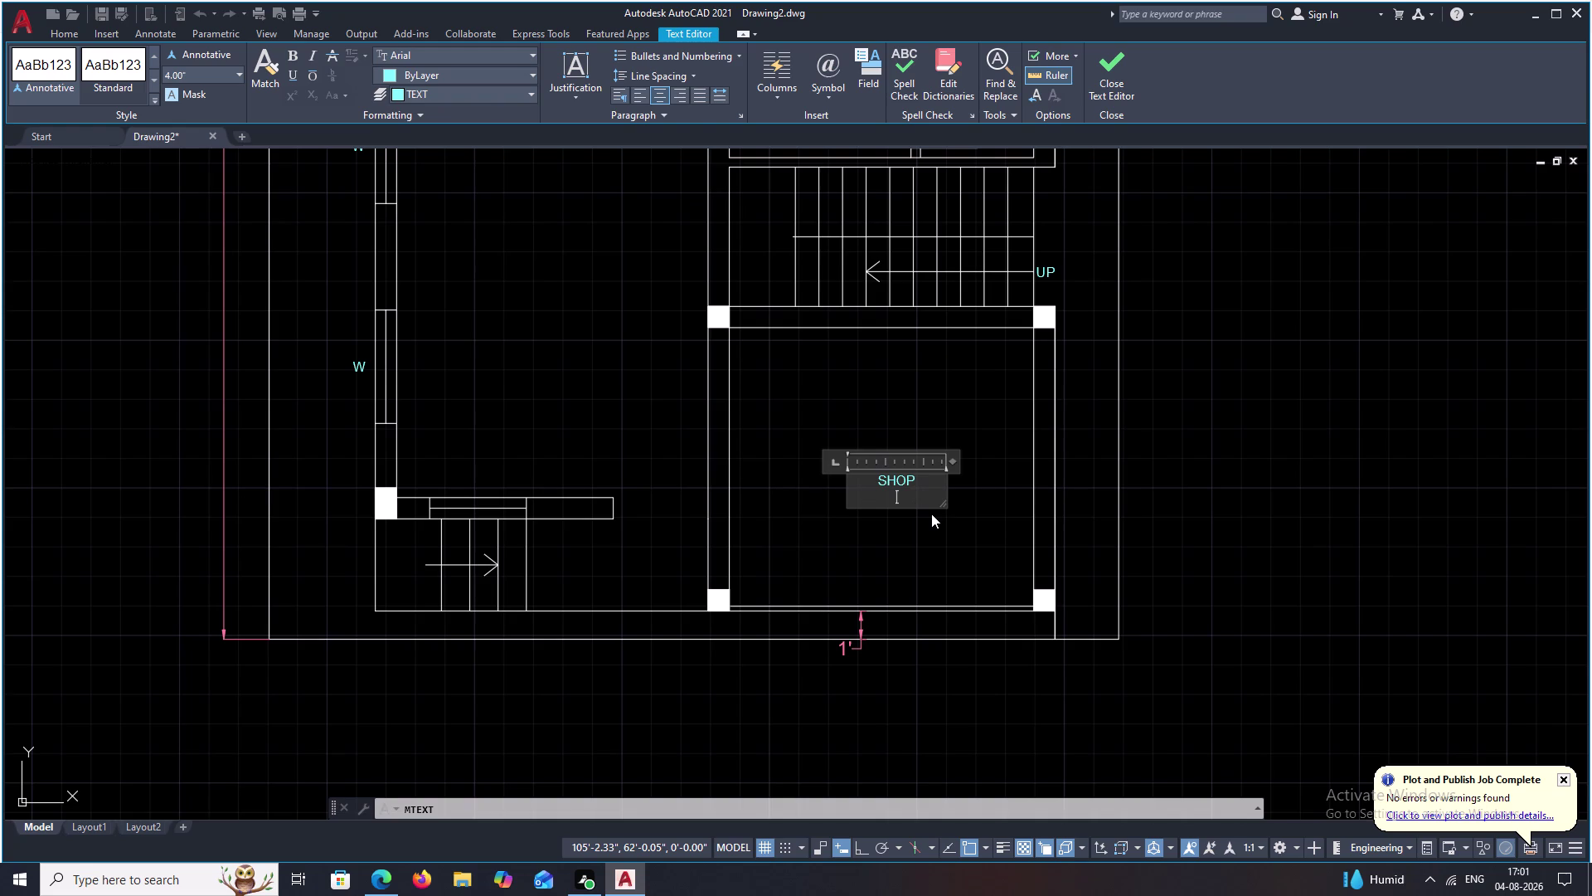
click(951, 518)
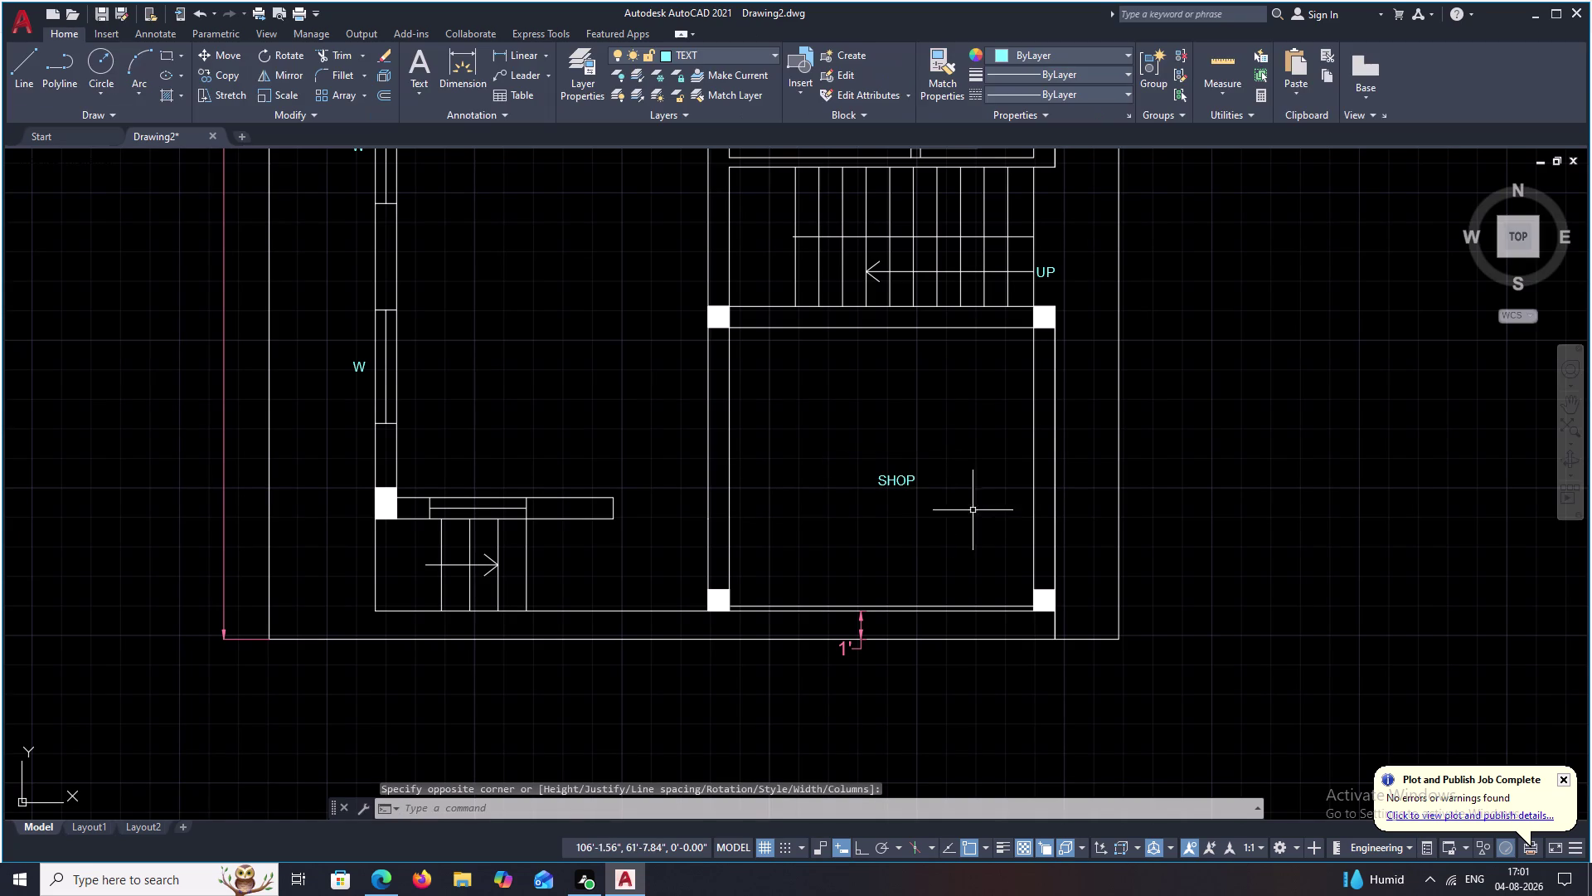
click(1239, 70)
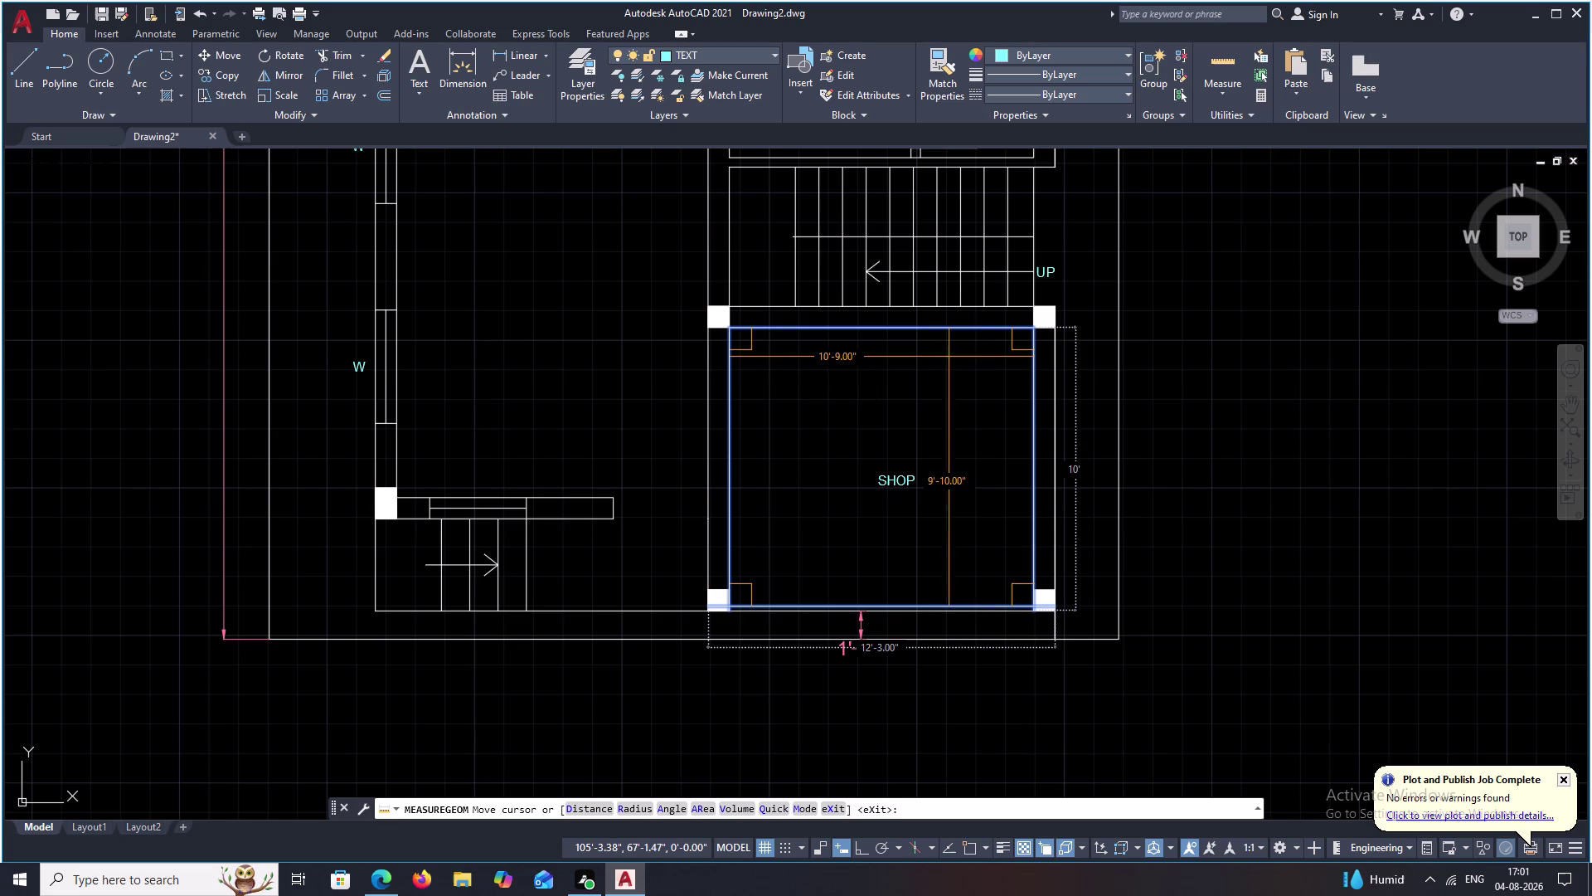
Reopen the SHOP label and start a second line reading 10'9".
key(Escape)
double_click(907, 480)
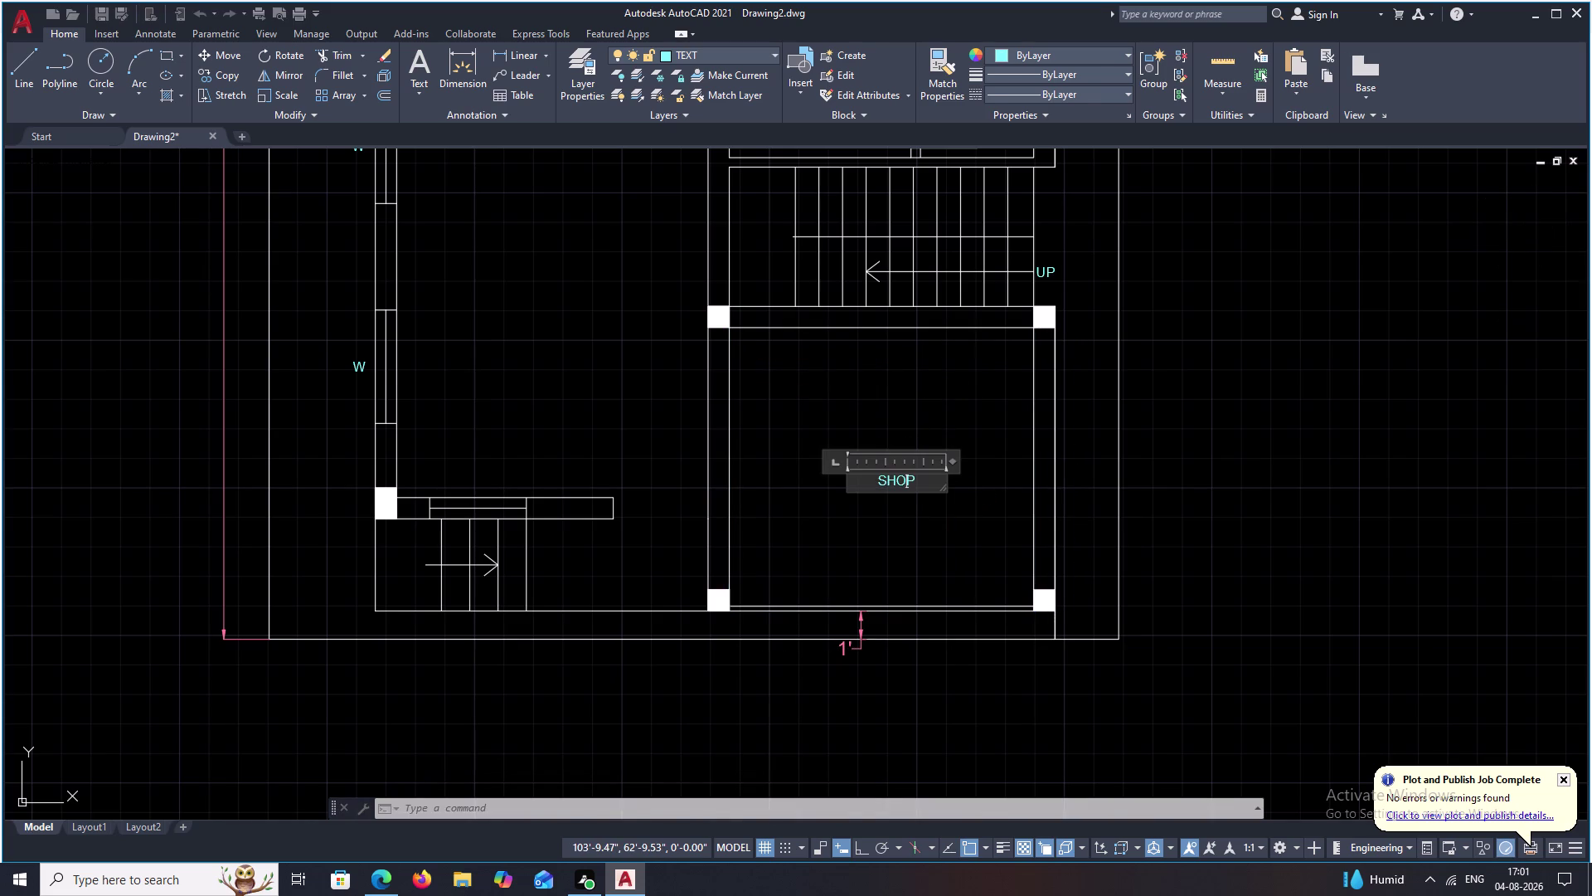
click(923, 482)
key(Return)
text(1)
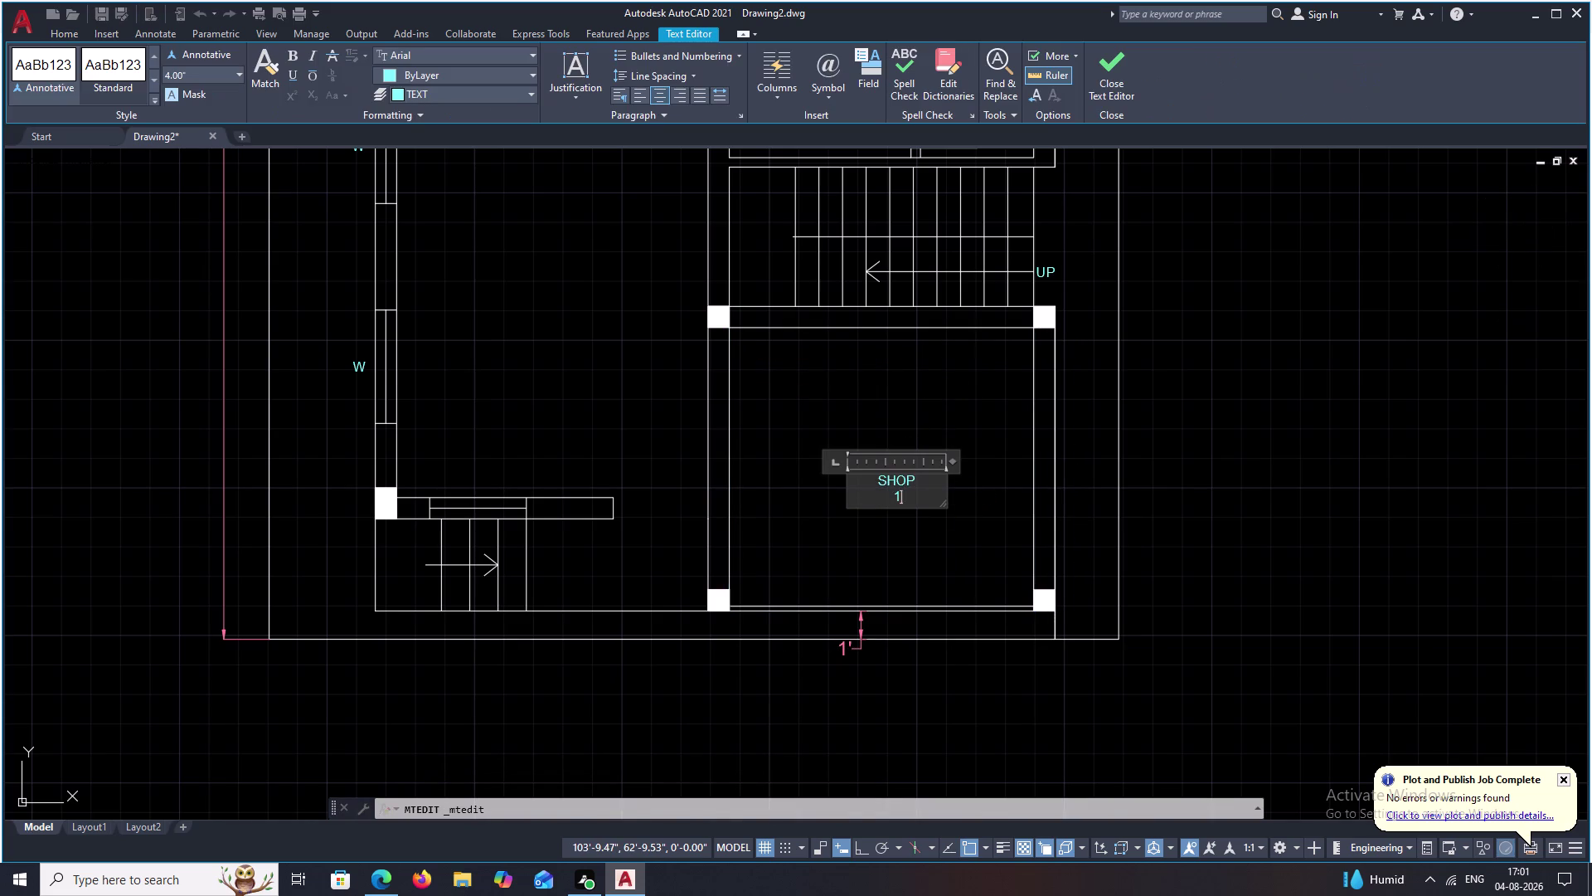
text(0'9)
text(")
key(space)
Complete the size line as 10'9" X 9'10" and close the Text Editor.
key(asterisk)
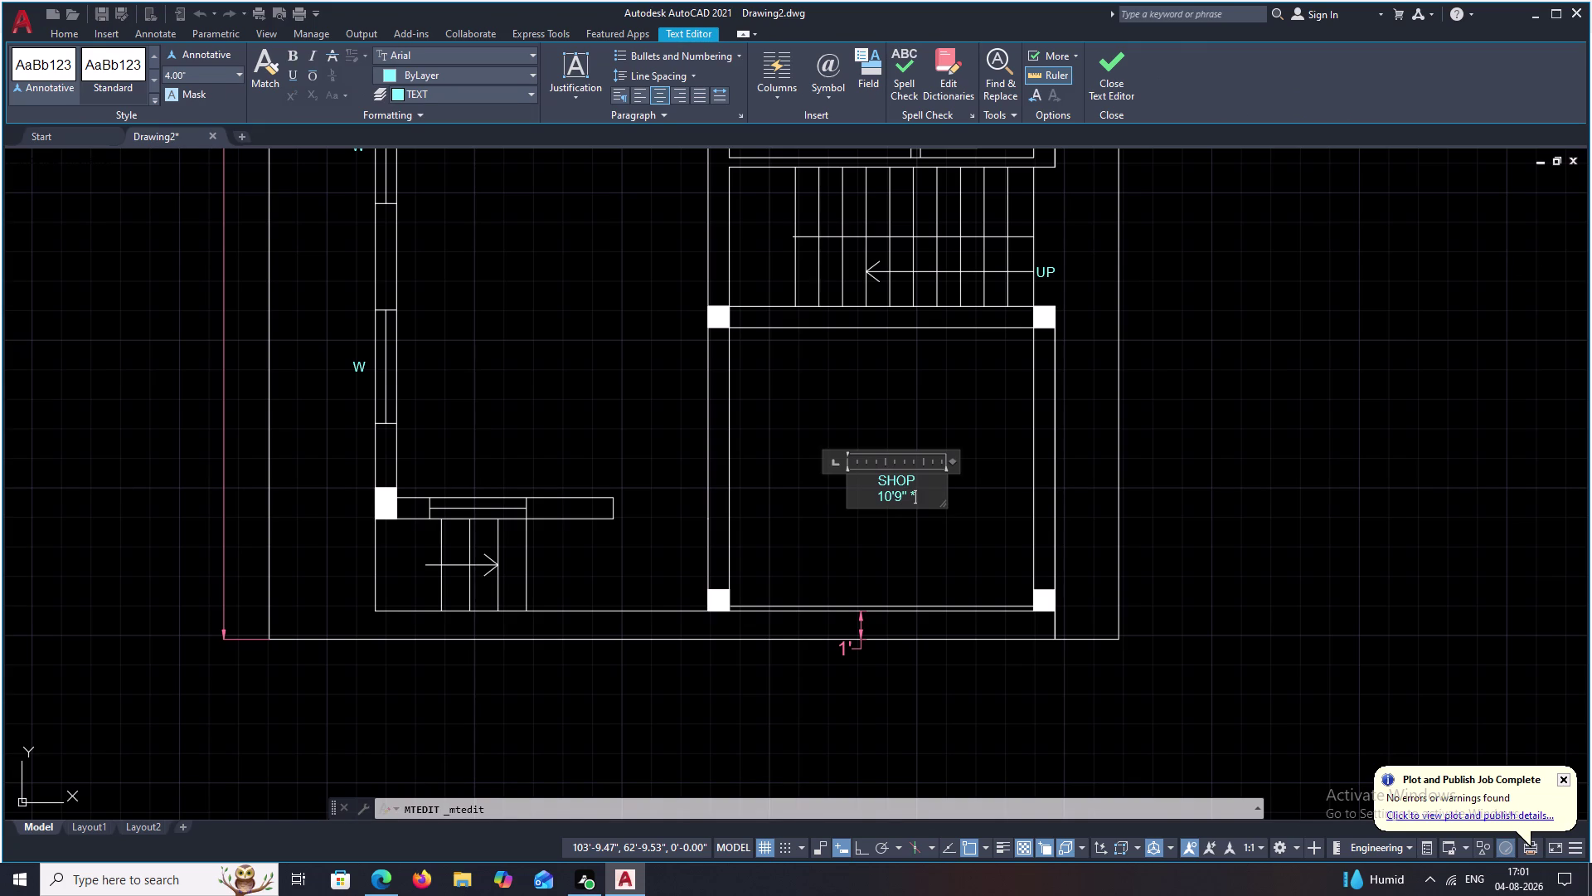
key(BackSpace)
text(X)
key(space)
text(9')
text(10)
key(shift+quotedbl)
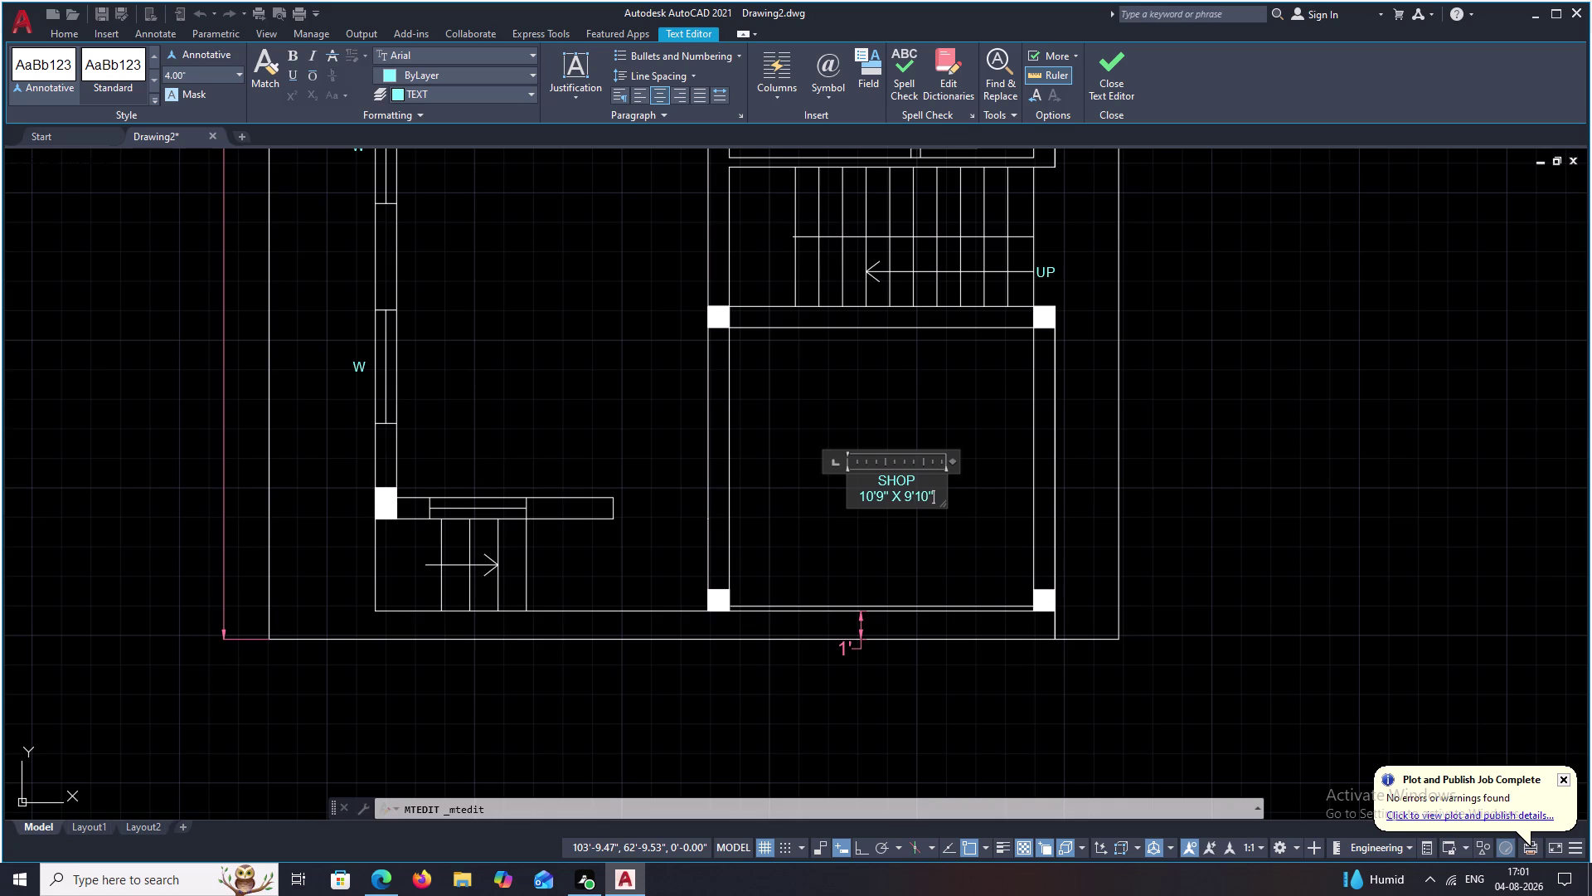
click(917, 428)
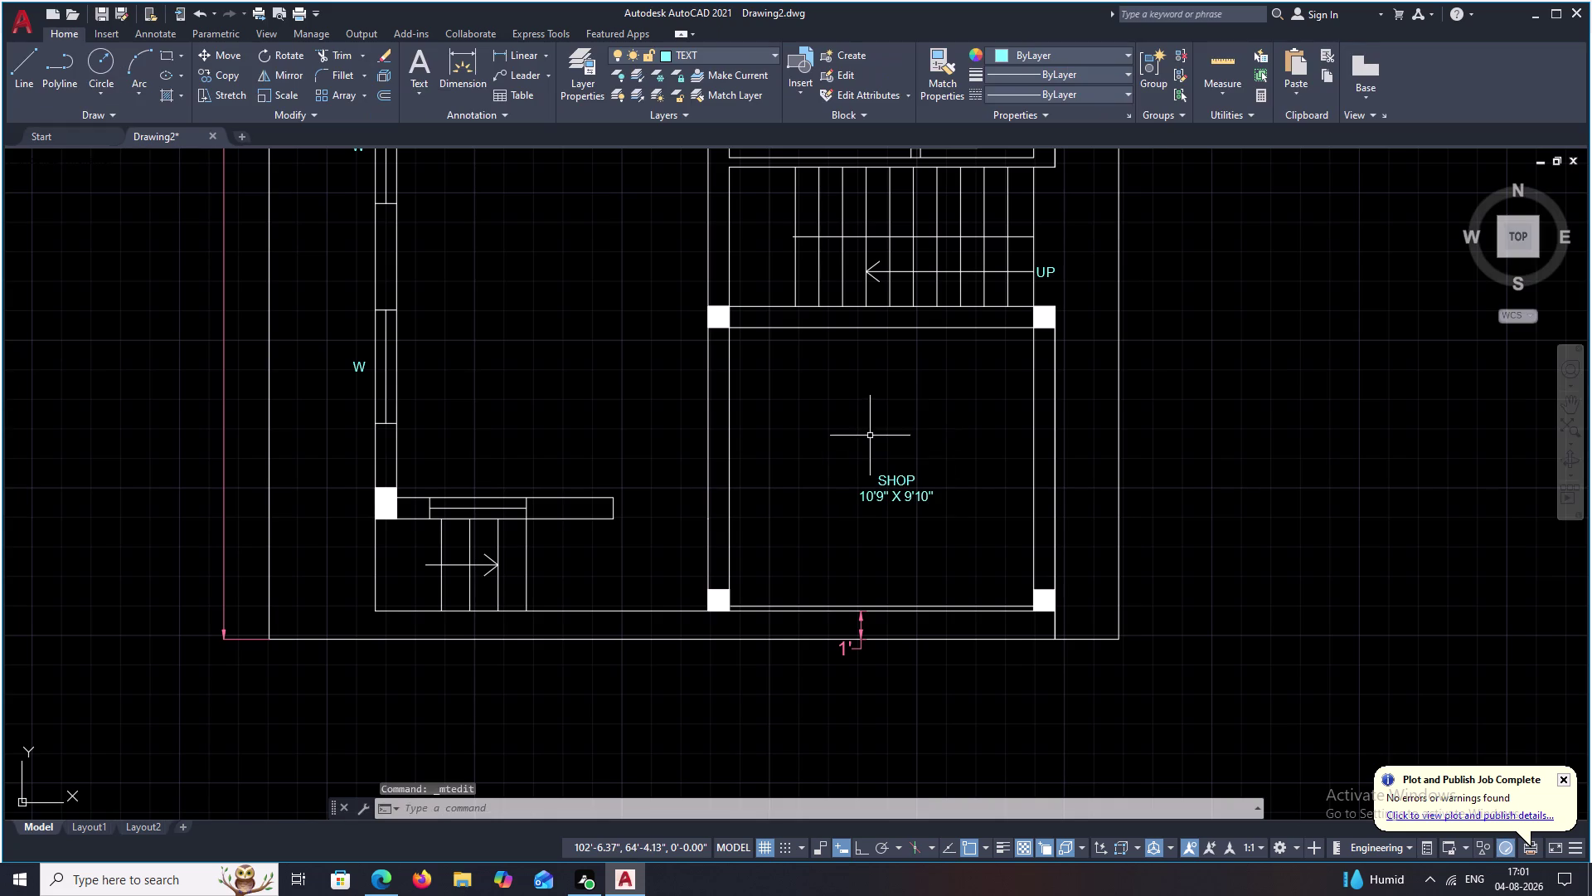
middle_drag(869, 435, 1041, 549)
middle_drag(848, 473, 954, 541)
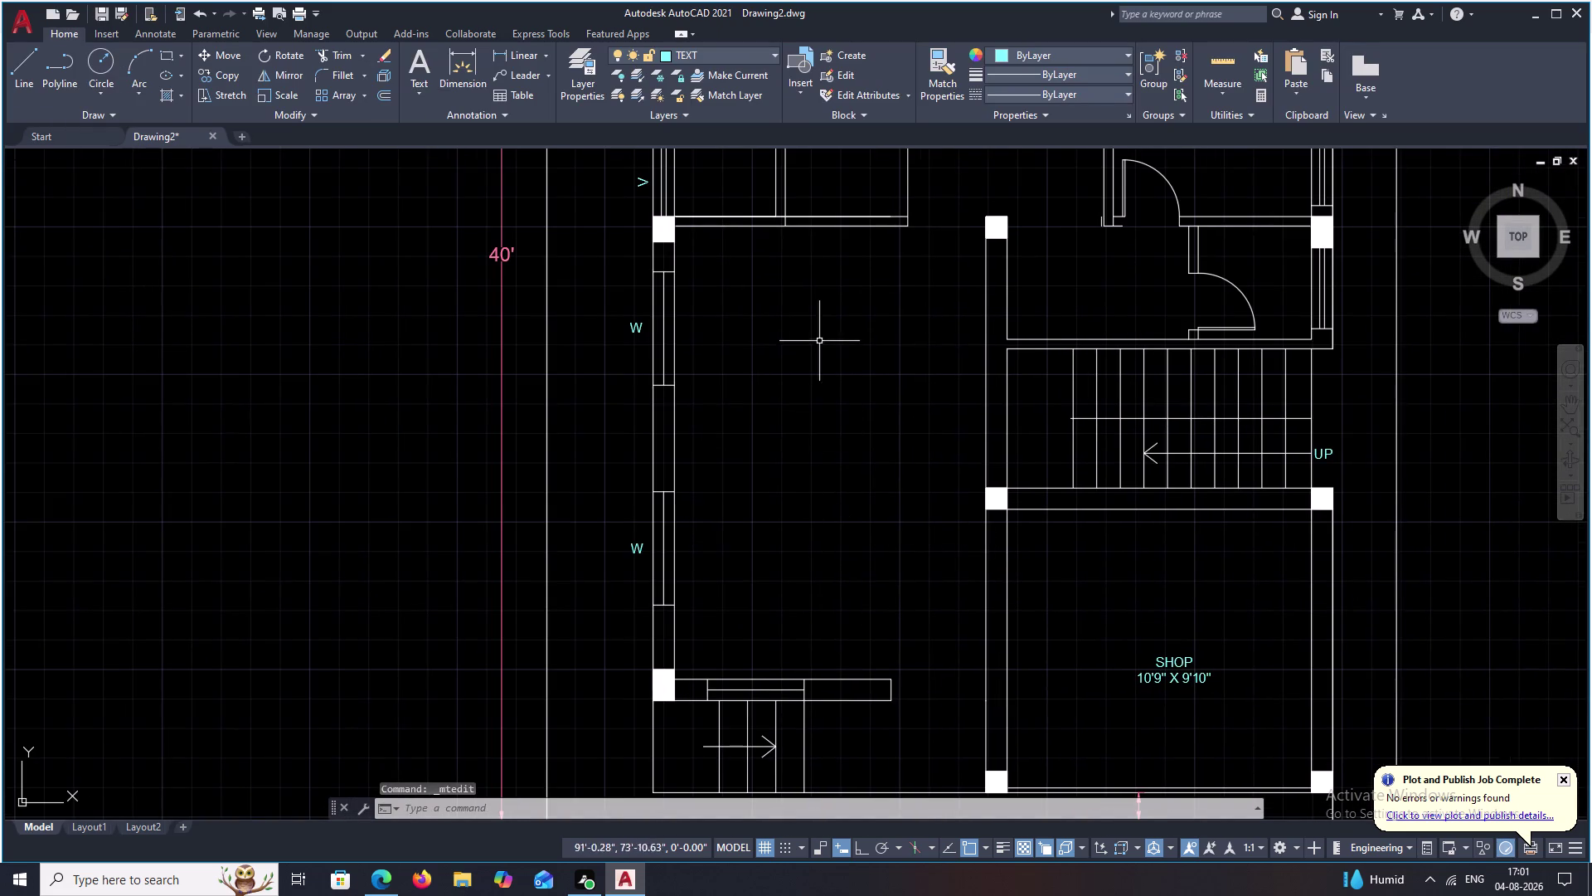
Measure the room left of the staircase and write a centred HALL label in it.
click(1216, 62)
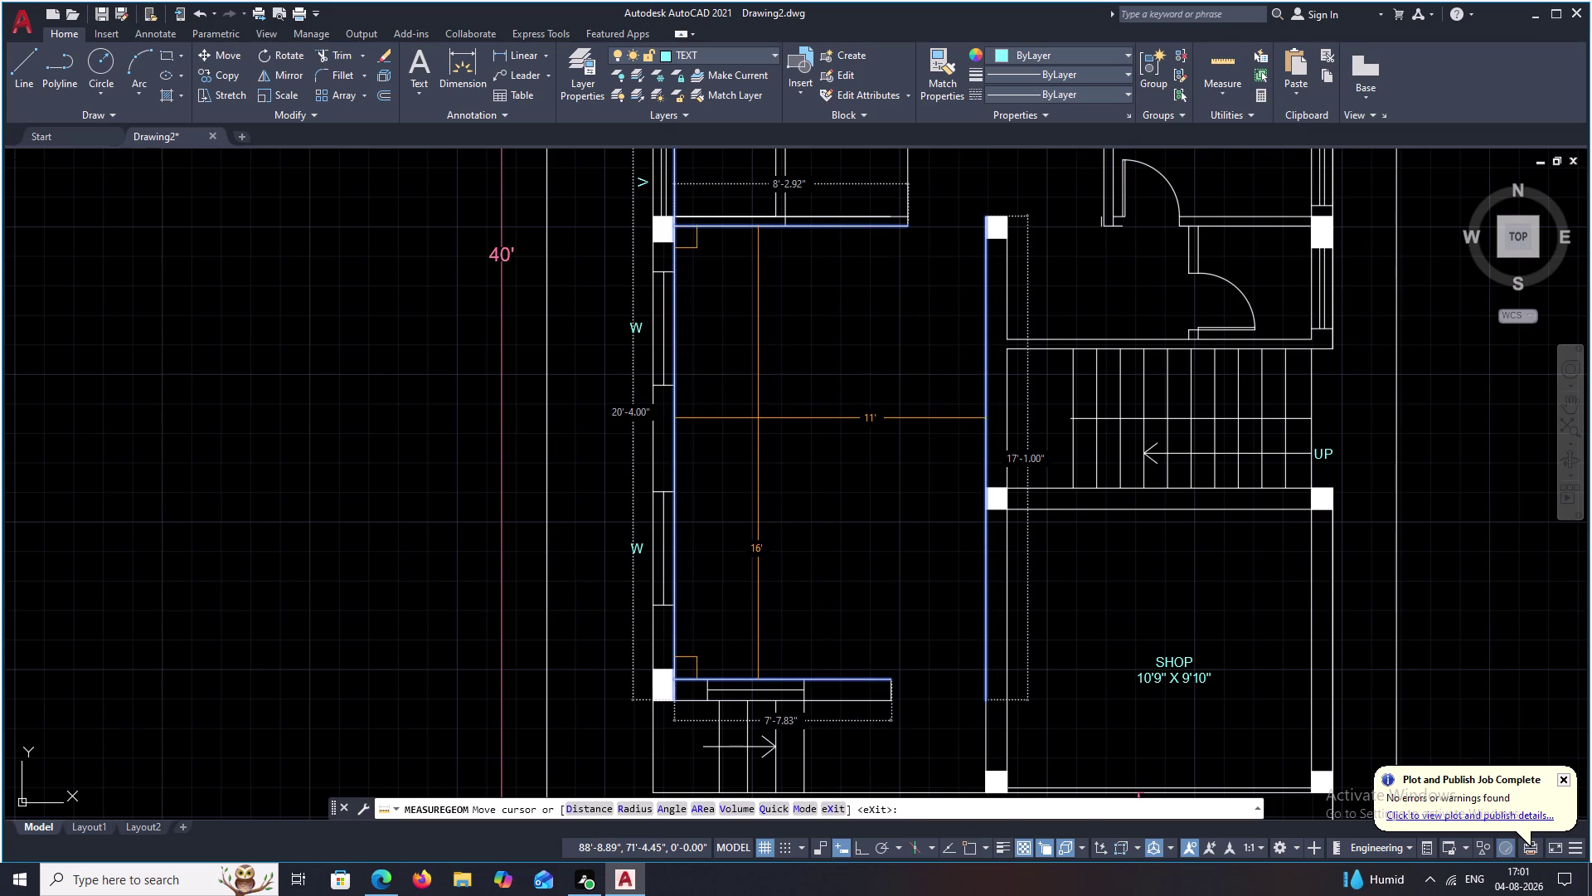
key(Escape)
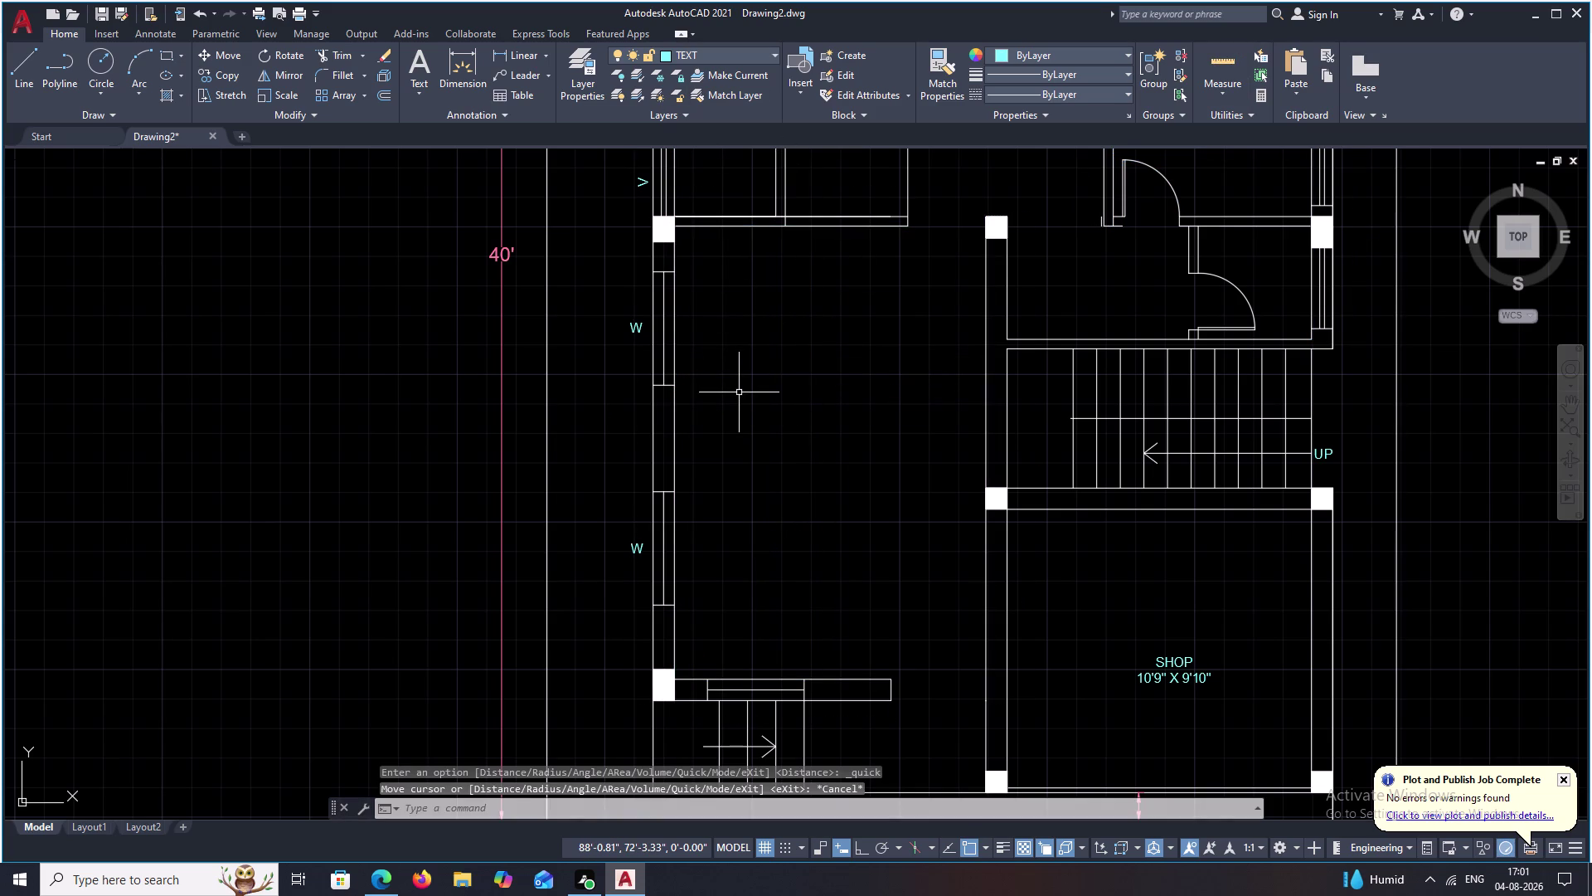
text(T)
key(space)
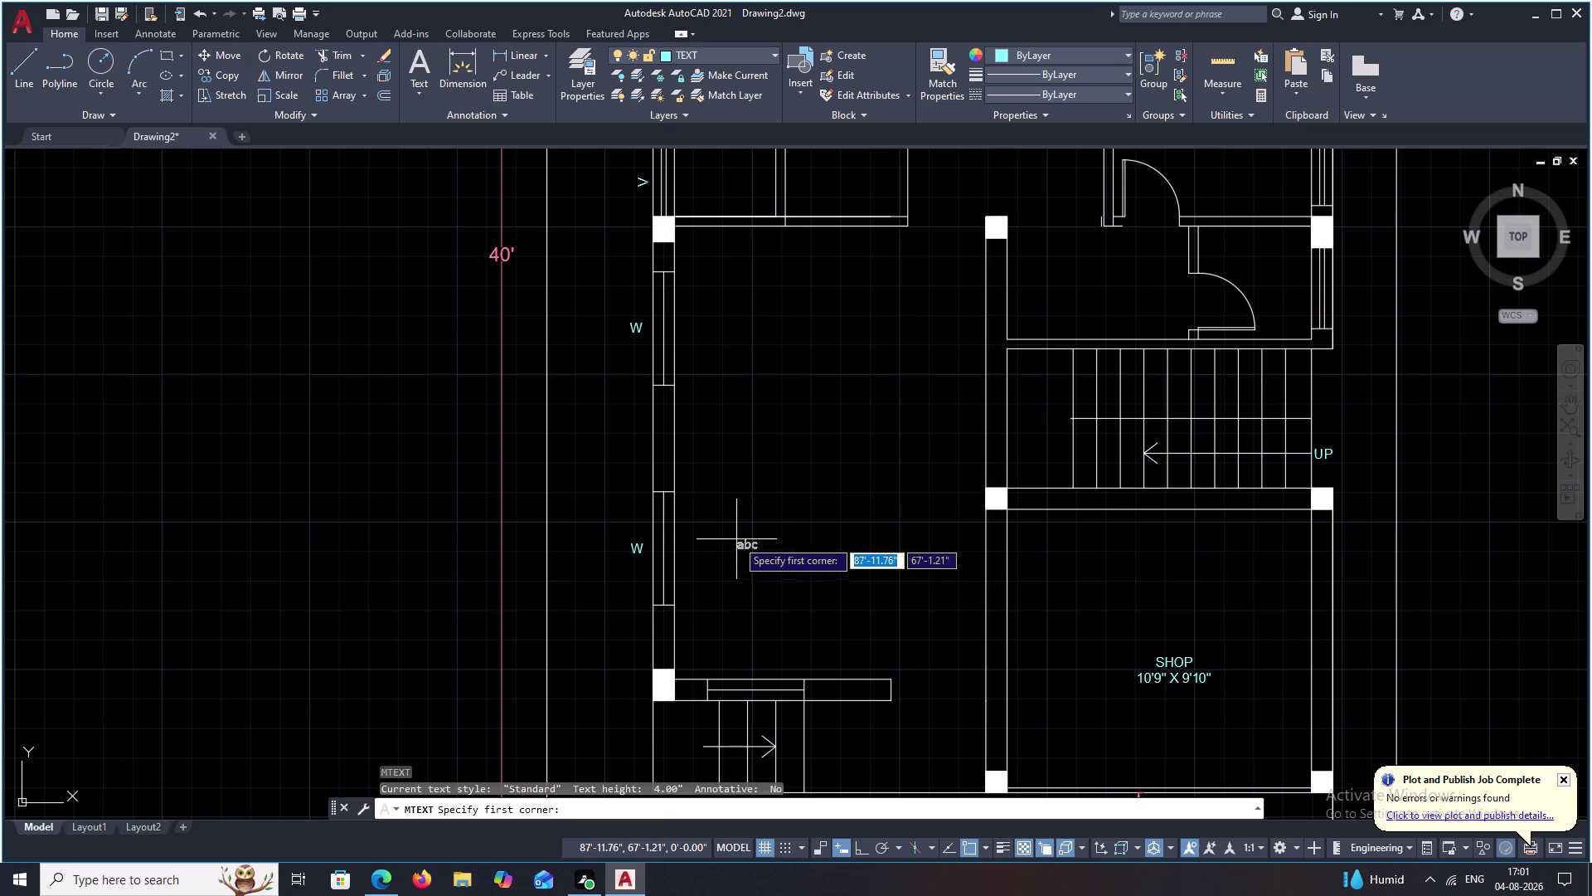
drag(747, 445, 881, 485)
click(887, 487)
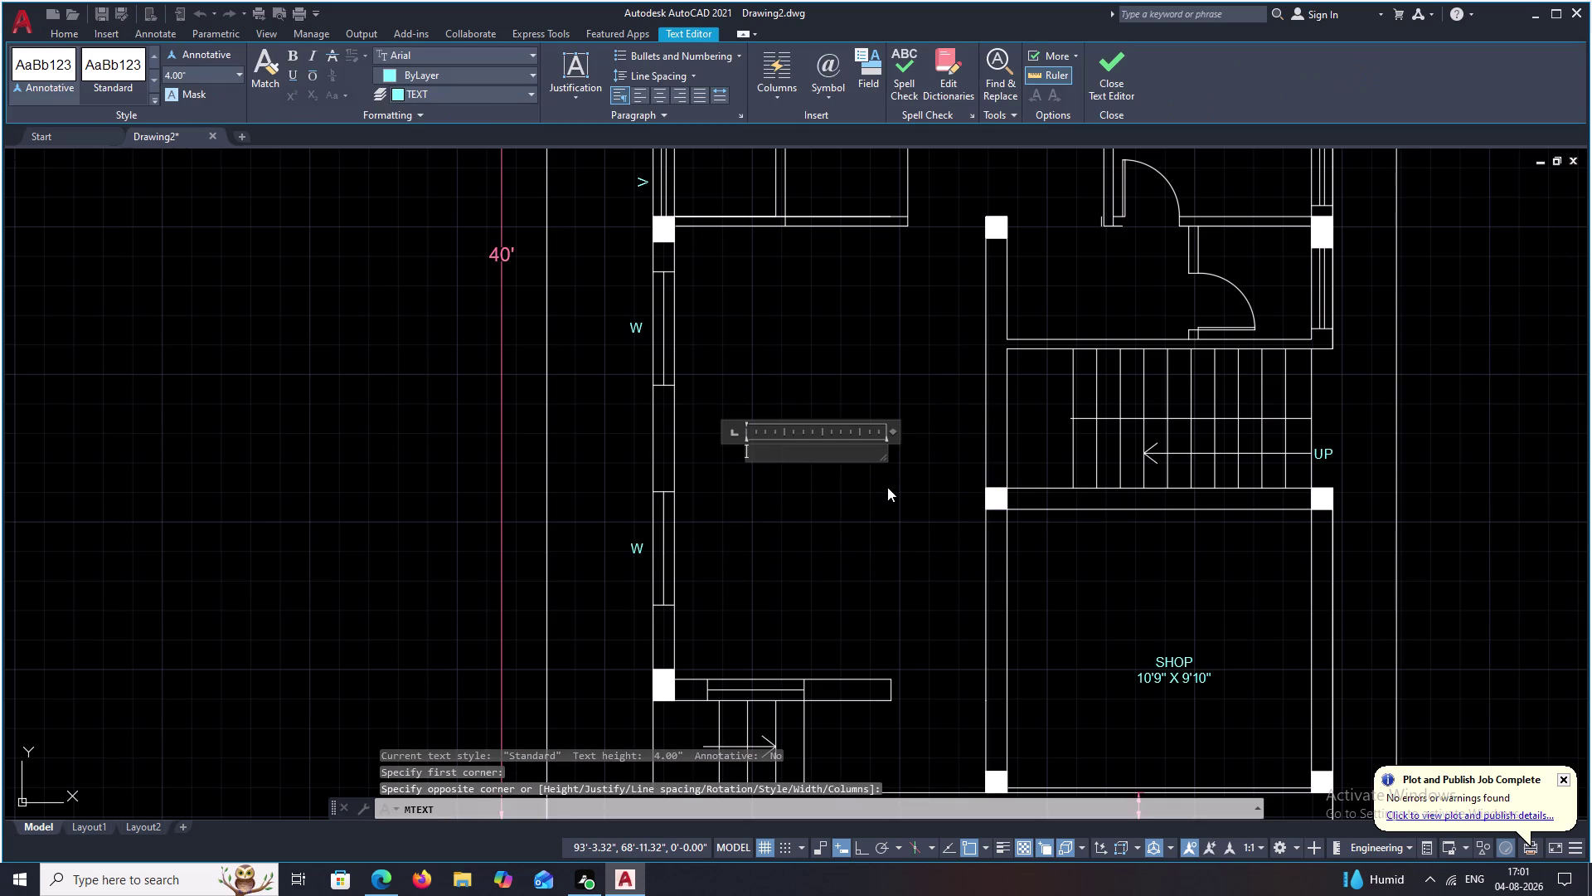
text(HSLL)
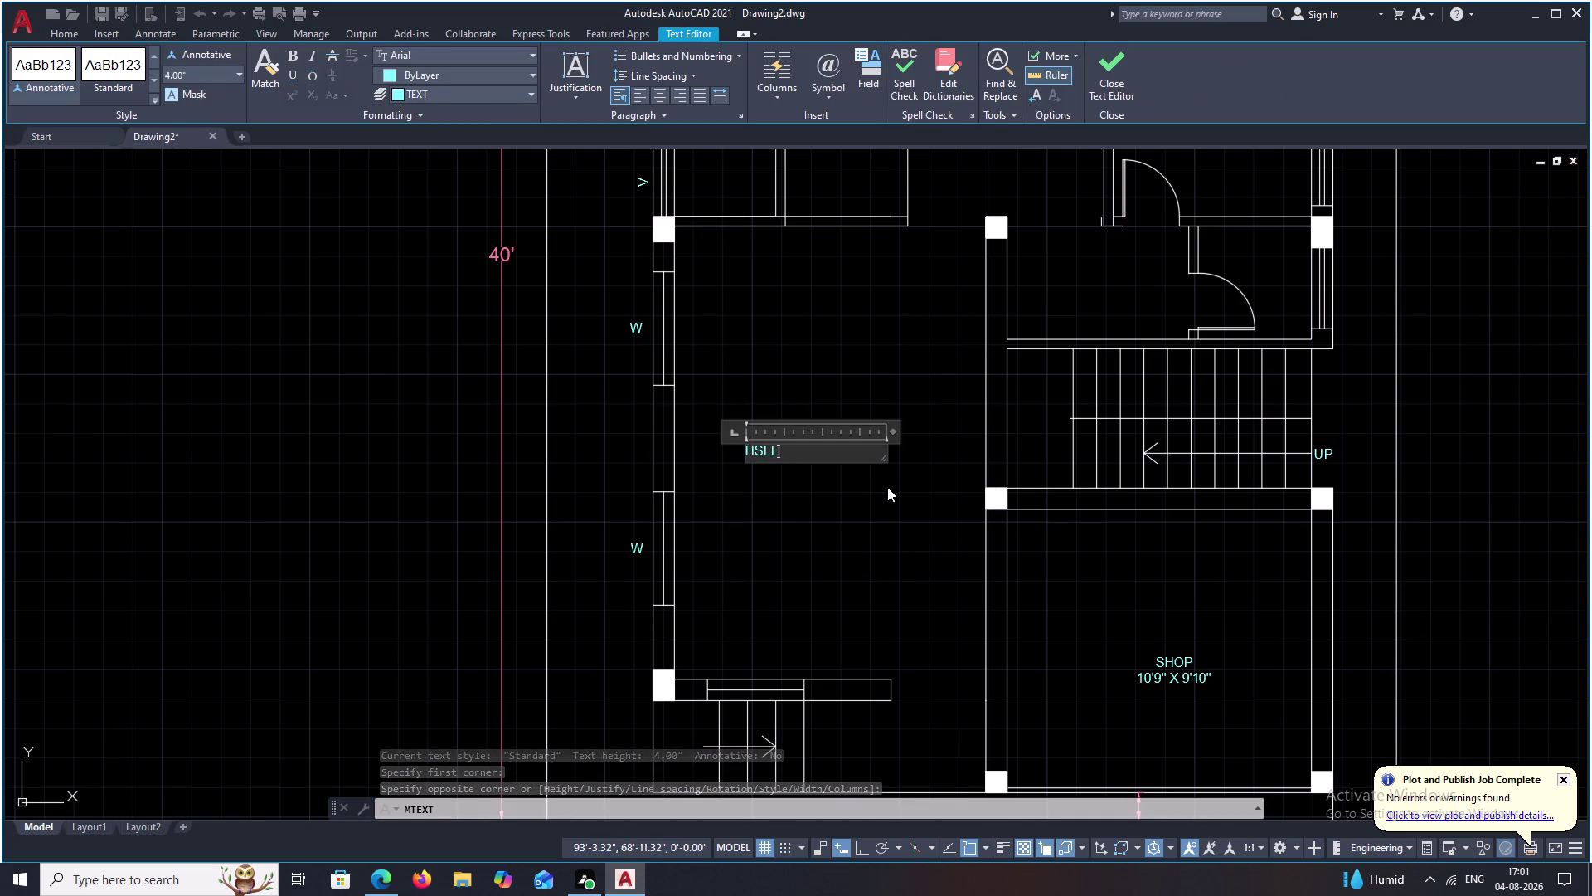
key(BackSpace)
key(BackSpace)
key(BackSpace)
text(ALL)
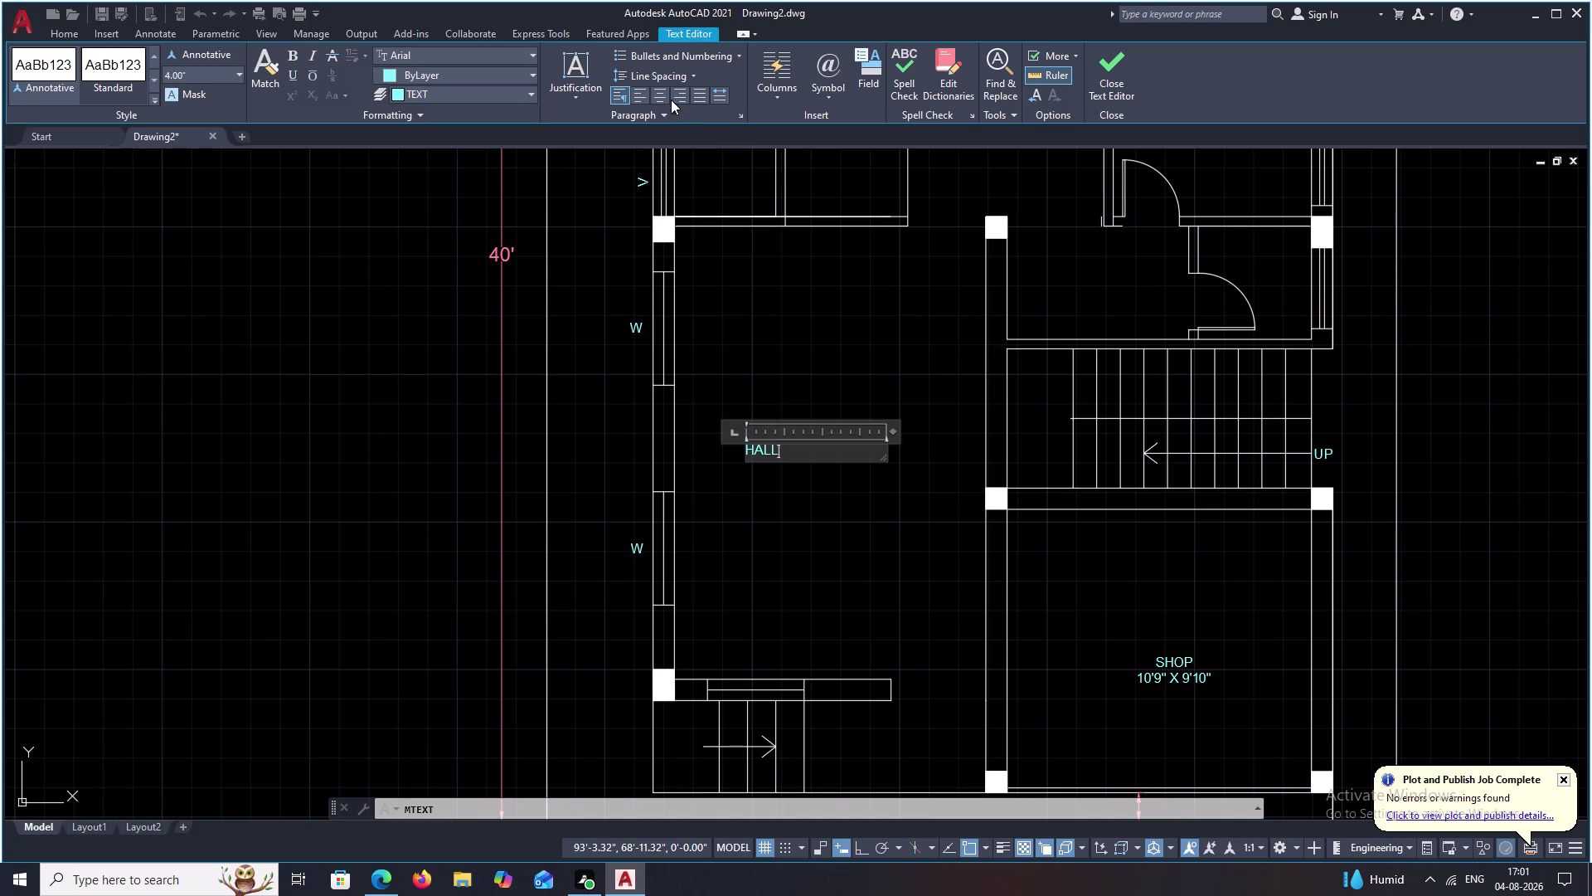
click(655, 90)
Add the size 11'0" X16'0" beneath HALL and close the text editor.
key(Return)
text(11)
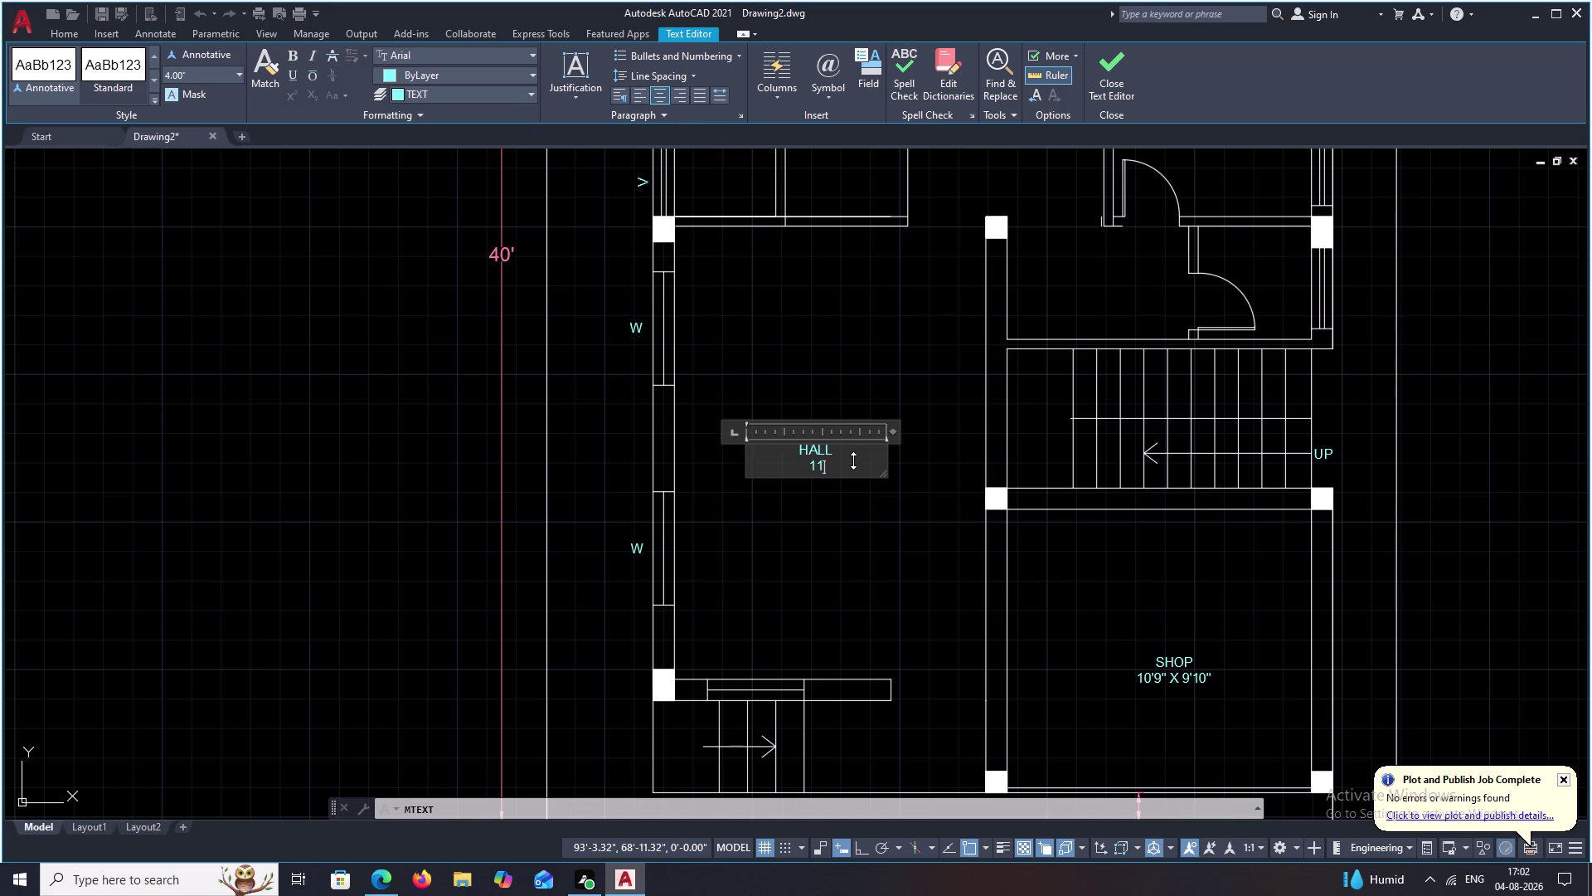
text(')
key(1)
key(BackSpace)
key(0)
key(apostrophe)
key(BackSpace)
text(")
key(space)
key(x)
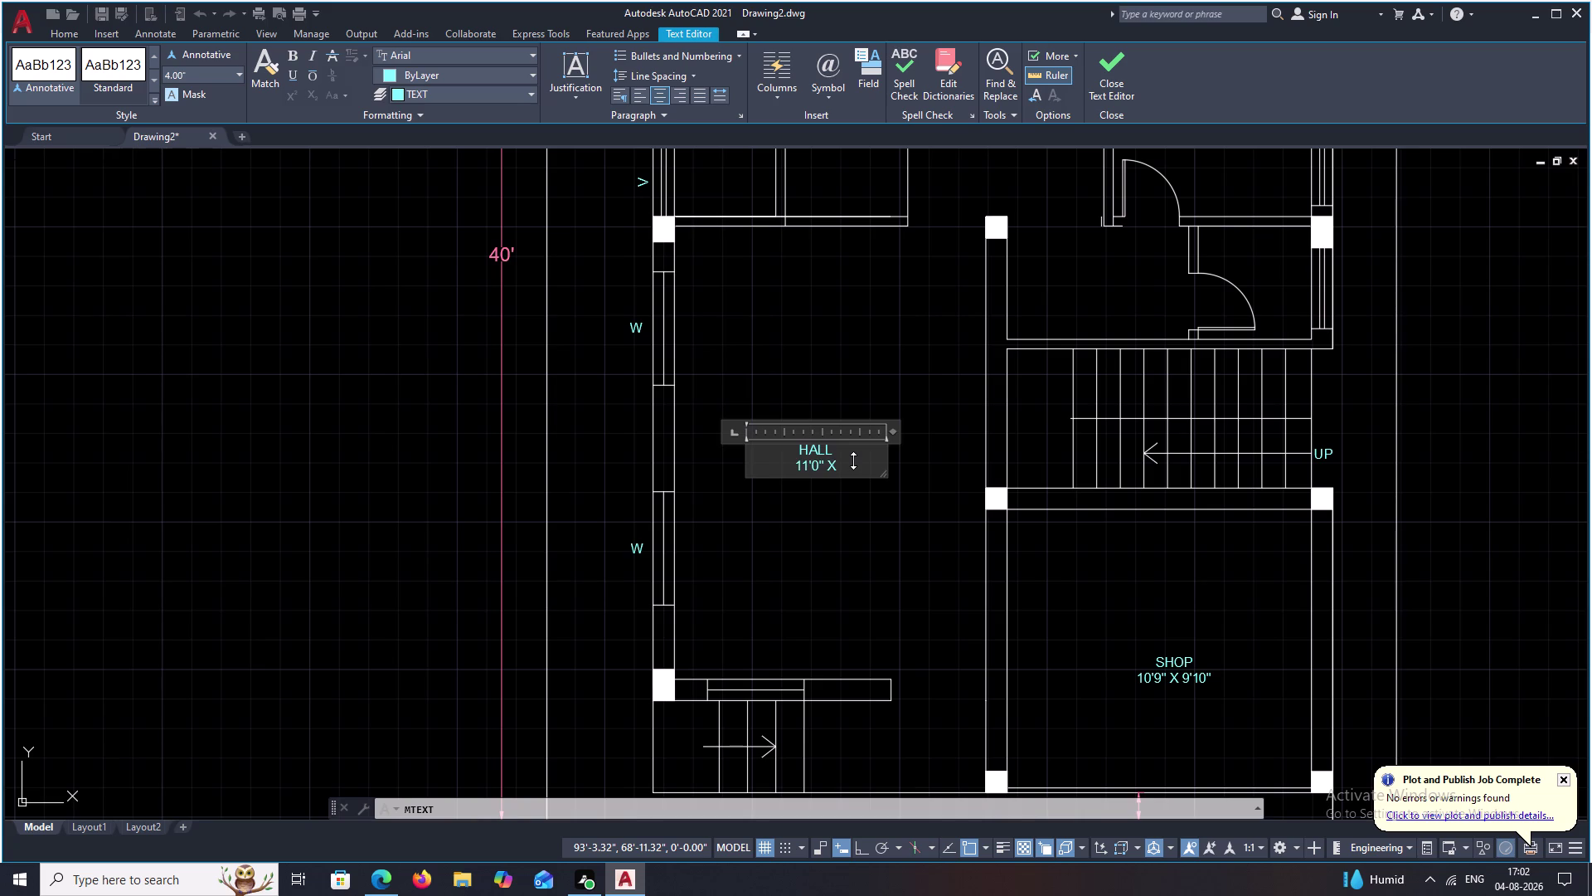
text(16')
key(0)
key(shift+quotedbl)
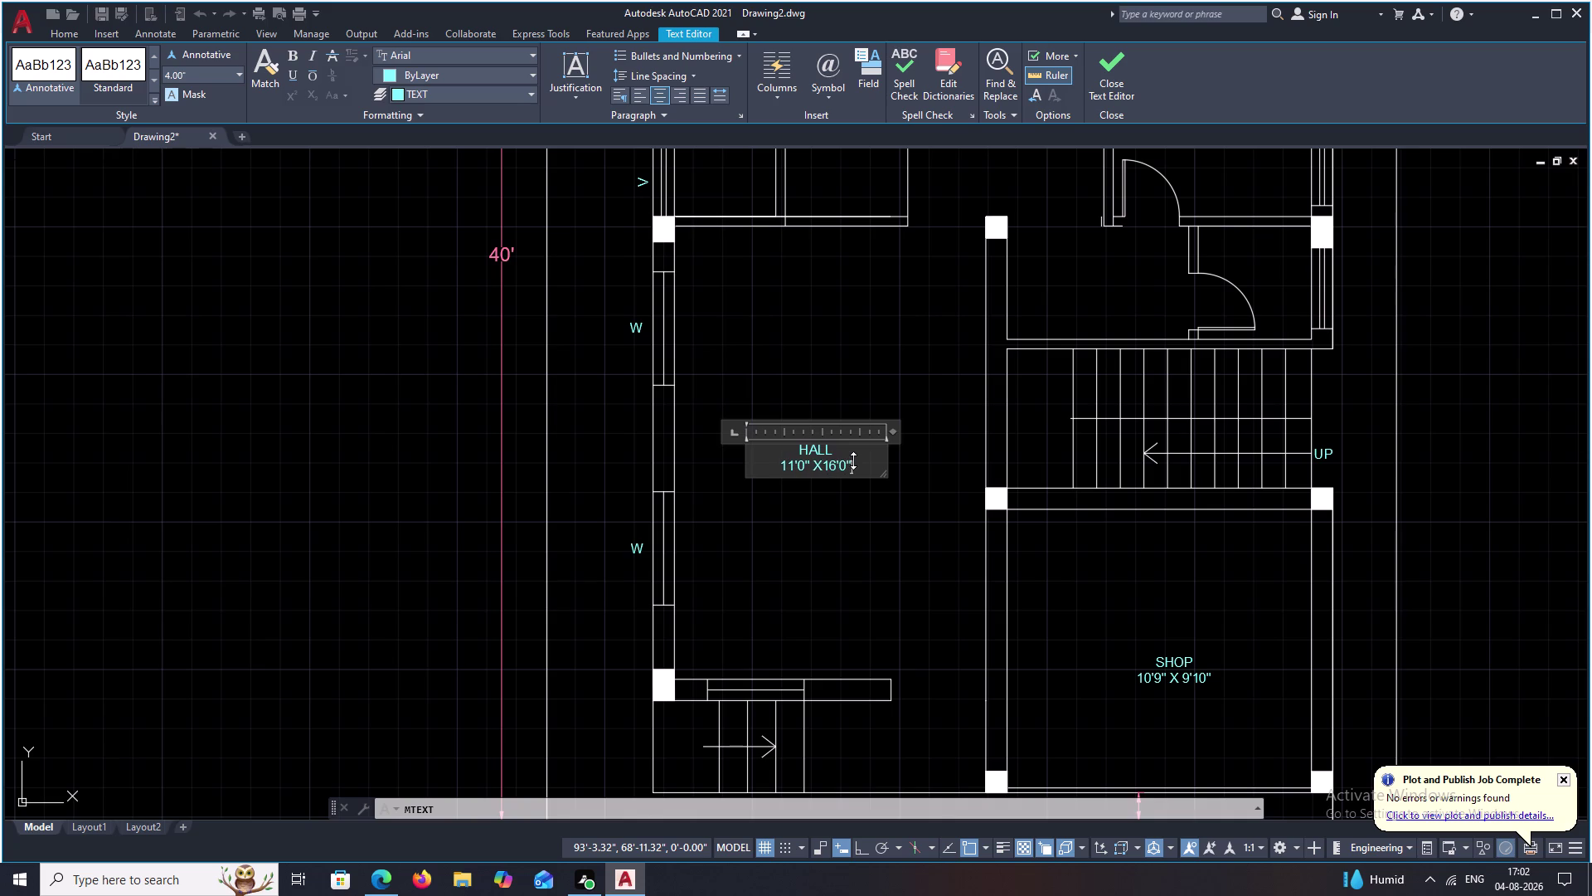
click(902, 496)
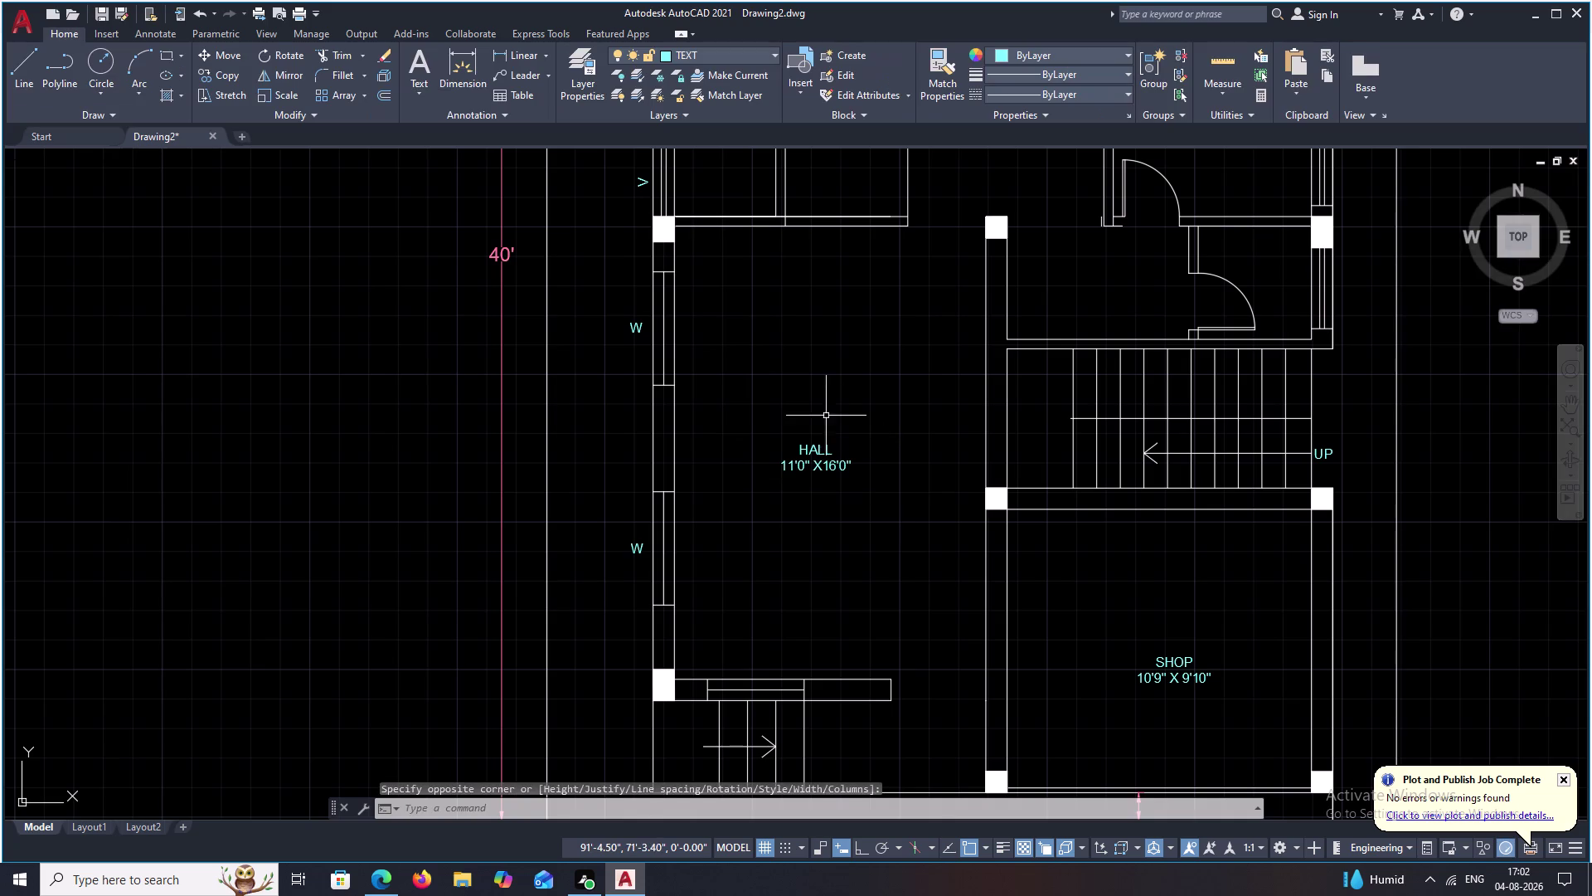
middle_drag(822, 411, 751, 683)
middle_drag(805, 514, 782, 618)
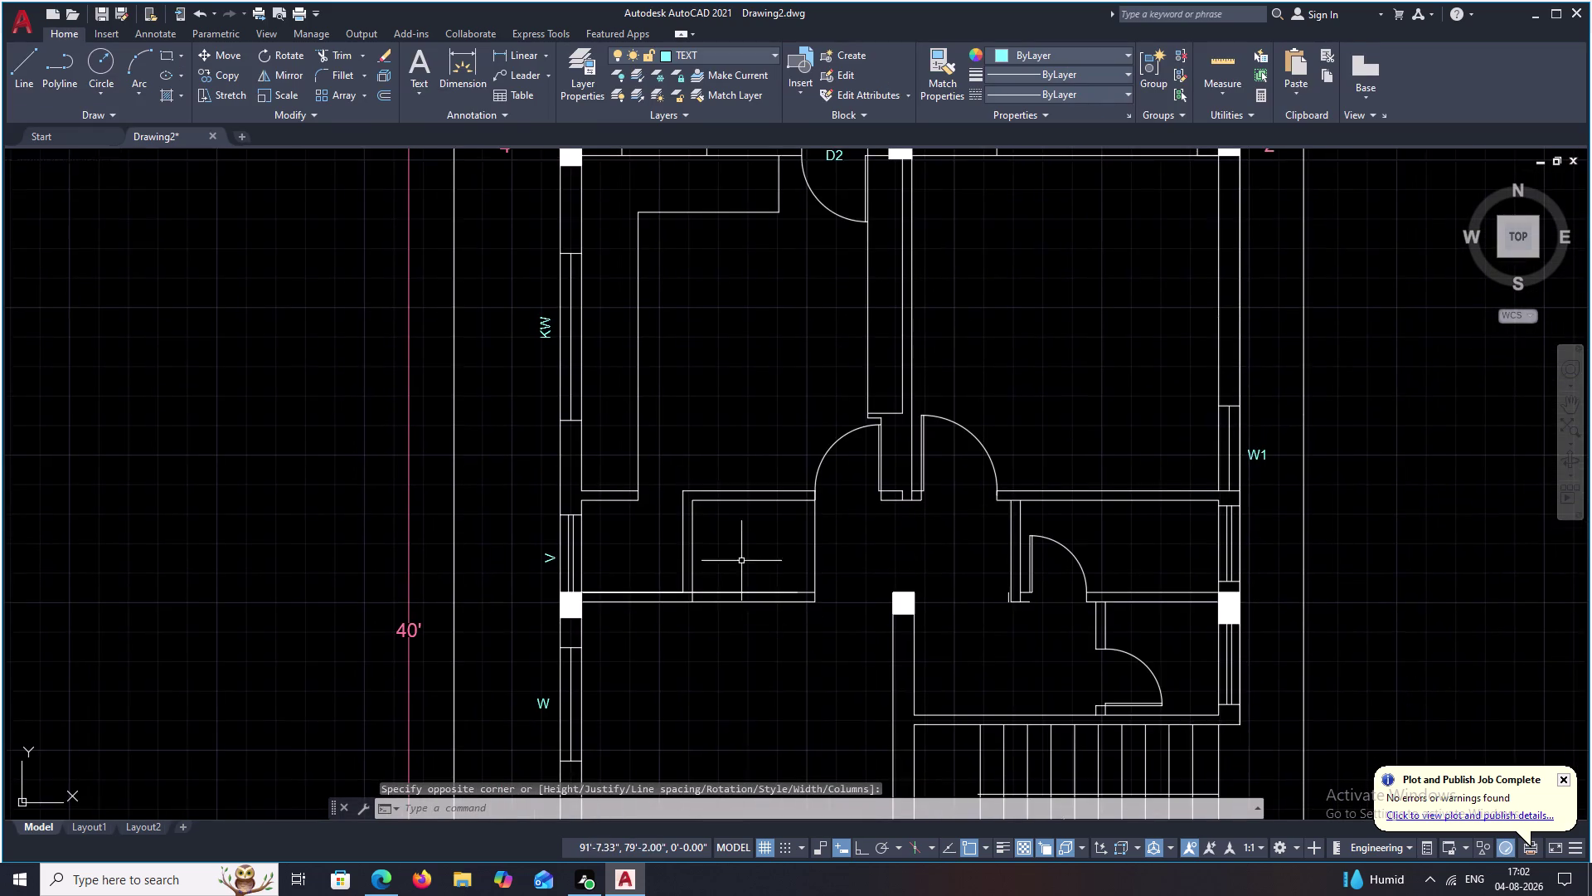
Write a POOJA text label in a box inside the small room by the arched doorway.
scroll(up, 3)
text(T)
key(space)
drag(702, 486, 869, 529)
click(868, 529)
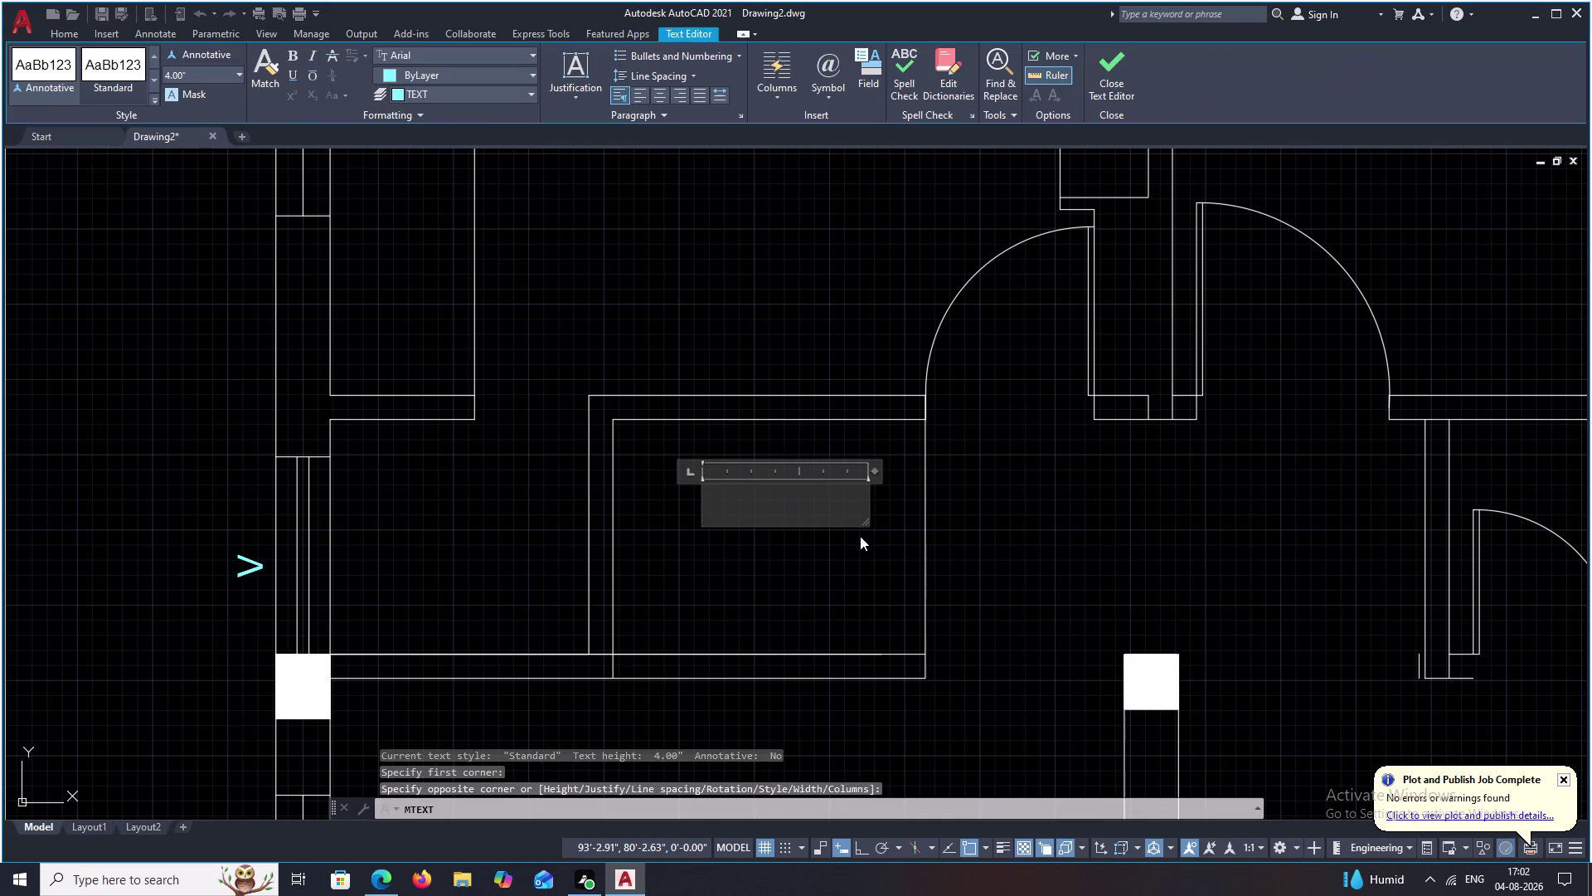
text(POO)
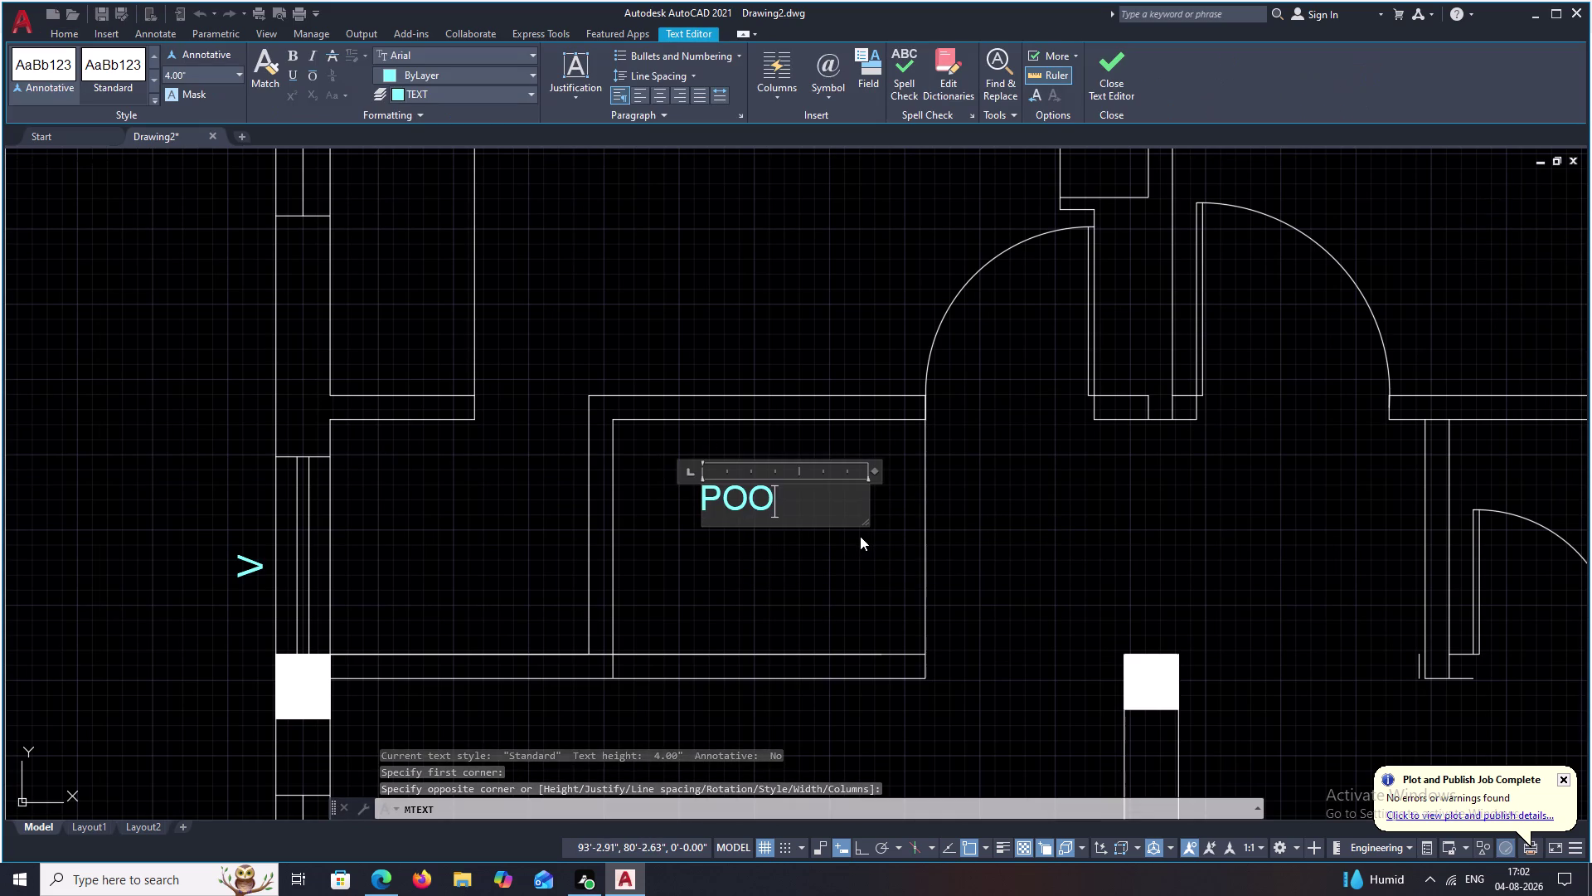
text(LA)
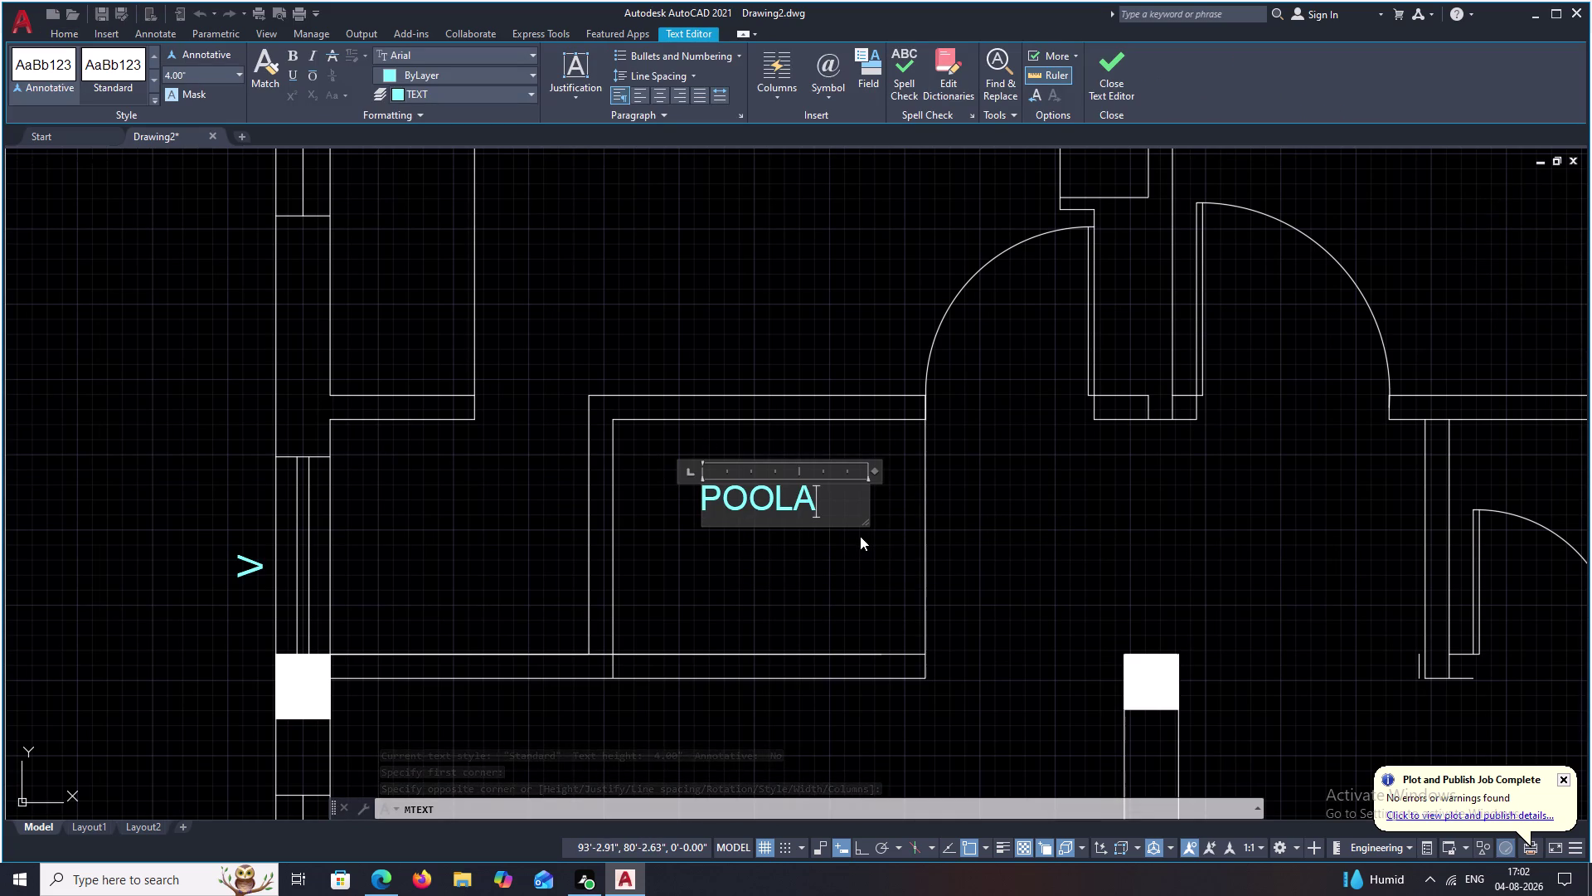
key(BackSpace)
key(BackSpace)
text(LA)
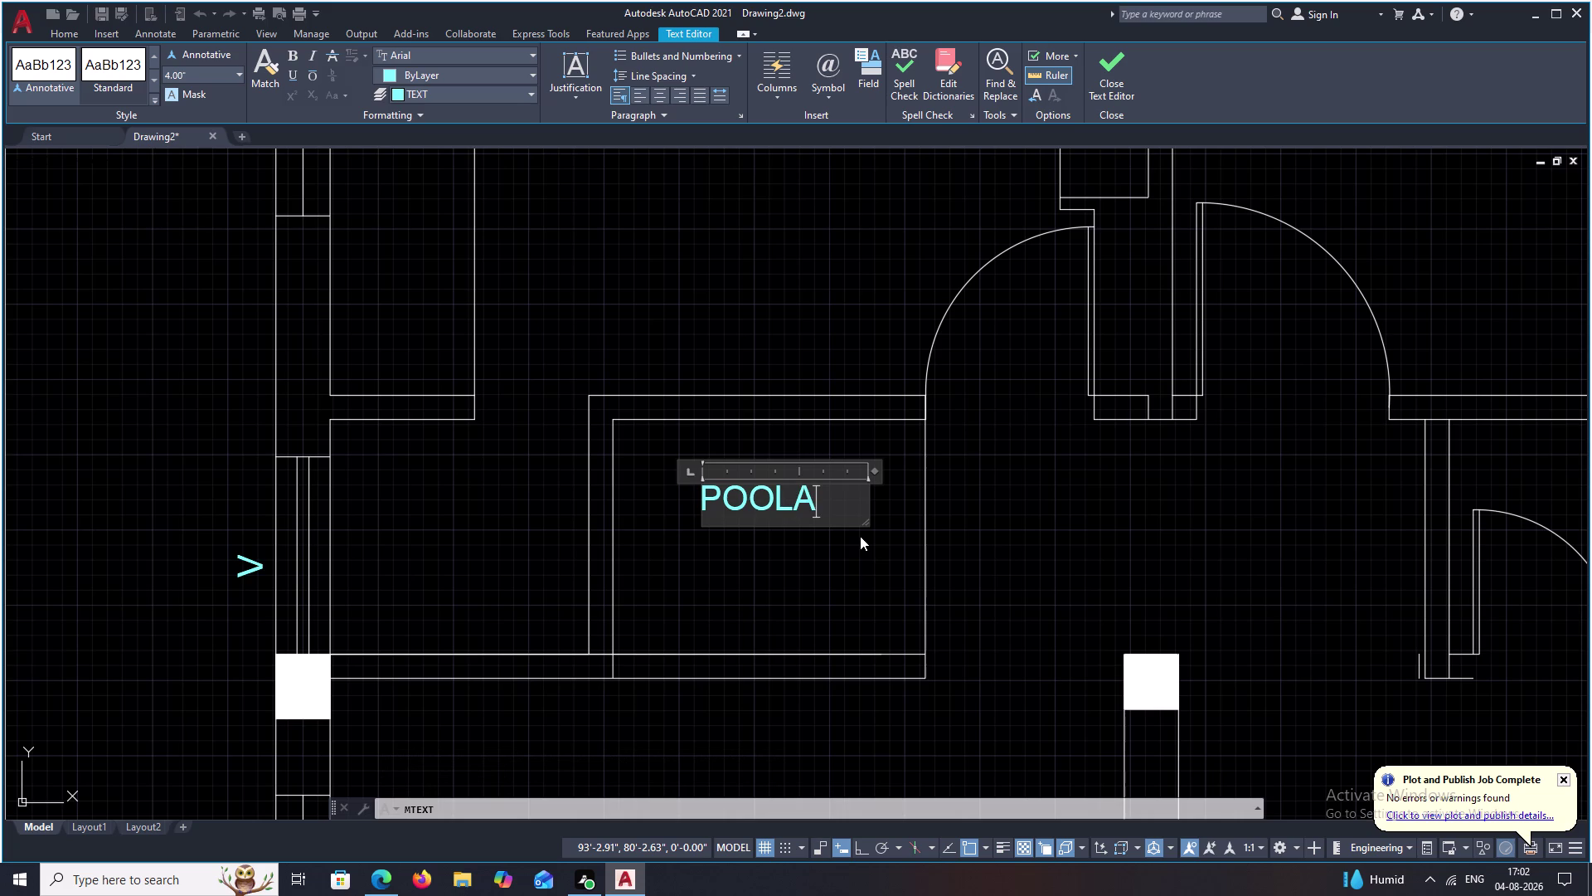
key(BackSpace)
key(BackSpace)
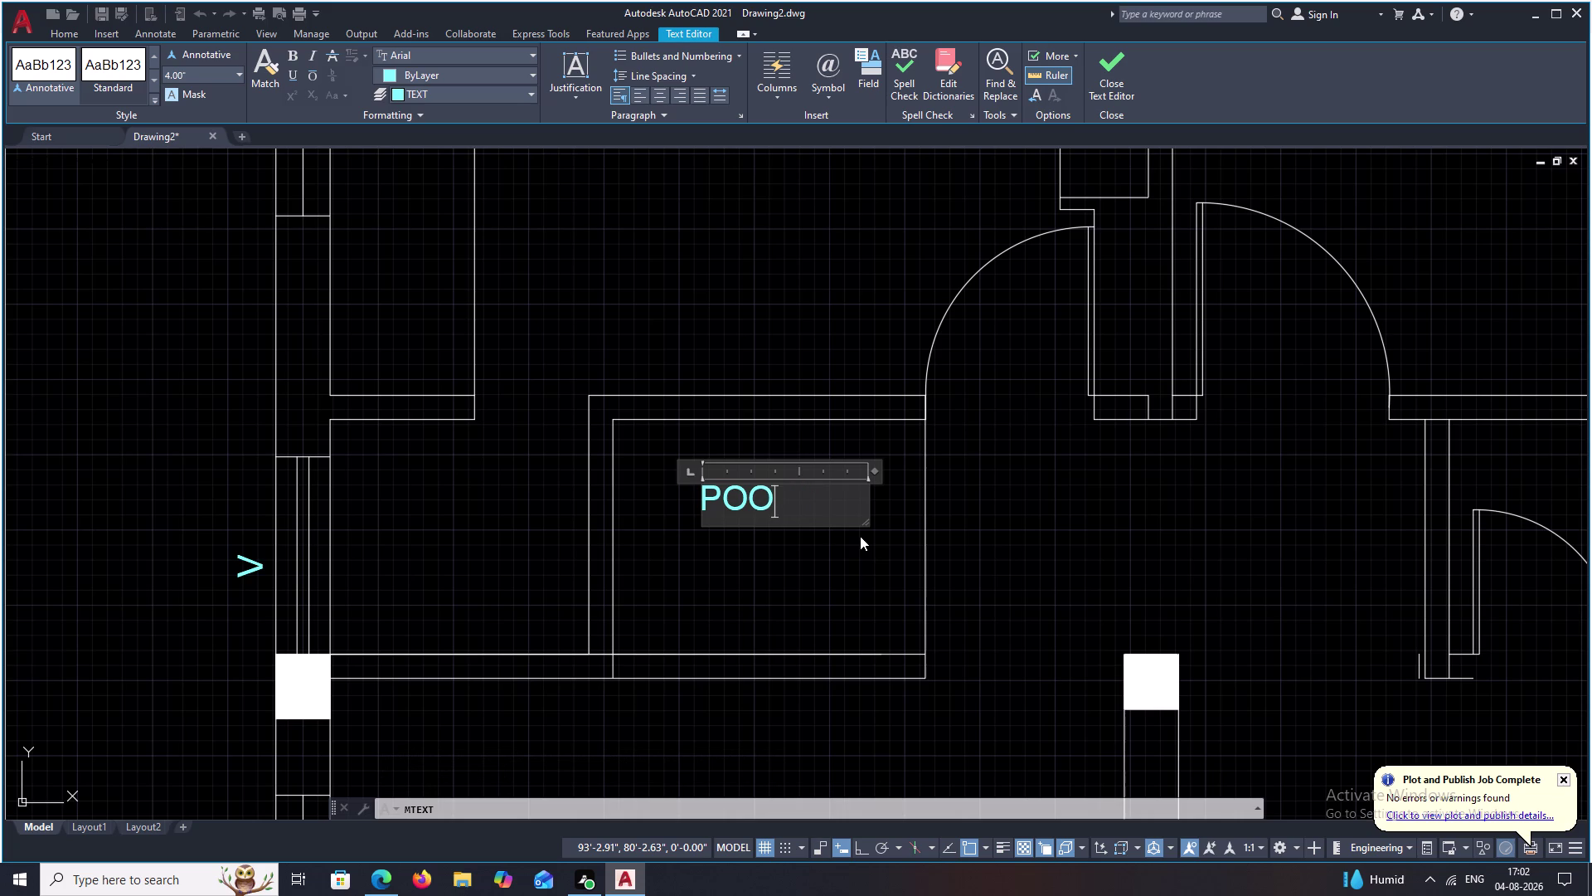
text(JA)
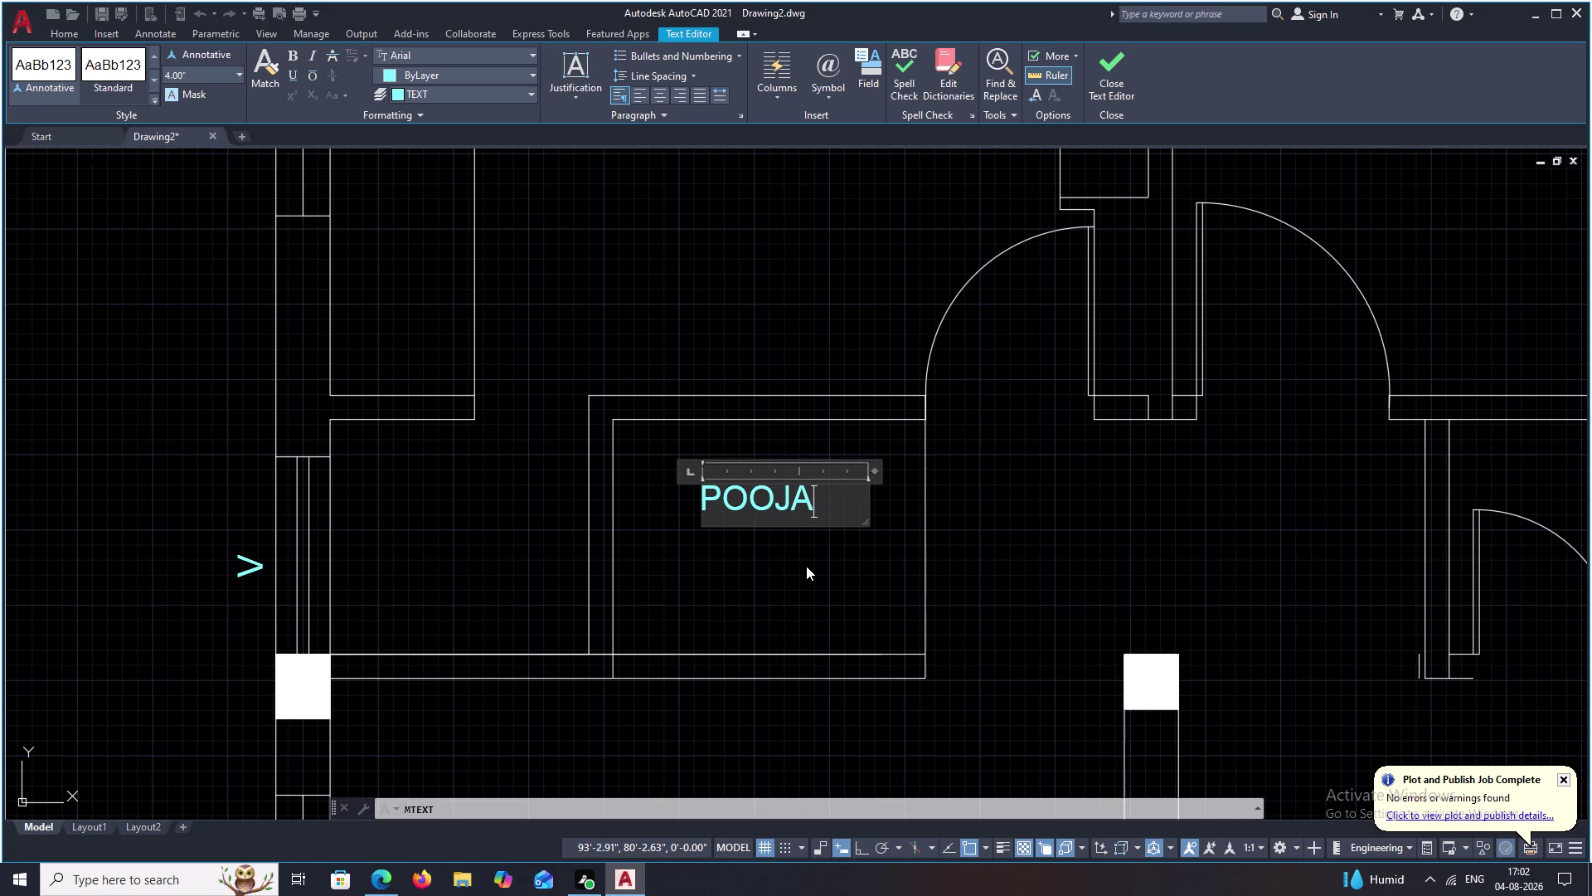
click(806, 566)
click(777, 499)
Move the POOJA label down to a new spot inside the pooja room.
click(749, 509)
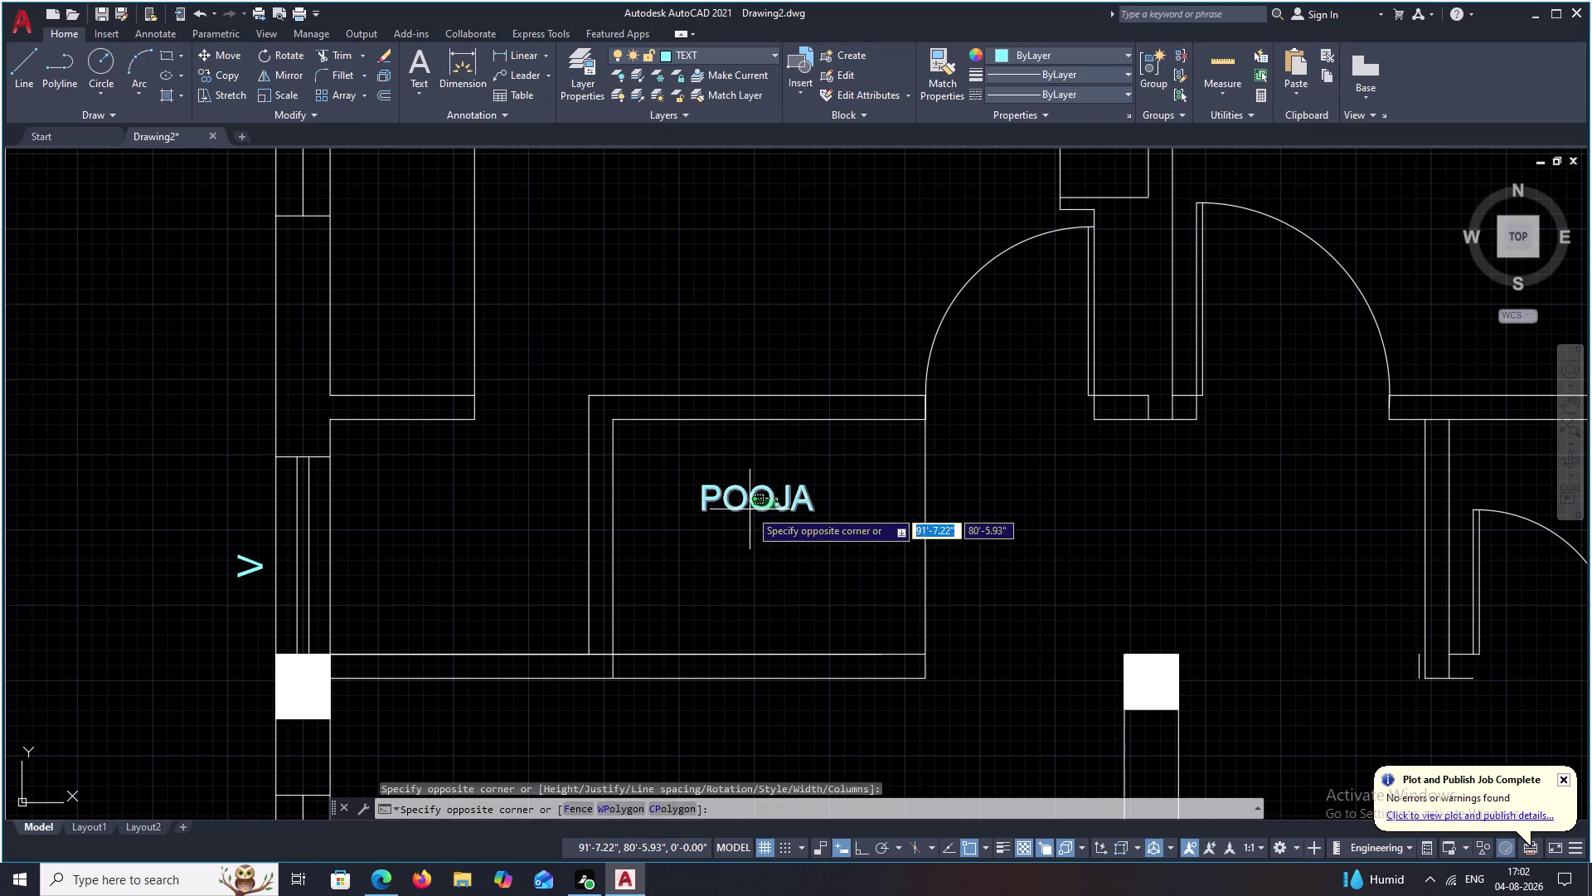
text(M)
key(space)
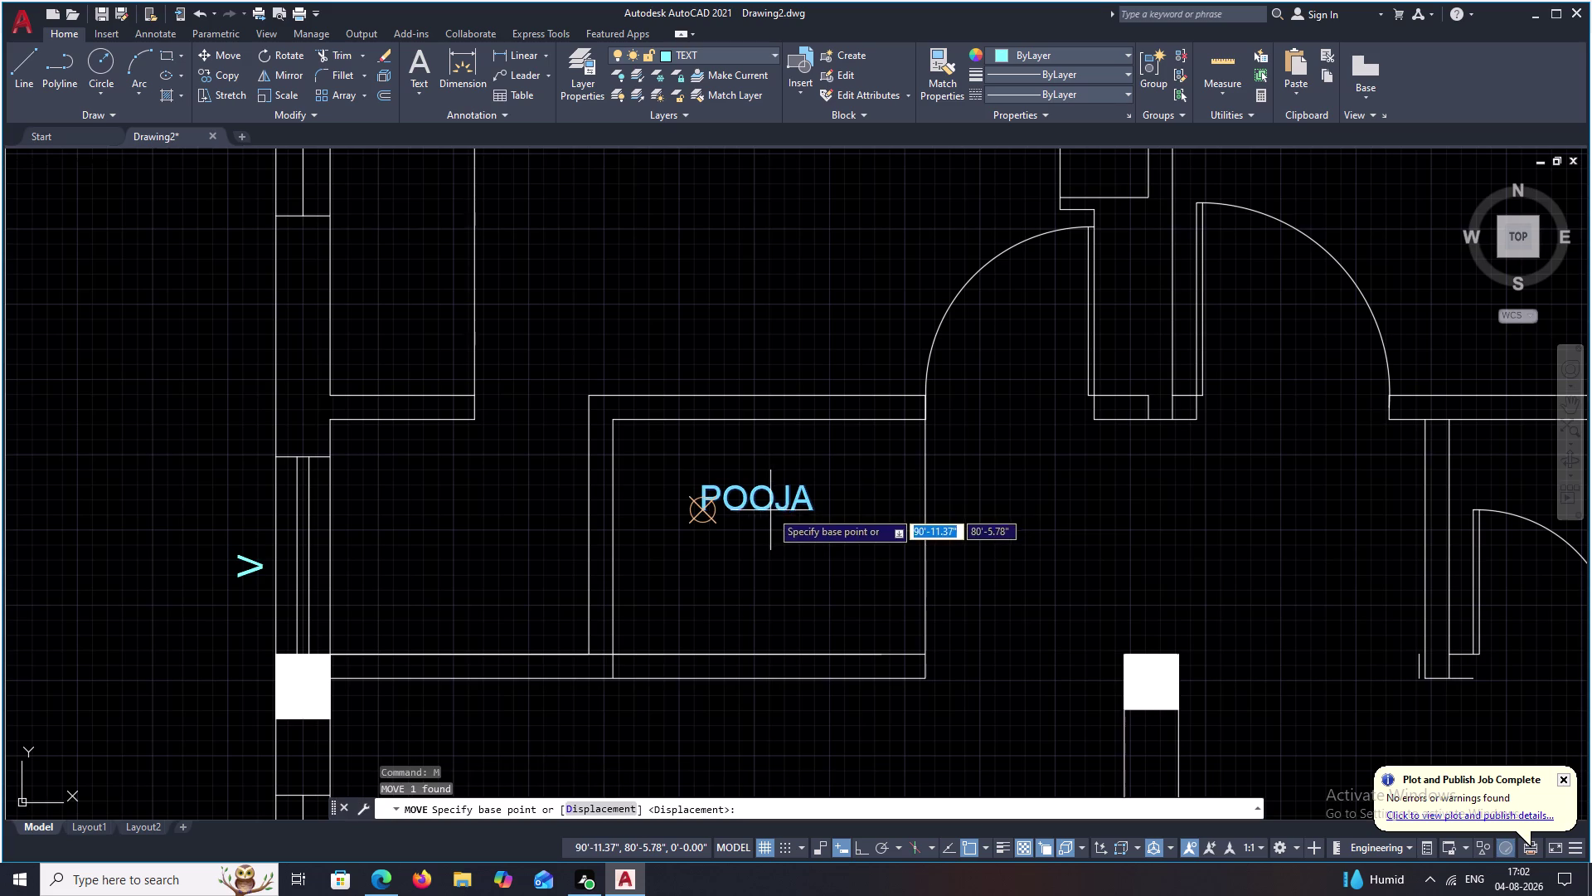
scroll(up, 3)
click(749, 515)
scroll(down, 3)
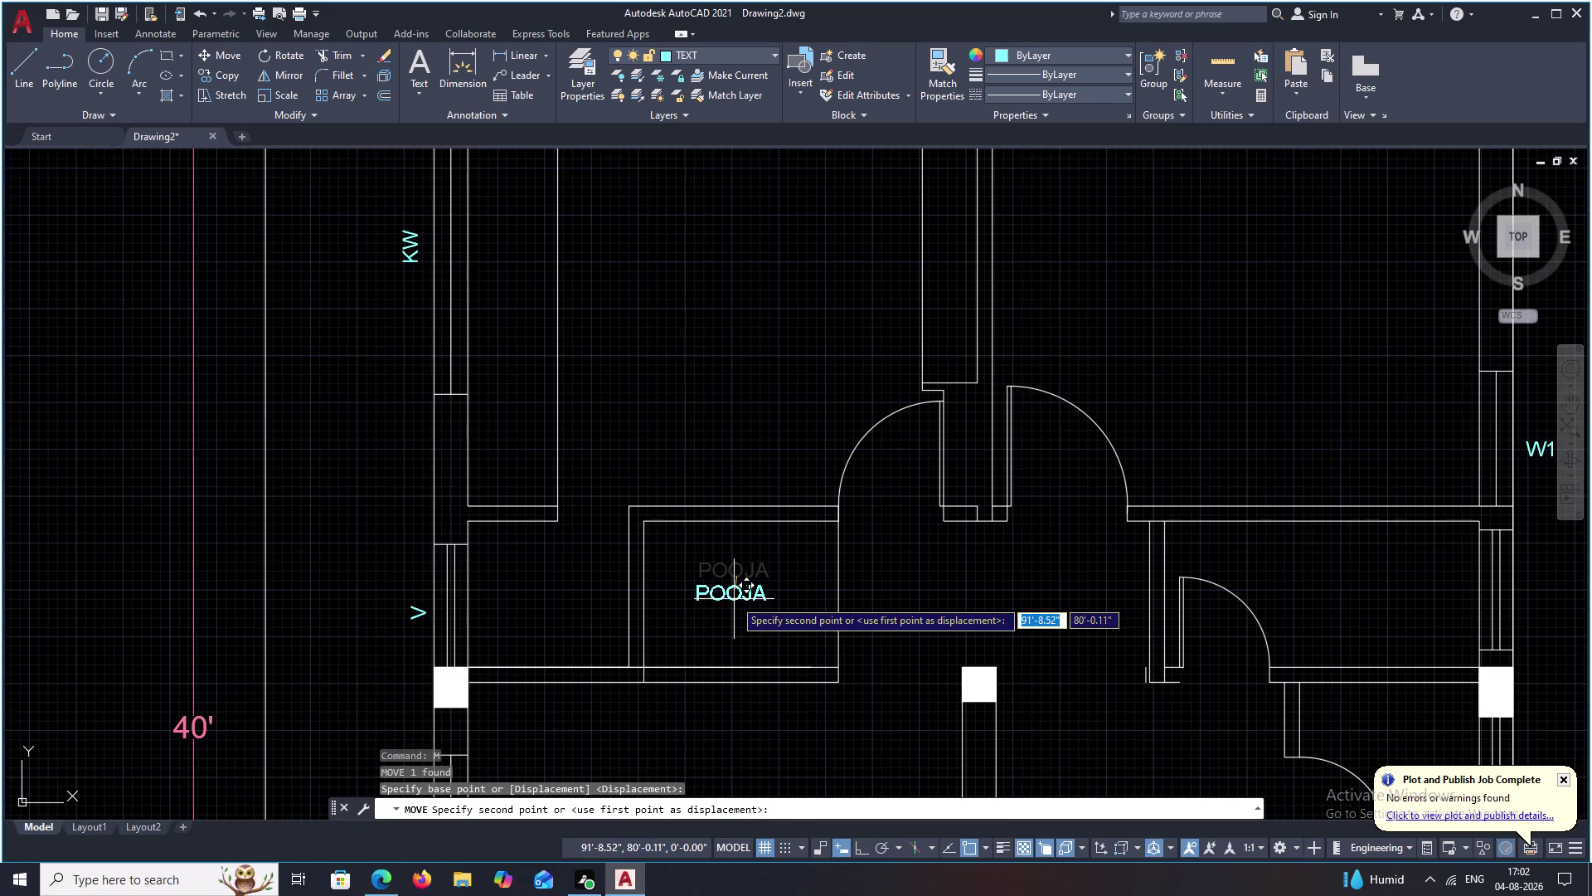
click(739, 602)
scroll(down, 3)
middle_drag(653, 589, 710, 591)
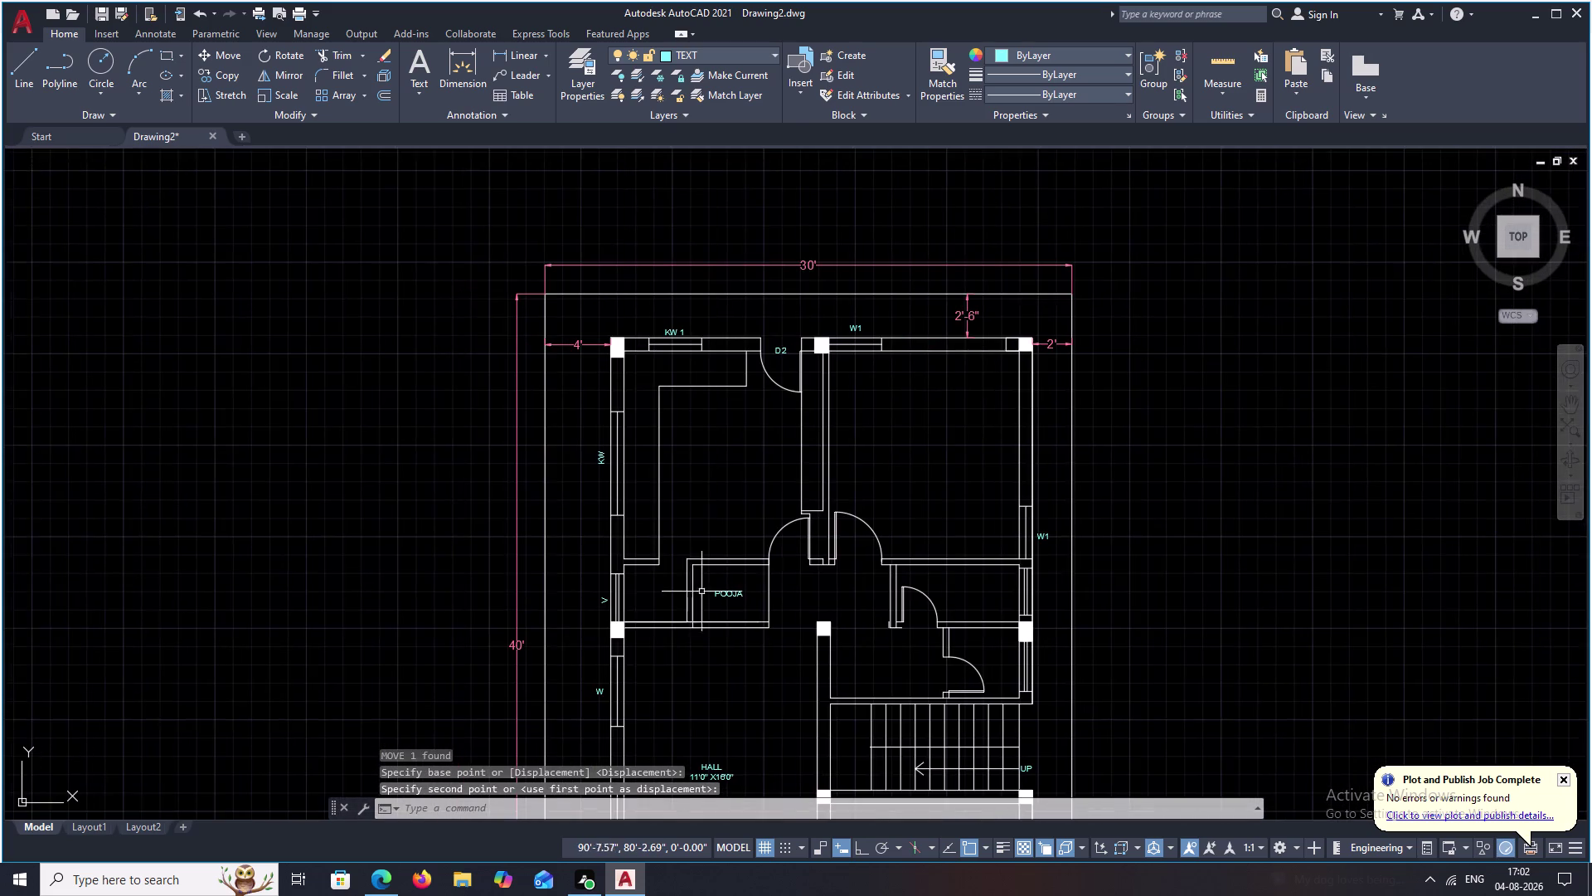
scroll(up, 3)
middle_drag(602, 586, 685, 568)
scroll(up, 3)
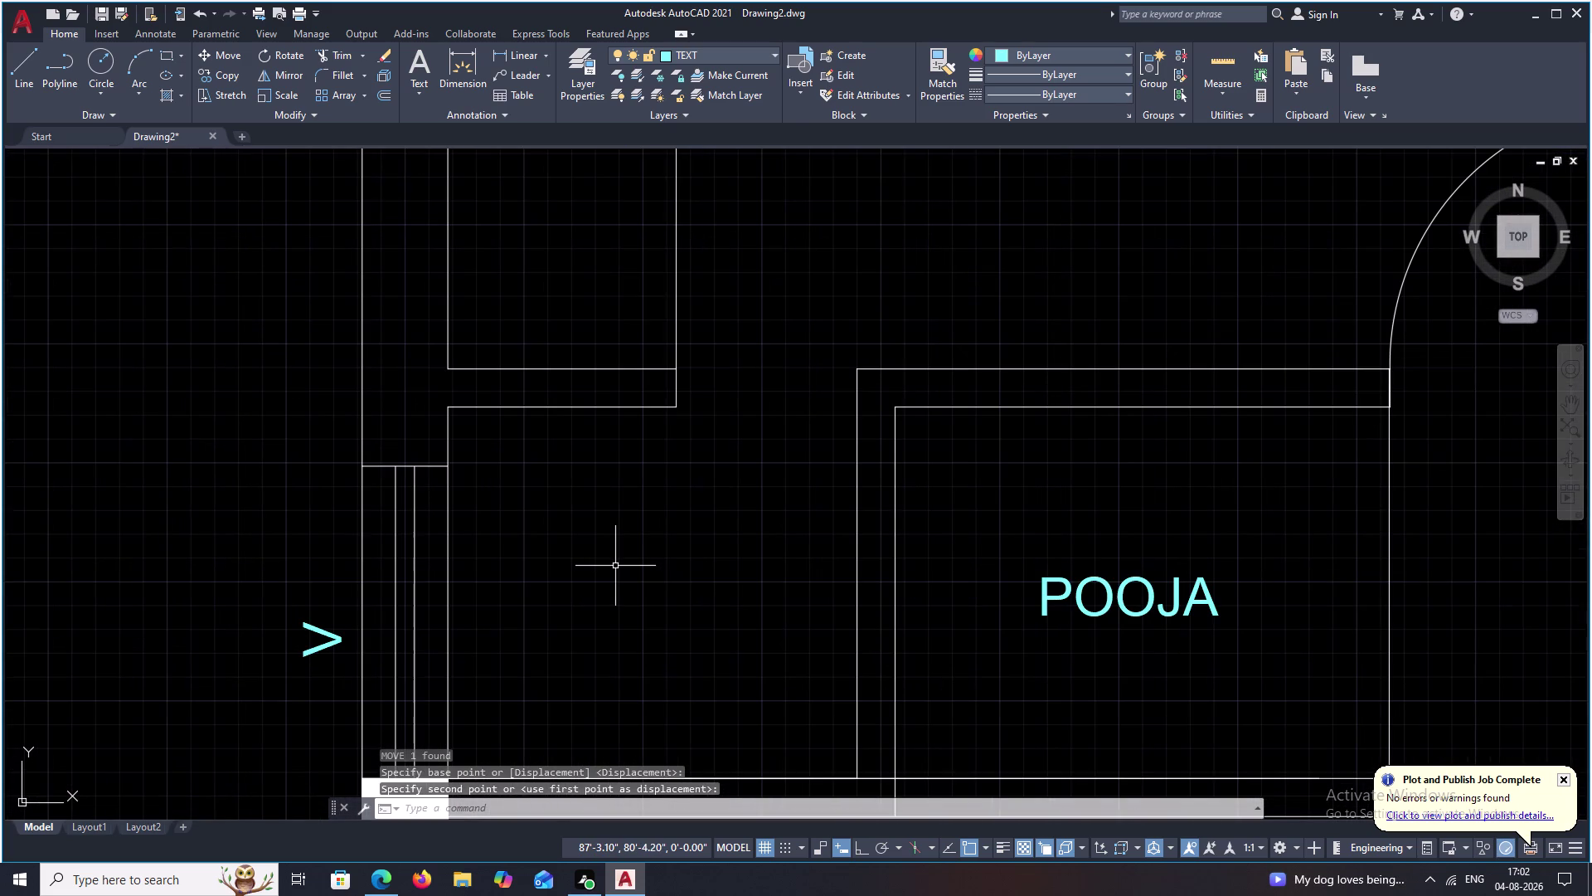
Write STORE in a text box drawn inside the store room.
text(T)
key(space)
drag(556, 496, 721, 523)
click(729, 538)
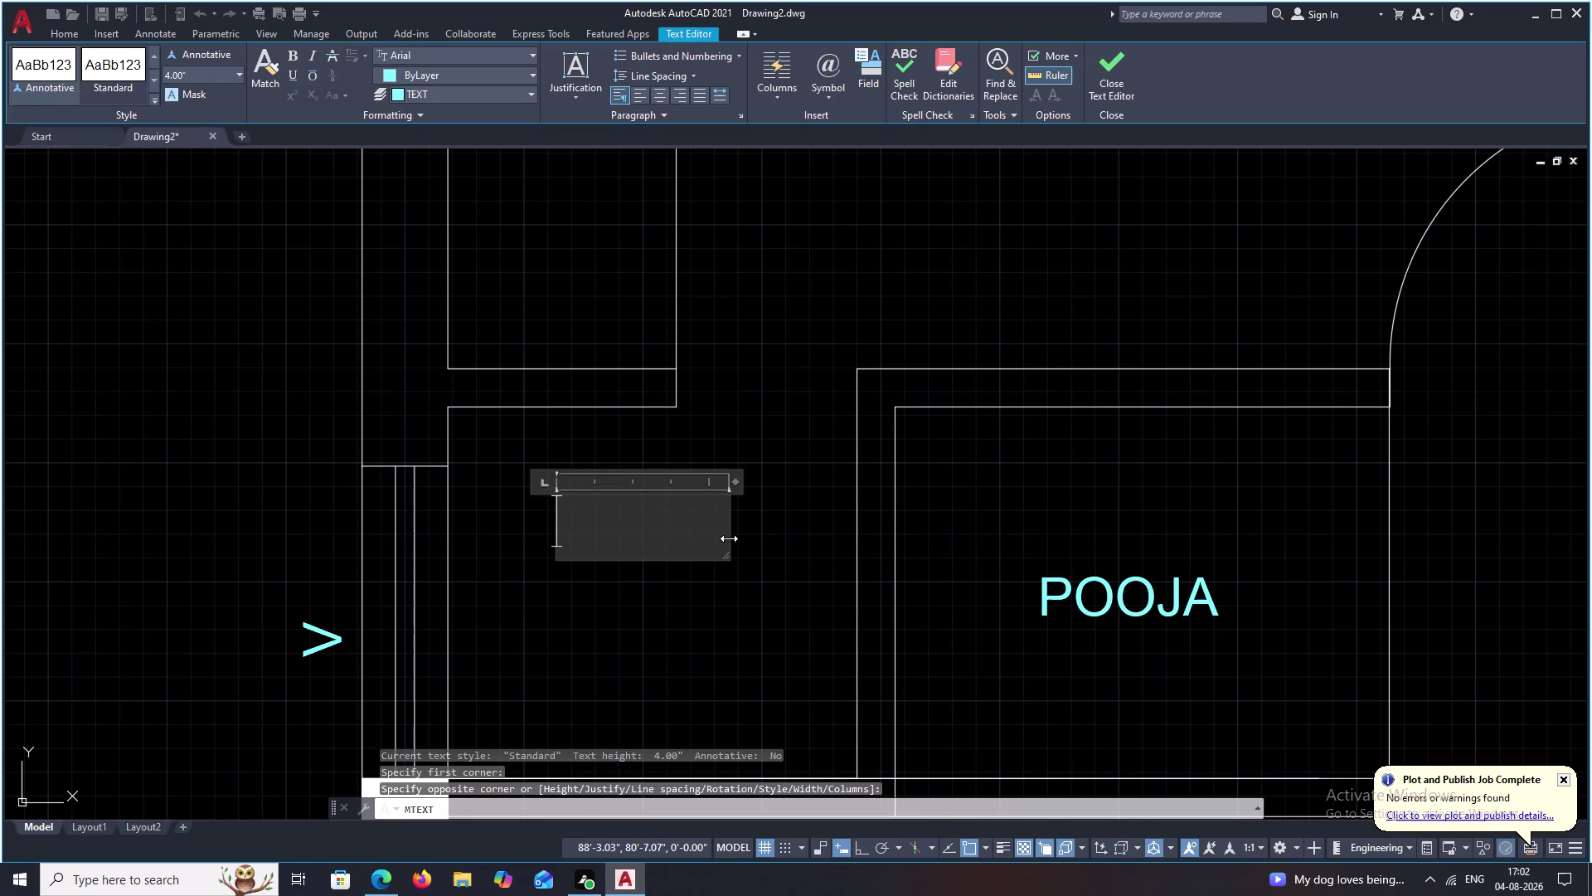
text(S)
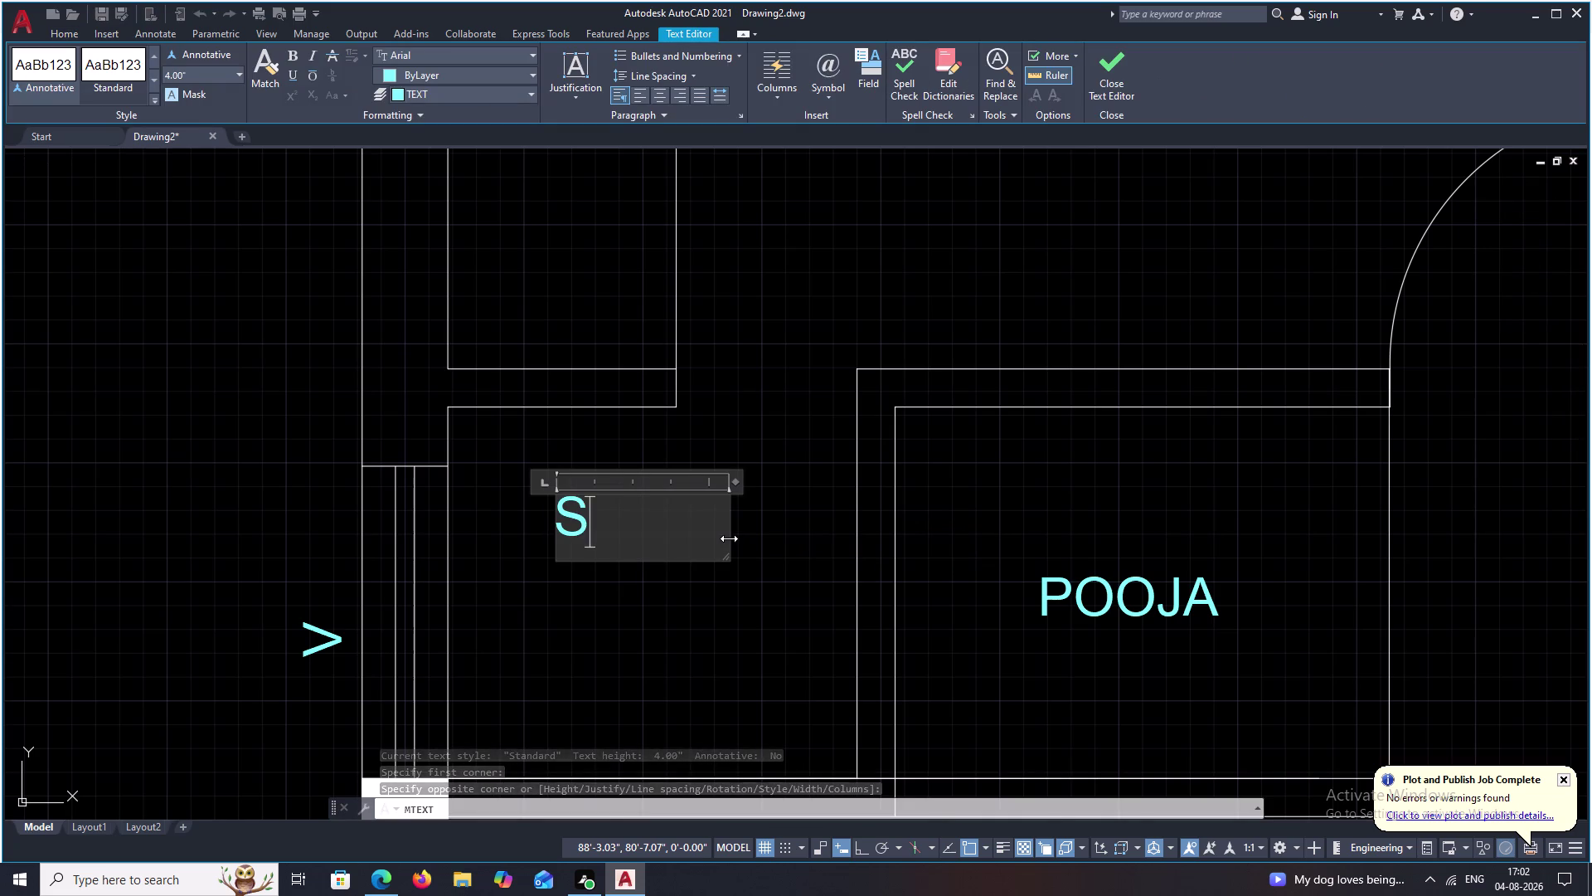
text(T)
key(o)
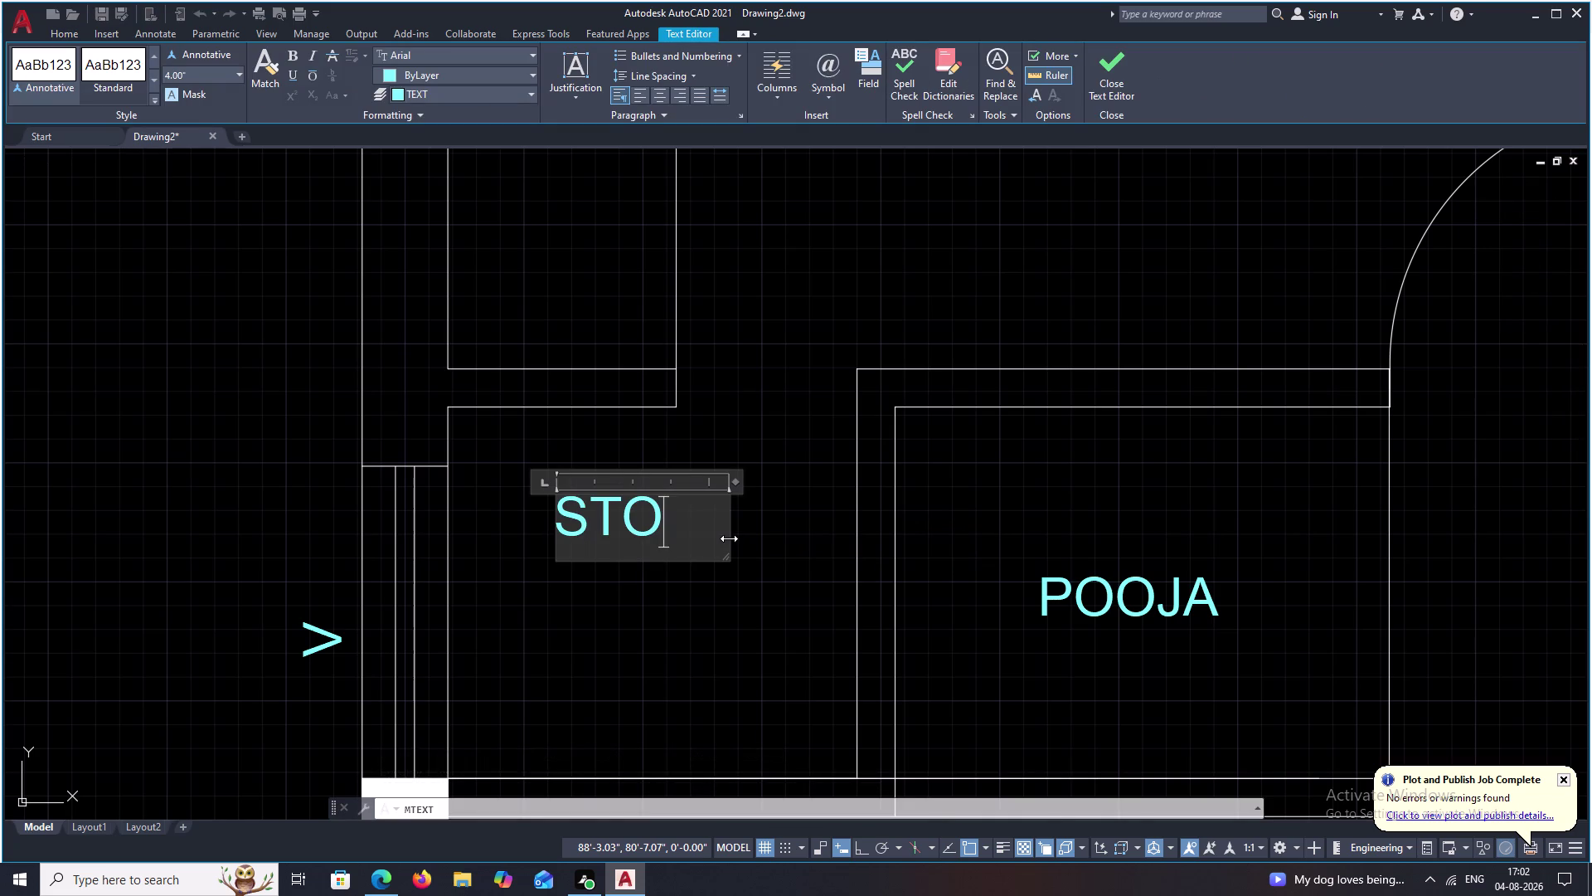
text(RE)
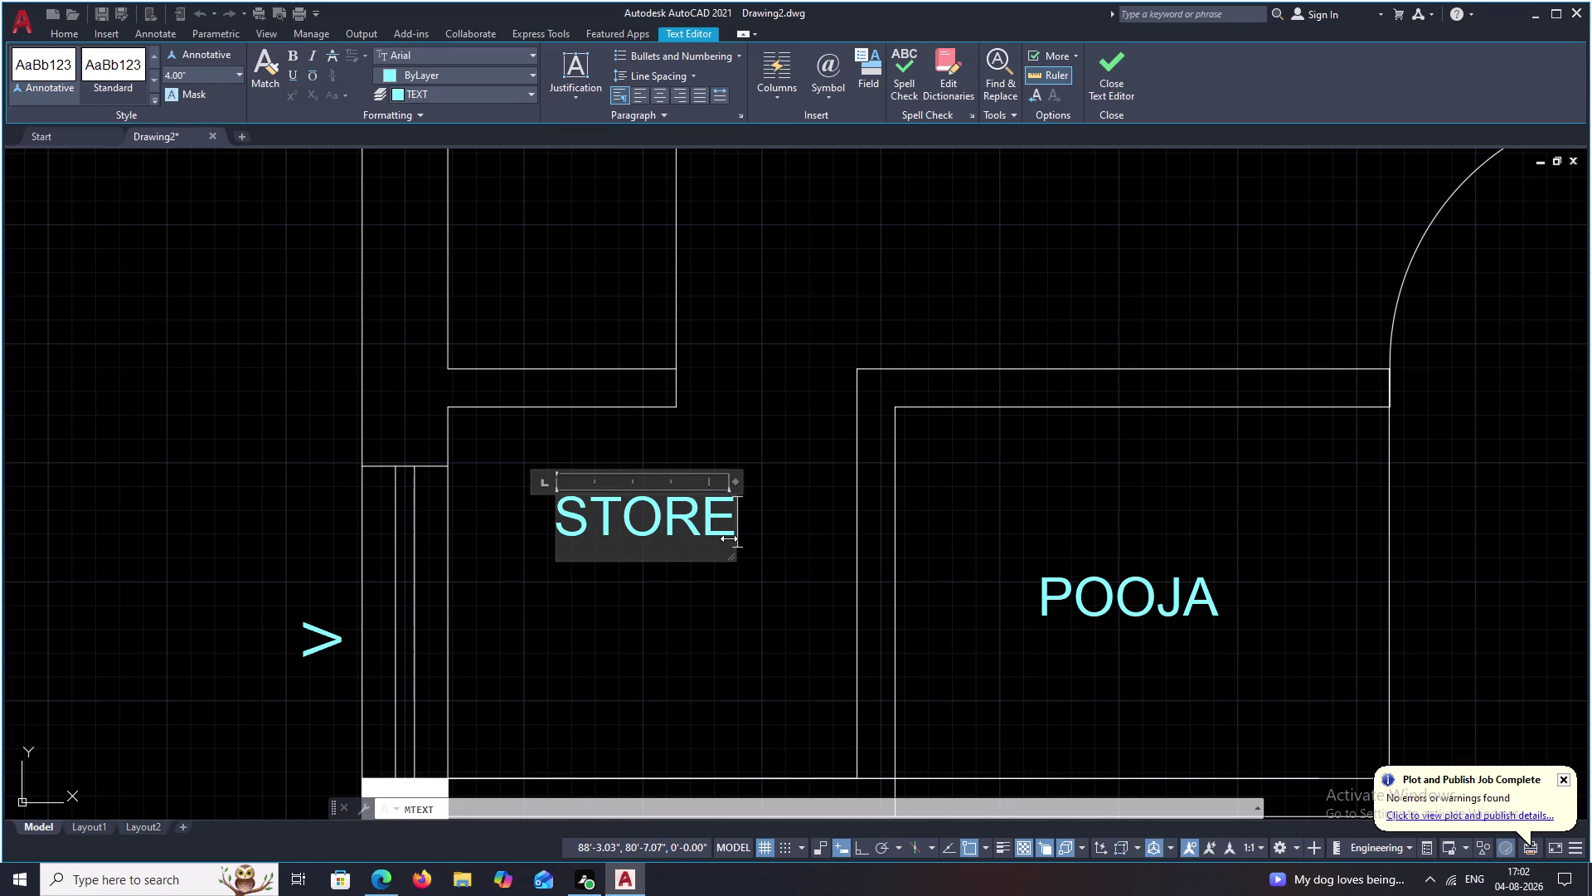
key(Return)
Add the size 3'7"X3'3" beneath STORE and close the text editor.
text(37)
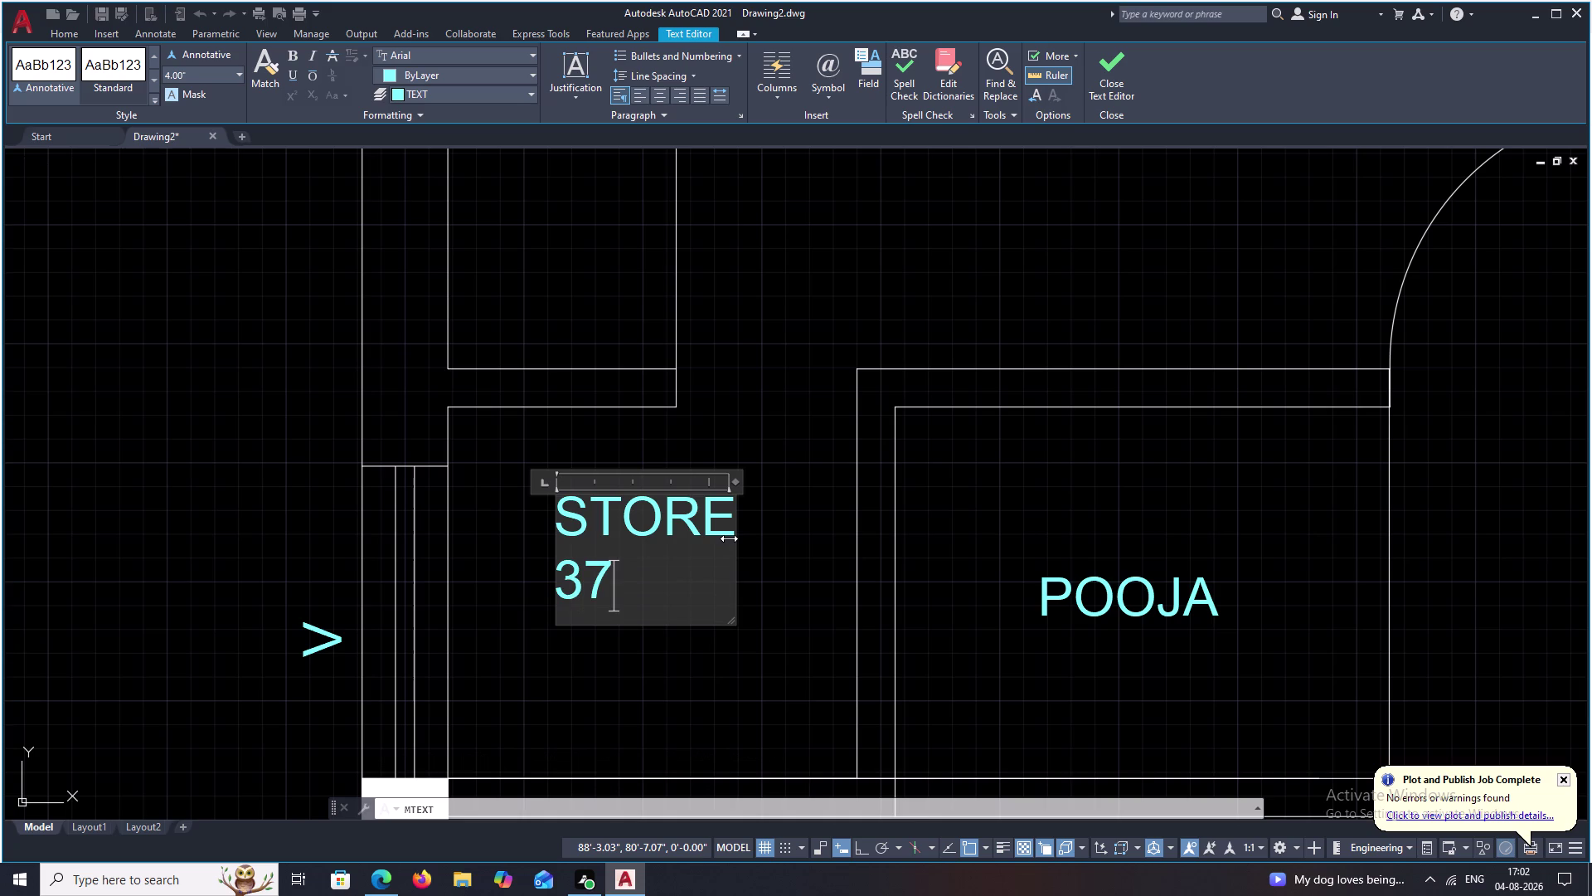
key(BackSpace)
text('7)
text(")
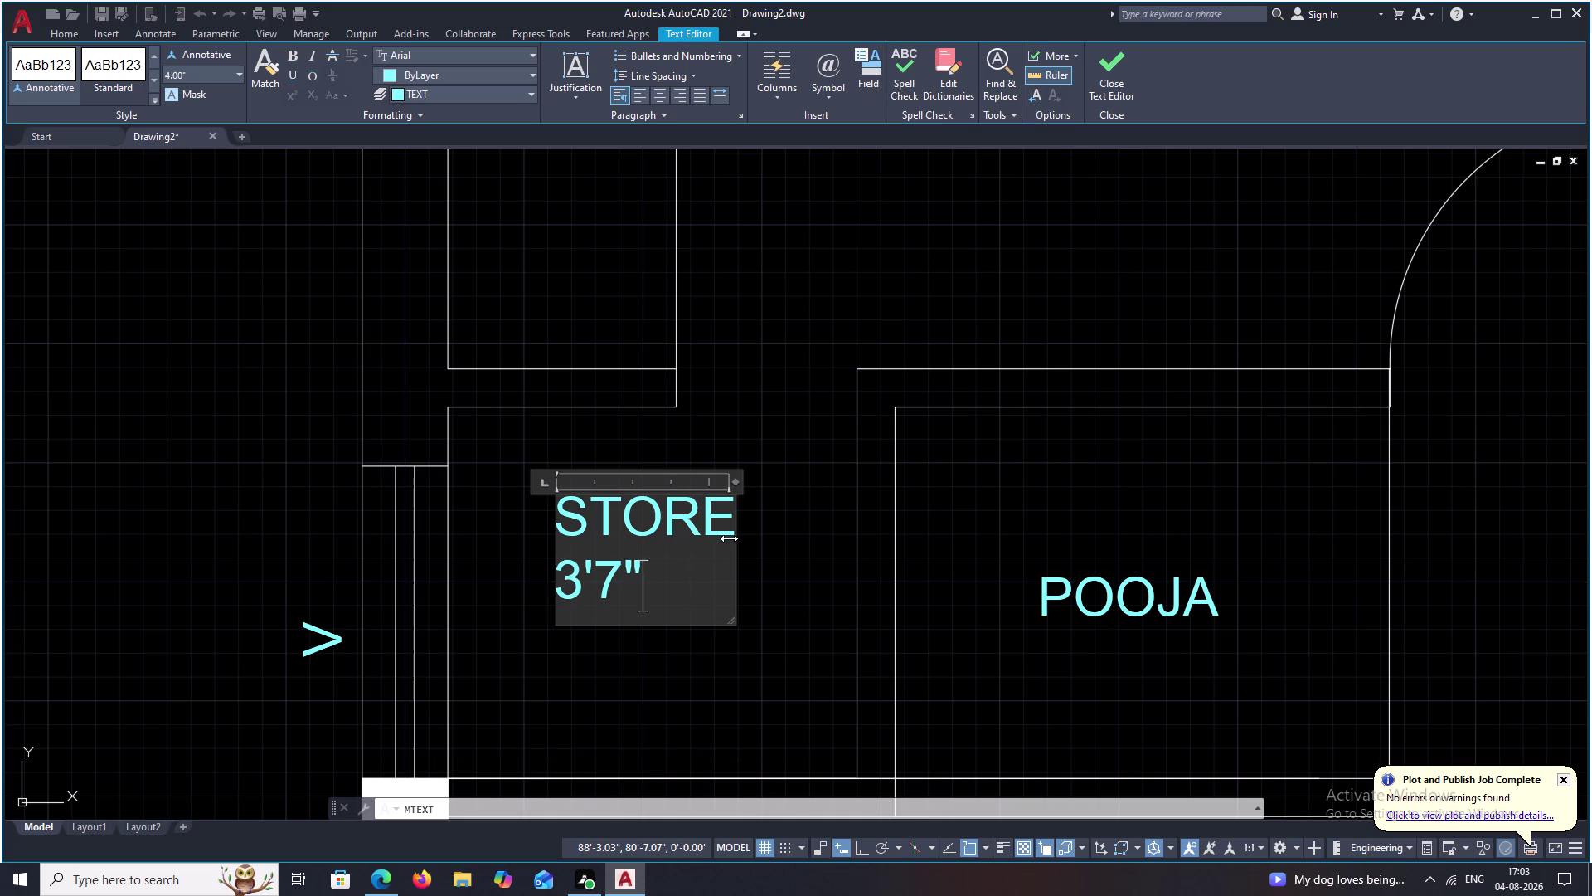
key(asterisk)
key(BackSpace)
key(x)
text(3'3)
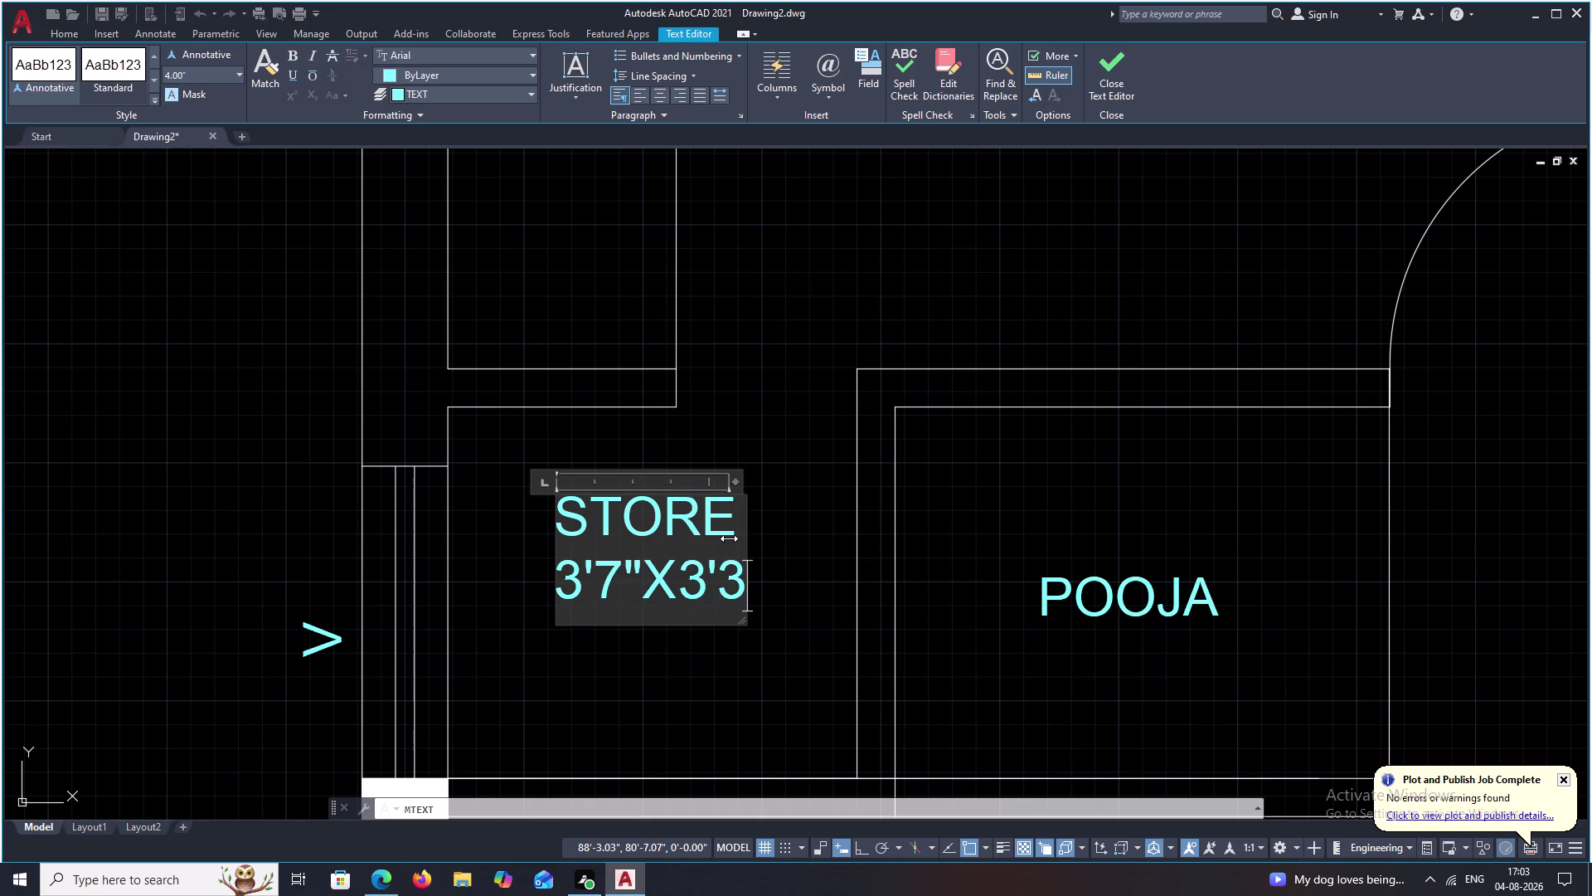
key(shift+quotedbl)
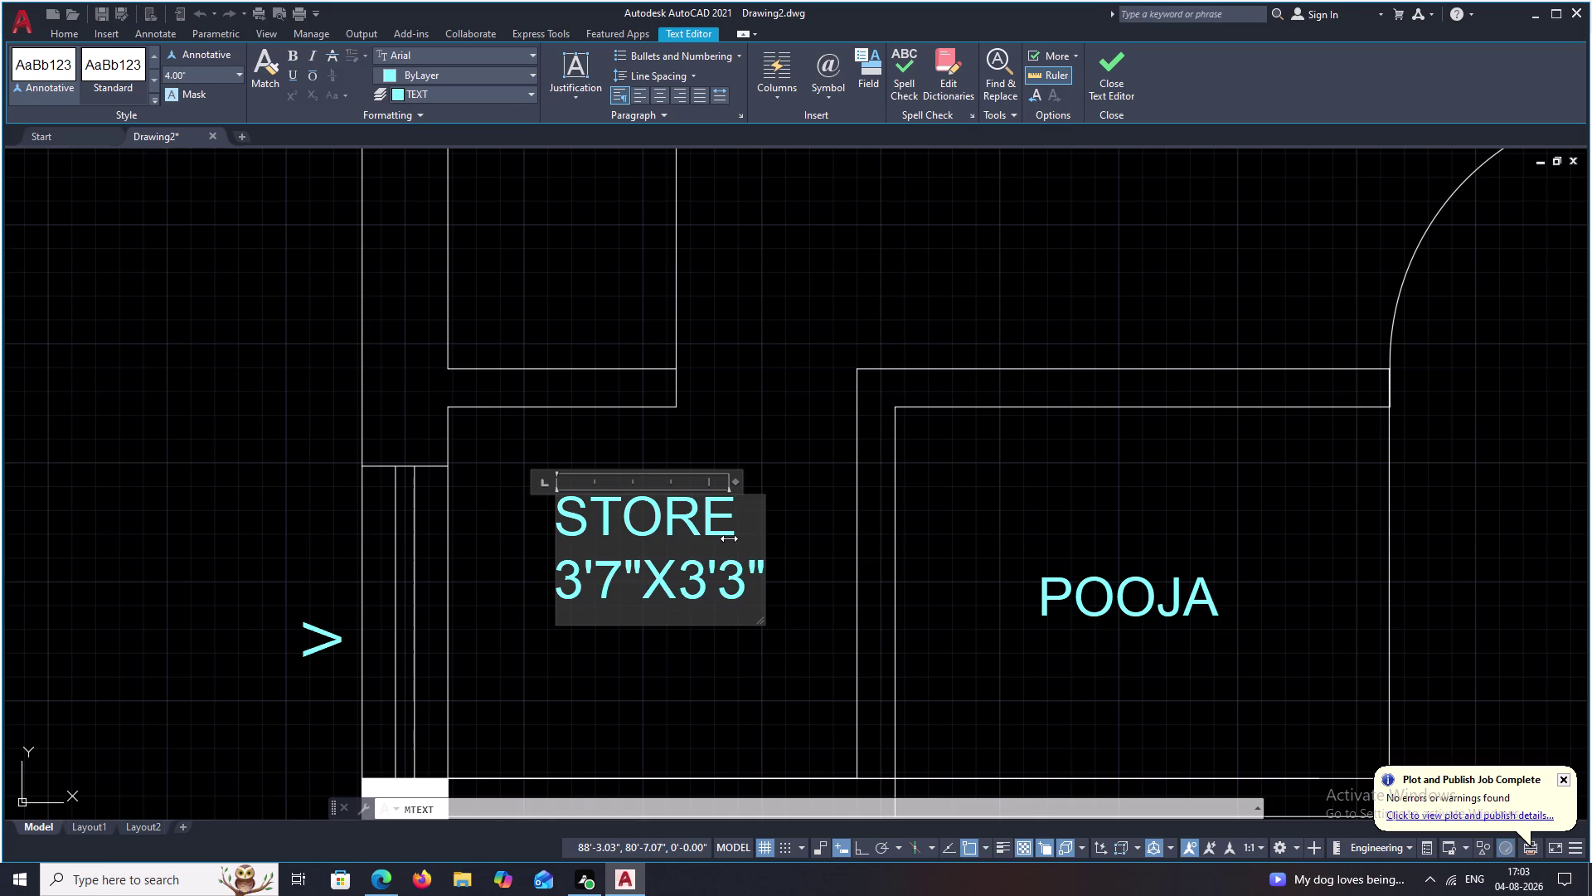
click(780, 553)
scroll(down, 3)
Write a centre-justified KITCHEN label in a text box near the kitchen.
middle_drag(930, 531, 698, 794)
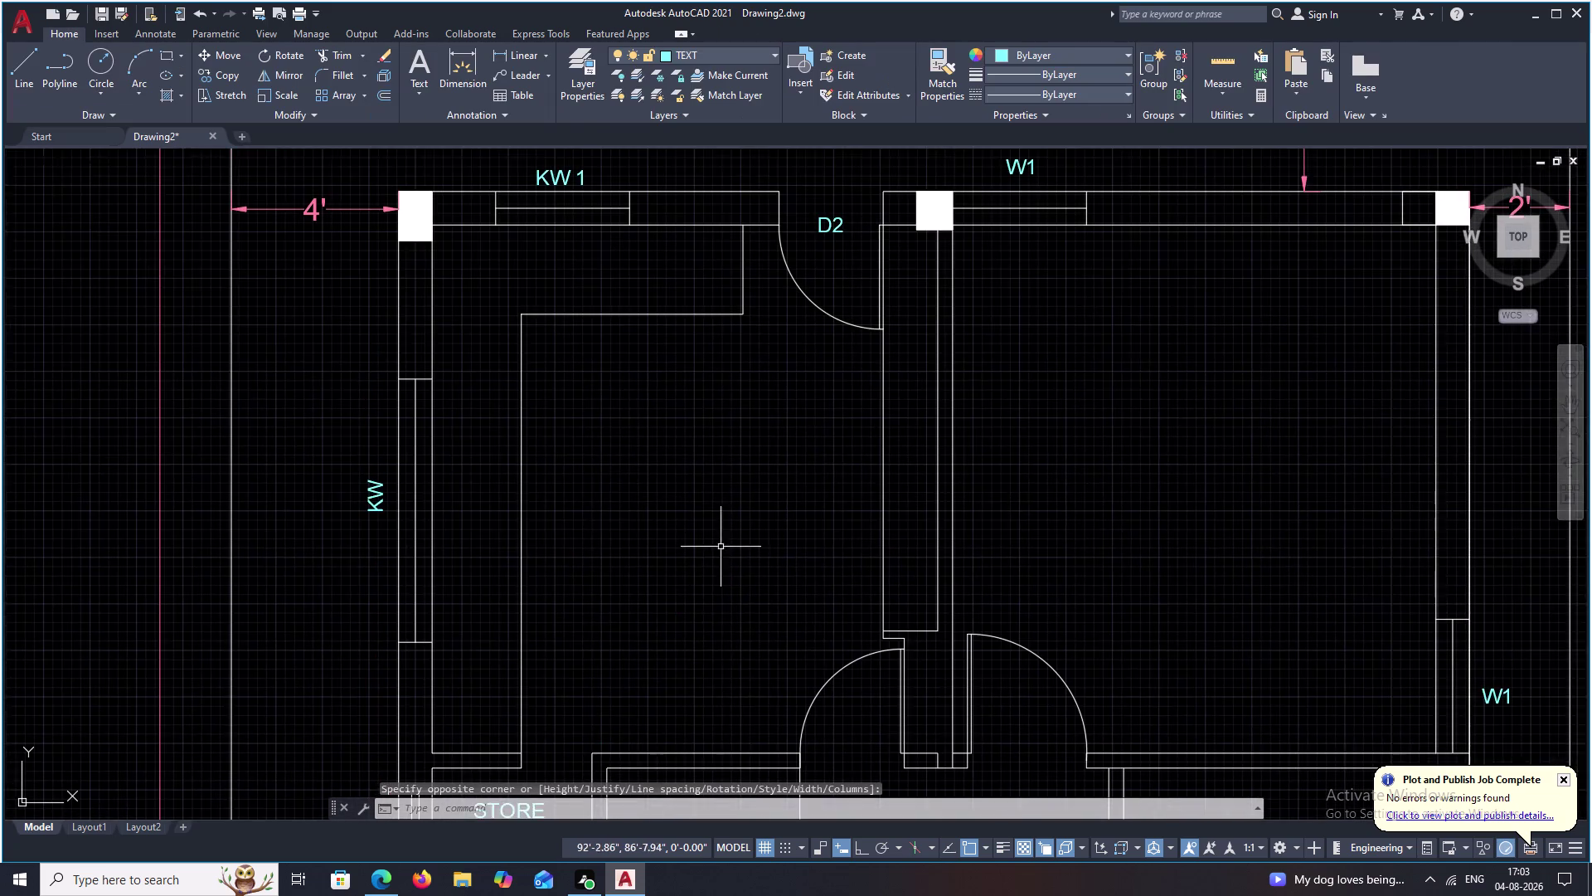
middle_drag(721, 547, 689, 626)
text(T)
key(space)
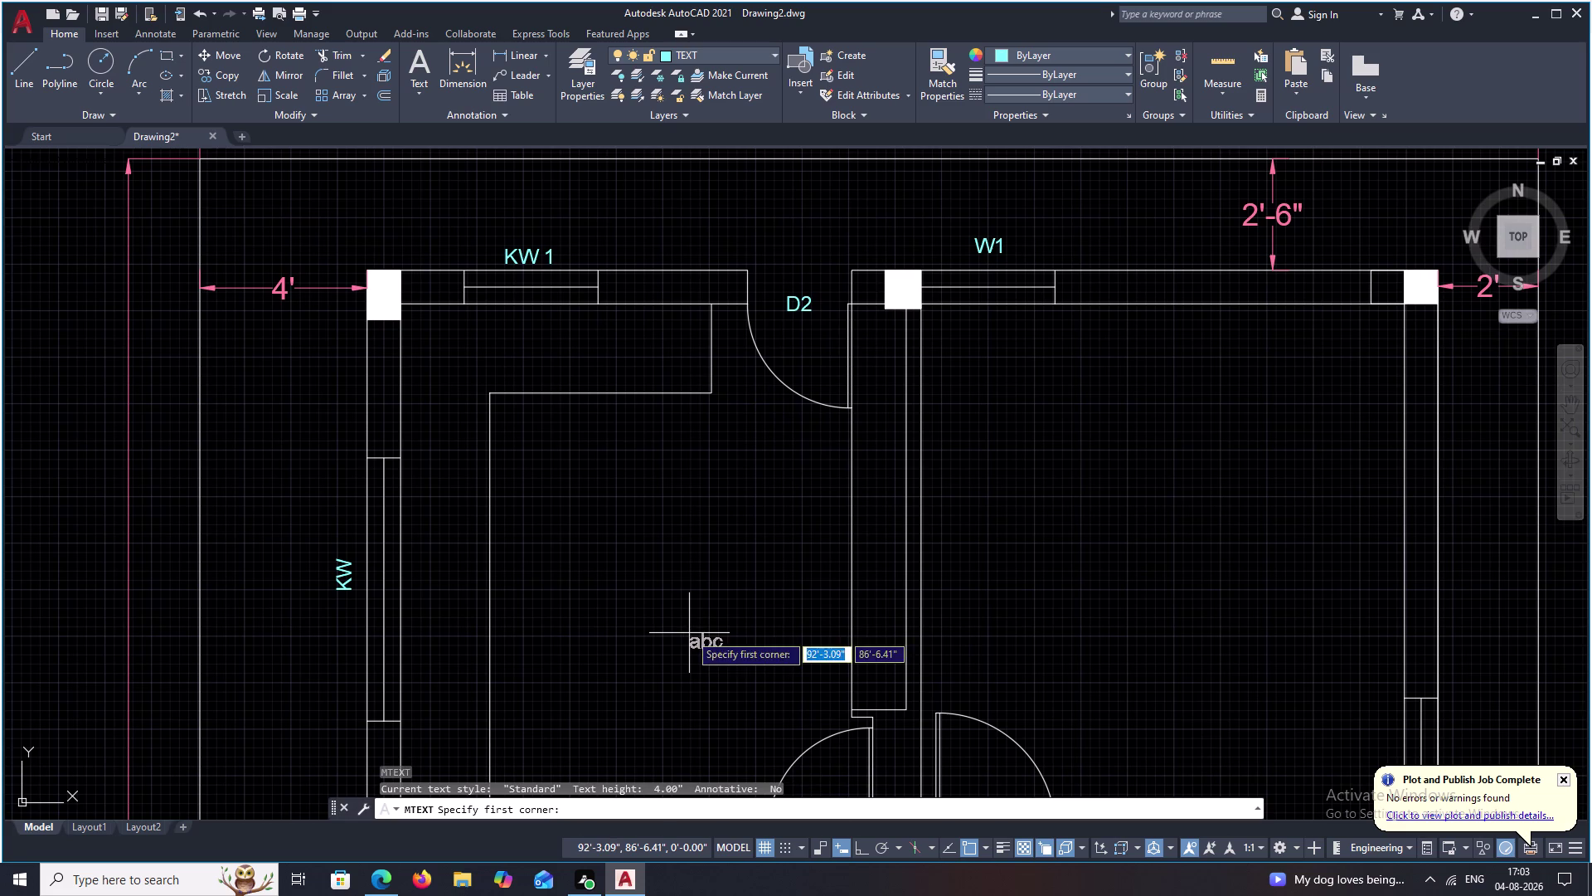
middle_drag(705, 540, 707, 651)
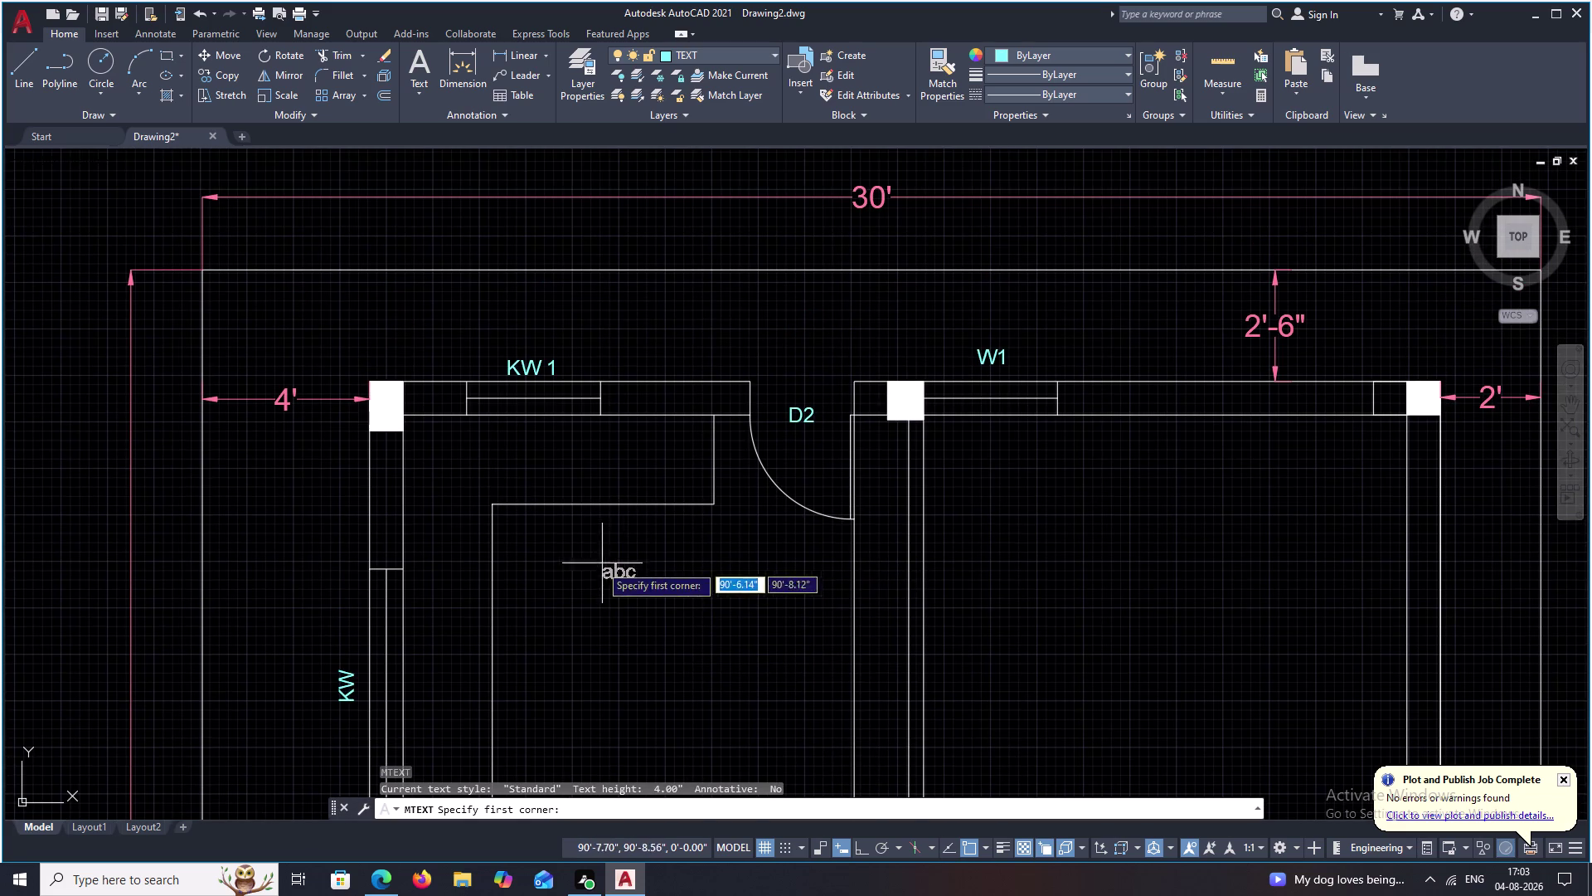
click(595, 569)
click(715, 591)
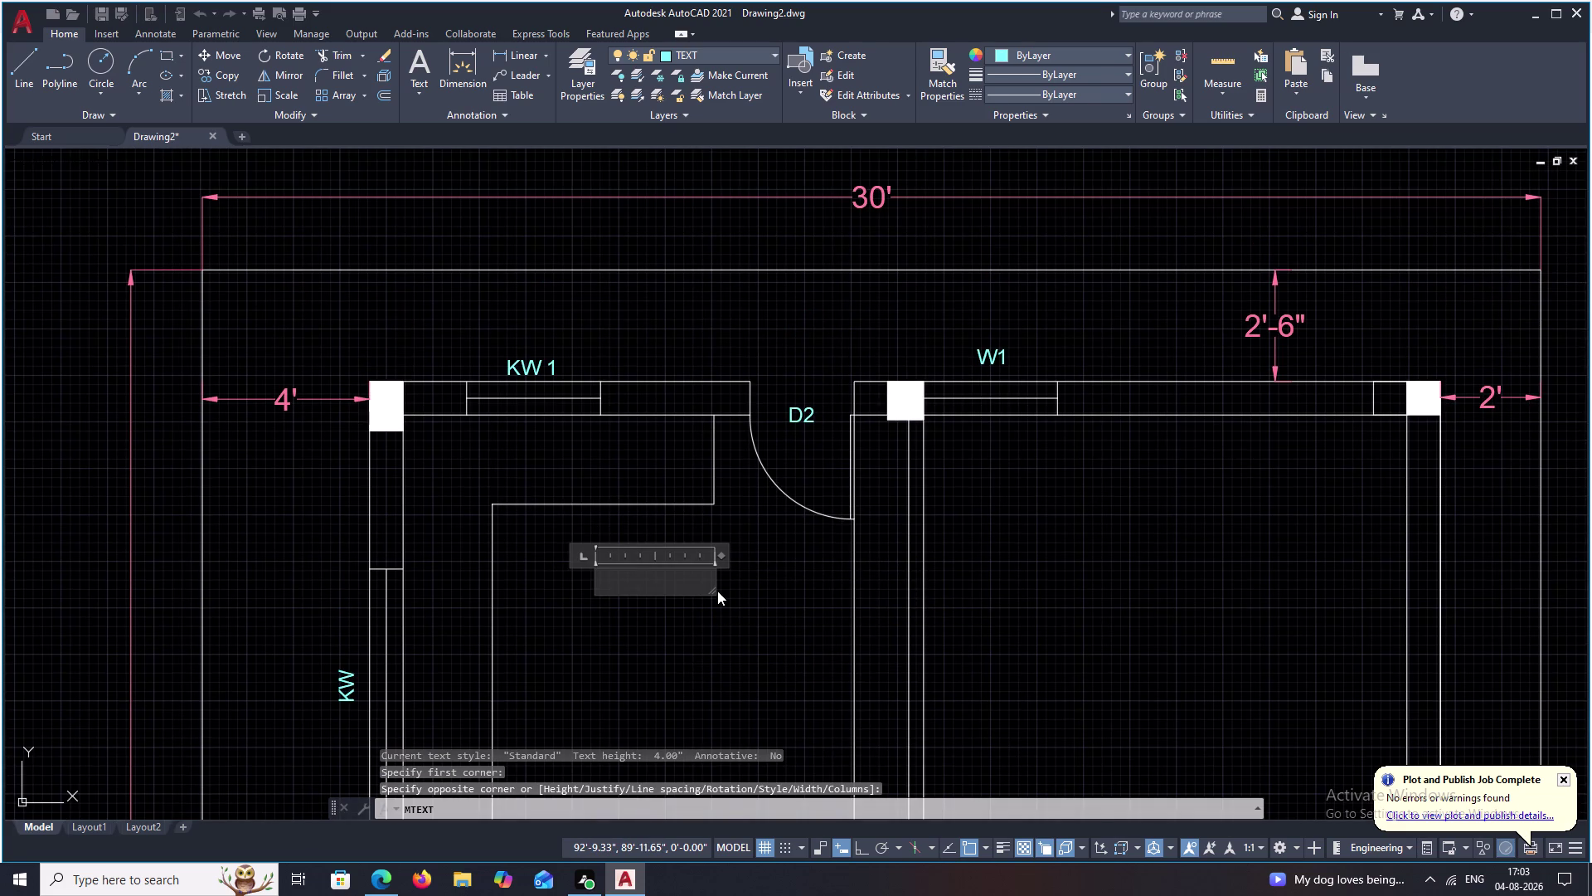
text(KIT)
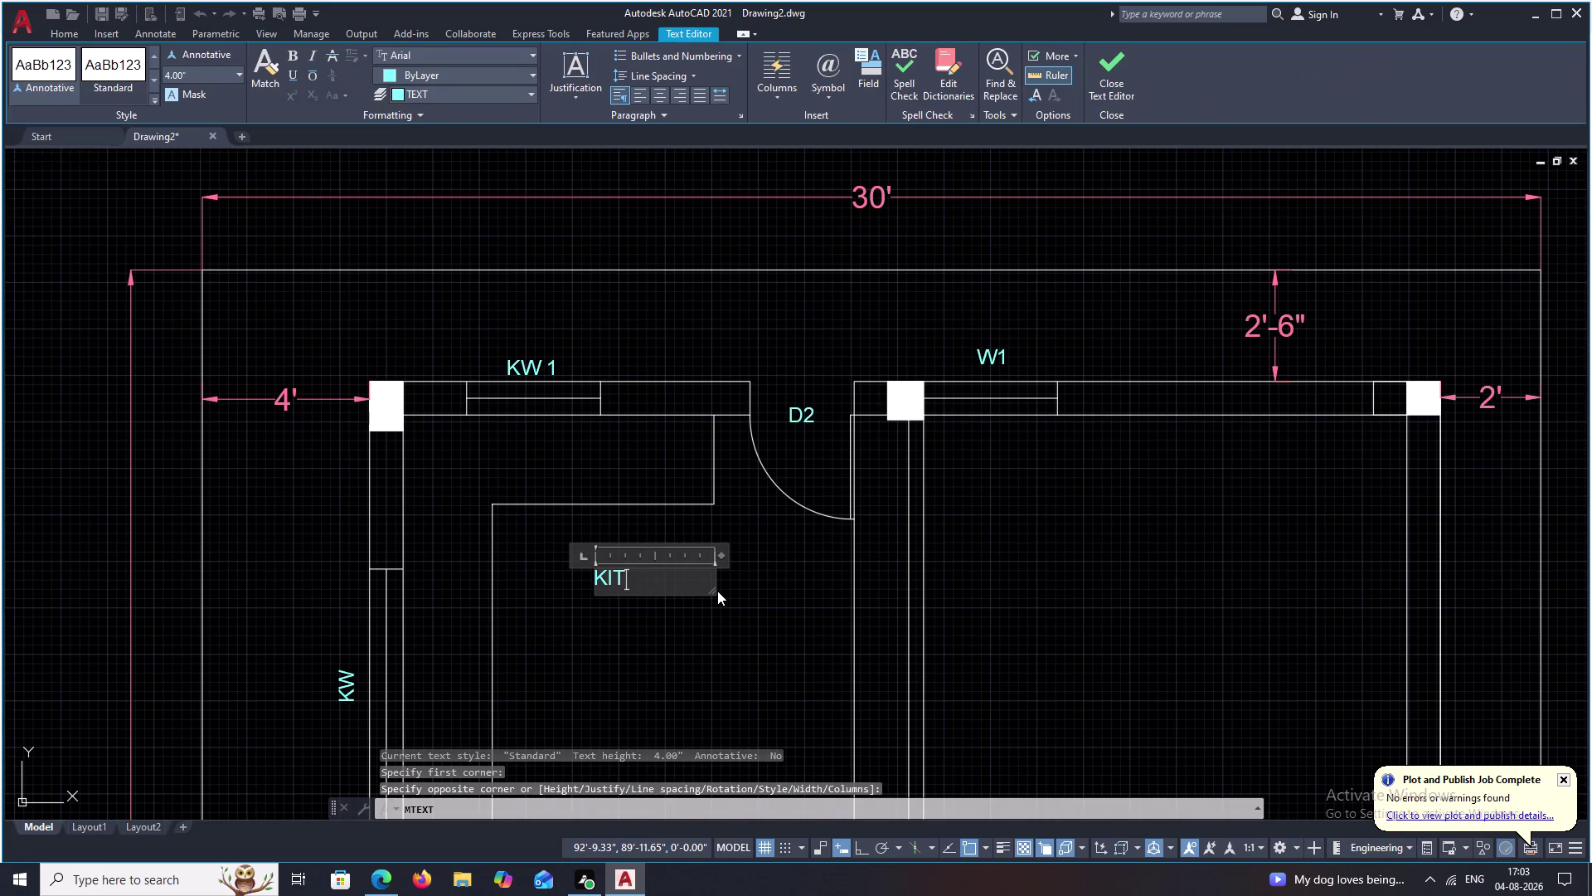
text(CHEN)
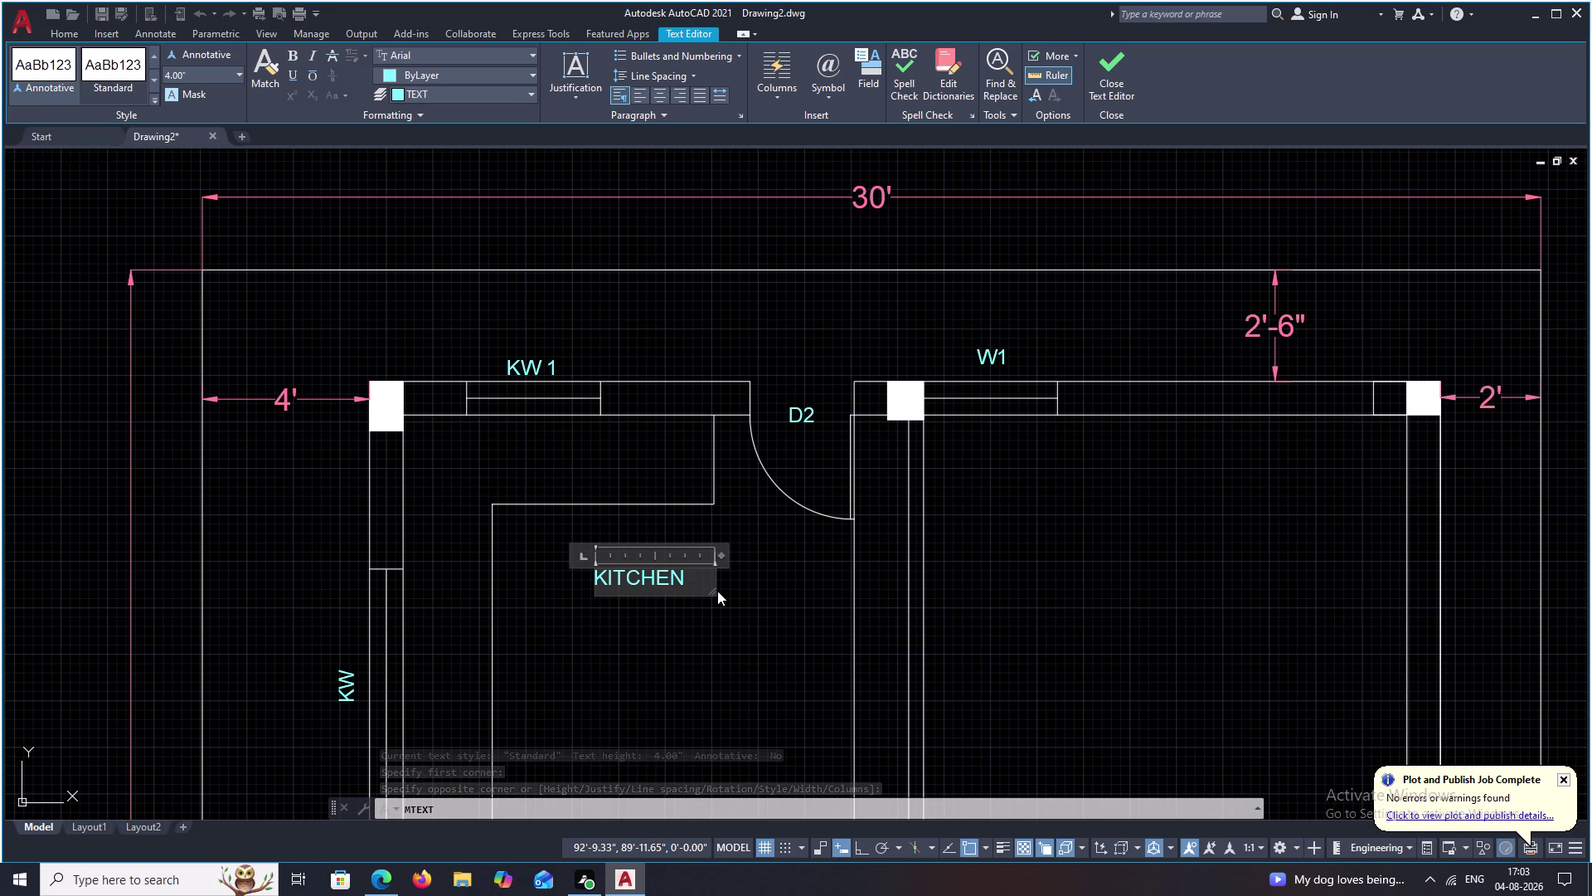
click(665, 90)
key(Return)
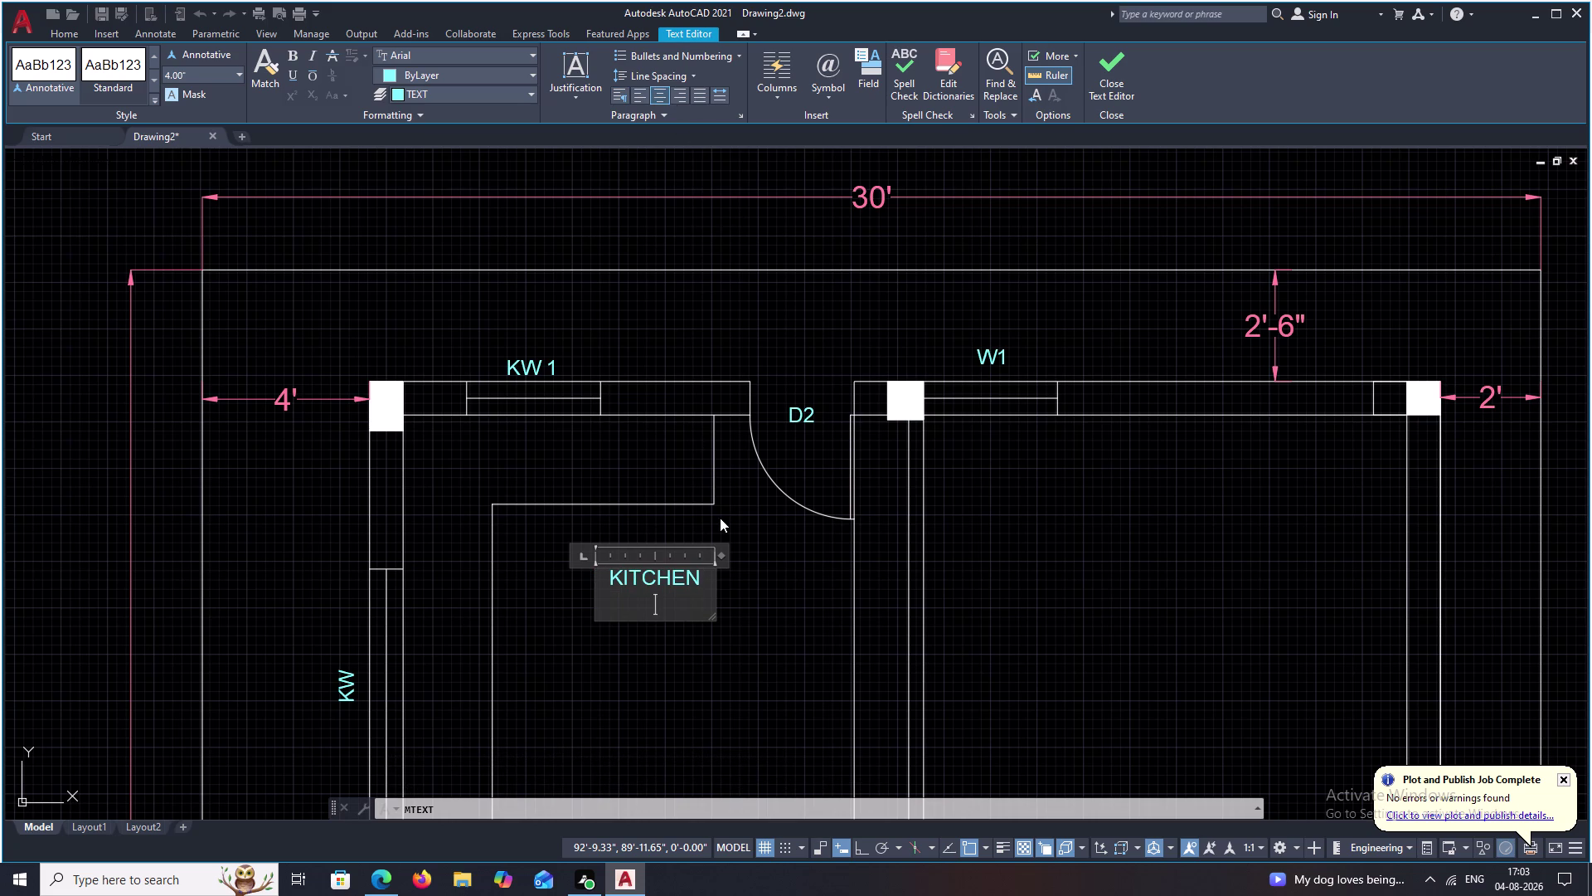
Add the size 11'4" X 11'0" under KITCHEN and close the text editor.
text(1)
text(1)
key(apostrophe)
key(4)
key(shift+quotedbl)
key(space)
text(X)
key(space)
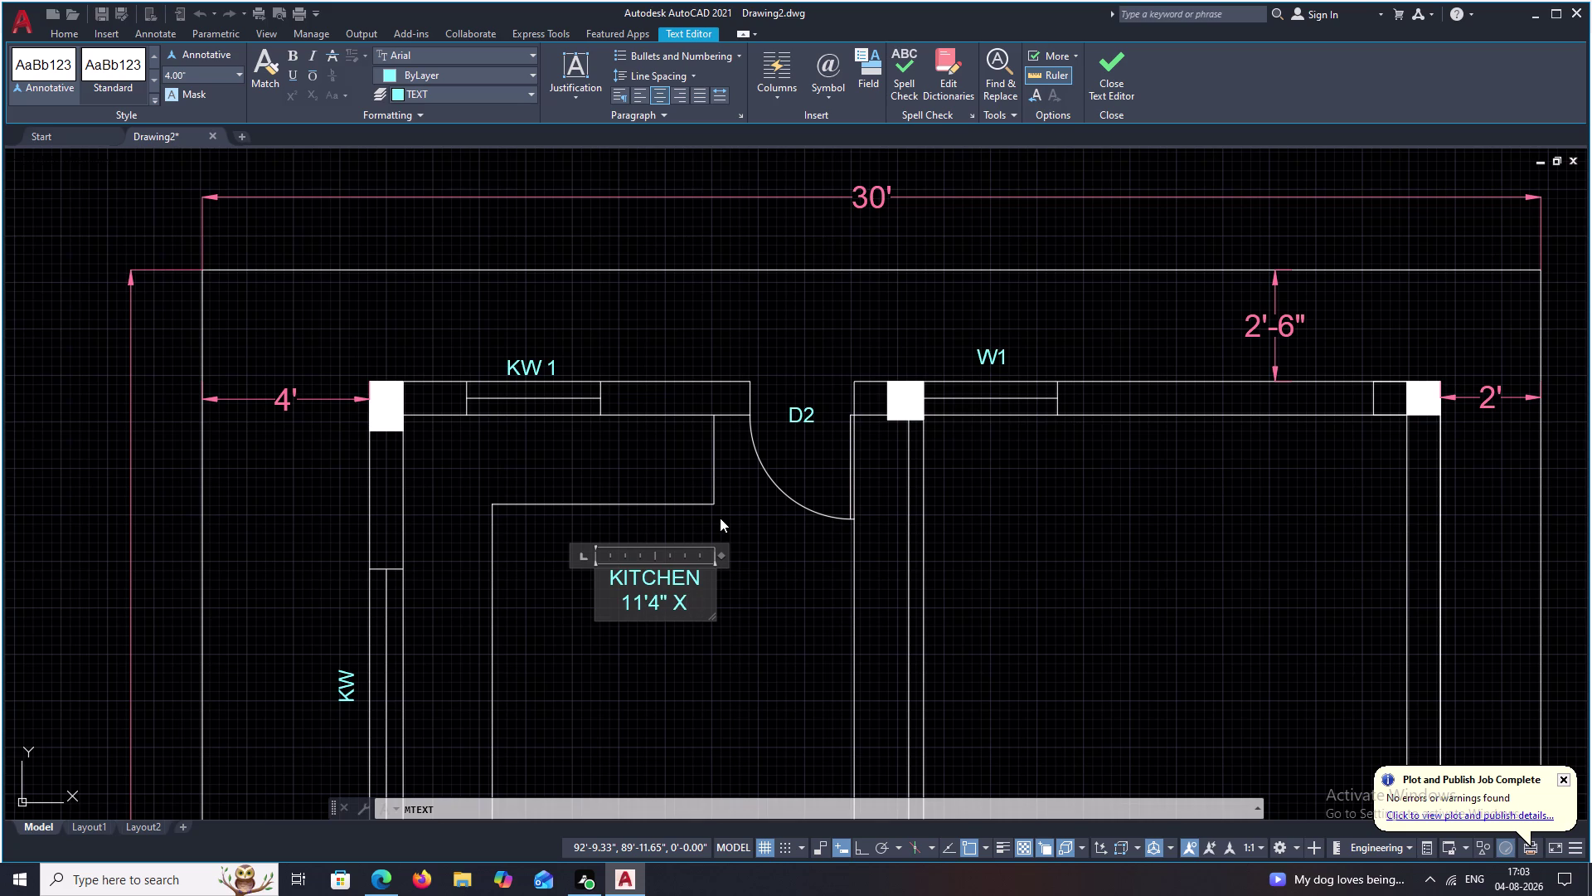
text(11'0)
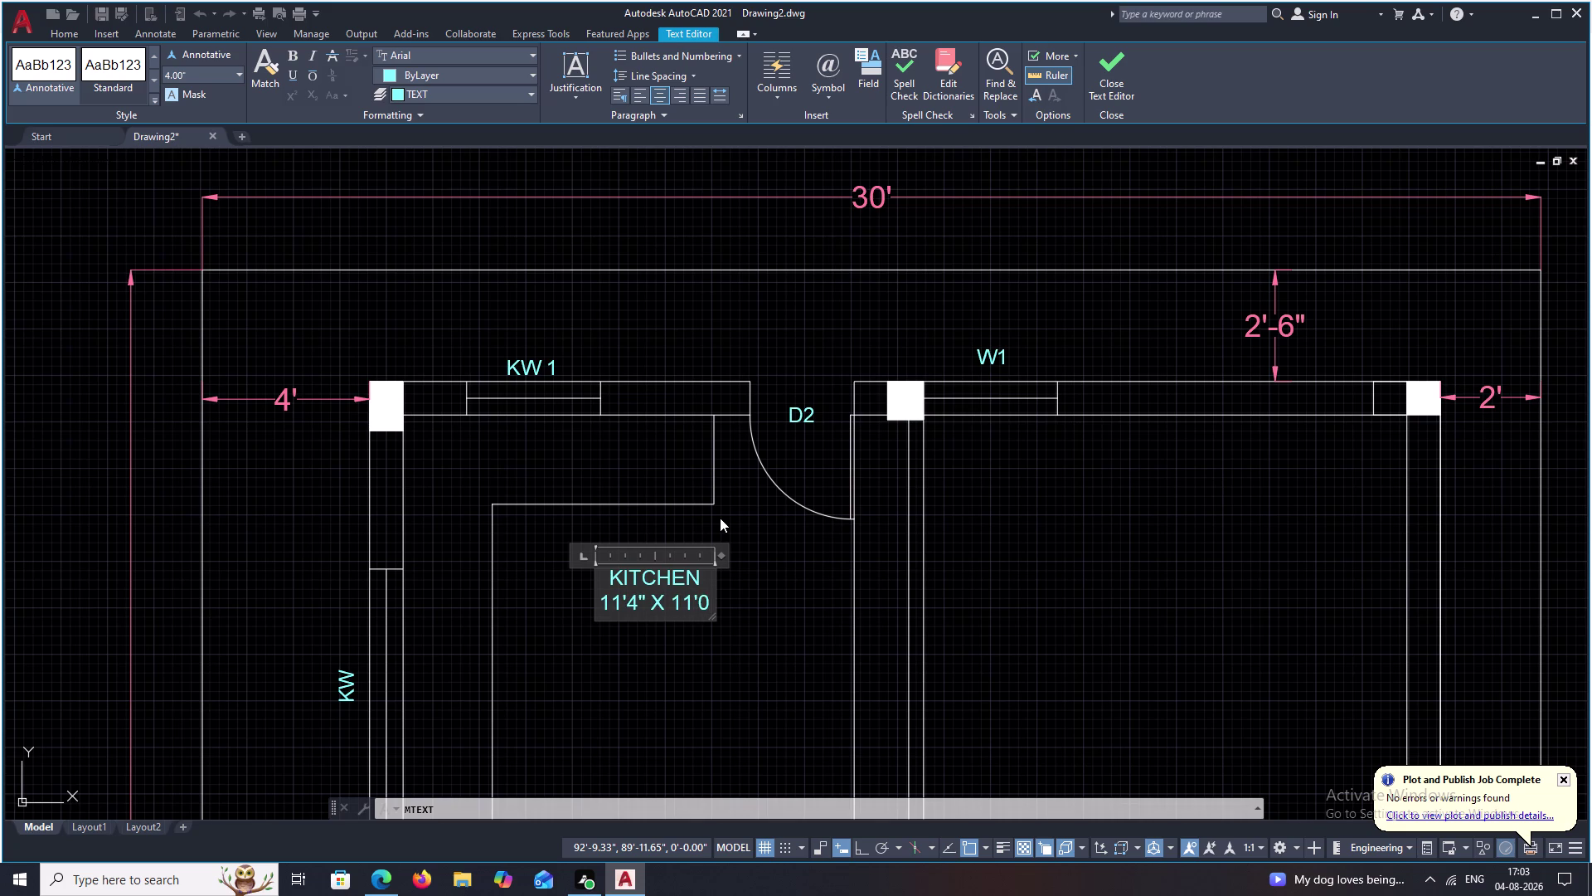
key(apostrophe)
key(BackSpace)
key(shift+quotedbl)
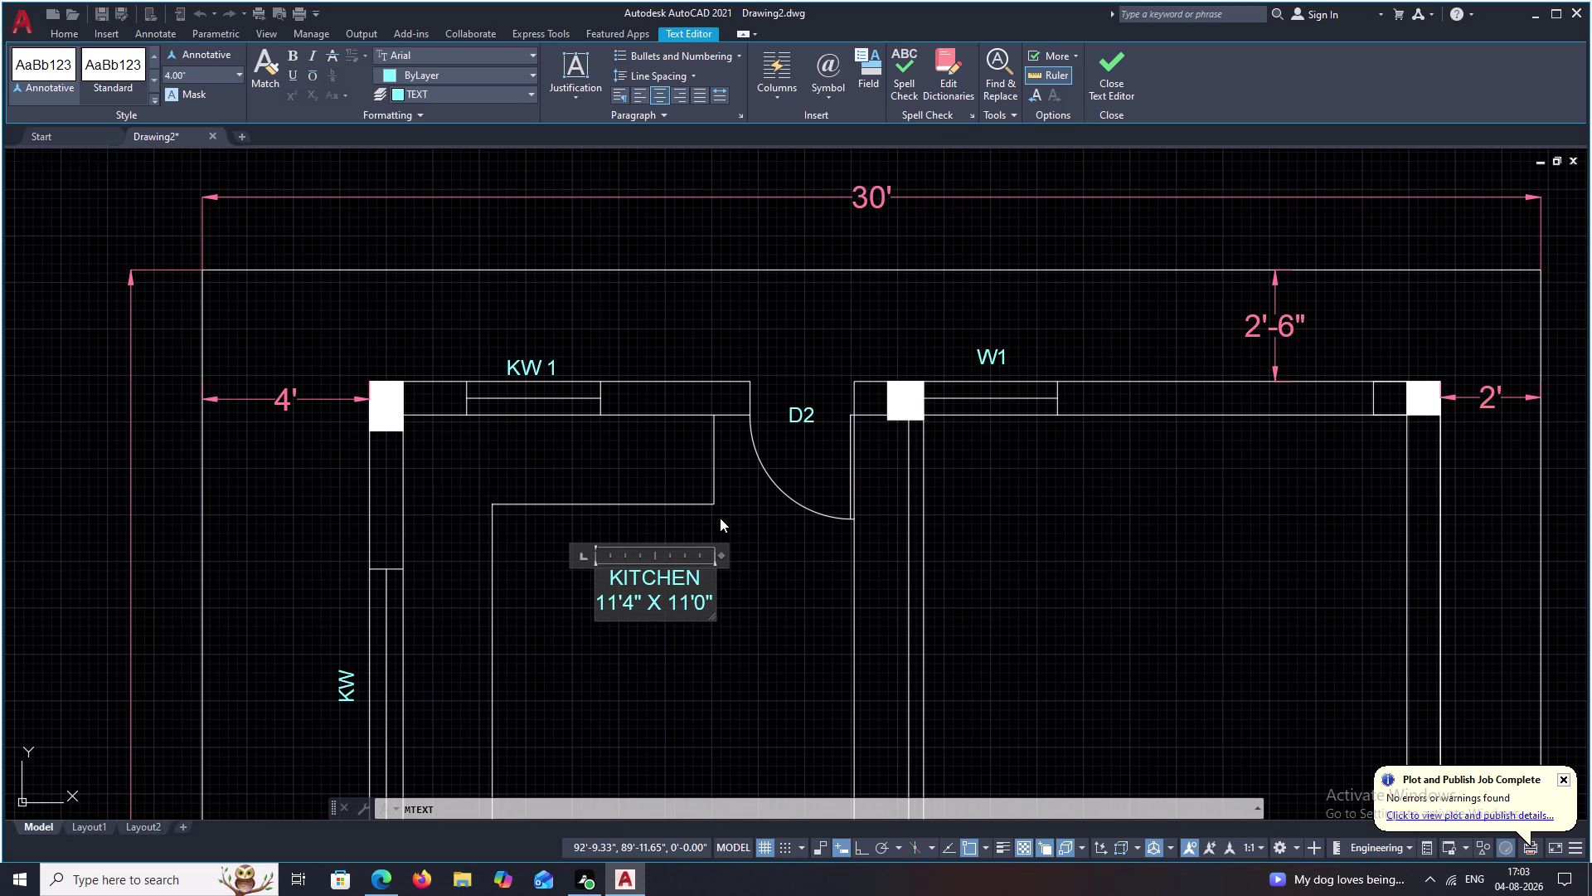
click(667, 687)
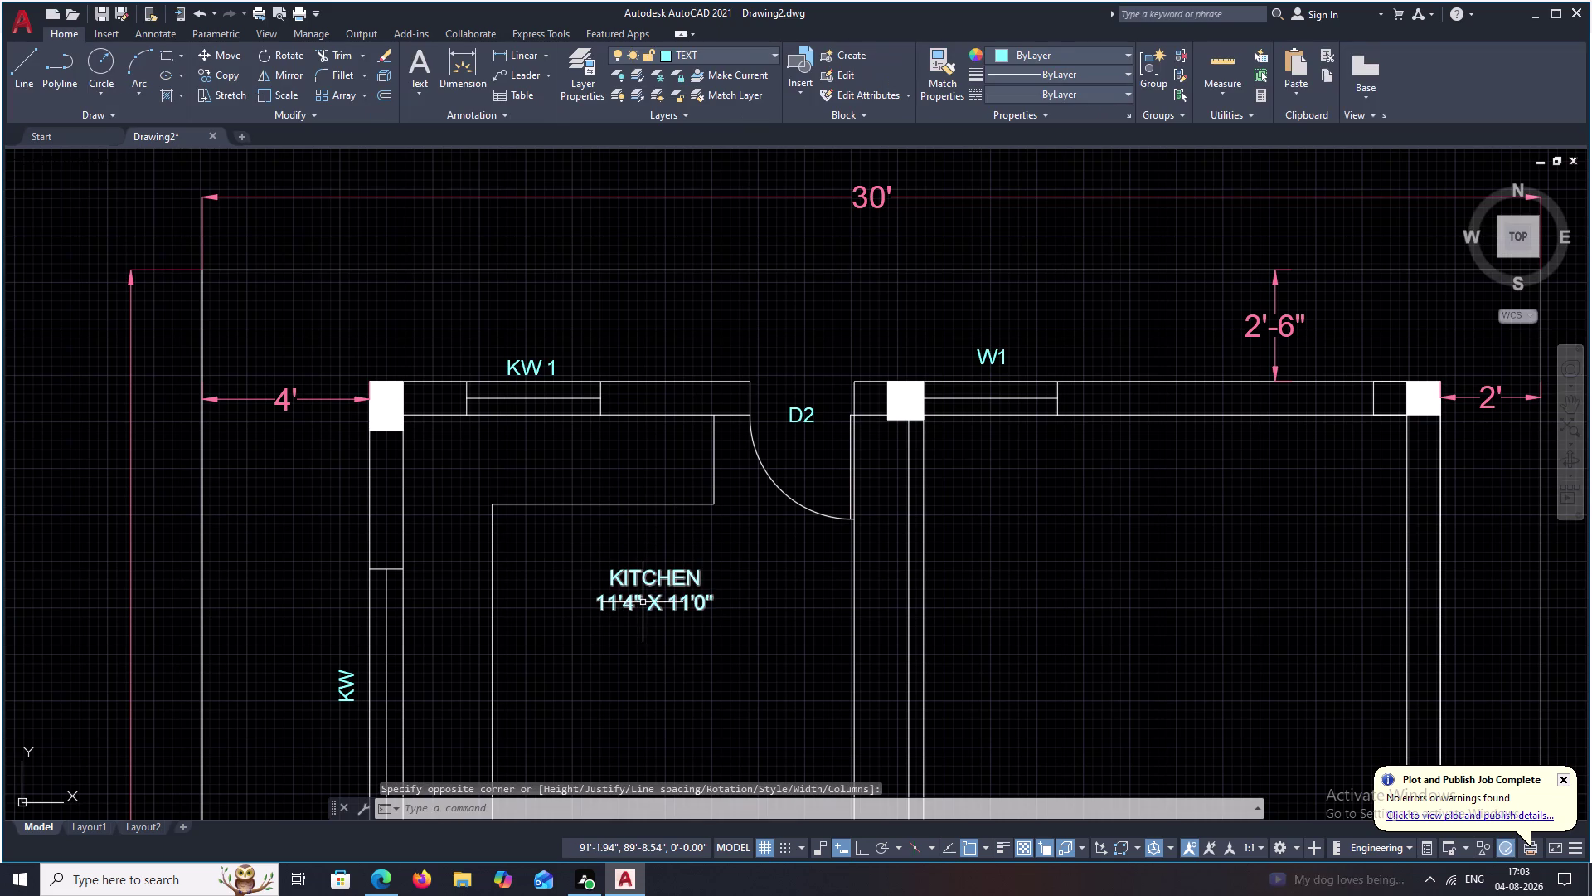
Move the KITCHEN label into its final position inside the kitchen.
click(643, 603)
text(M)
key(space)
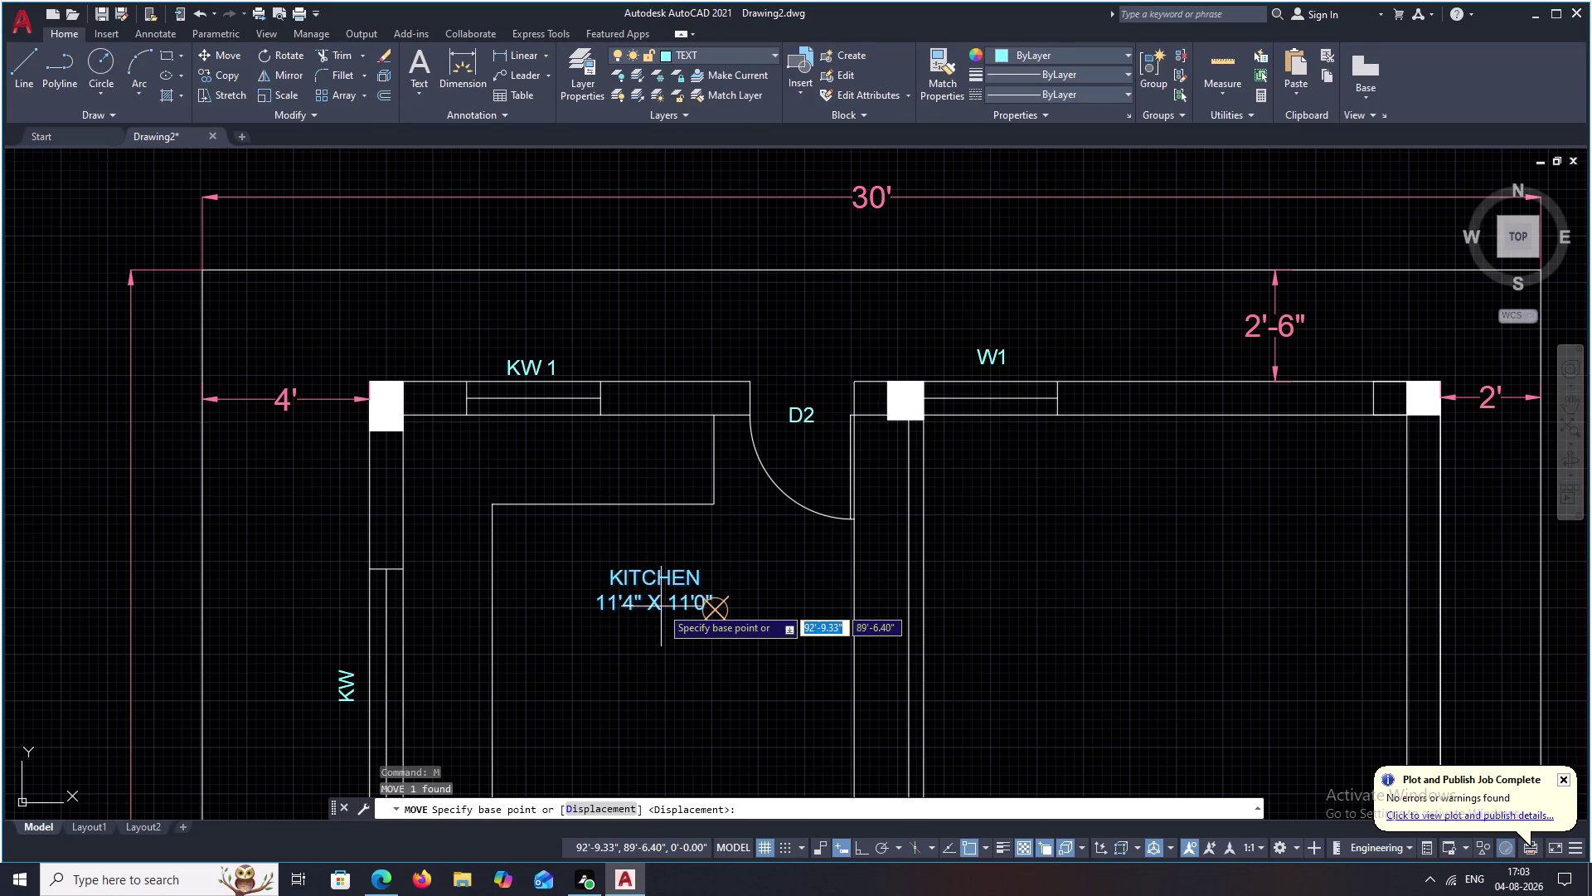
click(654, 602)
scroll(down, 3)
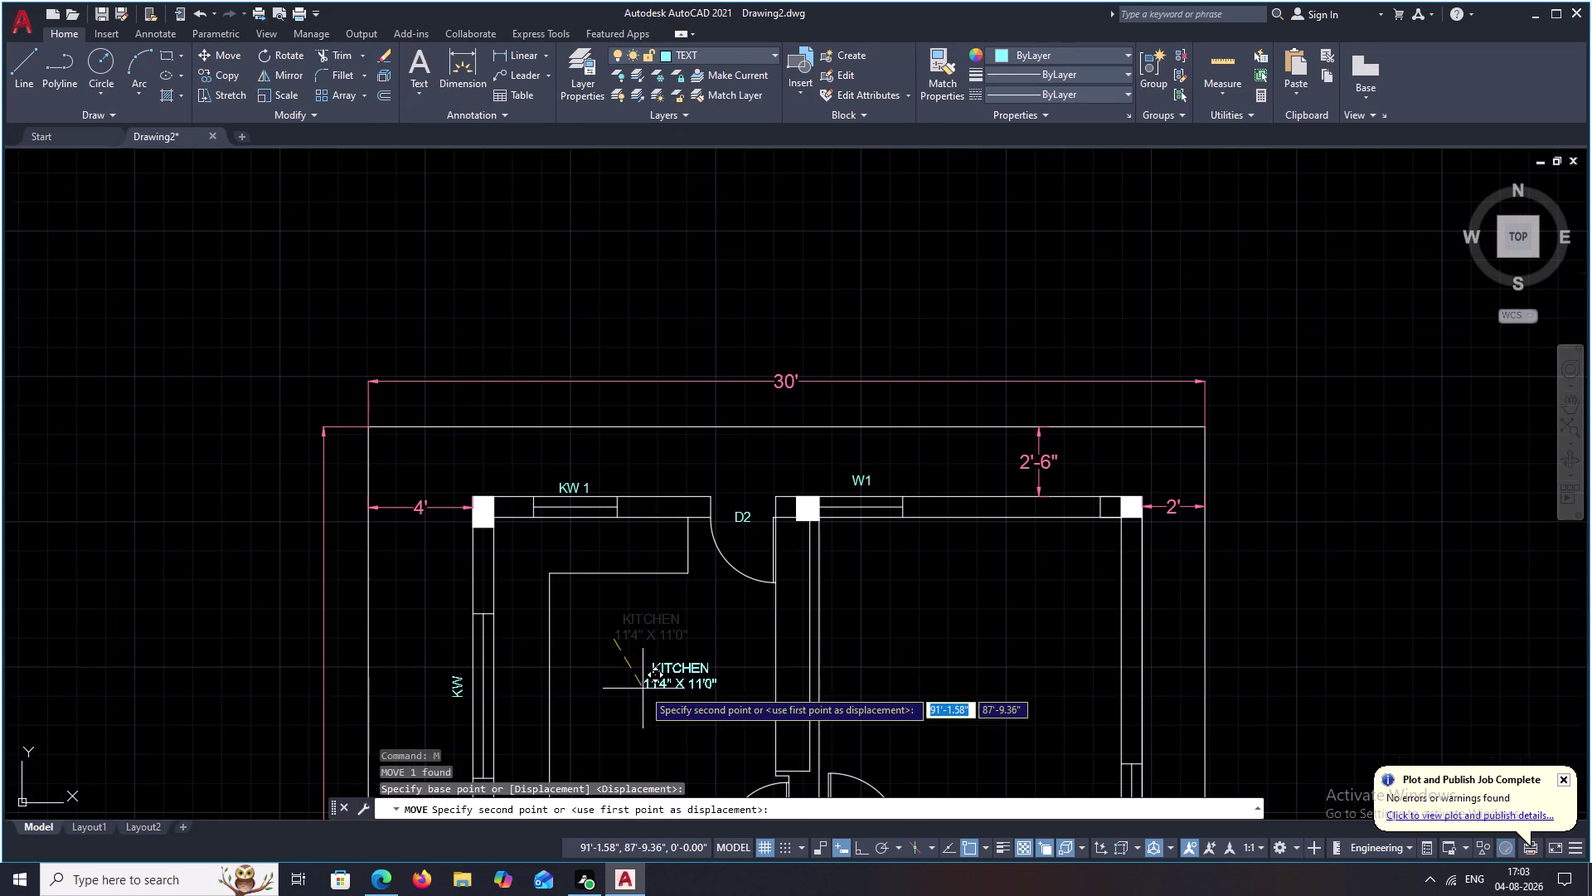
middle_drag(643, 682, 642, 618)
click(634, 634)
scroll(down, 3)
middle_drag(932, 629, 750, 632)
scroll(up, 3)
middle_drag(737, 628, 728, 614)
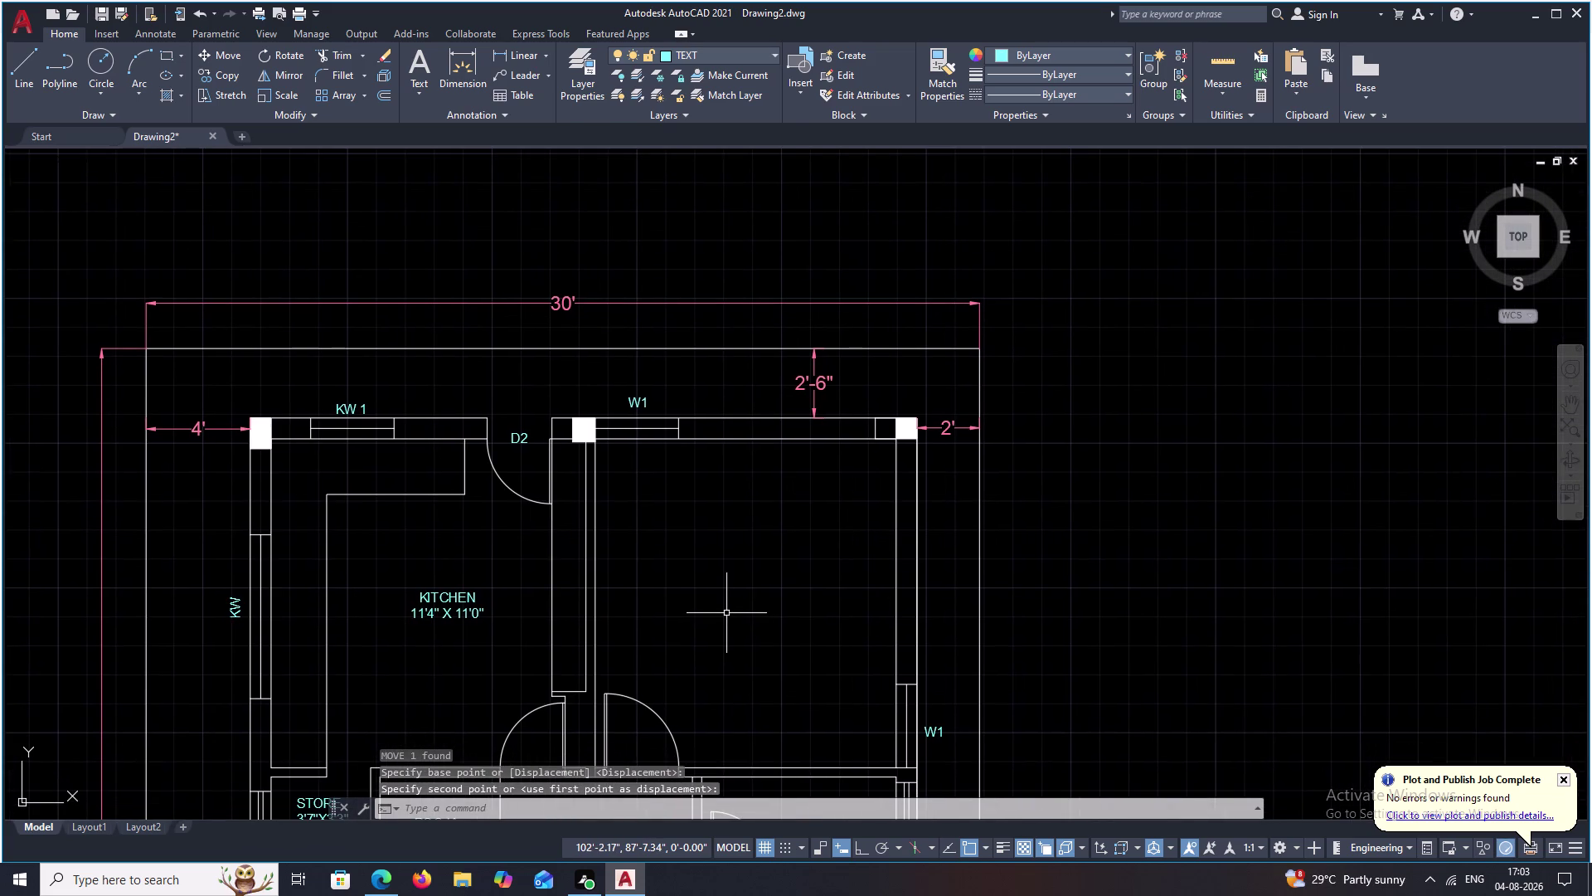
Write a centred BED ROOM label in a text box in the room beside the kitchen.
text(T)
key(space)
middle_drag(728, 613, 667, 628)
scroll(up, 3)
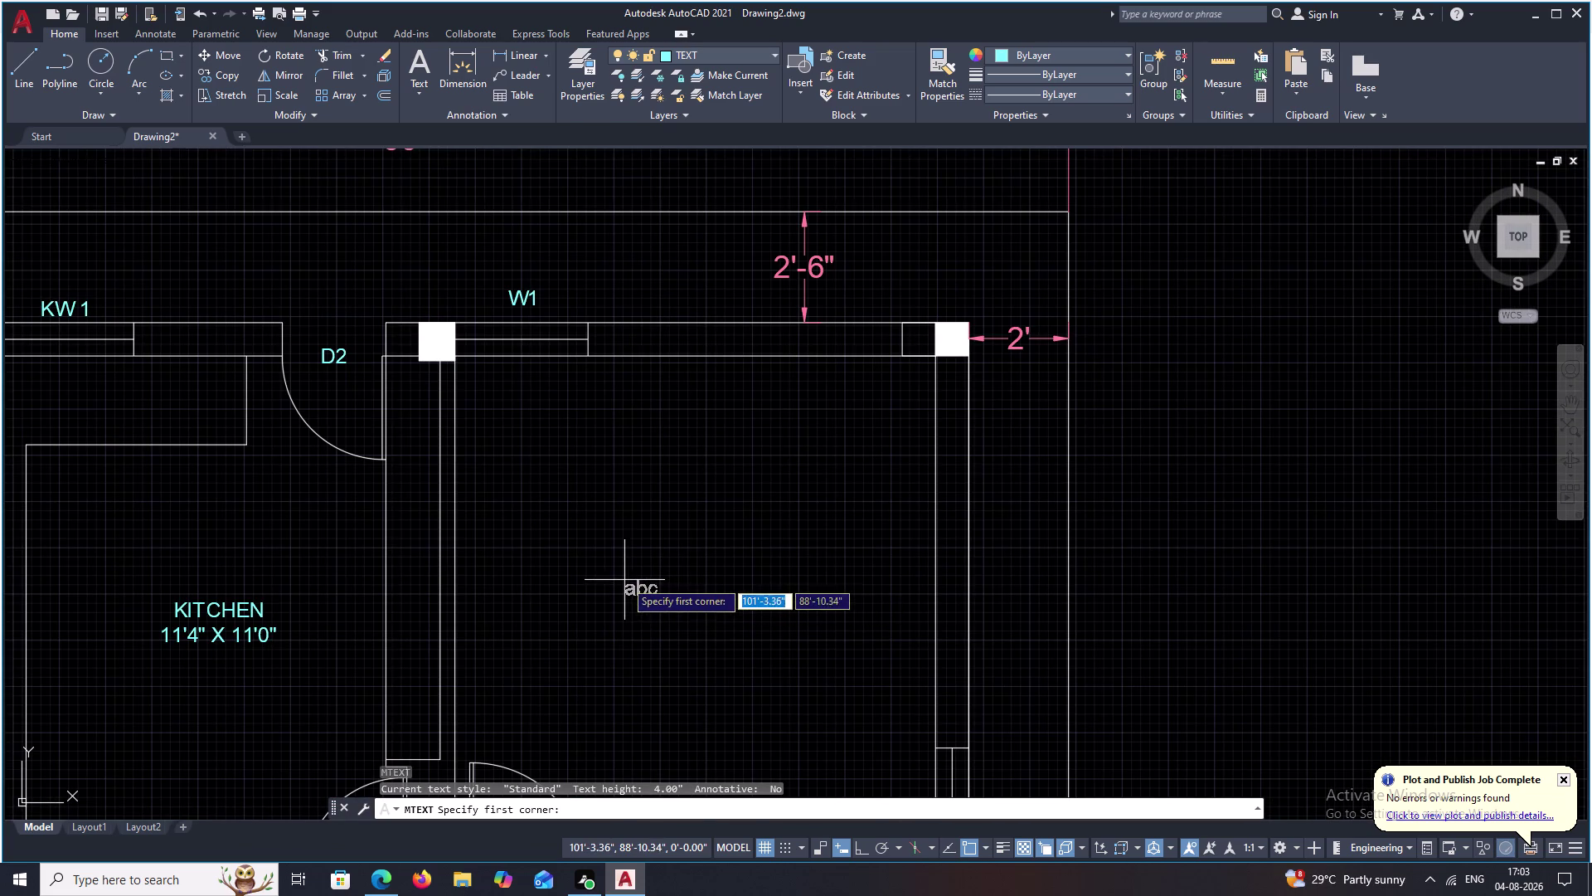
drag(624, 580, 815, 607)
click(851, 617)
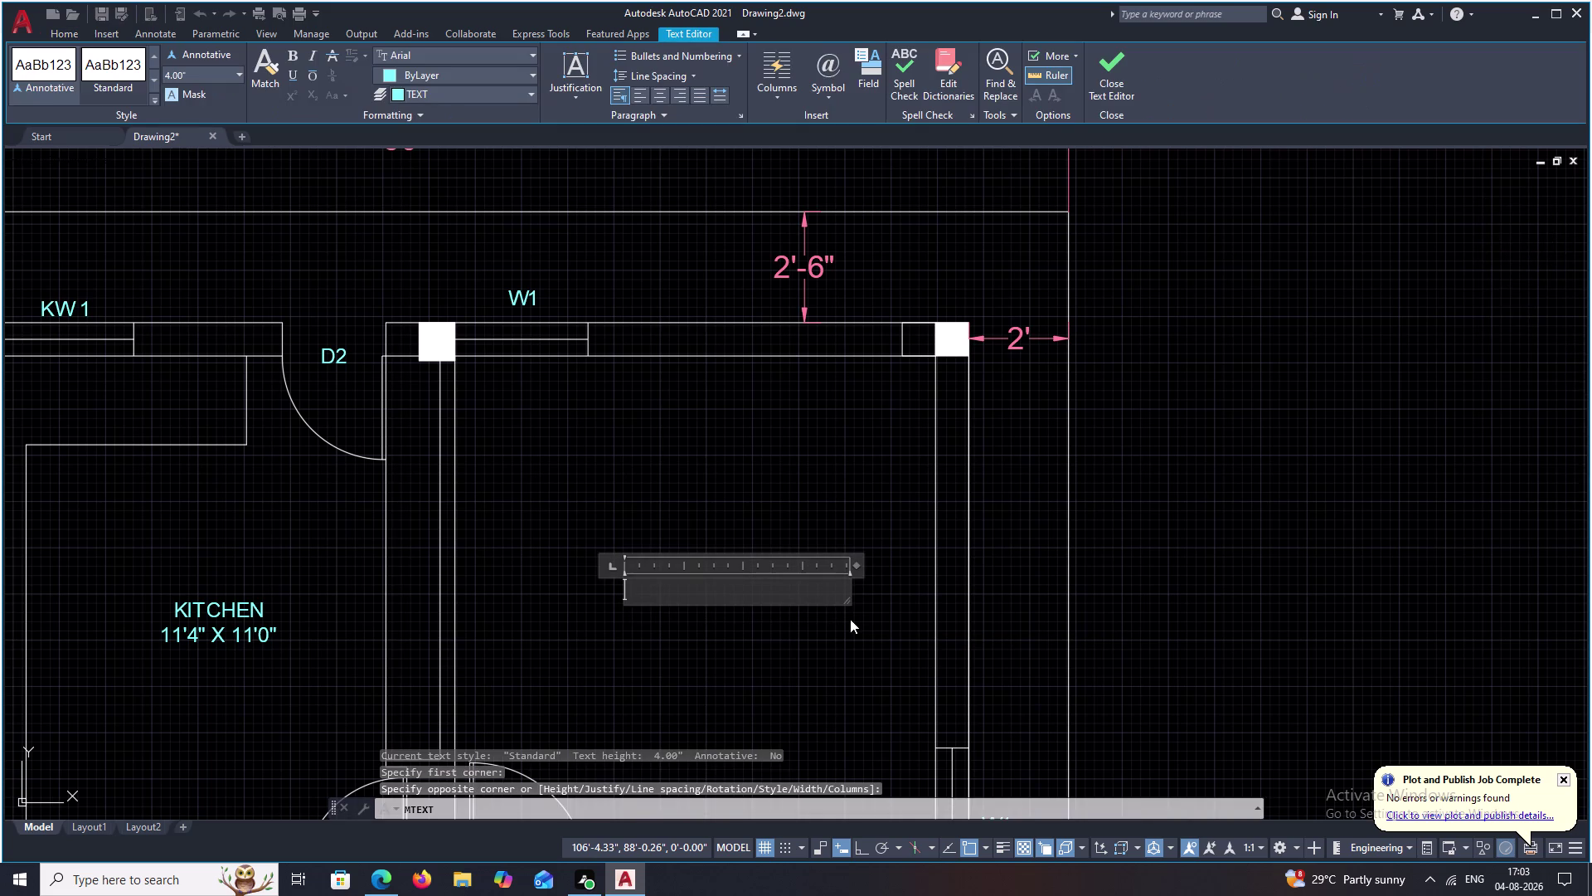
click(658, 97)
text(BED)
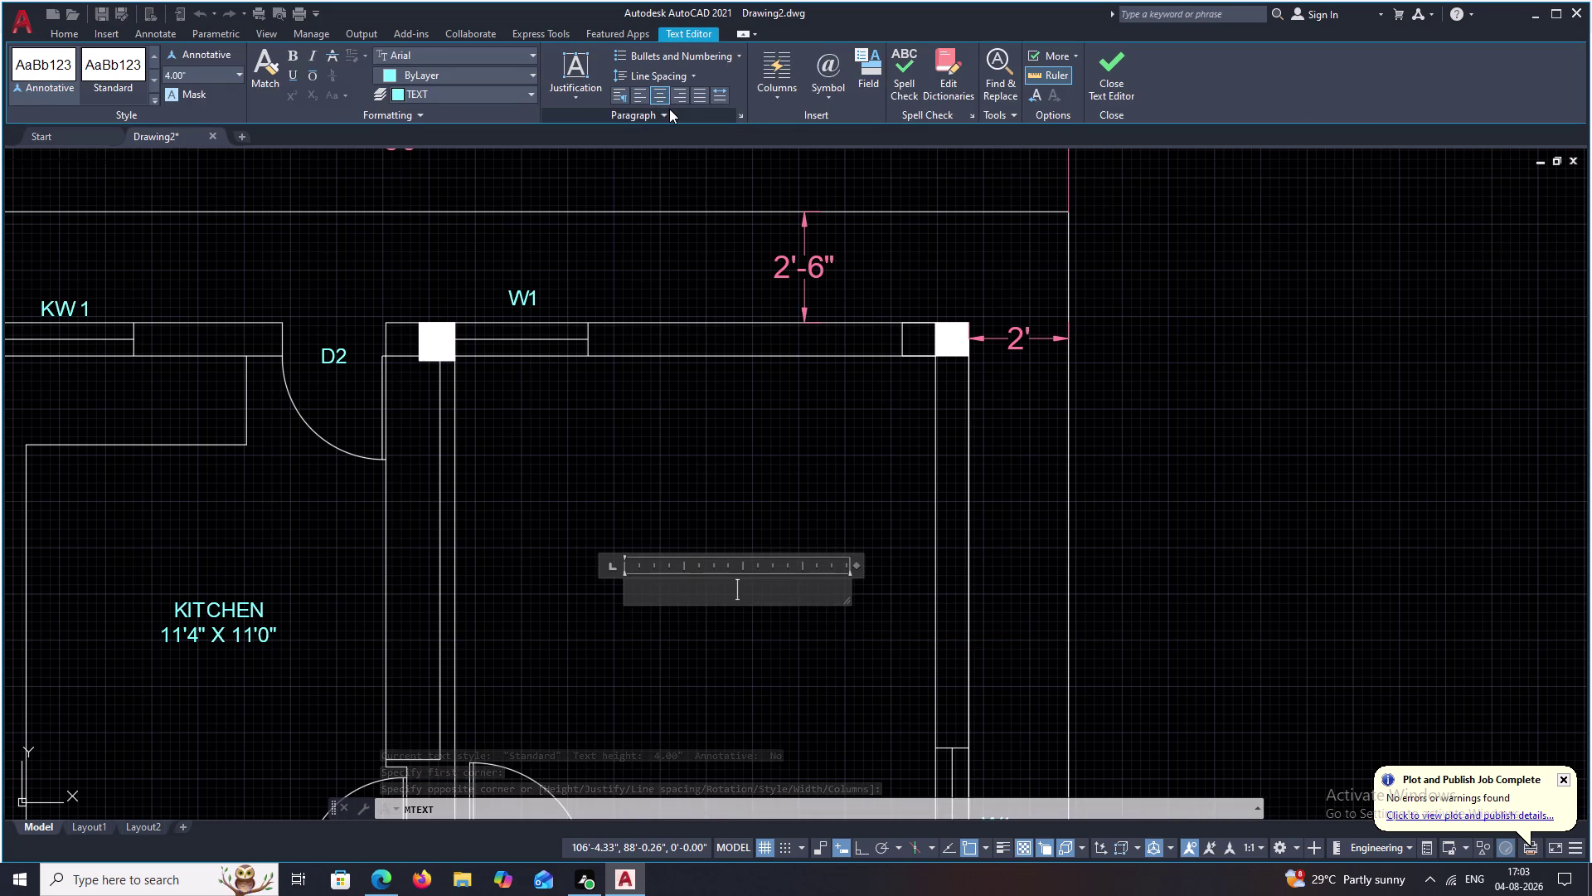
click(744, 589)
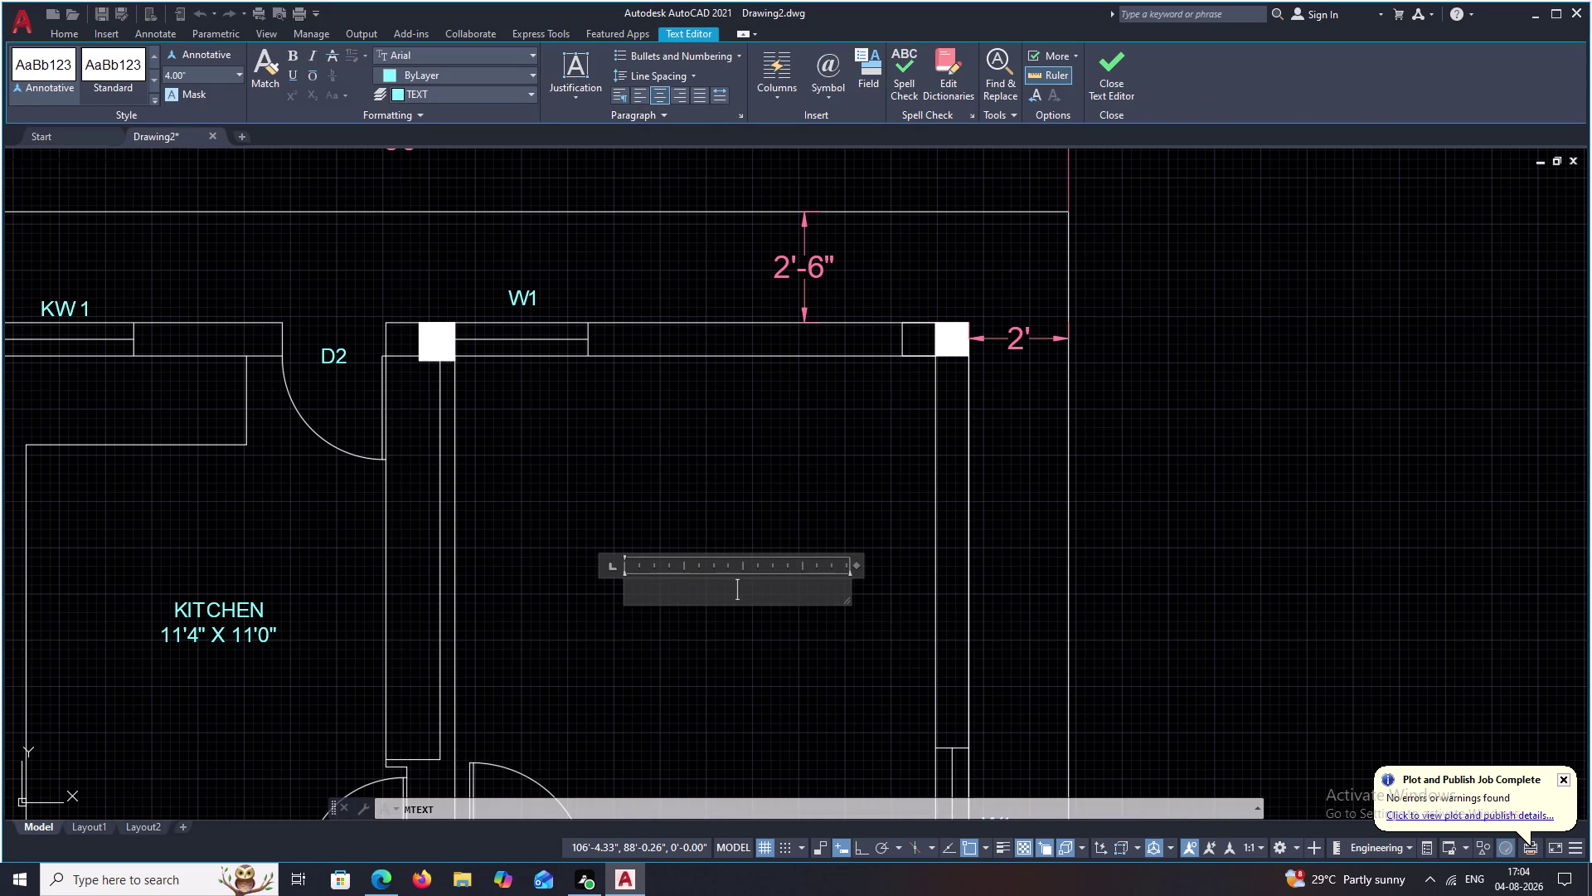
text(BED)
key(space)
text(ROOM)
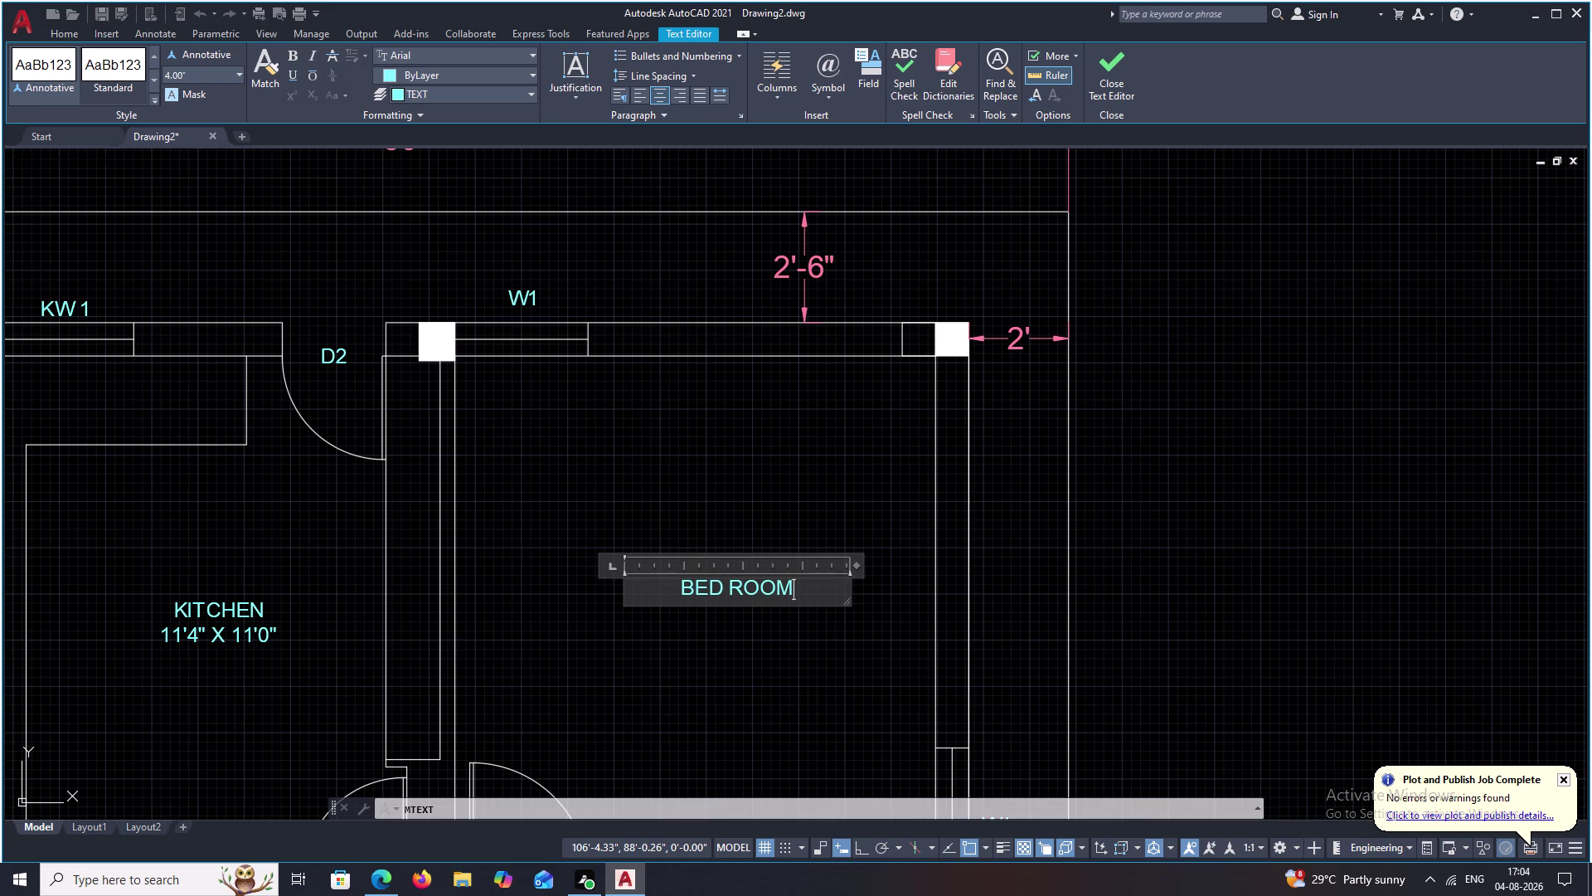
key(Return)
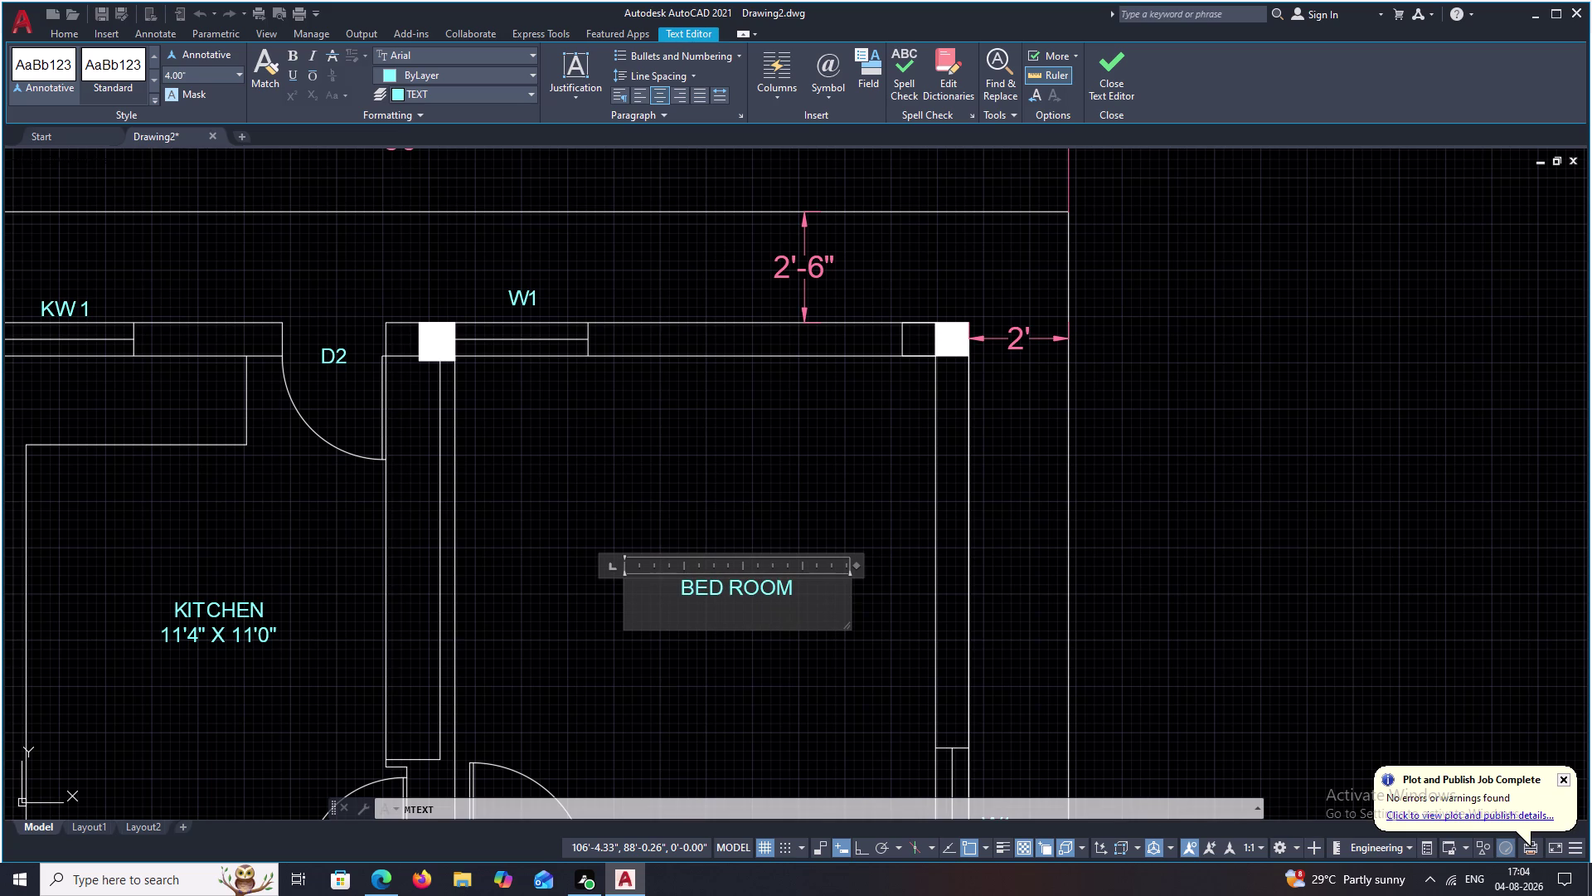
Add the size 11'6" X 11'0" below BED ROOM and close the text editor.
text(11)
text(')
text(6")
key(space)
text(X)
key(space)
text(11)
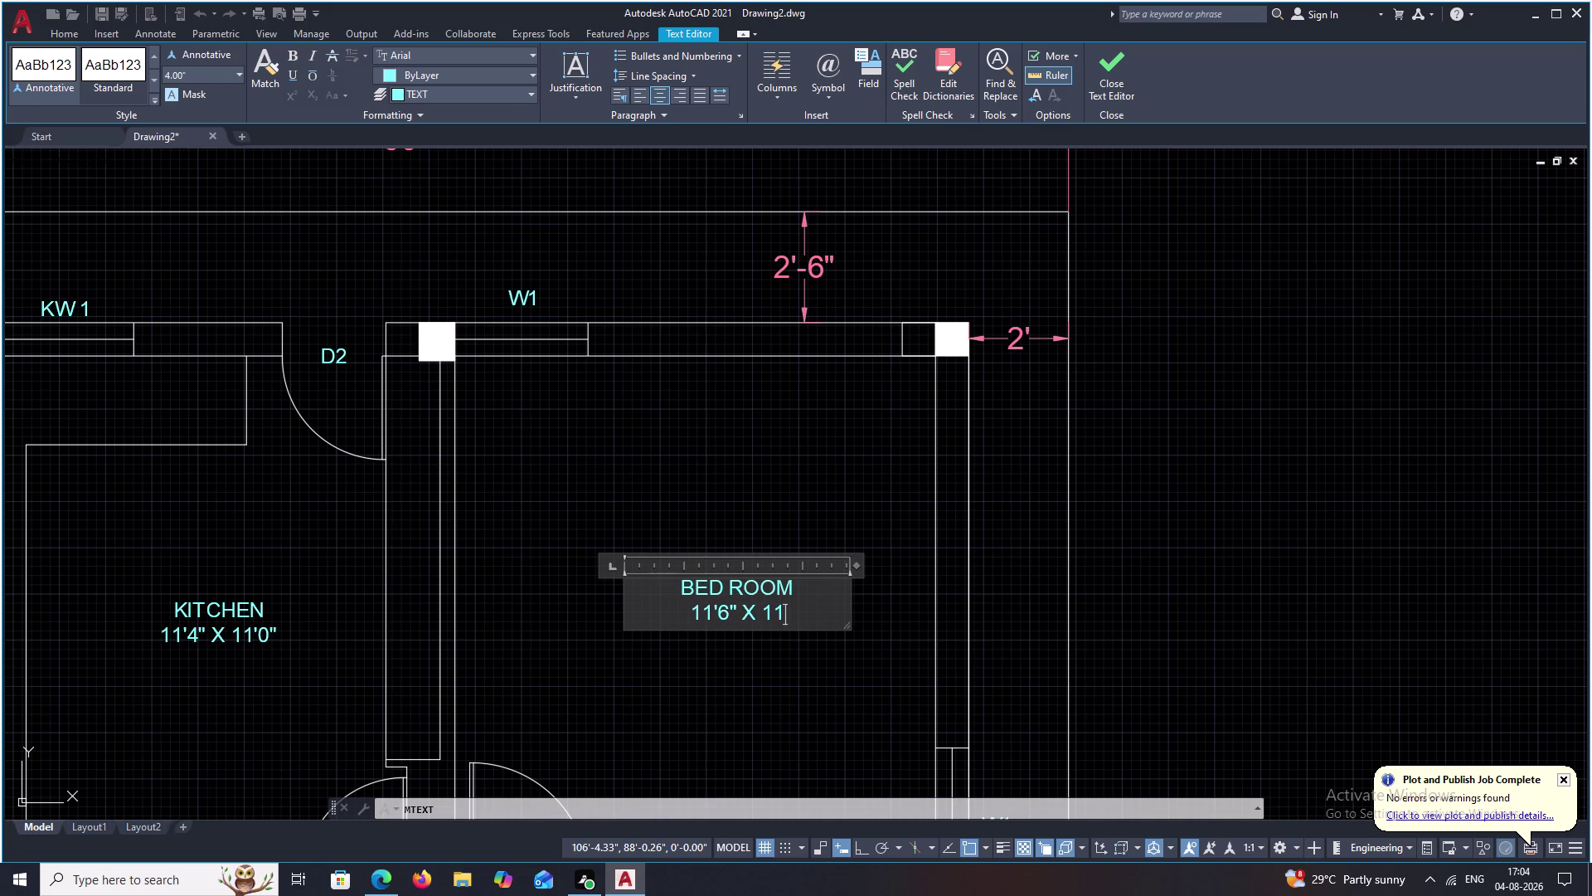
key(shift+quotedbl)
text(0")
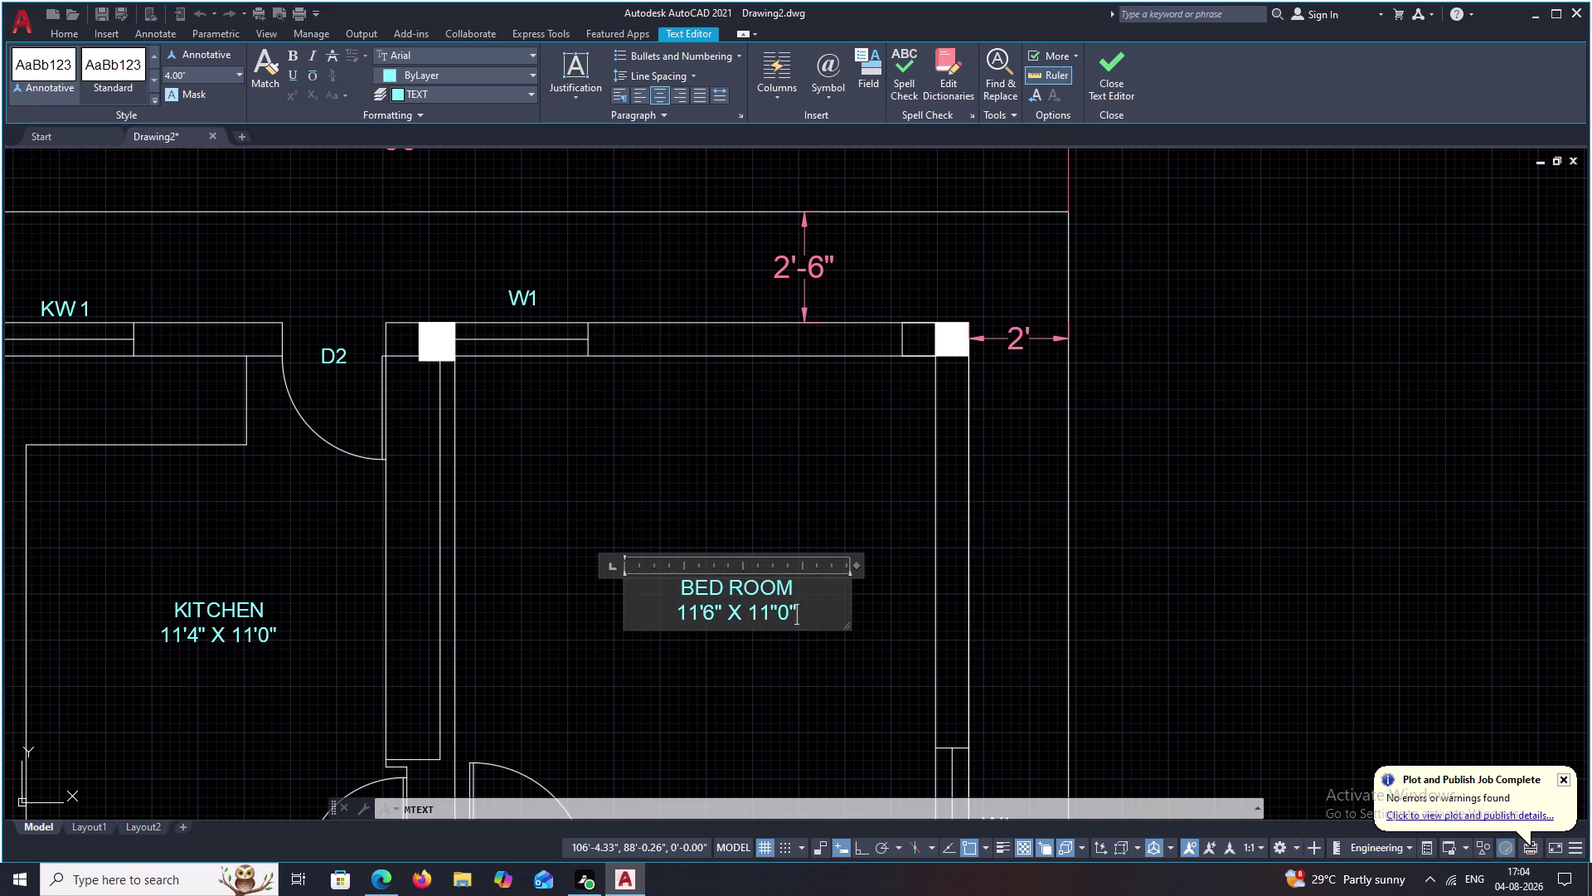
click(880, 713)
Place a centred multiline text label reading BATH inside the bath room.
middle_drag(868, 699, 842, 486)
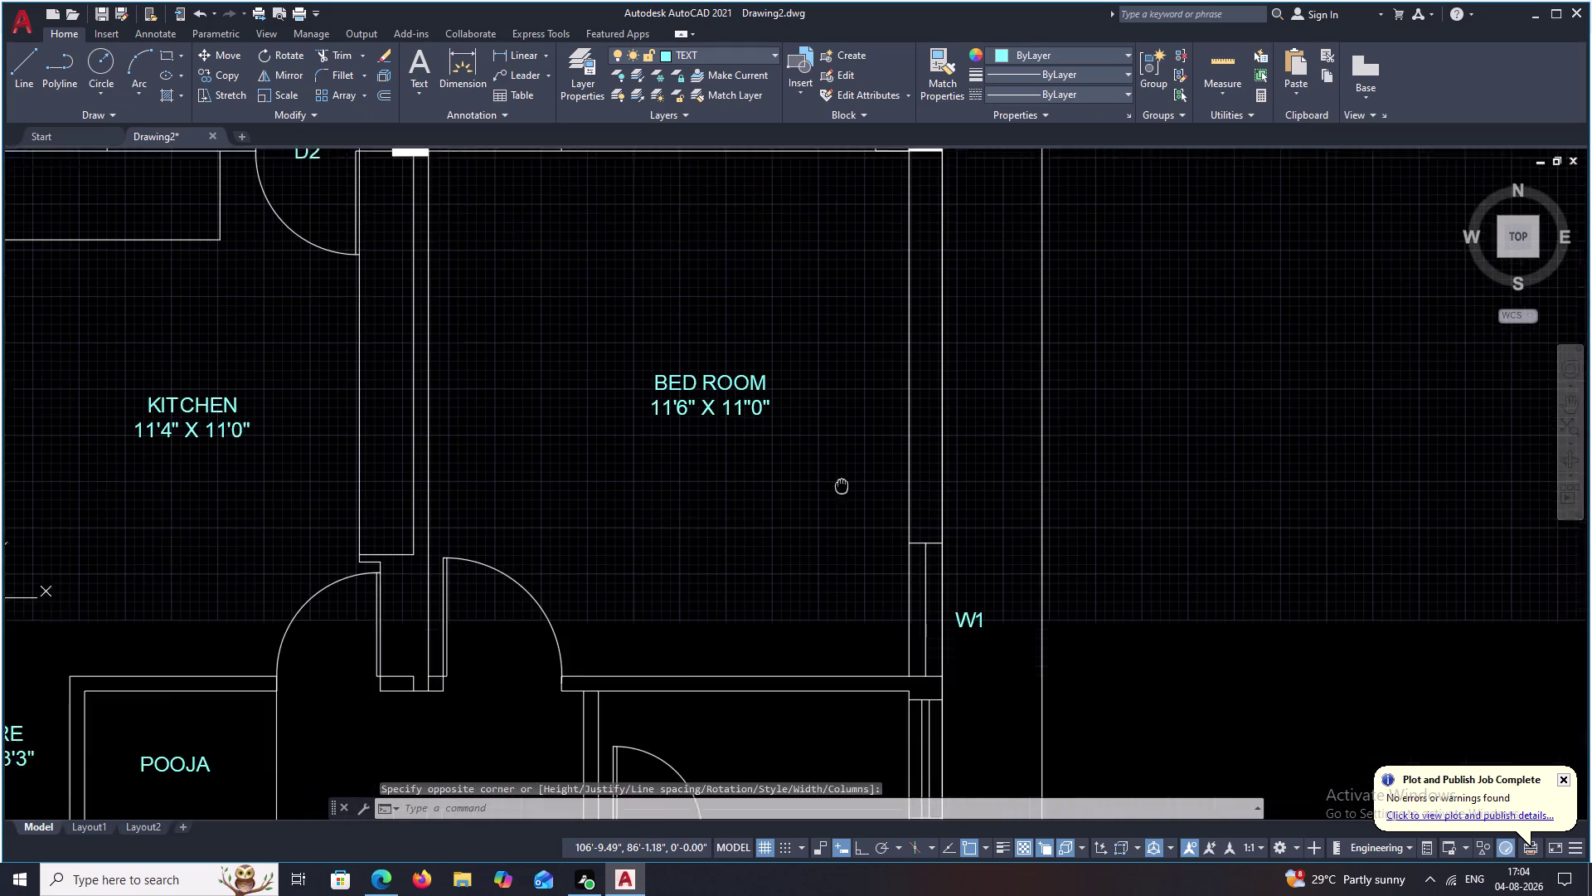
scroll(down, 3)
middle_drag(863, 572, 808, 496)
scroll(up, 3)
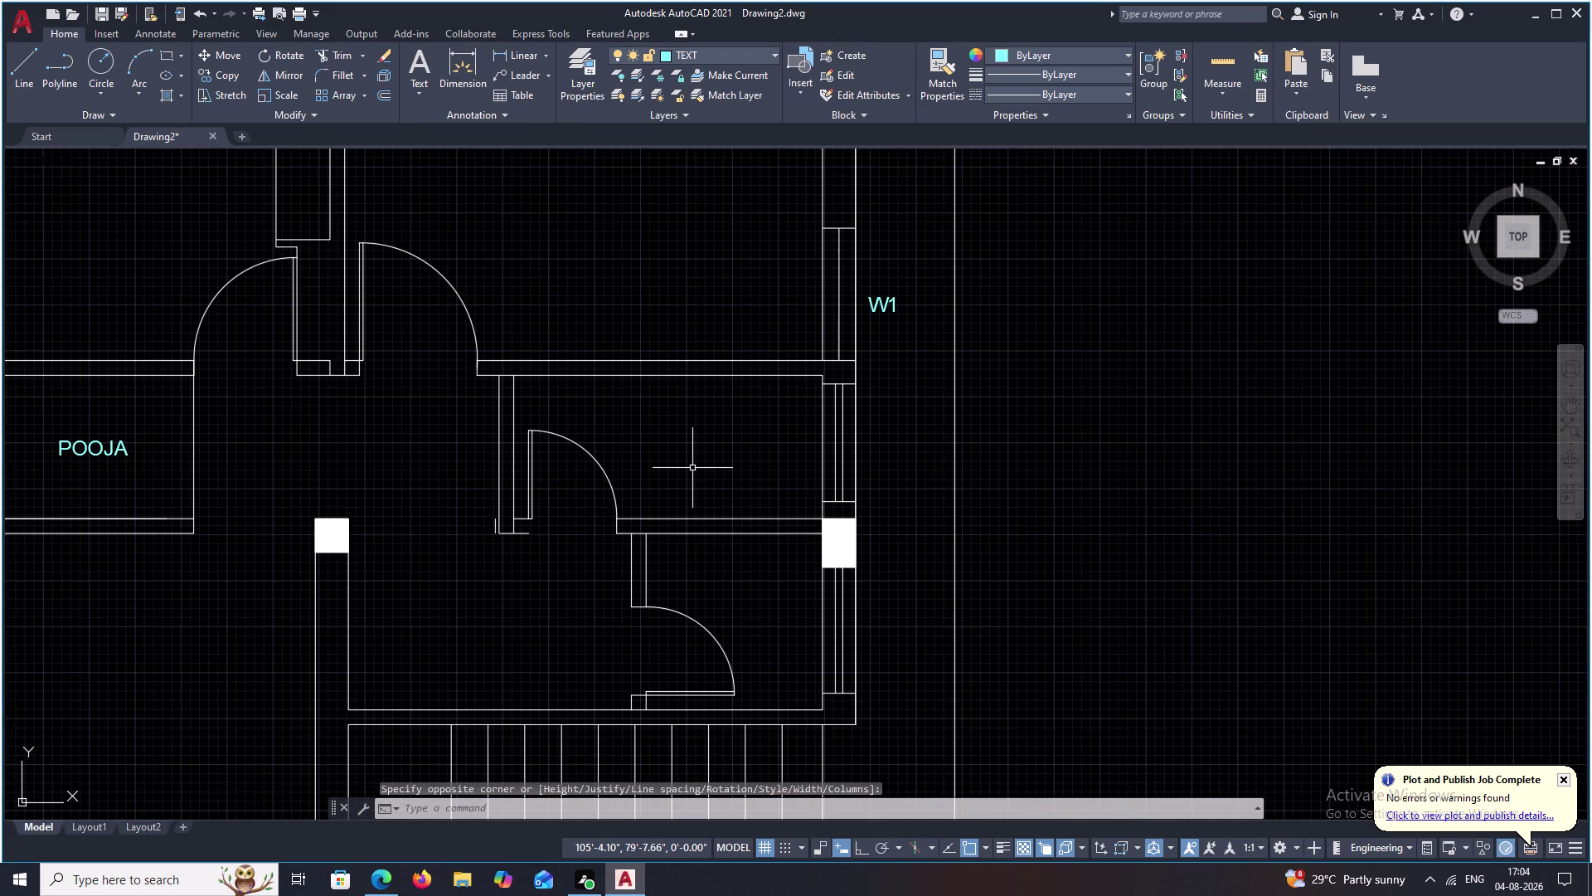
text(T)
key(space)
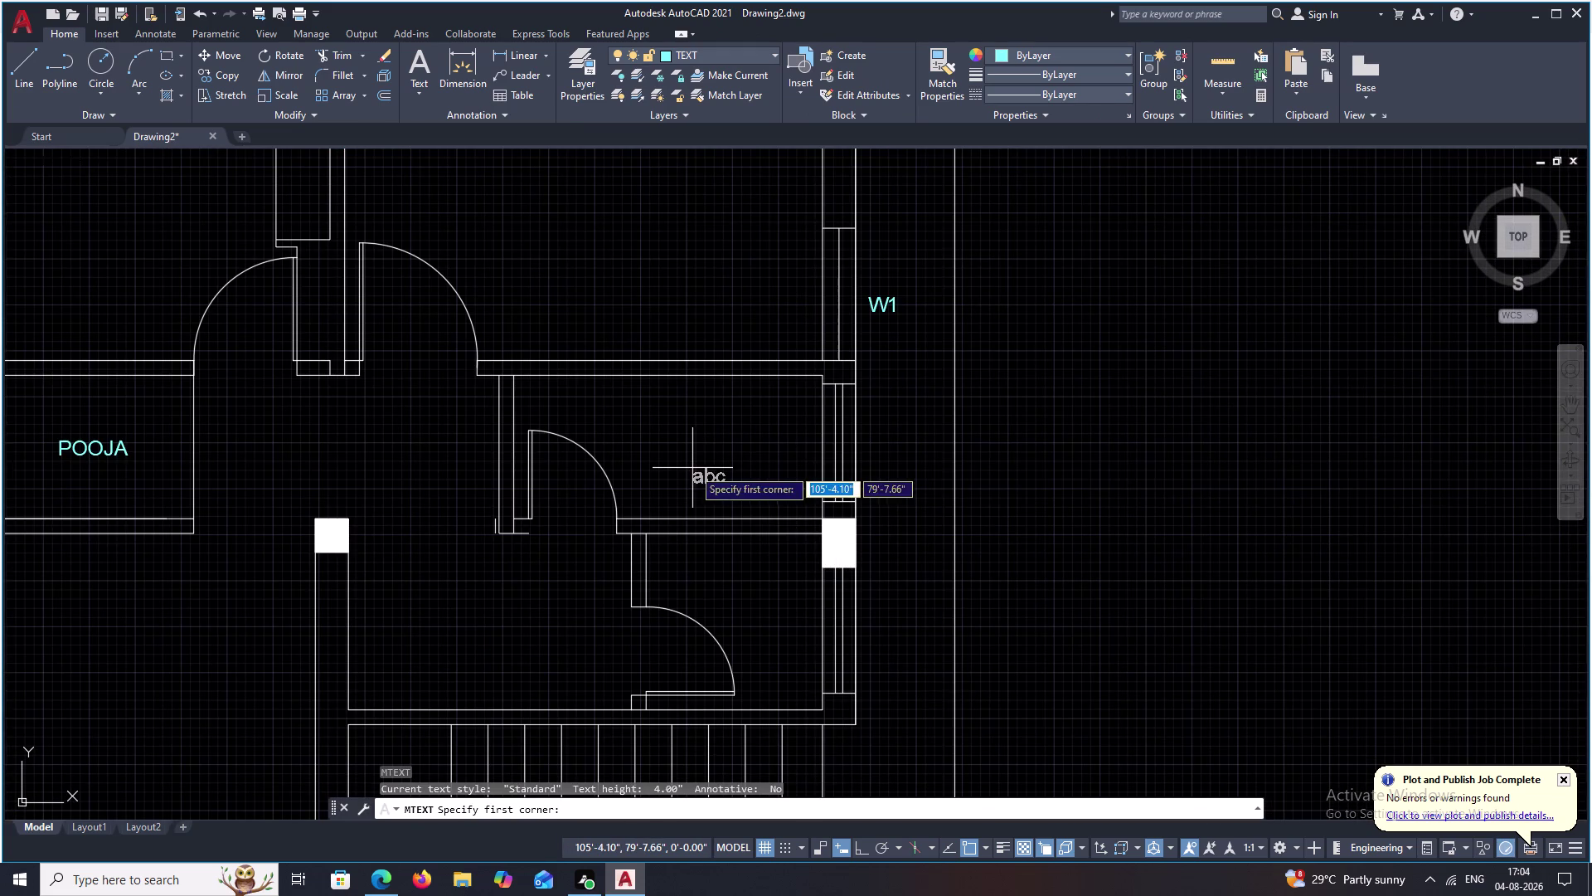
middle_click(703, 452)
scroll(up, 3)
drag(660, 398, 808, 425)
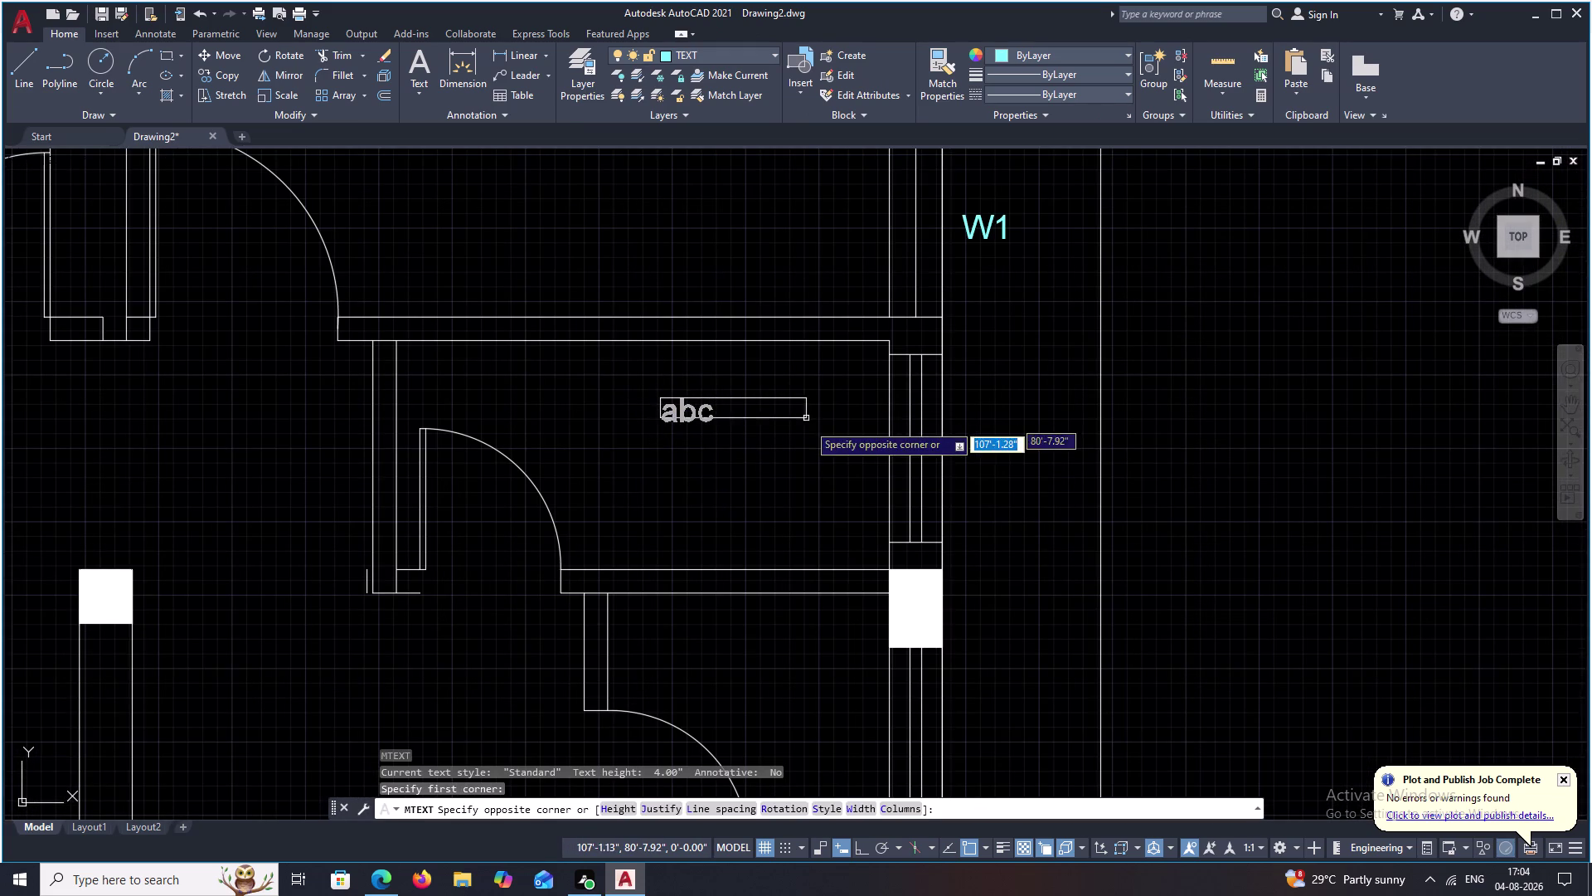
drag(808, 425, 812, 429)
click(838, 440)
text(BA)
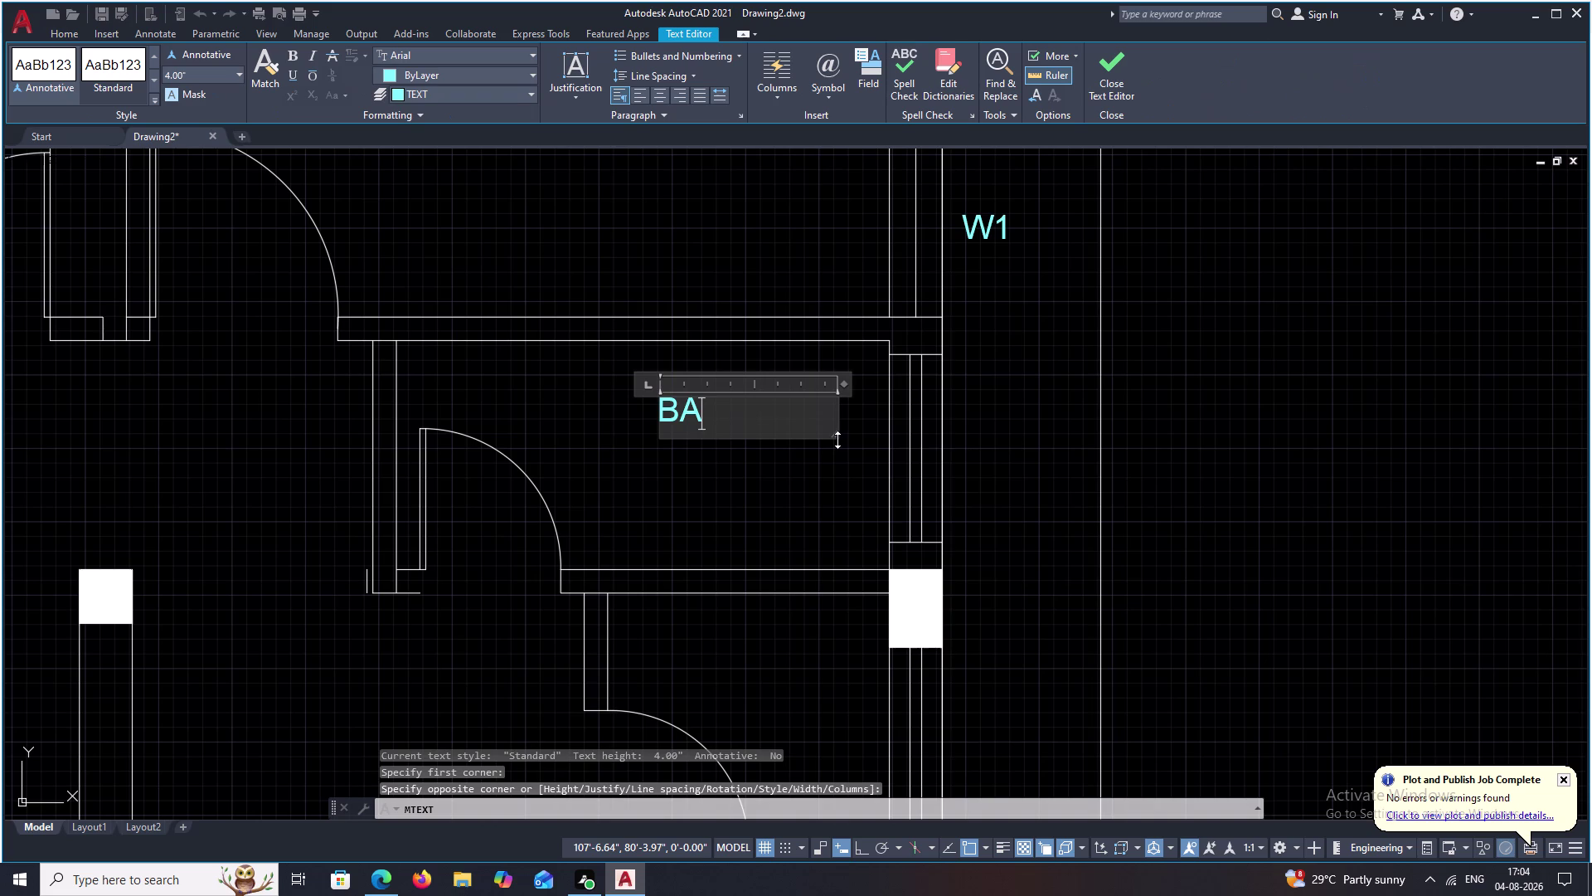
text(TH)
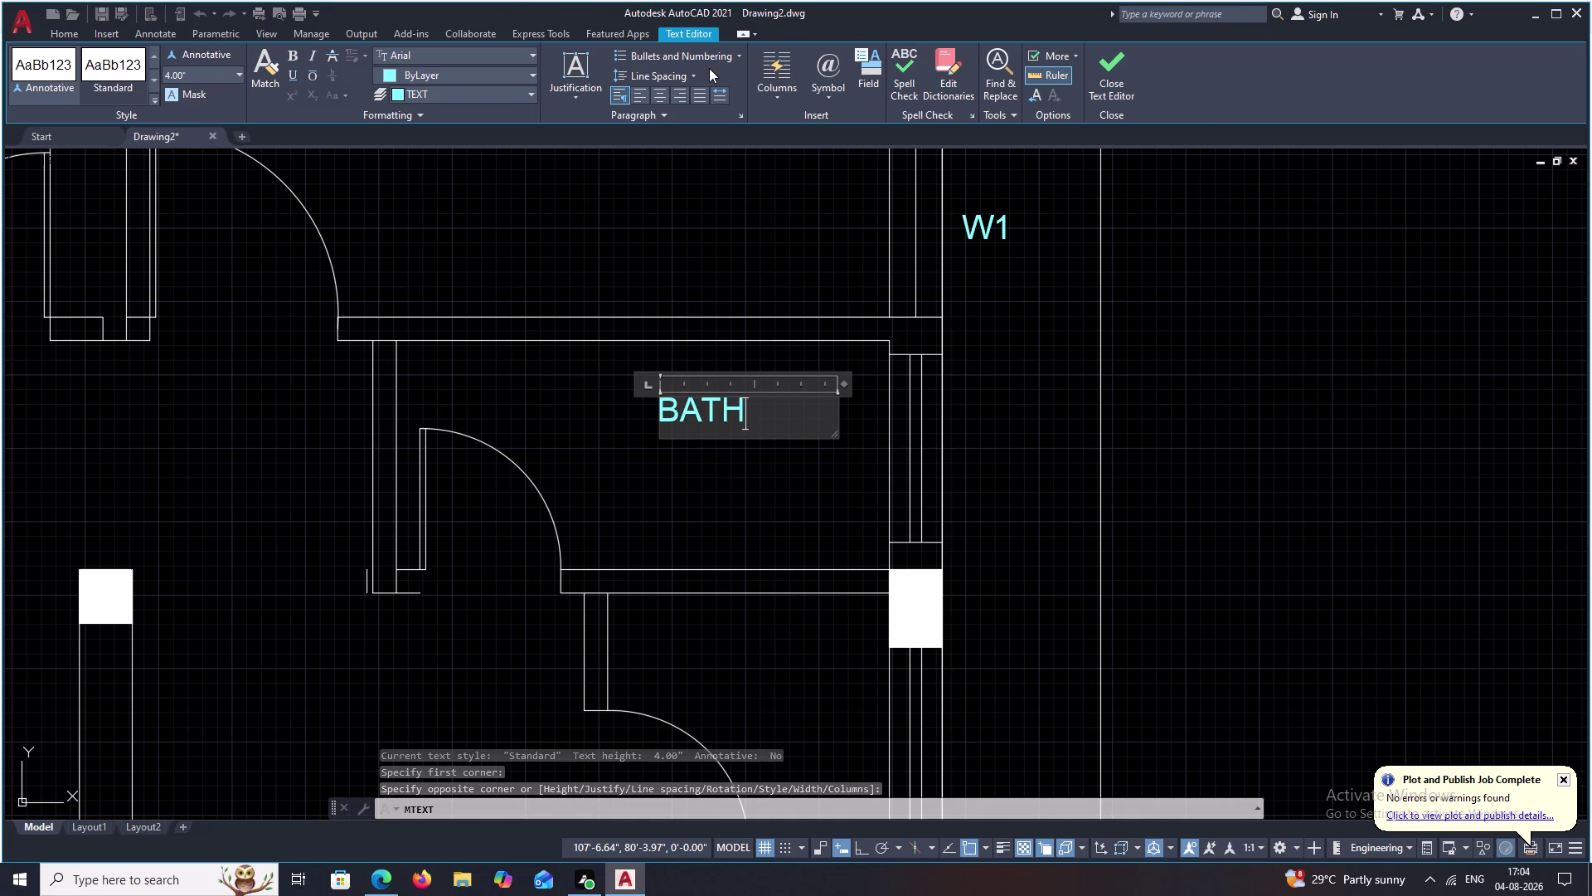
click(666, 97)
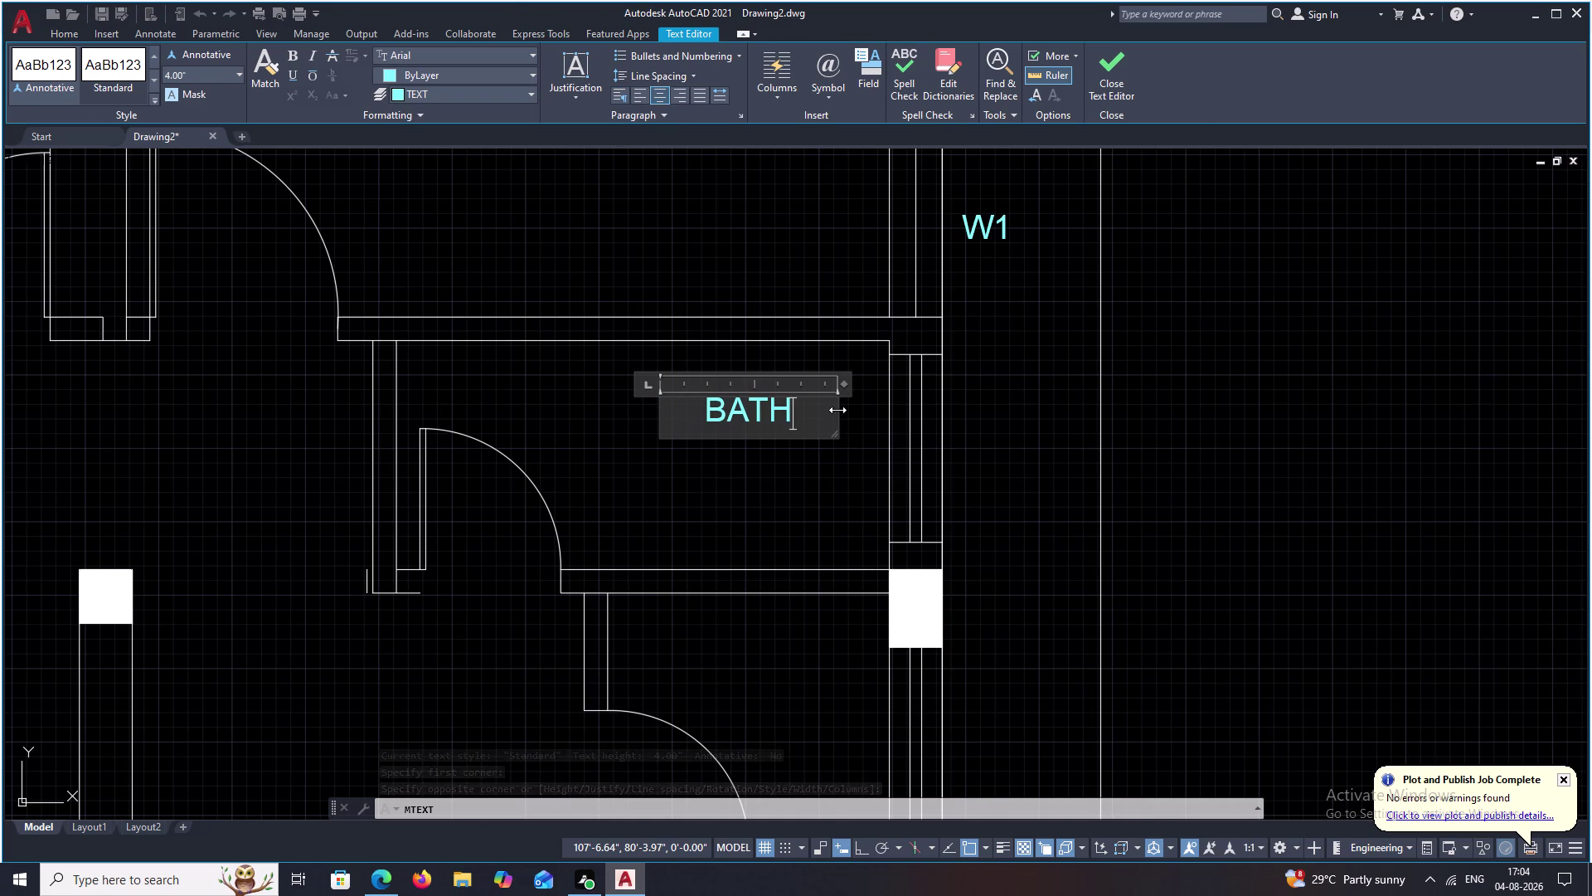
Add the size 7'0" X 3'3" on a new line beneath BATH.
key(Return)
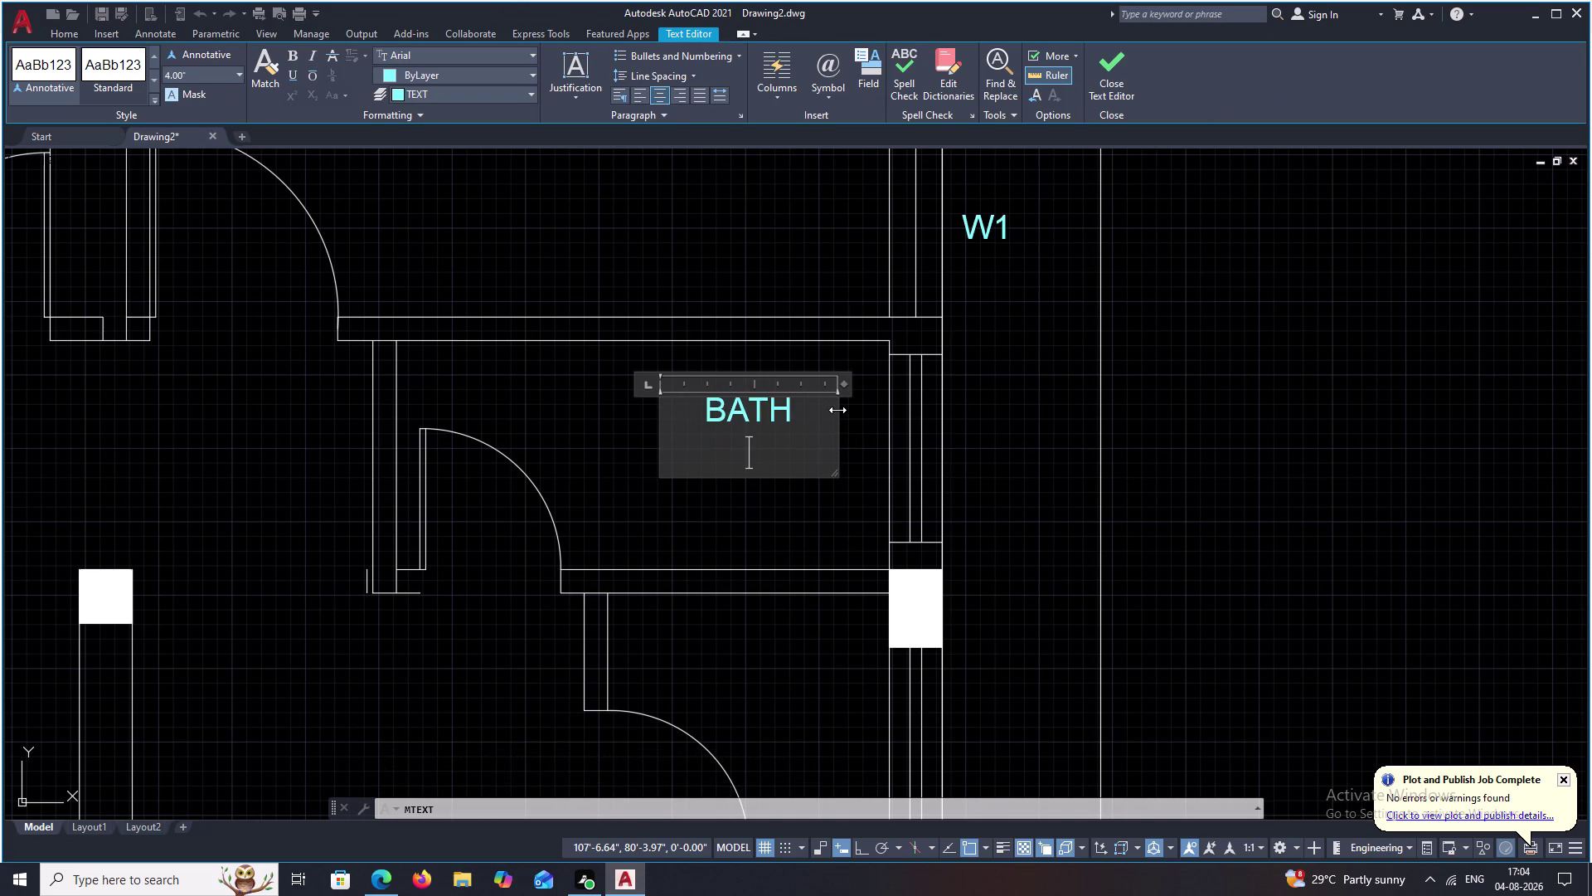
text(7')
key(0)
text(")
key(space)
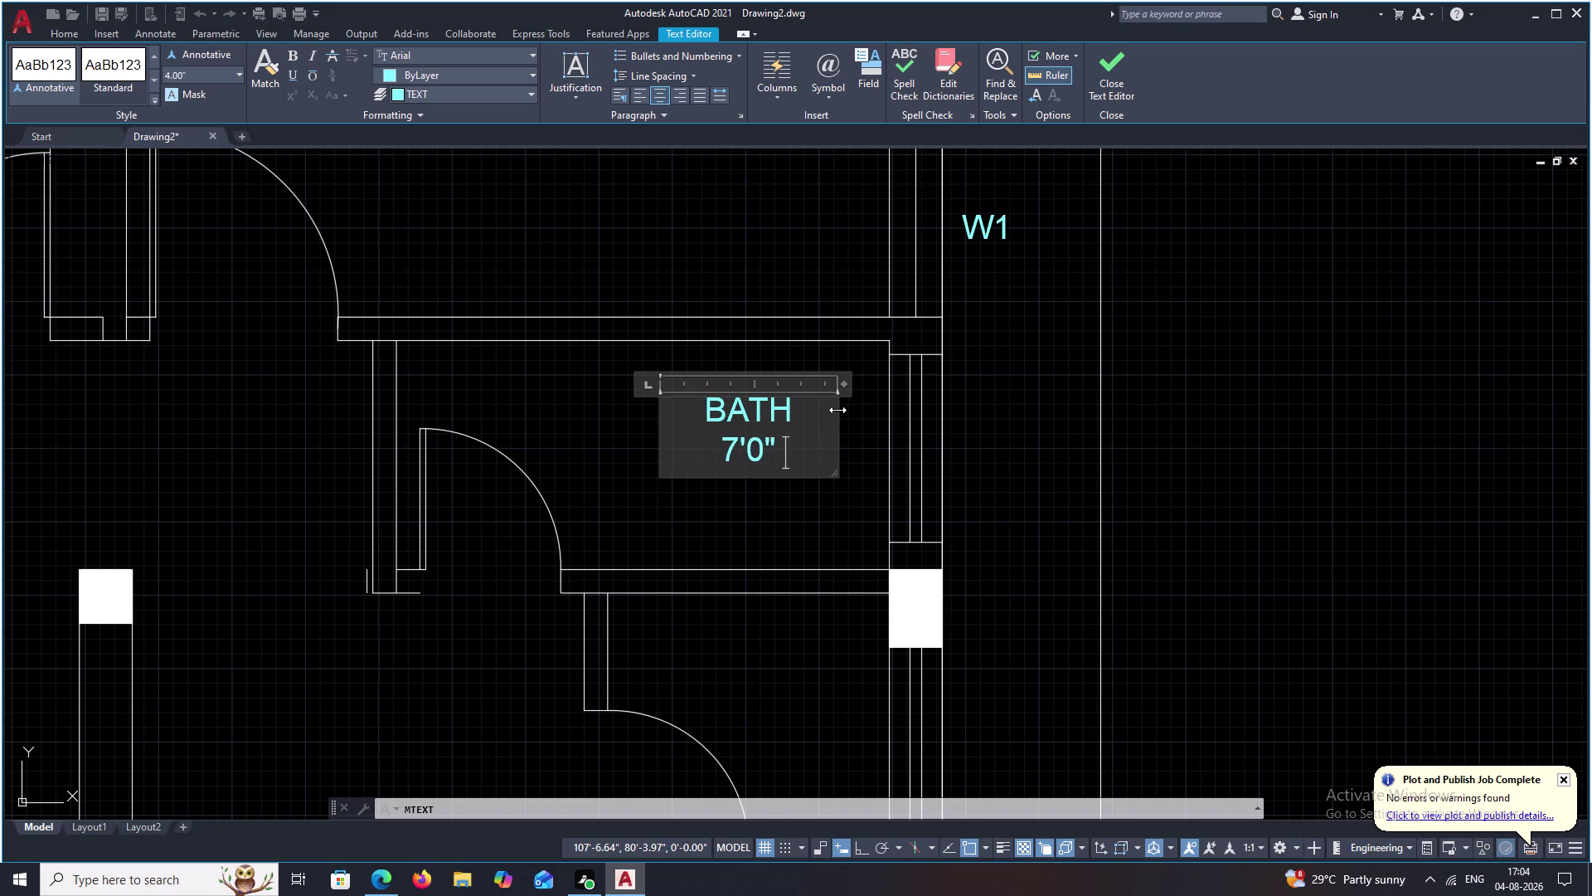
text(X)
key(space)
text(3)
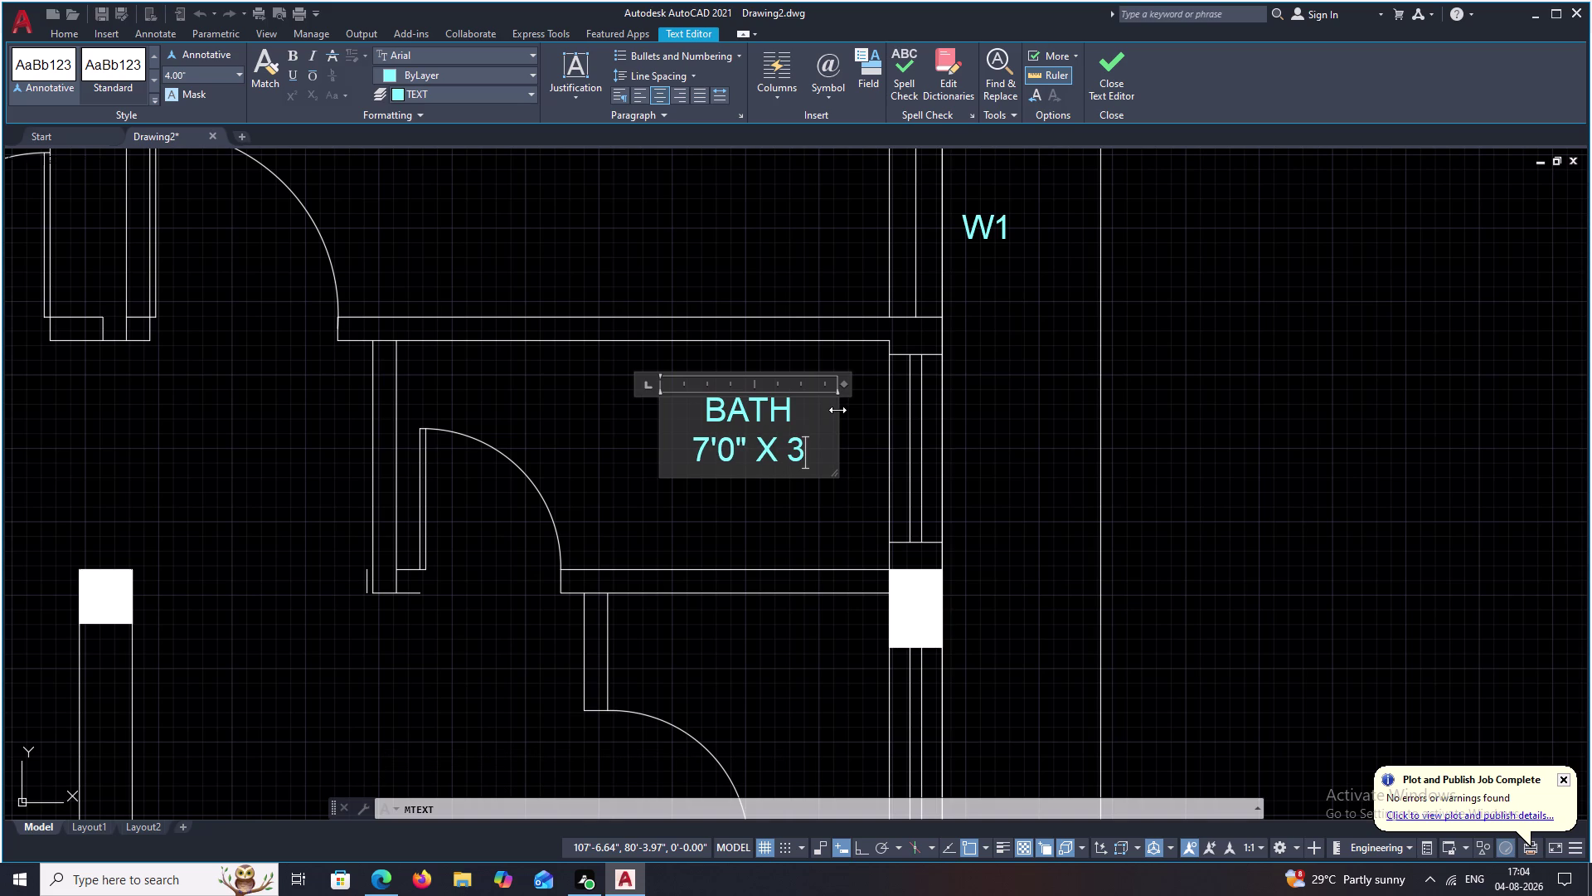
text(')
key(3)
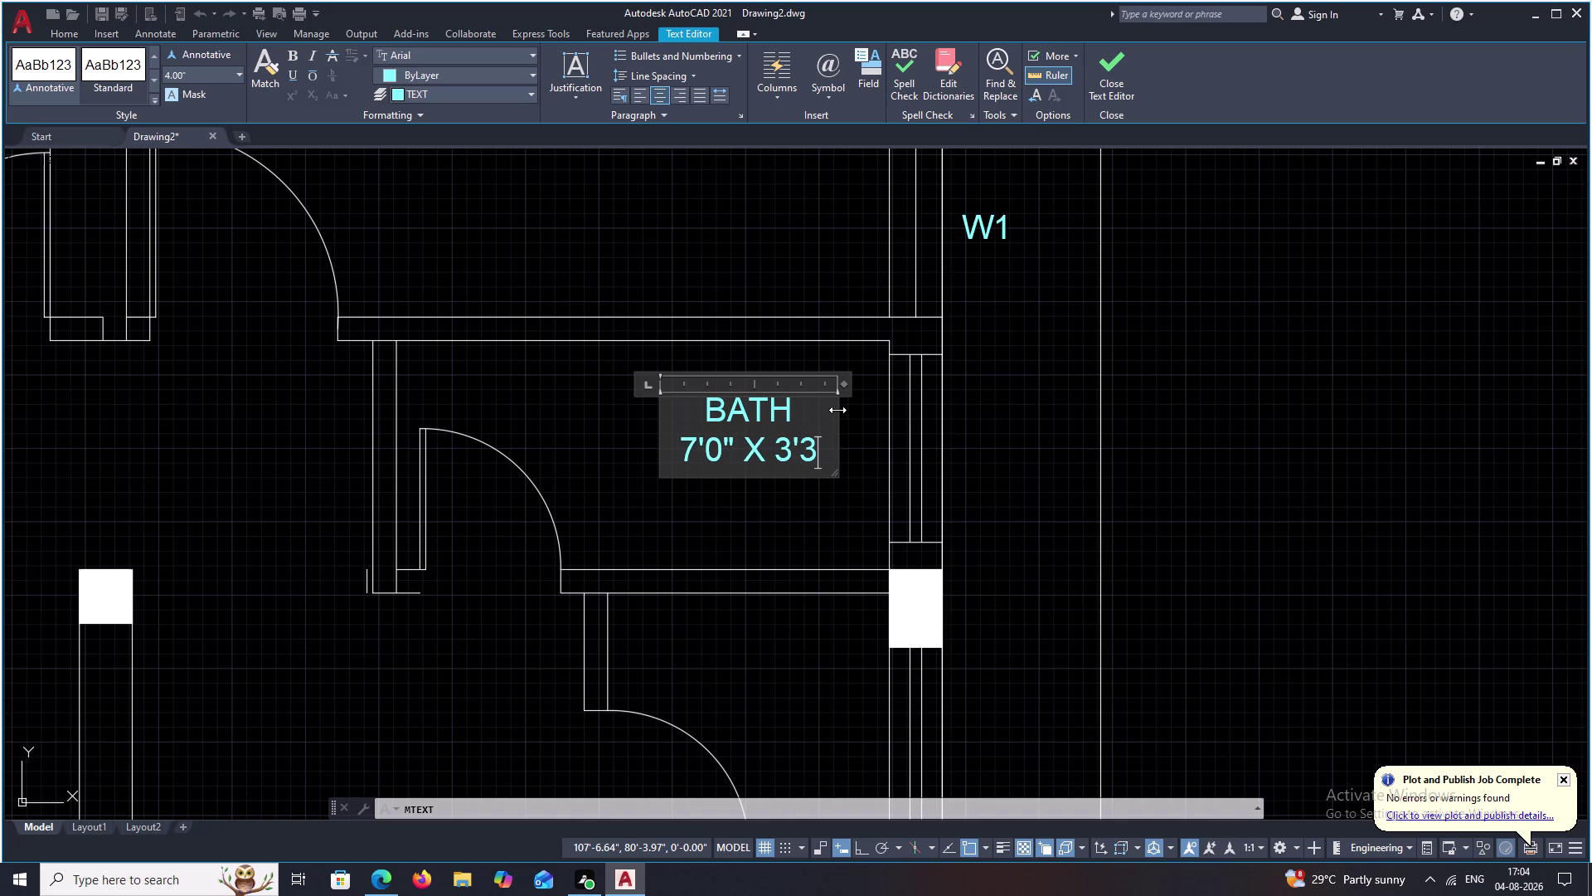
key(shift+colon)
key(BackSpace)
key(shift+l)
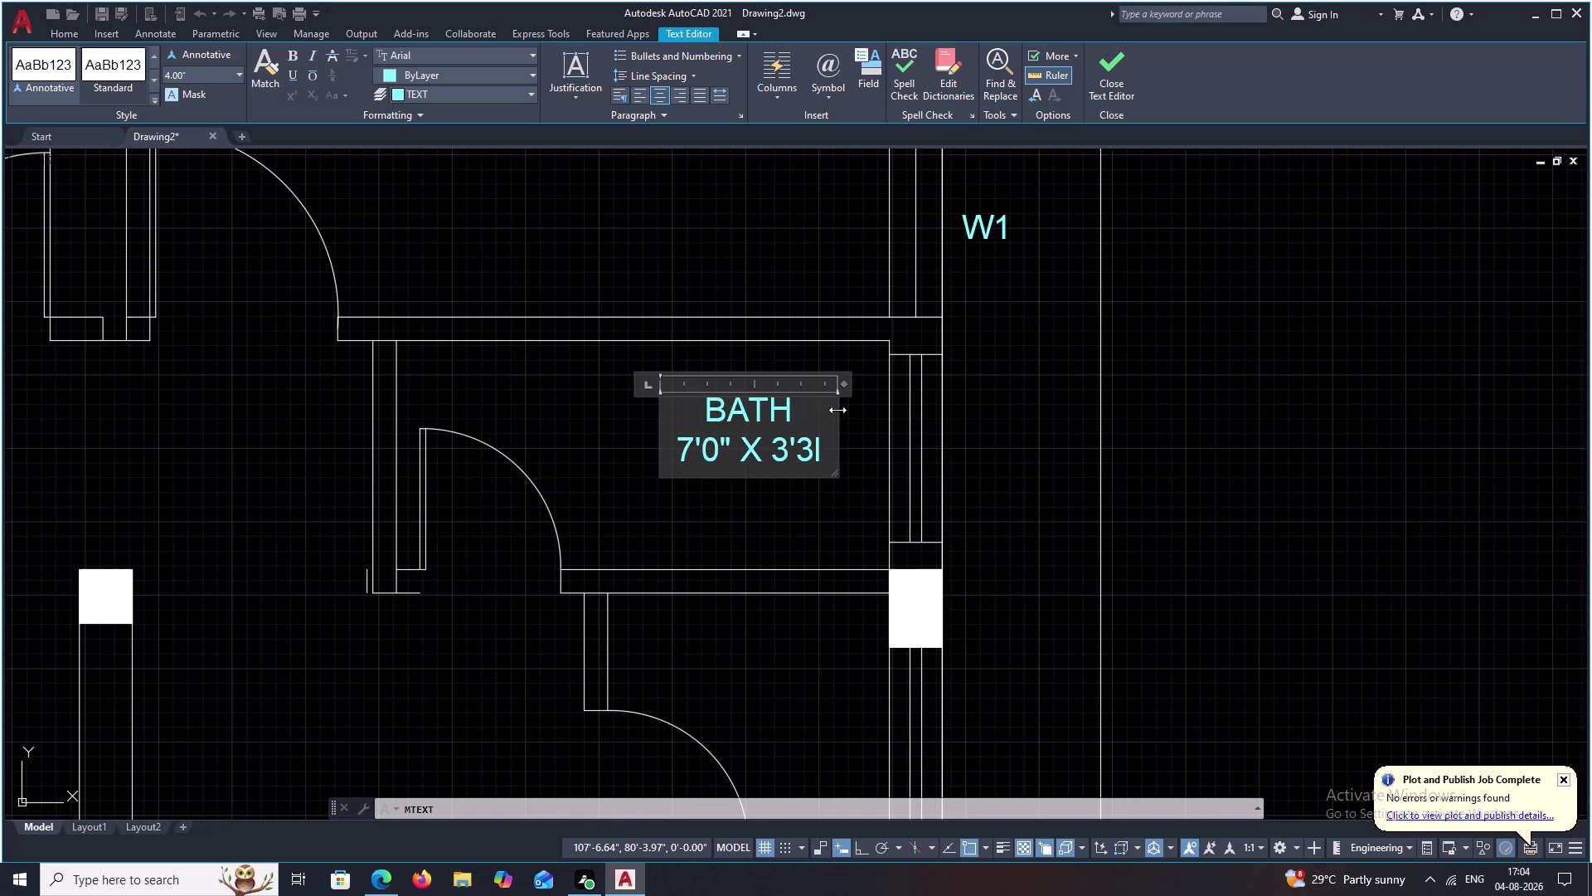
key(BackSpace)
key(shift+quotedbl)
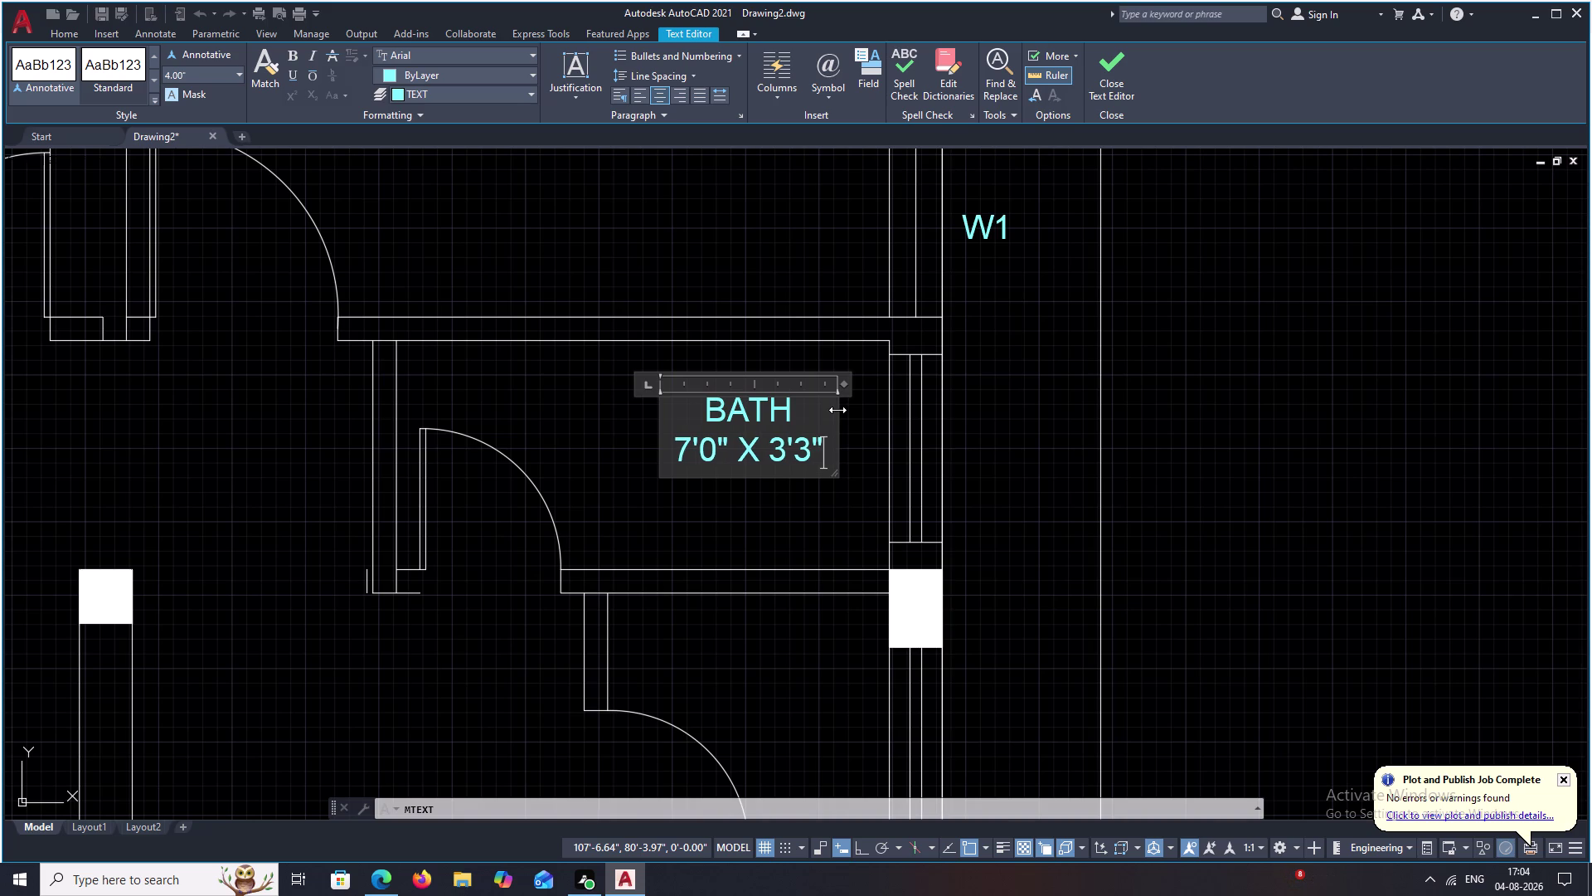
click(804, 709)
Place a centred multiline text label reading WC in the small toilet room.
middle_drag(788, 692, 722, 434)
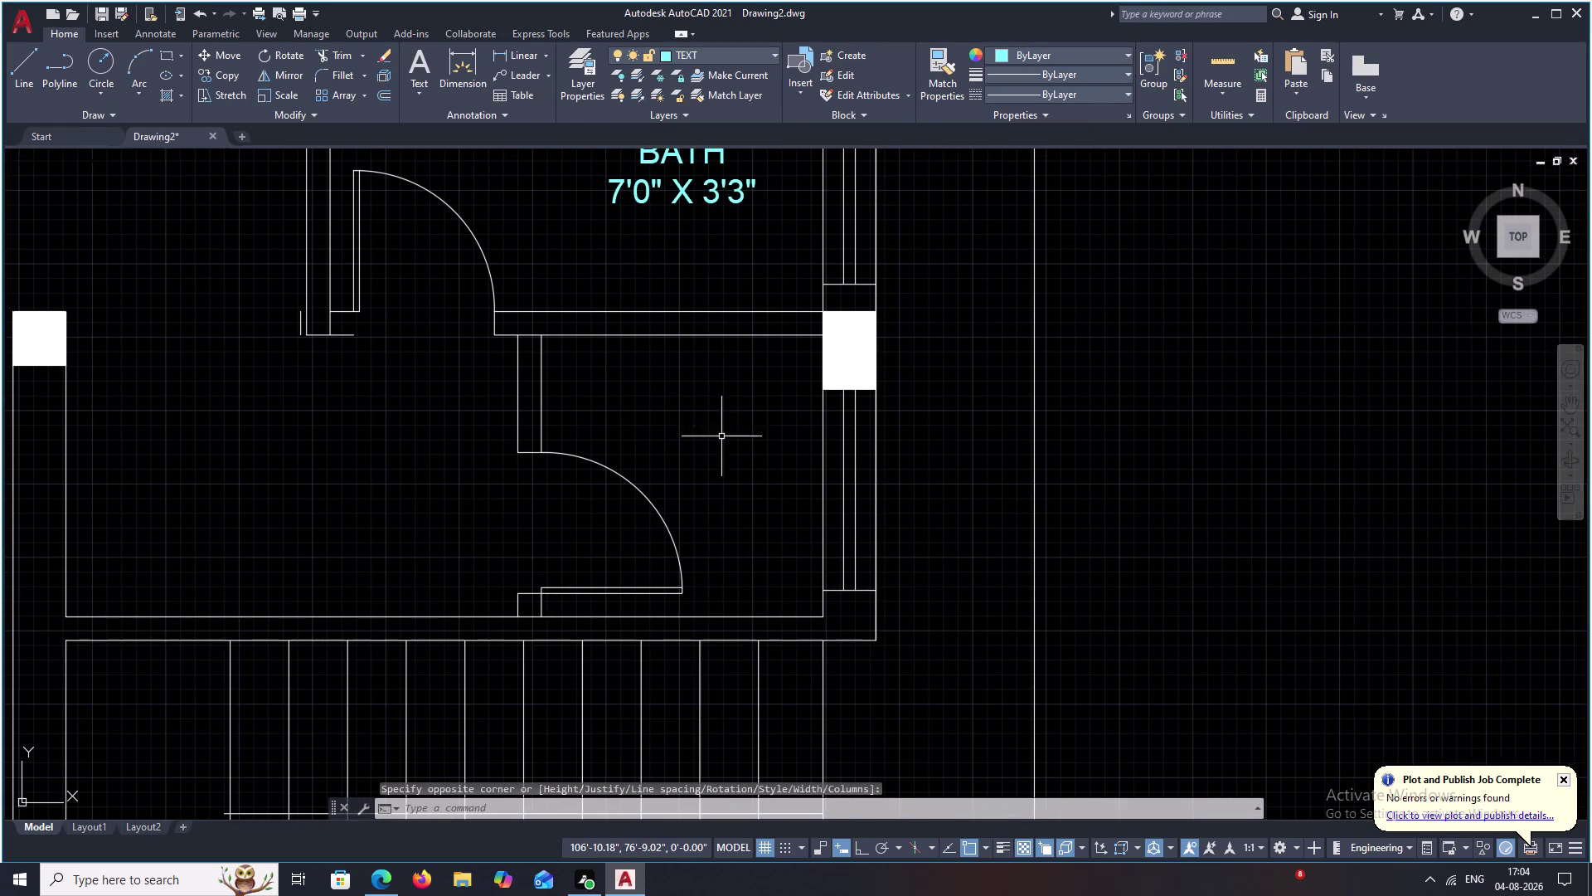
text(T)
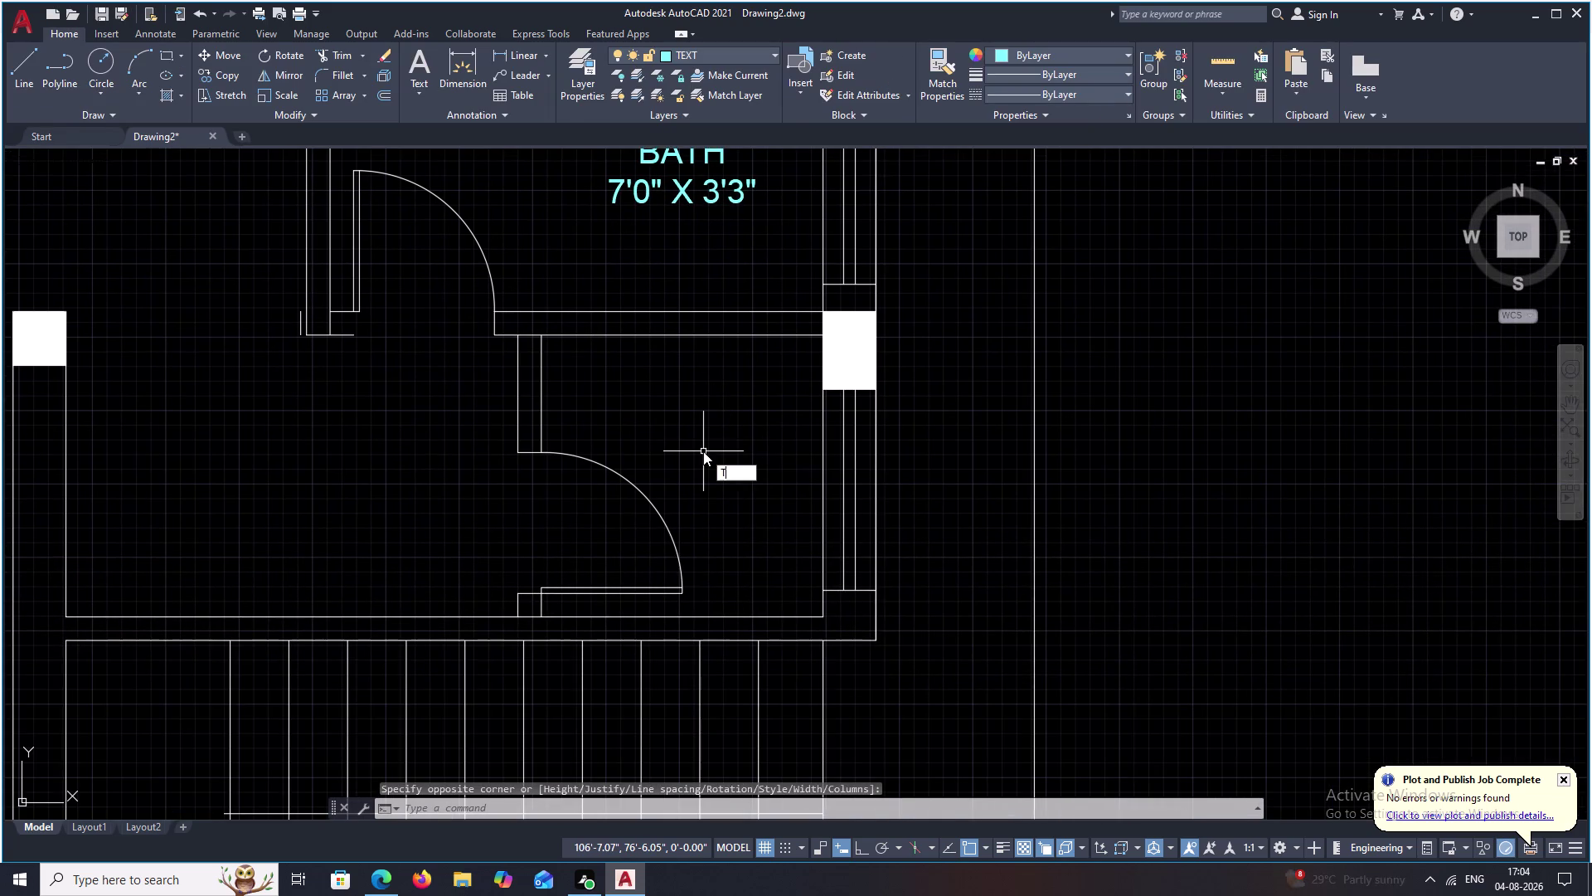
key(space)
drag(627, 378, 758, 389)
click(780, 411)
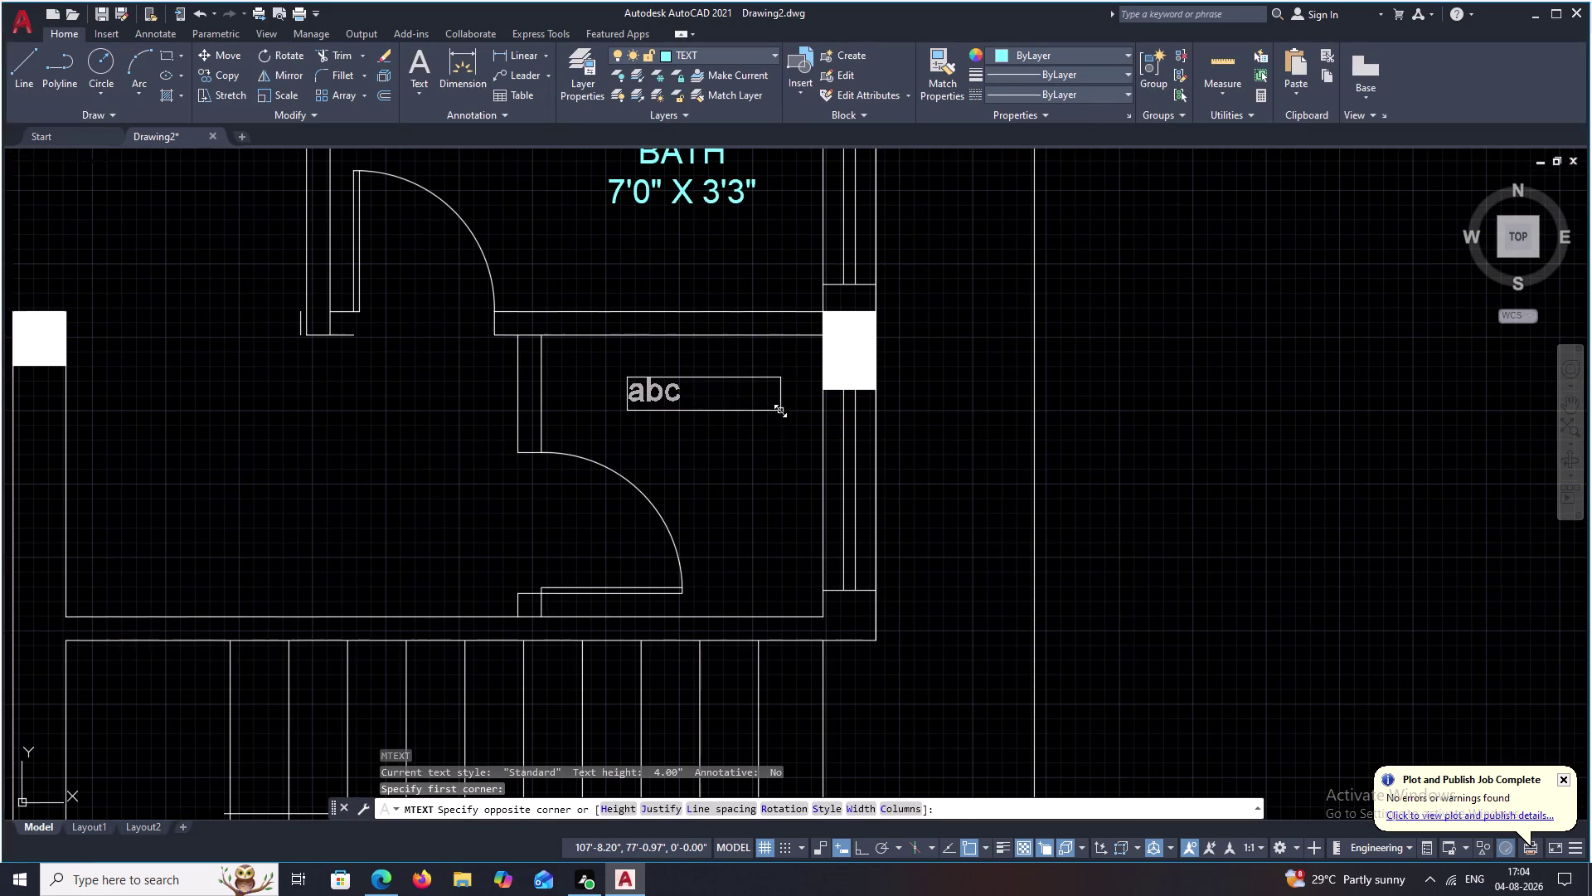
text(WC)
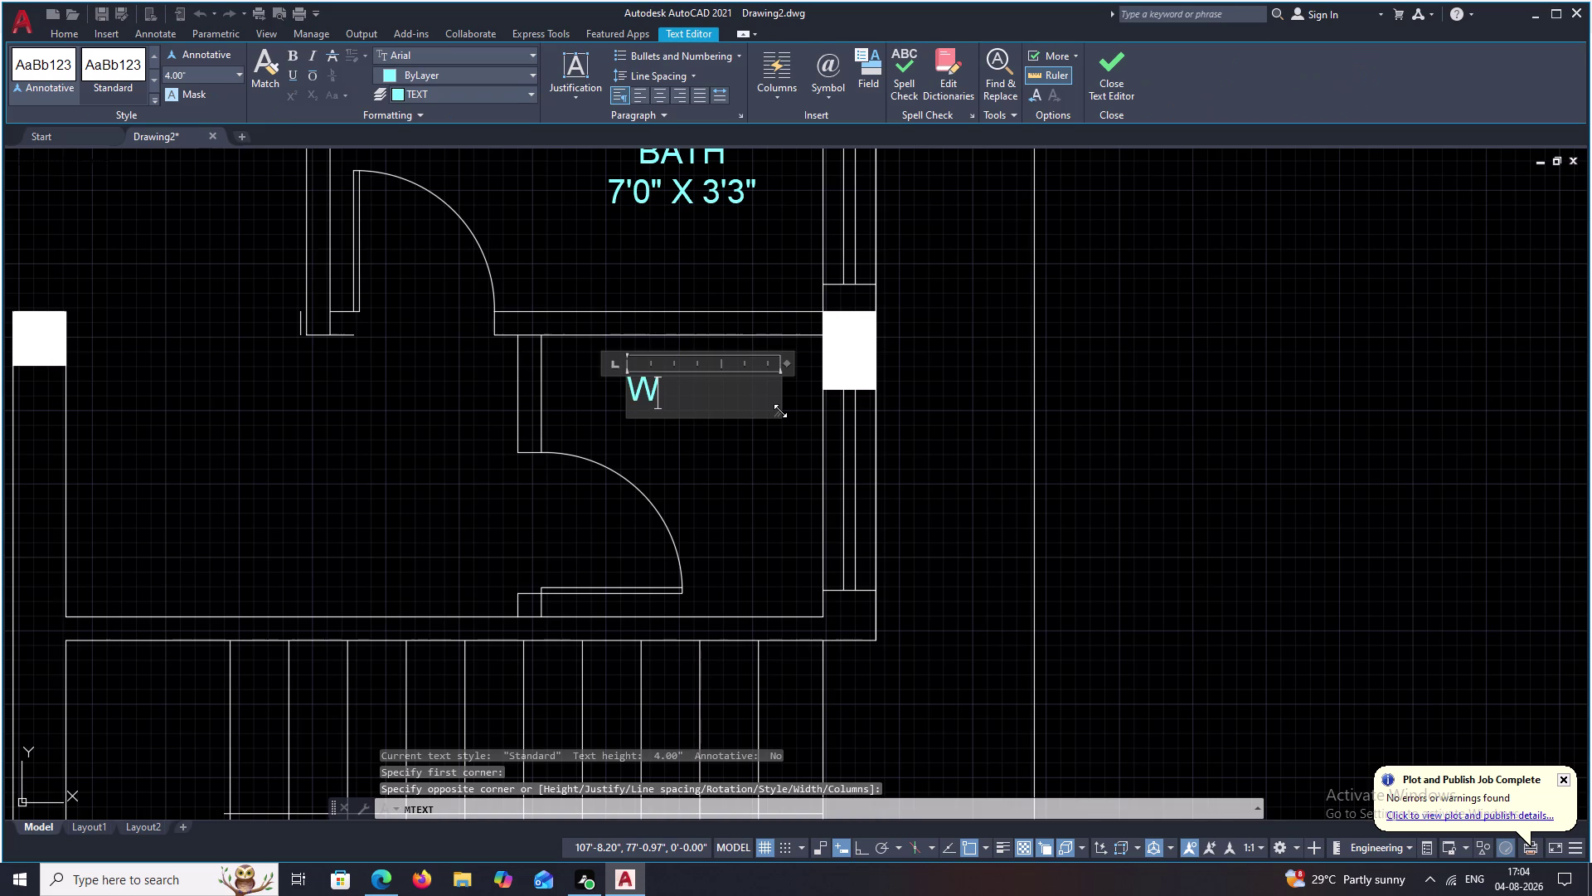
drag(710, 390, 623, 393)
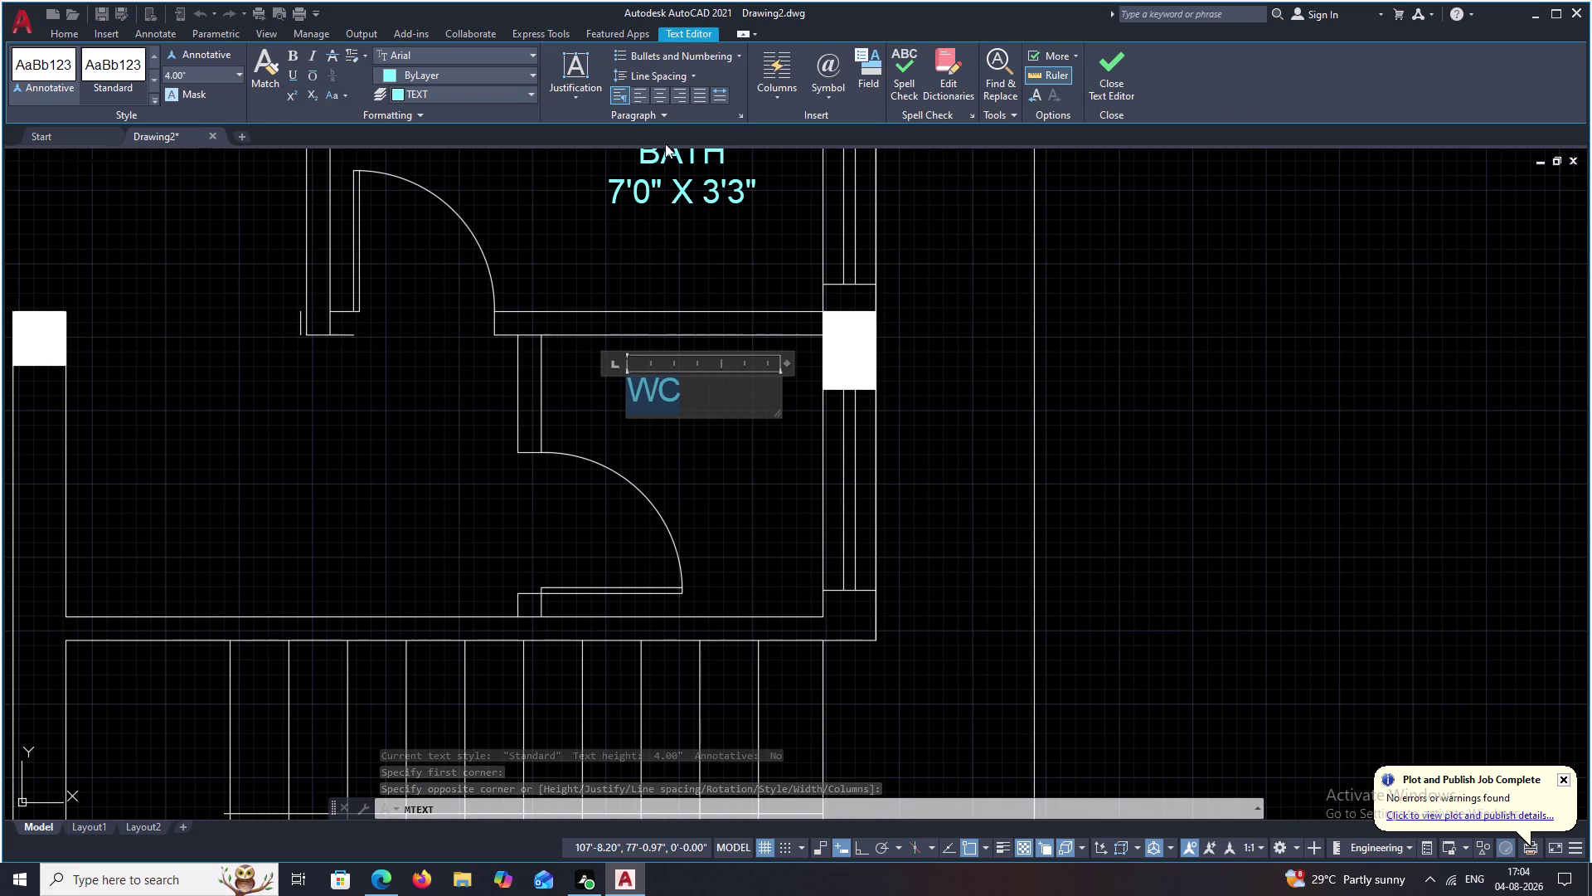
click(662, 97)
Add the size 4'0" X 3'3" on a second line under WC.
click(756, 405)
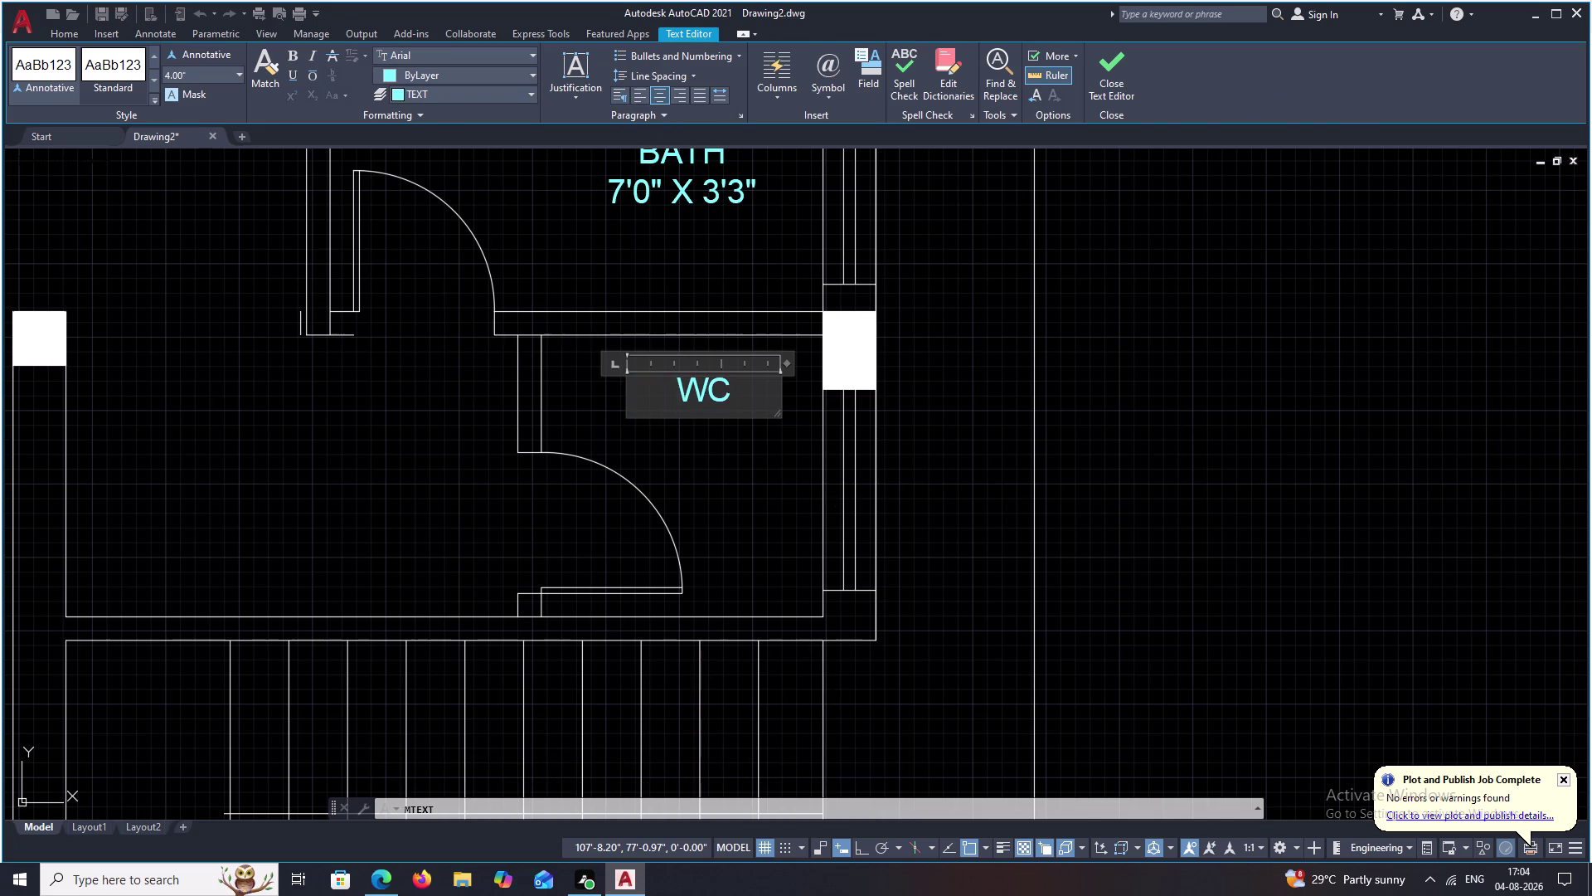
key(Return)
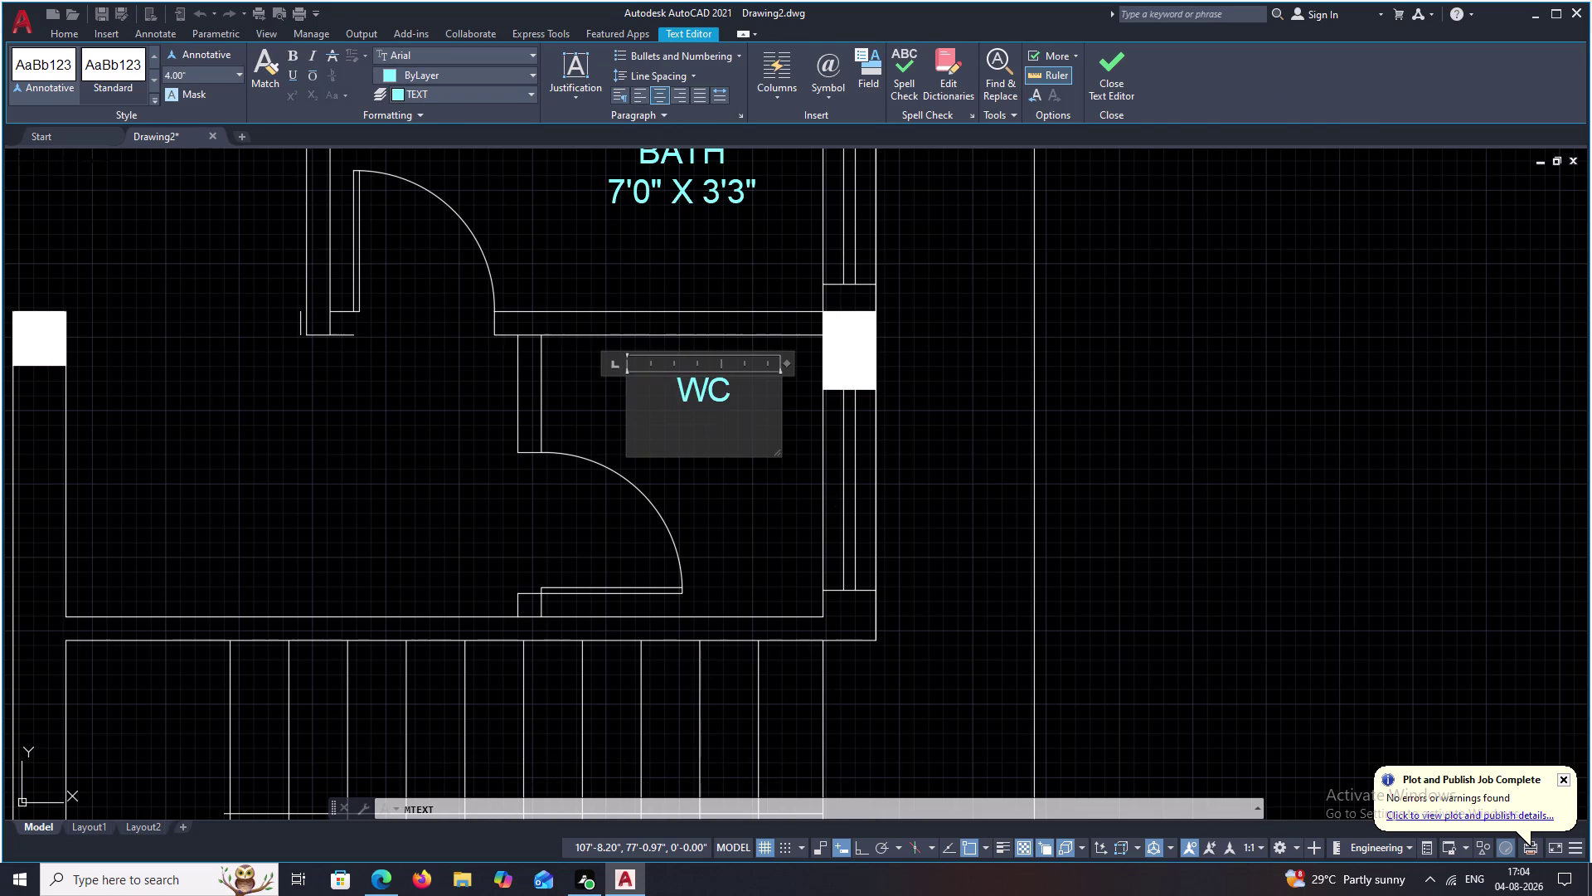
key(4)
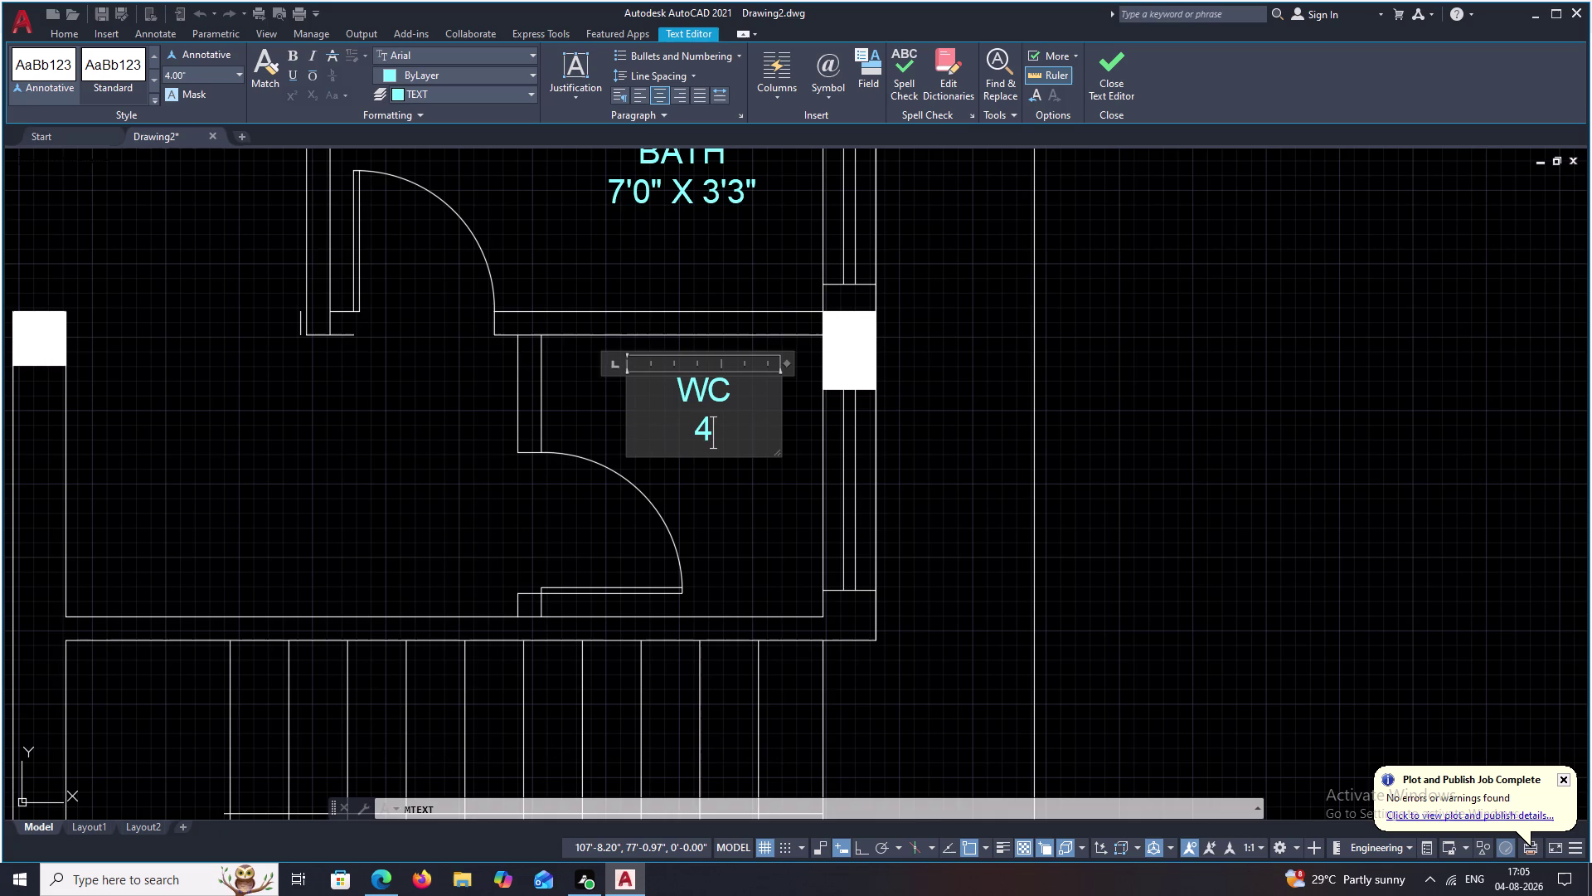
key(shift+quotedbl)
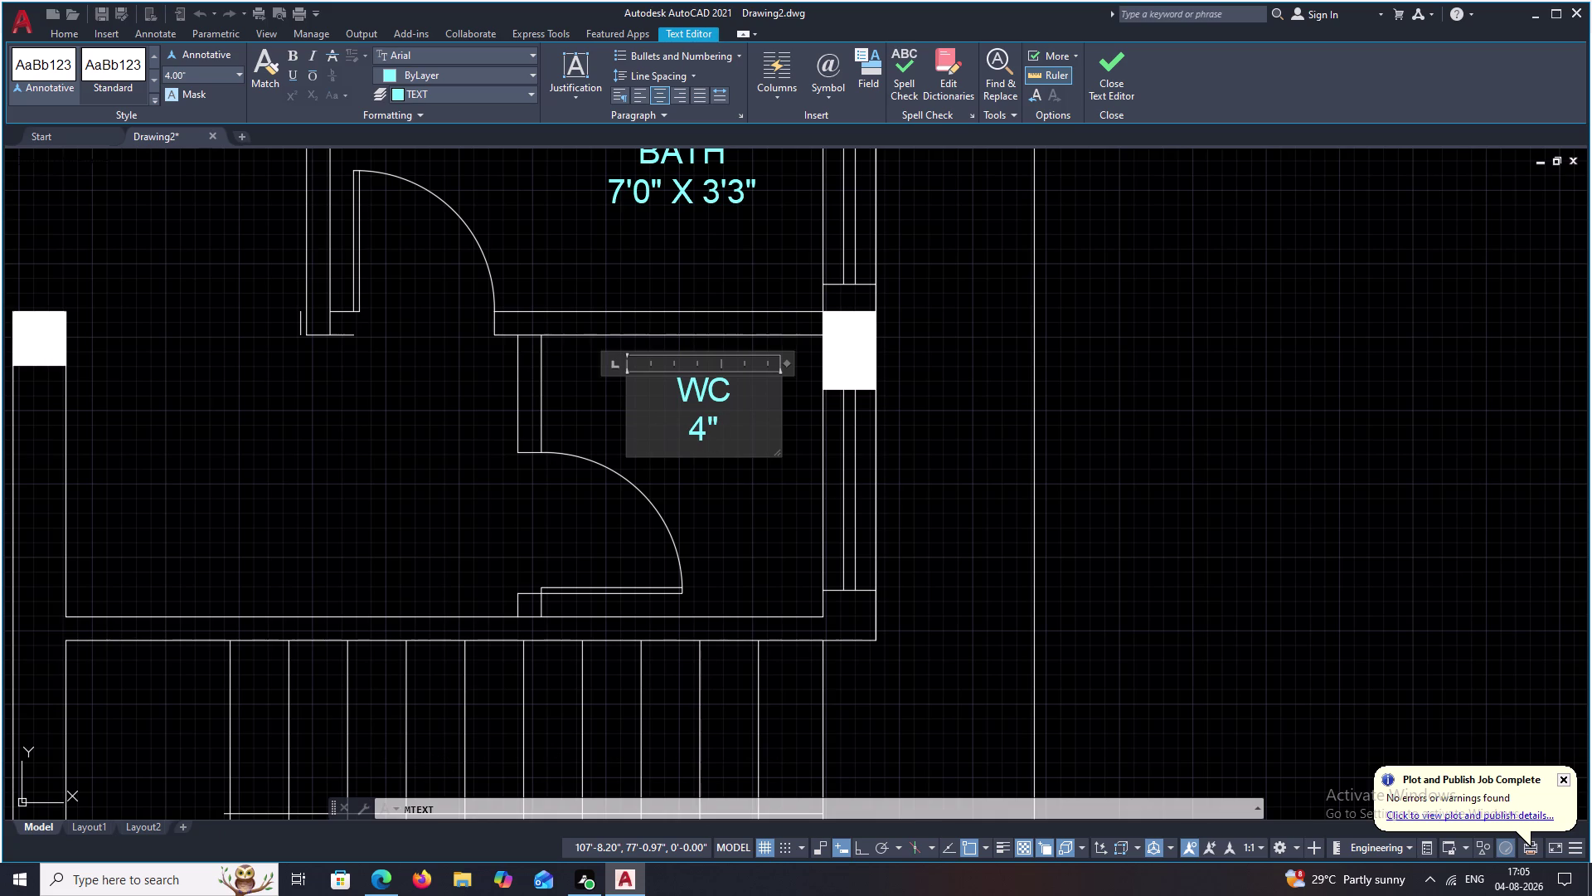
key(BackSpace)
key(apostrophe)
key(0)
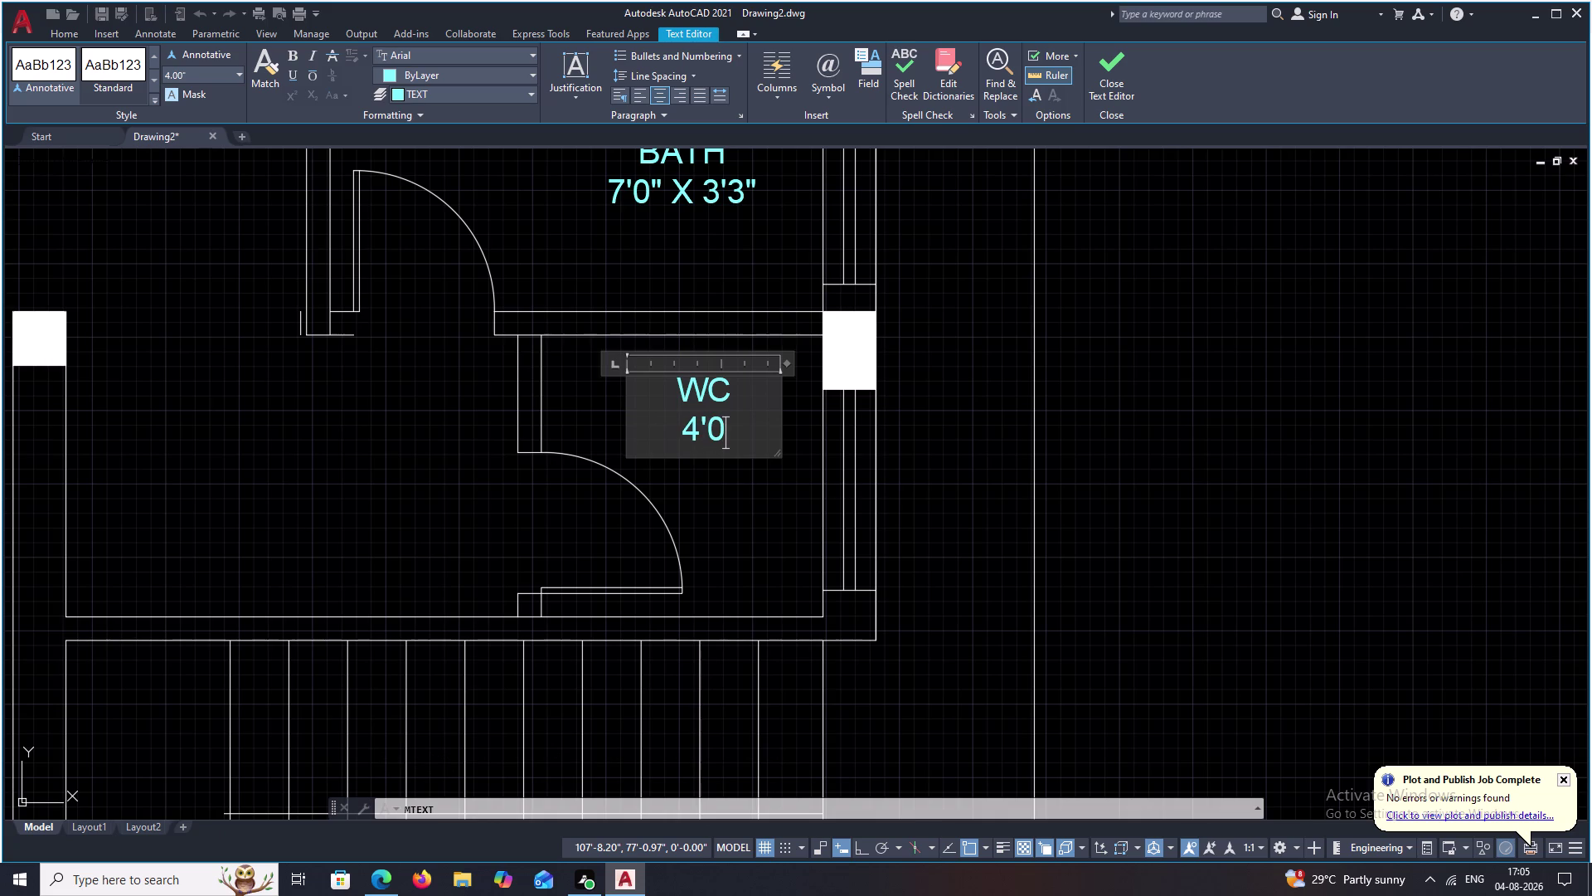
key(shift+quotedbl)
key(space)
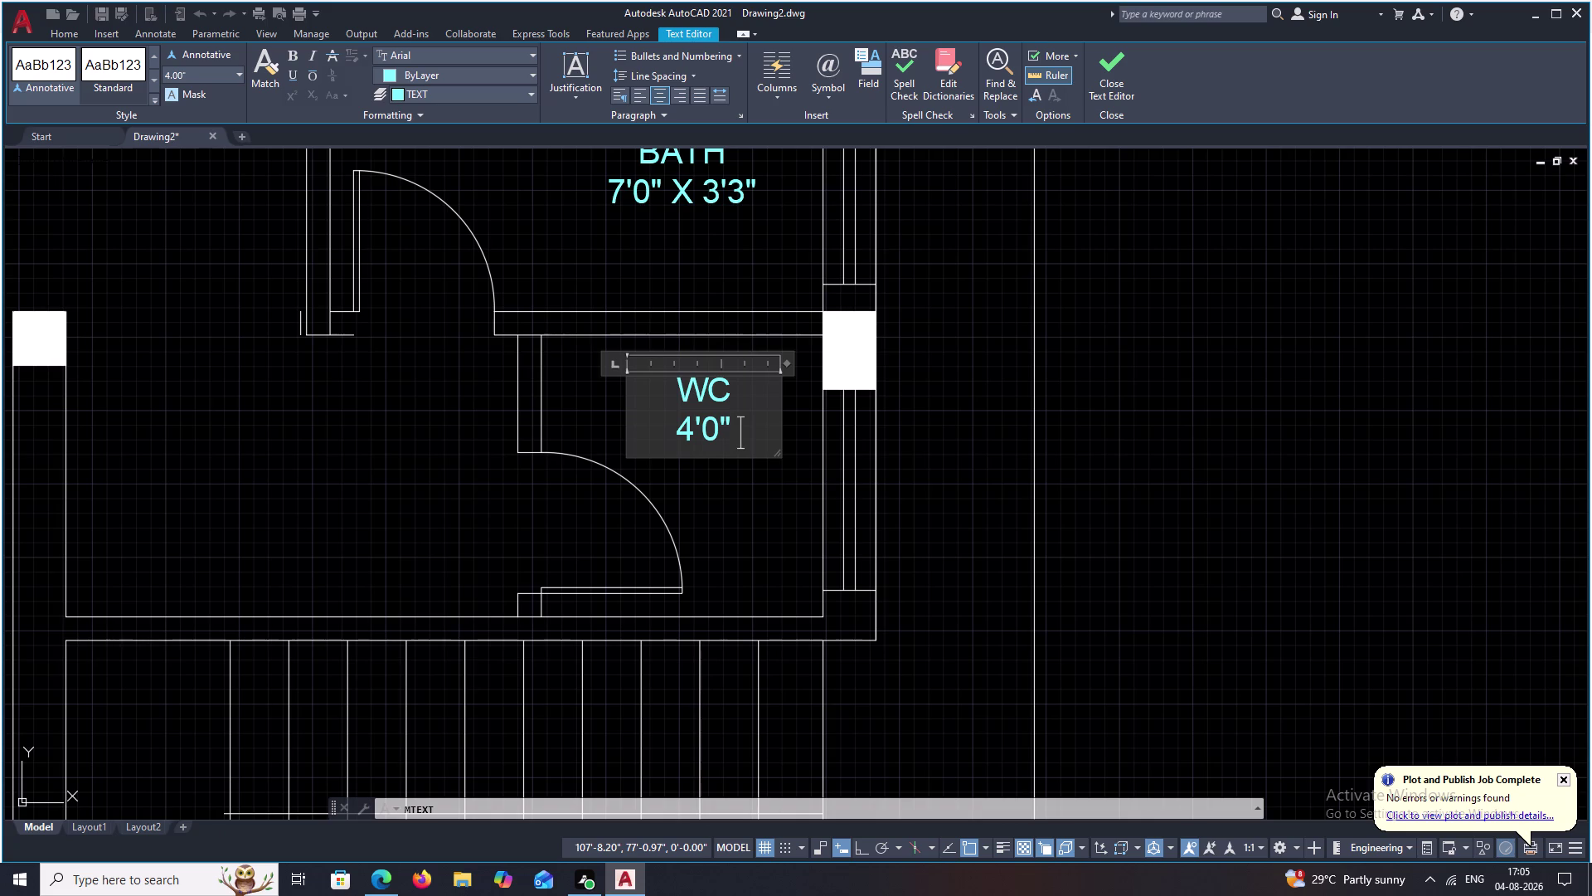
text(X)
key(space)
text(3)
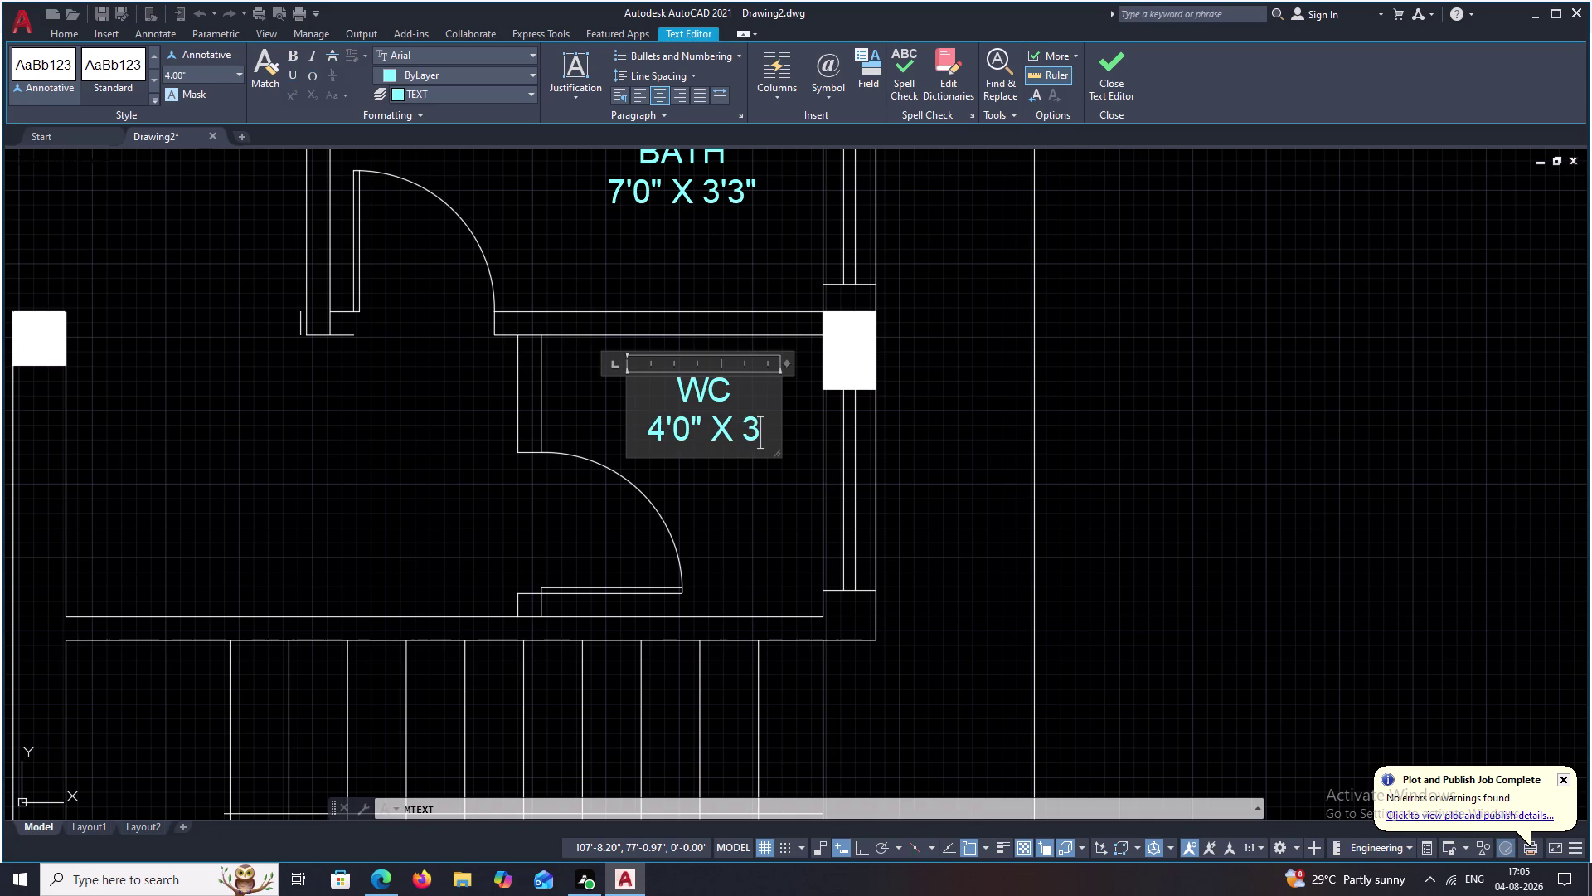
text('3")
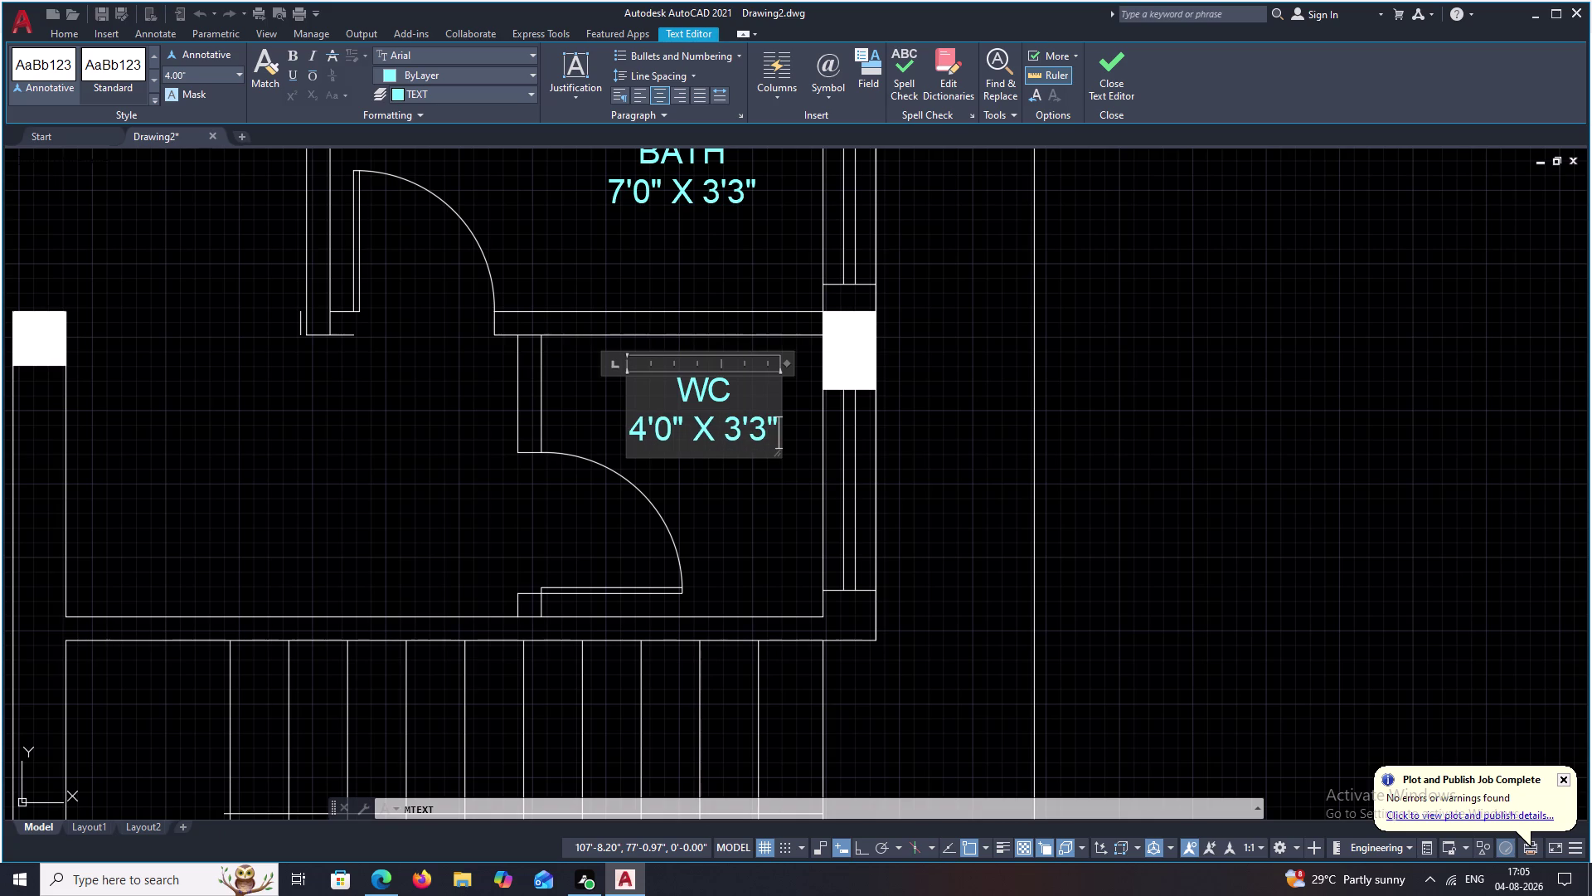
click(800, 527)
scroll(down, 3)
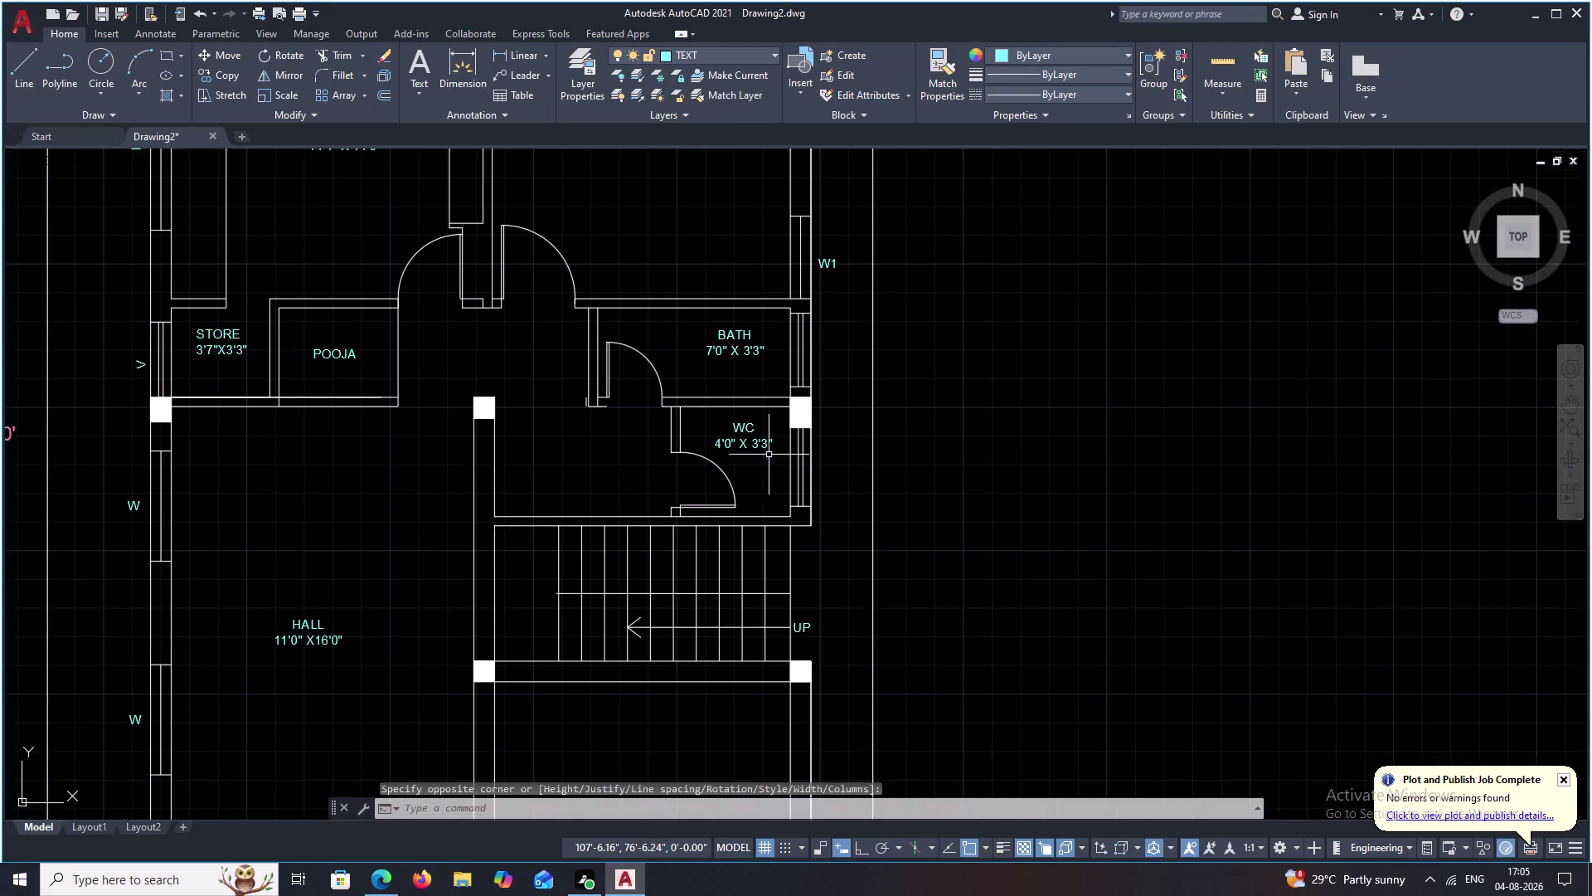
Place an MD text label beside the front entrance stairs.
middle_drag(767, 464, 768, 402)
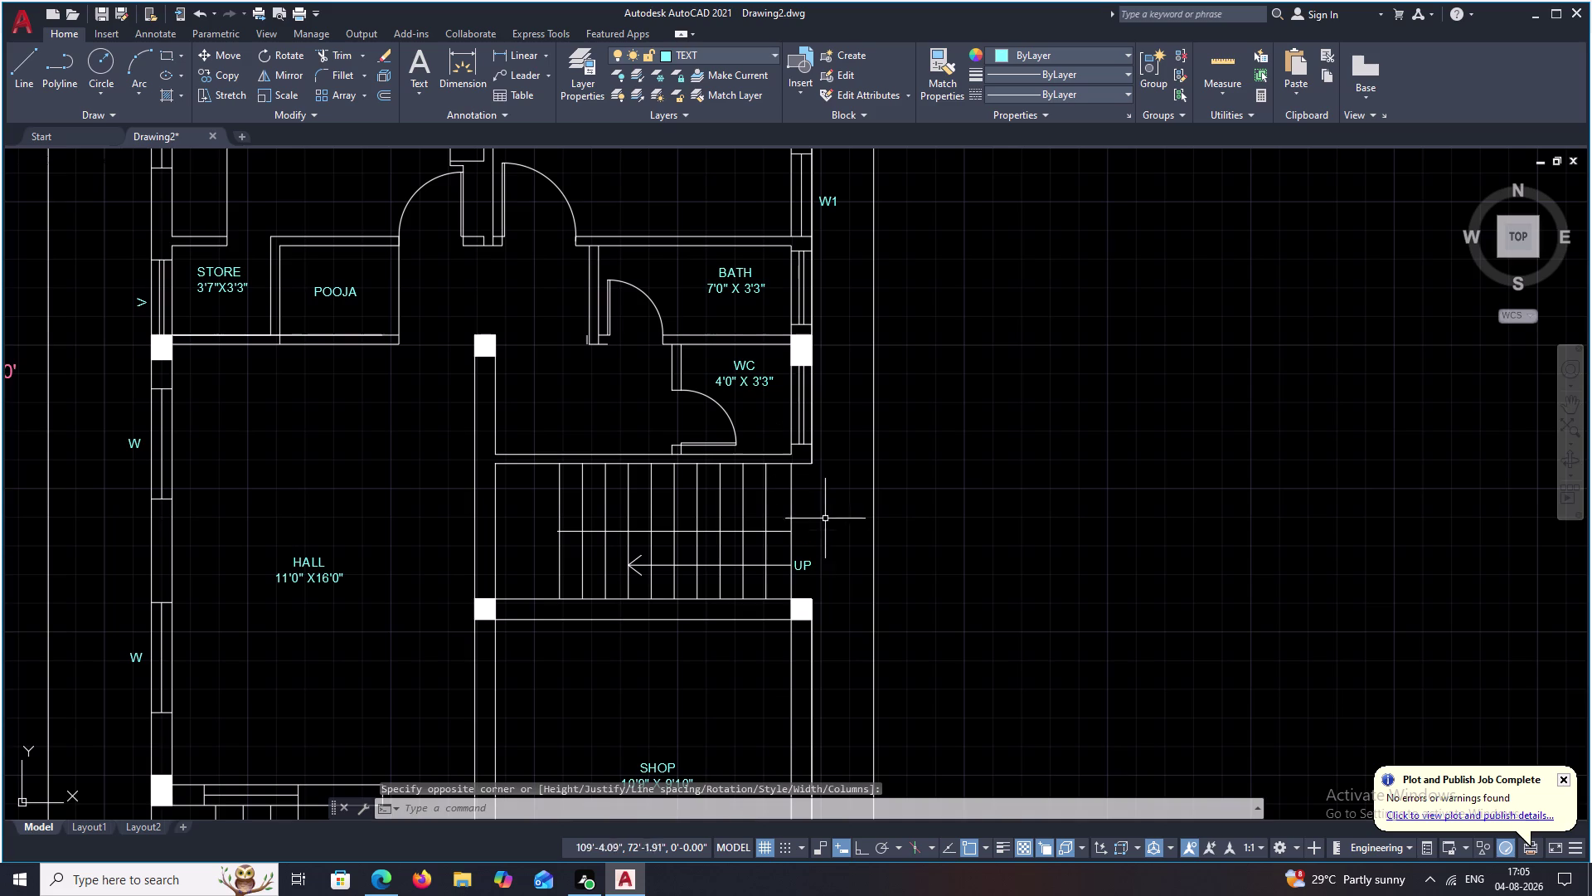
middle_drag(515, 601, 632, 449)
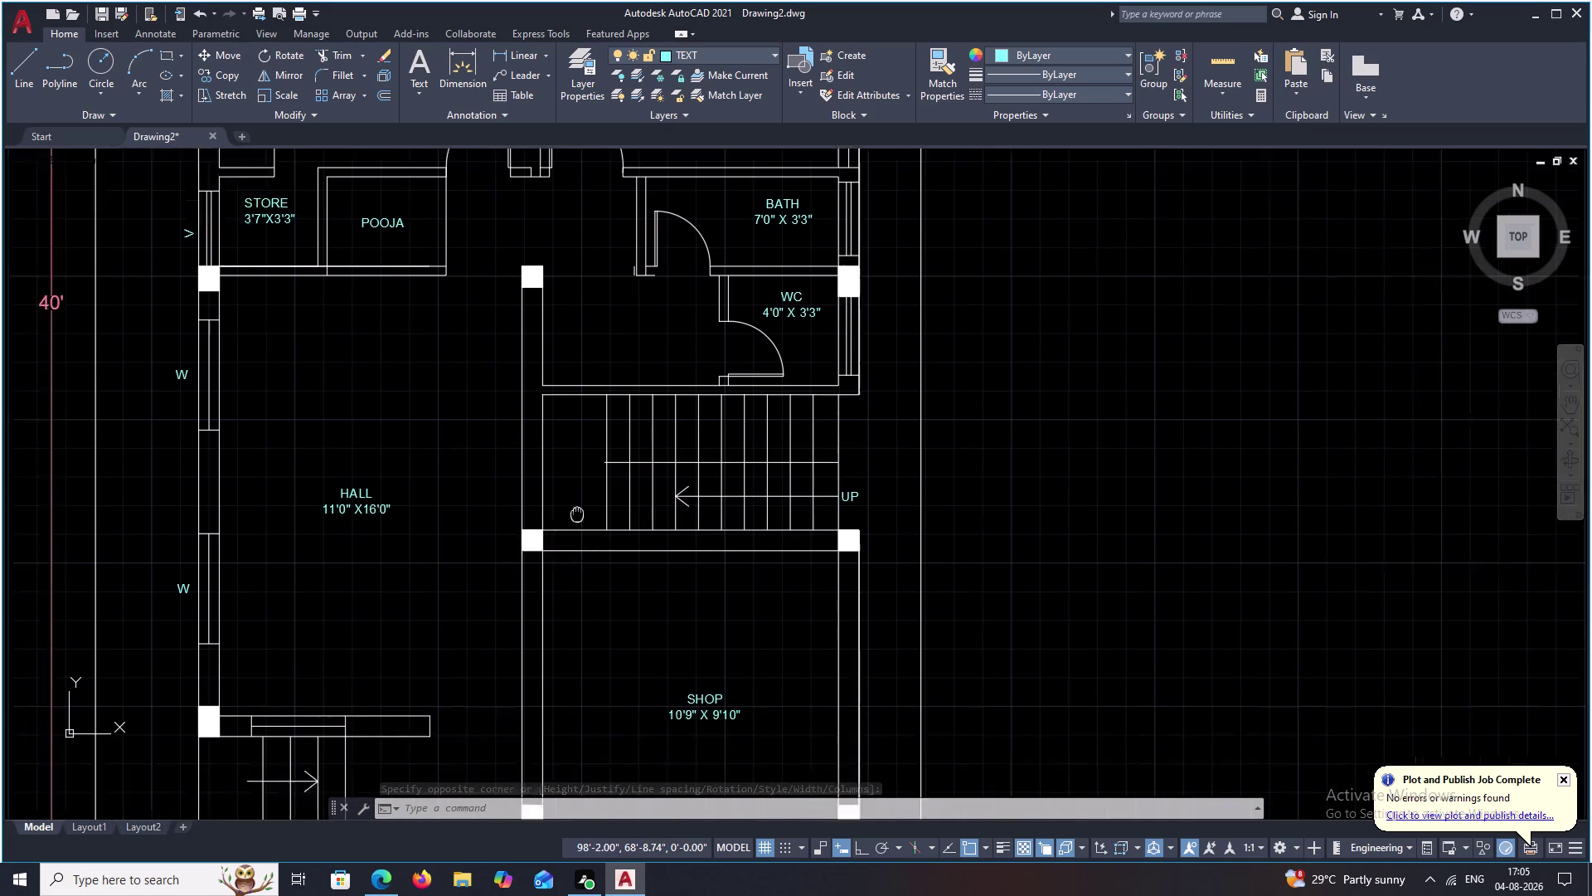
scroll(up, 3)
text(T)
key(space)
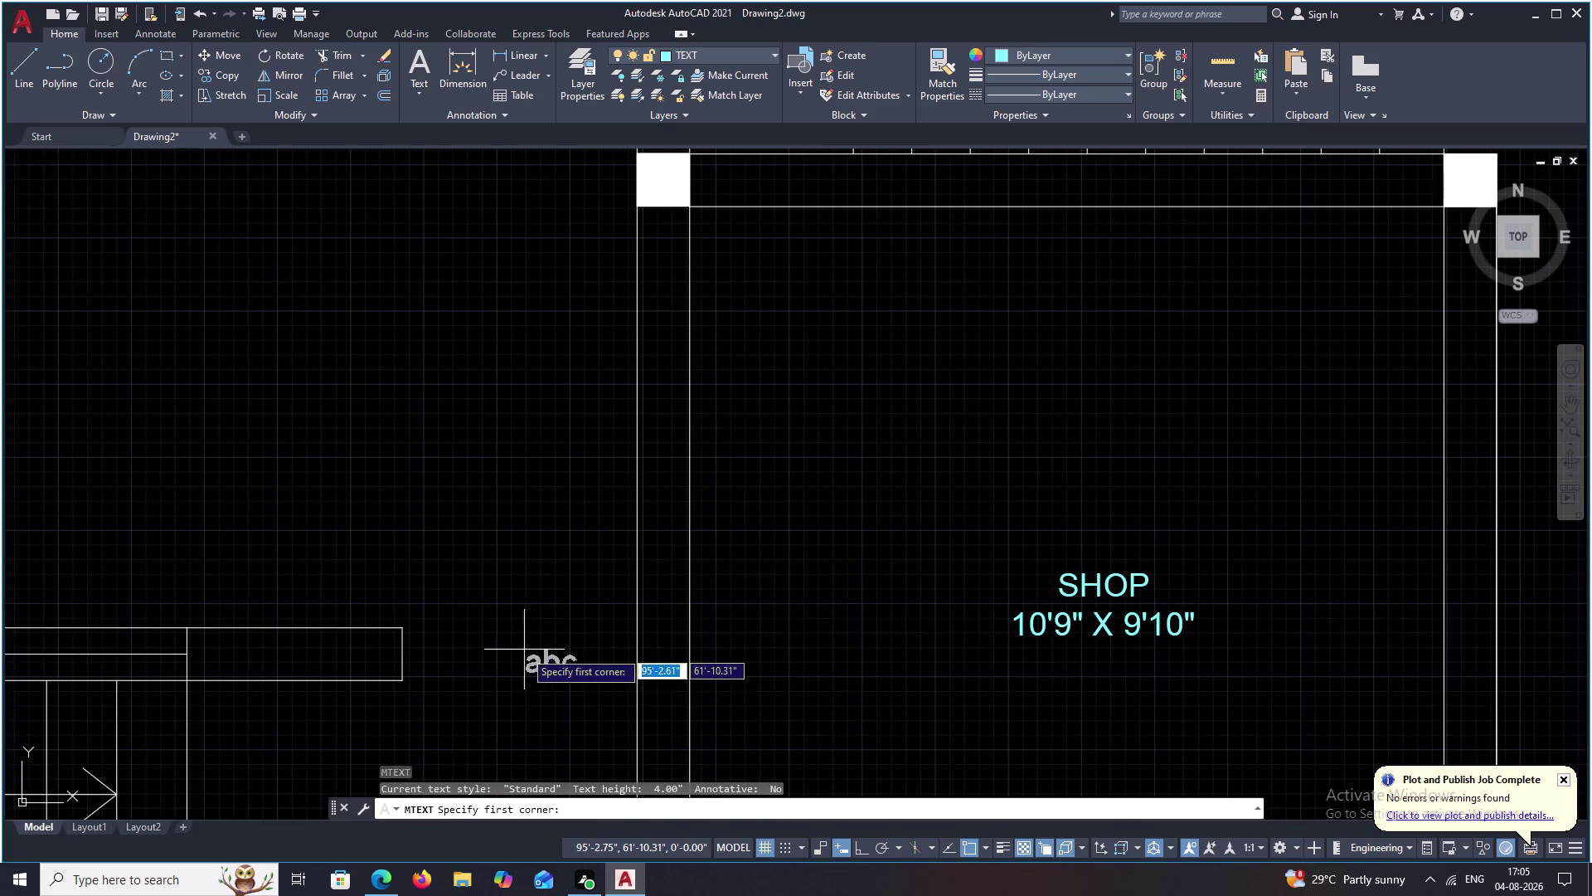
drag(476, 626, 603, 658)
click(603, 658)
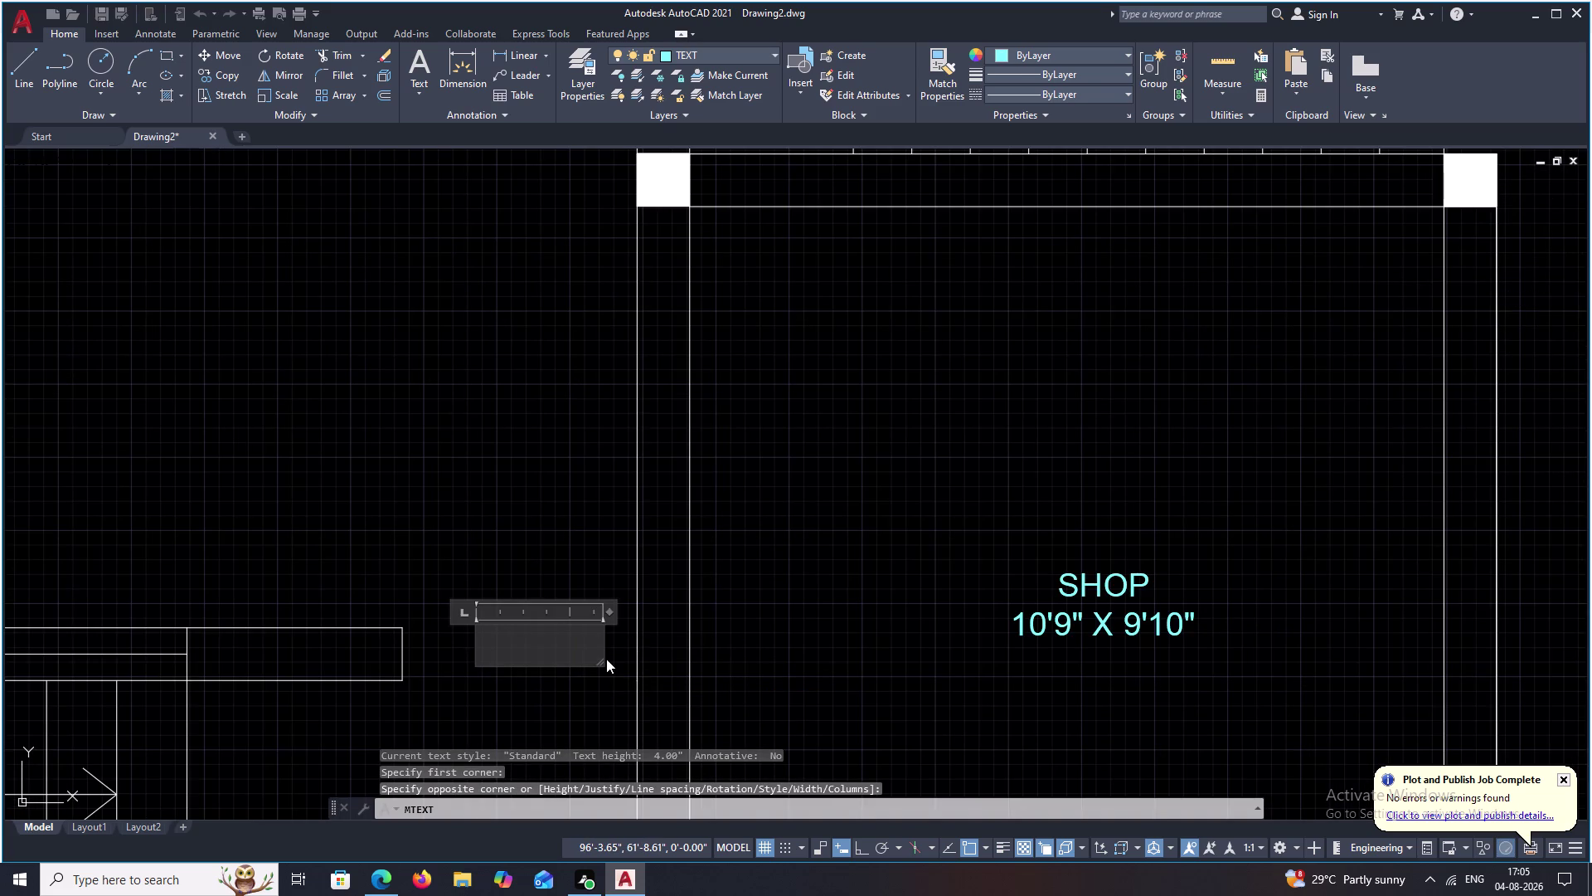
text(MD)
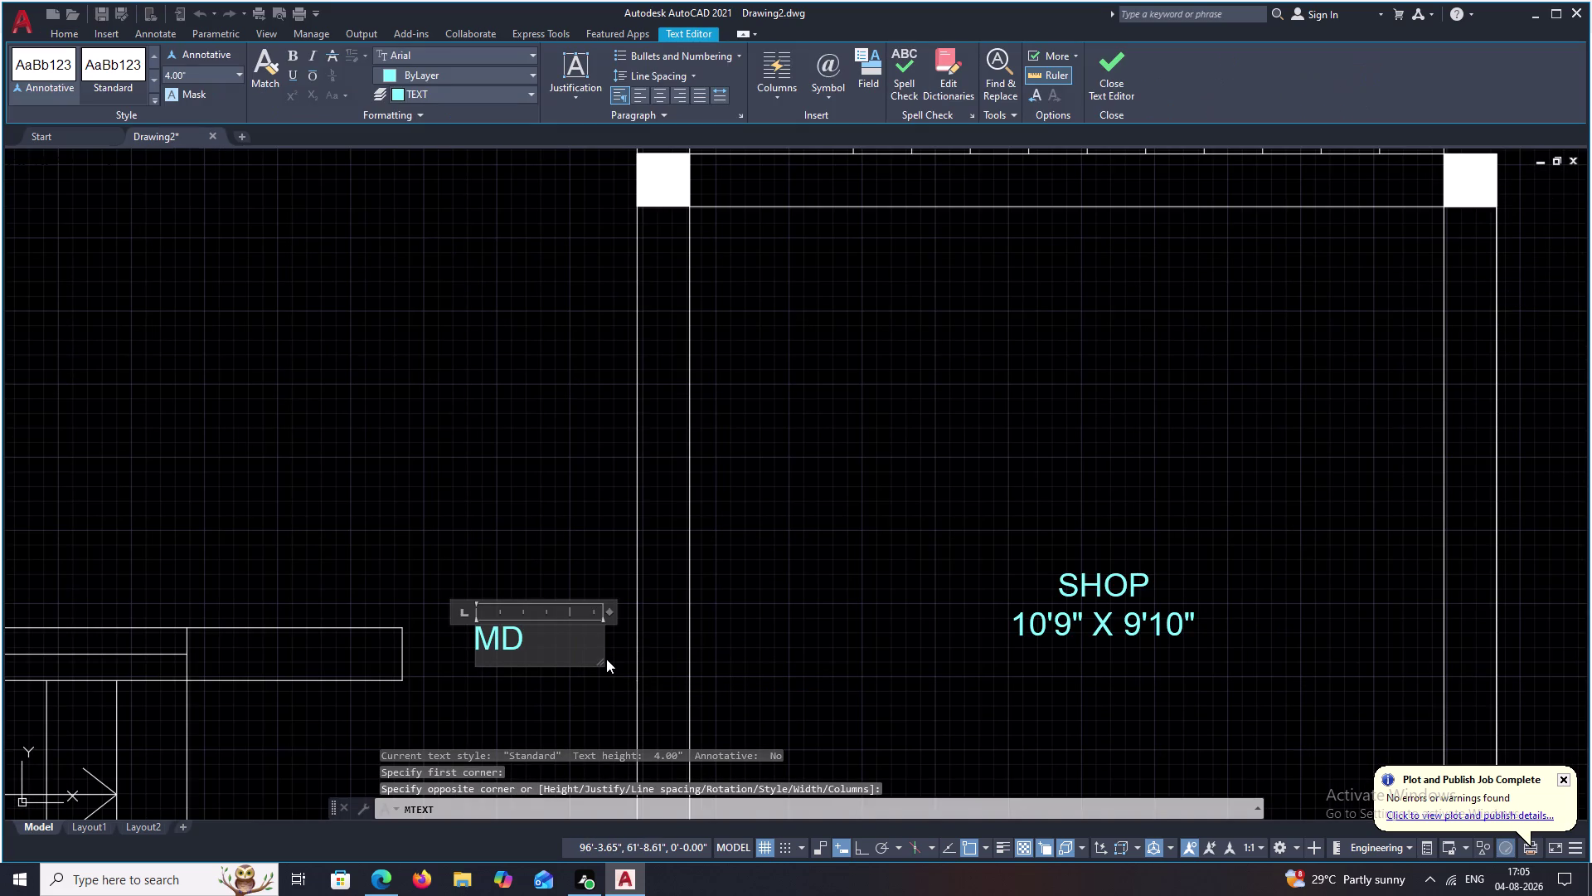
click(662, 97)
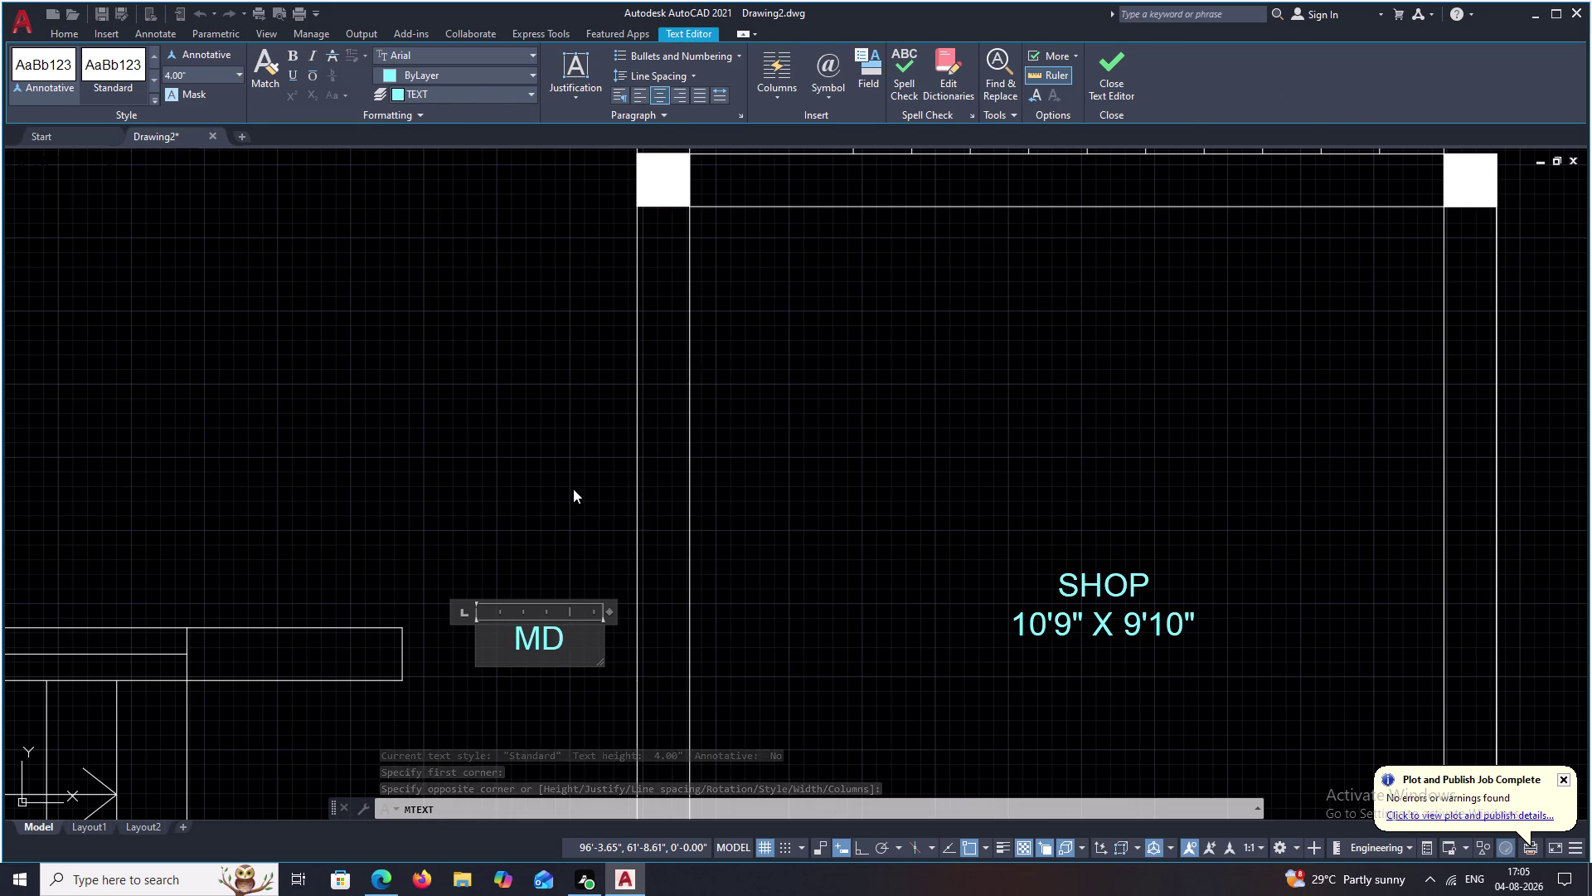
click(573, 489)
Pan around the plan to review the labelled rooms, ending at the kitchen door.
scroll(down, 3)
scroll(down, 3)
middle_drag(782, 574, 705, 585)
scroll(up, 3)
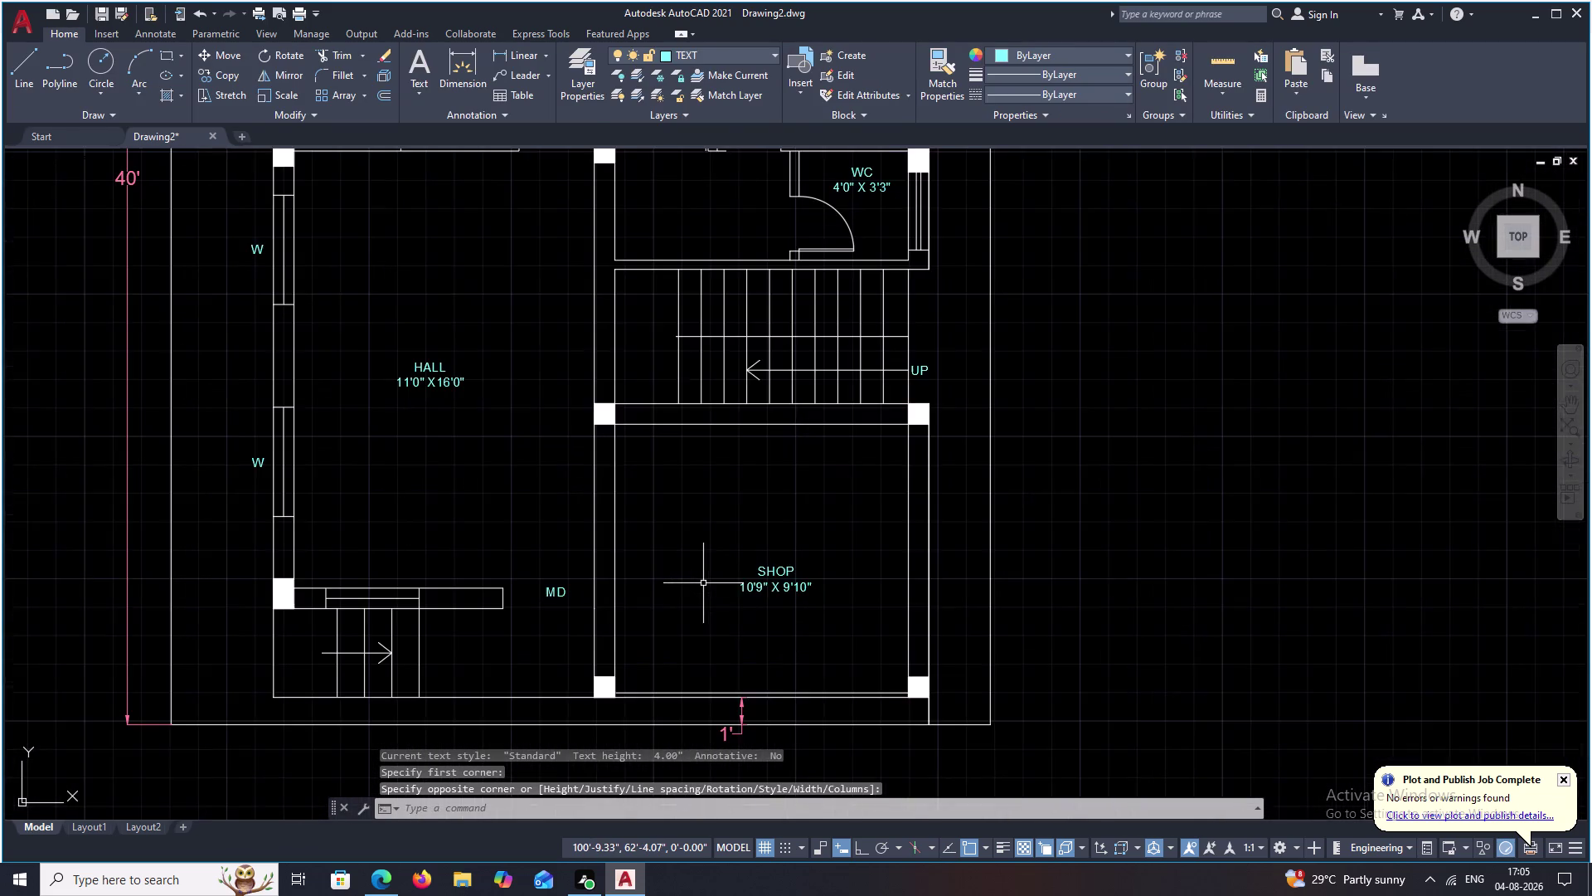
middle_drag(704, 582, 724, 553)
scroll(down, 3)
middle_drag(726, 550, 734, 588)
middle_drag(738, 561, 739, 593)
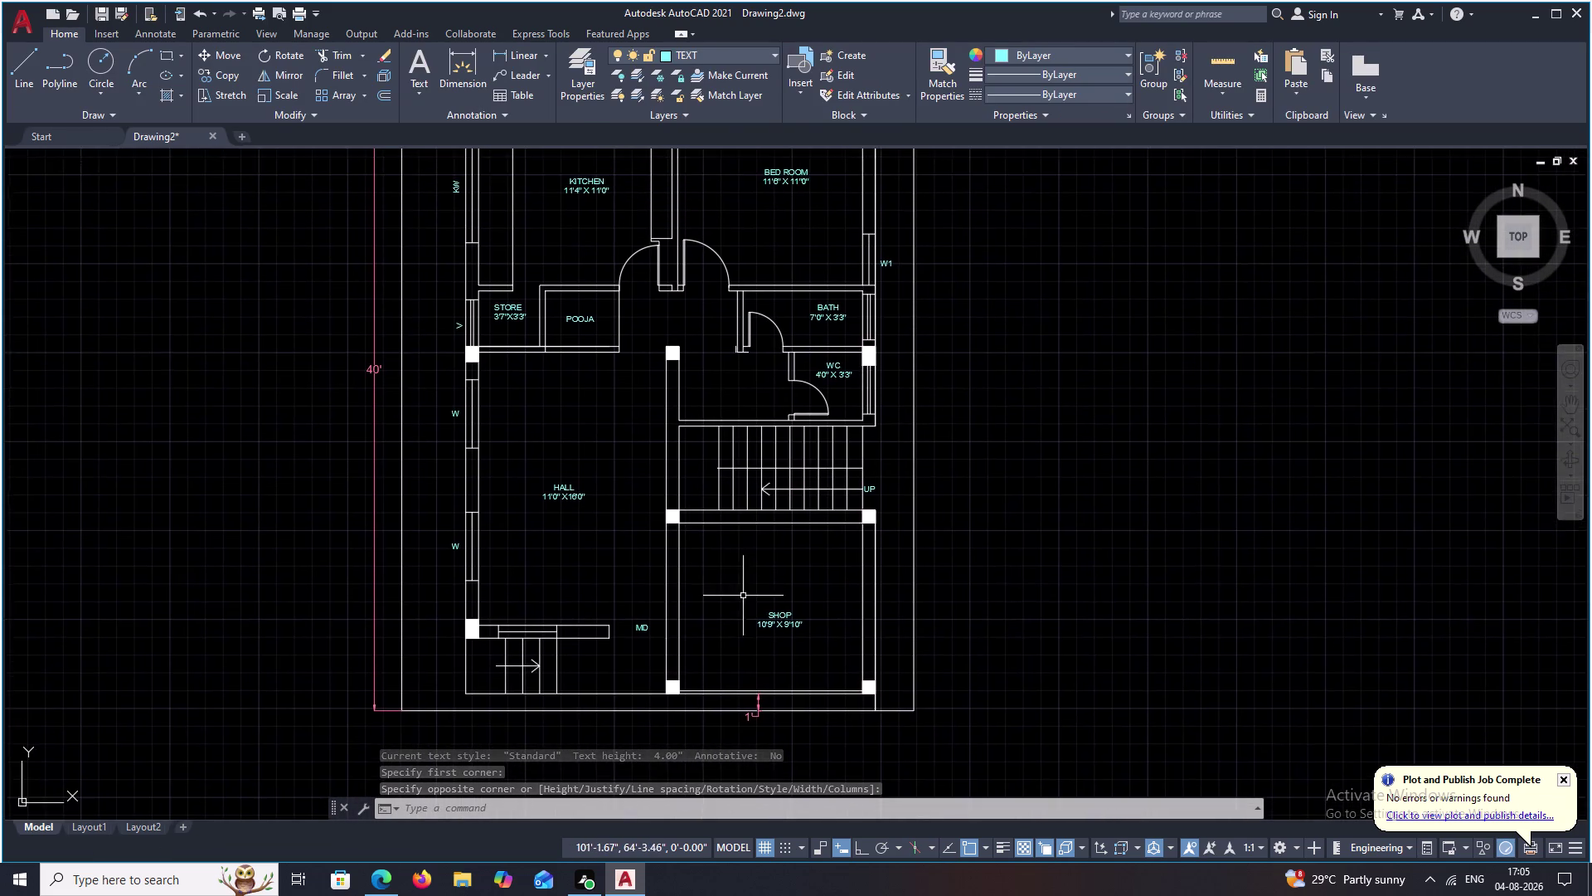
middle_drag(752, 563, 752, 619)
scroll(down, 3)
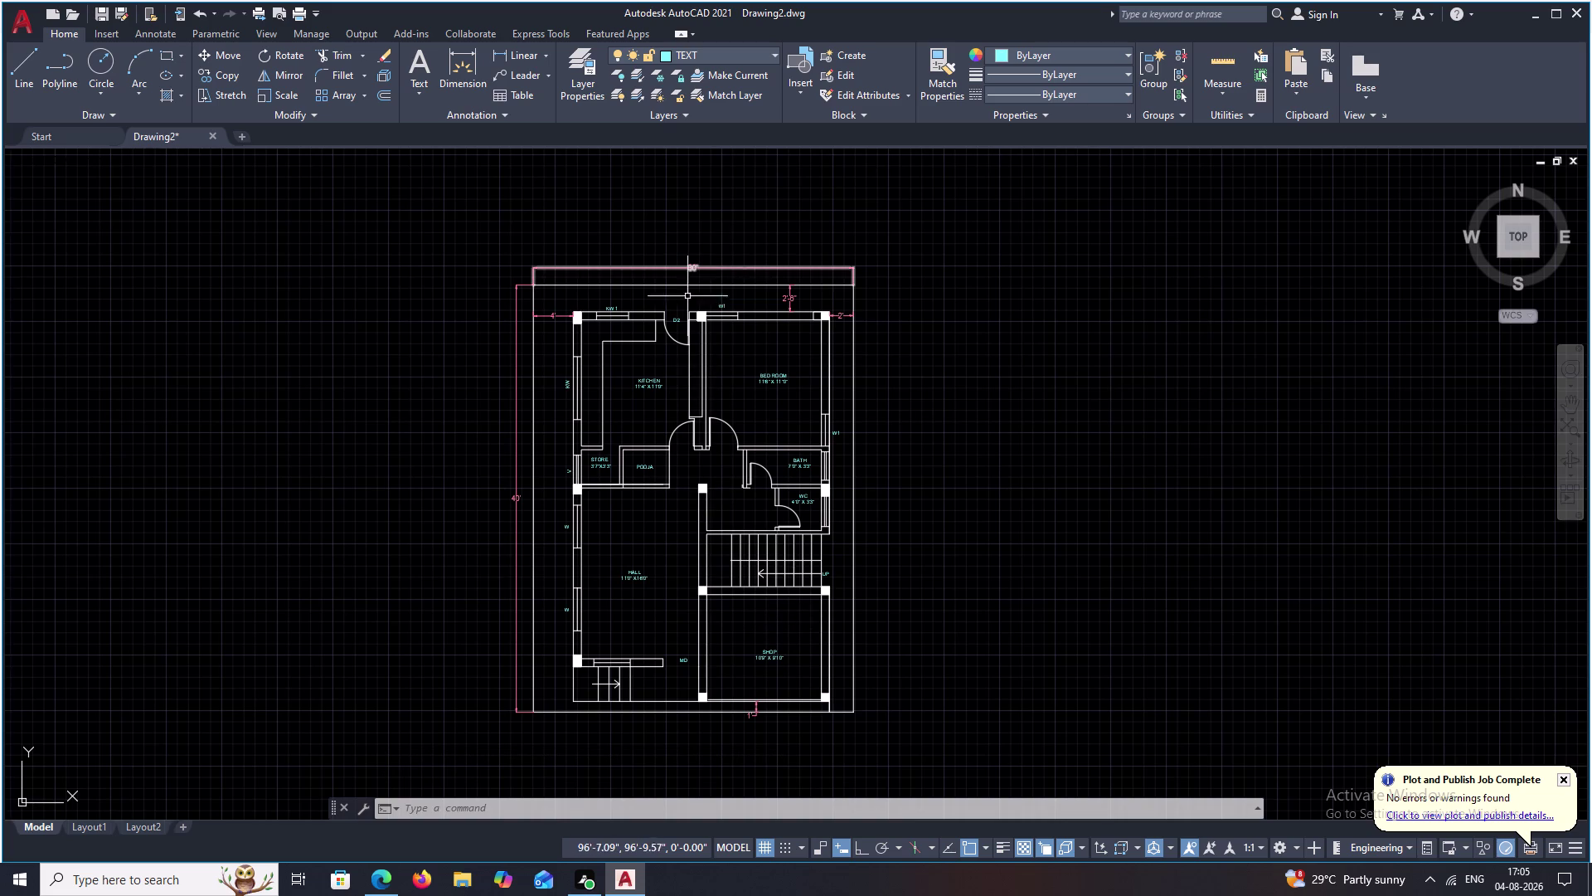
scroll(up, 3)
middle_drag(679, 346, 648, 460)
scroll(up, 3)
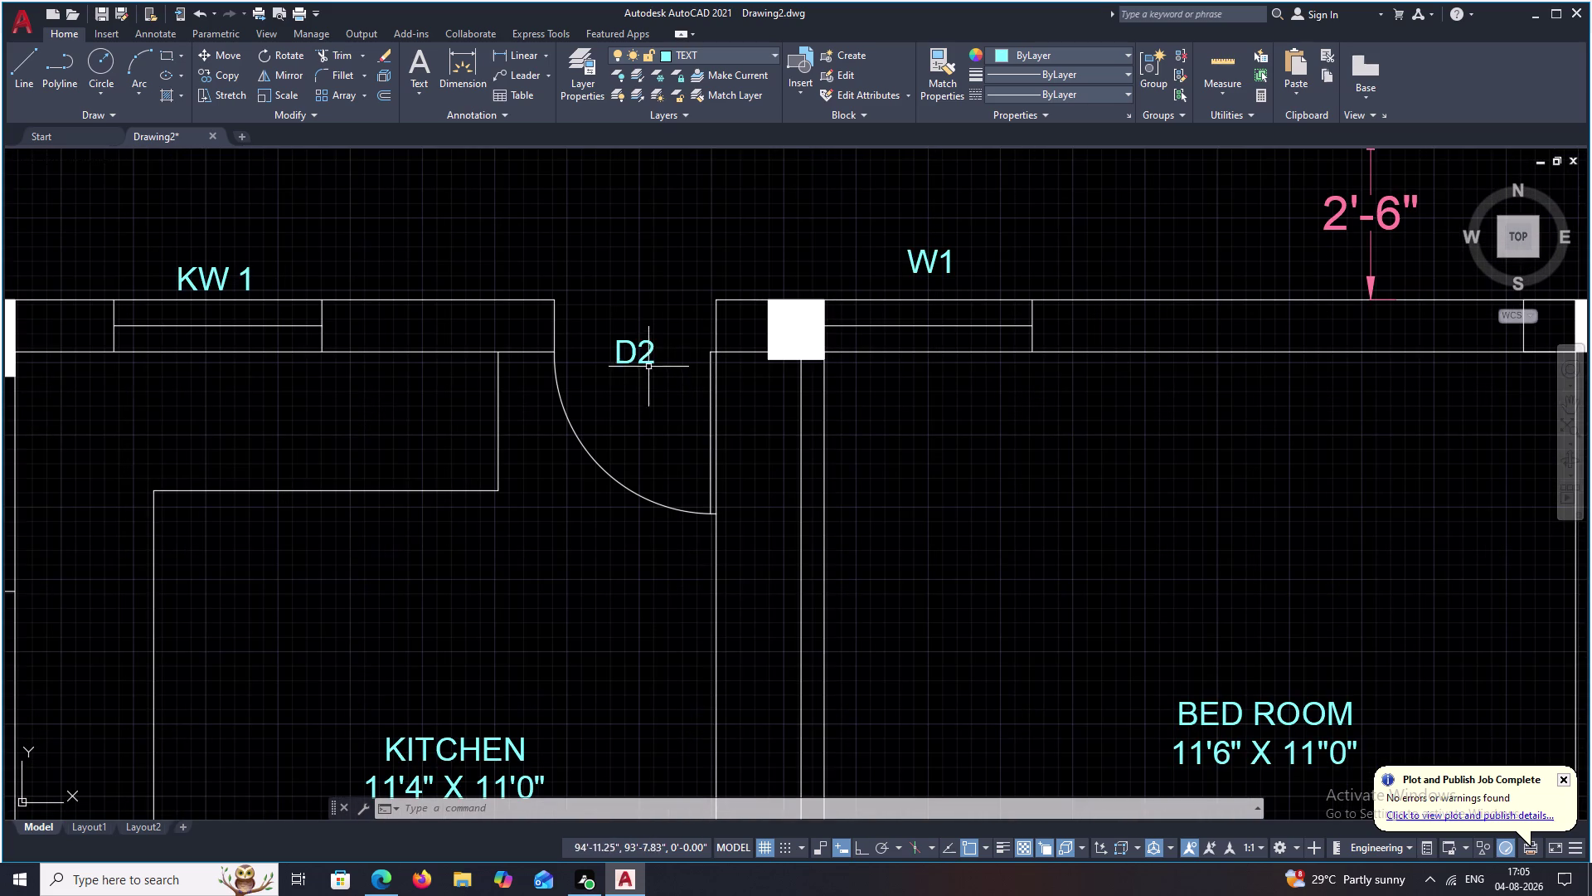
Copy the kitchen door's D2 label onto both central hall doorways.
click(643, 350)
click(622, 357)
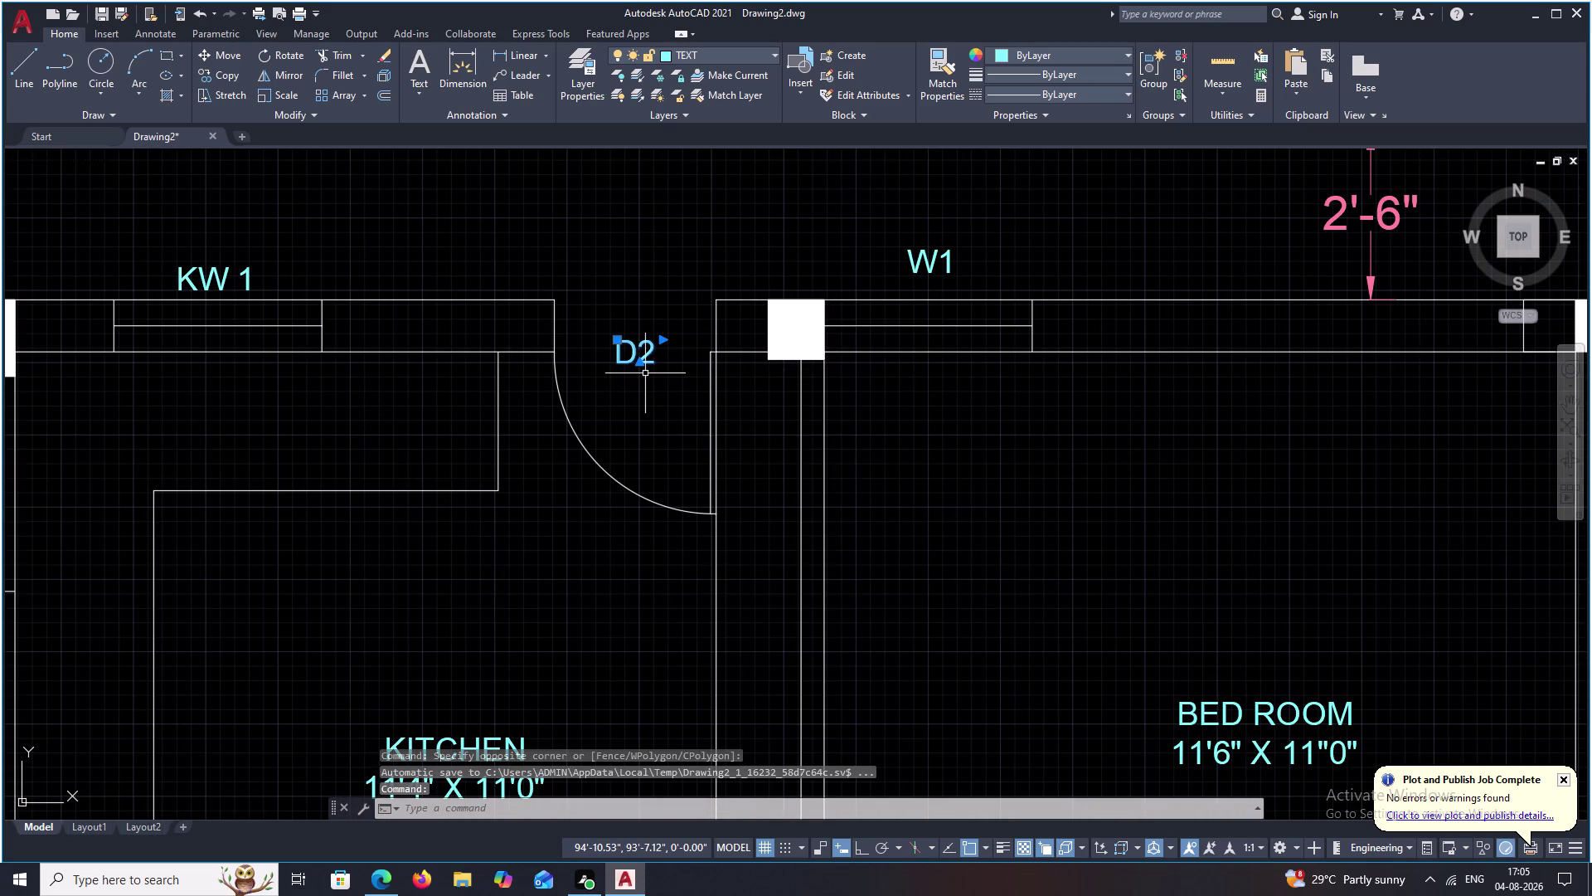
text(CO)
key(space)
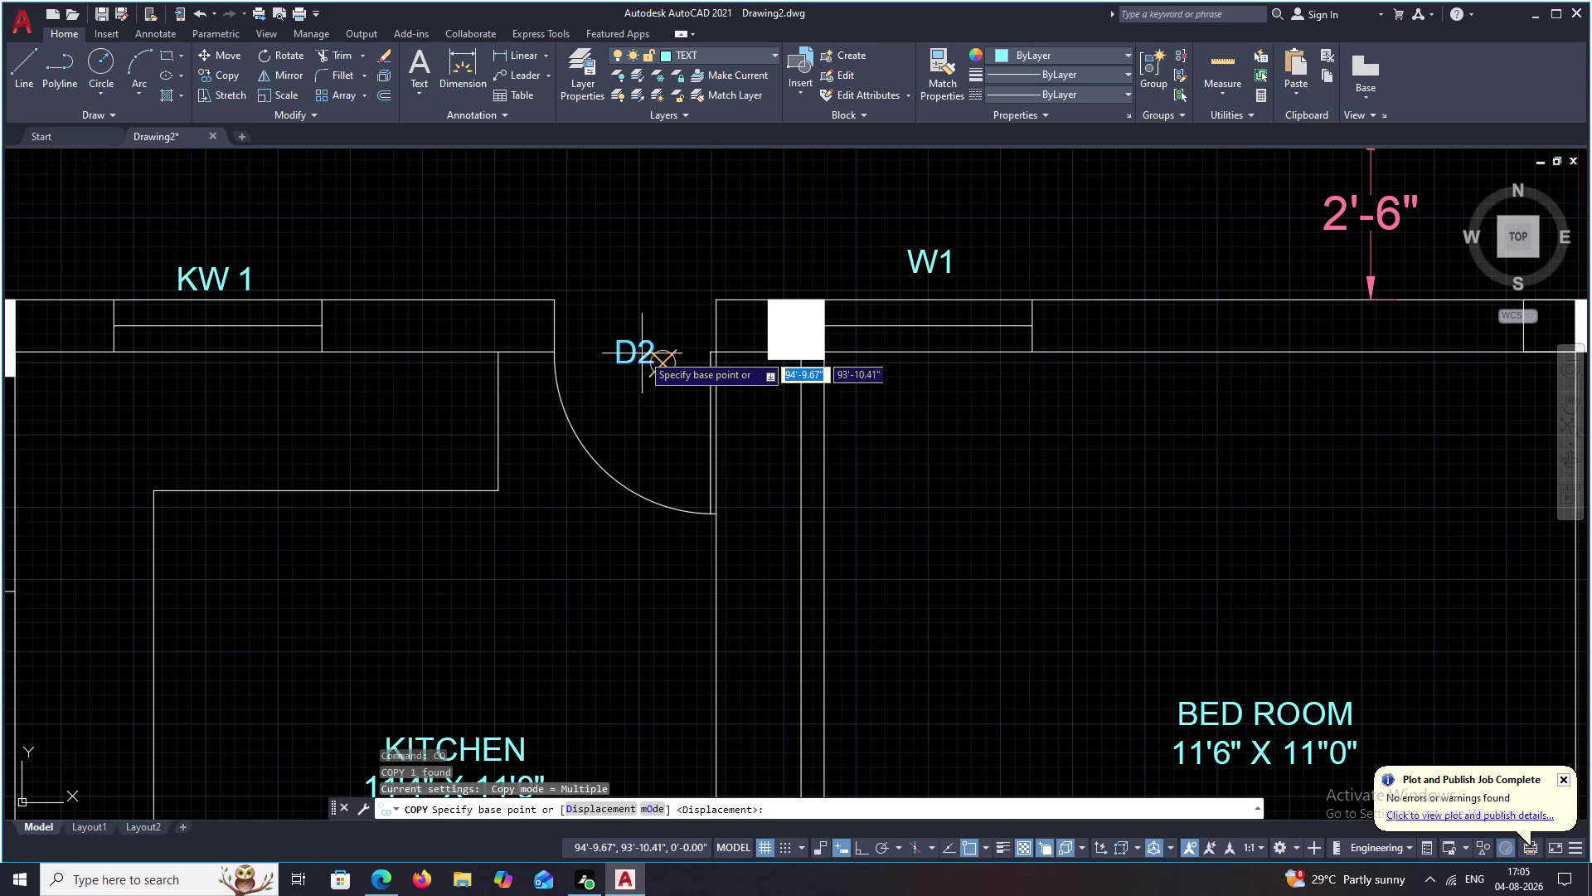
scroll(up, 3)
click(626, 394)
scroll(down, 3)
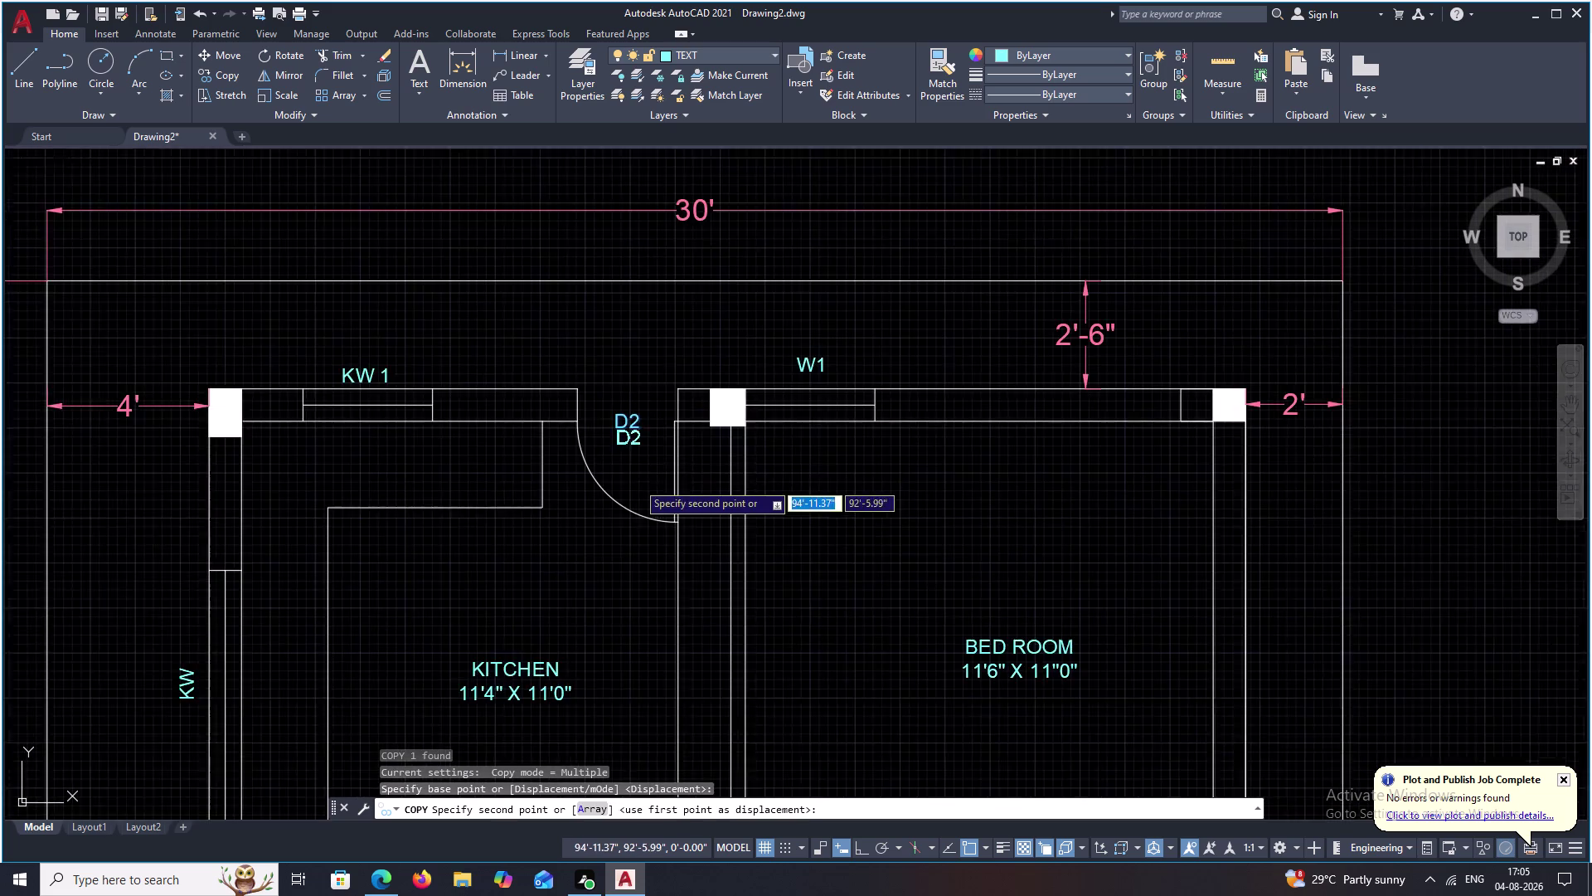
scroll(down, 3)
middle_drag(639, 484, 642, 322)
scroll(up, 3)
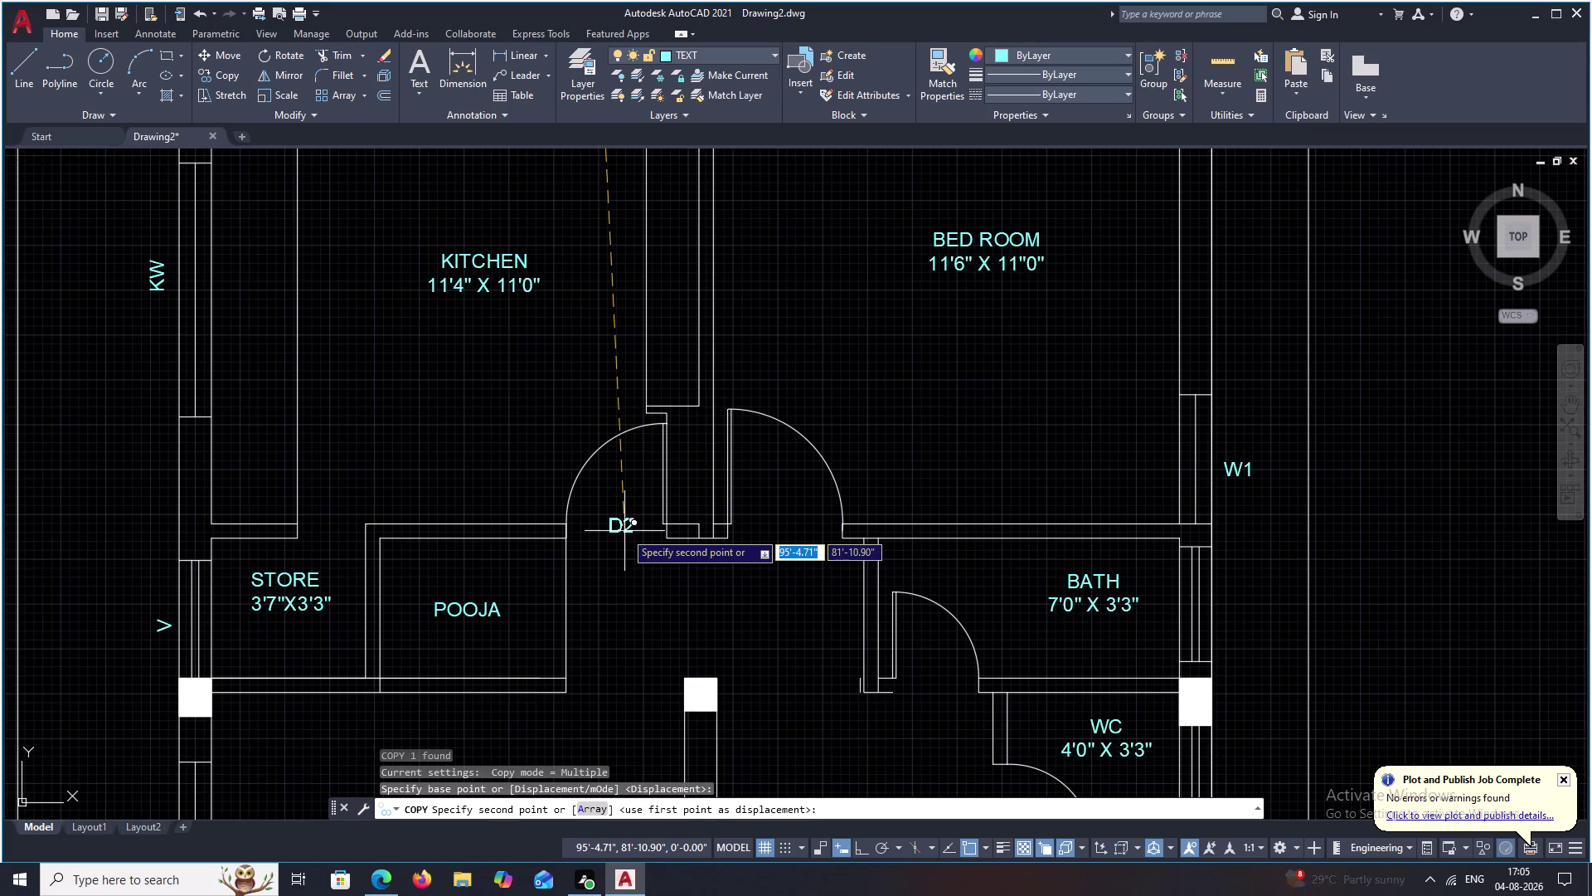
click(624, 530)
click(796, 533)
Place further D2 copies at the bath and WC doors, then end the copy.
scroll(down, 3)
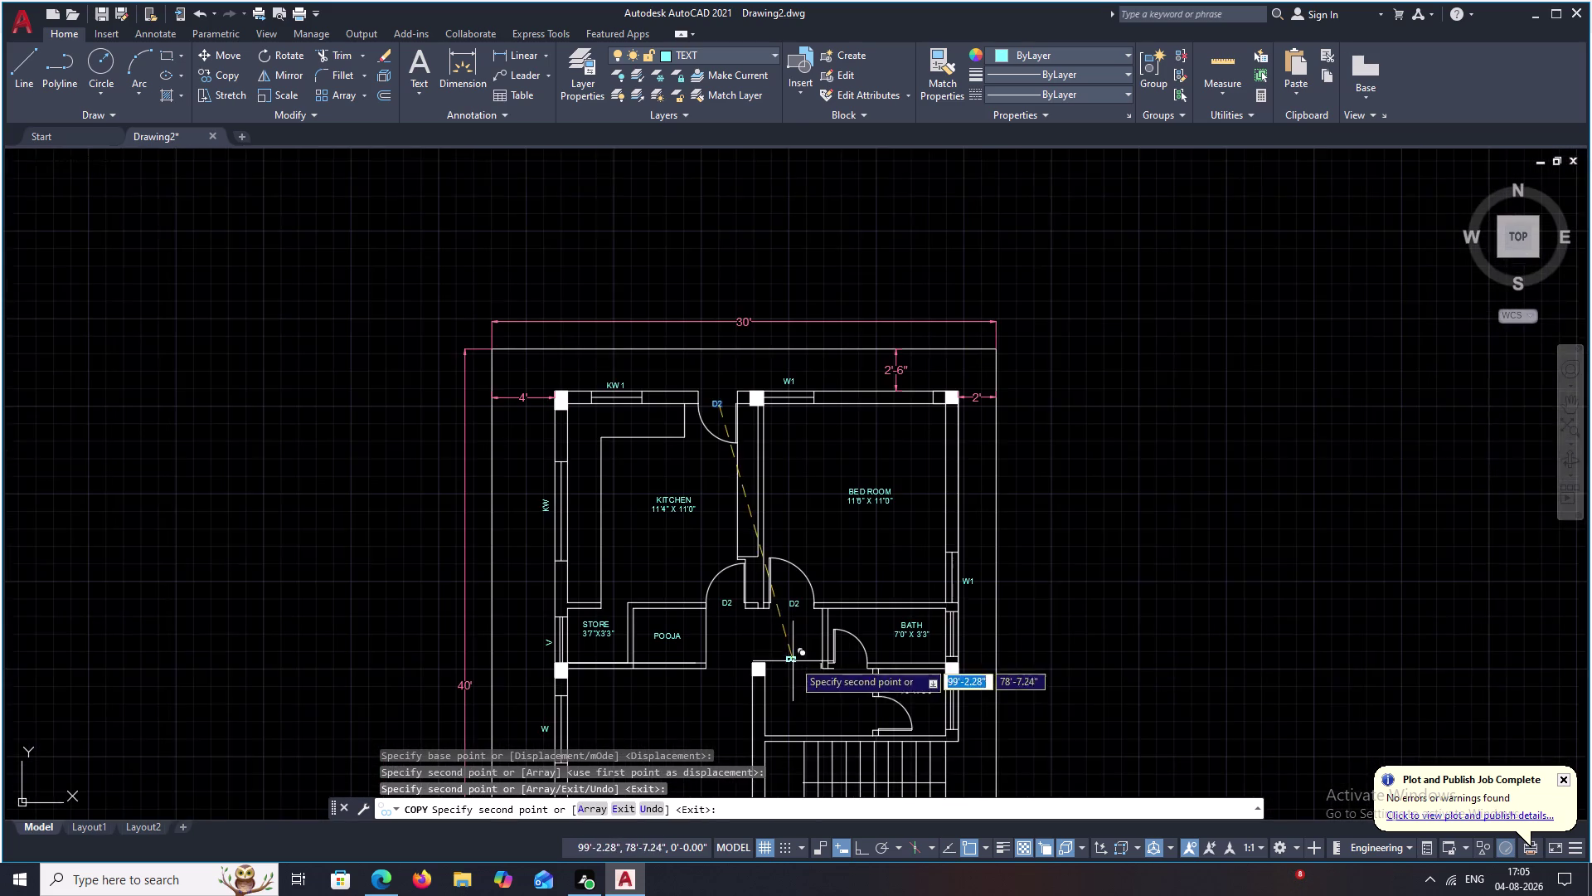
middle_drag(793, 656, 763, 544)
scroll(up, 3)
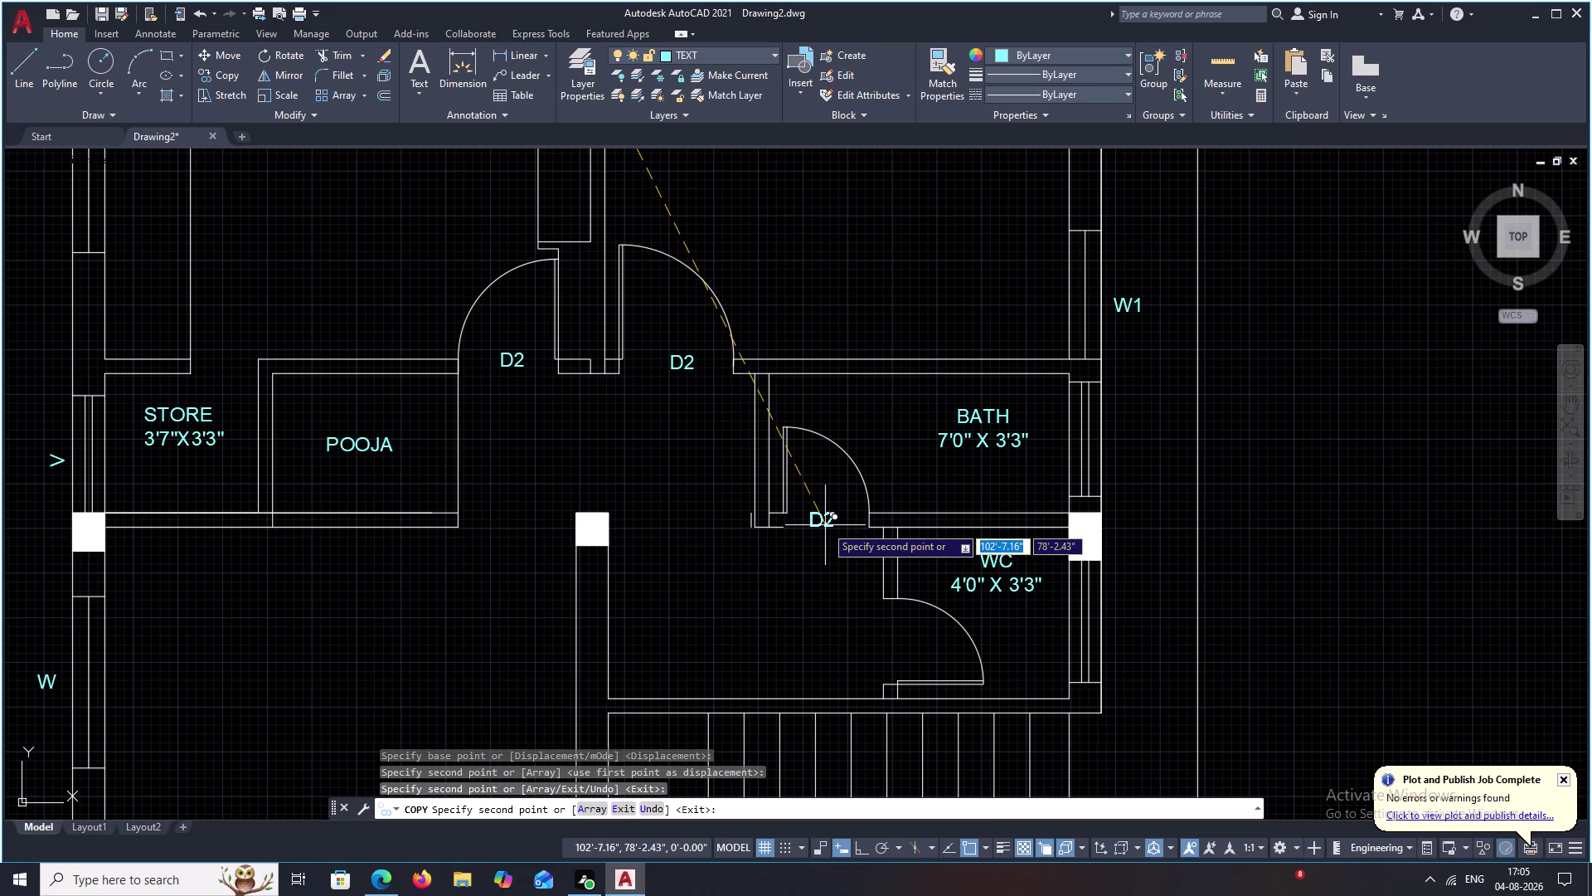
click(825, 524)
scroll(down, 3)
middle_drag(834, 632, 820, 543)
scroll(up, 3)
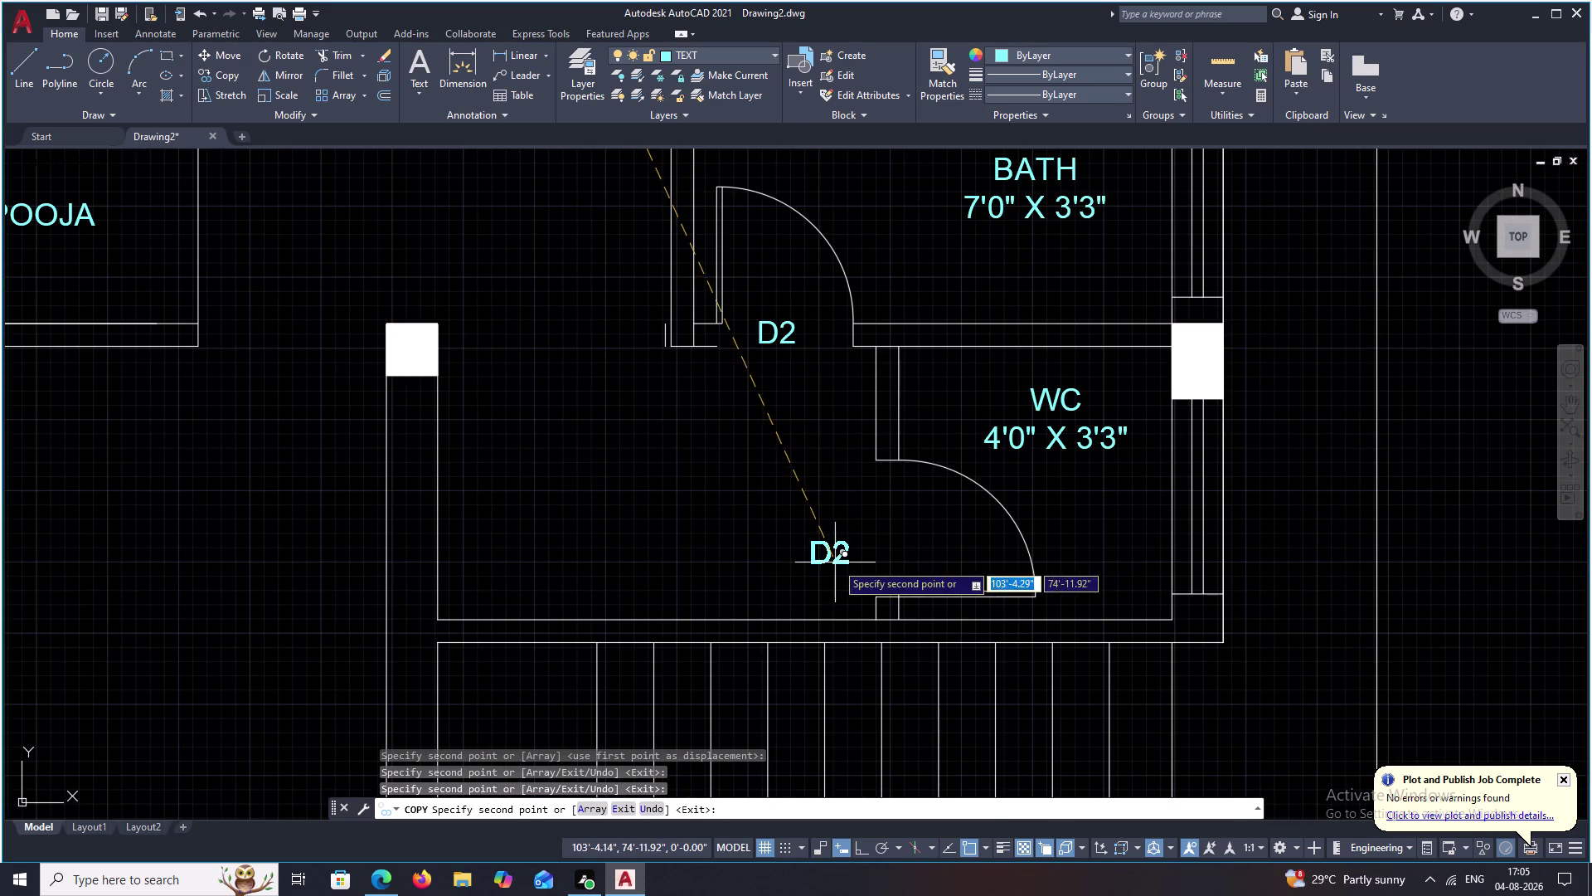
click(894, 538)
scroll(down, 3)
middle_drag(683, 544, 726, 510)
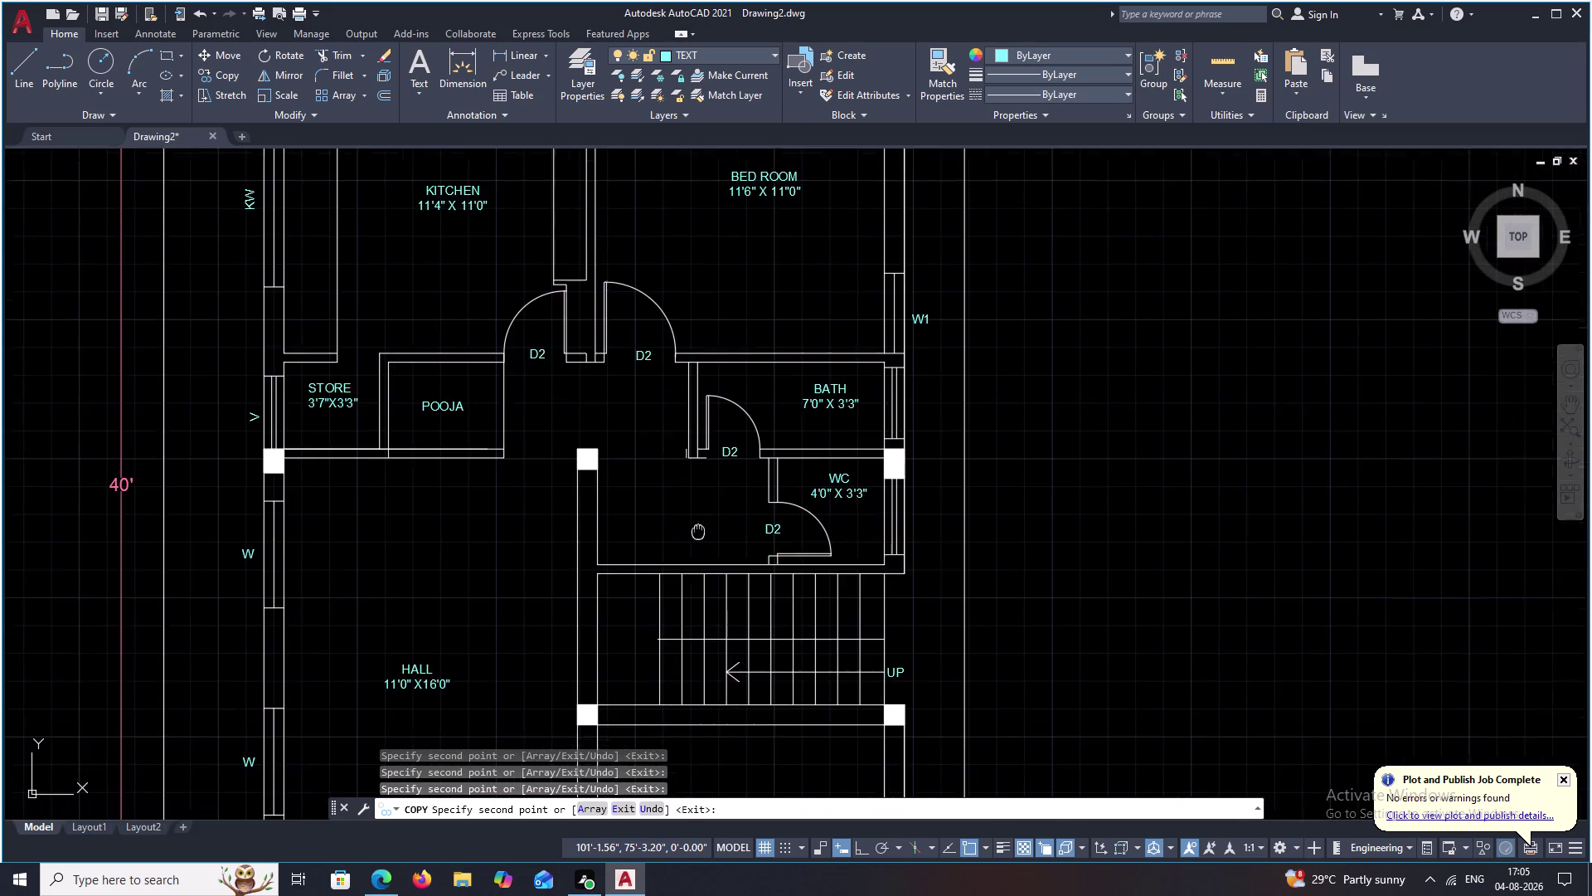
middle_drag(726, 510, 770, 480)
middle_drag(581, 622, 645, 356)
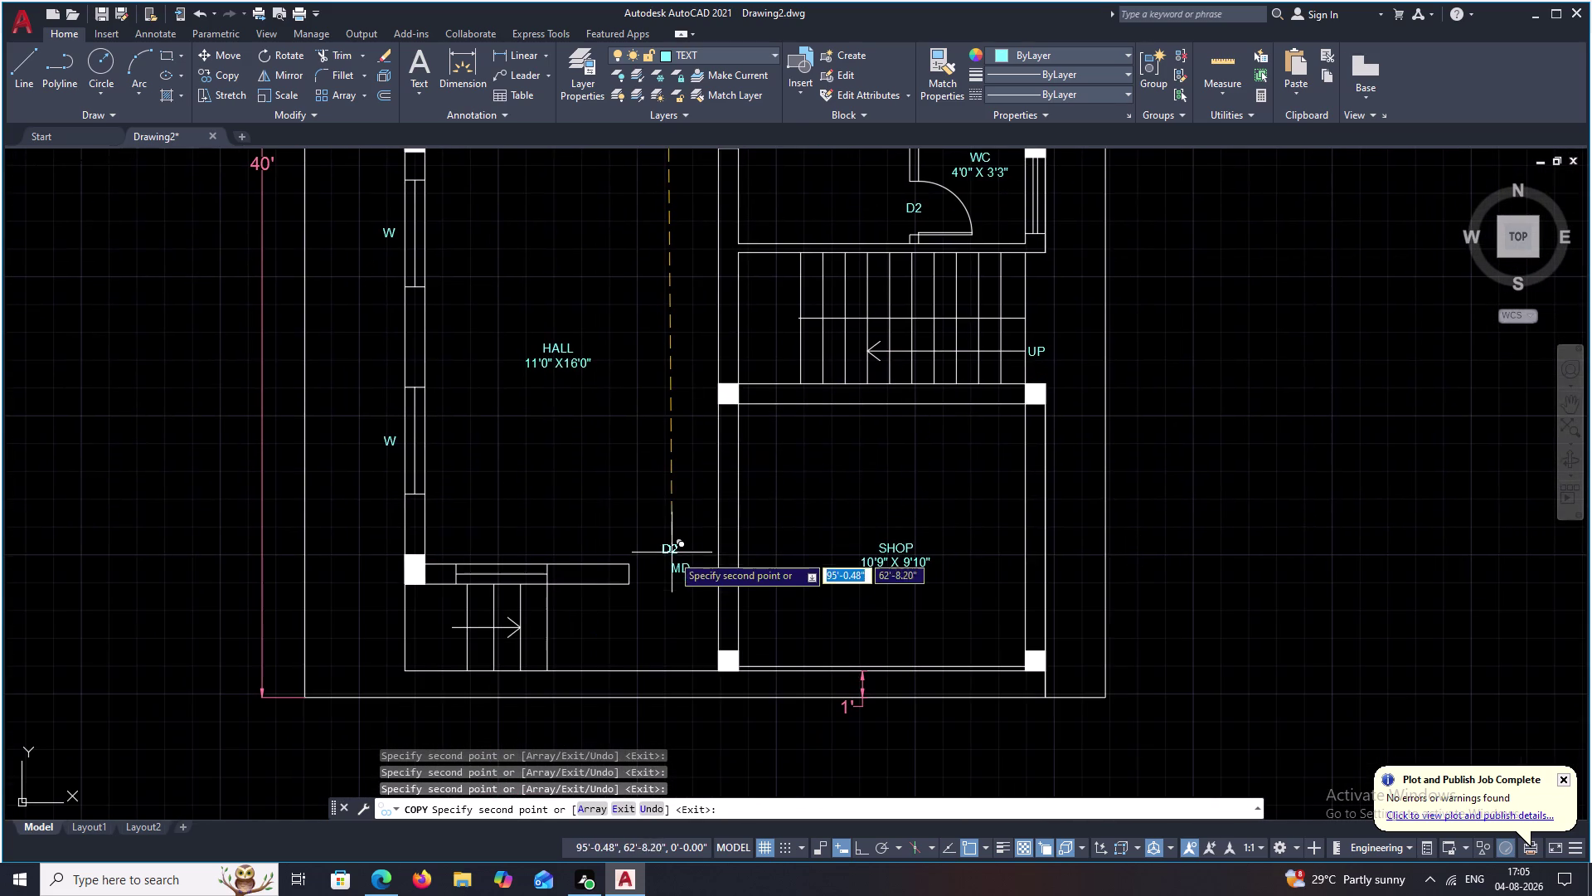
key(Escape)
middle_drag(735, 297, 717, 636)
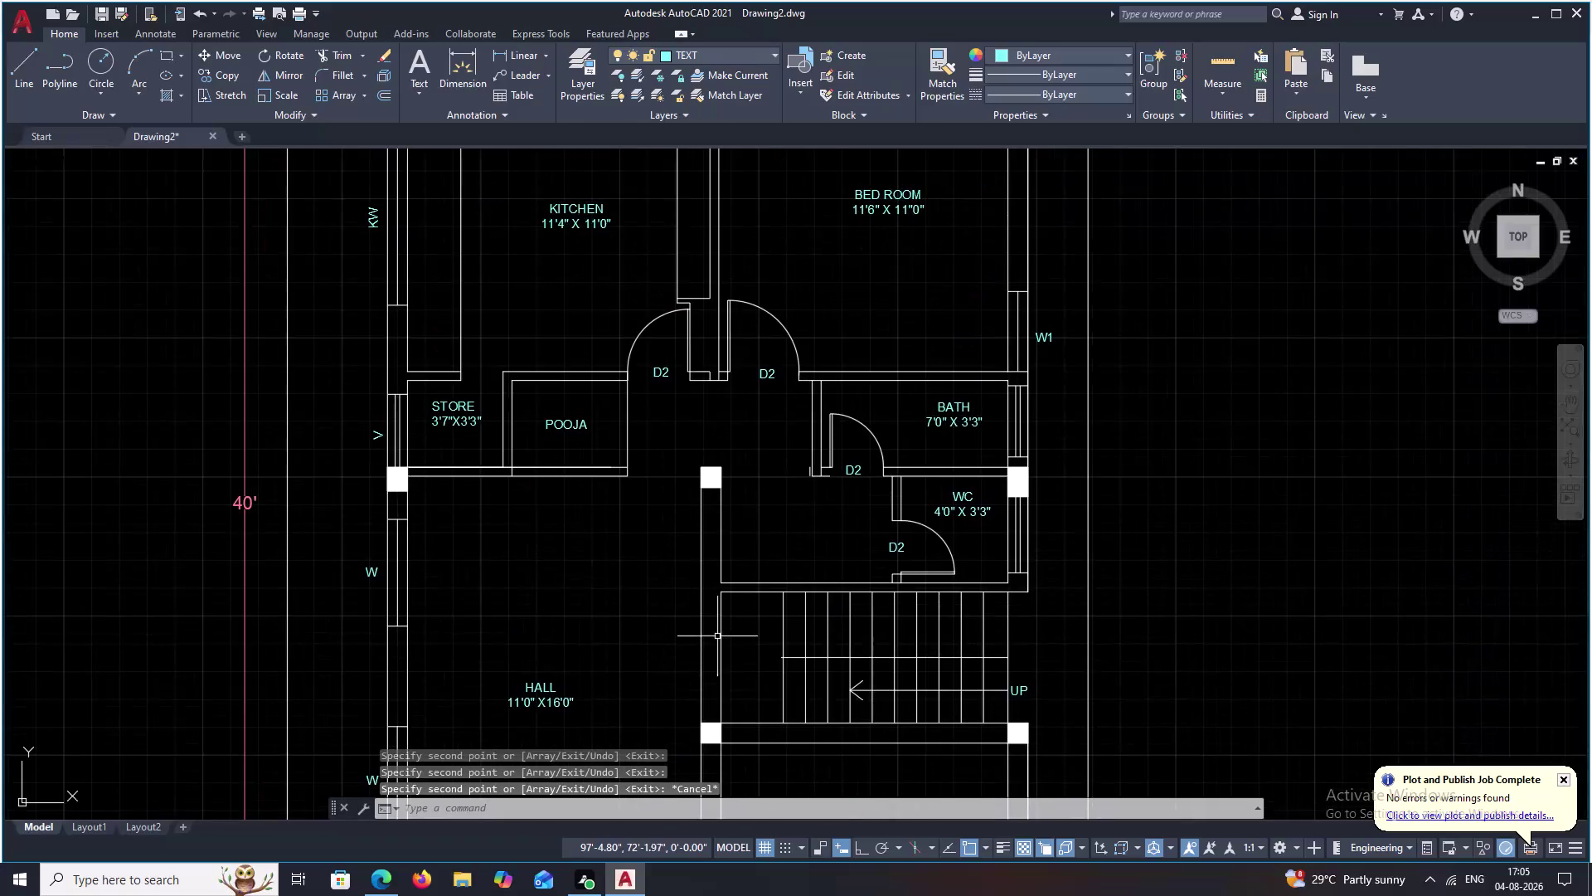
Erase the stray short line near the doors.
scroll(up, 3)
middle_drag(690, 380, 807, 542)
middle_drag(969, 696, 915, 551)
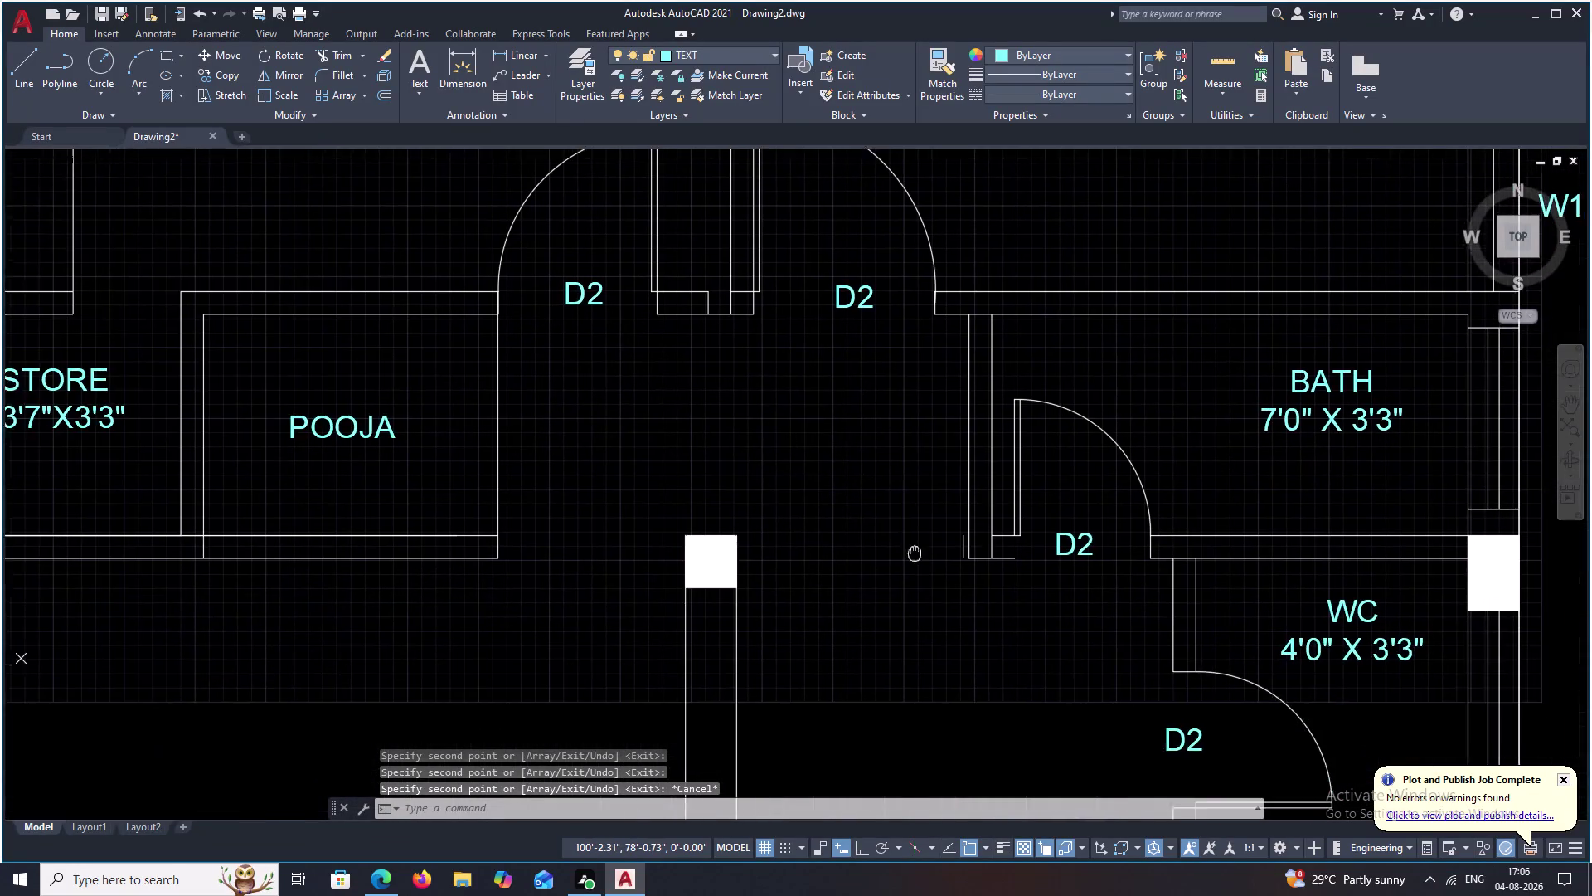
scroll(up, 3)
click(1062, 517)
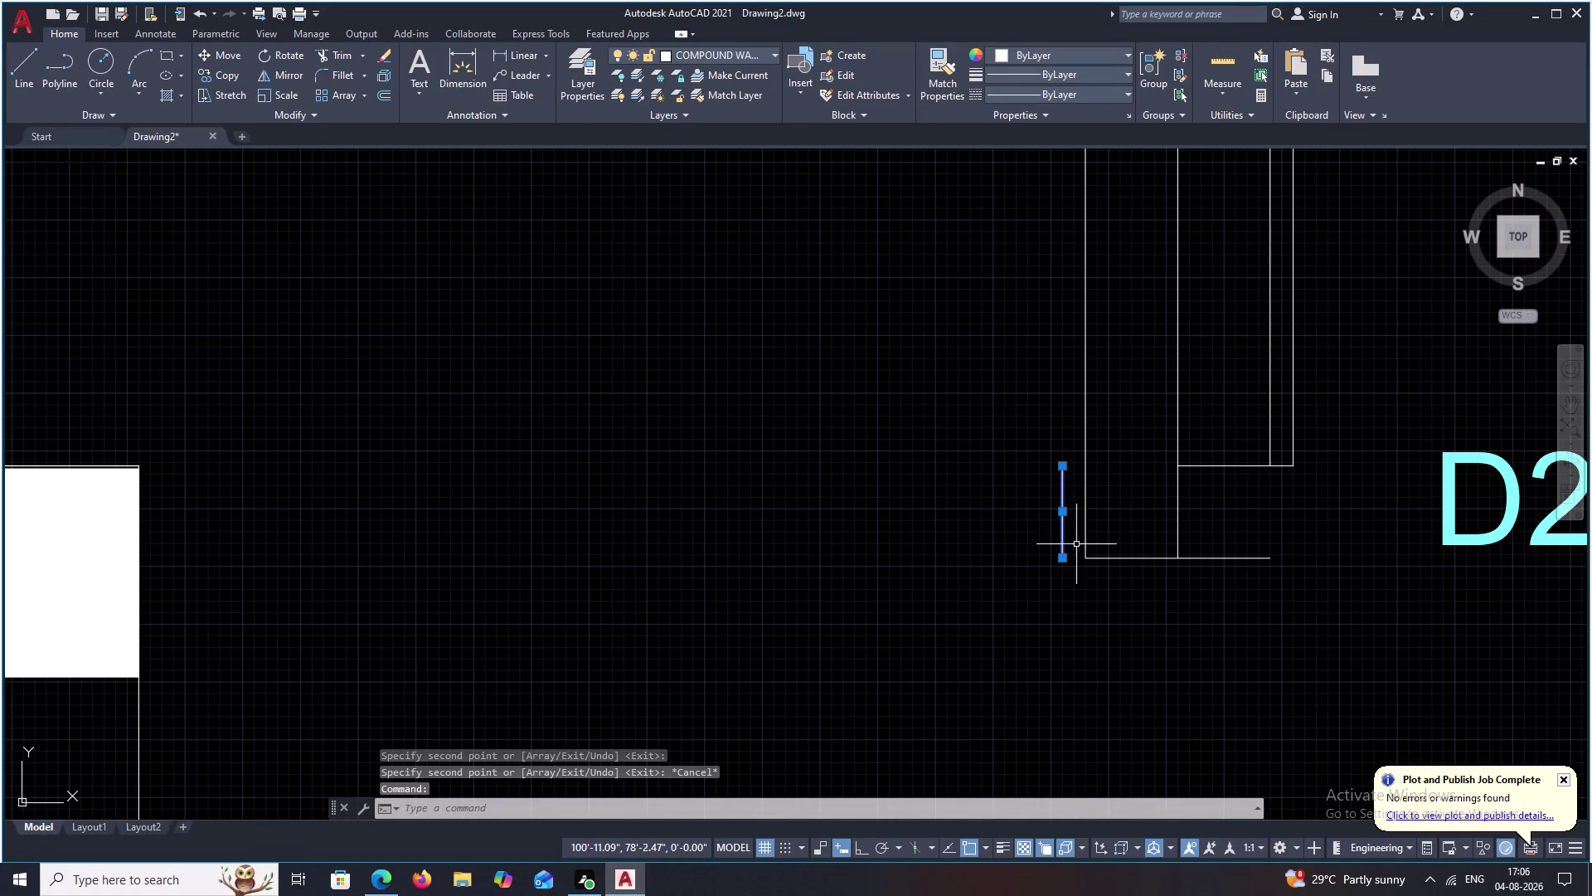
key(e)
key(space)
Renumber the right central doorway label from D2 to D1.
scroll(down, 3)
scroll(down, 3)
middle_drag(1120, 630, 895, 480)
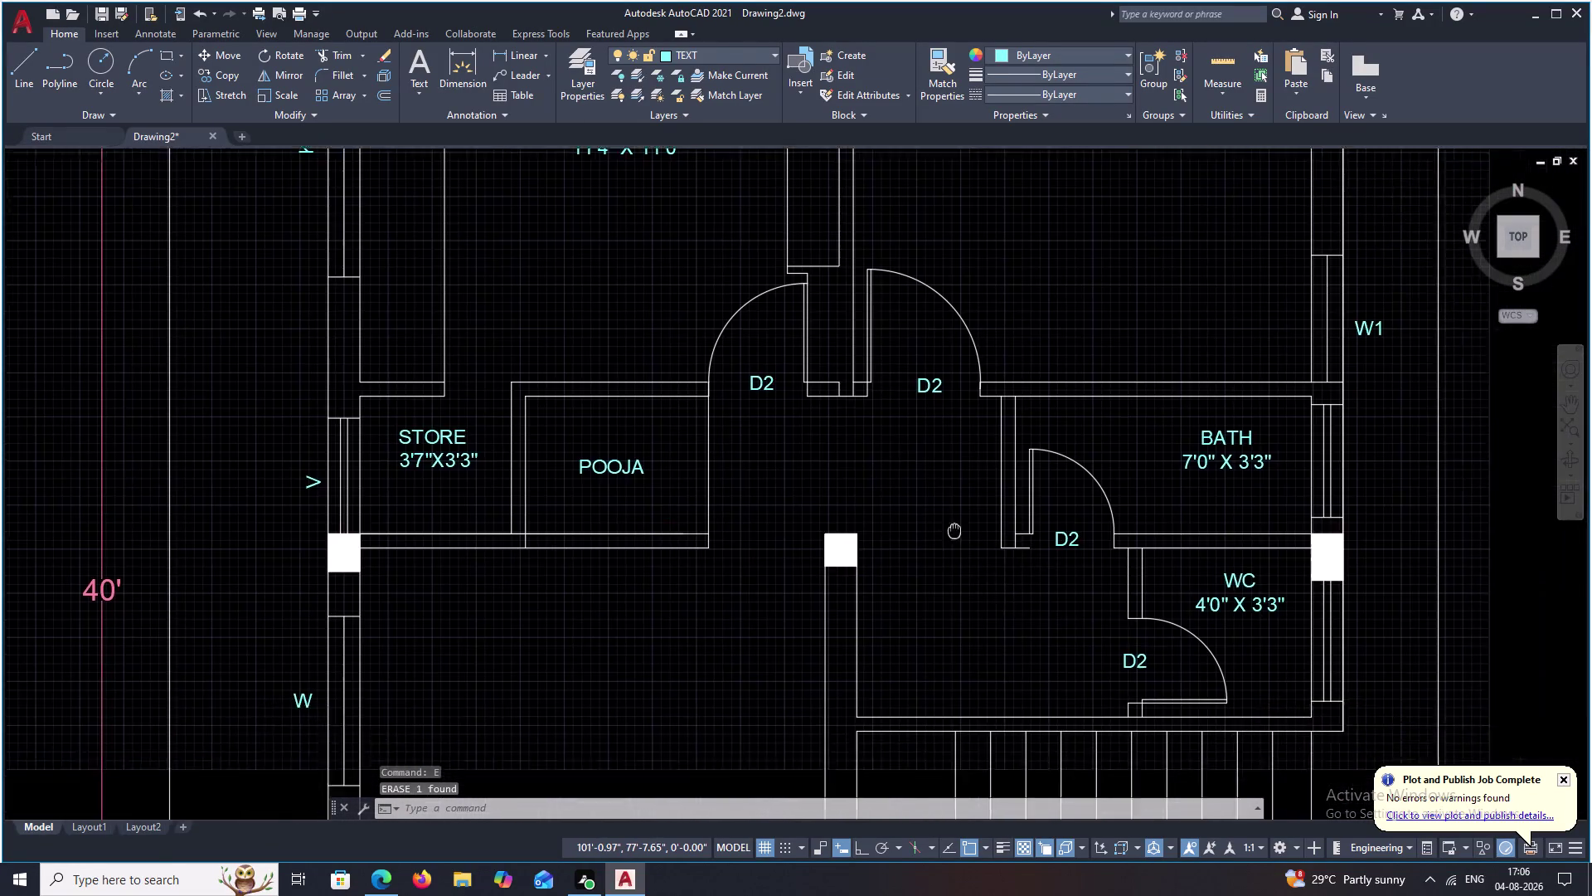
middle_drag(896, 481, 888, 473)
scroll(up, 3)
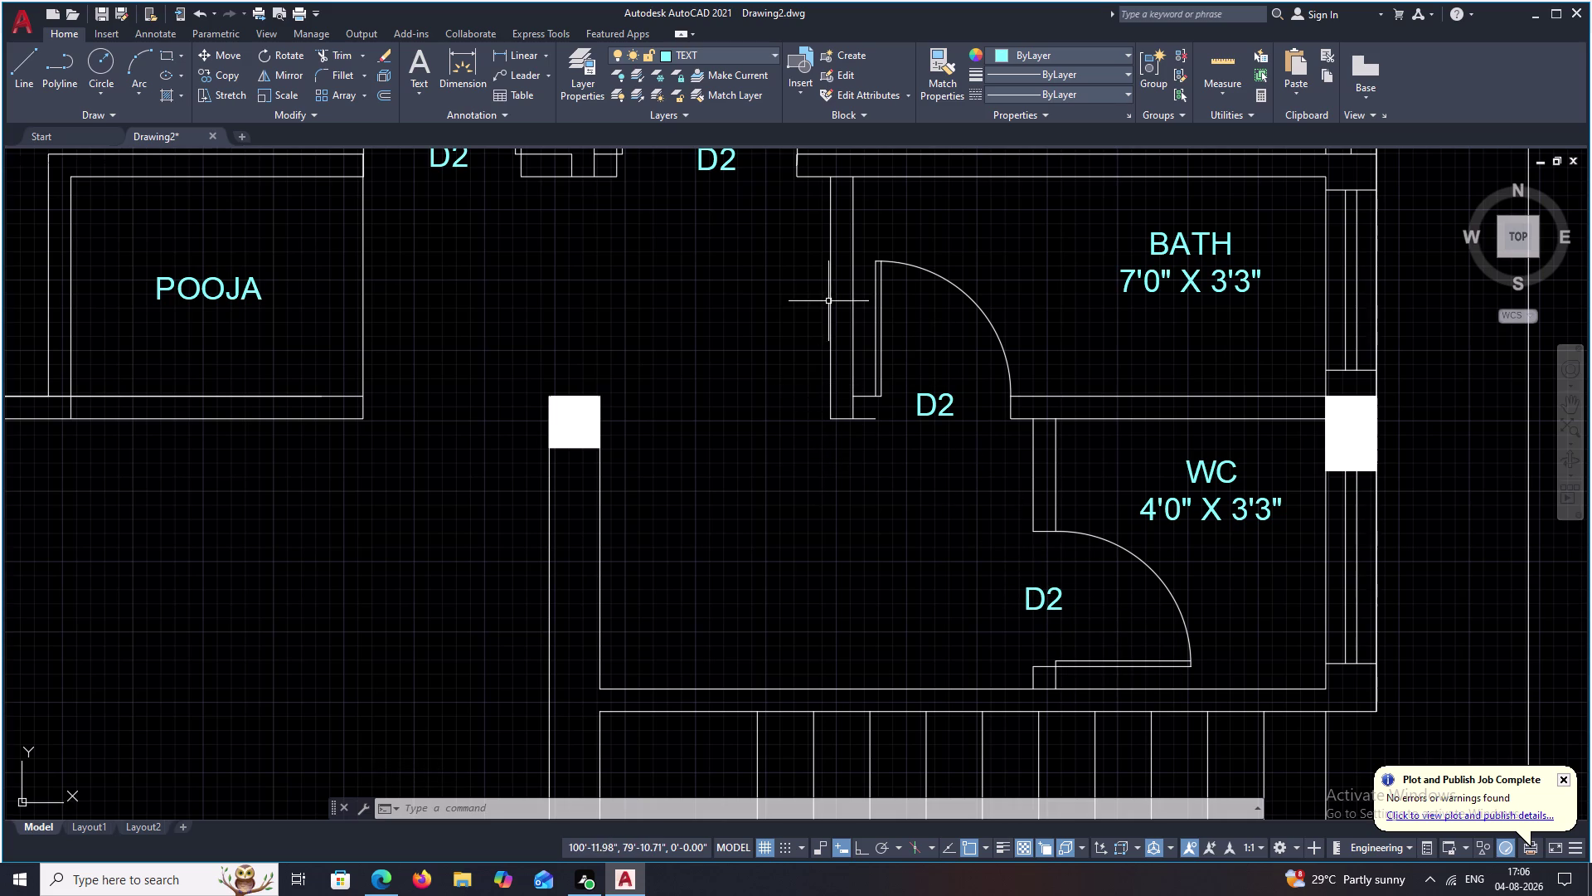
middle_drag(828, 301, 901, 593)
double_click(807, 446)
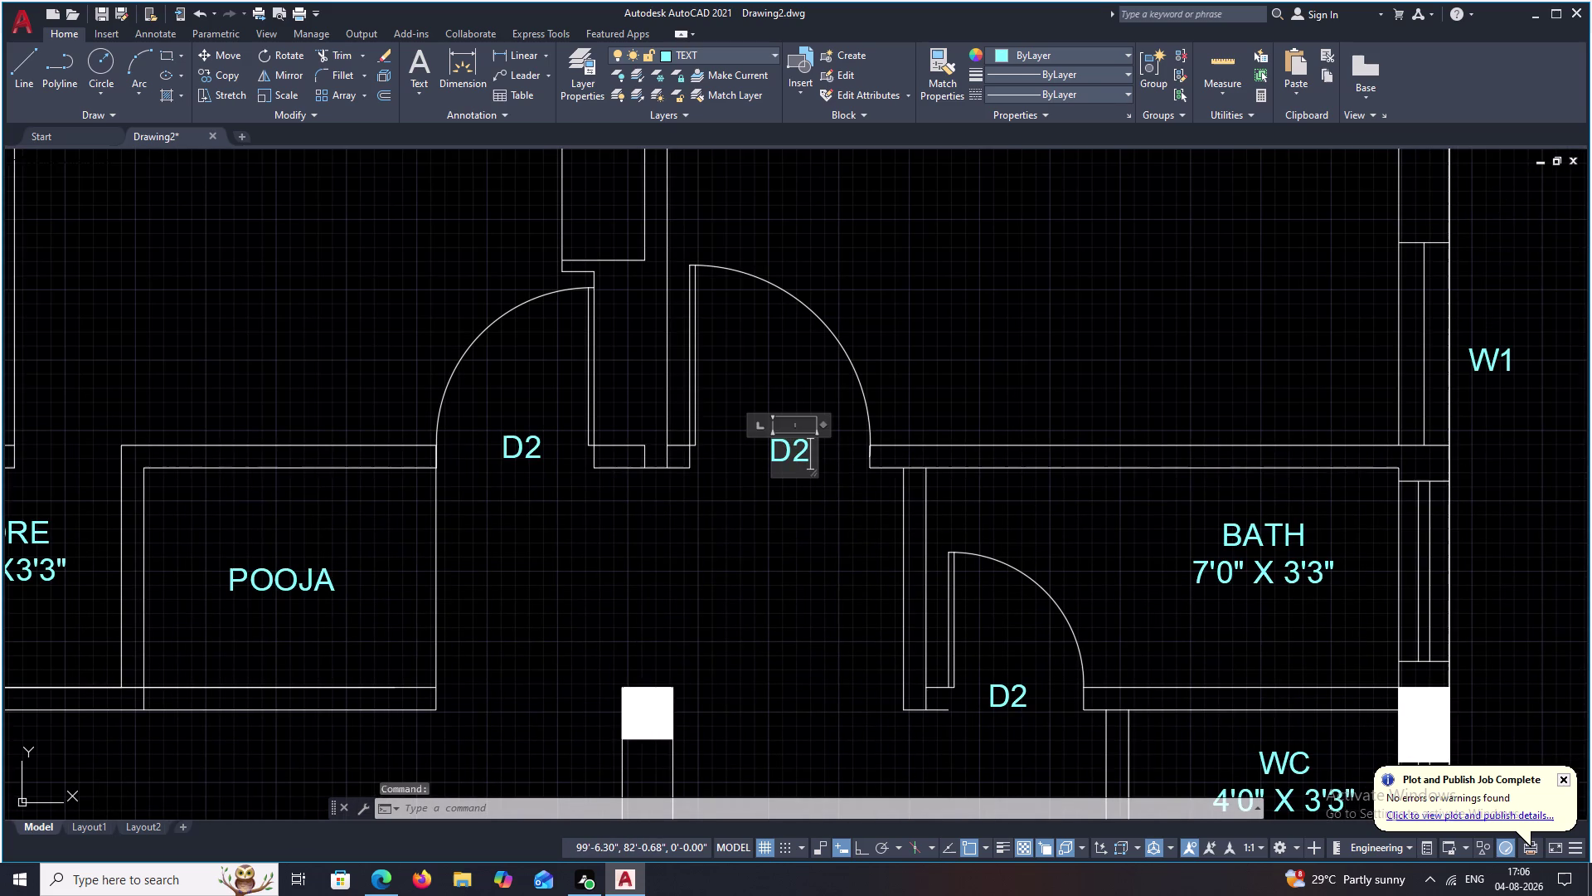
key(BackSpace)
key(1)
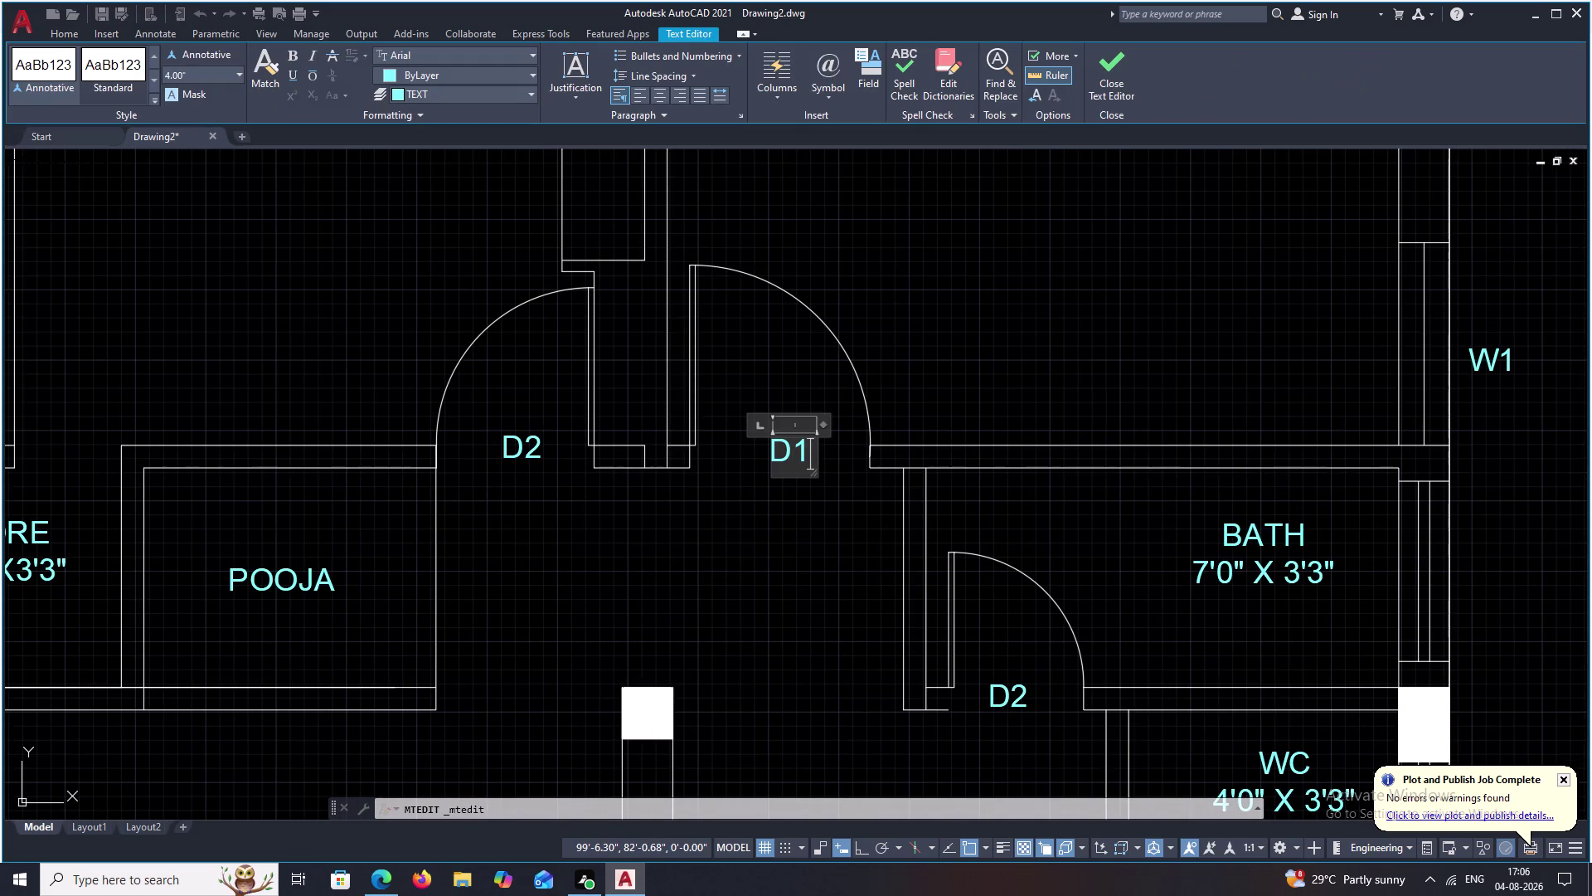
click(781, 555)
Change the left central doorway label to D1 as well.
double_click(525, 453)
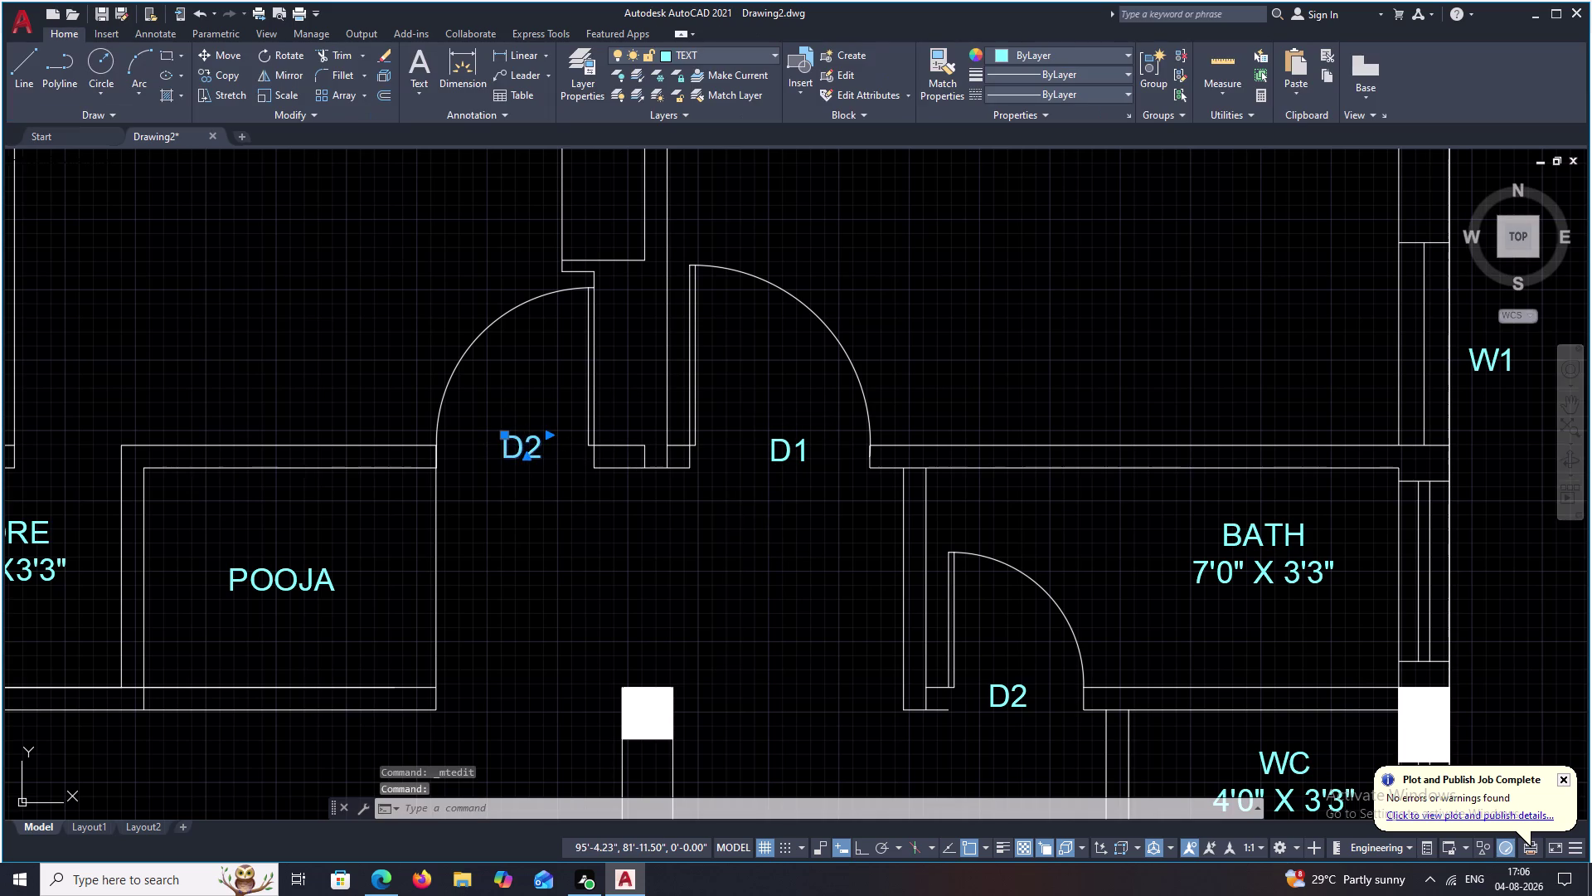
click(540, 453)
key(BackSpace)
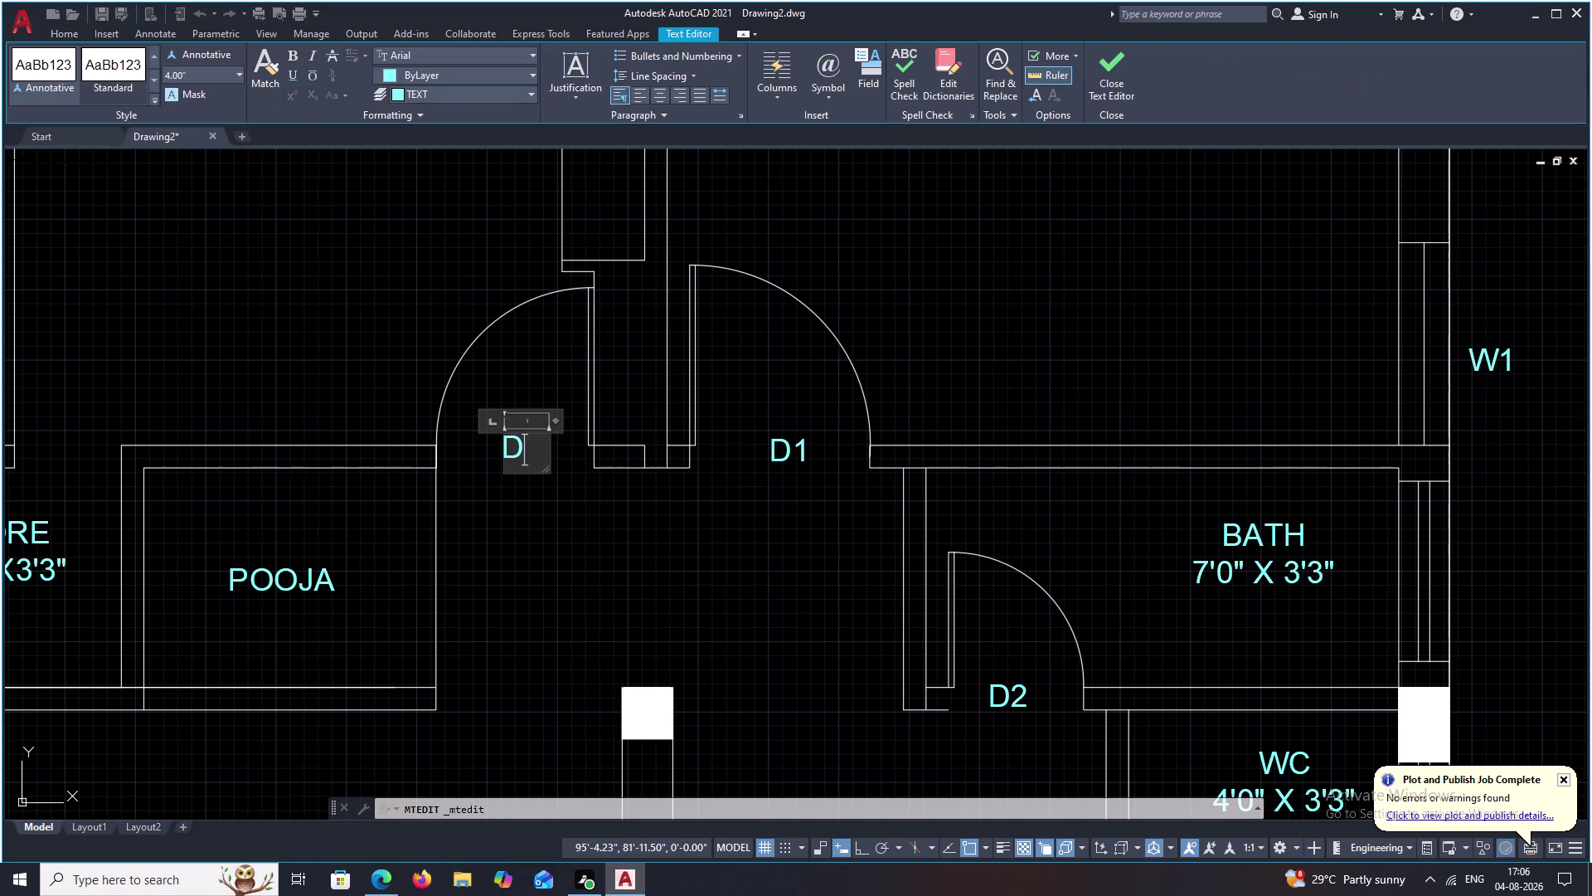
key(1)
click(536, 517)
scroll(down, 3)
middle_drag(553, 520, 638, 544)
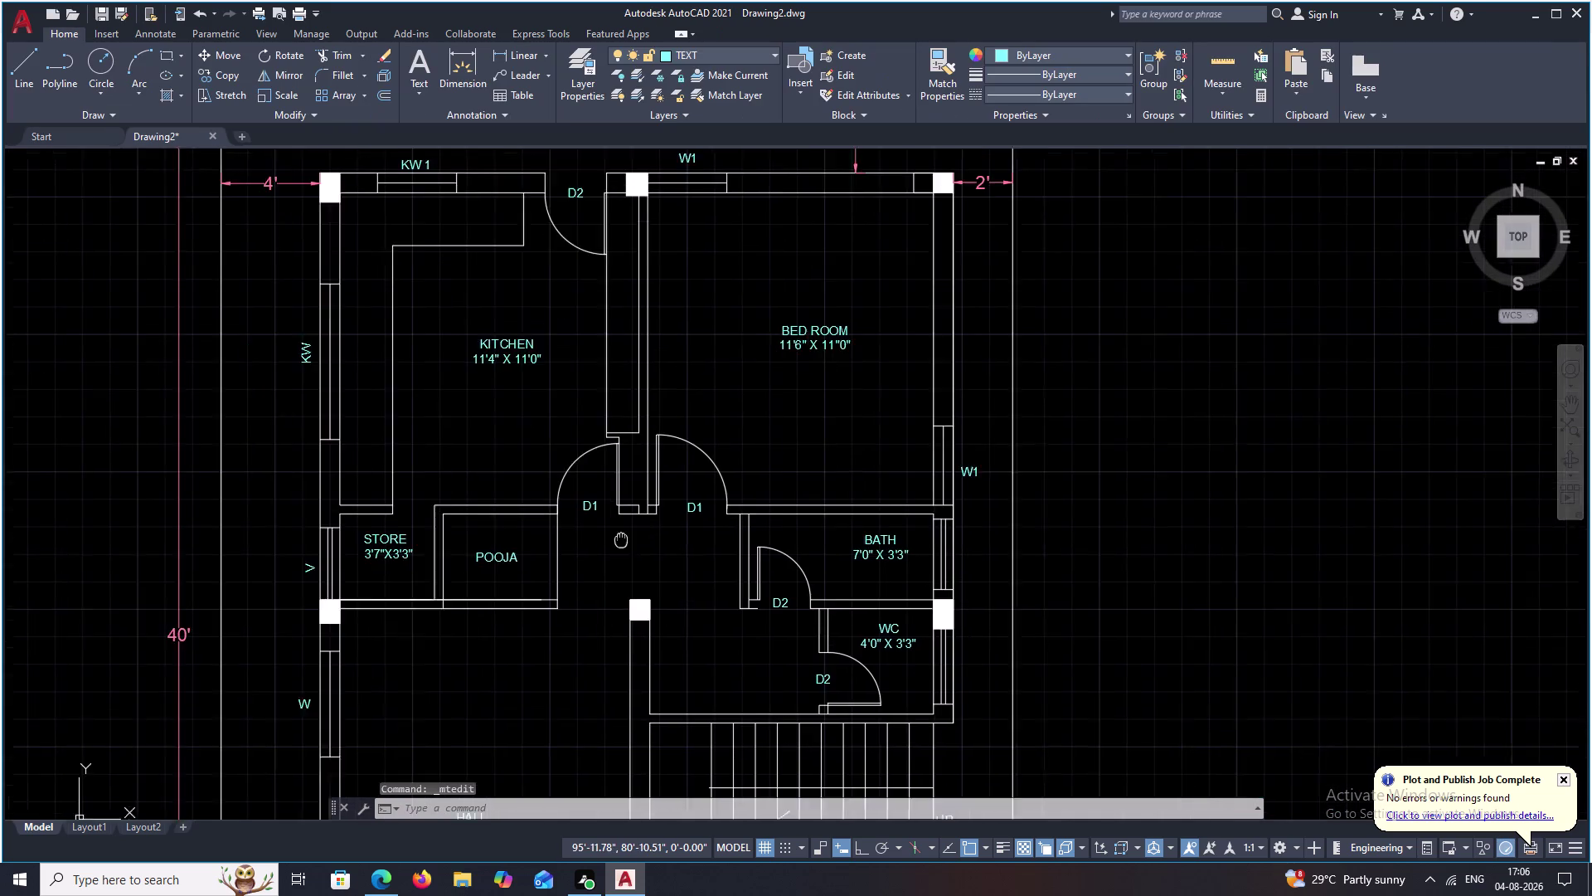
Select the hall window's W label and begin copying it with CO.
middle_drag(637, 544, 659, 548)
middle_drag(639, 551, 700, 382)
middle_drag(712, 449, 731, 399)
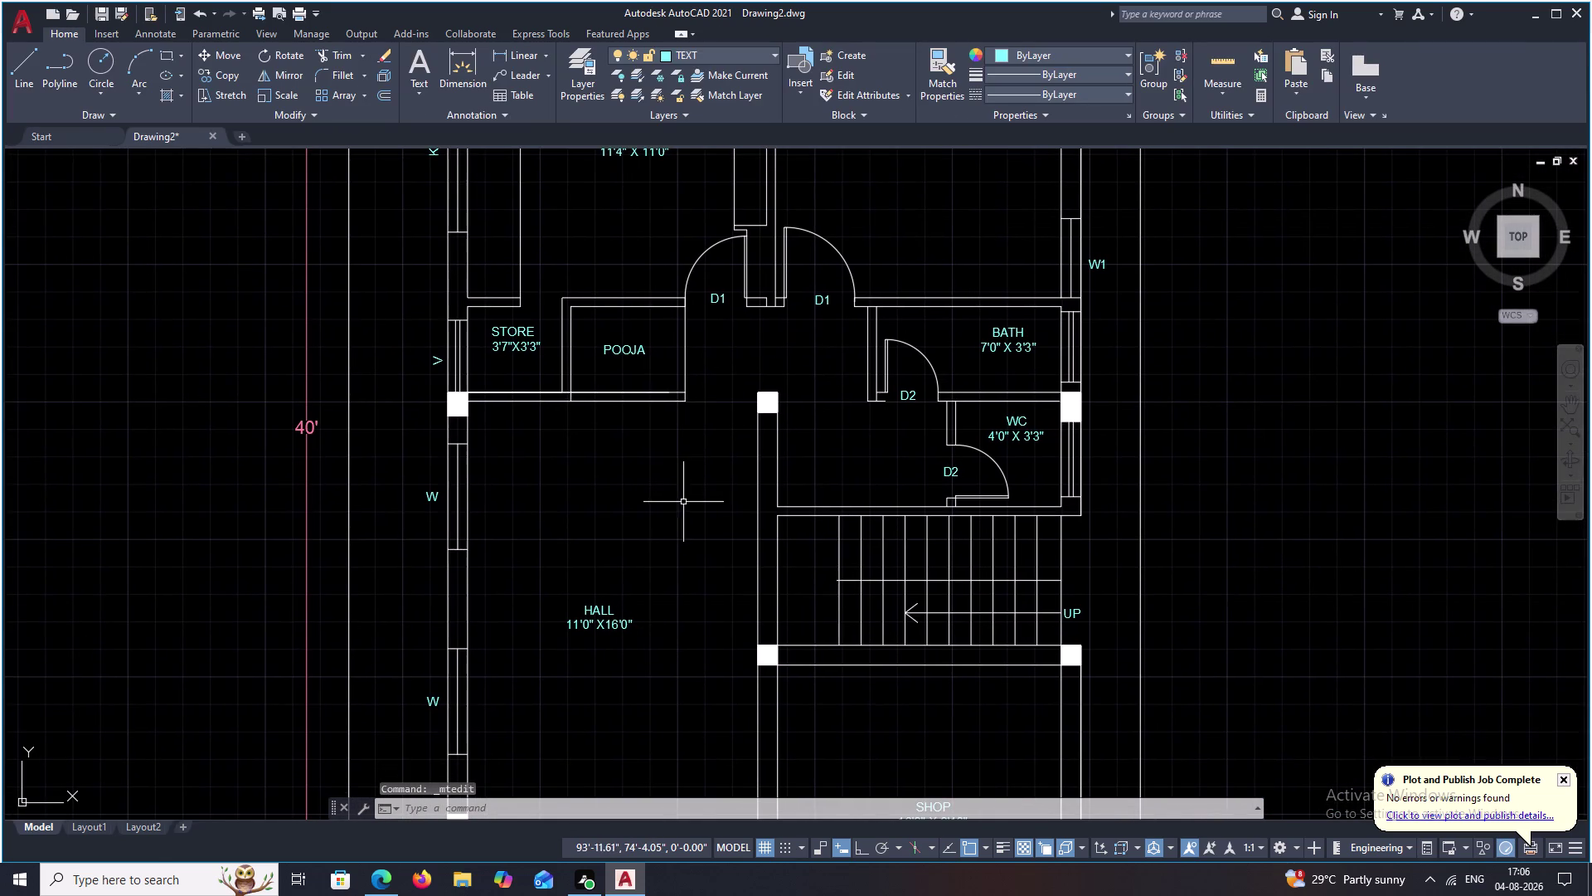
middle_drag(659, 631, 659, 609)
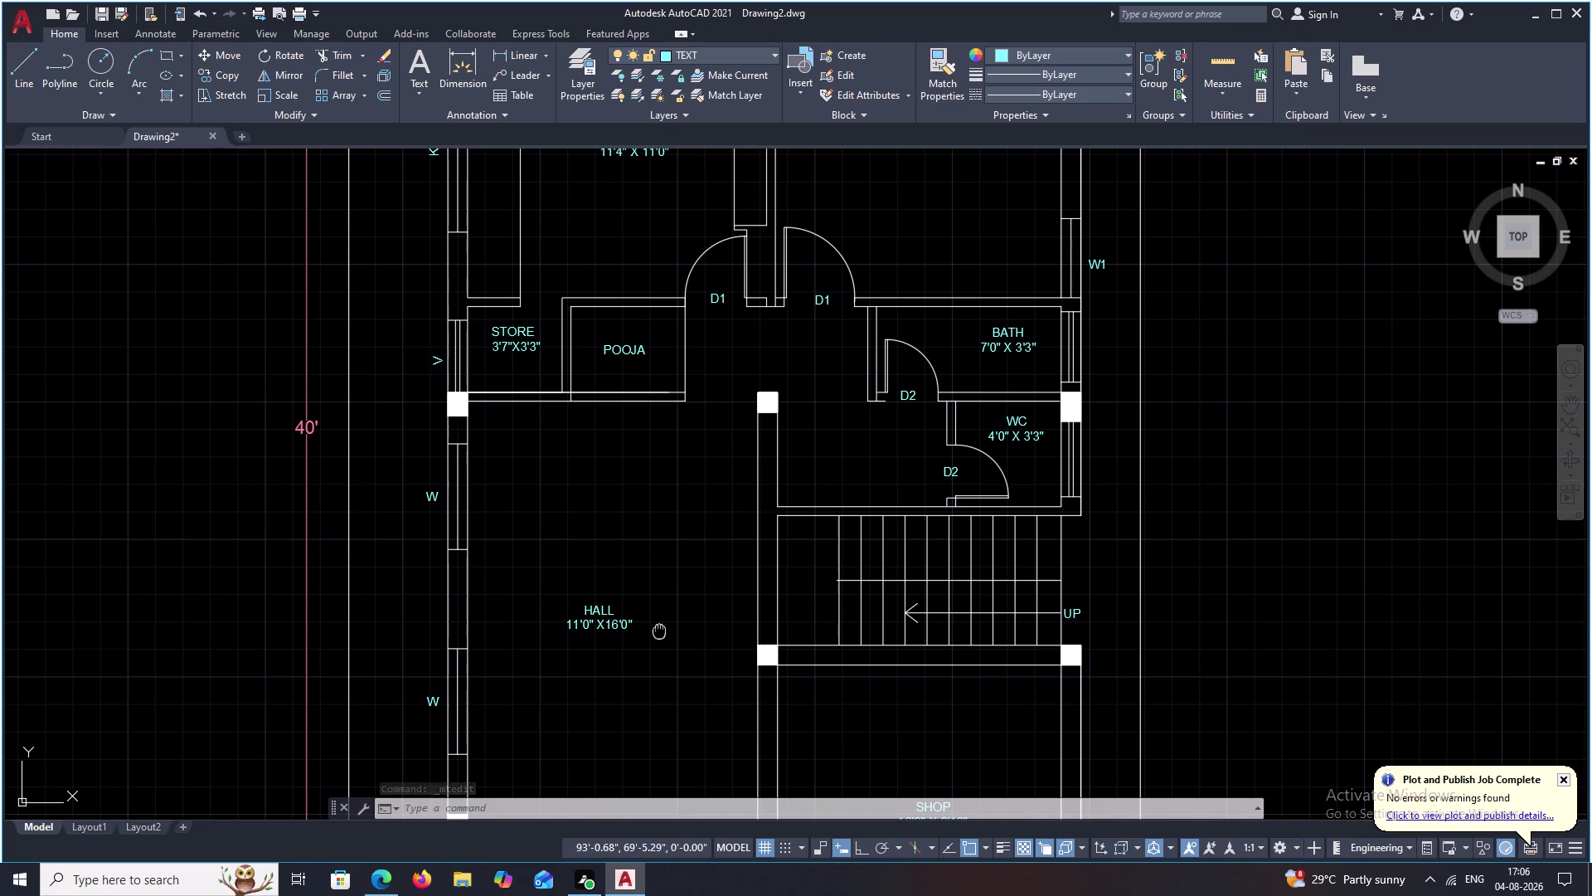
middle_drag(658, 609, 715, 159)
scroll(up, 3)
middle_drag(600, 342, 653, 466)
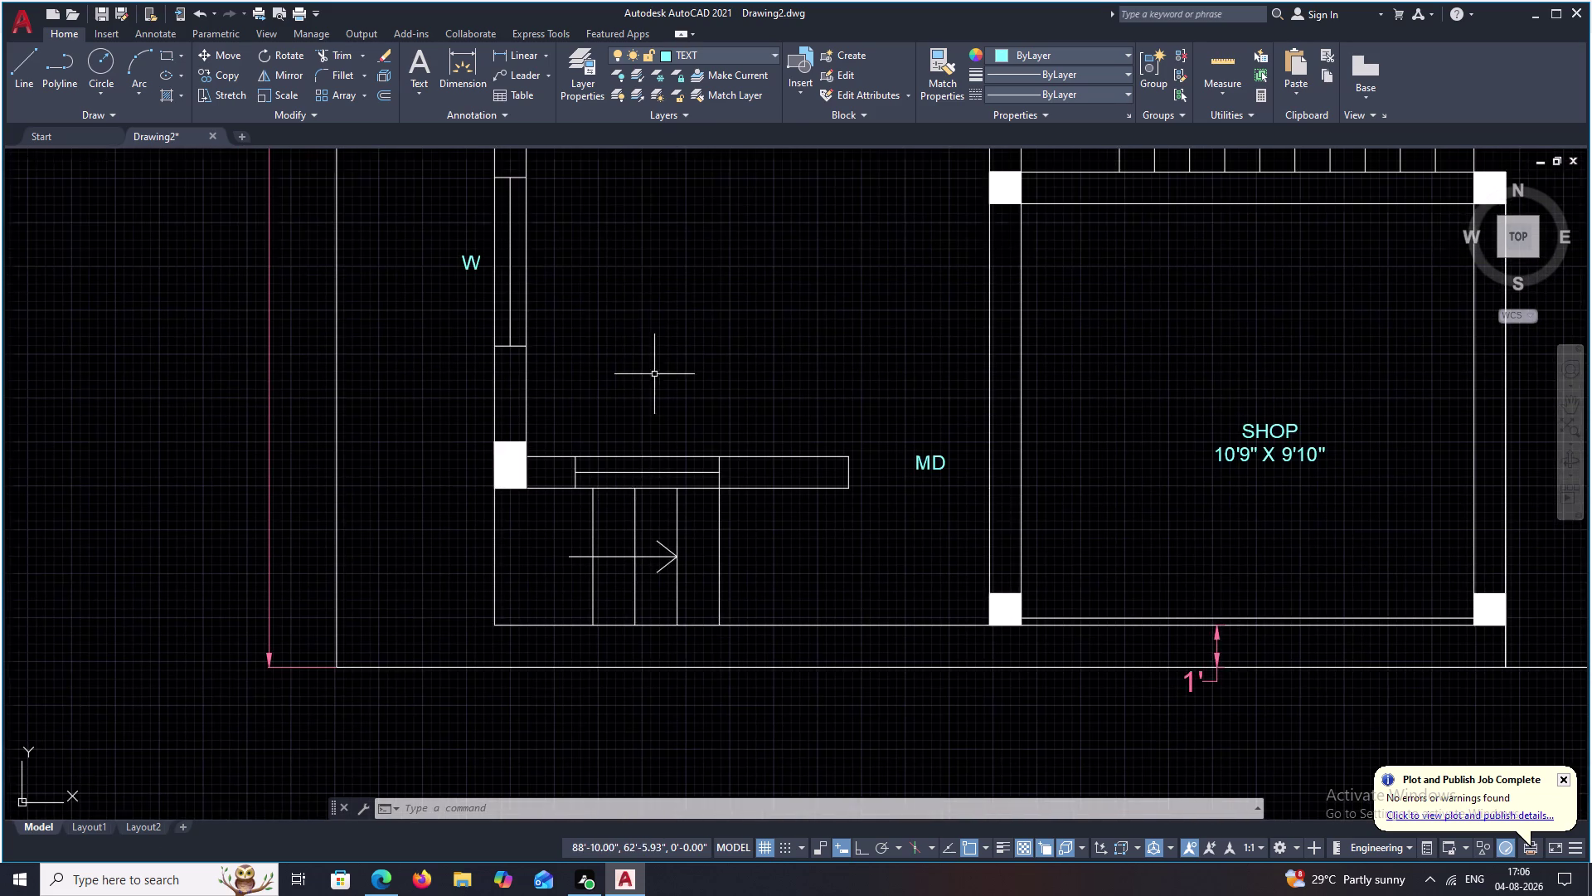
middle_drag(648, 291, 649, 375)
click(471, 346)
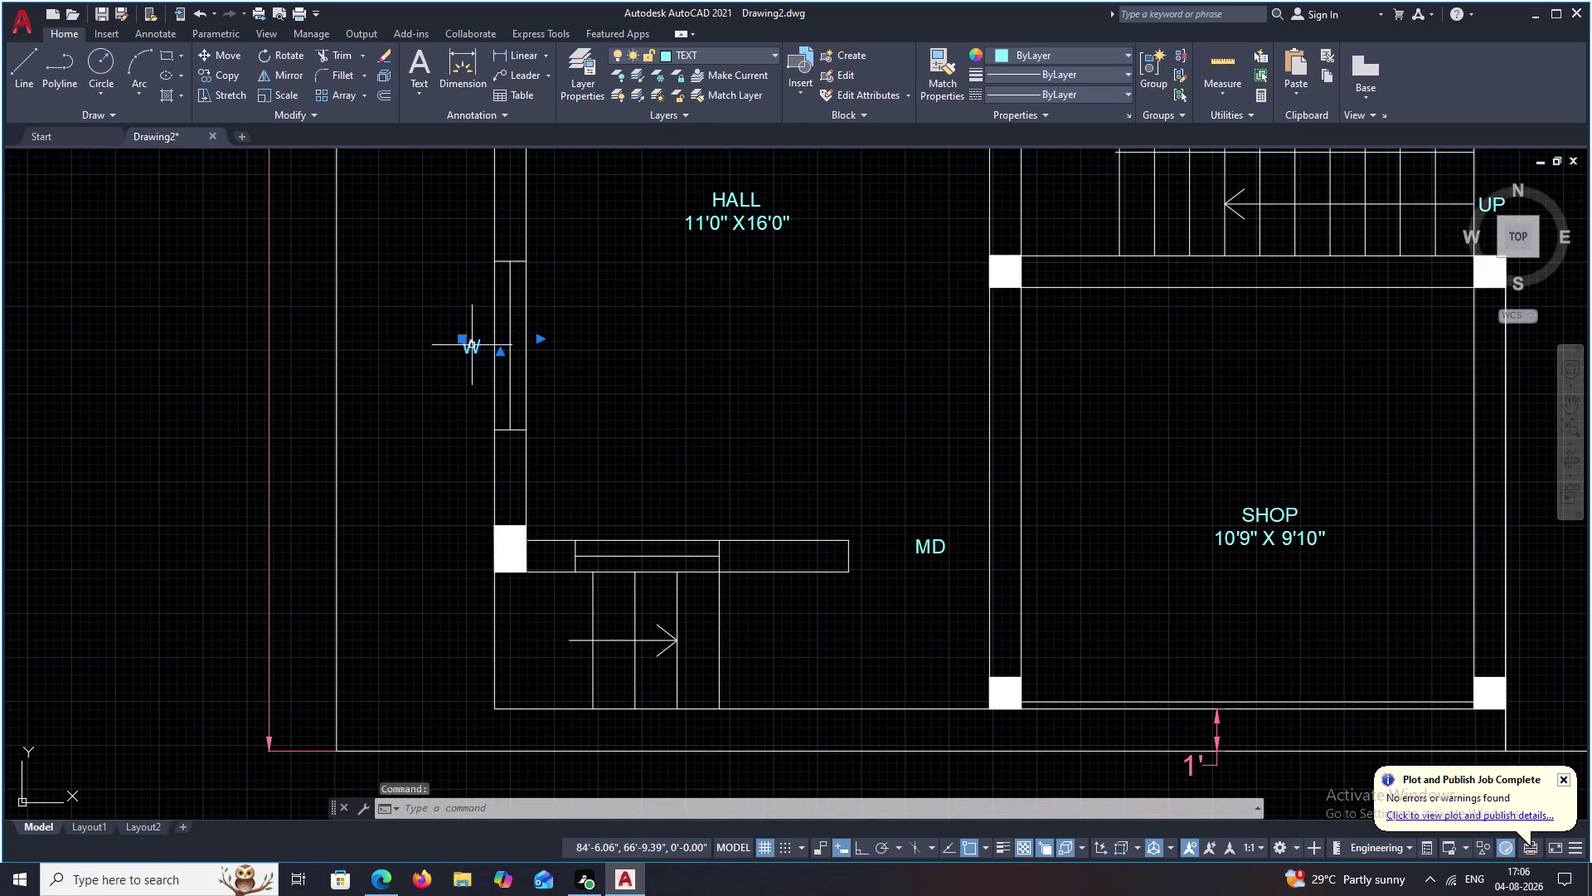
text(CO)
key(space)
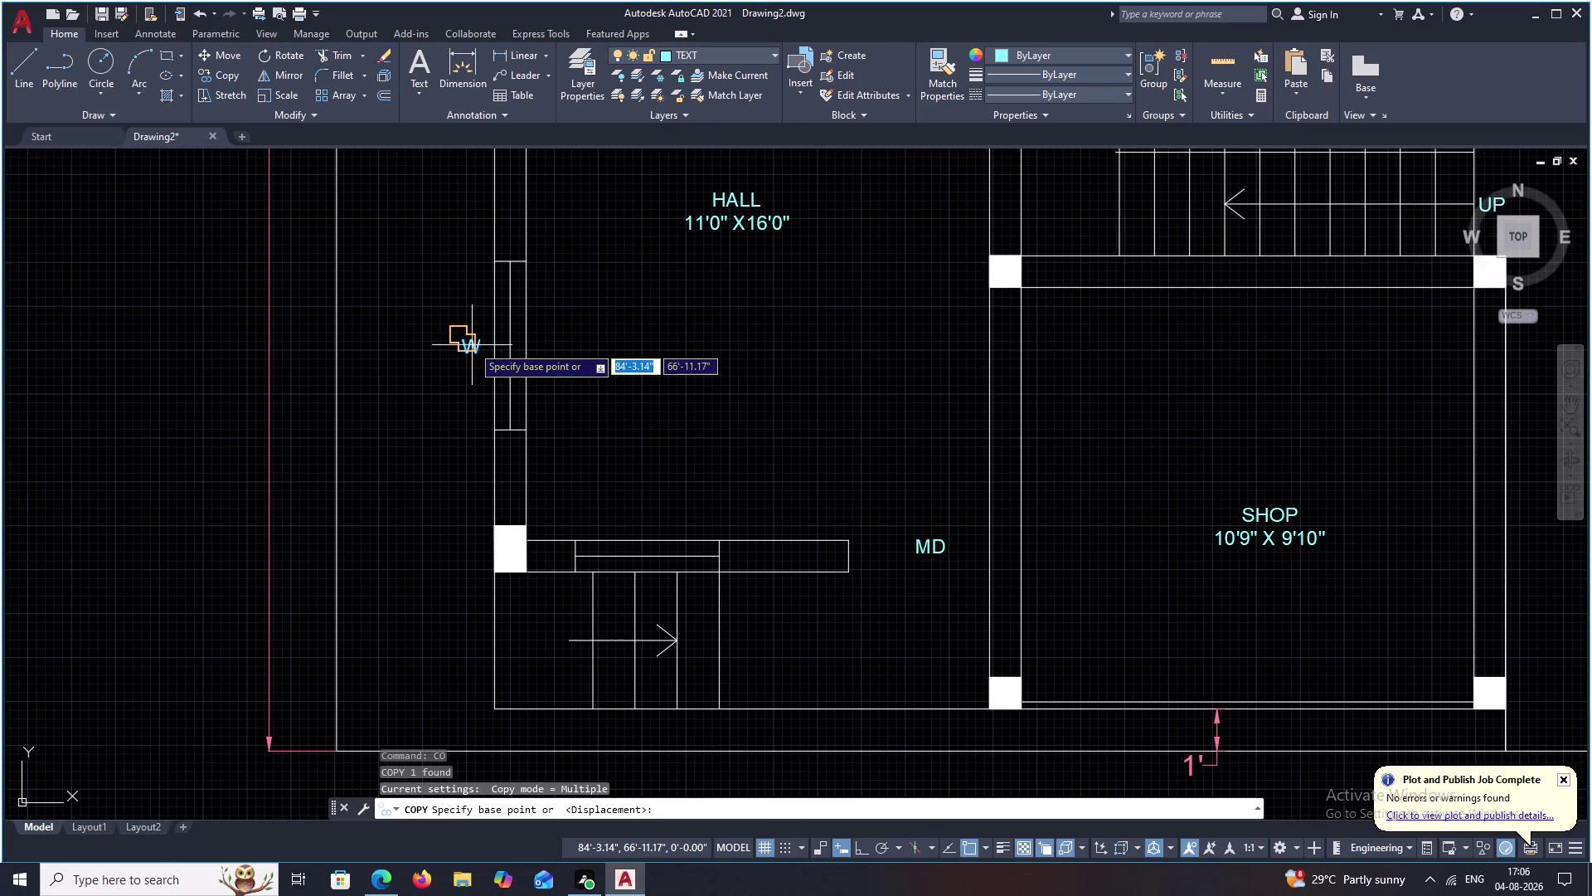
Place the copied W label at the window beside the lower staircase.
scroll(up, 3)
scroll(up, 3)
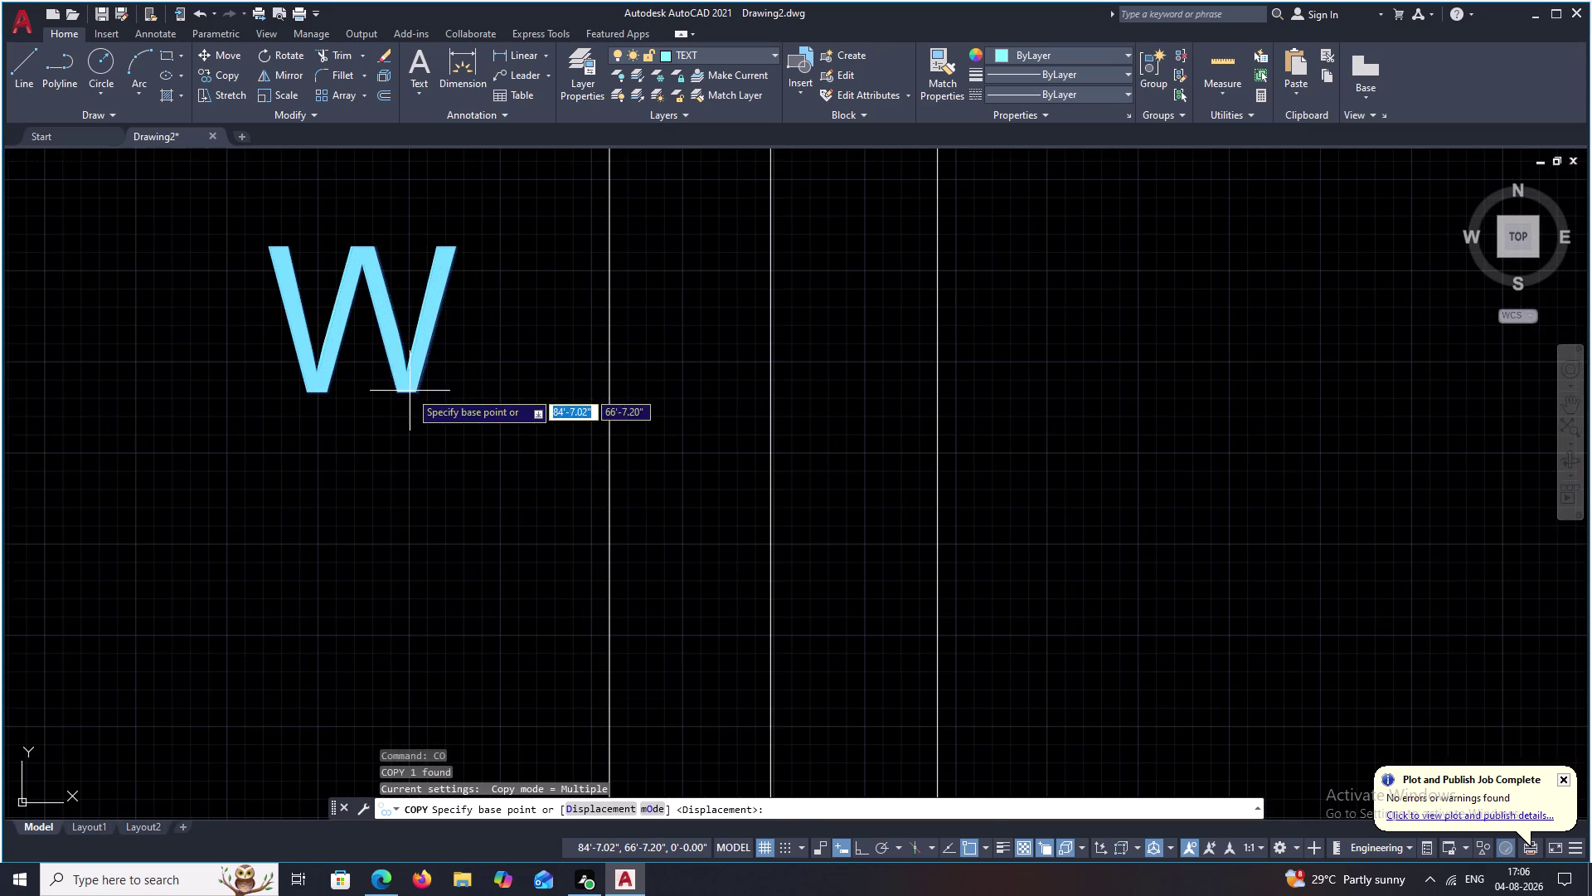
drag(409, 391, 417, 405)
scroll(down, 3)
middle_drag(476, 473, 463, 214)
scroll(down, 3)
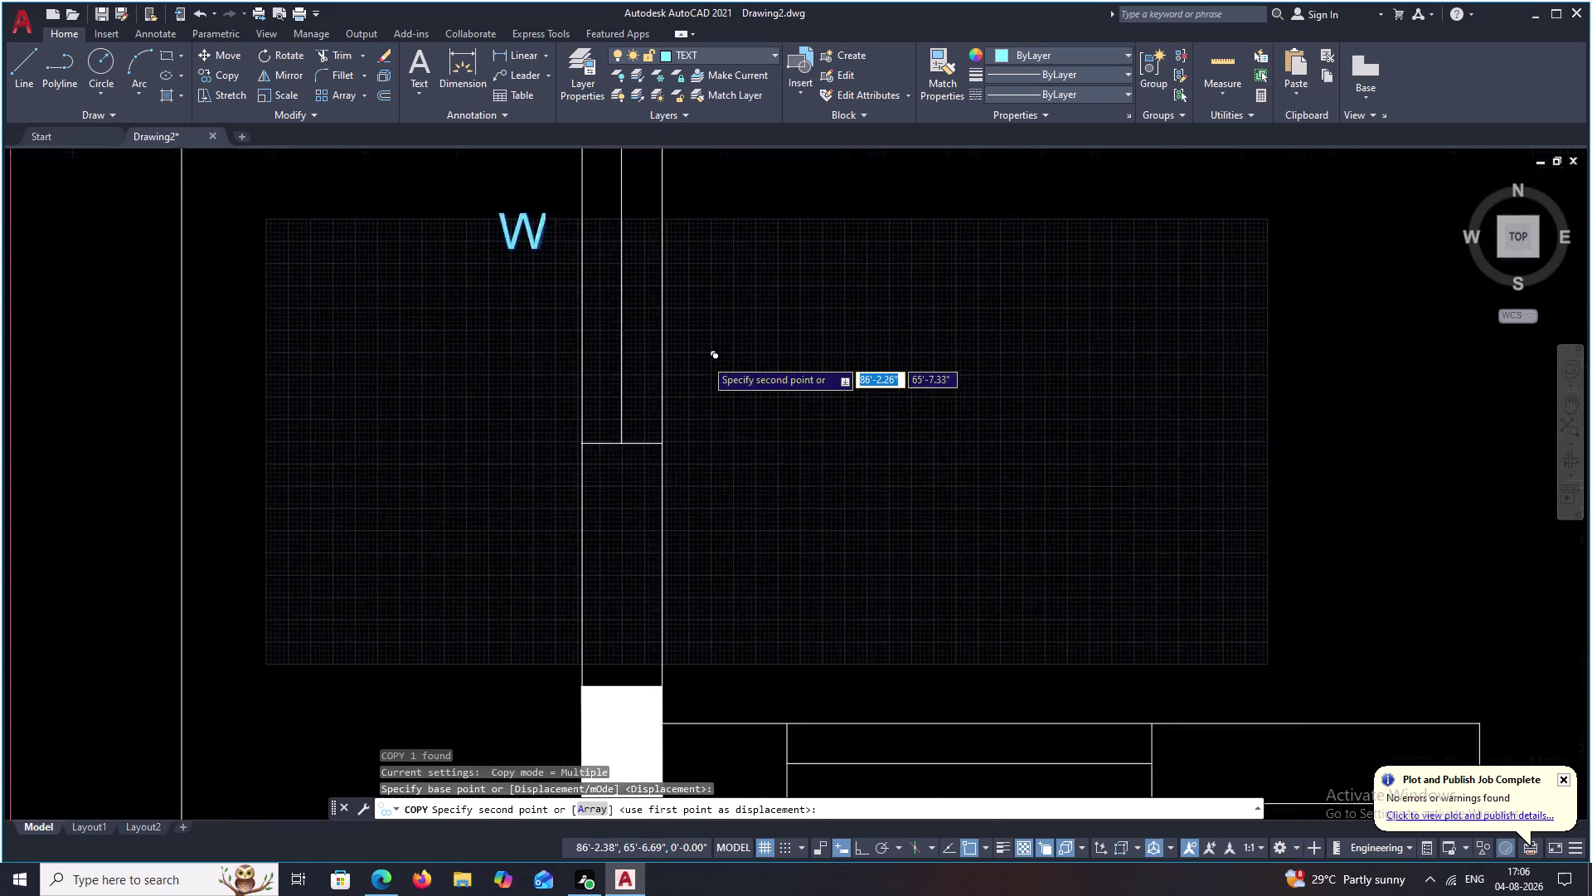
scroll(down, 3)
middle_drag(756, 437, 749, 341)
scroll(up, 3)
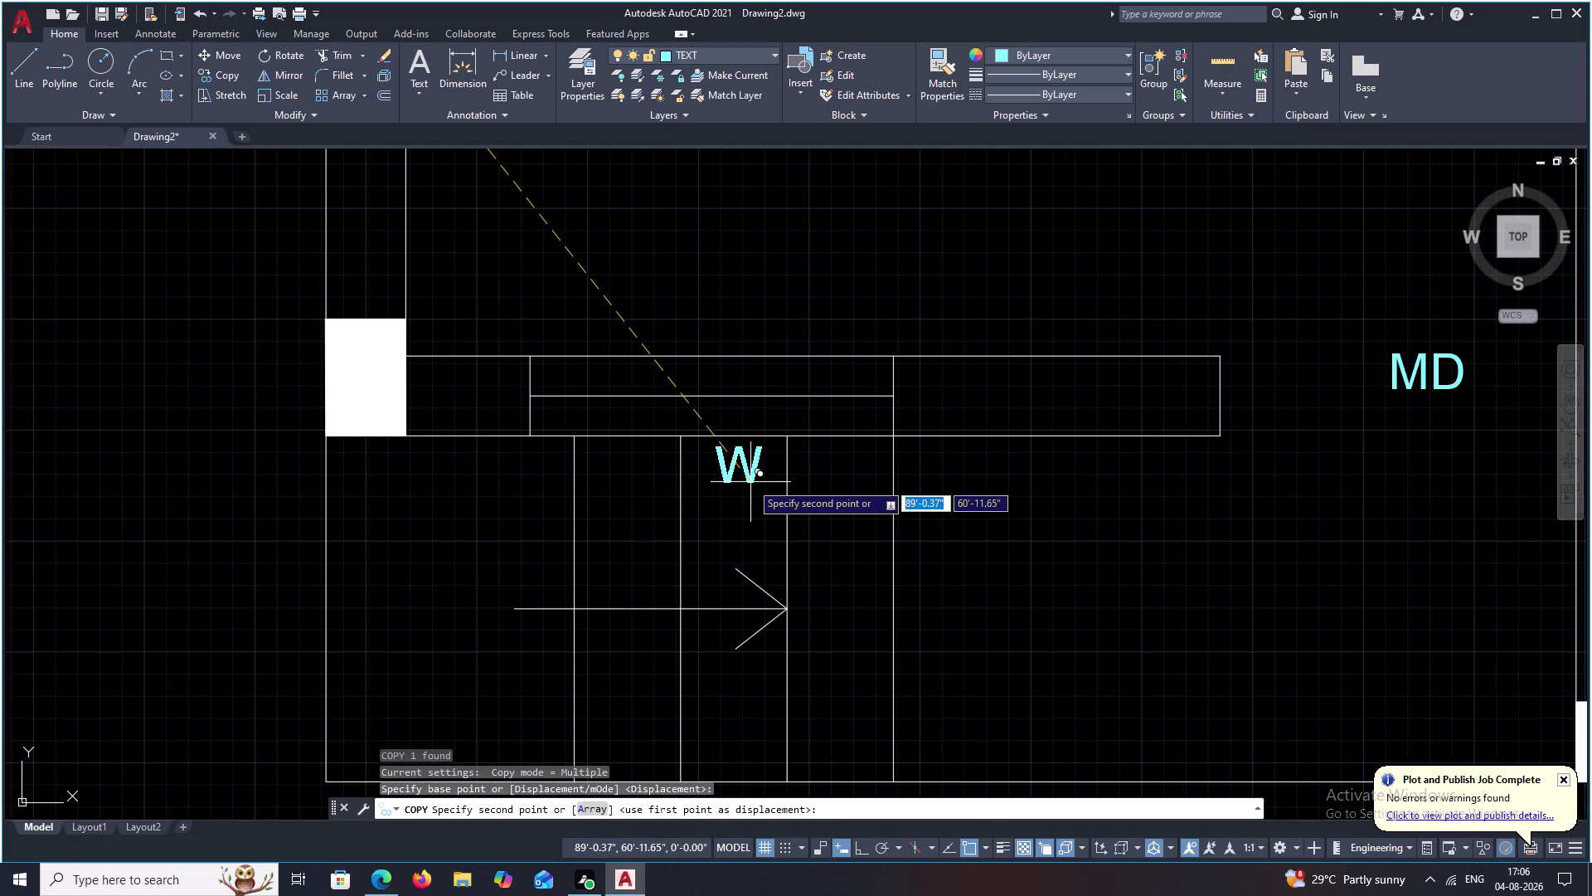
click(742, 486)
key(Escape)
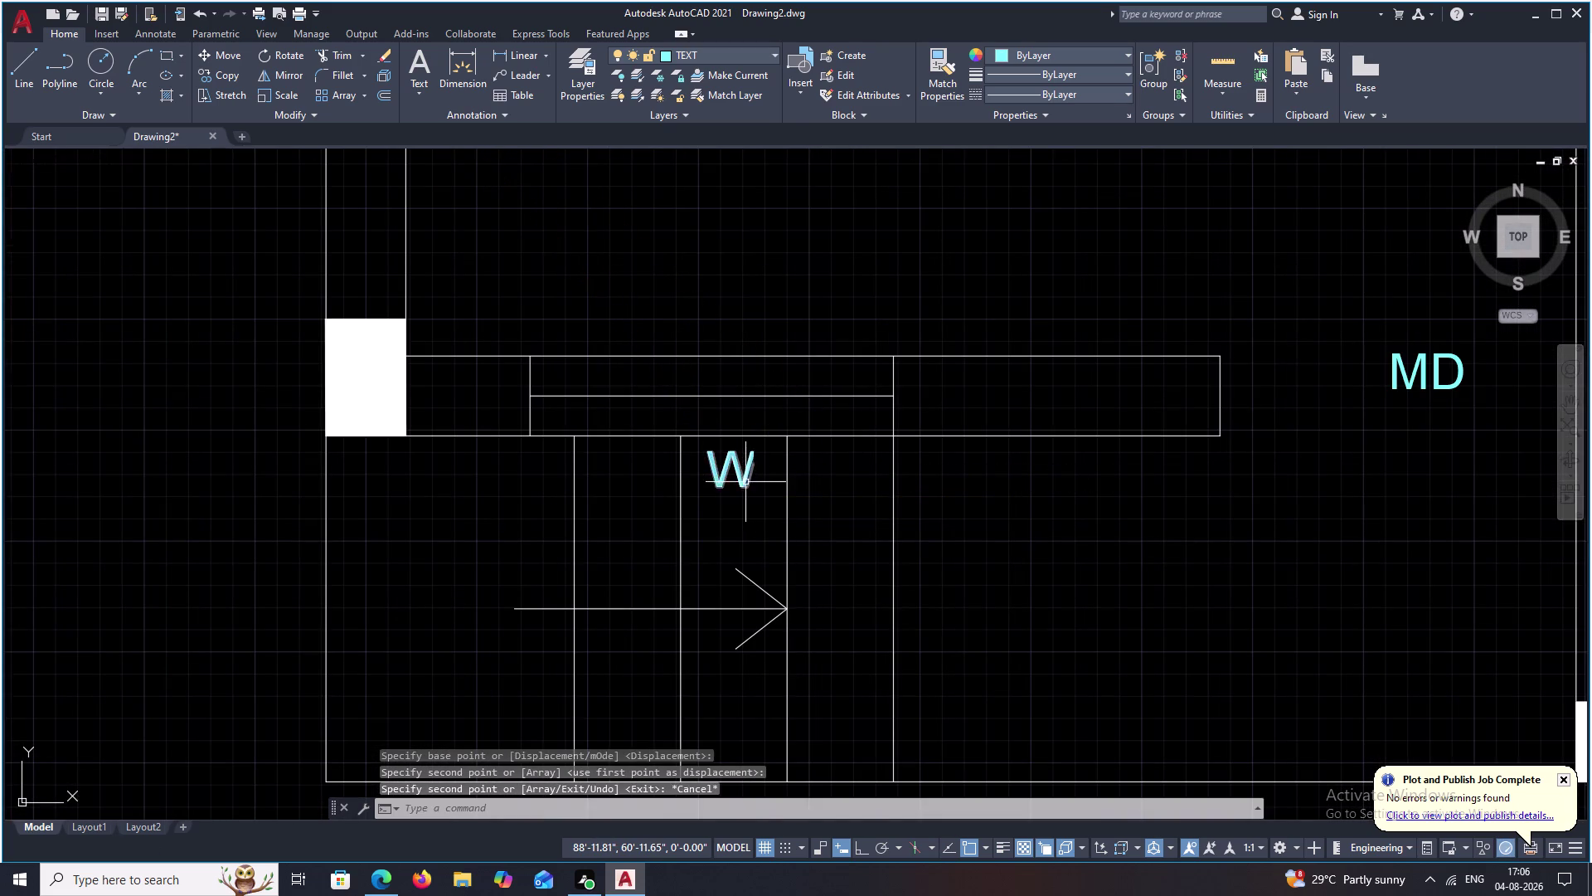
Edit the copied label to read W1.
double_click(746, 482)
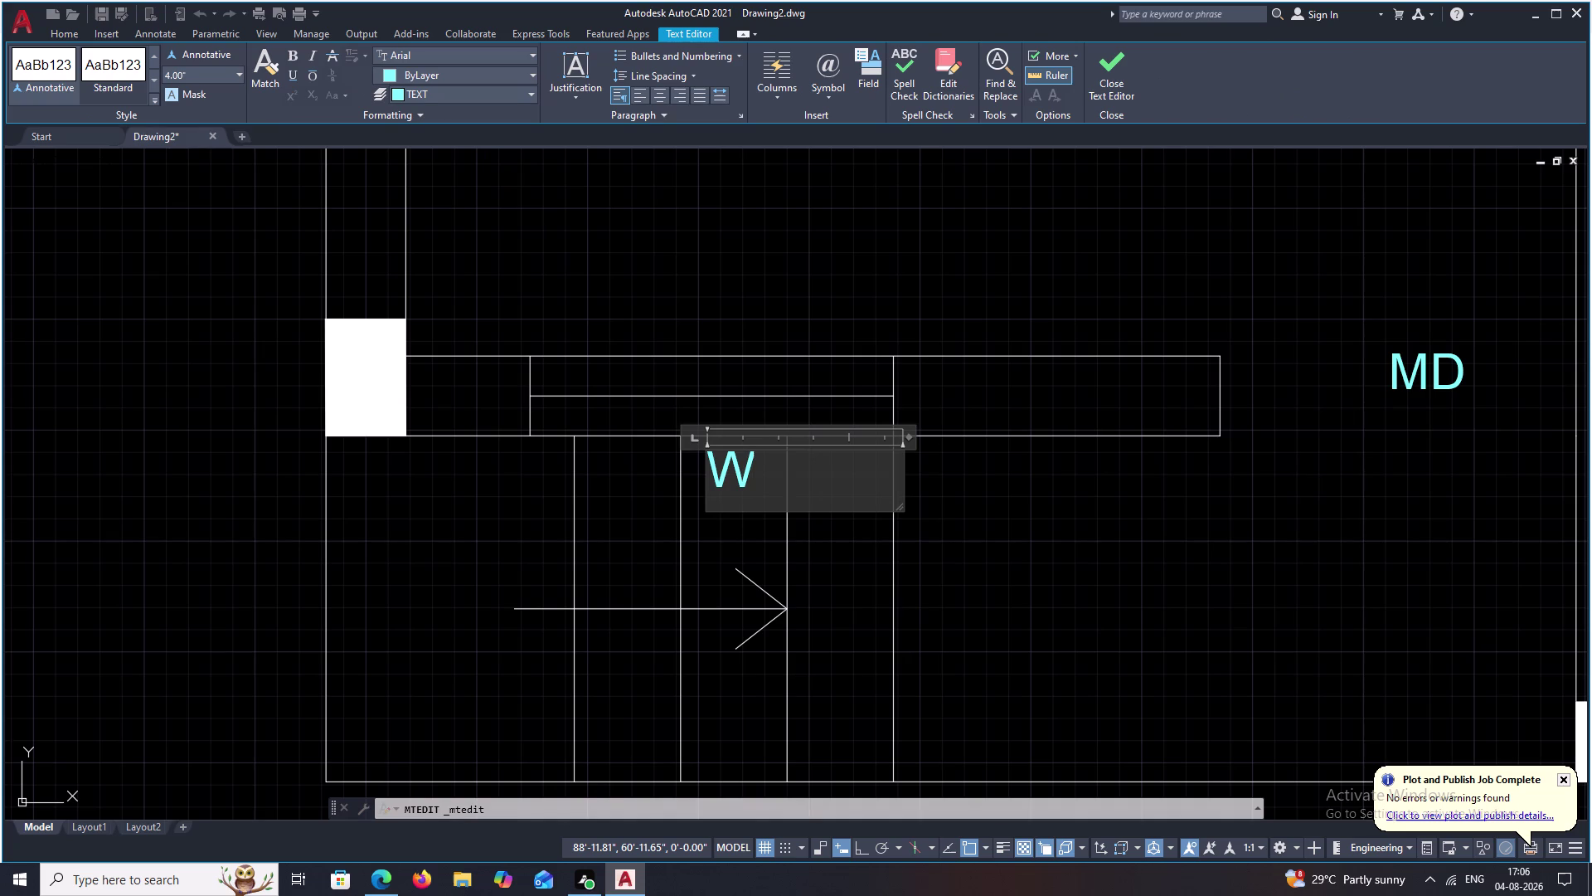
key(1)
click(980, 473)
scroll(down, 3)
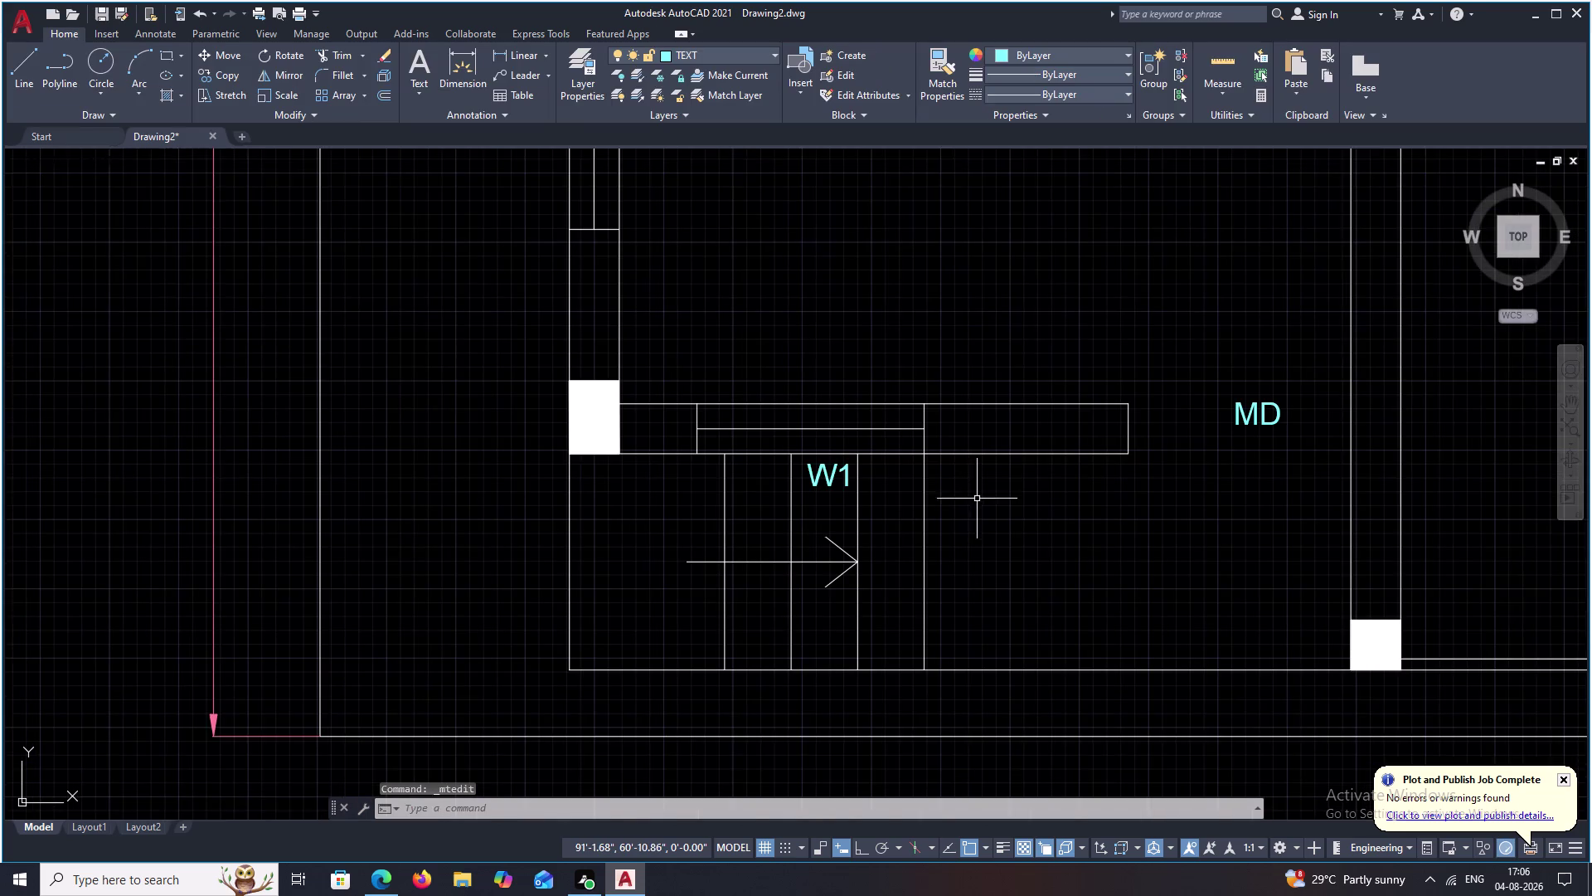
middle_drag(977, 500, 967, 448)
scroll(up, 3)
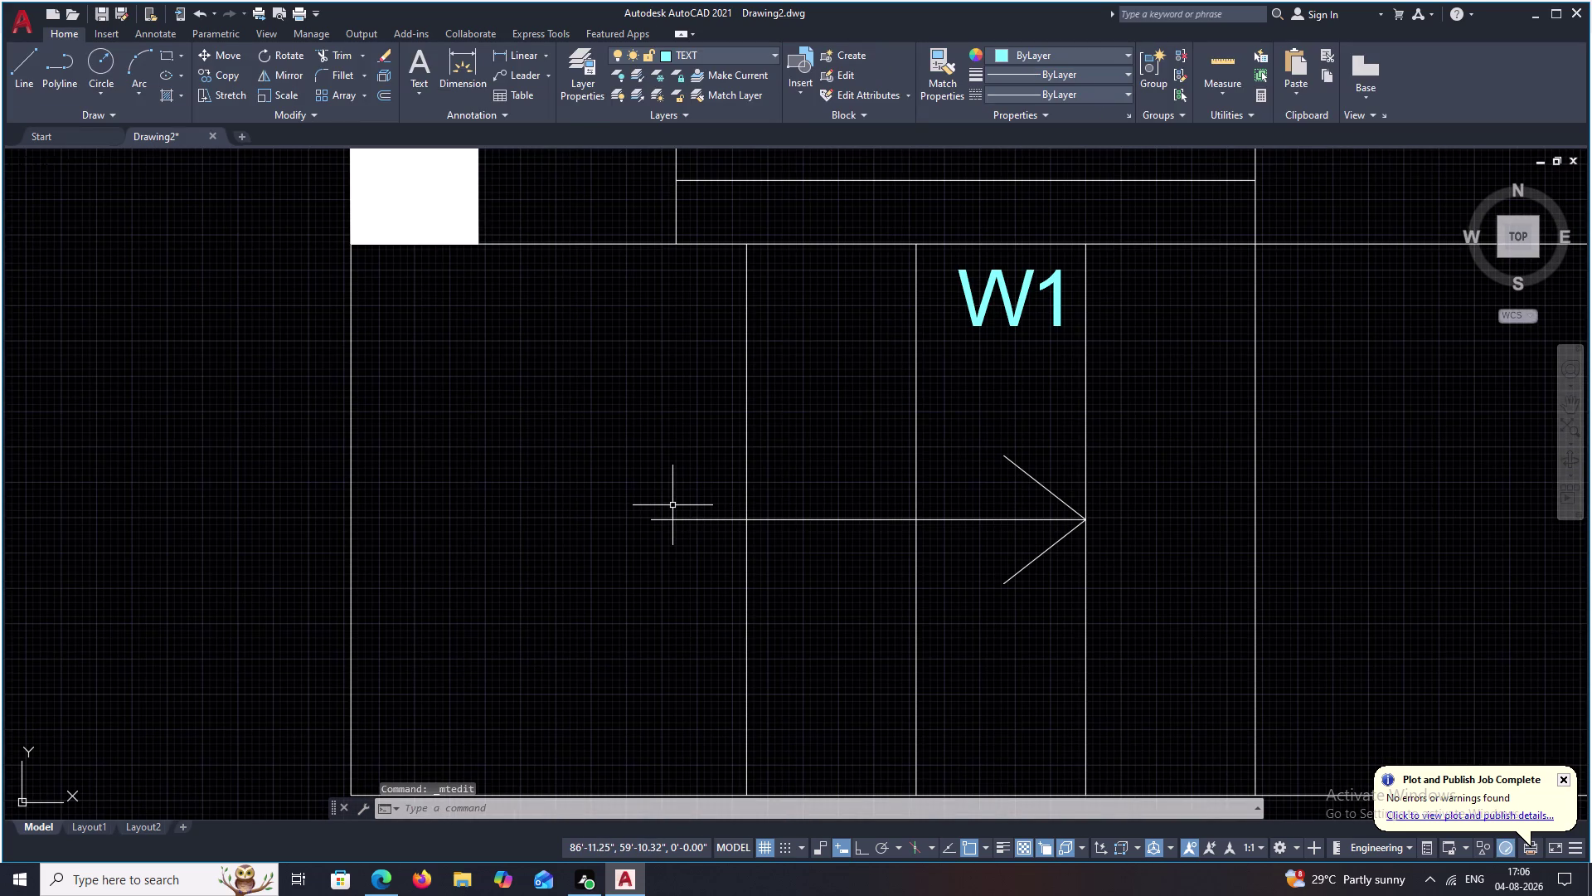
Frame a new multiline text box left of the stair arrow.
text(T)
key(space)
drag(463, 477, 642, 533)
click(643, 538)
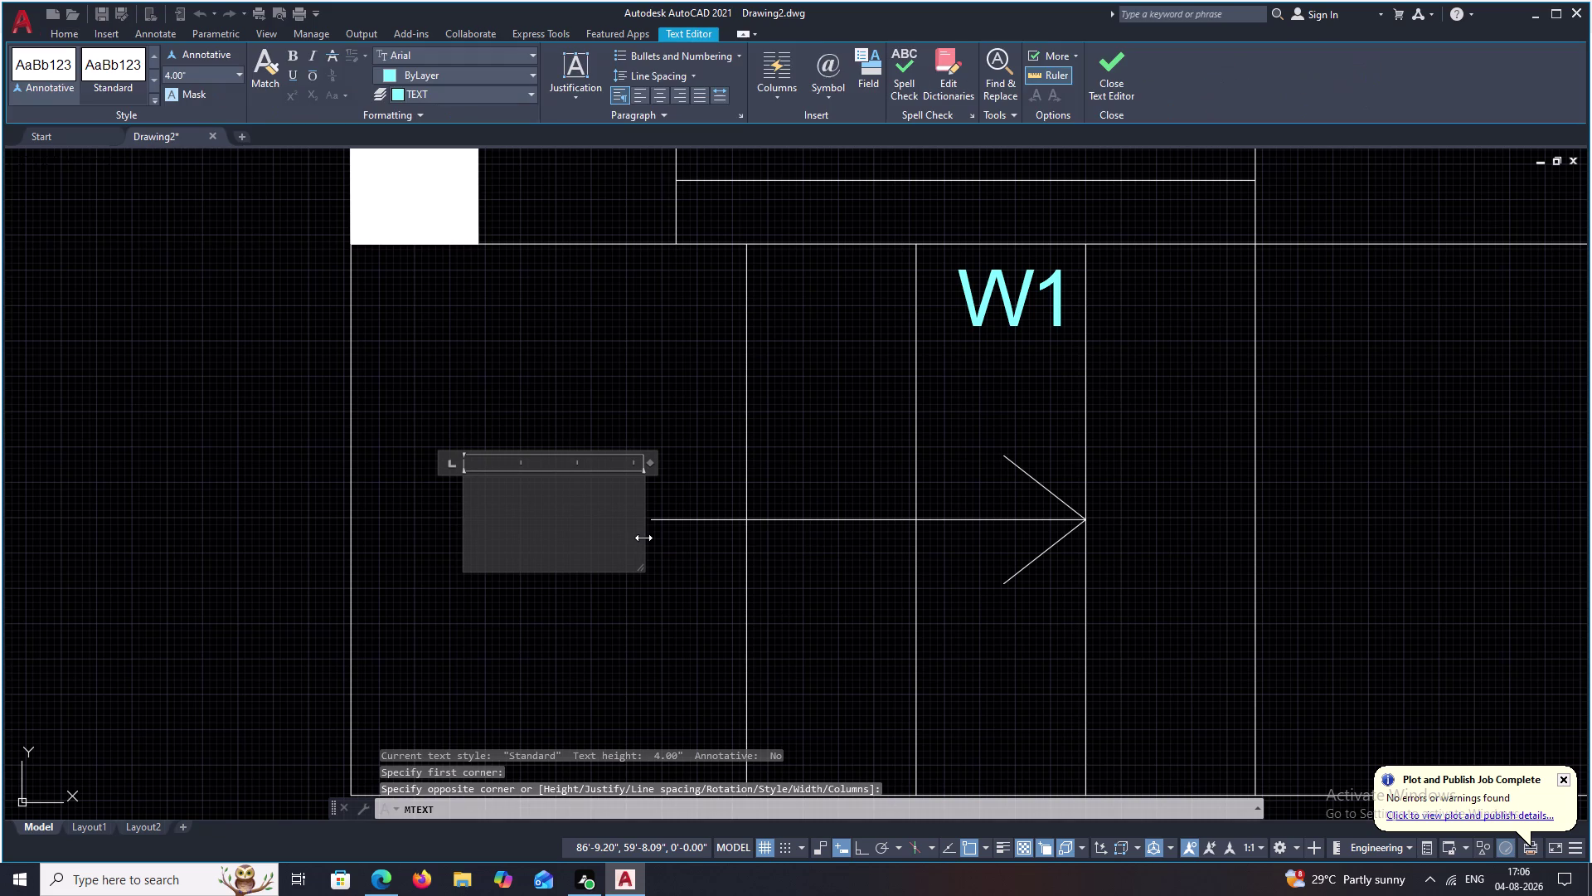
Enter the text UP in the box beside the stair arrow.
click(661, 101)
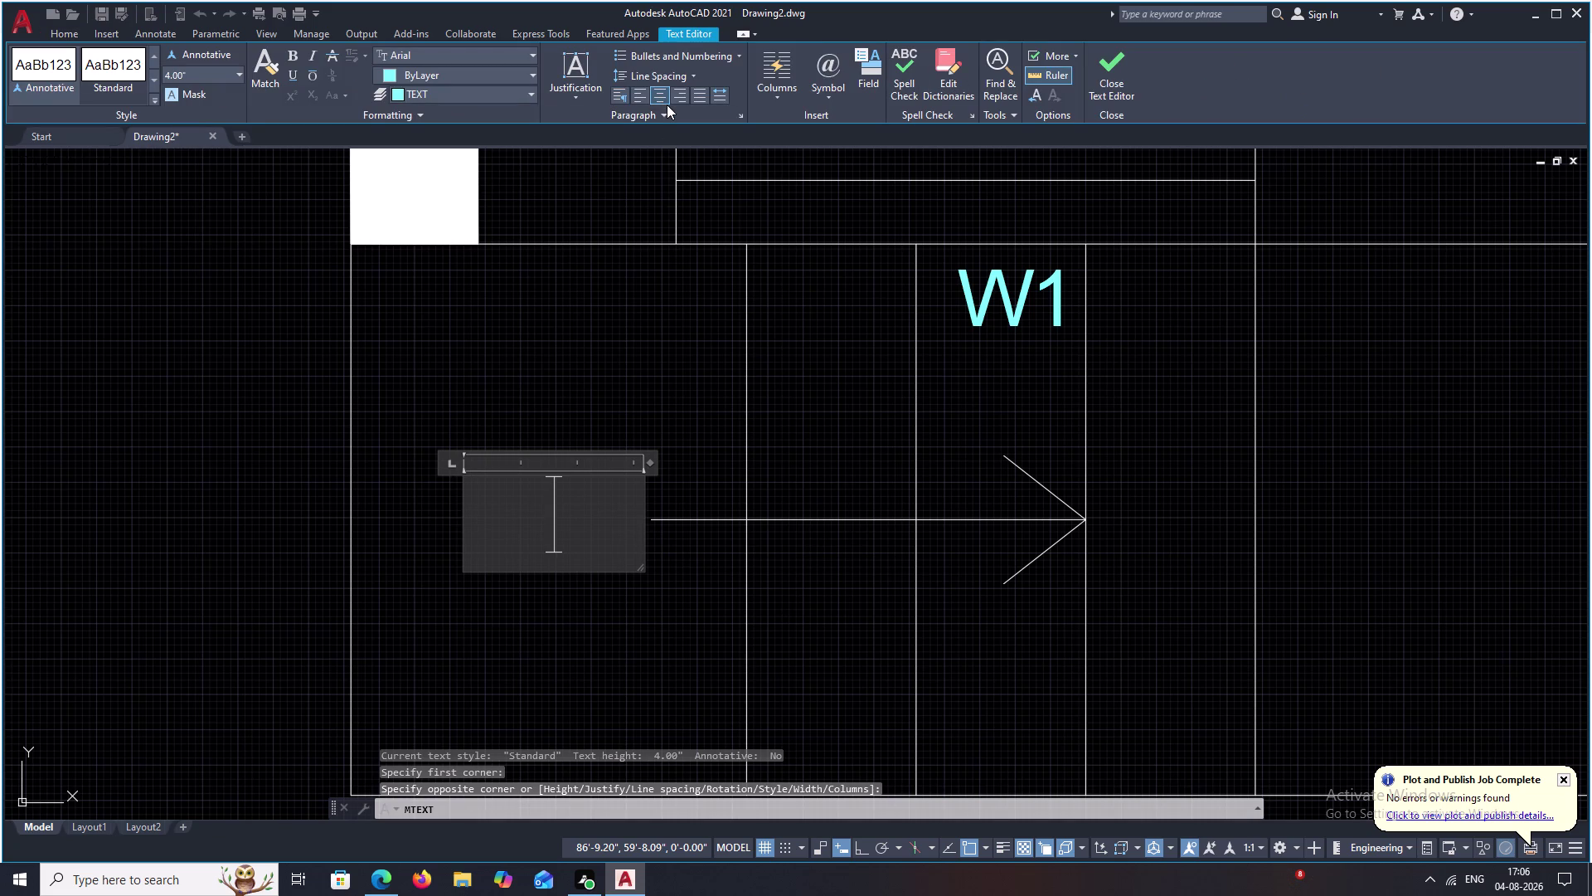
text(U)
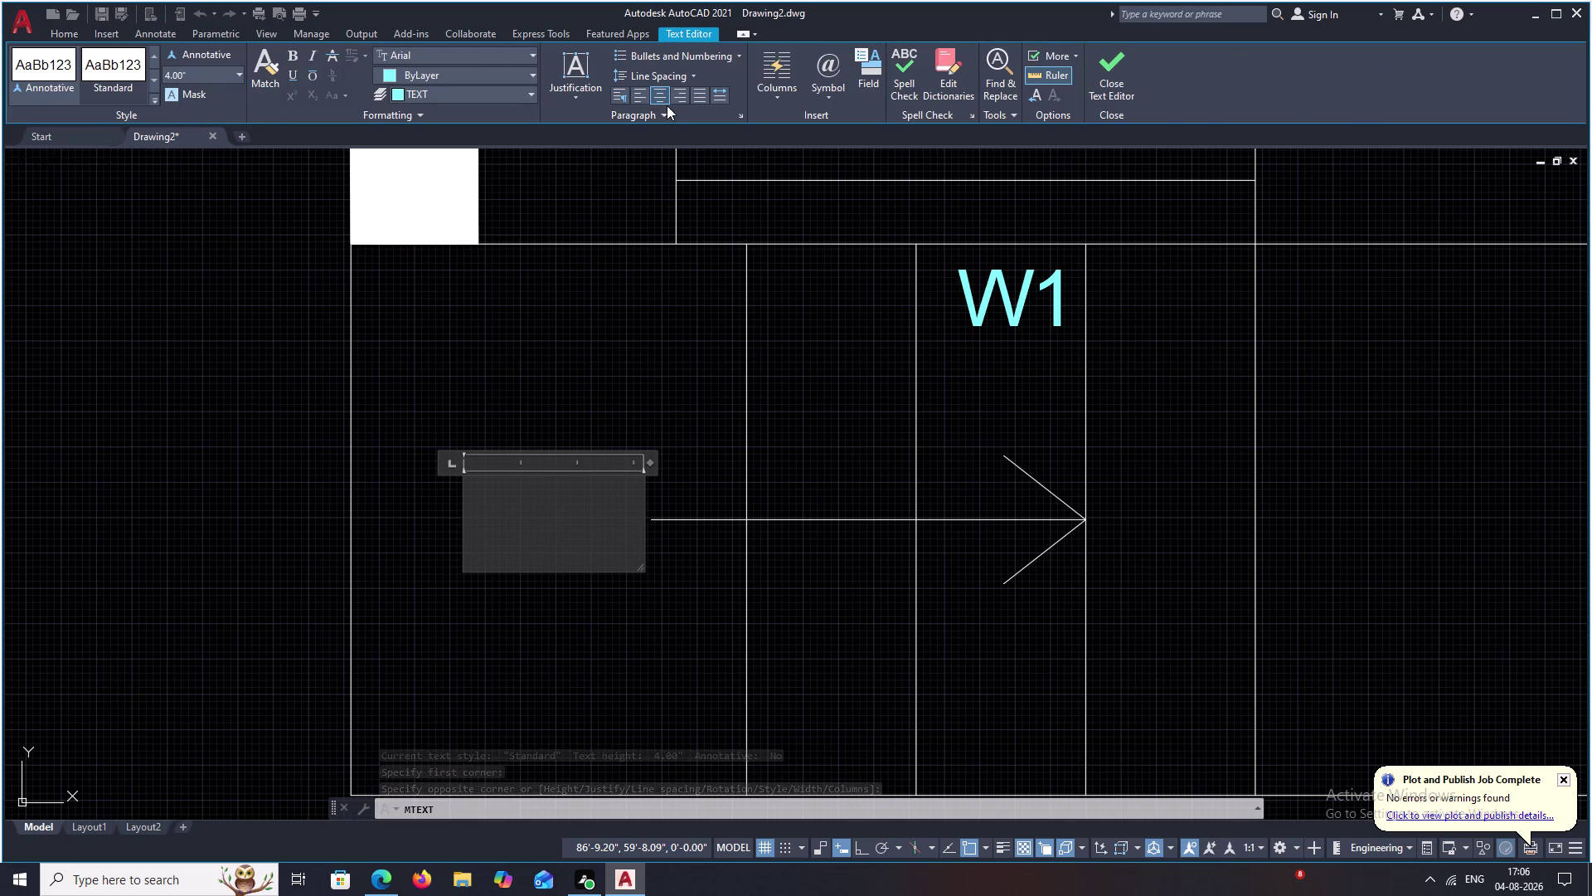
text(P)
click(608, 504)
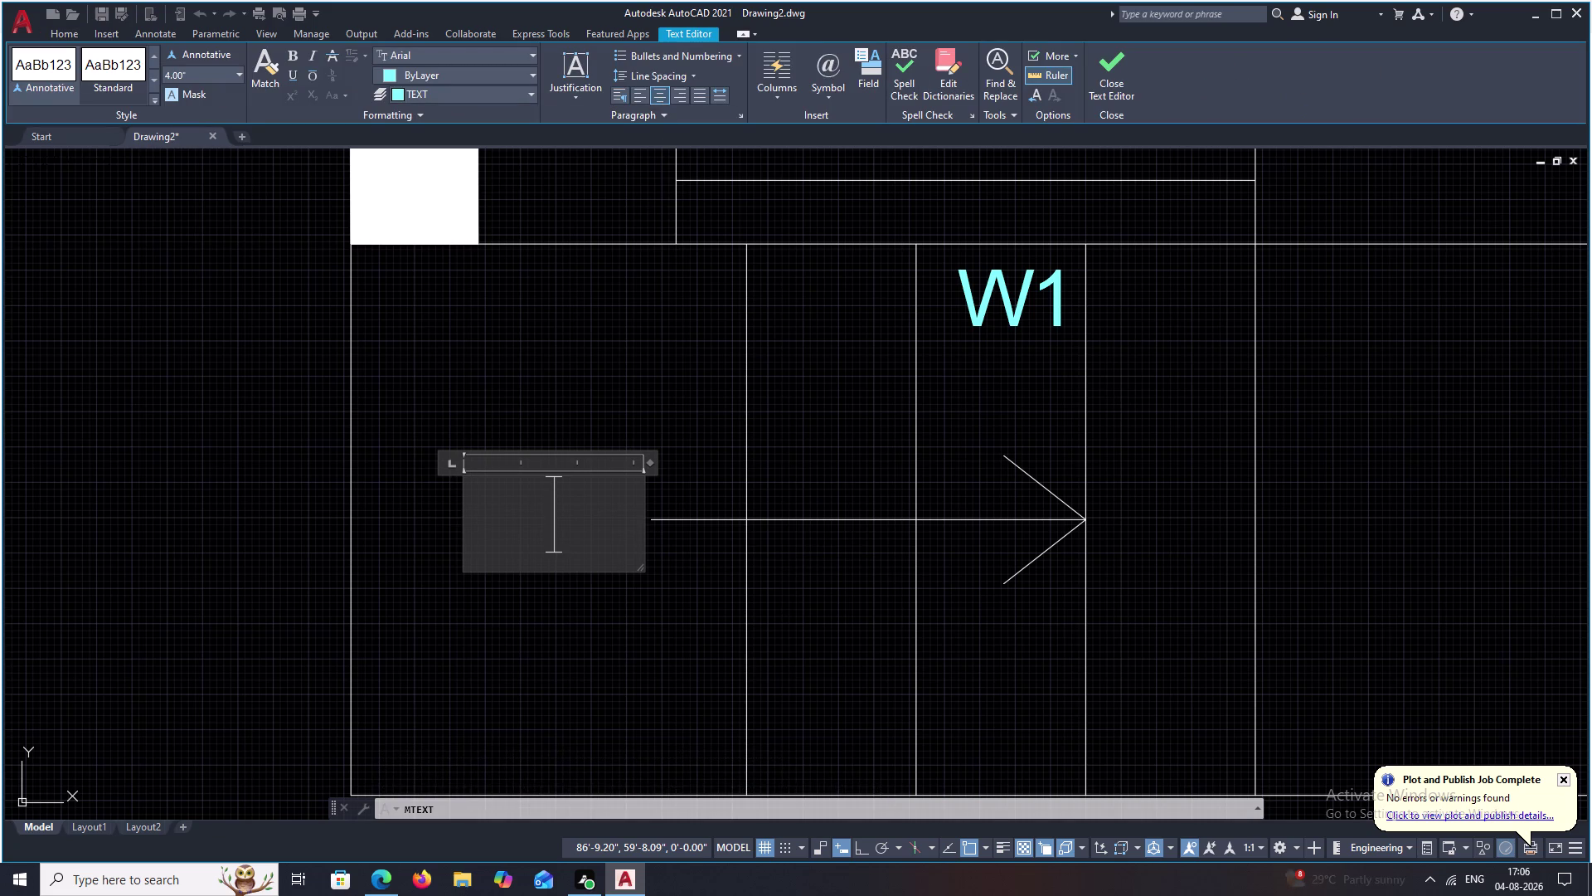
text(UP)
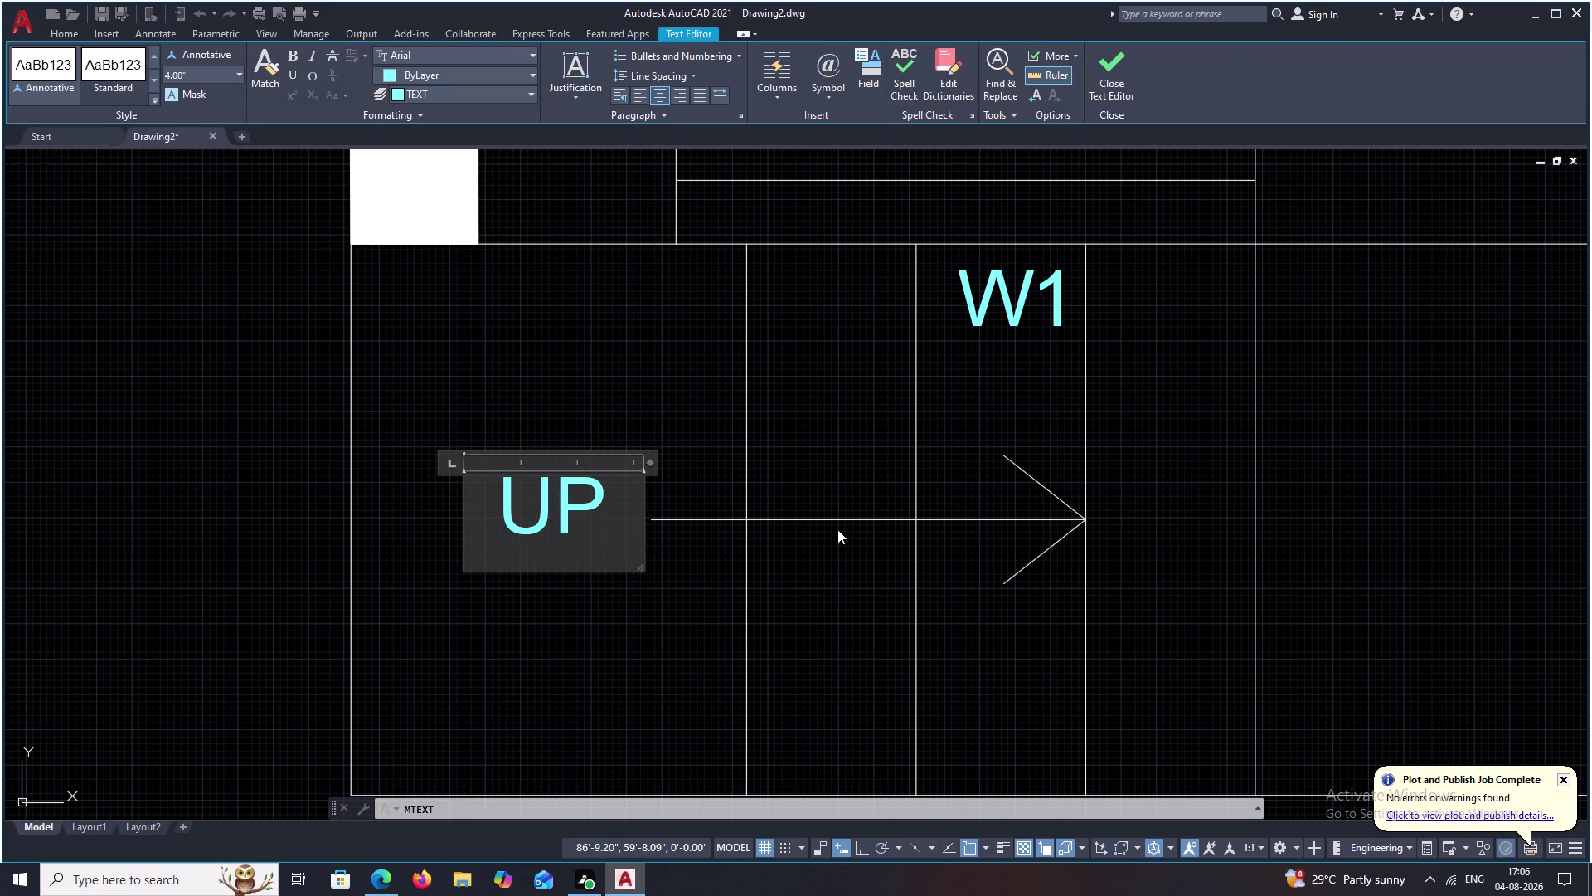
click(832, 480)
Zoom and pan out to bring the whole floor plan into view.
scroll(down, 3)
scroll(down, 3)
middle_drag(899, 492, 738, 611)
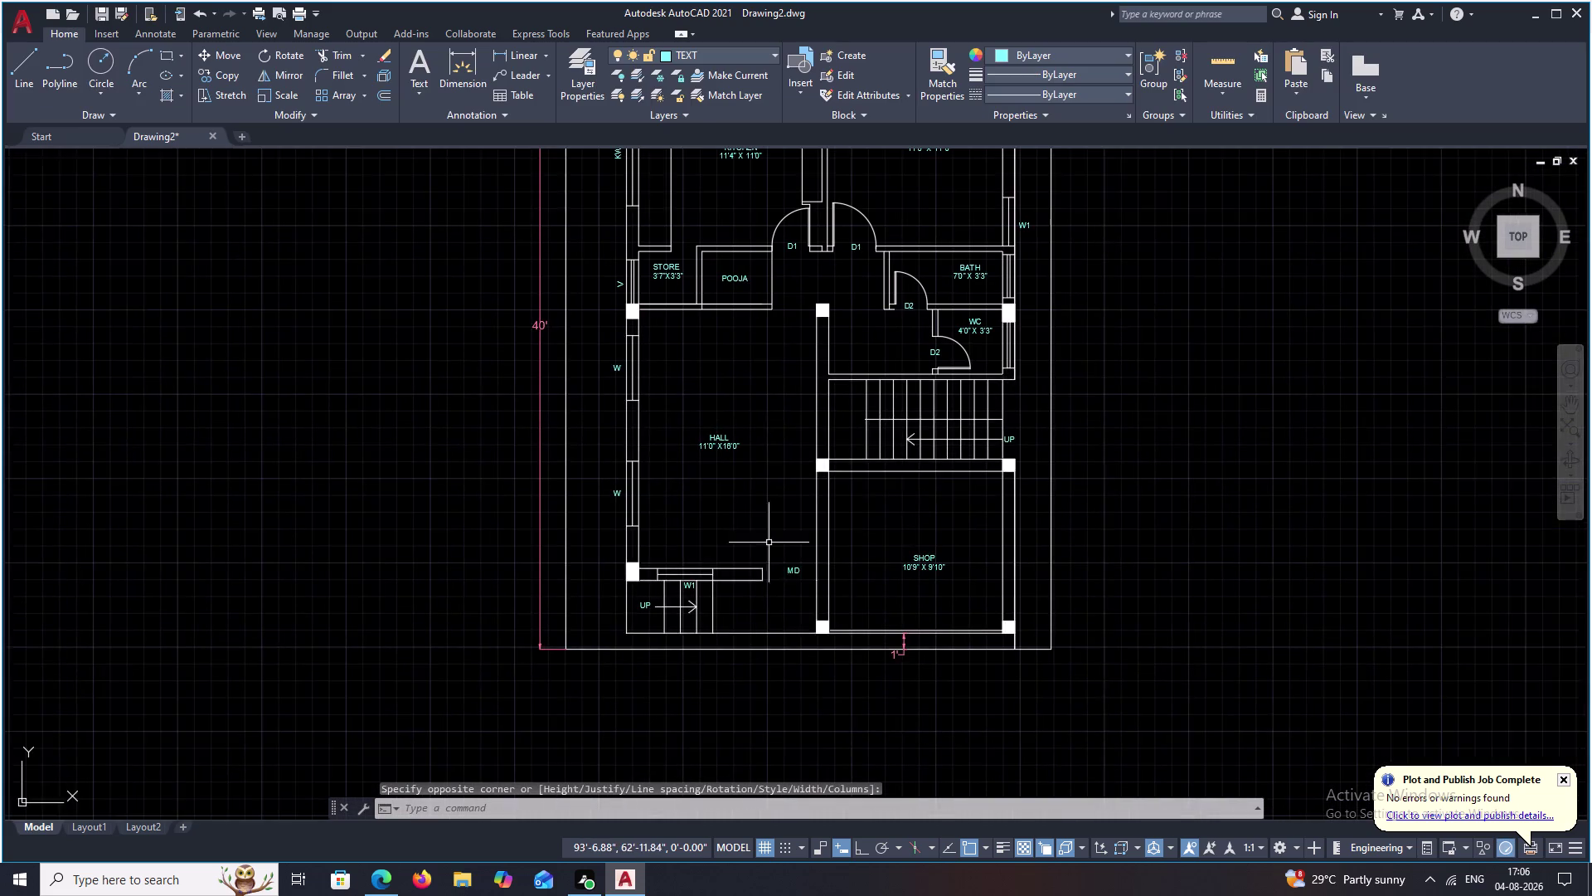
middle_drag(778, 486, 757, 548)
middle_drag(763, 494, 734, 597)
scroll(down, 3)
middle_drag(741, 563, 743, 544)
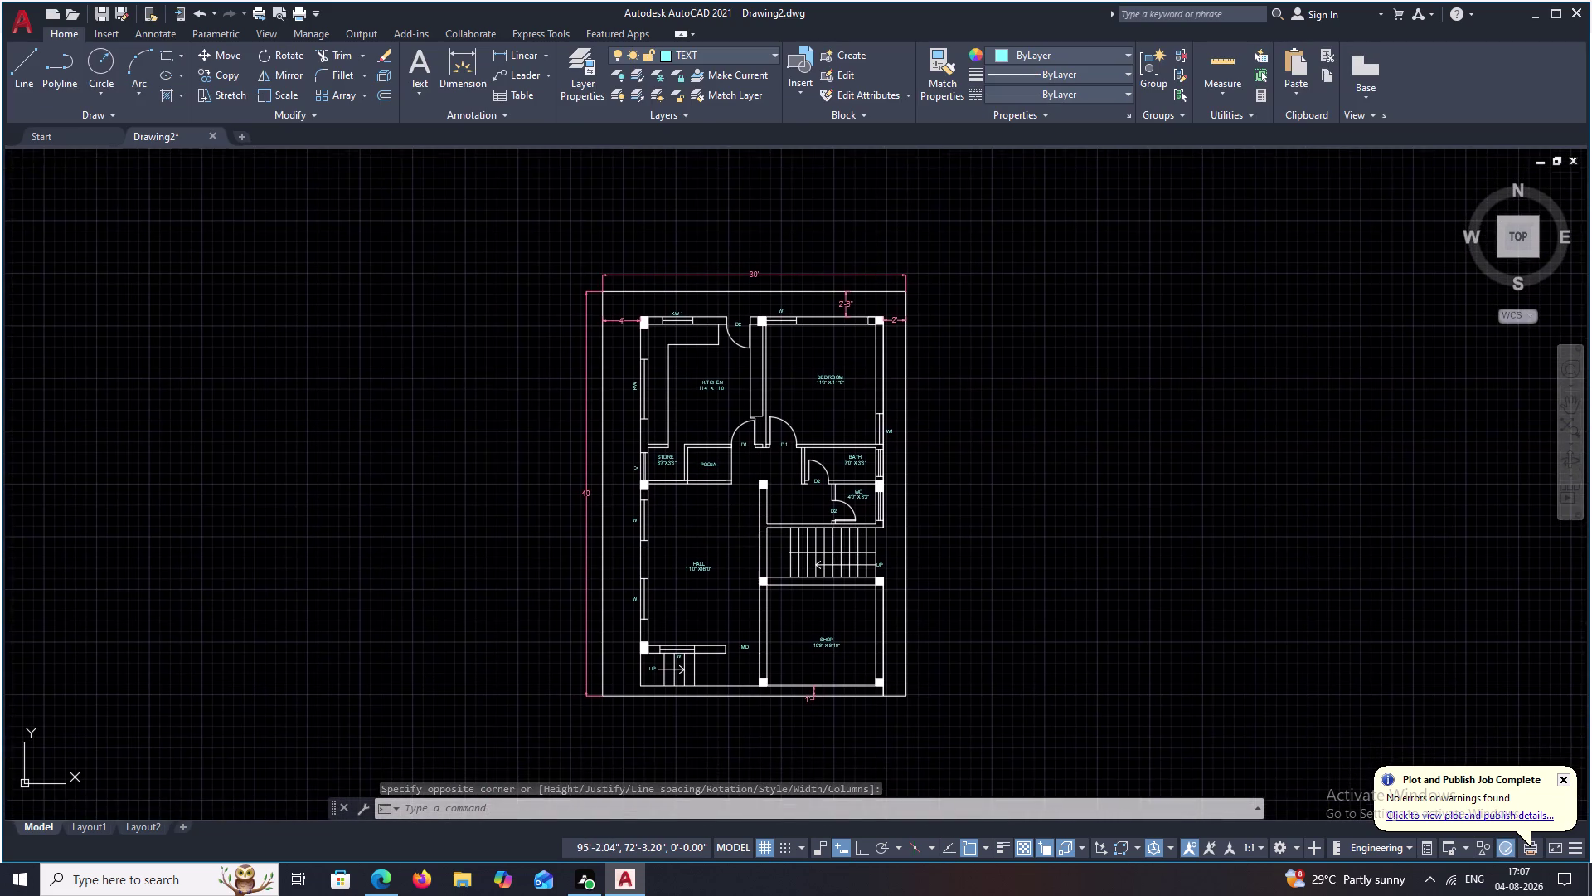
scroll(up, 3)
middle_drag(735, 542, 742, 511)
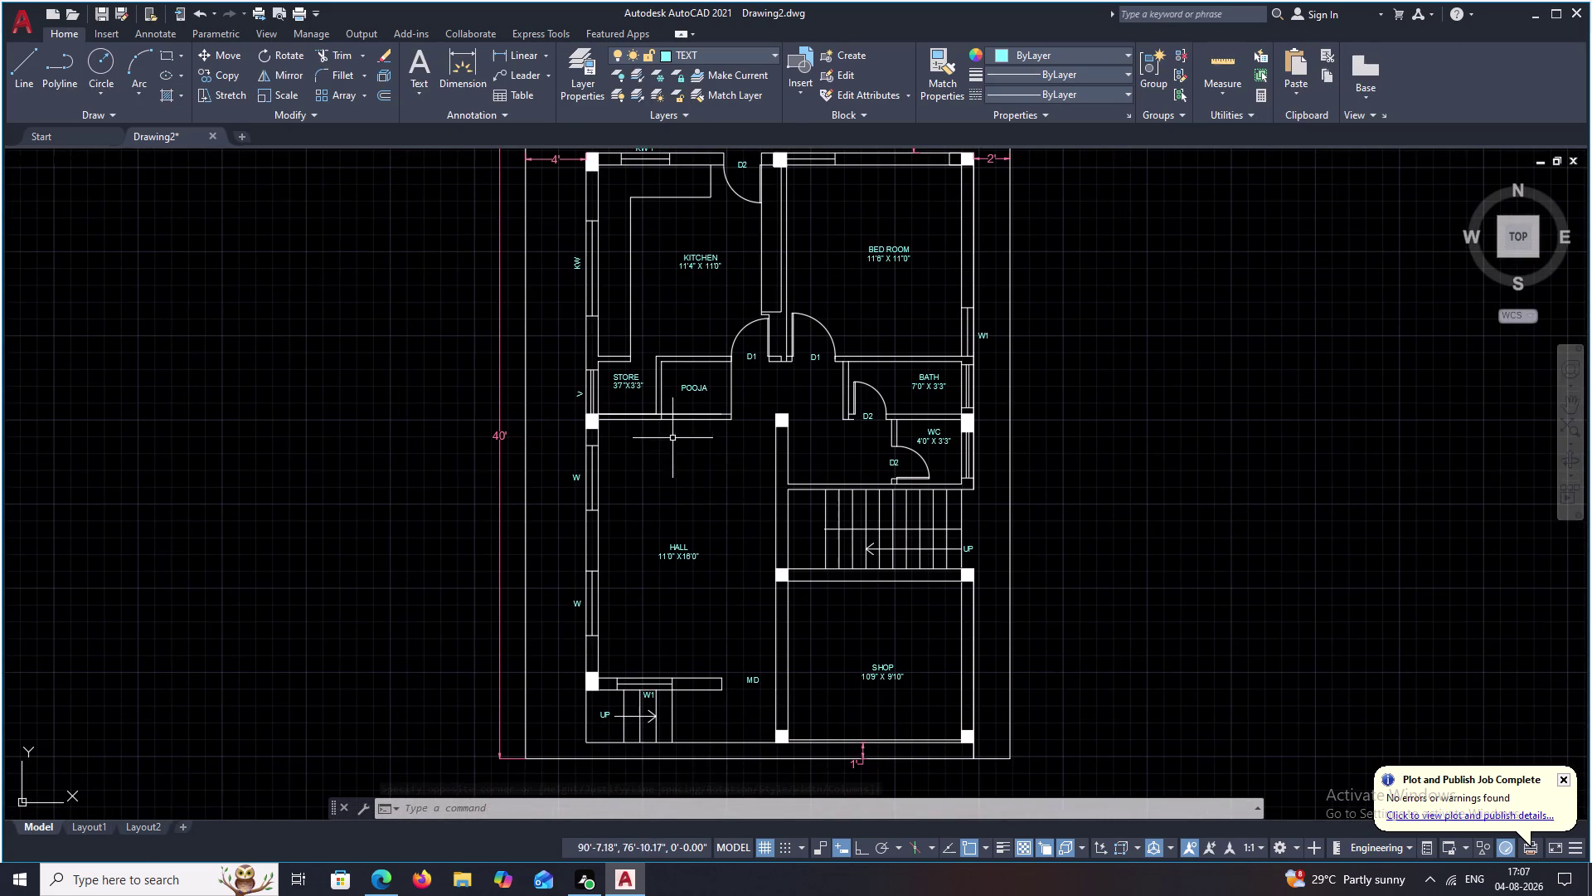
scroll(up, 3)
text(TR)
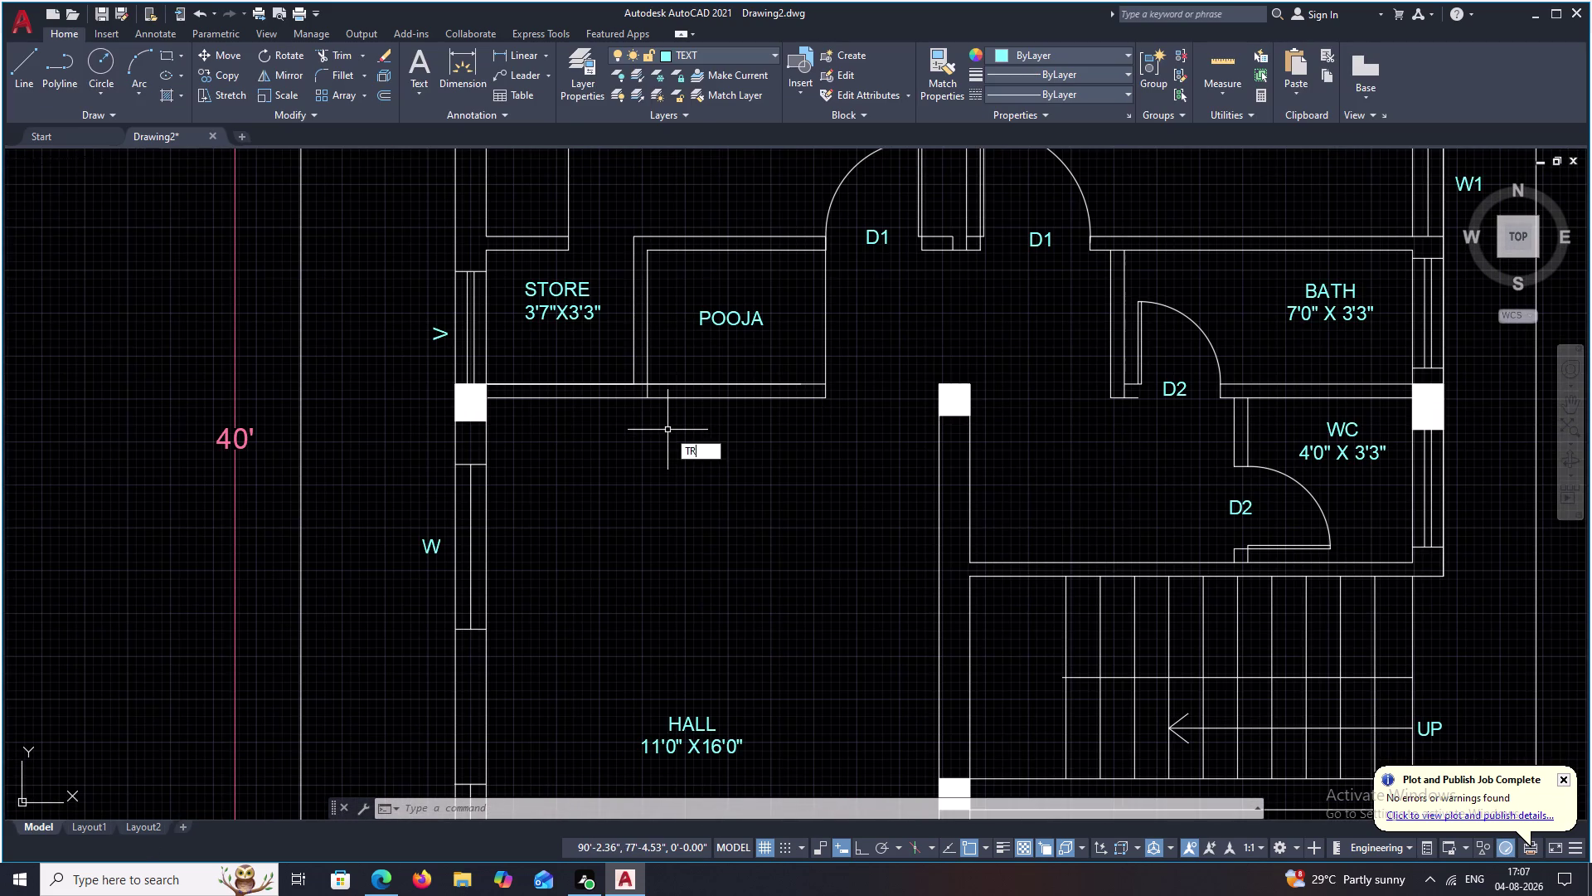
key(space)
drag(668, 393, 615, 390)
scroll(down, 3)
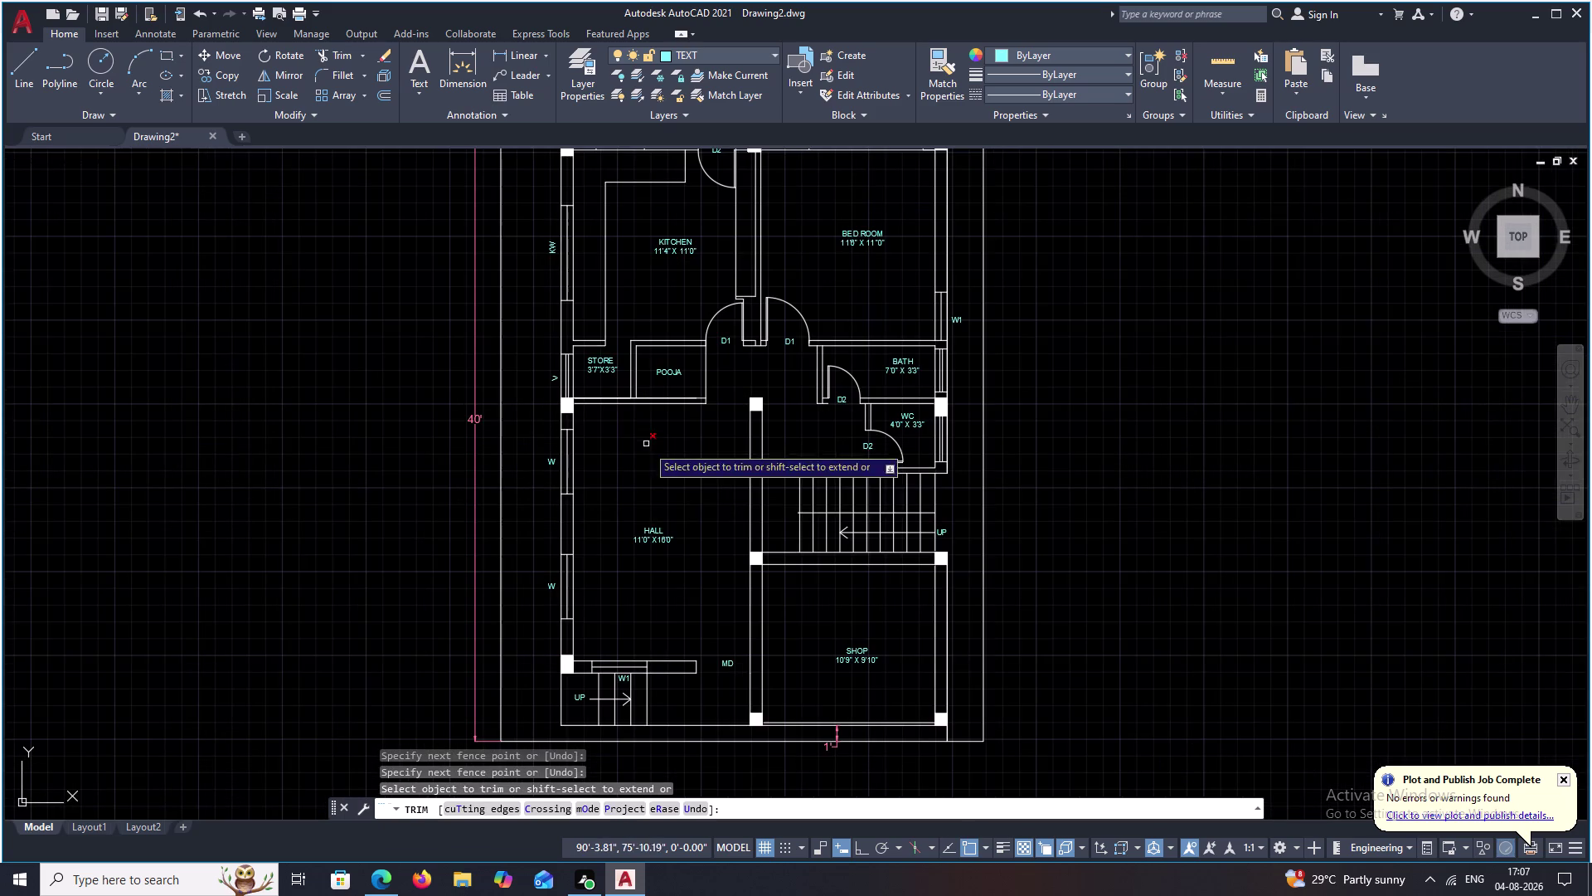
middle_drag(657, 483, 664, 502)
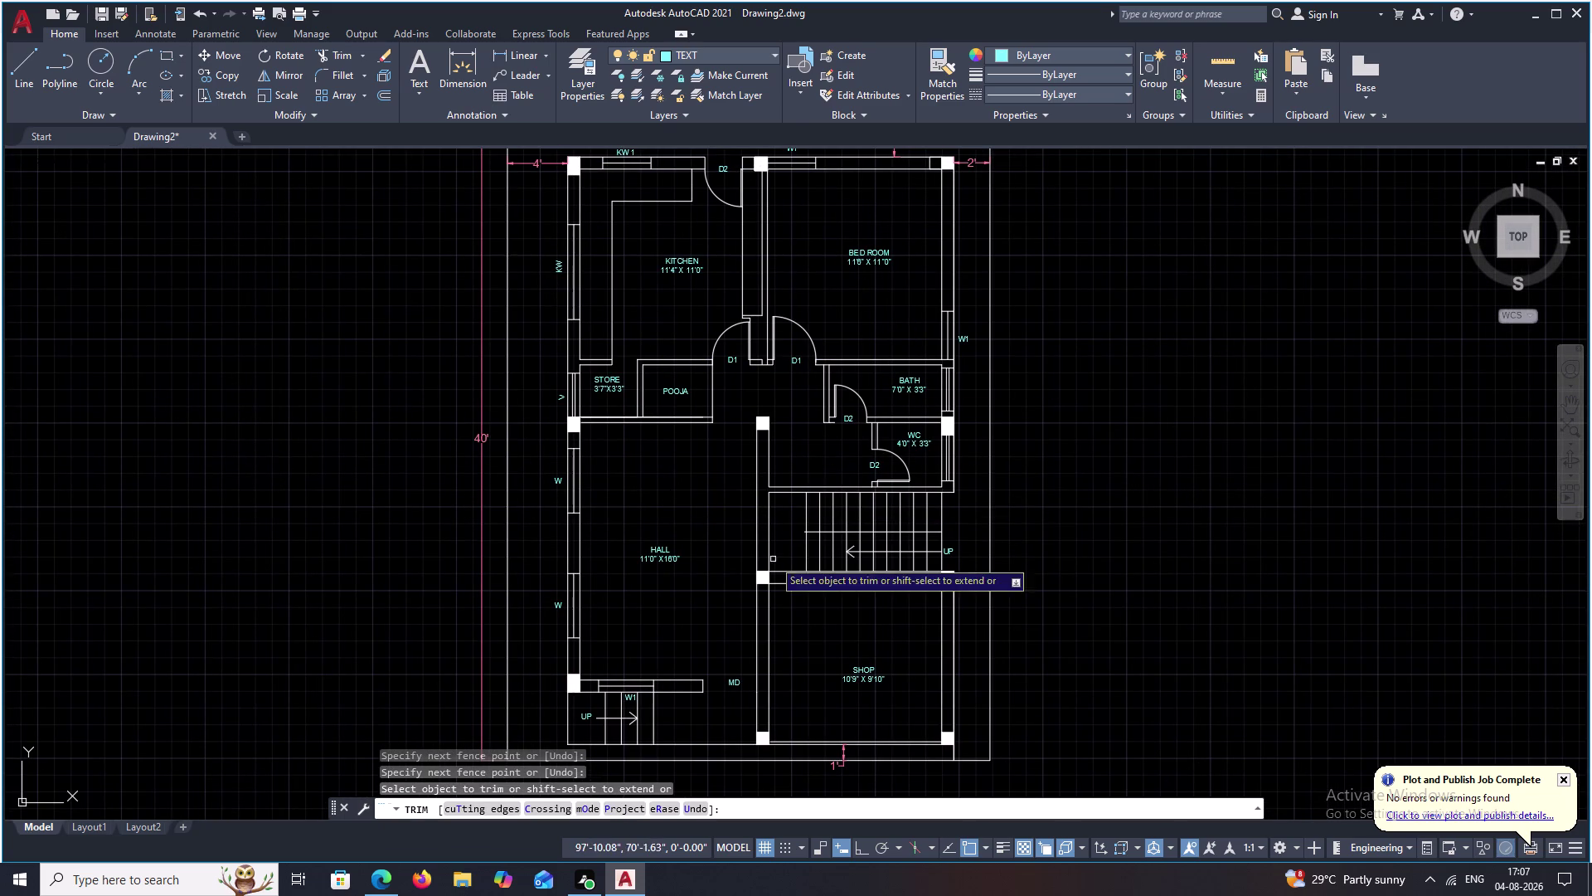
key(Escape)
key(Escape)
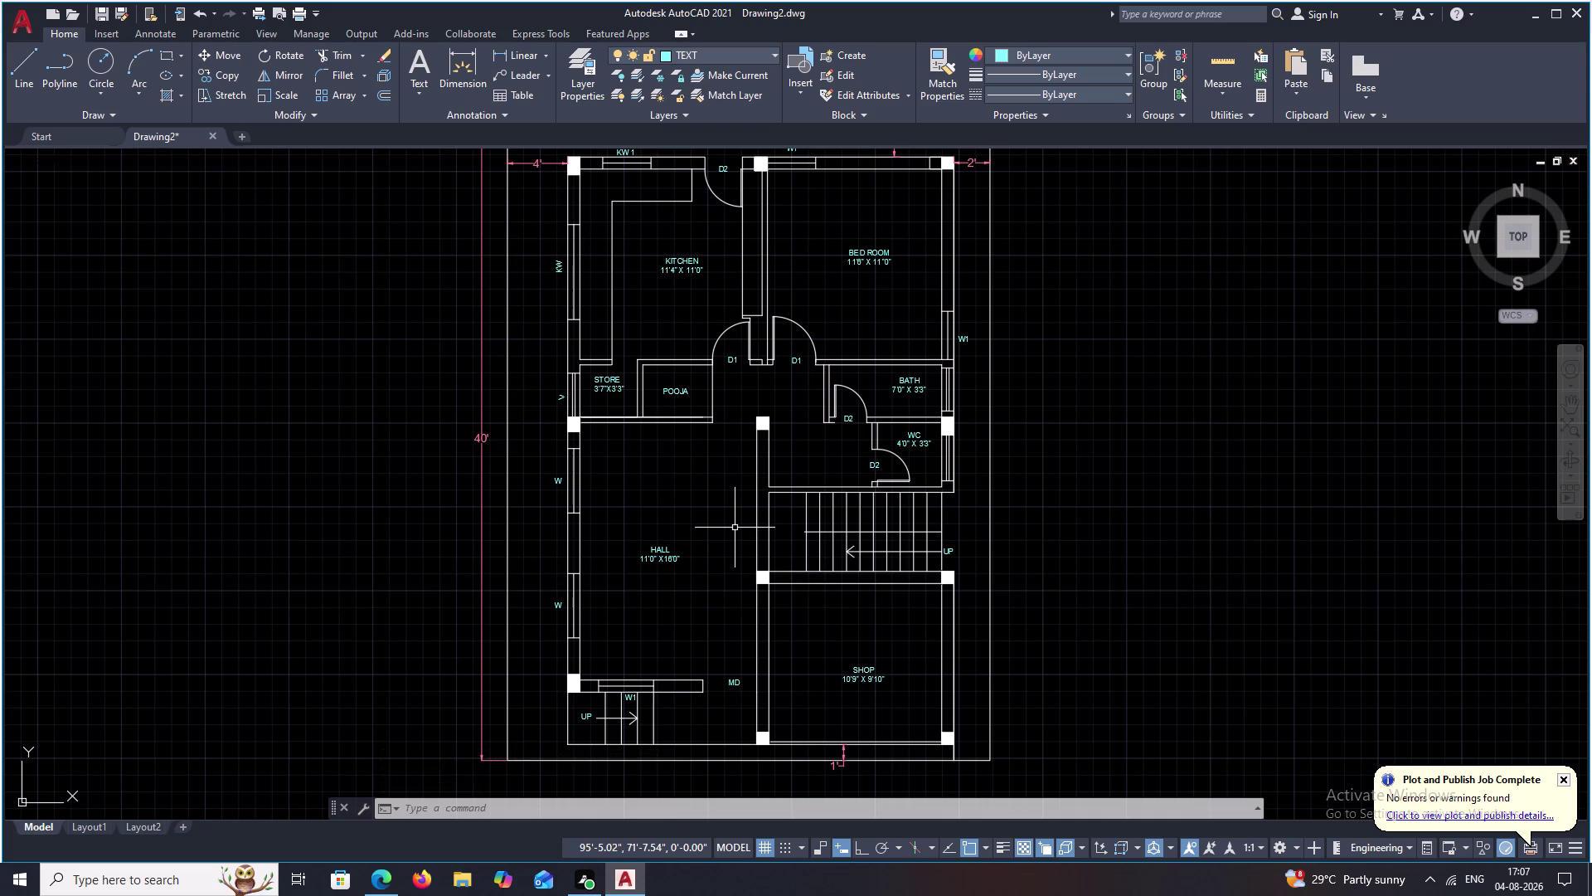
scroll(down, 3)
middle_drag(779, 695, 769, 526)
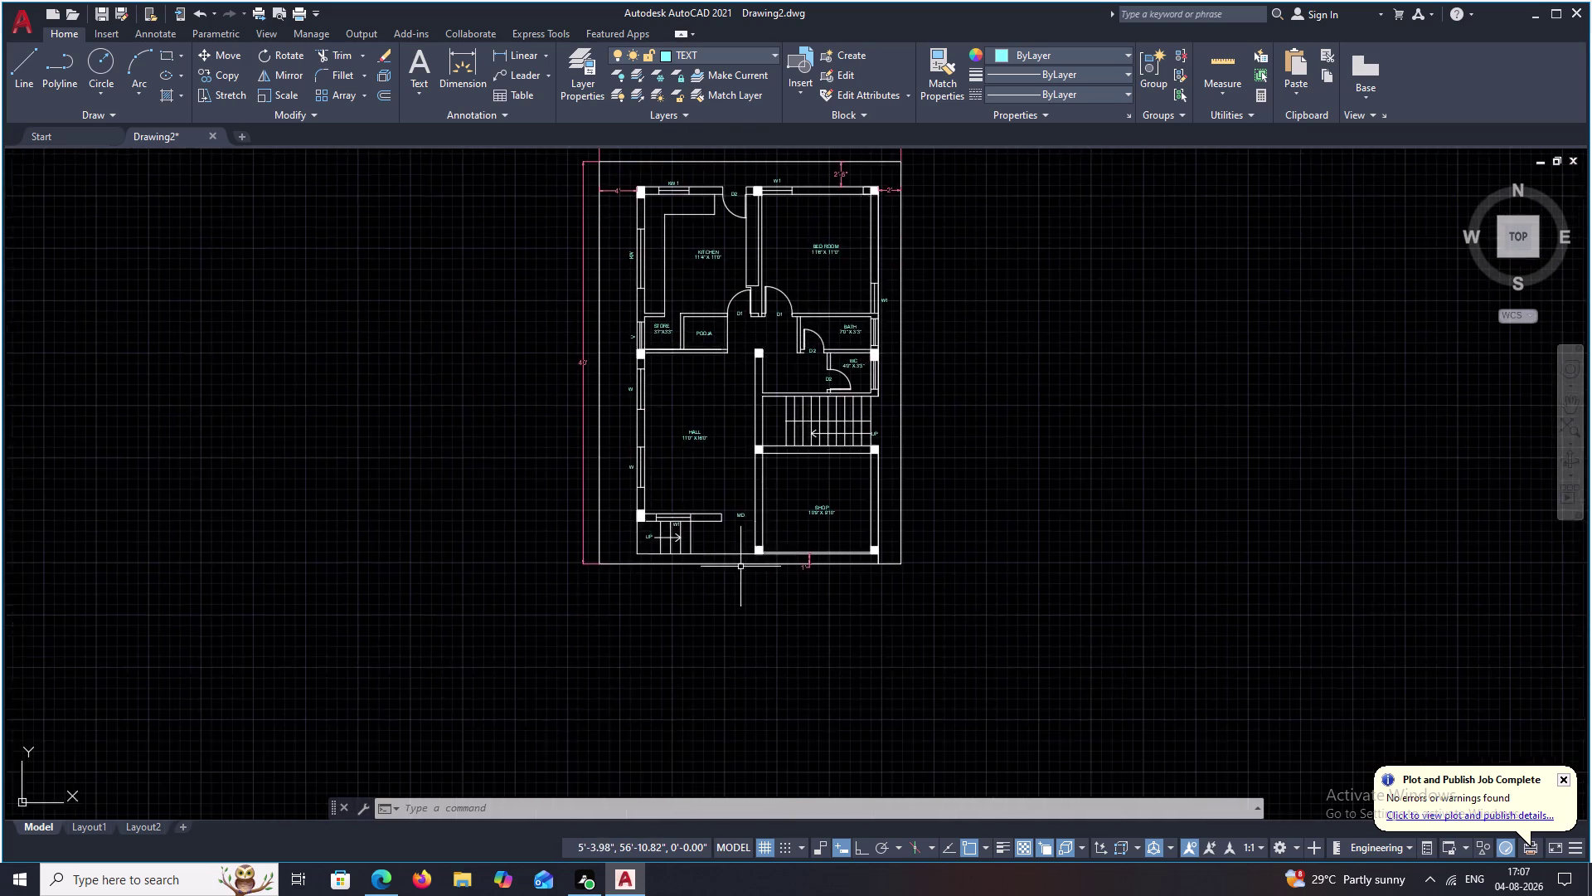
Offset the plot's bottom boundary line 30' downward.
scroll(up, 3)
key(o)
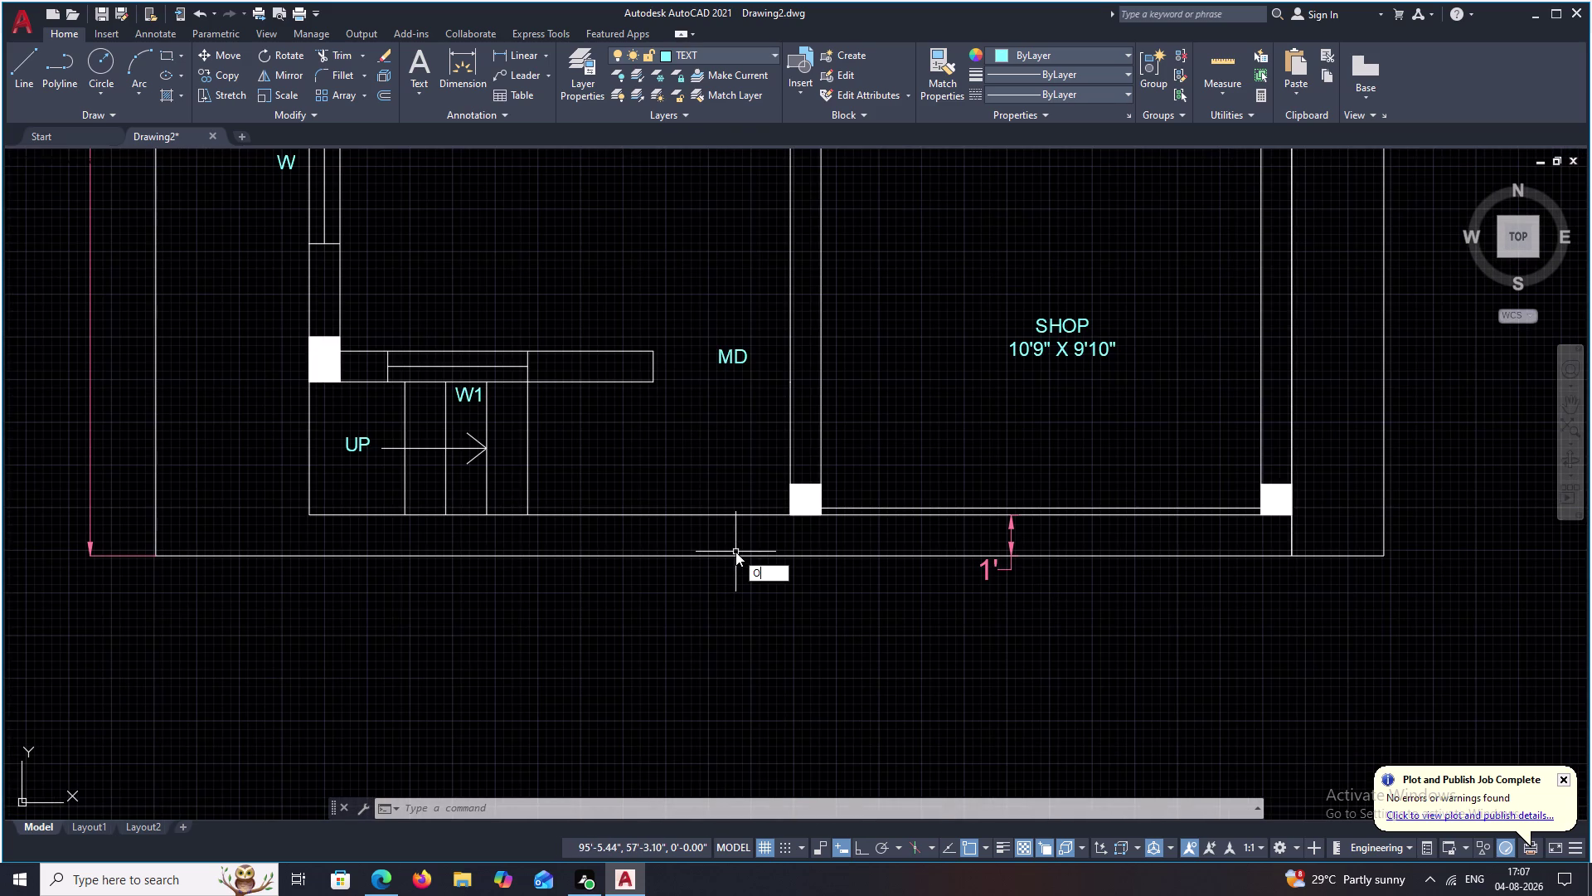
key(space)
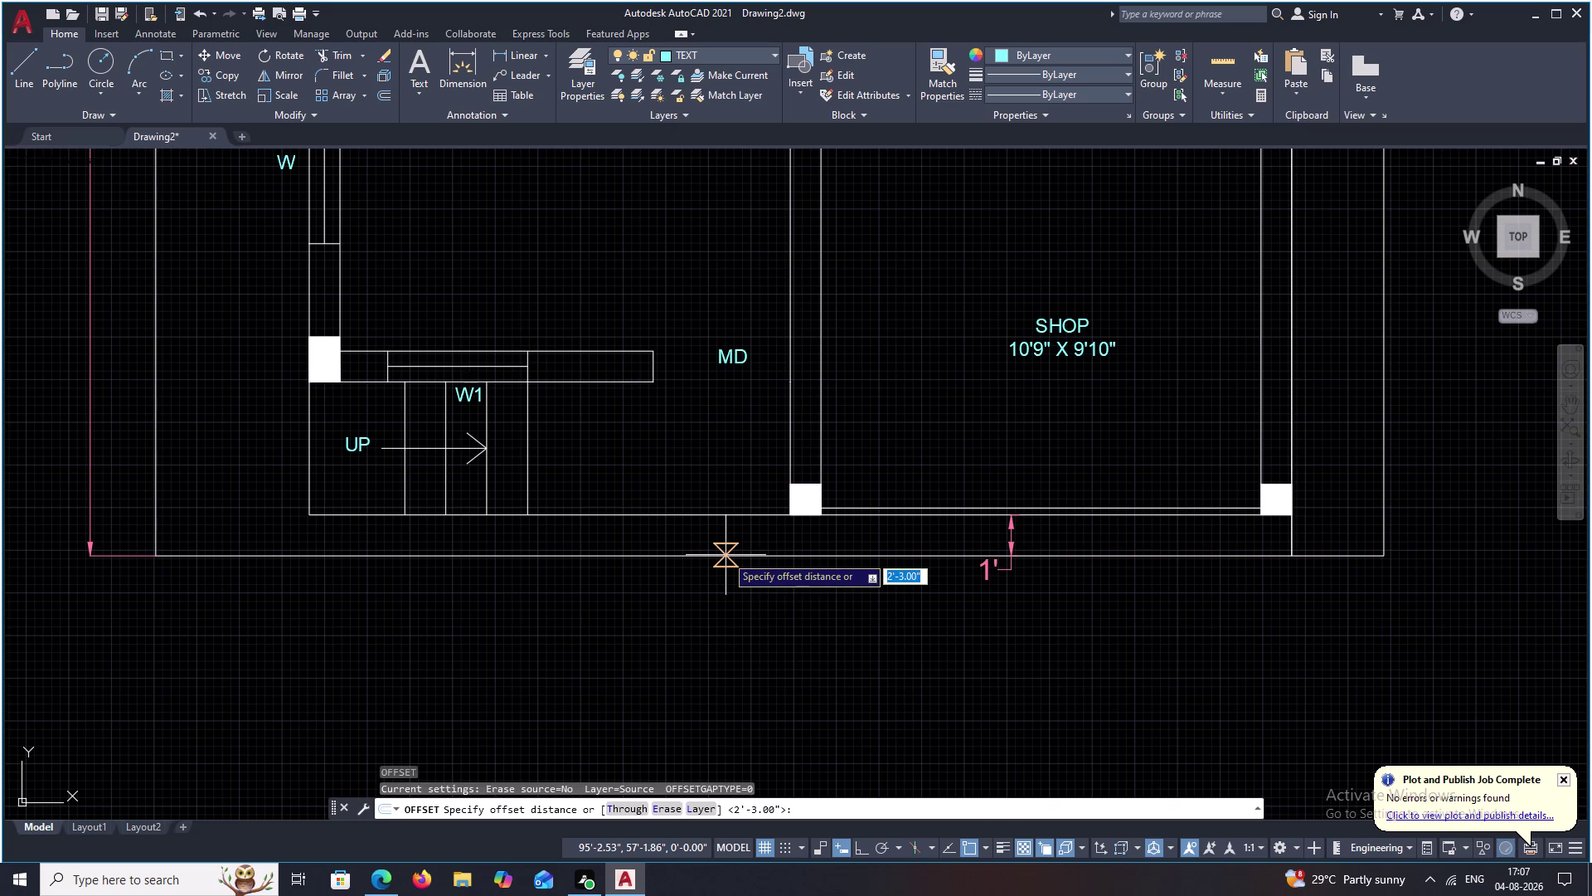
text(3)
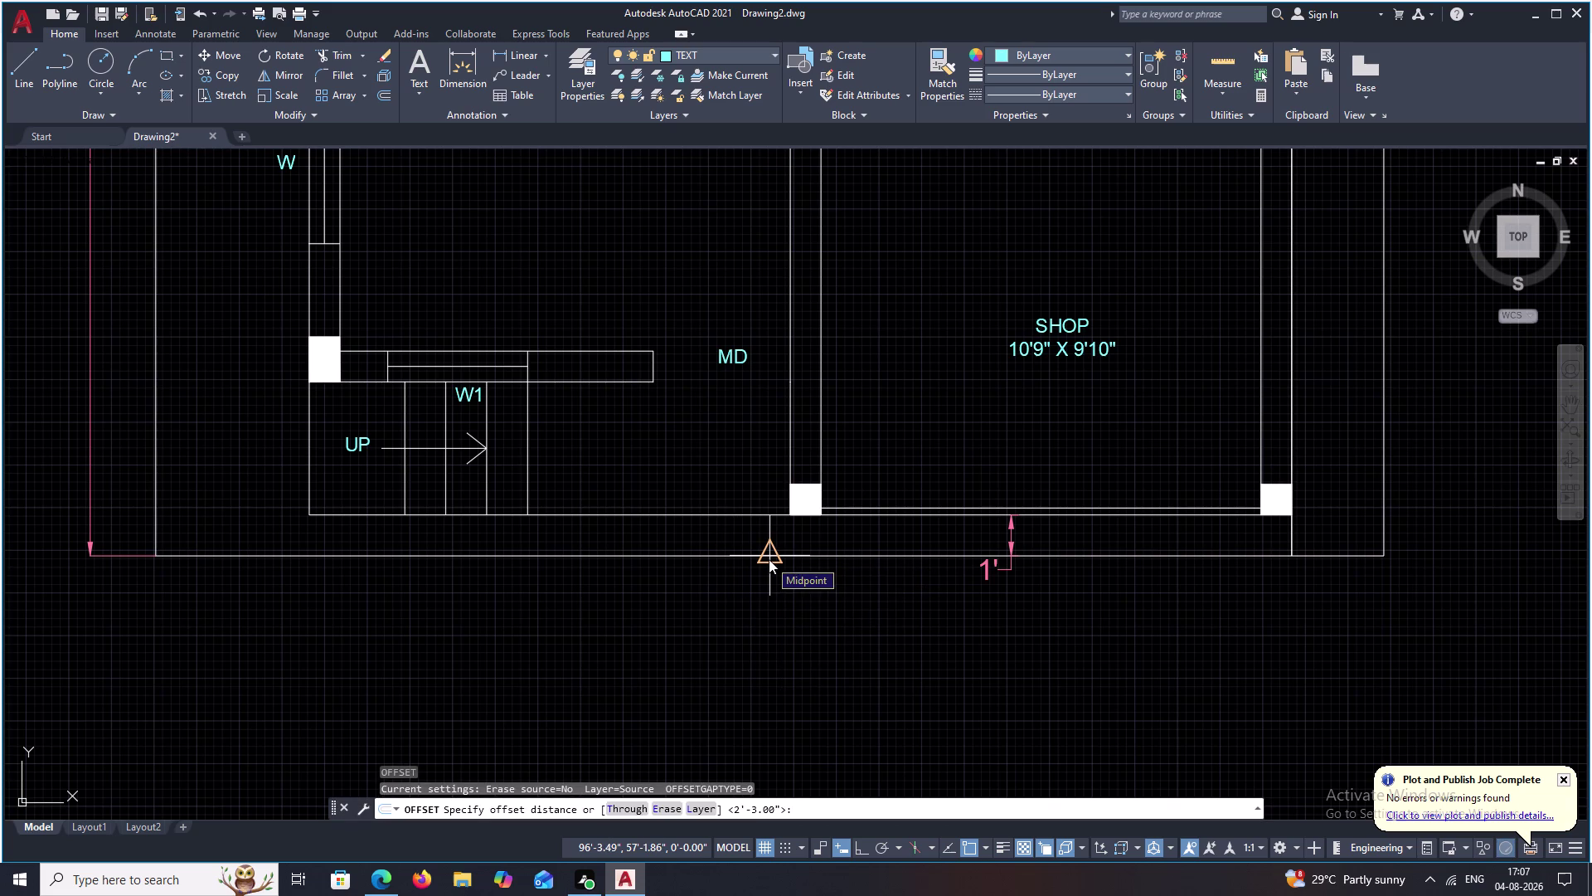
text(0')
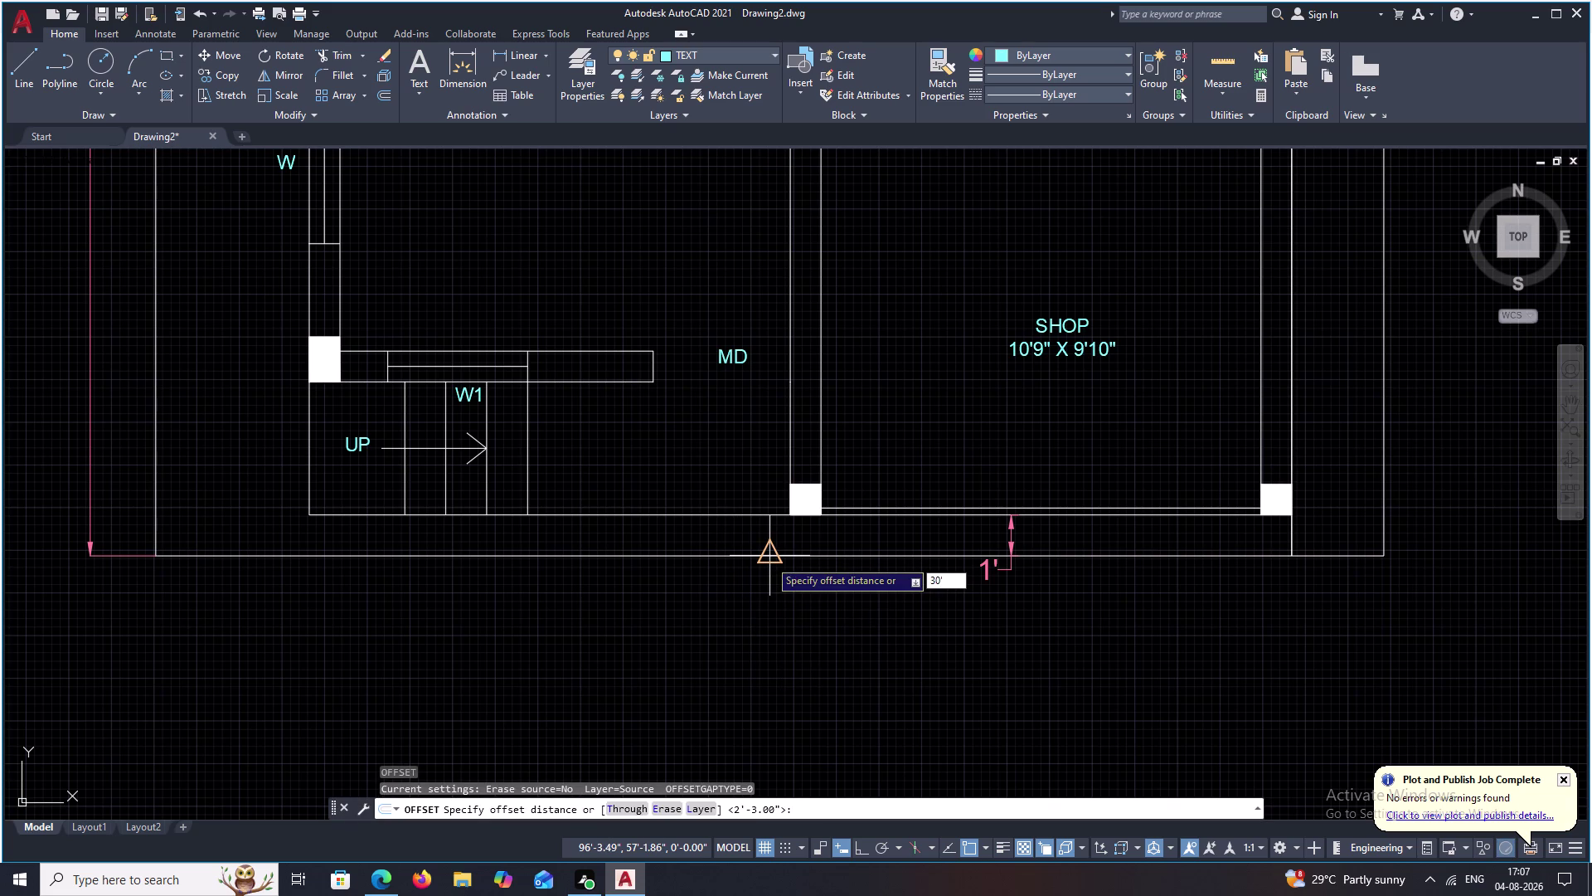
key(space)
click(785, 555)
scroll(down, 3)
middle_drag(821, 662, 827, 504)
scroll(down, 3)
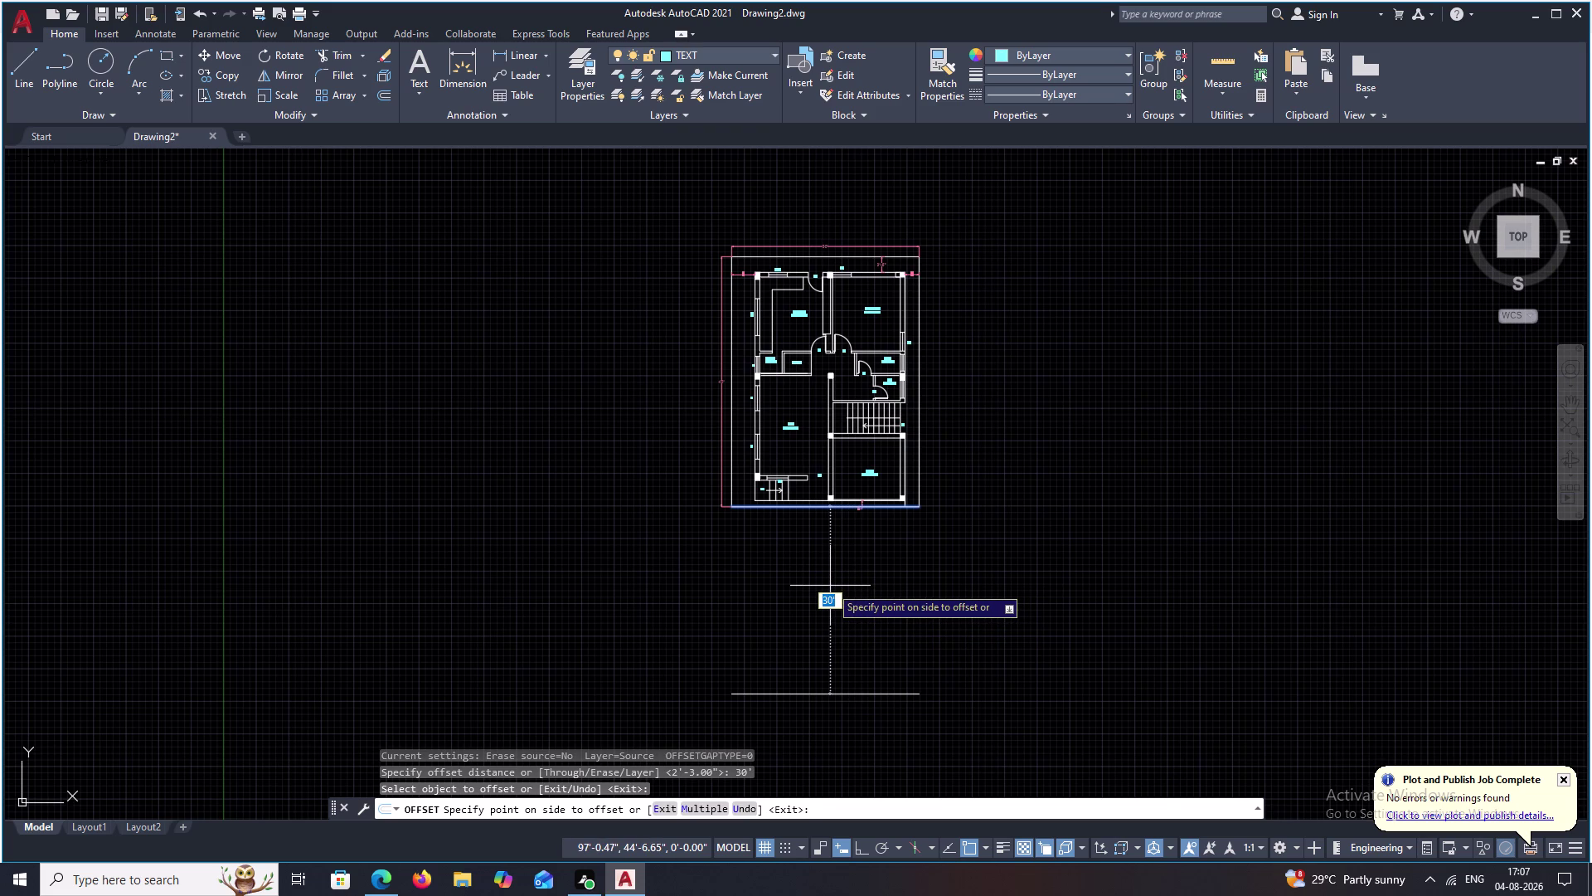
click(830, 585)
scroll(down, 3)
key(Escape)
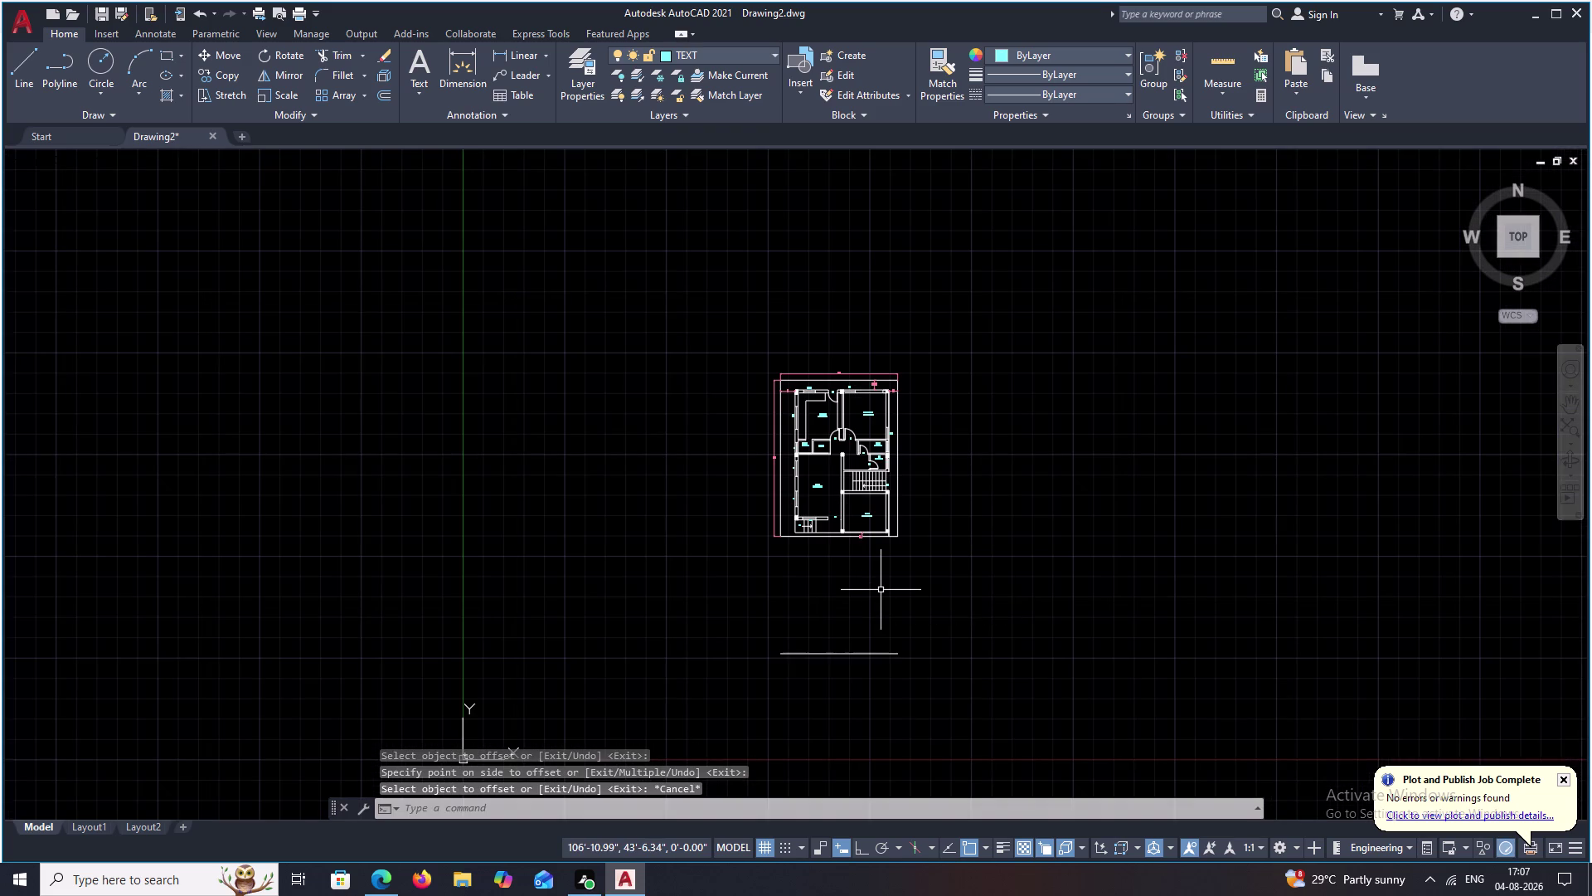
Start a new line for the road edge.
text(L)
key(space)
scroll(up, 3)
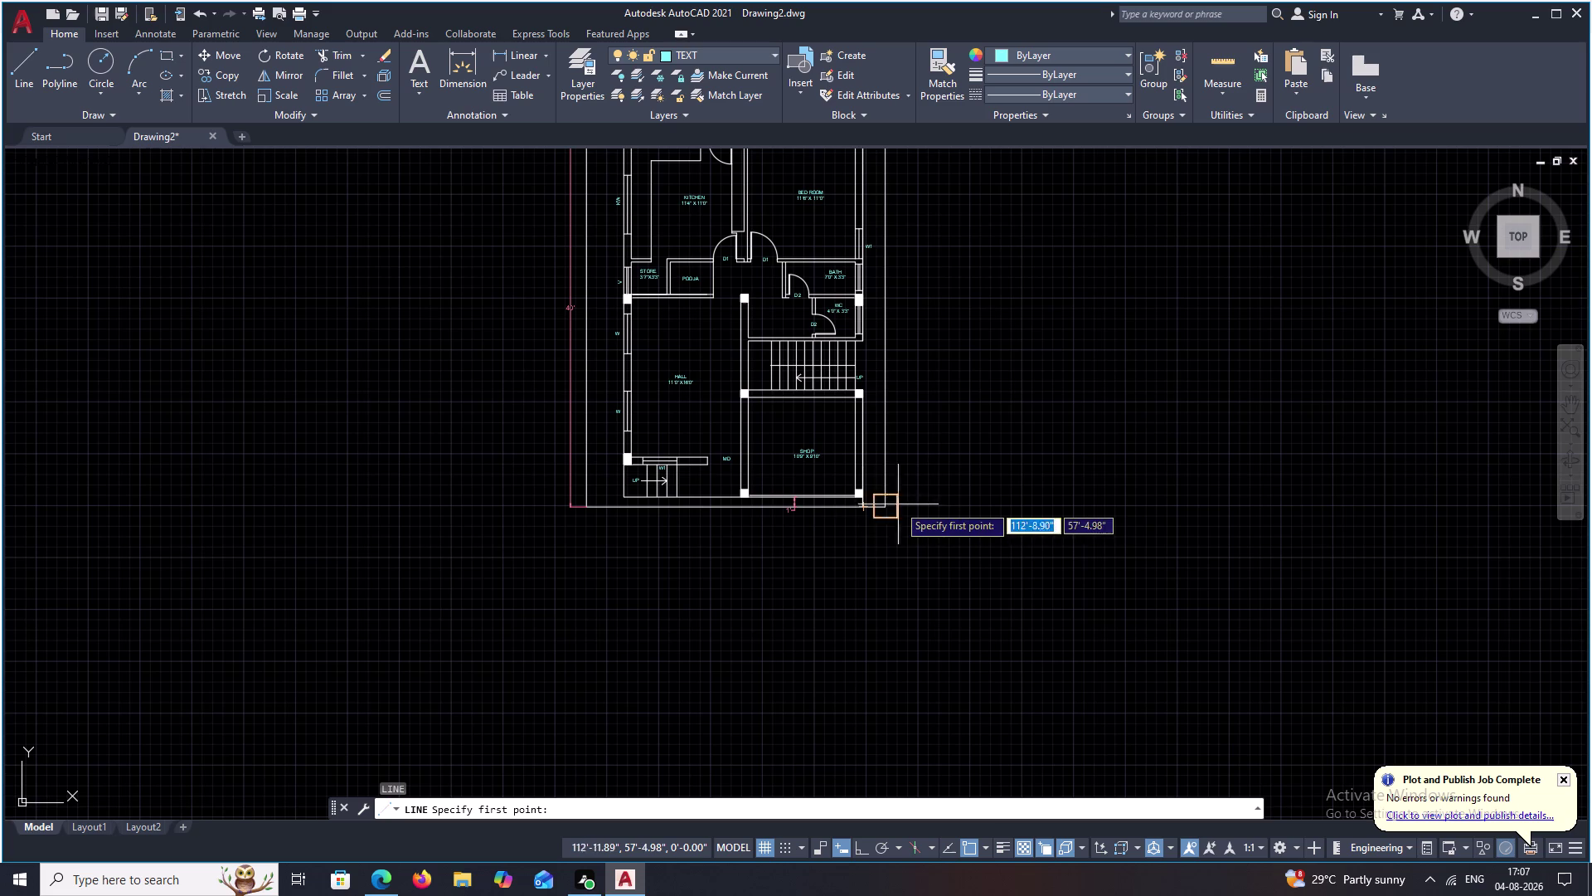
Draw a line from the plot's bottom-right corner out to the right.
click(889, 507)
click(1398, 497)
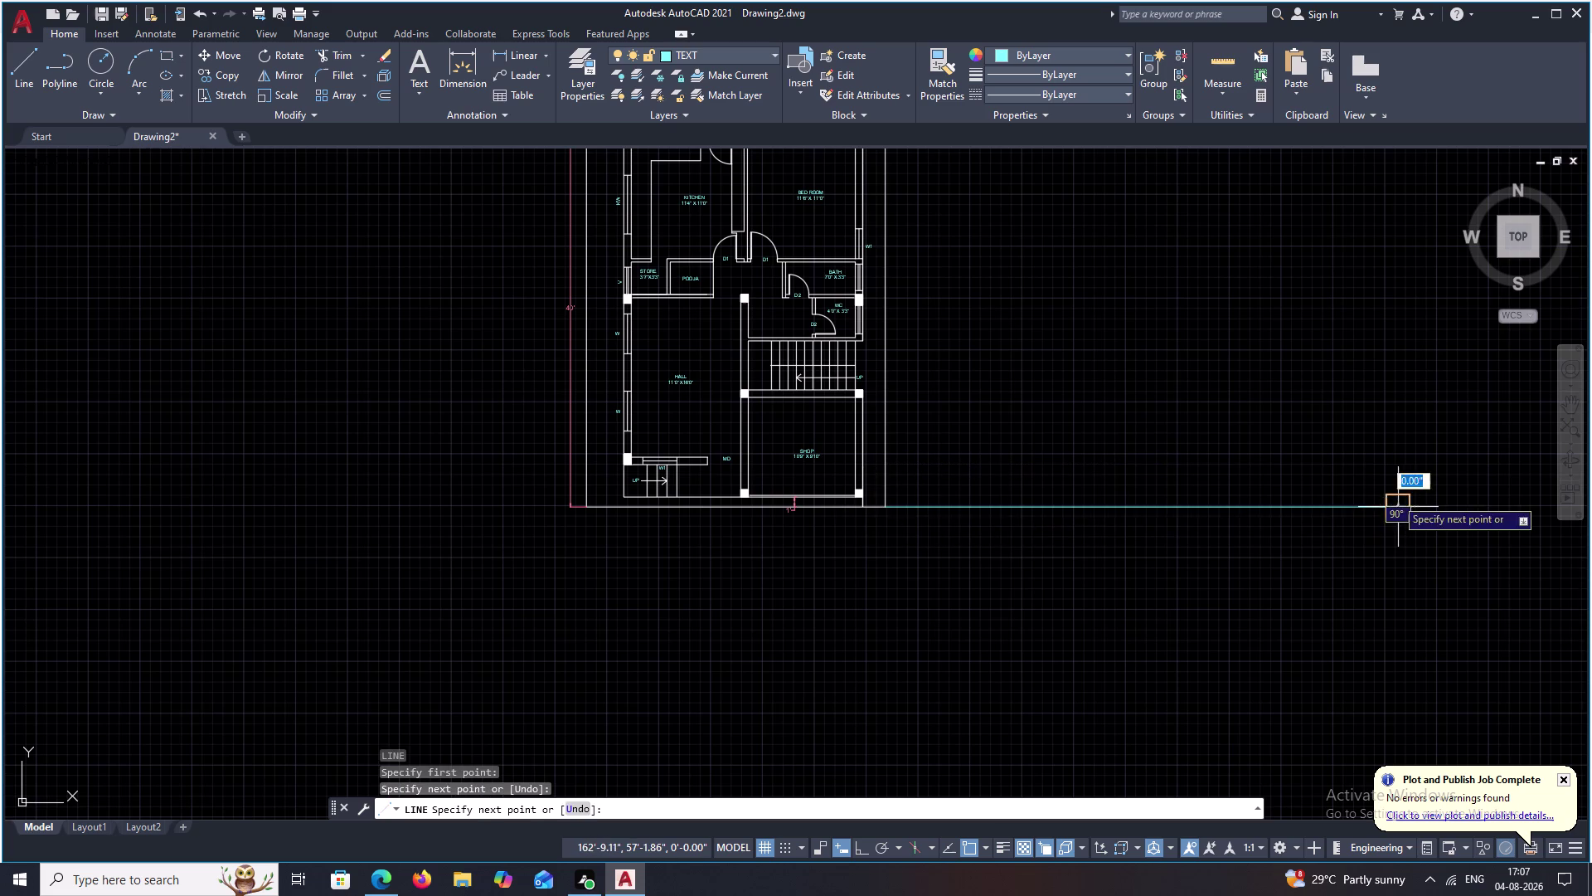
key(Escape)
click(1173, 507)
key(Escape)
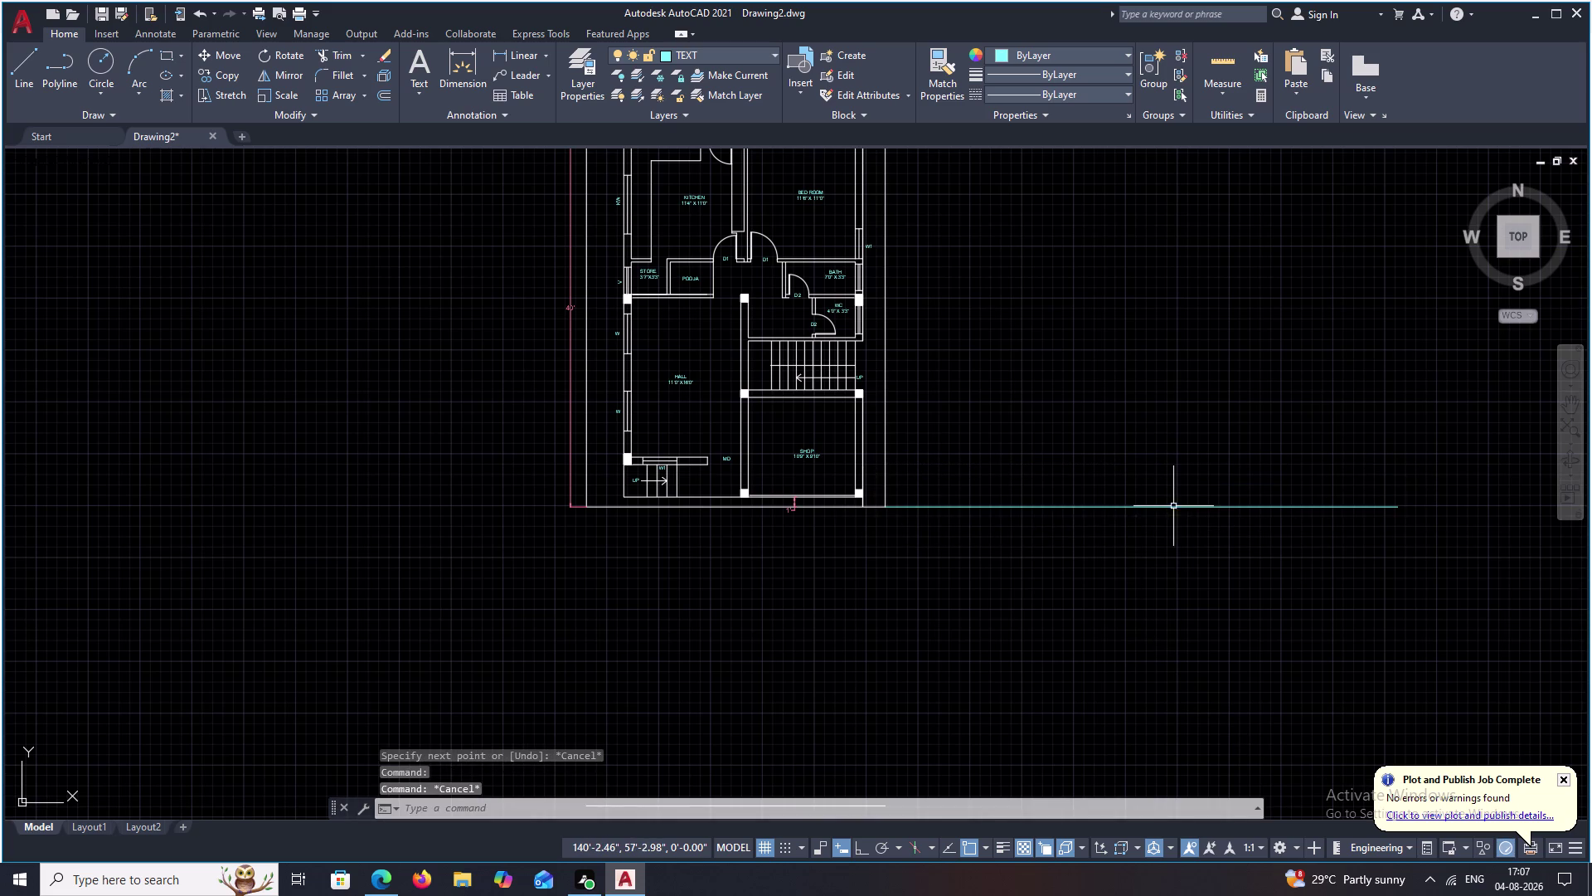
Try a leftward line, pan out, and turn on Ortho with F8.
text(L)
key(space)
scroll(up, 3)
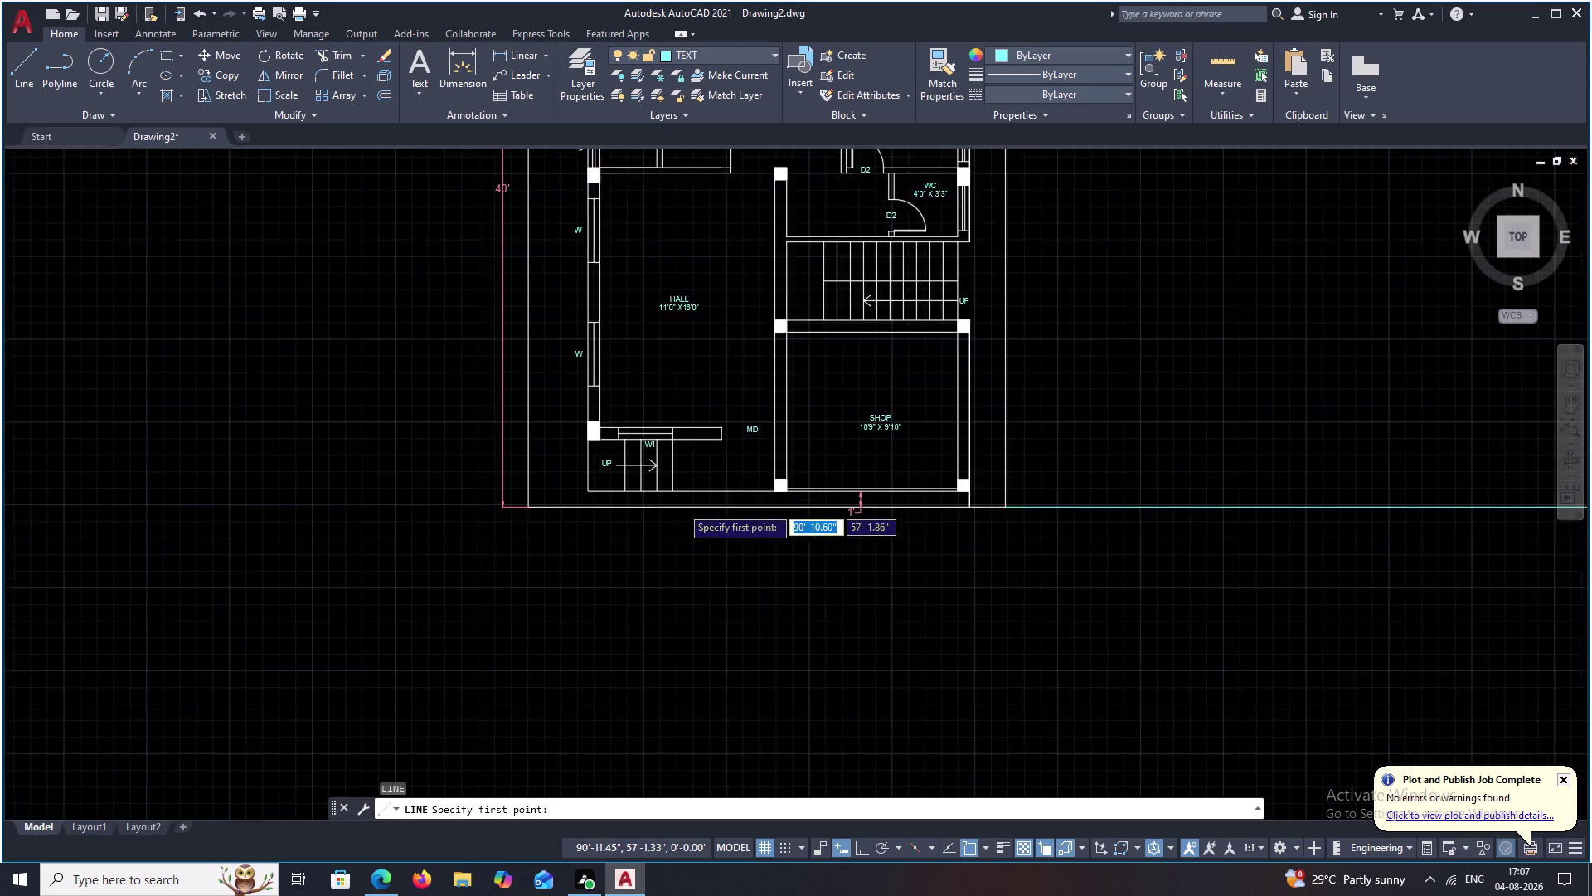
scroll(up, 3)
click(283, 506)
scroll(down, 3)
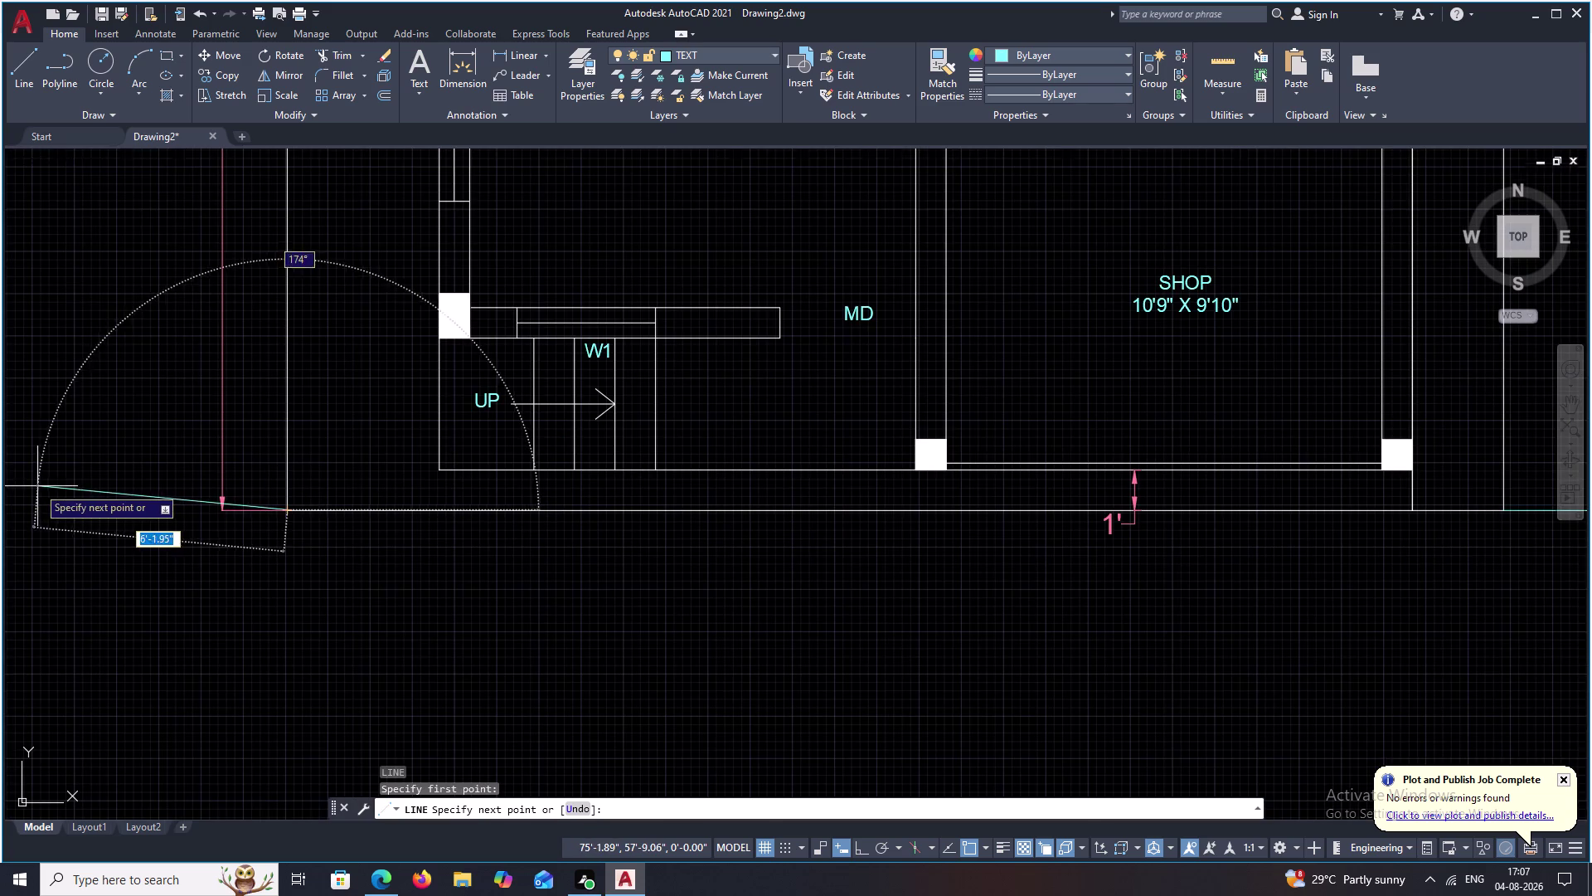
middle_drag(32, 492, 777, 504)
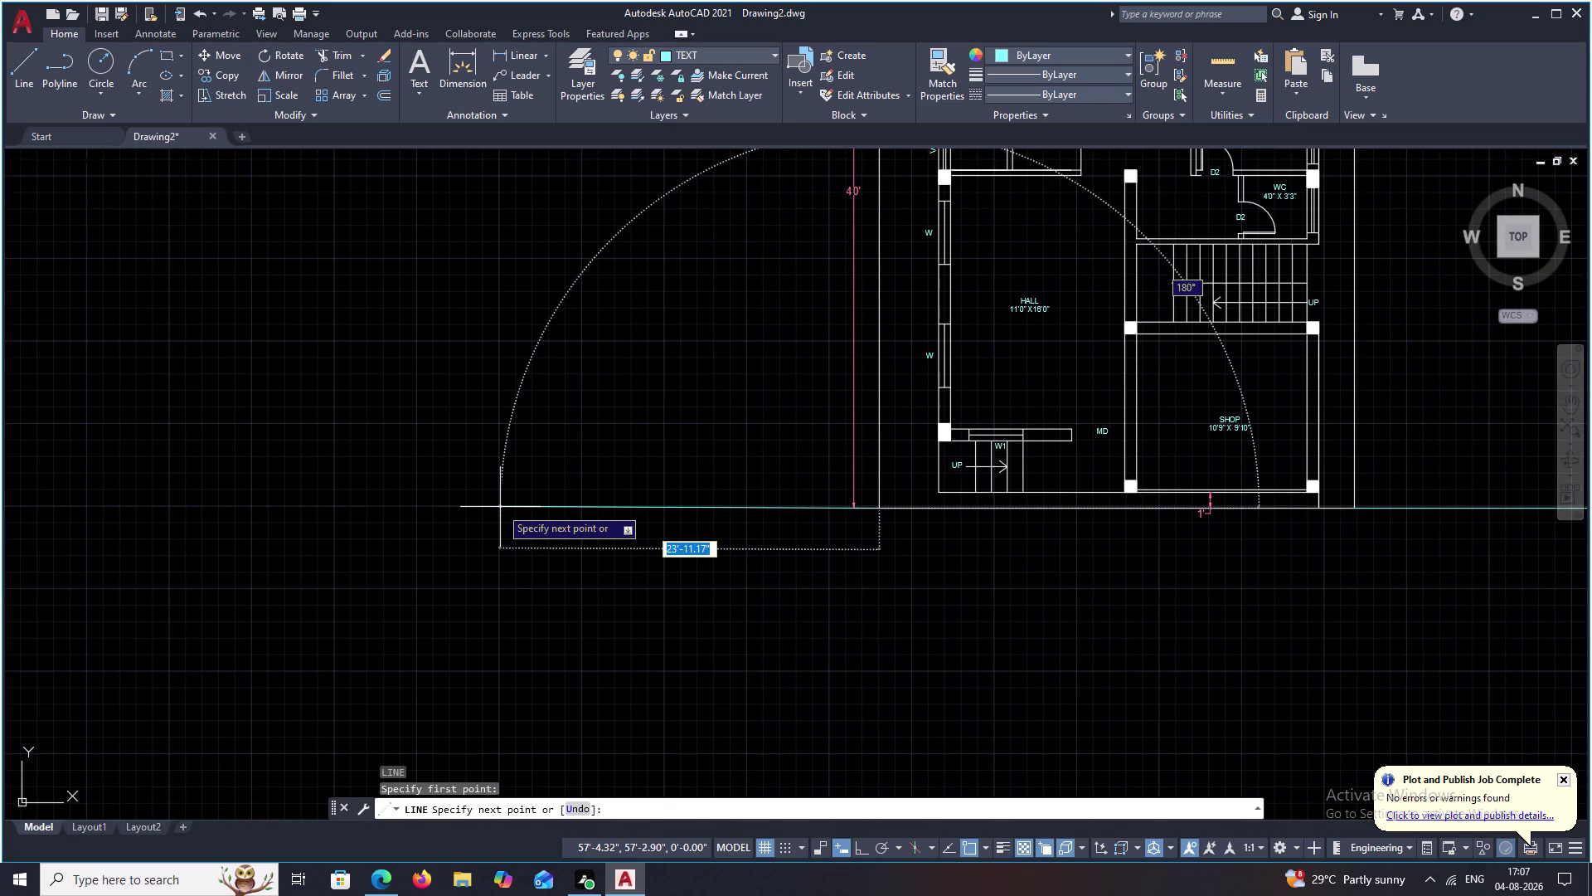
key(F8)
scroll(down, 3)
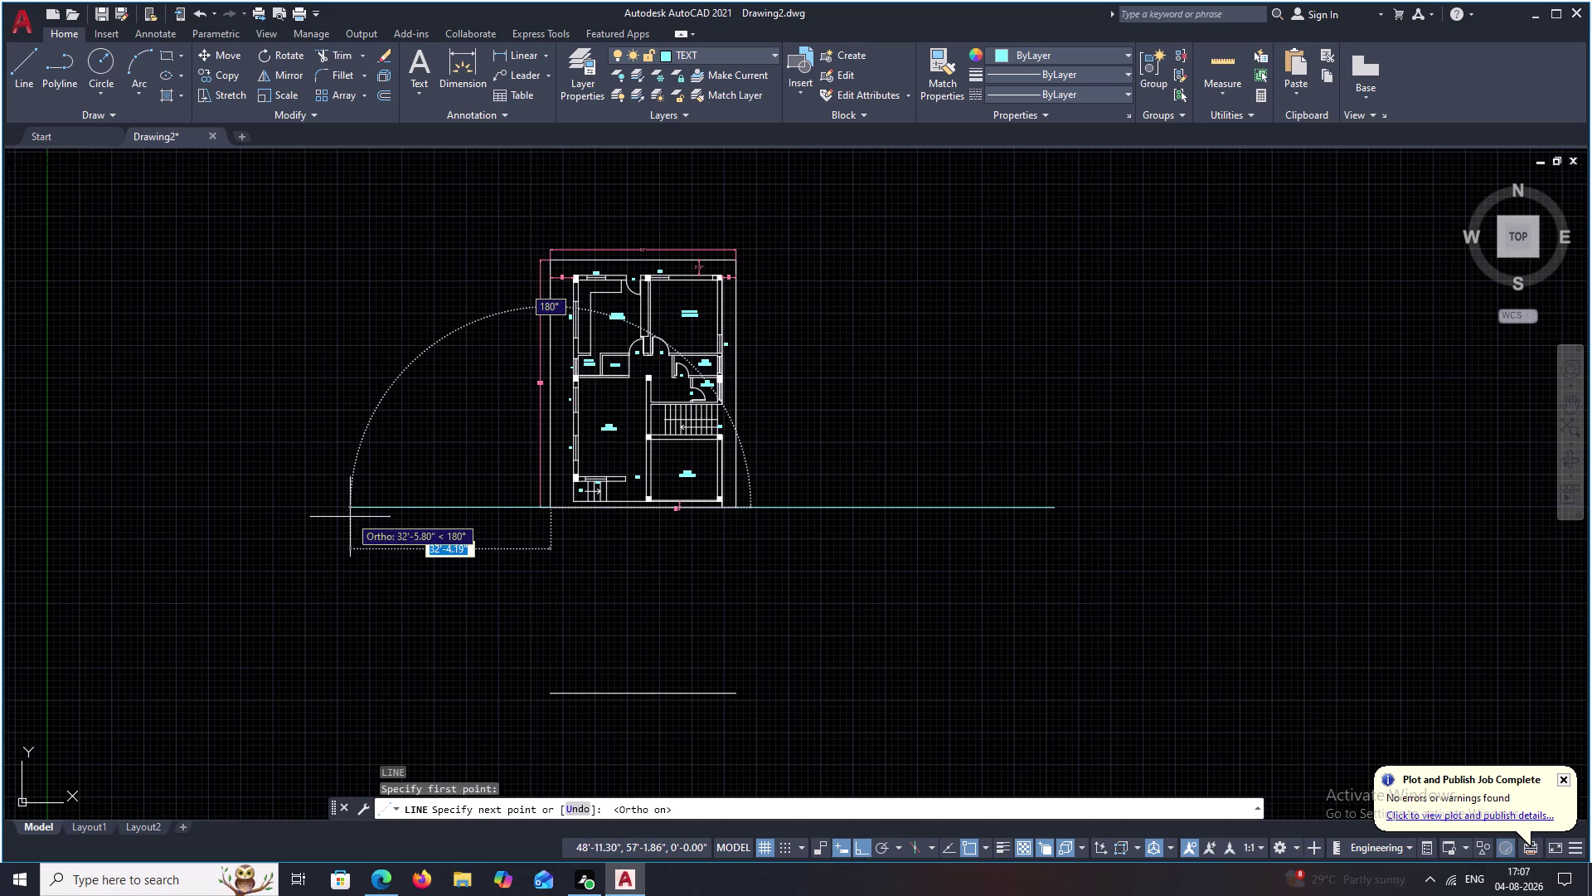
click(342, 518)
key(Escape)
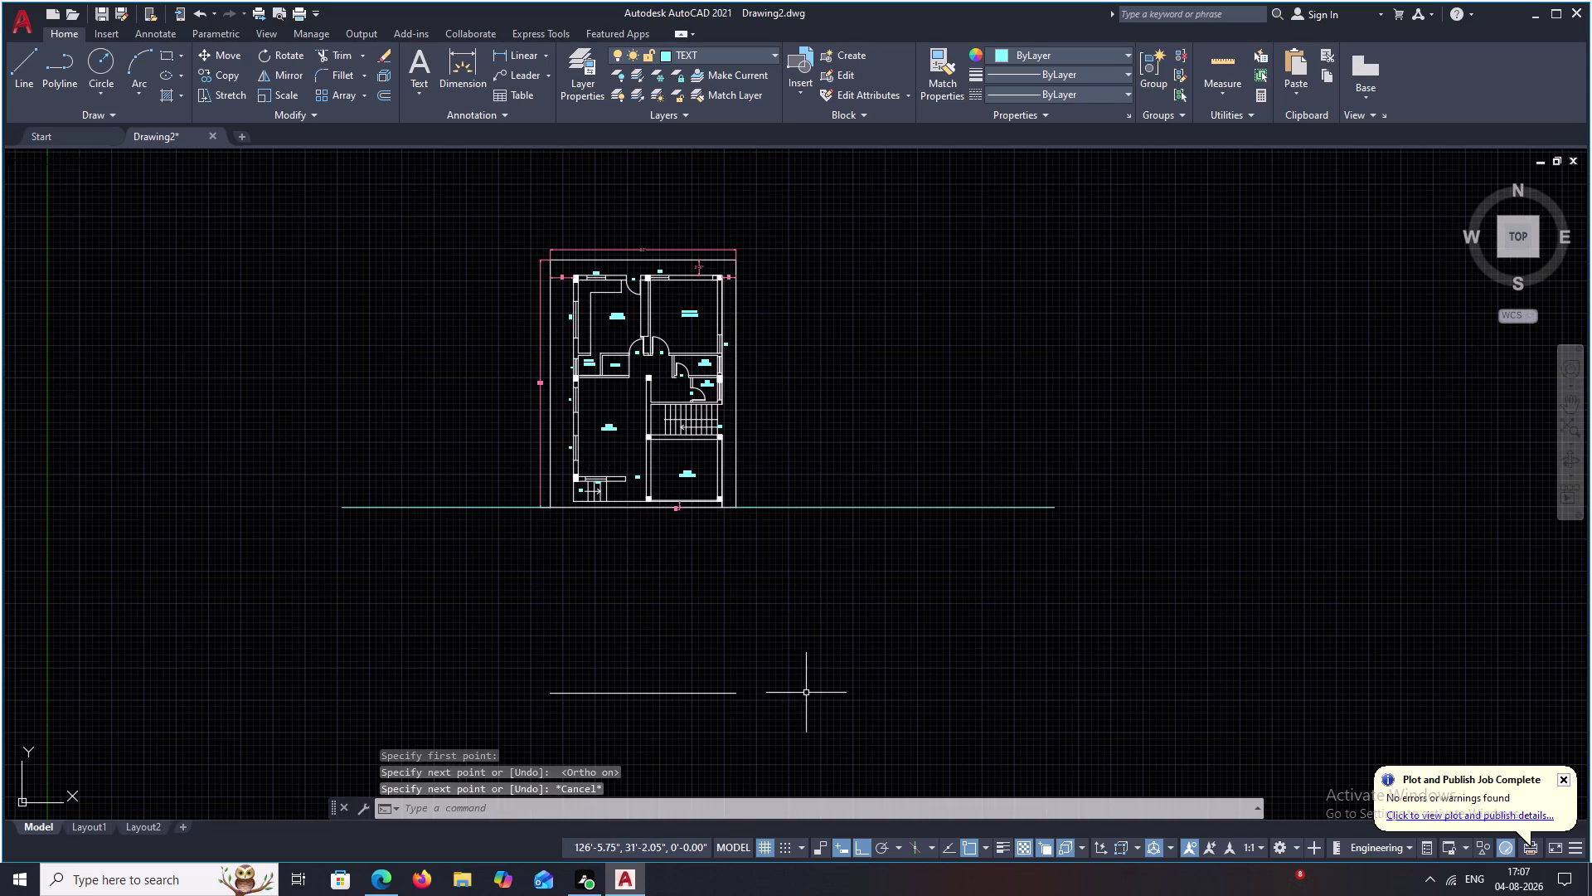
Extend the short lower road line far to the right and left.
click(698, 694)
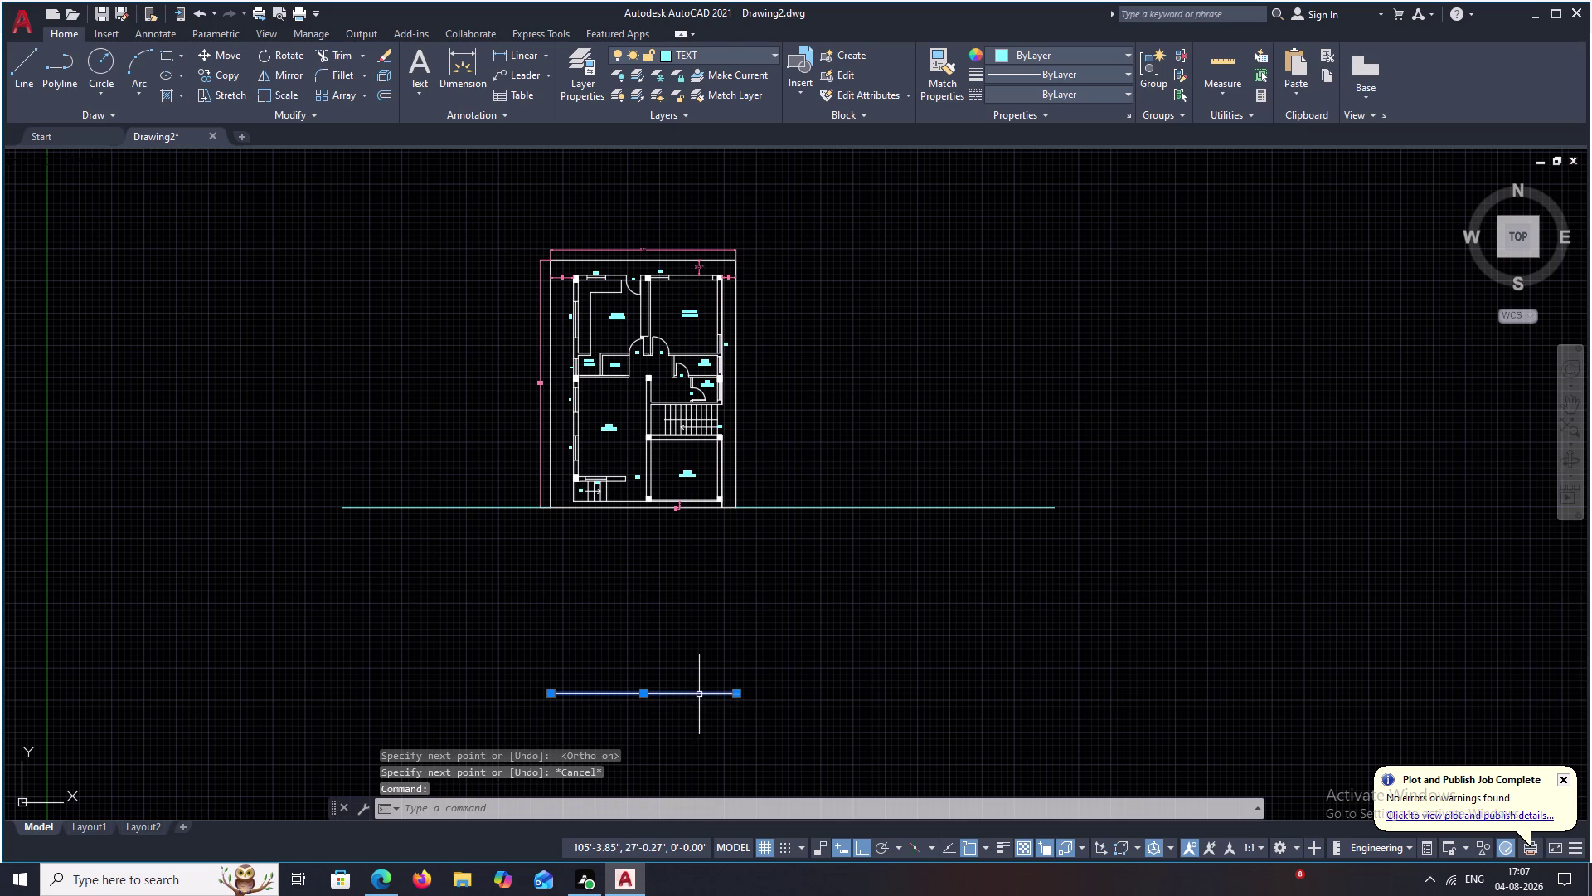
text(L)
key(space)
drag(731, 693, 907, 700)
click(1076, 688)
key(space)
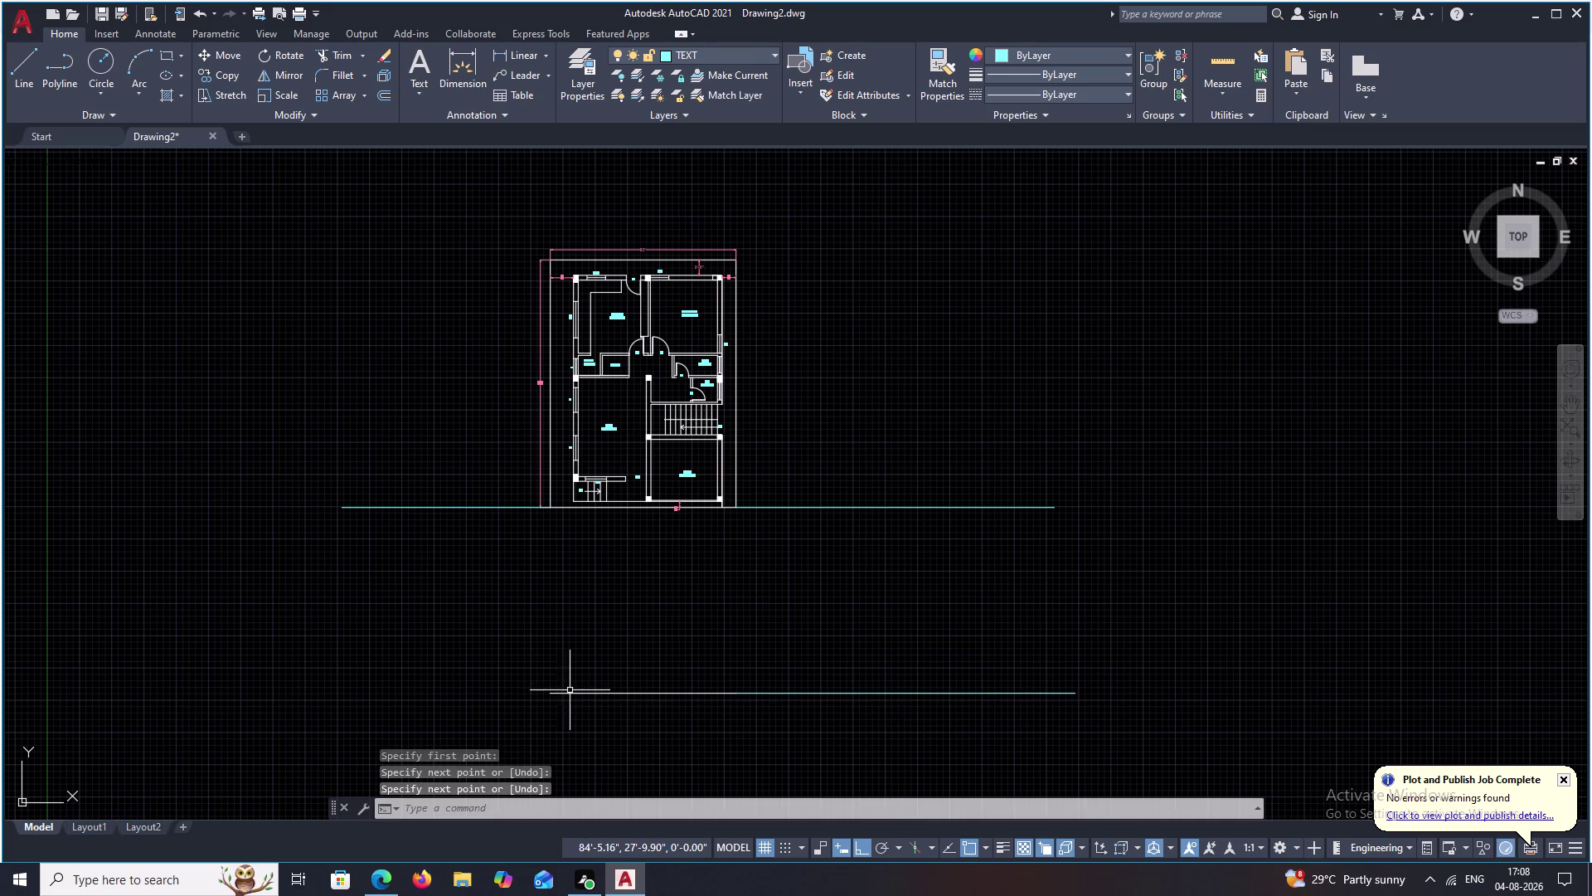
key(space)
drag(557, 695, 544, 690)
click(272, 671)
key(Escape)
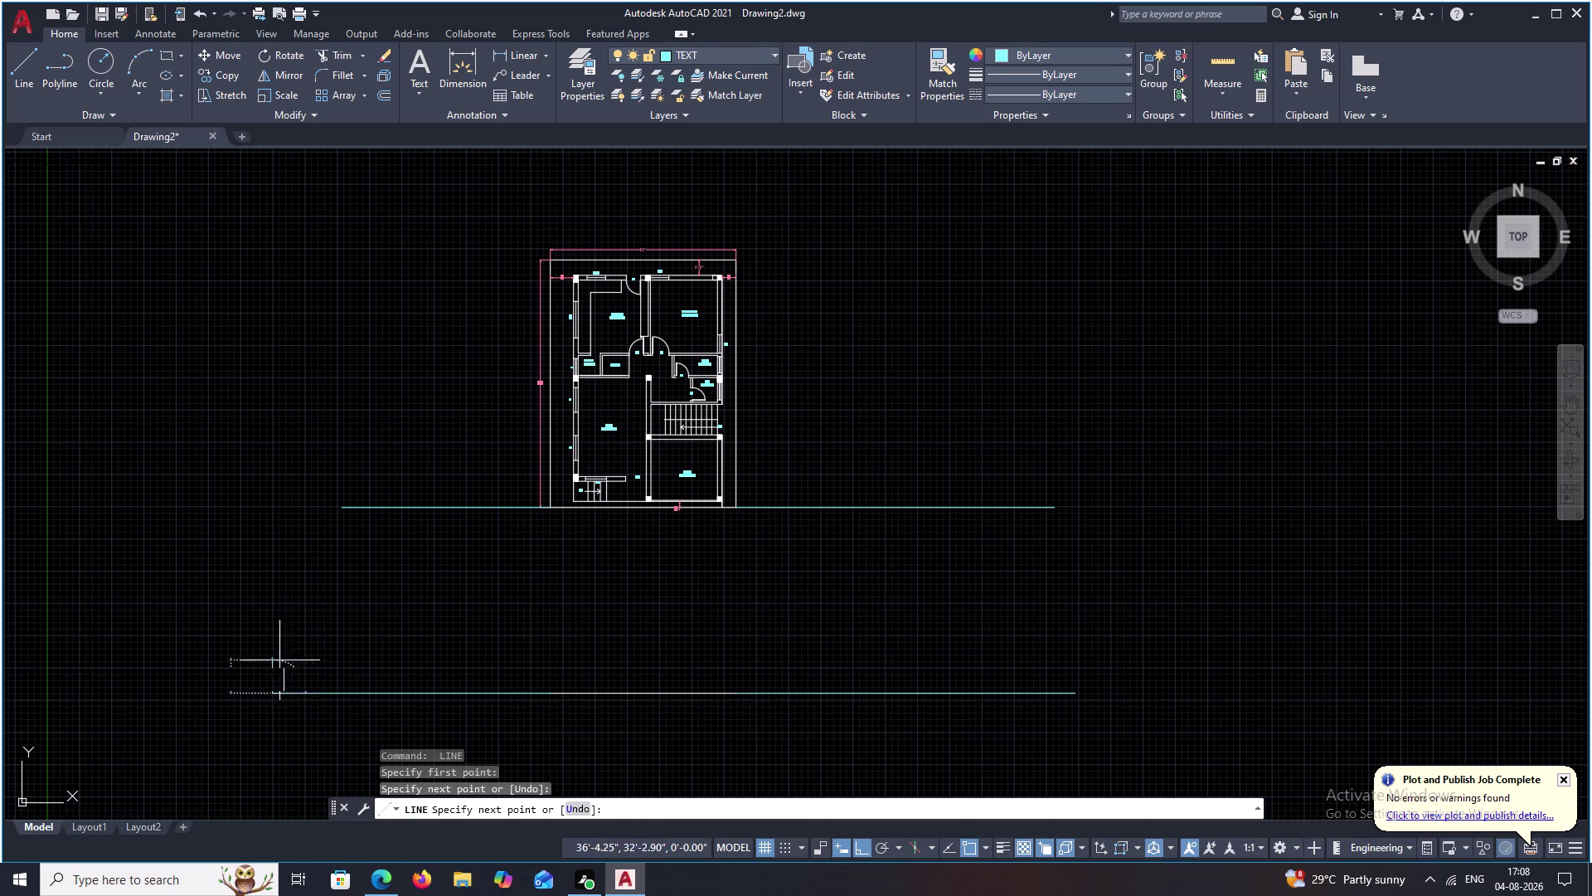
Recentre the plan and road lines, then start a linear dimension.
scroll(down, 3)
middle_drag(479, 601, 485, 579)
scroll(up, 3)
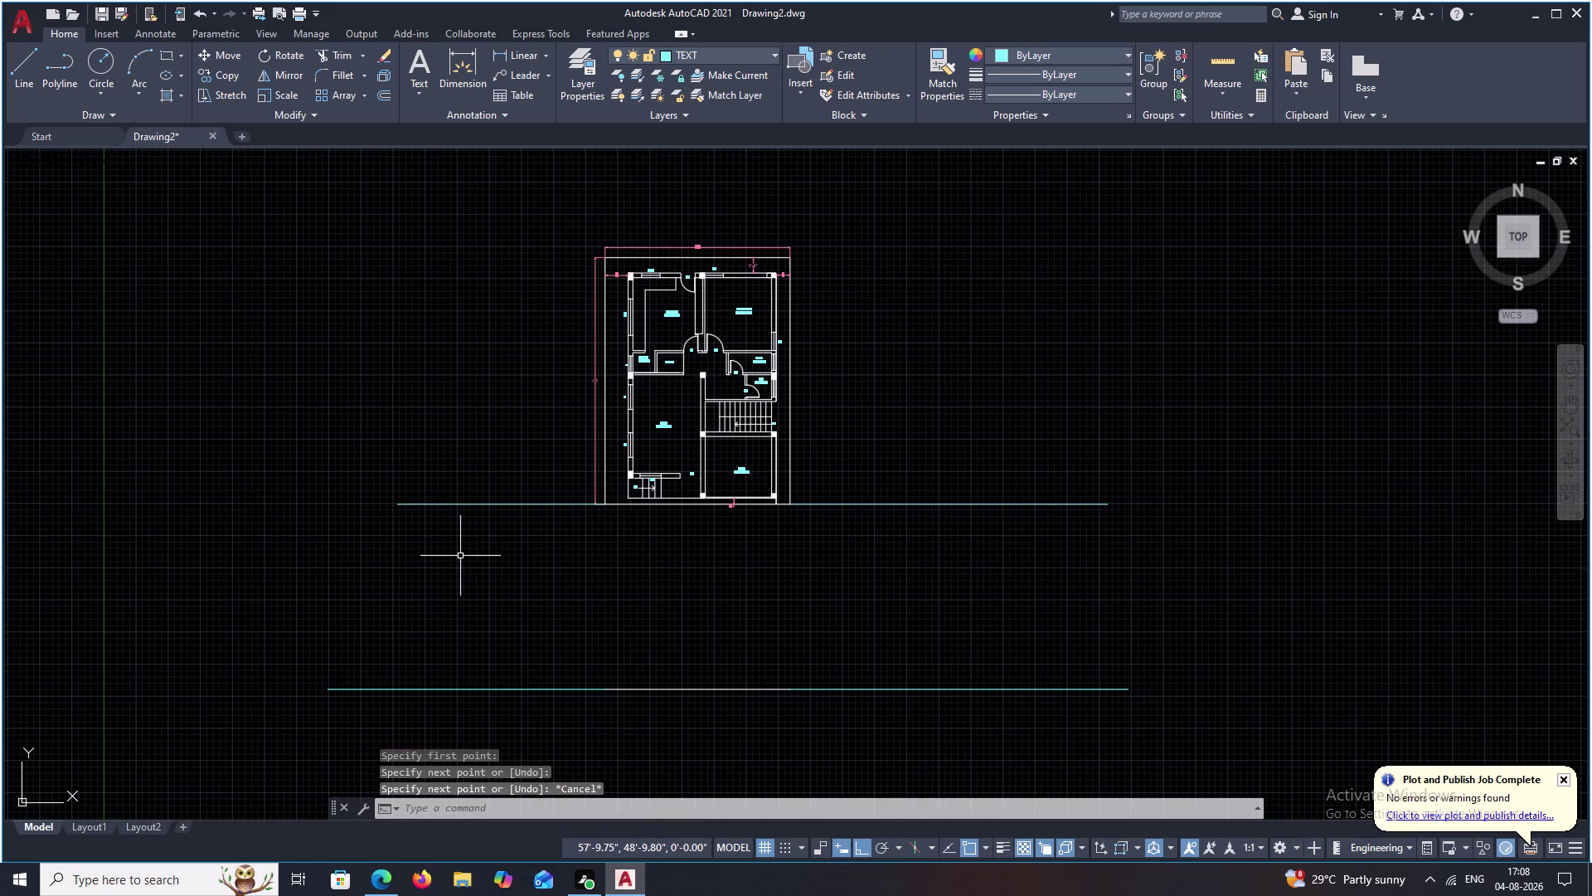
click(519, 61)
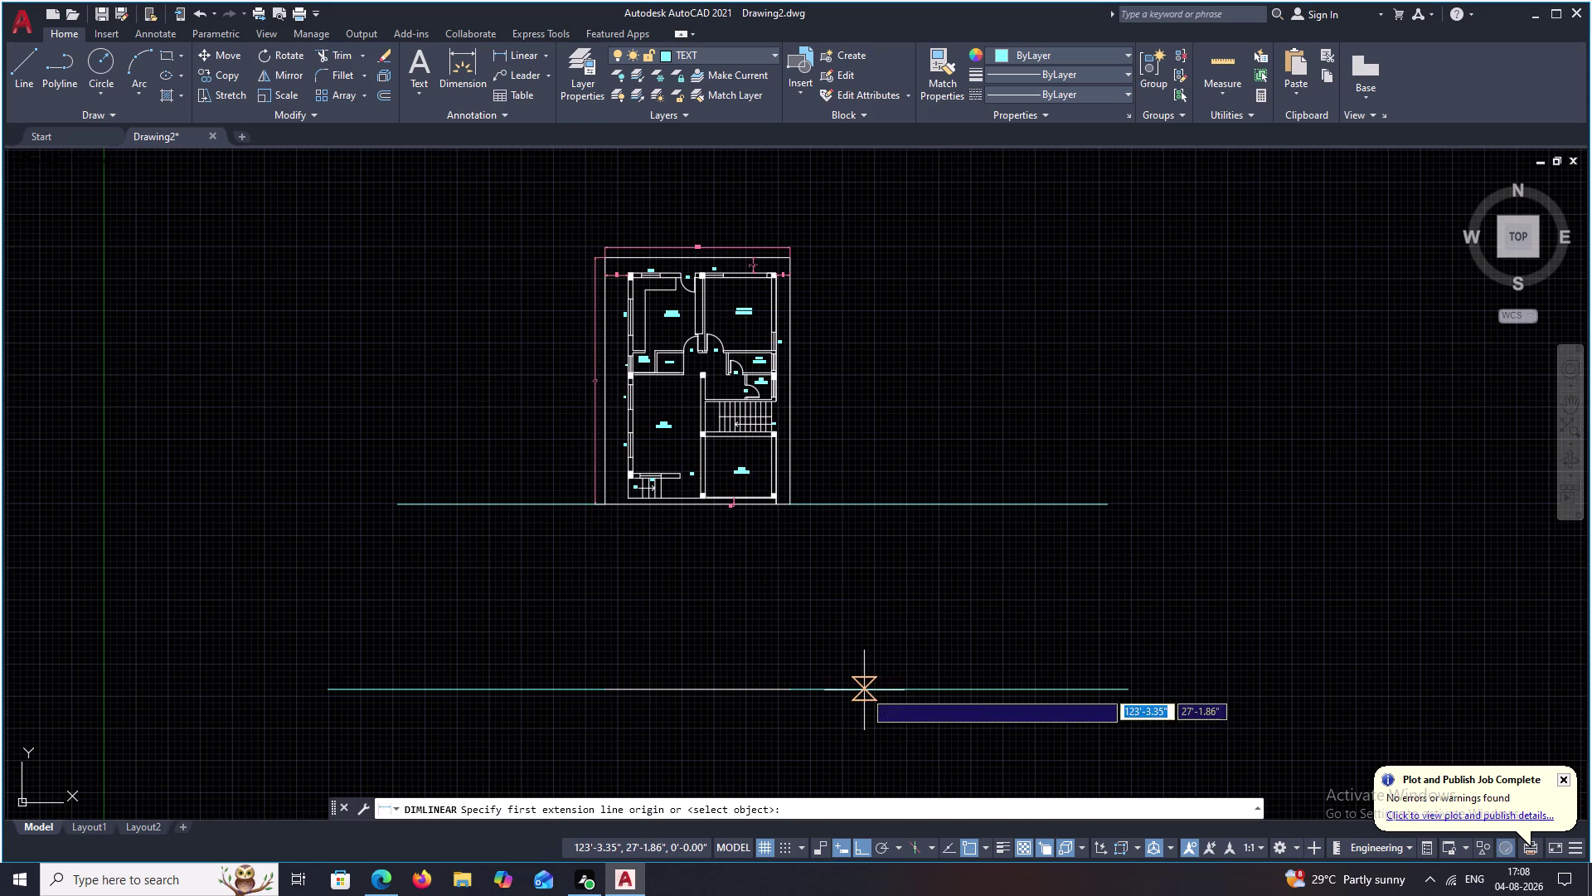
Place a vertical 30' dimension between the lower and upper road lines.
click(864, 690)
click(864, 495)
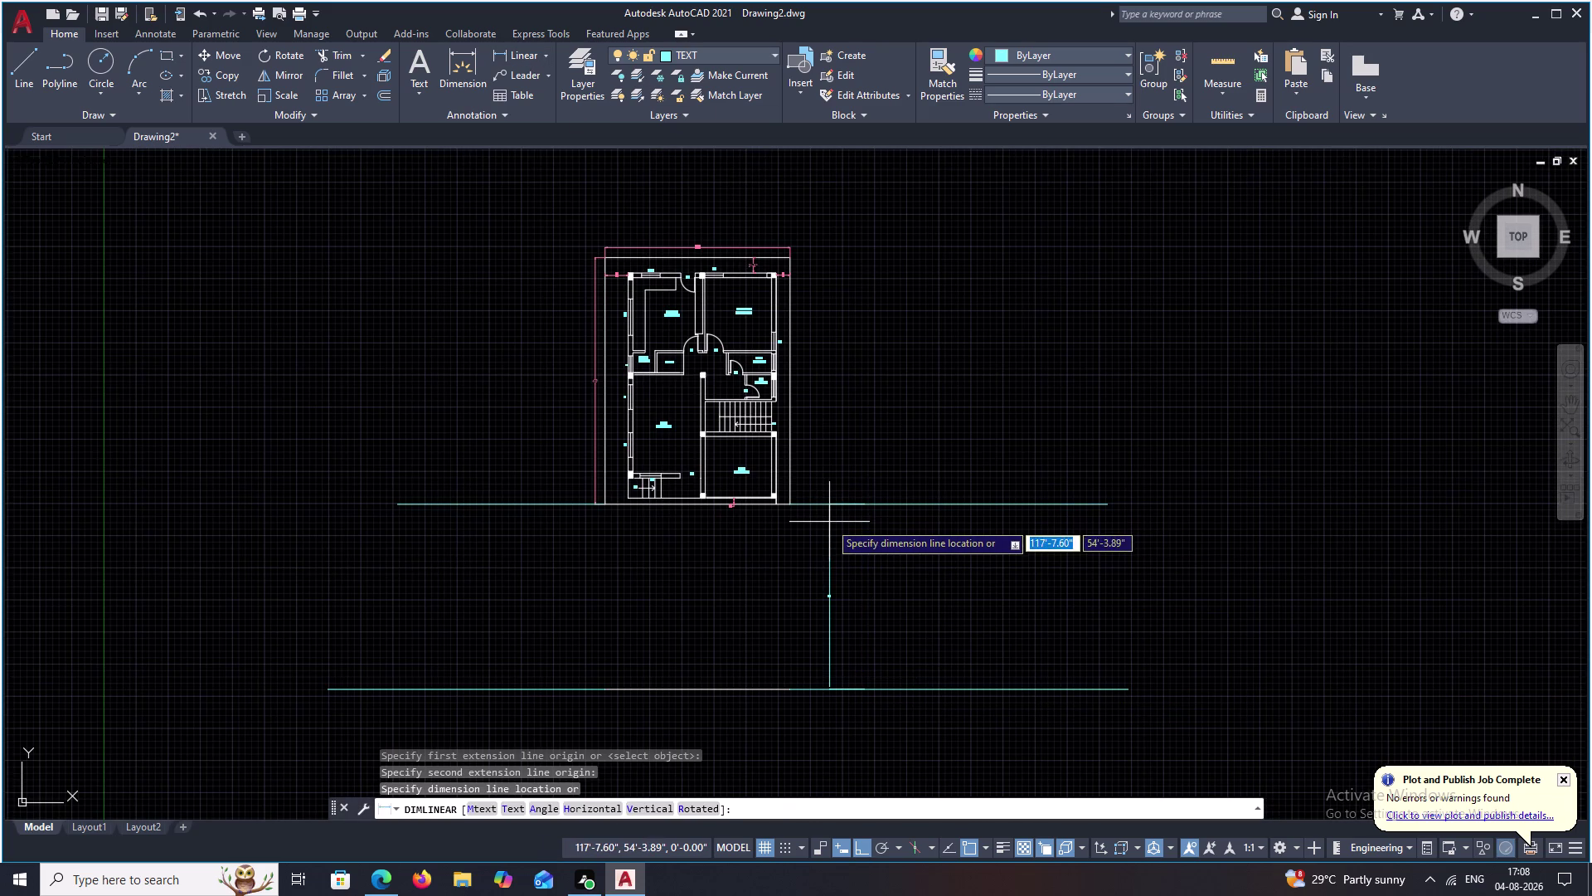
click(830, 521)
scroll(up, 3)
scroll(down, 3)
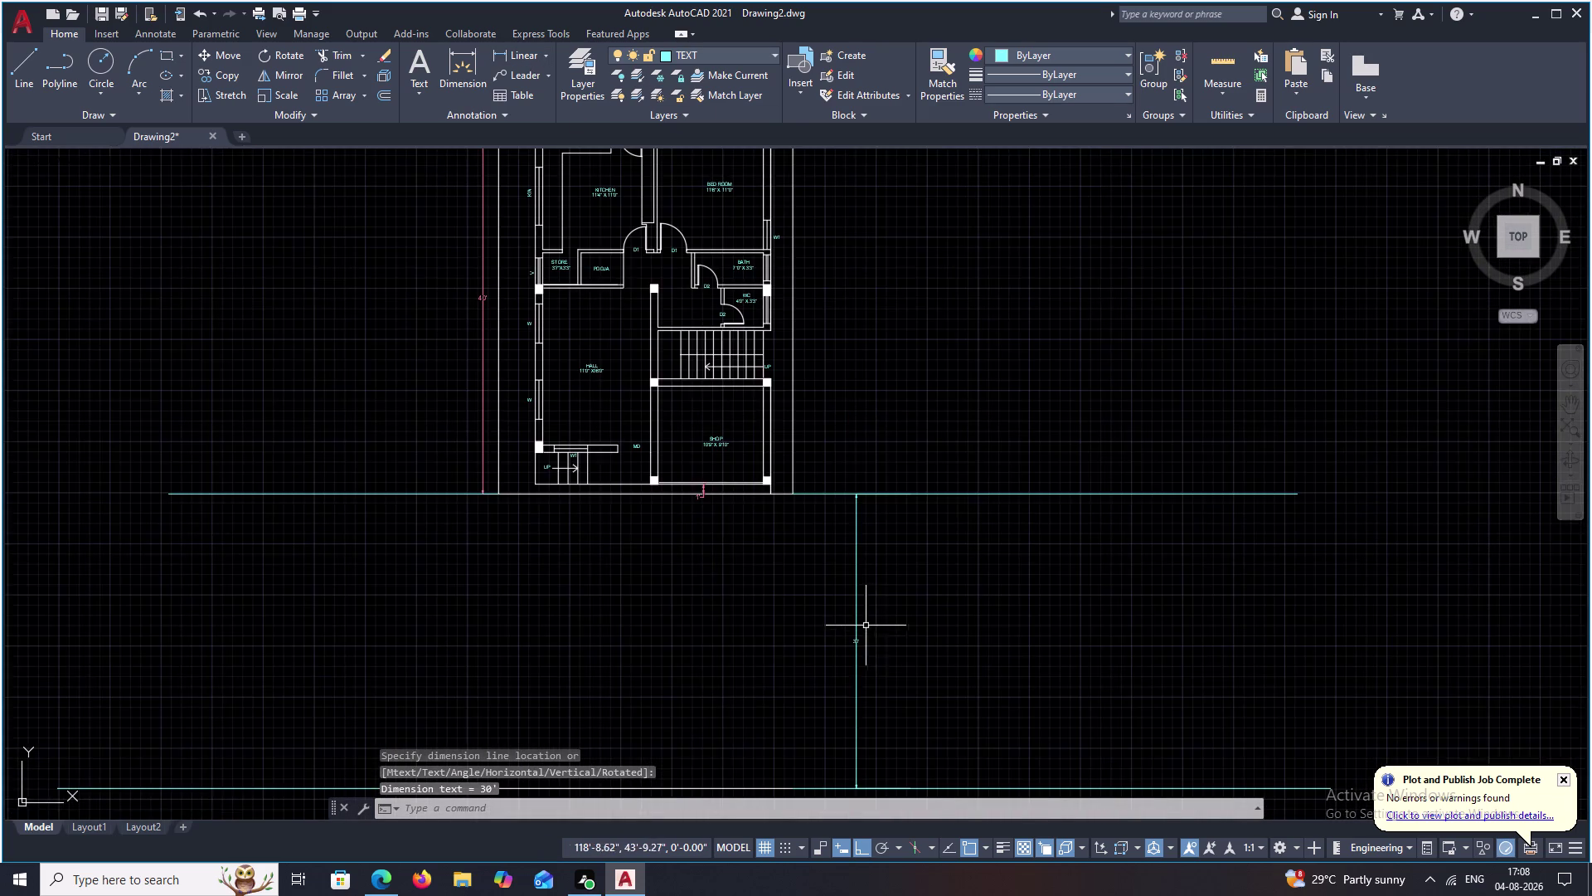
scroll(down, 3)
middle_drag(889, 620, 889, 581)
scroll(up, 3)
middle_drag(849, 600, 861, 580)
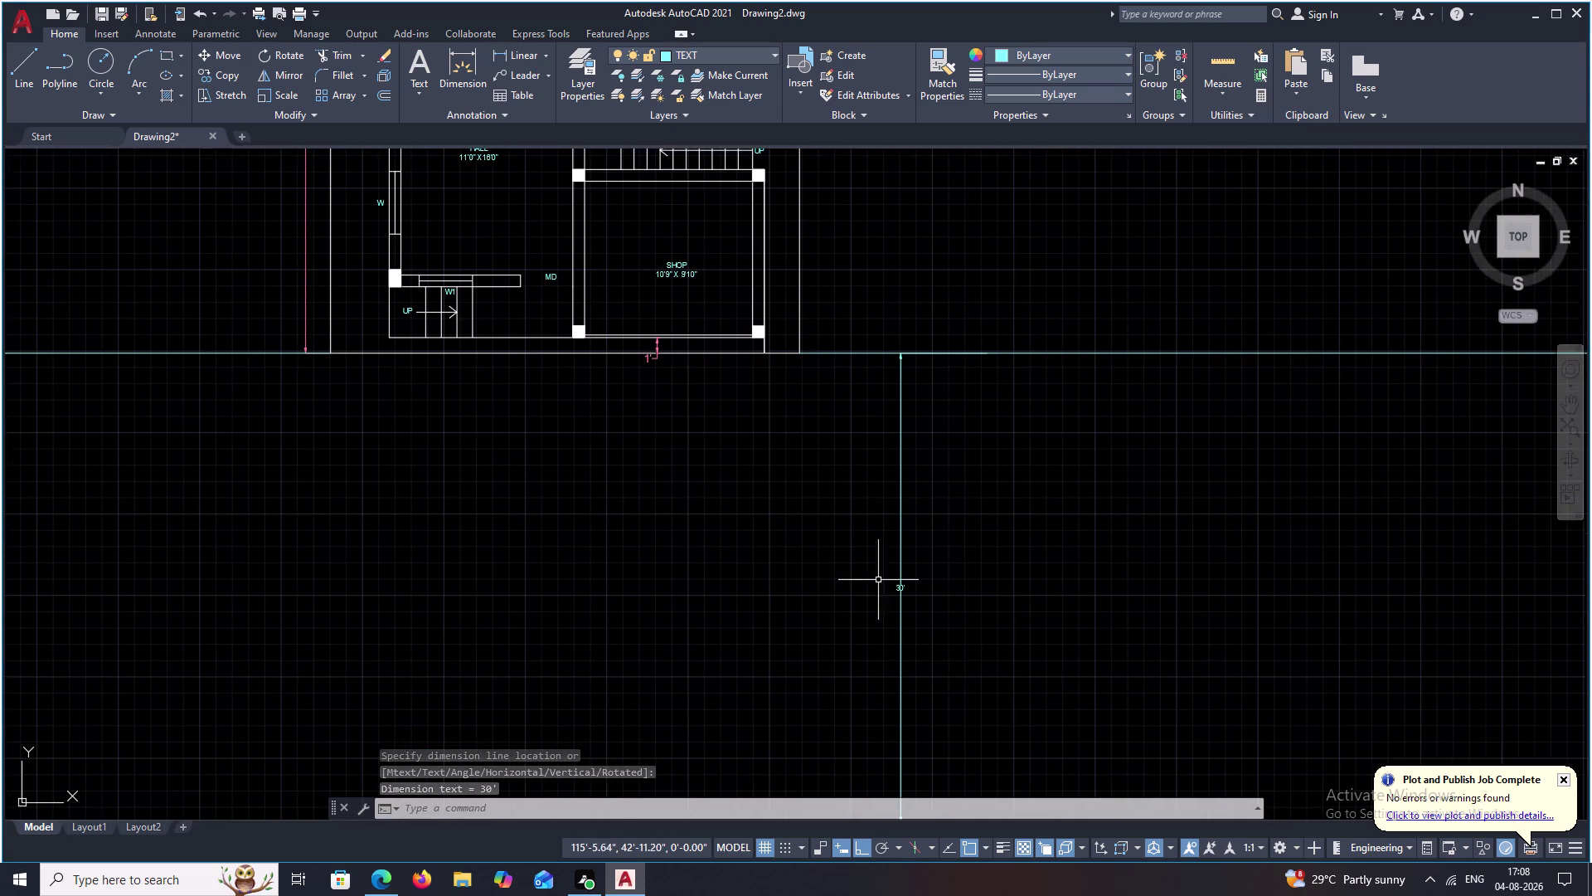
scroll(up, 3)
scroll(down, 3)
Cancel the stray command and open the Standard dimension style for editing.
key(t)
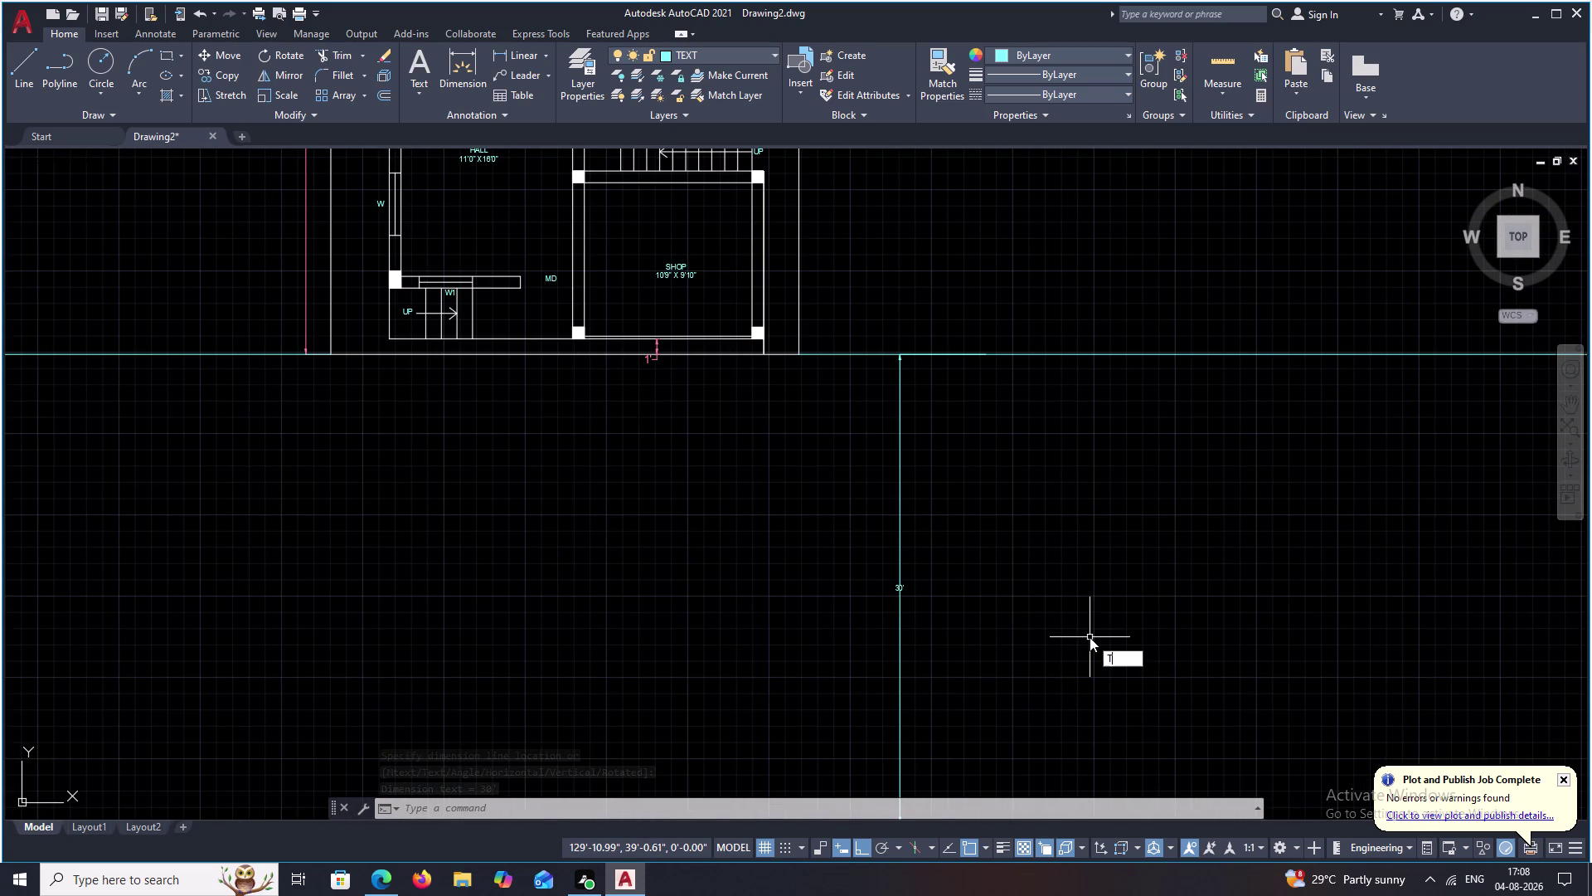
scroll(down, 3)
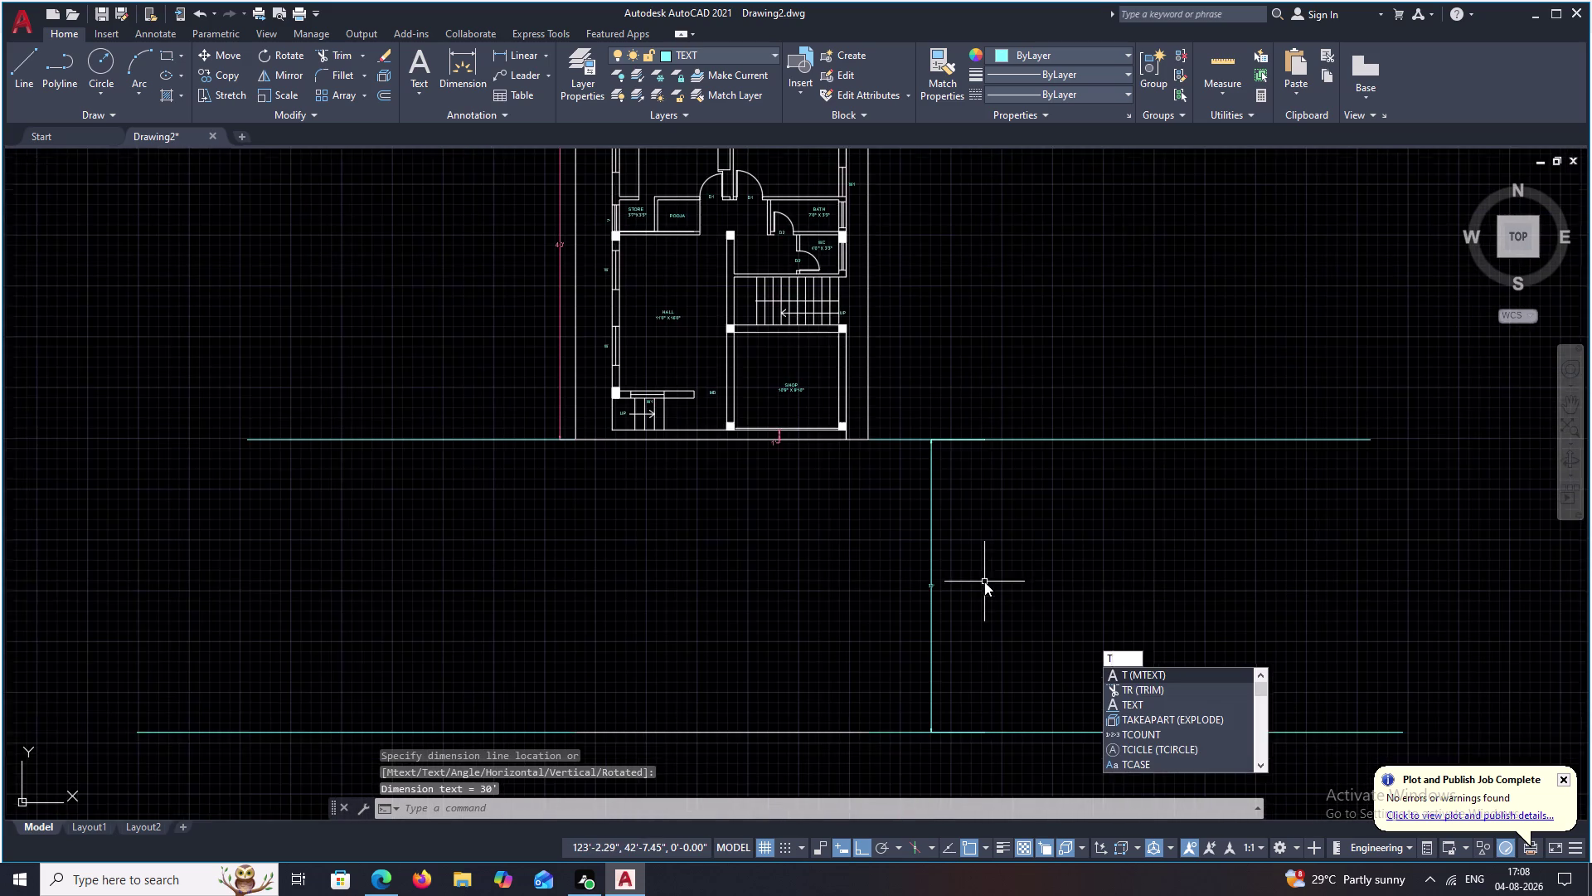
middle_drag(984, 582, 976, 613)
key(Escape)
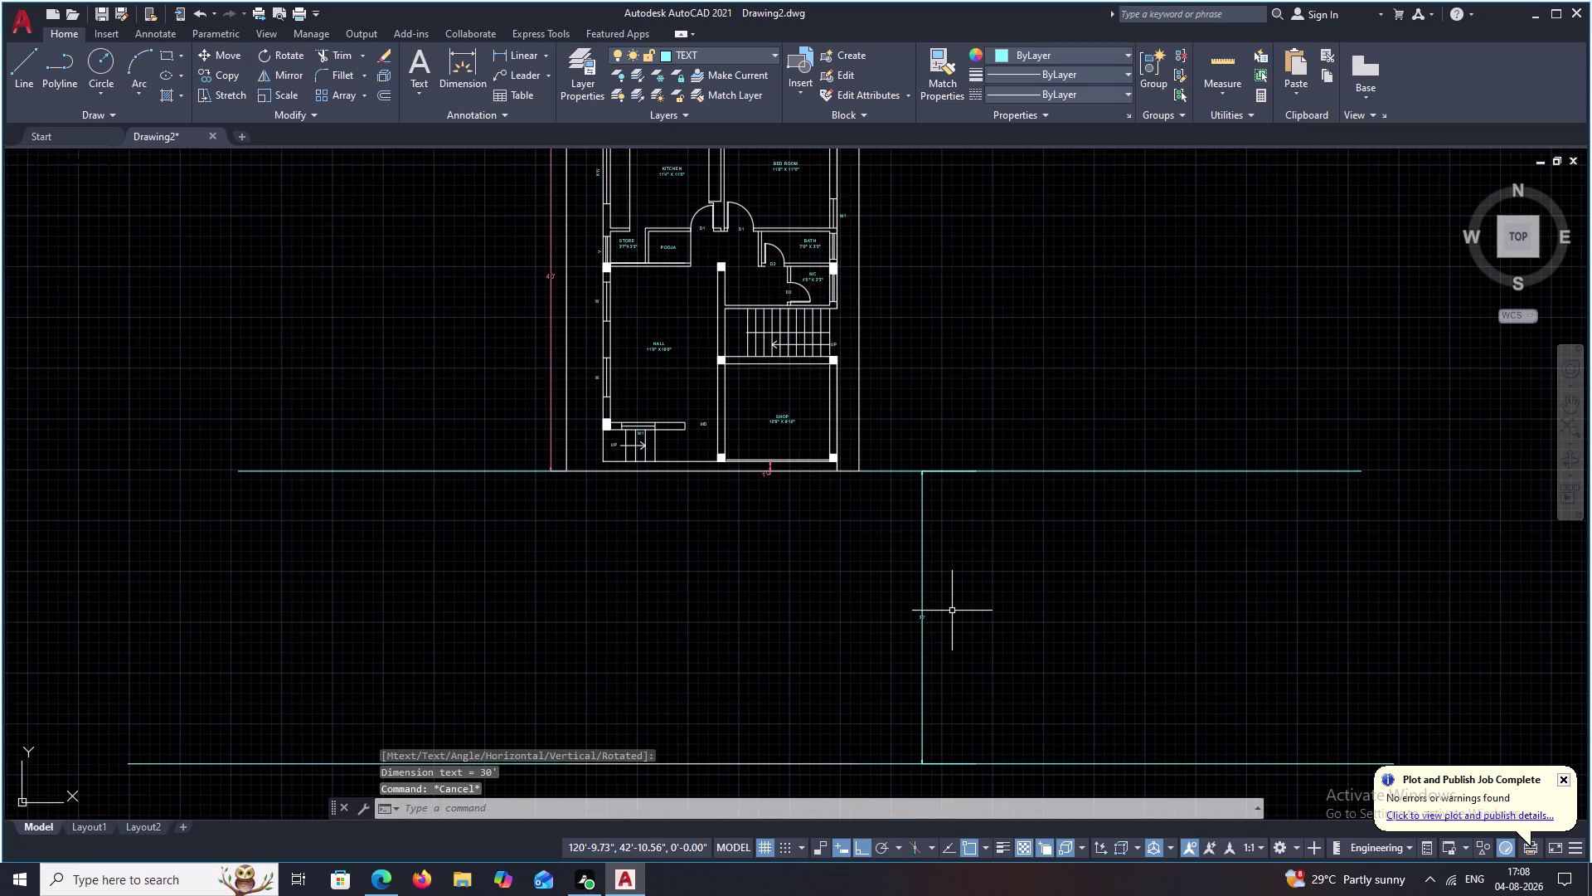
text(D)
key(space)
click(986, 403)
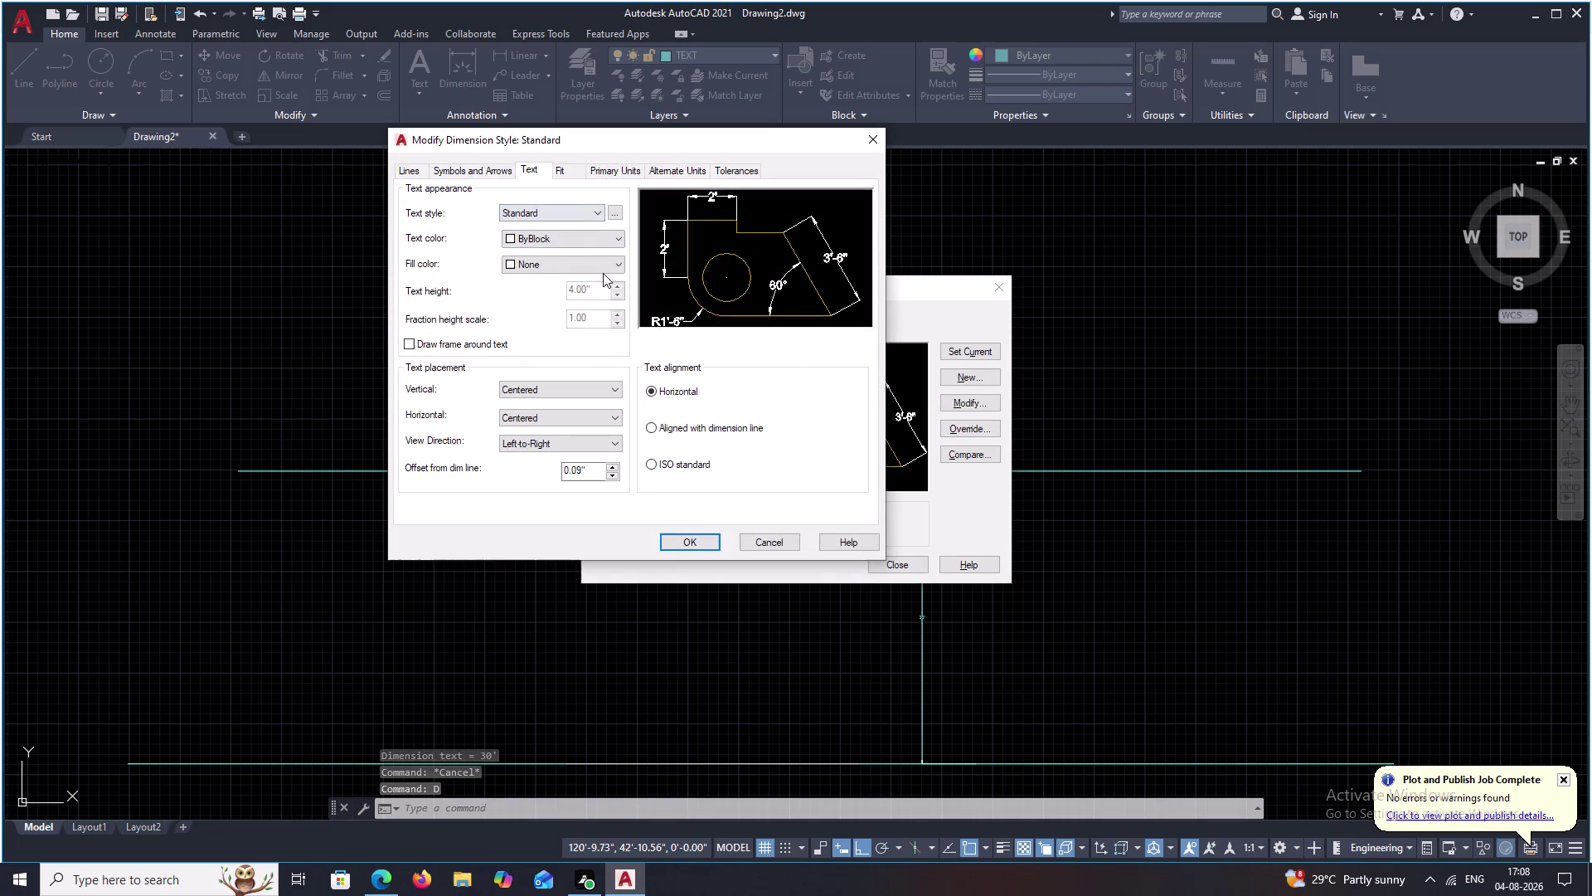
Leave the dimension style unchanged and set the Standard text style height to 10.
click(872, 133)
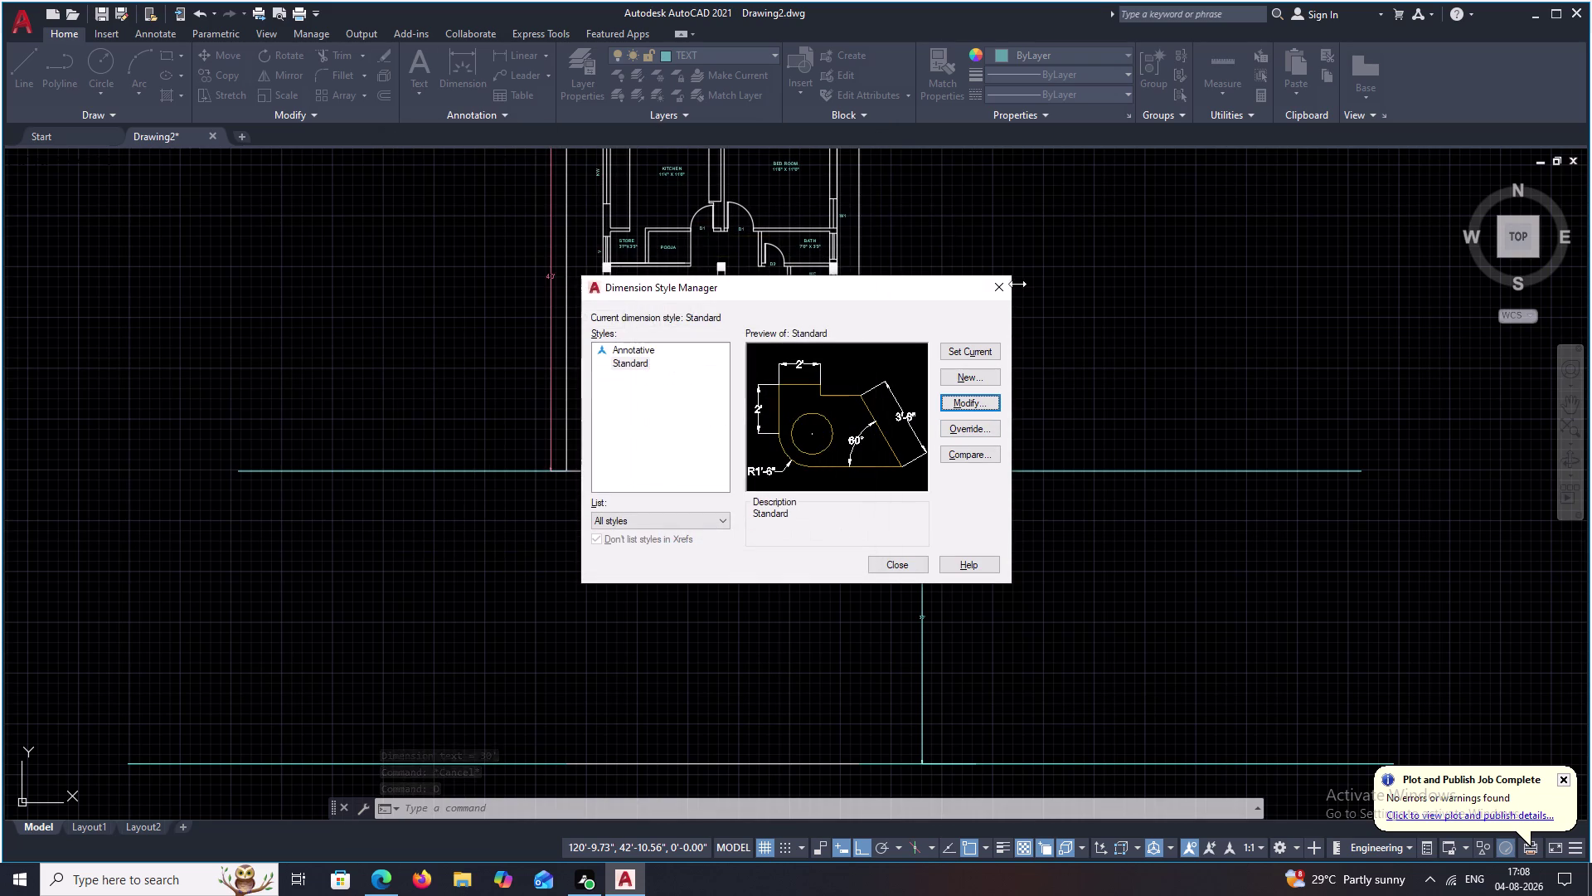
click(1007, 292)
text(ST)
key(y)
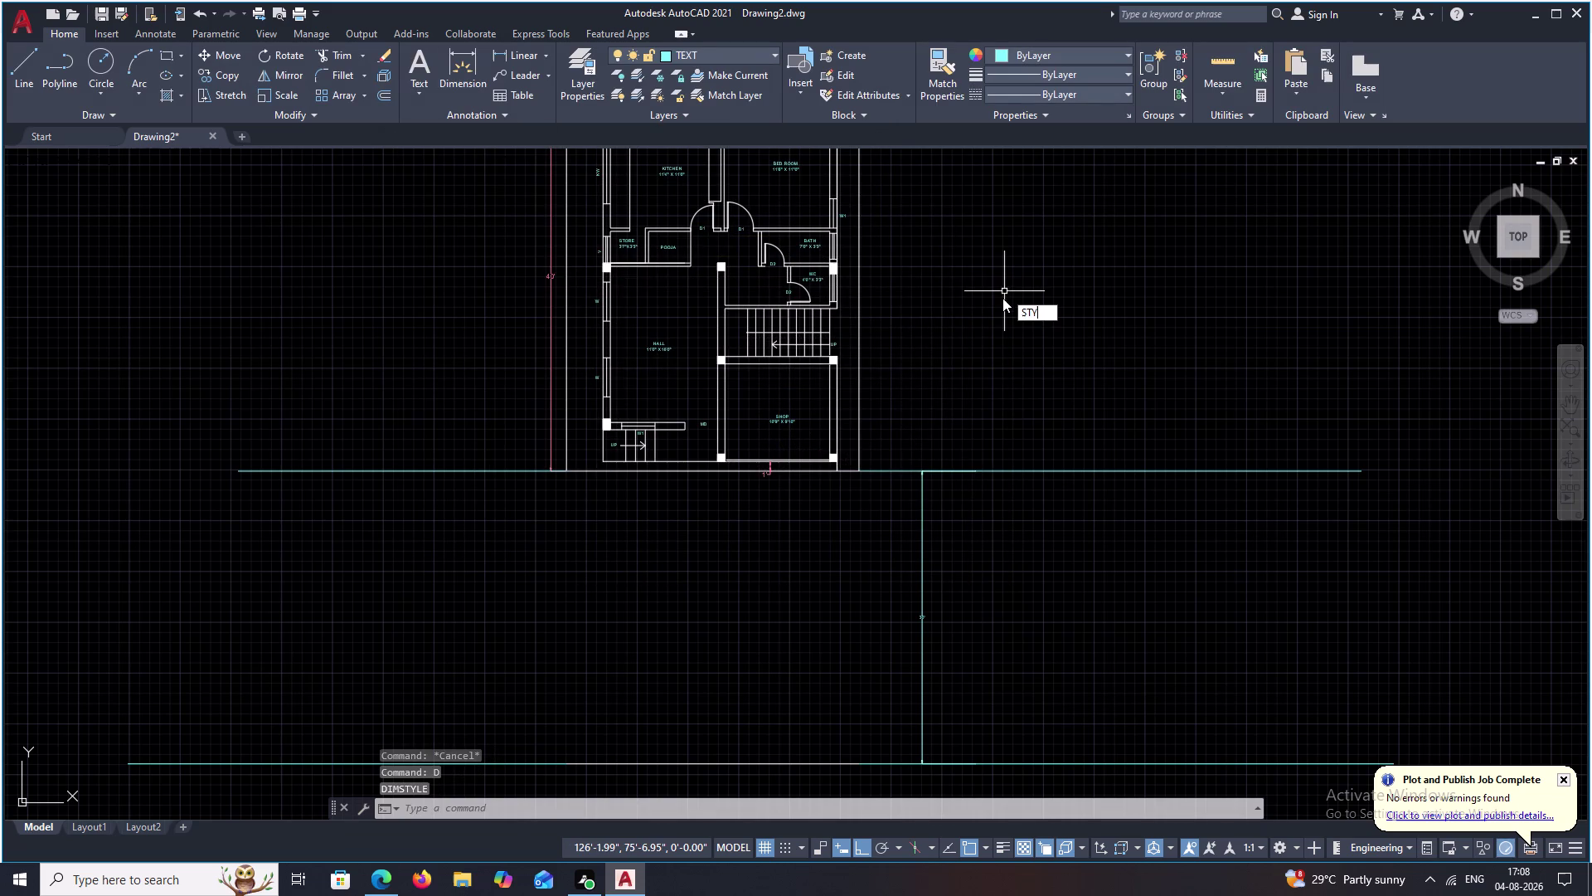
key(space)
drag(926, 438, 797, 440)
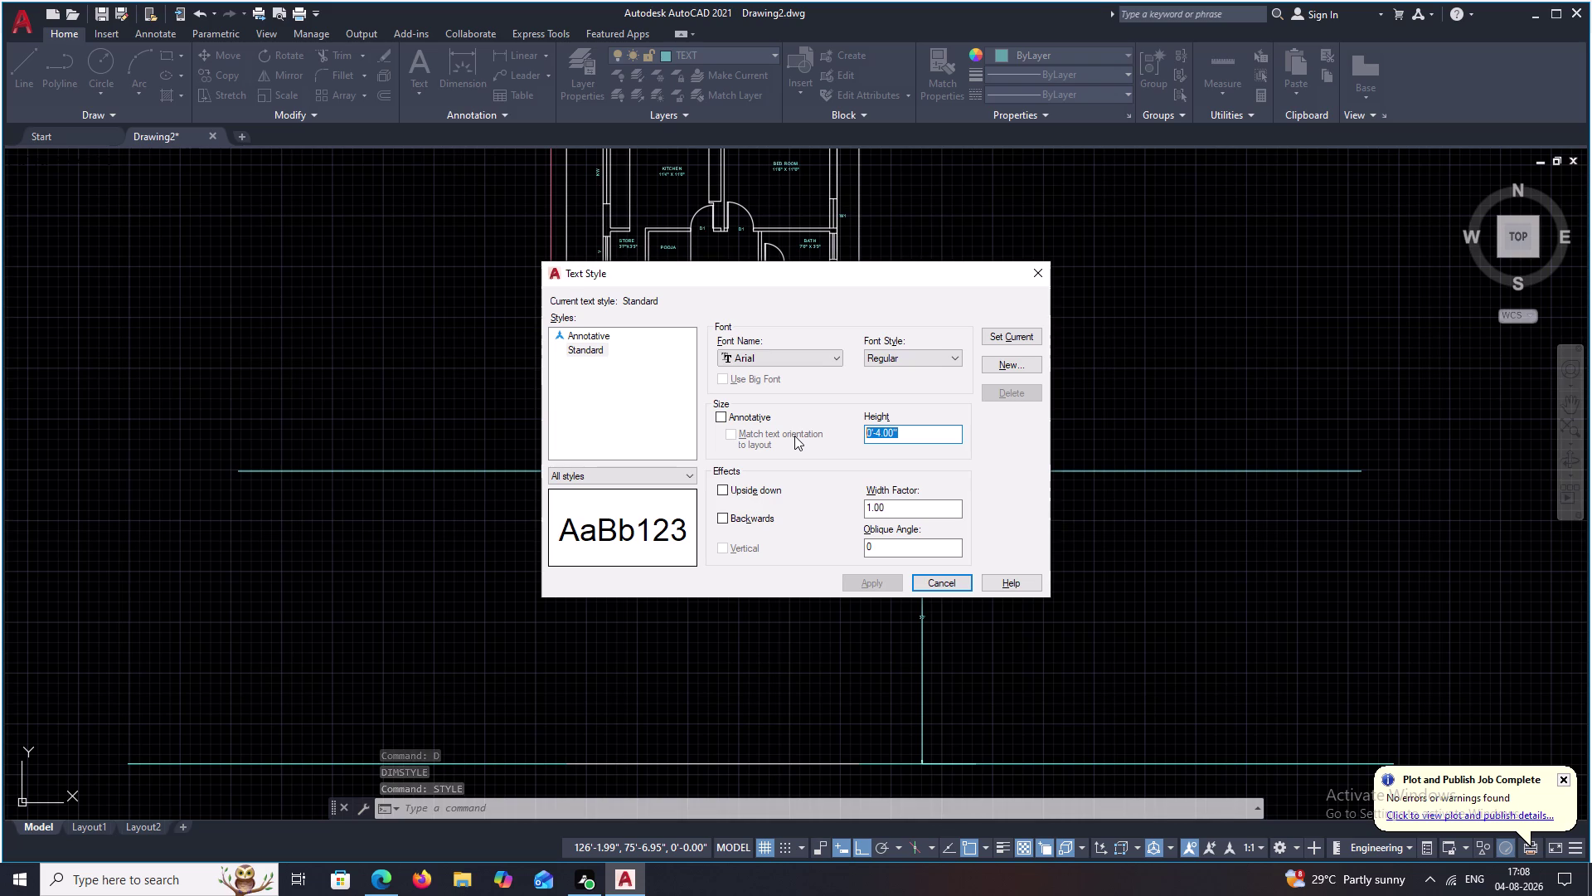
key(BackSpace)
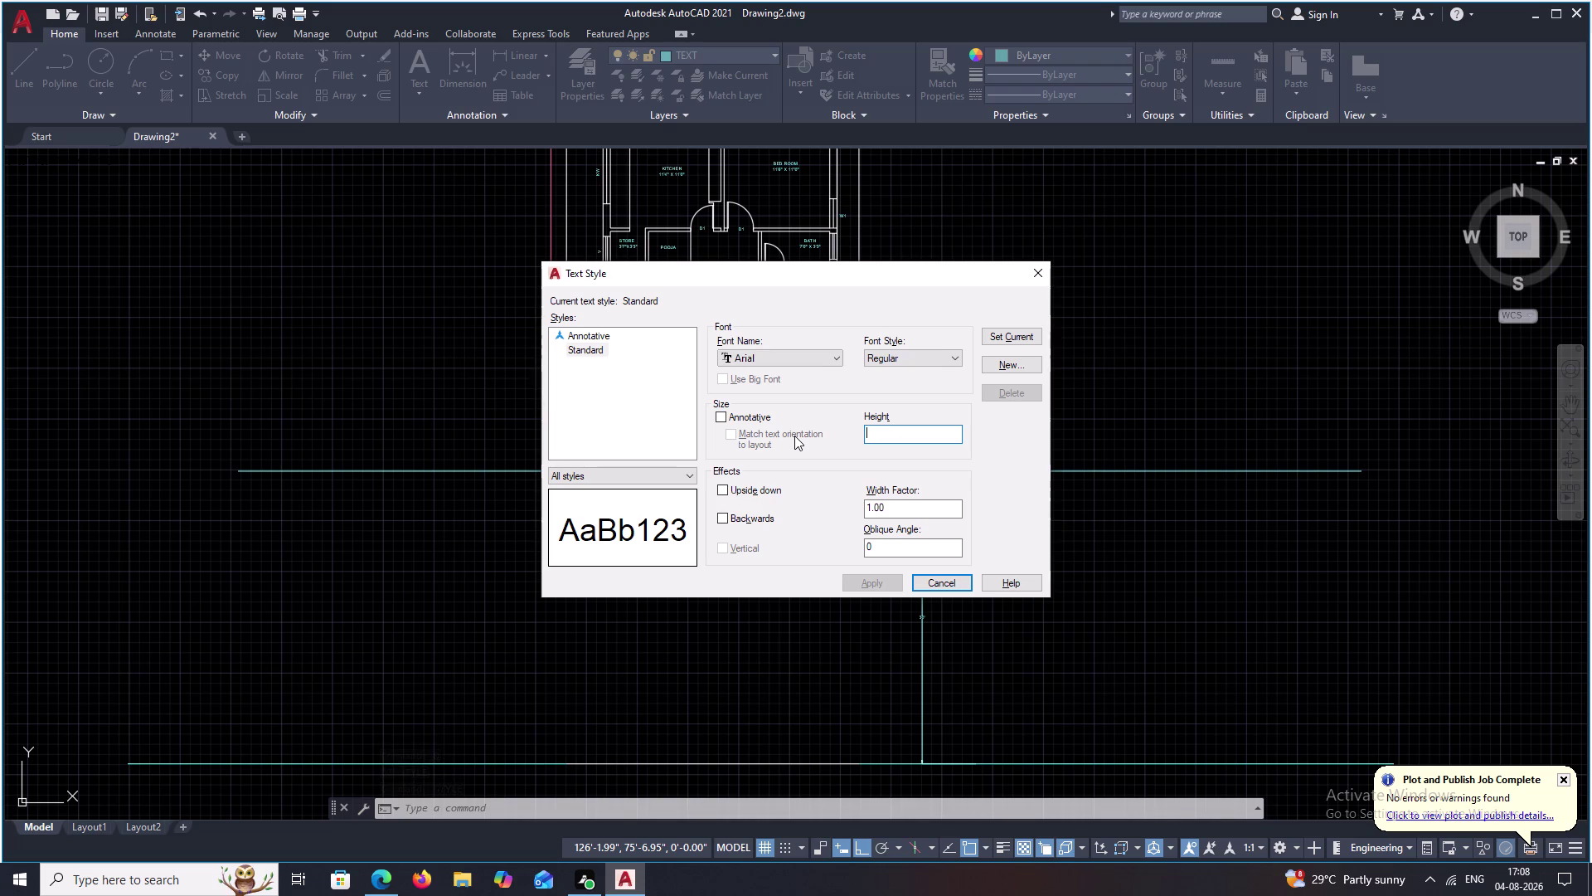
text(10)
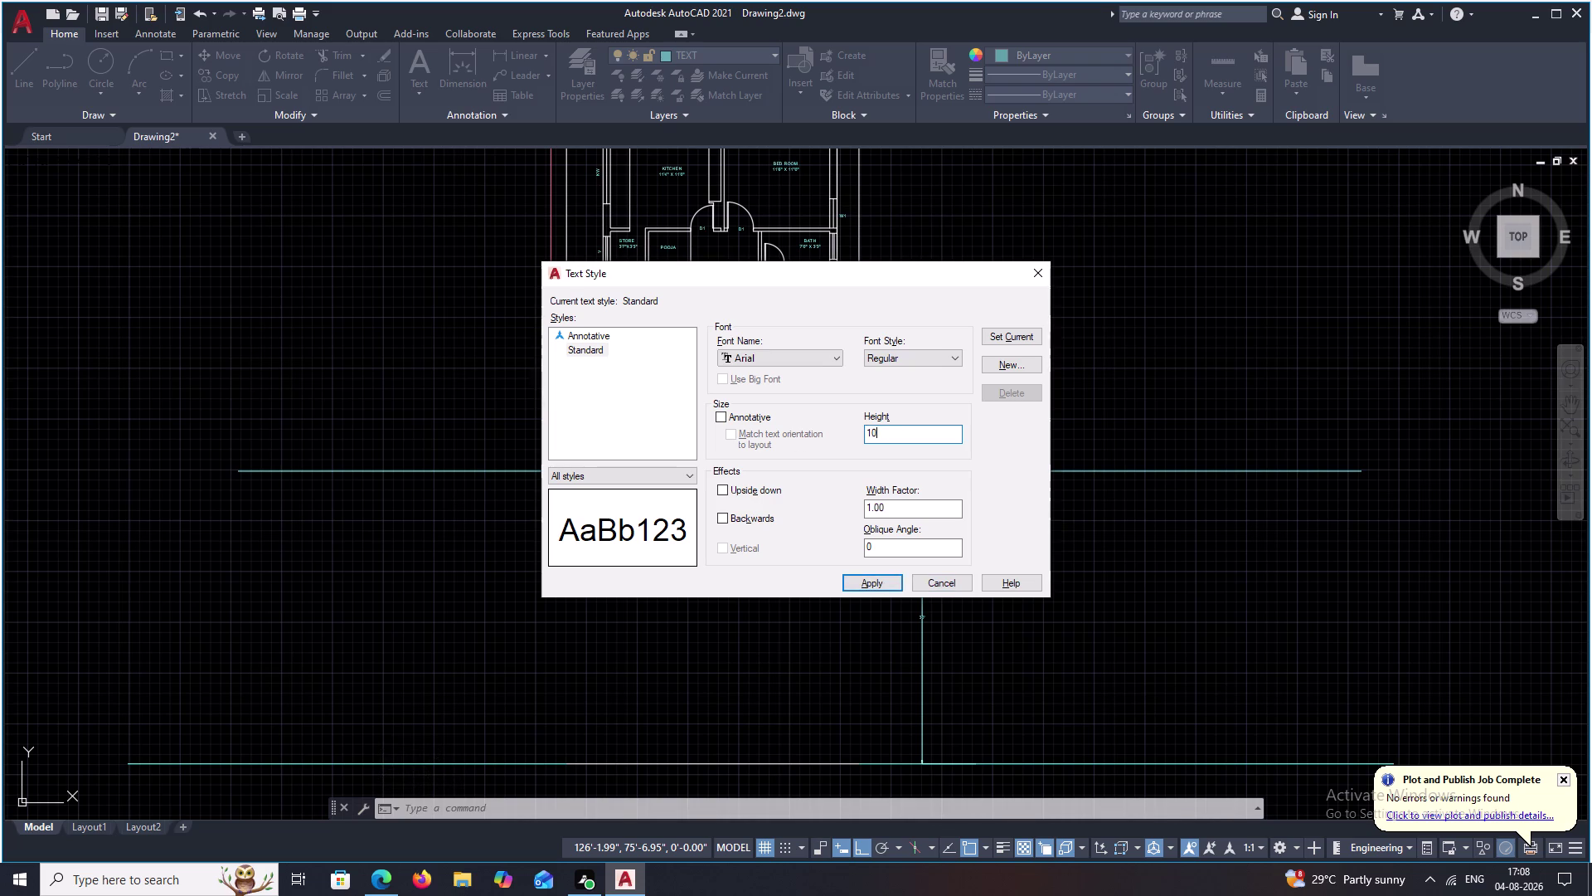
click(883, 585)
click(1023, 626)
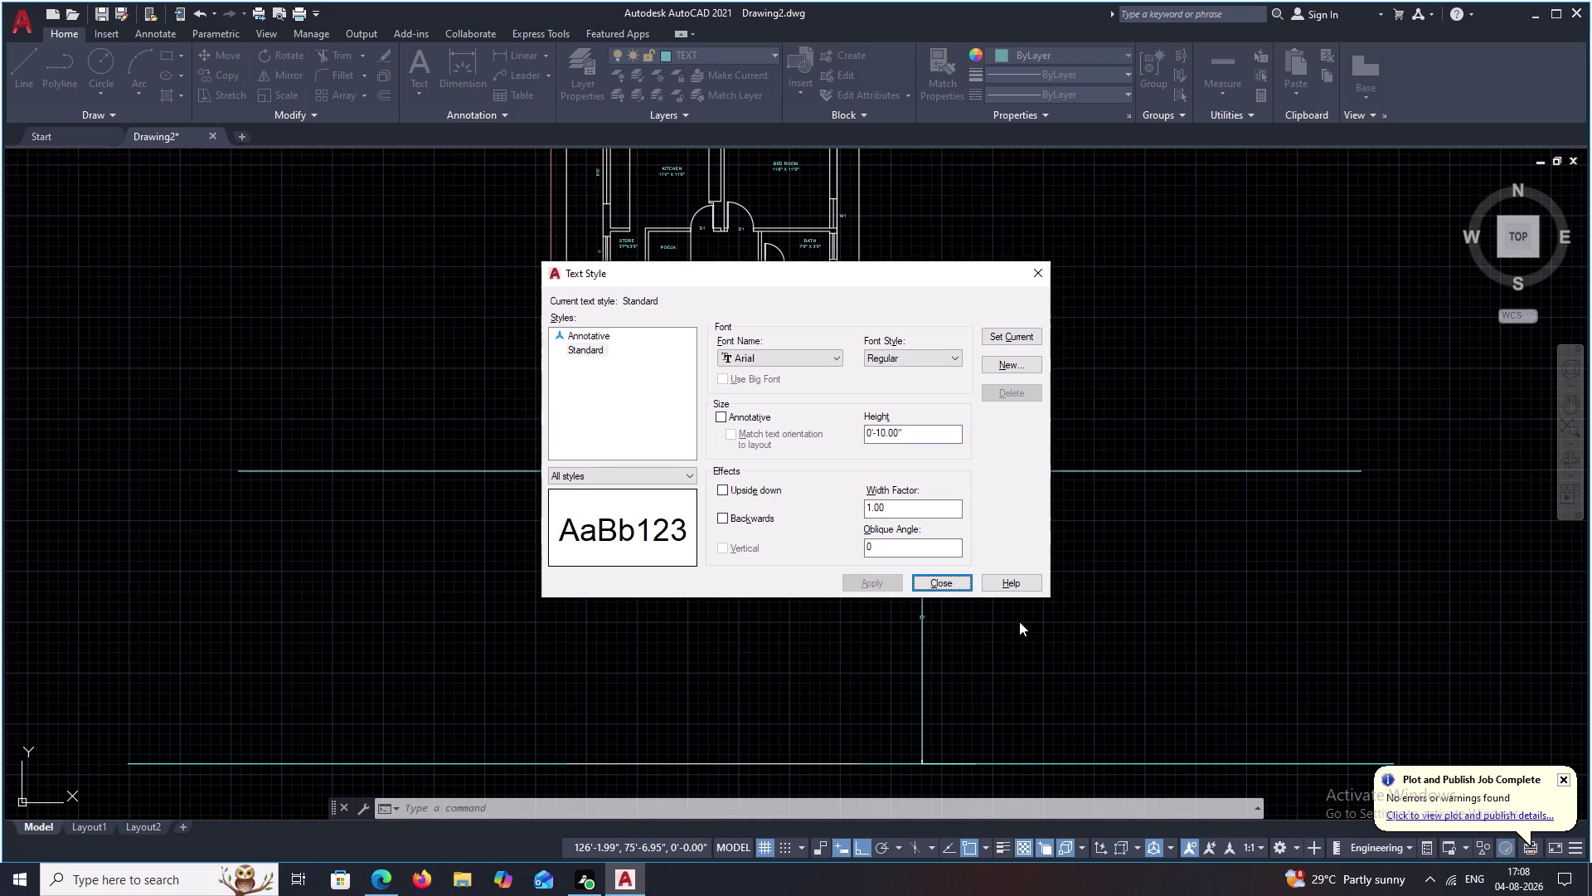
click(1104, 326)
click(1031, 277)
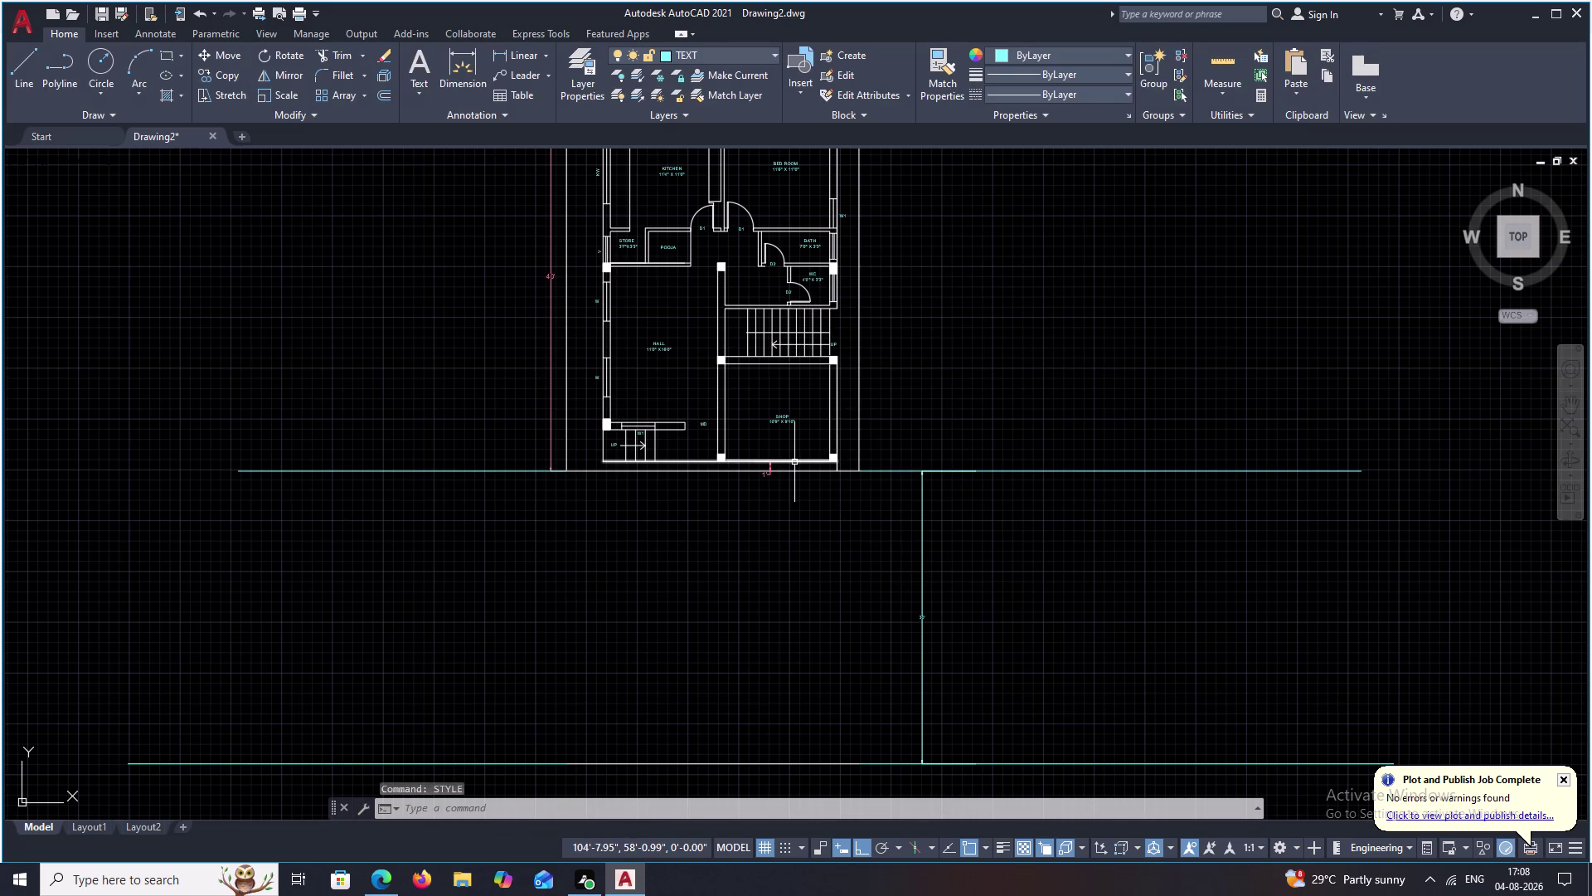
Review the Standard dimension style's text settings and close the dialog.
key(Escape)
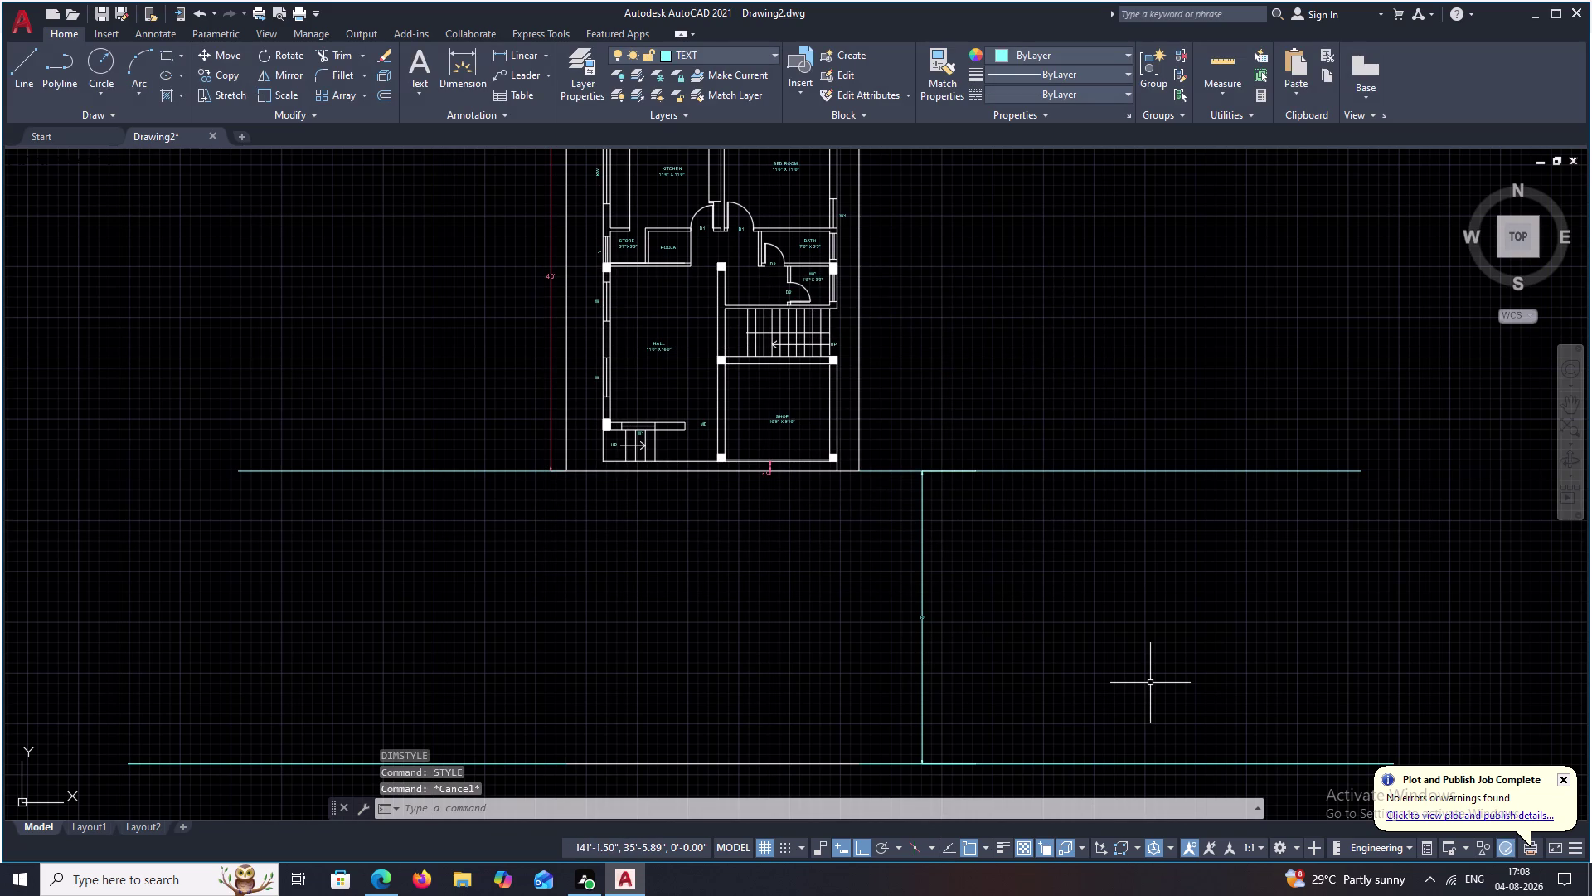
text(D)
key(space)
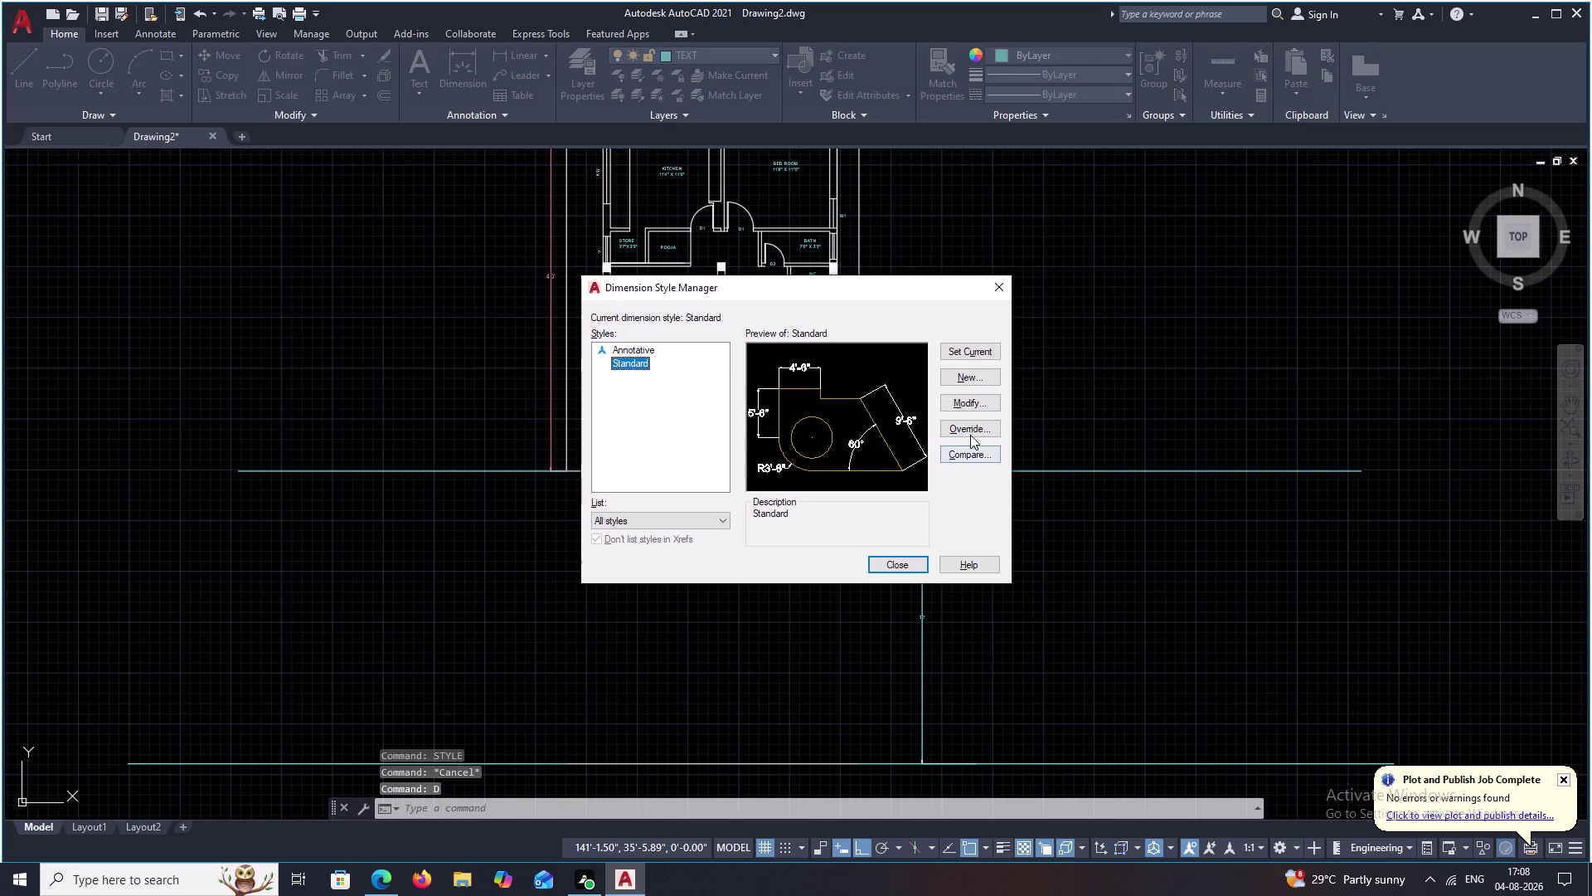
click(970, 406)
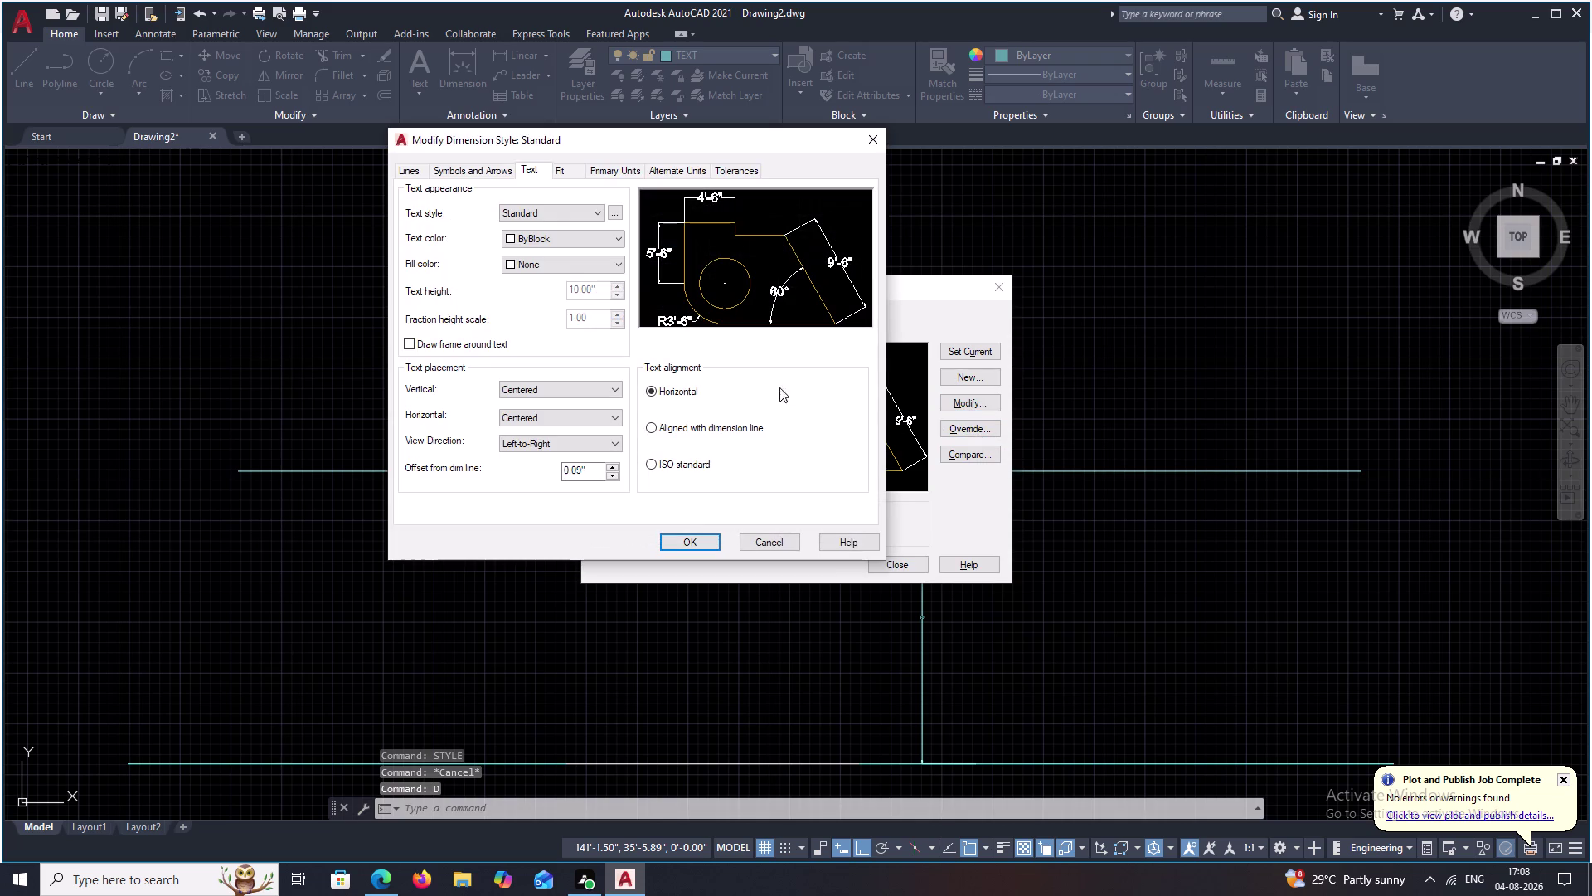
click(619, 163)
click(875, 141)
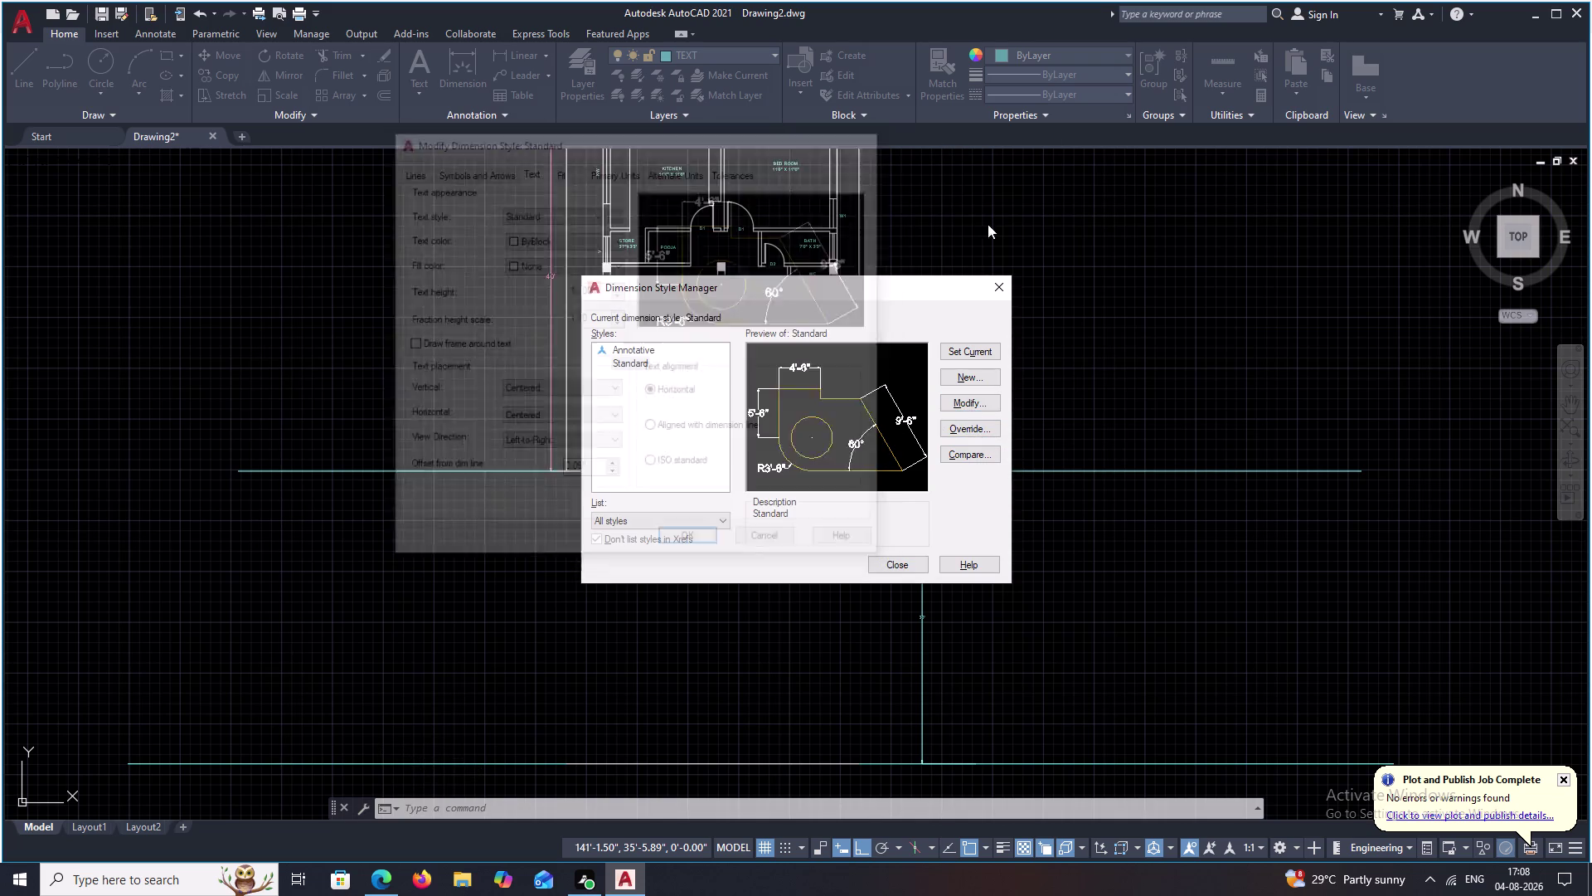
Start a multiline text box to the right of the plan.
scroll(down, 3)
click(998, 286)
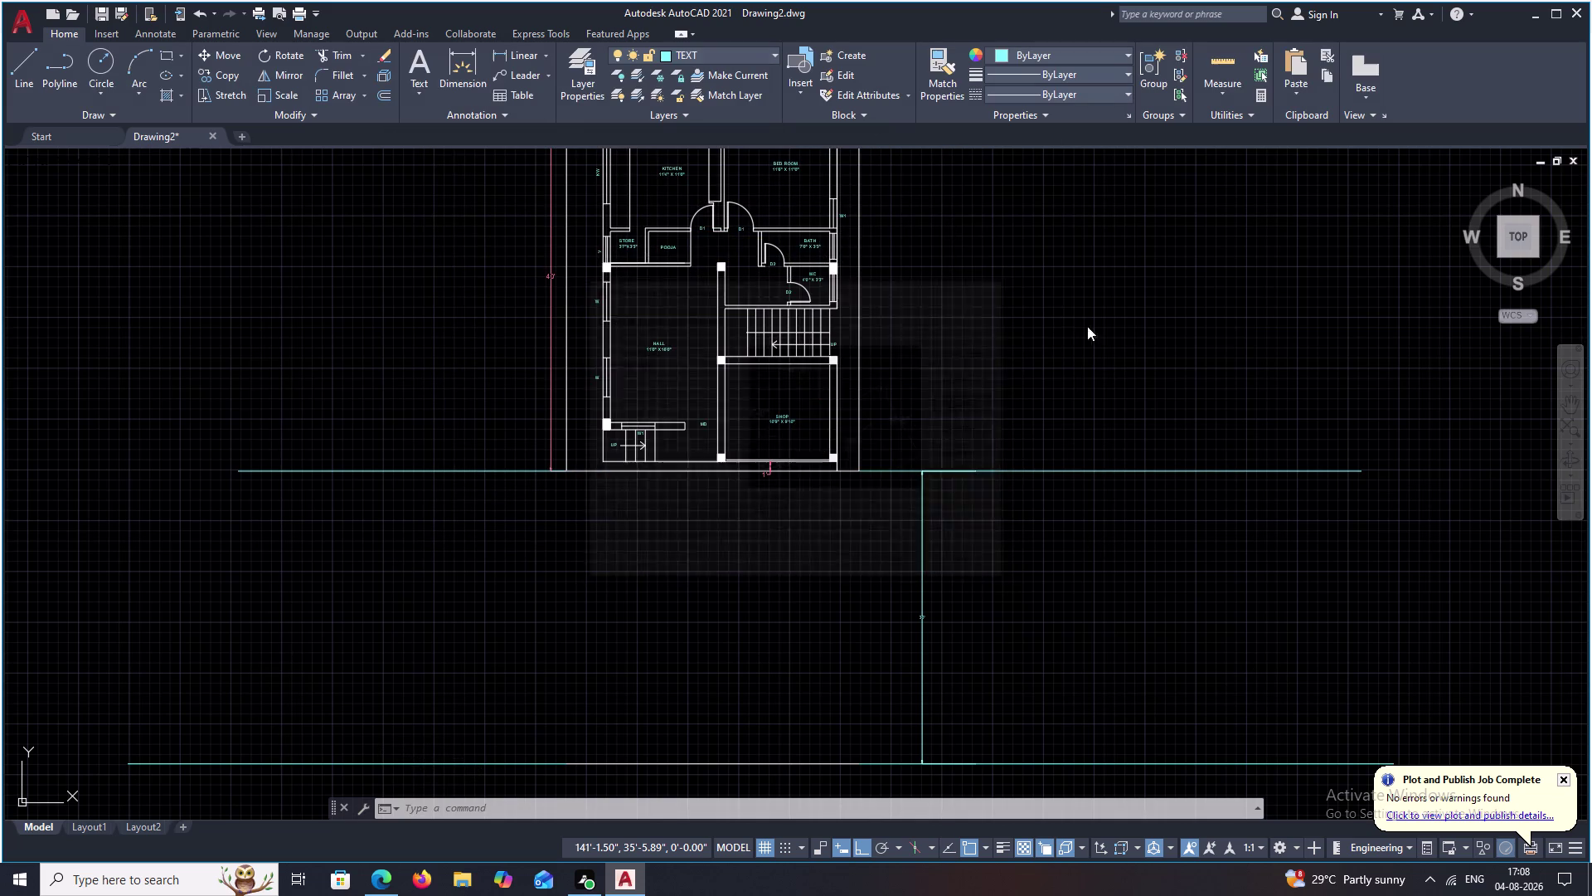
text(T)
key(space)
Drop the outlined text box and zoom in on the road's 30' label.
drag(1098, 349, 1211, 366)
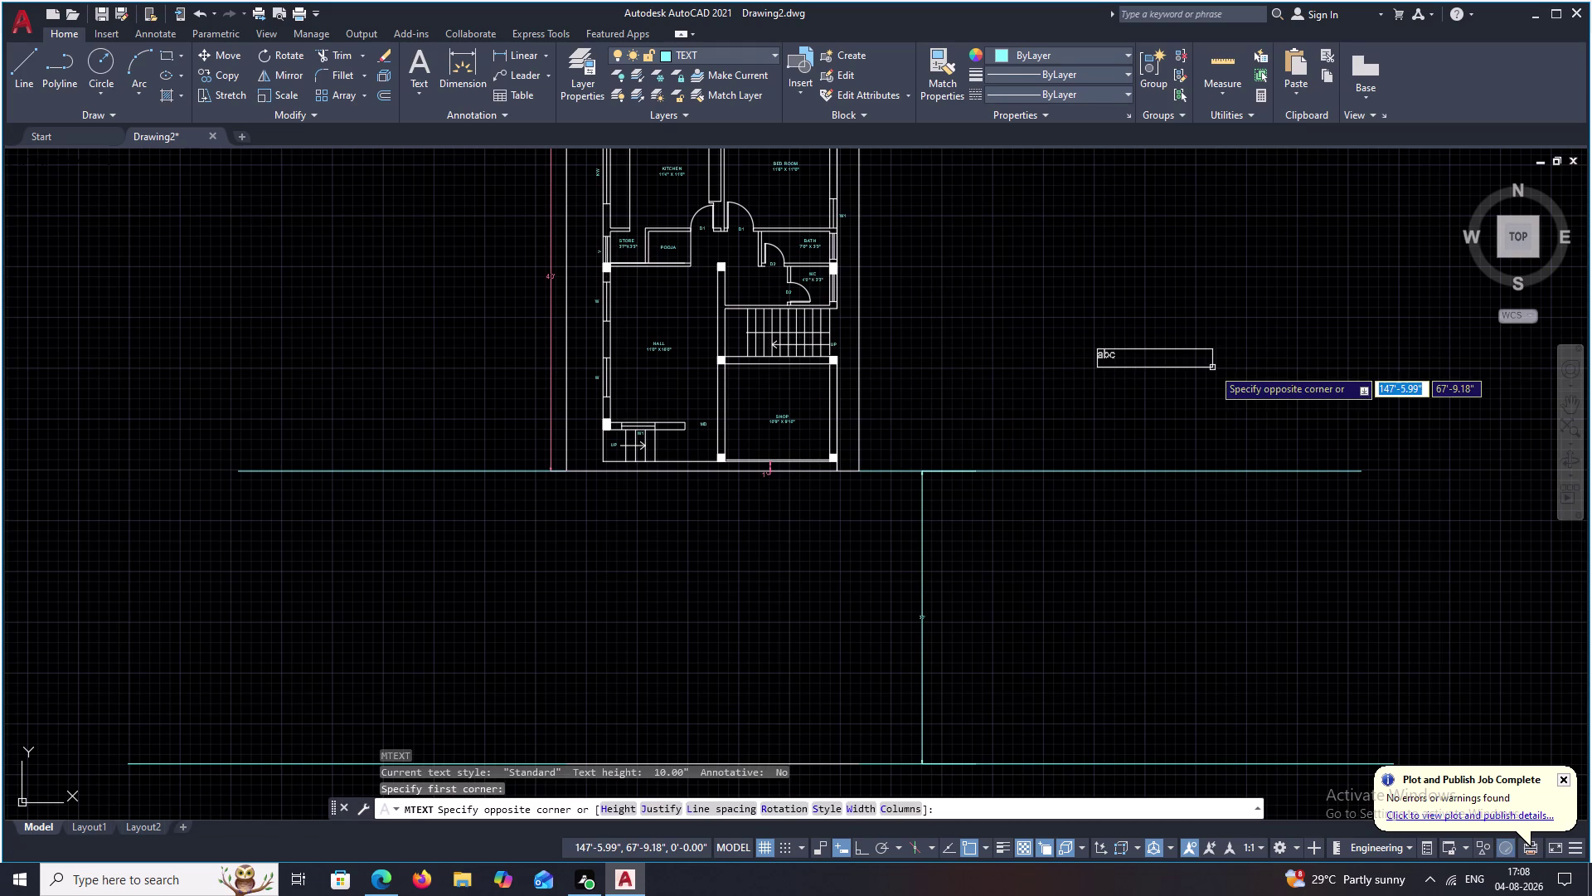
key(Escape)
scroll(up, 3)
middle_drag(934, 620, 972, 557)
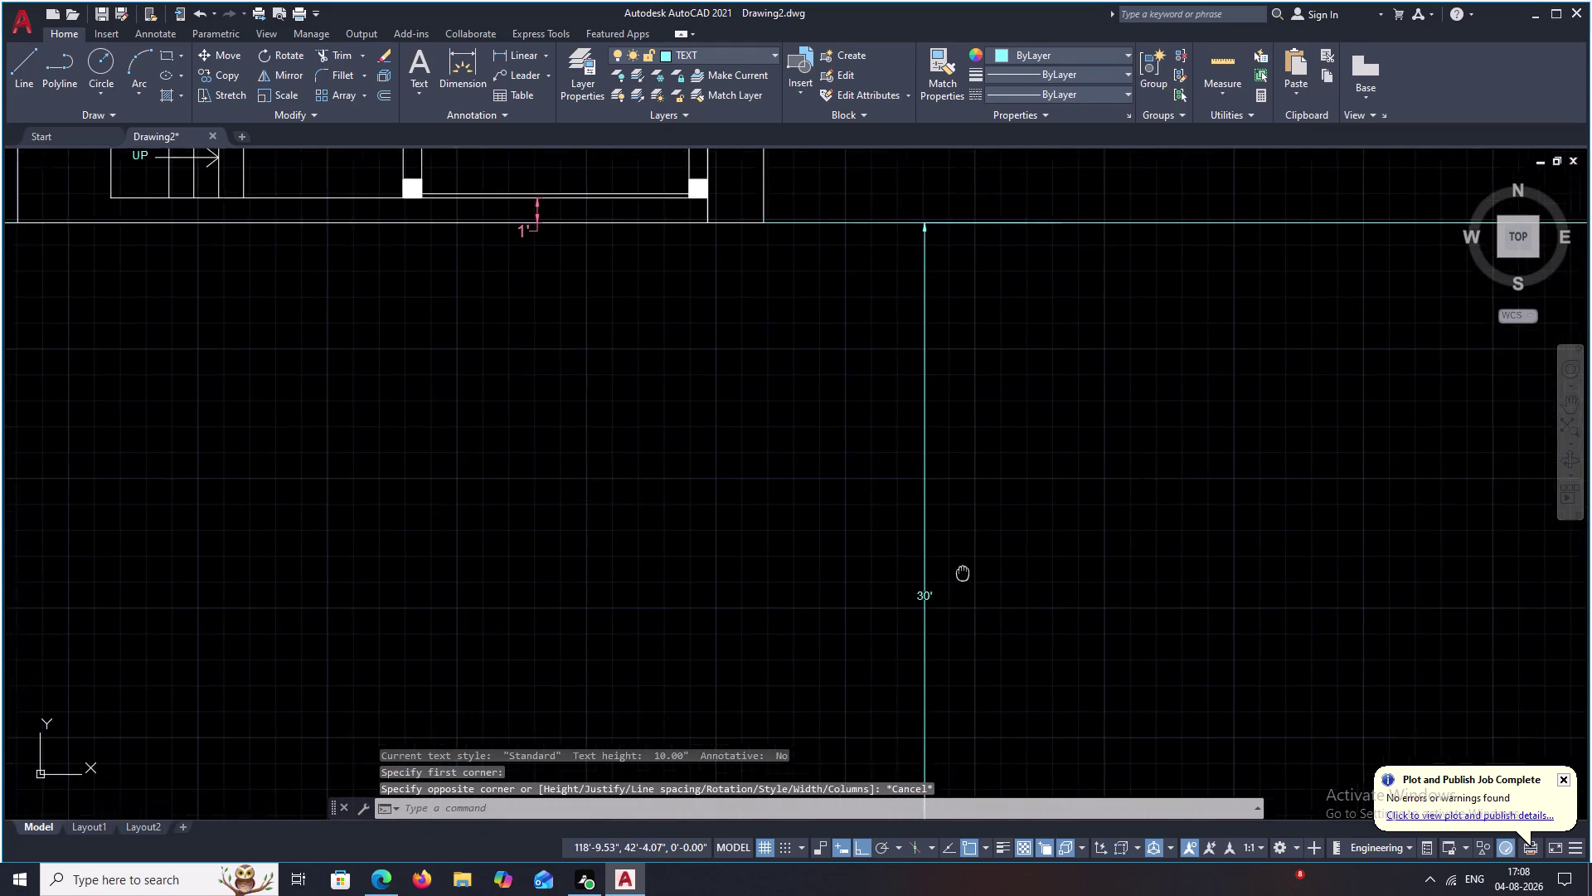
middle_drag(972, 557, 992, 511)
scroll(down, 3)
scroll(up, 3)
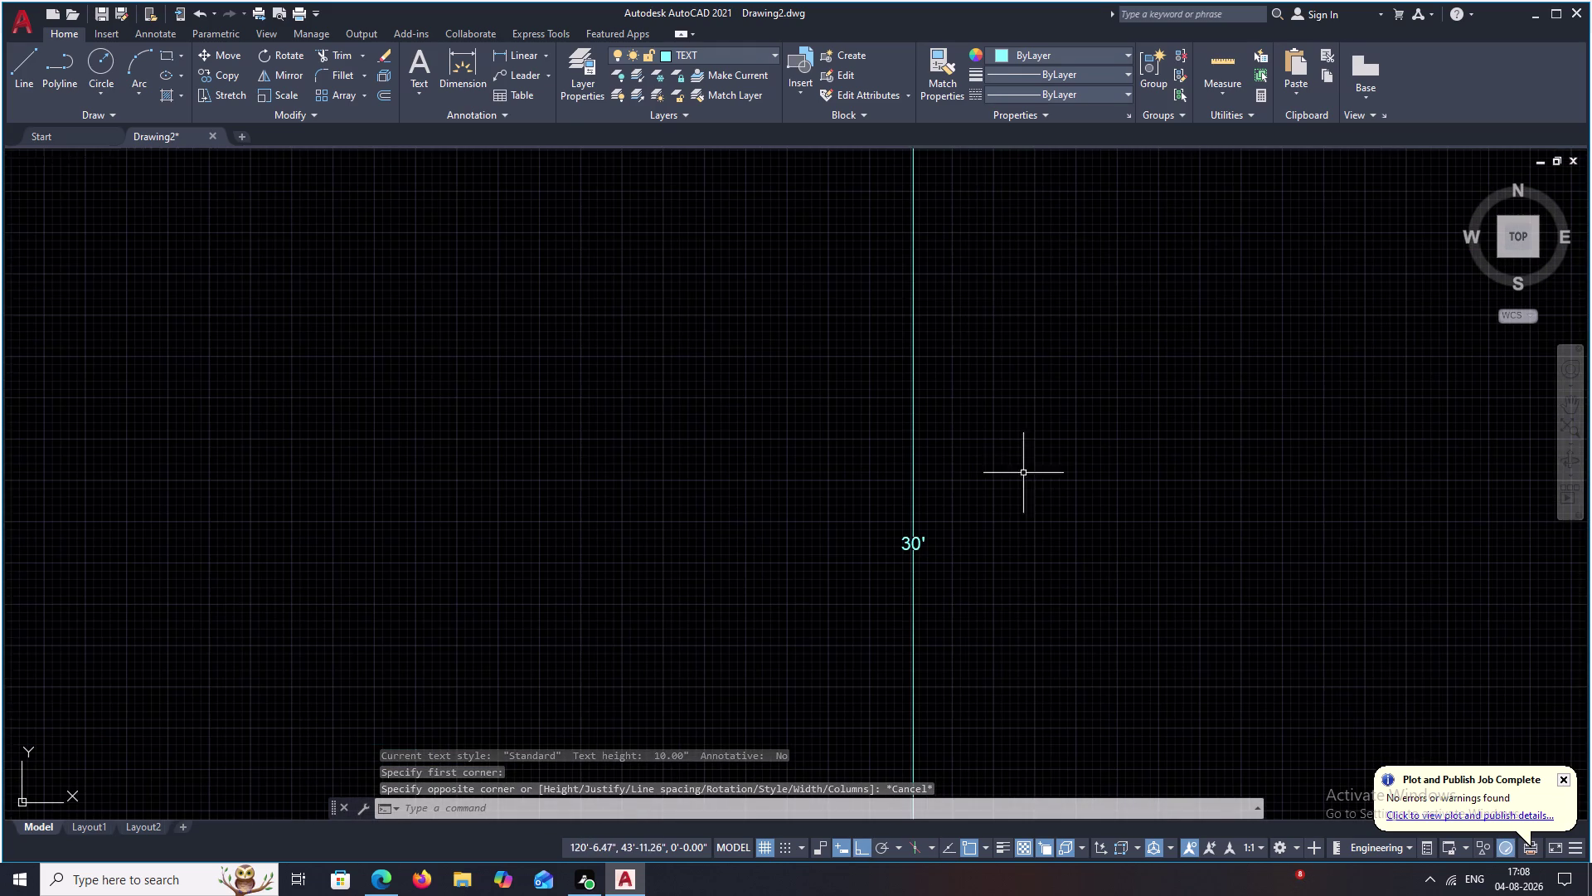
scroll(down, 3)
middle_click(1018, 544)
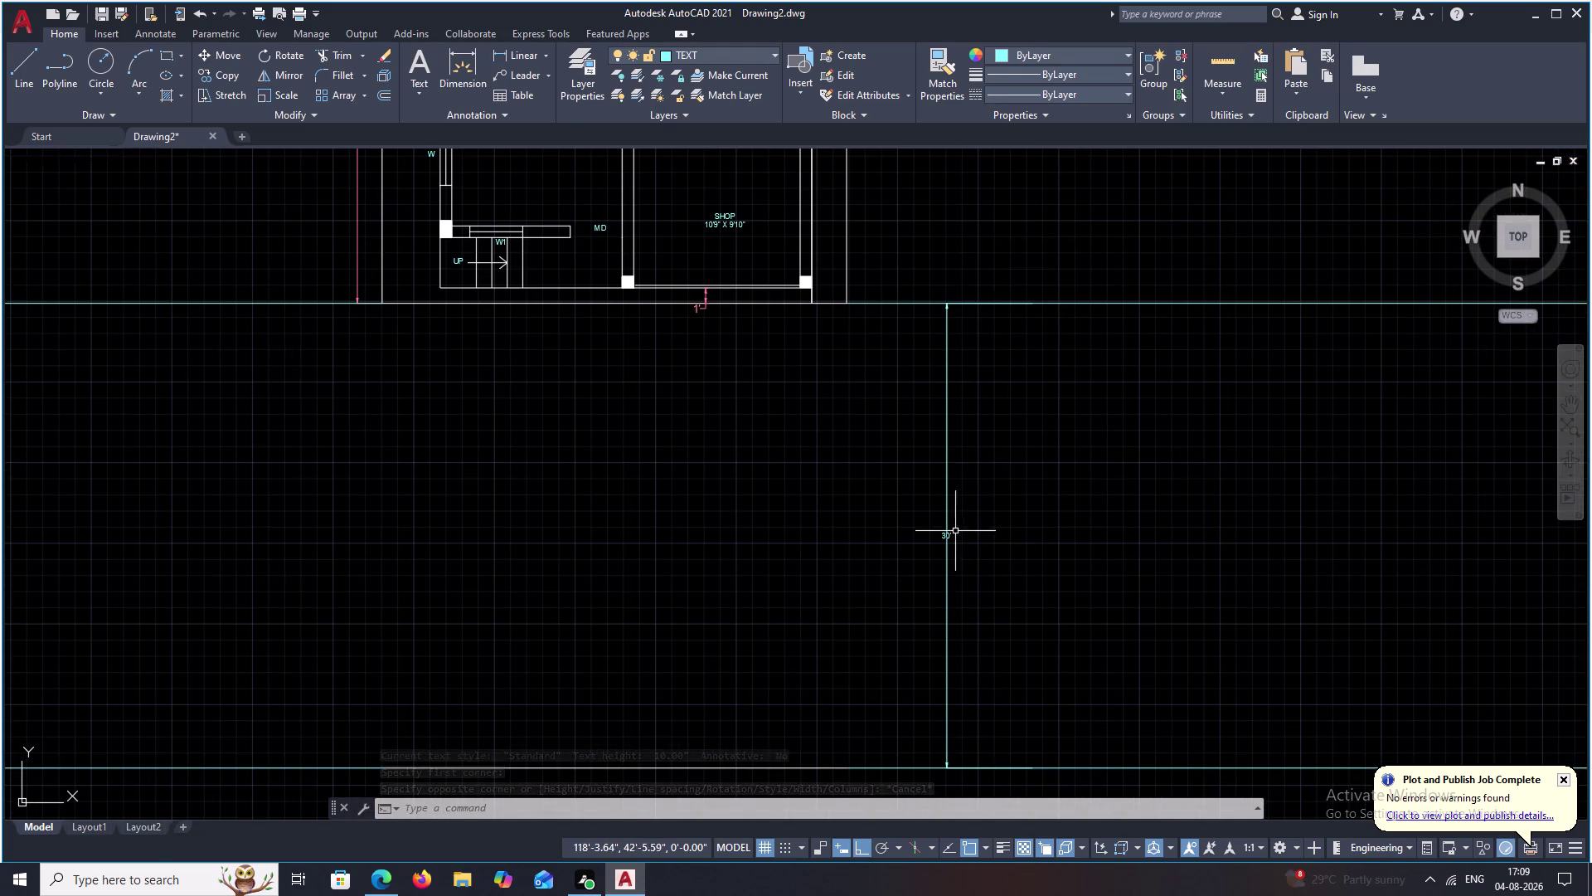
Reduce the 30' road label to a much smaller text height.
double_click(948, 537)
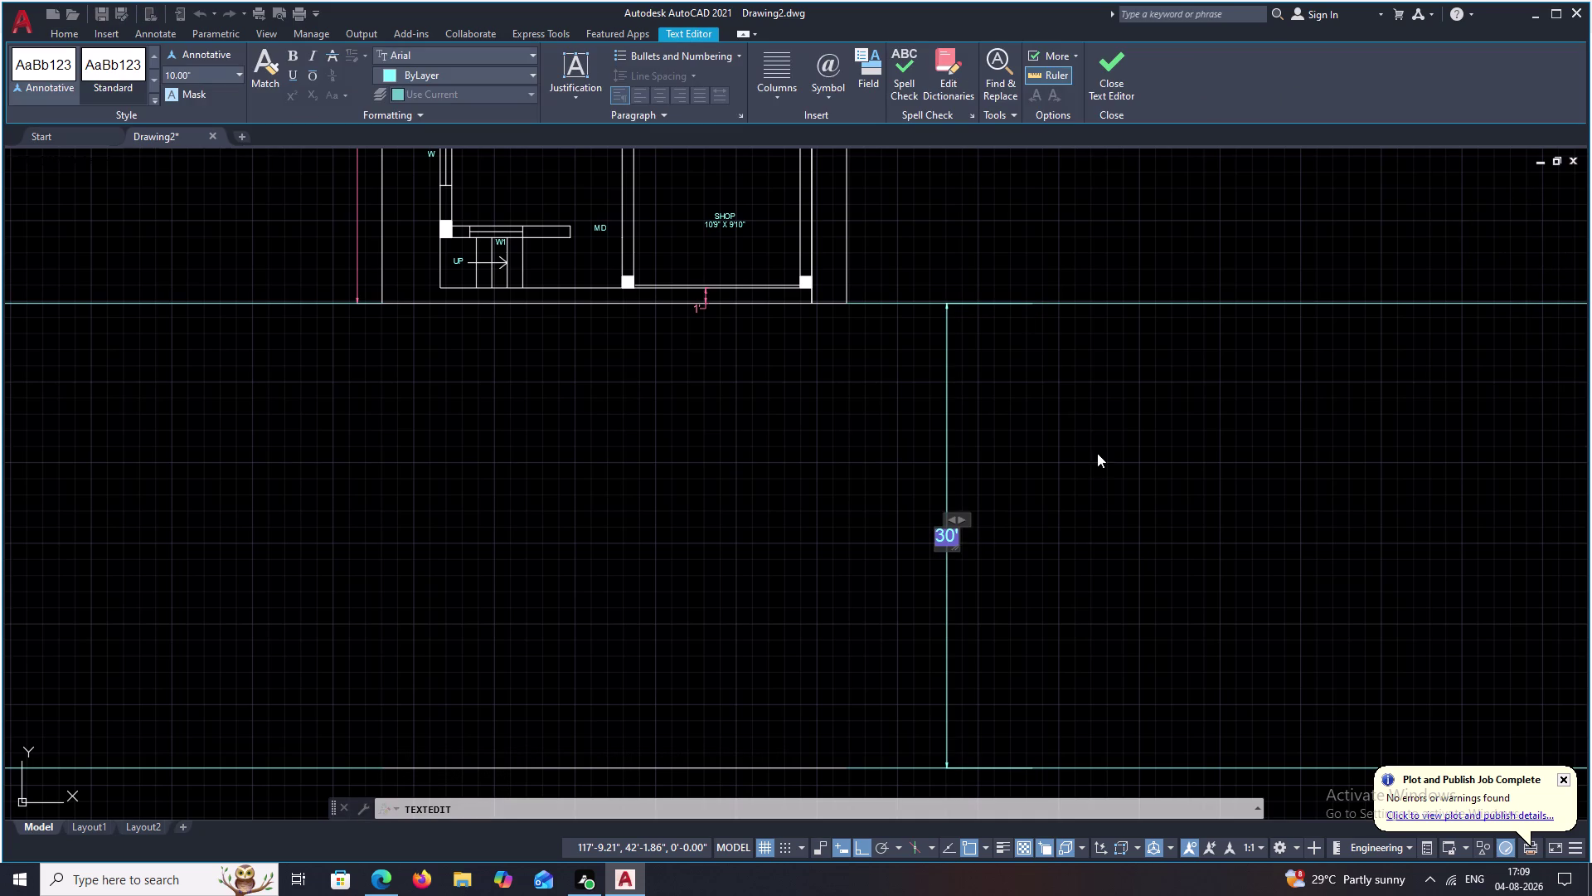
click(238, 77)
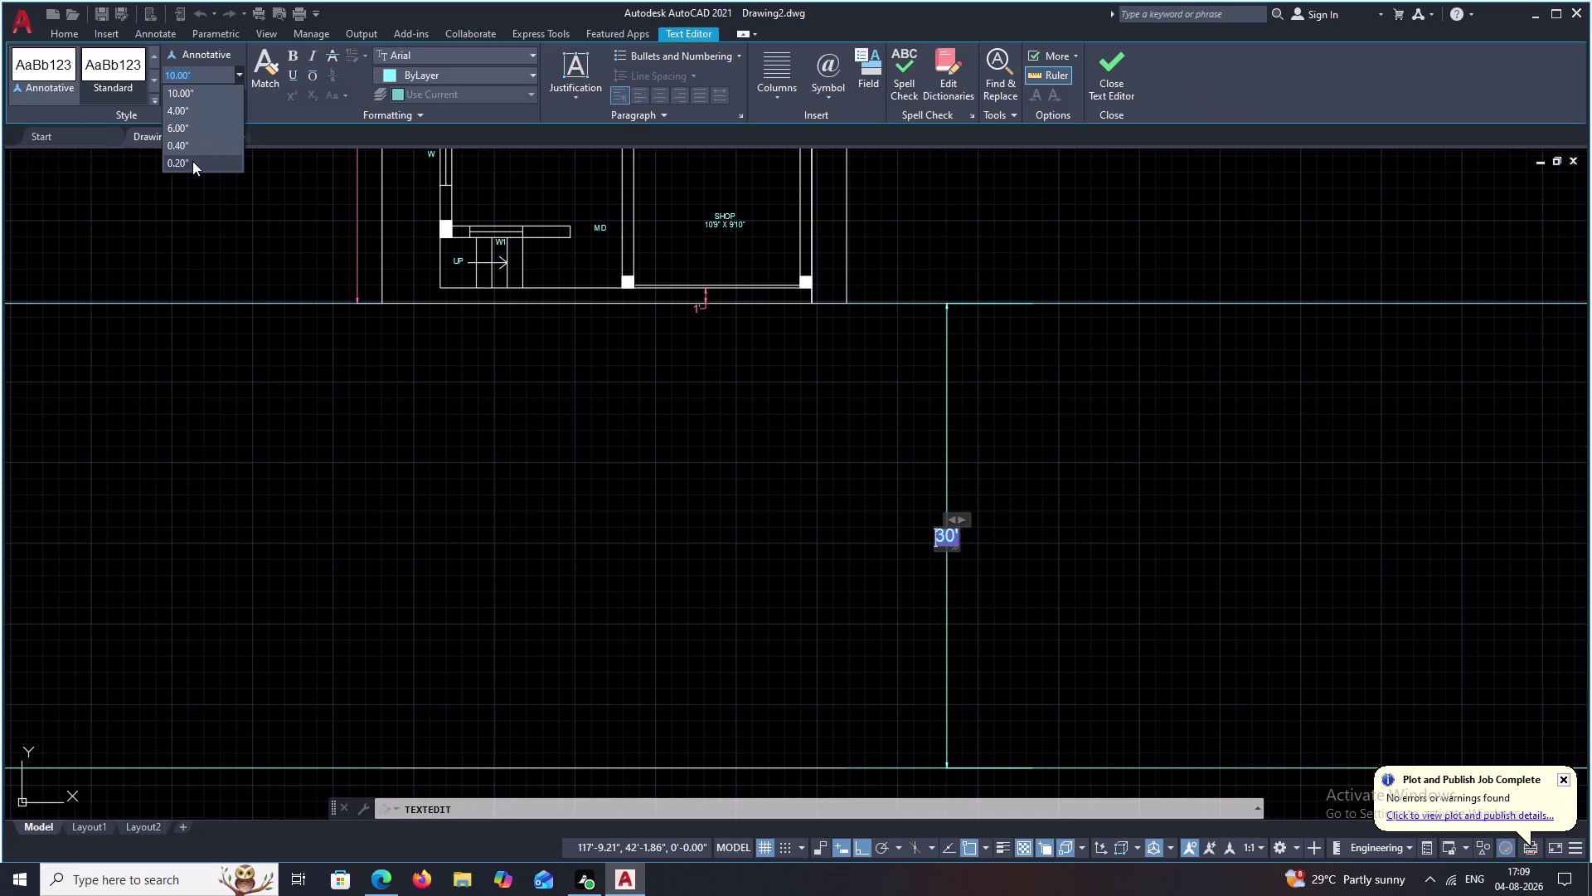
click(202, 89)
click(743, 484)
Exit text editing and center the road and plan bottom in view.
scroll(down, 3)
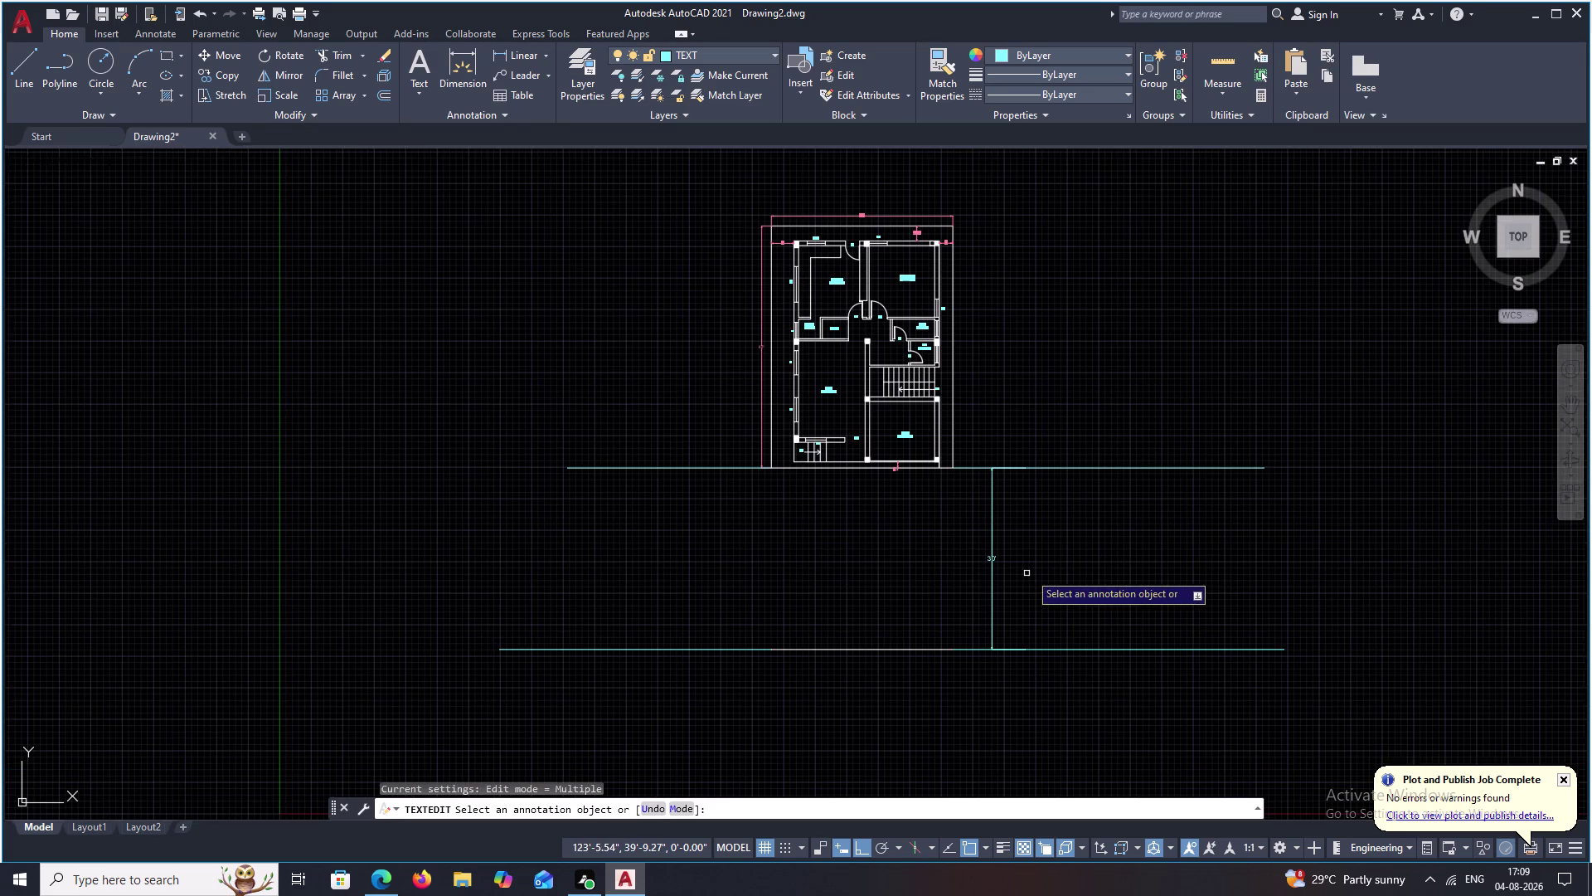
middle_drag(1030, 572, 1040, 563)
key(Escape)
scroll(up, 3)
middle_drag(901, 542, 945, 506)
middle_drag(966, 557, 980, 510)
scroll(down, 3)
middle_drag(971, 506, 961, 565)
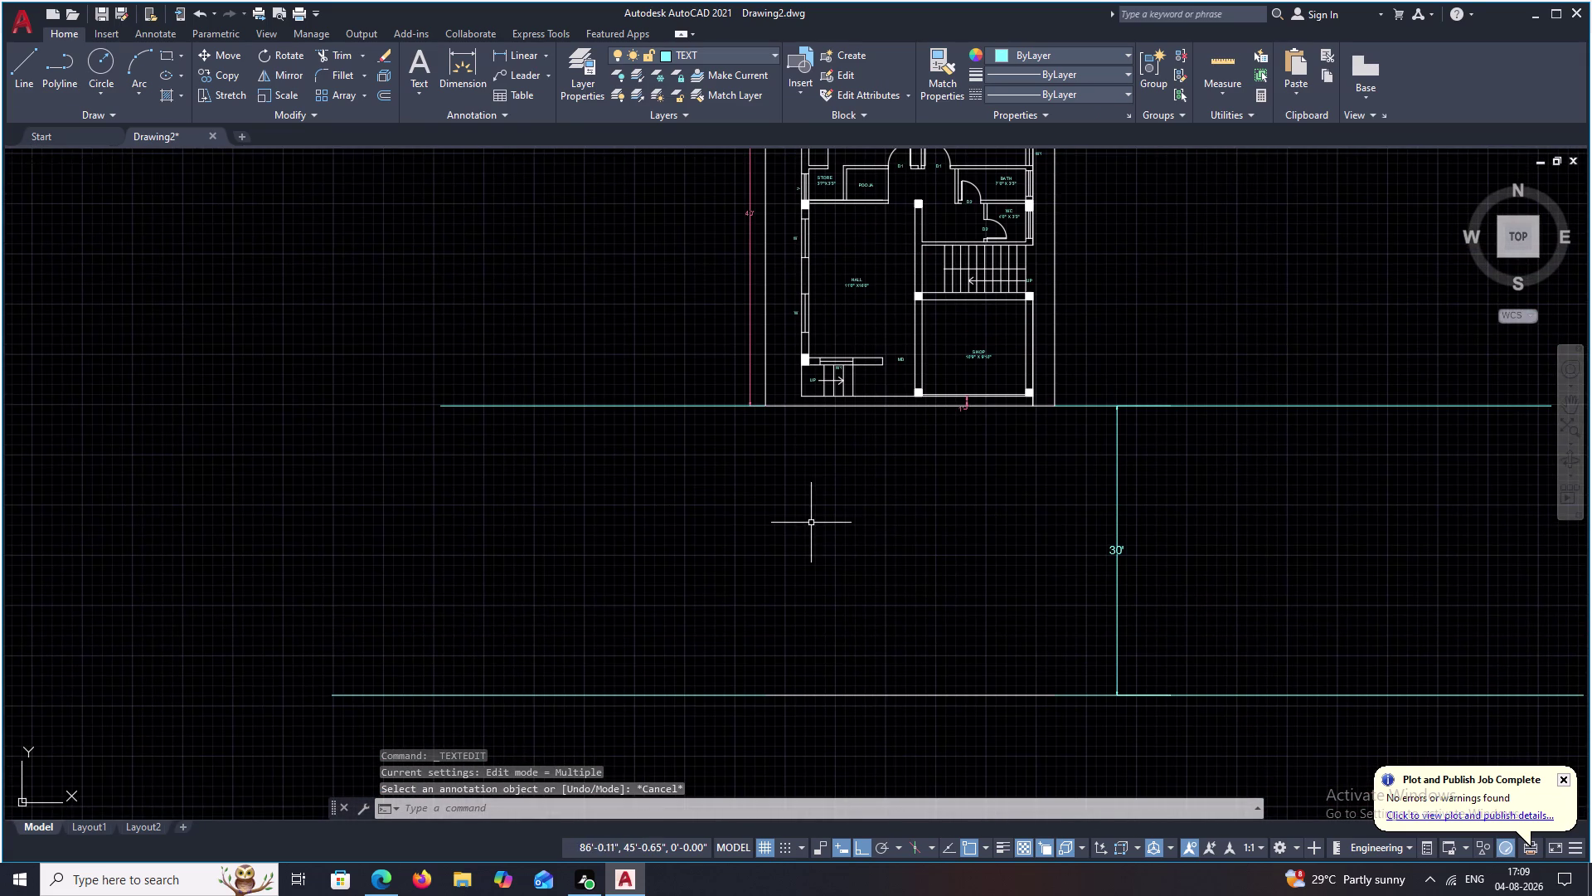
click(932, 60)
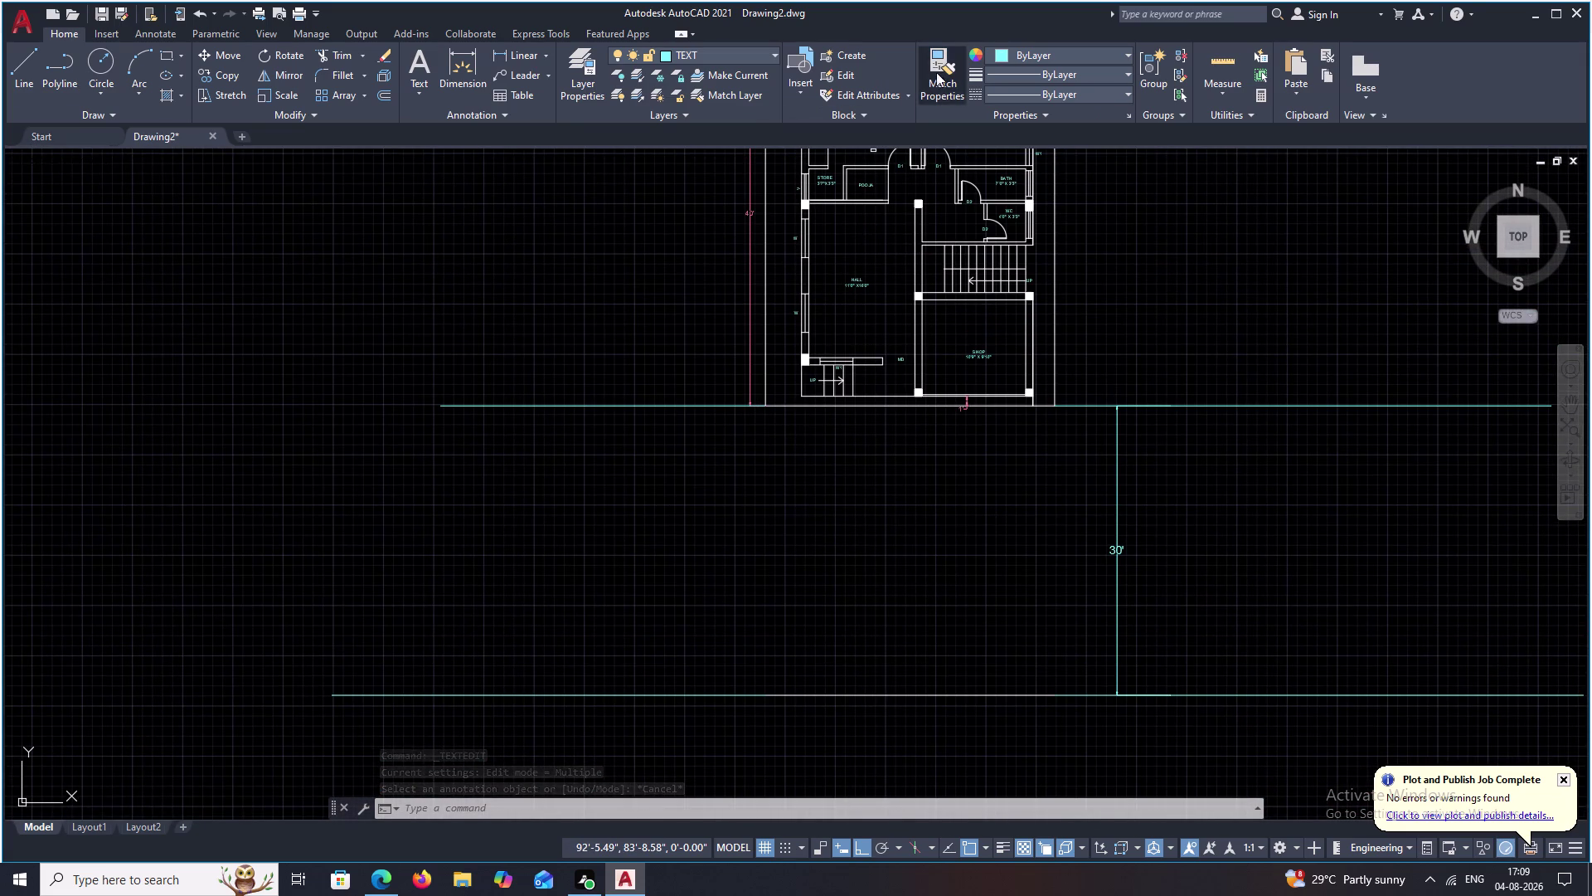
Copy a plan line's properties onto the road's top line and nearby objects.
click(765, 373)
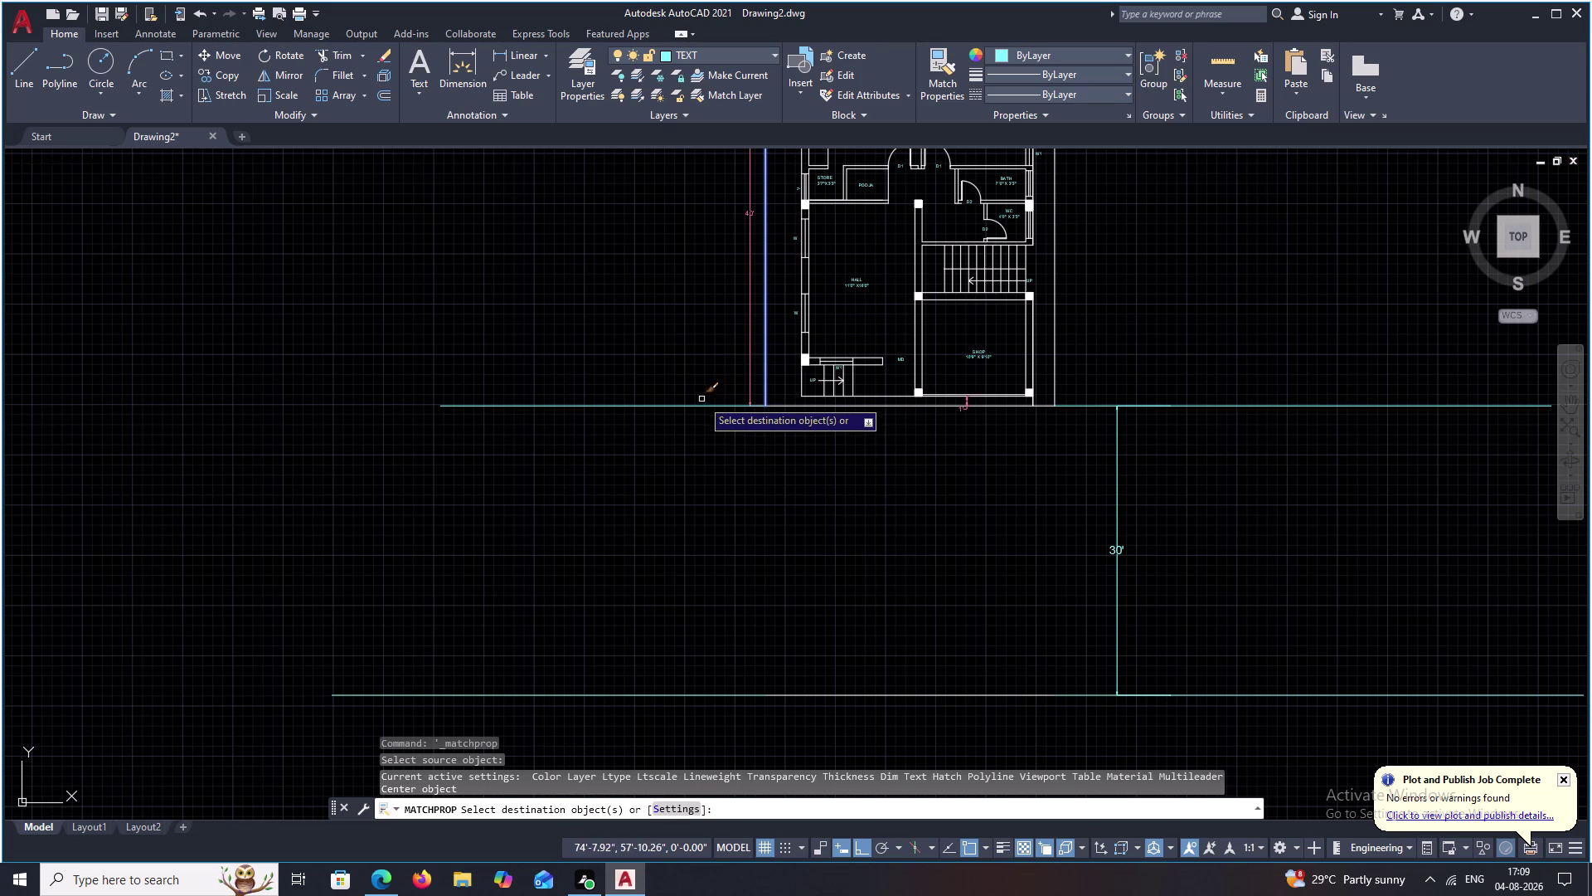
click(700, 404)
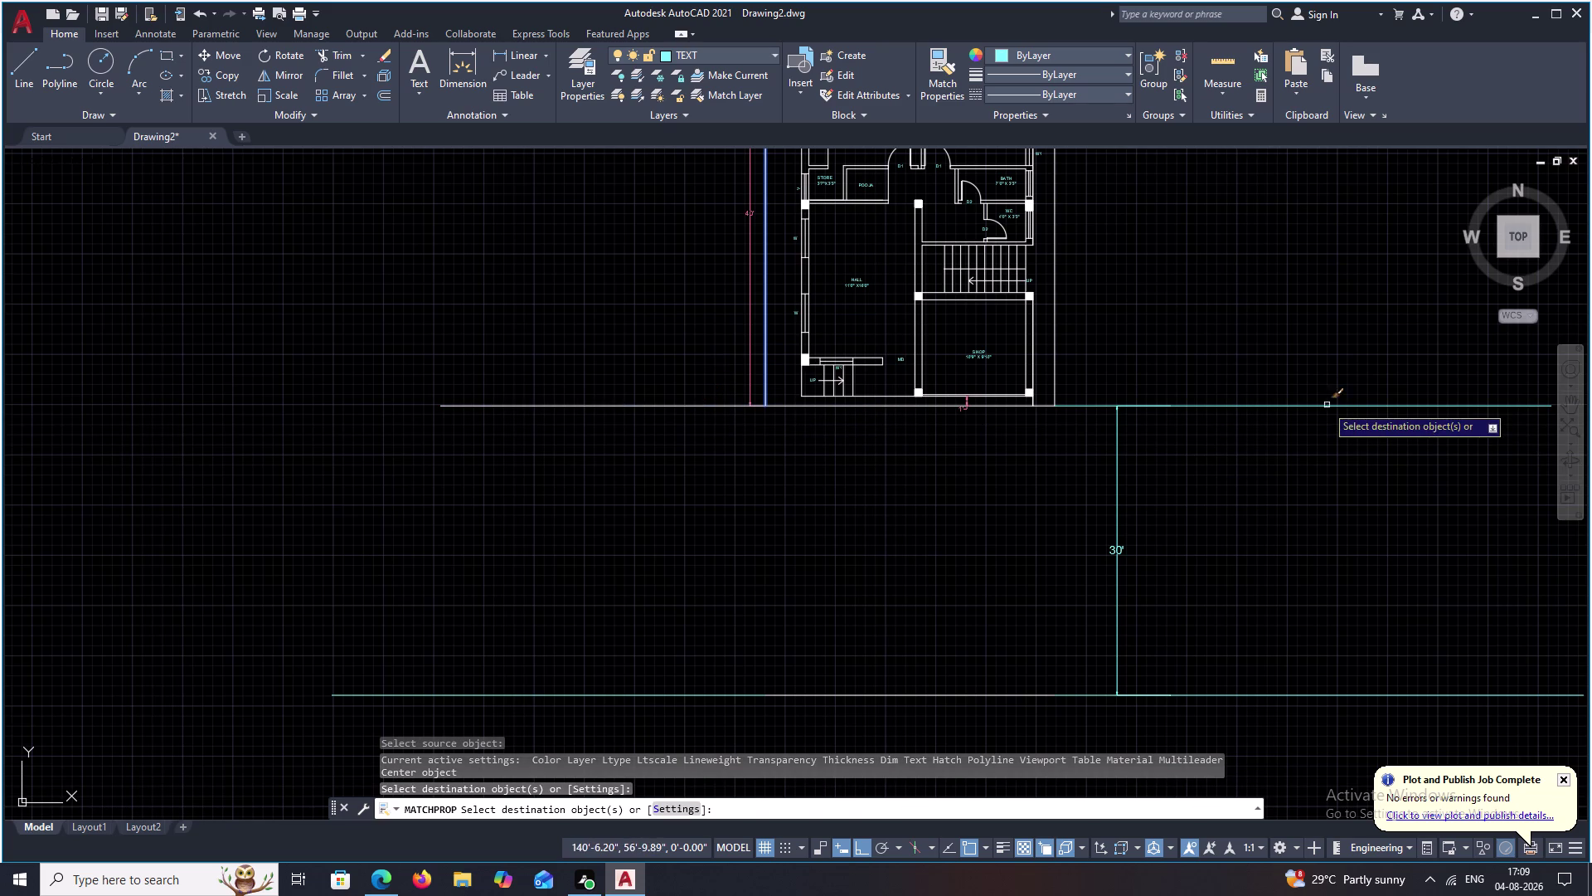
click(1320, 402)
click(1255, 406)
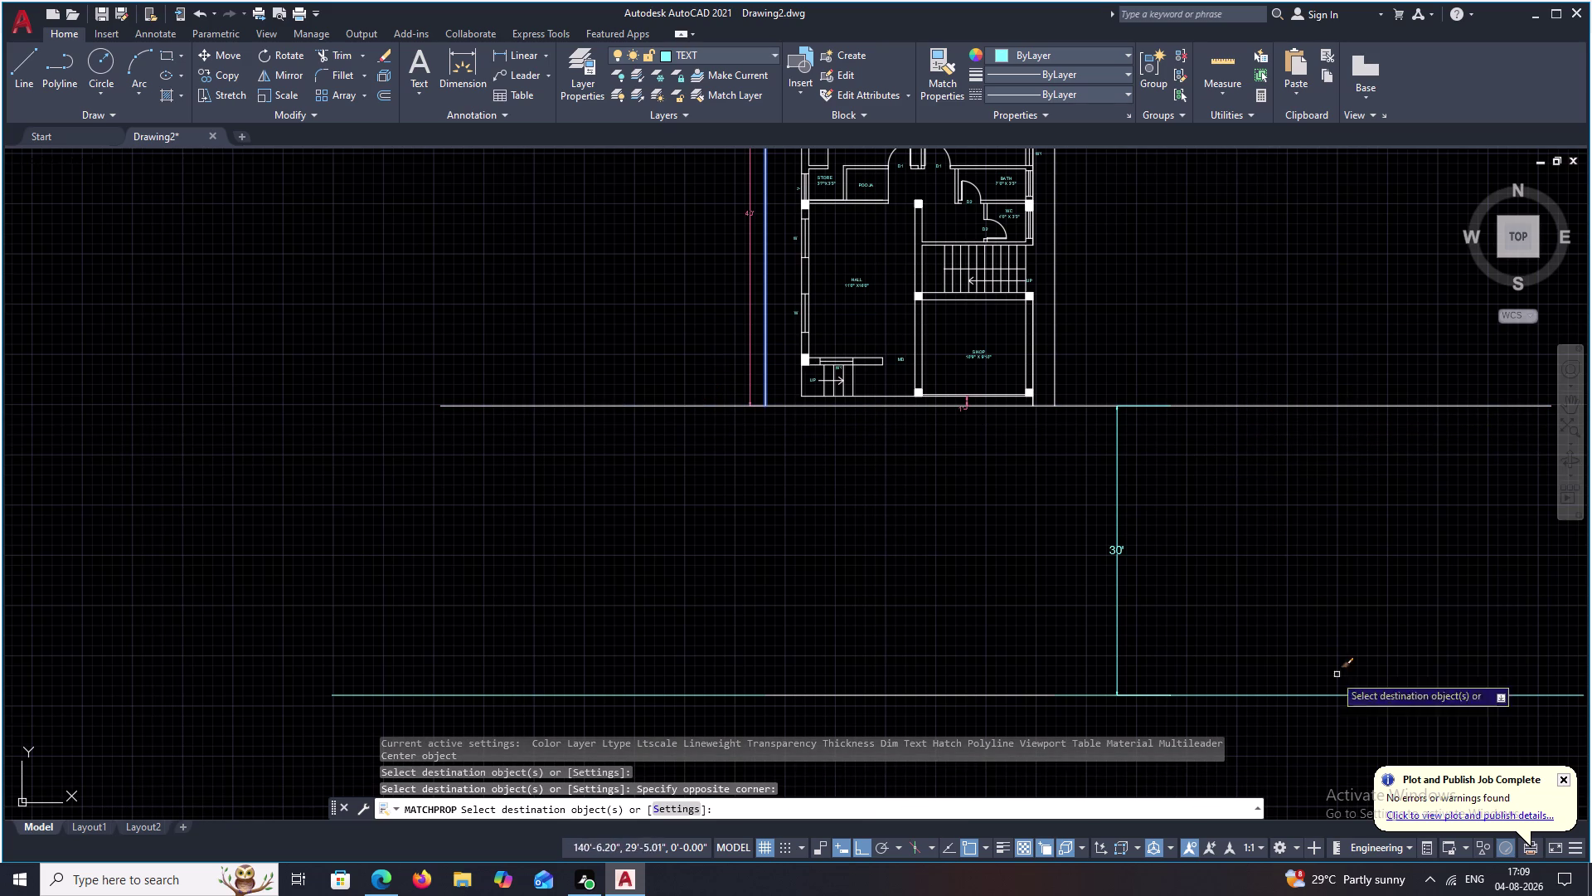
drag(1184, 453, 1024, 552)
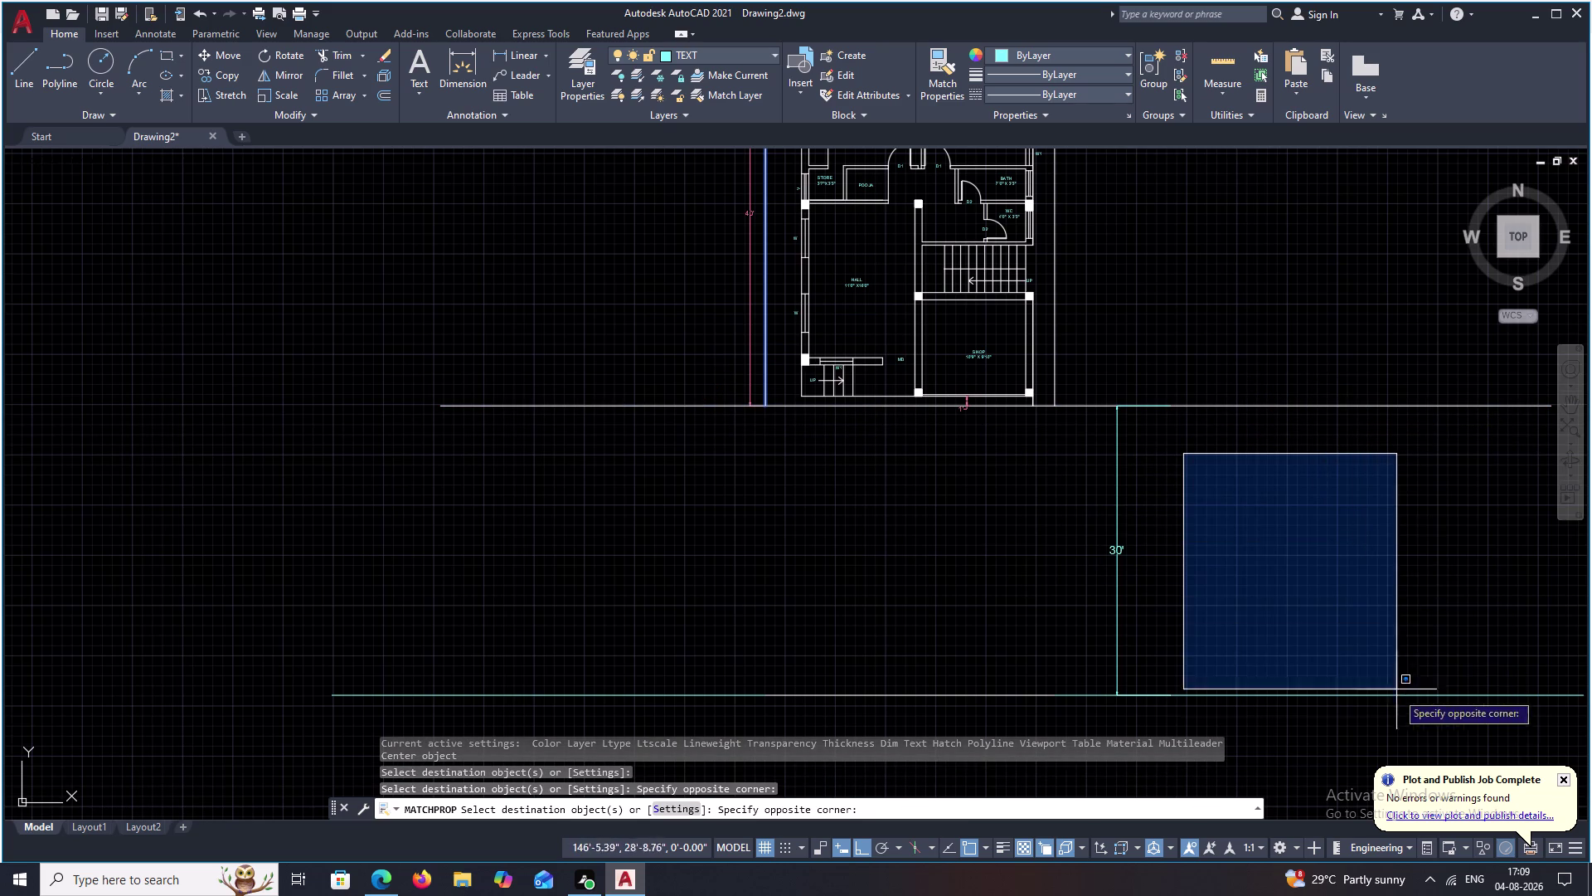
click(1406, 718)
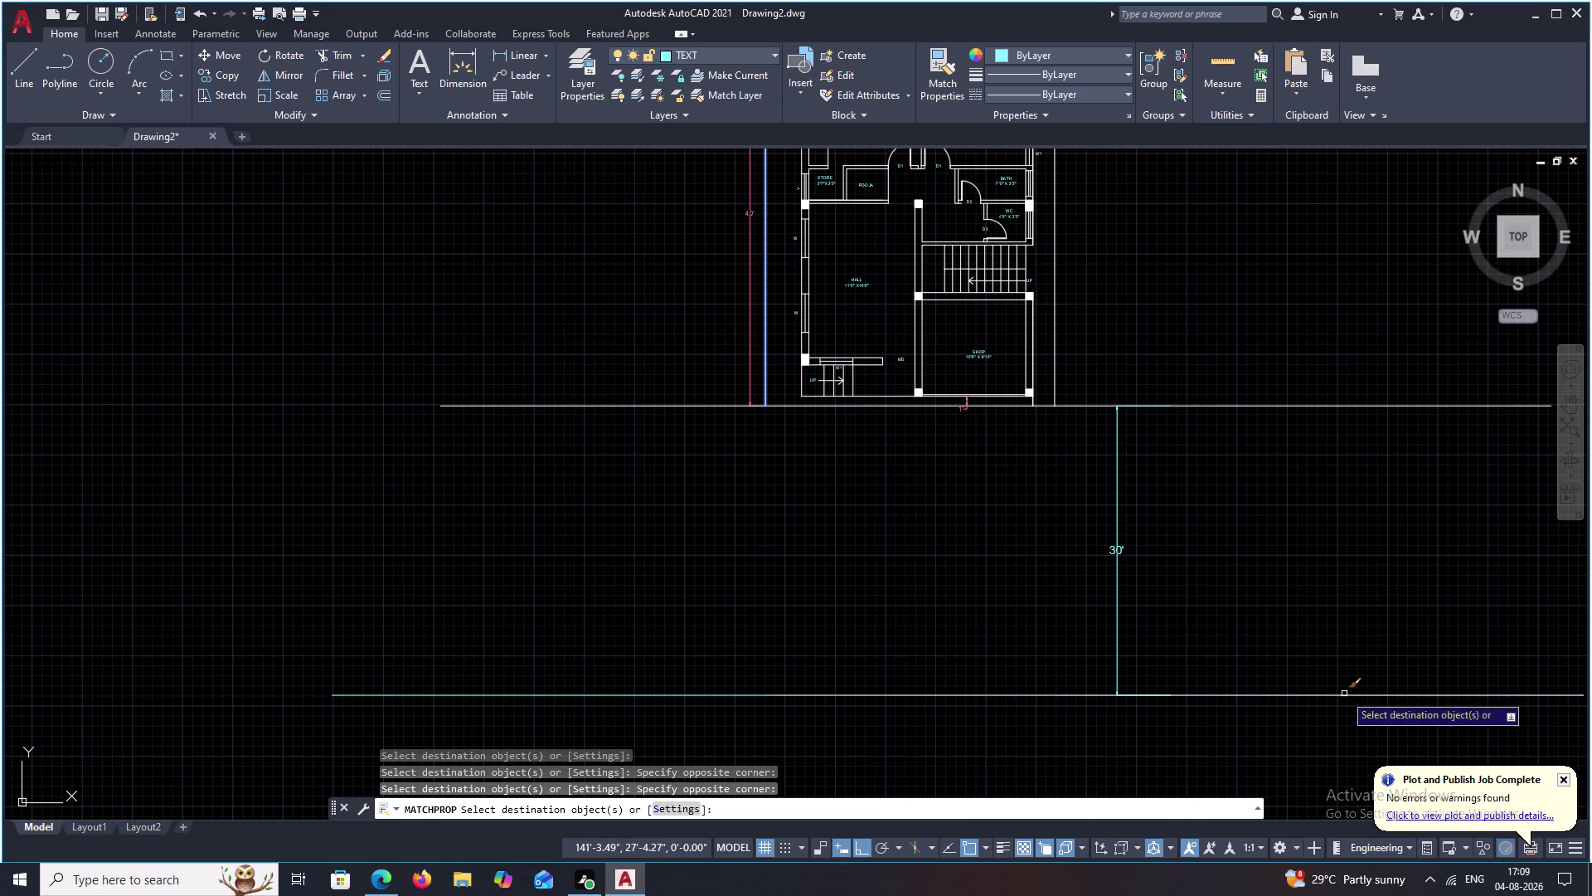
Apply the same properties to the road's bottom line, then end property matching.
click(1344, 693)
click(752, 694)
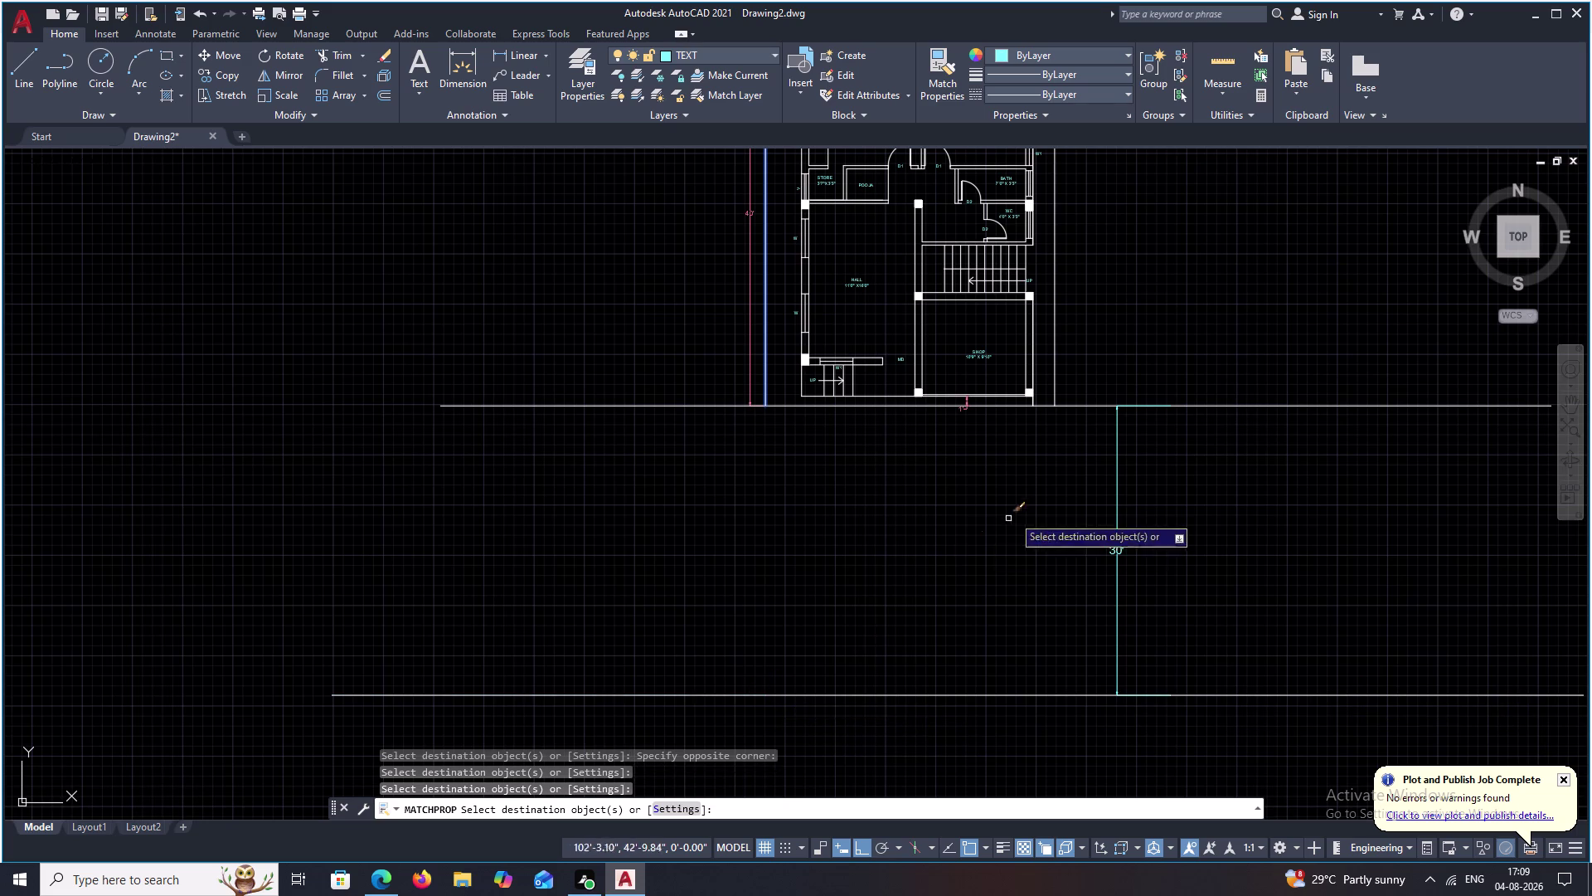
scroll(down, 3)
middle_drag(1166, 526, 1035, 533)
key(Escape)
scroll(up, 3)
middle_drag(671, 482, 673, 479)
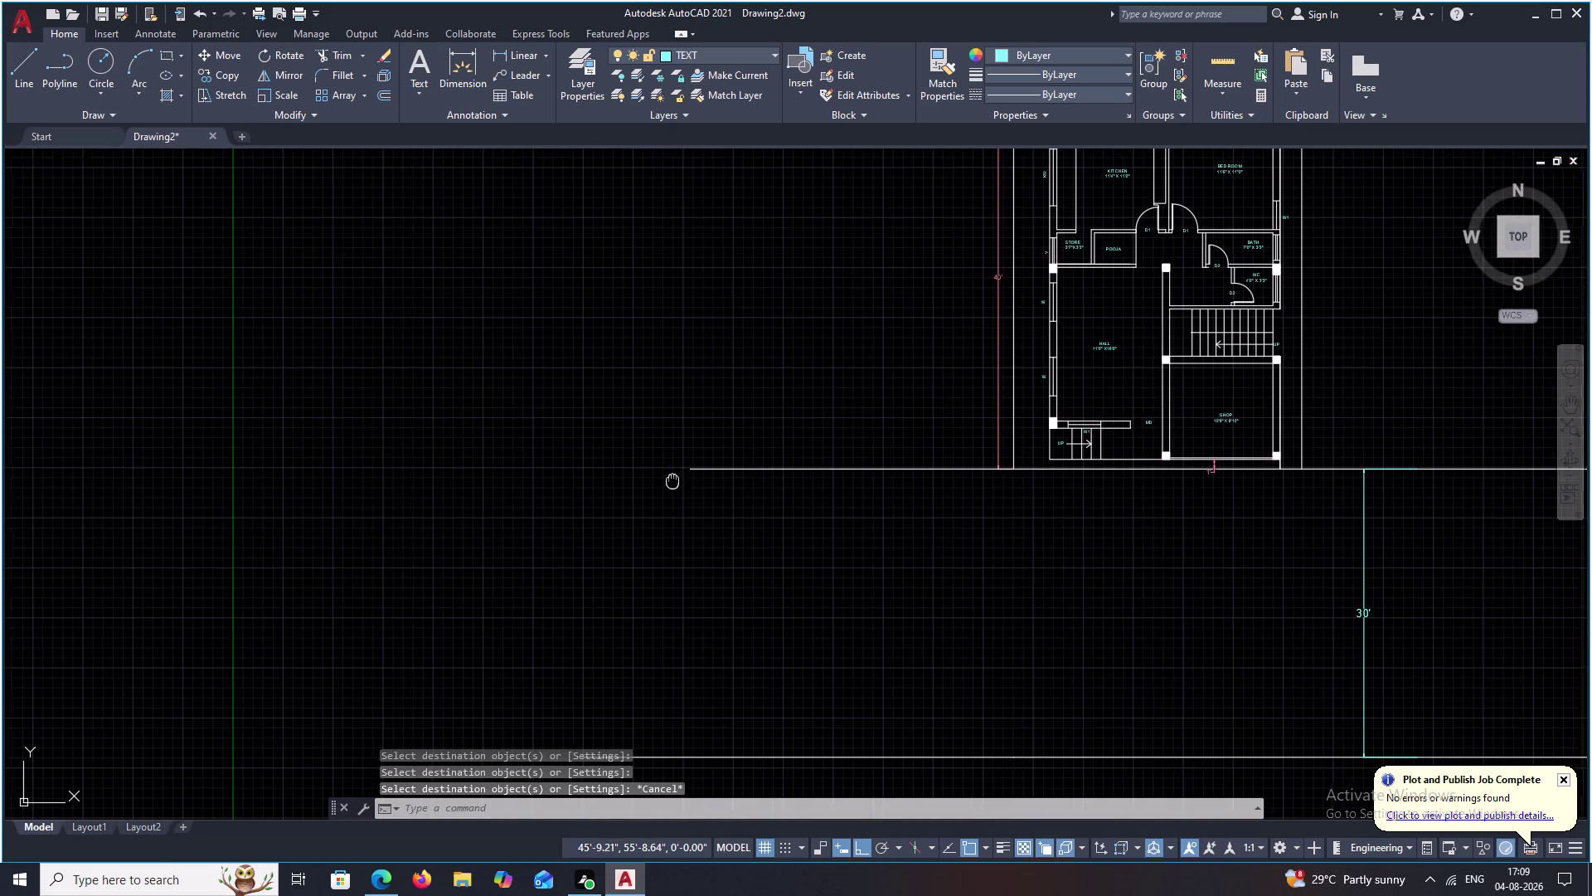
middle_drag(673, 479, 627, 397)
Cancel a stray line and make layer 0 the current layer.
text(L)
key(space)
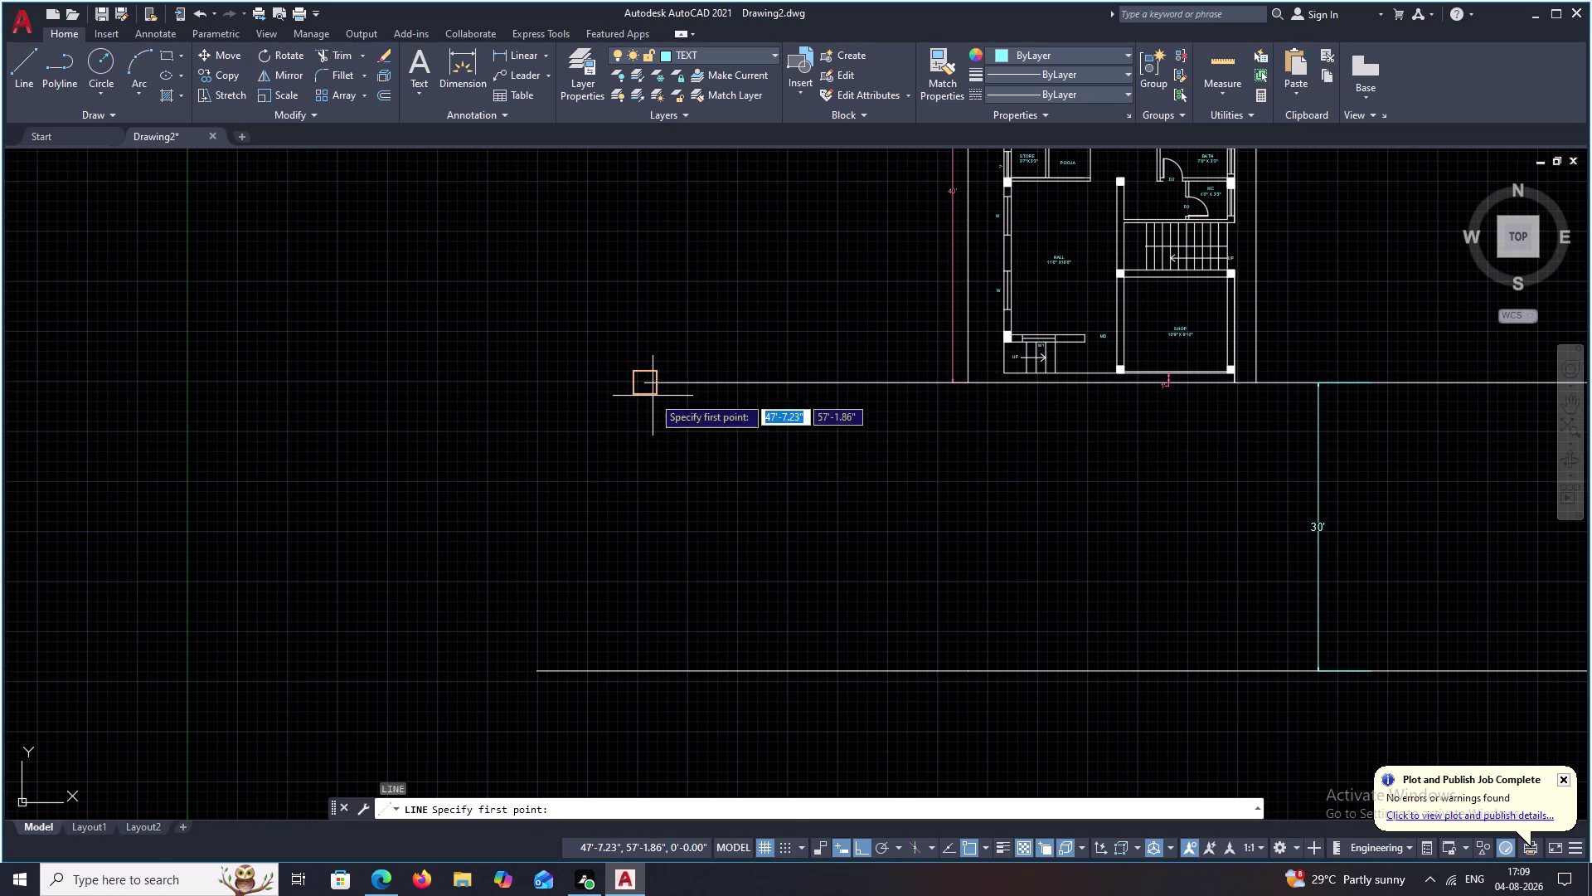
drag(645, 381, 644, 389)
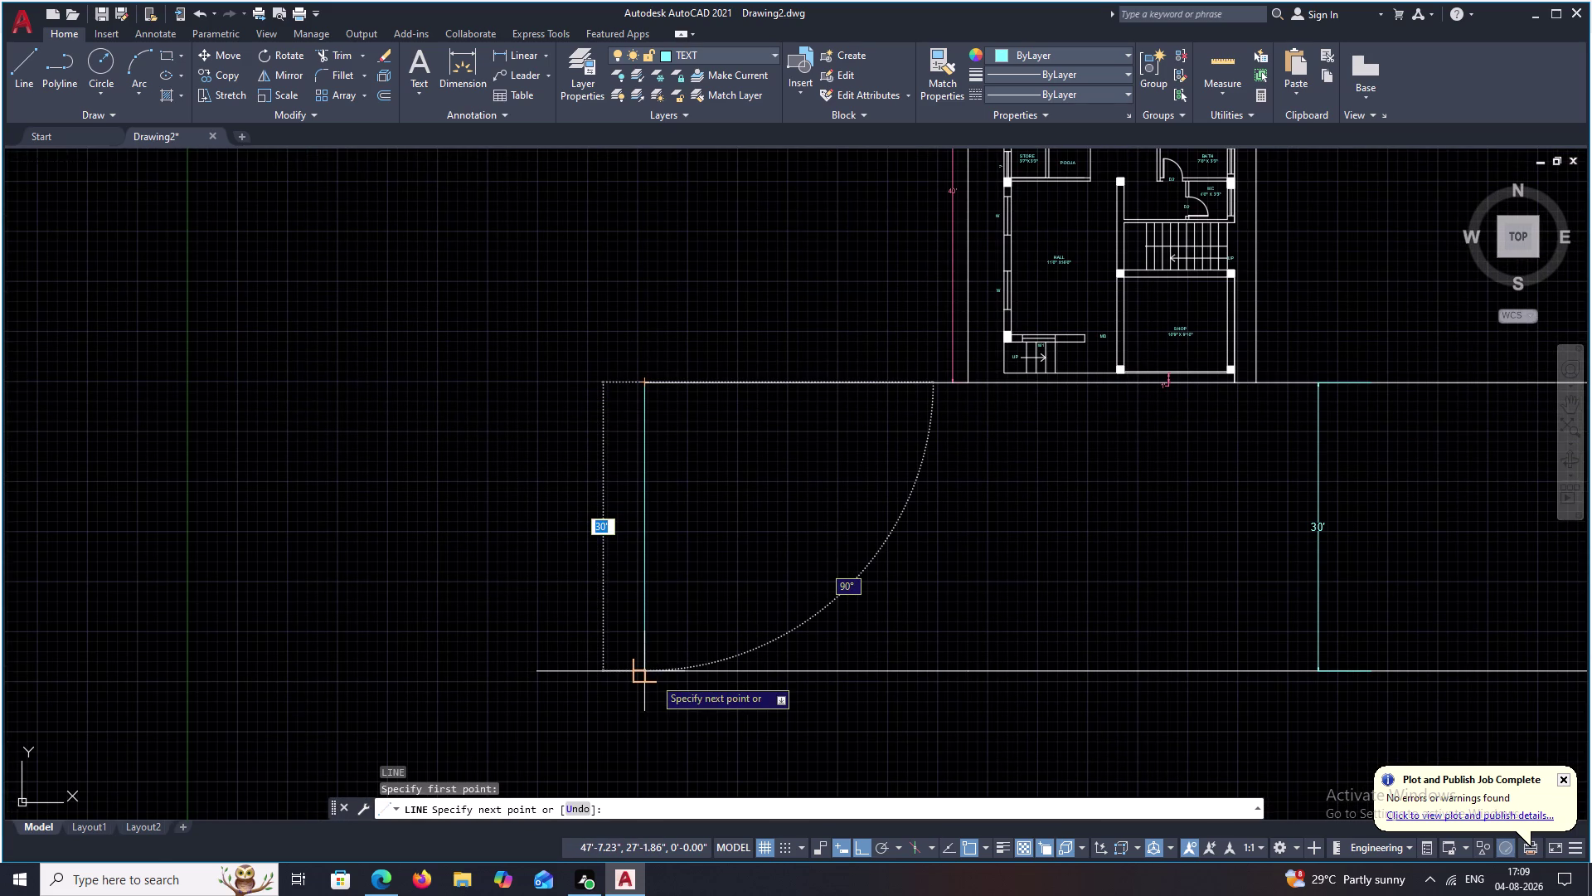
key(Escape)
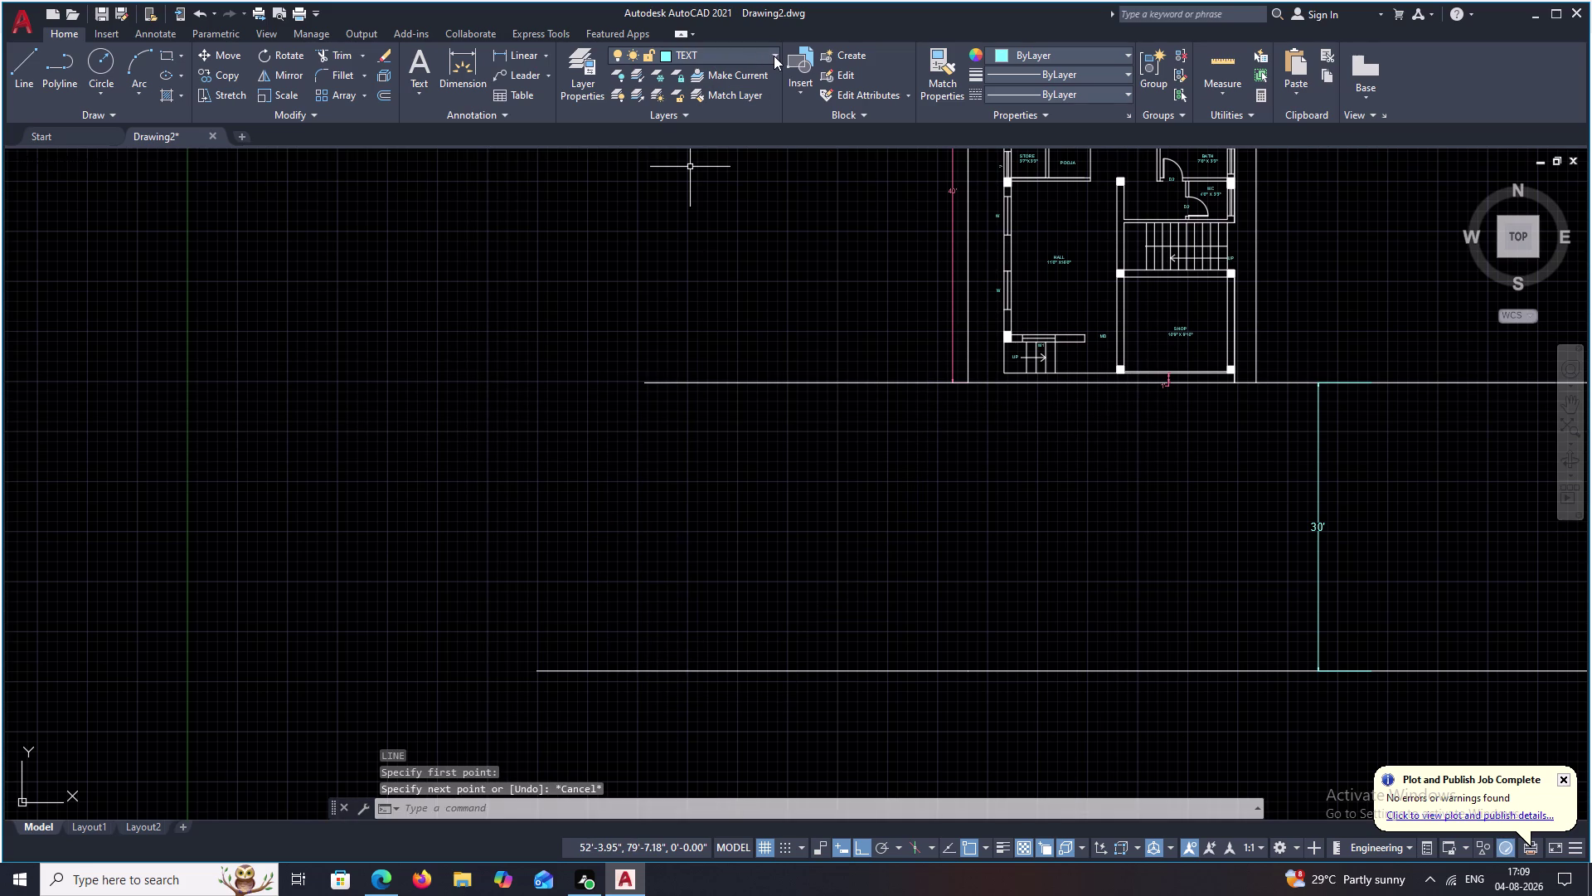
click(774, 55)
click(722, 76)
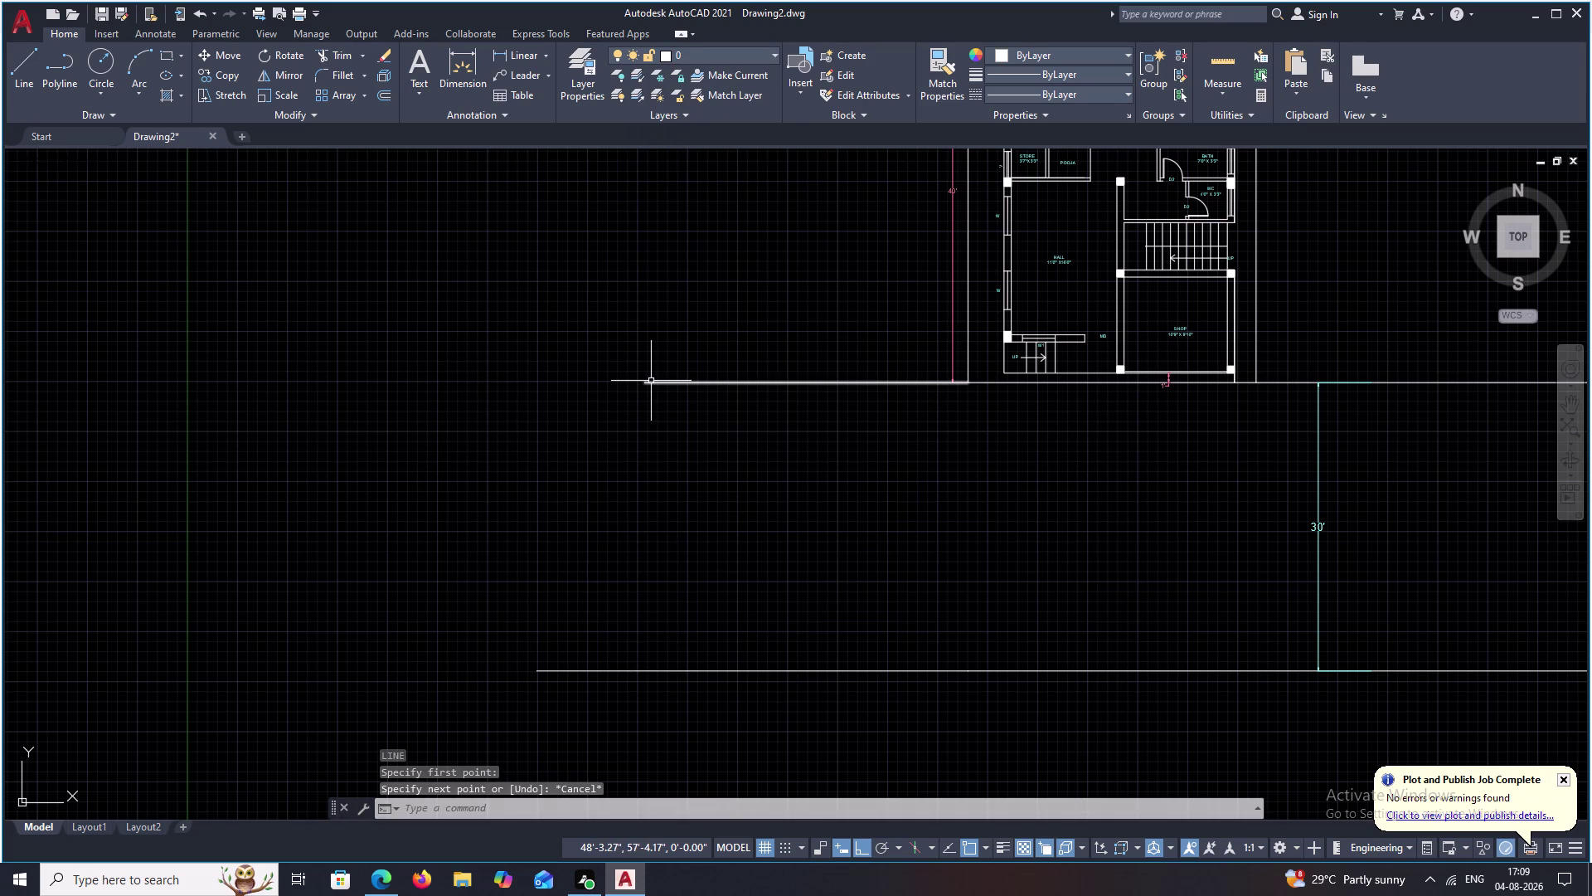
Draw vertical closing lines across the road's left and right ends.
key(space)
click(651, 381)
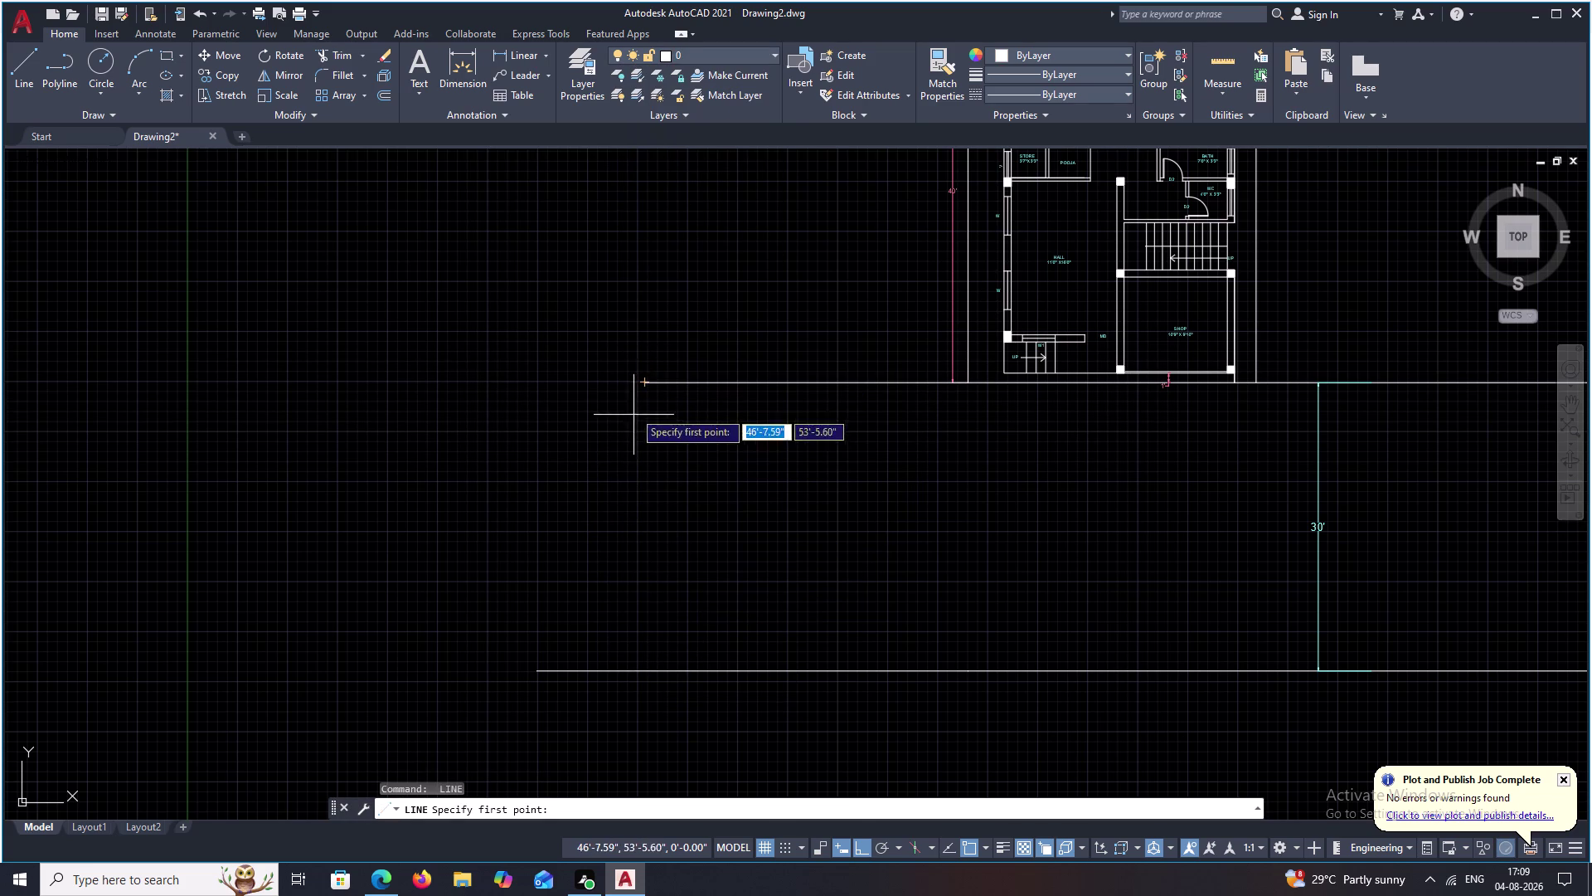
click(643, 385)
click(627, 714)
key(Escape)
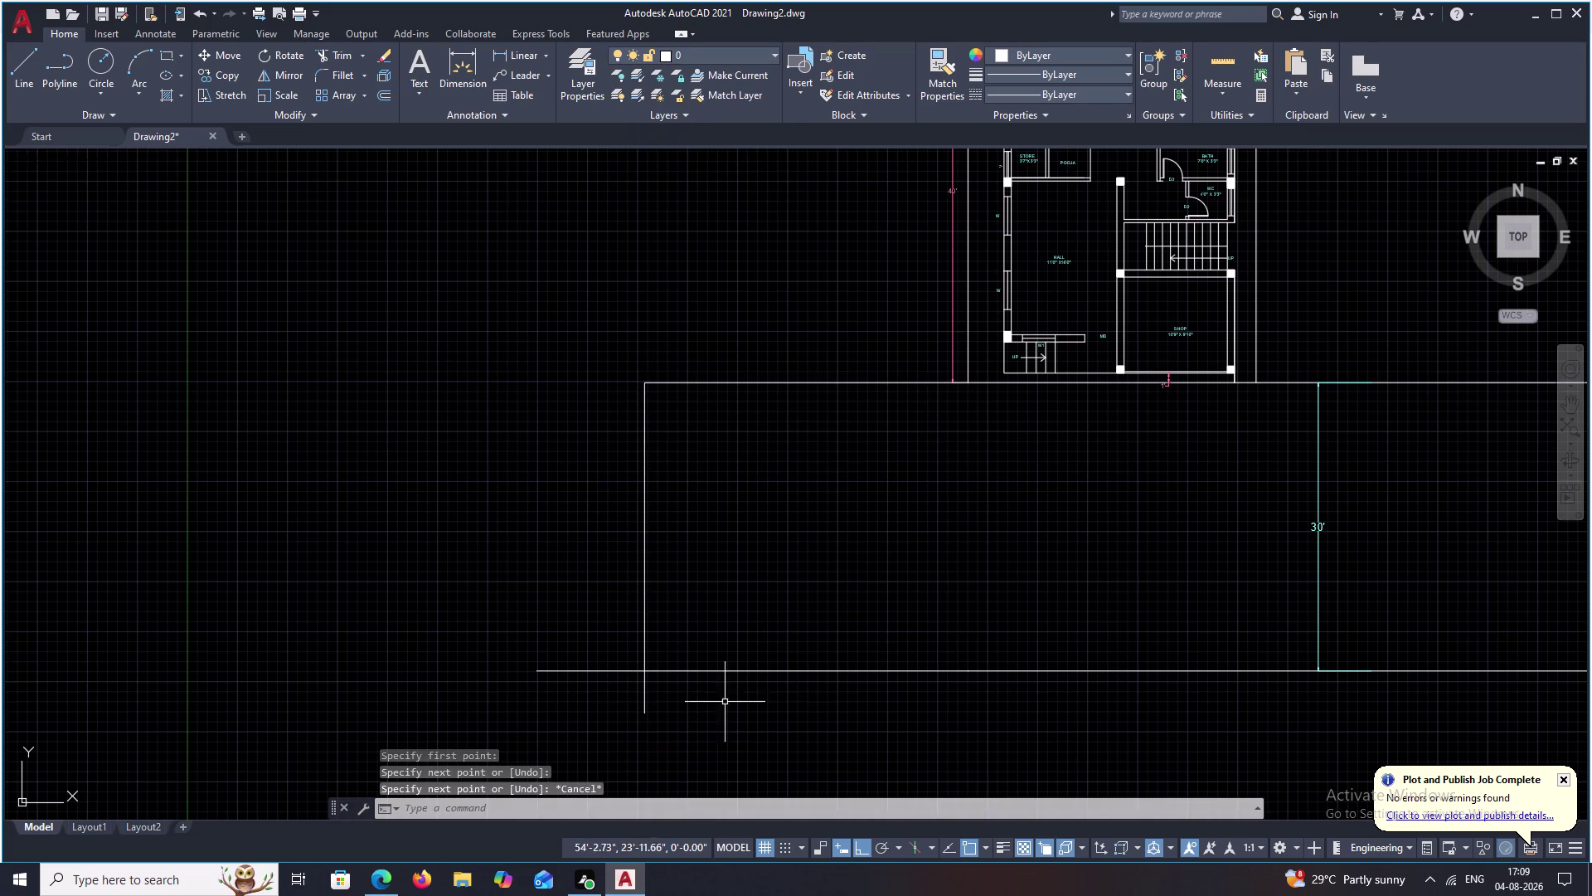
middle_drag(1028, 687, 645, 623)
key(space)
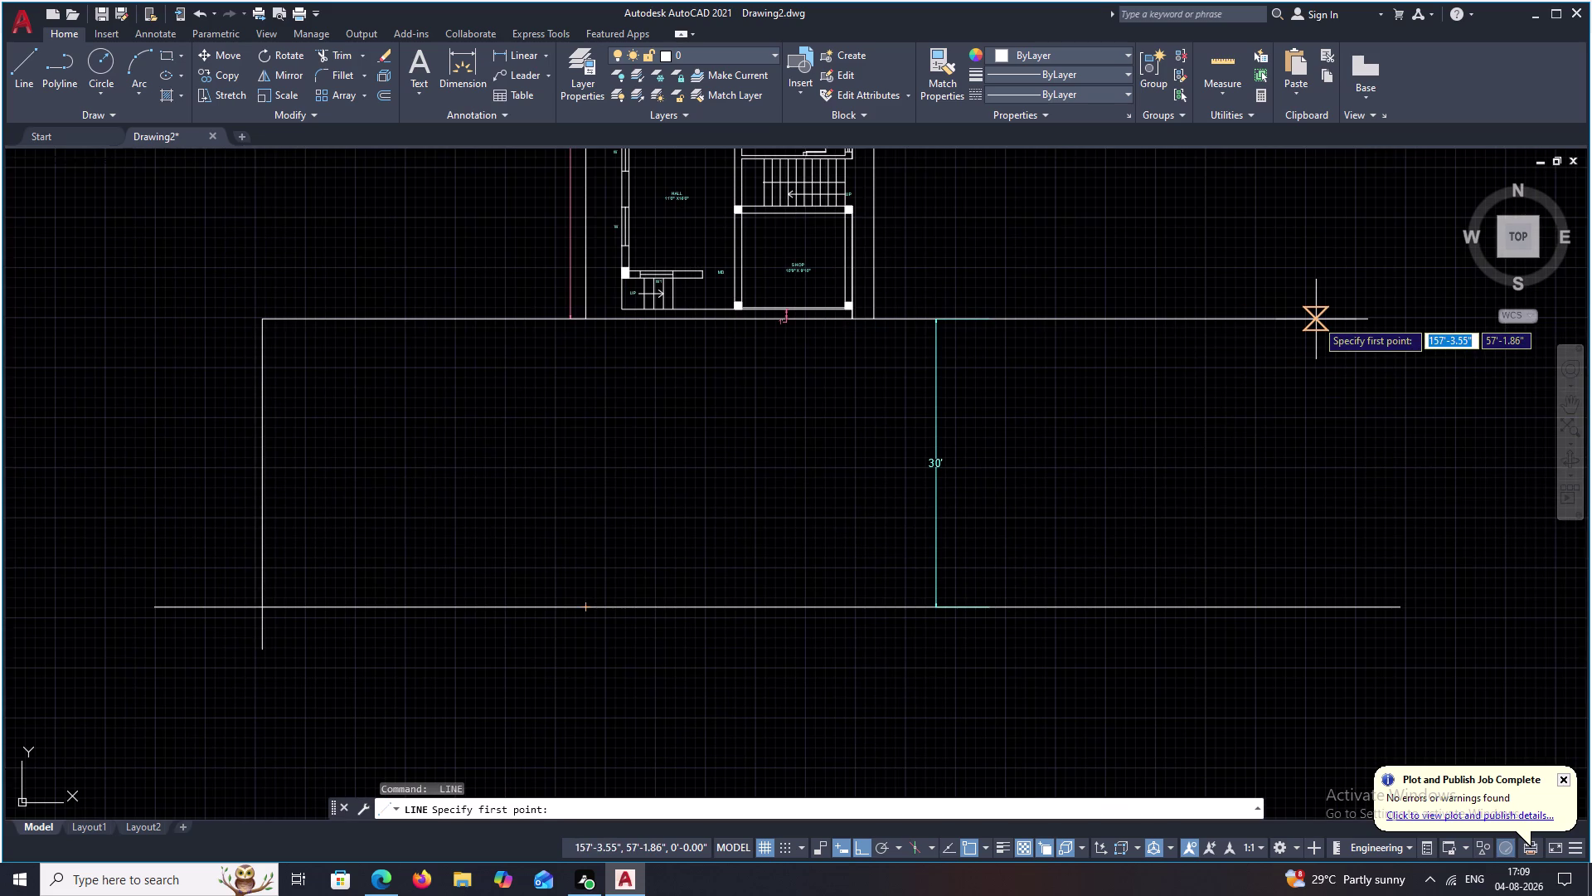
click(1305, 319)
click(1297, 637)
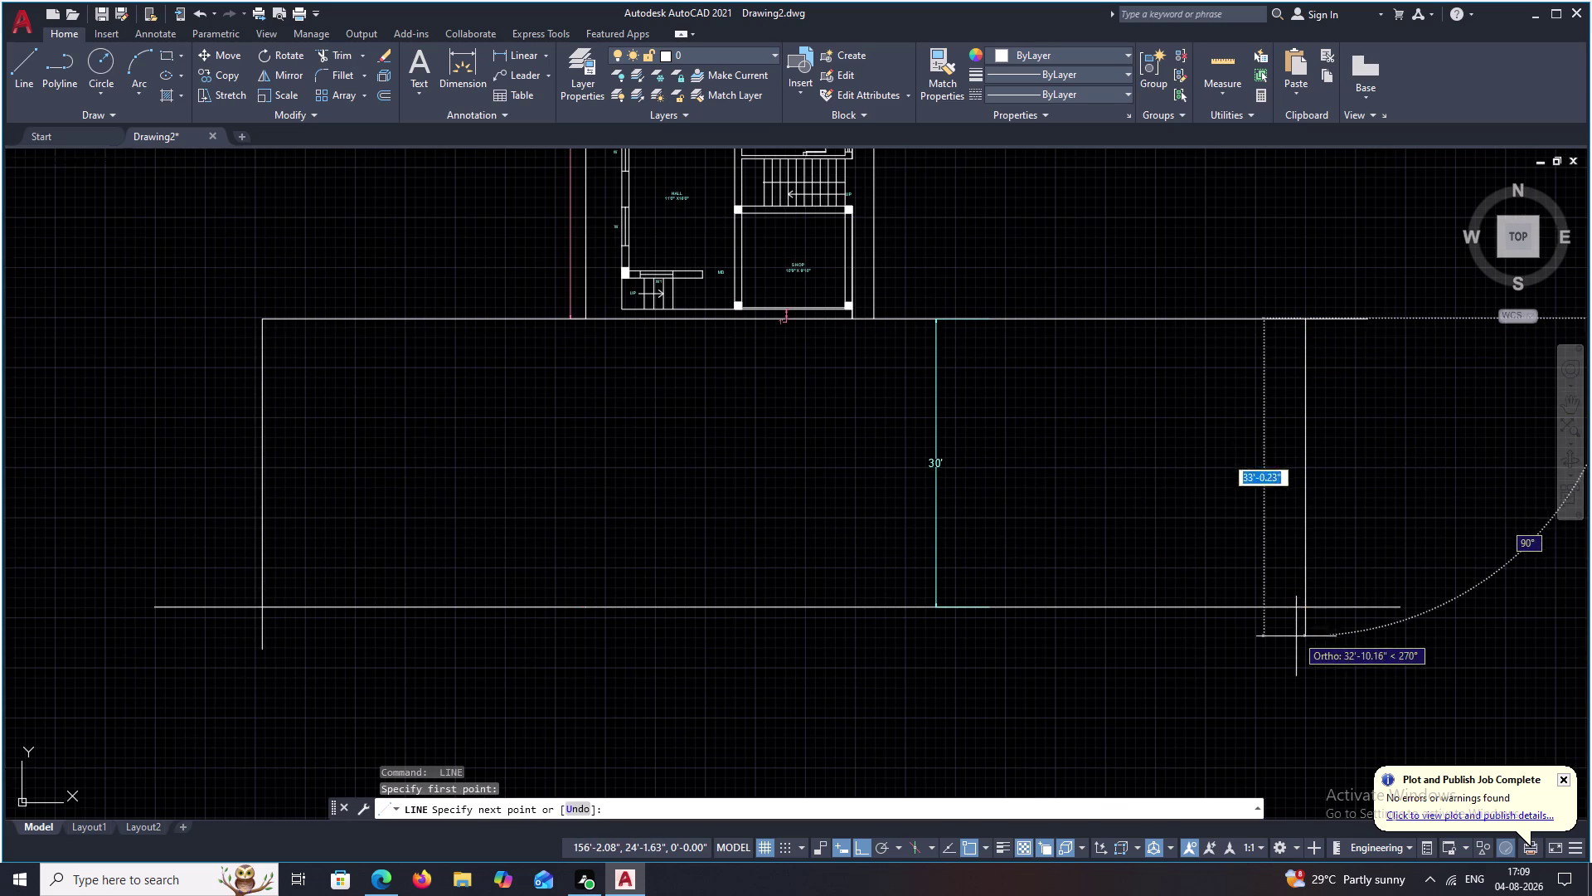
key(Escape)
Trim the line overhangs at the road's right end.
text(TR)
key(space)
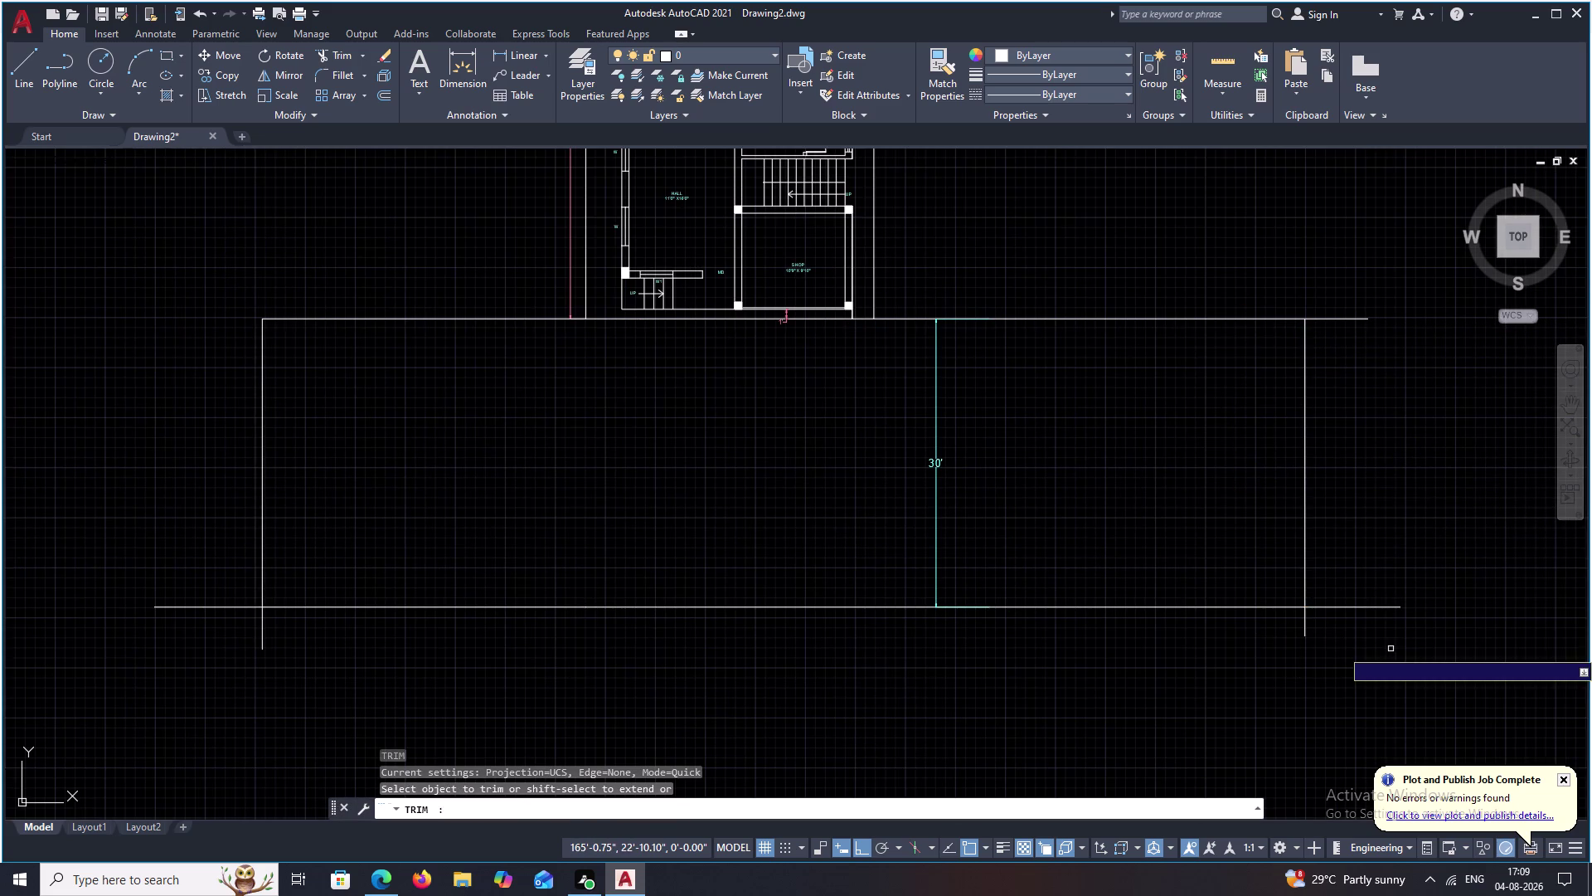
drag(1366, 237, 1303, 674)
drag(1321, 625, 1239, 631)
Trim the overhangs and stubs at the road's left end.
scroll(down, 3)
middle_drag(1083, 635, 1228, 632)
drag(865, 511, 874, 619)
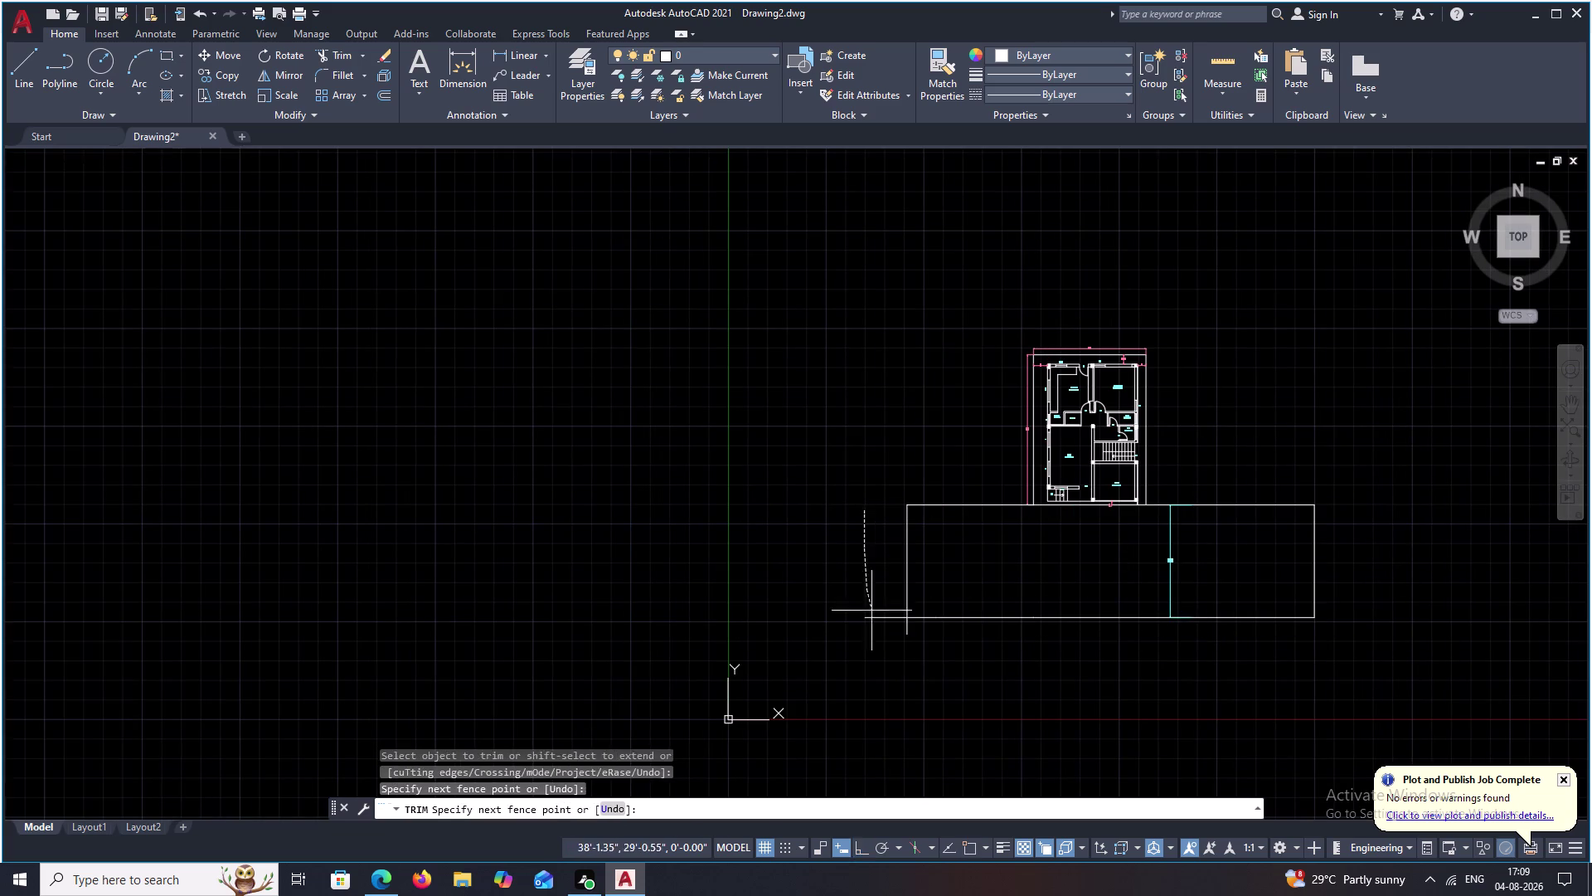
drag(874, 618, 972, 670)
scroll(down, 3)
scroll(up, 3)
scroll(up, 3)
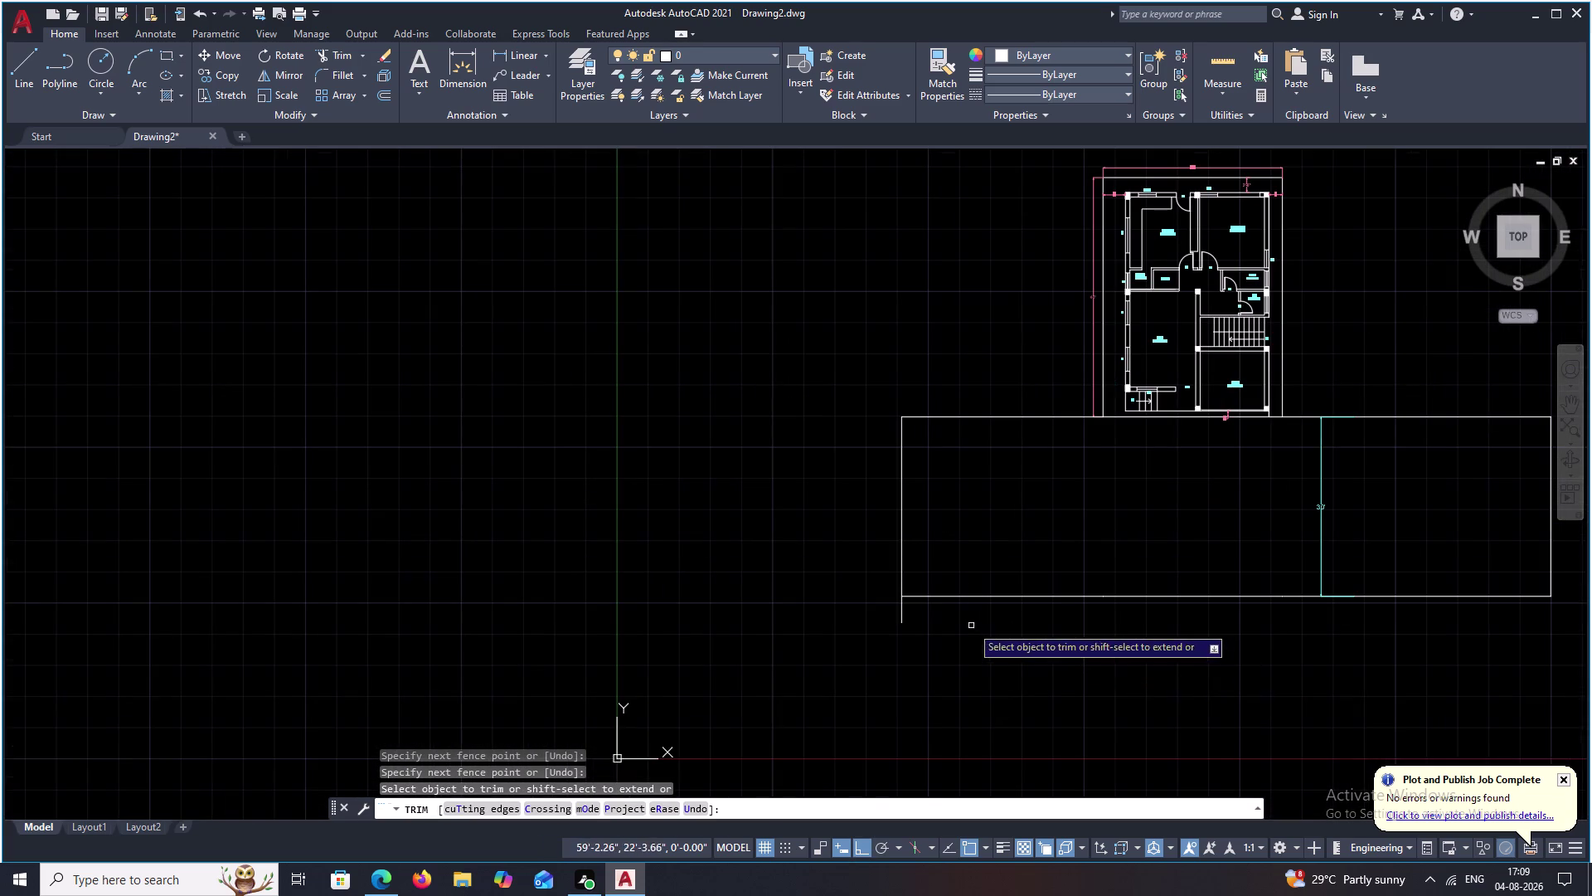
drag(971, 626, 830, 603)
scroll(down, 3)
middle_drag(1040, 643, 907, 644)
scroll(up, 3)
key(Escape)
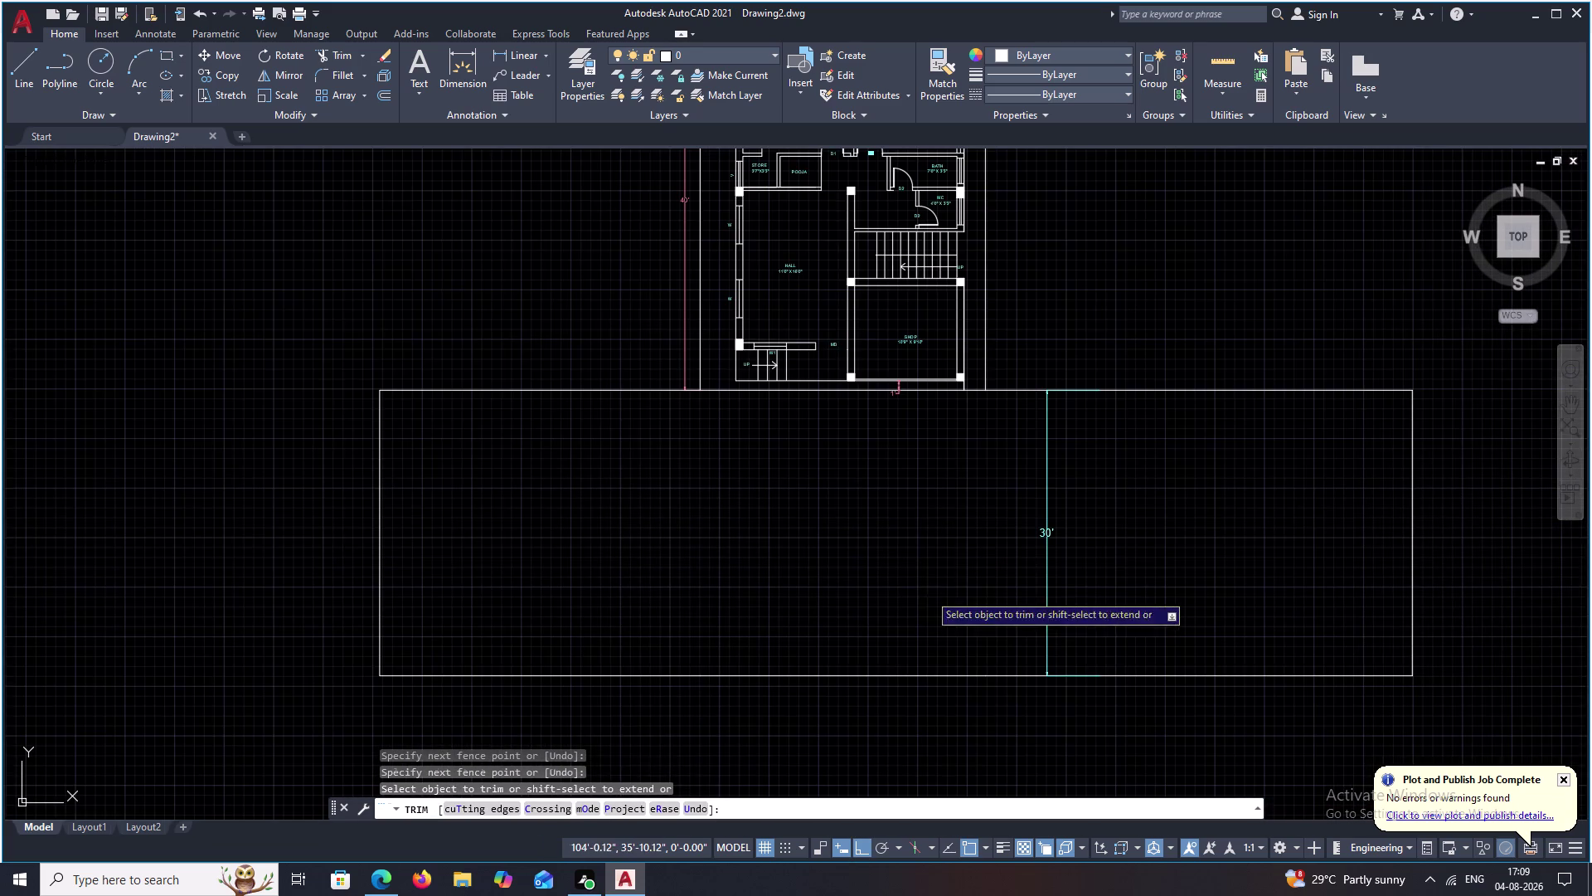
Pan over the finished road strip and select the 30' road-width line.
middle_drag(784, 531, 793, 527)
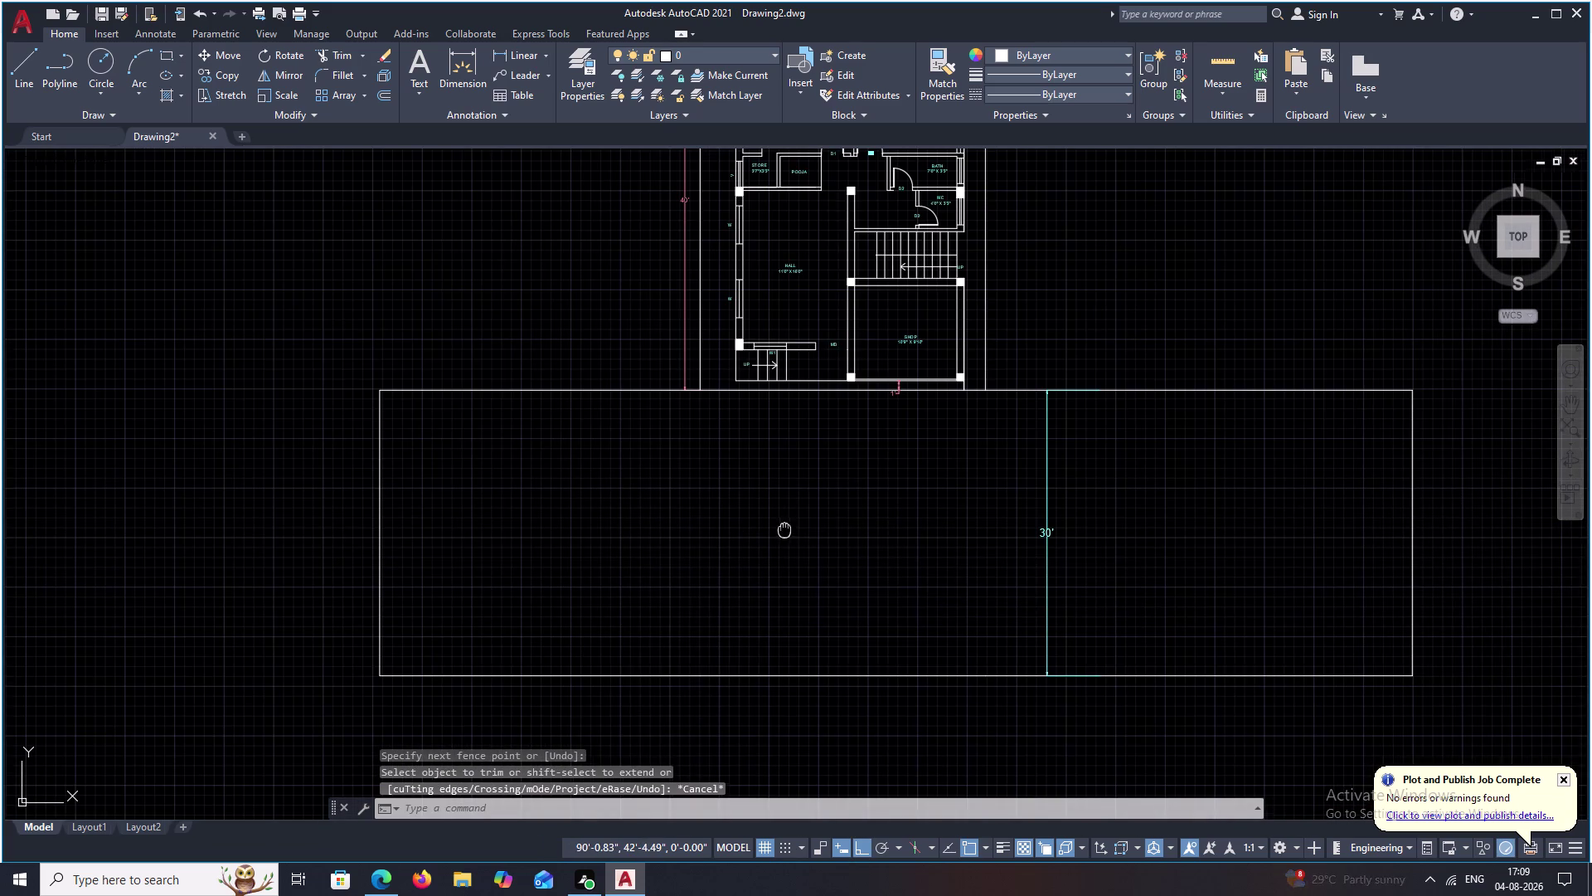
middle_drag(794, 527, 916, 521)
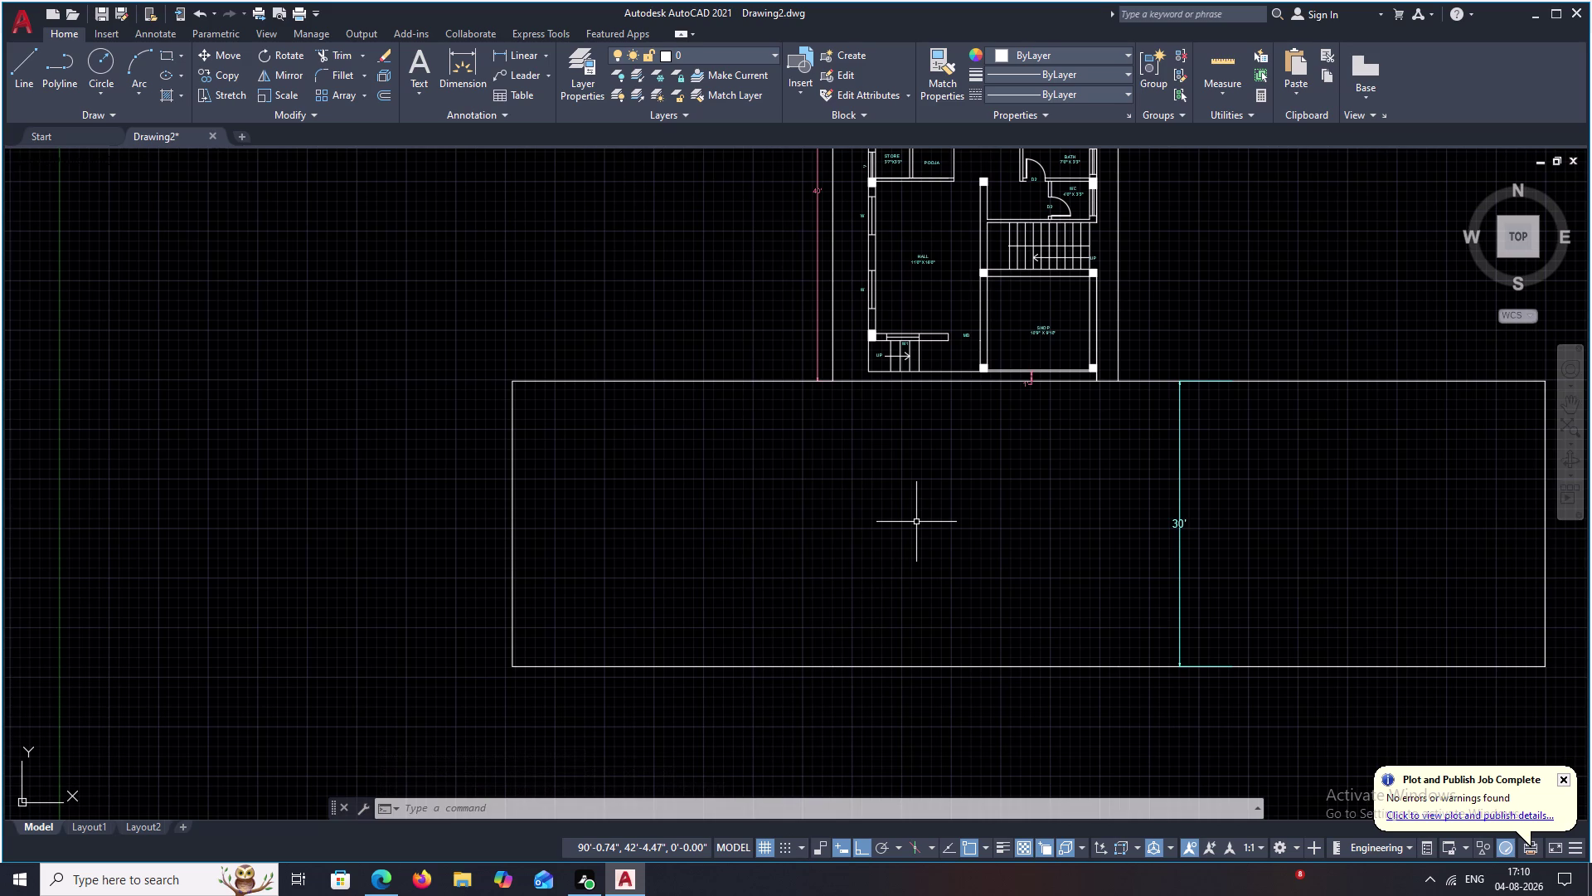
scroll(down, 3)
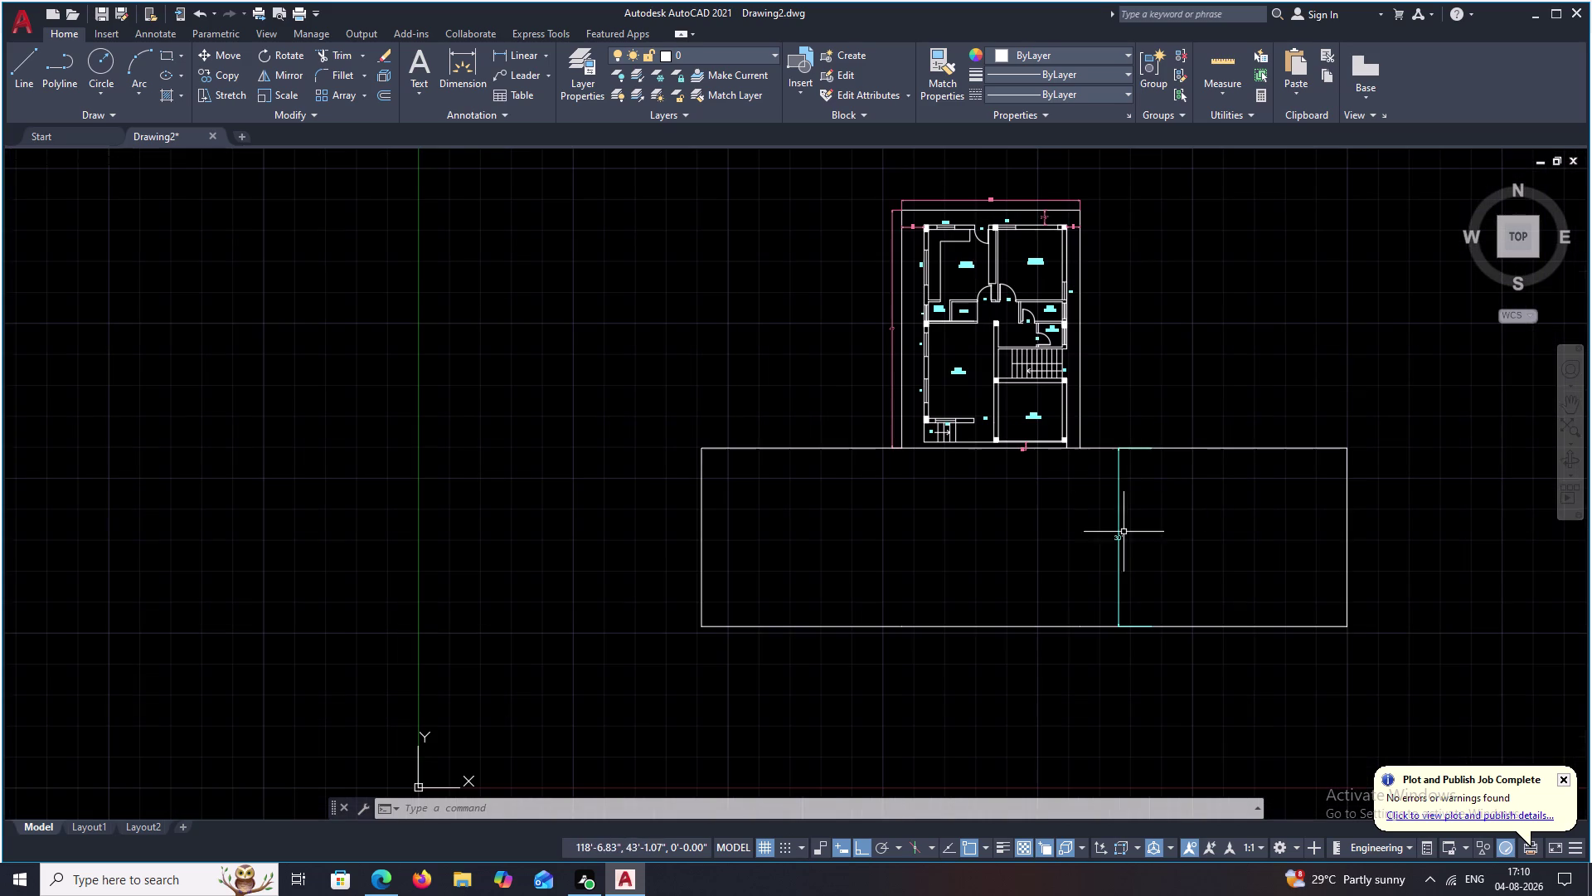
scroll(up, 3)
middle_drag(1033, 525, 1056, 476)
scroll(up, 3)
scroll(down, 3)
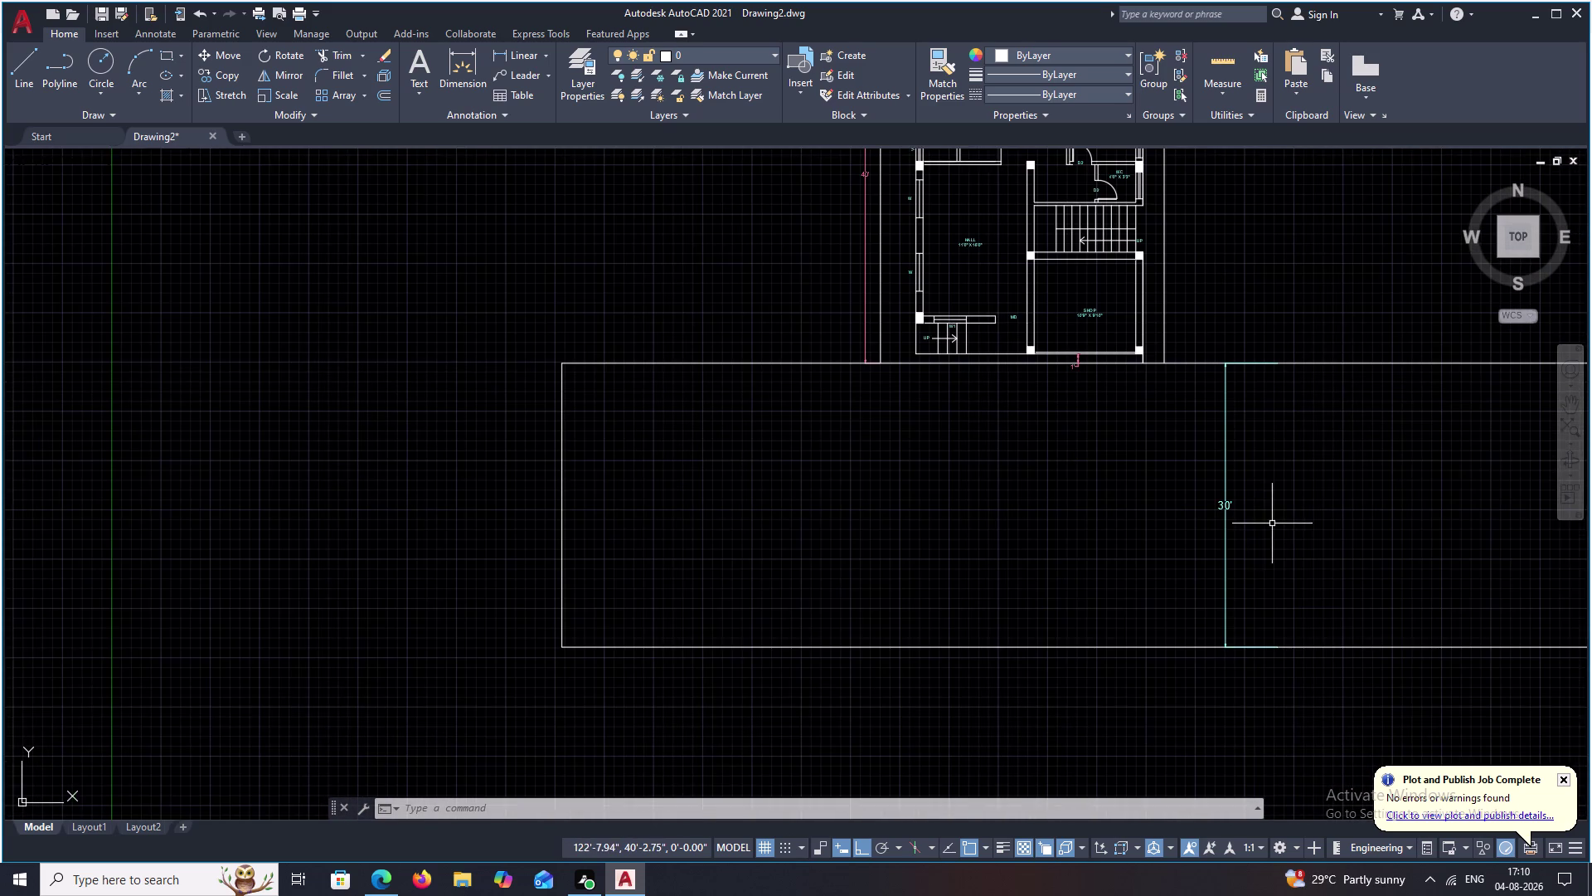
middle_drag(1274, 522, 1277, 498)
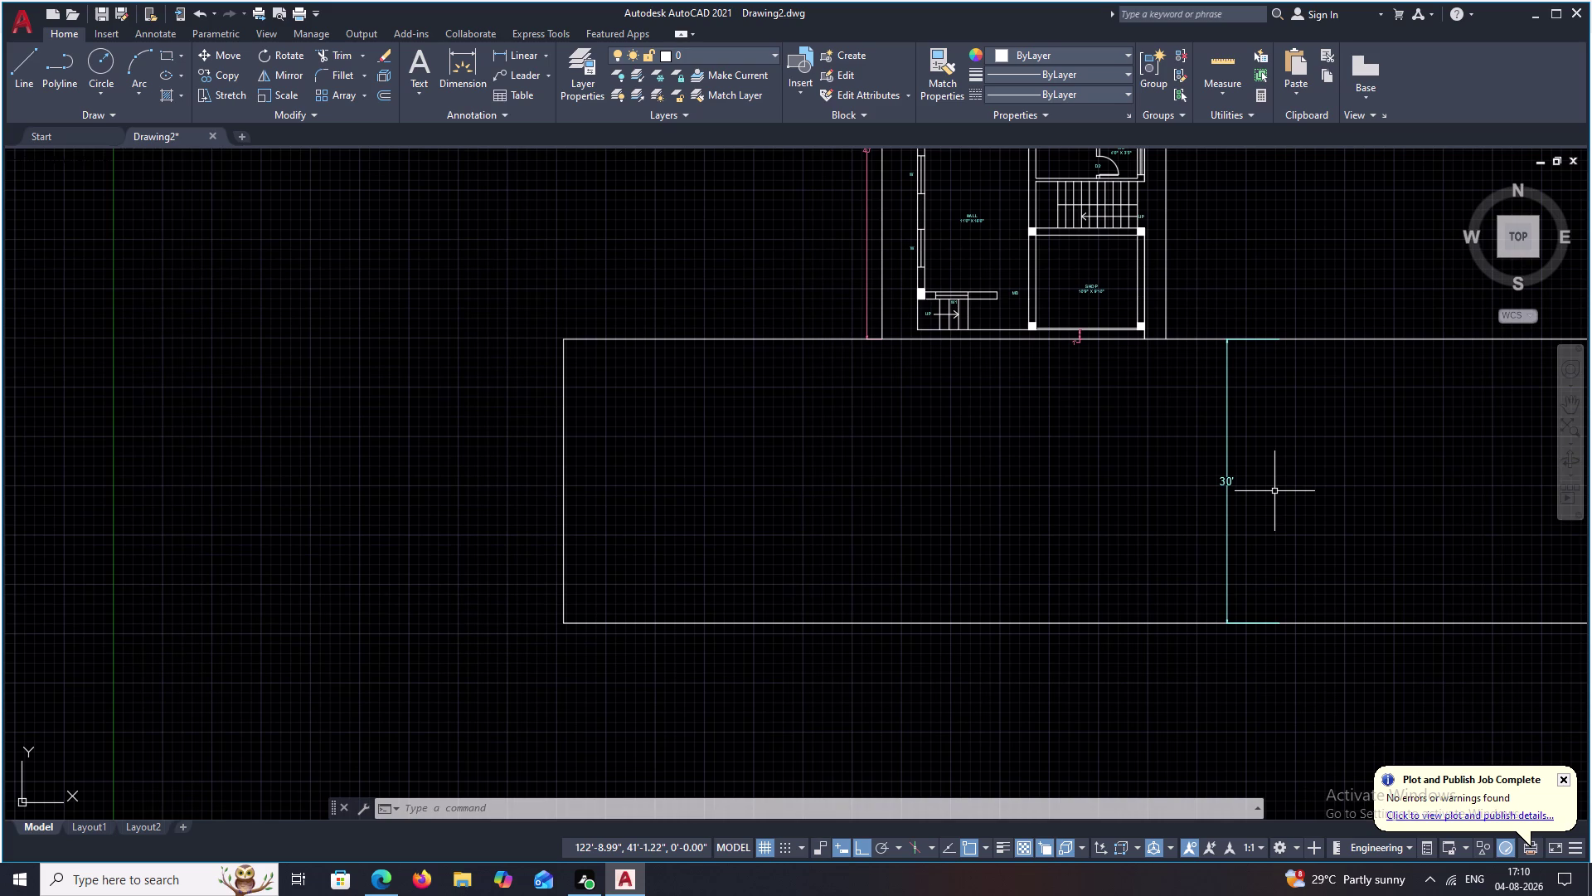
click(1231, 482)
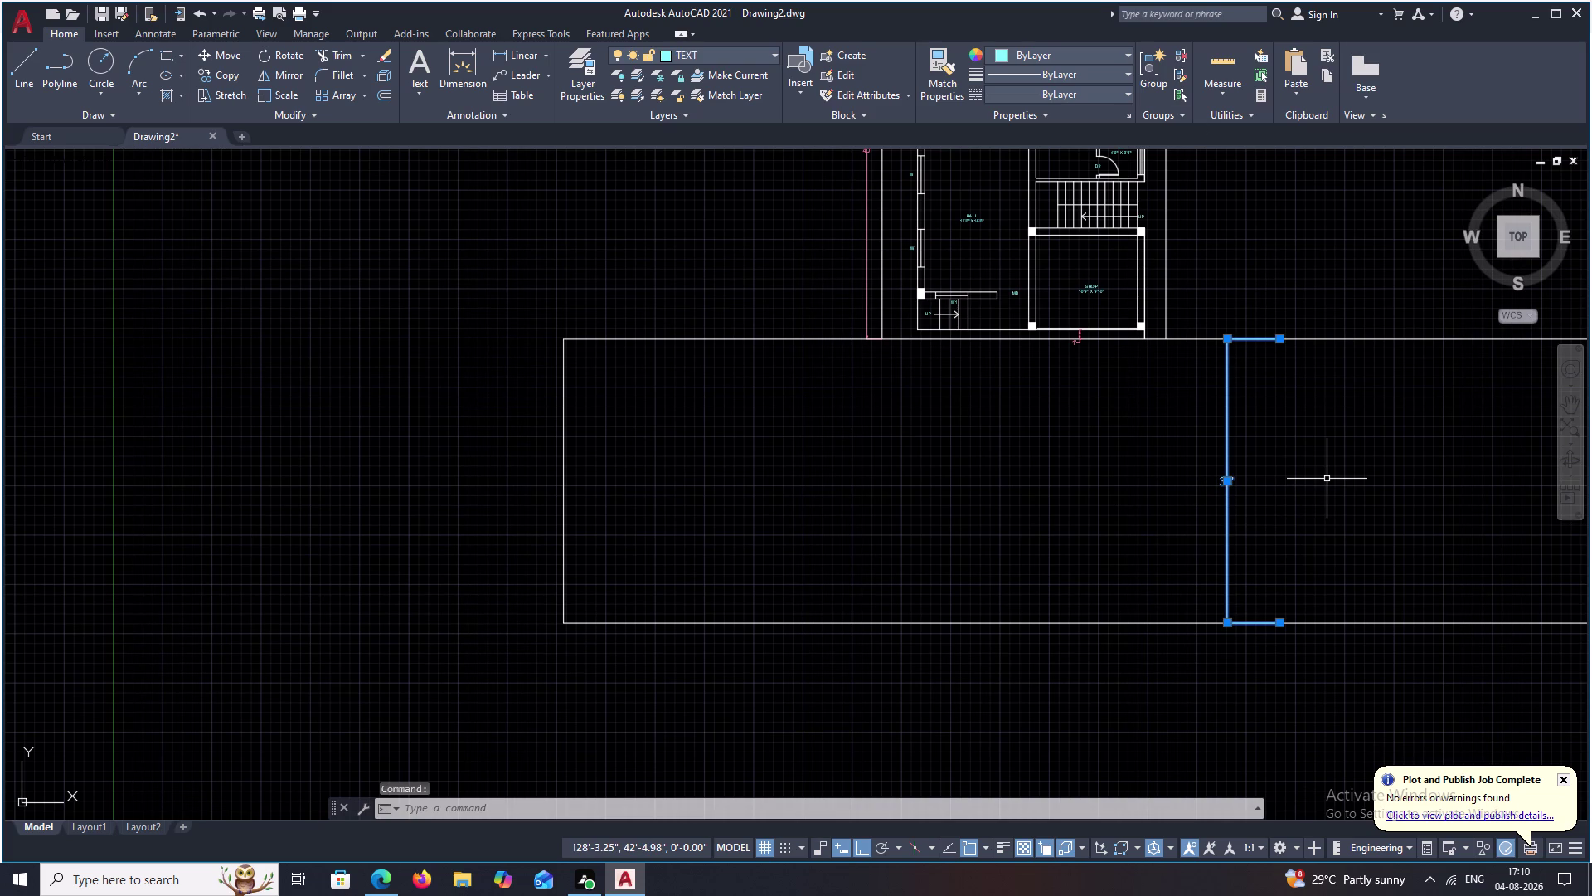
Erase the chosen road line and pick the outline's bottom edge.
text(E)
key(space)
scroll(down, 3)
middle_drag(1191, 471, 1121, 452)
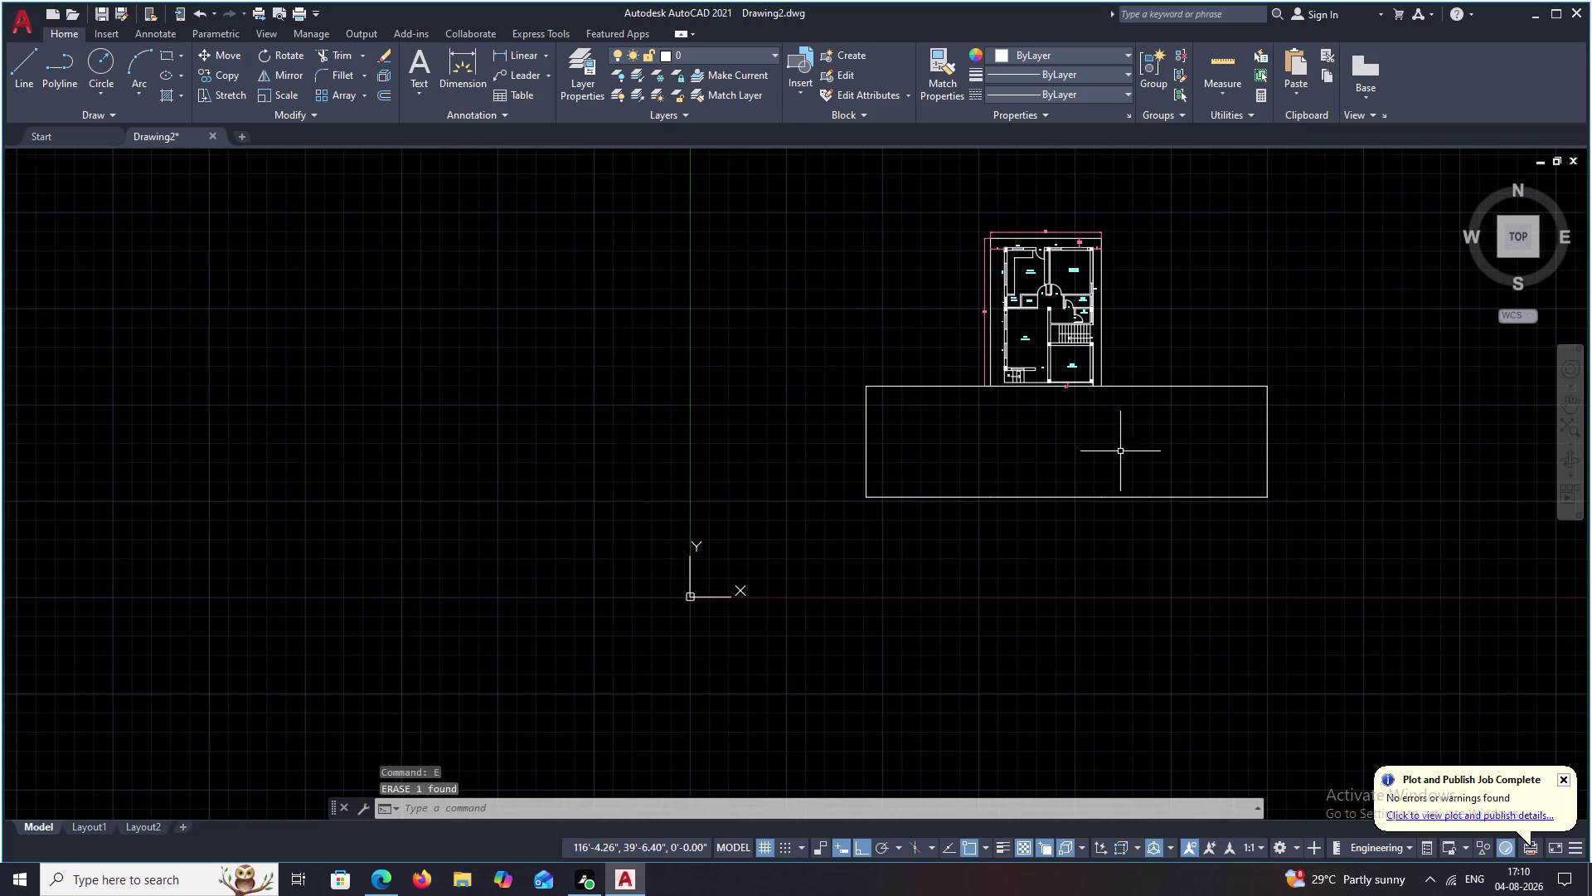
key(Escape)
click(1104, 499)
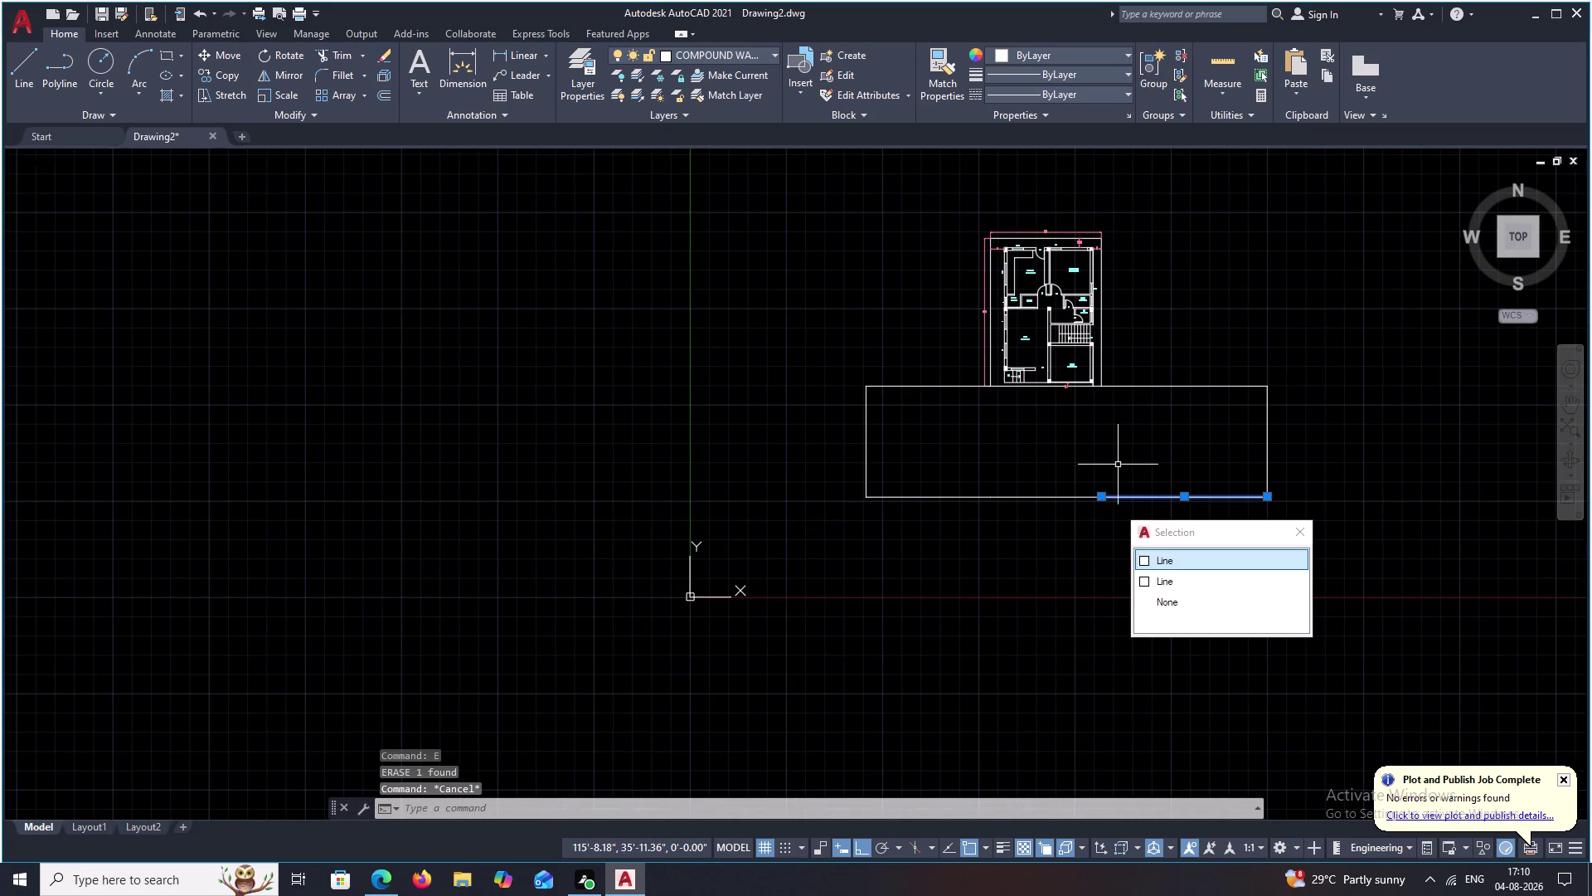
key(Escape)
Erase the remaining top, right and left edges of the road outline.
drag(1222, 355, 1059, 545)
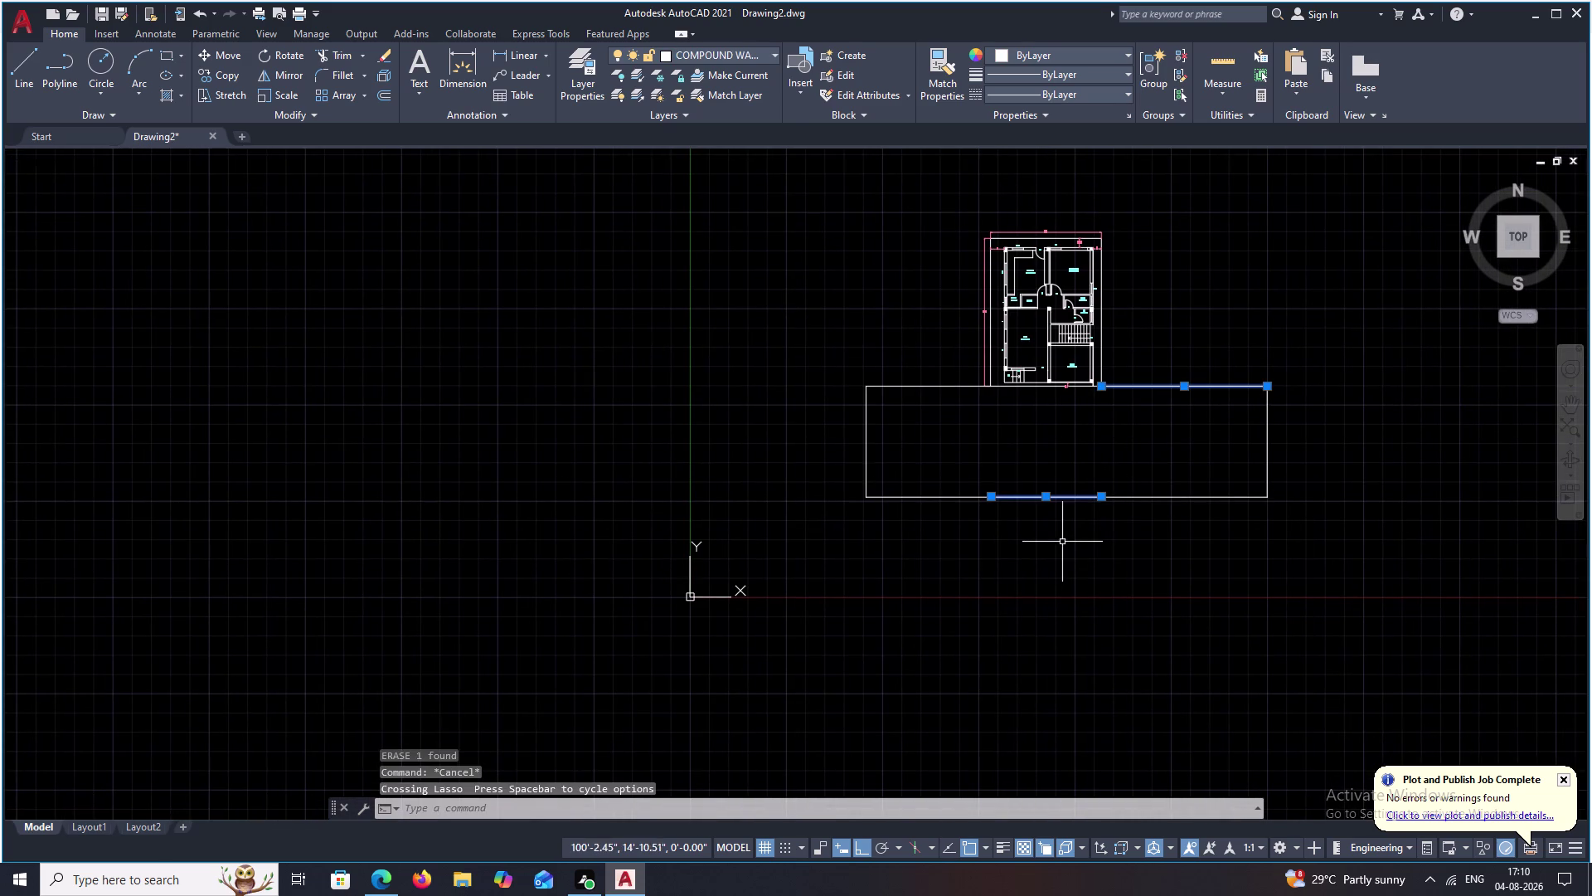
text(E)
key(space)
drag(1387, 361, 1077, 579)
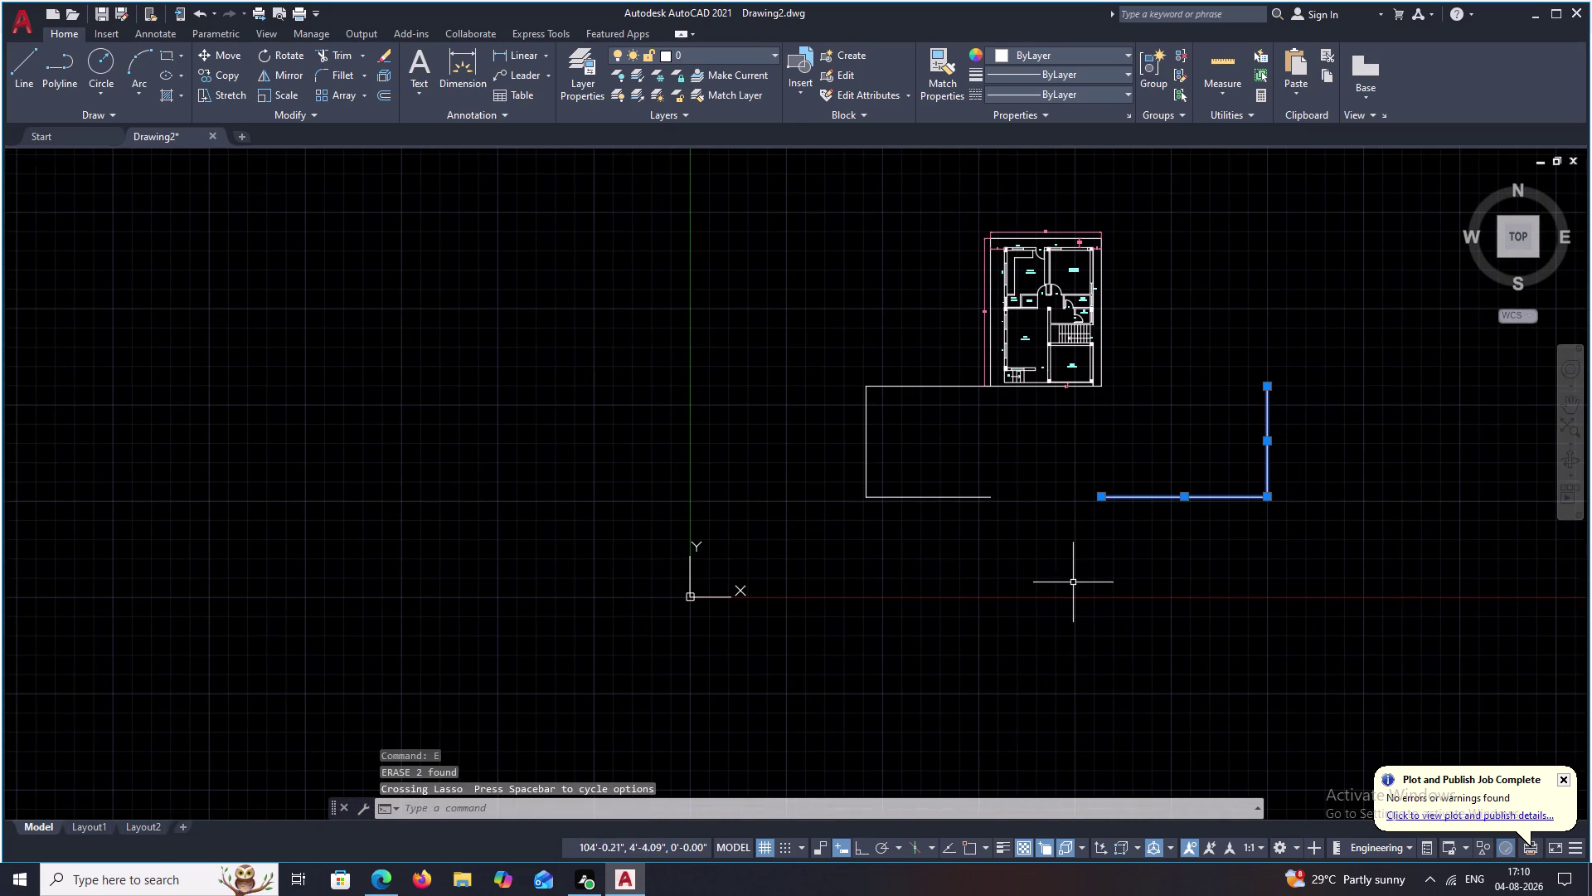
text(E)
key(space)
drag(950, 348, 819, 490)
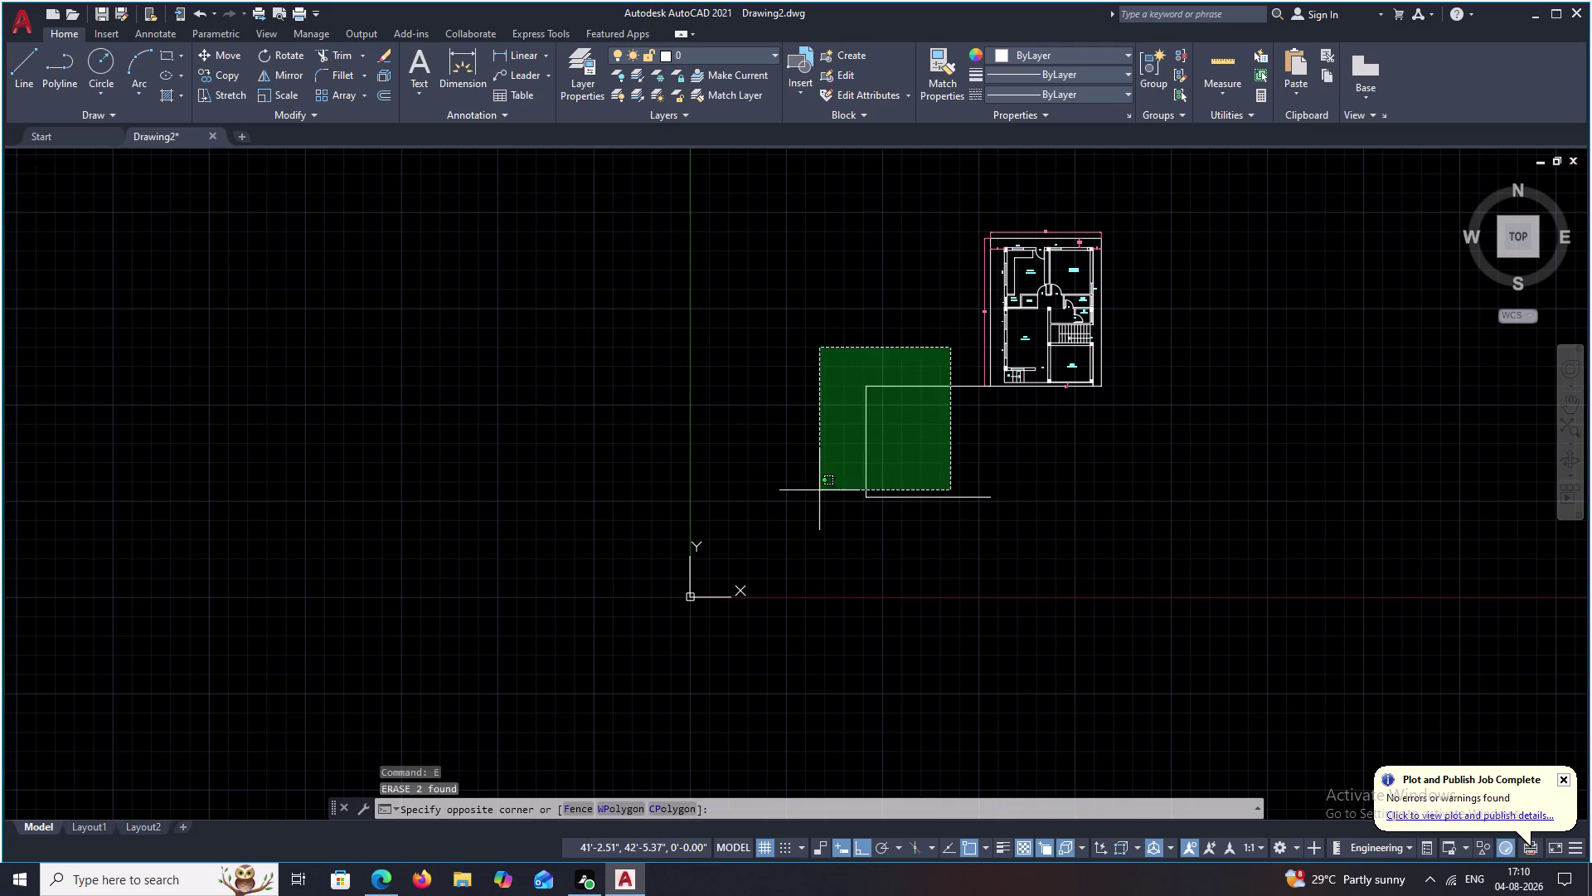
drag(819, 490, 849, 586)
text(E)
key(space)
Draw a 30' line rightward from the house's bottom-right corner.
scroll(up, 3)
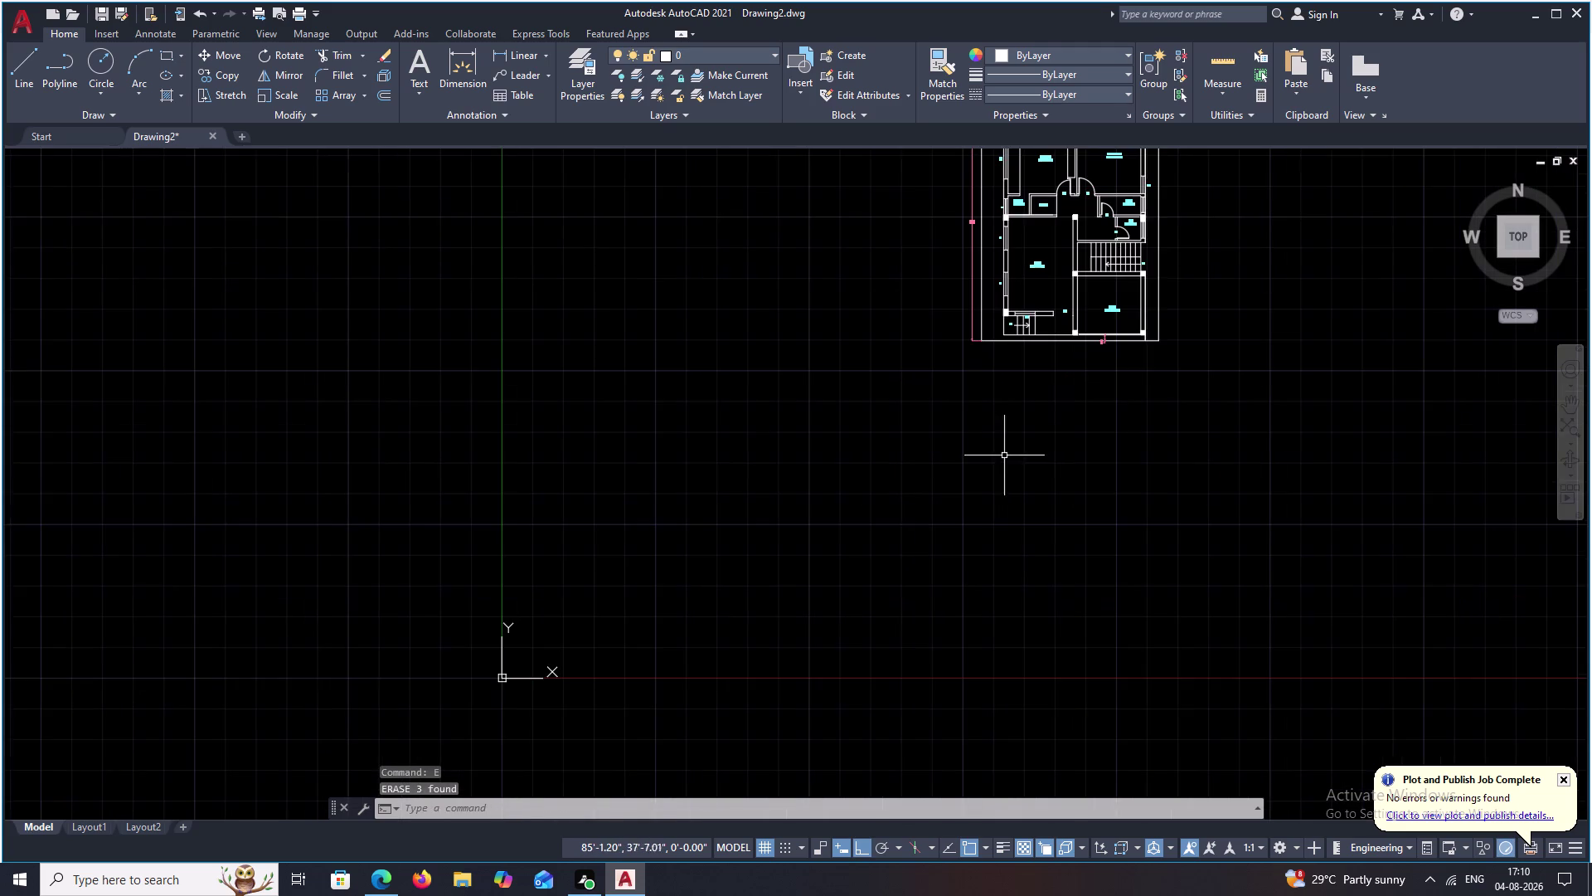
middle_drag(1005, 441, 837, 684)
scroll(up, 3)
middle_drag(860, 636, 713, 634)
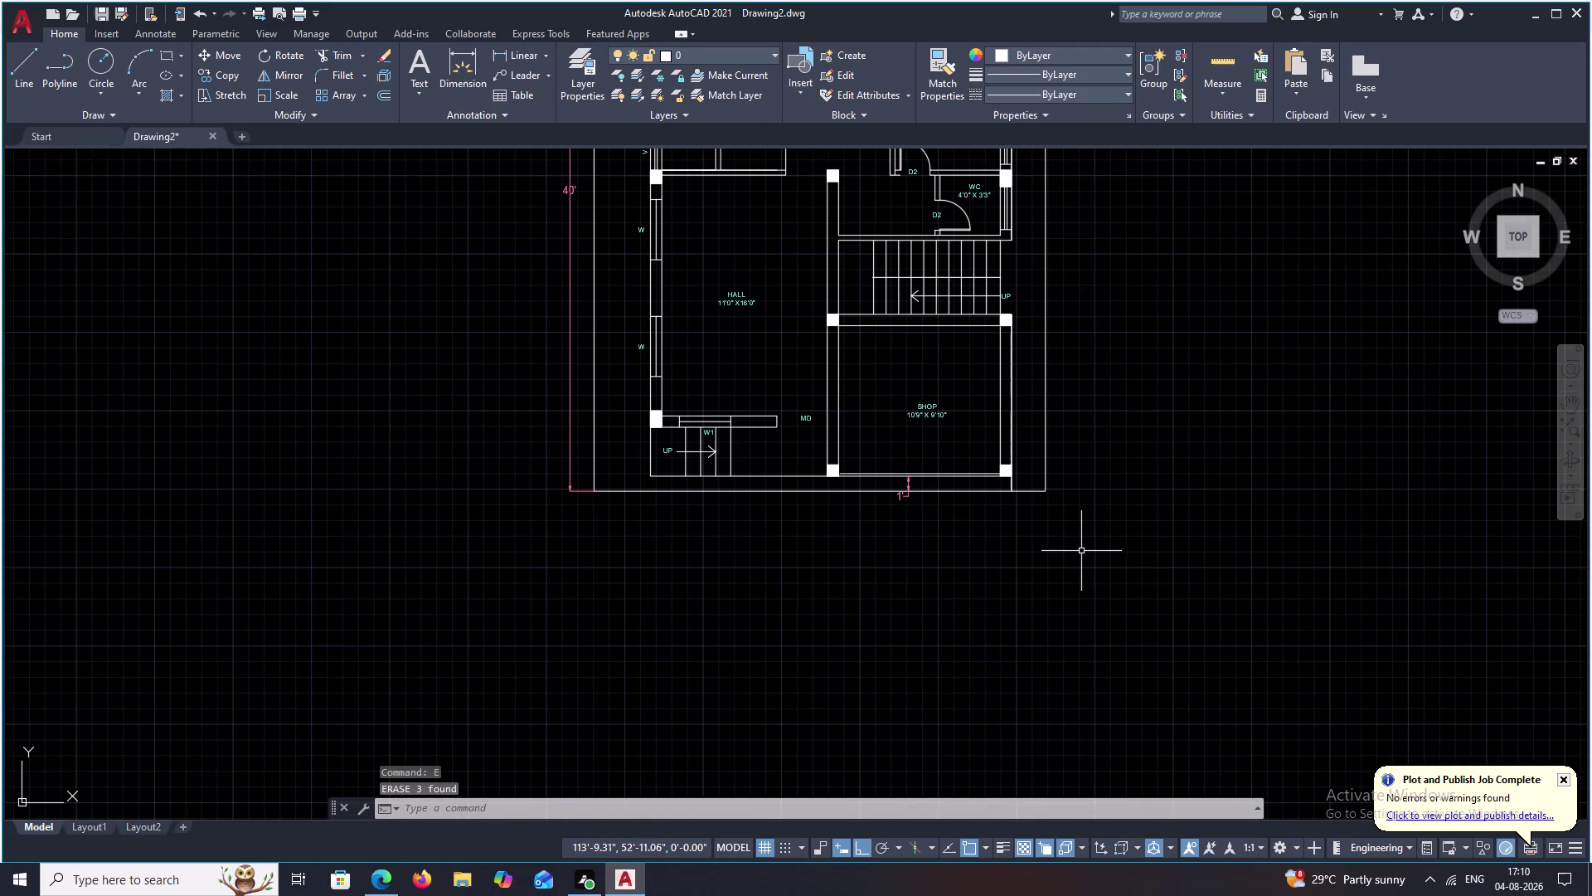
text(L)
key(space)
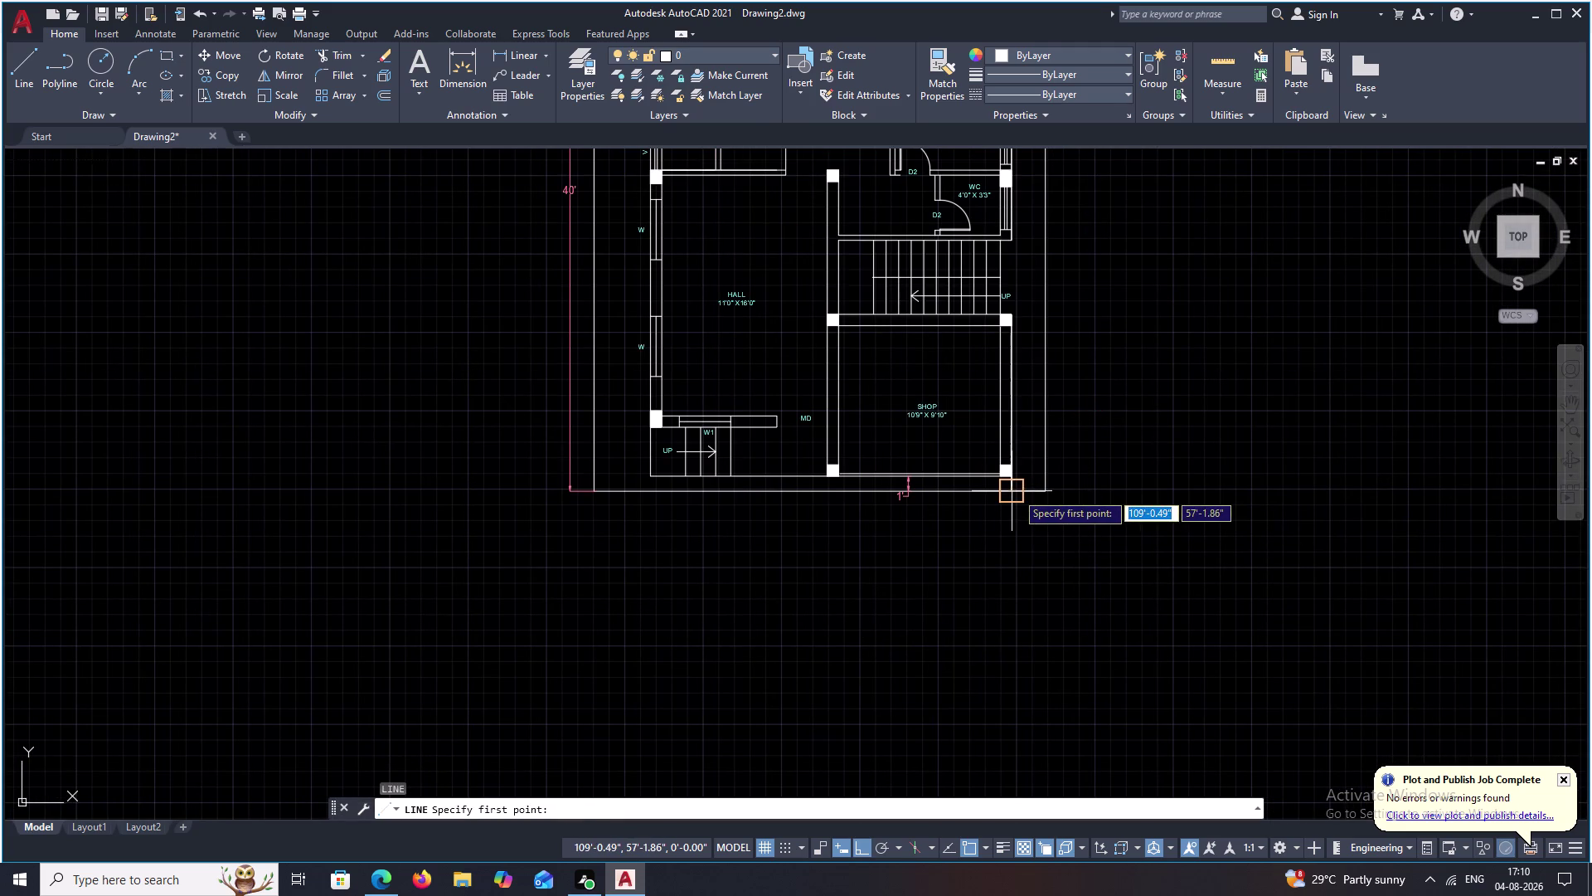
click(1016, 492)
key(3)
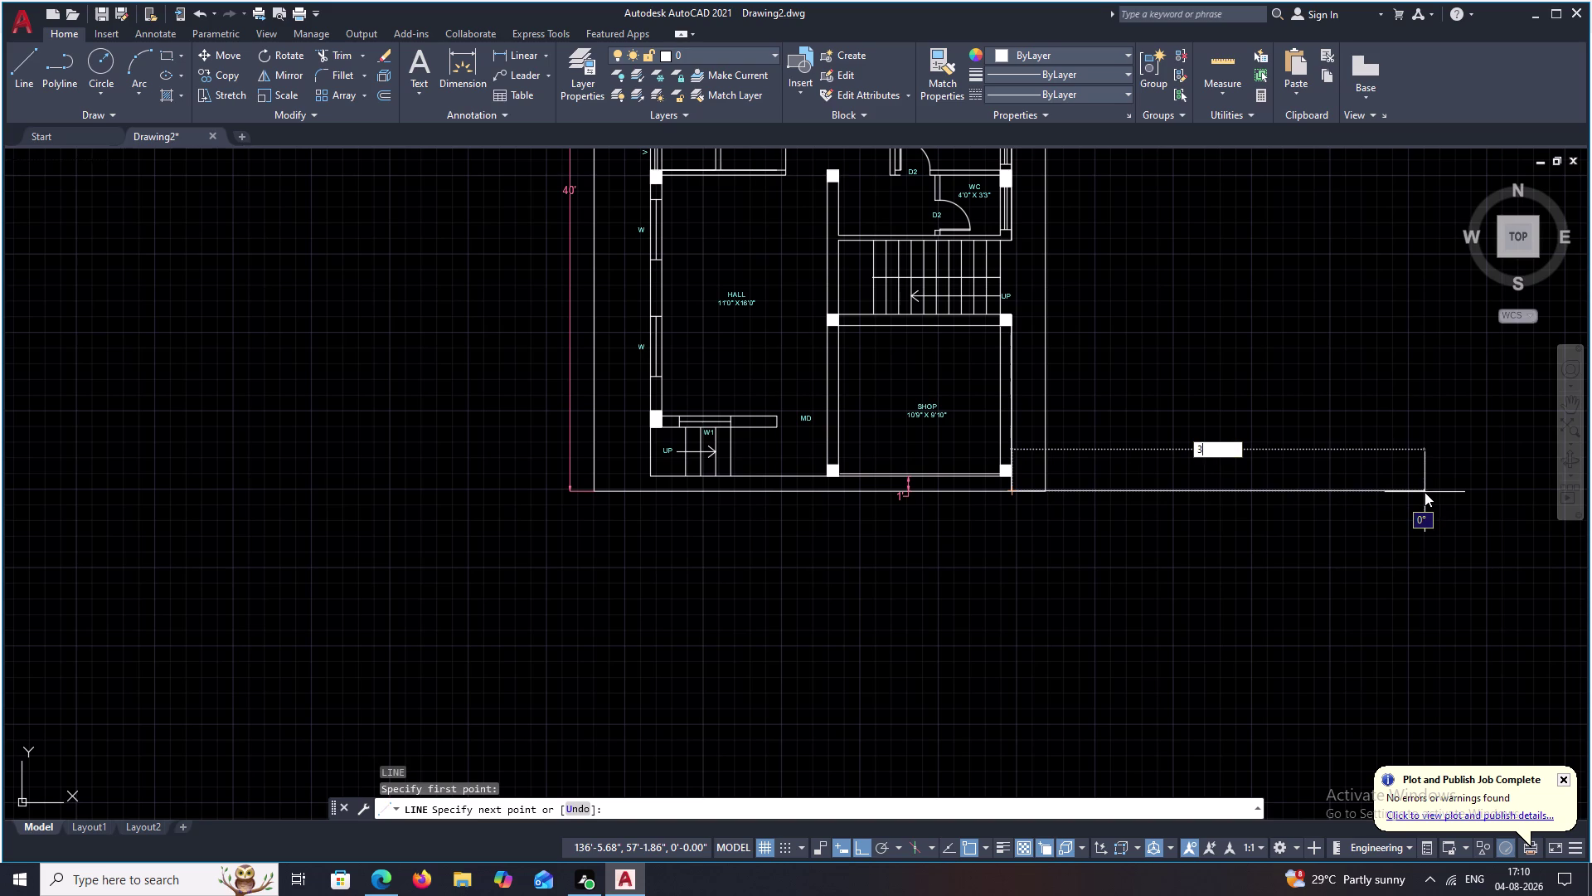
text(0')
key(space)
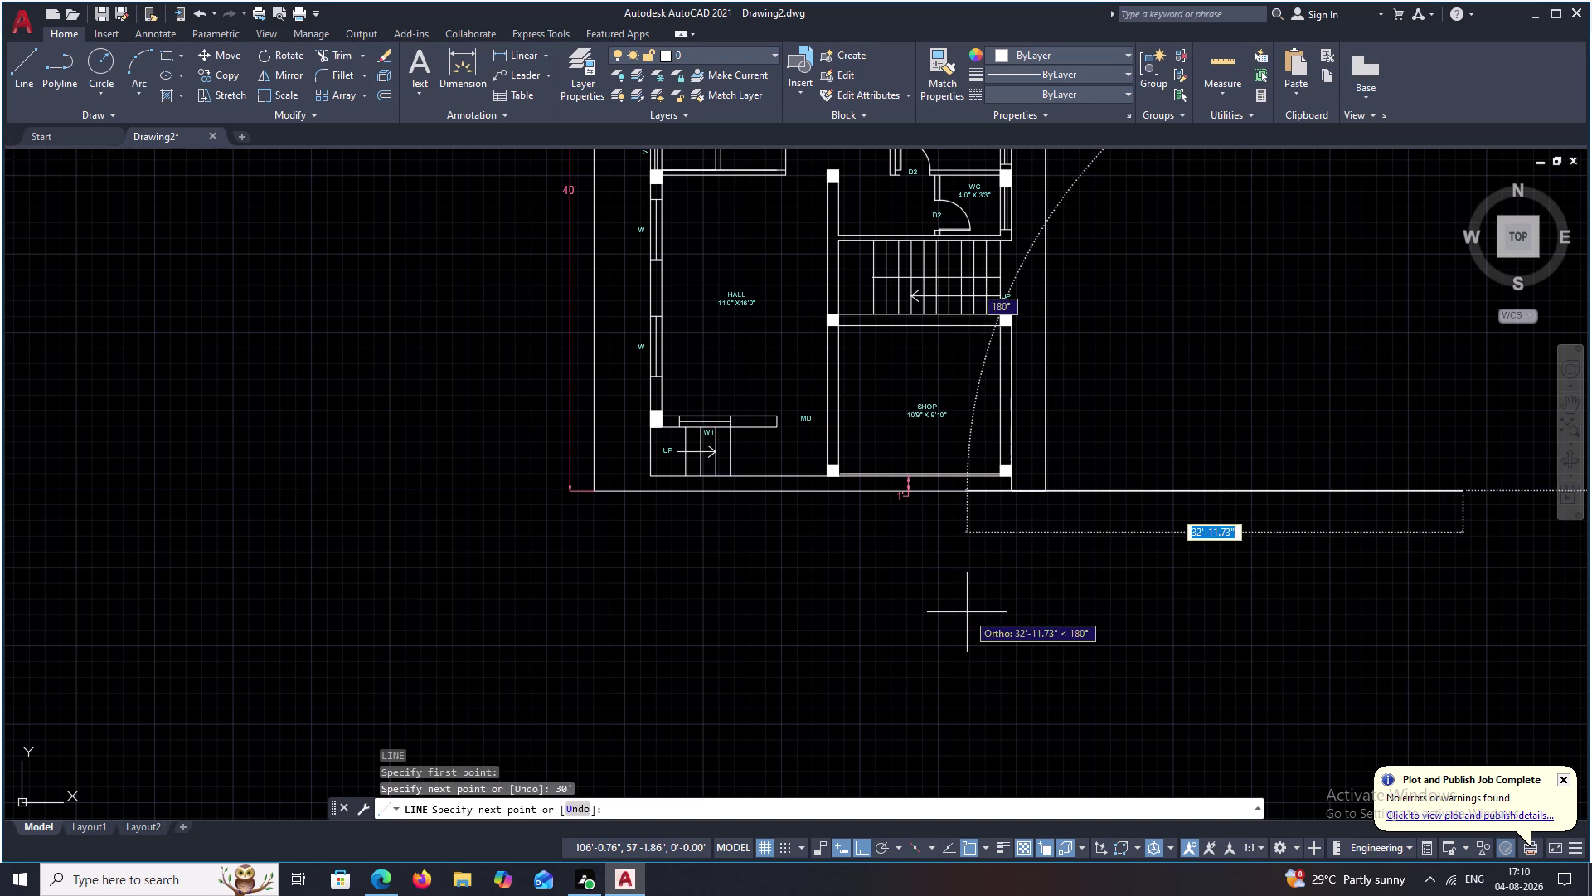
key(Escape)
Select the new 30' line and begin moving it, then cancel the move.
key(space)
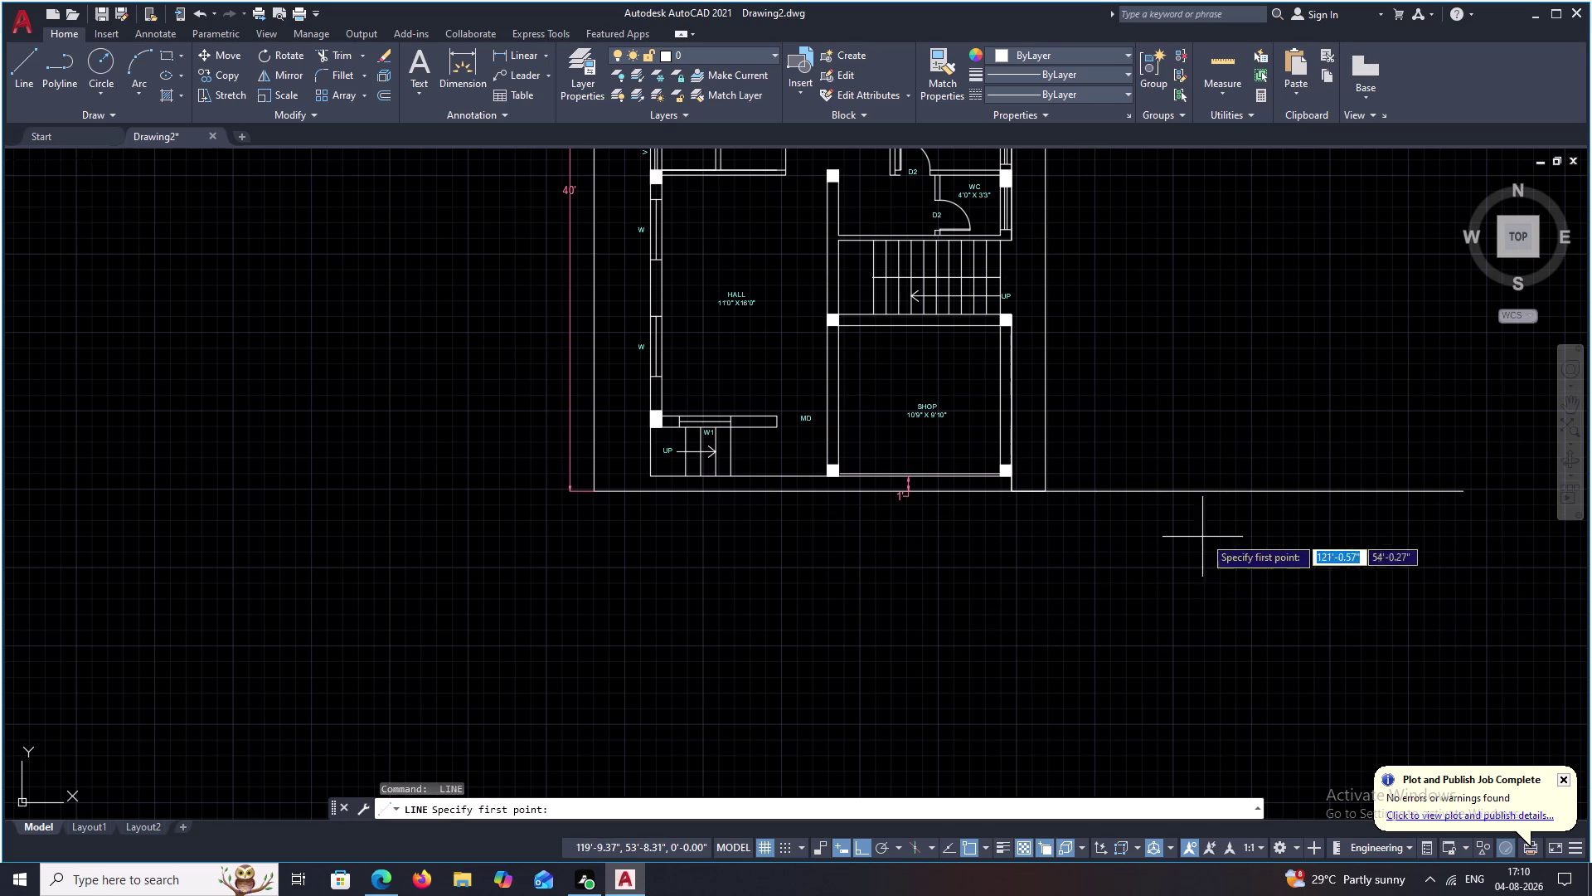
key(Escape)
click(1260, 489)
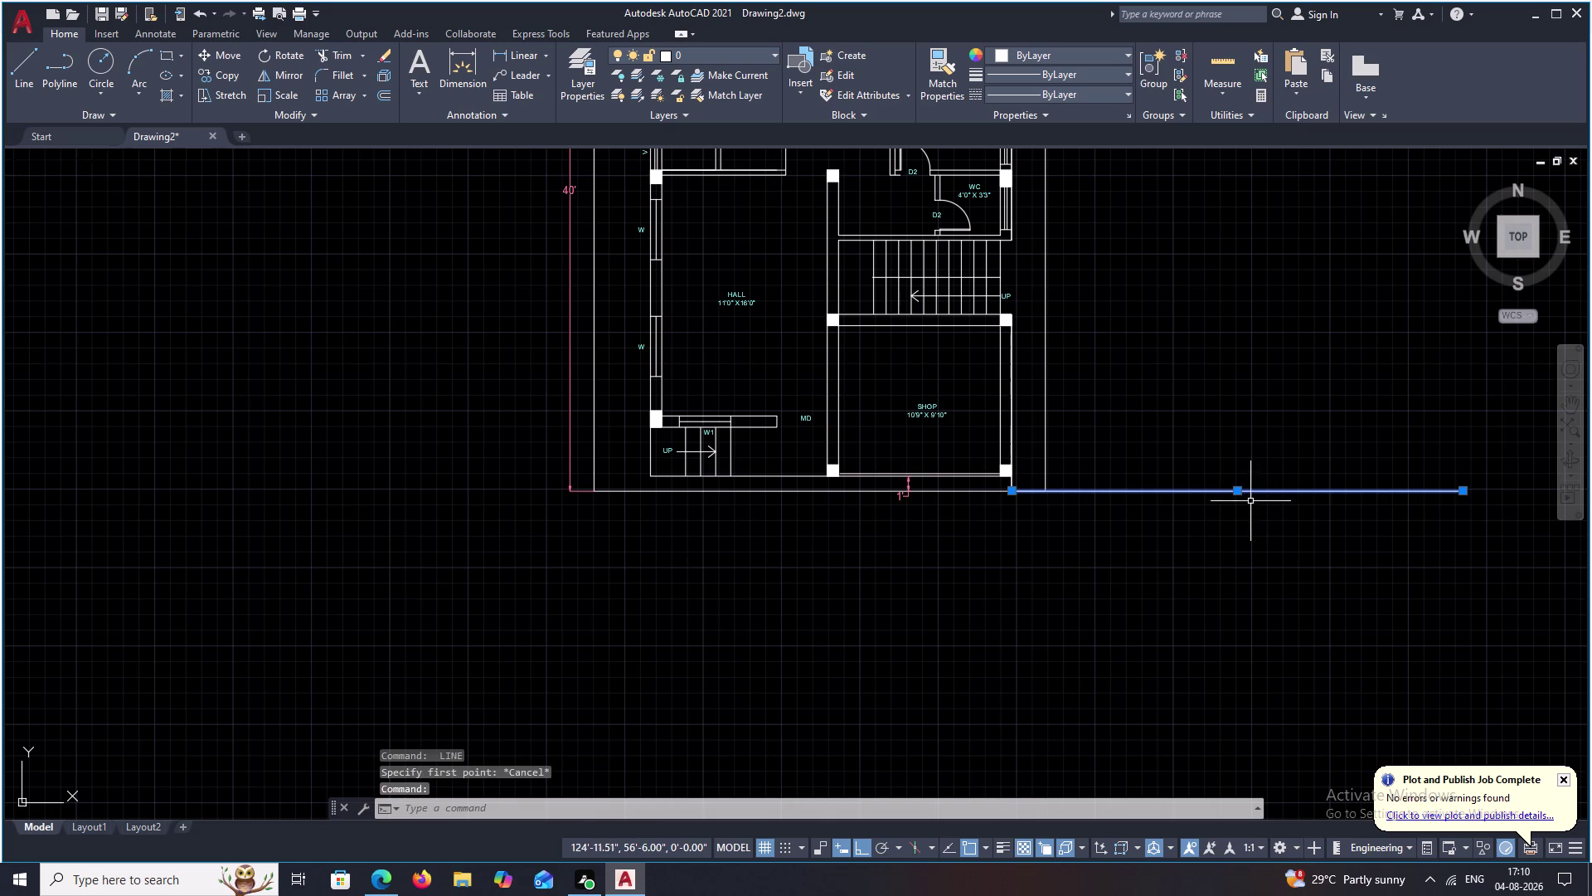
key(m)
key(space)
click(1248, 491)
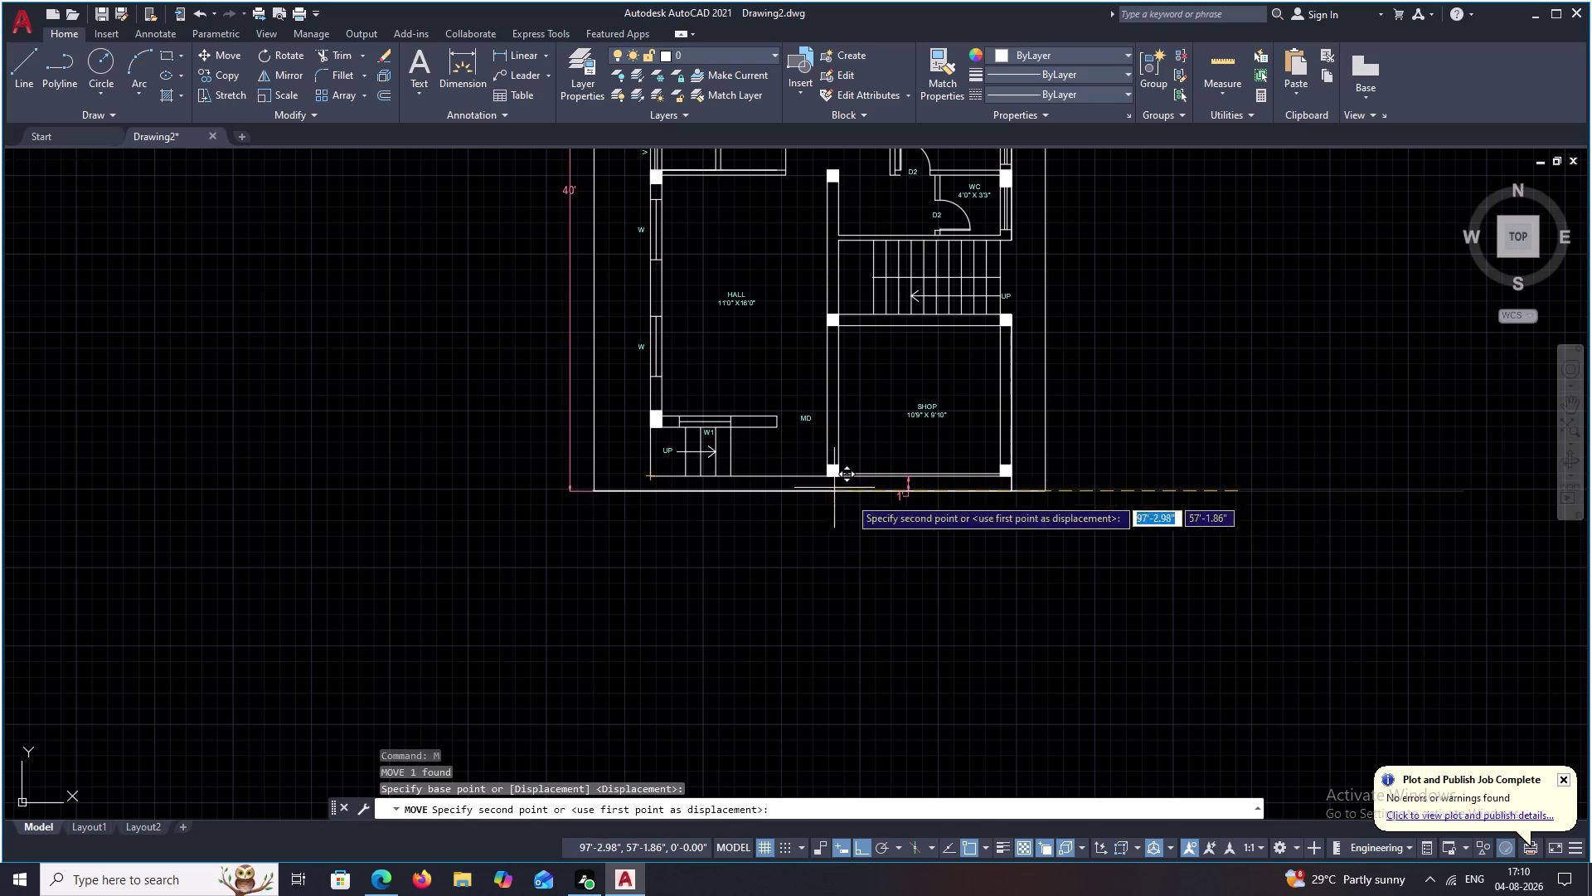
key(Escape)
Erase the trial 30' line with the floor plan in view.
scroll(down, 3)
middle_drag(1070, 610, 1080, 579)
click(1117, 548)
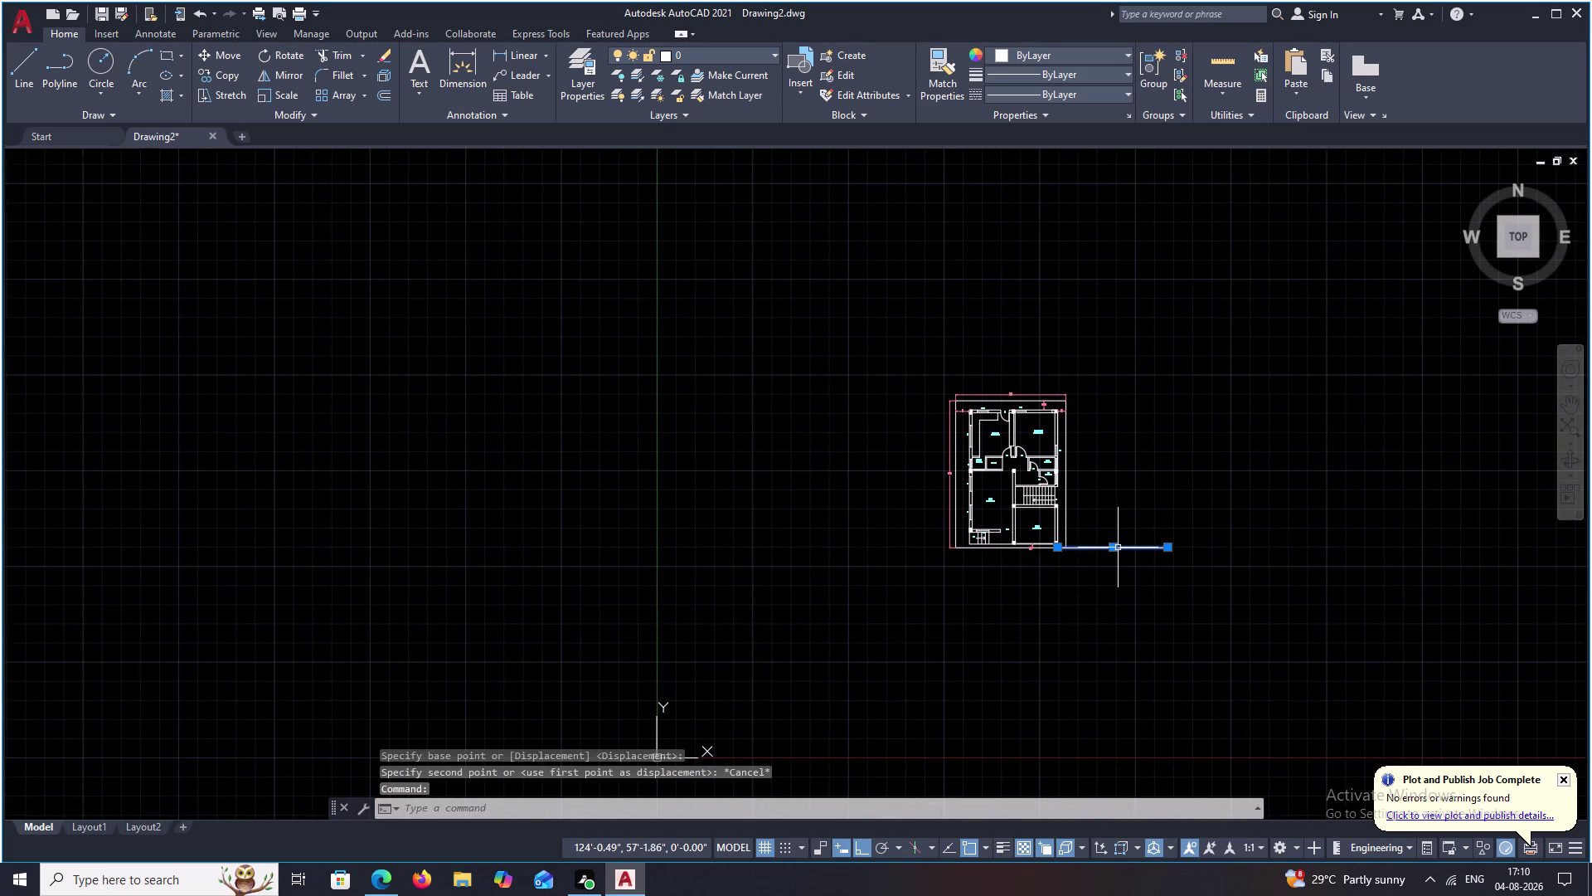
text(E)
key(space)
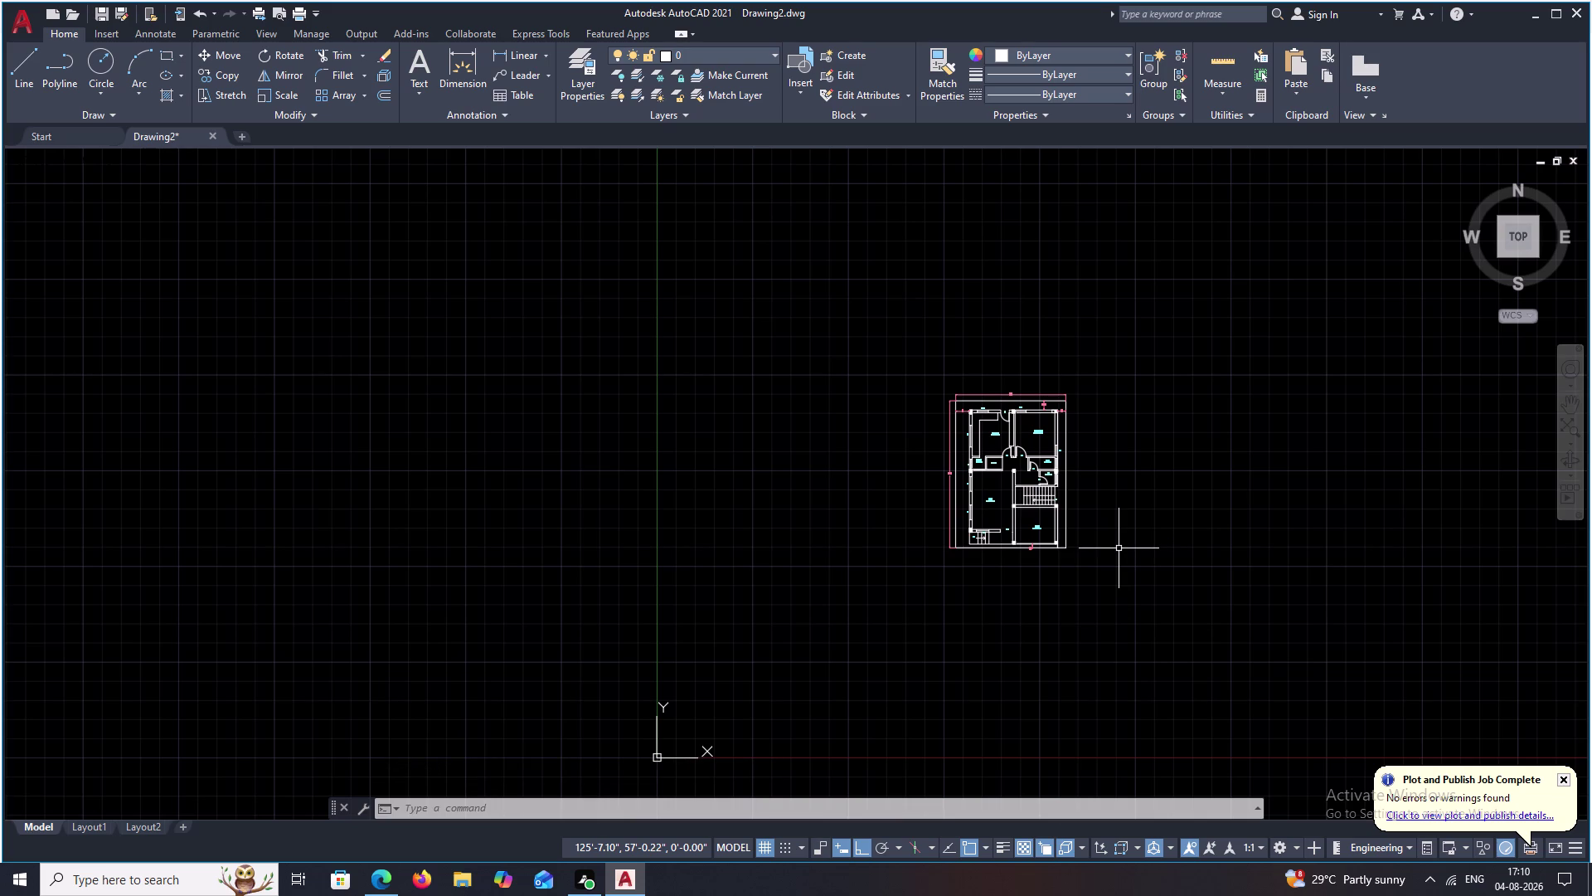
scroll(up, 3)
Start an offset while framing the house's lower part, then cancel it.
middle_drag(1032, 576, 1033, 448)
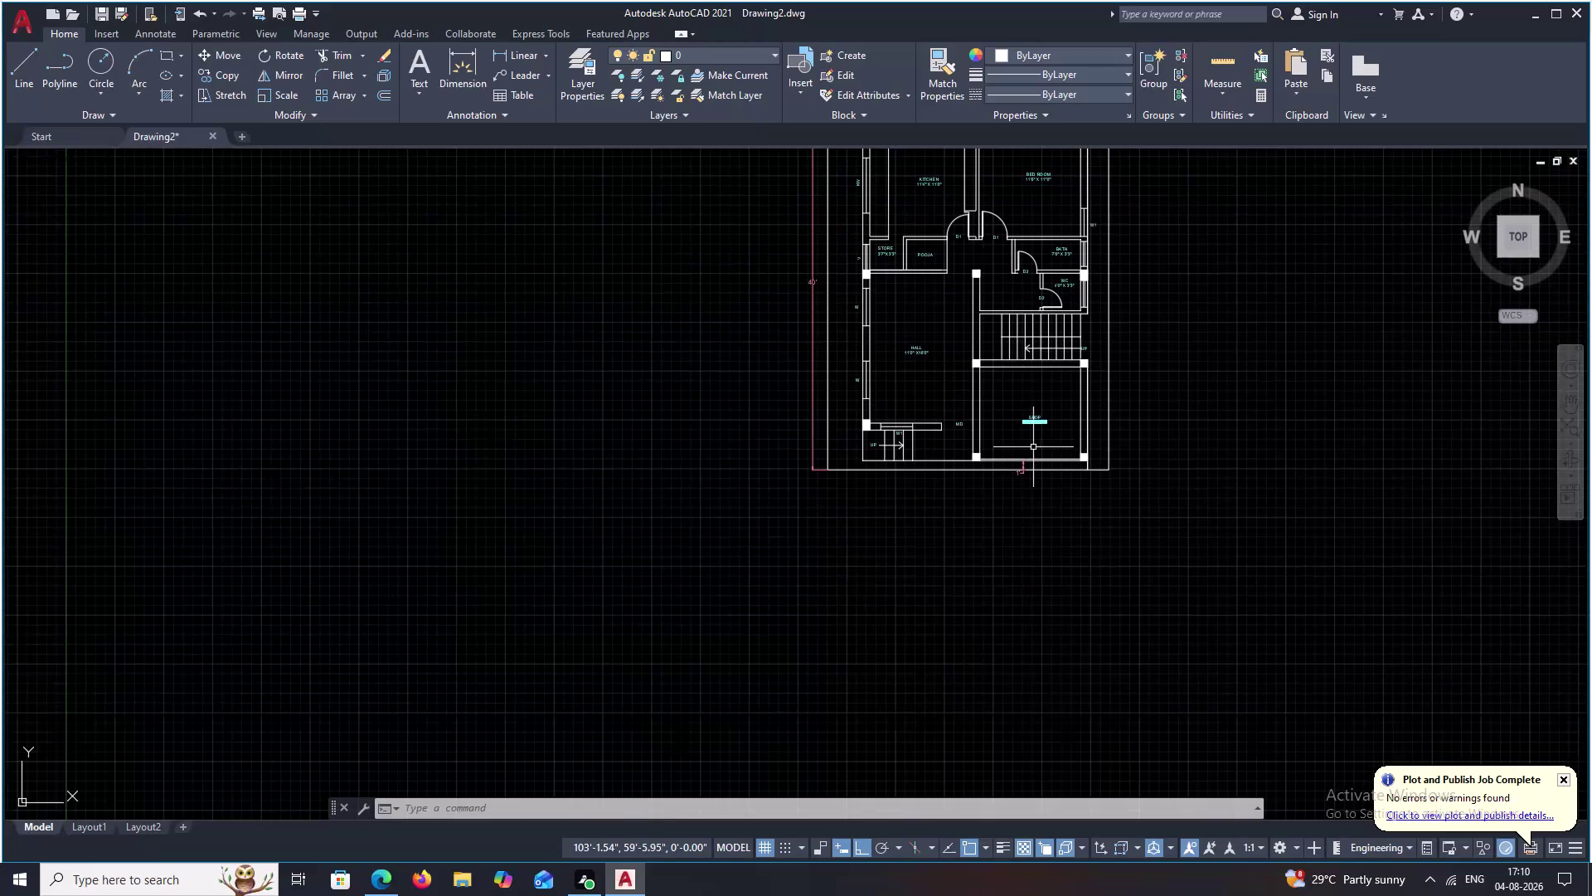
text(O)
key(space)
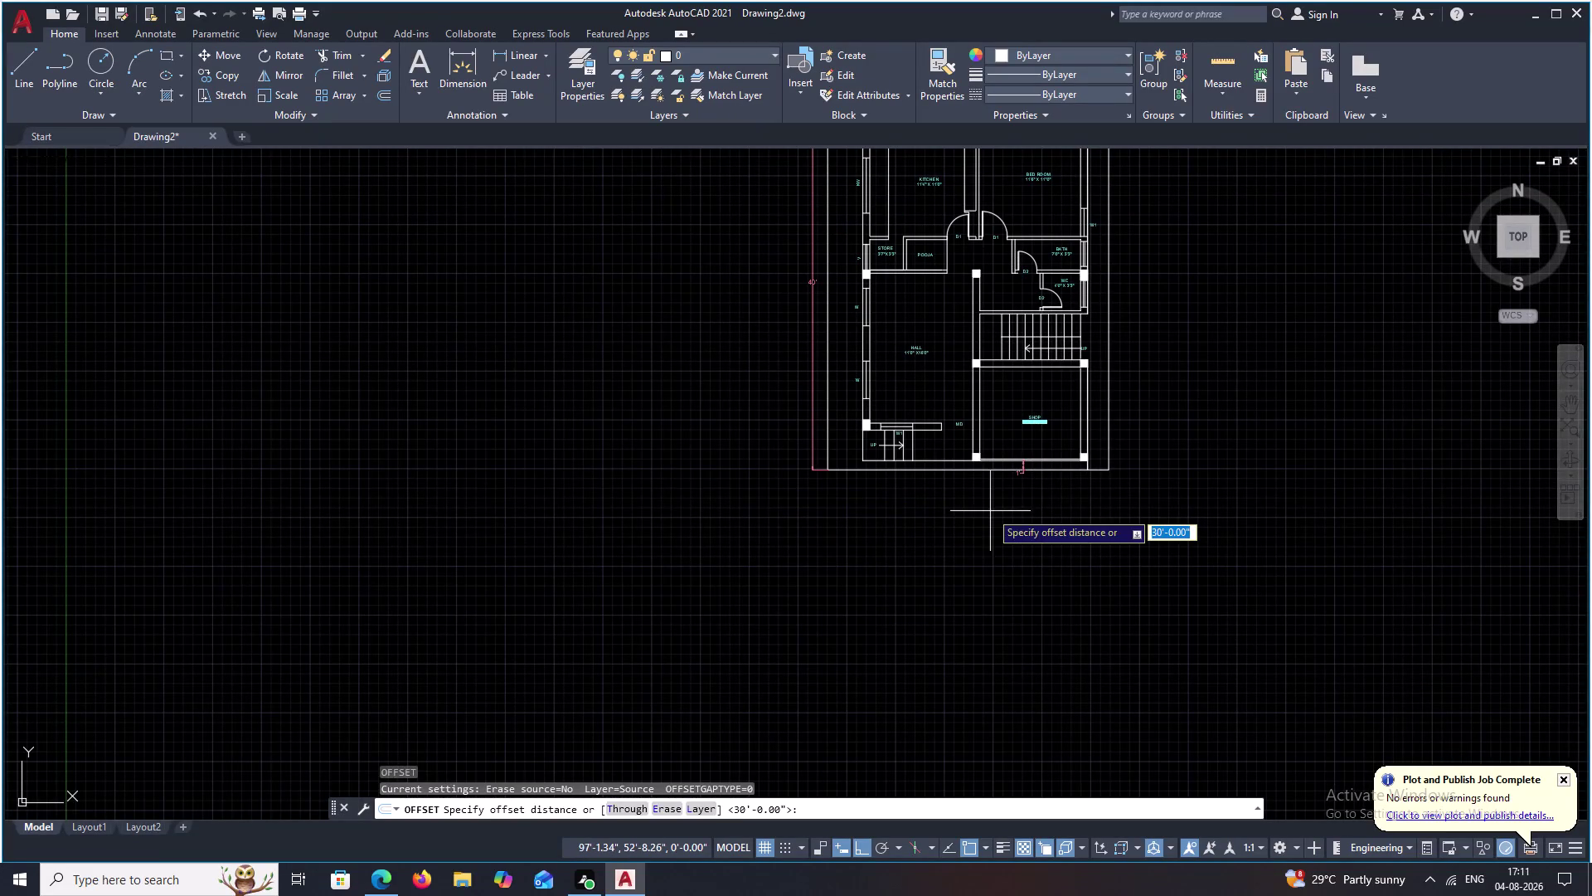
scroll(up, 3)
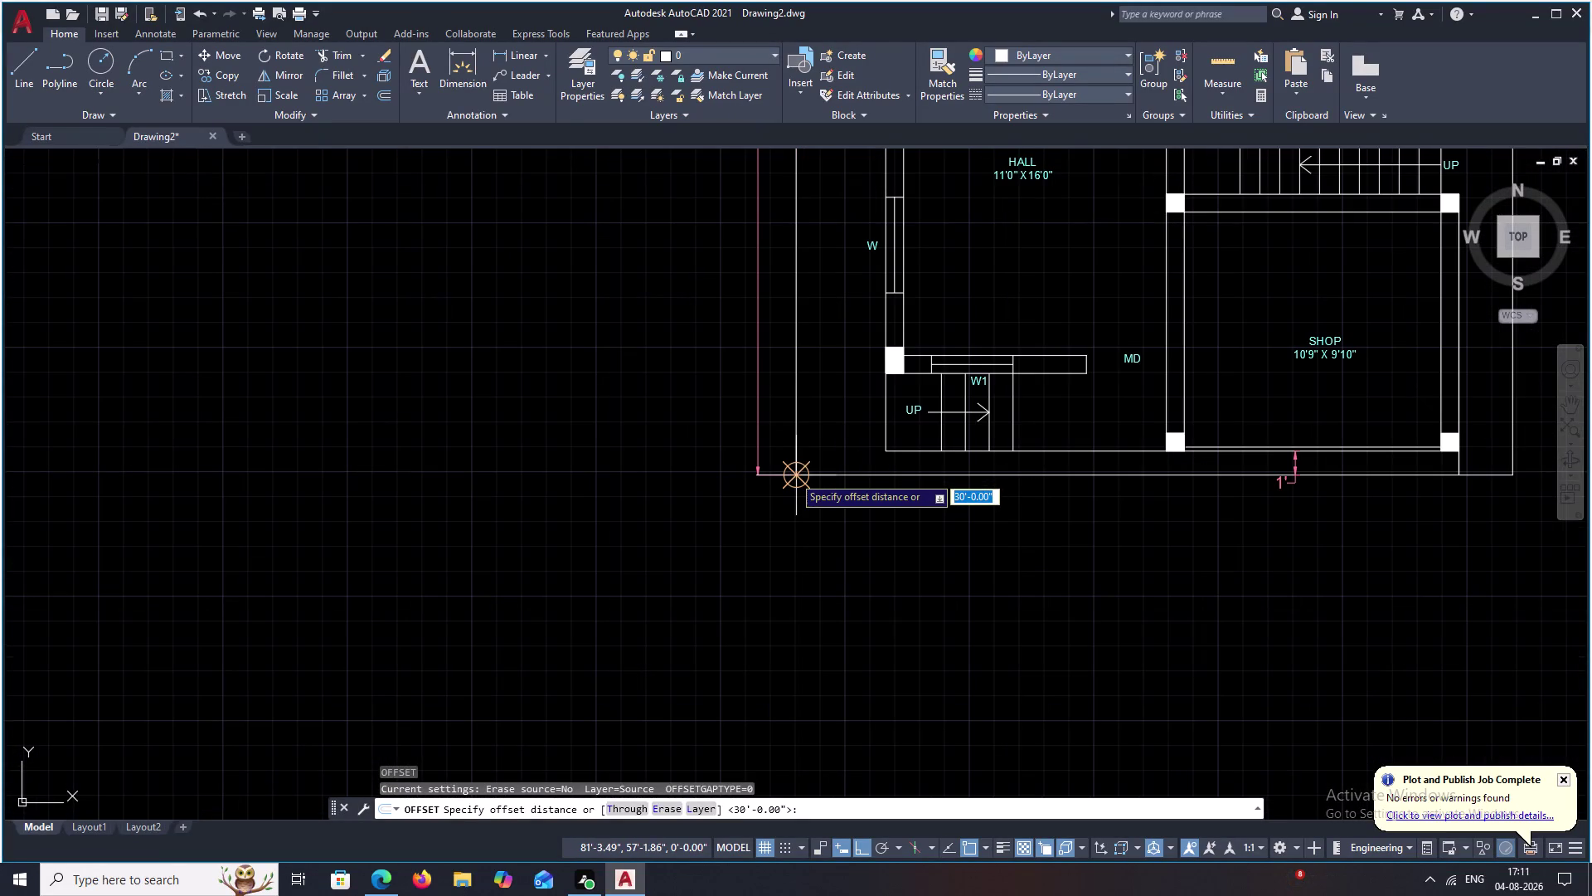
scroll(up, 3)
click(789, 475)
middle_drag(100, 418, 419, 405)
key(Escape)
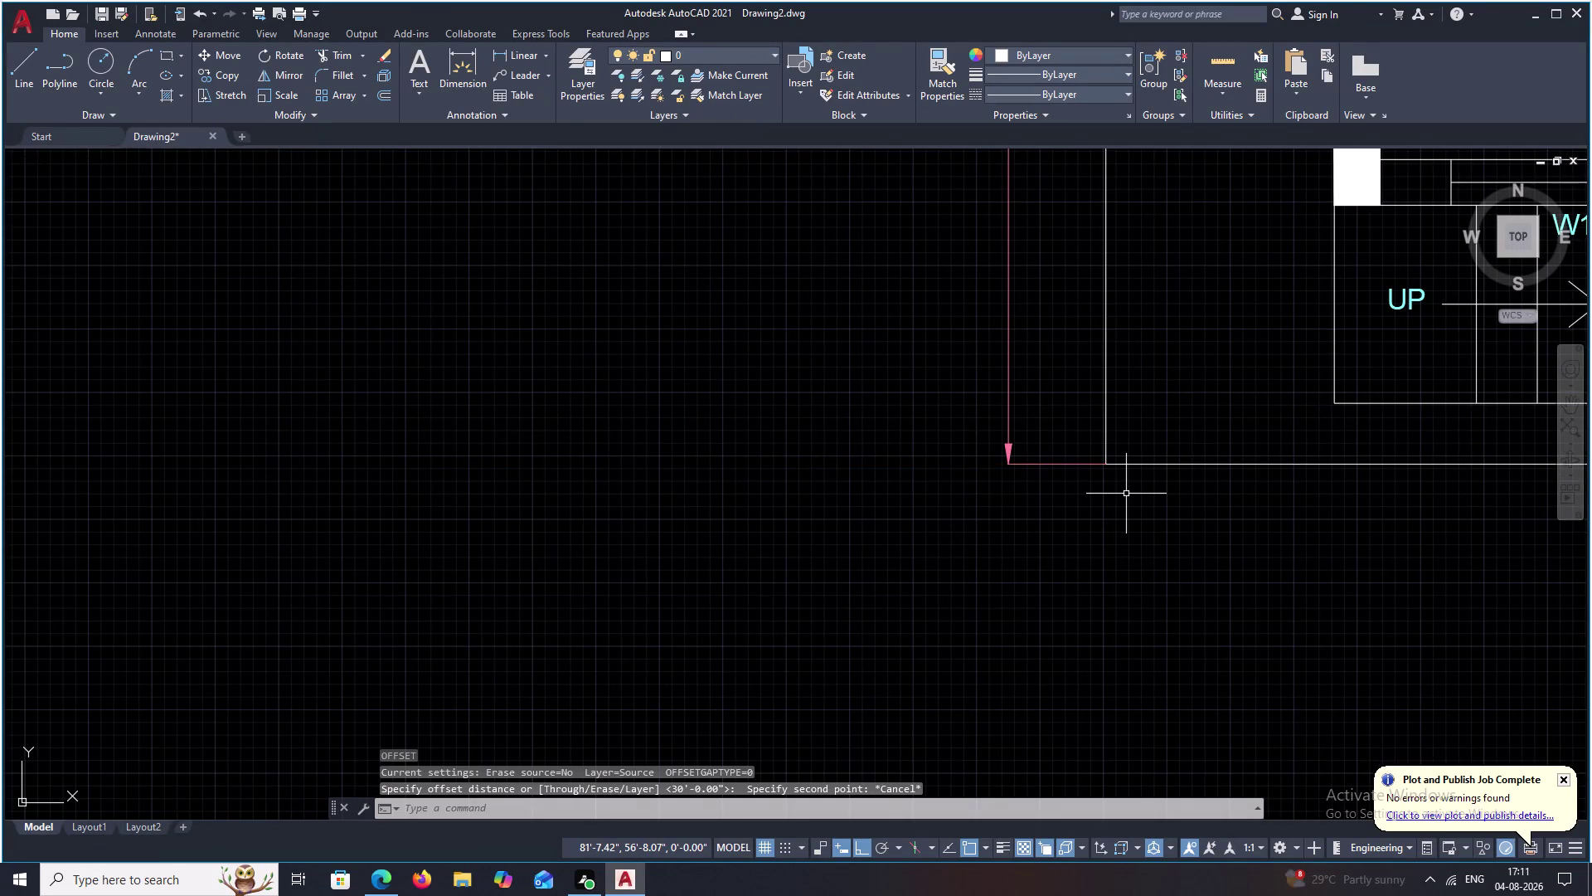
Draw a horizontal construction line along the house's bottom edge.
key(x)
text(L)
key(space)
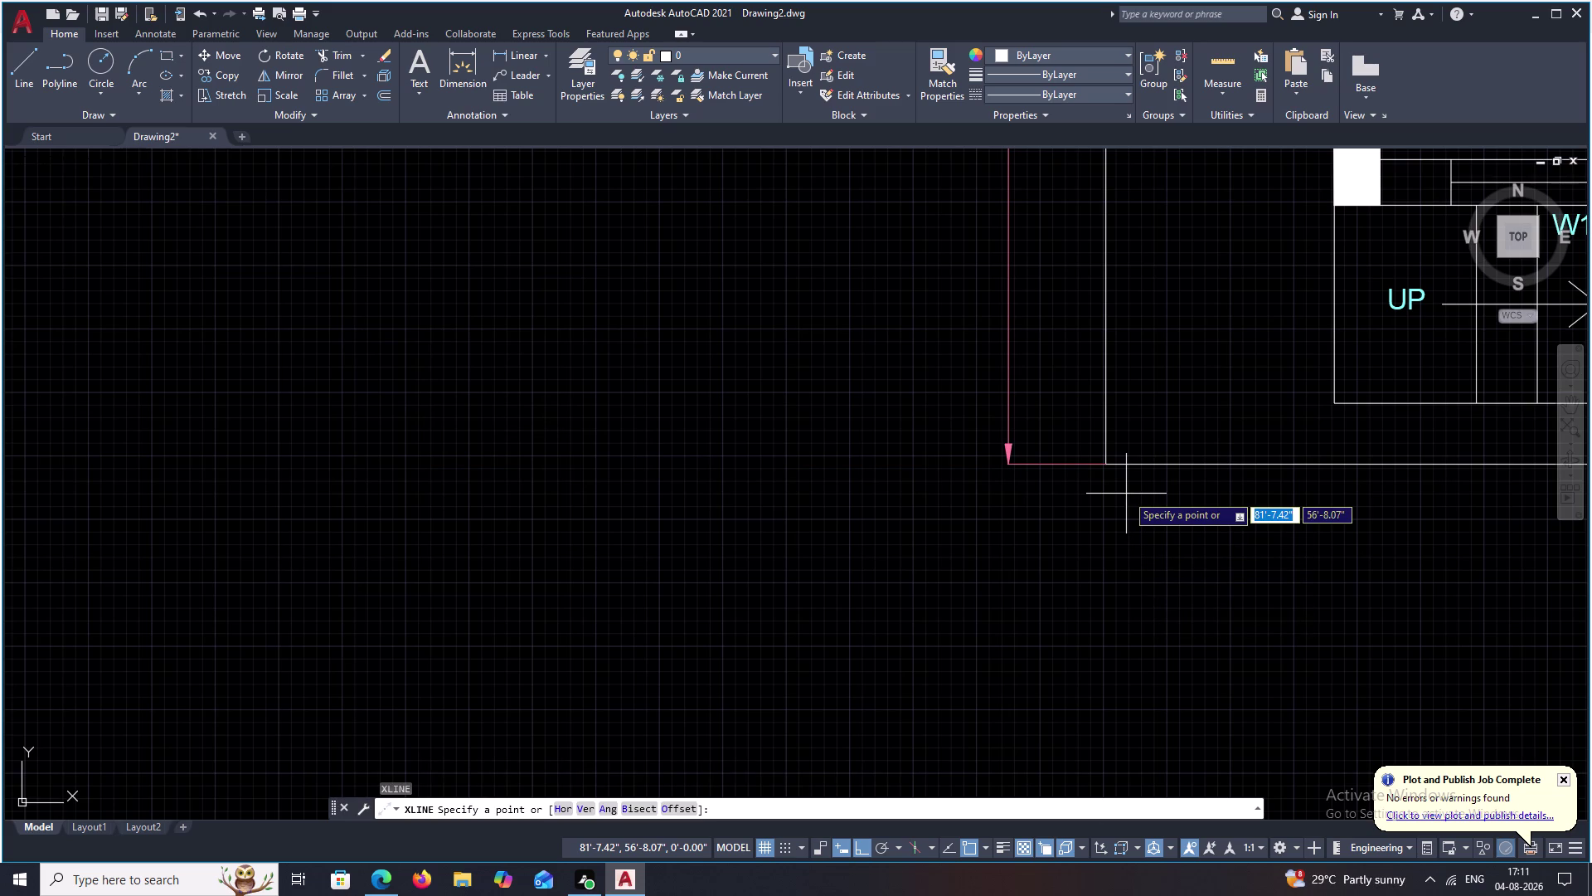
text(H)
key(space)
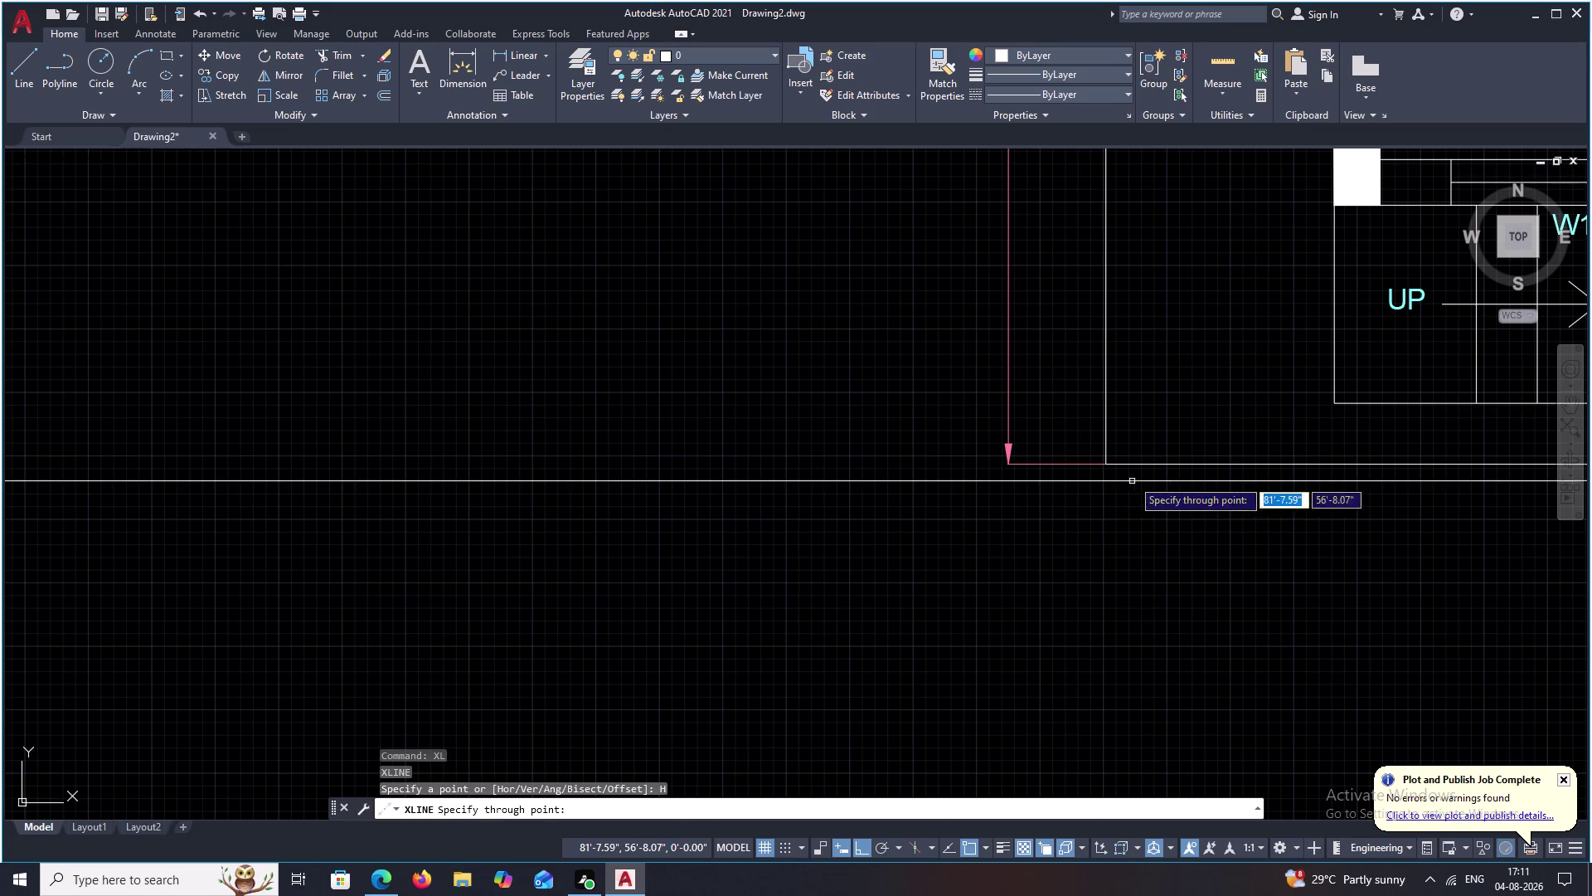
click(1106, 464)
Place further horizontal construction lines below the house using 30' values.
scroll(down, 3)
middle_drag(1149, 611, 1127, 538)
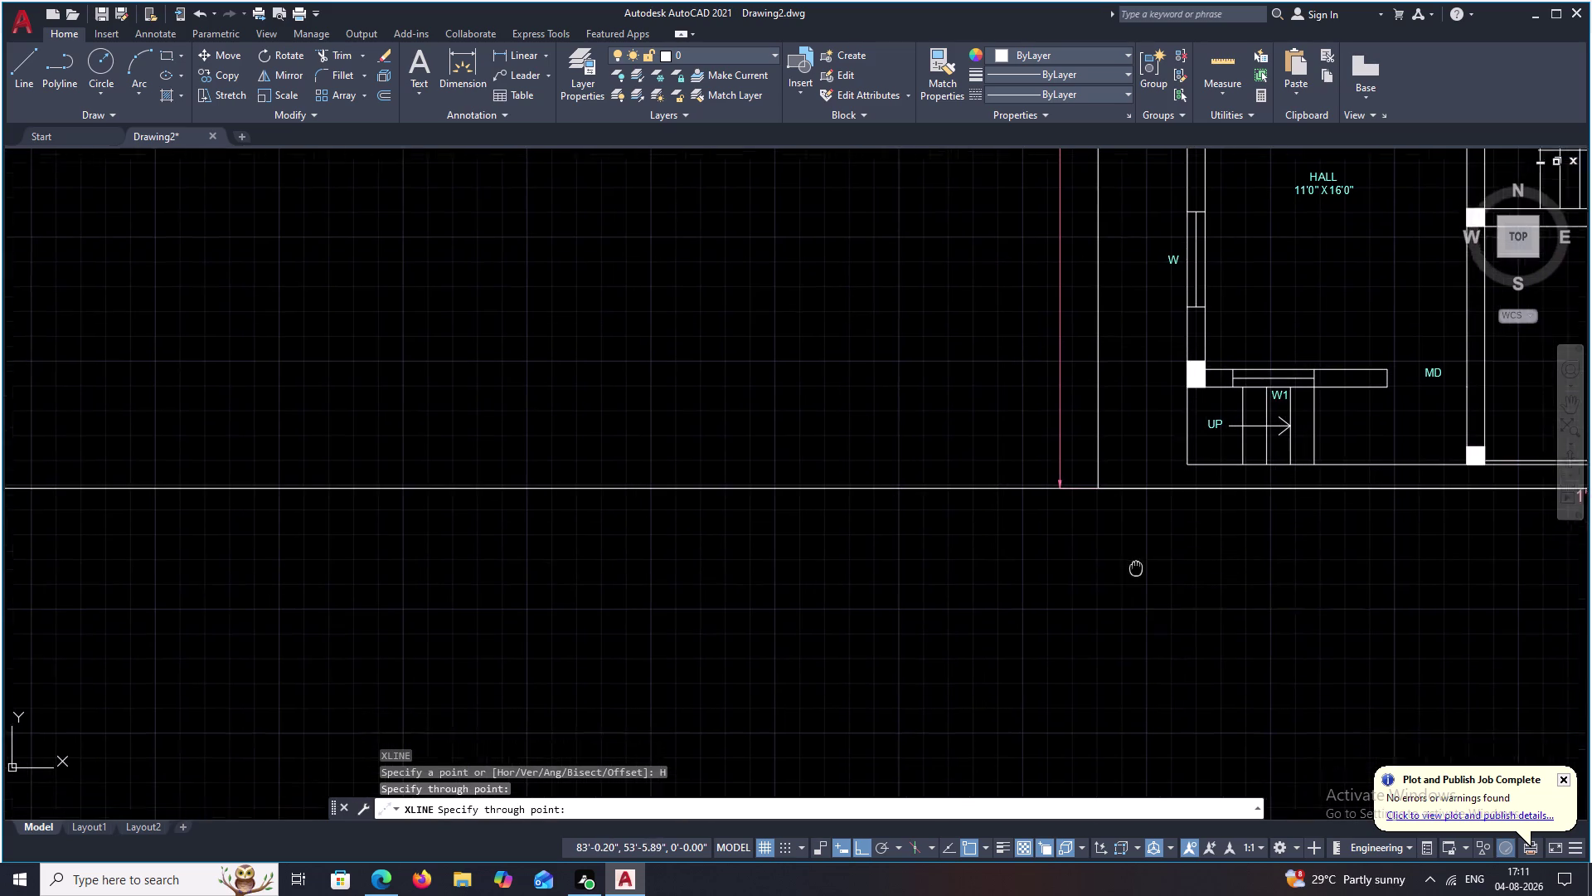
middle_drag(1126, 538, 1123, 524)
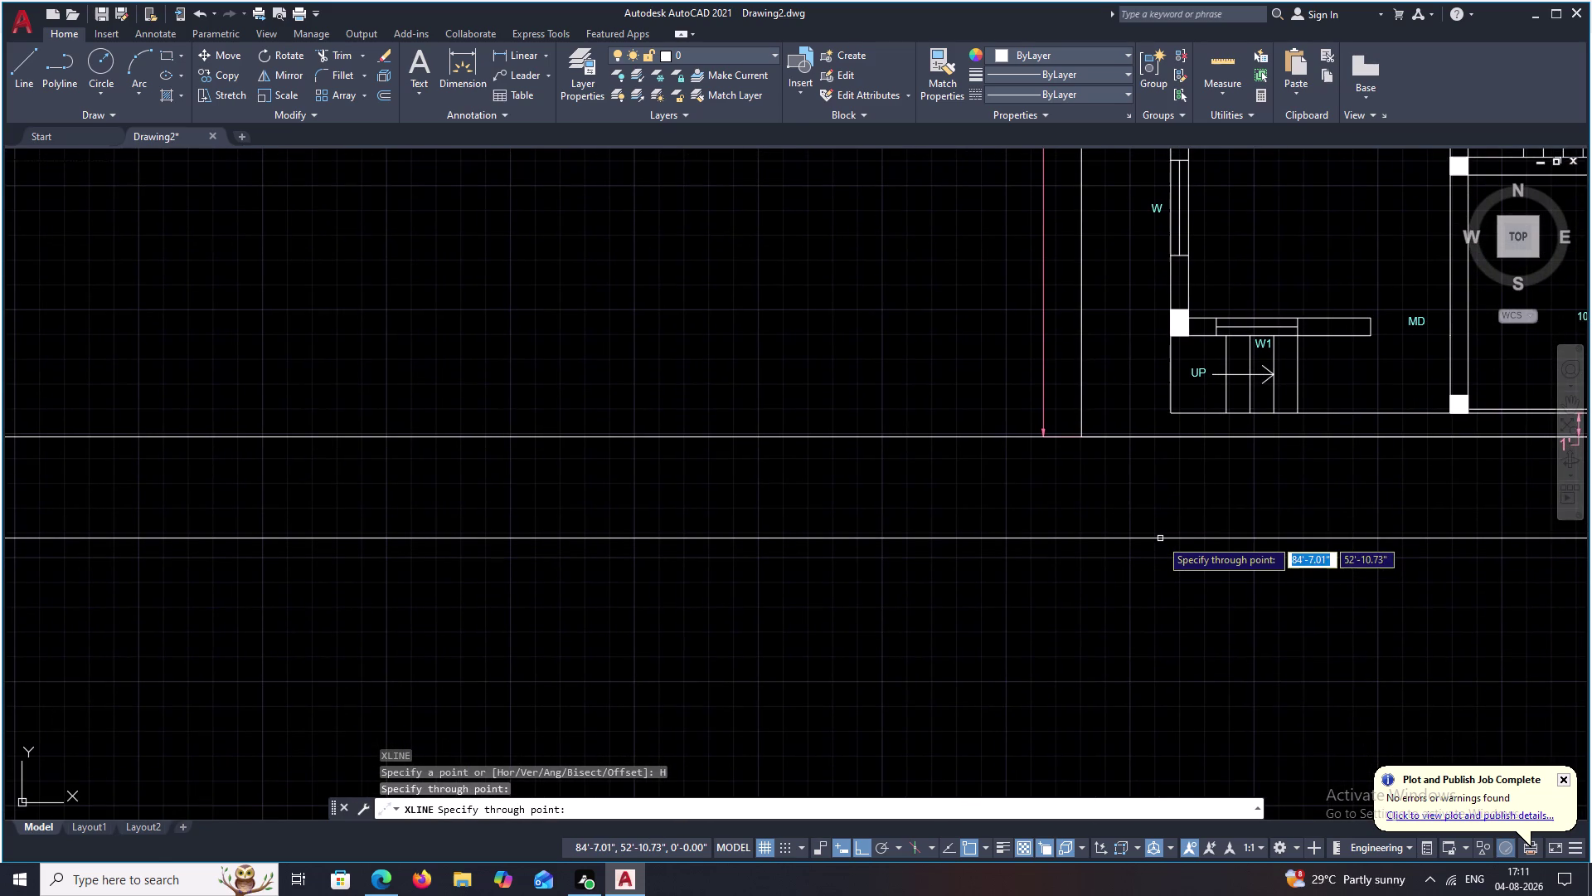
text(30')
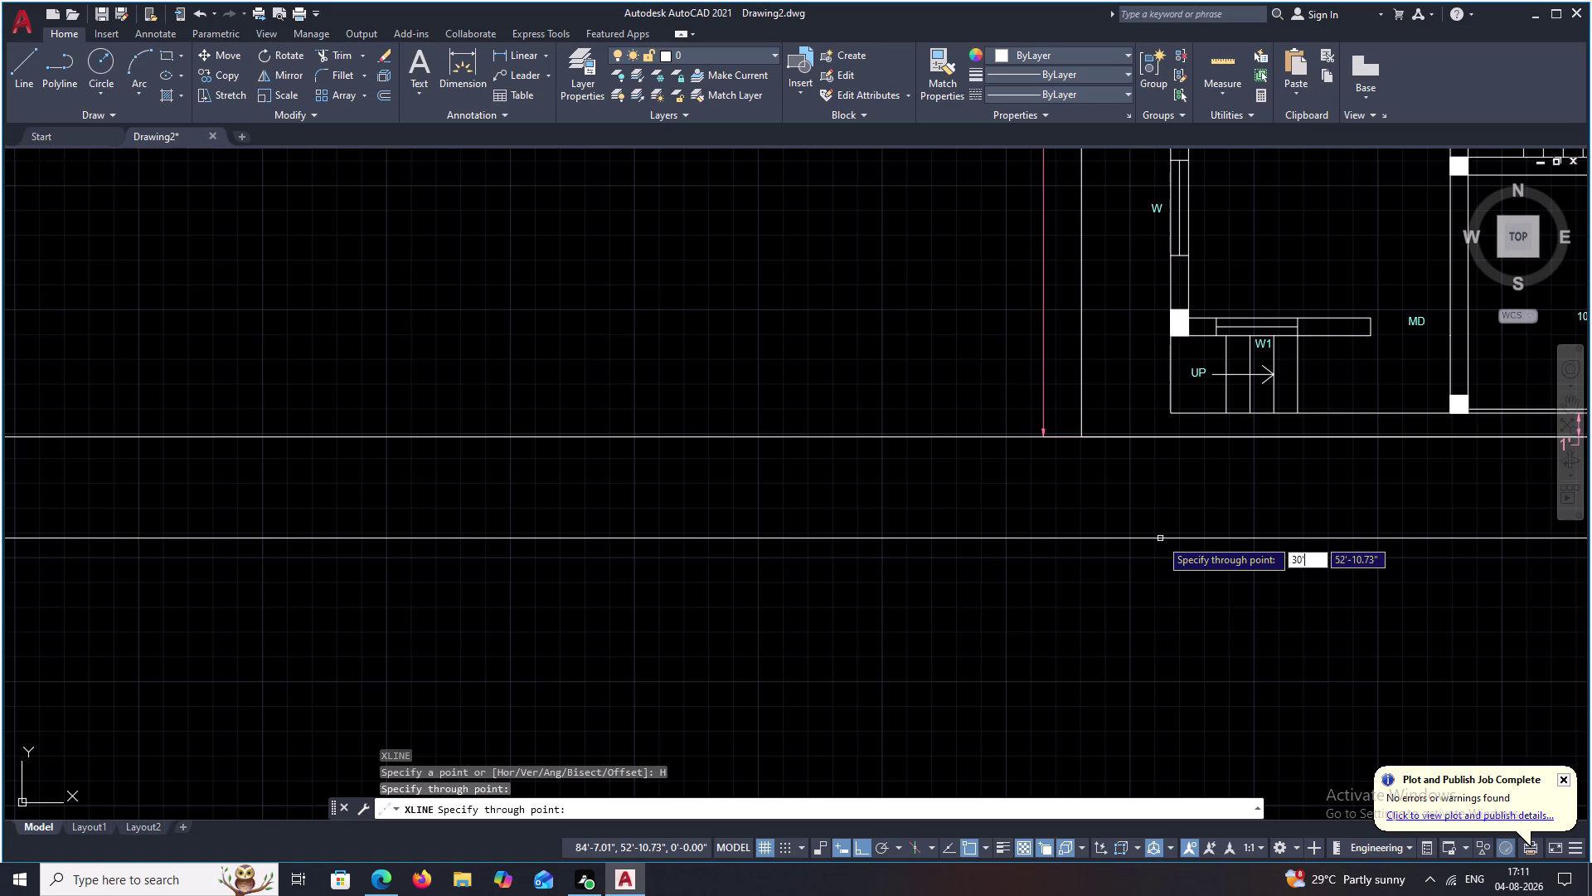
key(space)
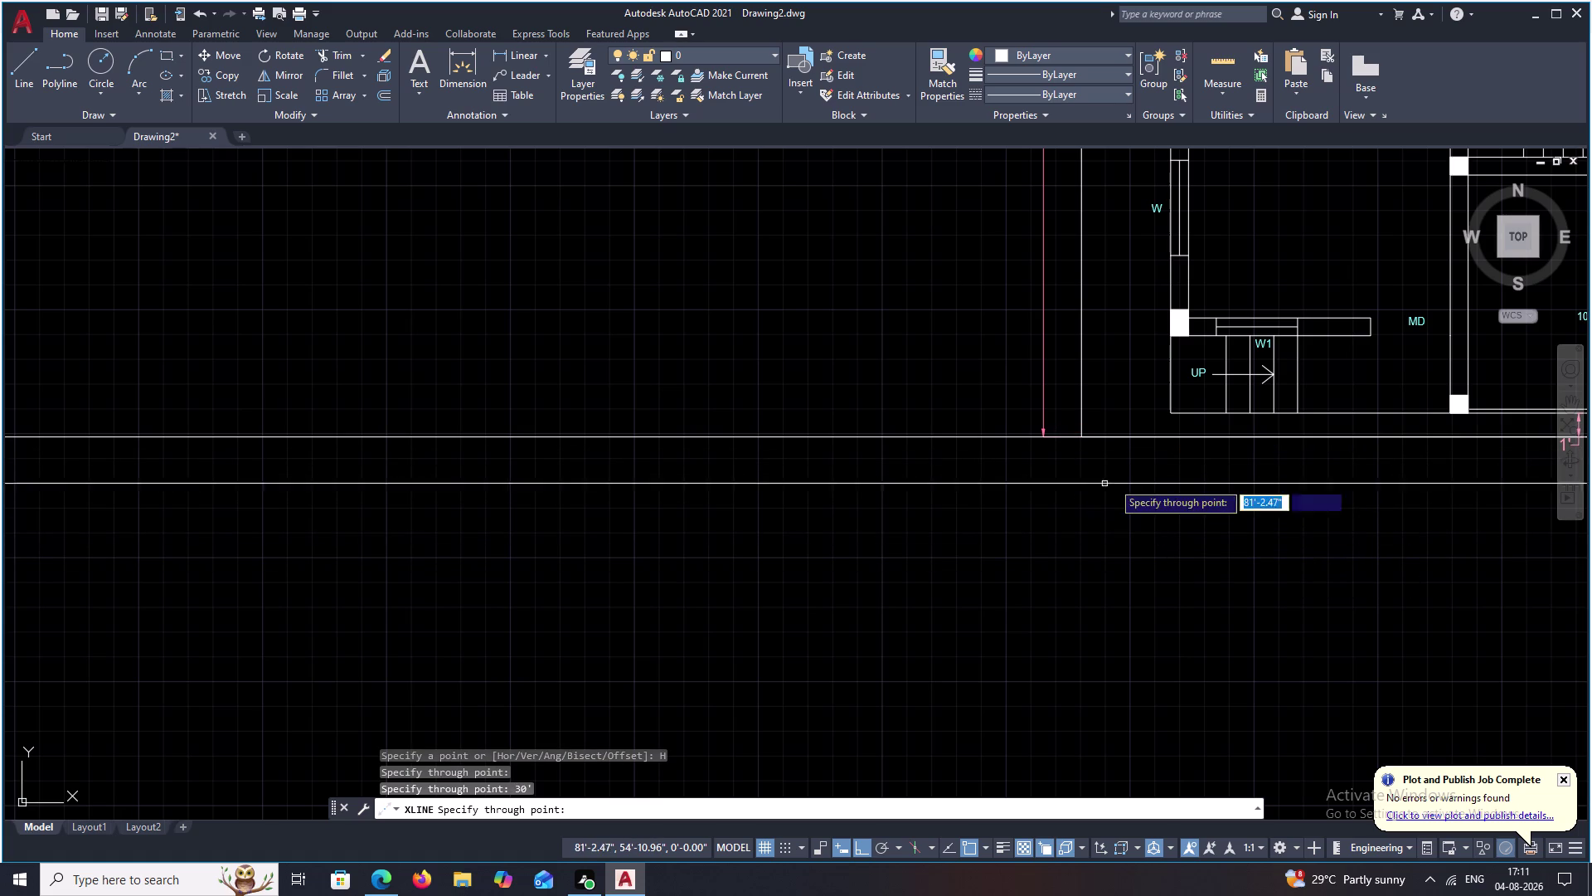
click(1087, 436)
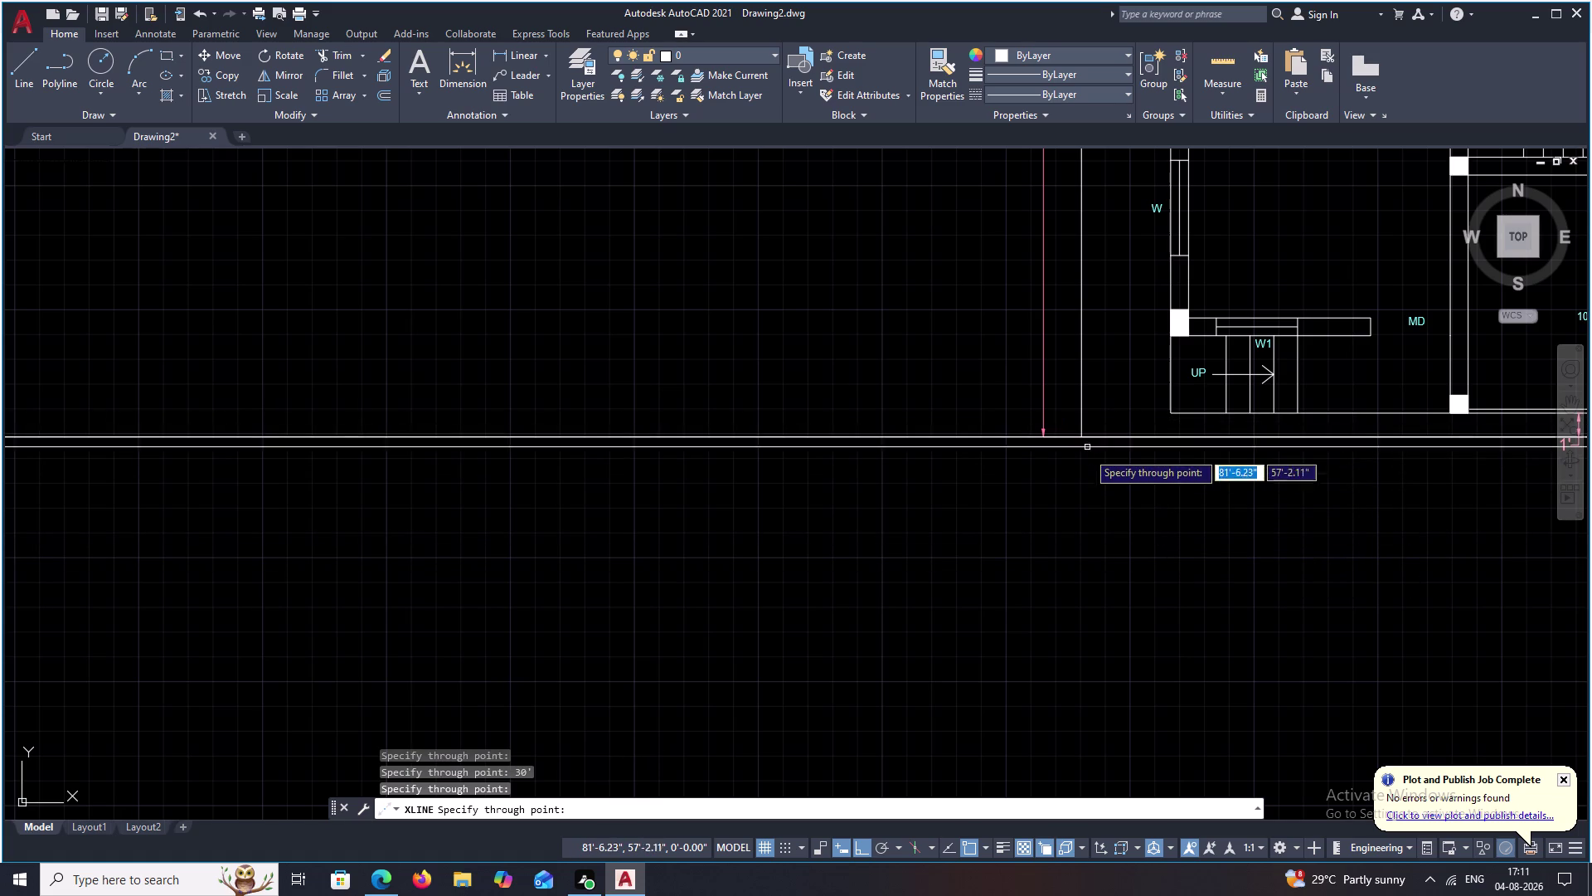
text(3)
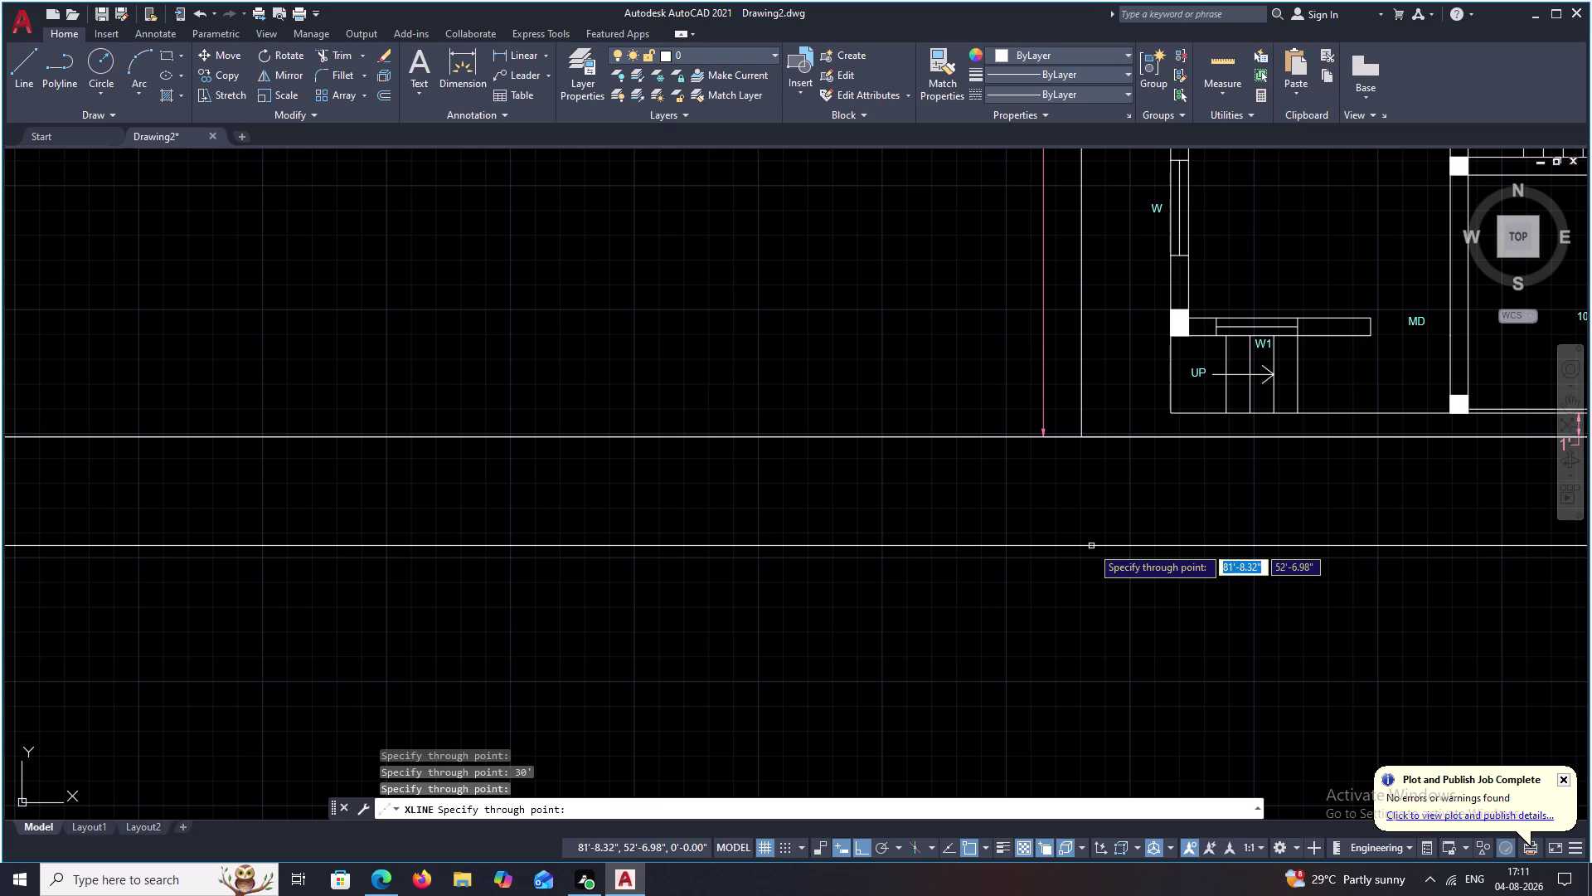
text(0')
key(space)
click(1086, 542)
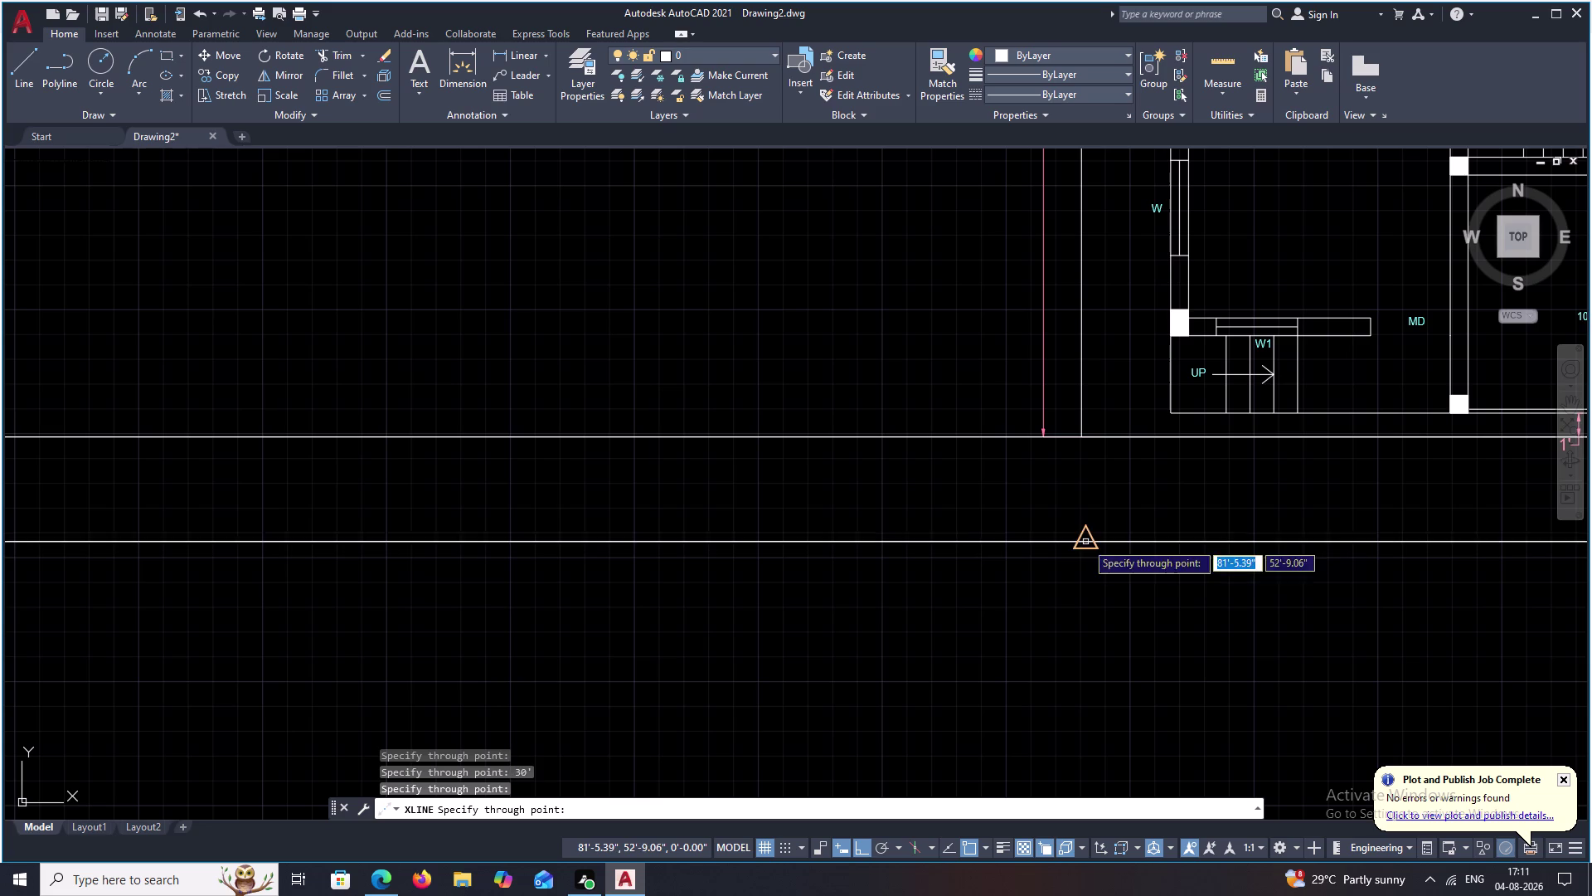
Undo the last construction line and erase the unwanted lower one.
scroll(down, 3)
middle_drag(1148, 643, 1026, 666)
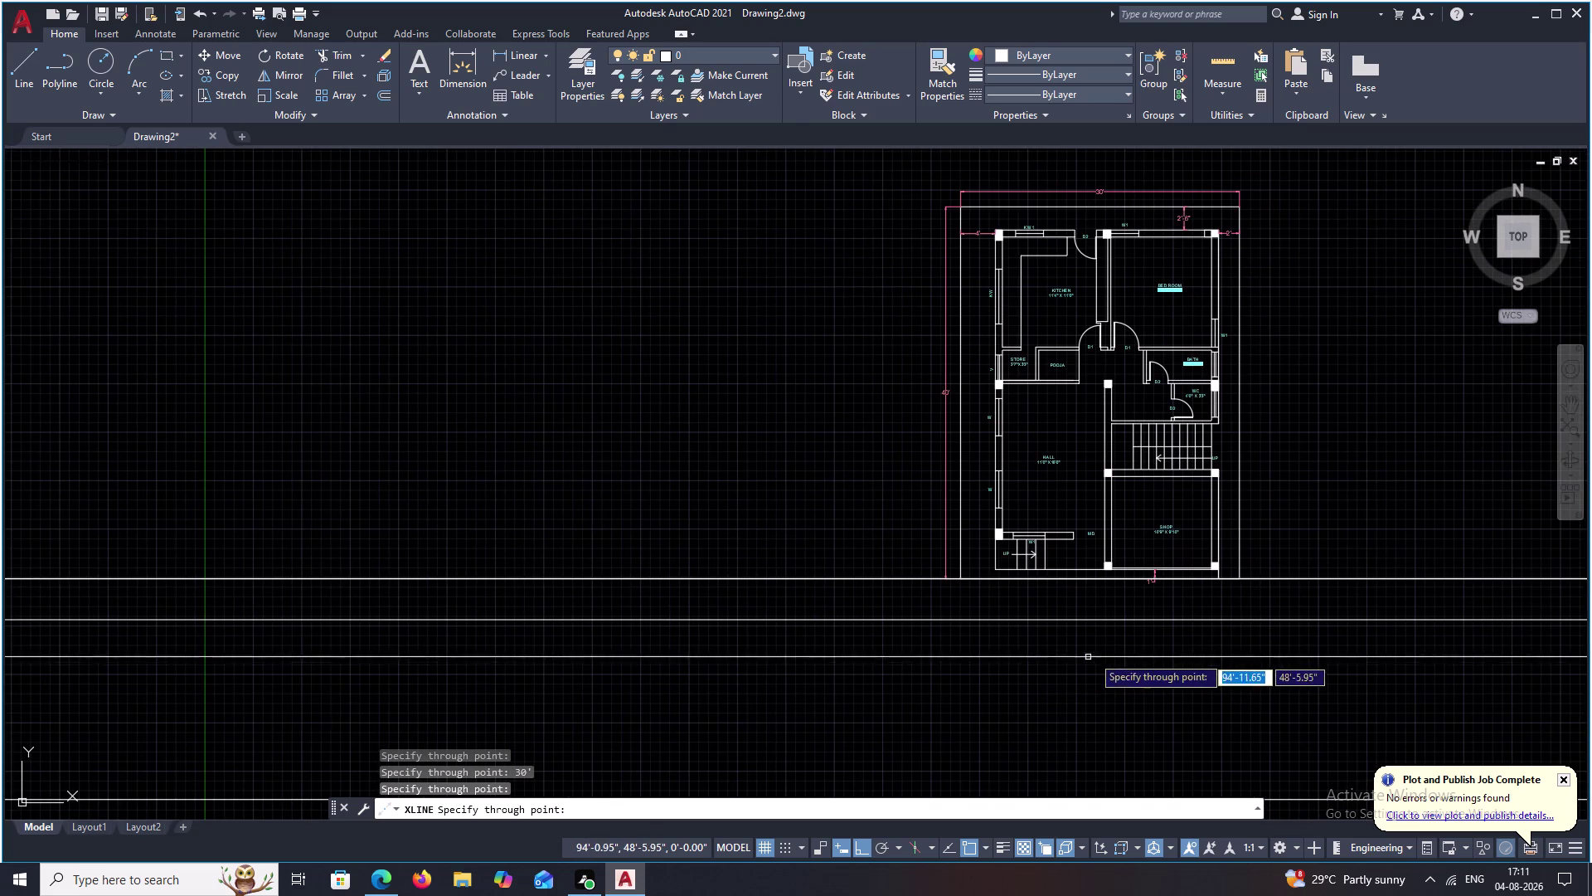
key(ctrl+z)
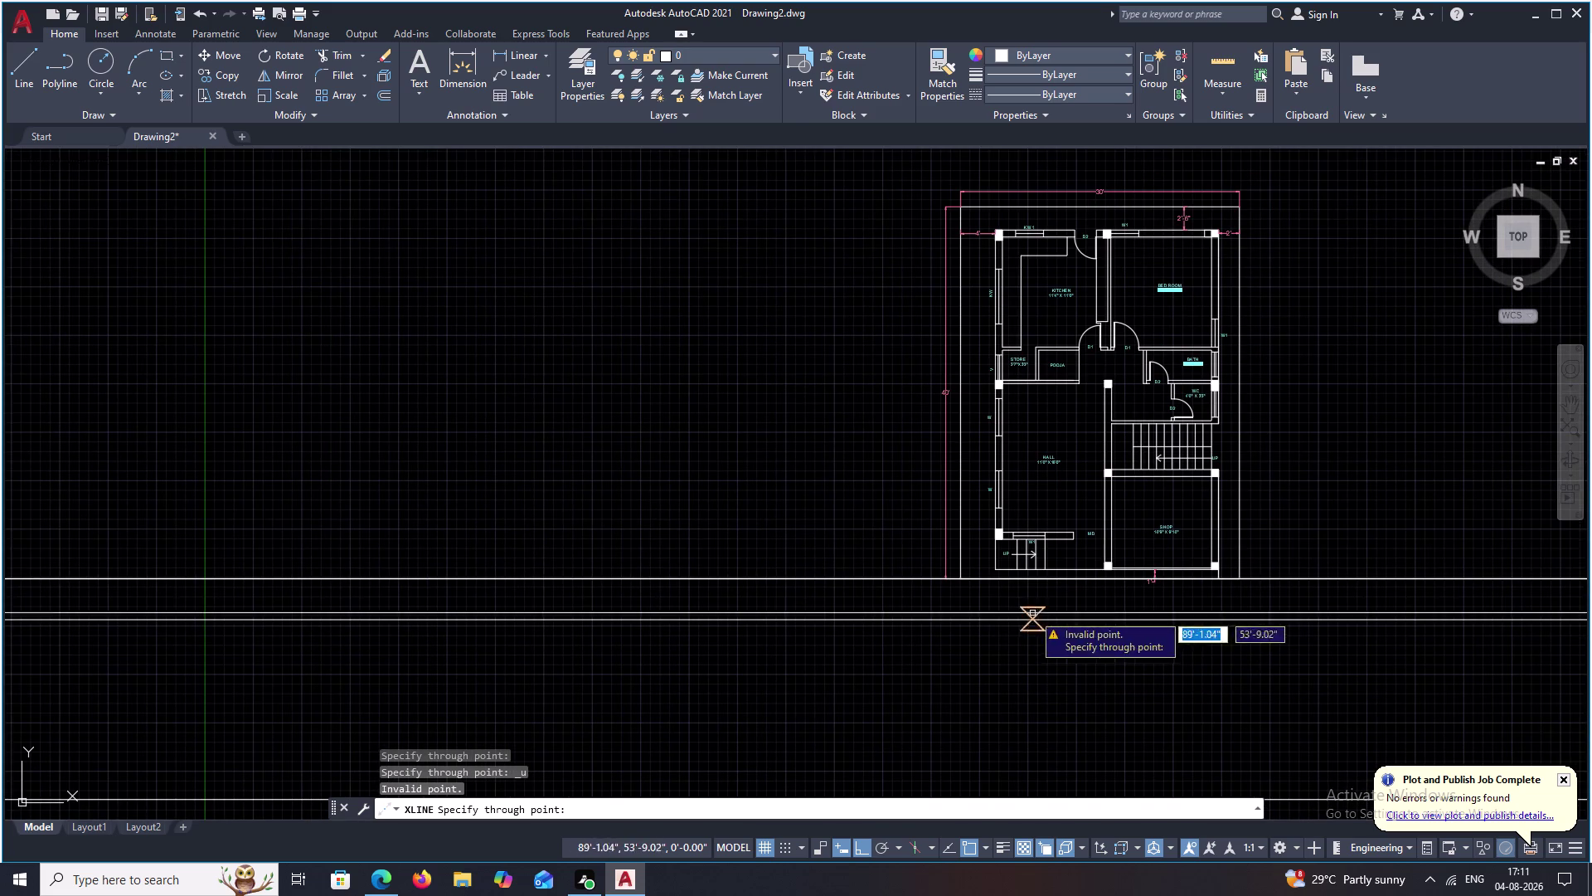
key(Escape)
click(1007, 618)
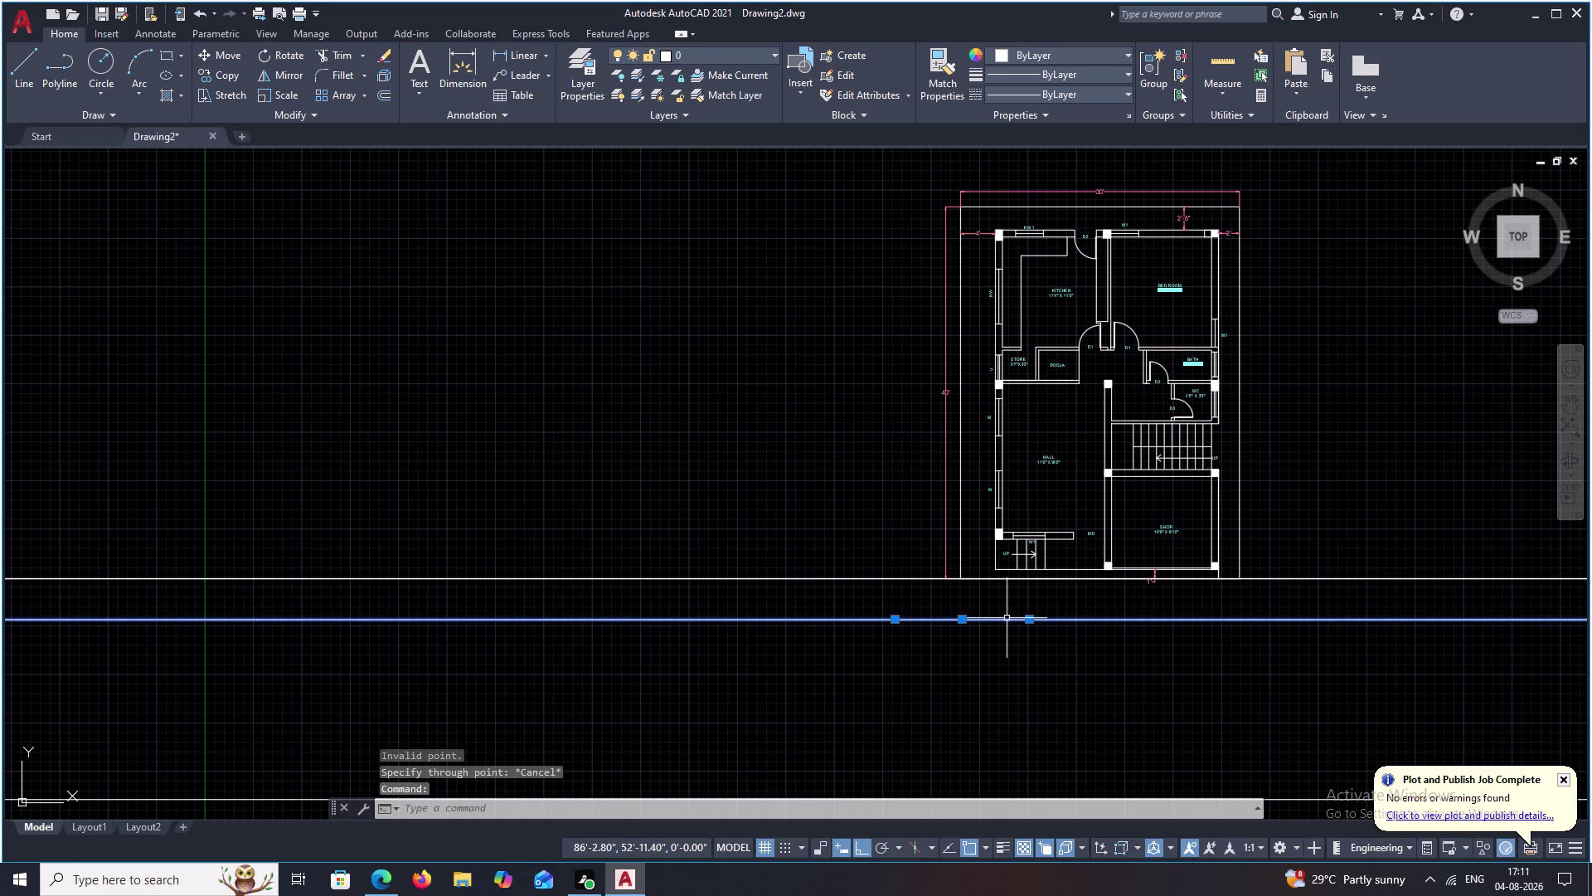
key(e)
key(space)
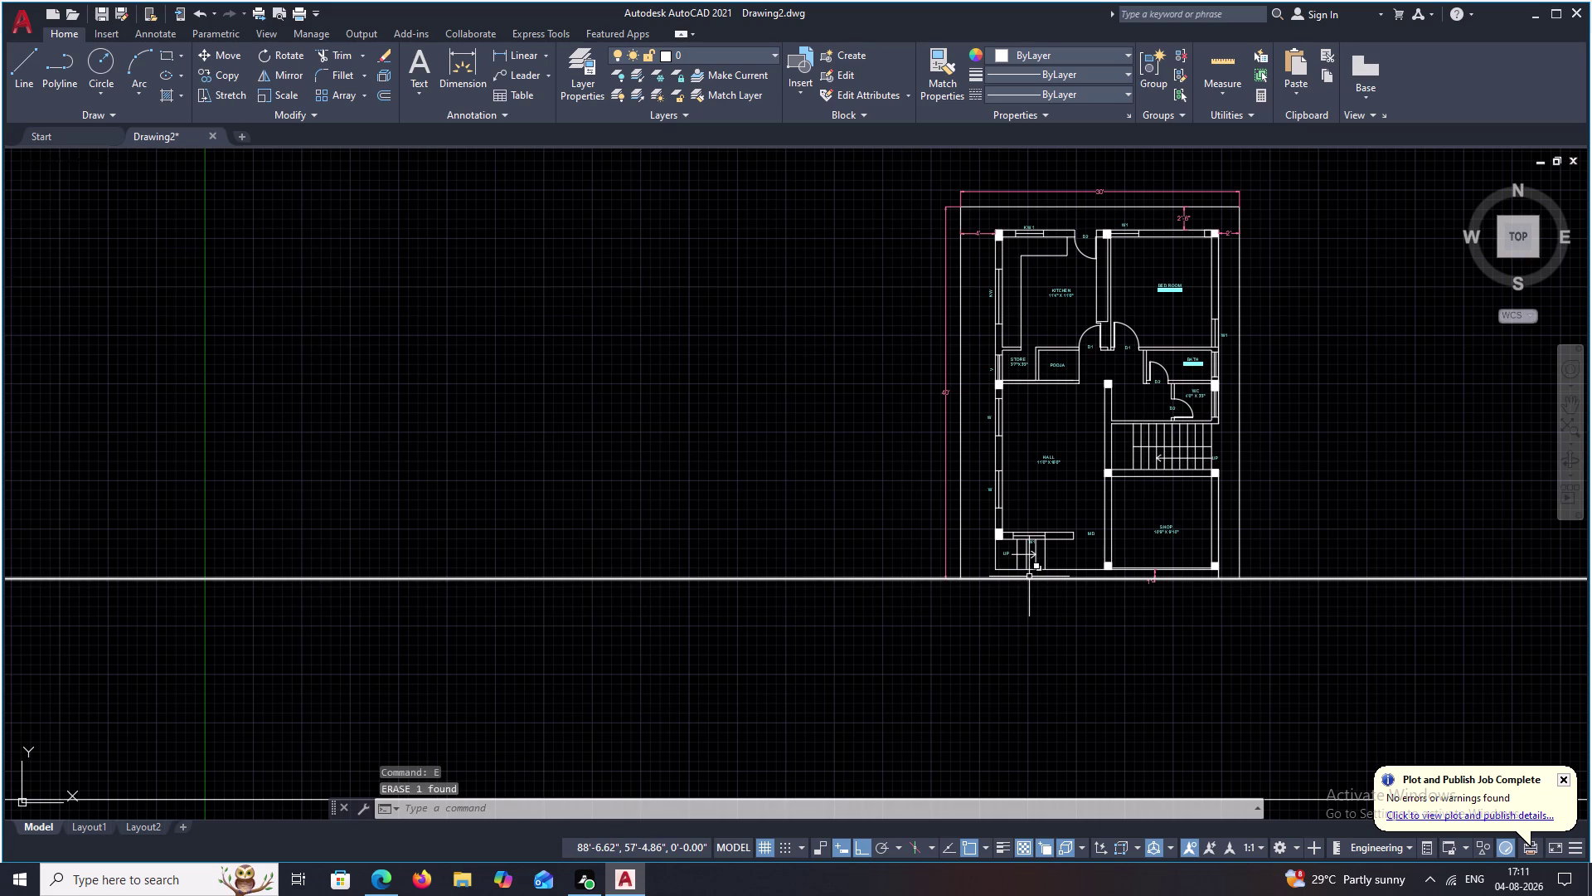
Offset the road line 30' to create a parallel second road edge.
key(o)
key(space)
text(3)
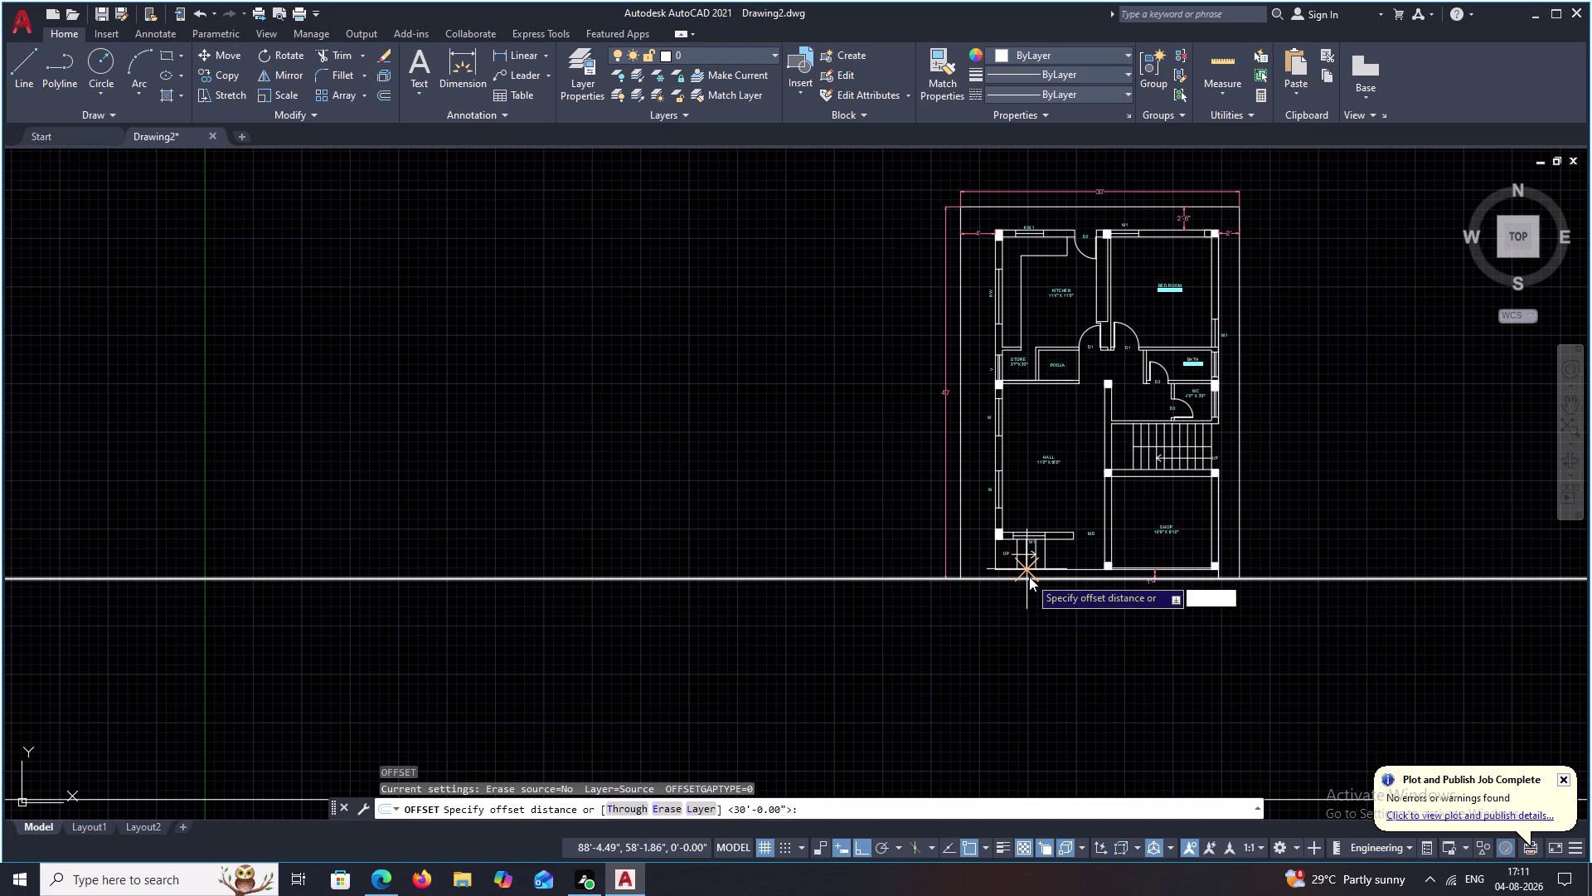
text(0')
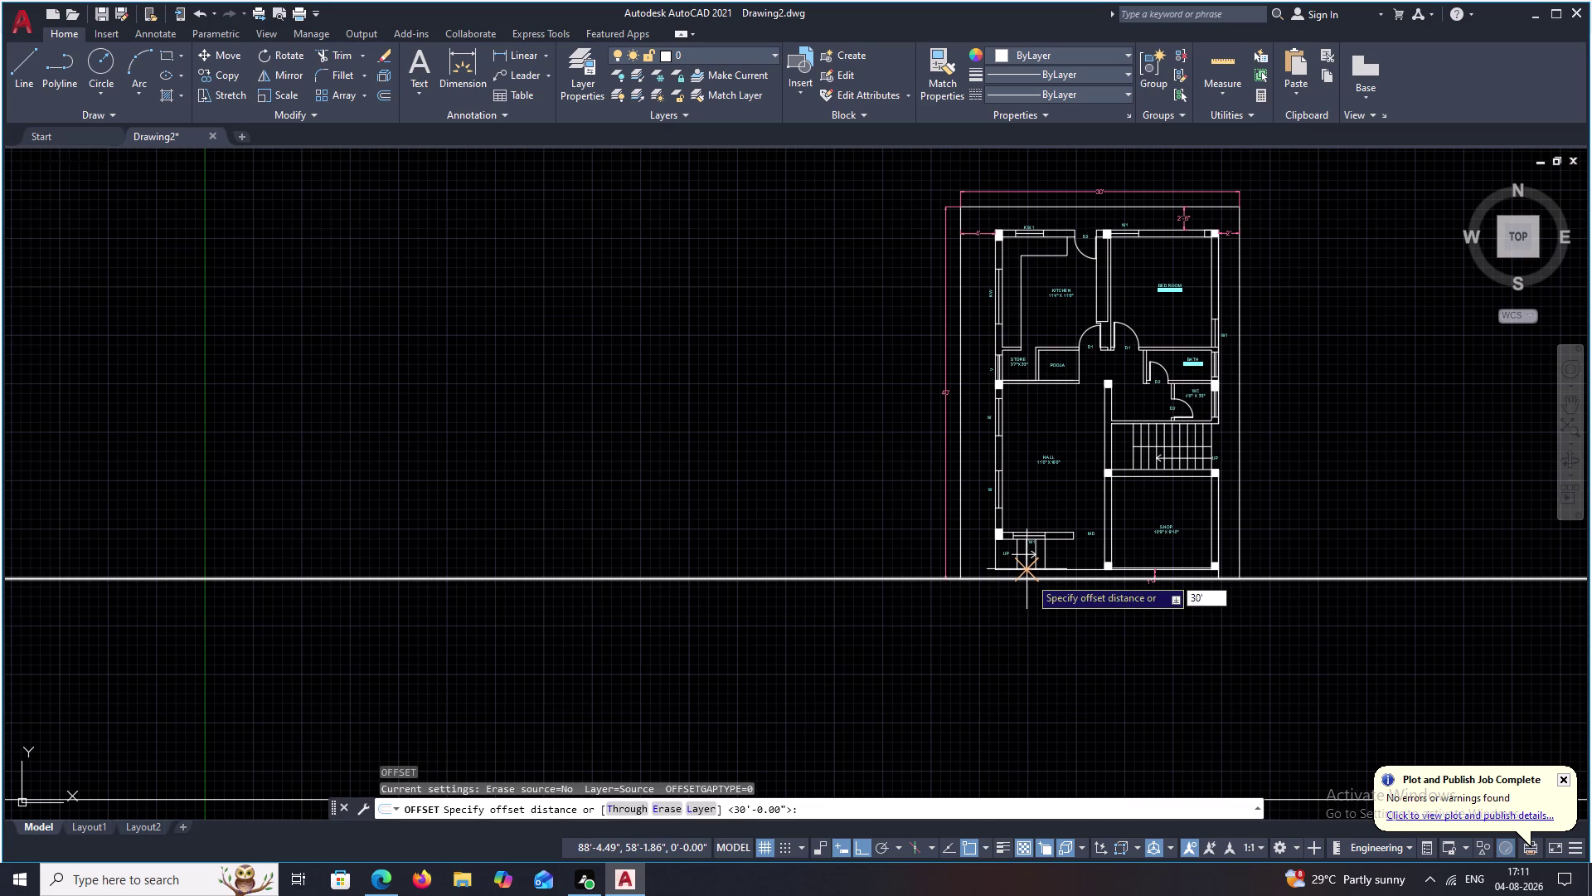
key(space)
click(1029, 580)
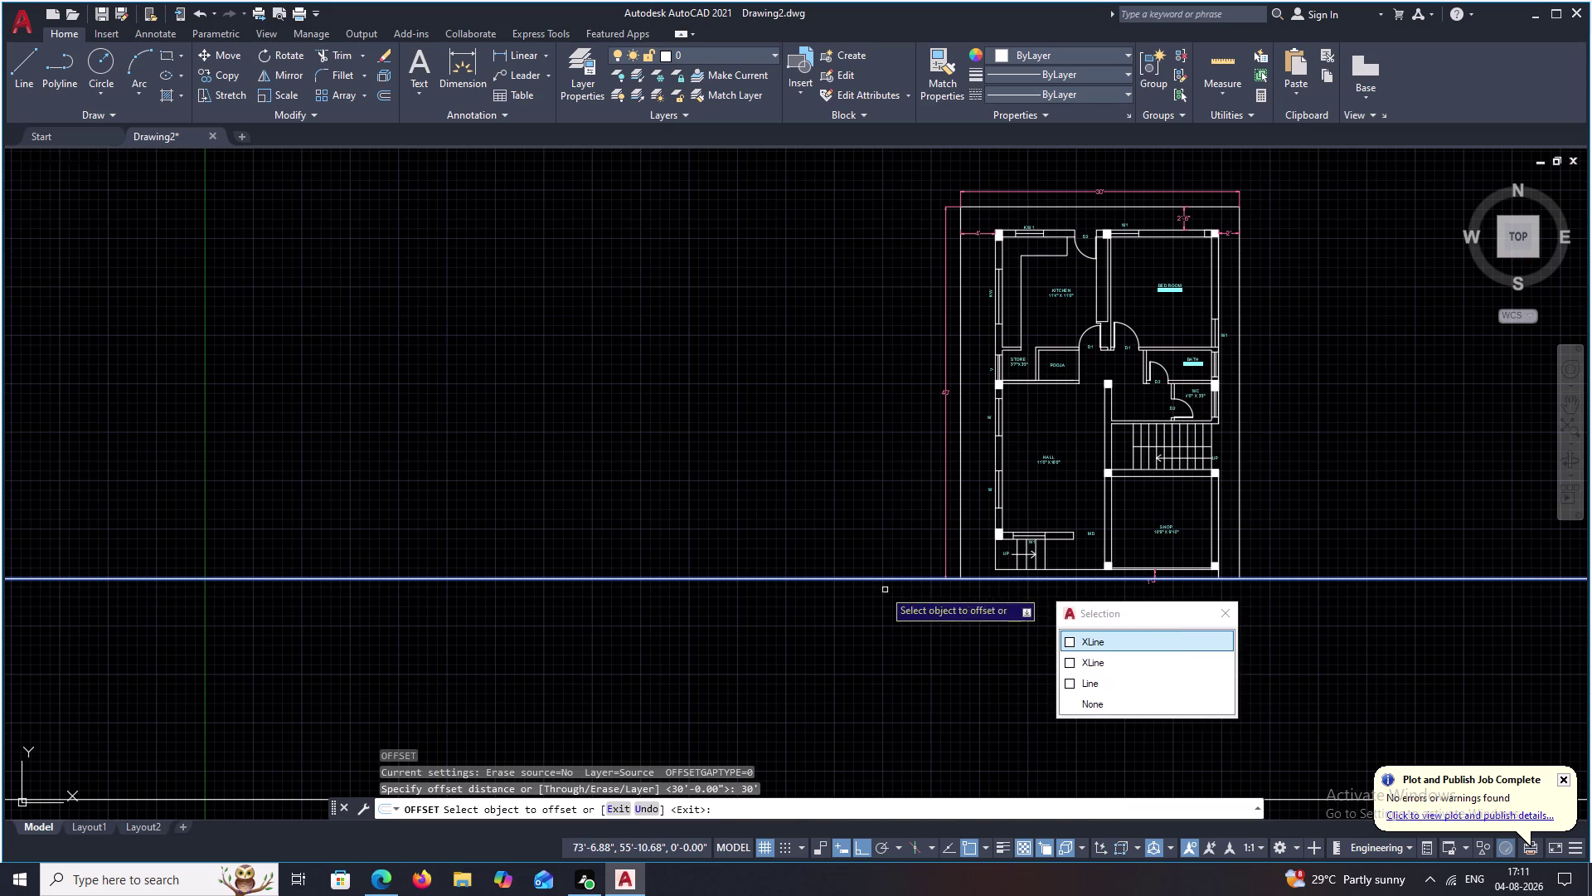
click(853, 580)
click(918, 641)
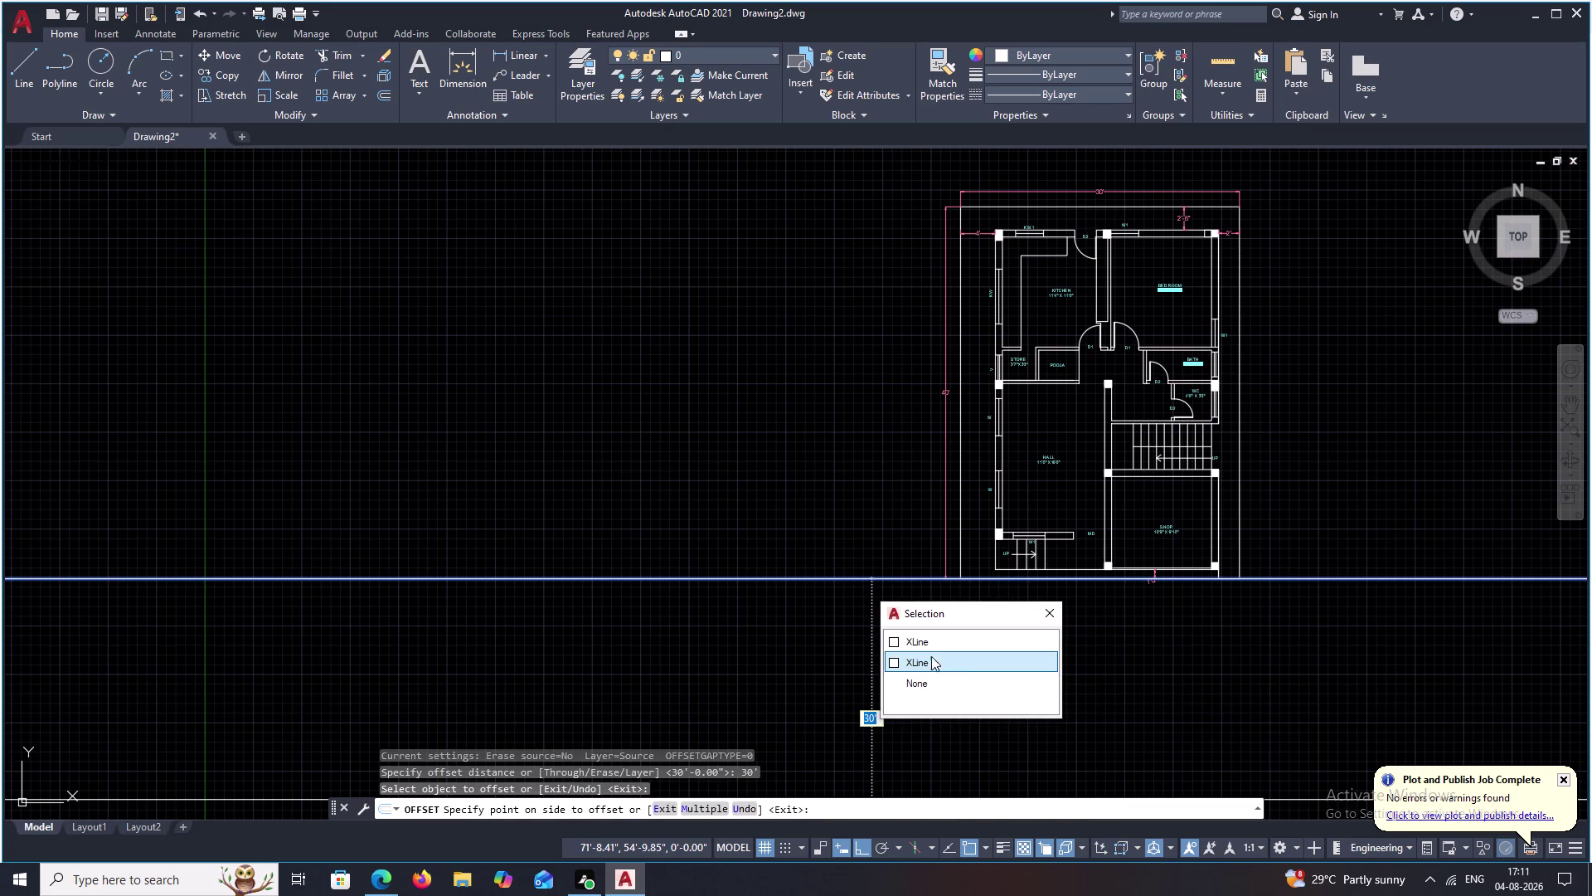
Undo the extra offset copies and reselect the road line.
scroll(down, 3)
middle_drag(1021, 684, 1036, 551)
scroll(down, 3)
scroll(down, 3)
scroll(up, 3)
key(ctrl+z)
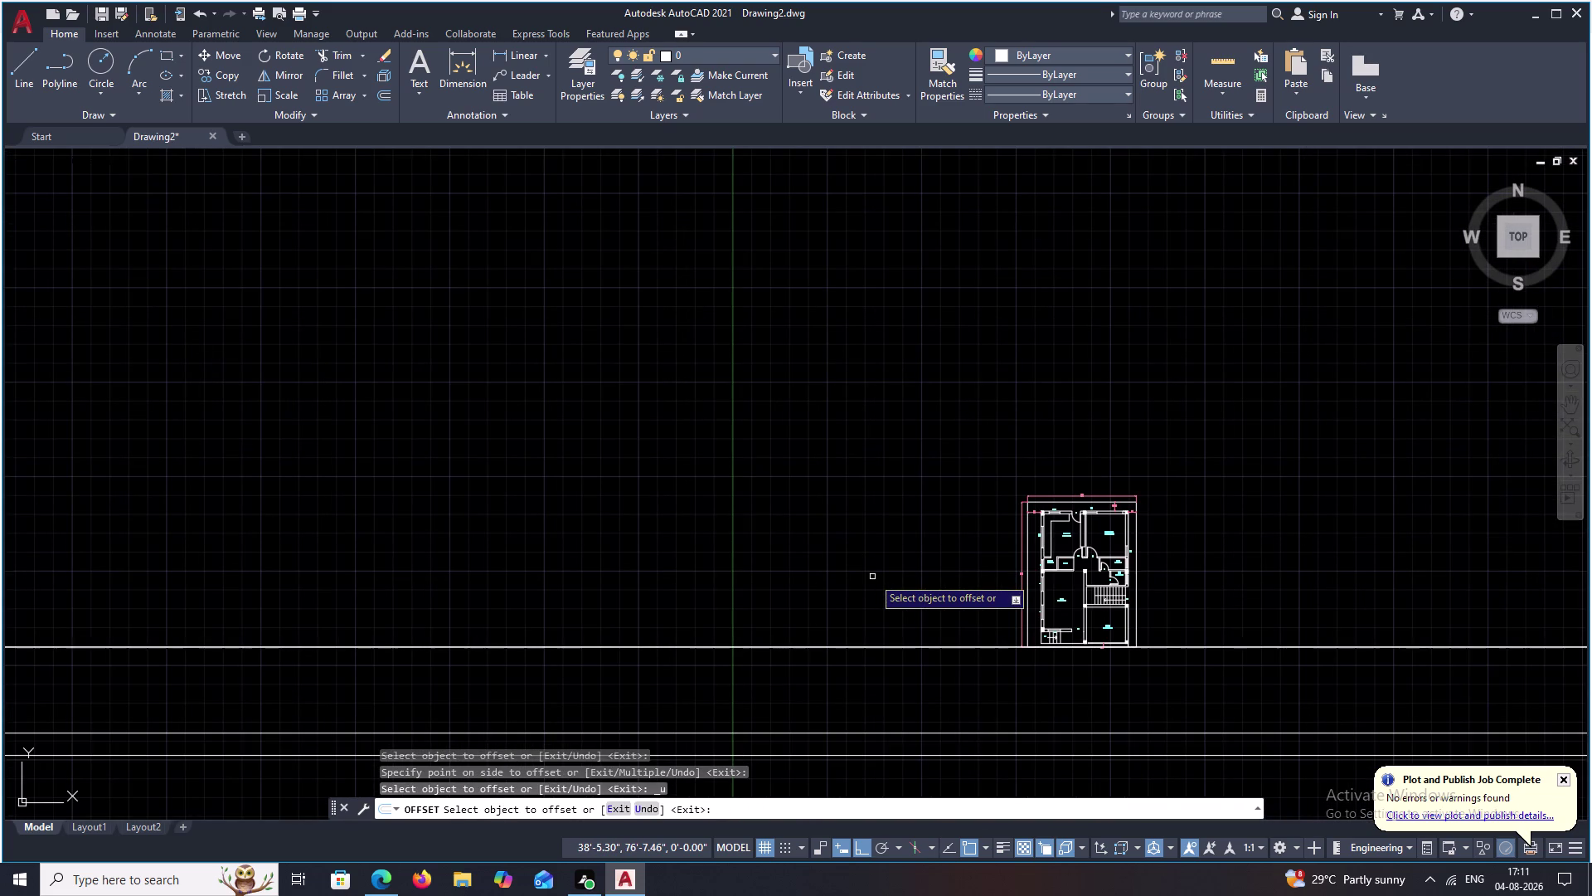
key(ctrl+z)
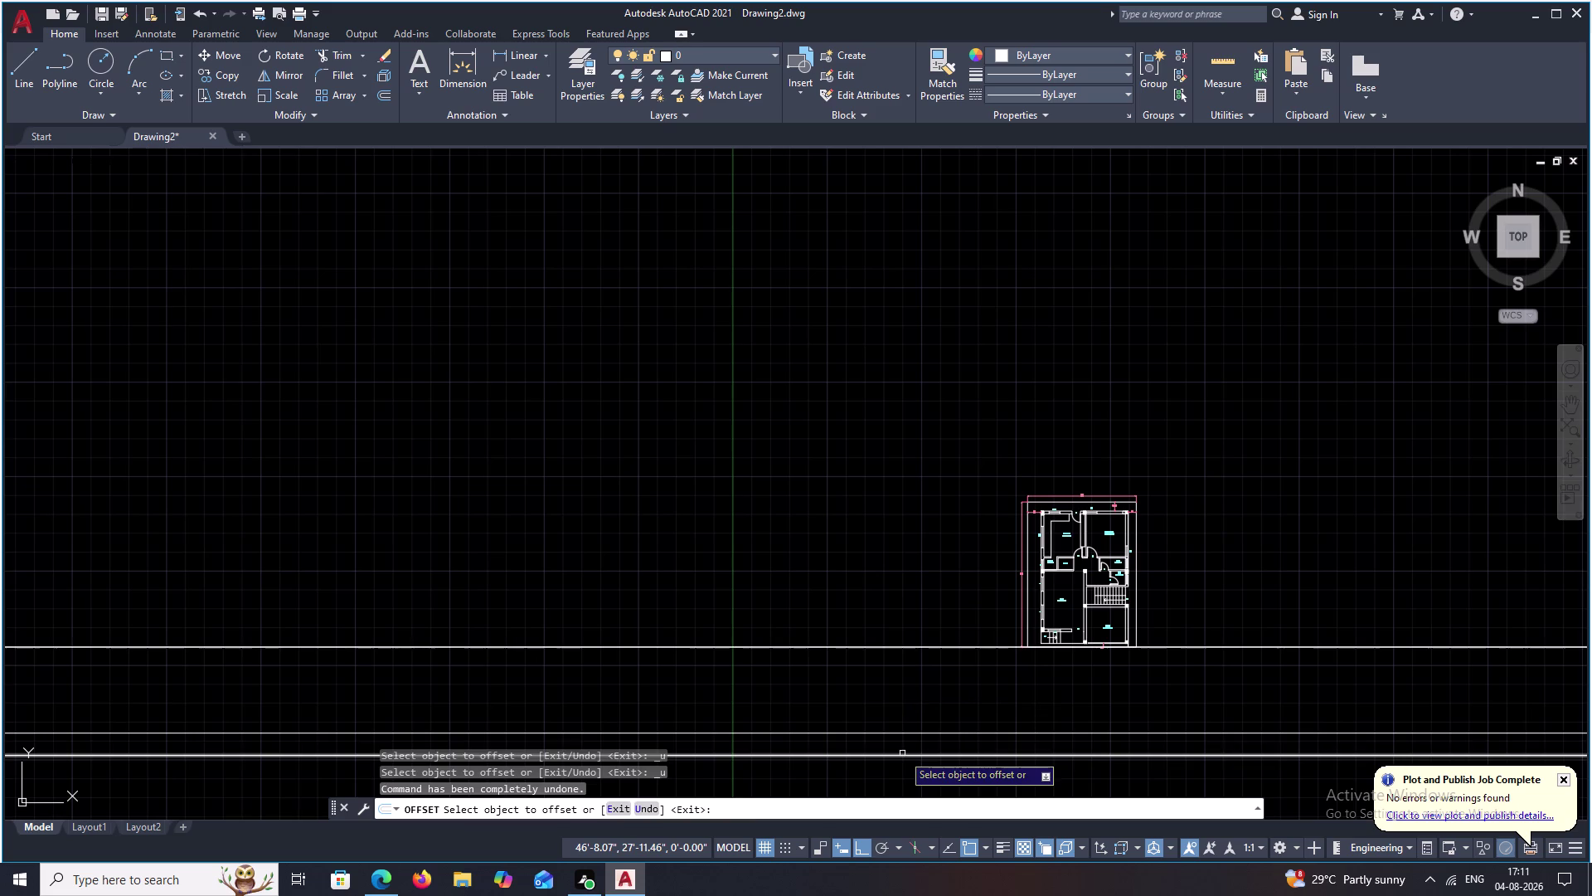
click(902, 753)
Erase the duplicate copied road line.
key(e)
key(space)
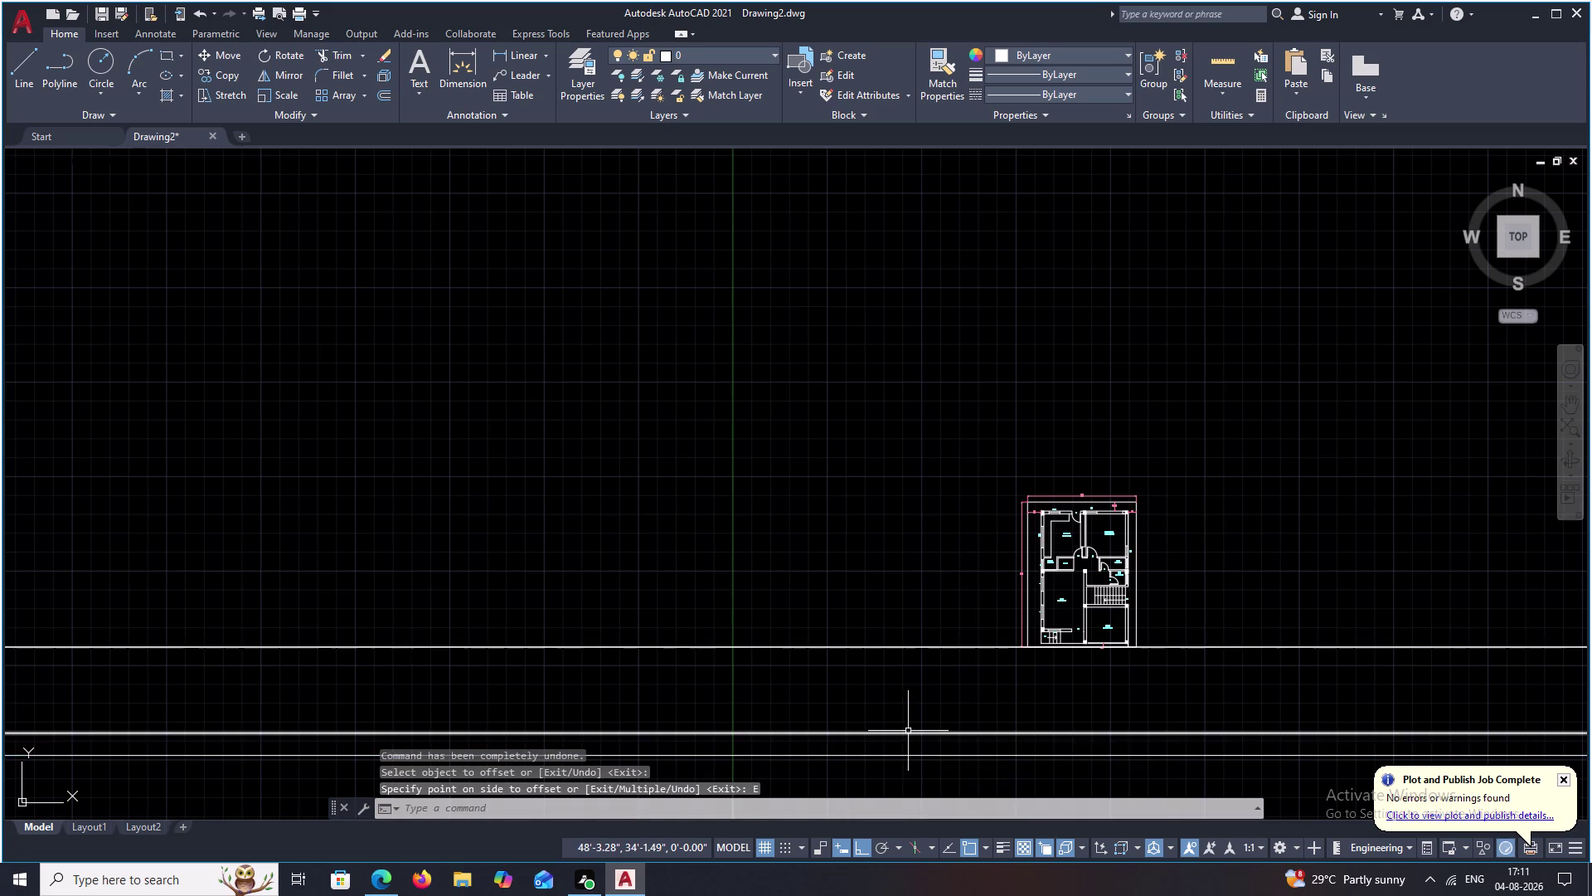
click(909, 731)
key(Escape)
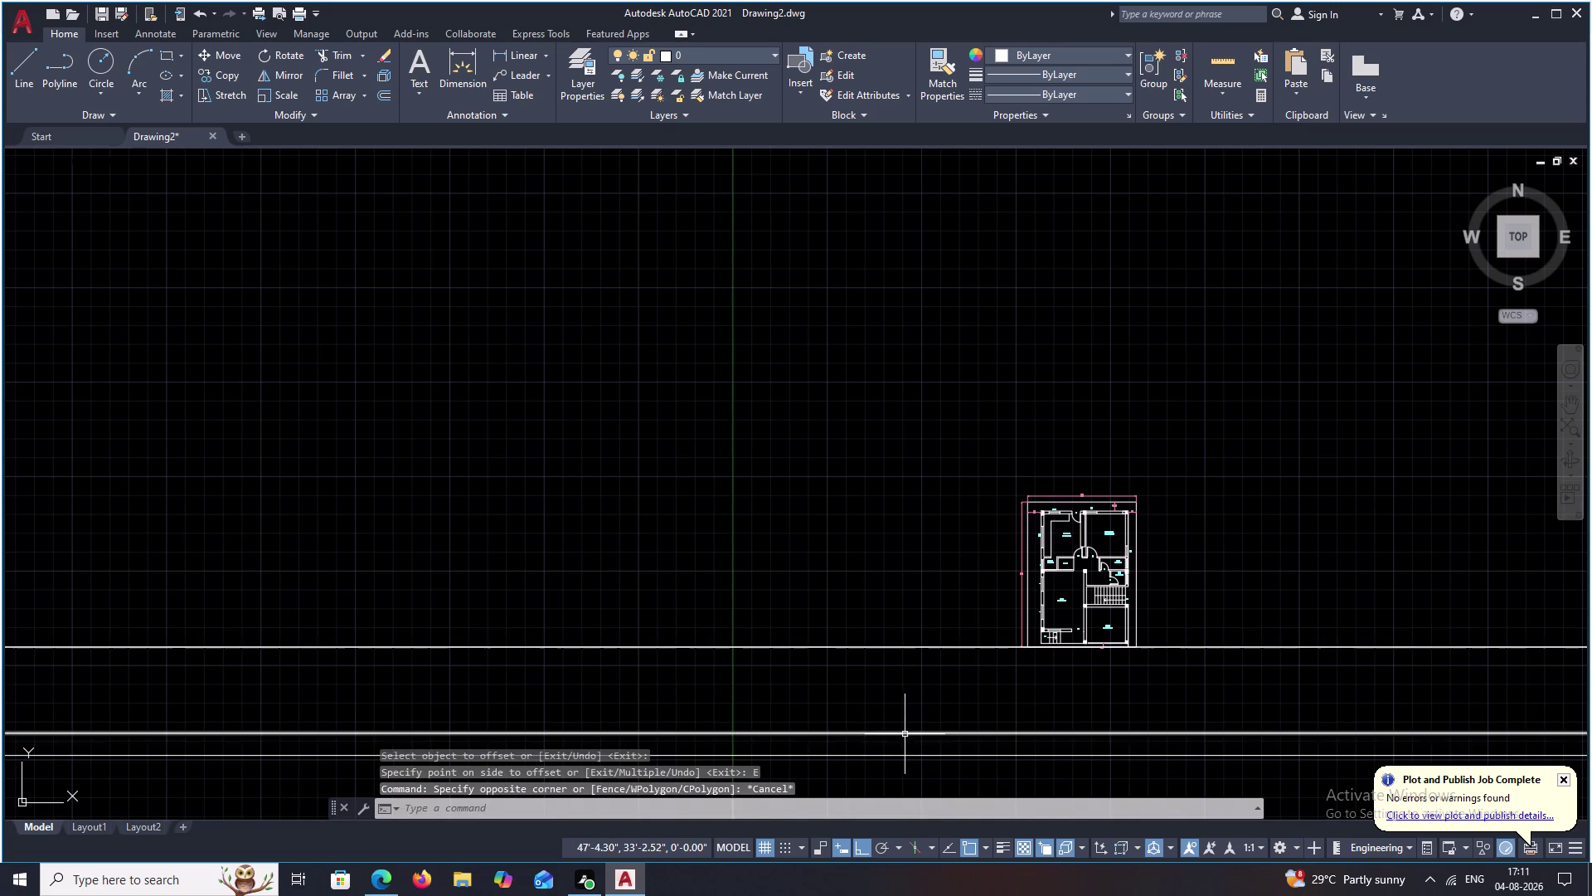
click(905, 734)
text(E)
key(space)
click(908, 756)
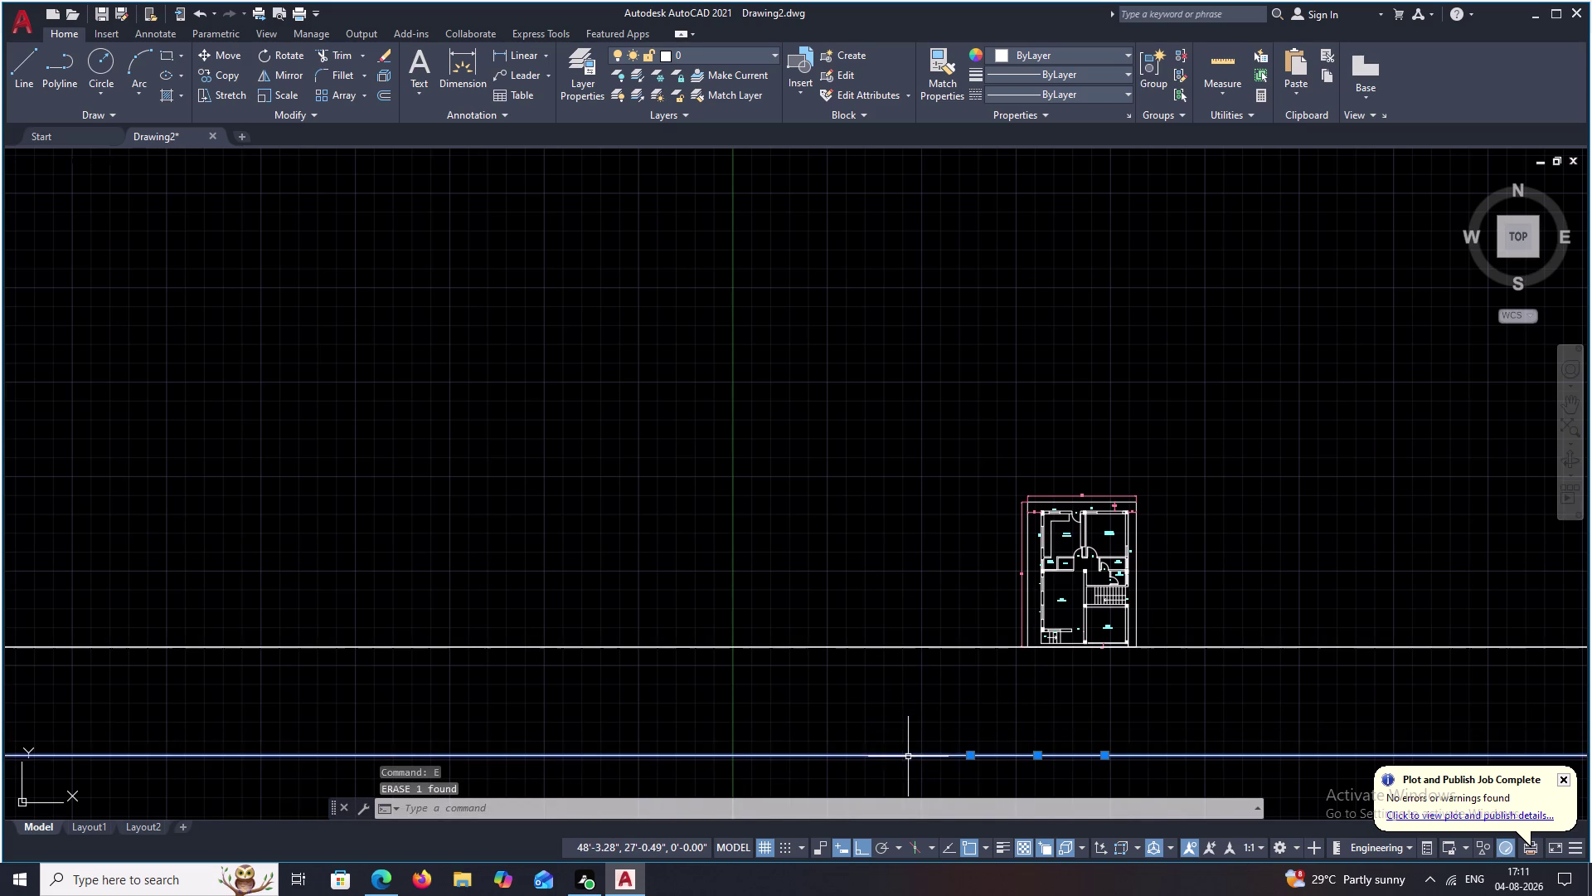
Frame the house and both road lines in the view.
scroll(down, 3)
middle_drag(1099, 726, 921, 719)
scroll(up, 3)
middle_drag(939, 712, 958, 449)
scroll(down, 3)
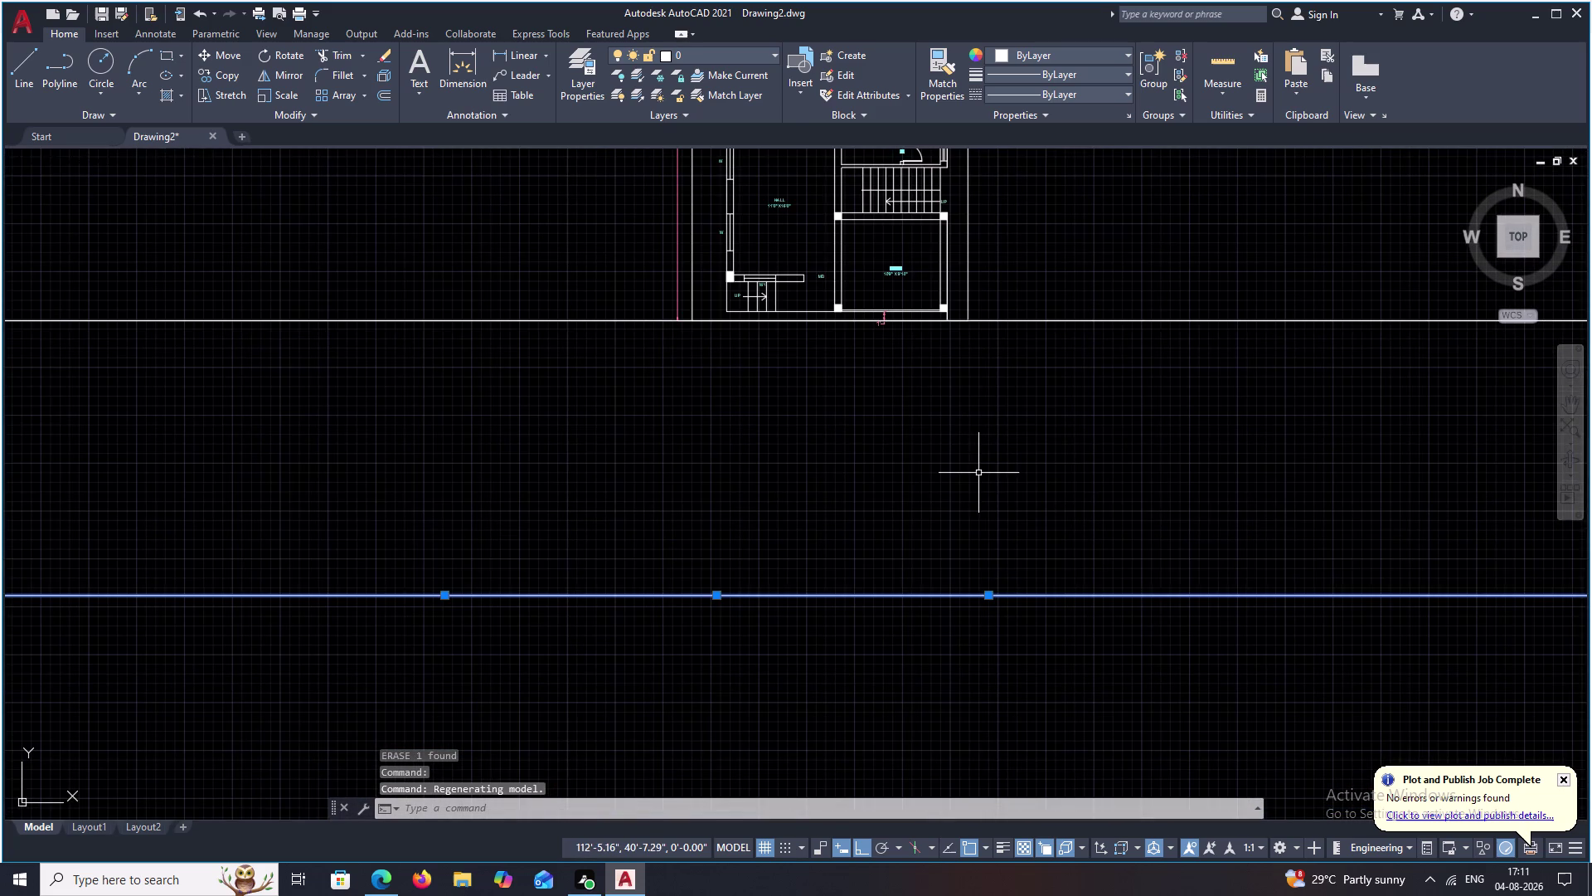
key(Escape)
Measure between the two road lines to confirm the 30' gap.
click(511, 59)
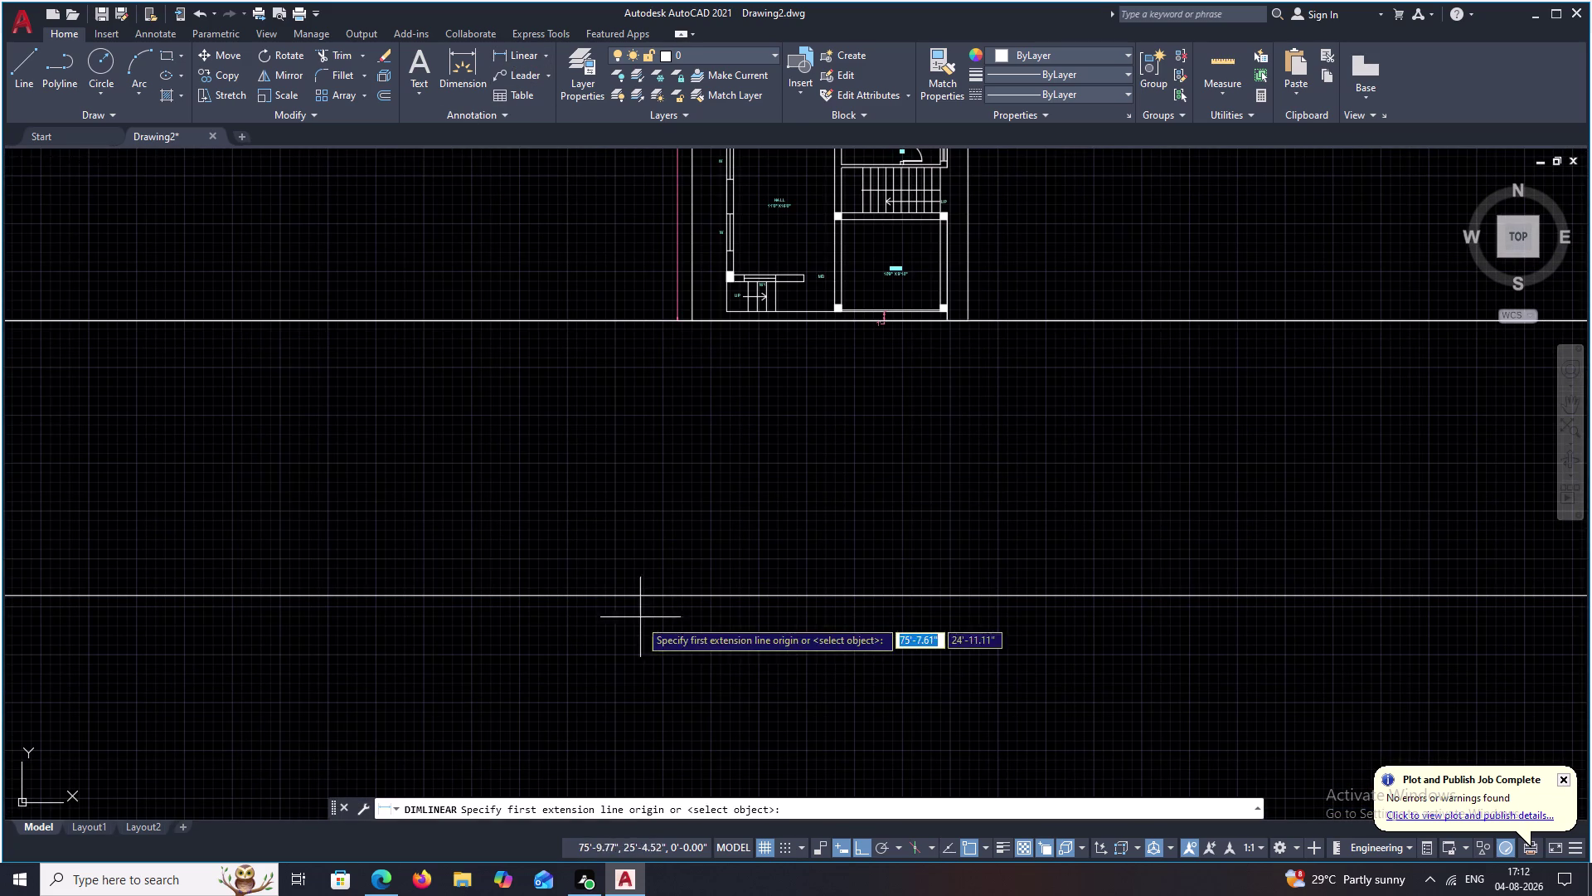
click(667, 598)
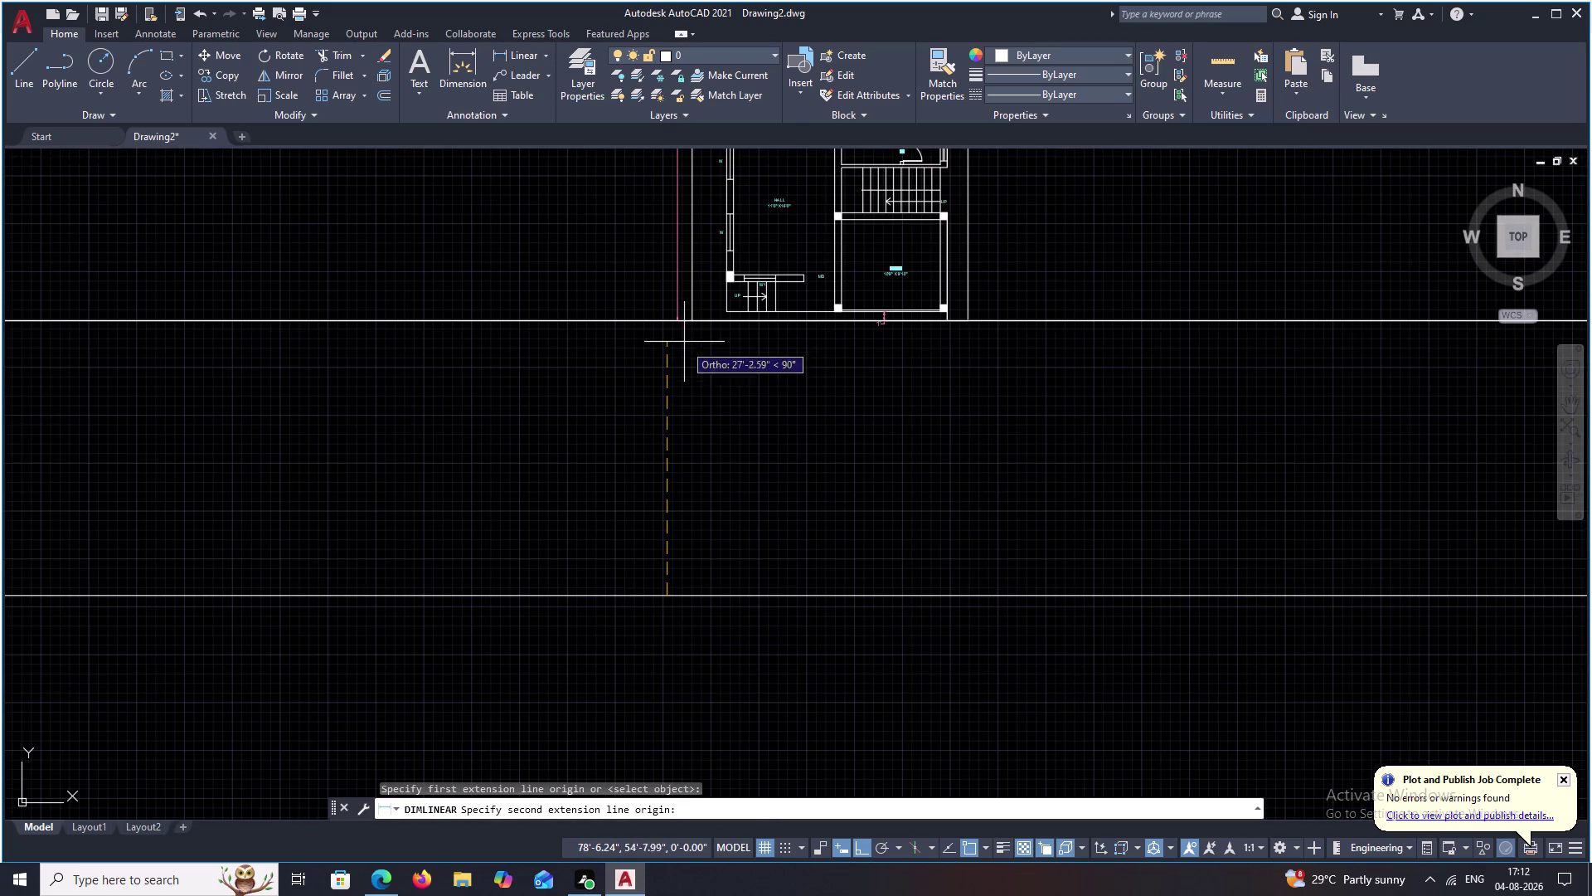
click(659, 320)
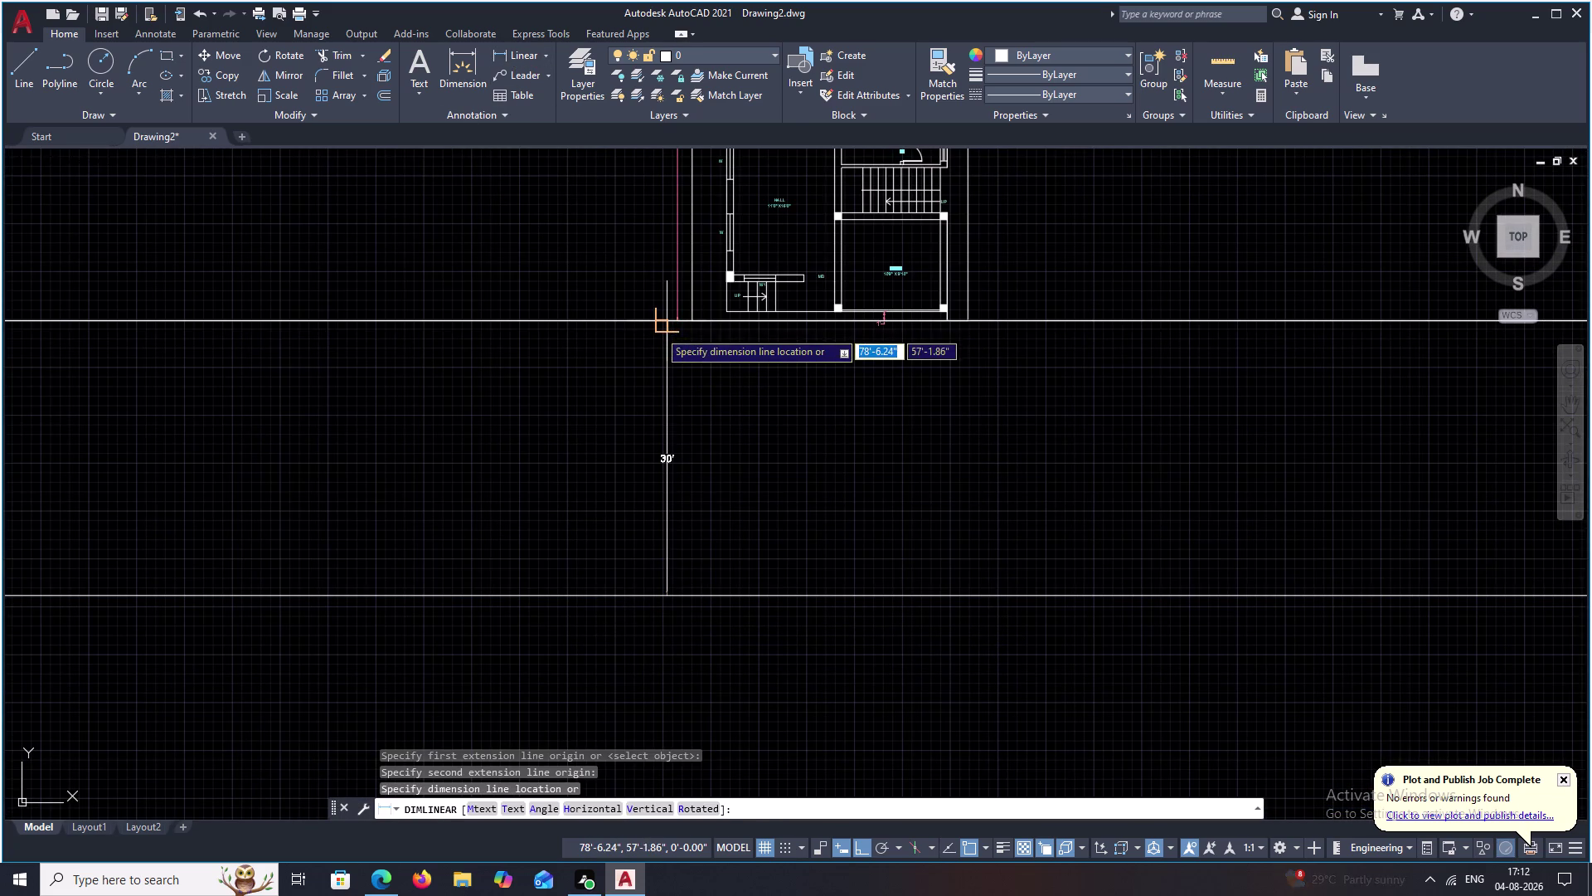
key(Escape)
Draw vertical construction lines at the road's left and right ends.
scroll(down, 3)
middle_drag(533, 533, 626, 525)
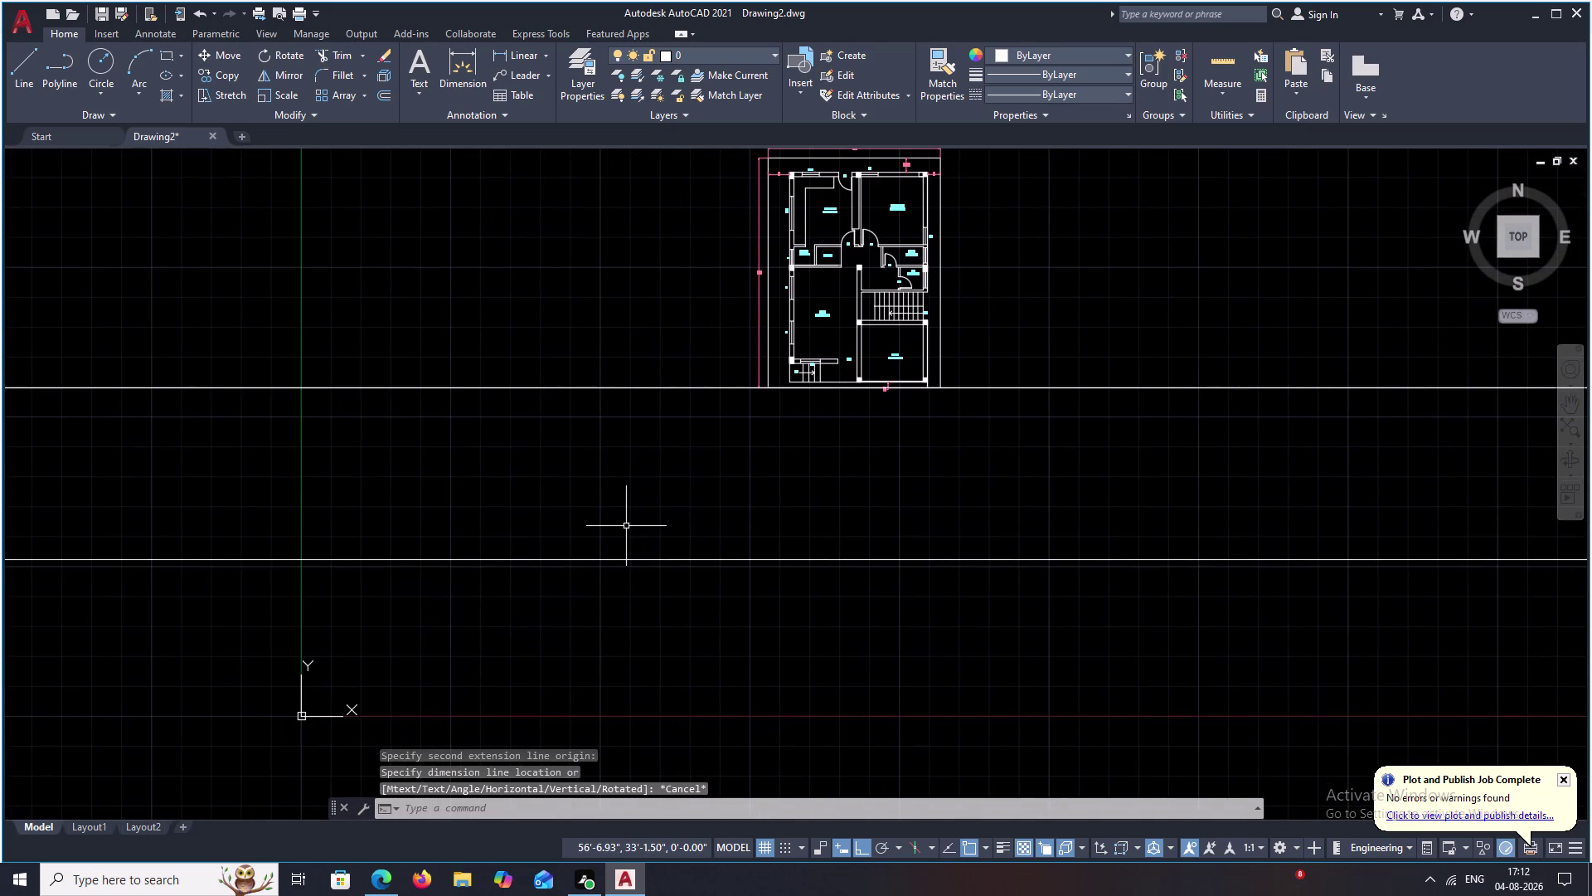
text(XL)
key(space)
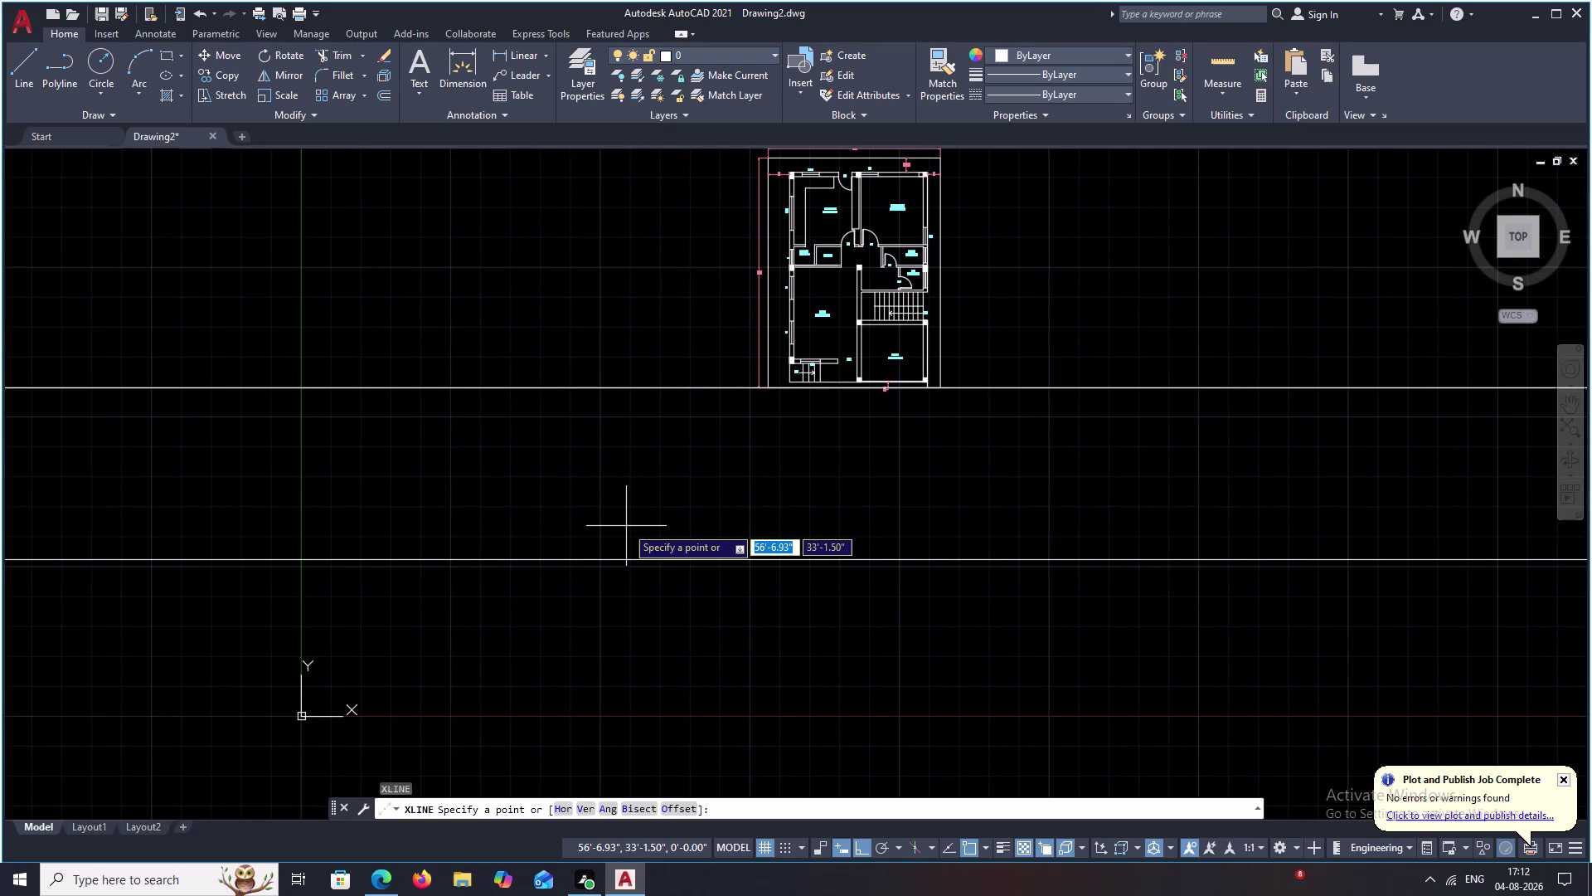
text(V)
key(space)
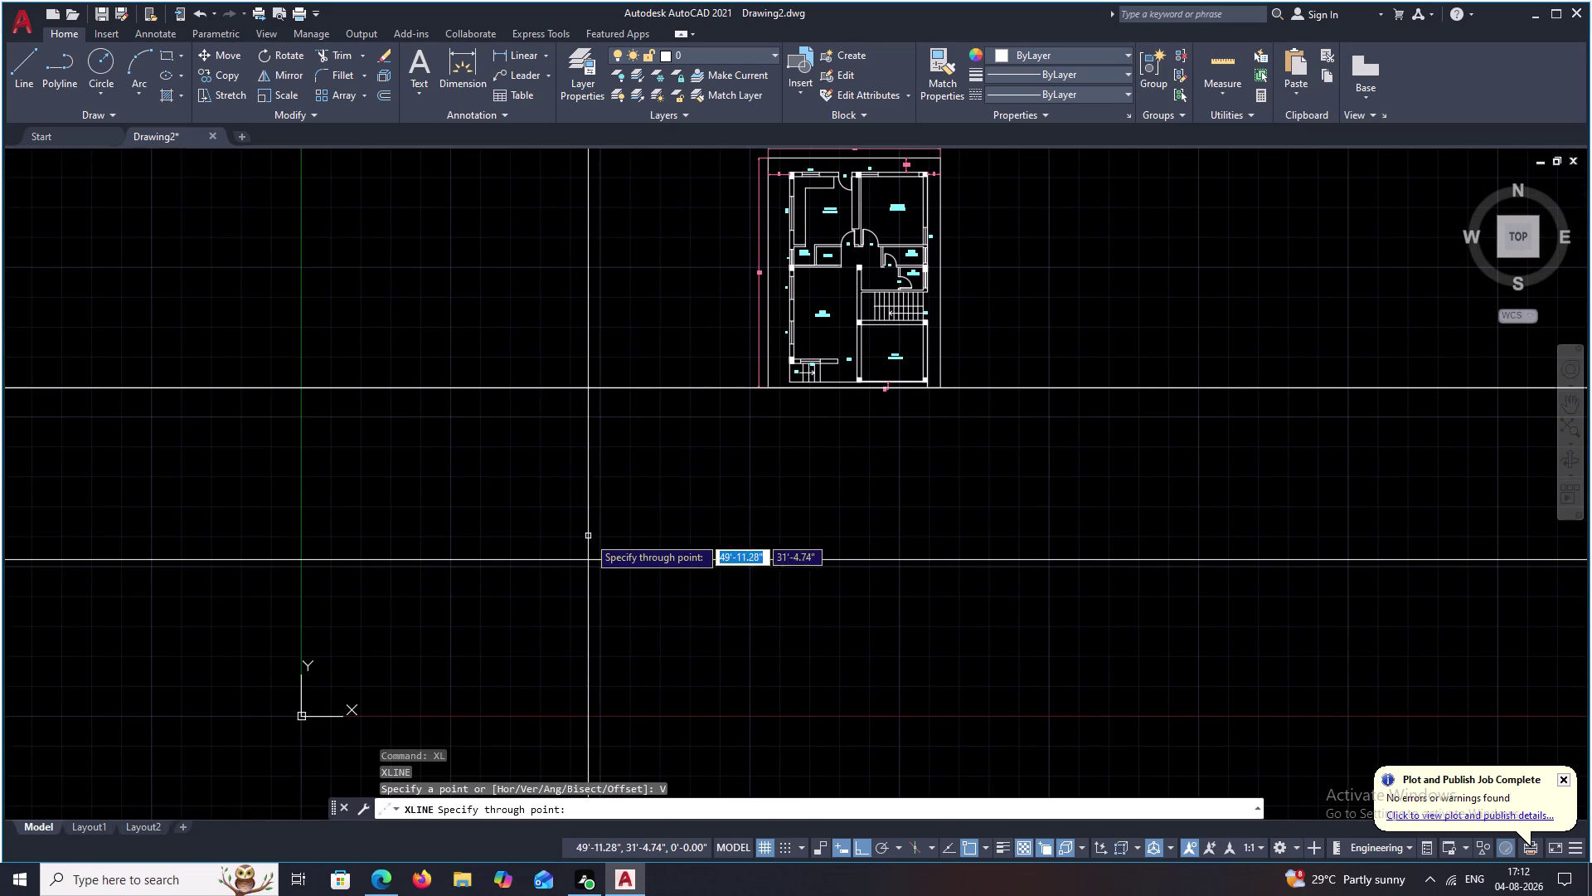
click(597, 538)
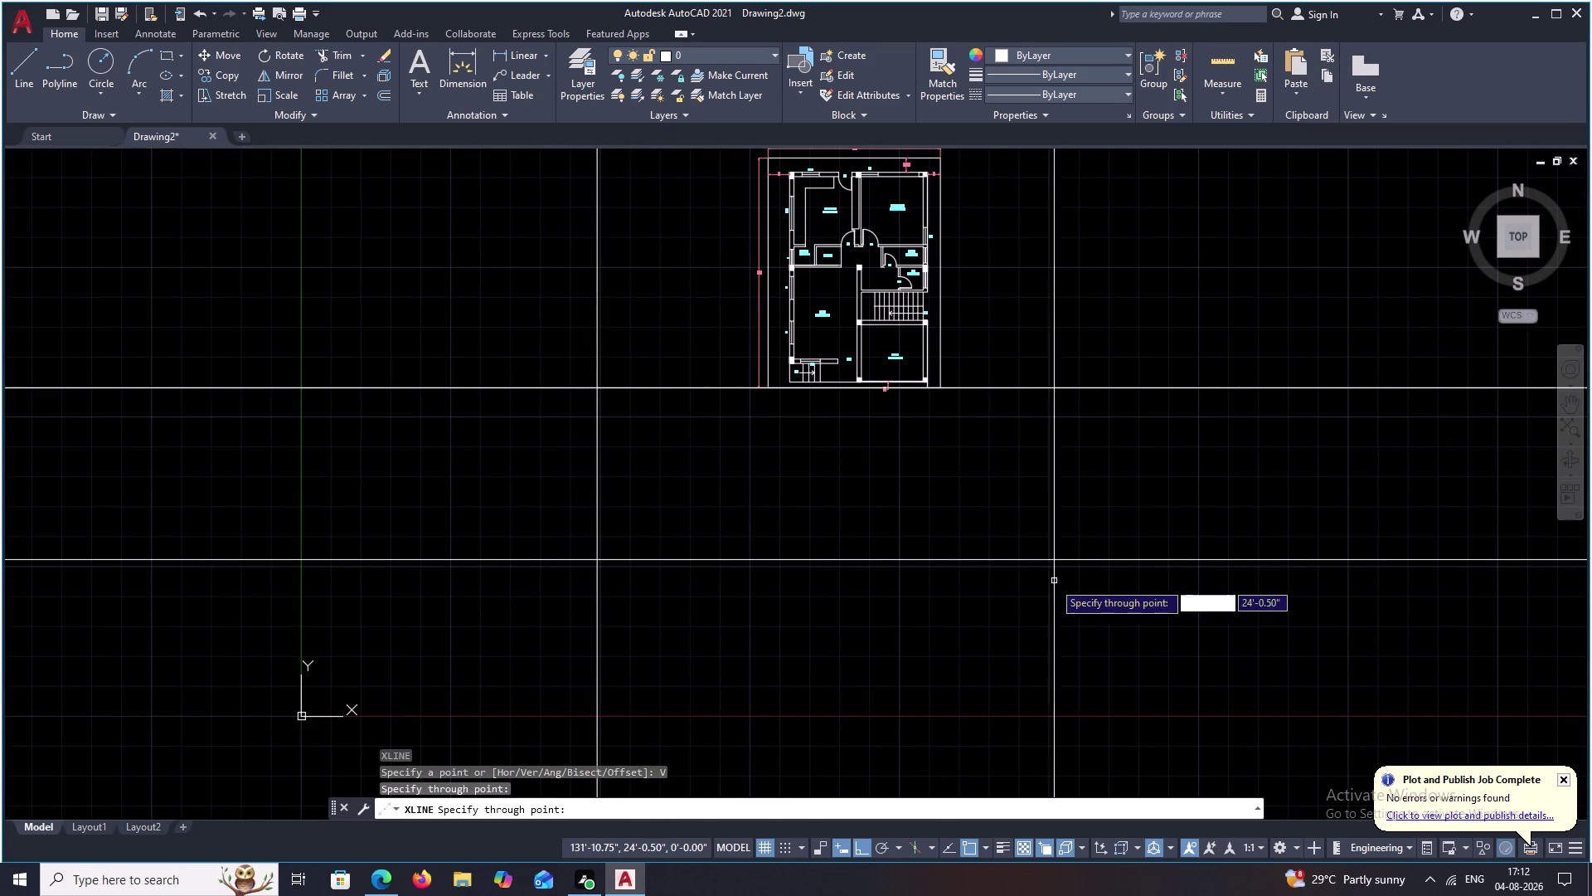
click(1052, 582)
key(Escape)
Trim the overhanging road and vertical lines with fence selections.
text(TR)
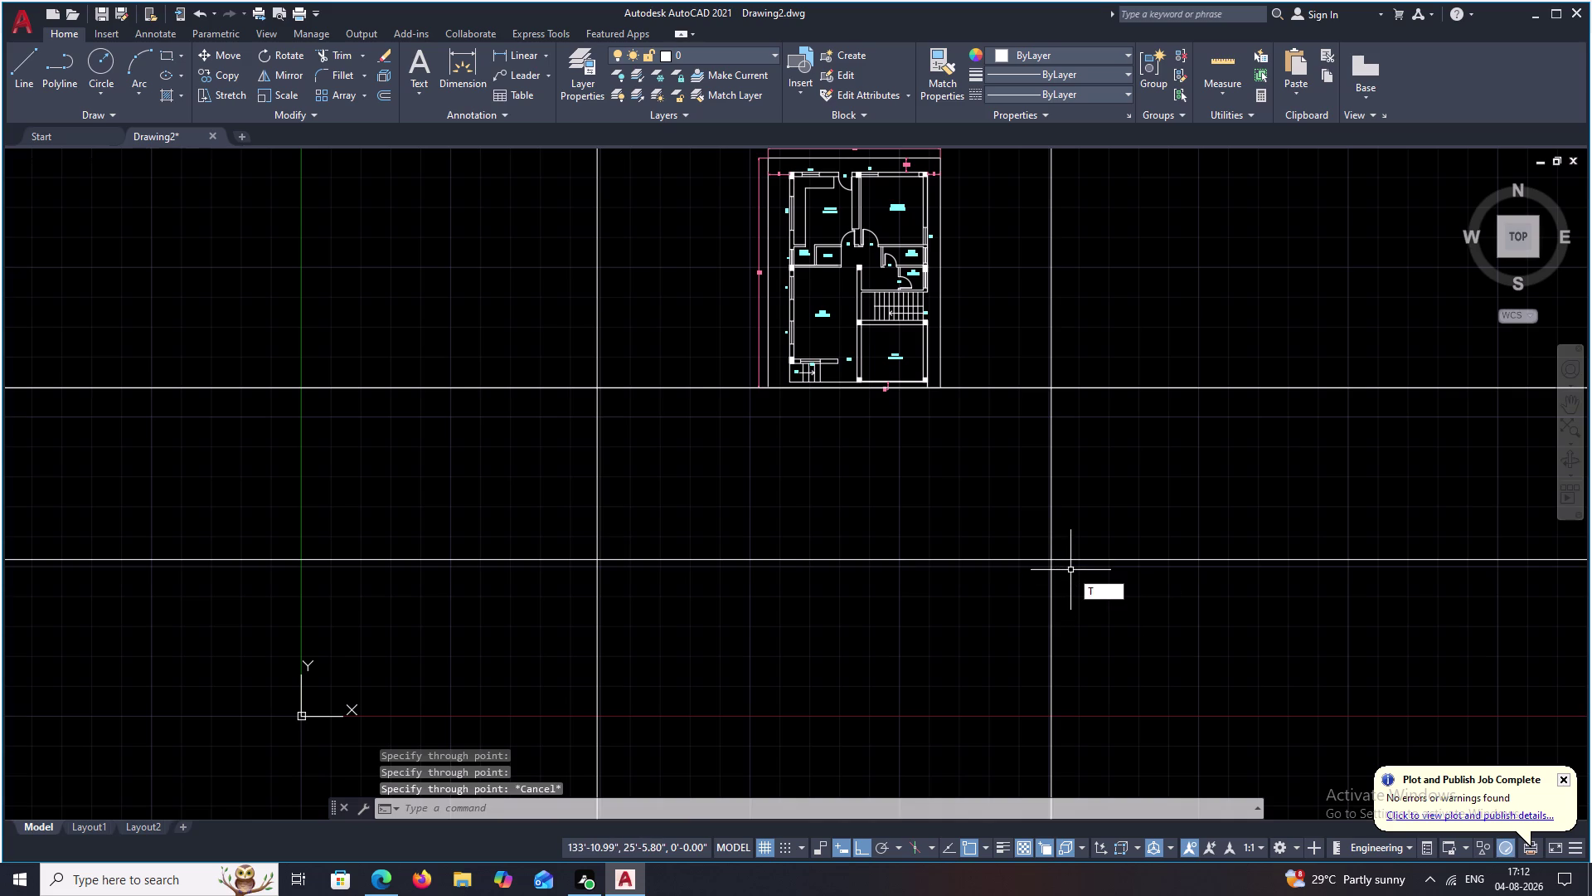
key(space)
drag(1172, 265, 515, 684)
drag(475, 354, 464, 390)
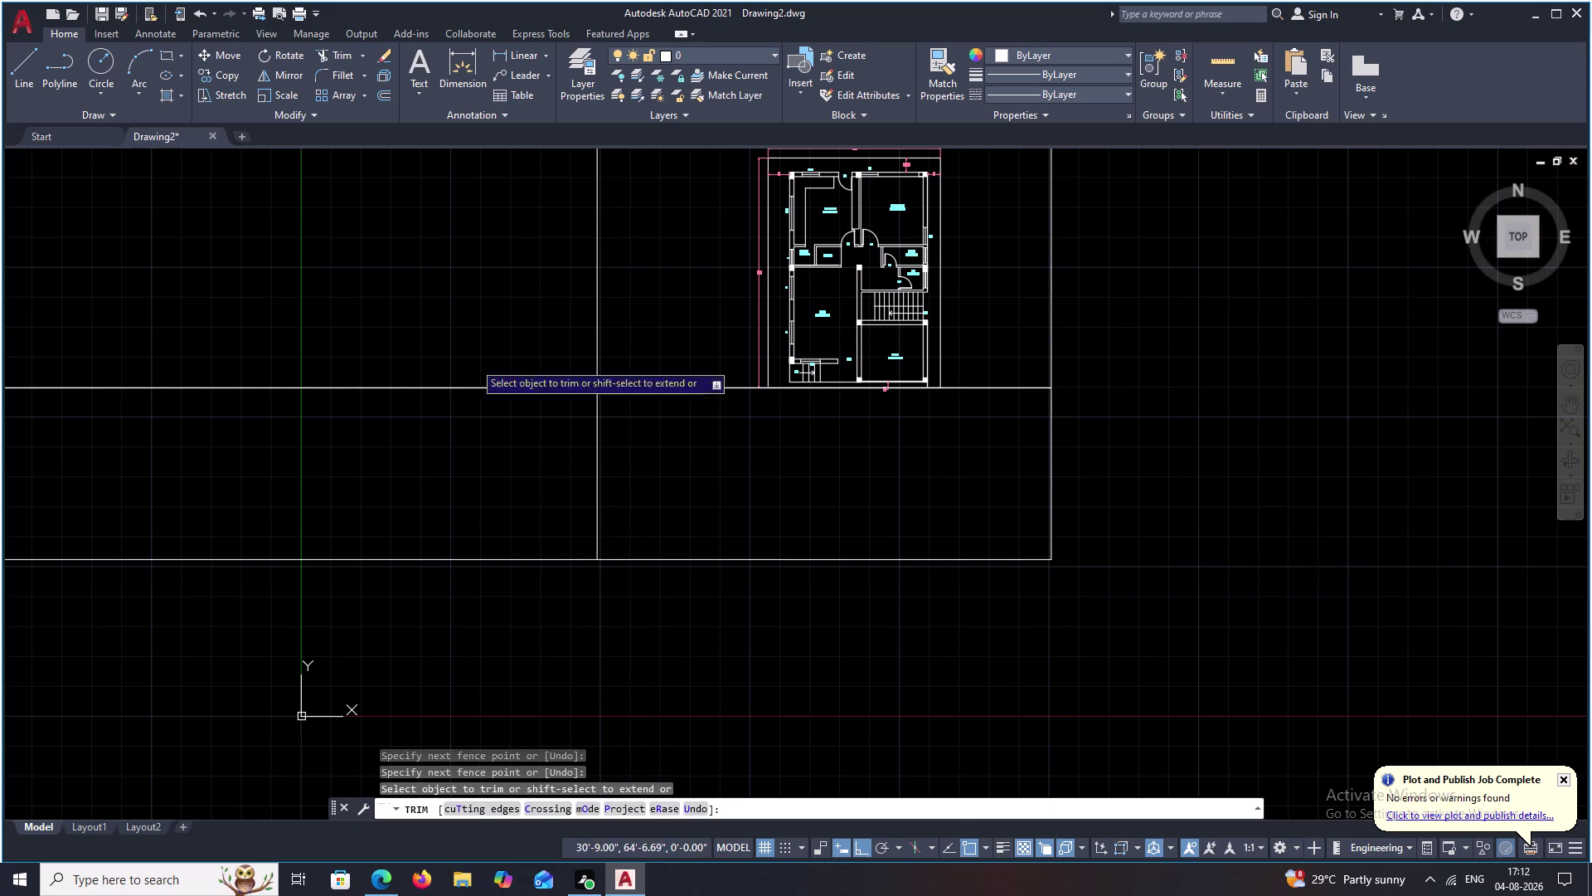
drag(465, 390, 448, 684)
drag(639, 341, 458, 374)
drag(1035, 354, 1105, 354)
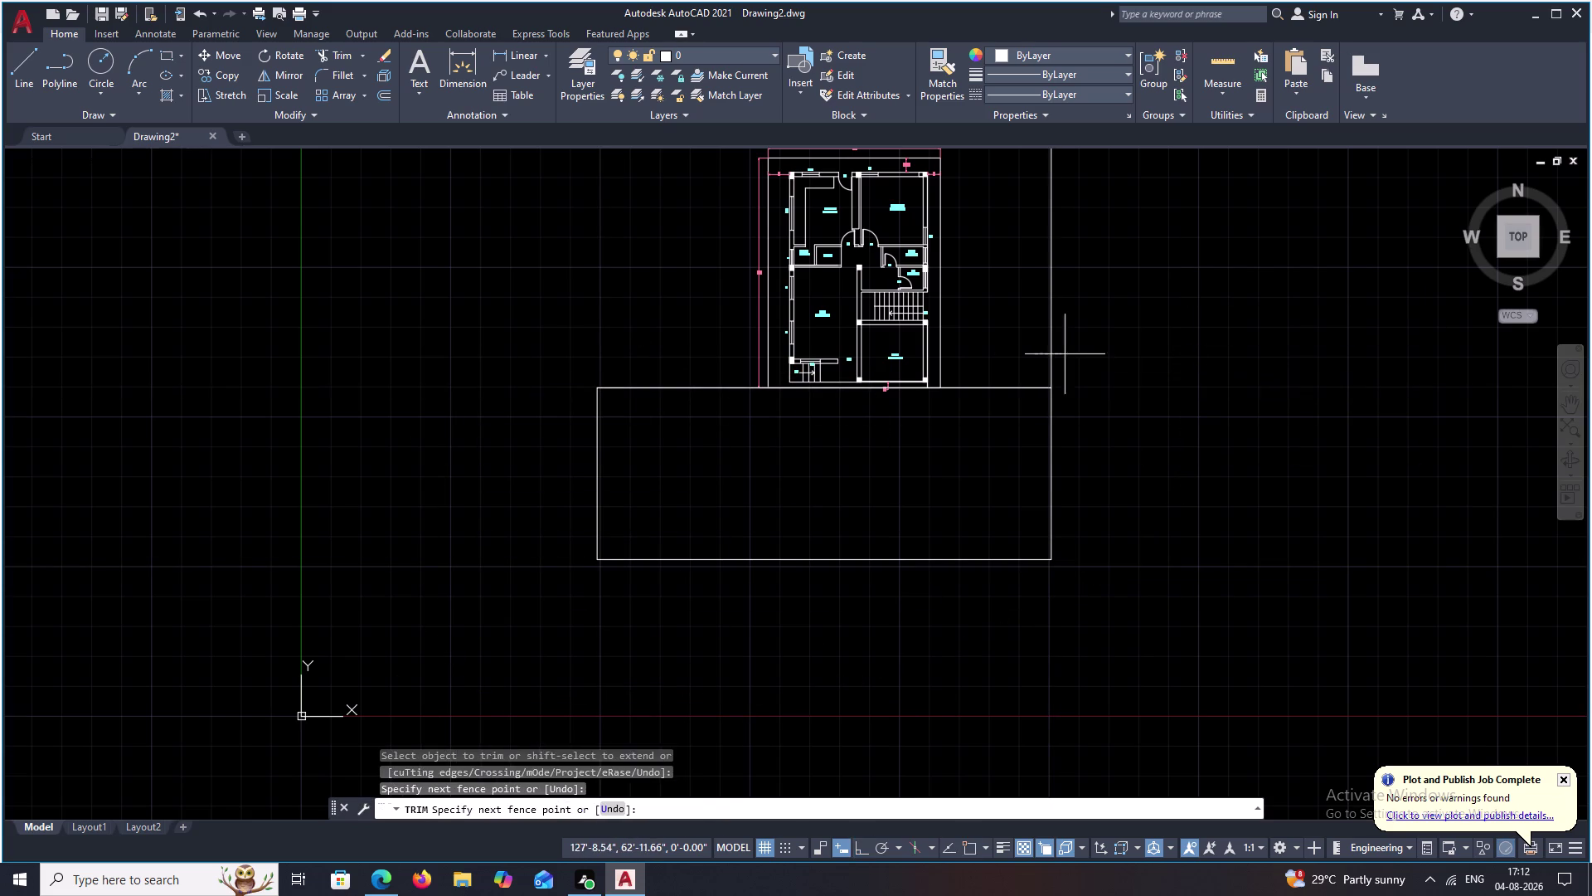
drag(1106, 354, 1209, 359)
drag(1034, 462, 1270, 462)
Finish trimming away the excess vertical lines at the road ends.
drag(700, 467, 374, 465)
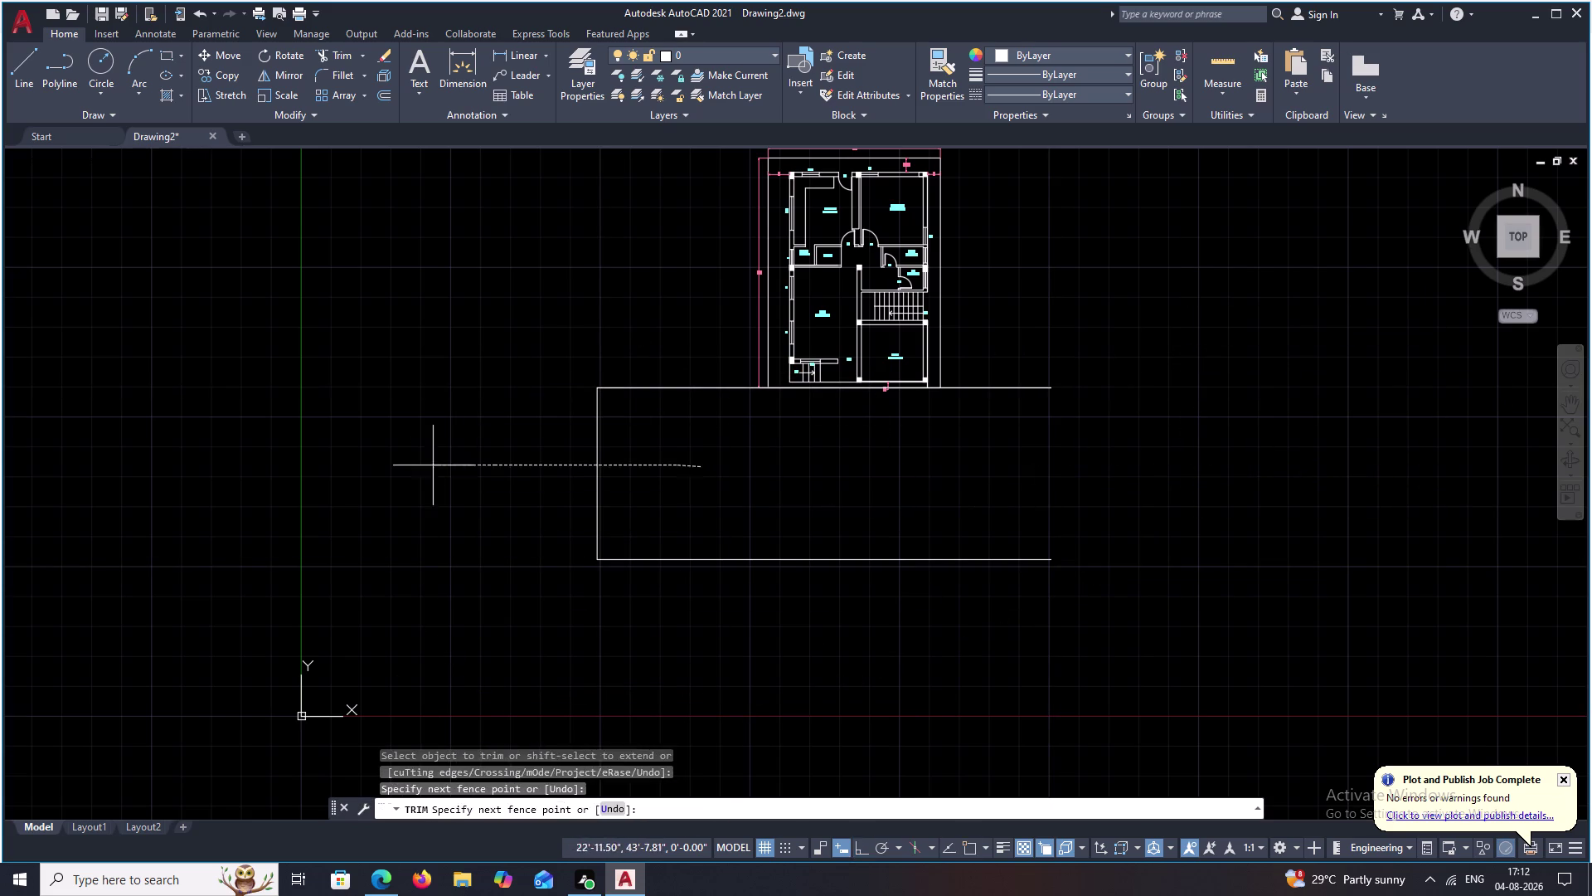
drag(374, 466, 332, 466)
key(Escape)
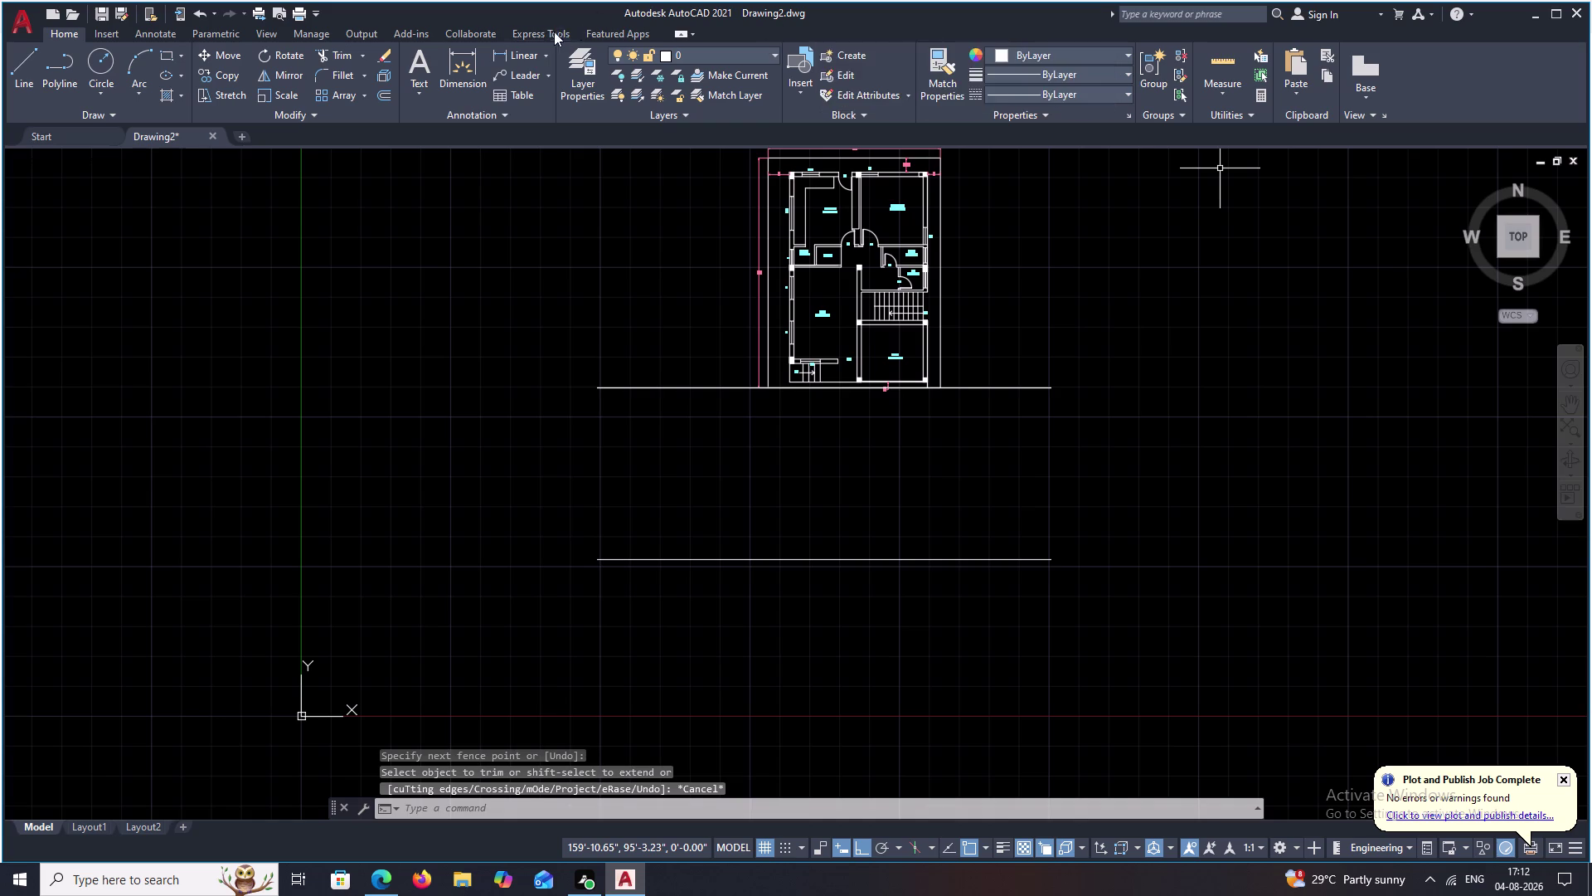
Draw a trial break-line on the road's right edge, then erase it.
click(552, 31)
click(668, 63)
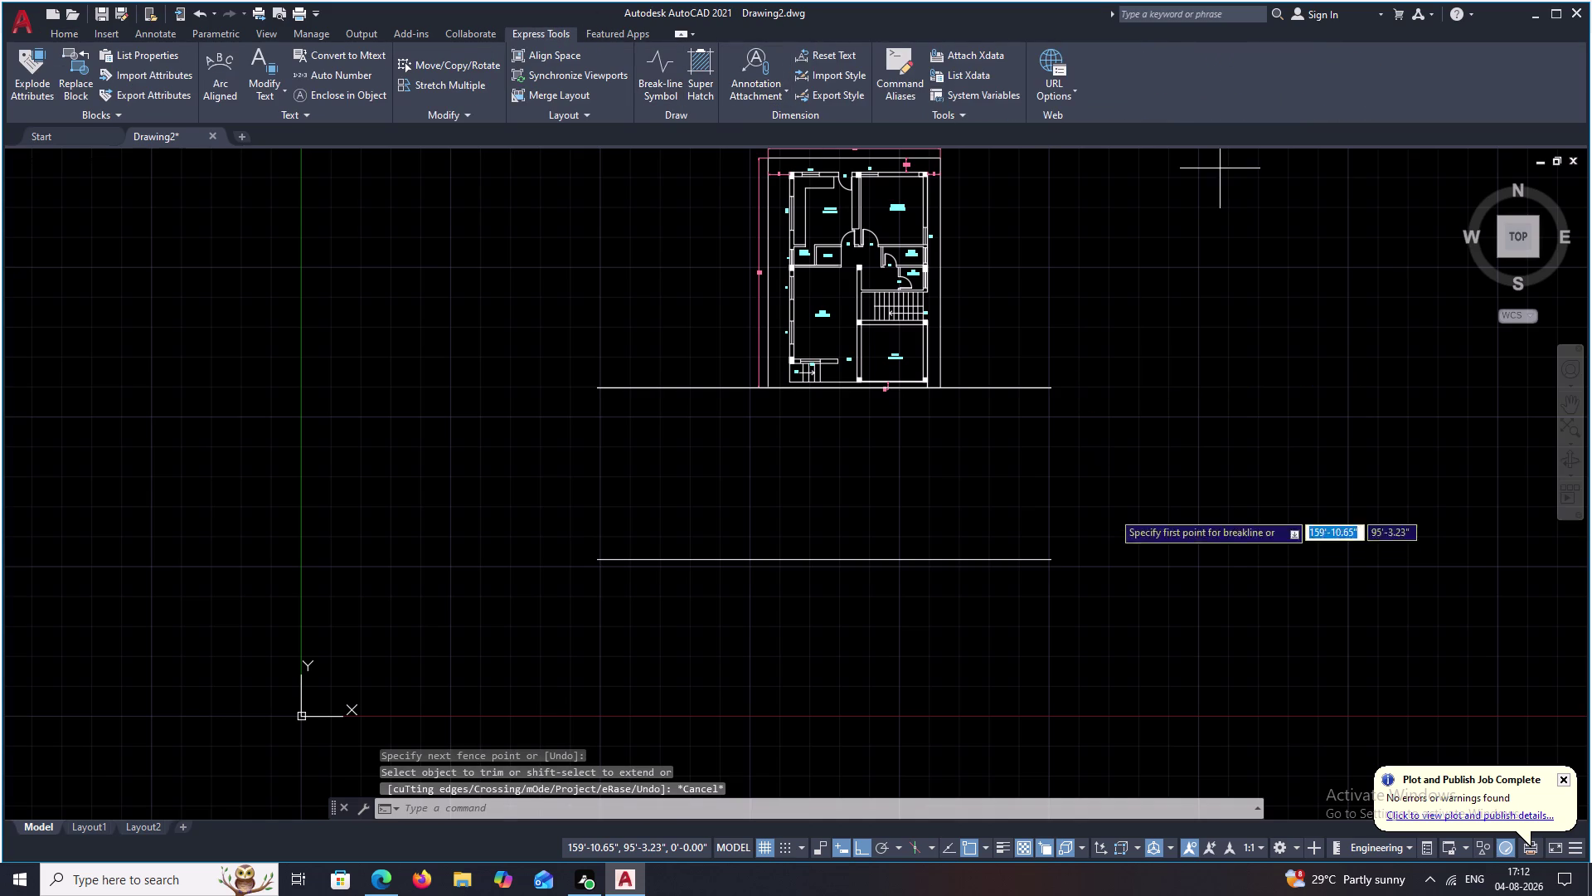
click(1050, 561)
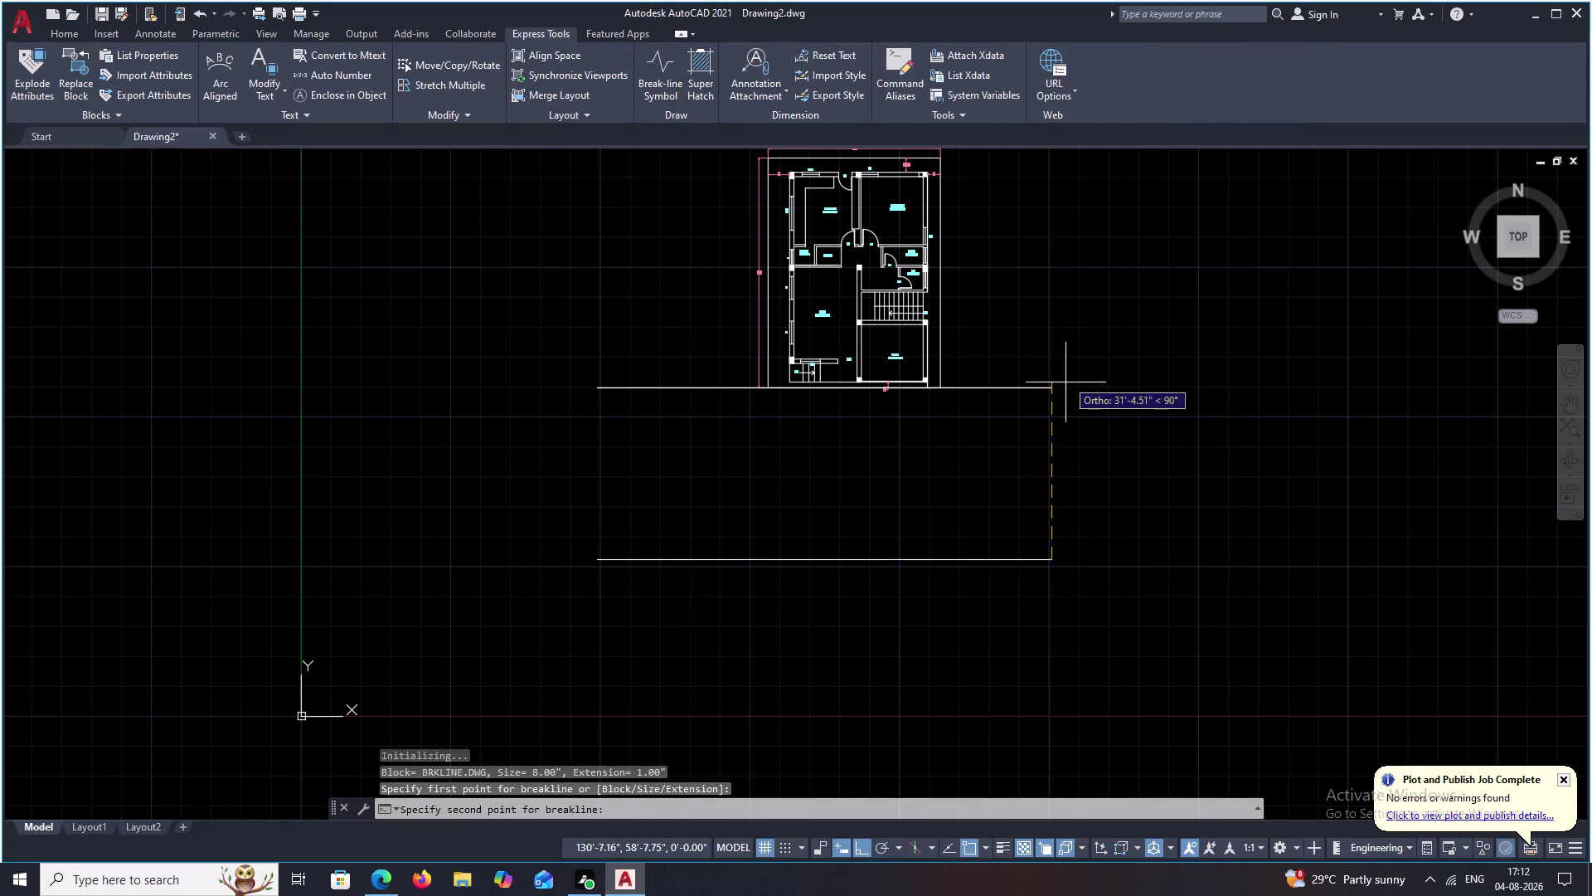
click(1056, 392)
click(1049, 469)
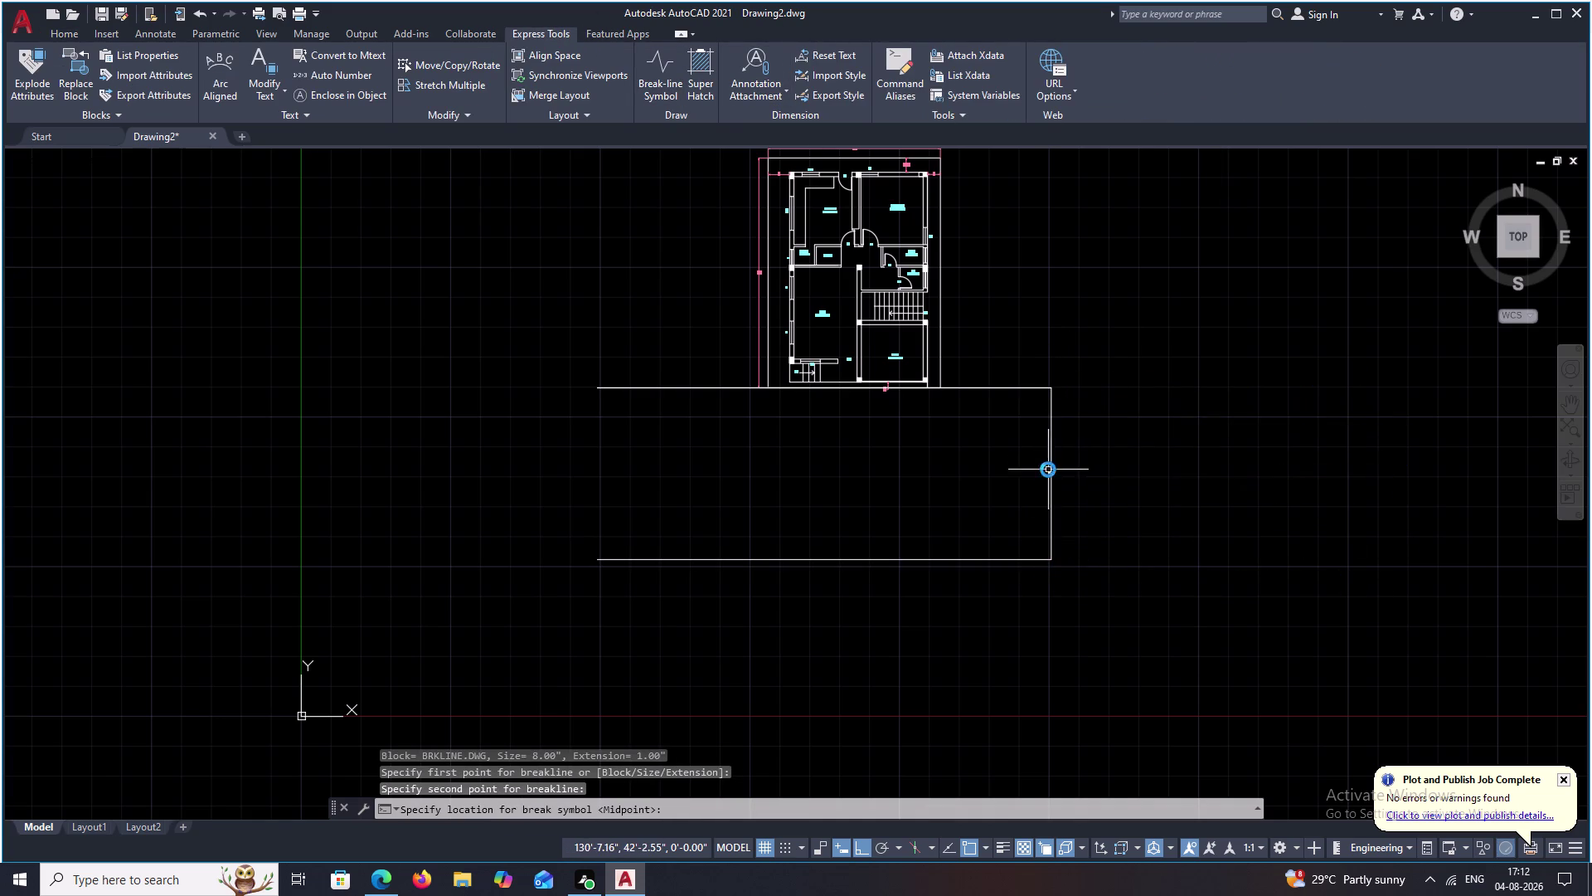
scroll(up, 3)
click(1039, 475)
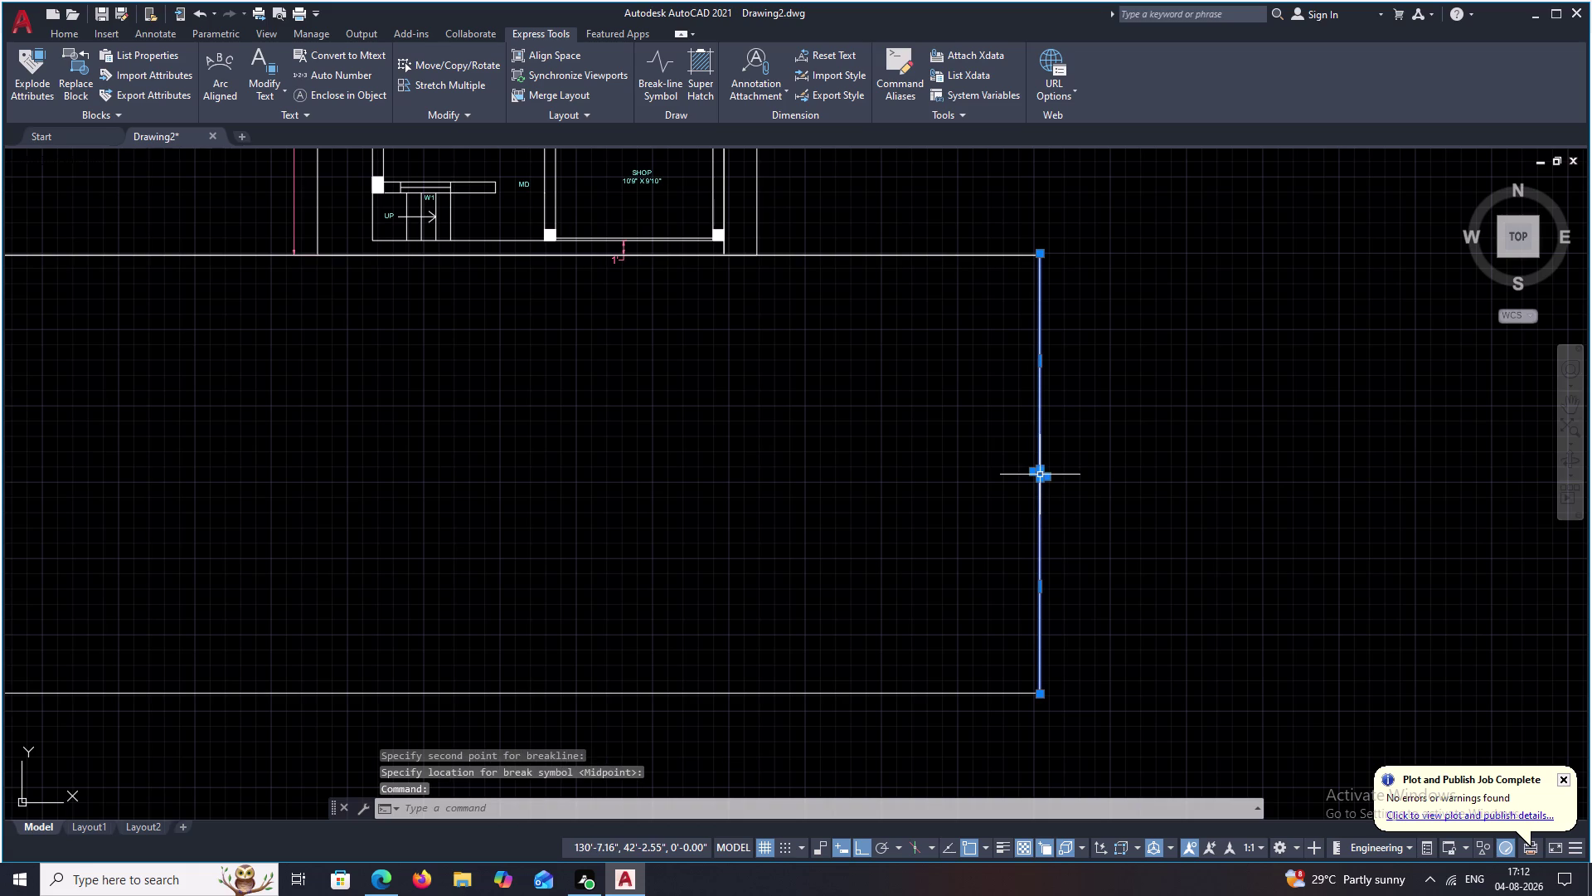
text(E)
key(space)
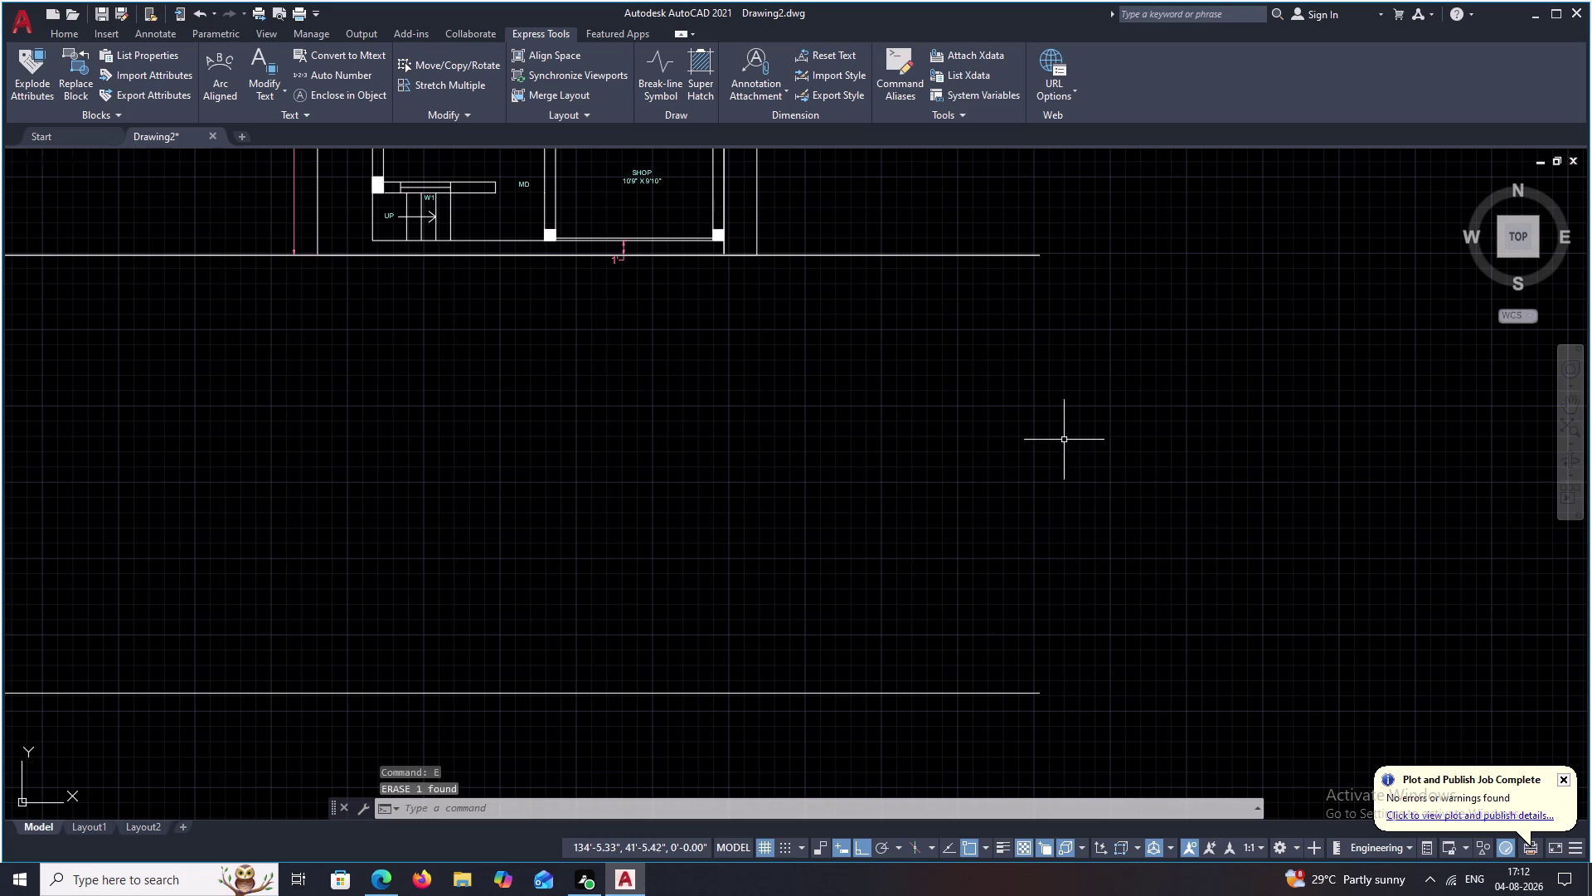
Draw a size-20 break-line symbol along the road's right edge.
click(652, 54)
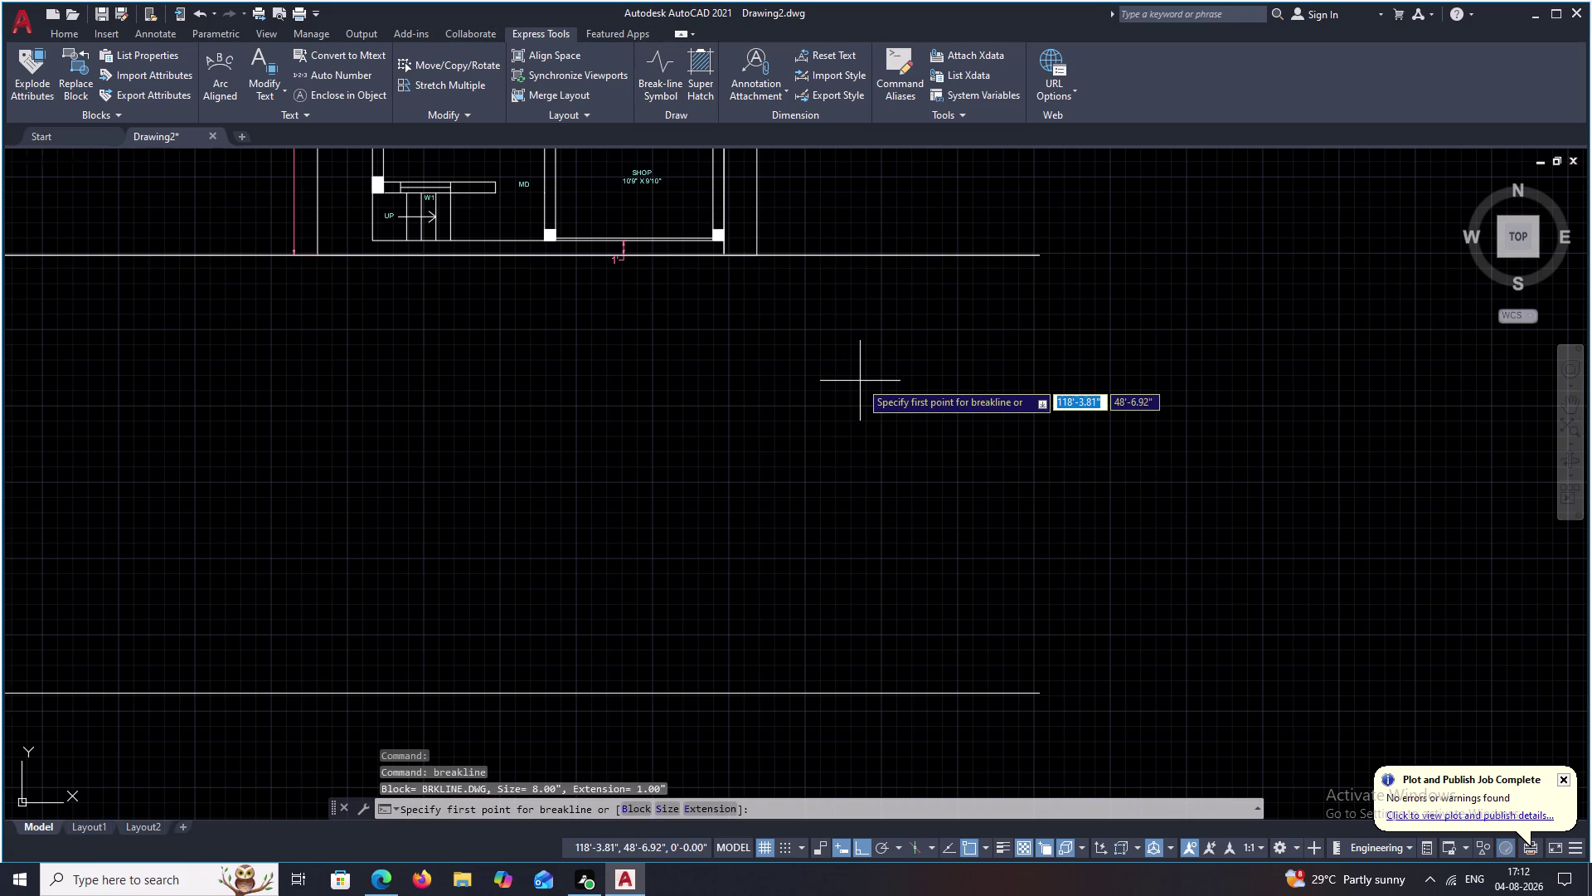
key(s)
key(space)
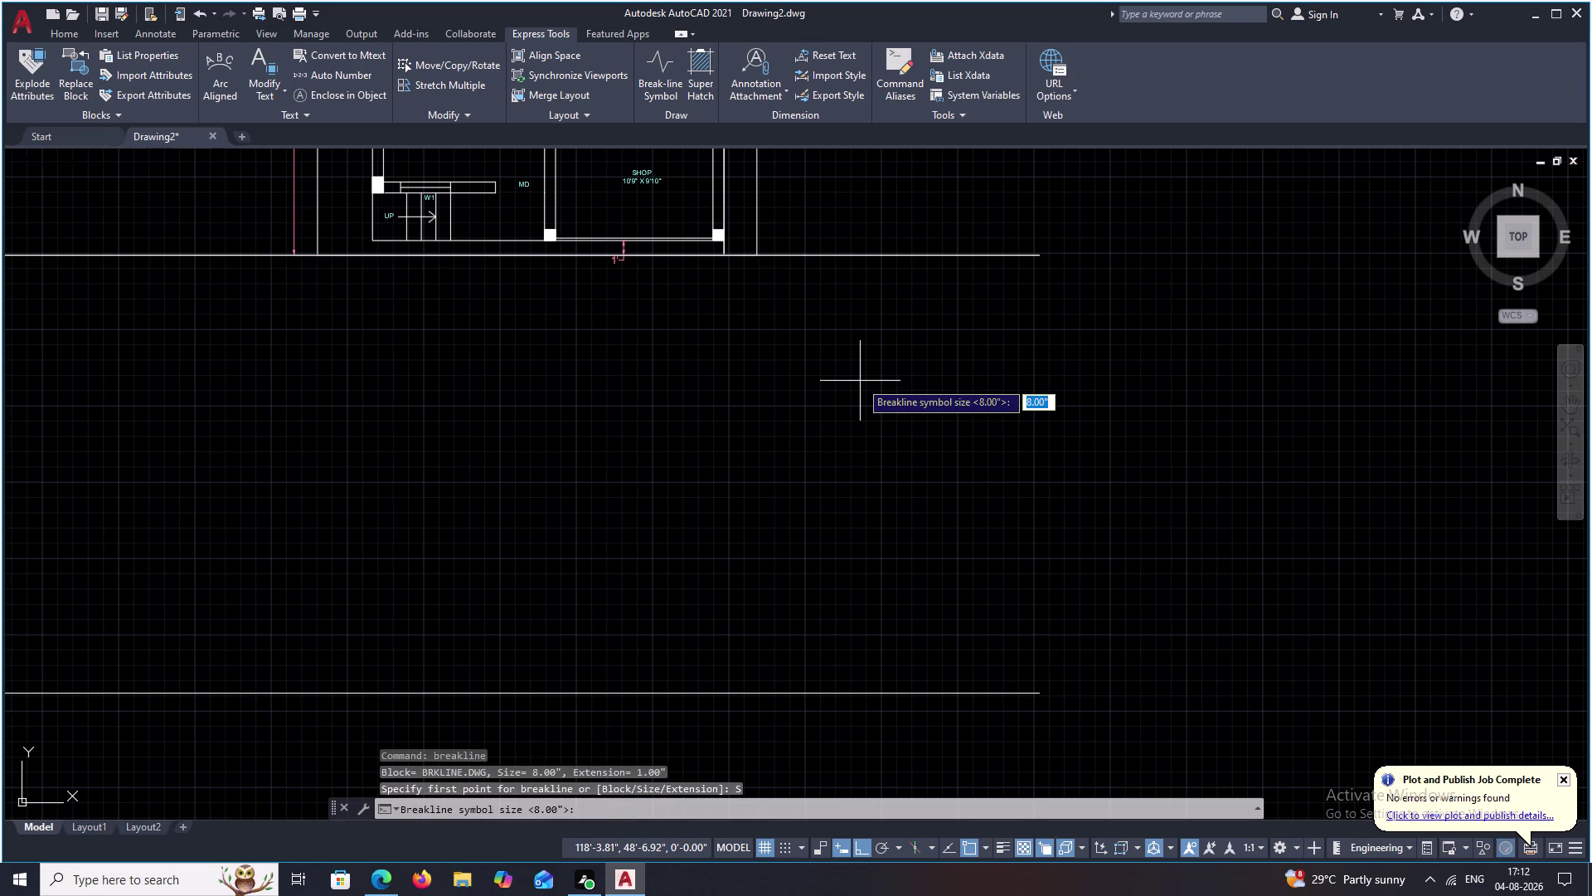
text(20)
key(space)
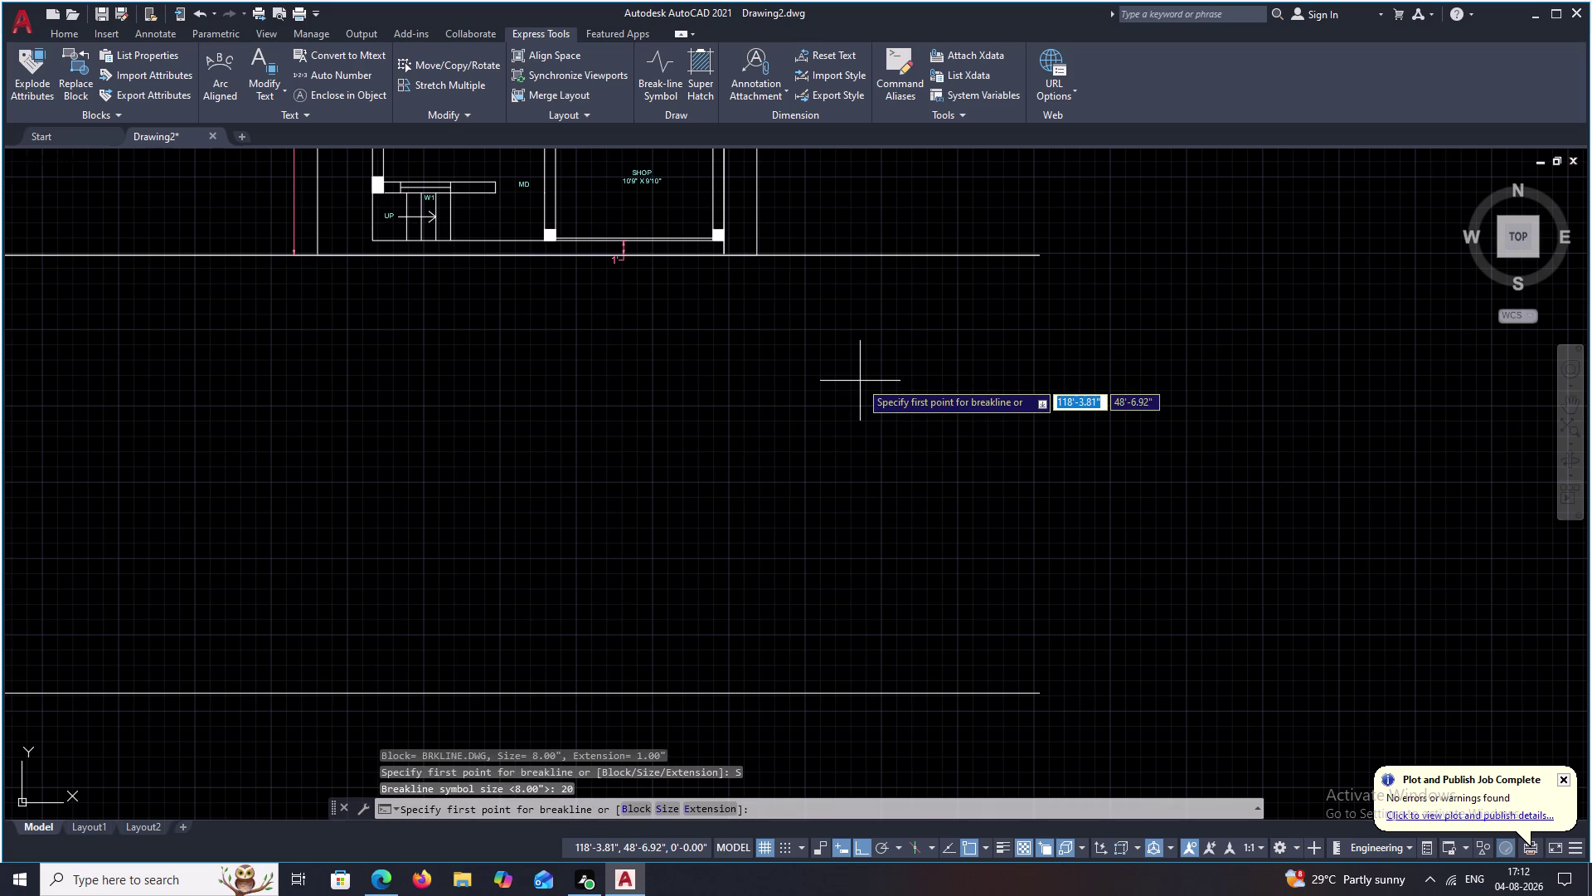
key(space)
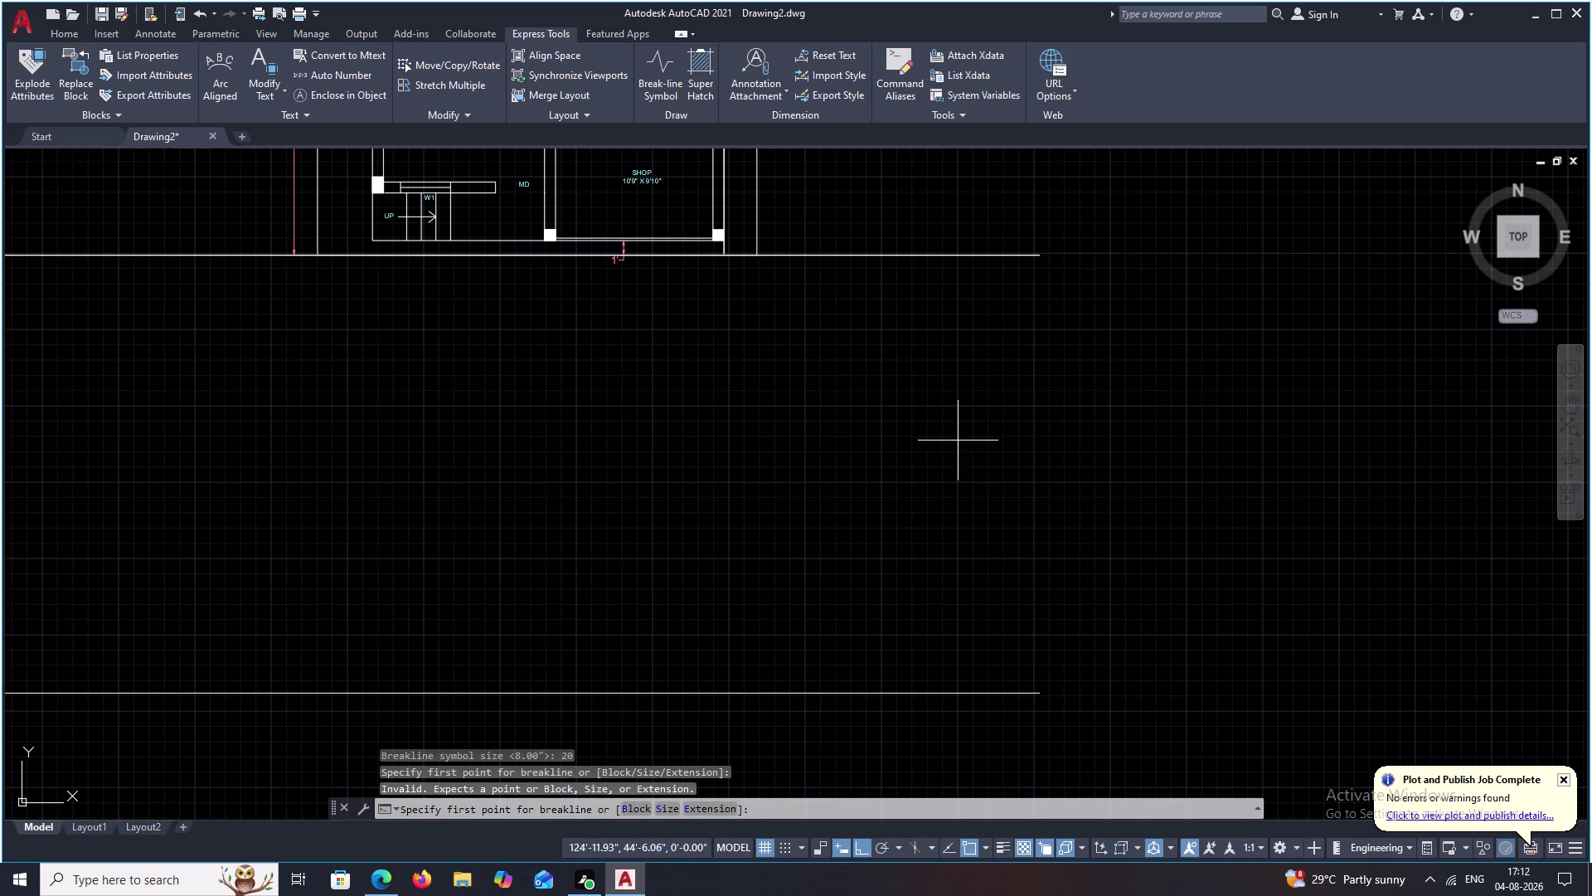
click(1040, 700)
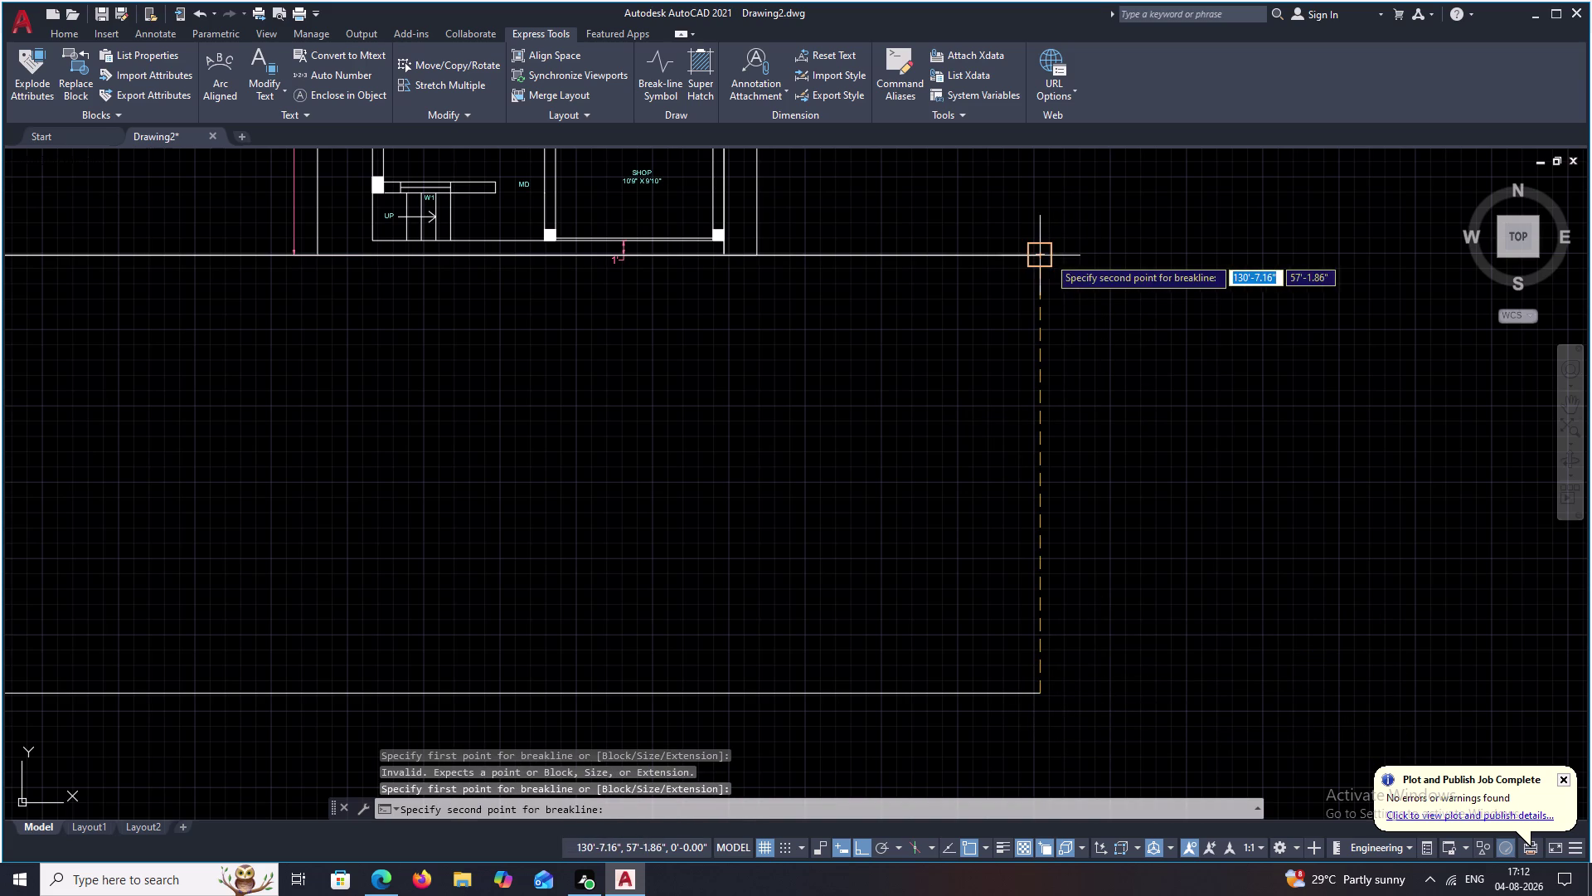
click(1045, 256)
click(1038, 472)
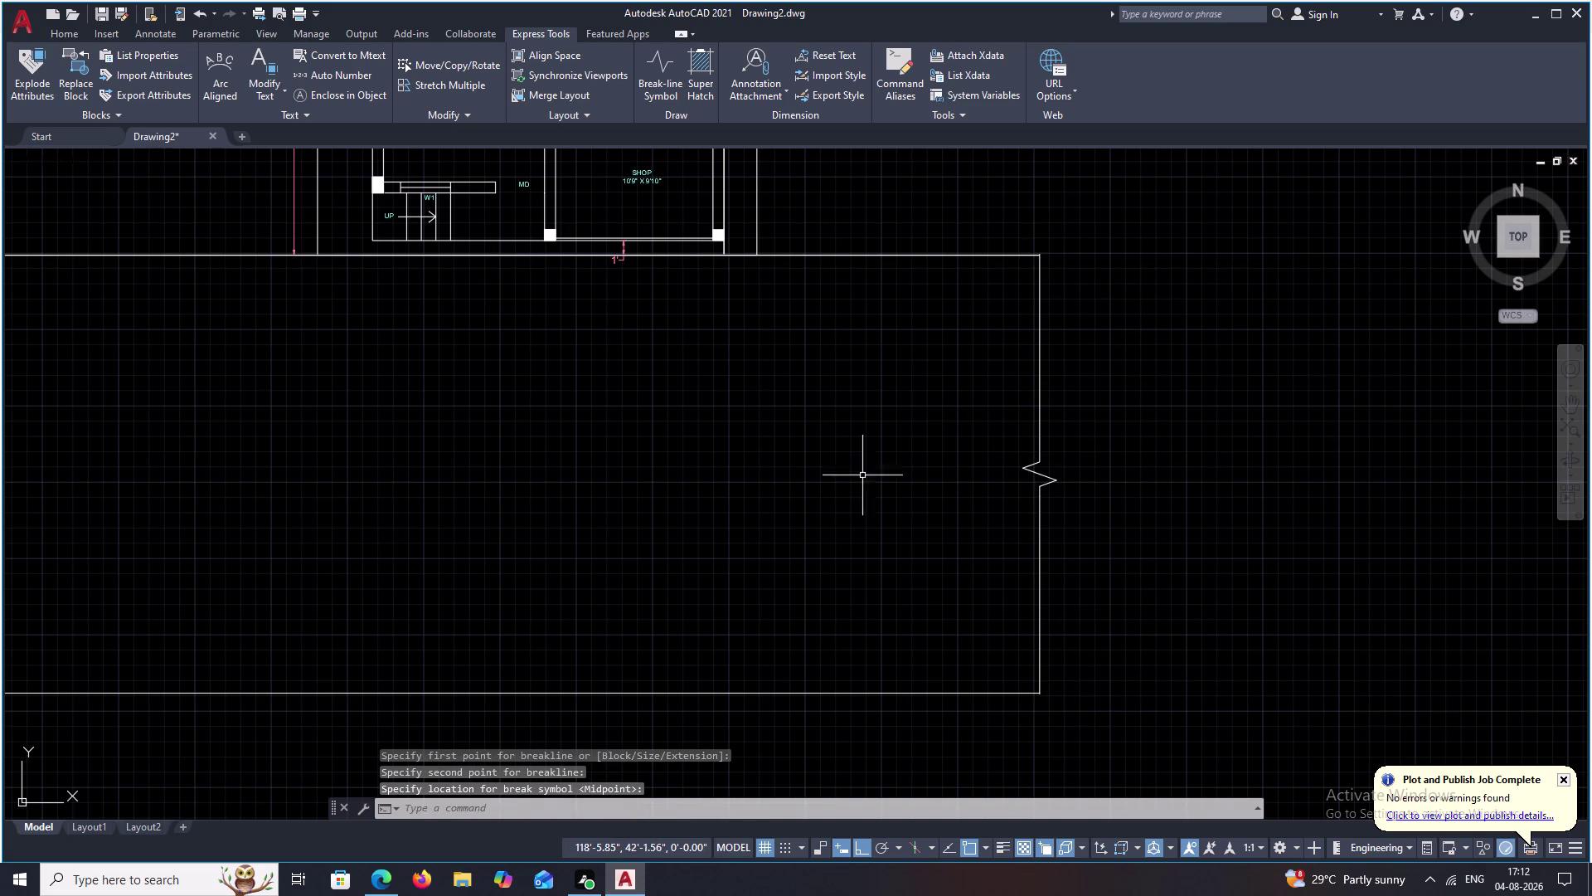
Add a matching break-line symbol along the road's left edge.
scroll(down, 3)
middle_drag(798, 479, 951, 476)
key(space)
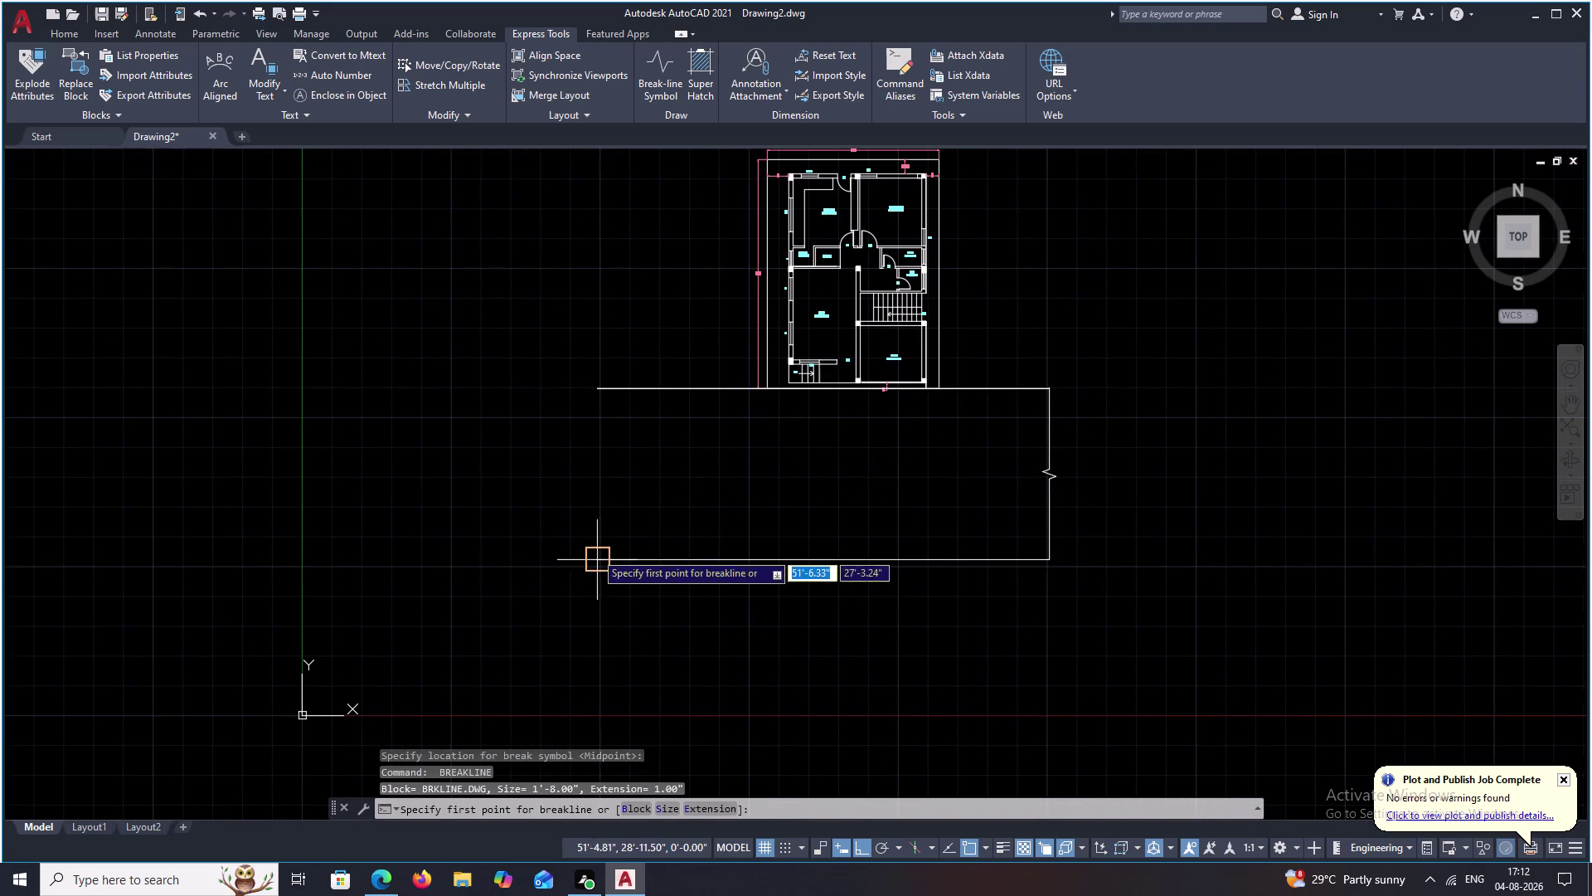
click(594, 554)
click(598, 384)
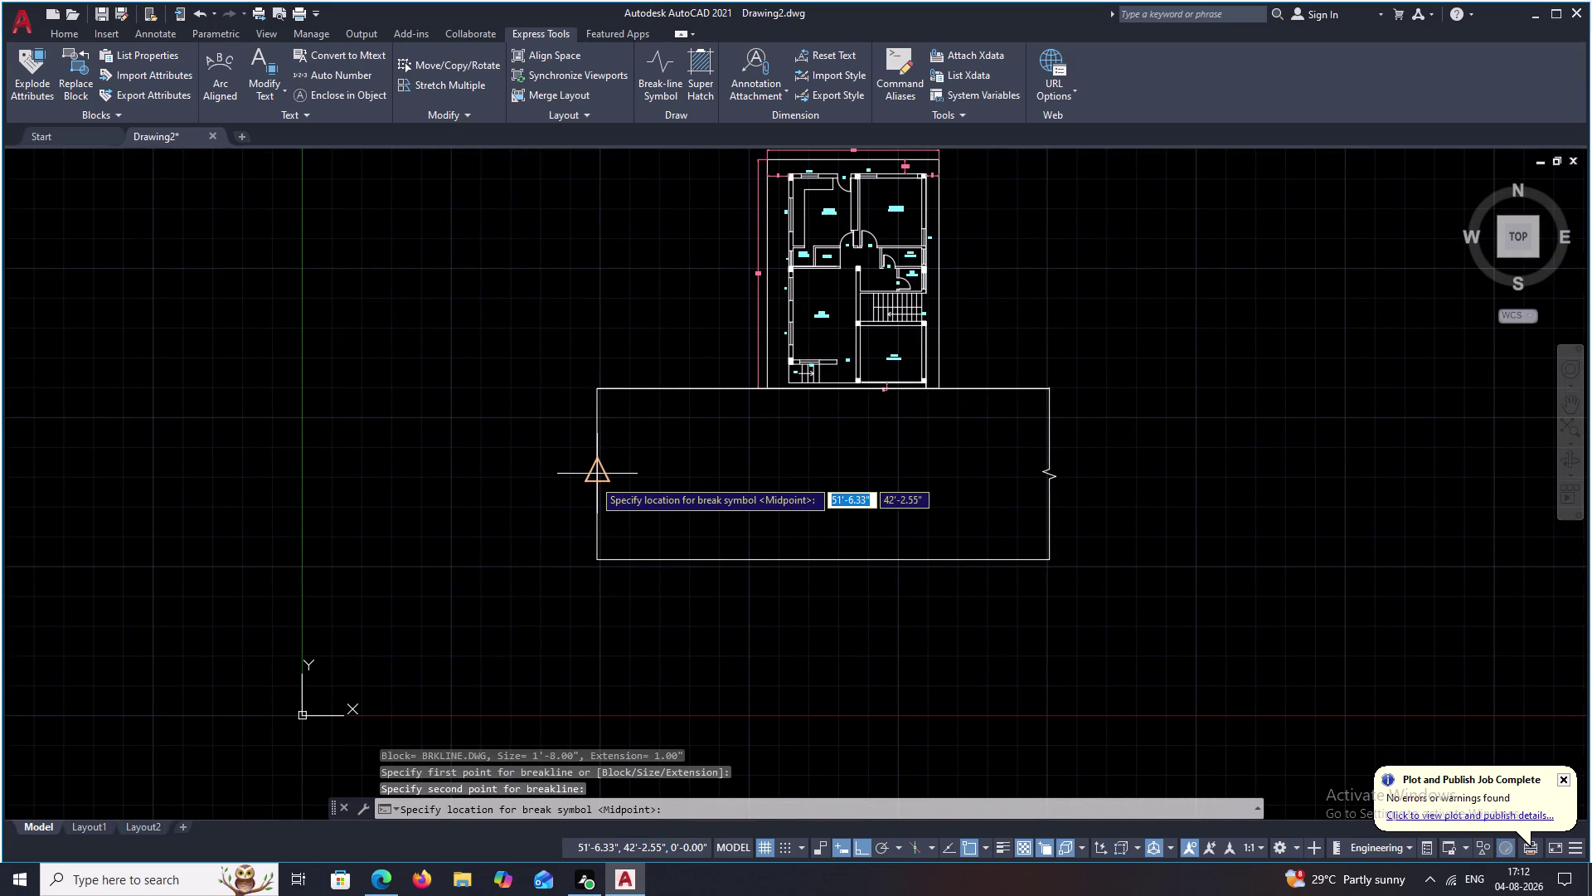
click(598, 478)
scroll(down, 3)
middle_drag(695, 482, 710, 466)
scroll(up, 3)
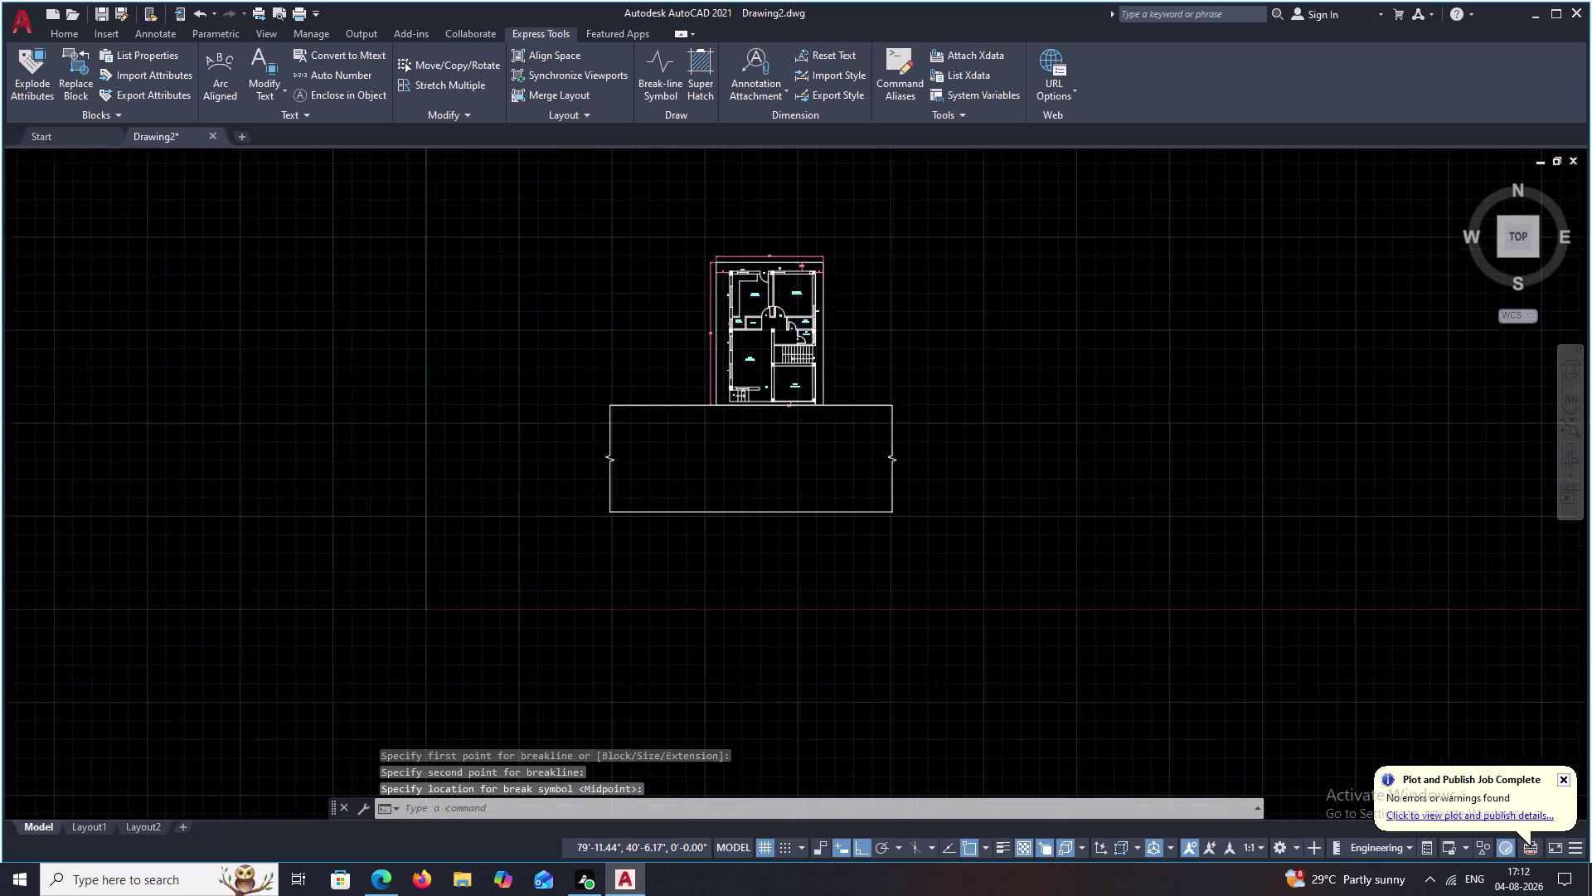
middle_drag(712, 464, 797, 457)
Dimension the road's 30' width between its bottom and top edges using DLI.
key(Escape)
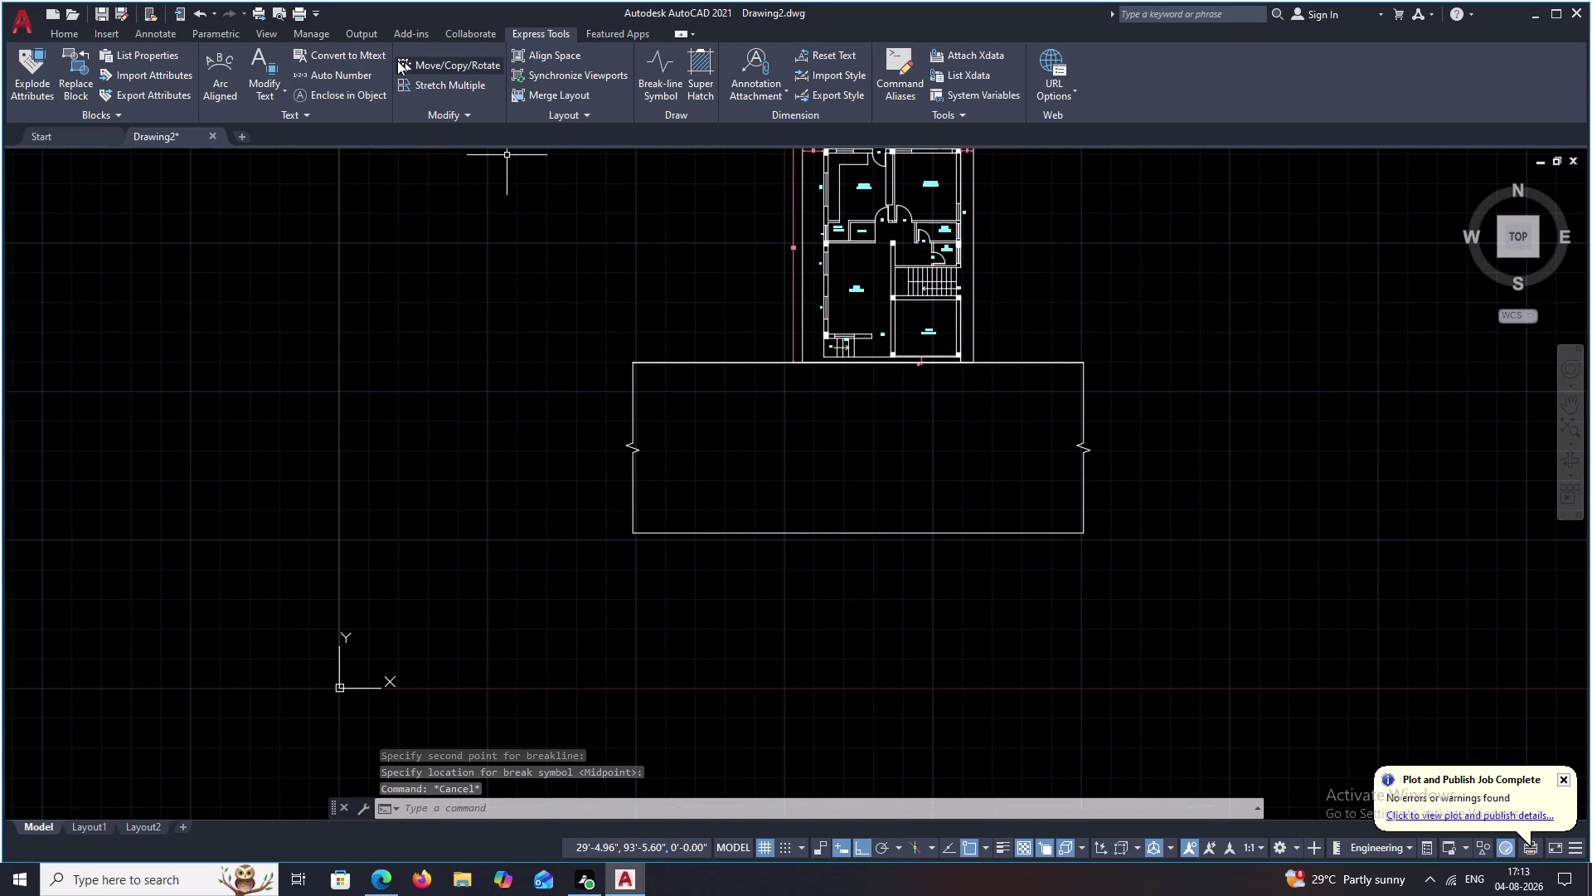
text(DLI)
key(space)
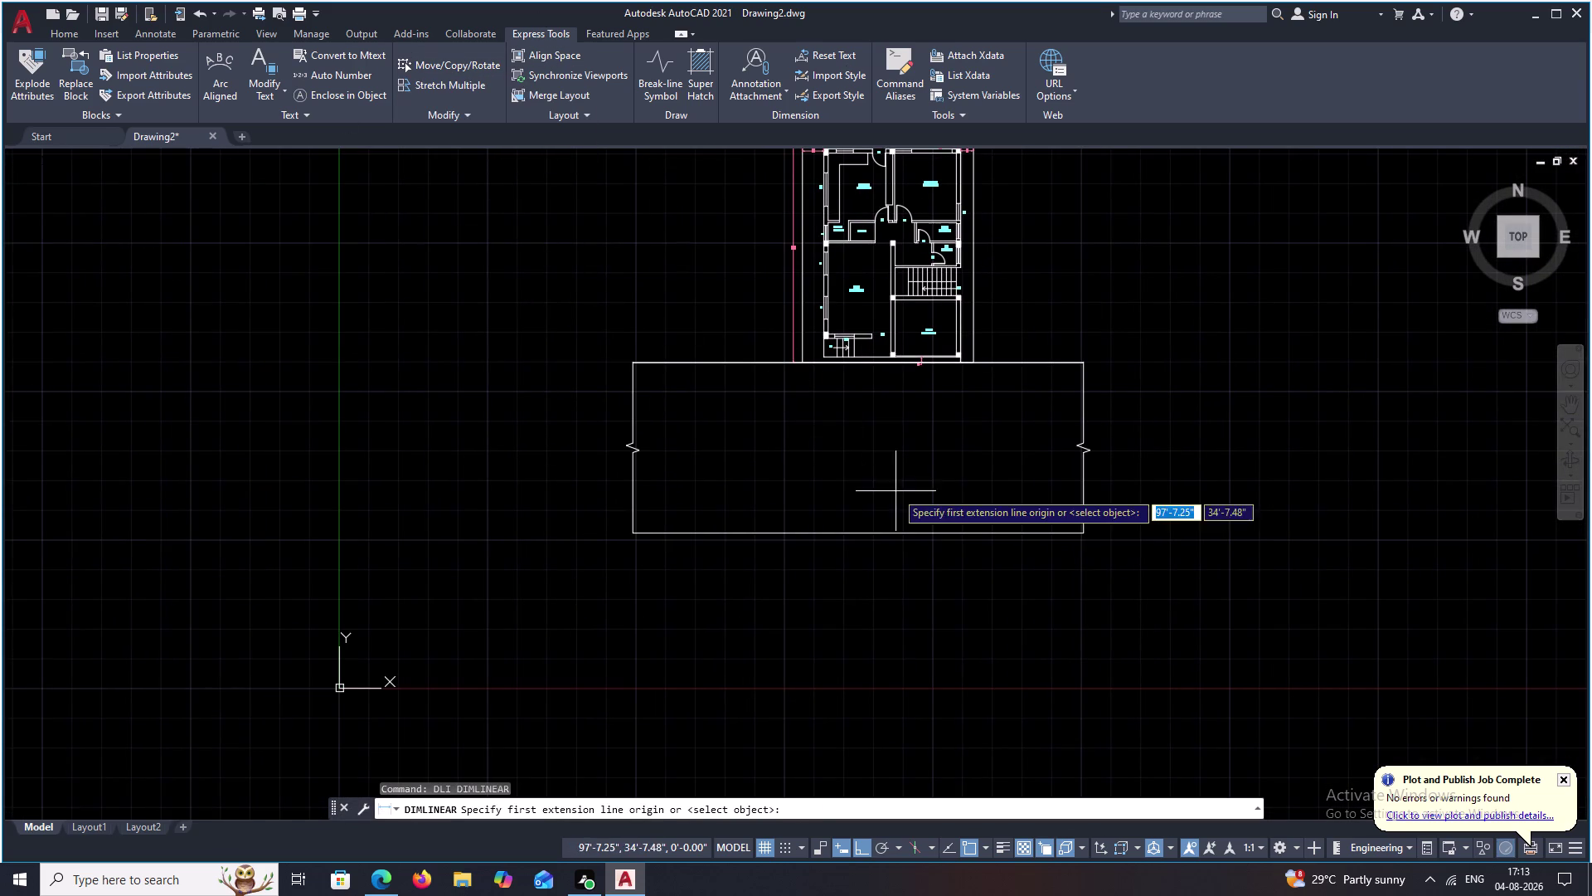
click(889, 534)
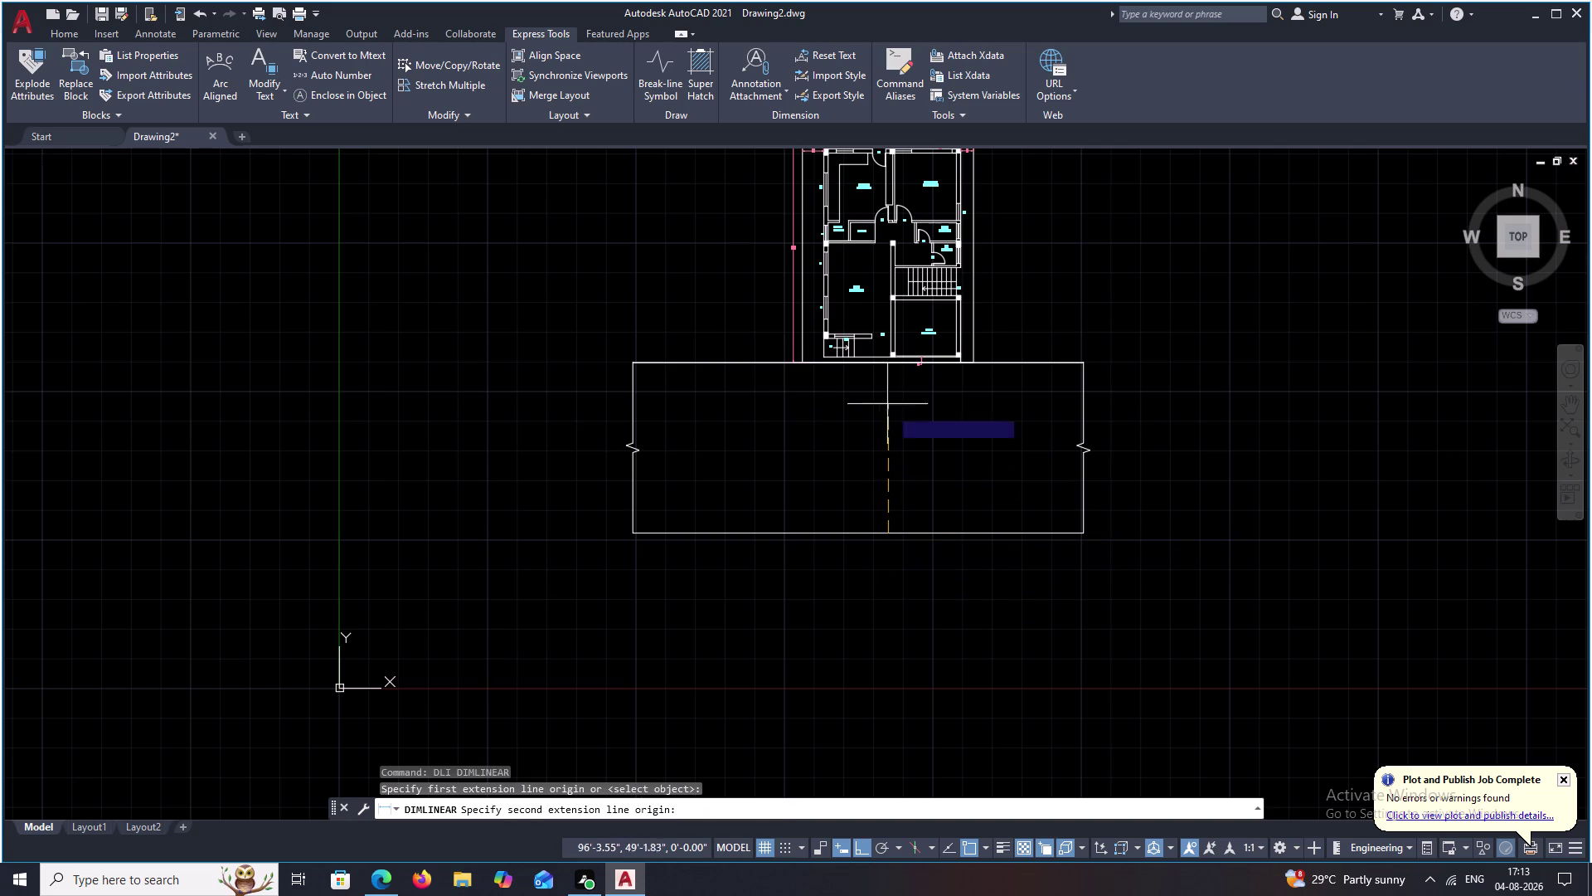
click(884, 369)
click(903, 372)
key(Escape)
scroll(down, 3)
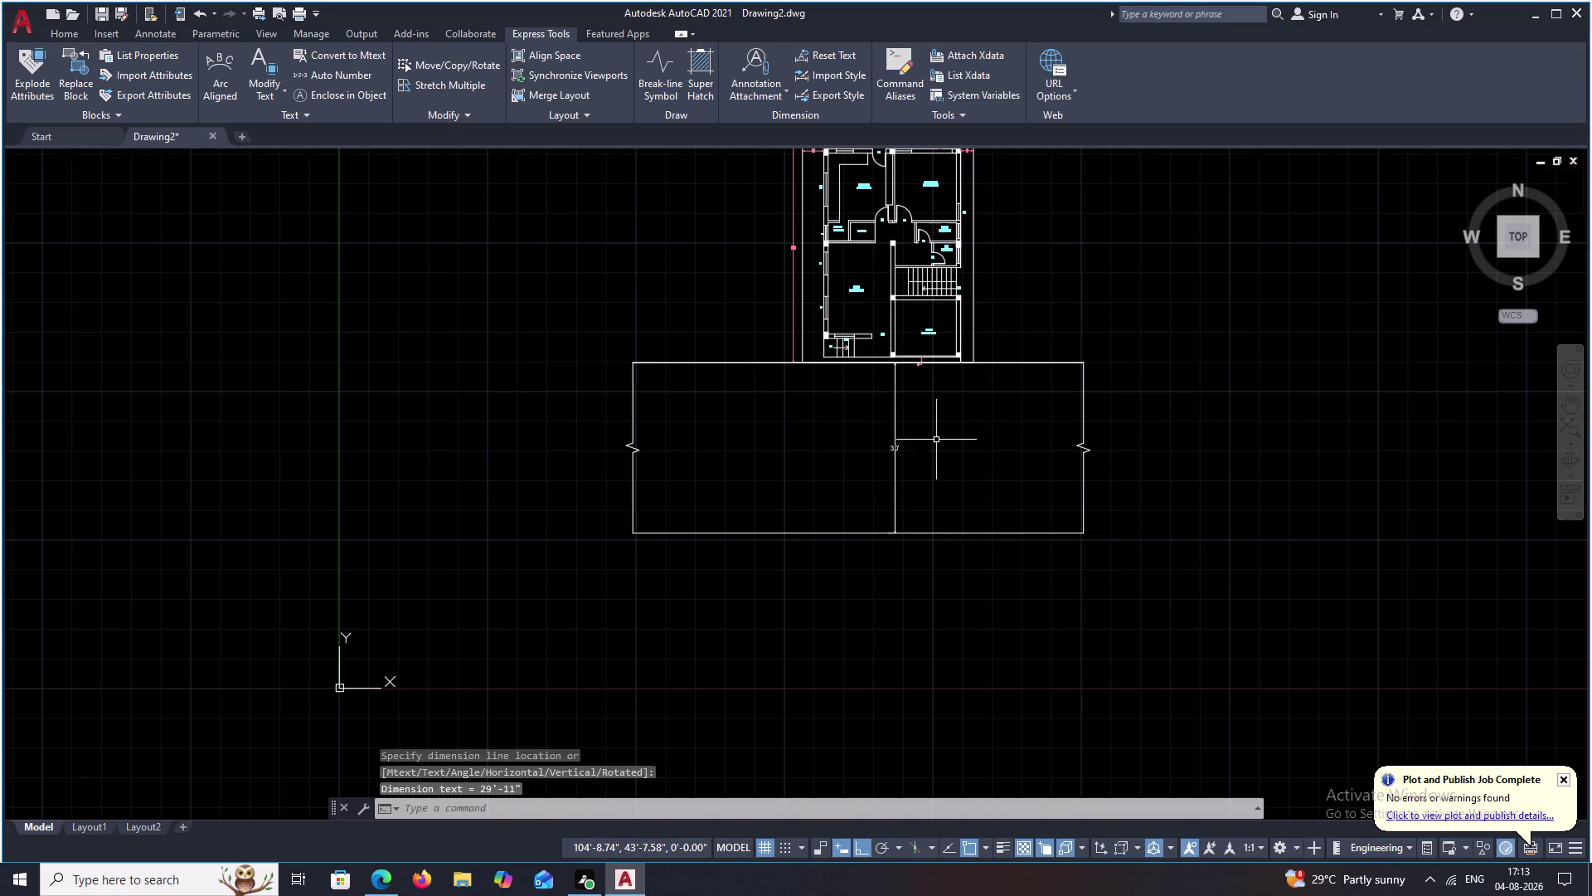
scroll(up, 3)
scroll(up, 3)
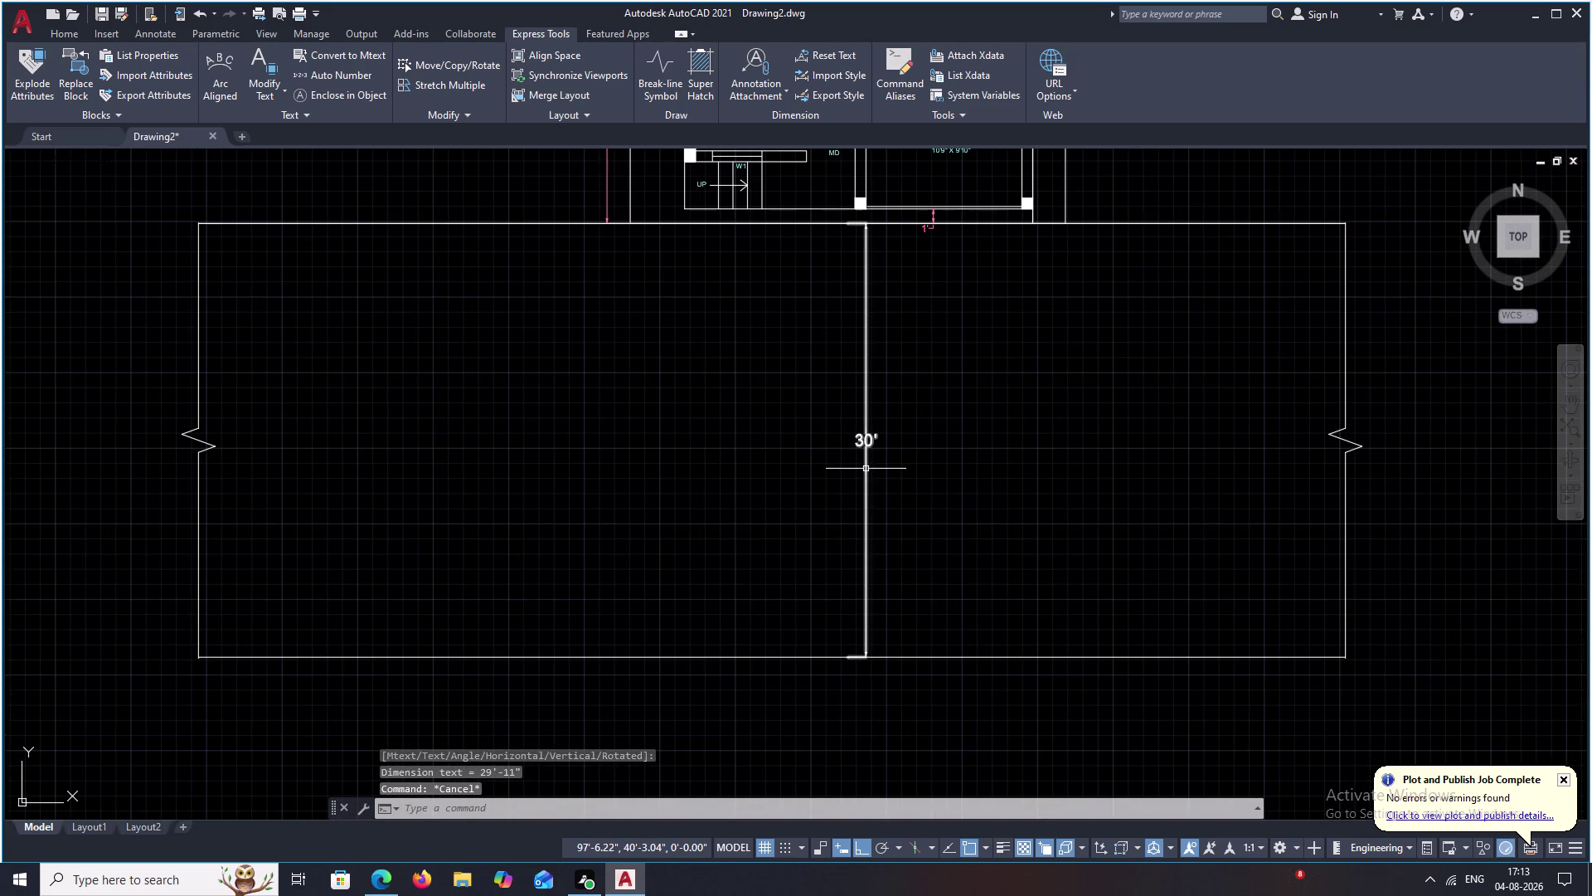
Match properties from a red house dimension onto the 30' road dimension.
click(63, 31)
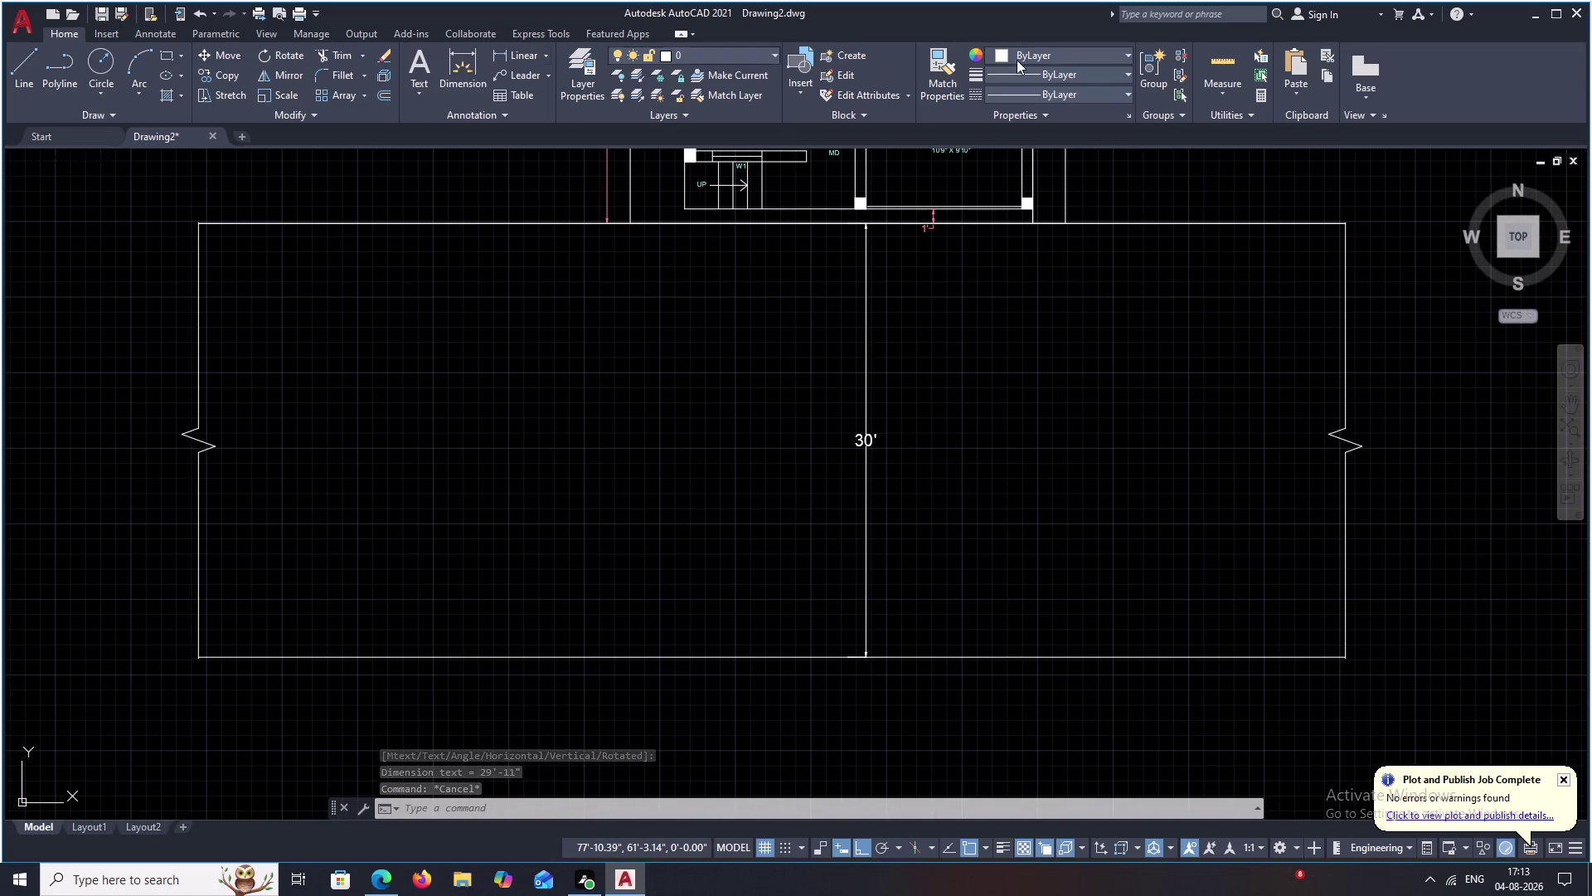
click(941, 60)
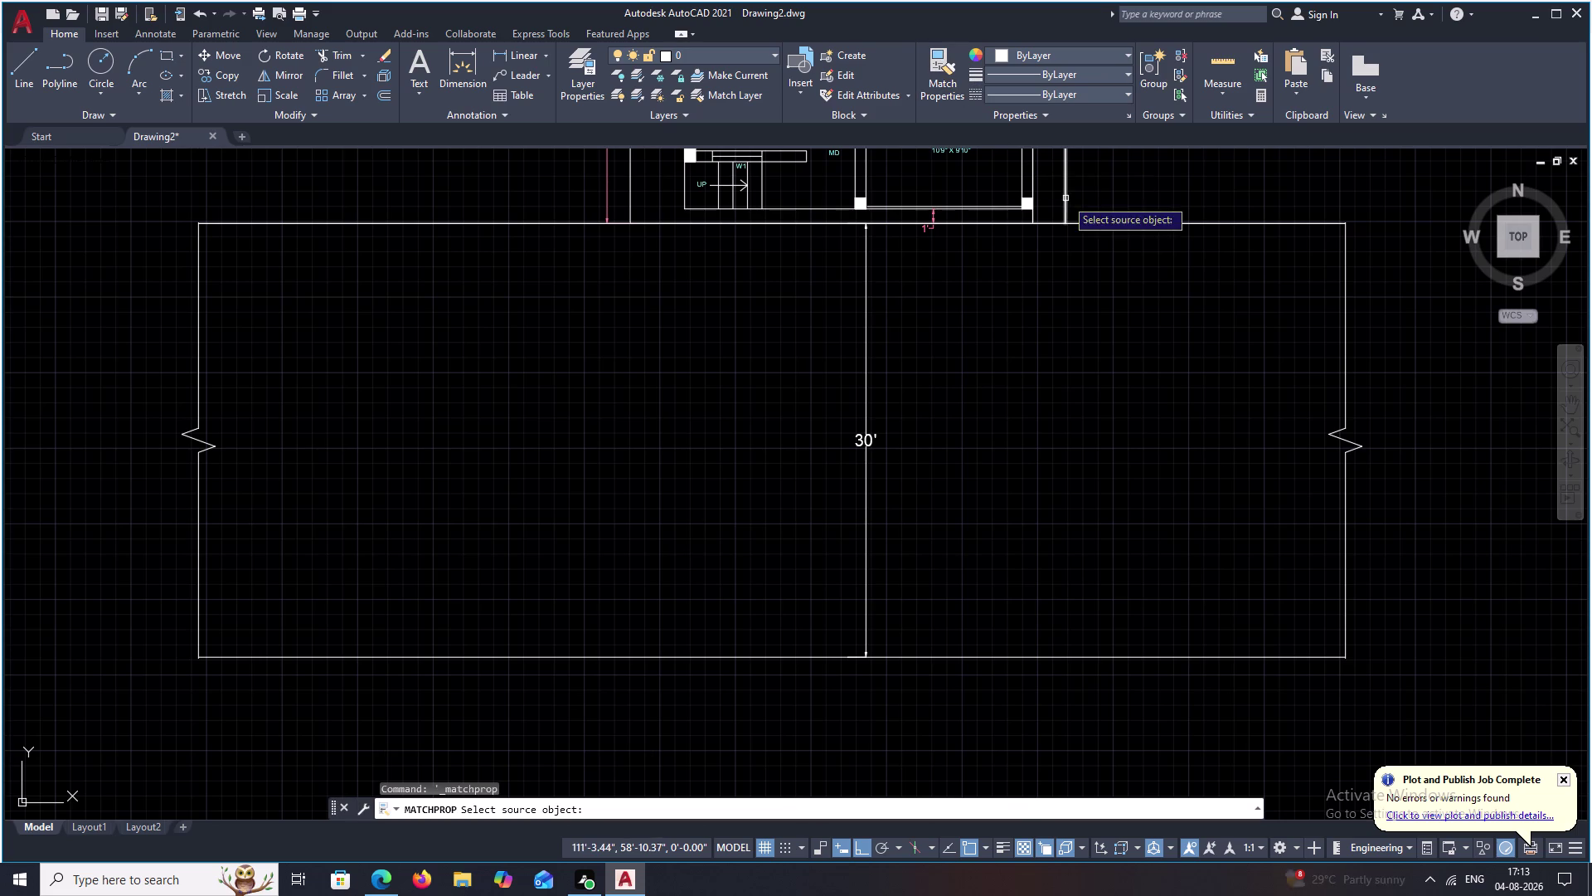
click(607, 194)
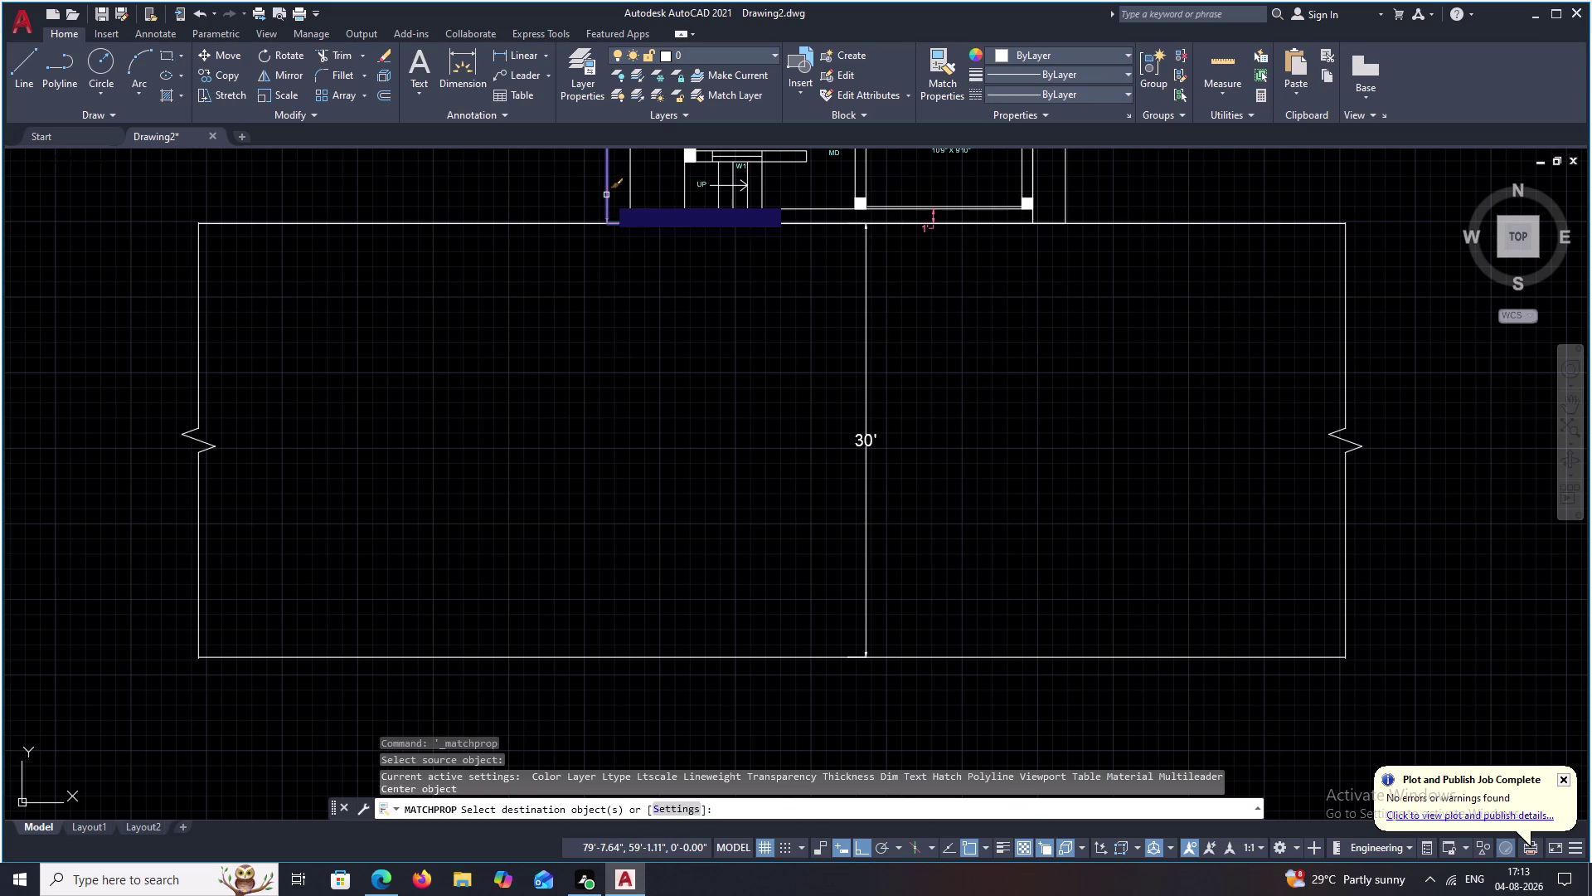
click(868, 301)
scroll(down, 3)
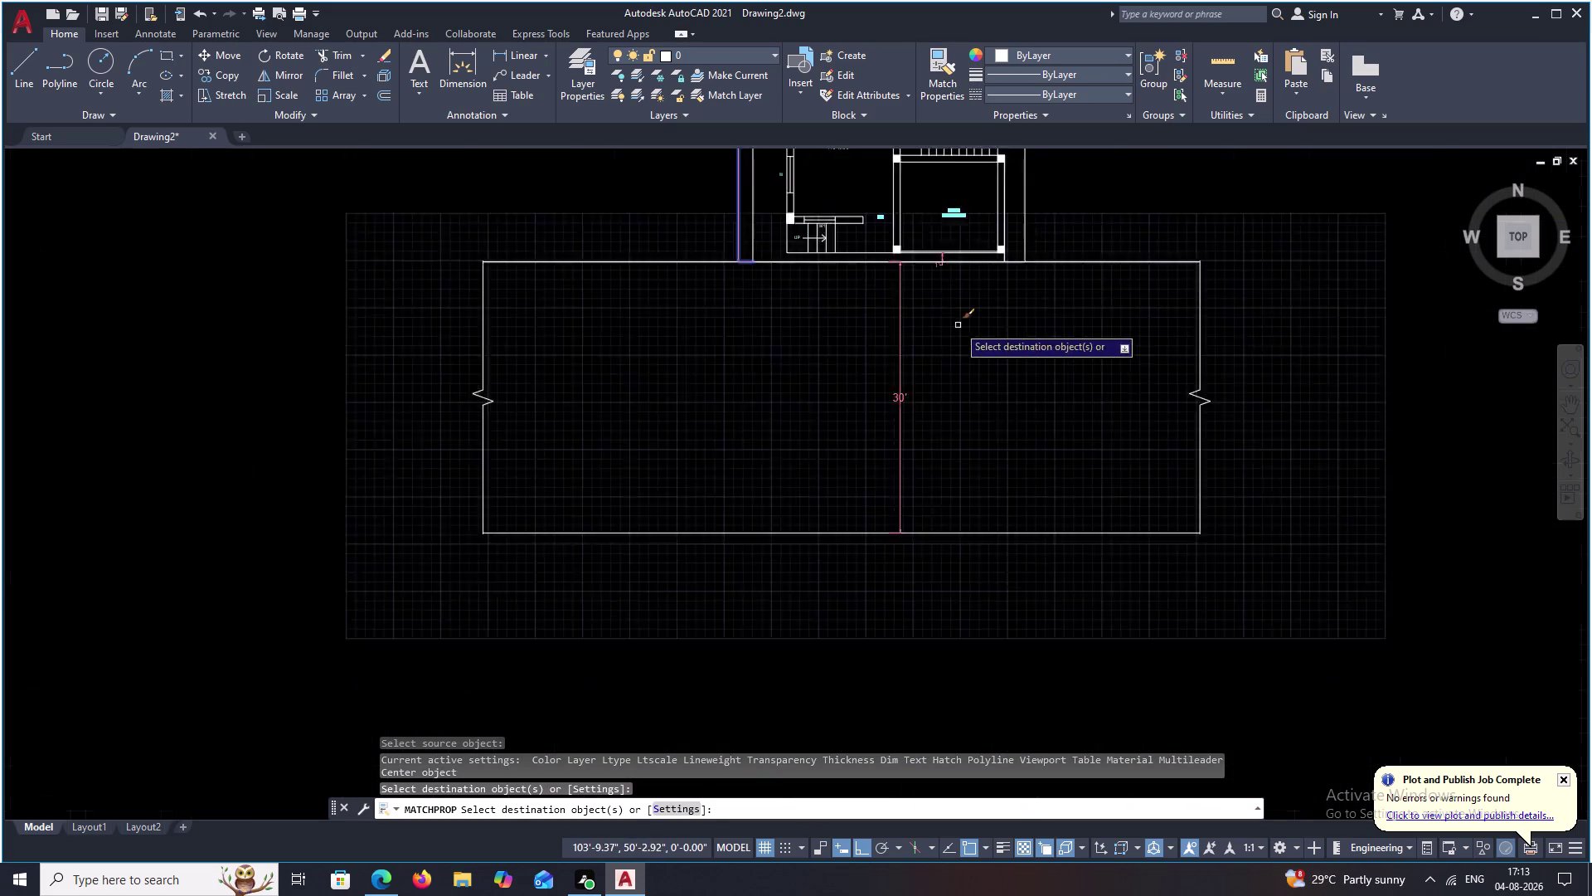
middle_drag(960, 327, 932, 392)
key(Escape)
scroll(up, 3)
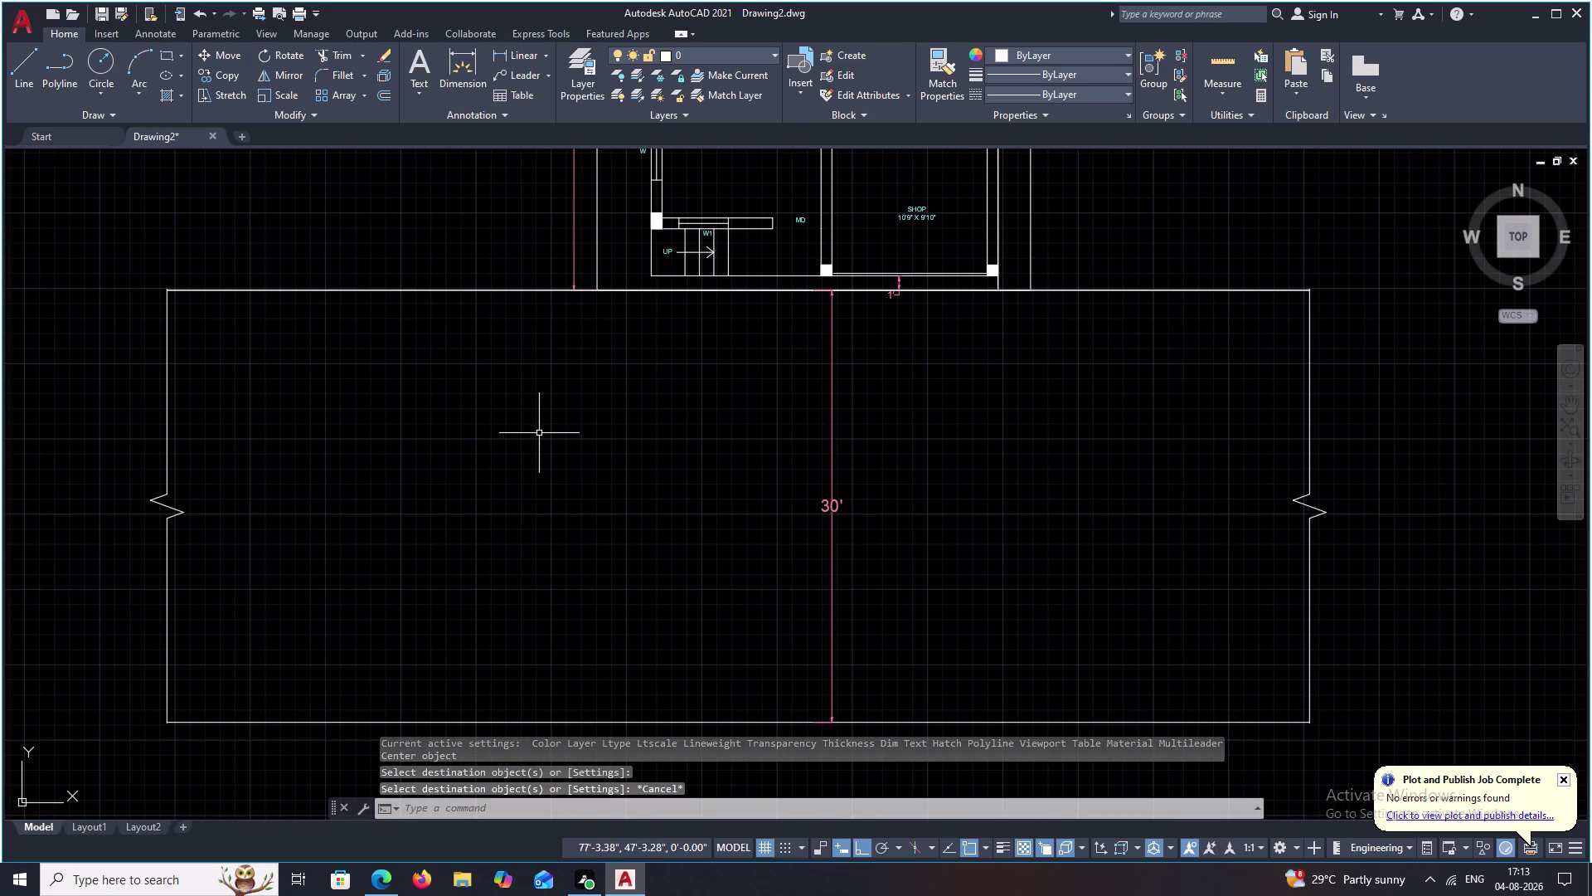
Write centered multiline text 'WIDE ROAD' in a box inside the road.
text(T)
key(space)
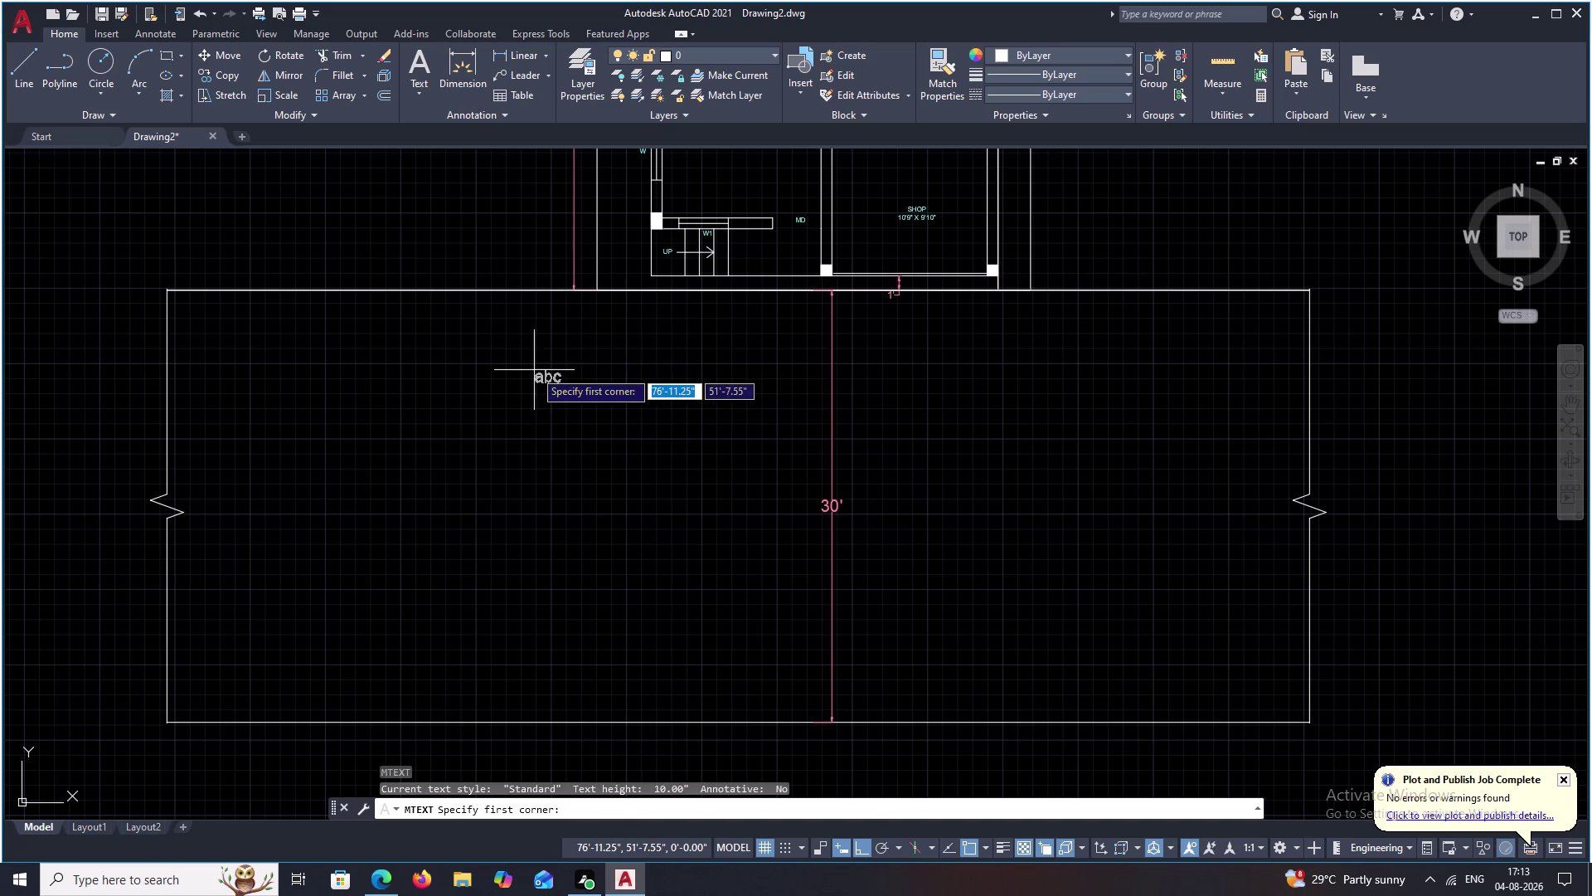
drag(534, 370, 795, 403)
click(805, 404)
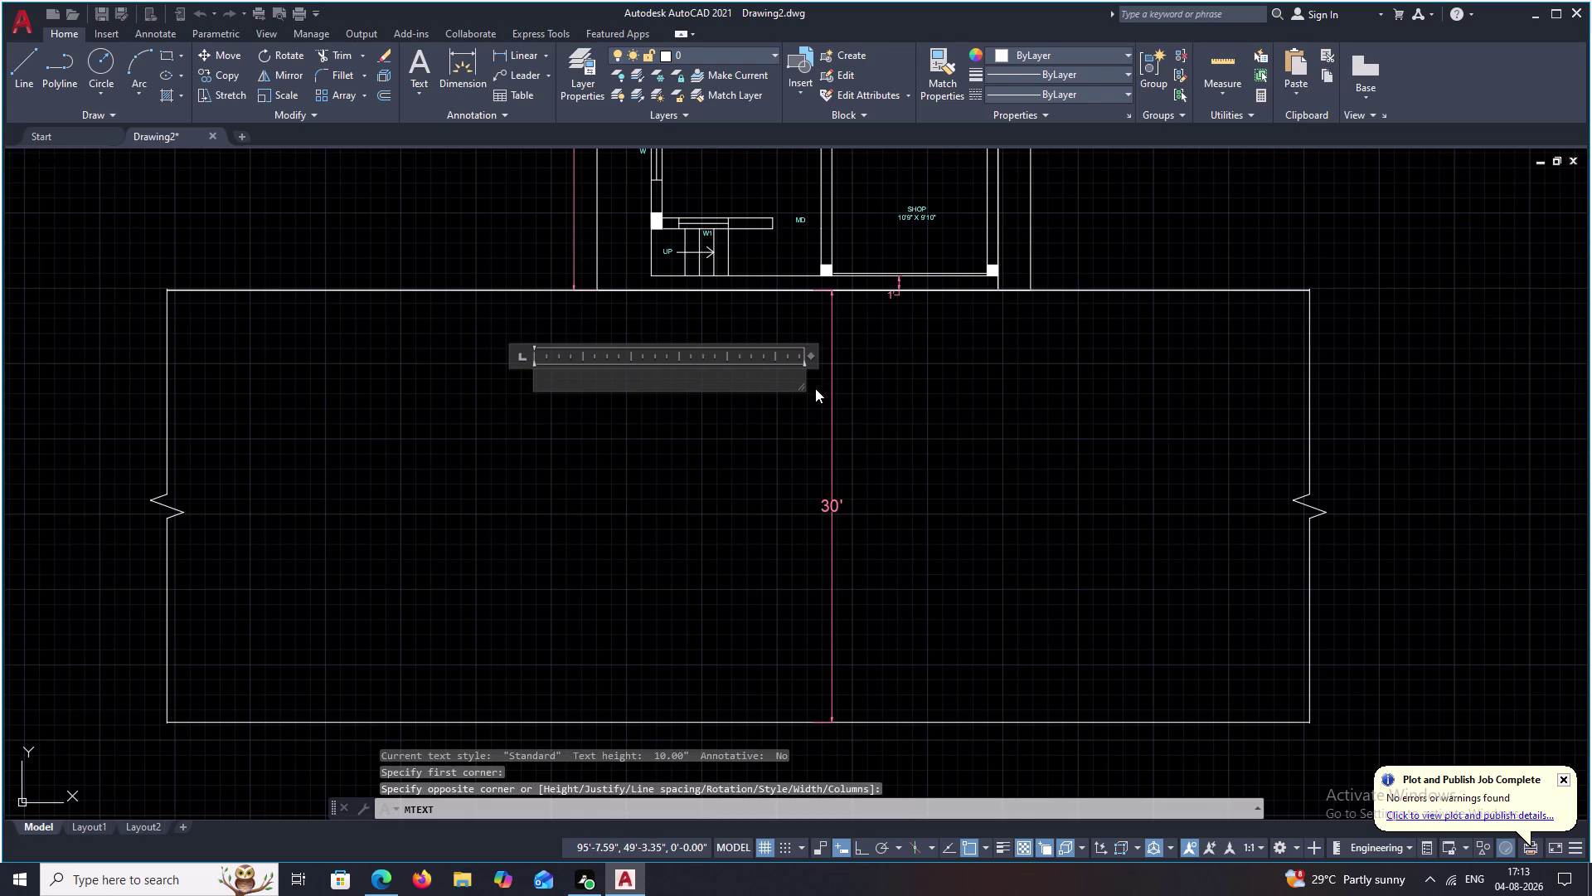
text(WI)
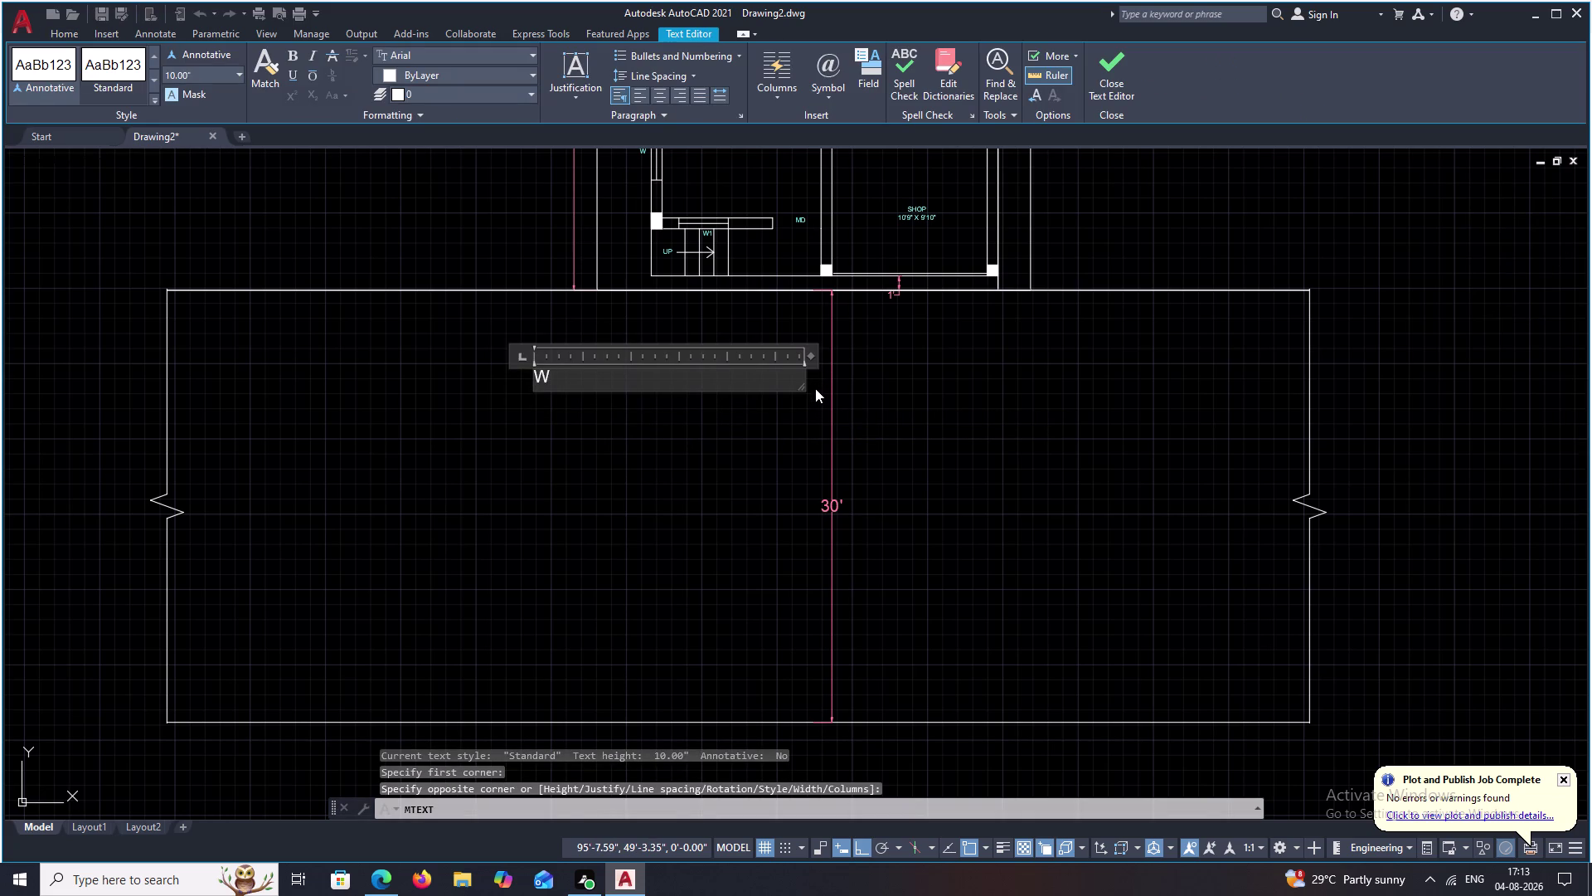
text(DE)
key(space)
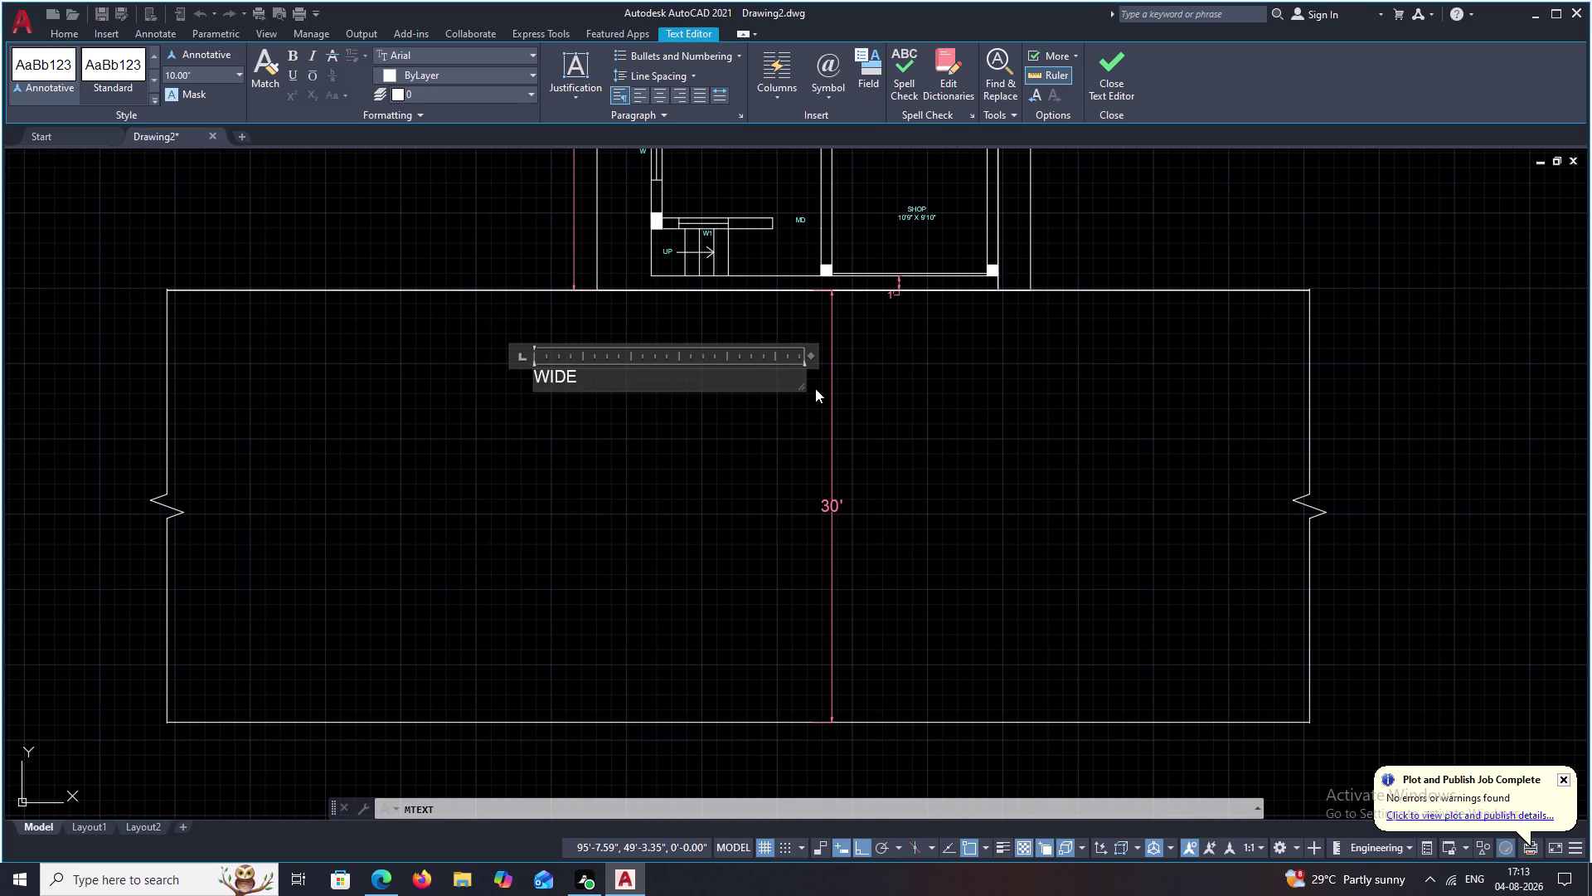
text(RO)
key(a)
key(d)
click(663, 92)
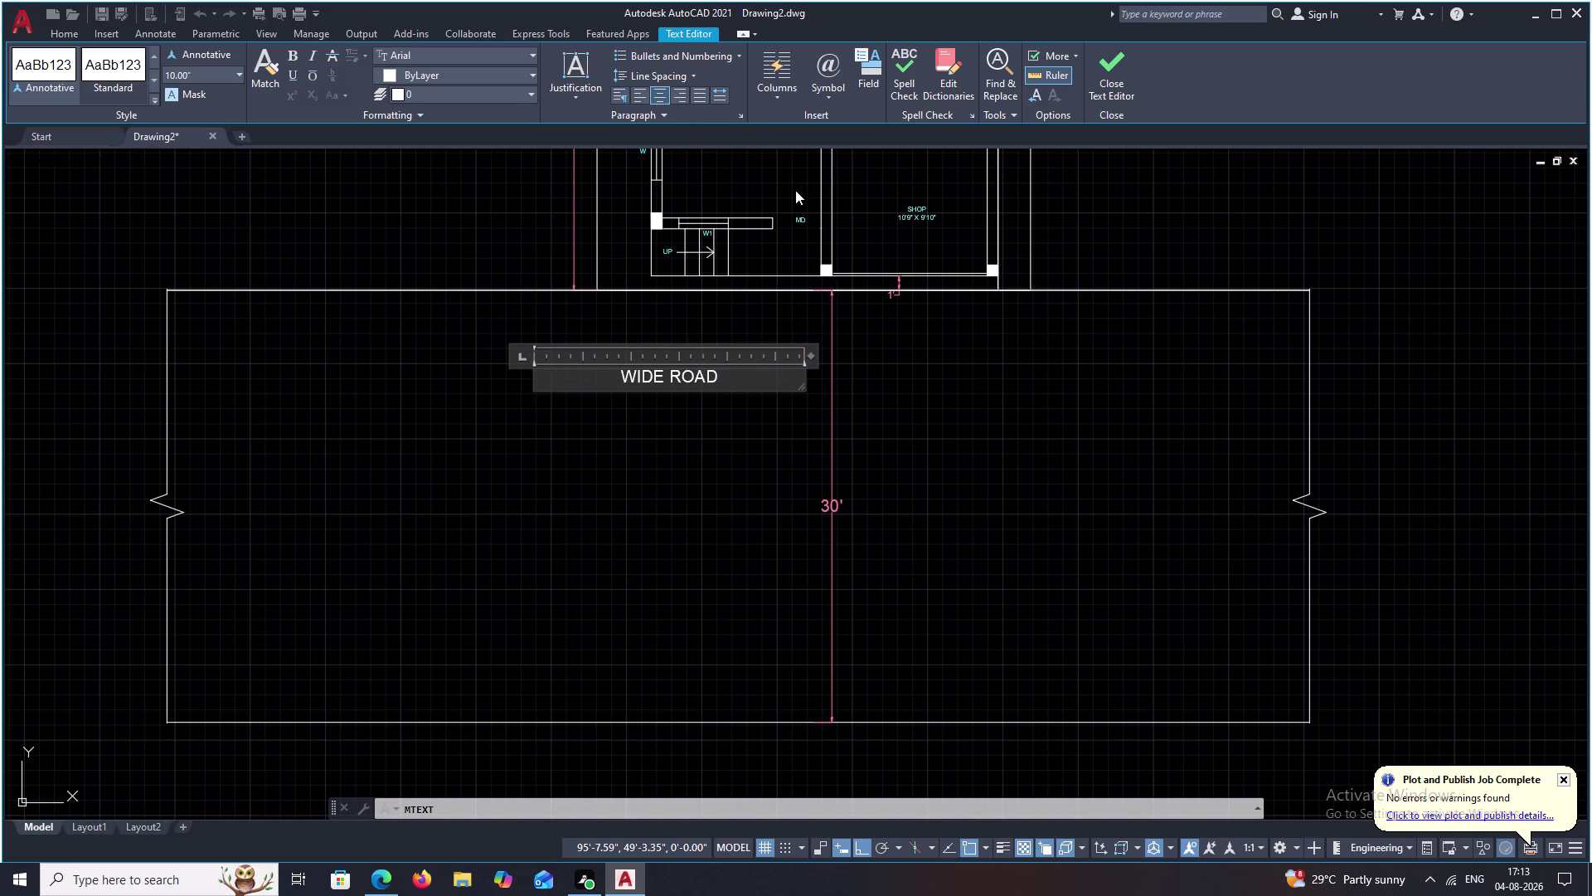
click(788, 415)
Move the WIDE ROAD label, with Ortho off, beside the 30' dimension.
click(693, 375)
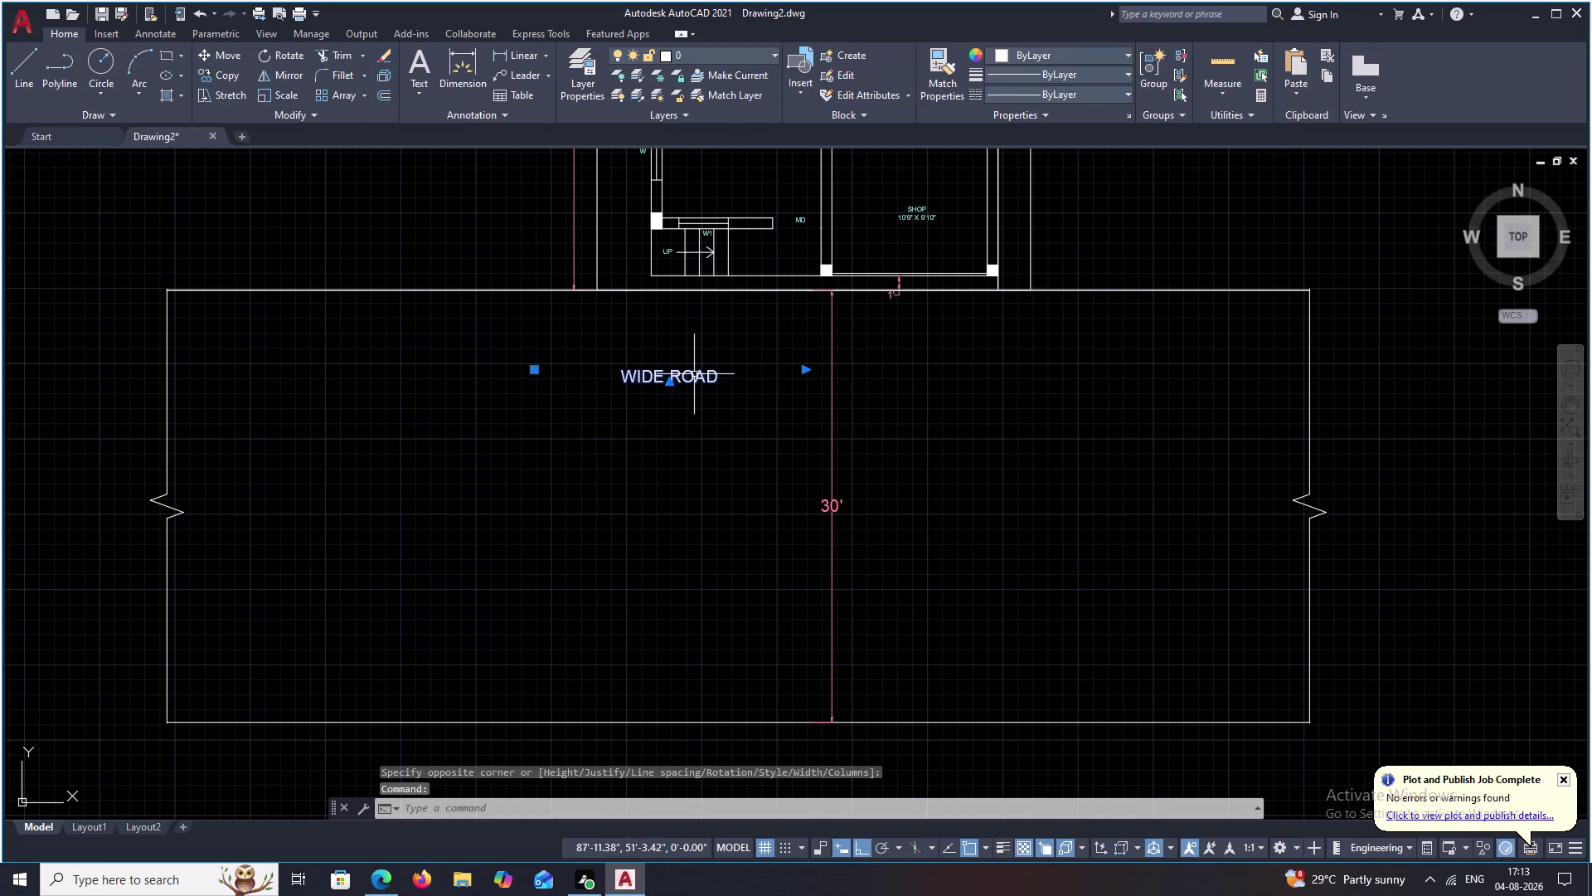
text(M)
key(space)
click(666, 374)
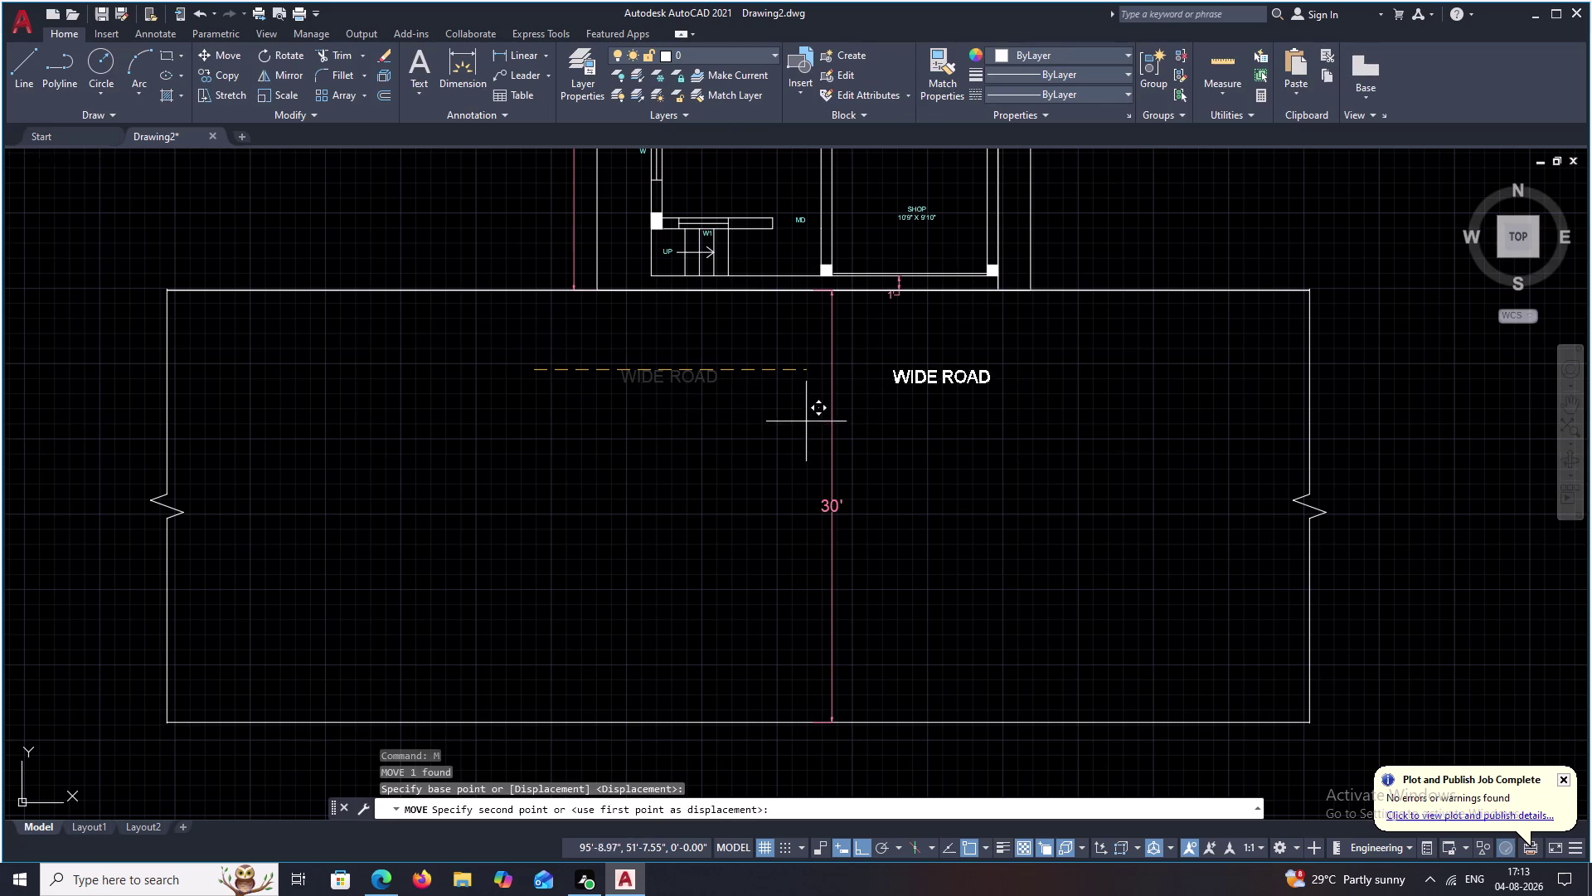
key(F8)
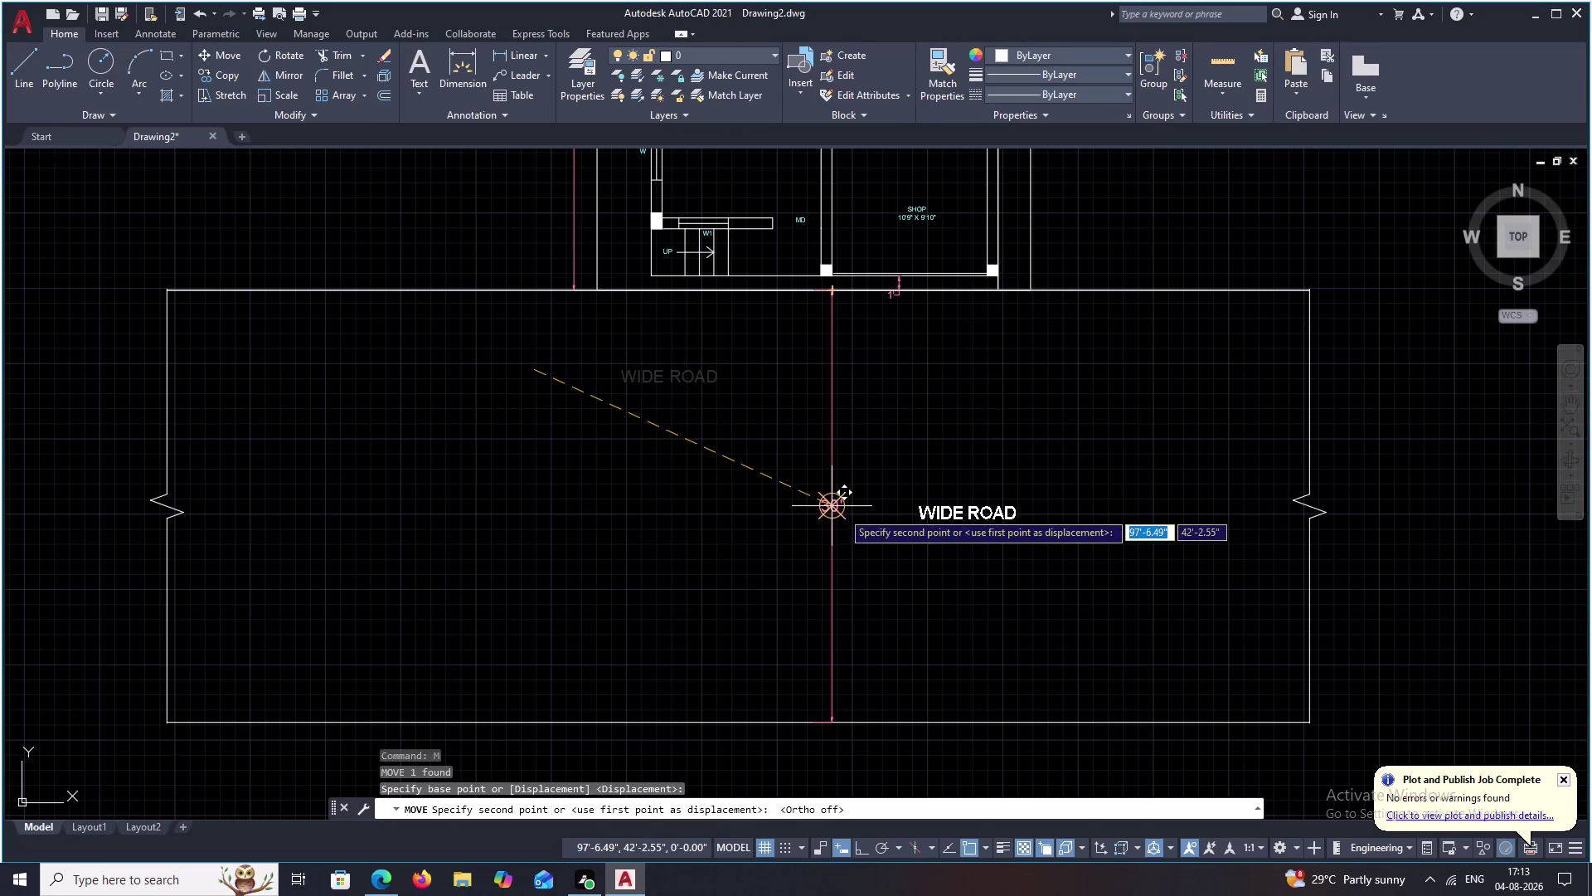
click(765, 498)
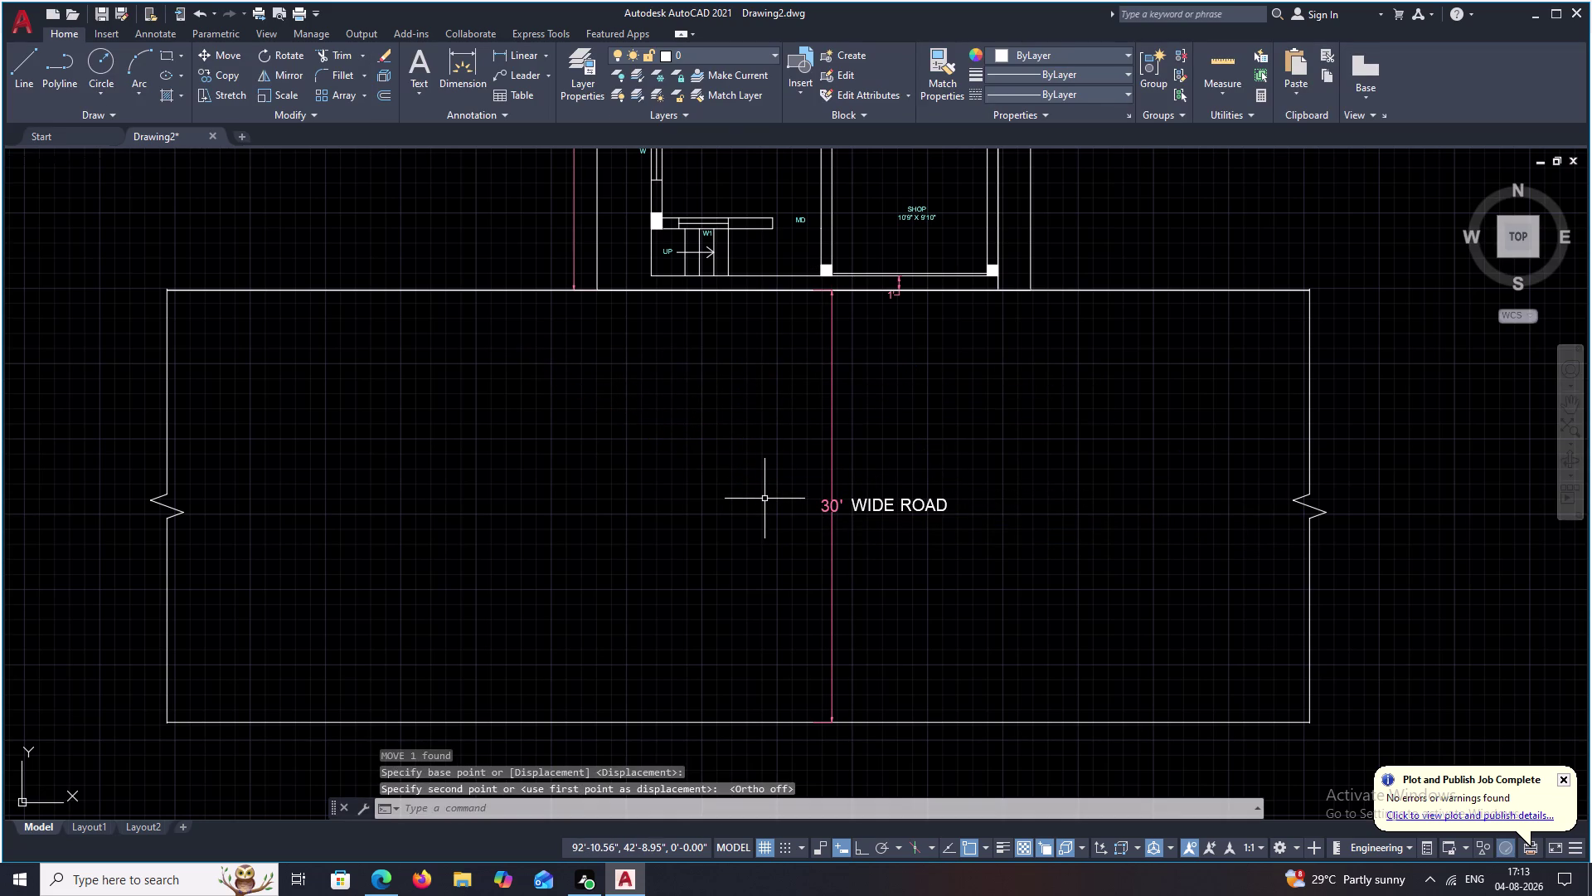
key(Escape)
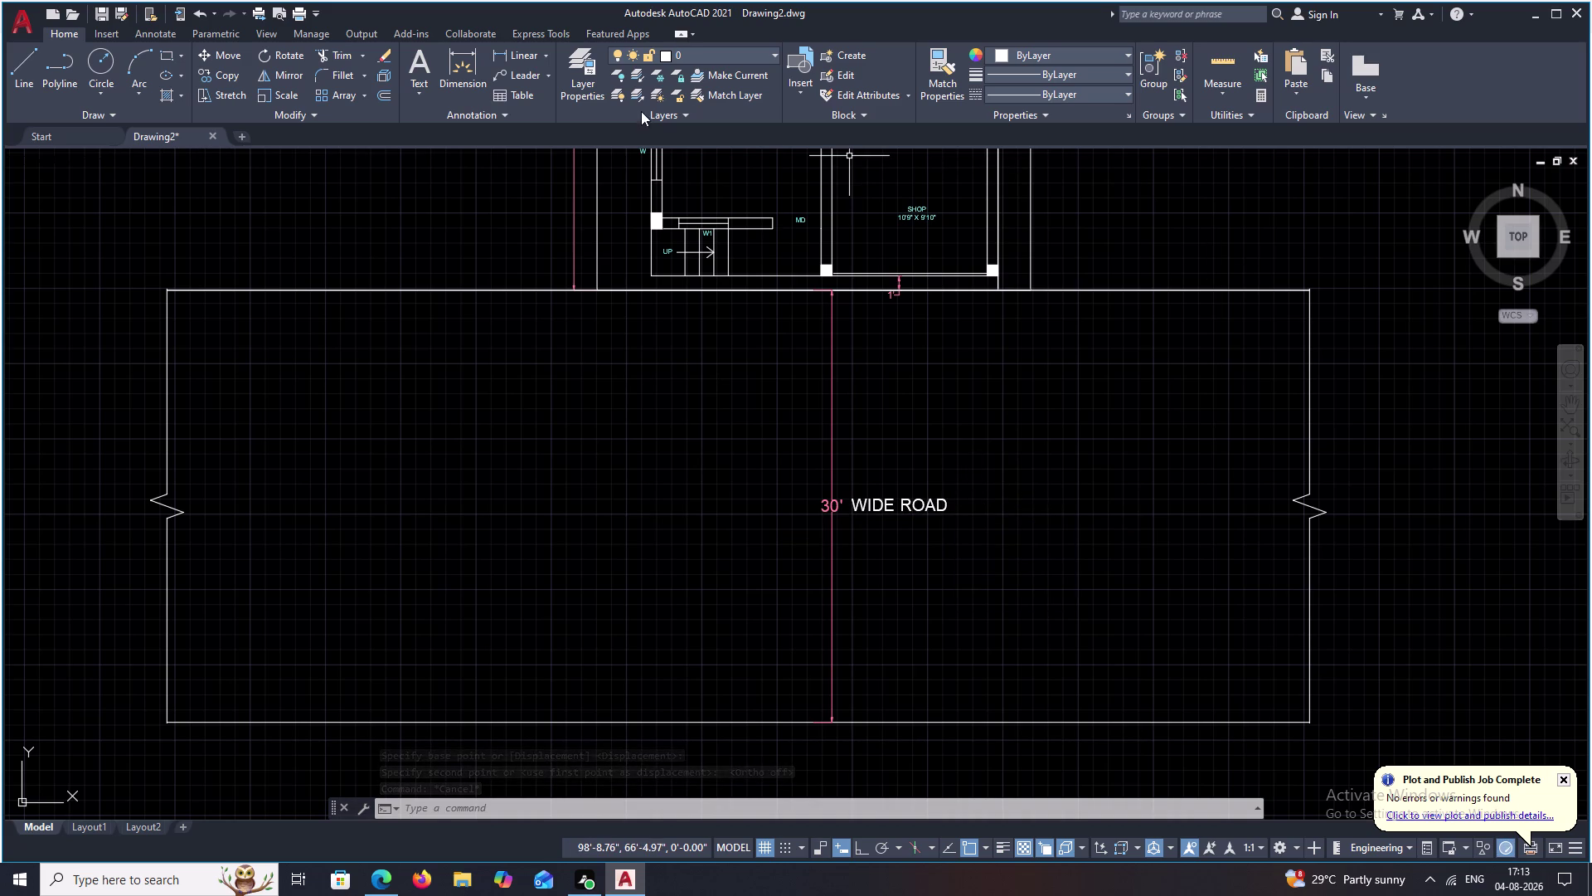
Put the WIDE ROAD label on the cyan layer used by the SHOP room label.
click(930, 75)
click(914, 214)
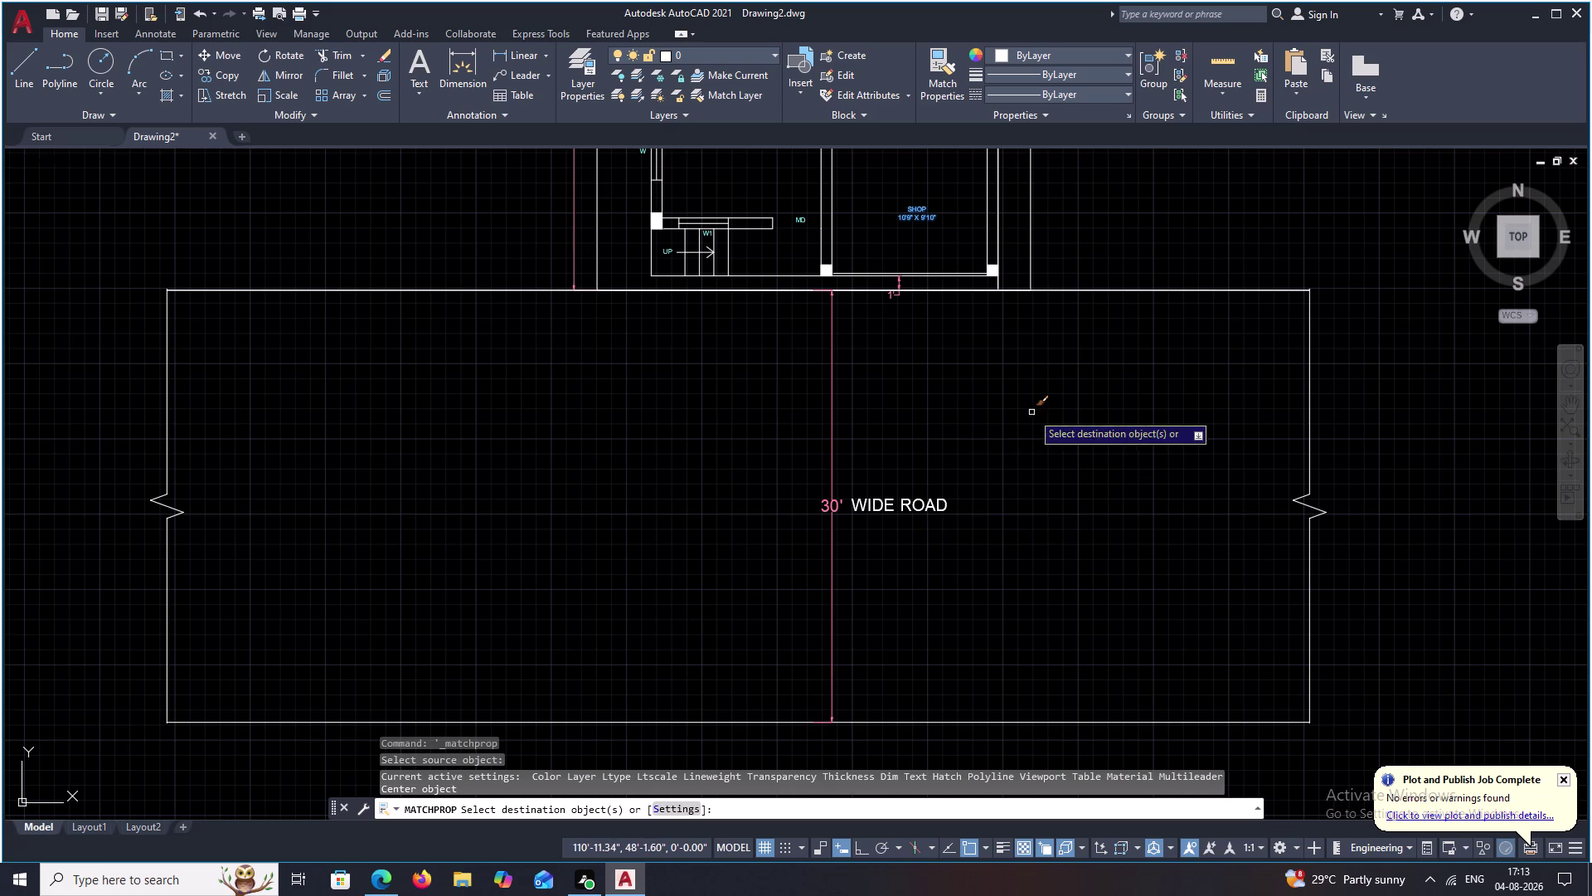
key(Escape)
click(940, 508)
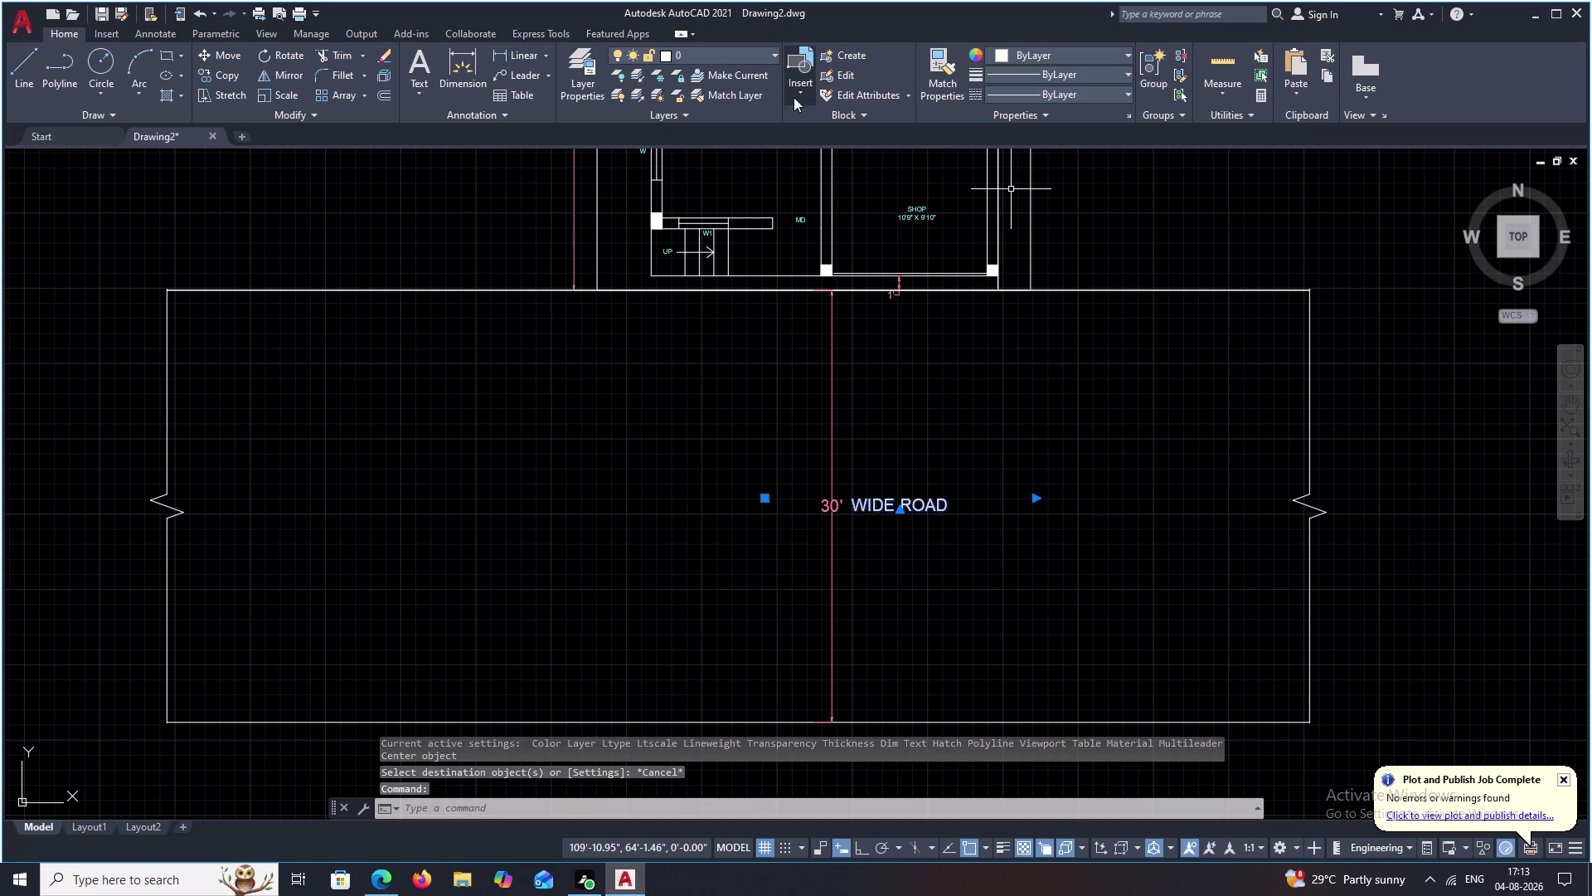
click(771, 52)
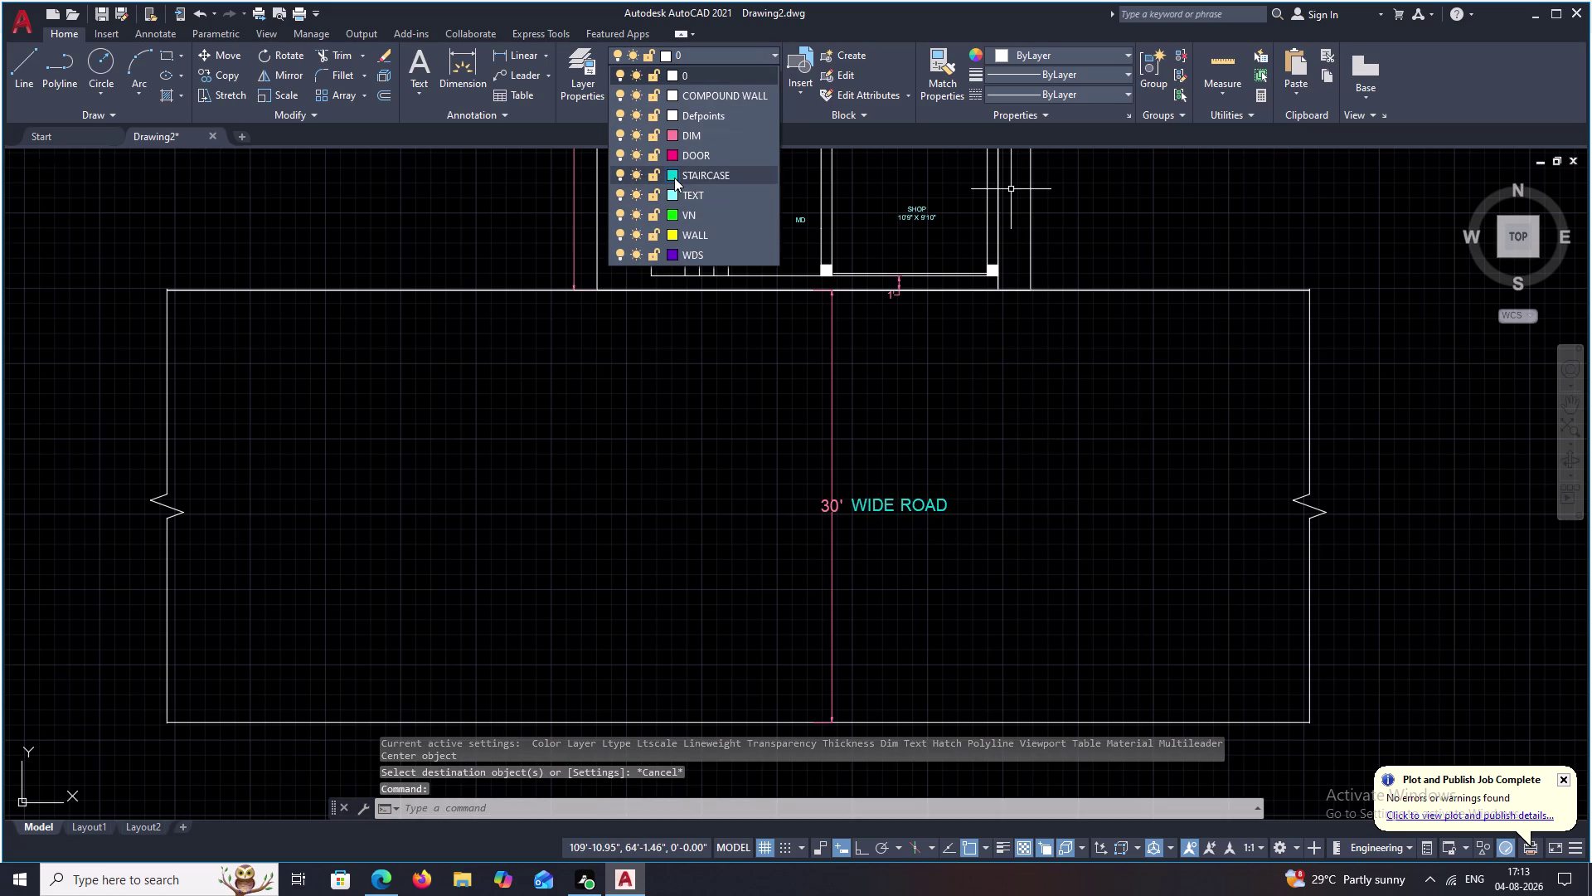
click(674, 178)
key(Escape)
scroll(down, 3)
key(Escape)
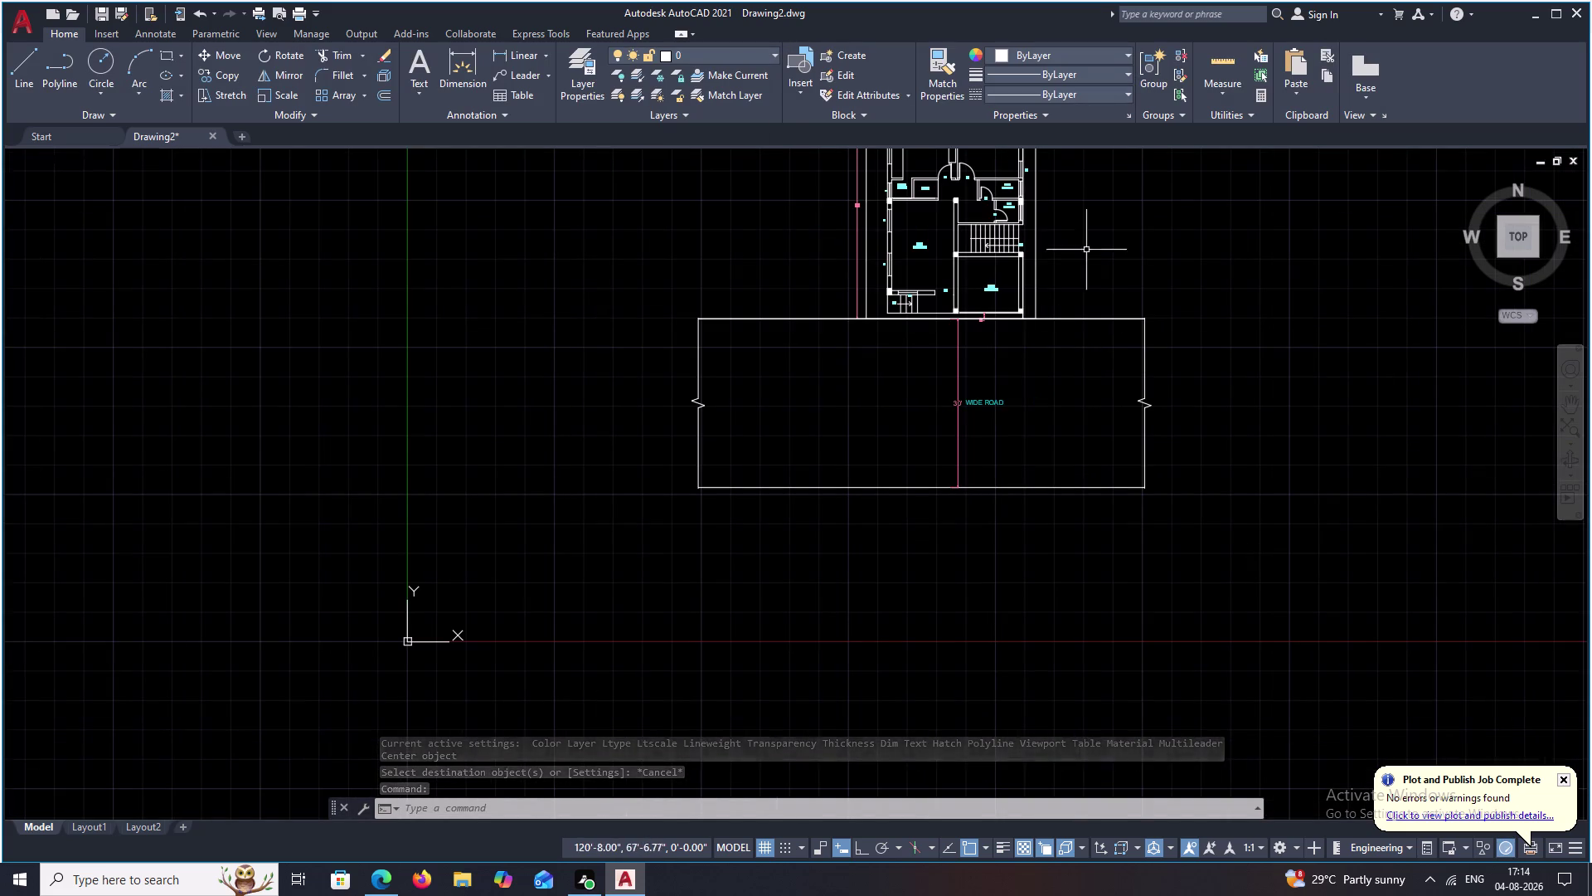